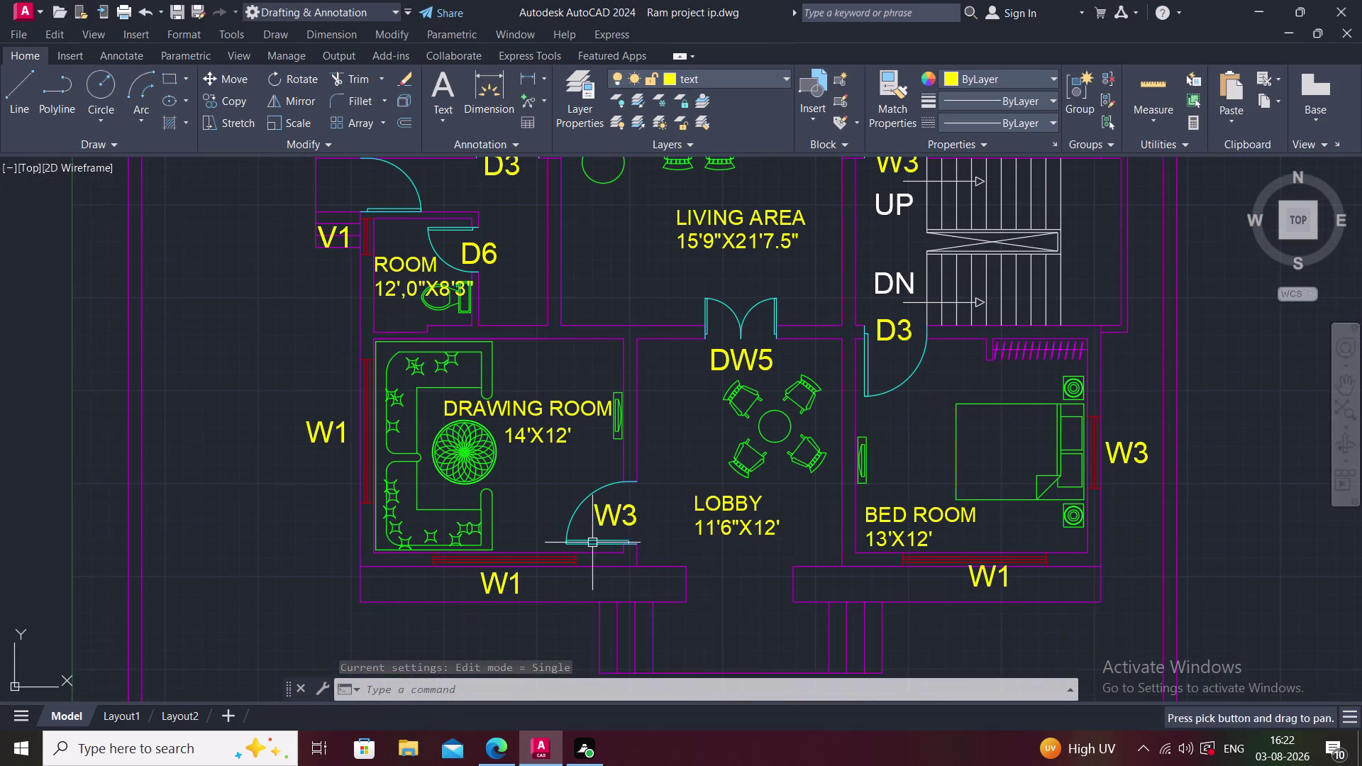
Retag the lobby door and stair door tags from W3 to D3.
click(615, 525)
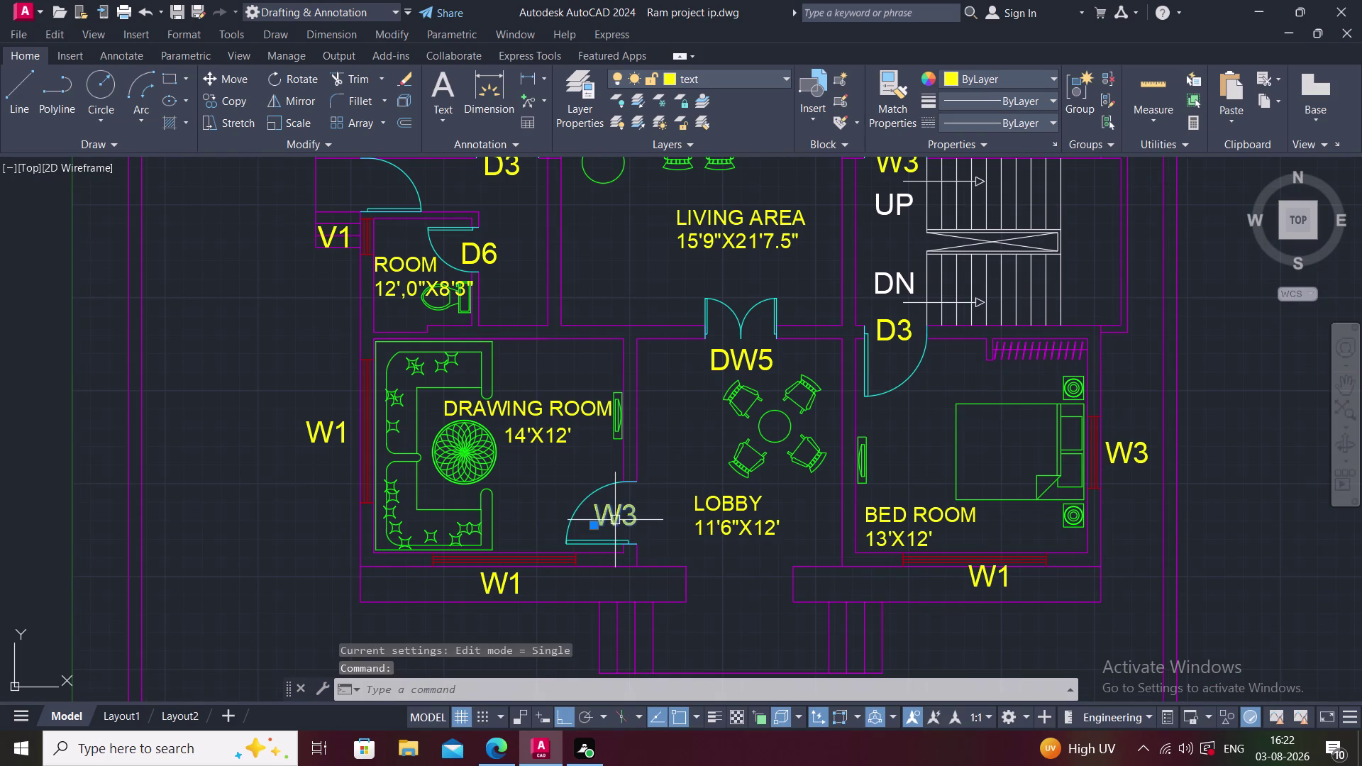
click(616, 519)
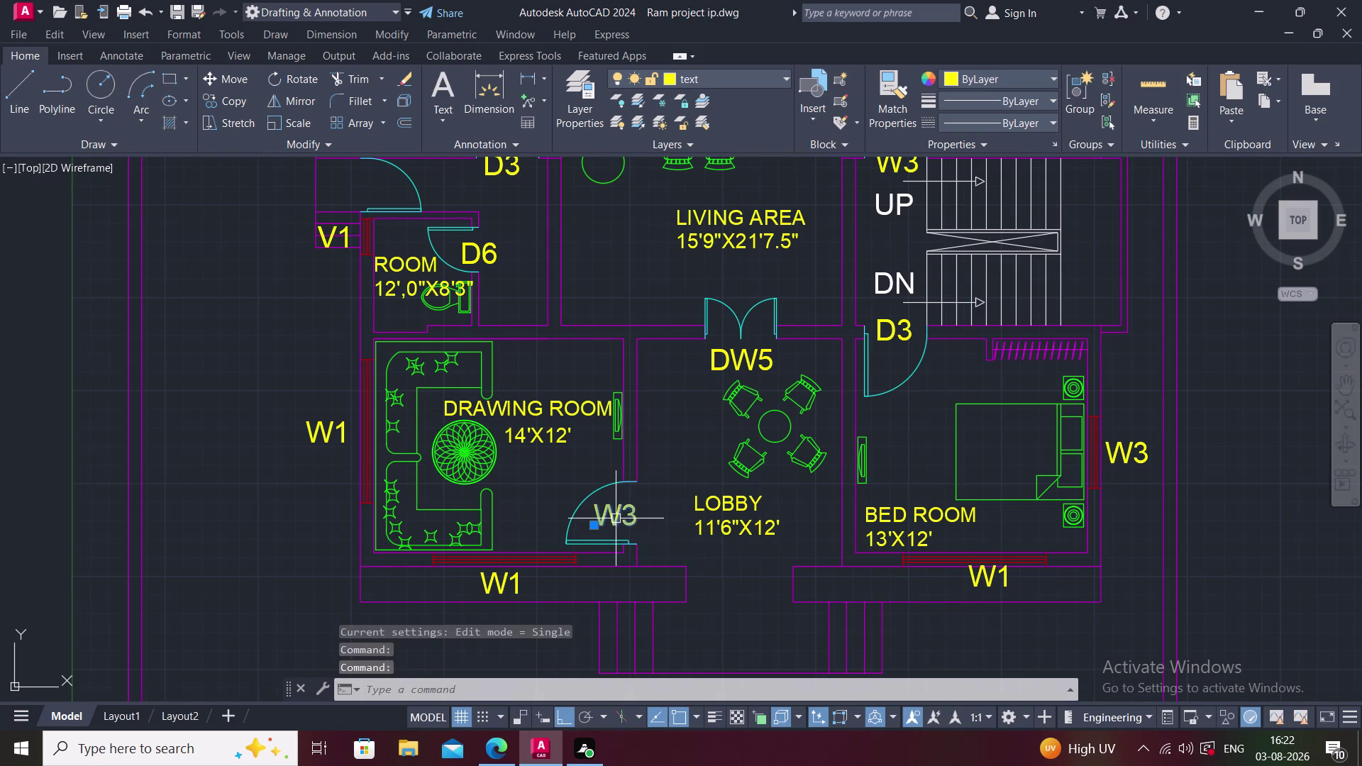
click(616, 518)
double_click(616, 519)
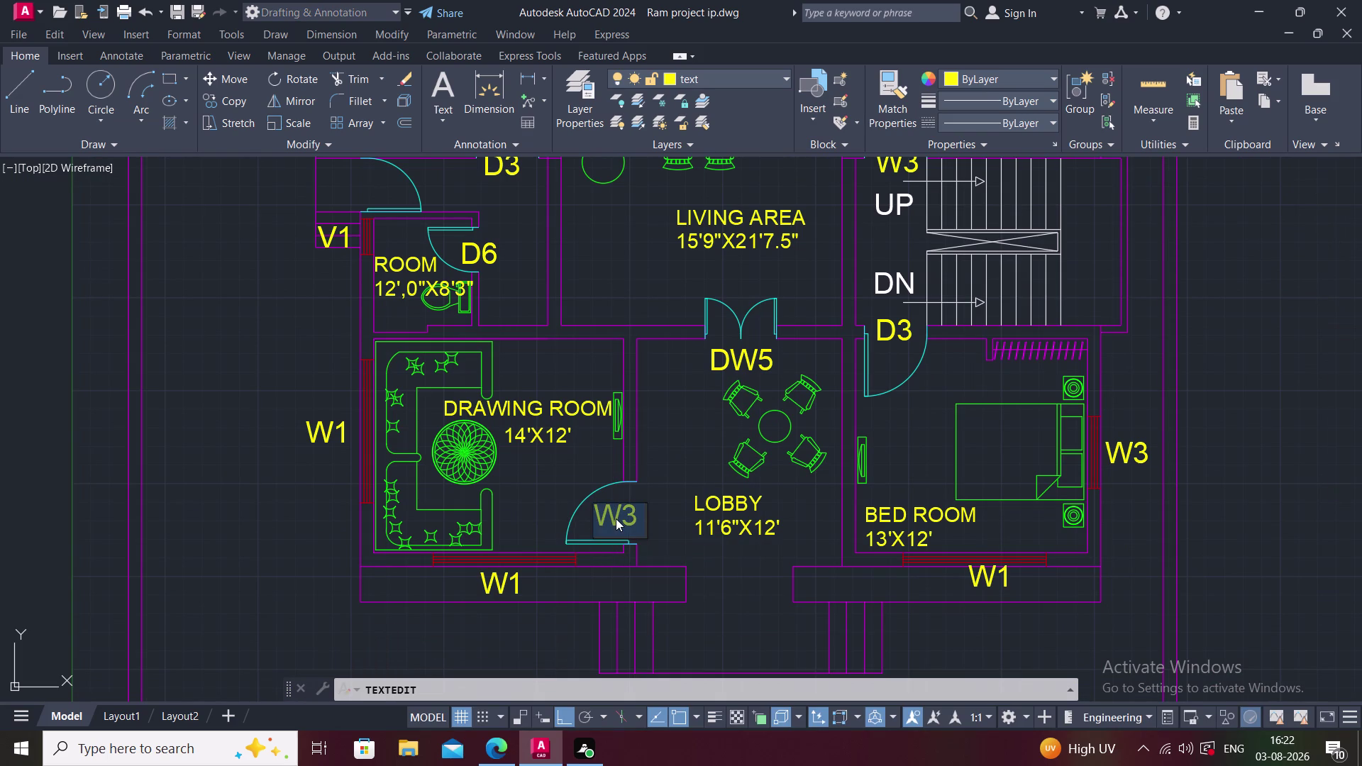
text(D3)
click(670, 539)
middle_drag(669, 522, 576, 616)
middle_drag(802, 373, 768, 459)
double_click(767, 339)
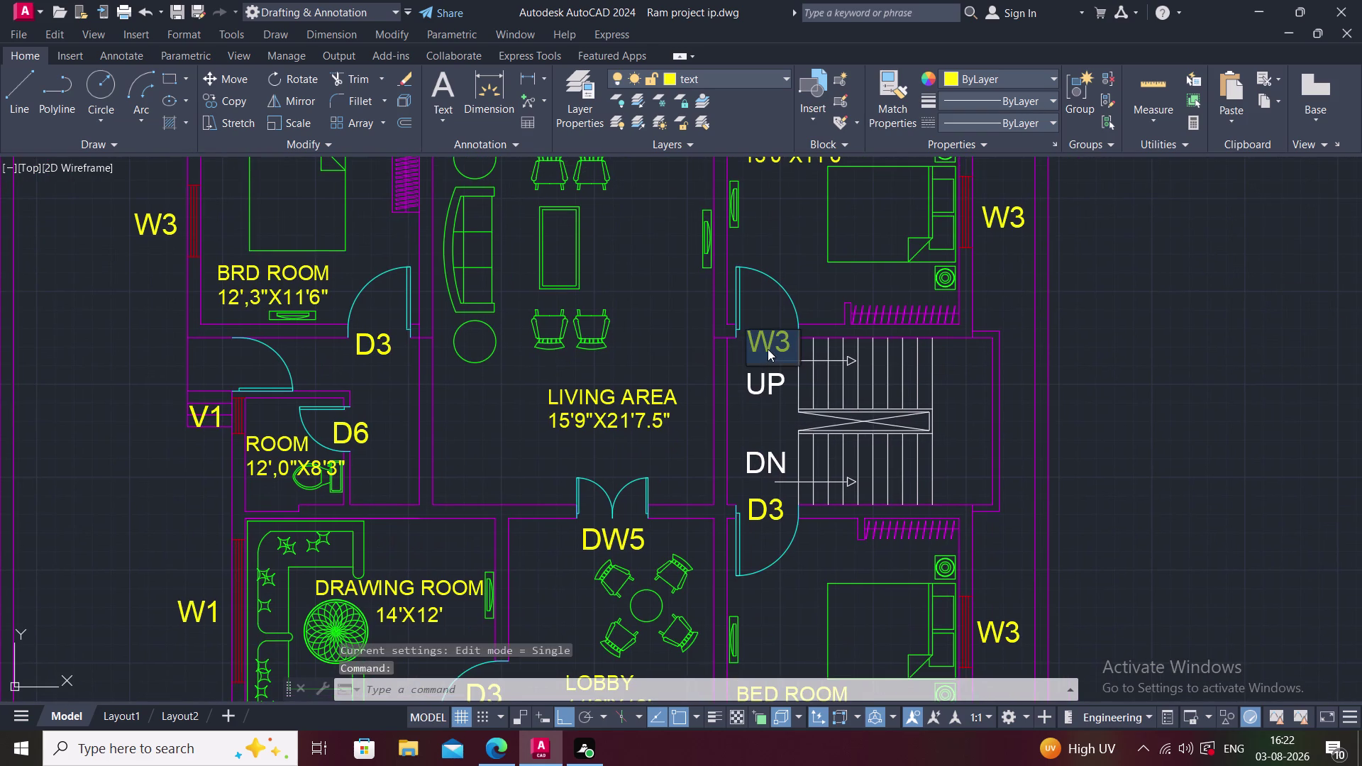
text(D3)
click(690, 415)
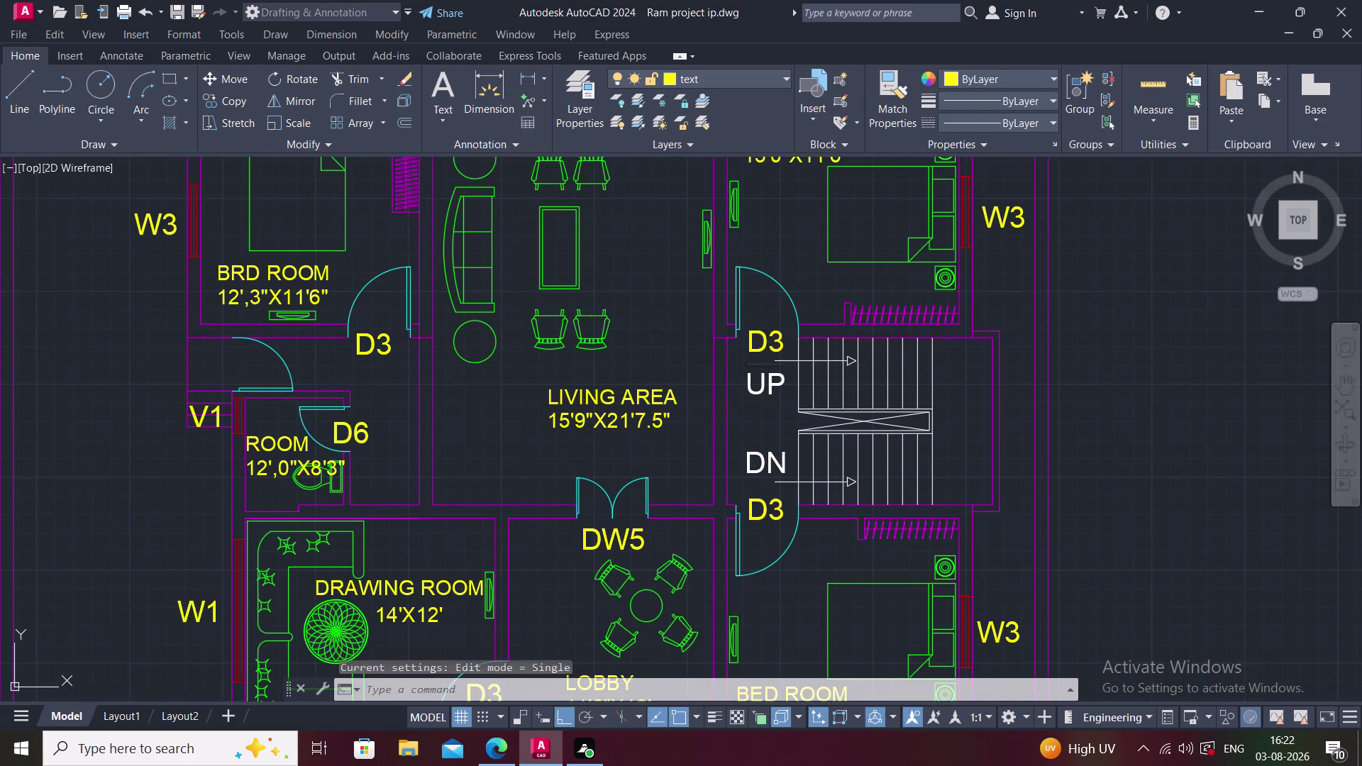
Change the bedroom and kitchen window tags to W2 and the tag above the kitchen to W1.
middle_drag(717, 383, 634, 554)
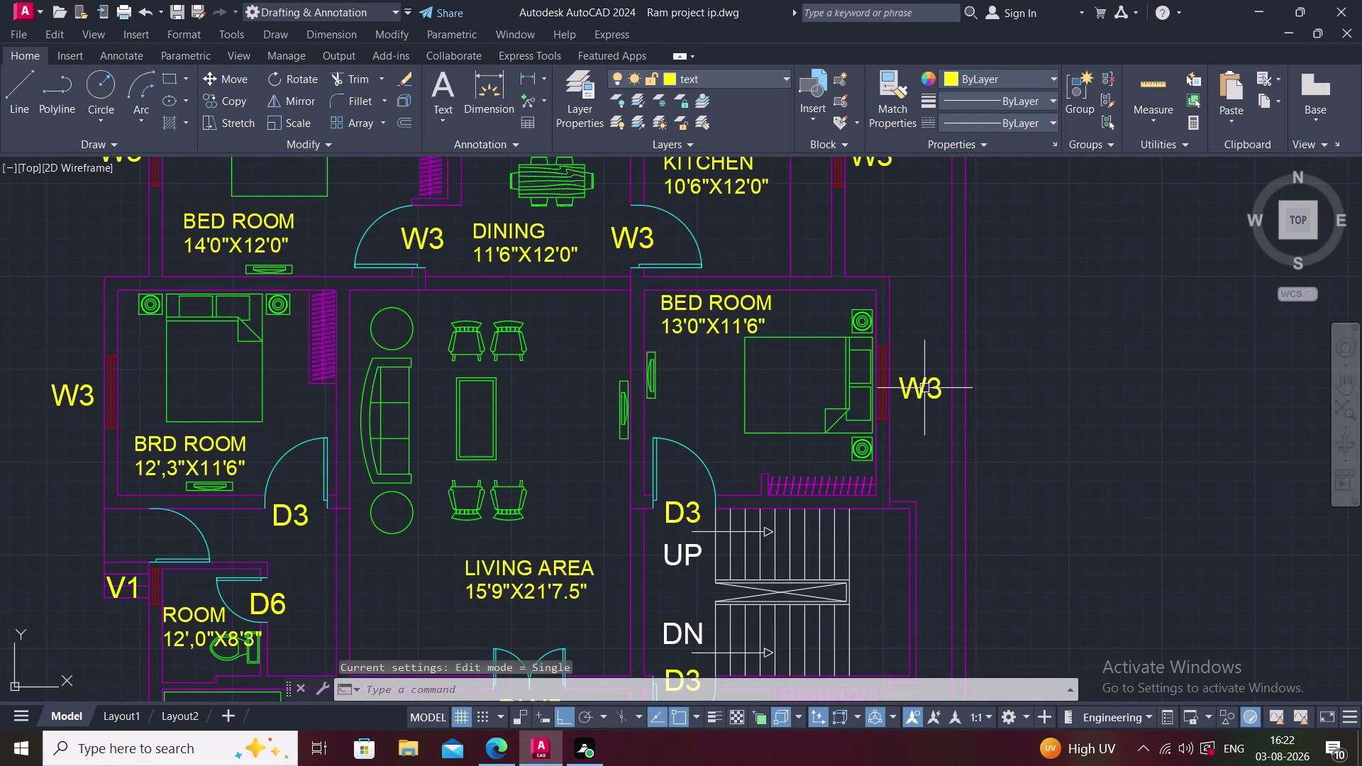
double_click(924, 387)
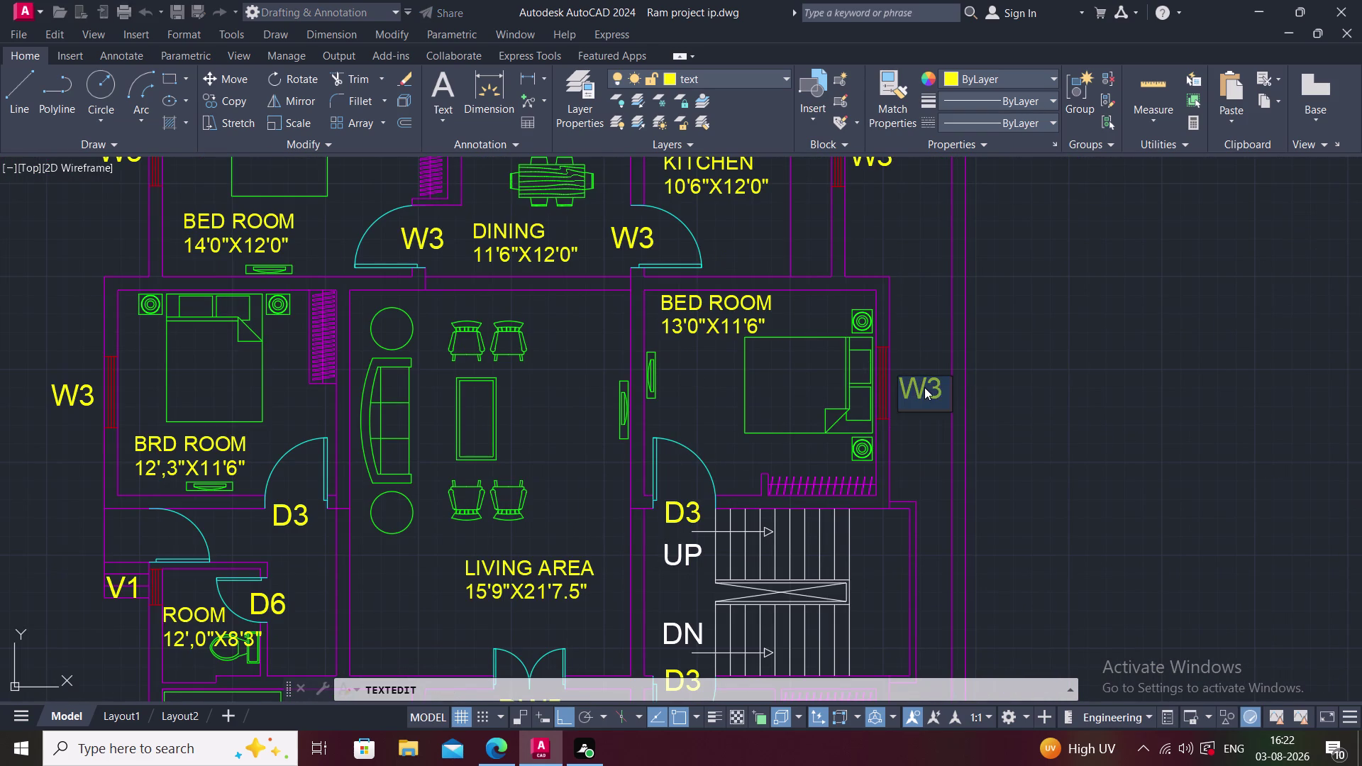
text(W2)
click(927, 429)
middle_drag(889, 403, 845, 566)
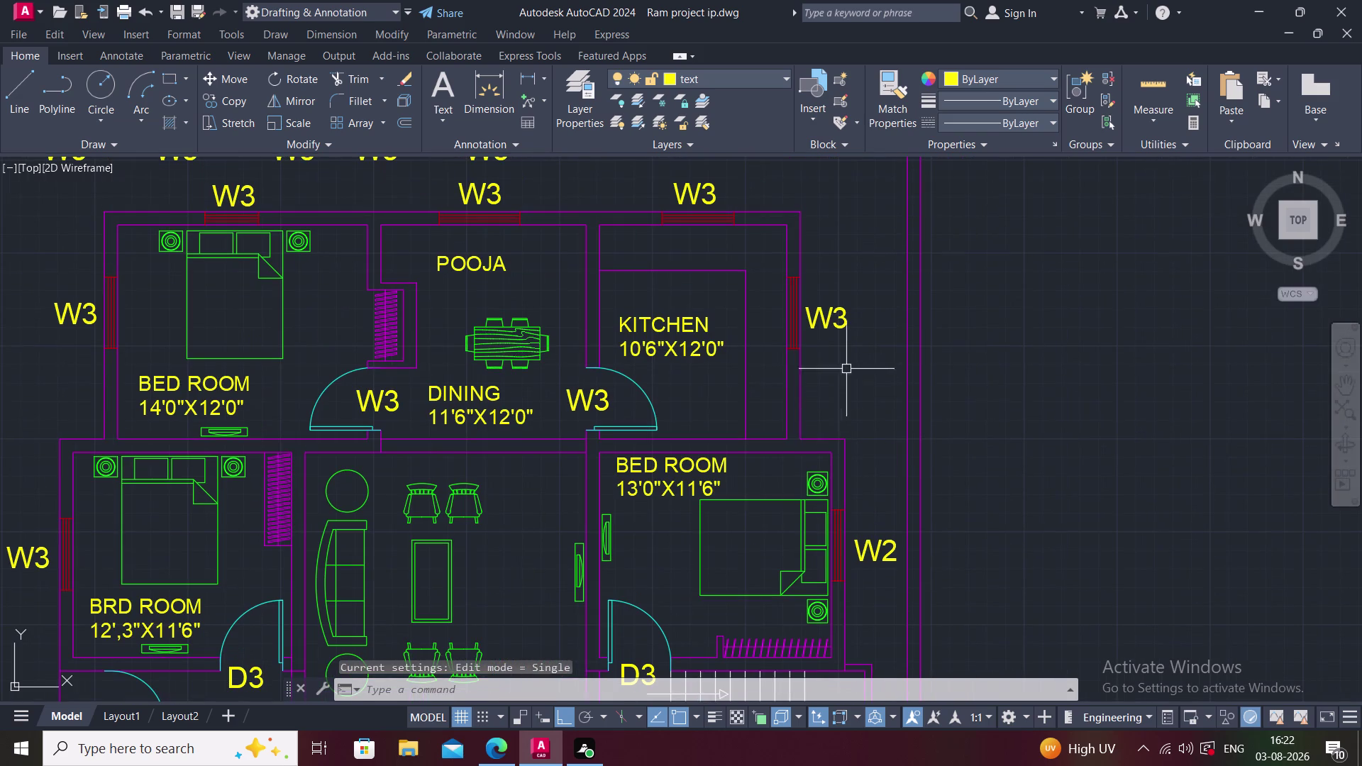
double_click(832, 322)
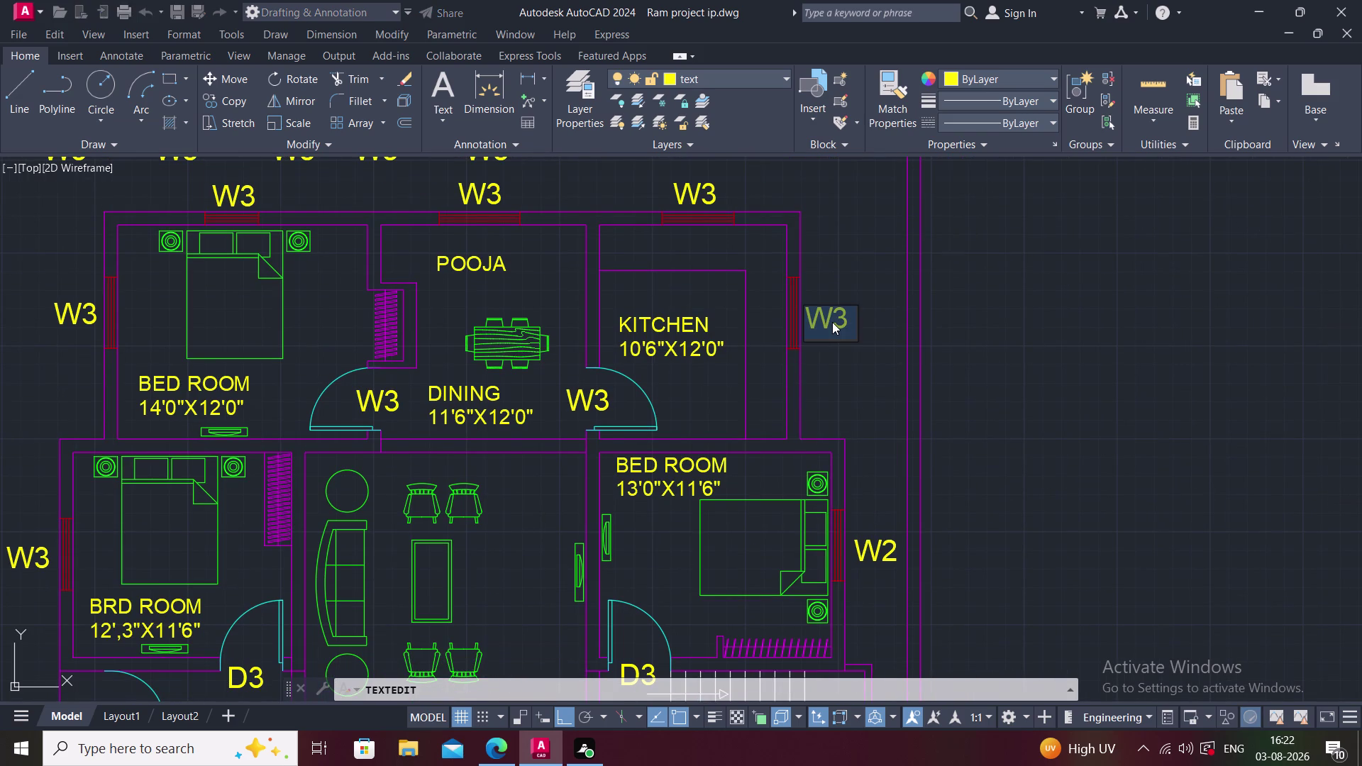
text(W2)
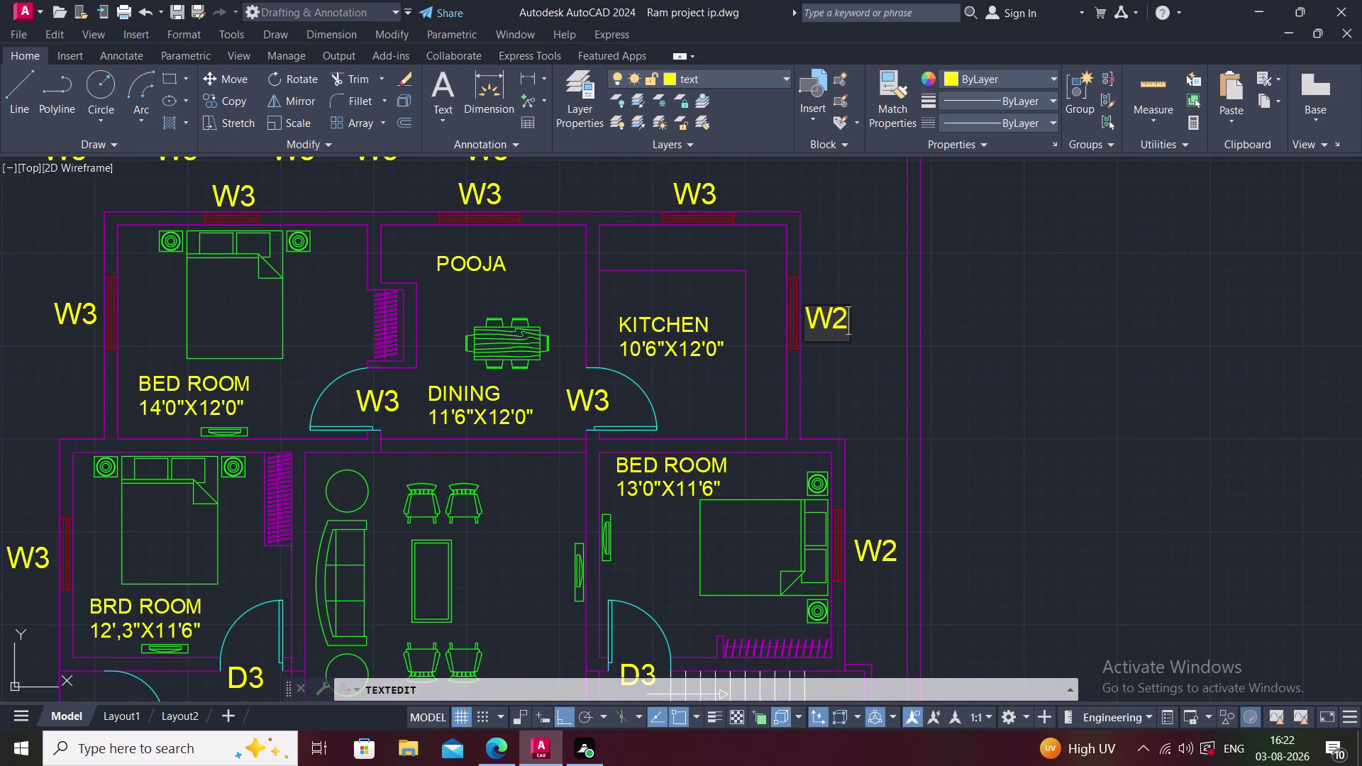
click(854, 373)
middle_drag(786, 336, 876, 456)
double_click(777, 306)
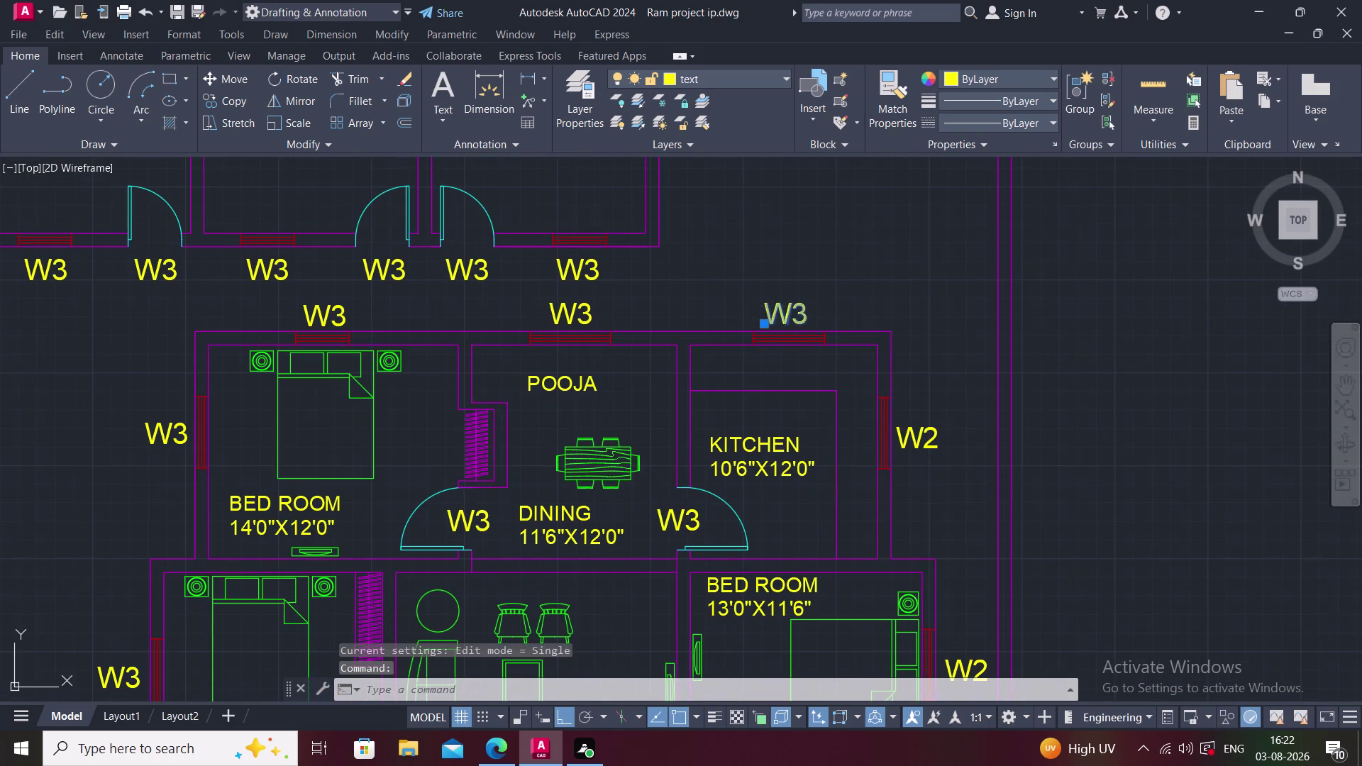
text(W1)
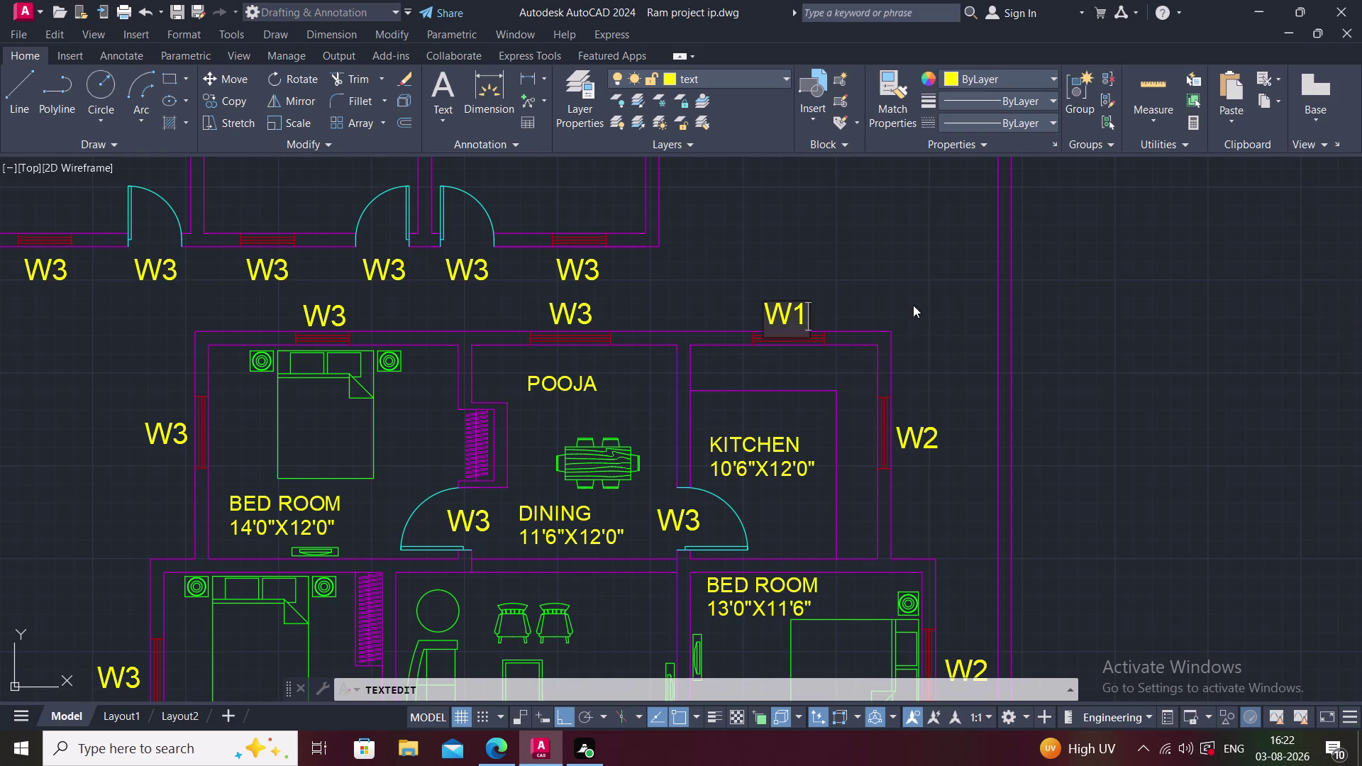
click(913, 302)
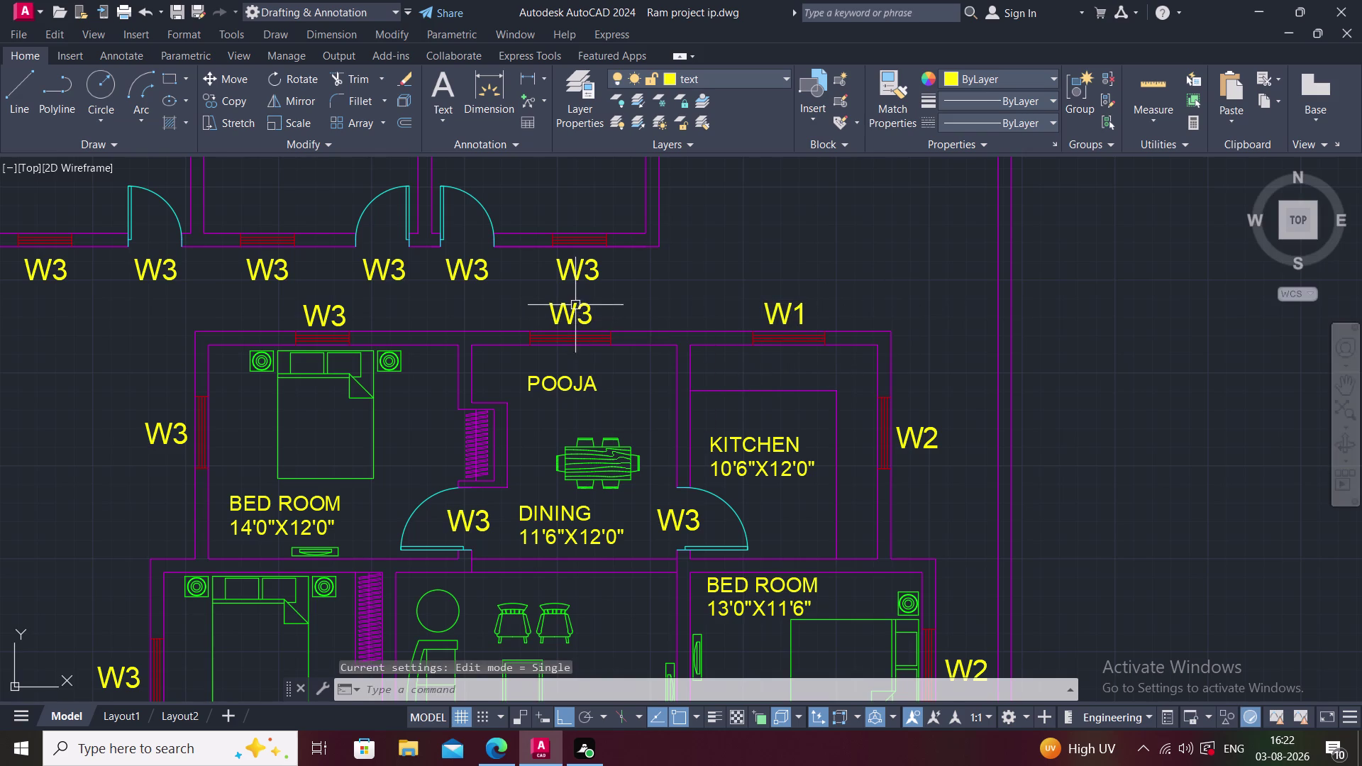
Change the pooja, upper-left bedroom and left bedroom window tags from W3 to W2.
double_click(576, 303)
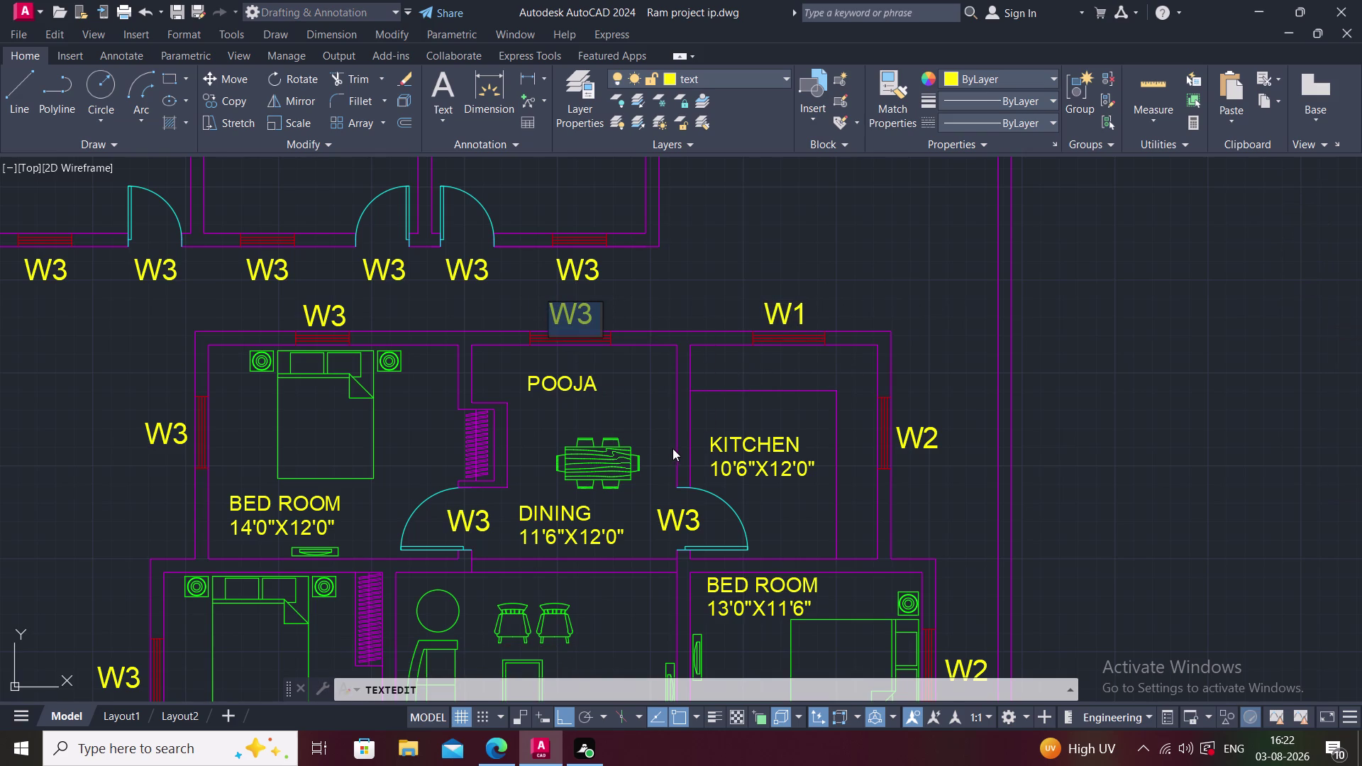
text(W2)
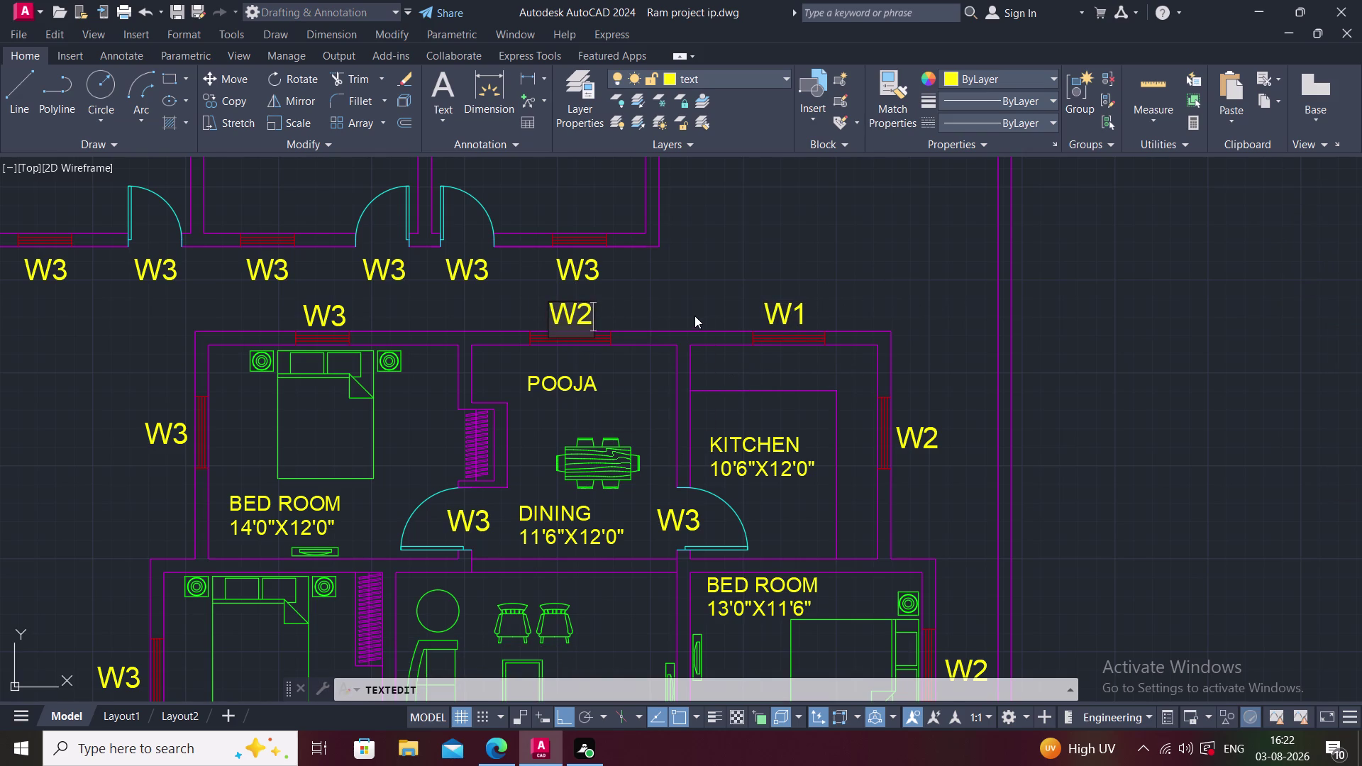
click(695, 315)
middle_drag(517, 362, 641, 408)
double_click(455, 352)
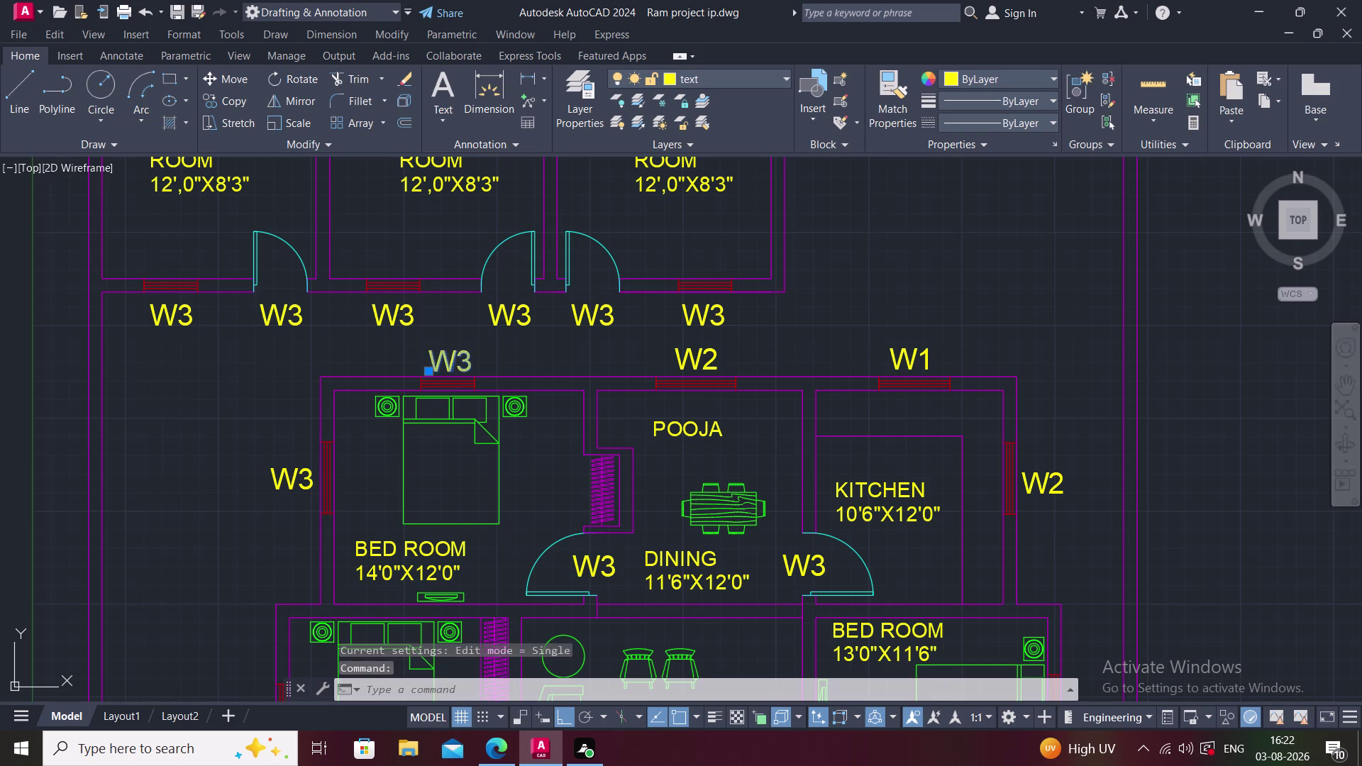
text(W2)
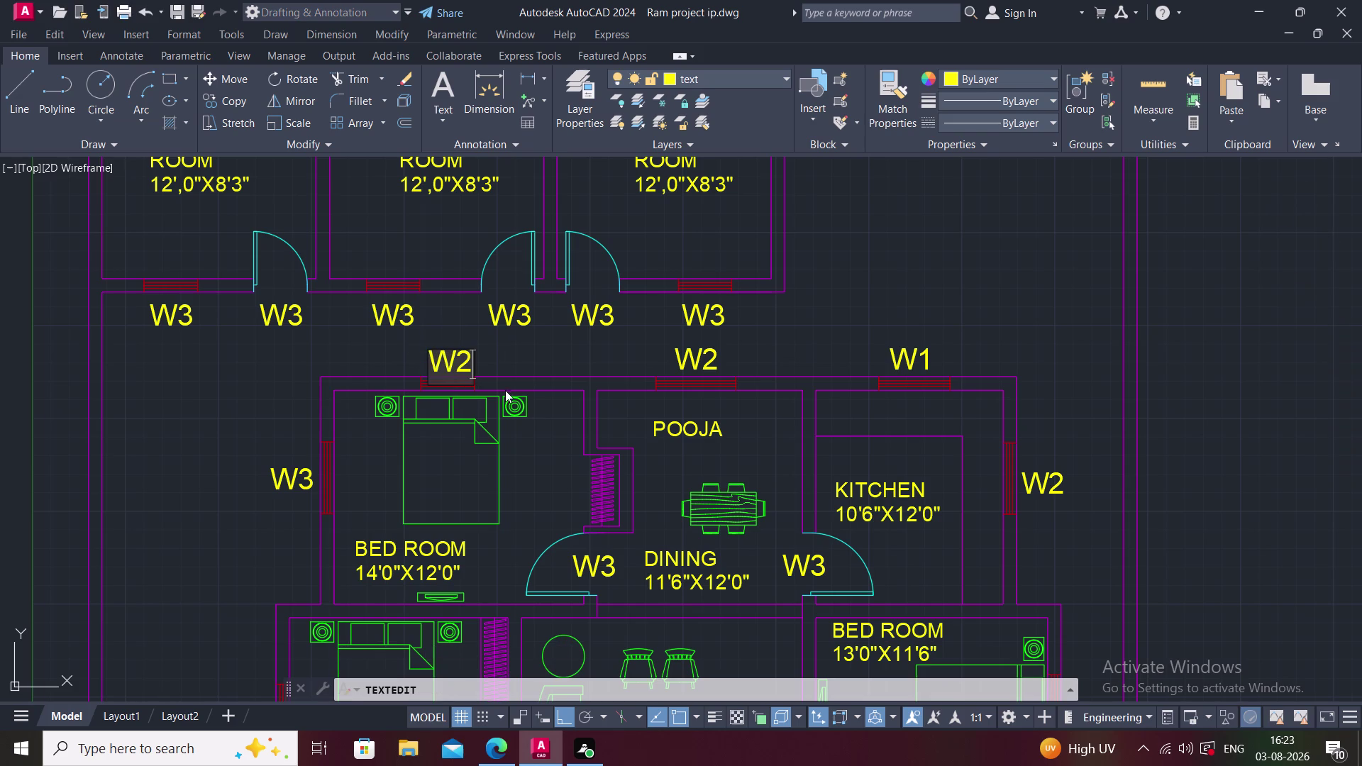
click(499, 338)
middle_drag(517, 377, 551, 359)
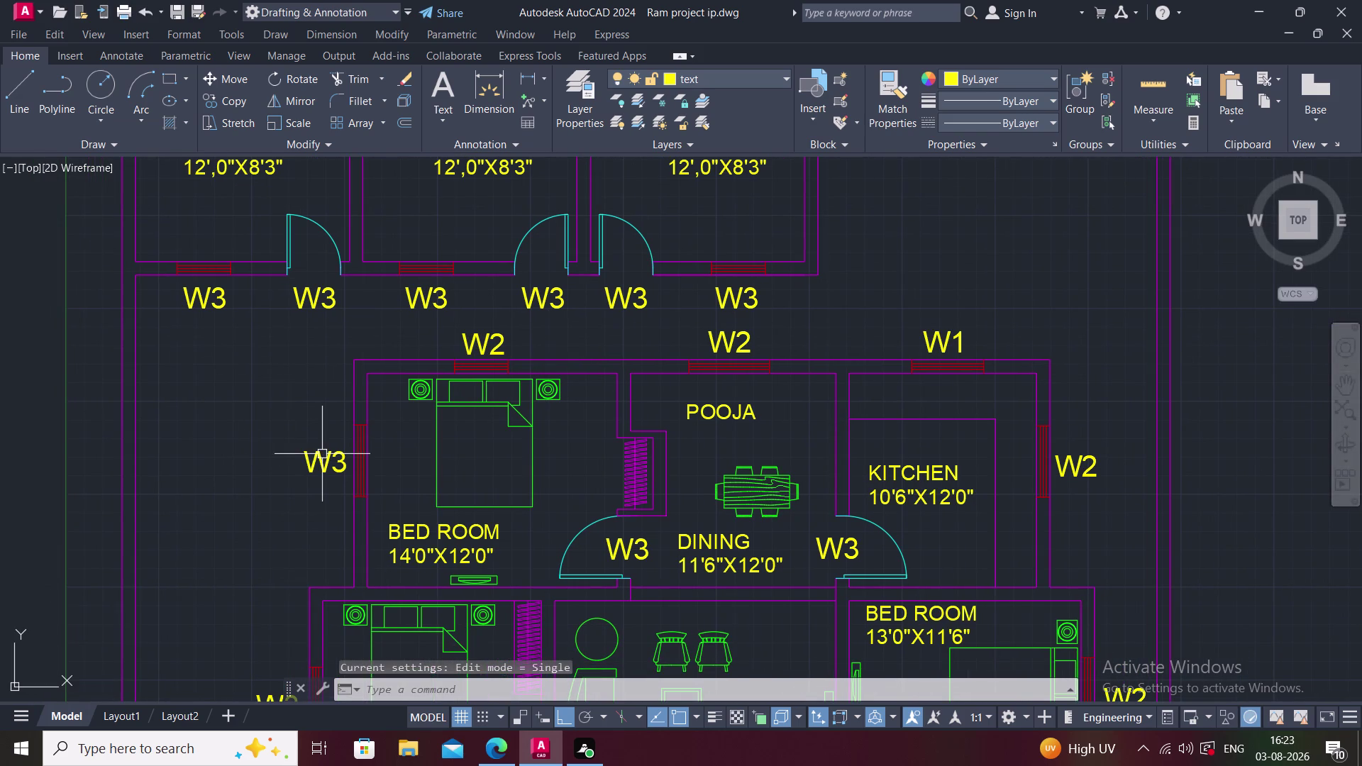
double_click(321, 454)
text(W2)
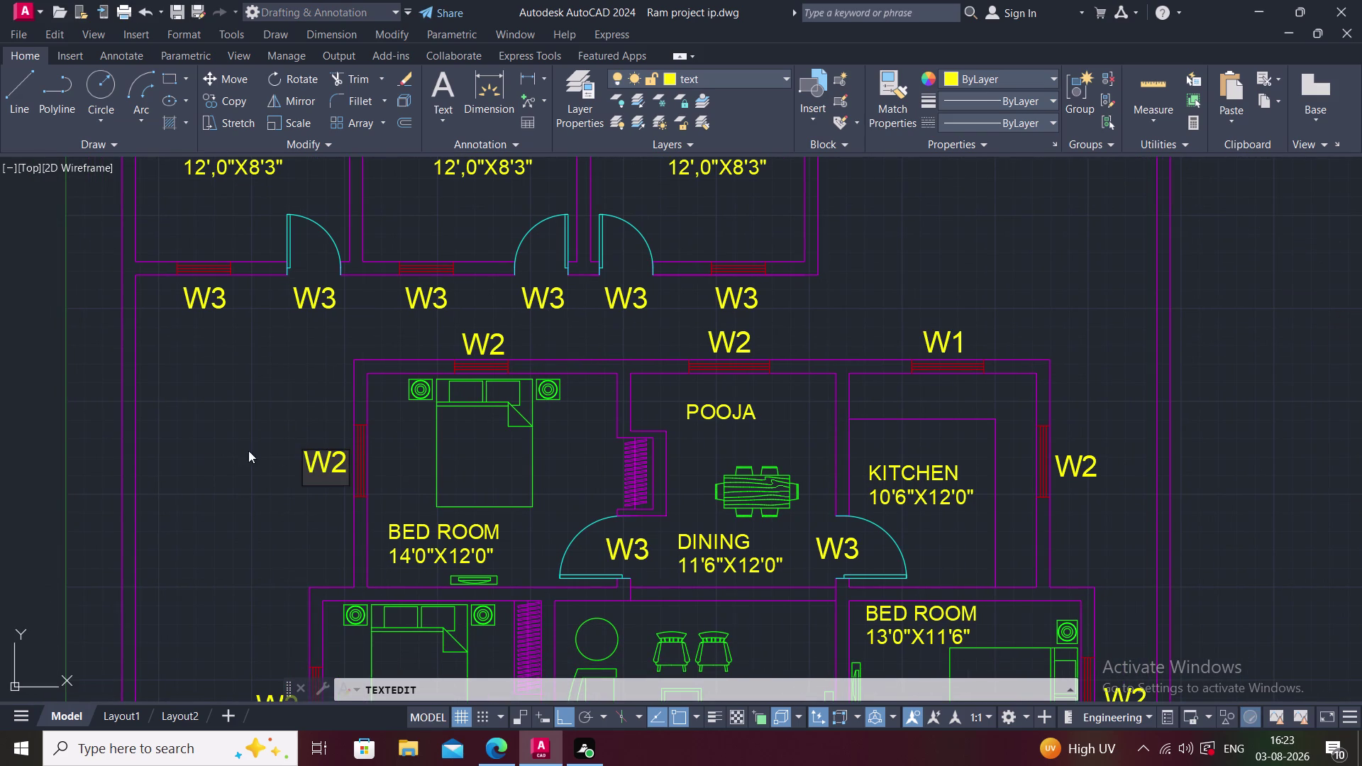
click(208, 456)
middle_click(401, 449)
double_click(209, 296)
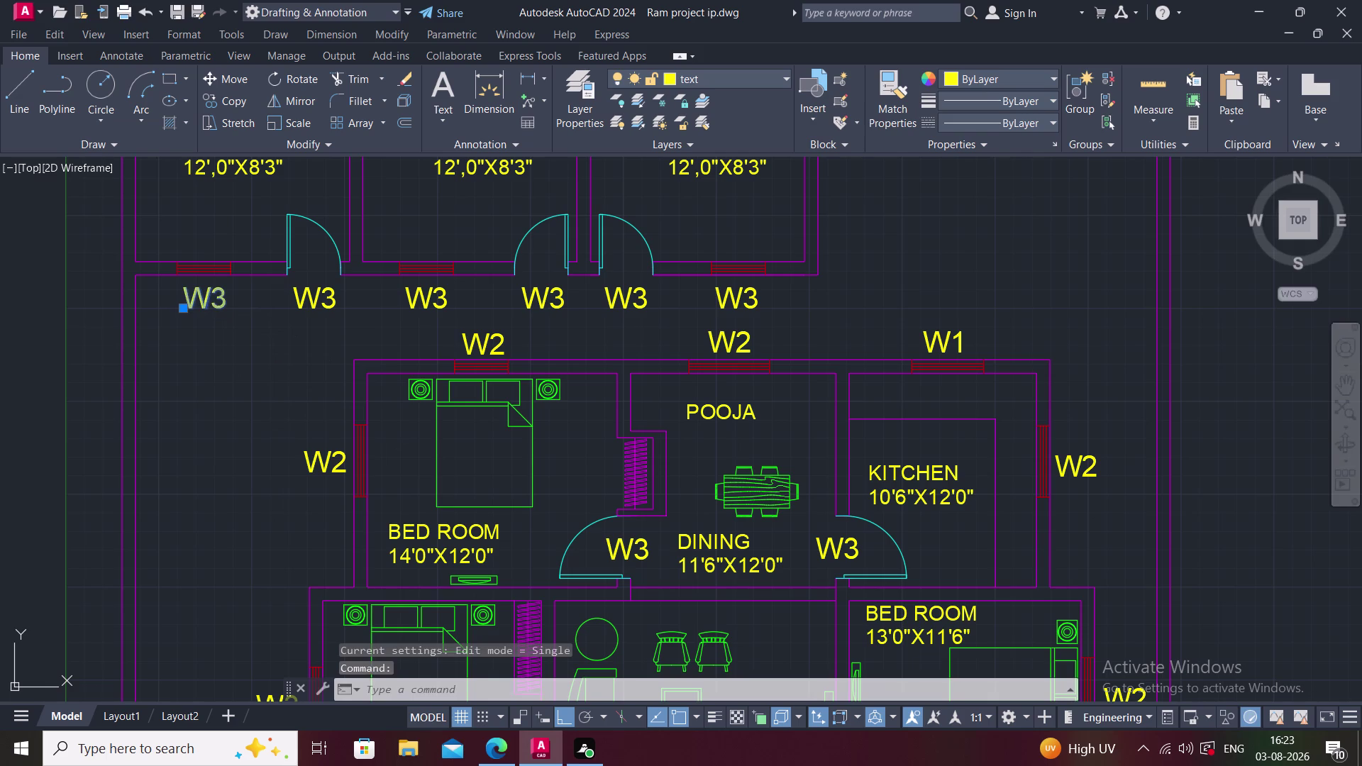
click(213, 349)
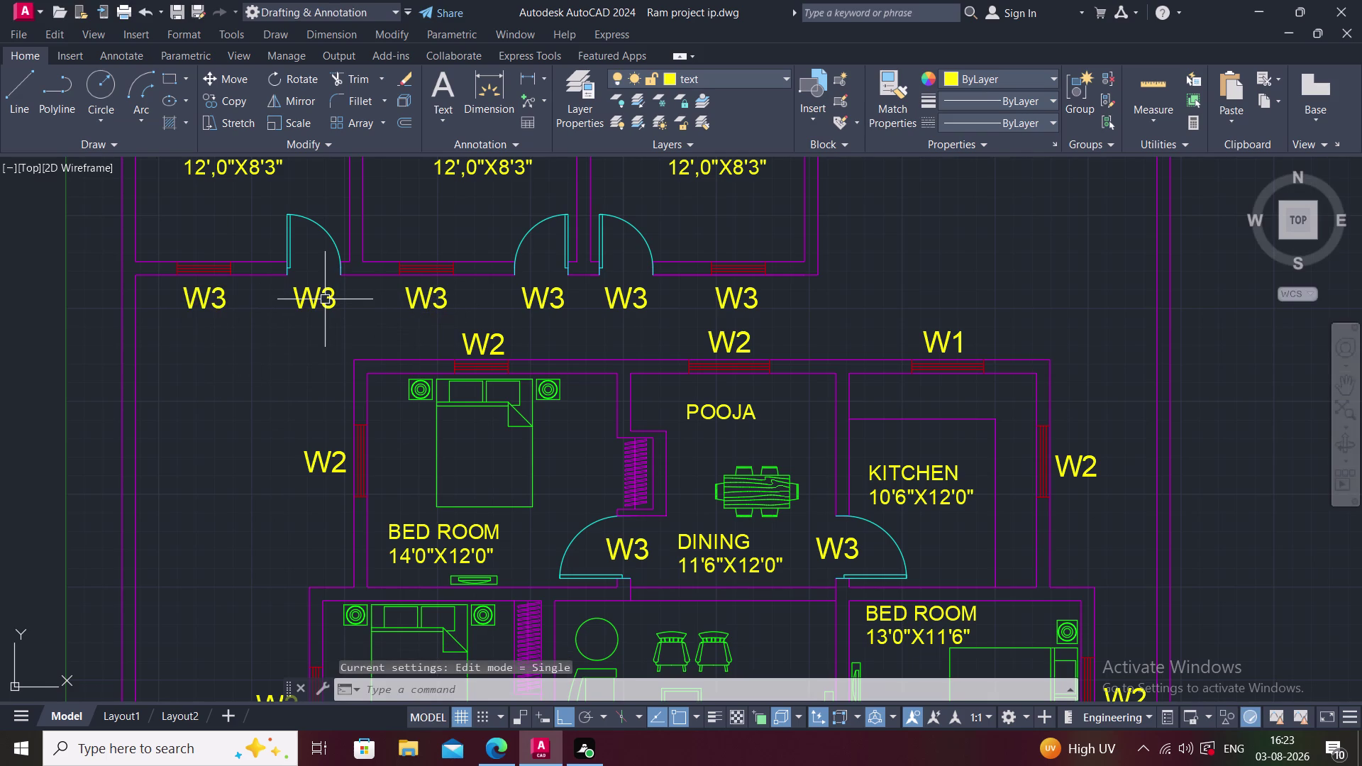
Retag the left, middle and right upper door tags as D2.
double_click(324, 300)
text(D2)
click(290, 359)
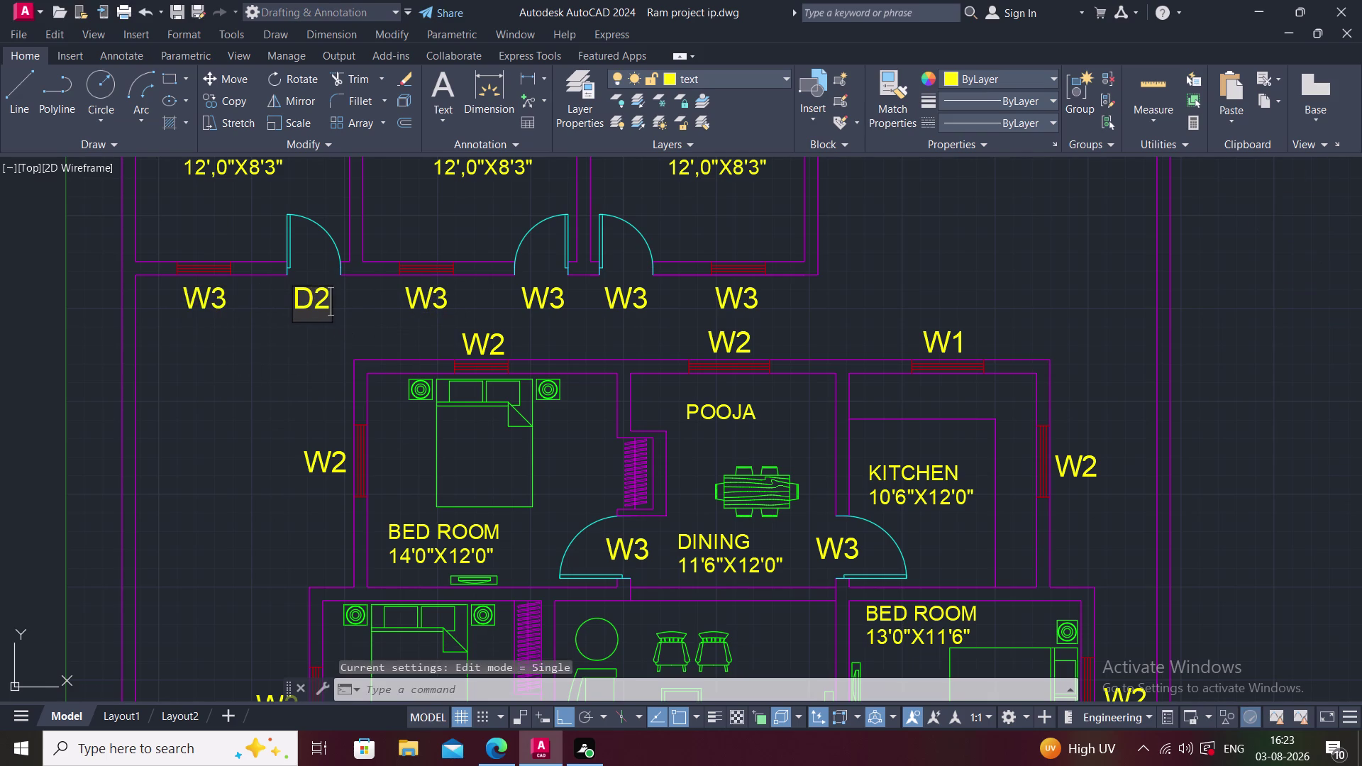
double_click(542, 297)
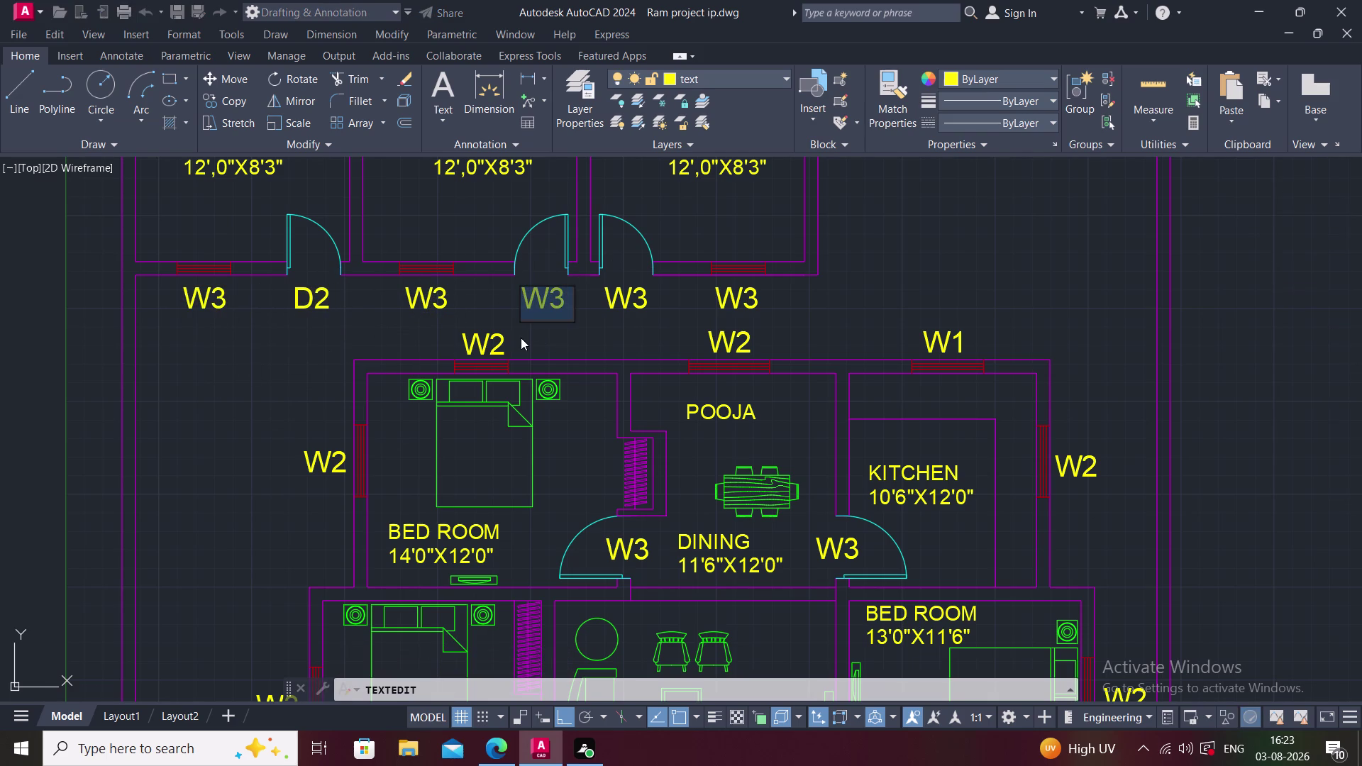
key(d)
key(2)
click(476, 303)
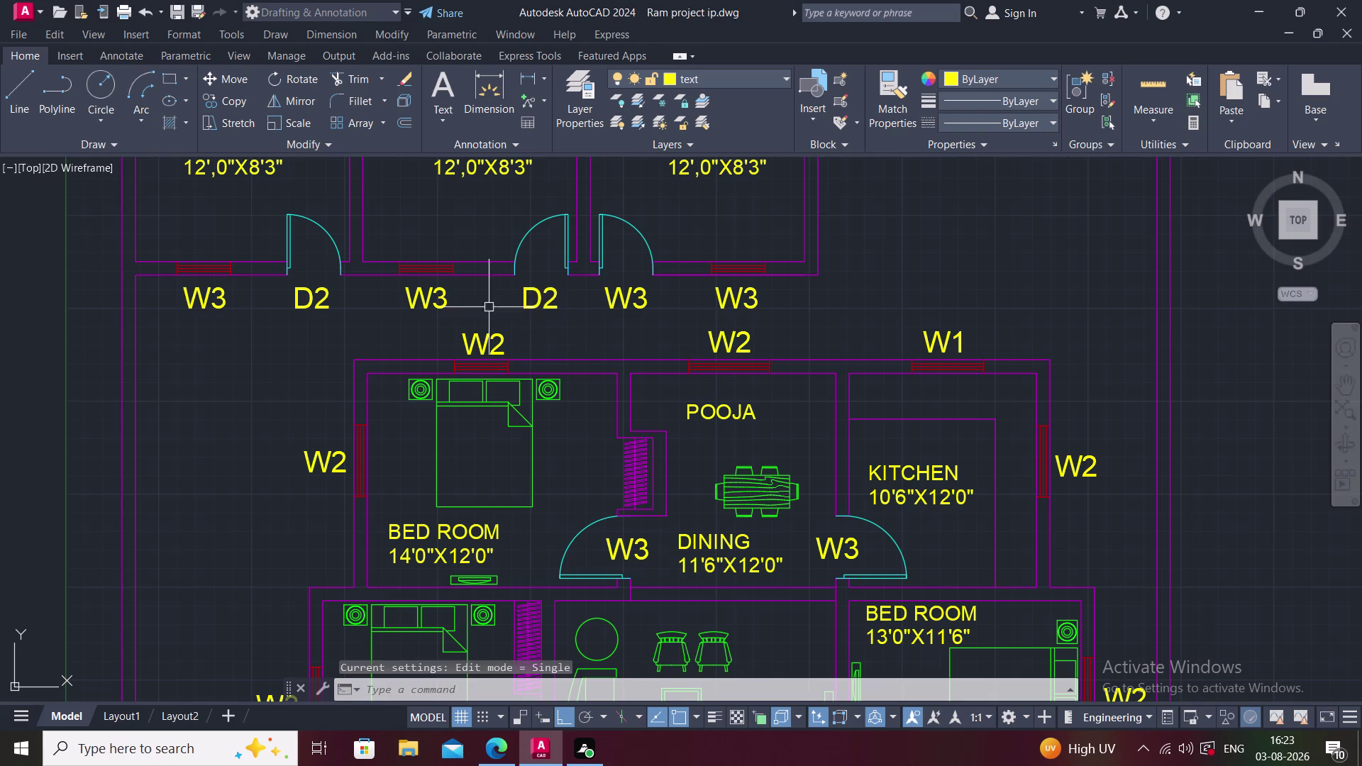
double_click(626, 303)
text(D2)
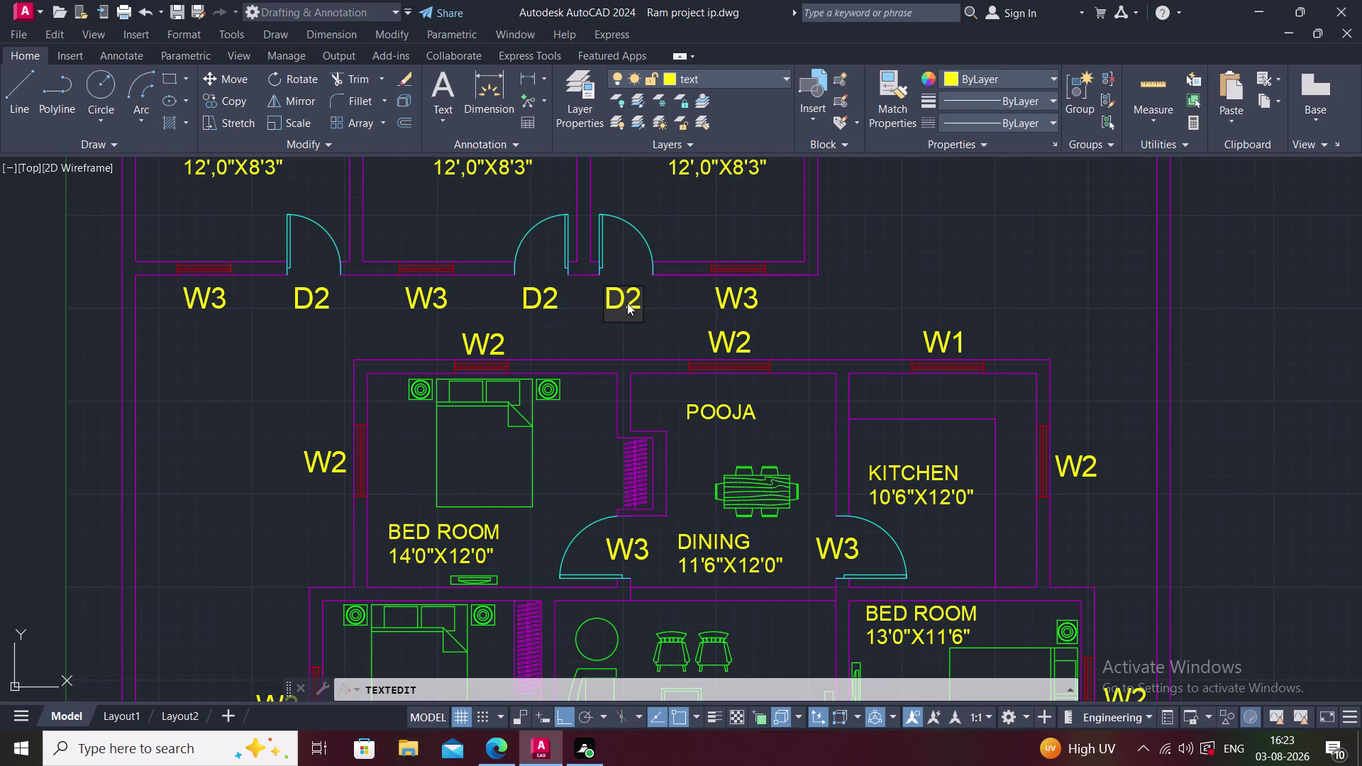
click(551, 327)
scroll(down, 3)
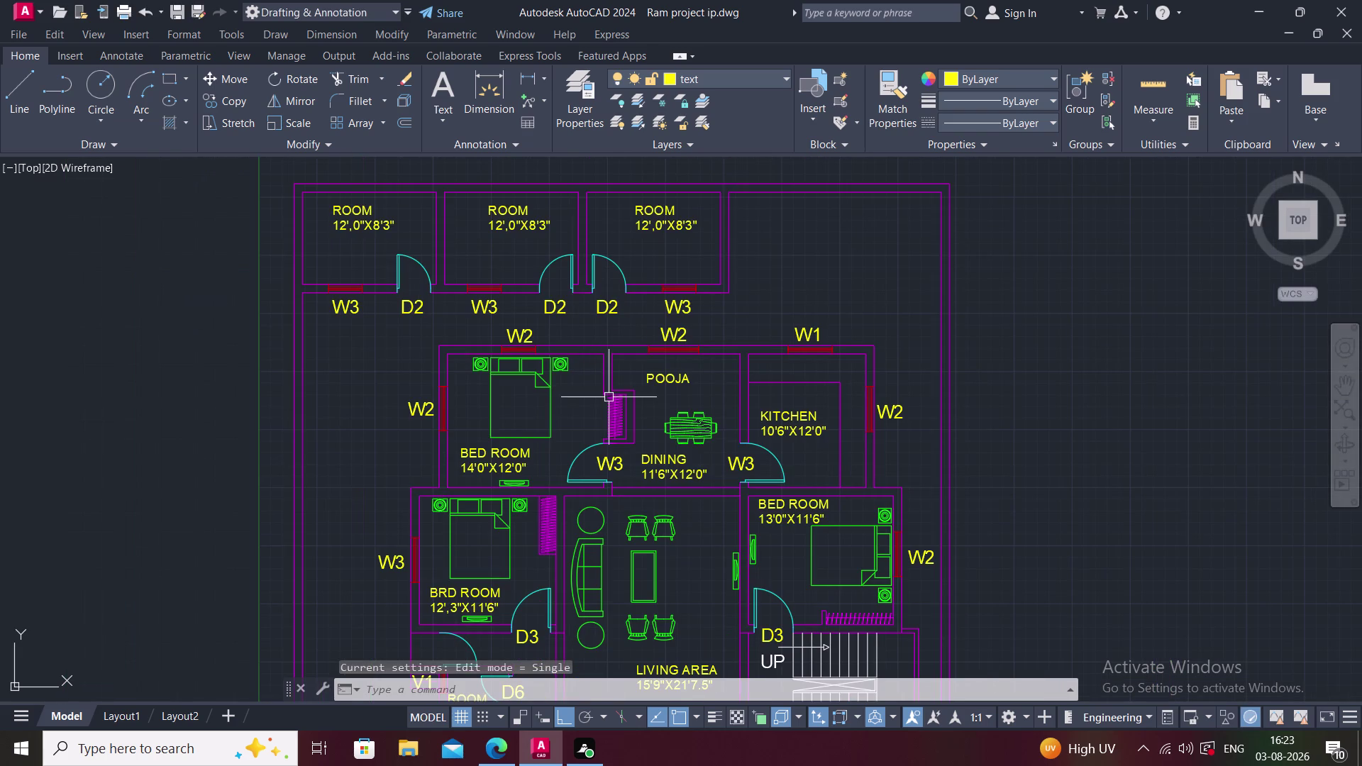
middle_drag(668, 414, 634, 383)
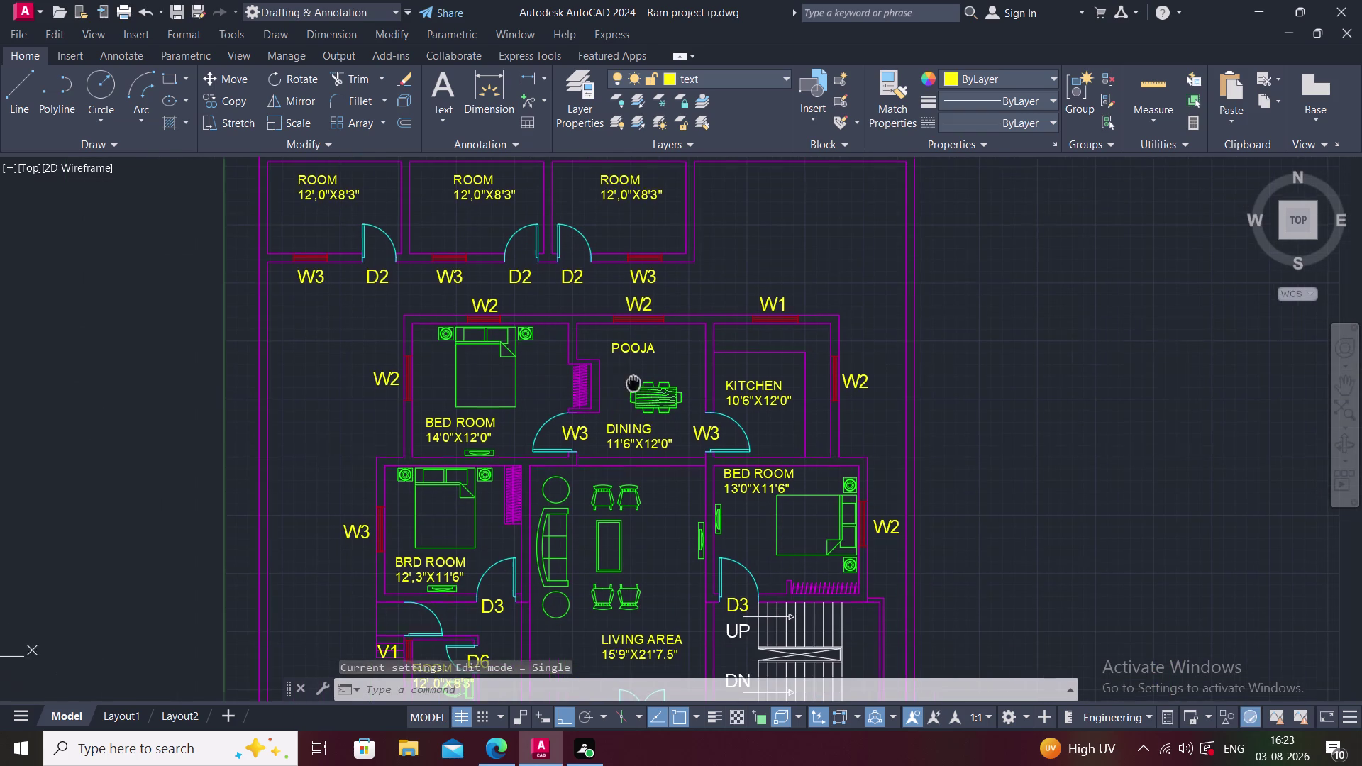
Change the pooja window tag to W1 and the window label above the kitchen to W2.
double_click(641, 304)
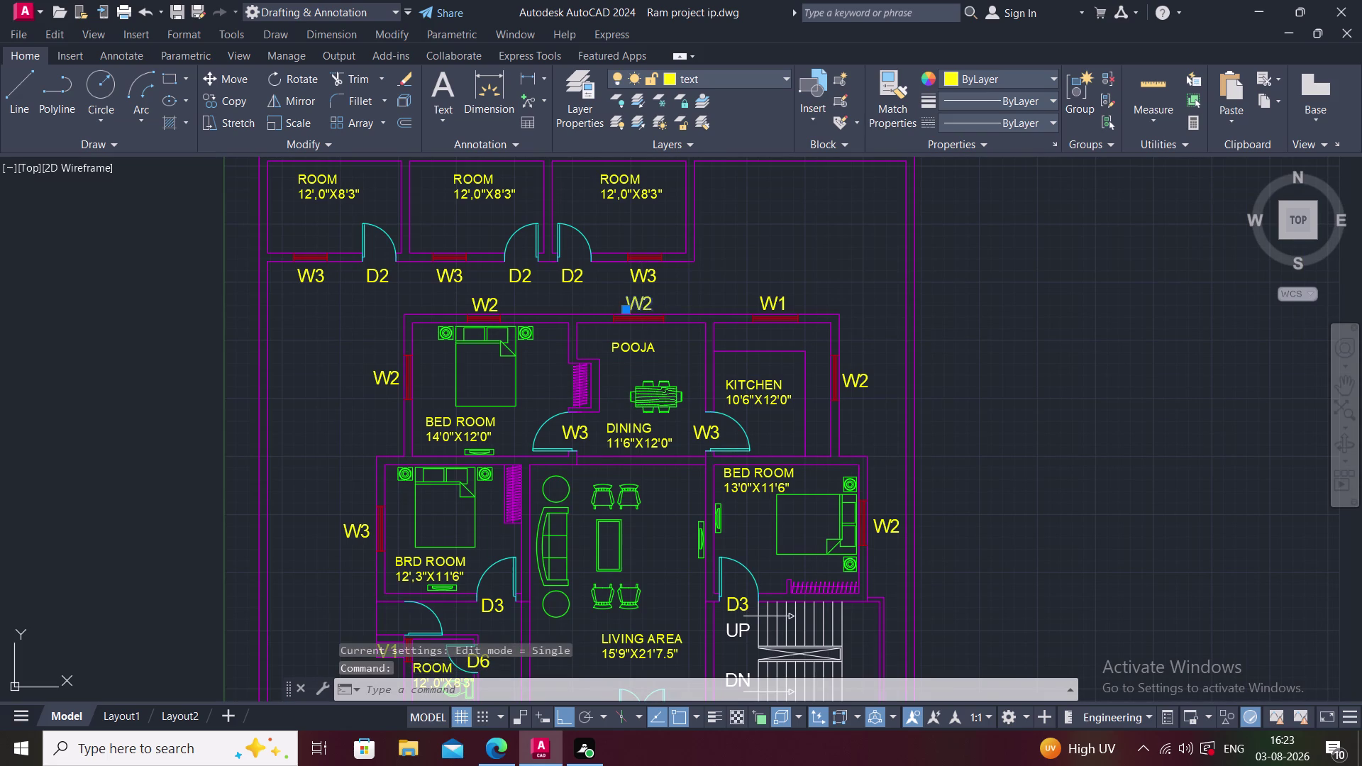
text(W1)
click(716, 284)
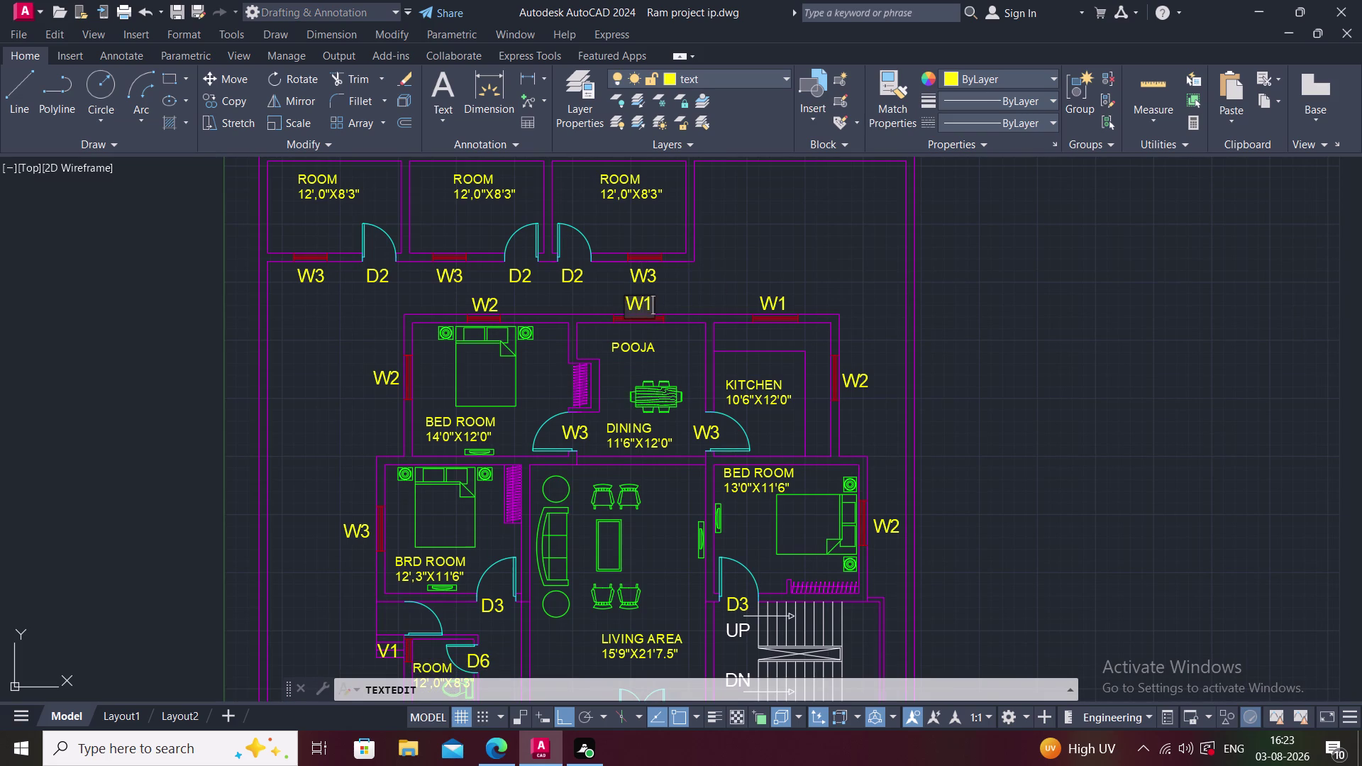
middle_drag(617, 413, 610, 374)
middle_drag(699, 373, 630, 413)
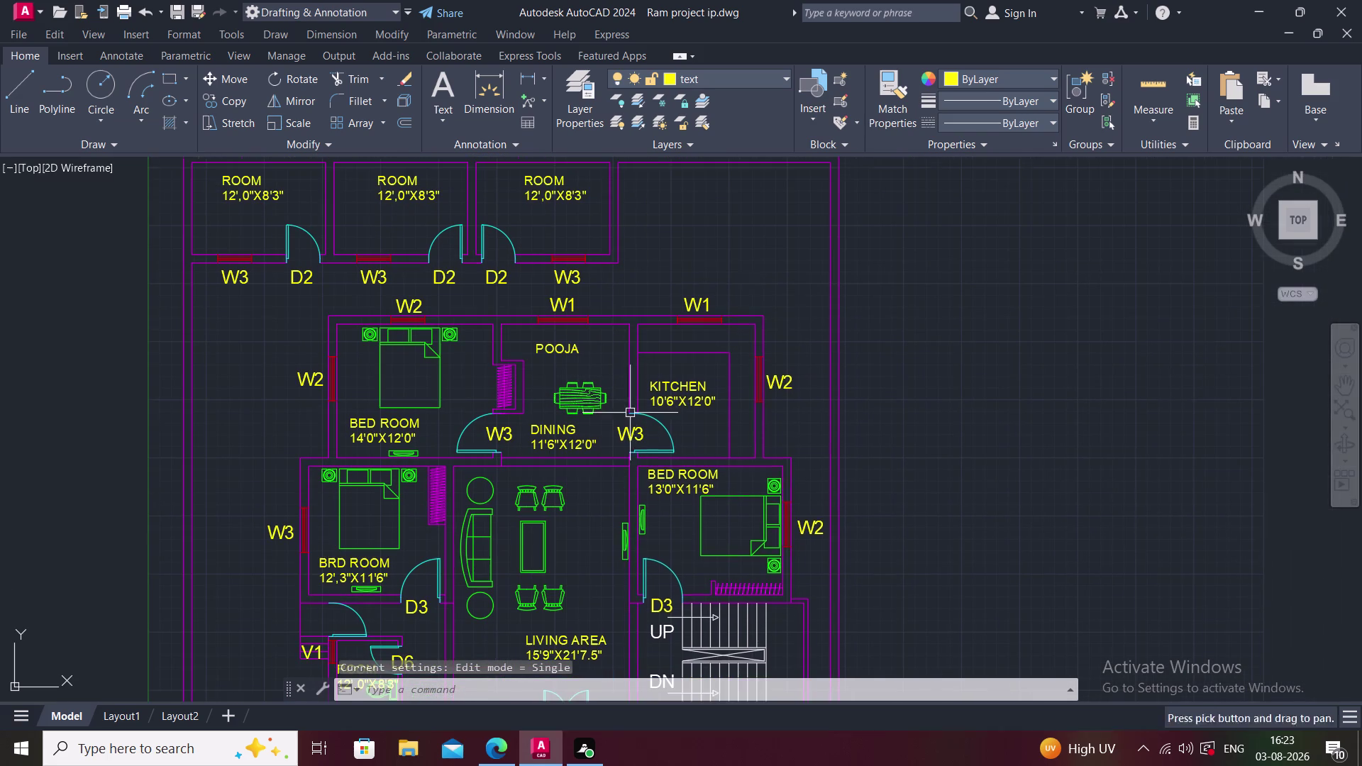
double_click(694, 302)
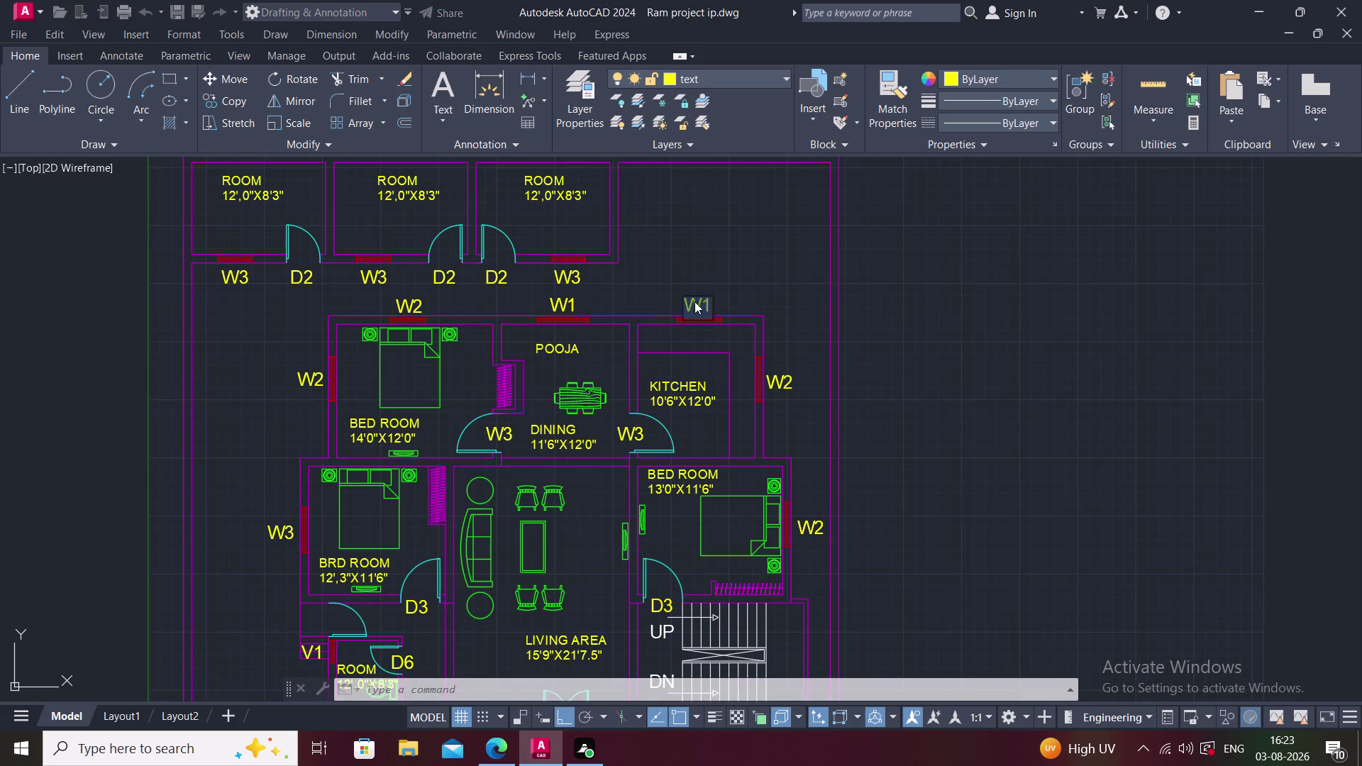
text(W2)
click(755, 259)
middle_drag(636, 344, 655, 313)
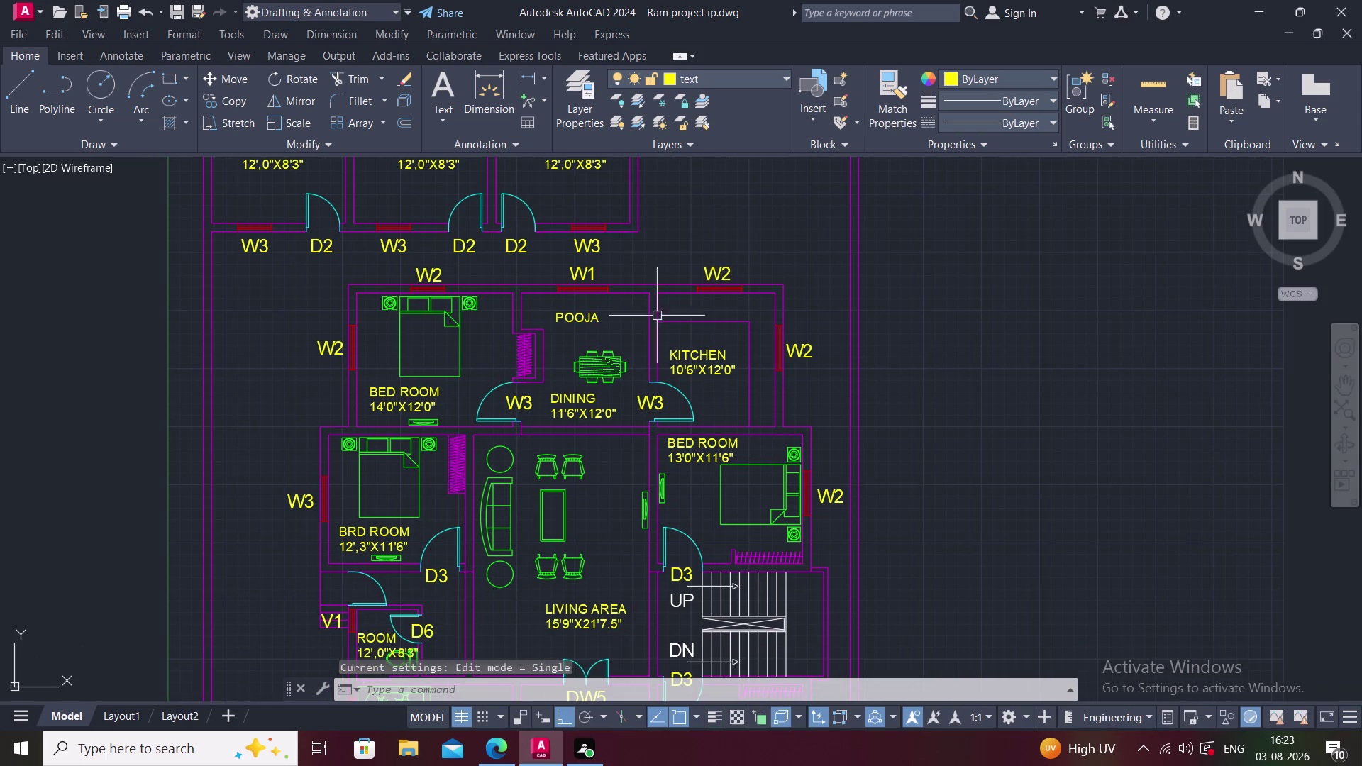
scroll(down, 3)
middle_drag(579, 492, 601, 415)
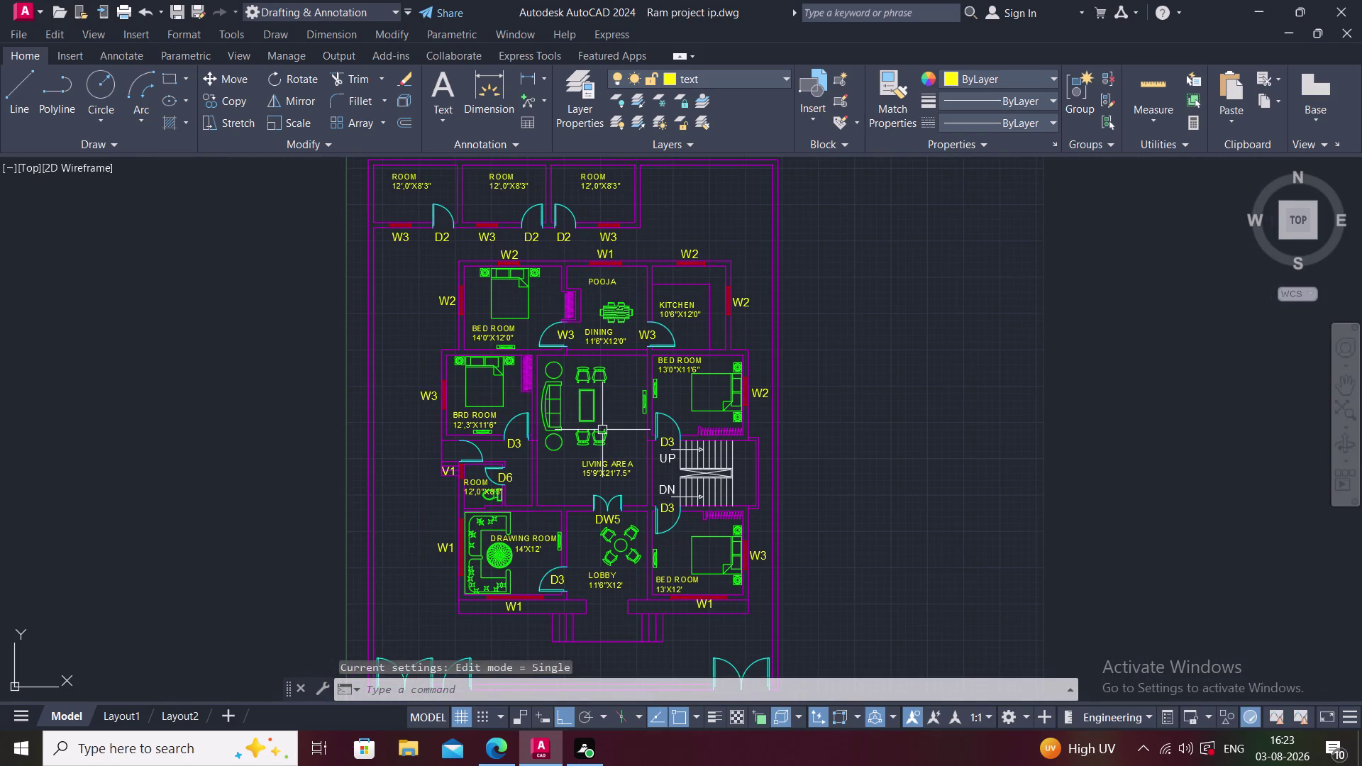
scroll(up, 3)
Relabel the left and right dining room openings as D1.
double_click(548, 344)
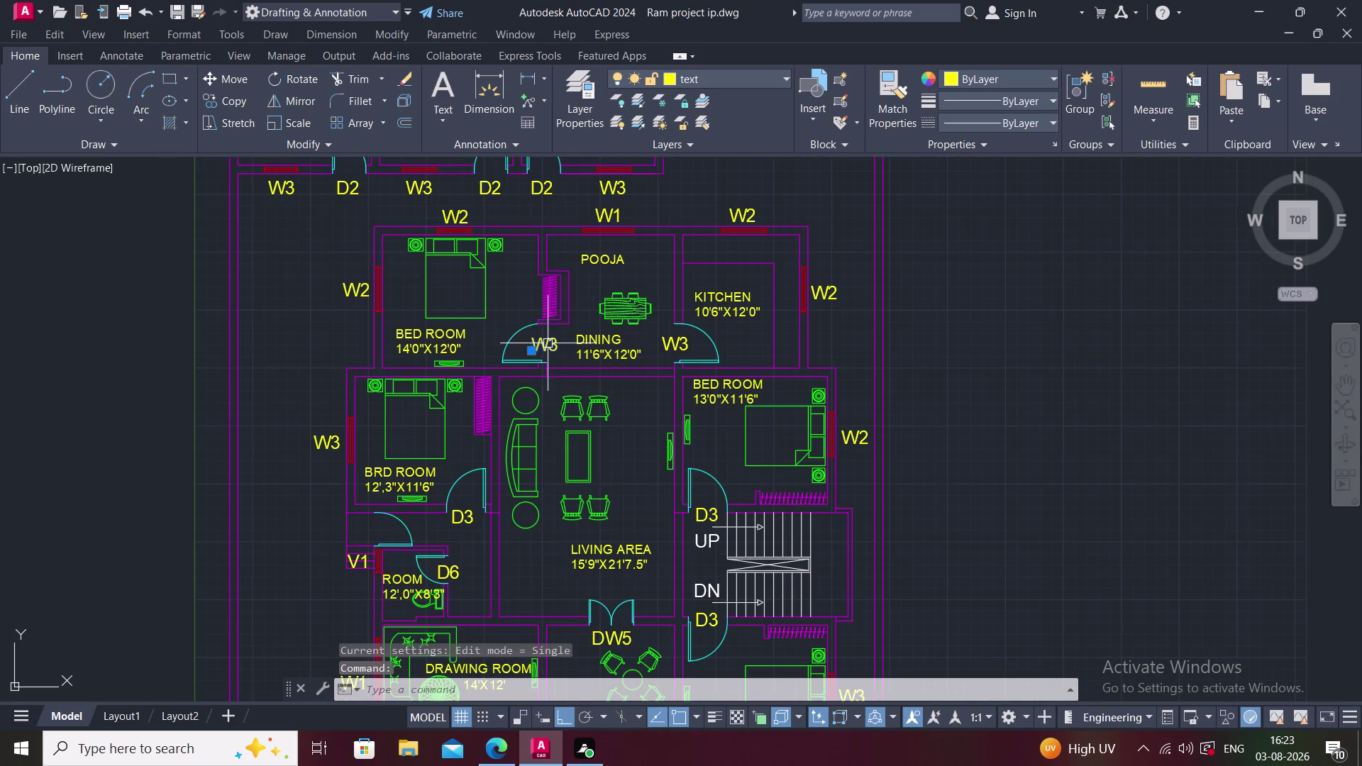
text(D1)
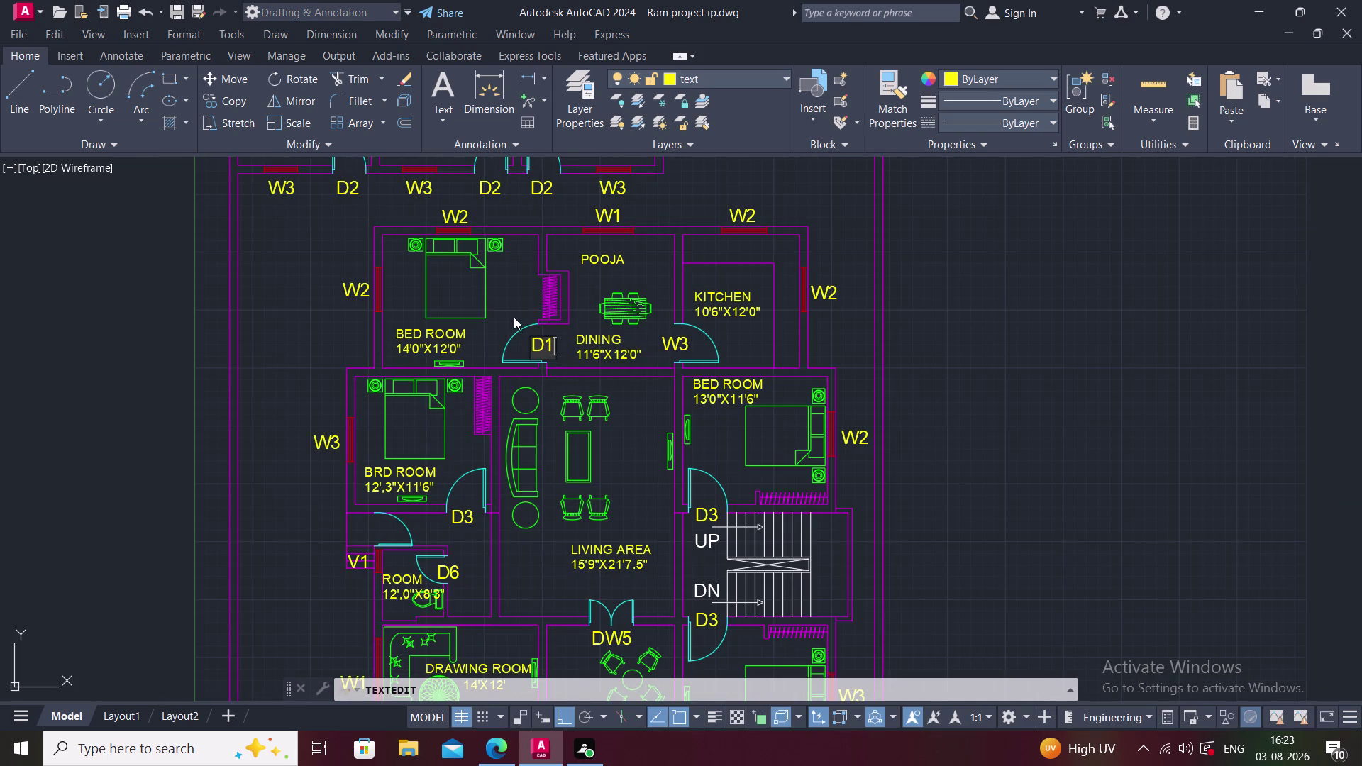
click(514, 317)
double_click(666, 345)
text(D)
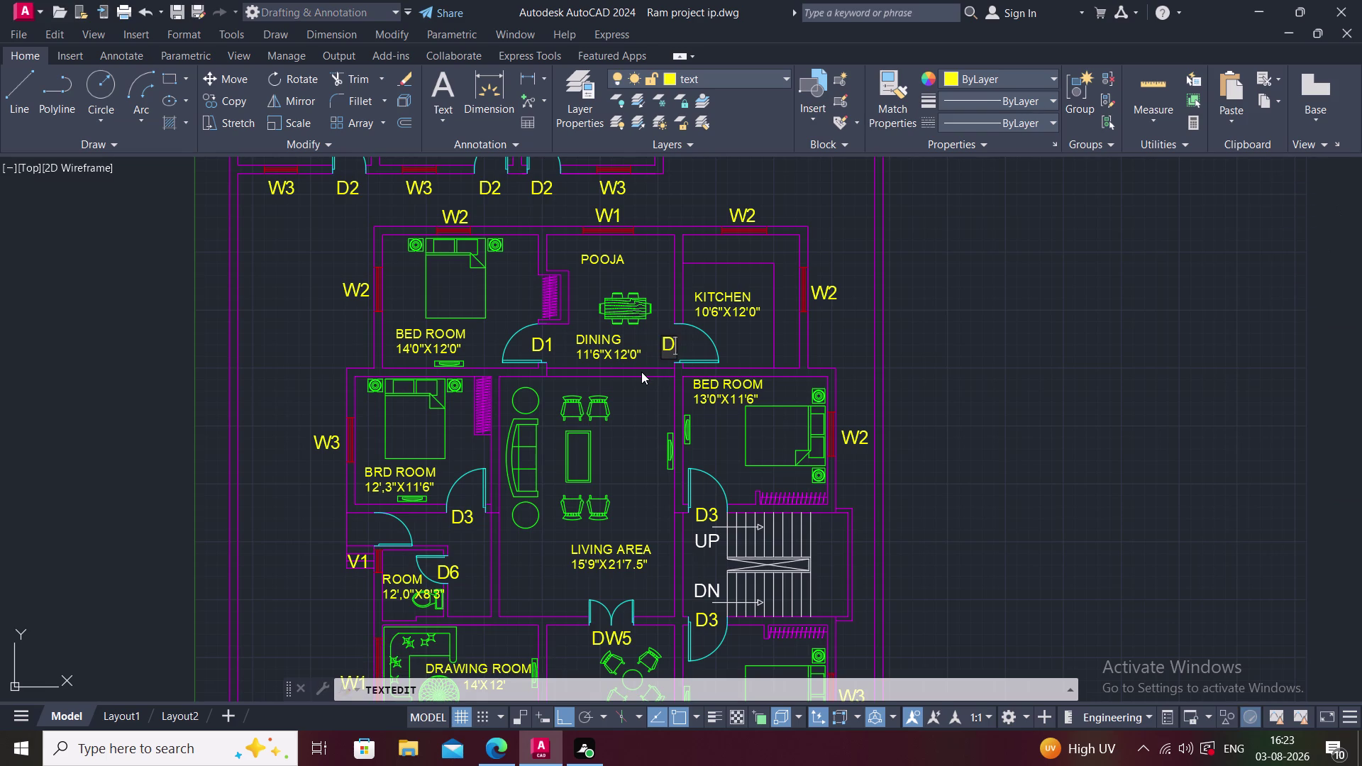
text(1)
click(661, 285)
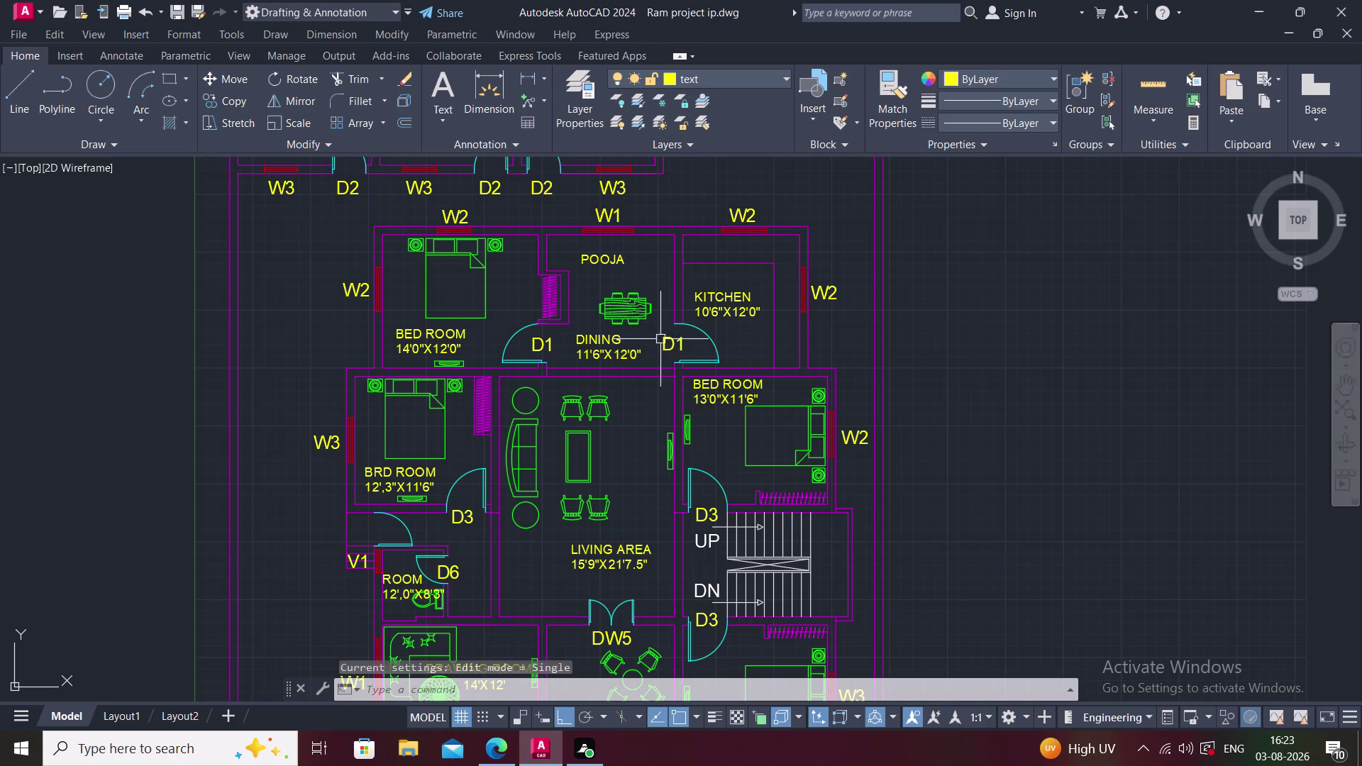
middle_drag(618, 423, 647, 352)
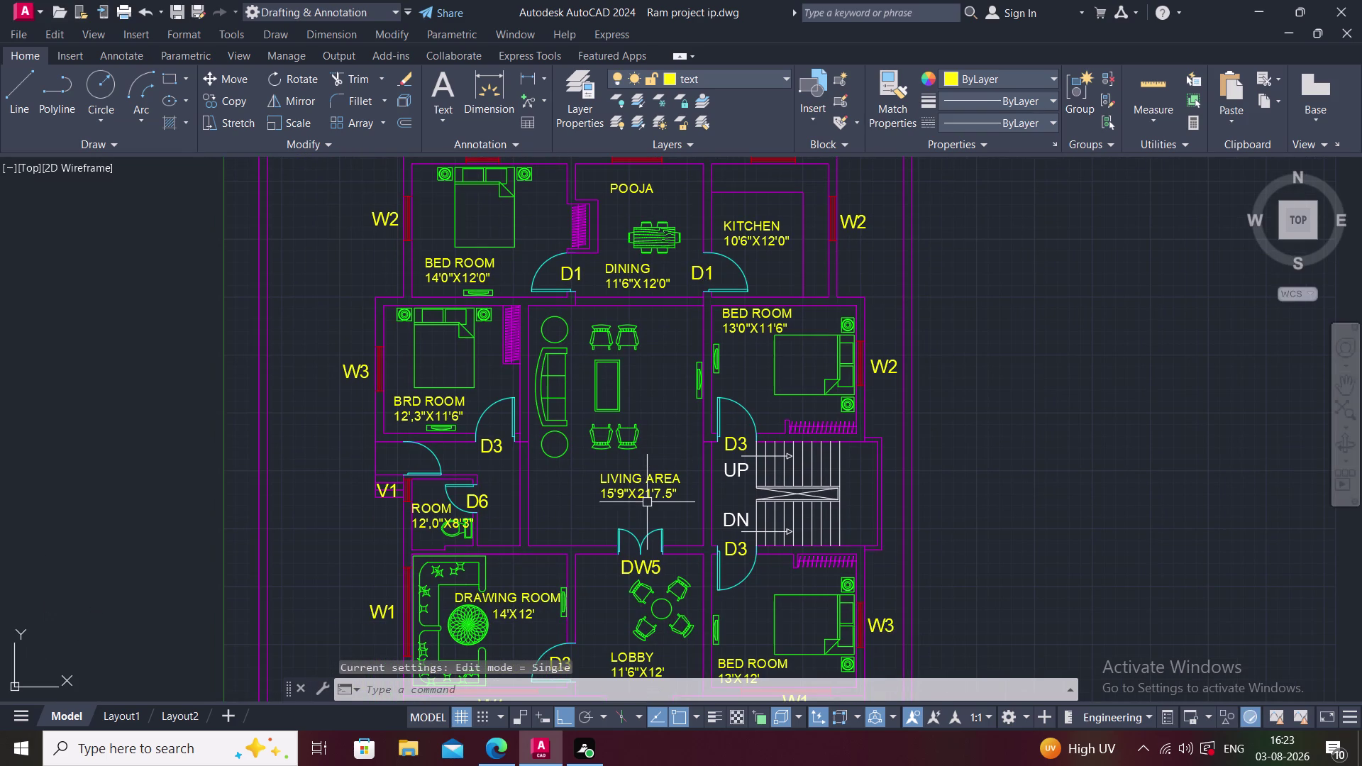
middle_drag(651, 537, 657, 446)
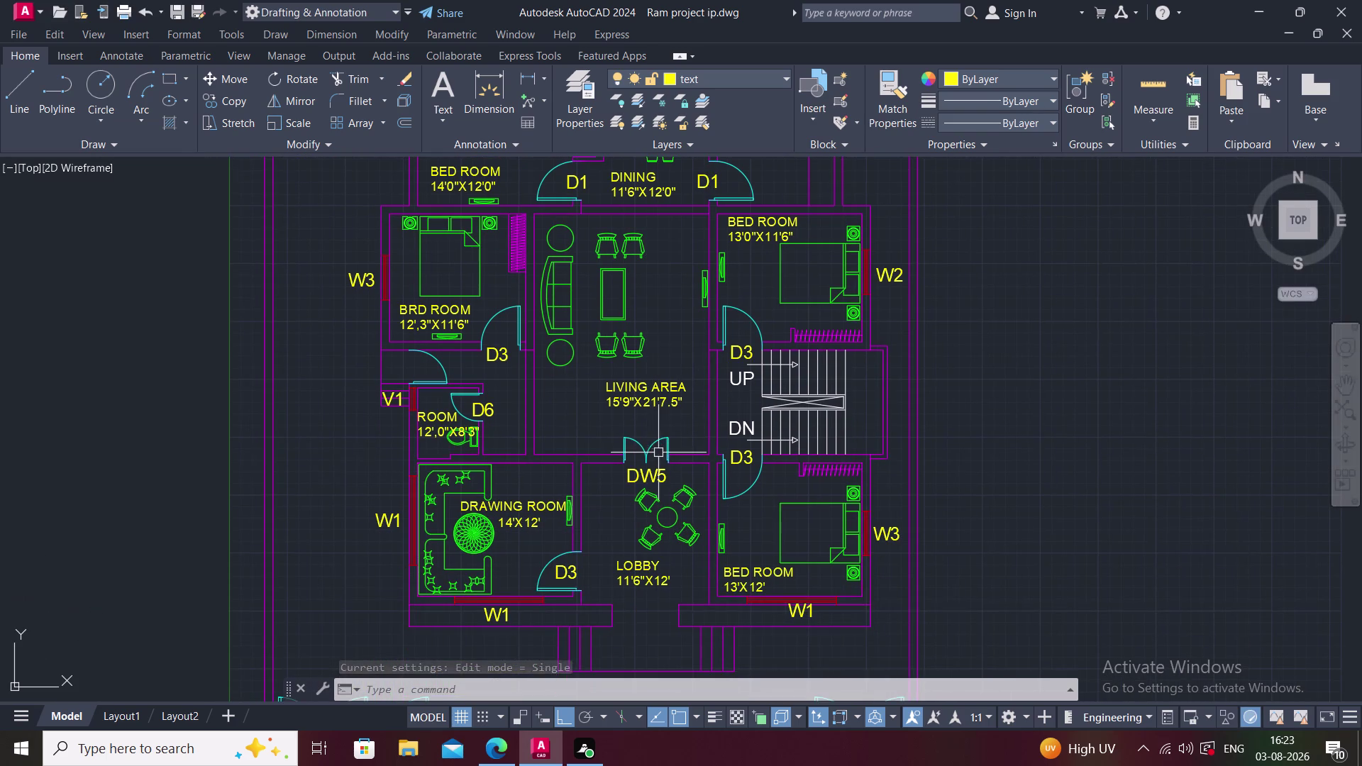
scroll(down, 3)
middle_drag(679, 561, 672, 511)
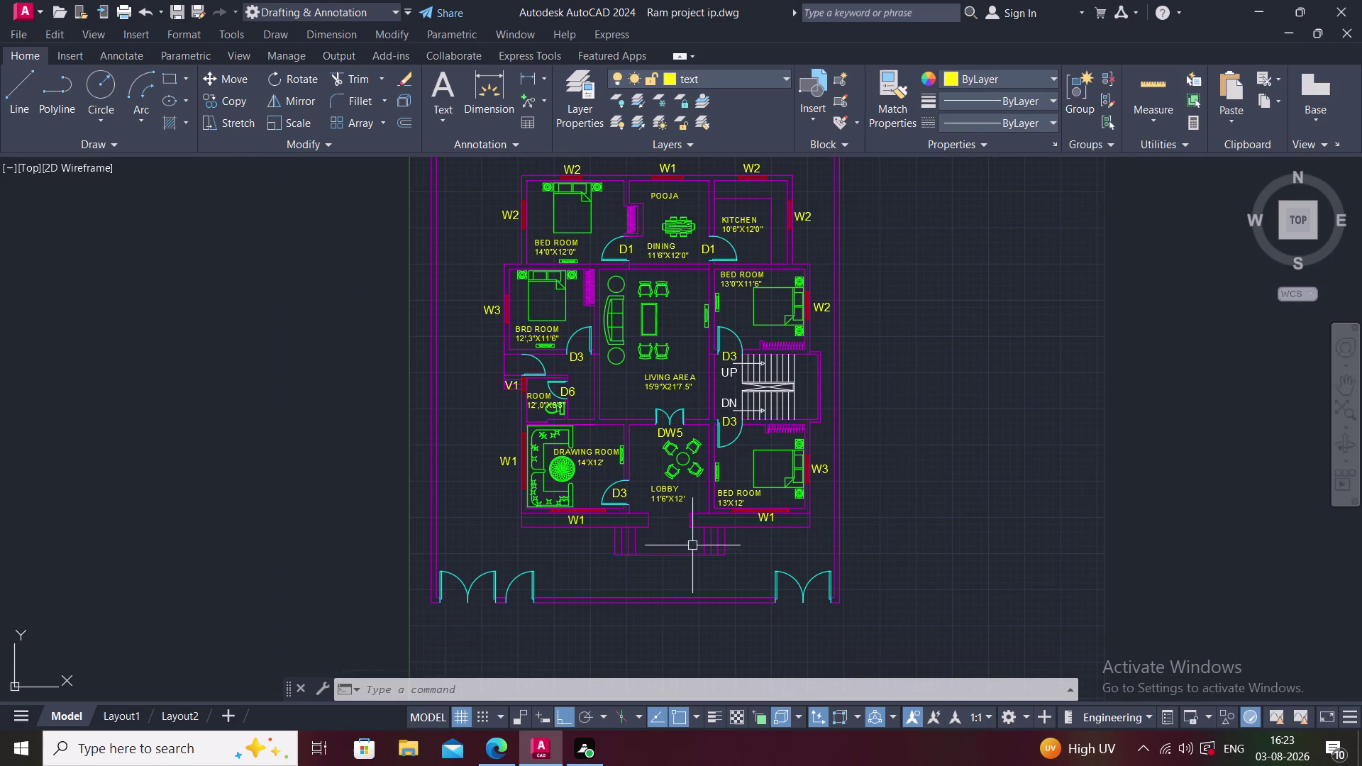
scroll(up, 3)
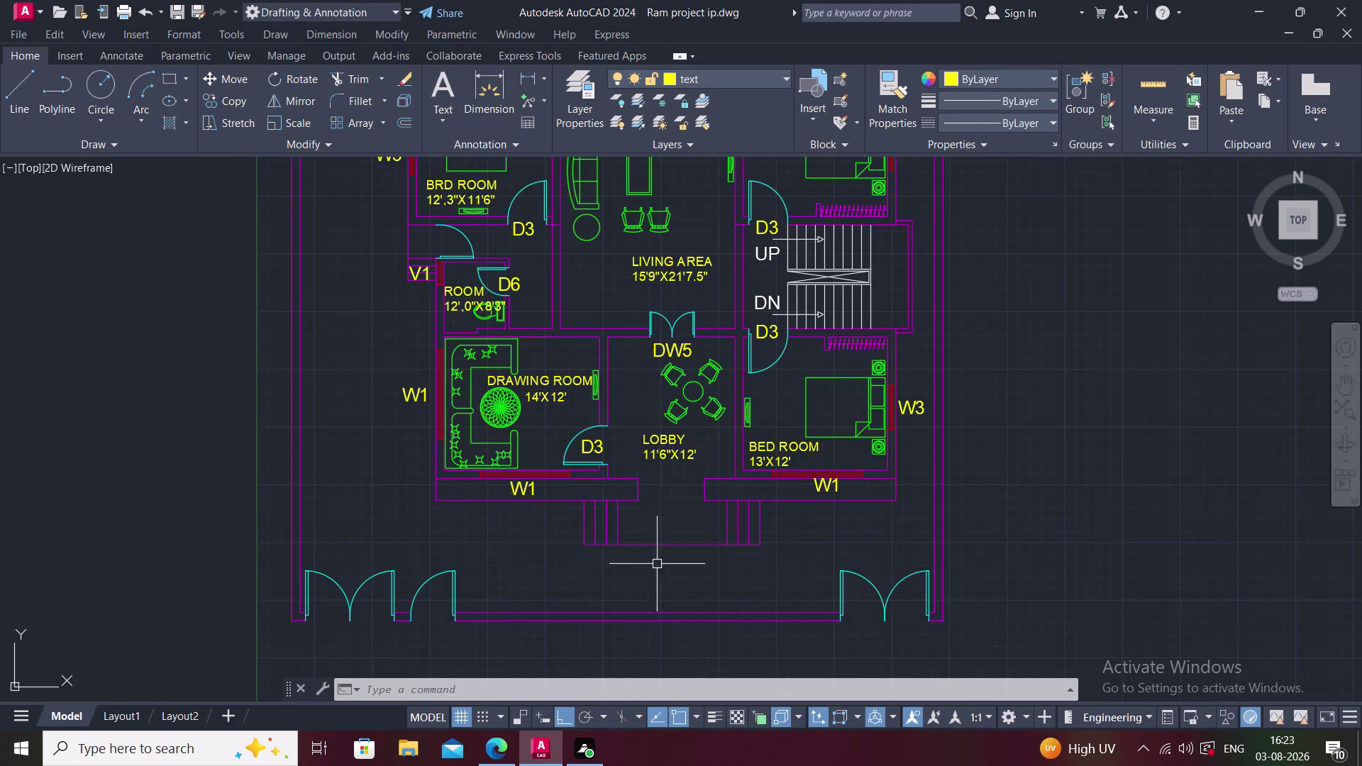
click(658, 439)
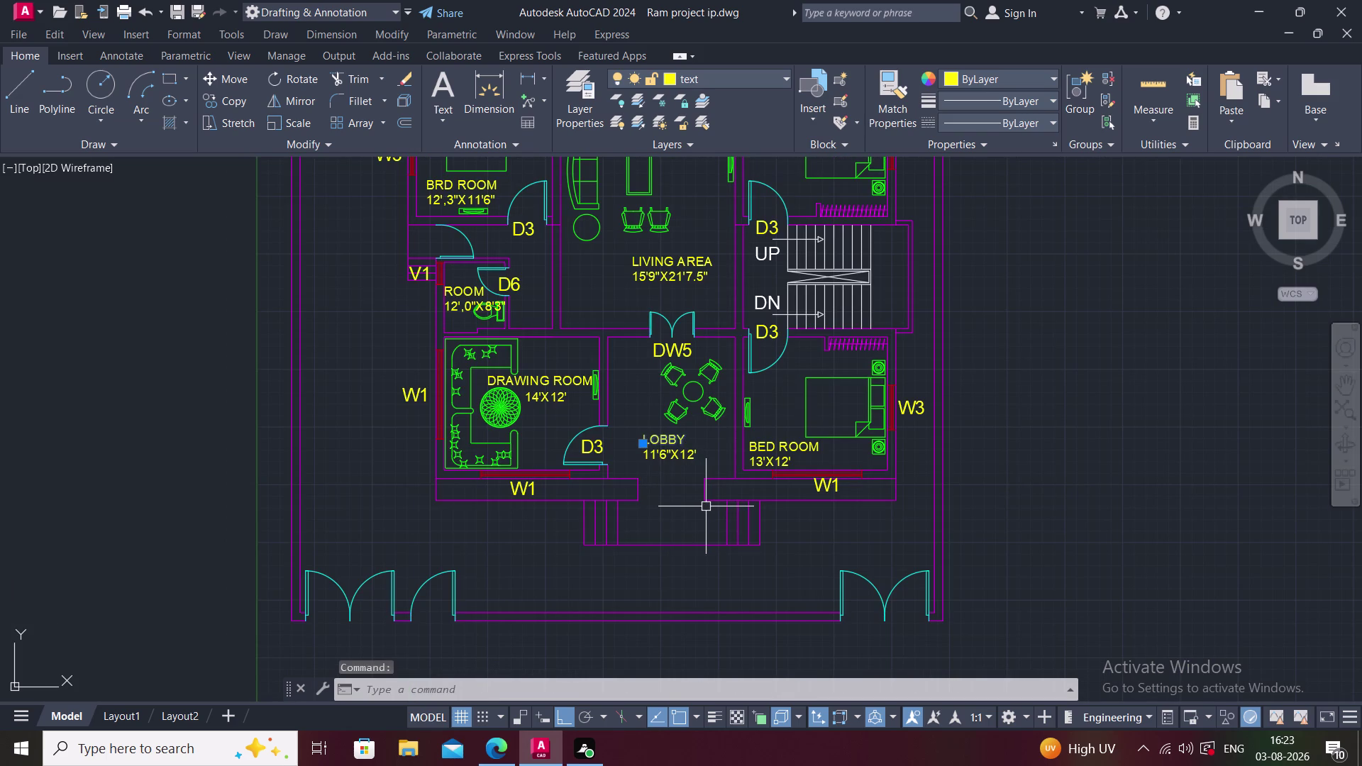
Copy the LOBBY label into the verandah area below the lobby.
text(CO)
key(space)
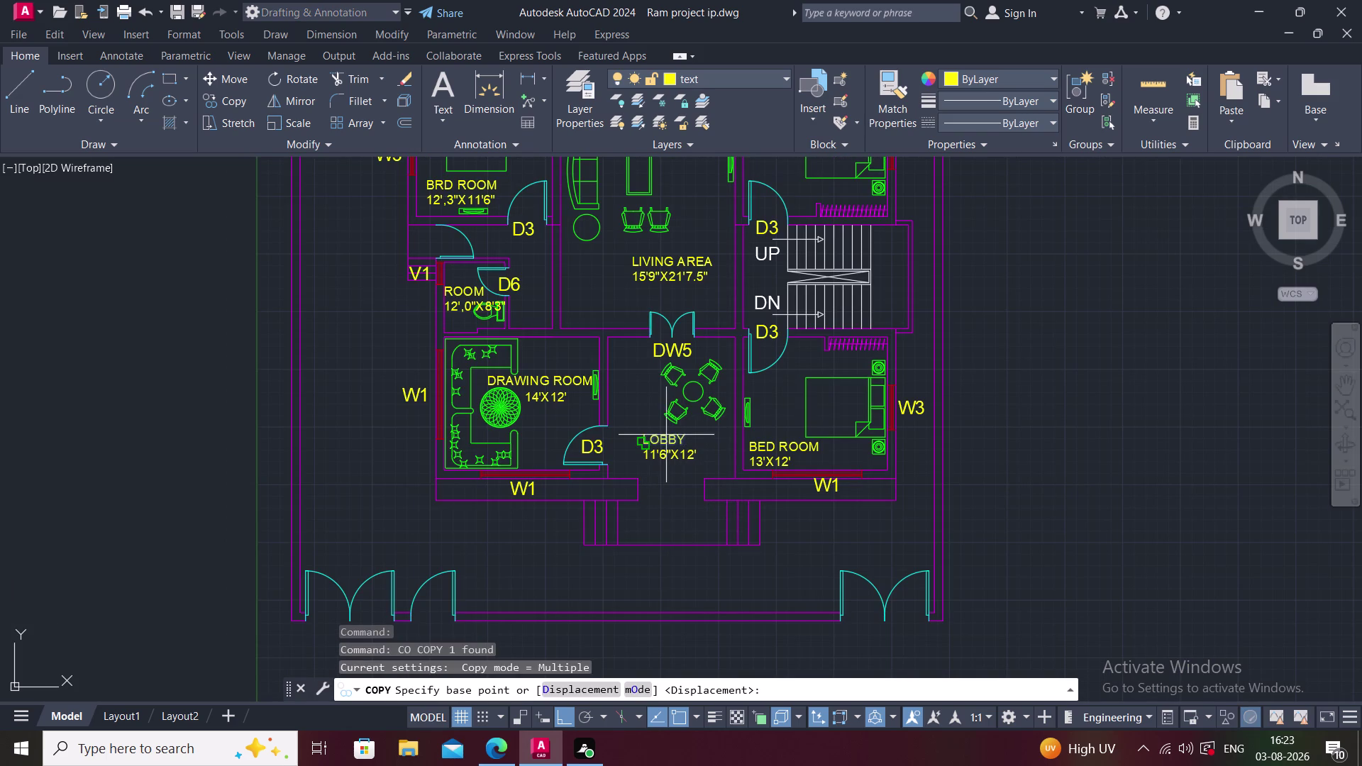
click(664, 436)
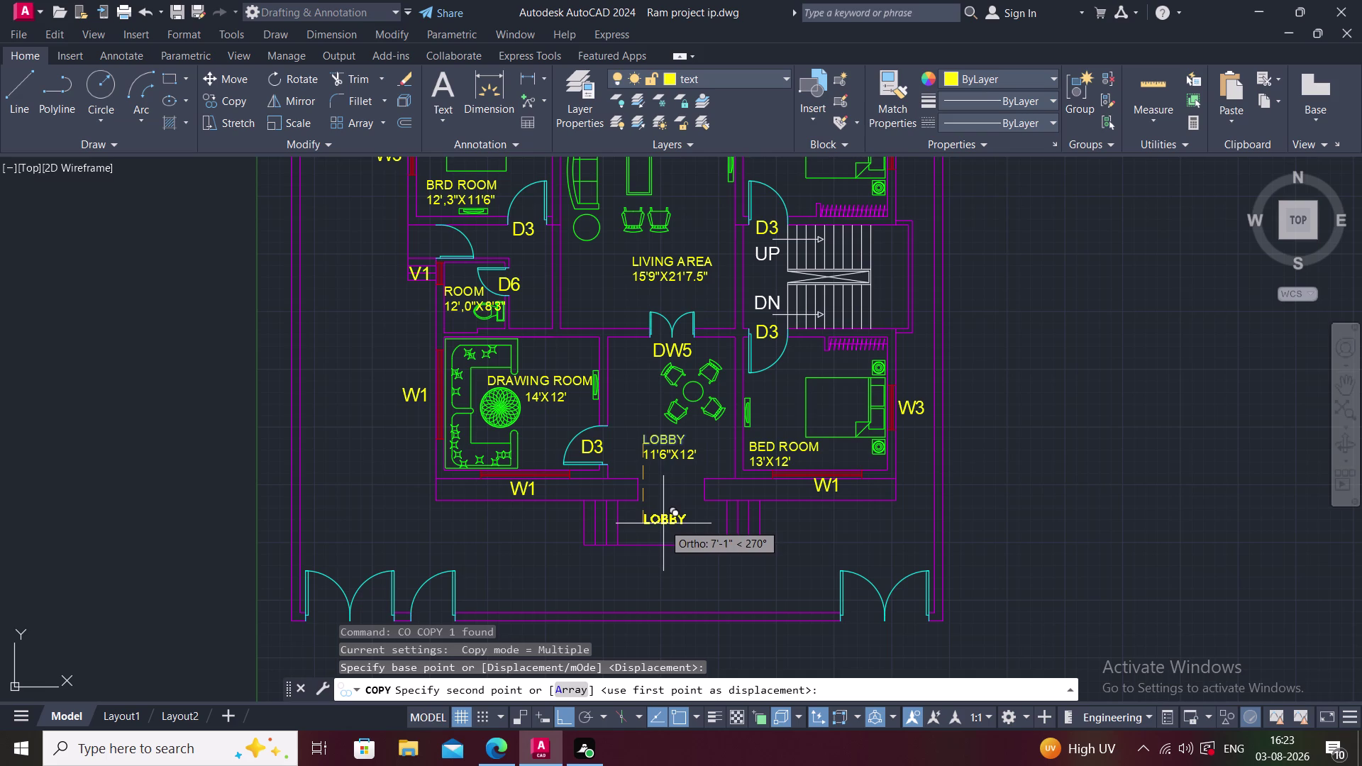
click(663, 524)
key(Escape)
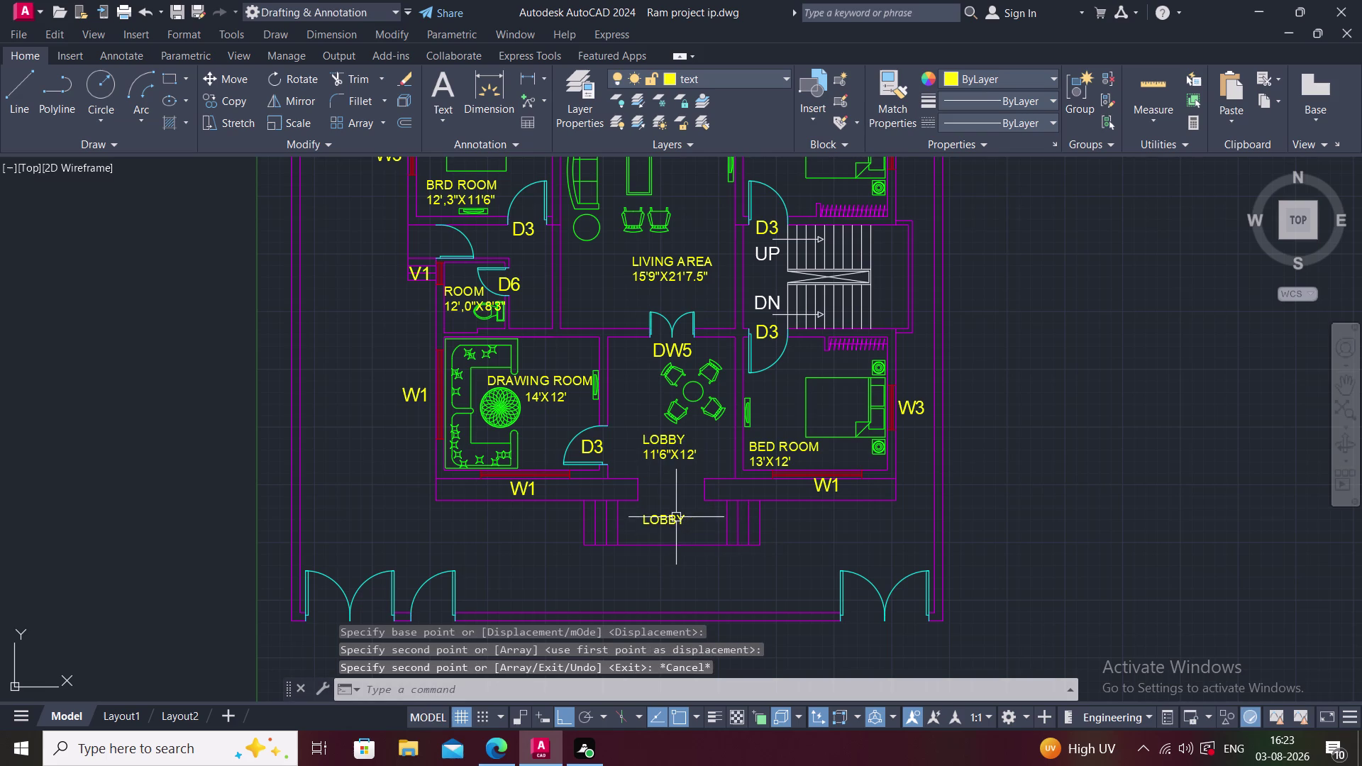
Retype the copied label as VERANDAH.
double_click(676, 517)
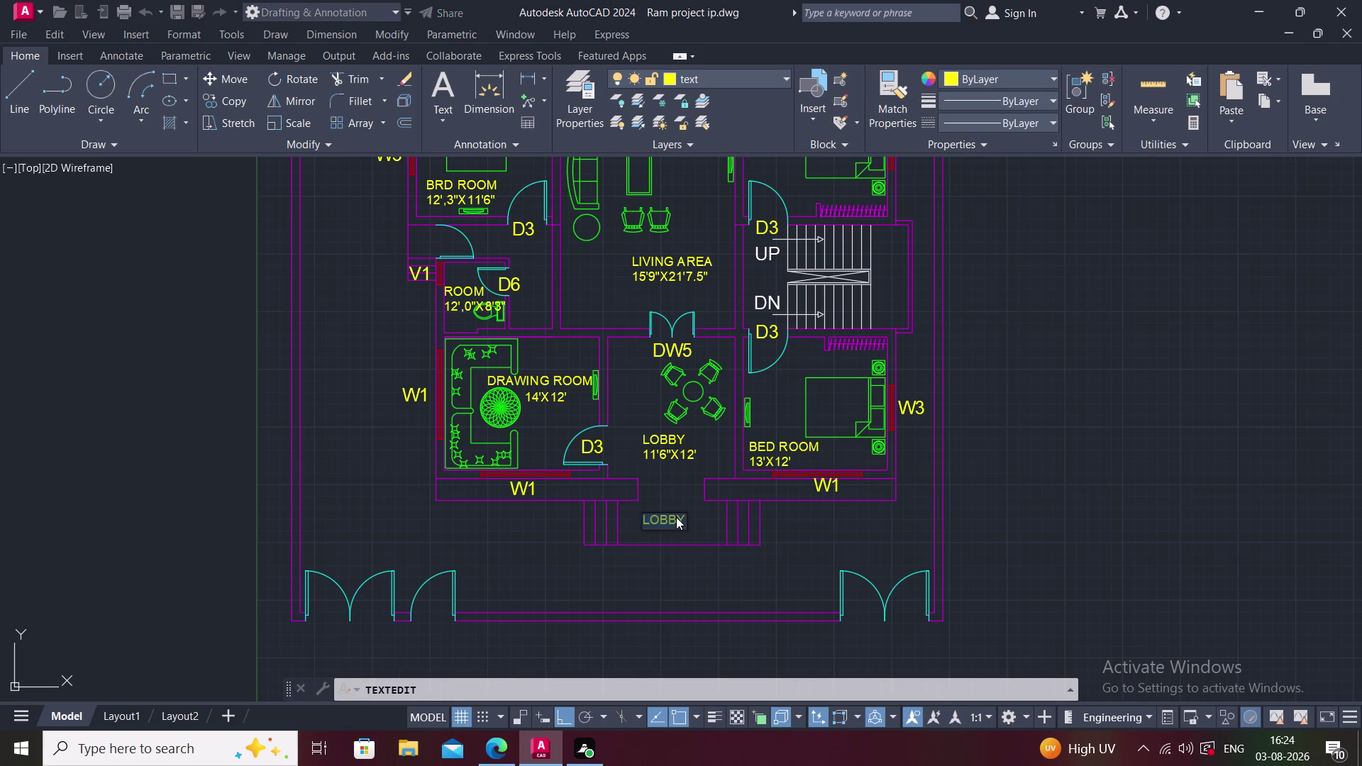
text(V)
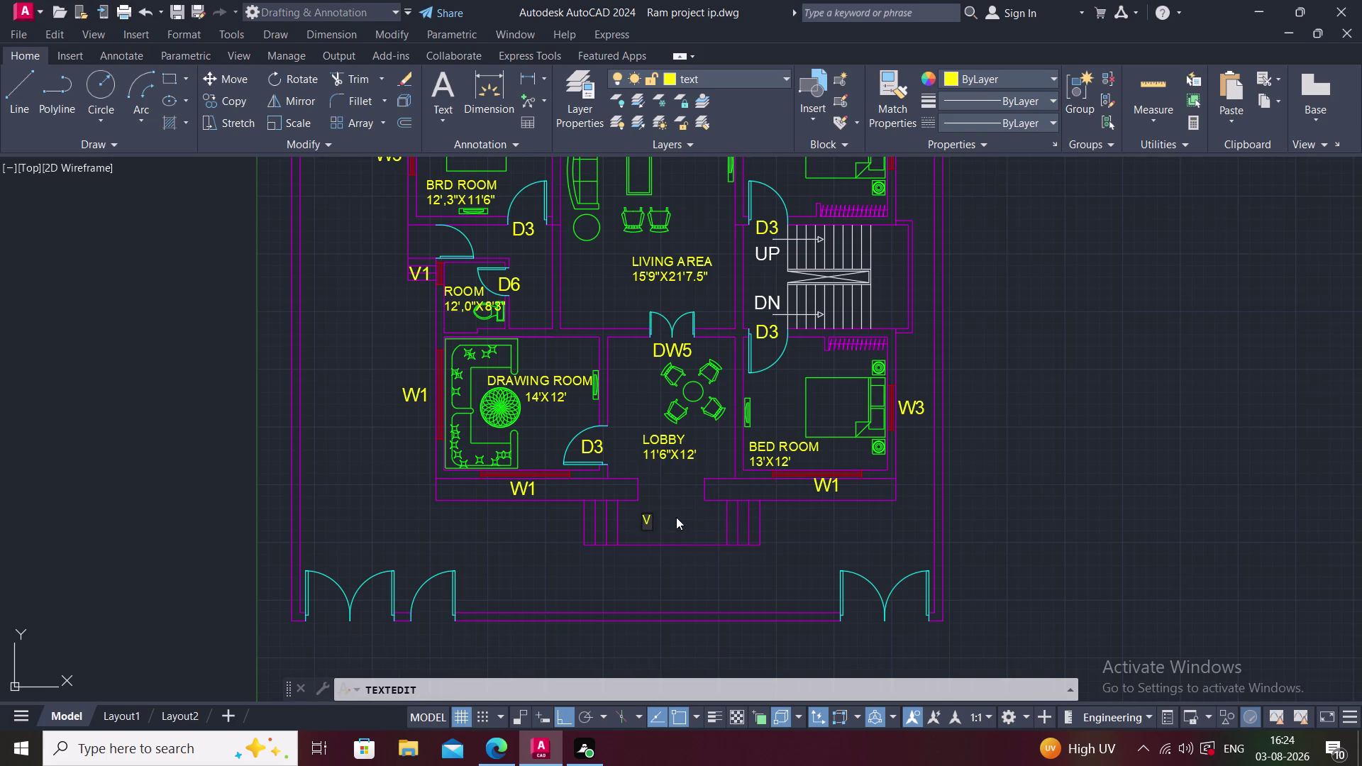
text(W)
key(BackSpace)
text(ER)
text(ANDAH)
click(699, 565)
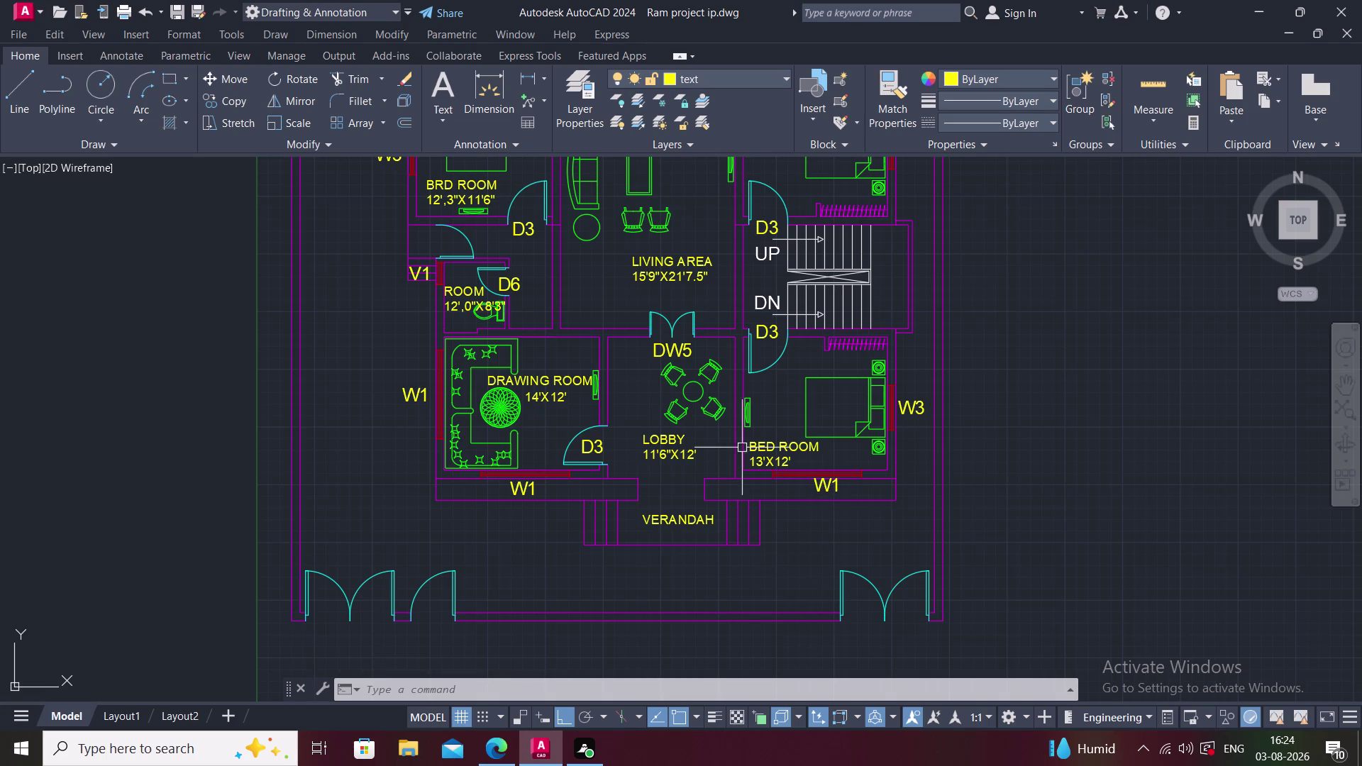
click(673, 439)
text(CO)
key(space)
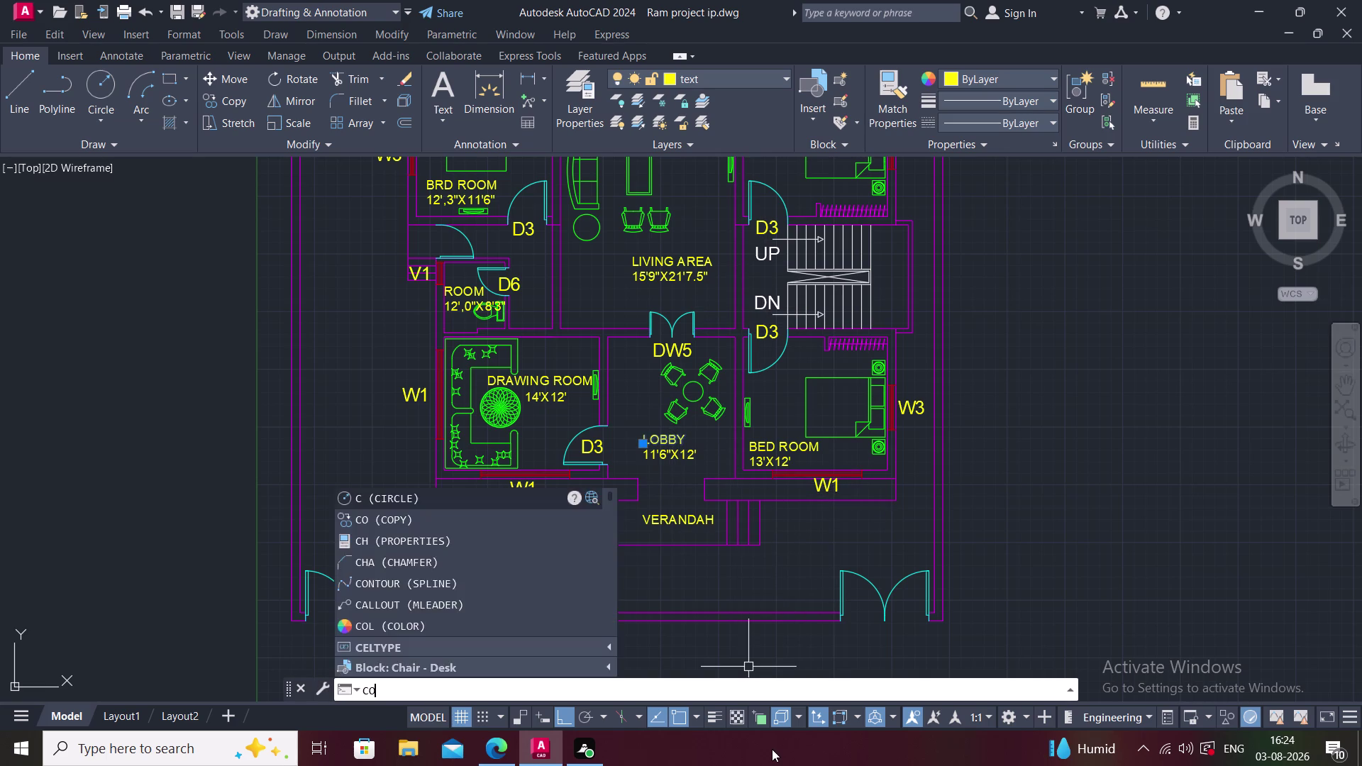
Copy the LOBBY label to the right of the verandah steps and retype it as UP.
click(660, 438)
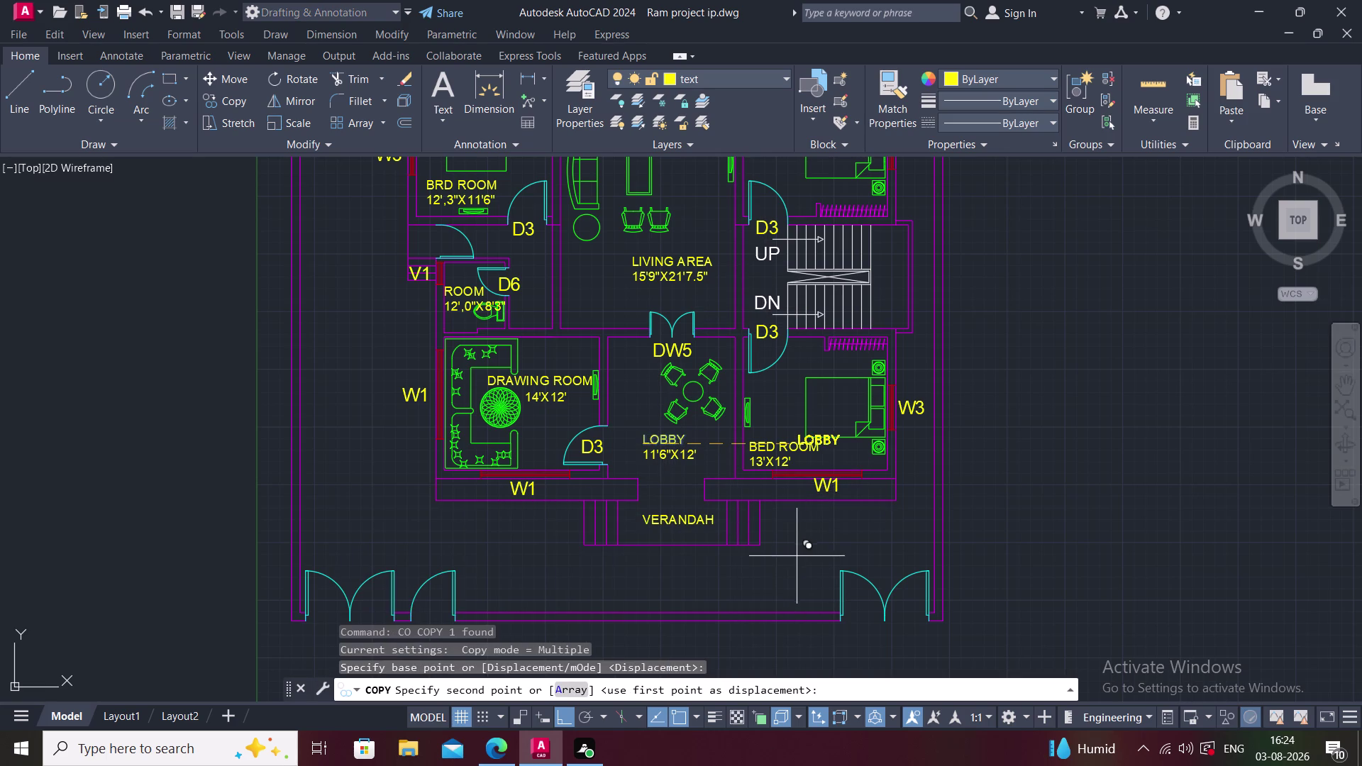
key(F8)
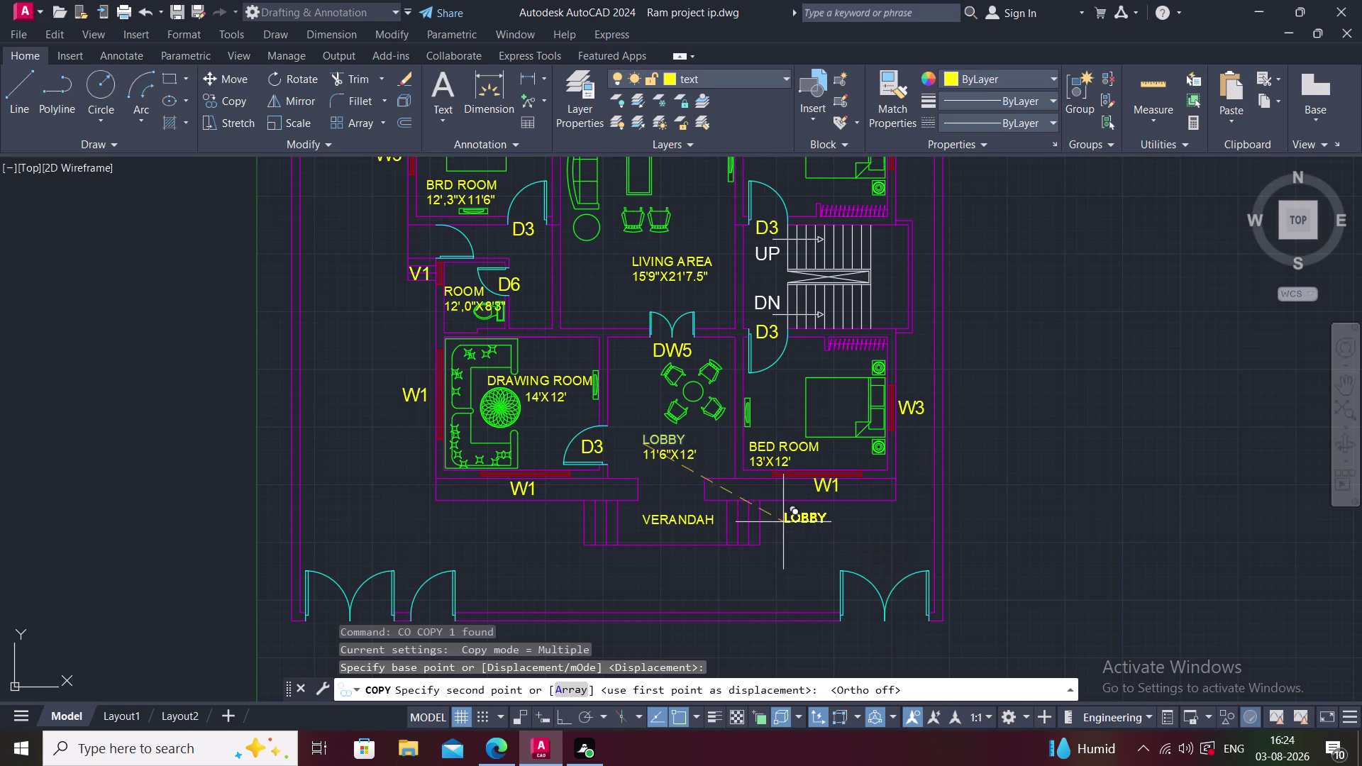
click(767, 527)
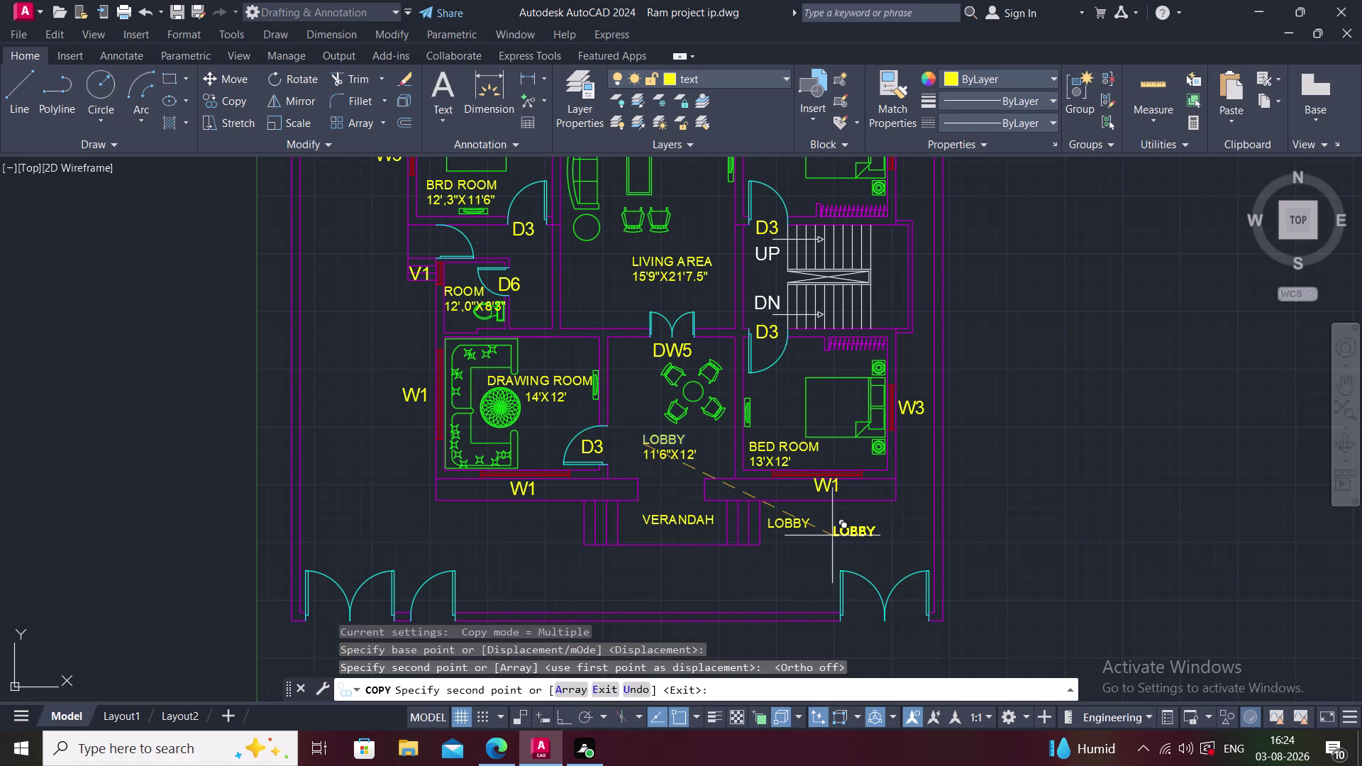
key(Escape)
double_click(787, 526)
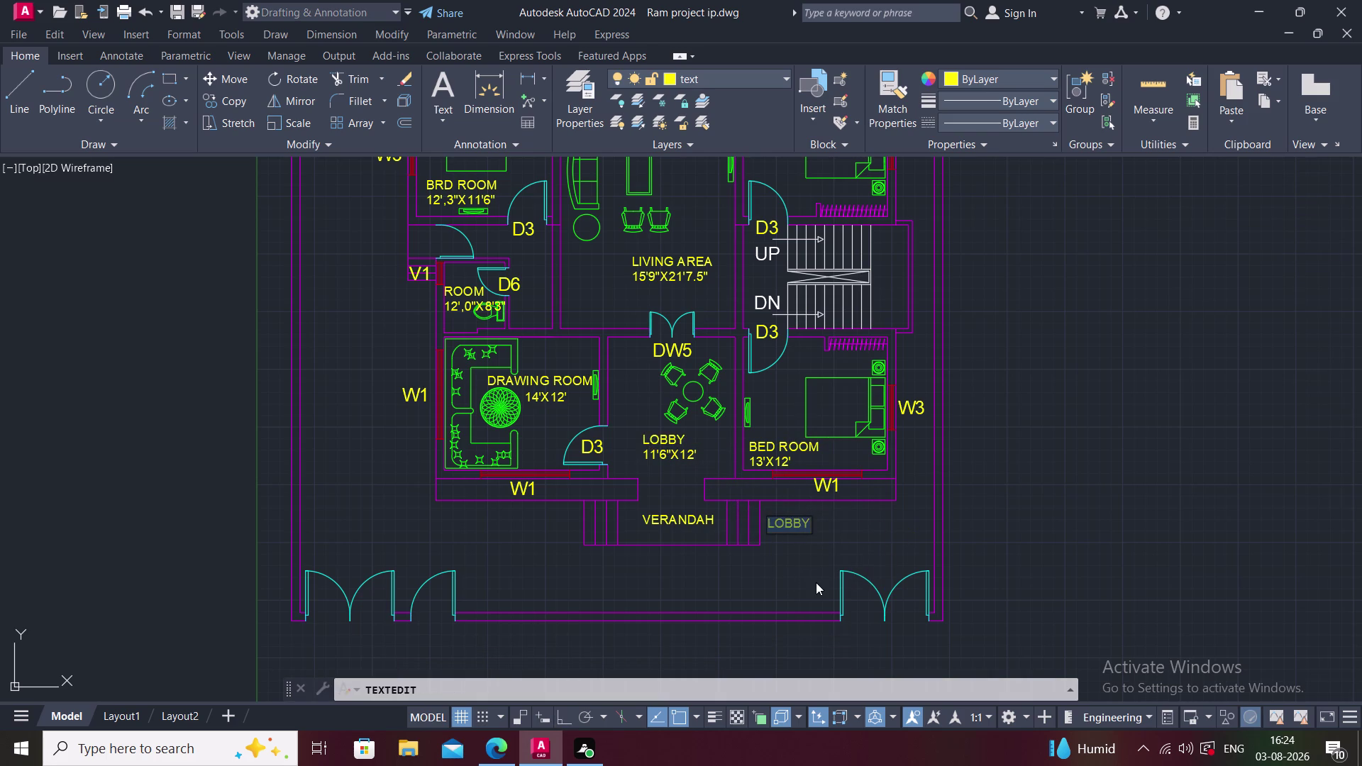
text(UP)
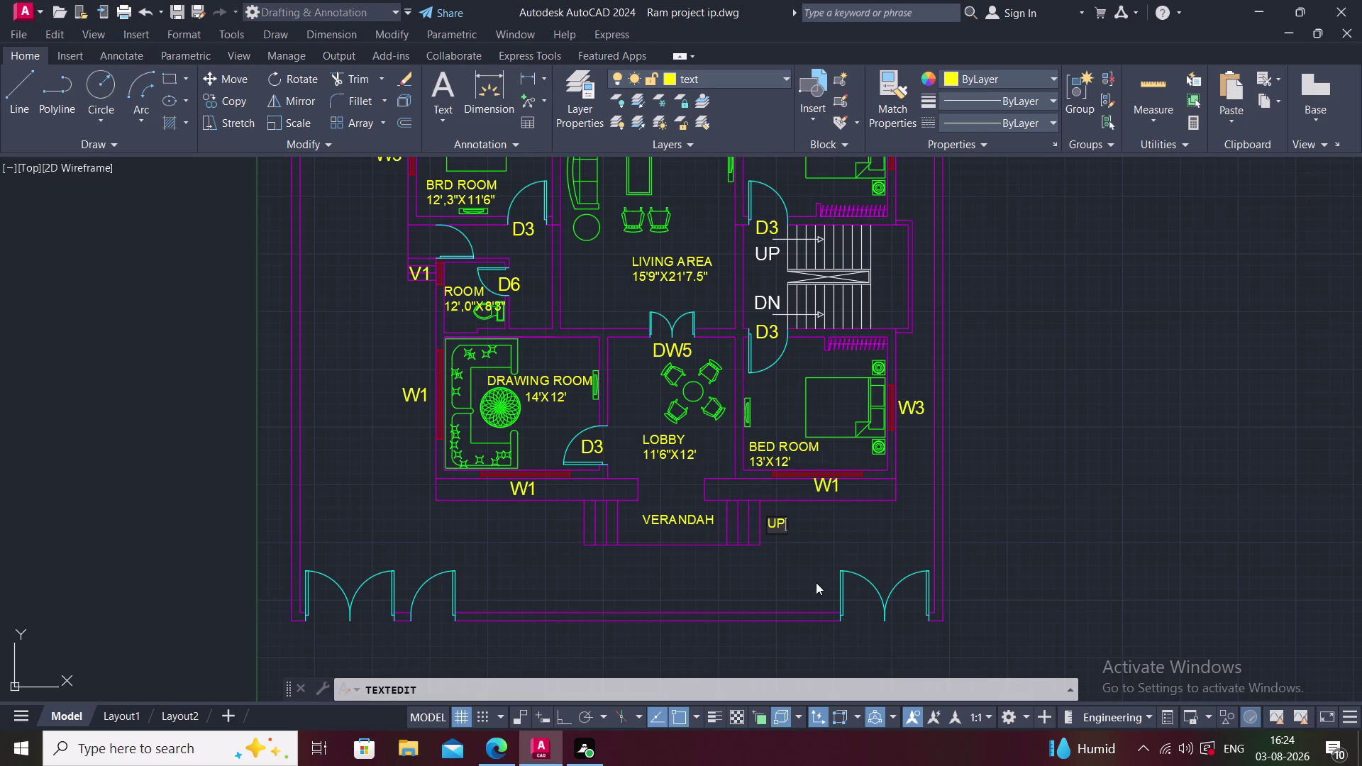
key(space)
click(816, 583)
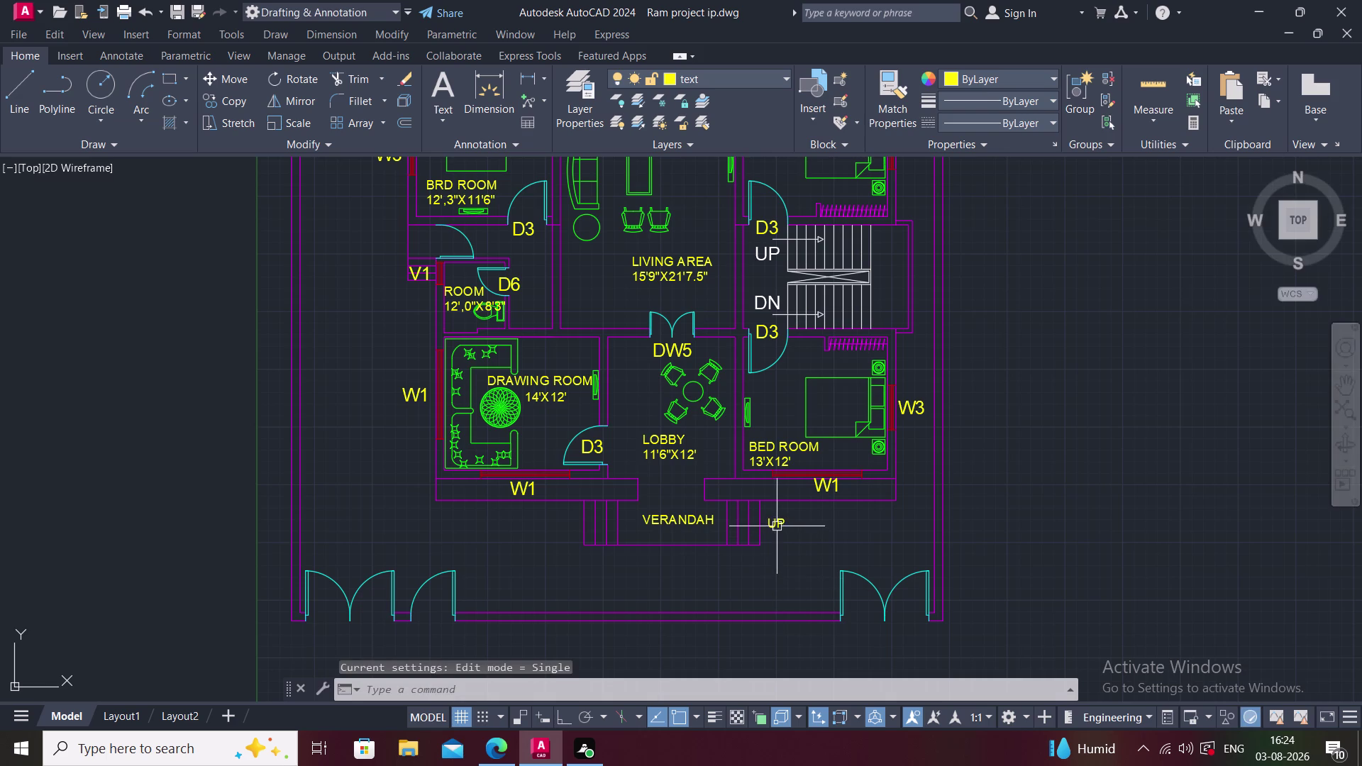
Start a copy of the UP label, cancel it, and reselect the label.
click(777, 523)
key(c)
text(O)
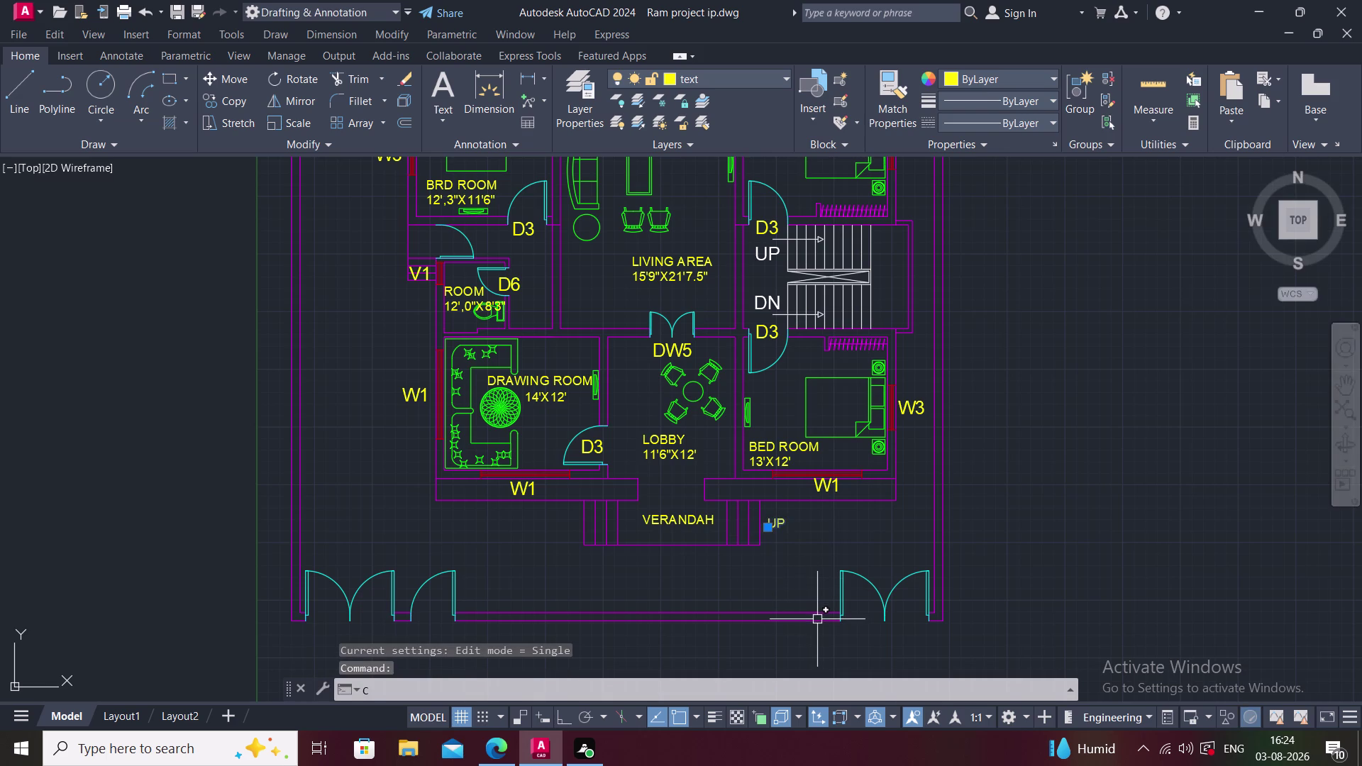
key(space)
key(Escape)
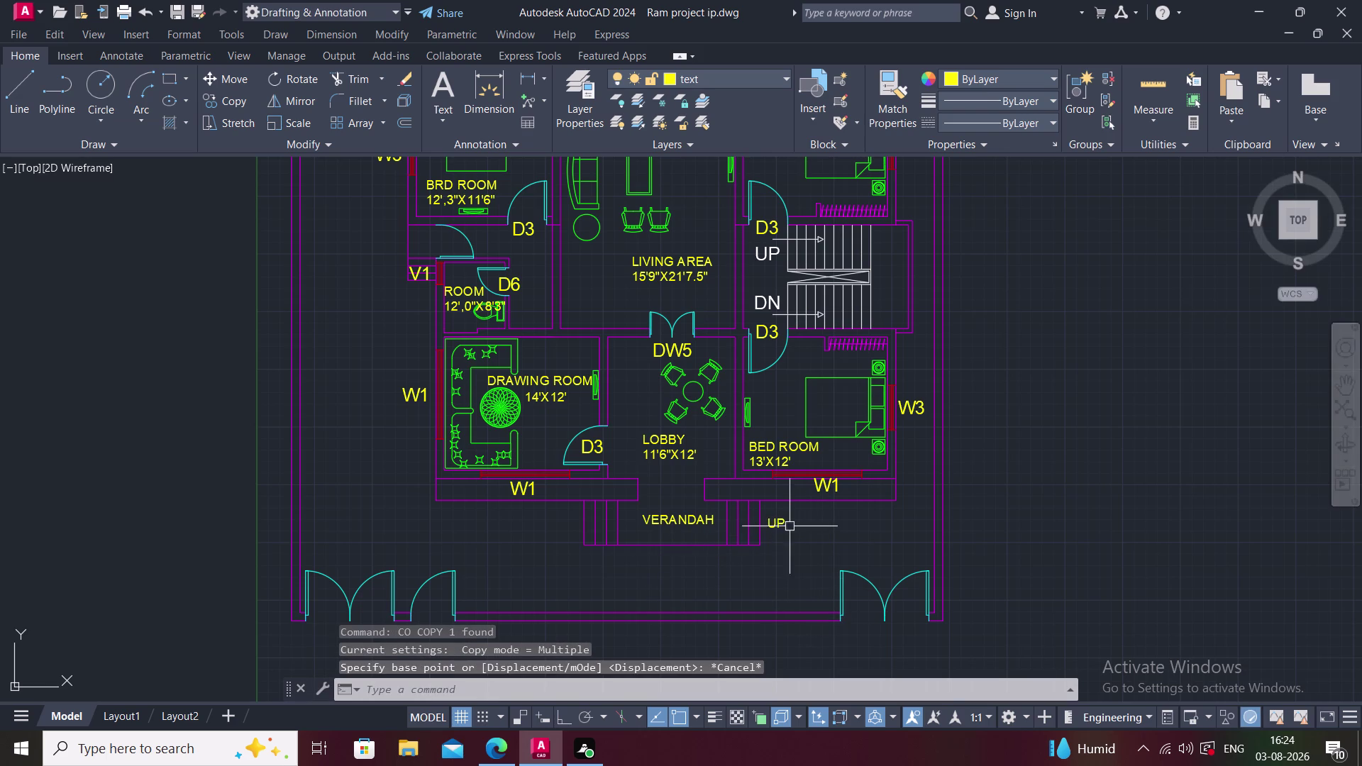
click(784, 527)
key(n)
key(BackSpace)
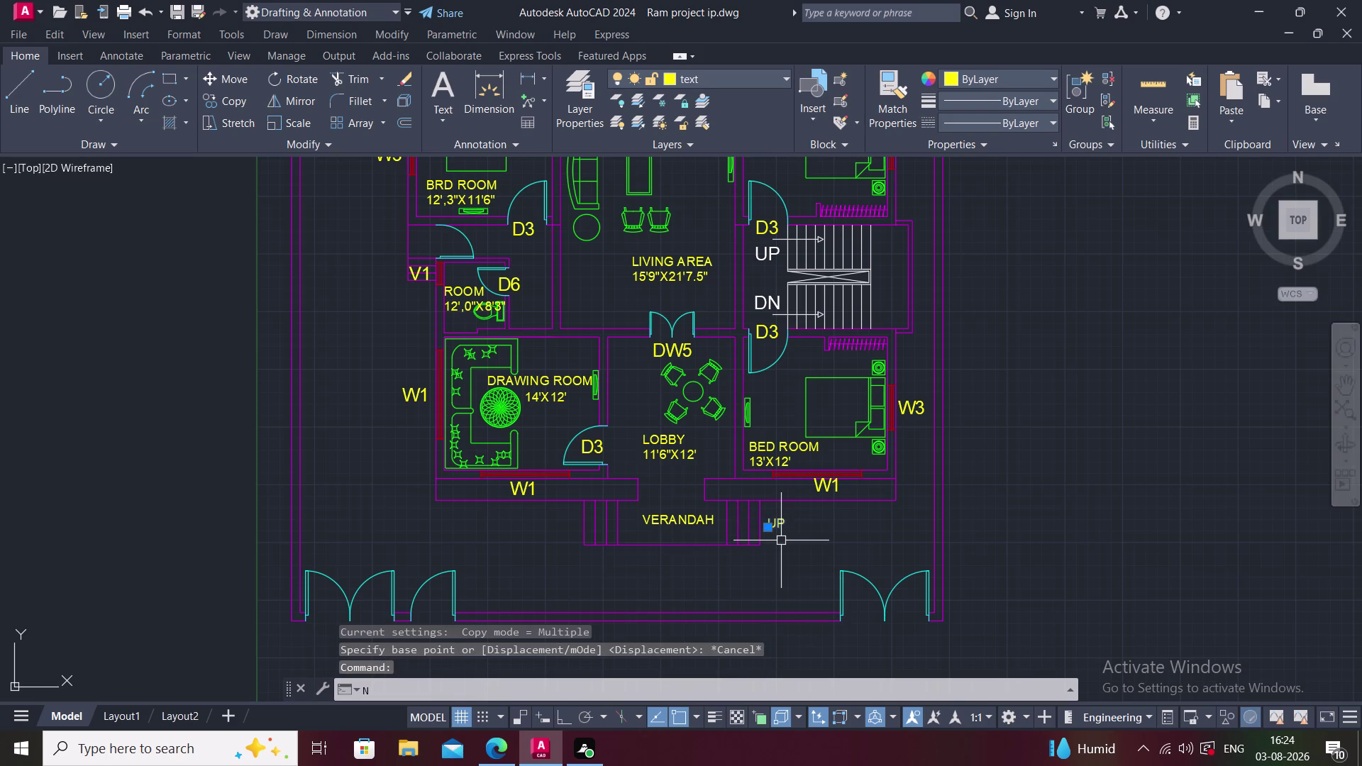
Mirror the UP label across the verandah centreline, keeping the original.
key(m)
text(I)
key(space)
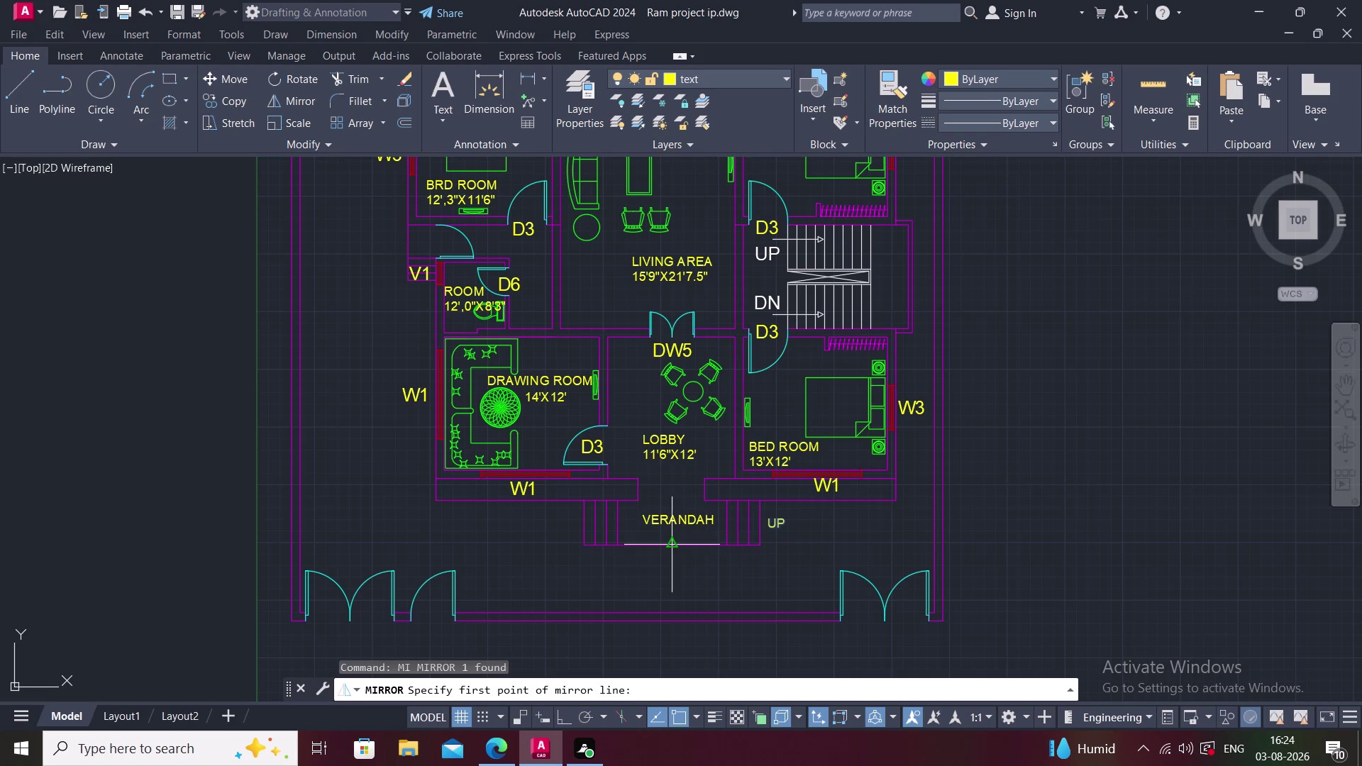
click(673, 545)
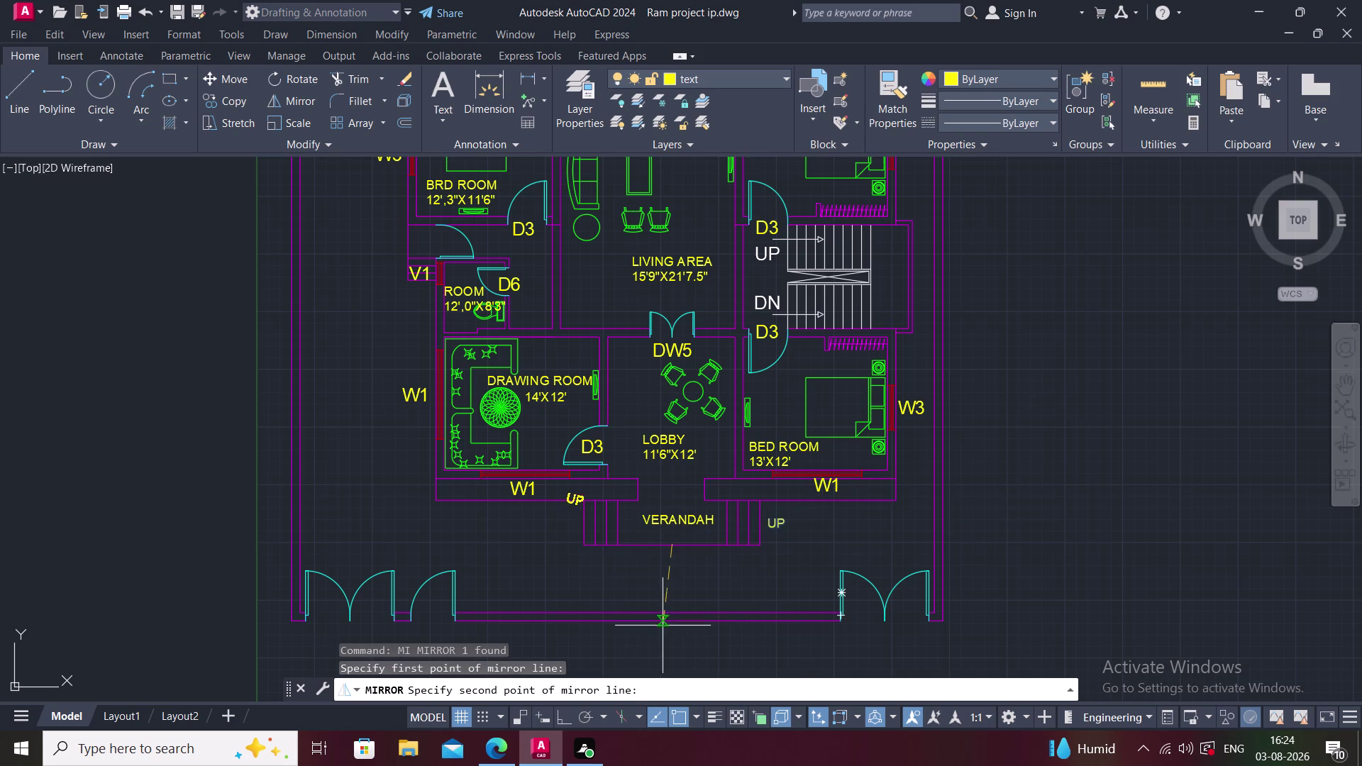
key(F8)
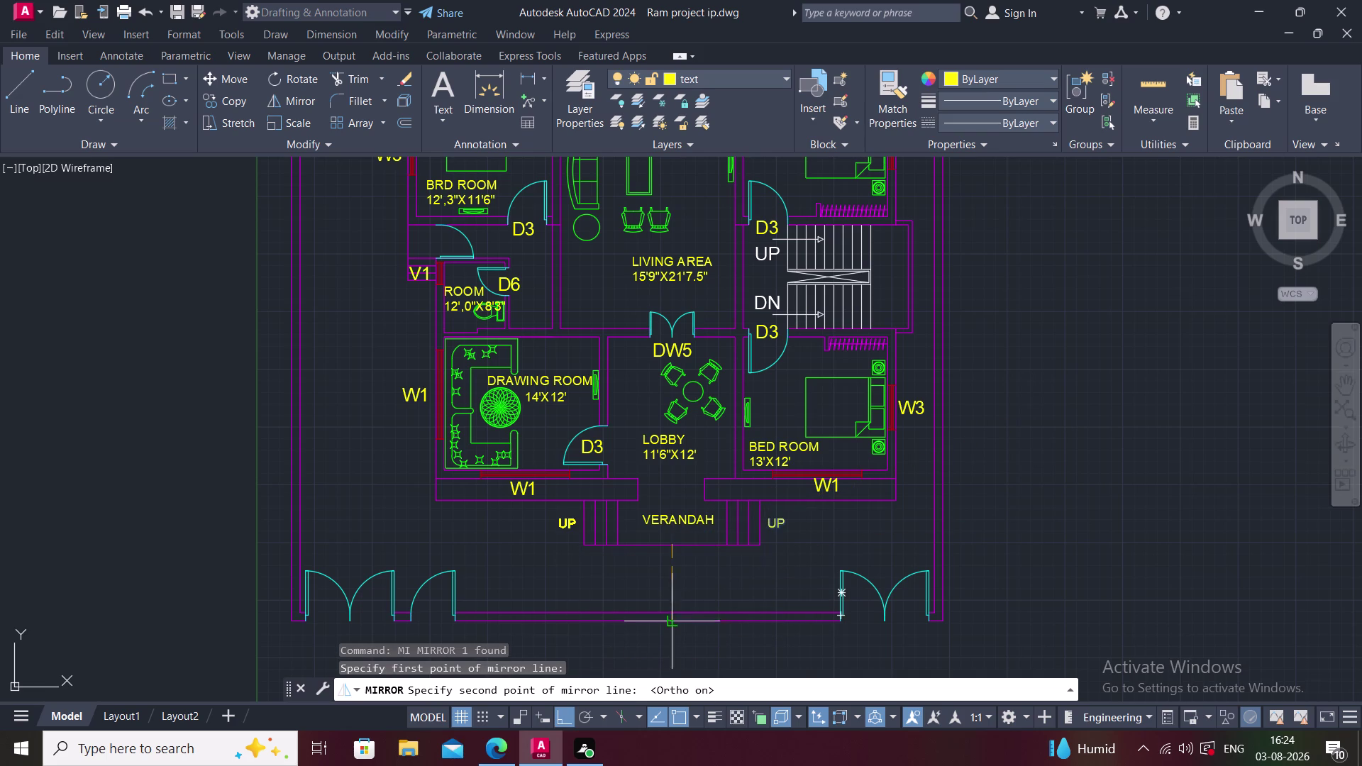
click(669, 672)
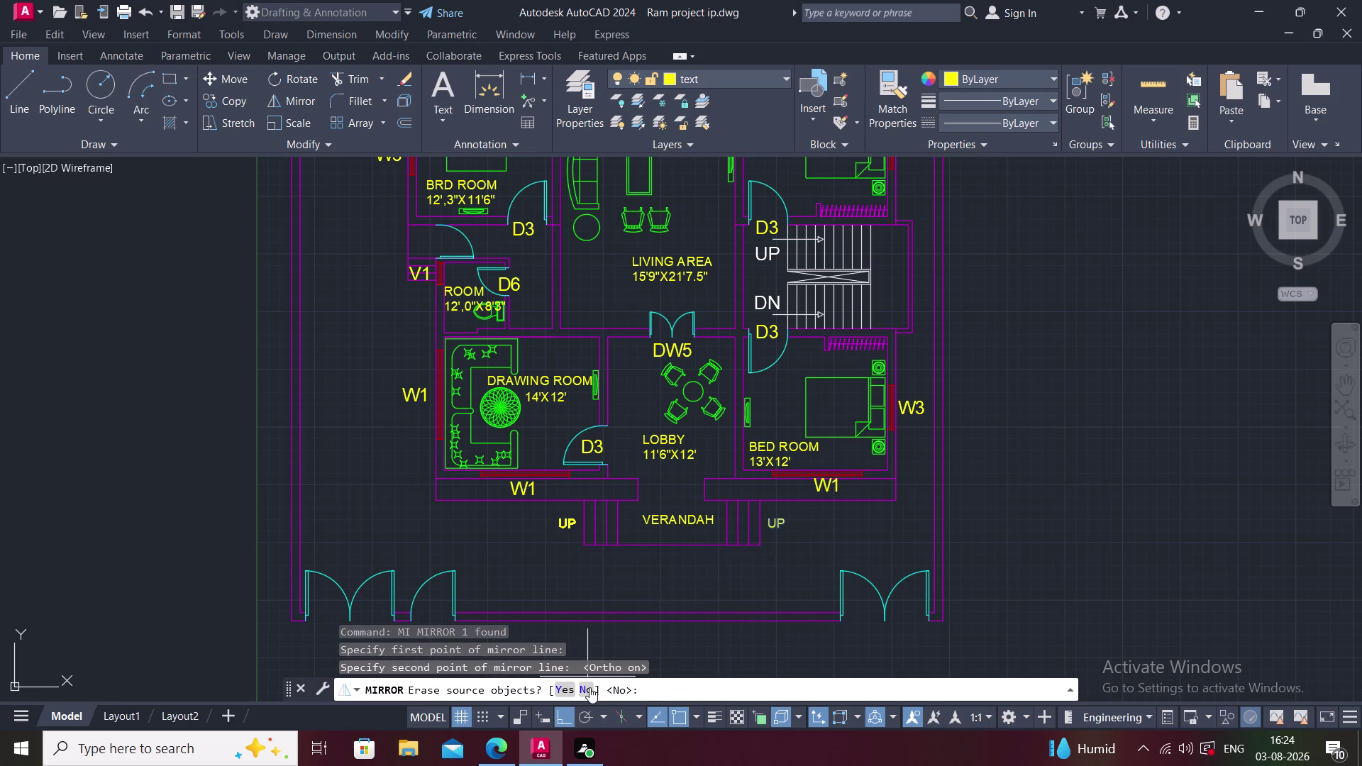
click(590, 687)
Retype the mirrored label on the left as UP.
double_click(571, 522)
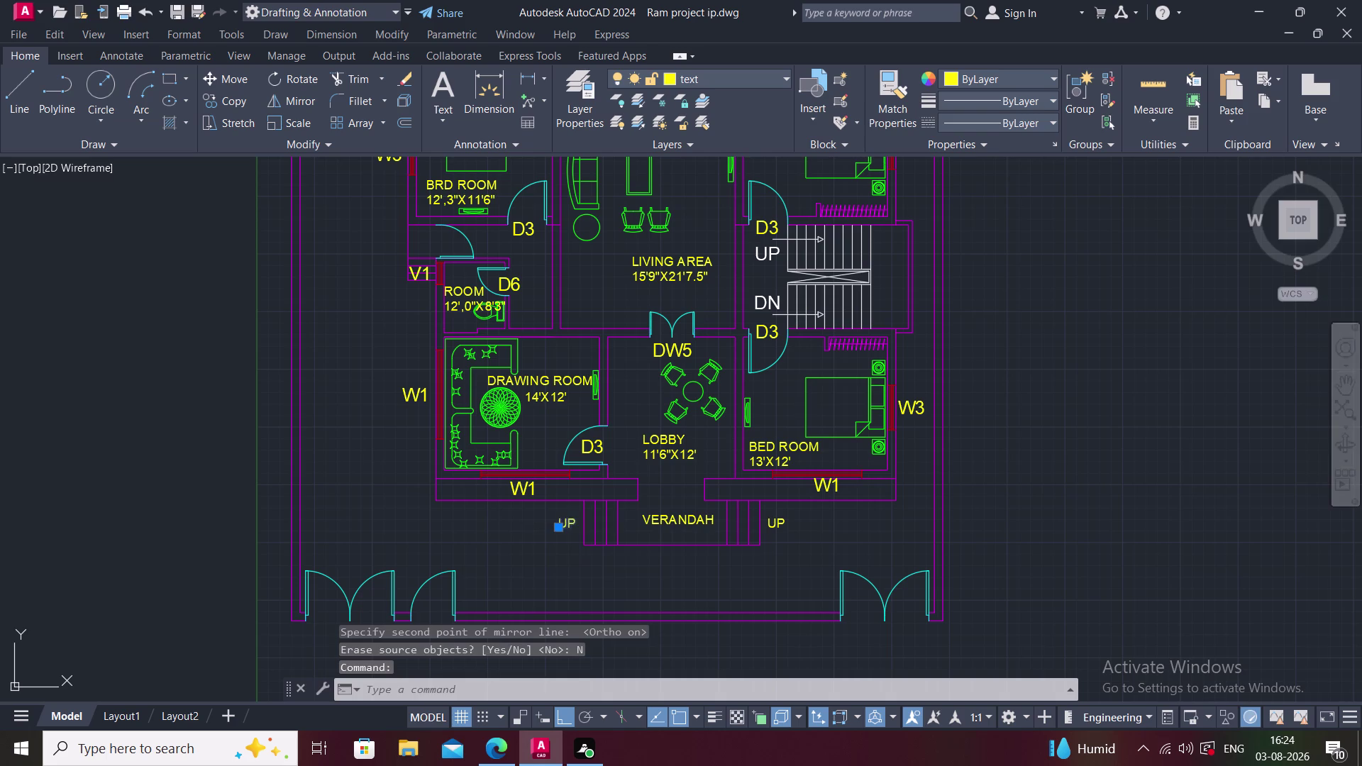
key(u)
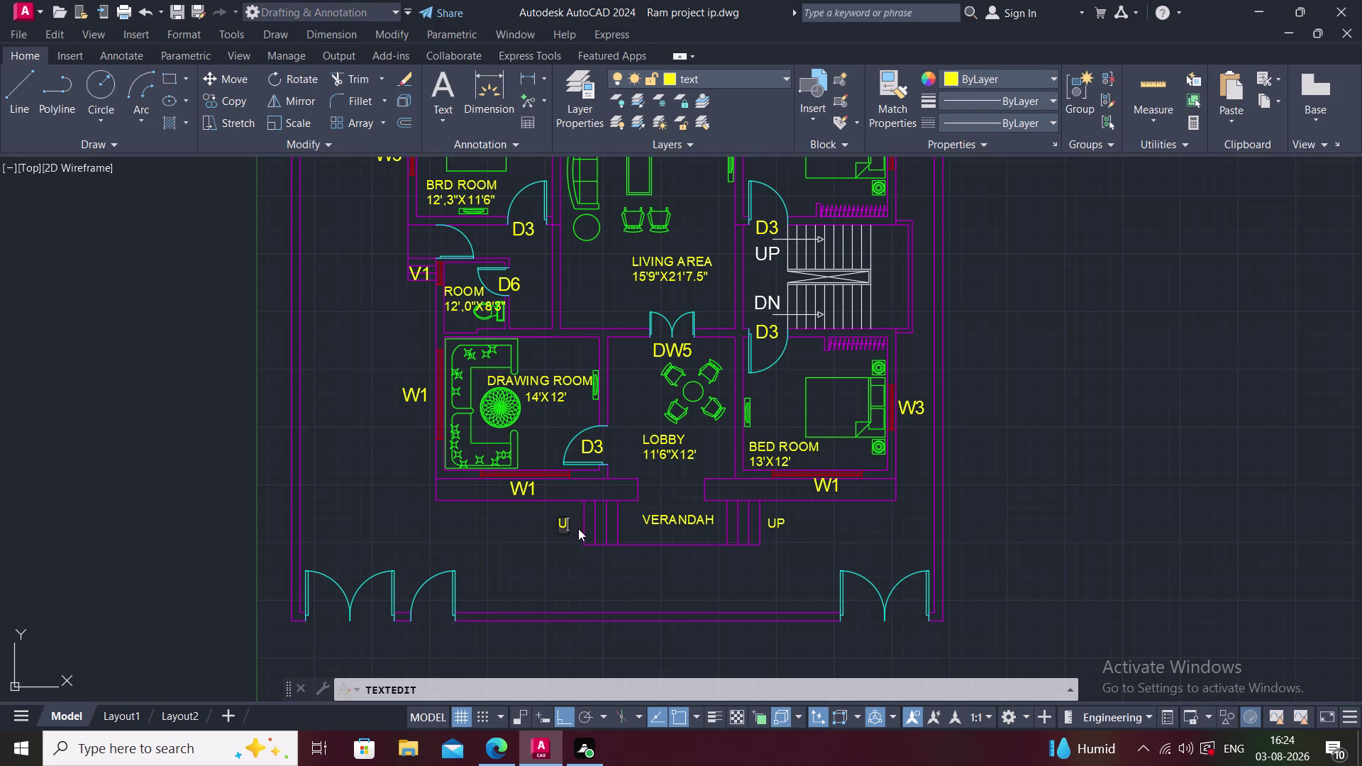
key(bracketleft)
key(BackSpace)
key(p)
key(space)
click(628, 577)
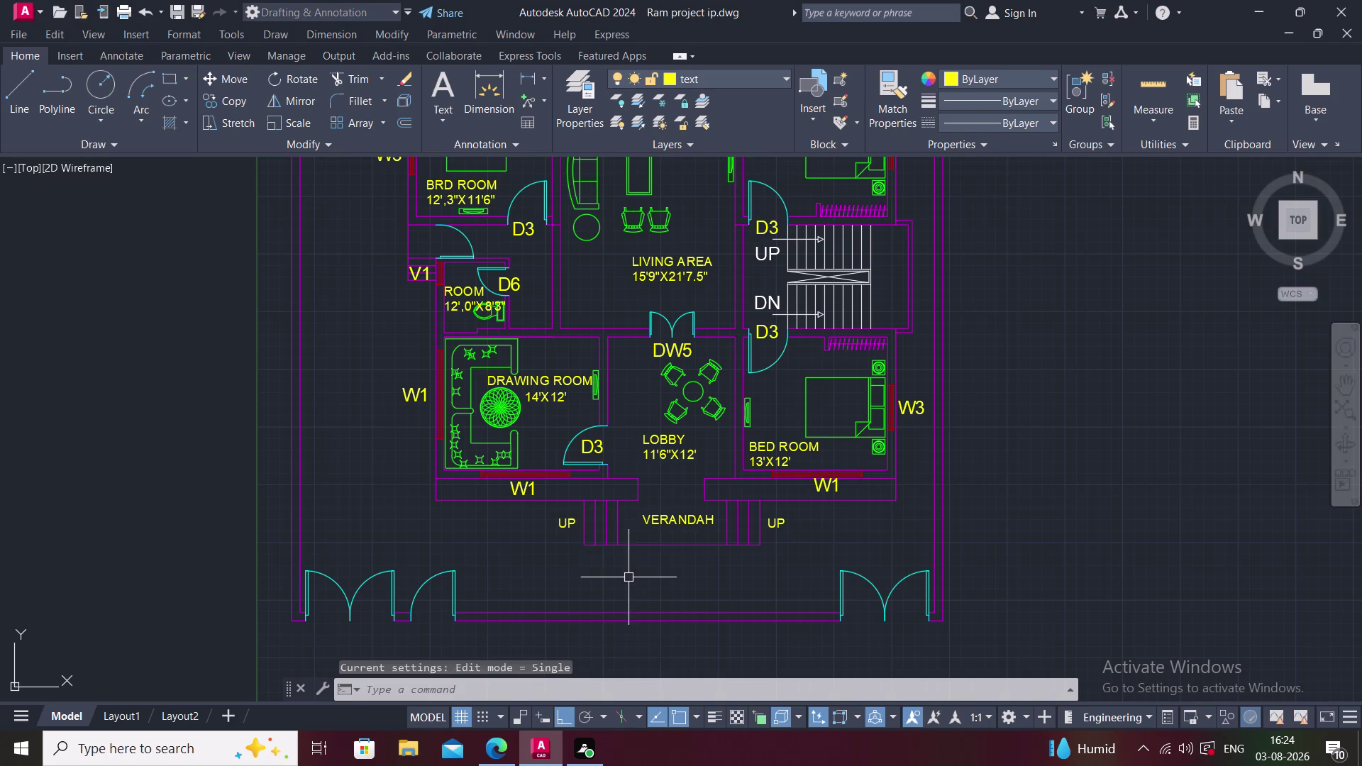
middle_drag(679, 578, 702, 575)
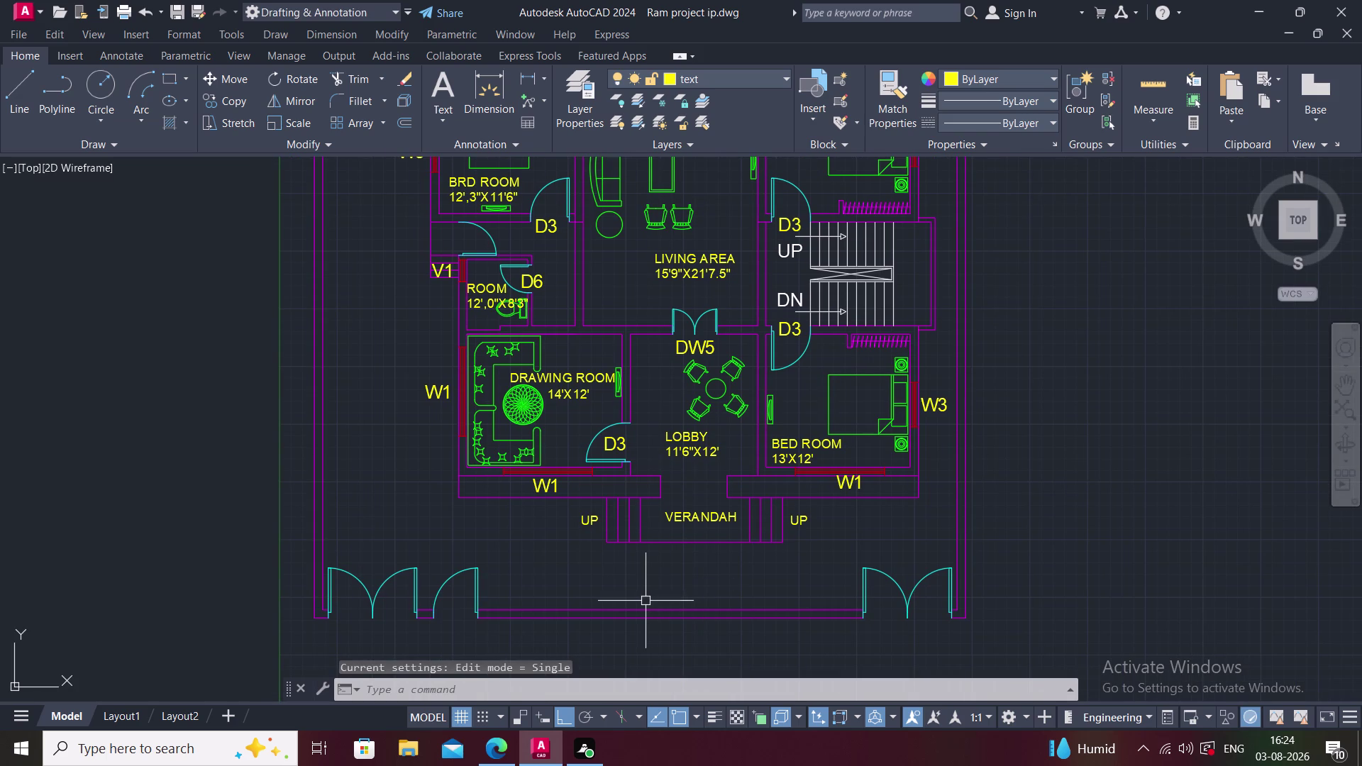
Start copying the left UP label with COPY, using a base point on the label.
scroll(up, 3)
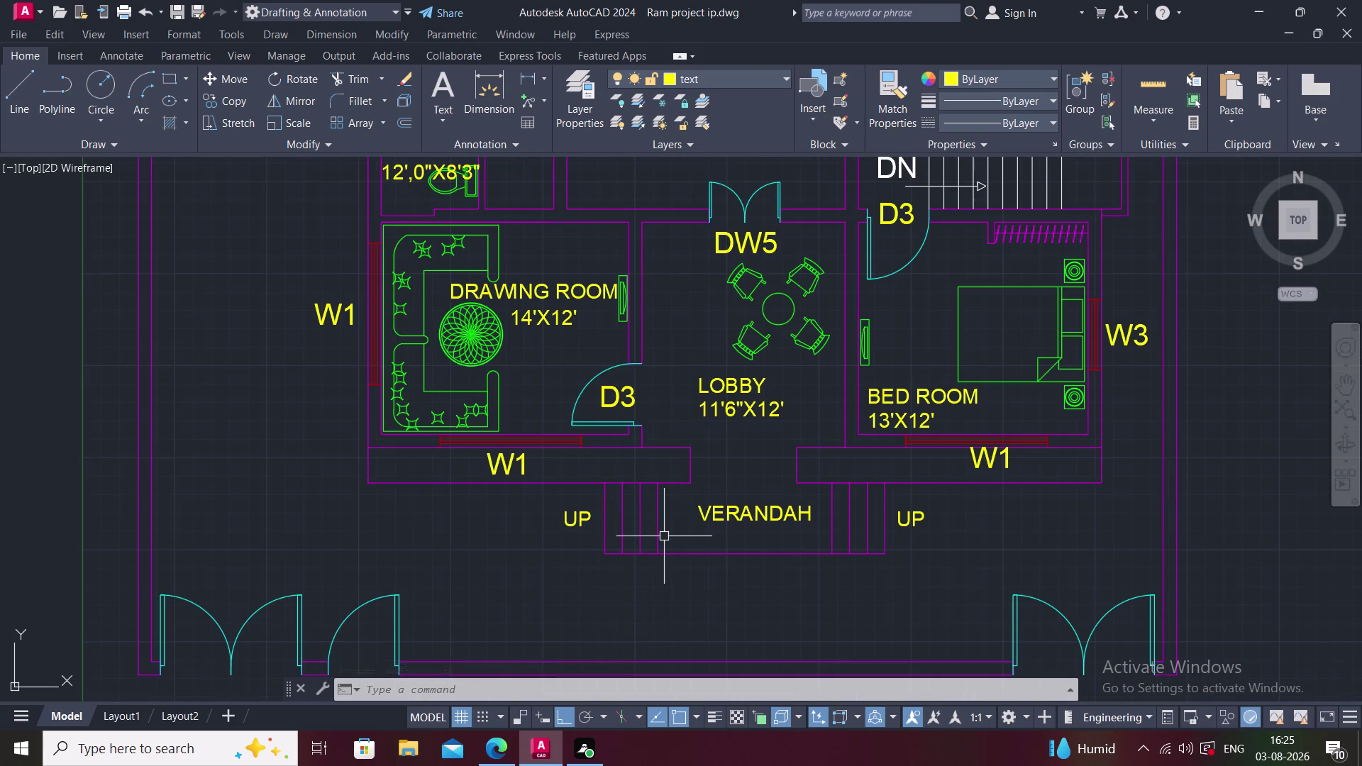
scroll(down, 3)
middle_drag(655, 583, 665, 541)
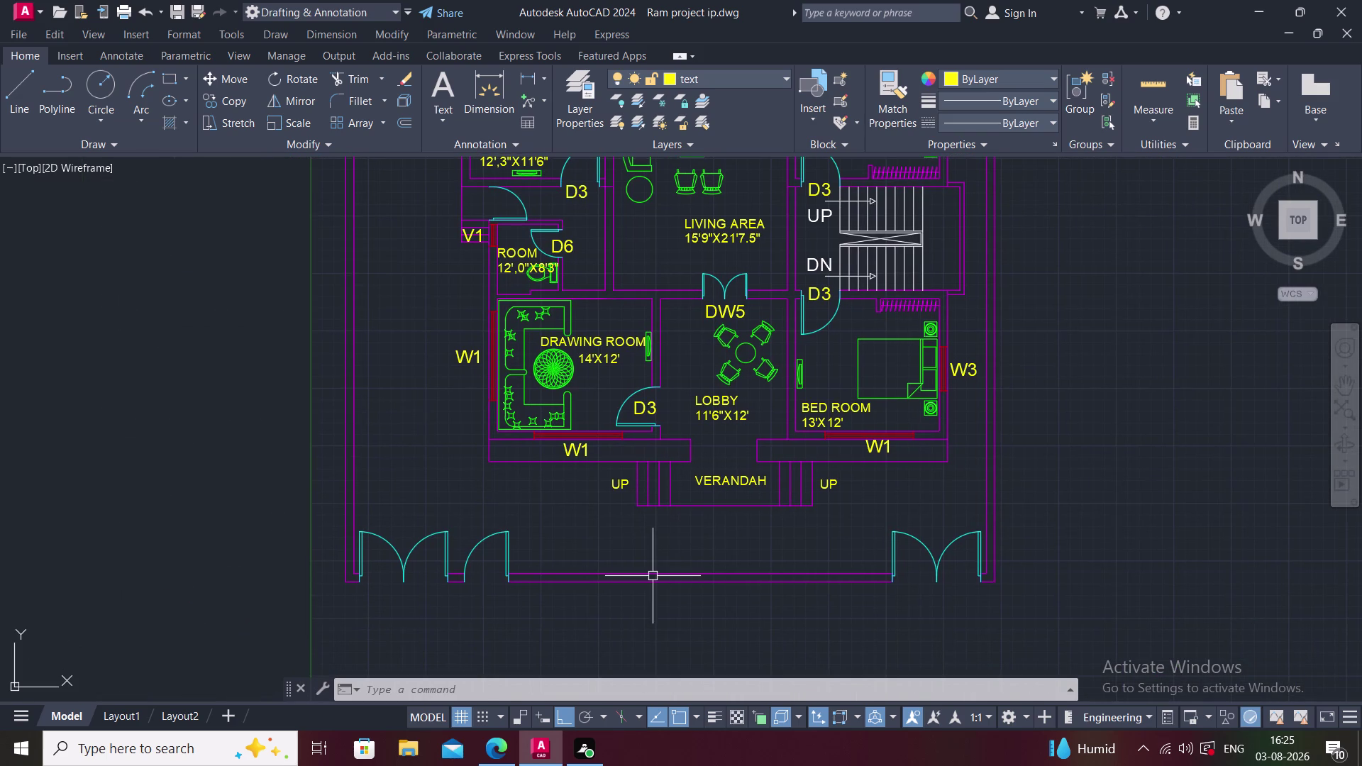
middle_drag(645, 590, 720, 541)
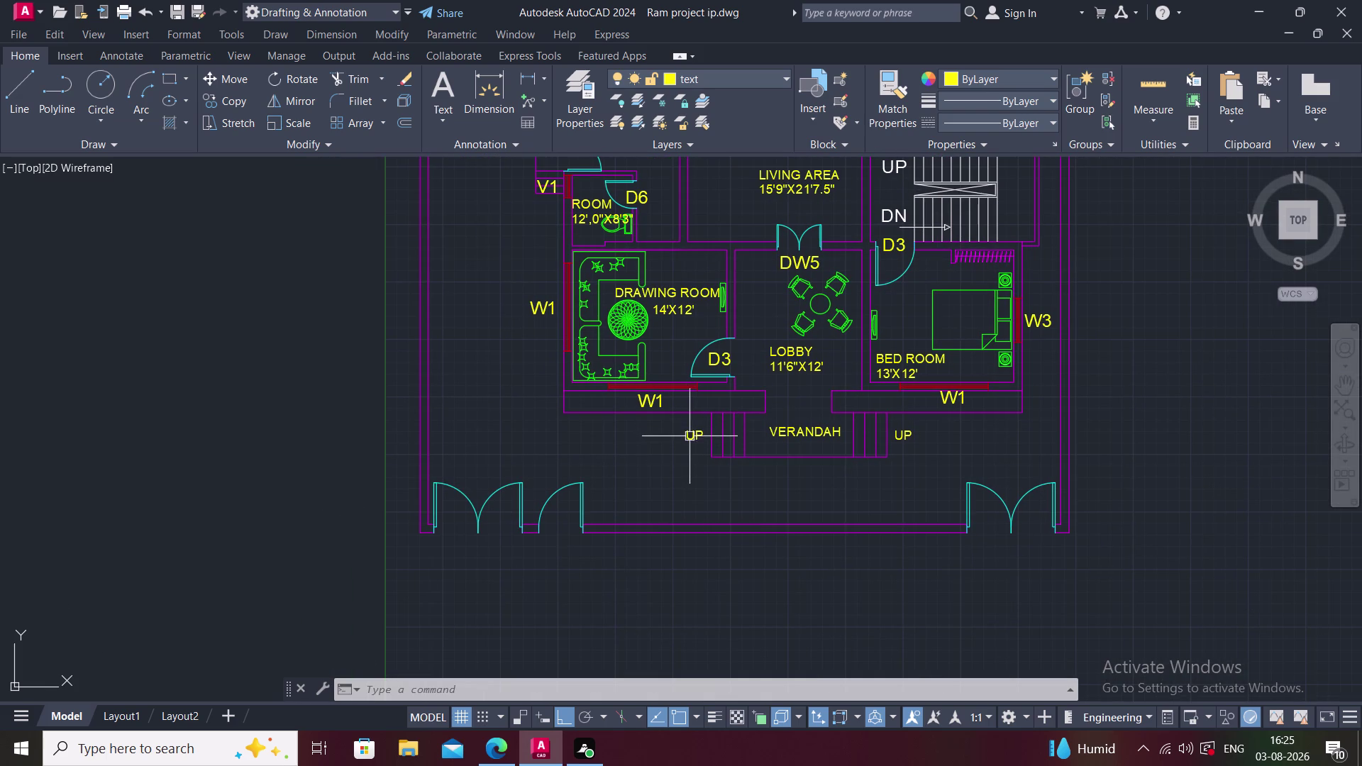
click(689, 436)
text(C)
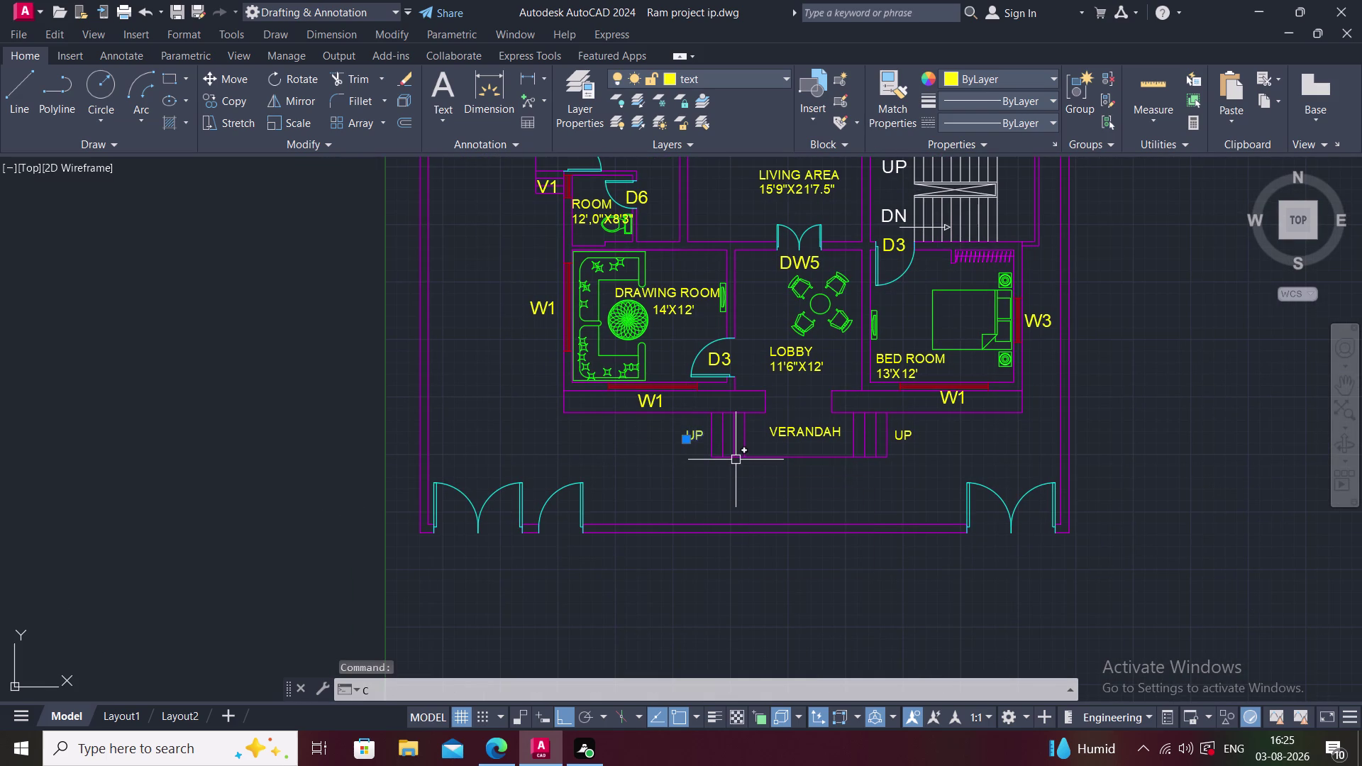
text(O)
key(space)
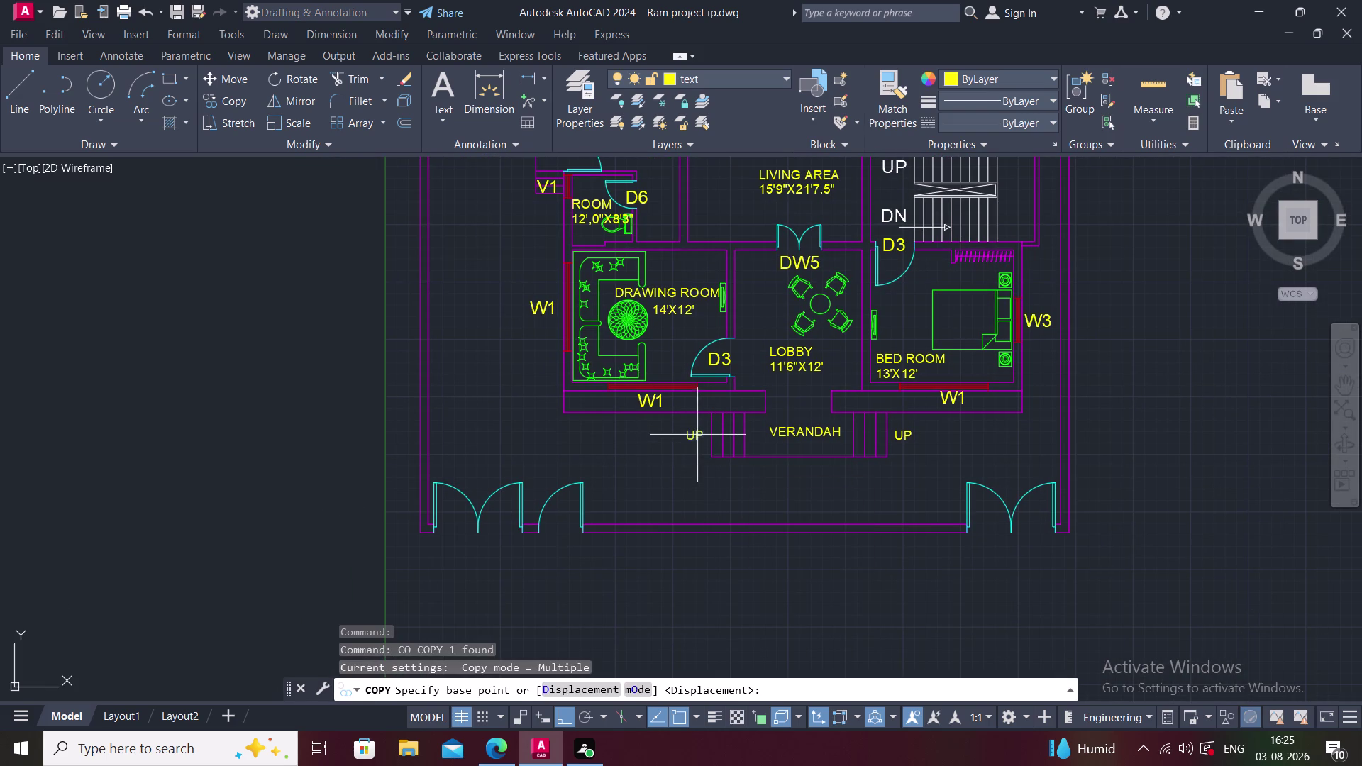
scroll(up, 3)
click(689, 440)
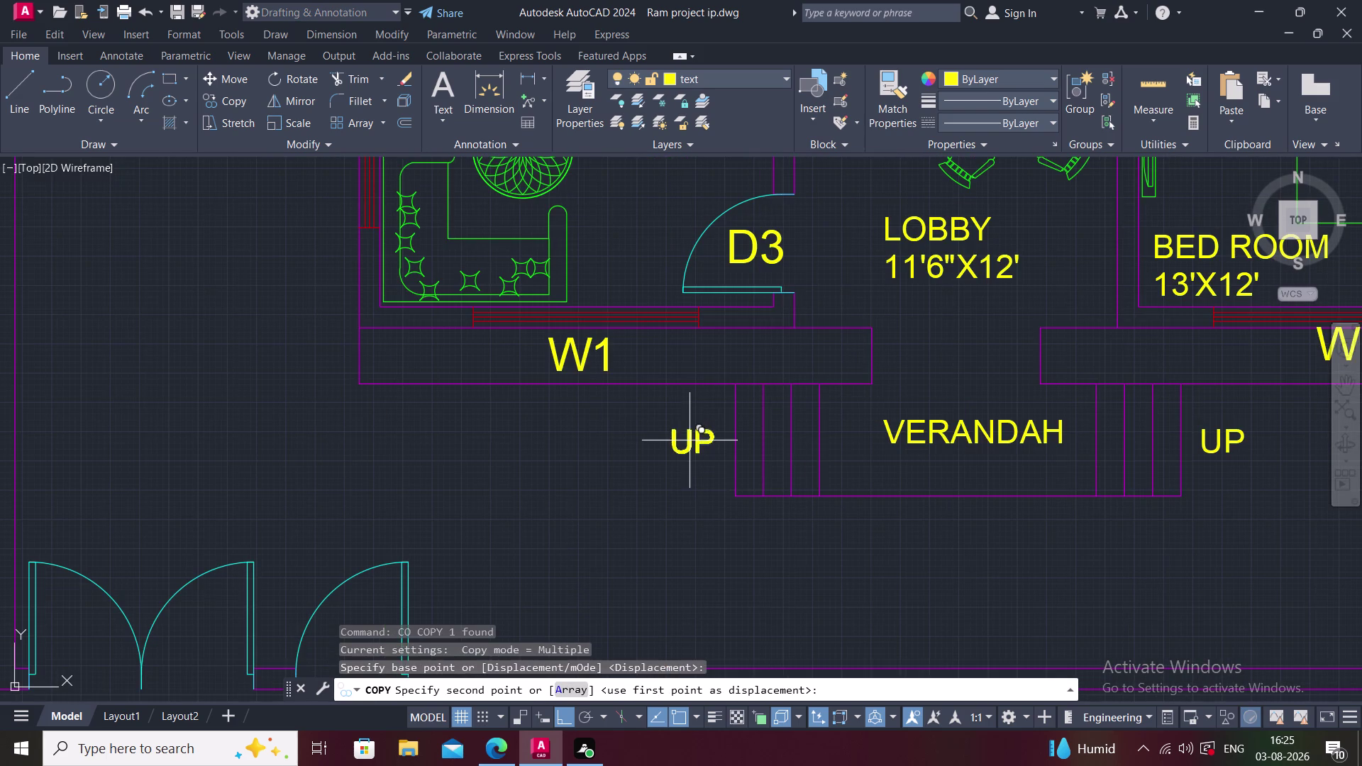
scroll(down, 3)
middle_drag(944, 558, 1221, 449)
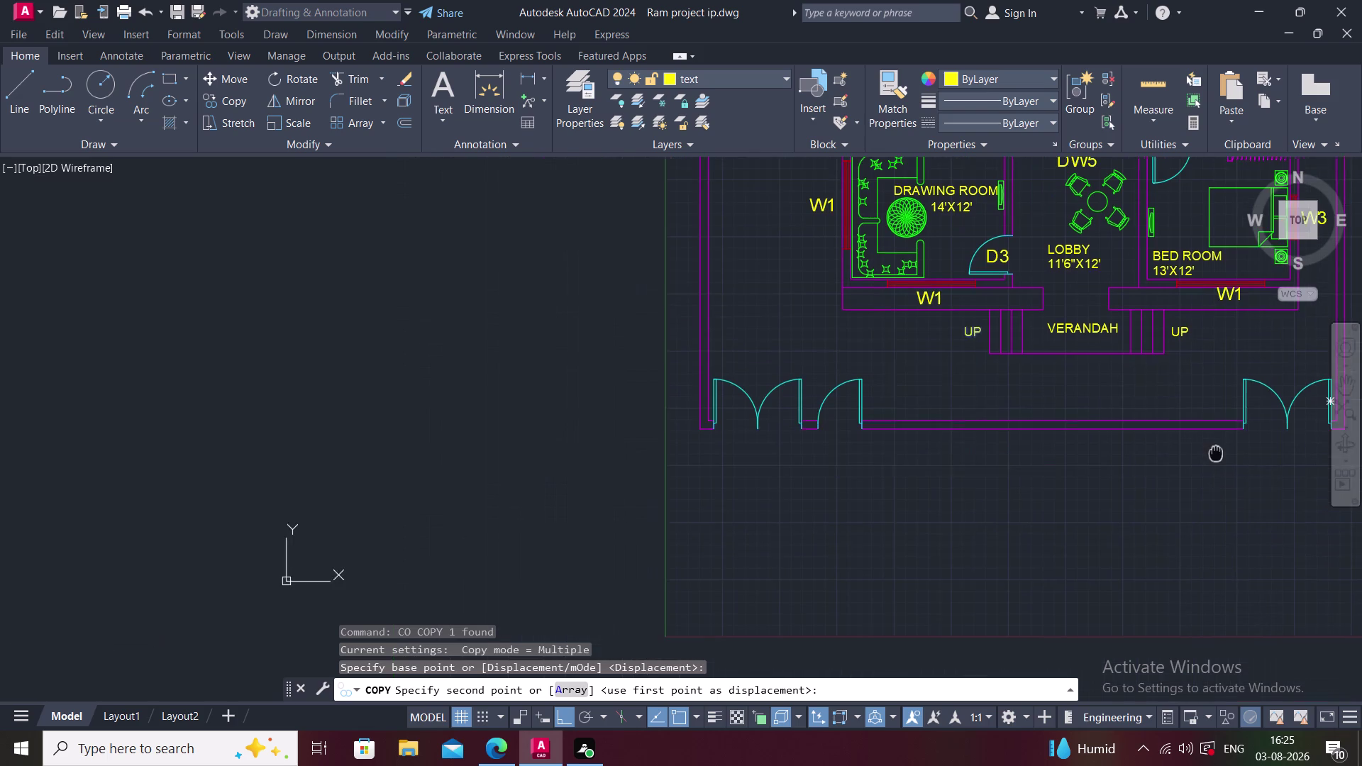
With Ortho off, drop UP copies under the left double, single and right double doors.
key(F8)
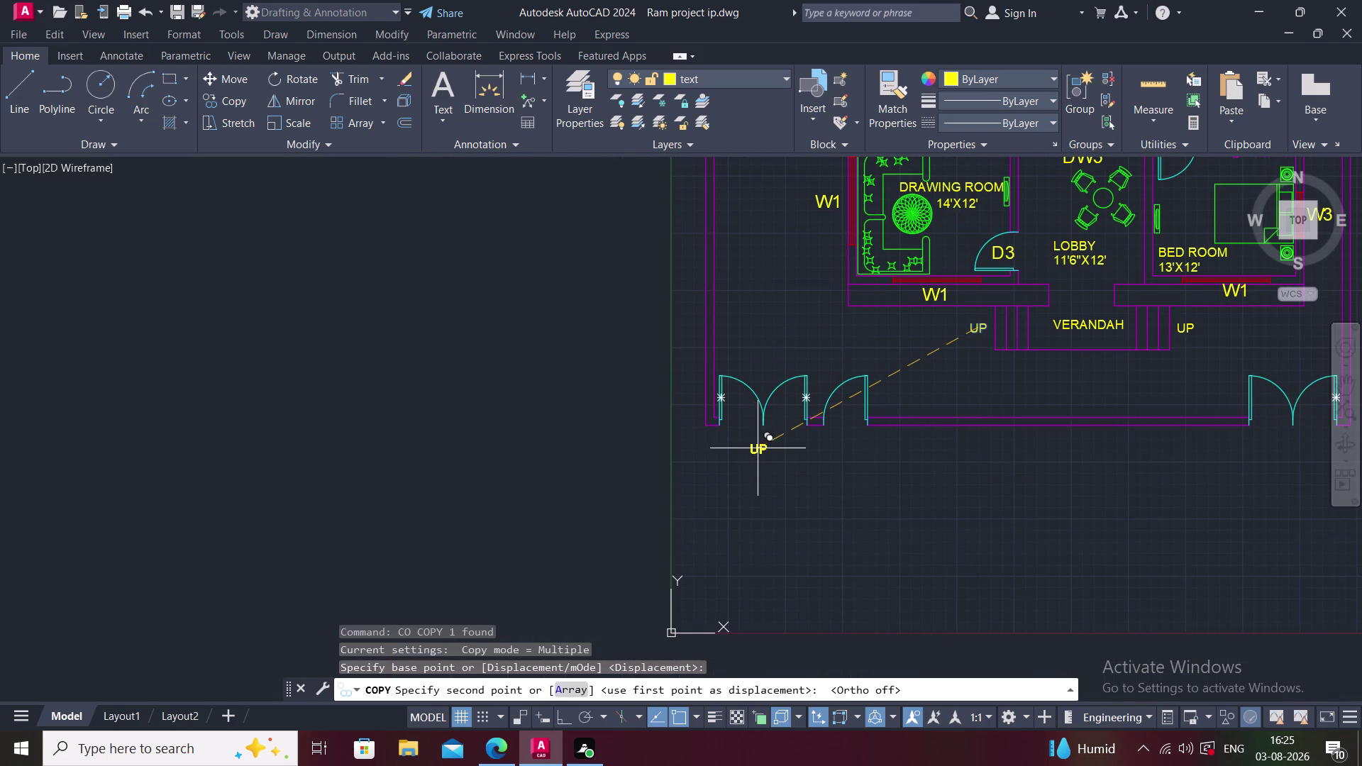
scroll(up, 3)
scroll(up, 3)
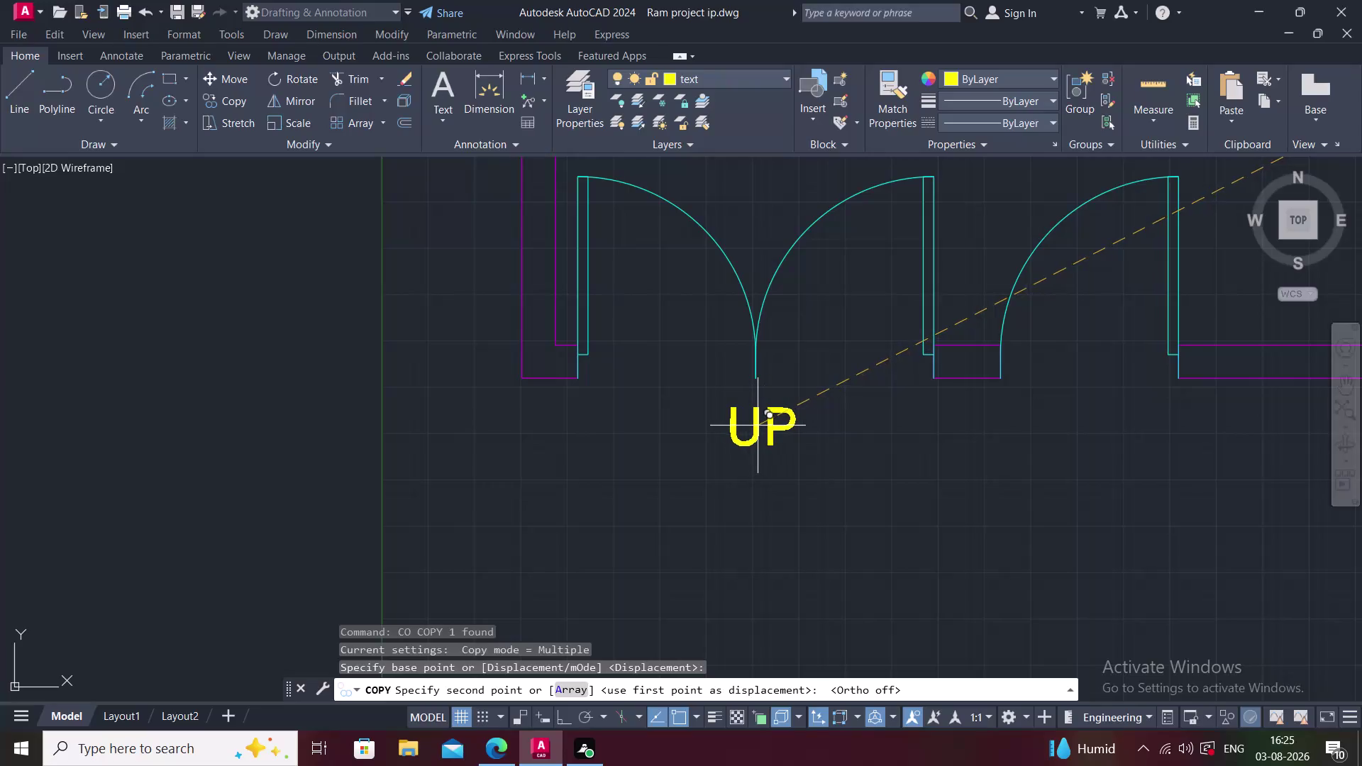
click(757, 425)
scroll(down, 3)
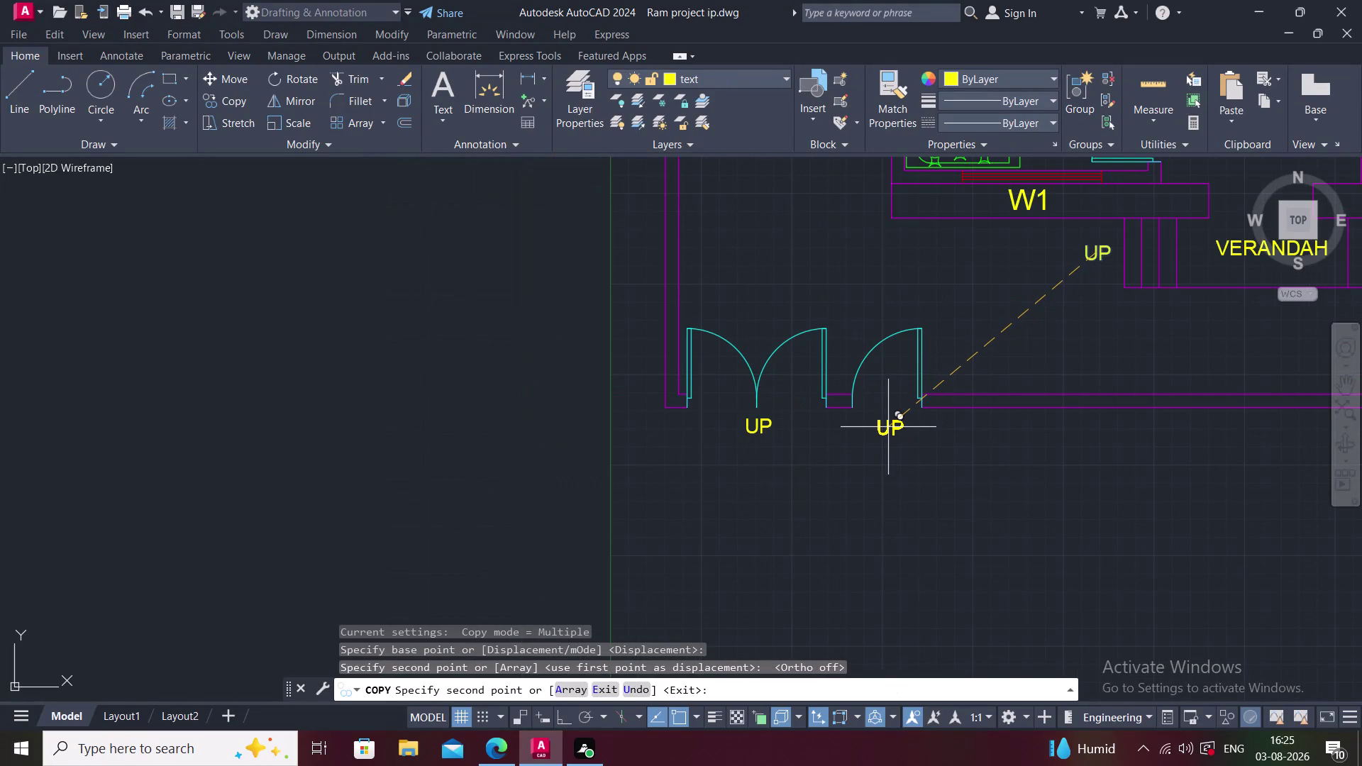
click(888, 427)
scroll(down, 3)
scroll(up, 3)
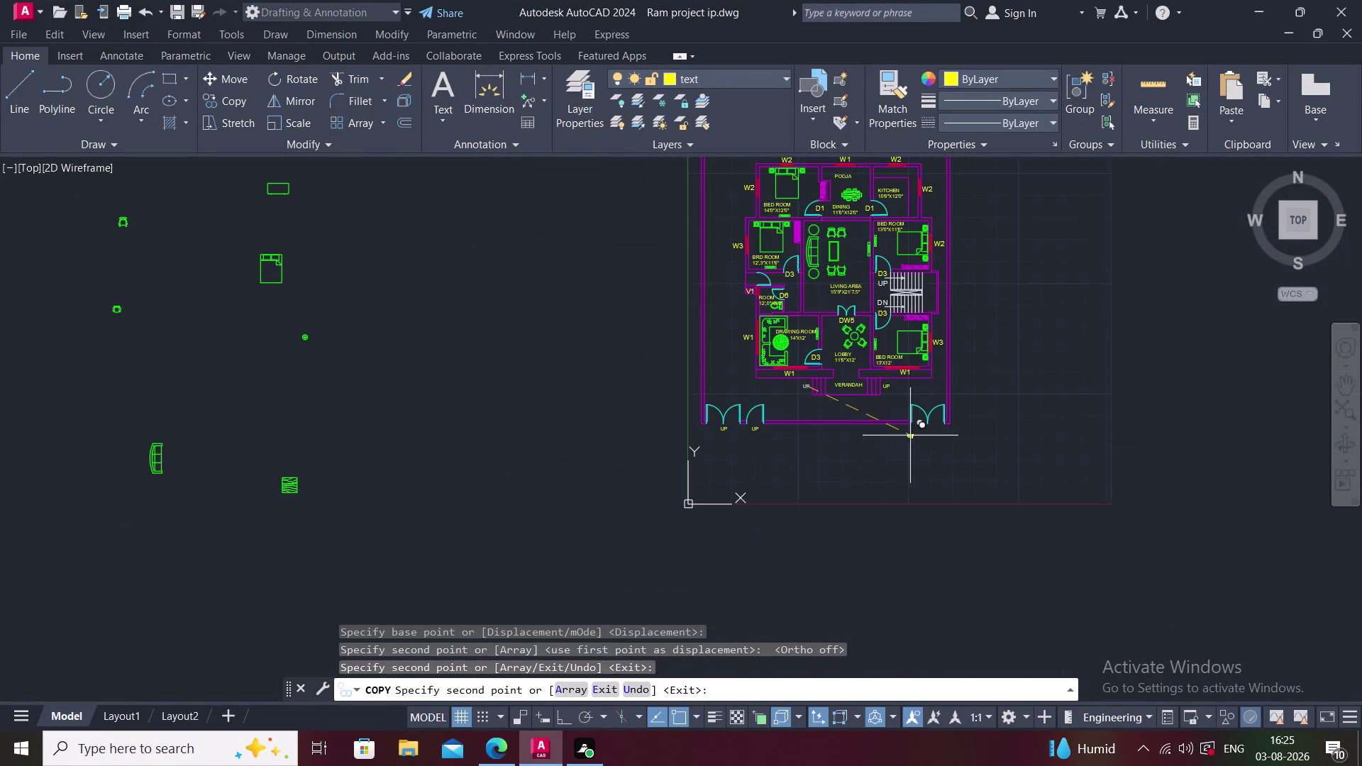
scroll(up, 3)
click(946, 404)
scroll(down, 3)
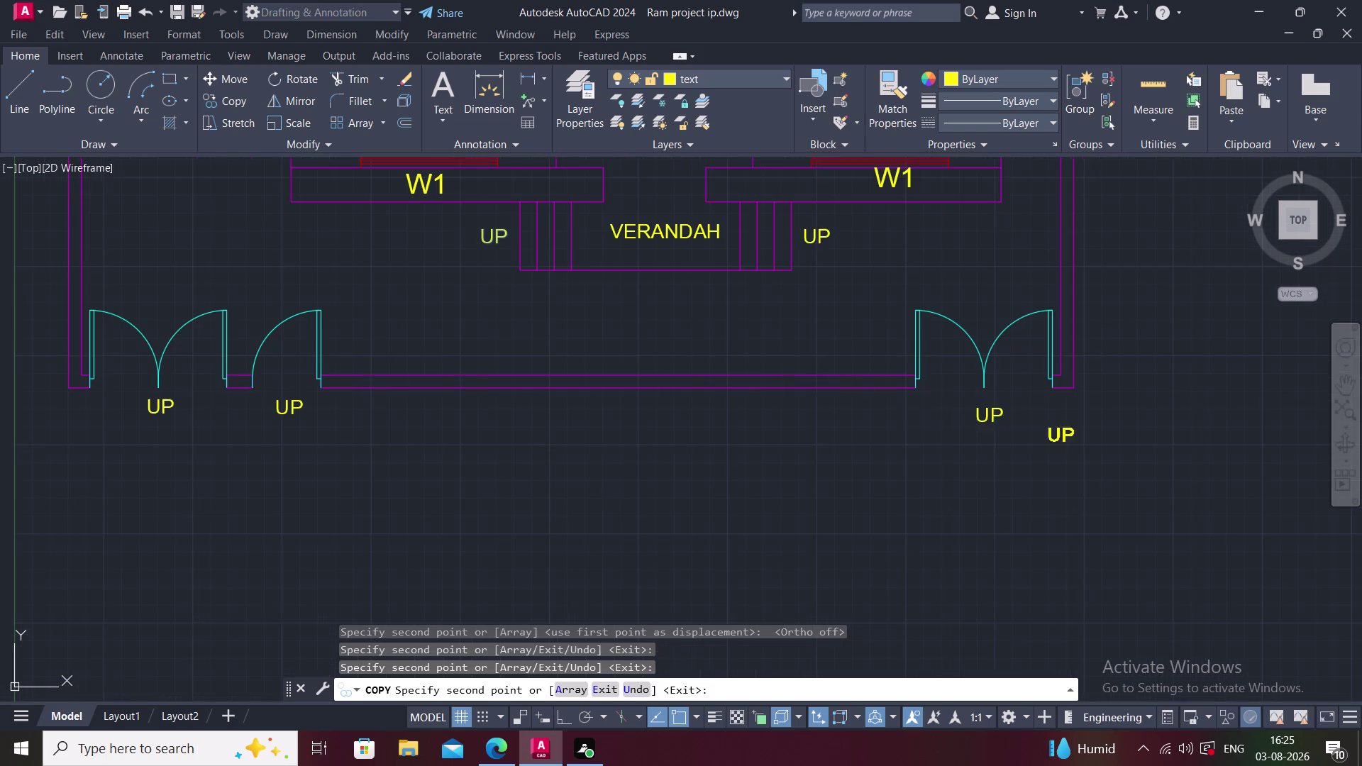
key(Escape)
middle_drag(613, 469, 753, 483)
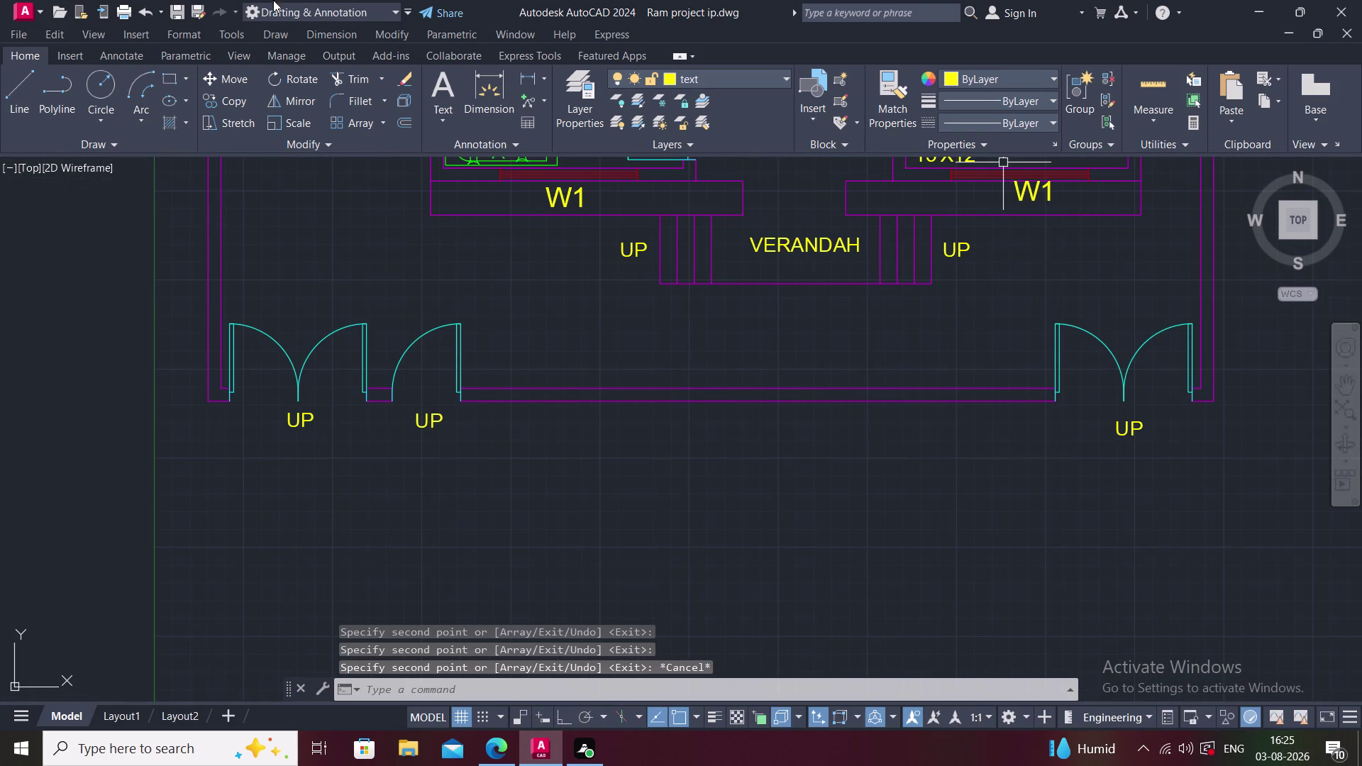
double_click(299, 422)
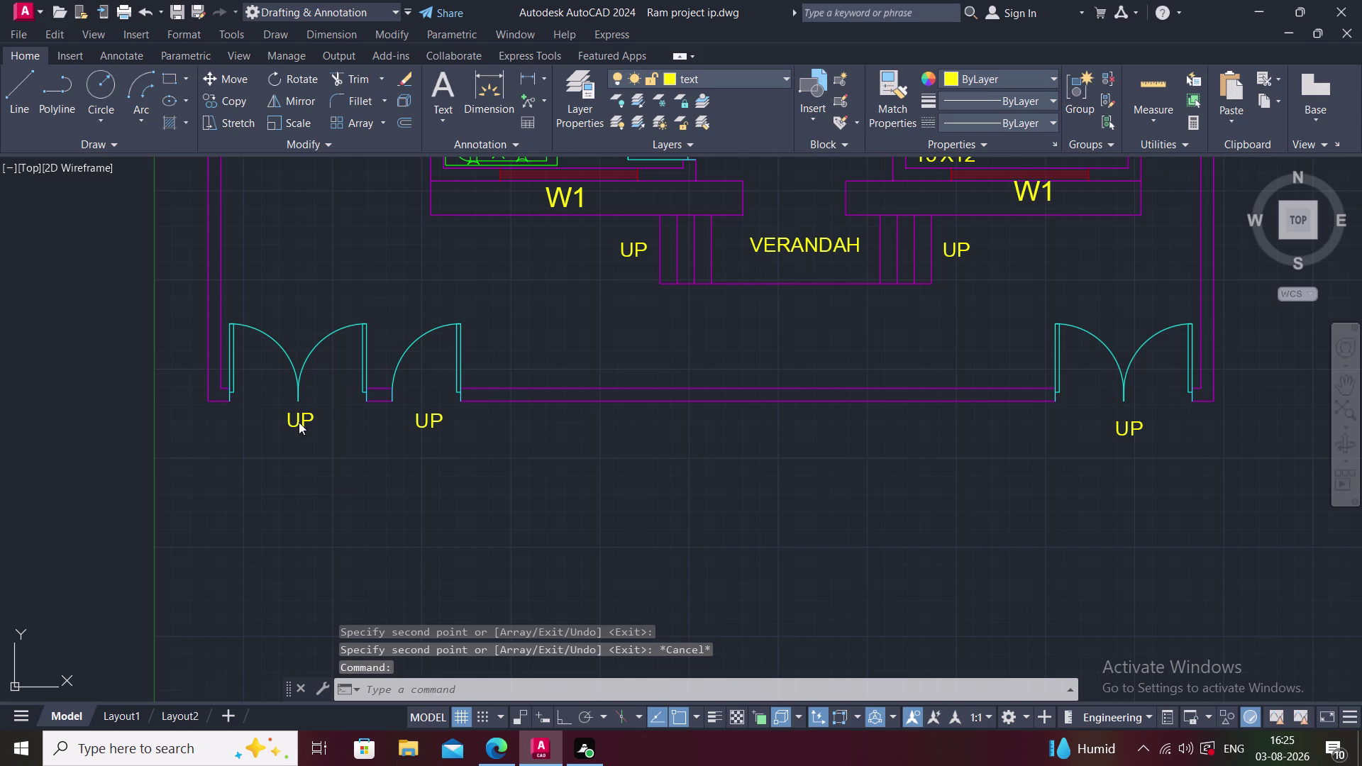
Relabel the left double door tag as D8 and the single door tag as D7.
key(d)
key(5)
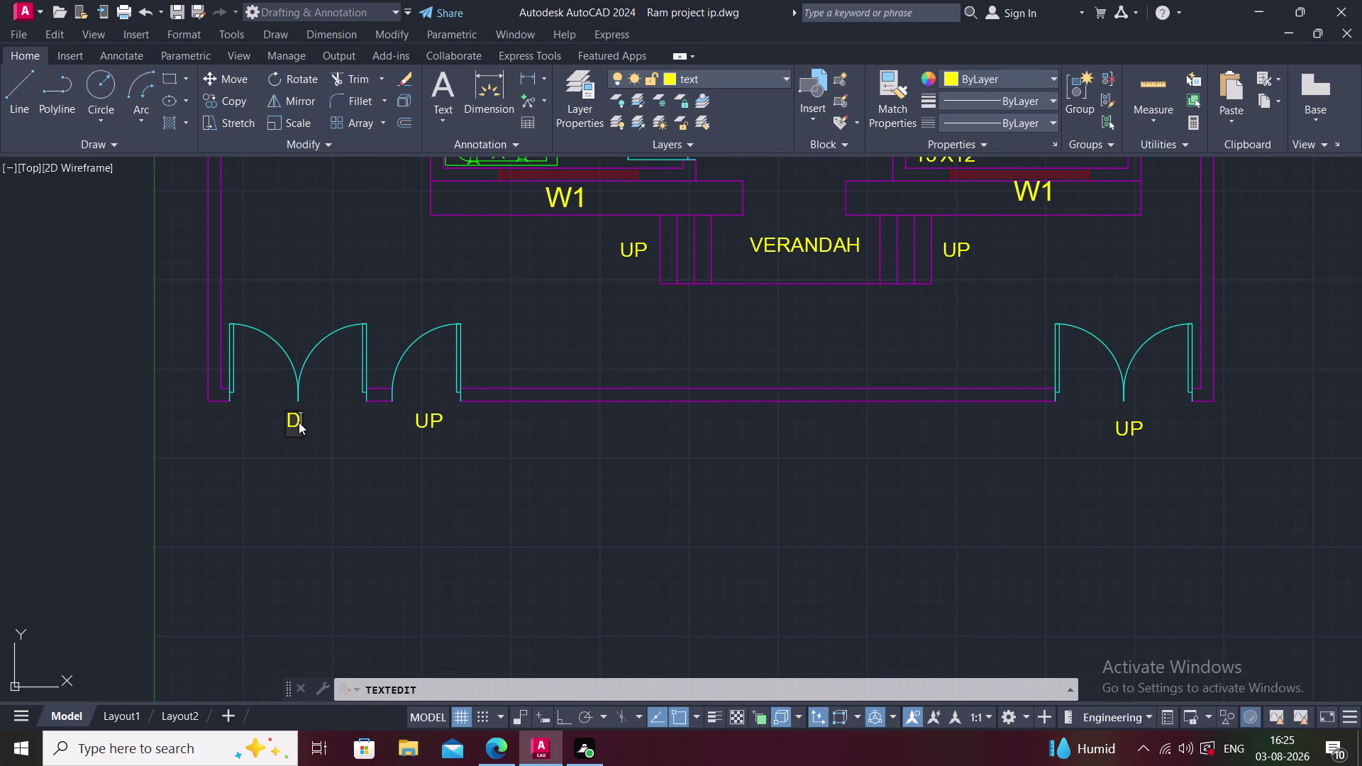
key(BackSpace)
key(8)
click(323, 459)
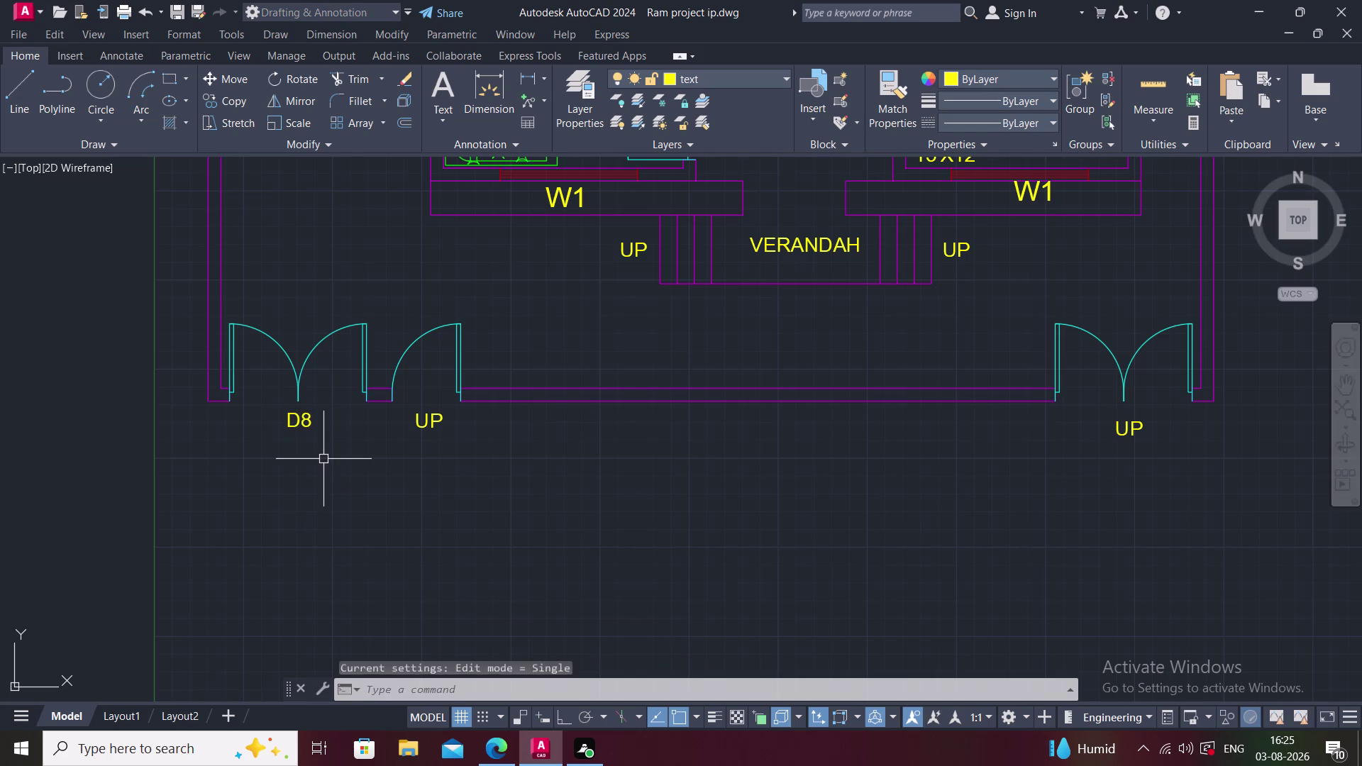
double_click(435, 427)
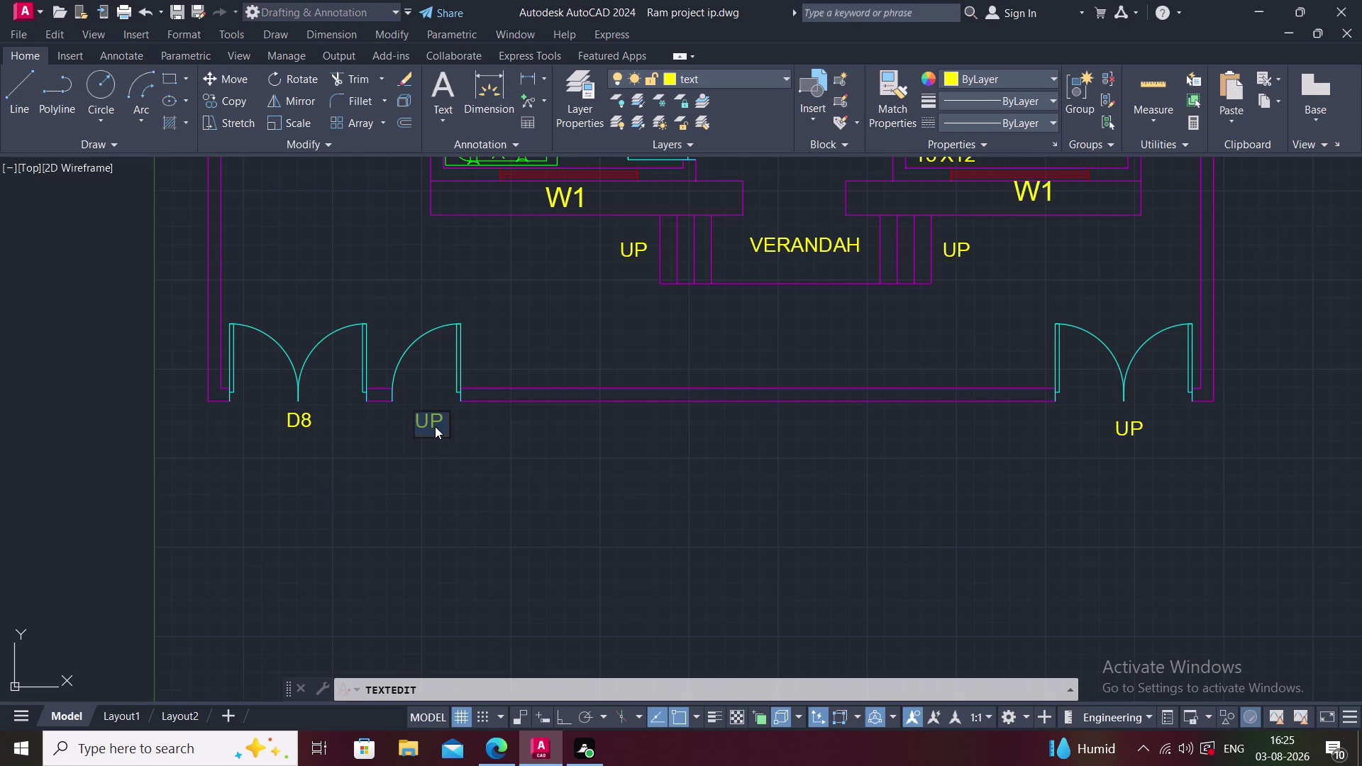
text(D7)
click(447, 468)
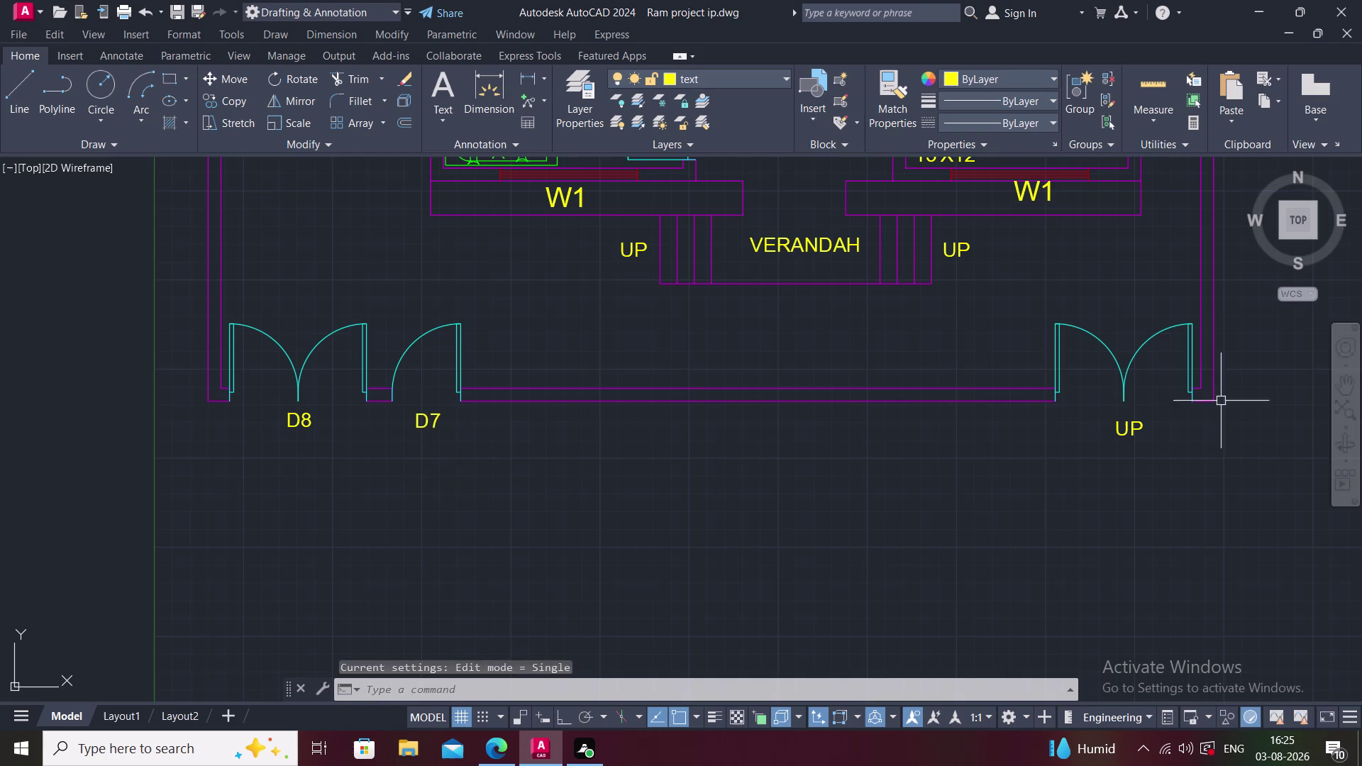
Relabel the right double door tag as D8 and view the whole ground floor.
middle_drag(1215, 403, 1144, 408)
double_click(1066, 432)
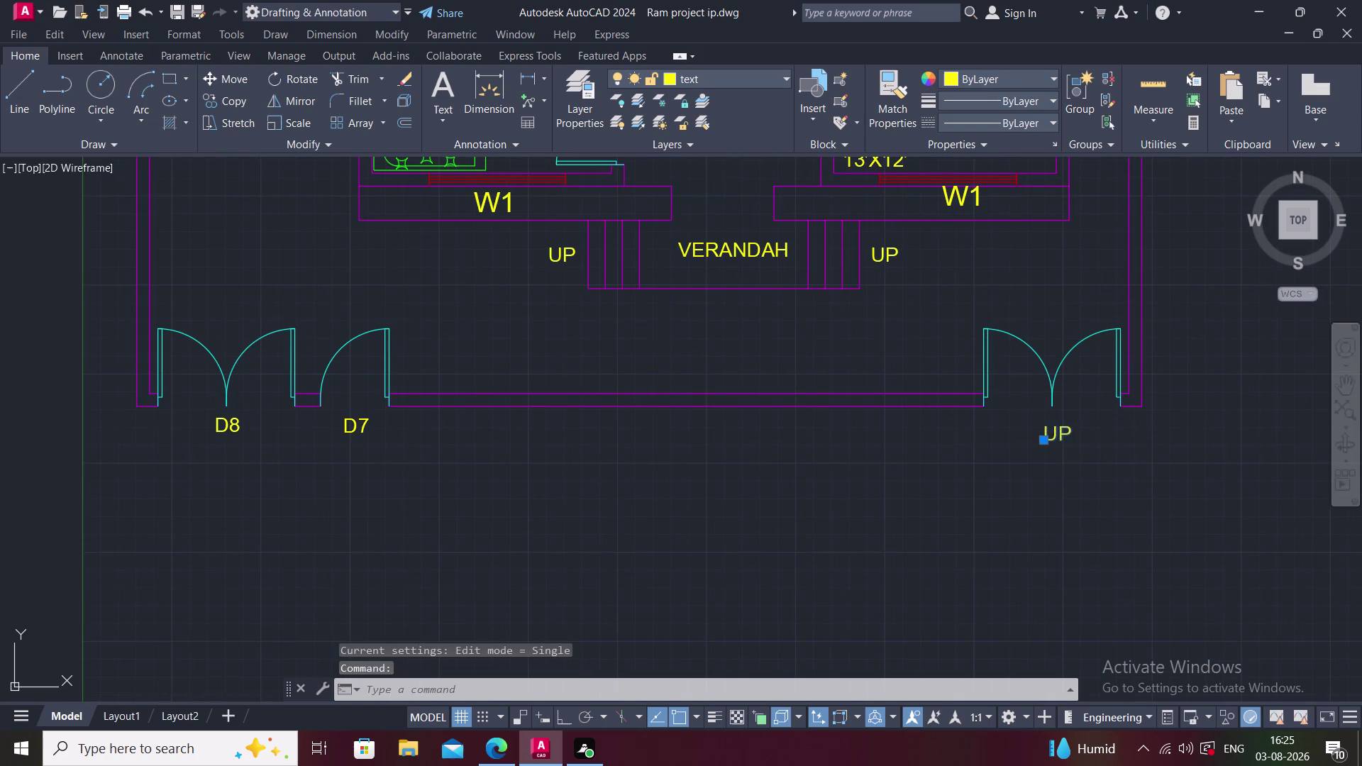
key(d)
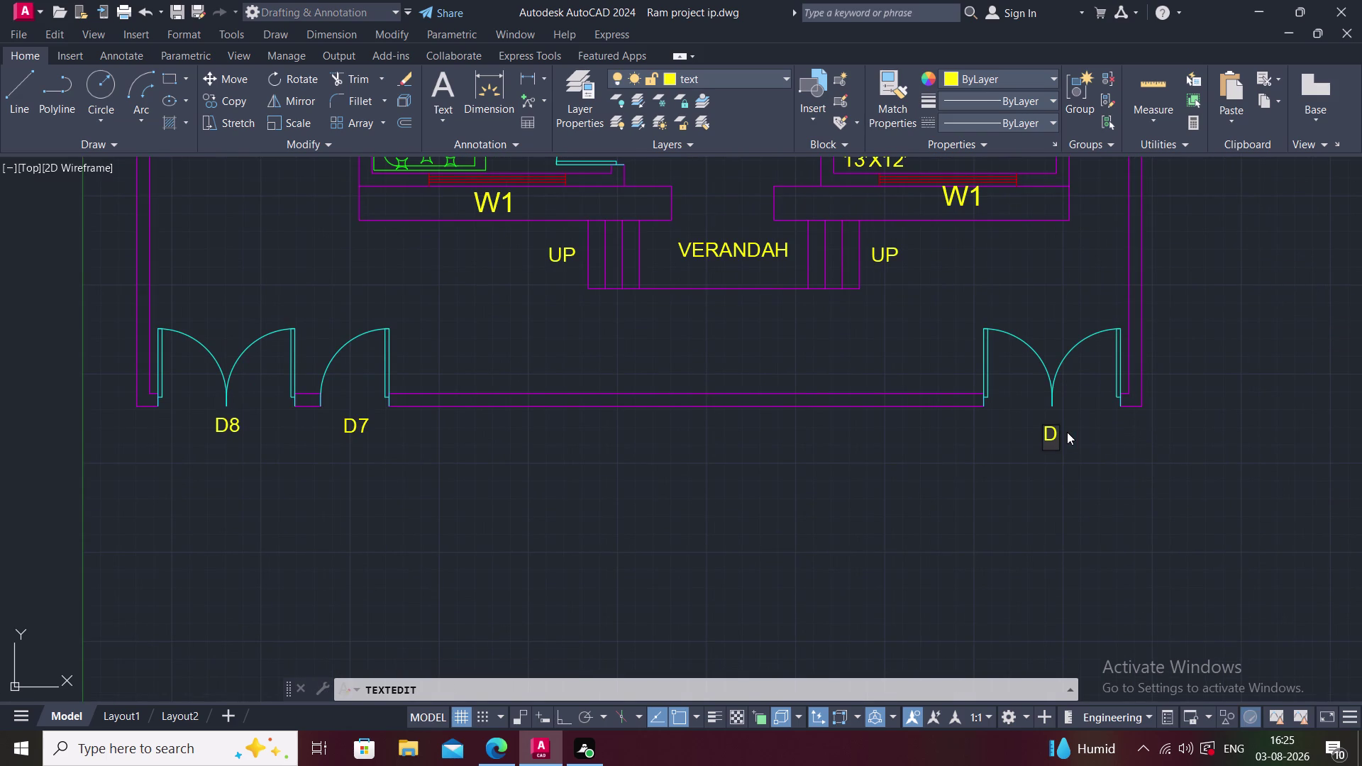
key(8)
click(1033, 480)
scroll(down, 3)
middle_drag(870, 483, 880, 548)
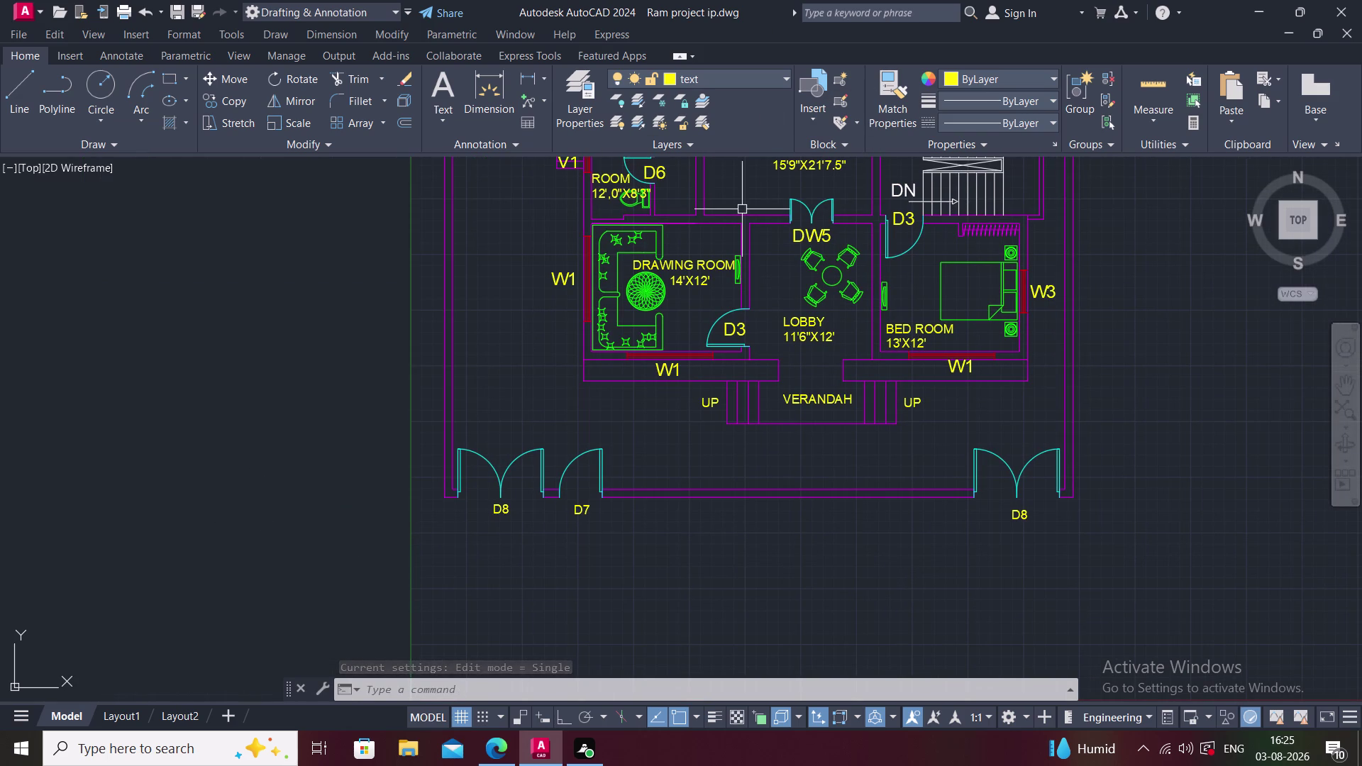
click(777, 78)
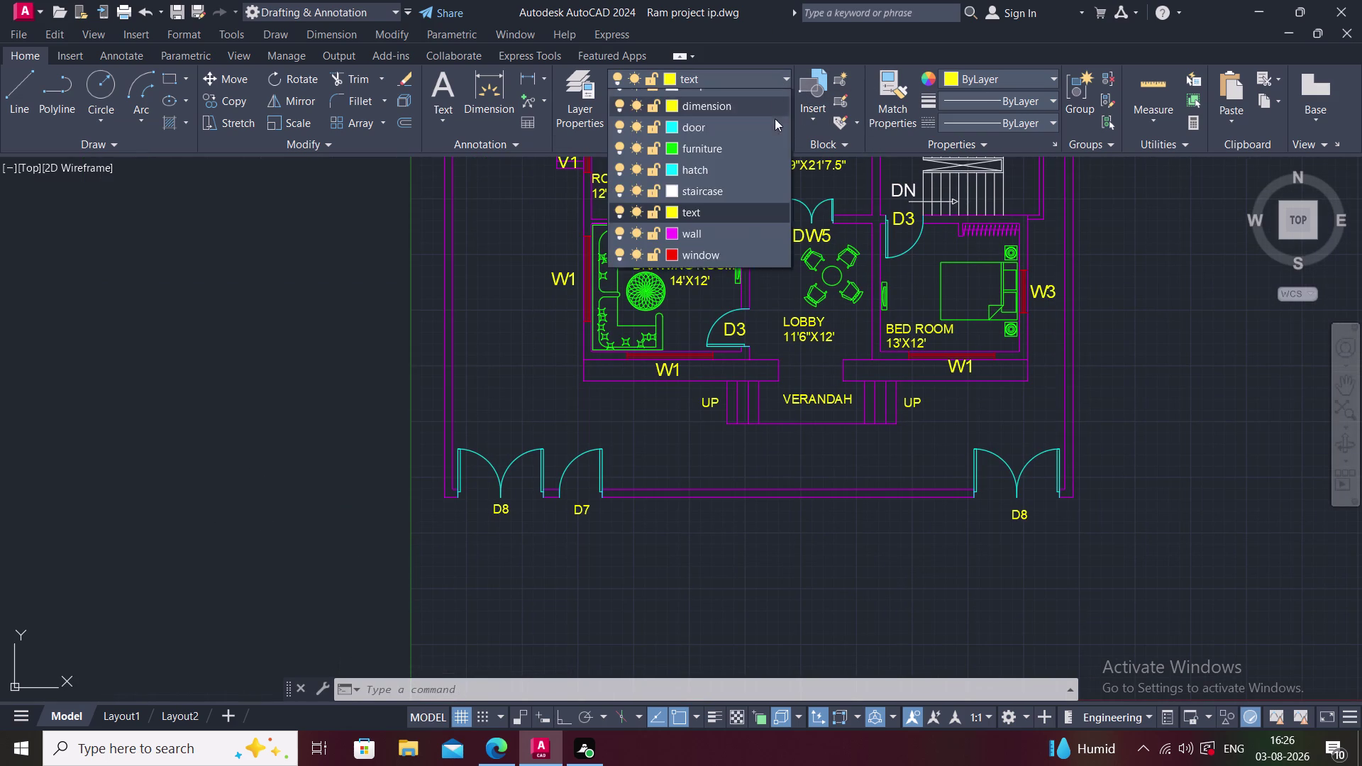
Make wall the current layer and begin a line at the door jamb corner.
click(709, 273)
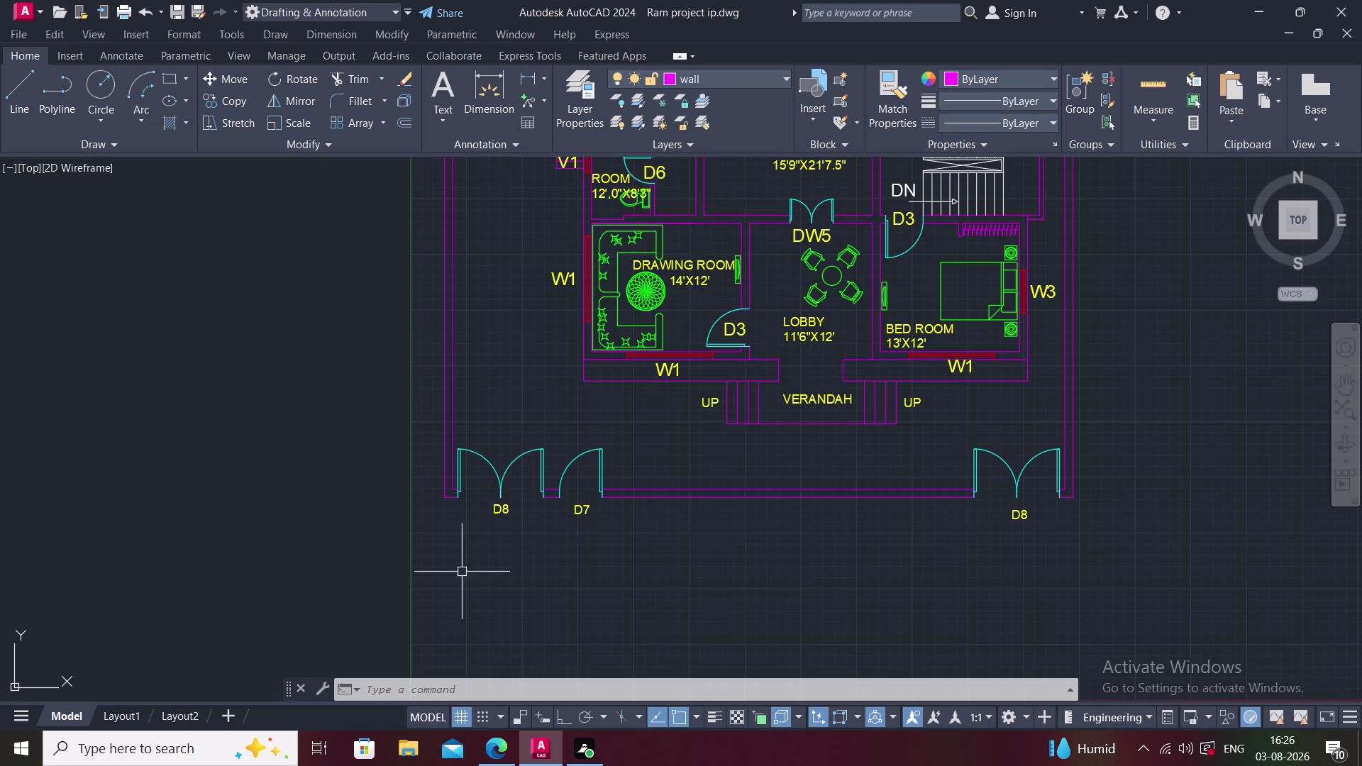
scroll(up, 3)
scroll(up, 3)
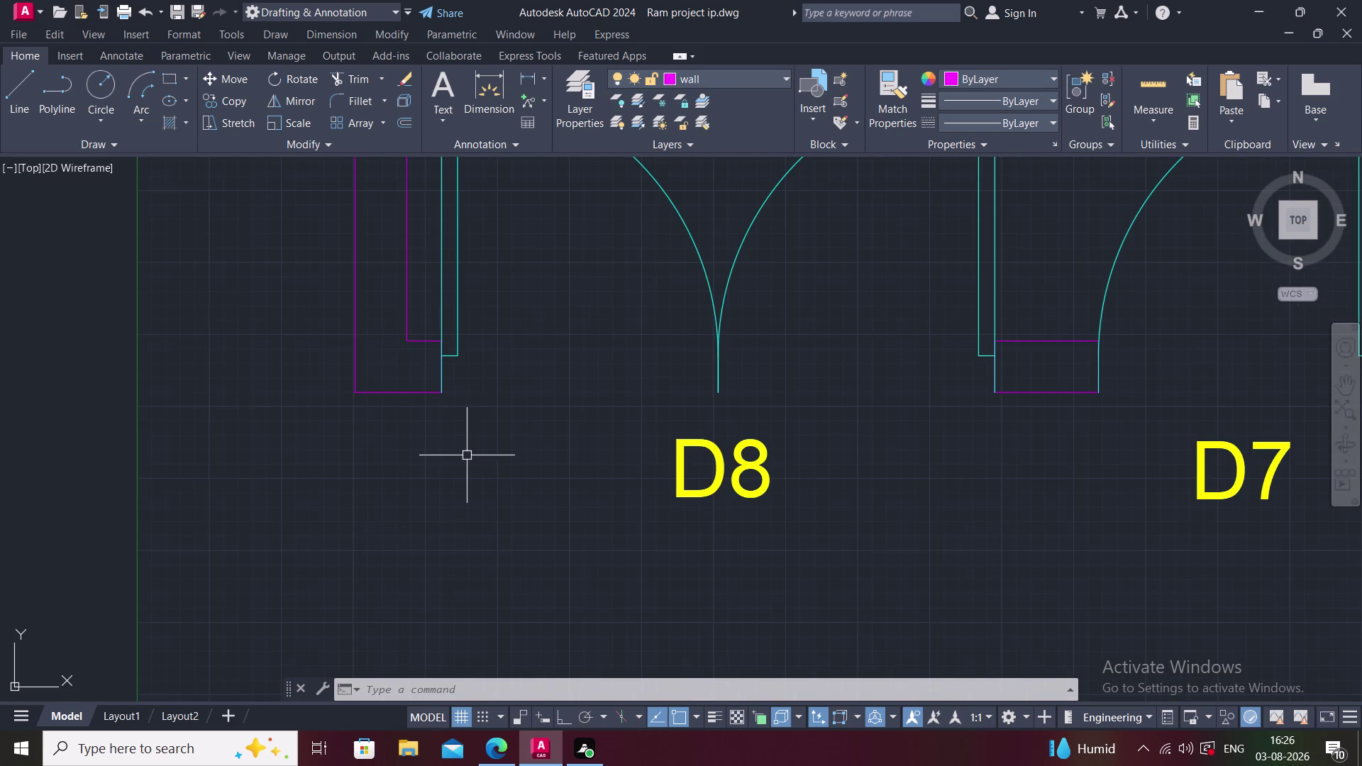
key(l)
key(space)
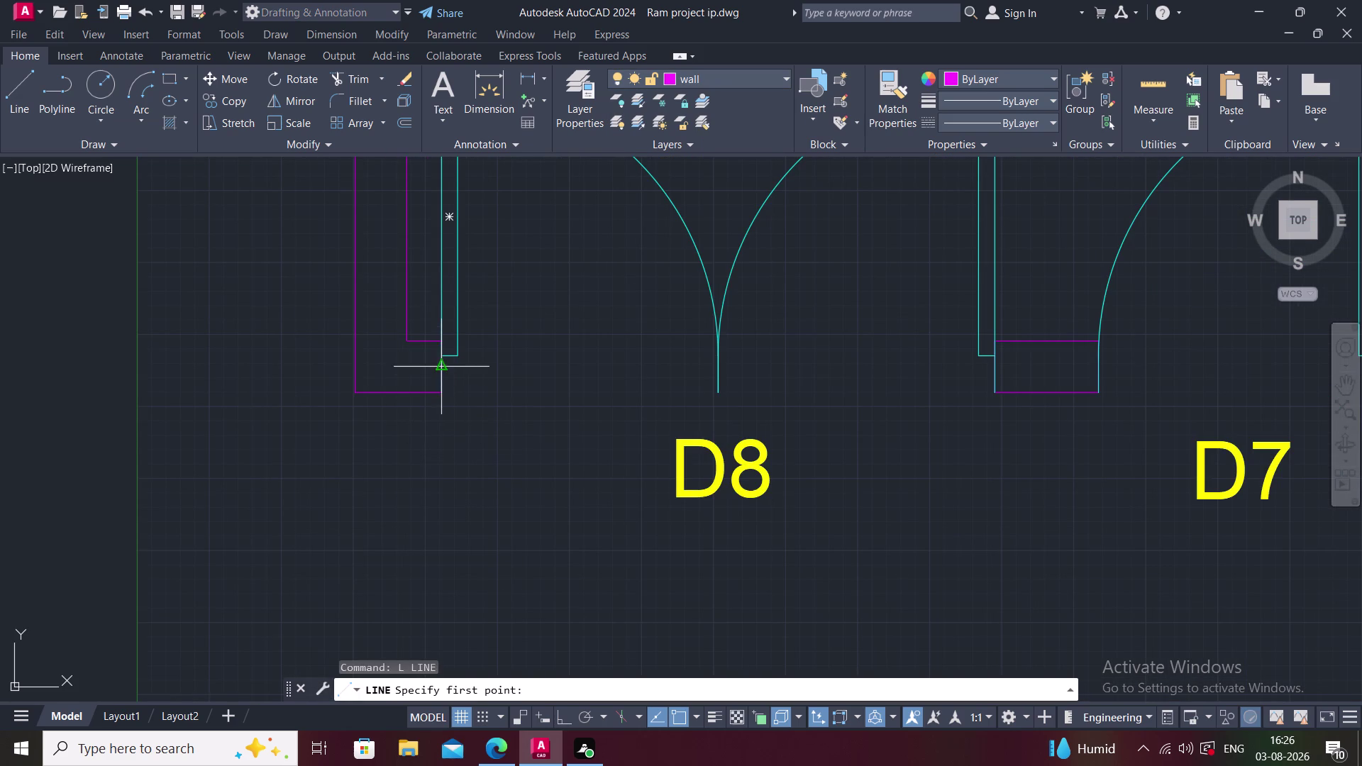
click(443, 395)
scroll(up, 3)
scroll(down, 3)
scroll(down, 3)
Pick a point at the D8 wall corner, cancel the line, and undo it.
middle_drag(856, 400, 605, 400)
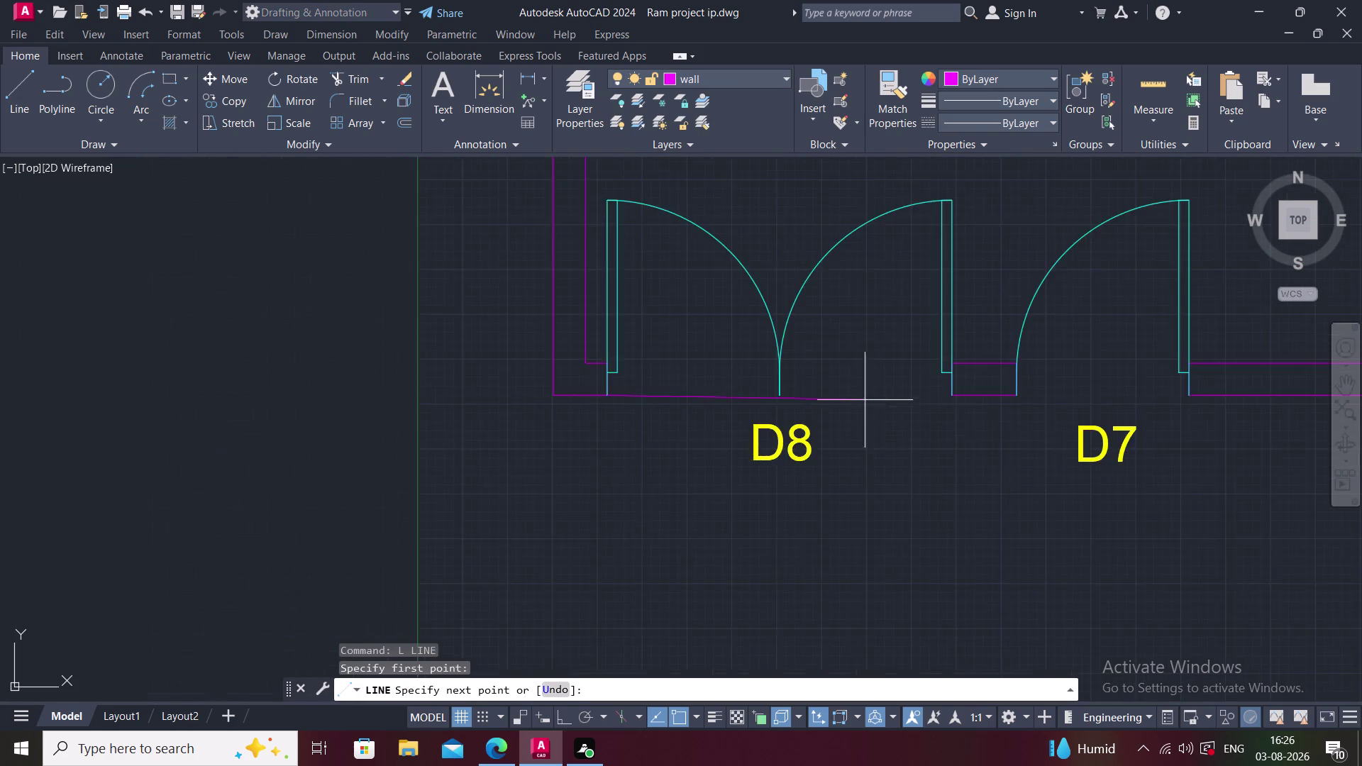
middle_drag(605, 400, 380, 389)
scroll(down, 3)
scroll(down, 3)
middle_drag(941, 397, 659, 437)
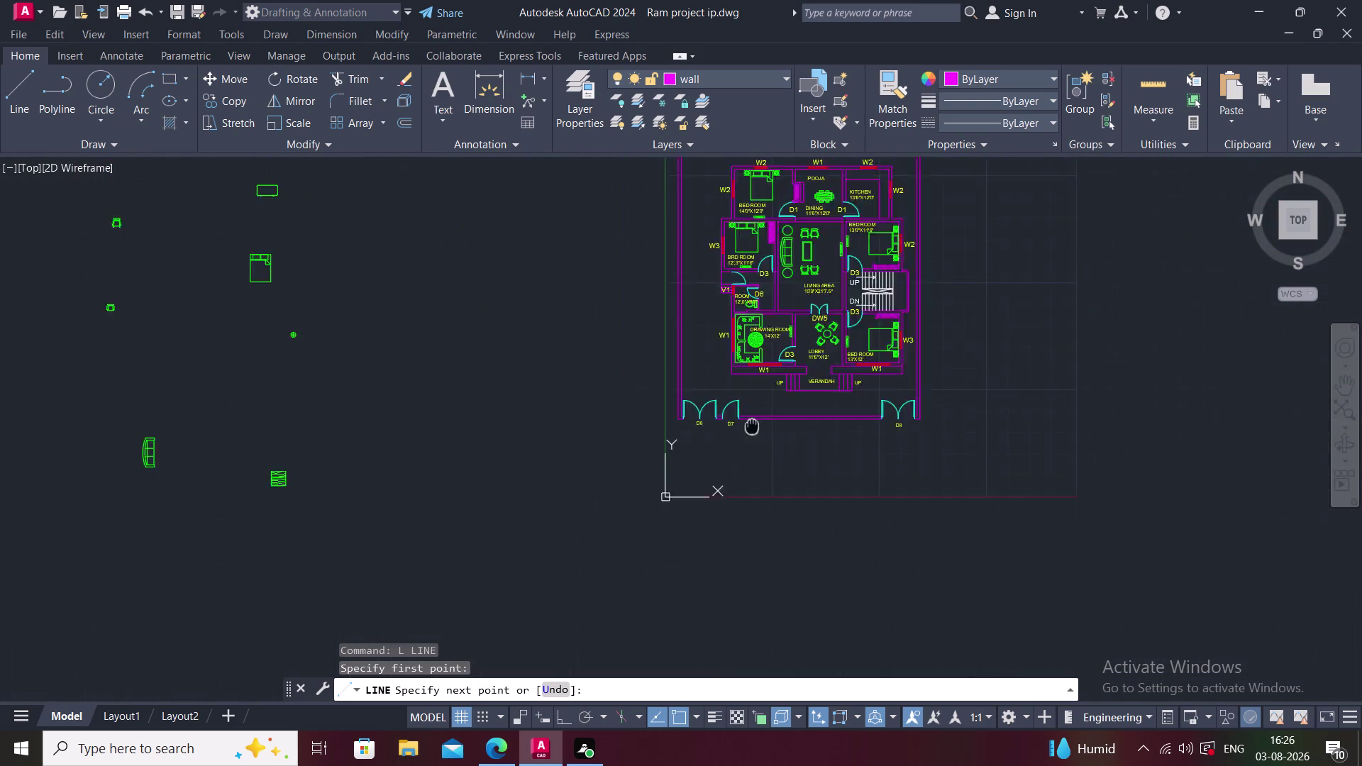
middle_drag(659, 438, 630, 439)
scroll(up, 3)
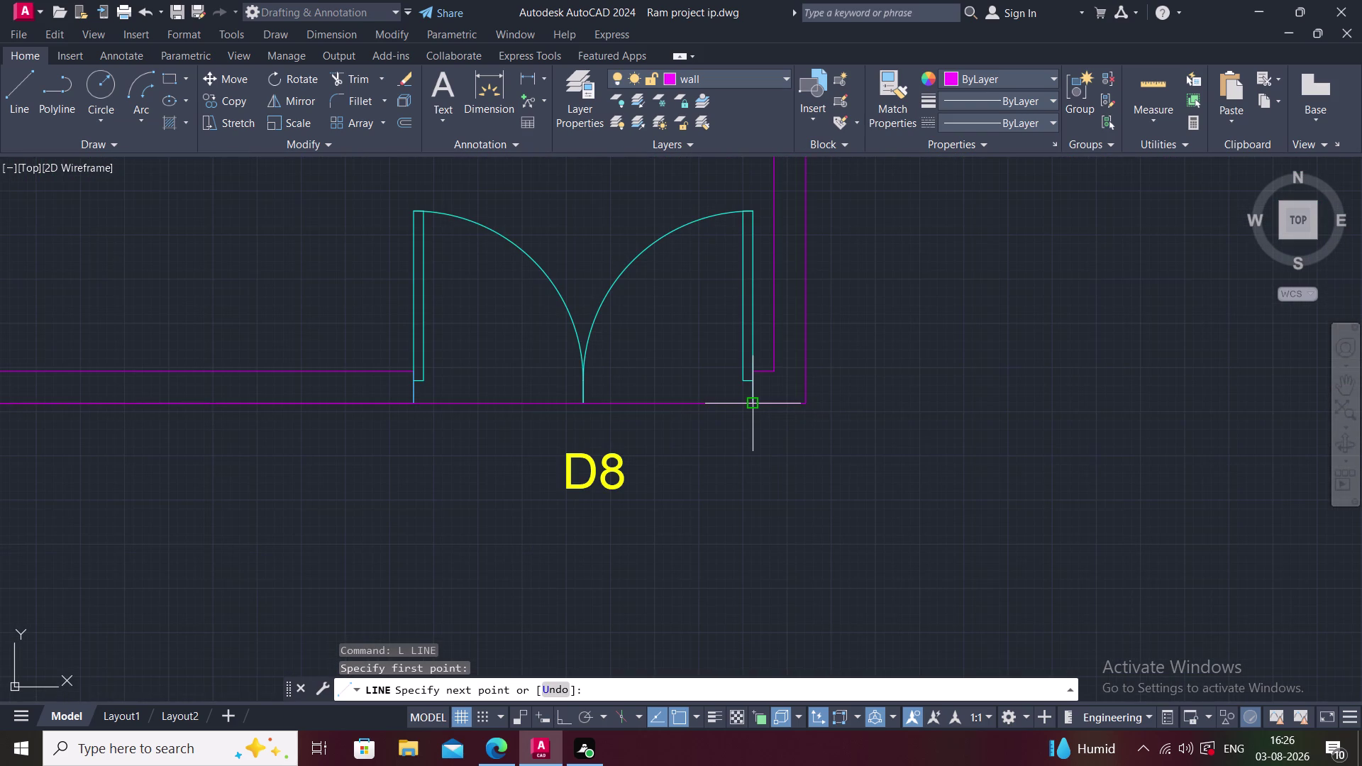
click(753, 401)
scroll(down, 3)
key(Escape)
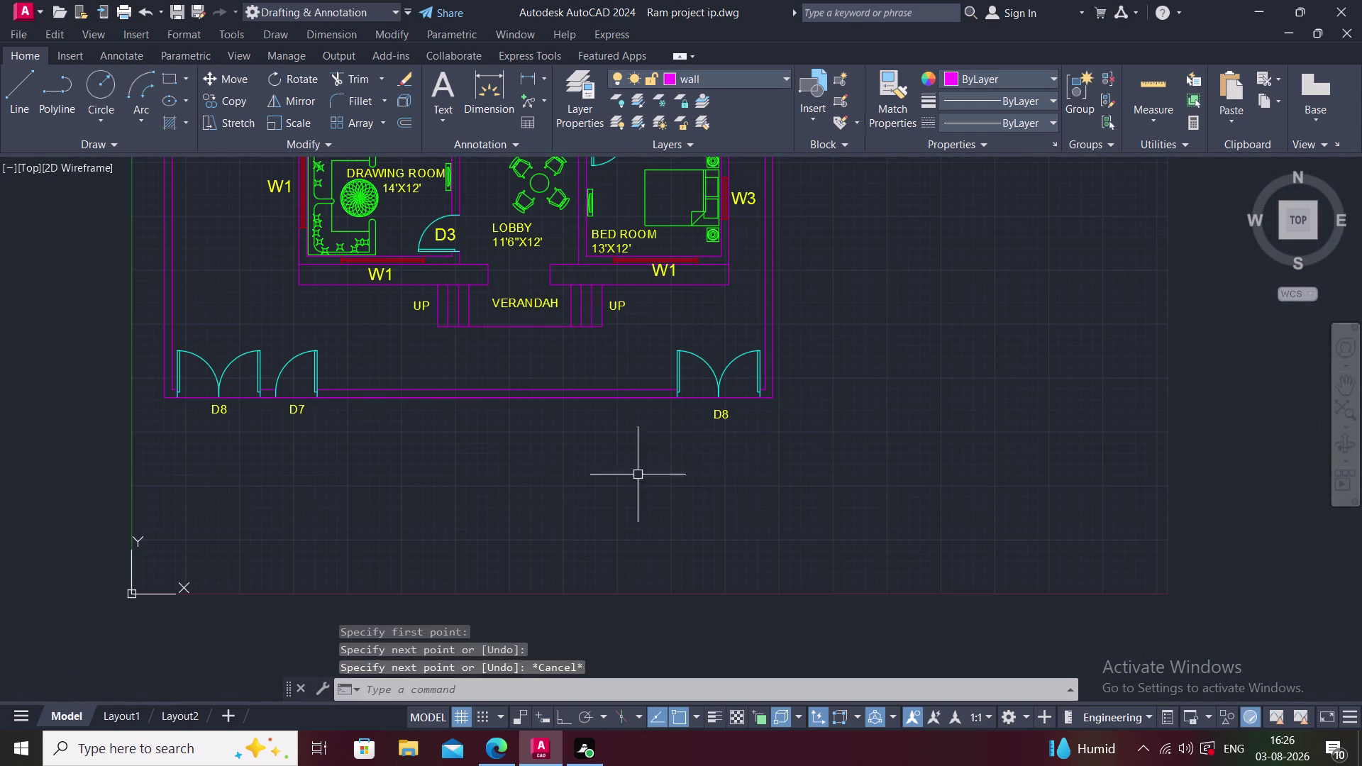
middle_drag(601, 478, 689, 463)
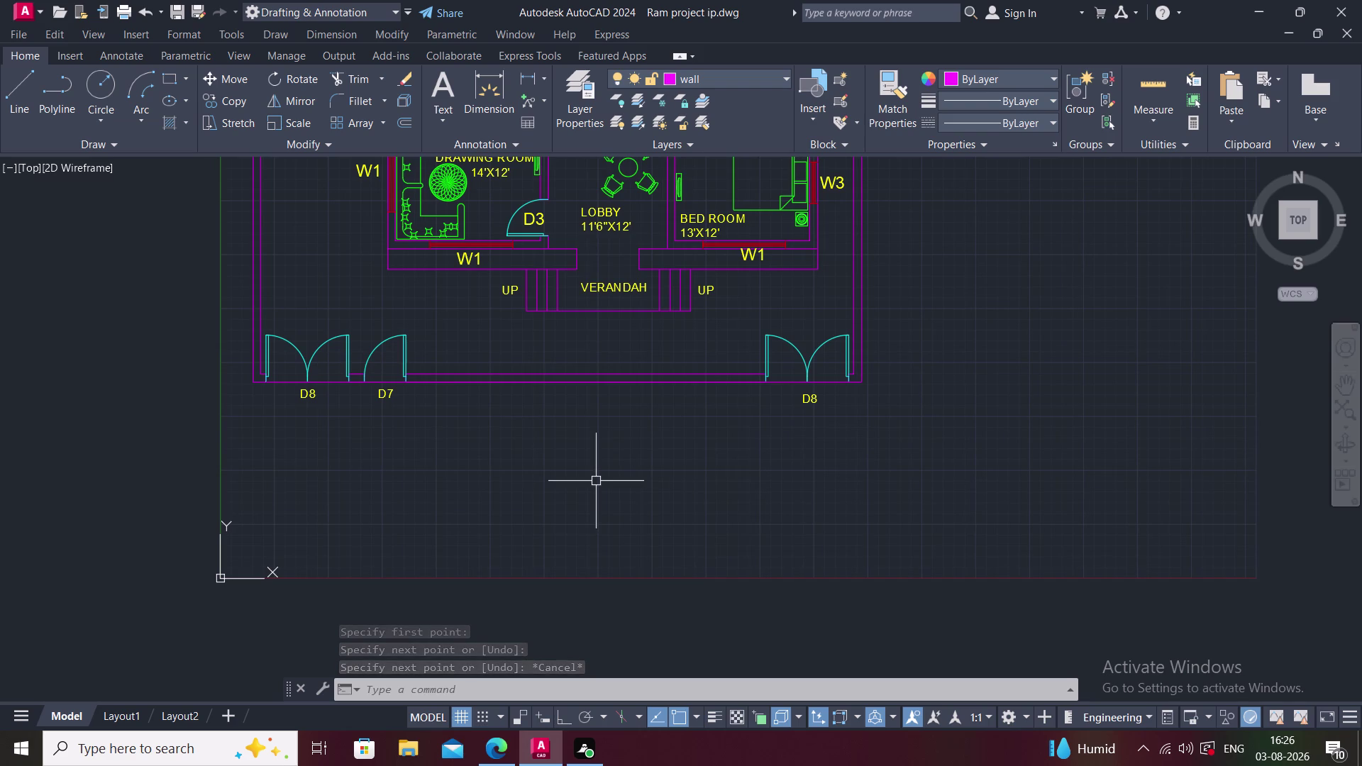
key(ctrl+z)
key(ctrl+z)
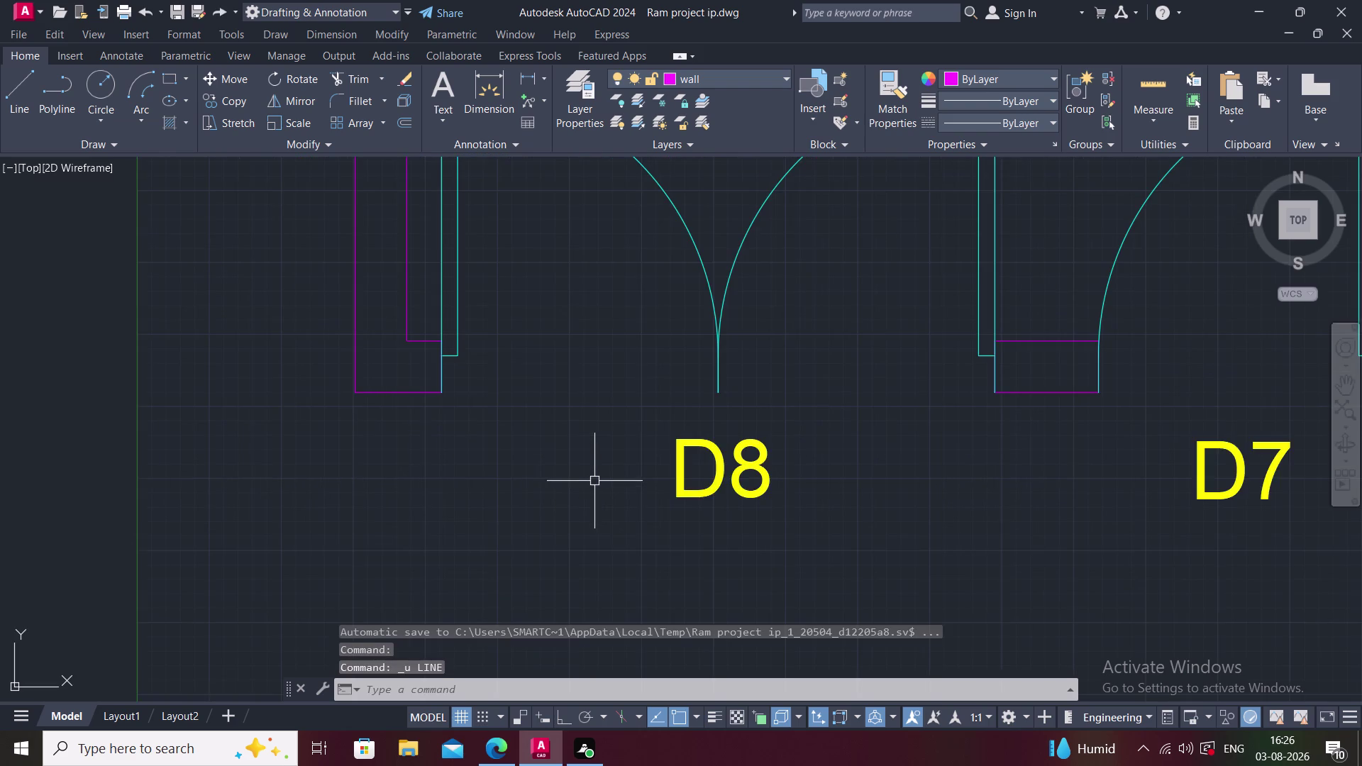
Pan up past the living area and bedrooms to the Pooja and kitchen, then start DLI.
scroll(down, 3)
scroll(down, 3)
middle_drag(672, 452, 630, 504)
middle_drag(672, 443, 627, 499)
scroll(down, 3)
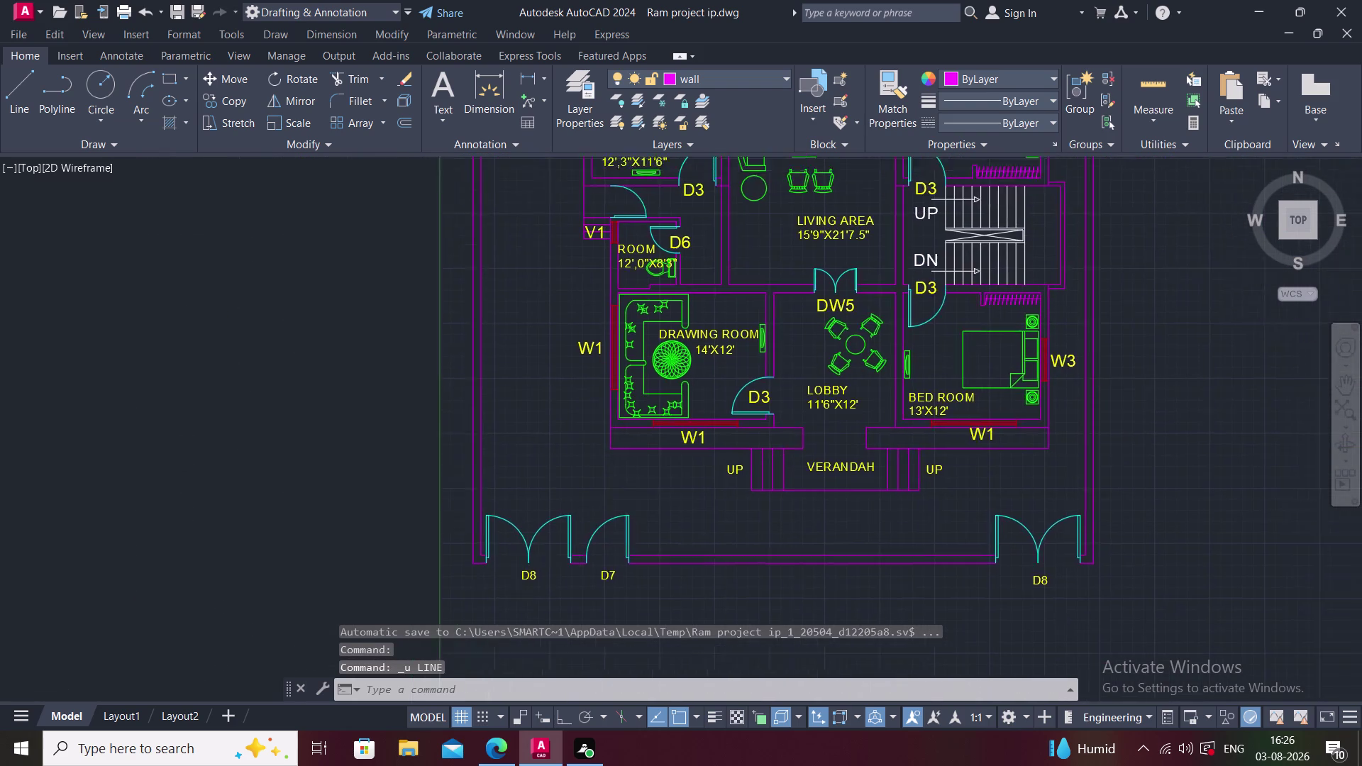
middle_drag(602, 482, 595, 504)
middle_drag(783, 478, 707, 513)
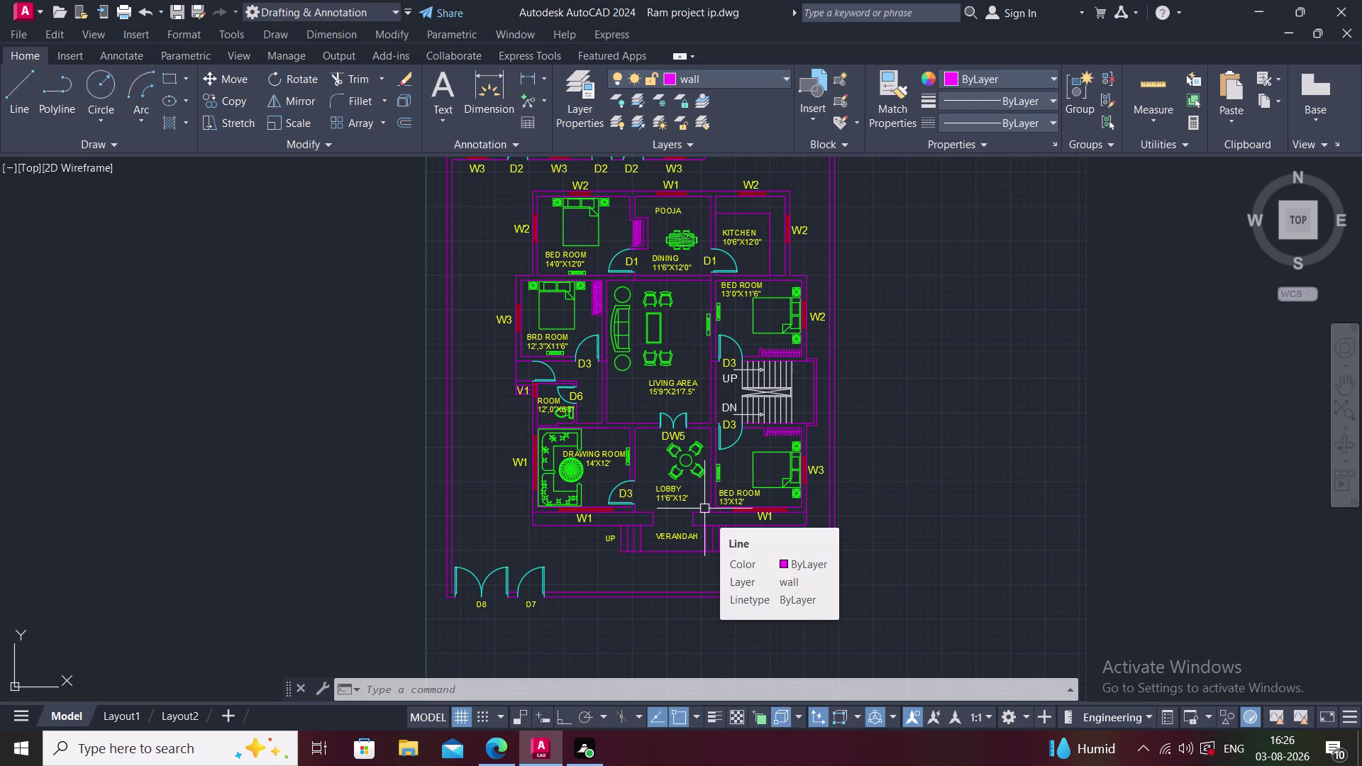
scroll(up, 3)
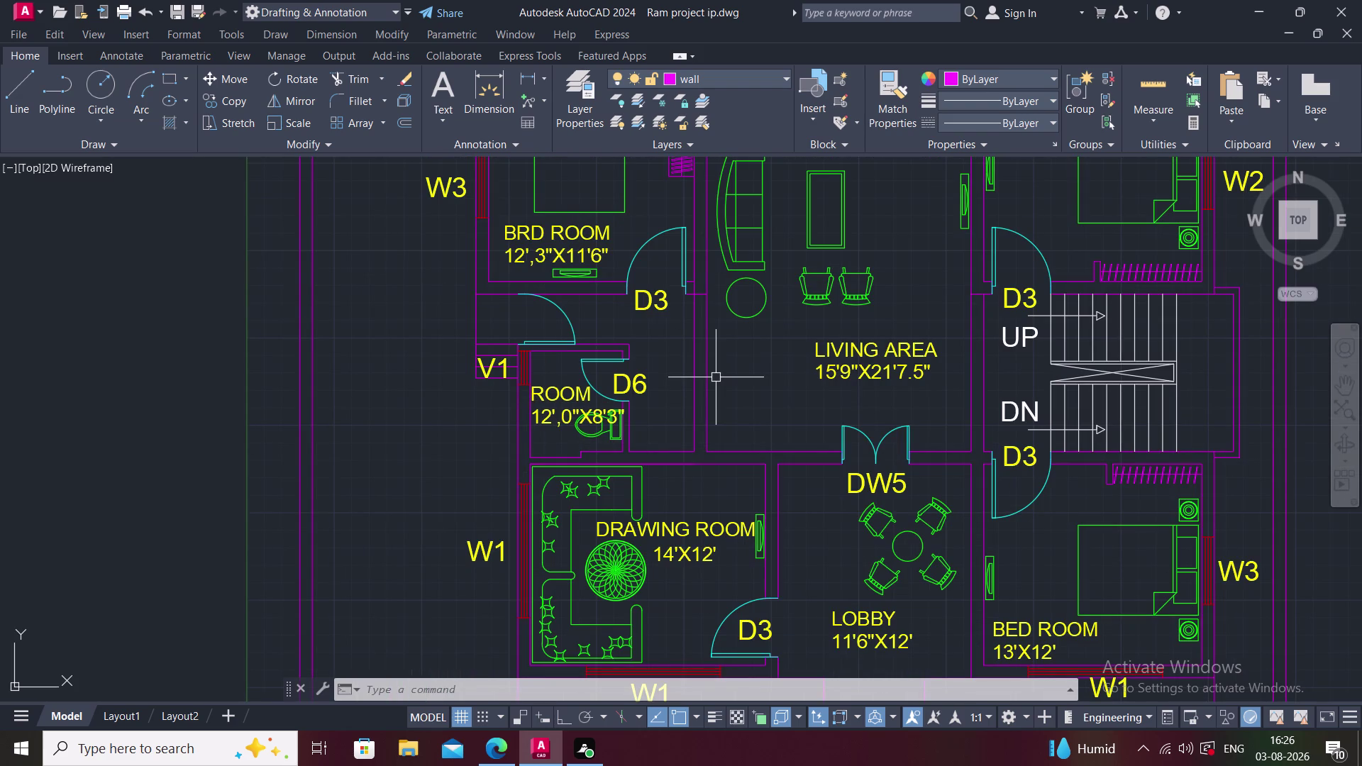
middle_drag(660, 373, 580, 432)
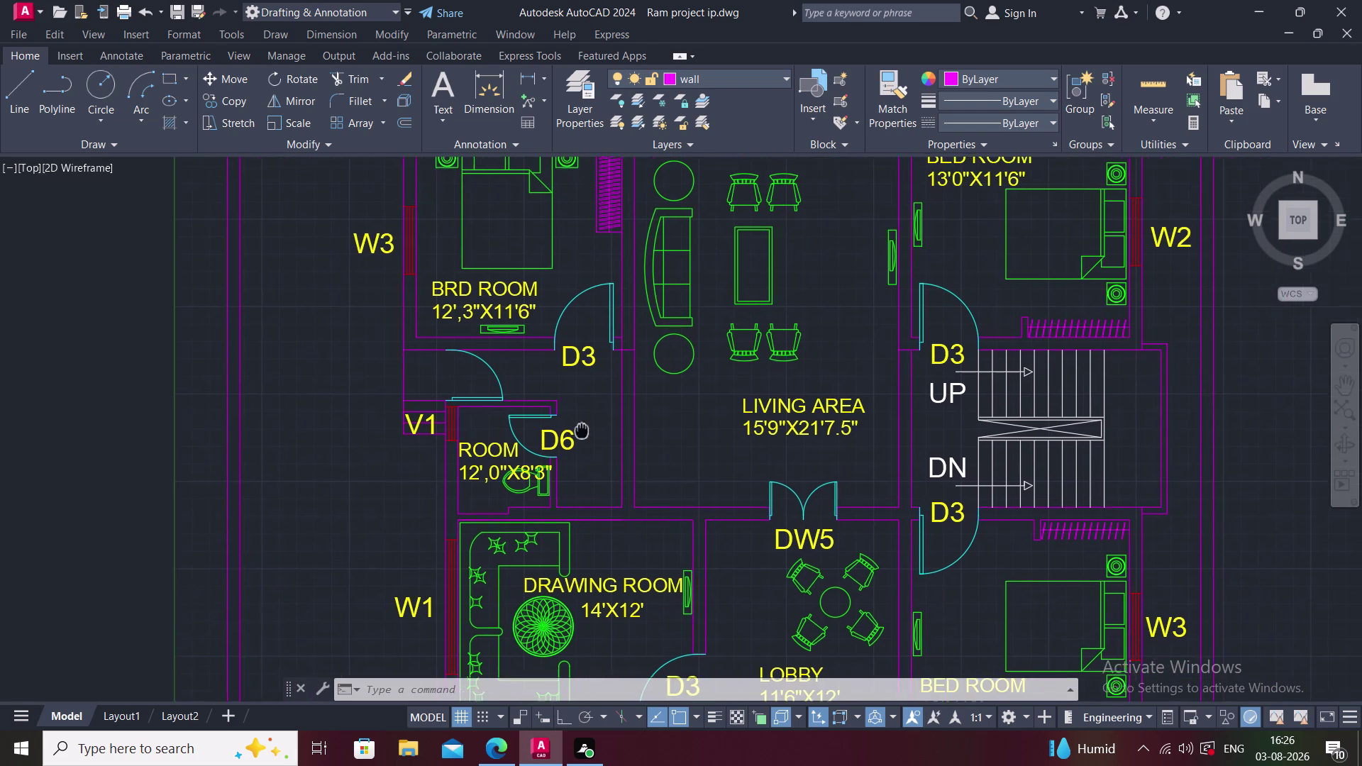
middle_drag(699, 402, 678, 470)
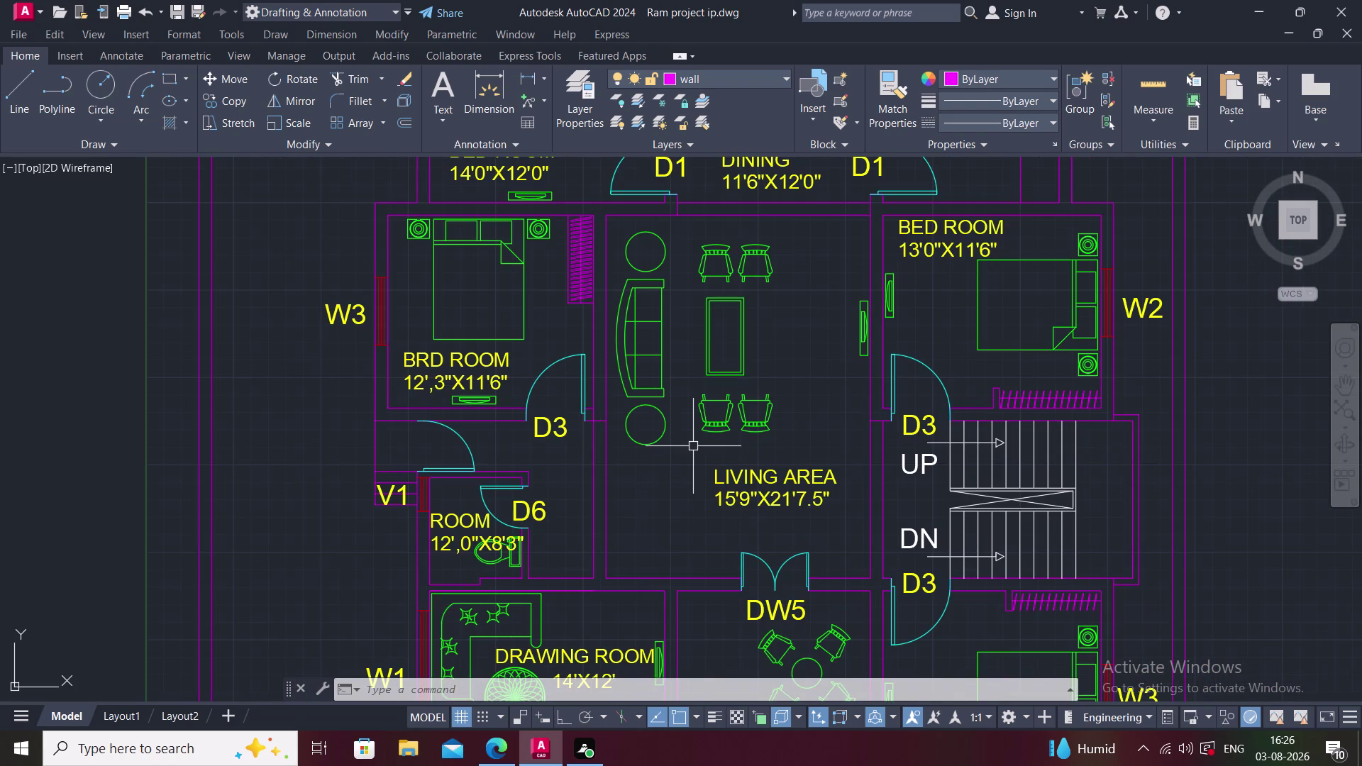
middle_drag(676, 372, 656, 497)
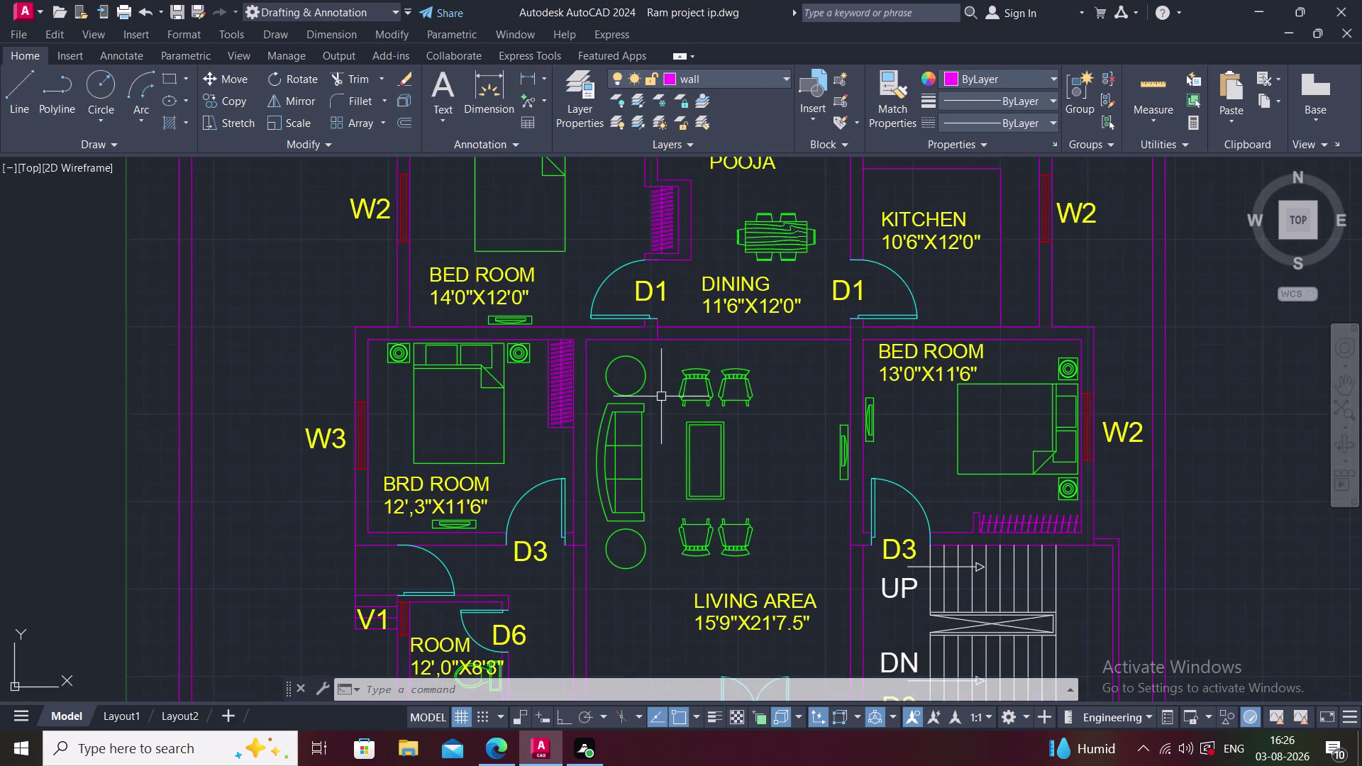
scroll(down, 3)
middle_drag(661, 418, 626, 556)
scroll(up, 3)
text(D)
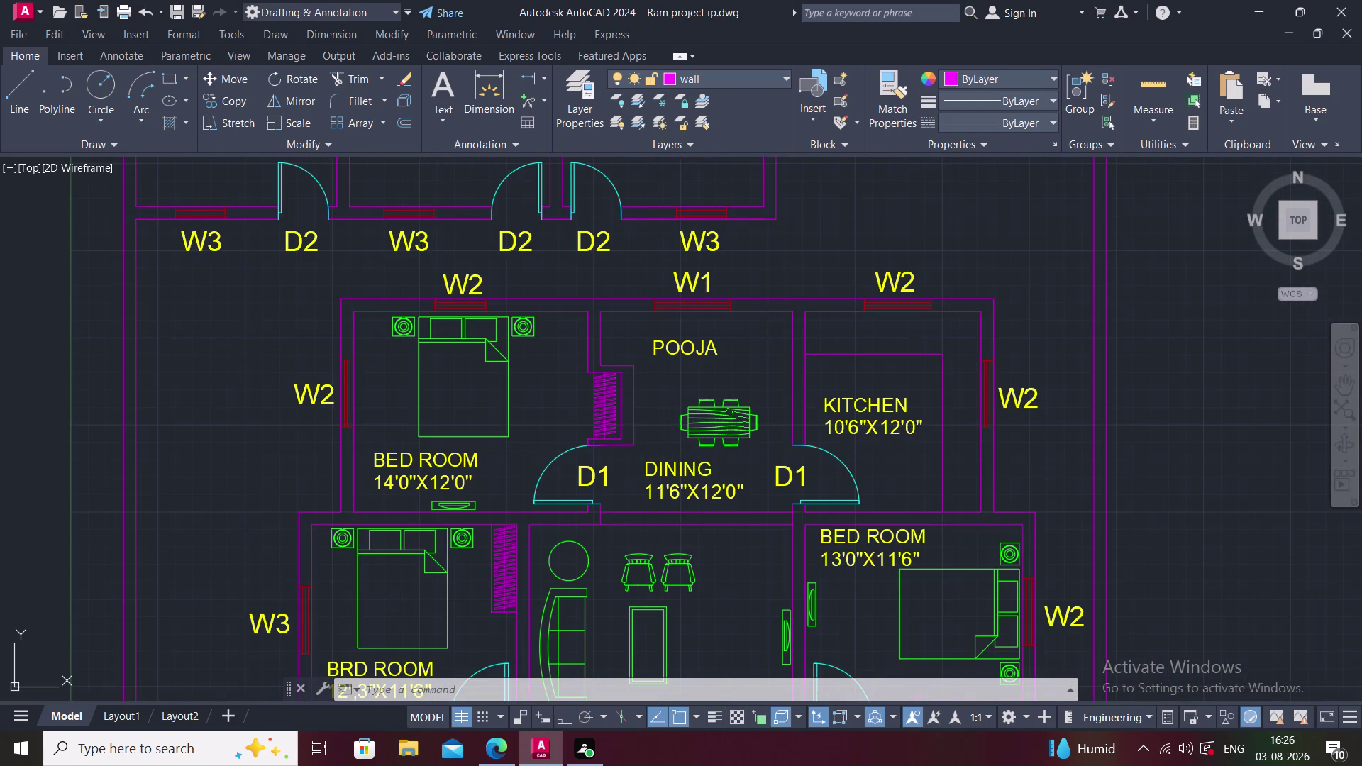
text(LI)
key(space)
Make dimension the current layer and add the 3'-3" dimension beside the Pooja.
scroll(up, 3)
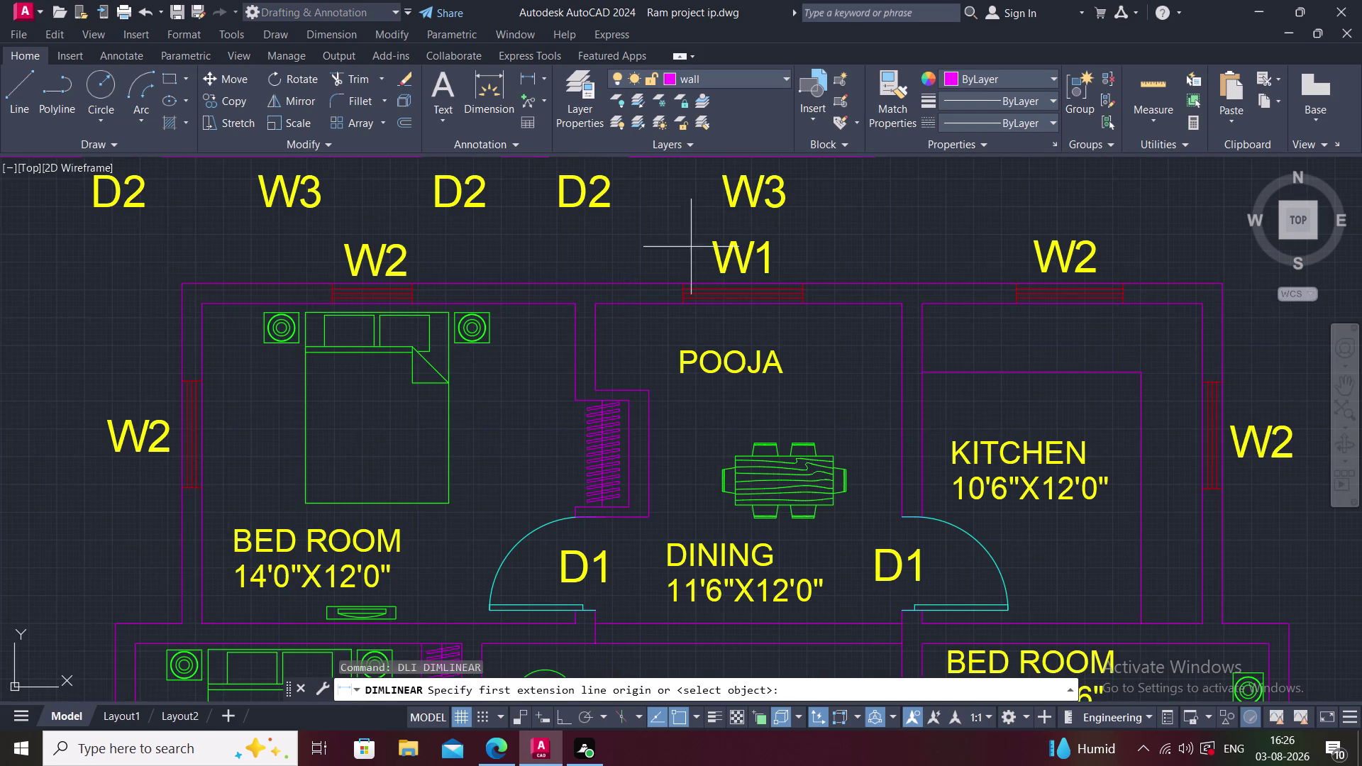
click(776, 74)
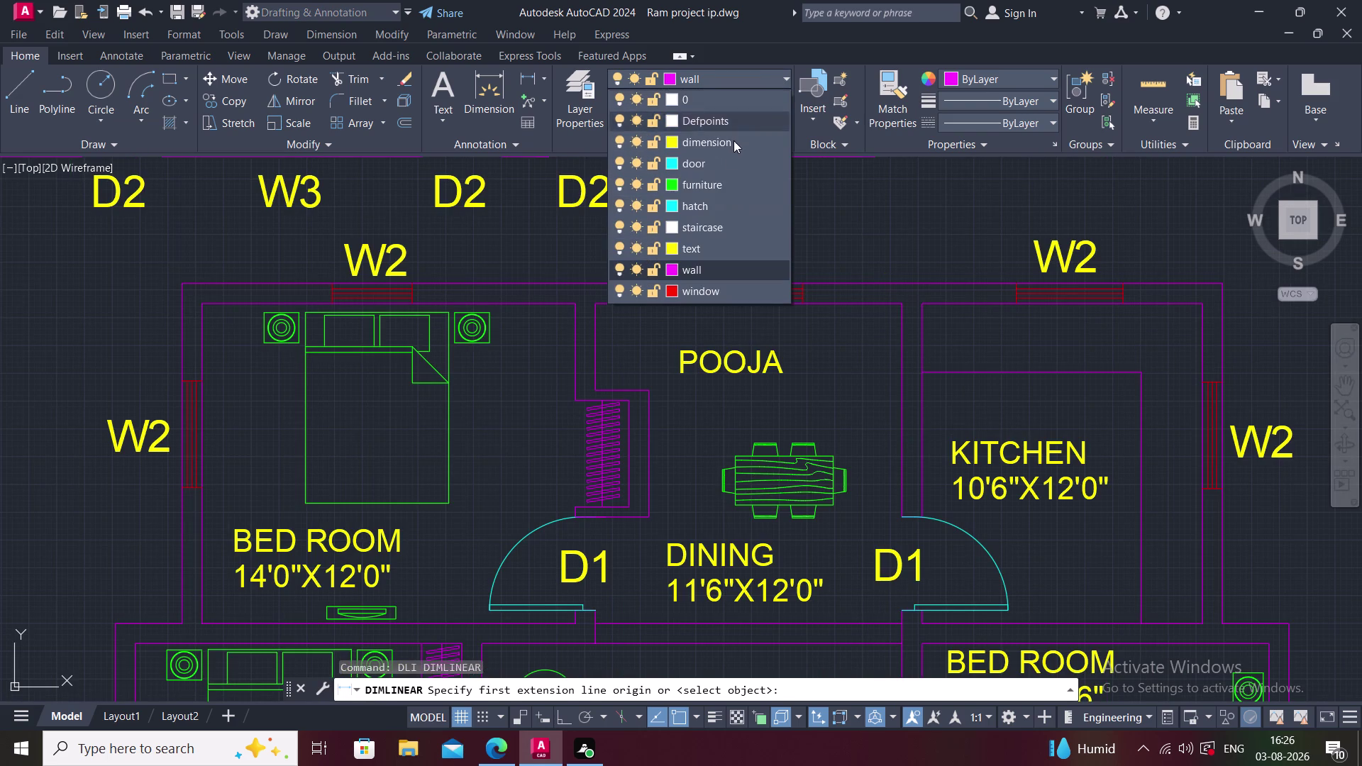
click(726, 143)
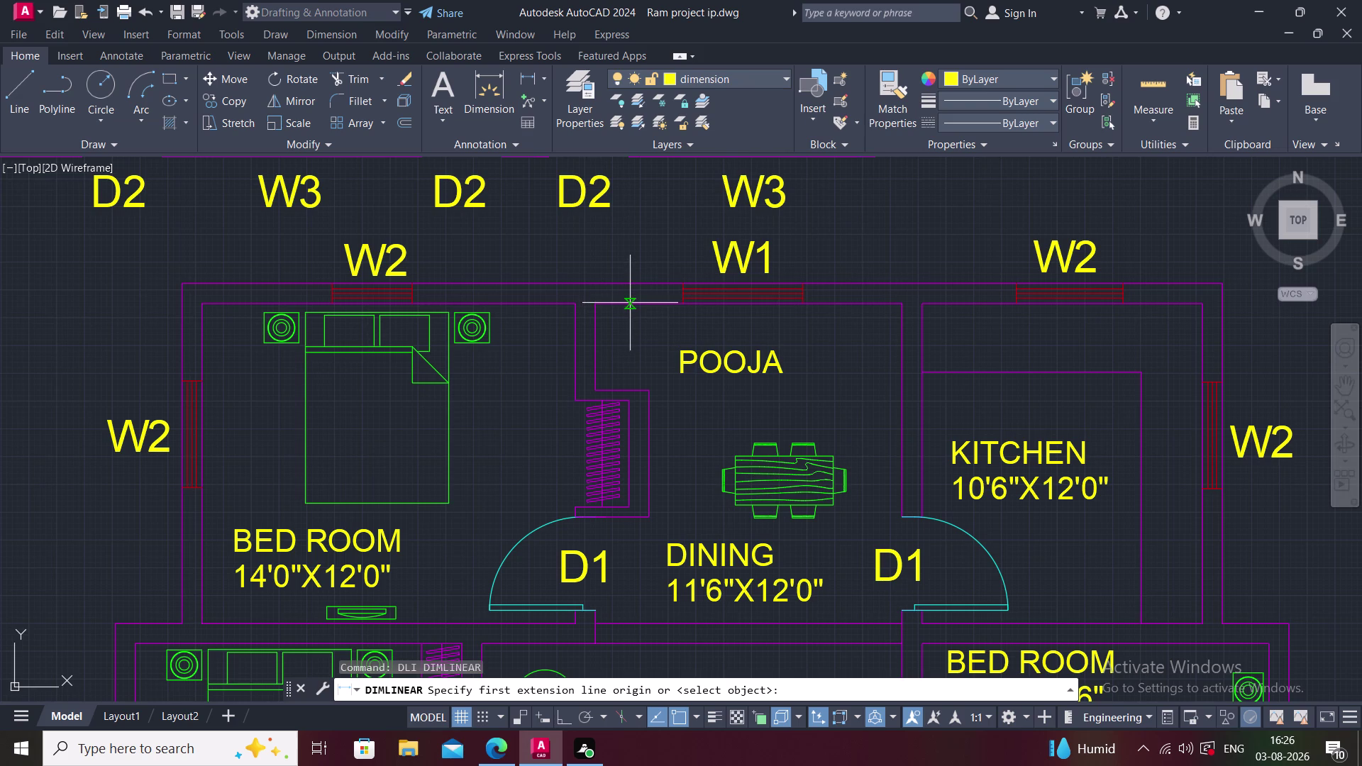
click(630, 302)
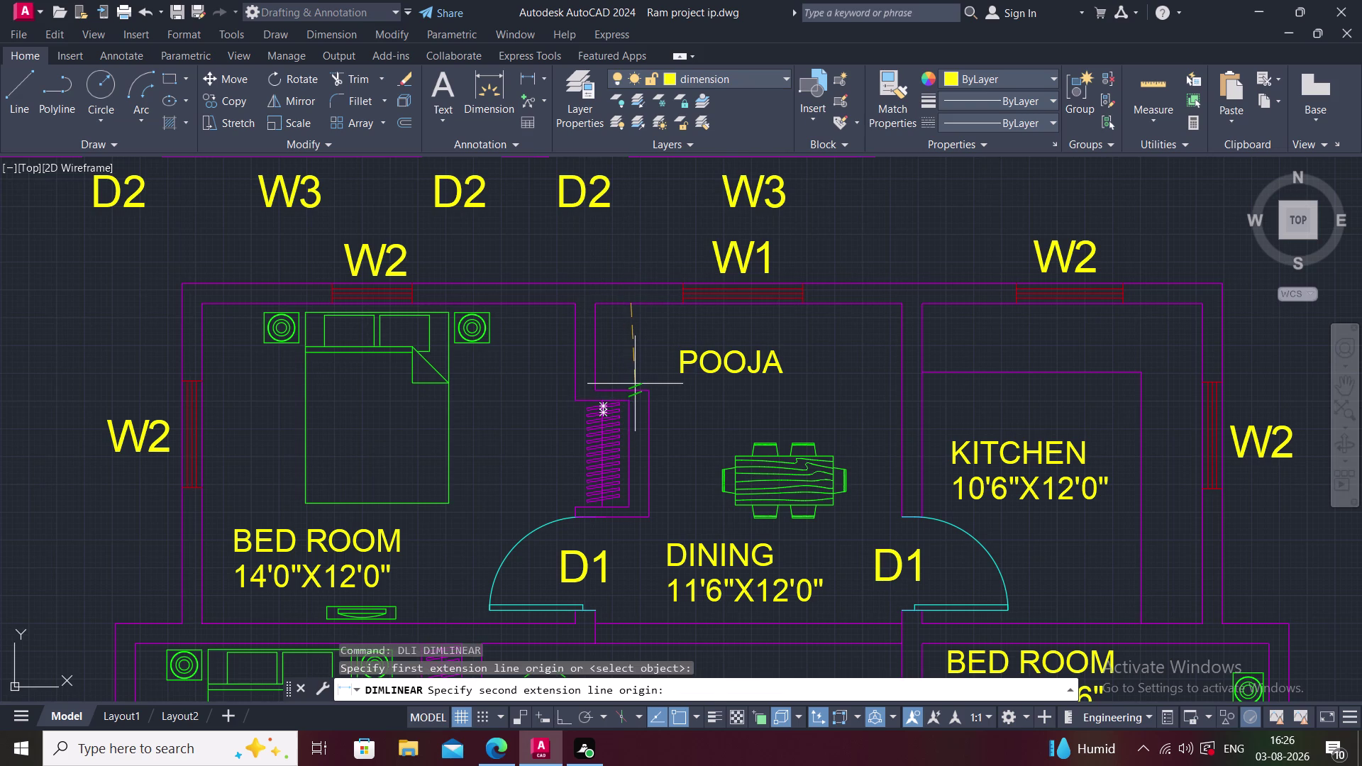
click(633, 384)
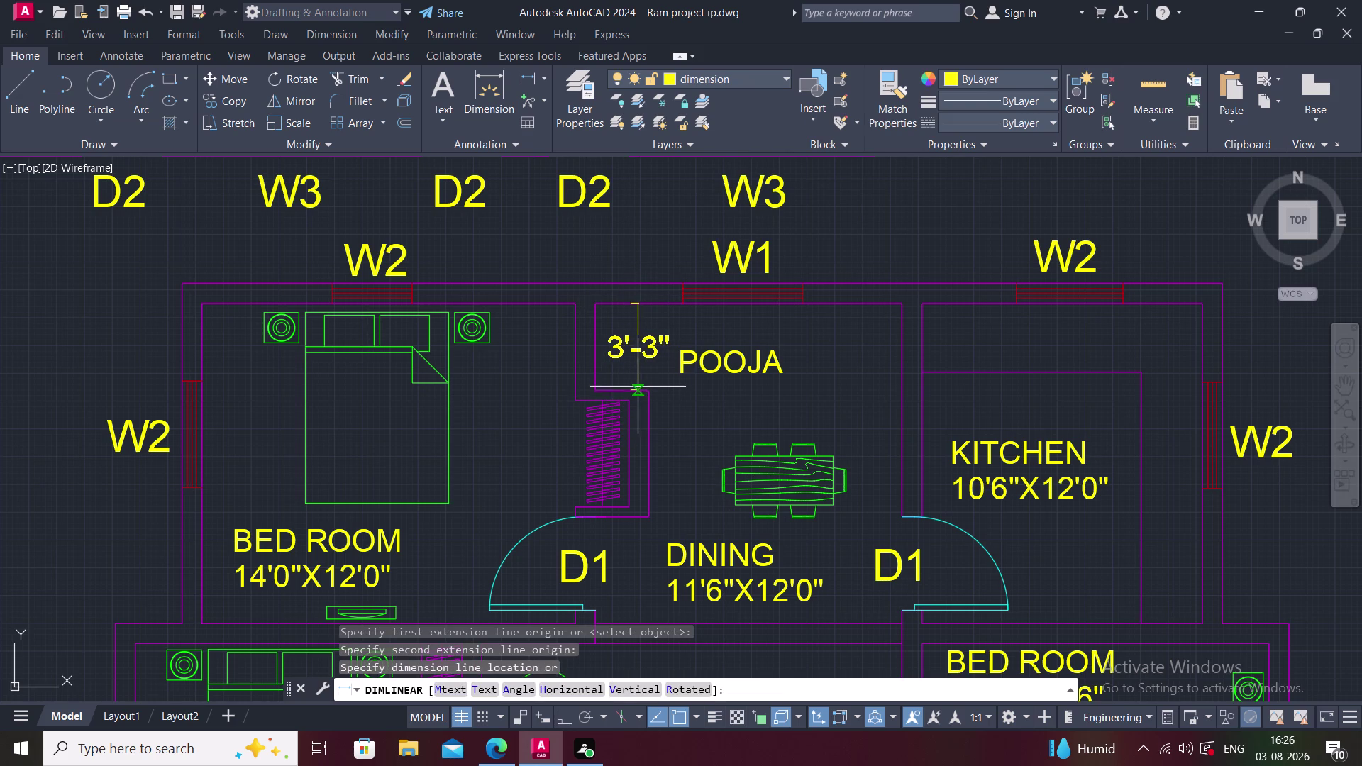
click(636, 386)
Add the 2' linear dimension beside the Pooja and end dimensioning.
key(space)
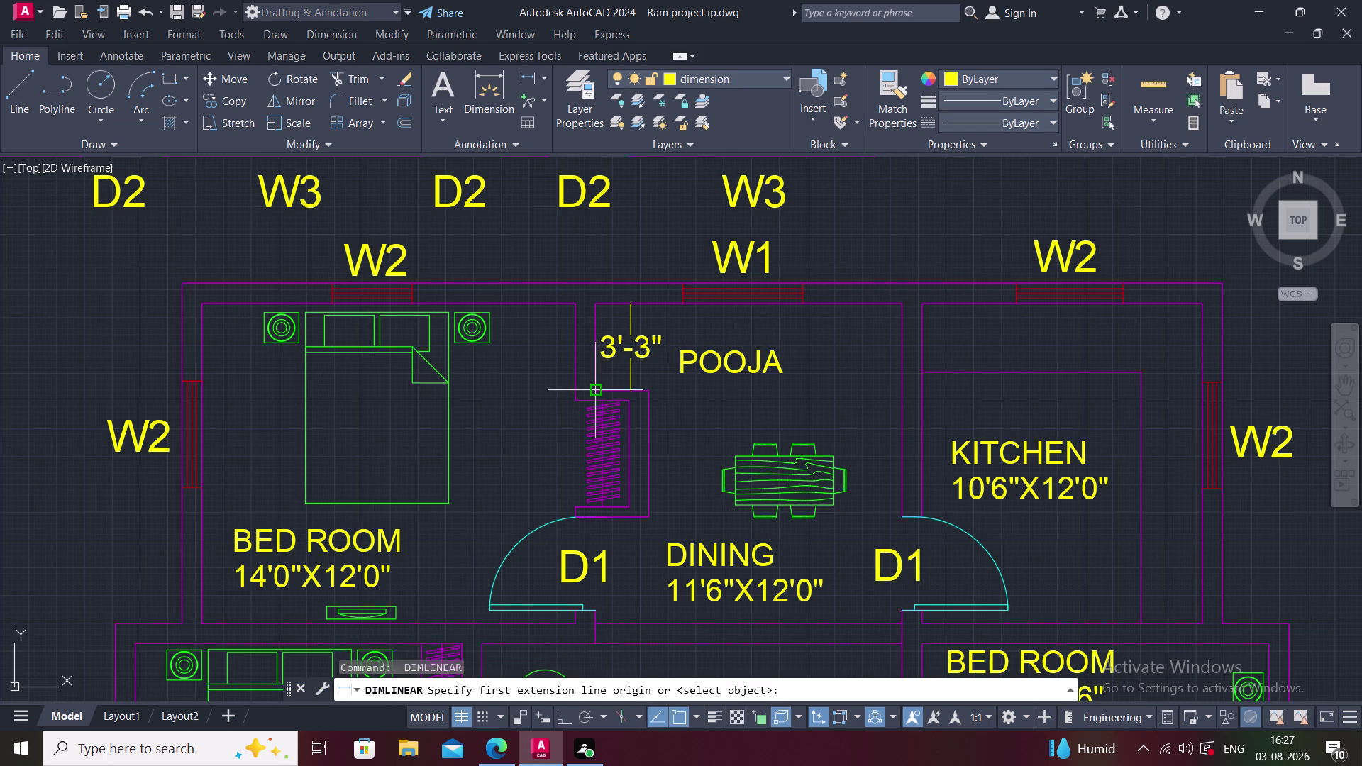
click(597, 388)
click(652, 391)
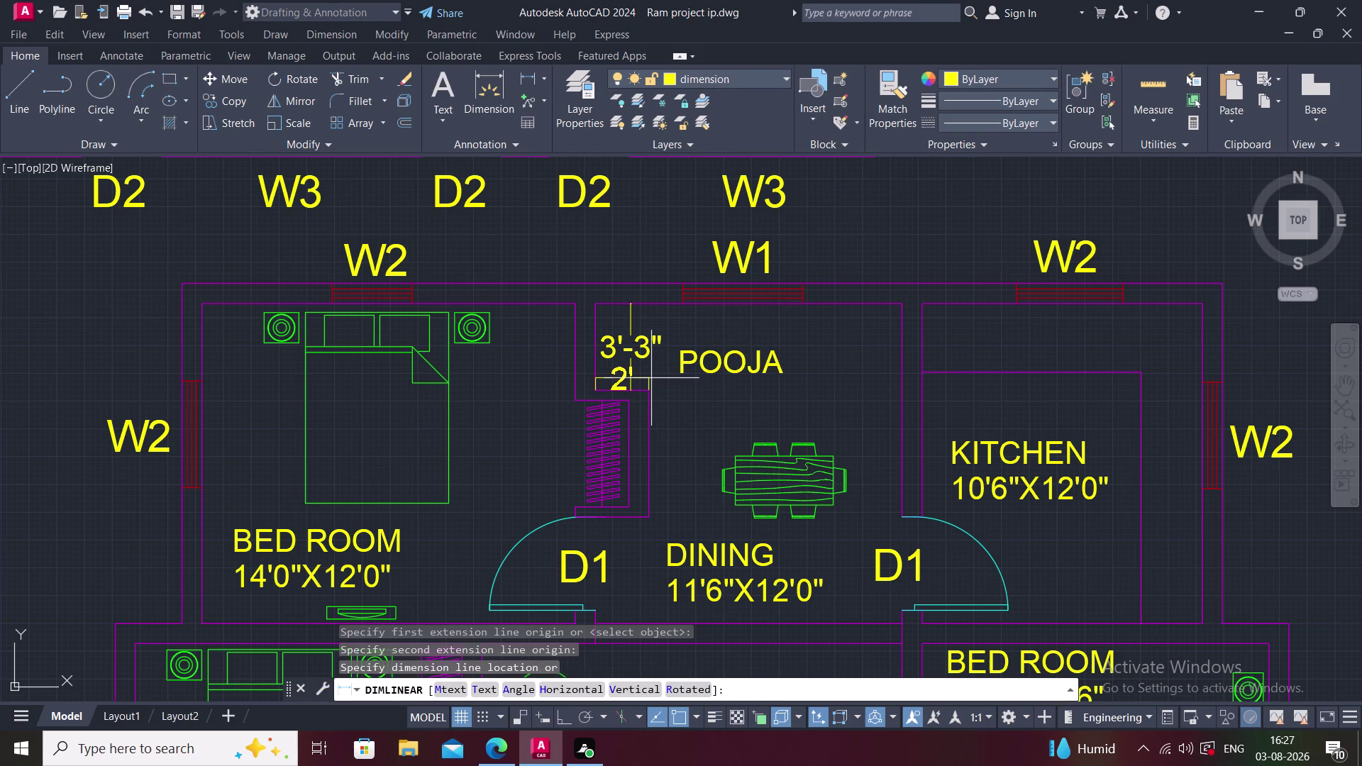
click(651, 375)
key(Escape)
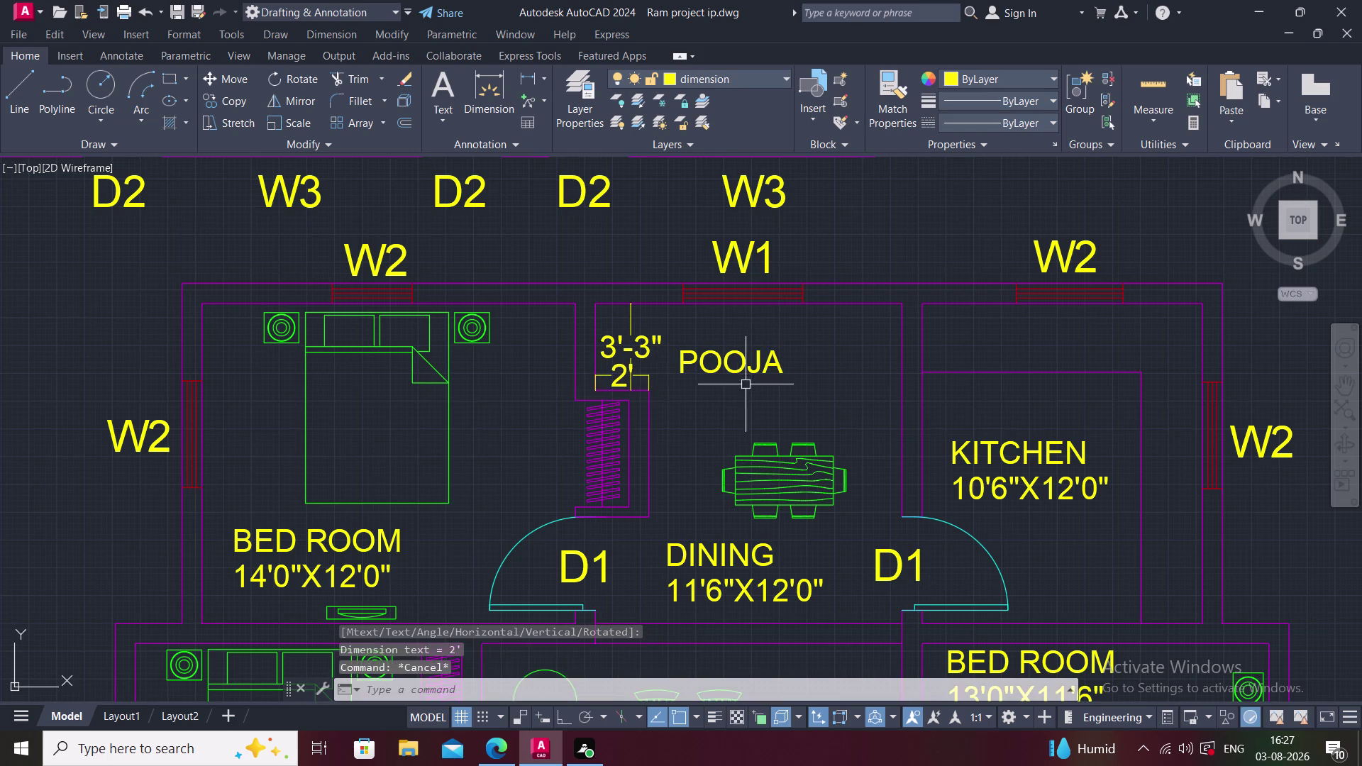
scroll(down, 3)
Change the dimension layer's colour to blue, colour 170.
middle_drag(694, 420, 669, 379)
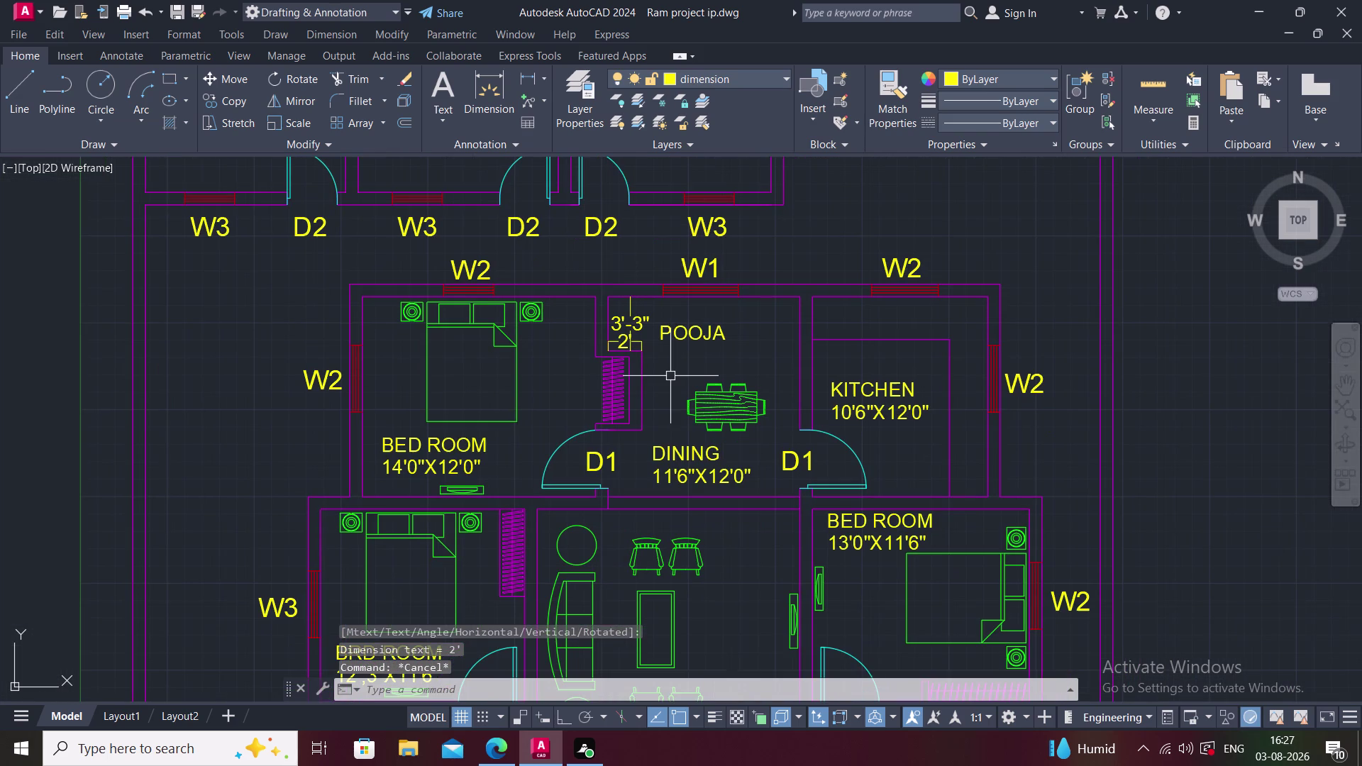
scroll(down, 3)
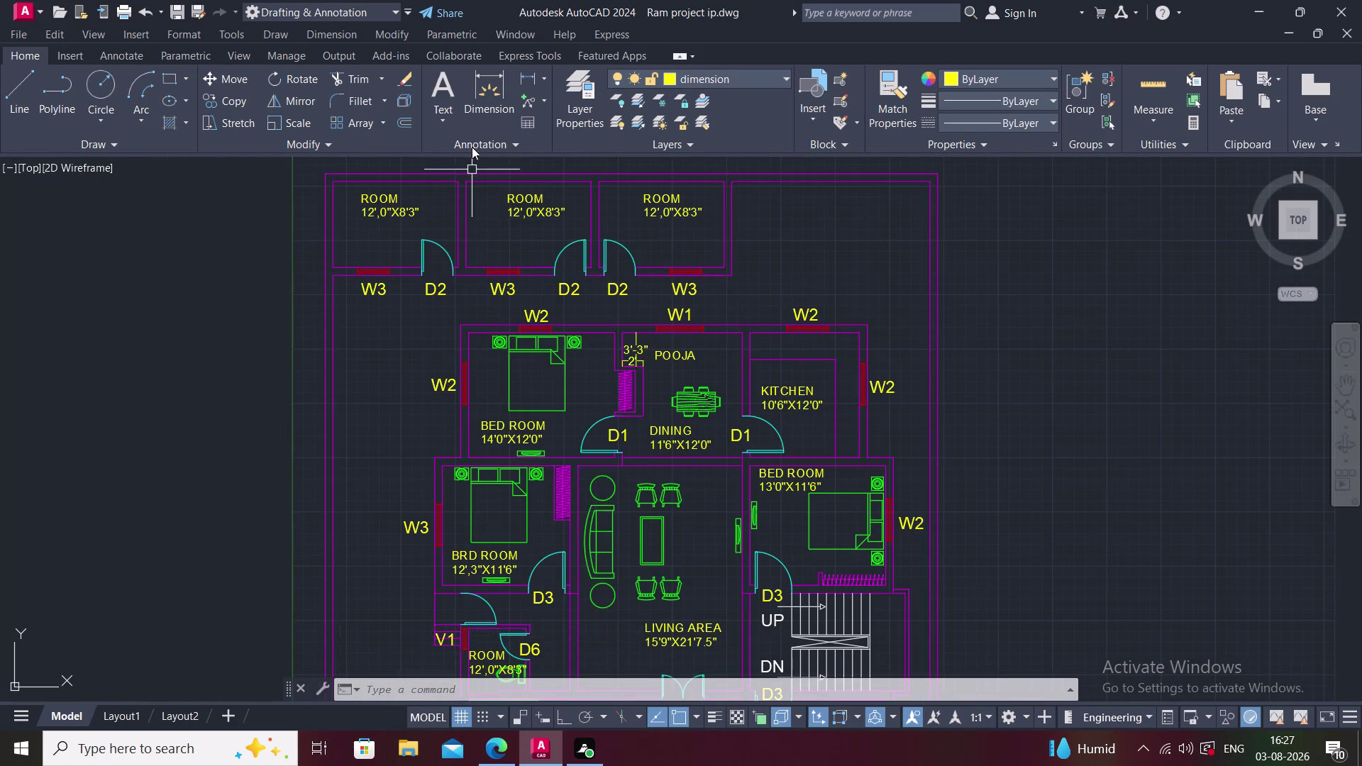
click(528, 78)
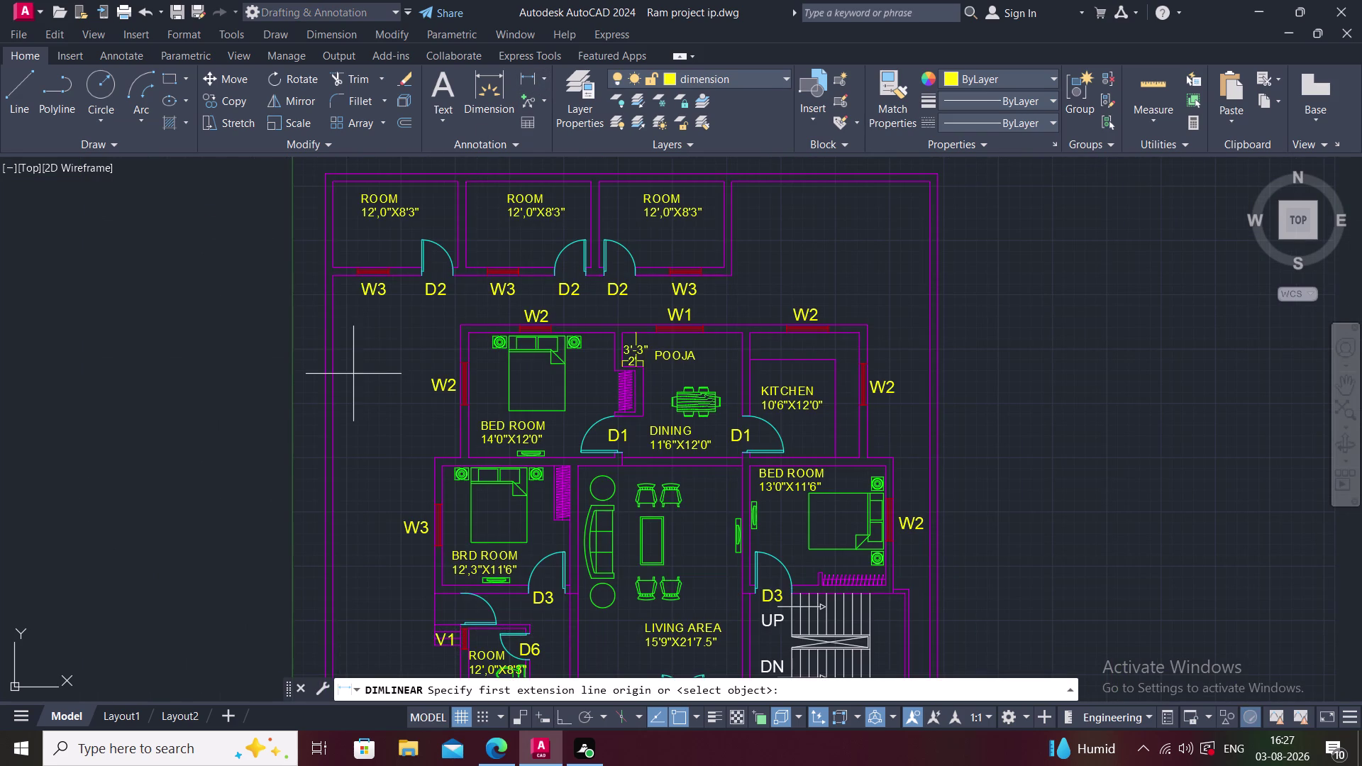
key(Escape)
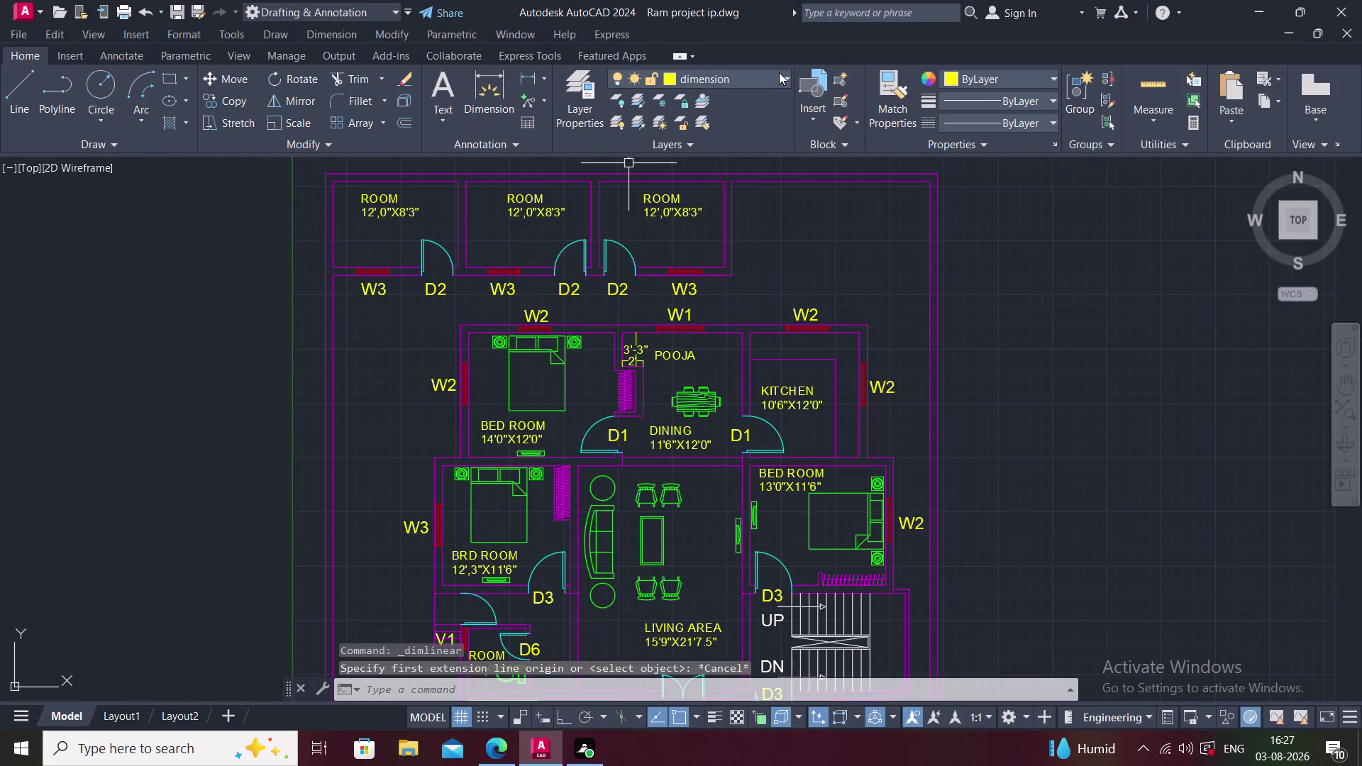
click(777, 73)
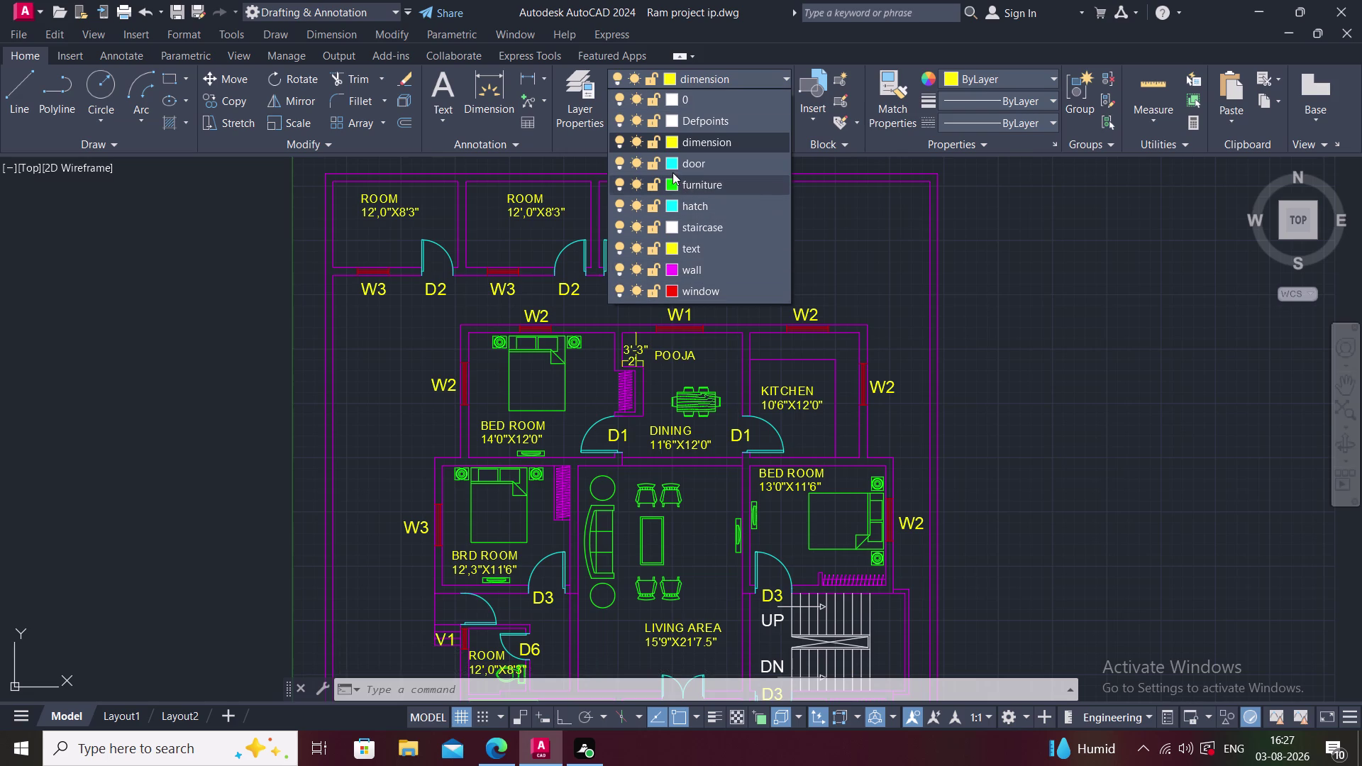
click(668, 142)
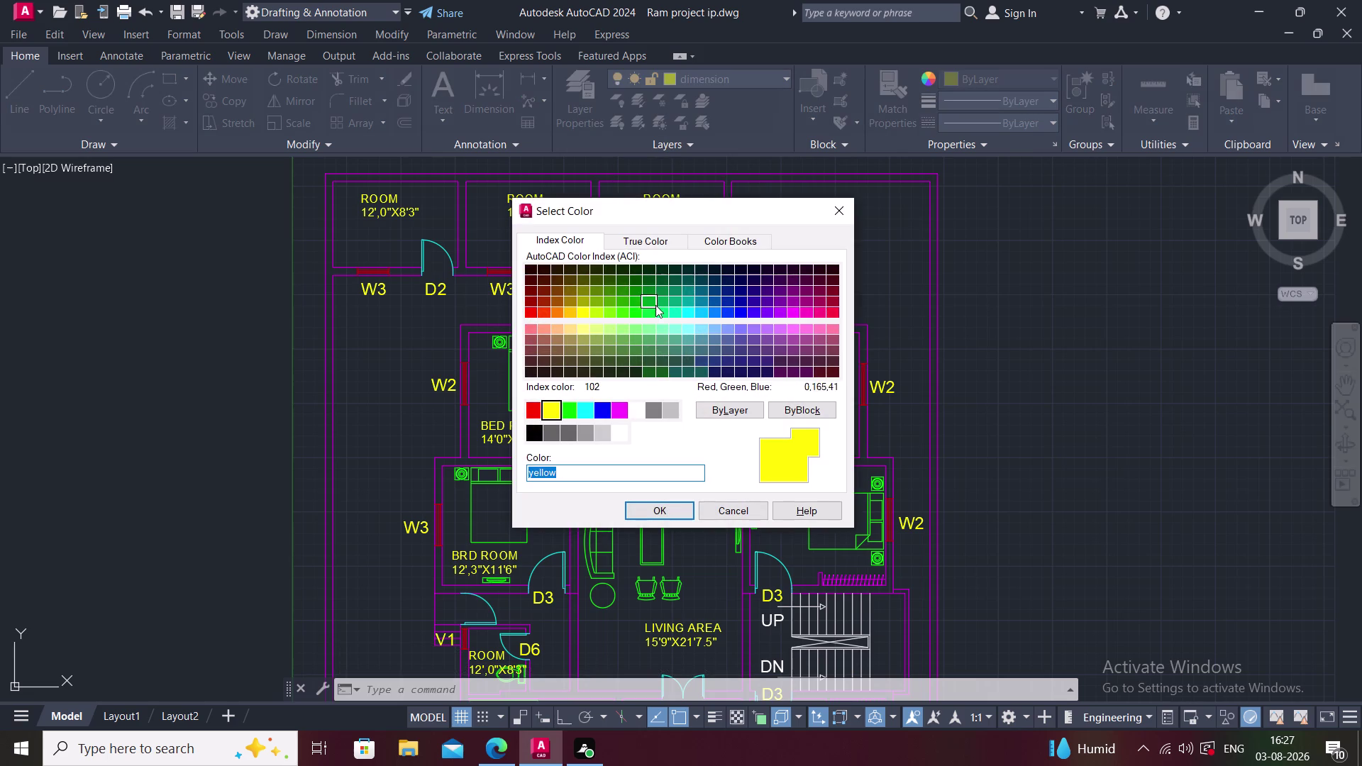
click(741, 313)
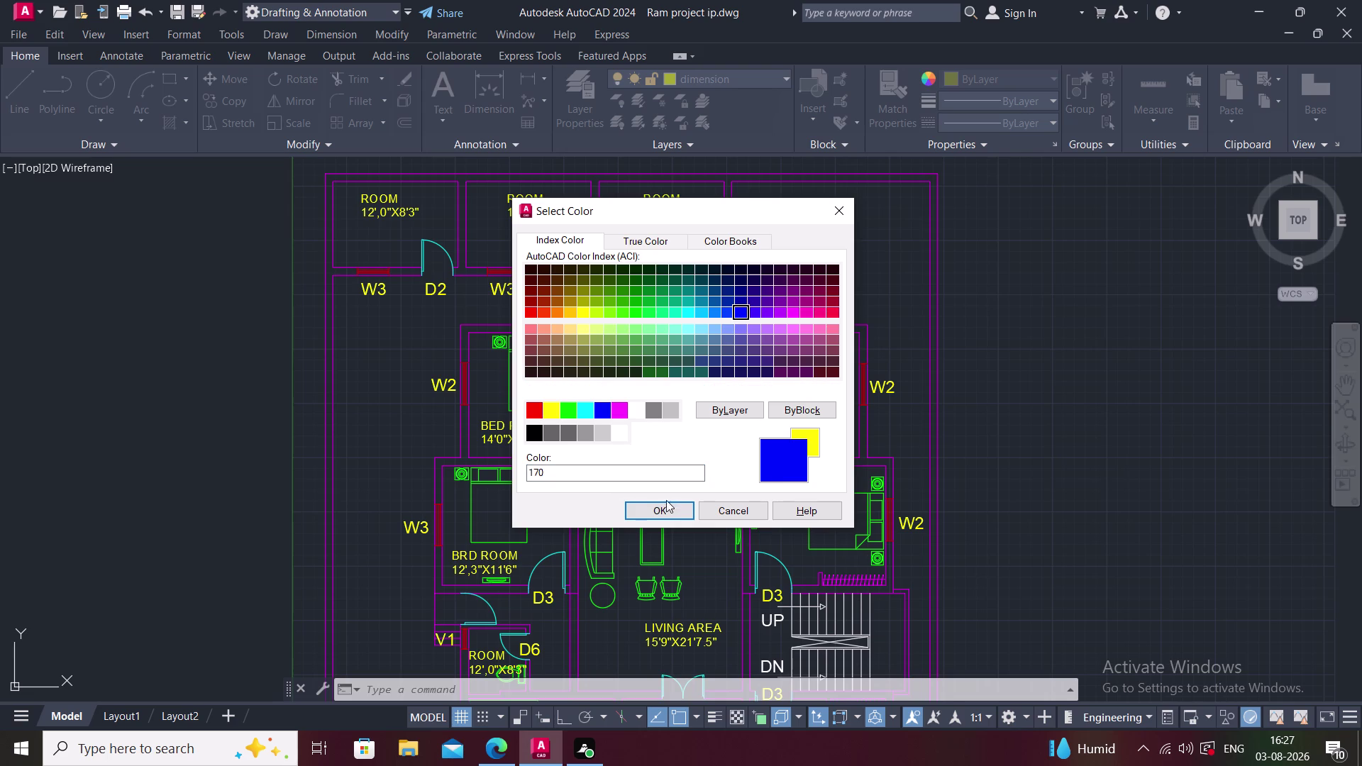
click(665, 504)
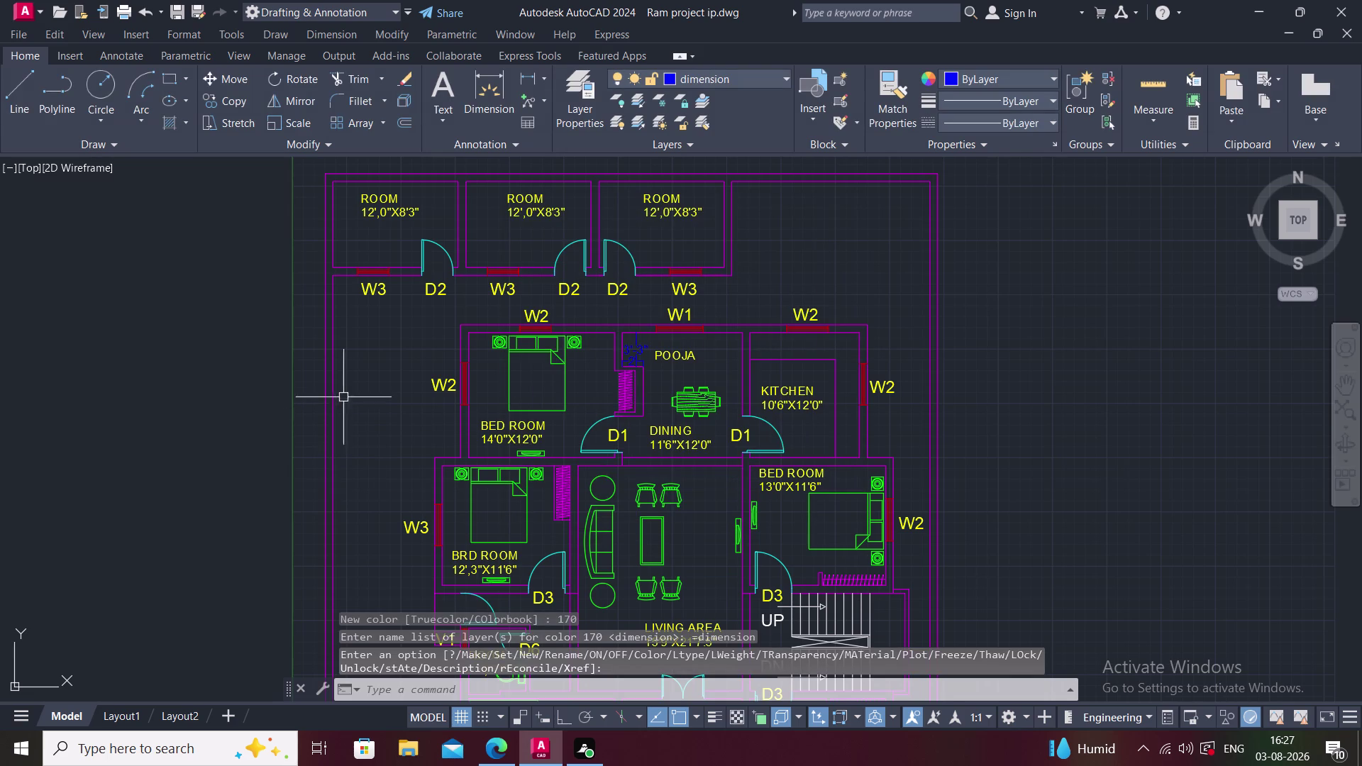
Start a line with L and cancel it after the first point.
text(L)
key(space)
click(358, 372)
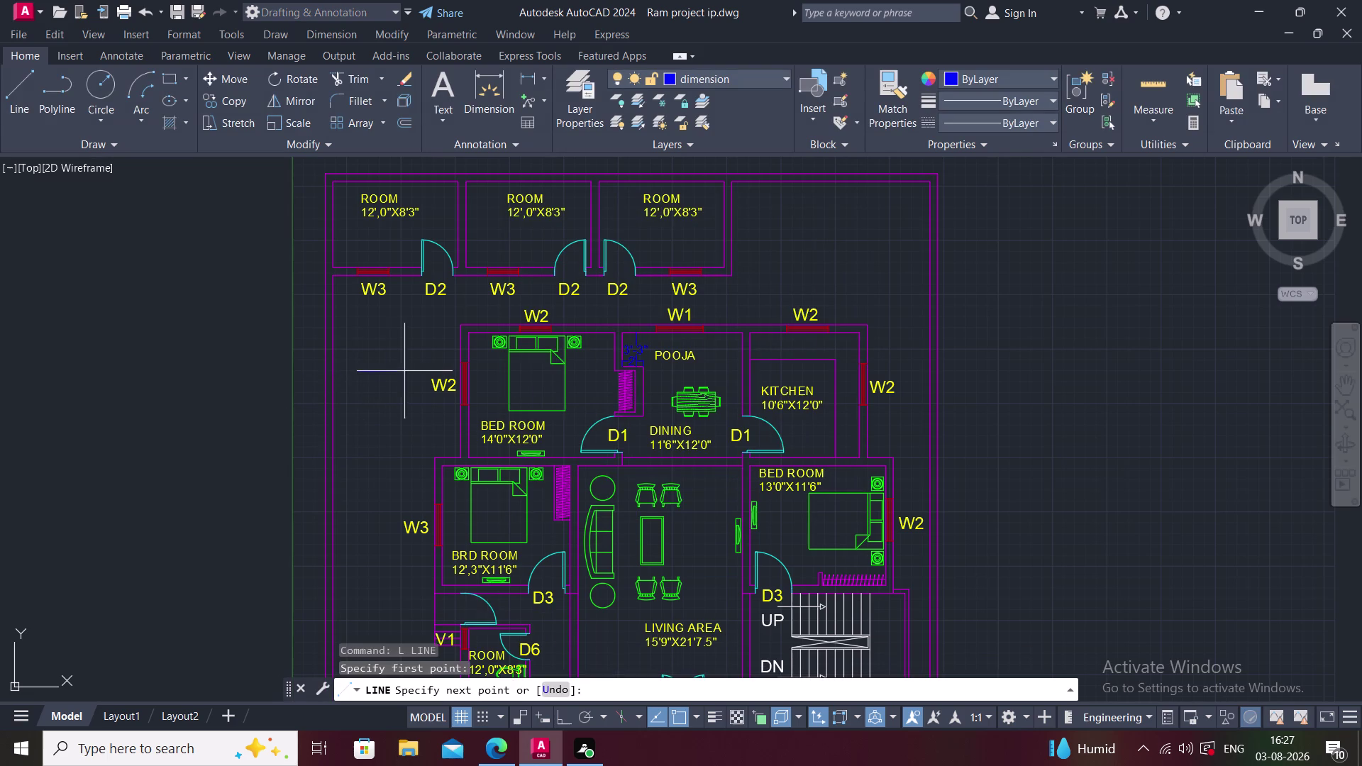
key(Escape)
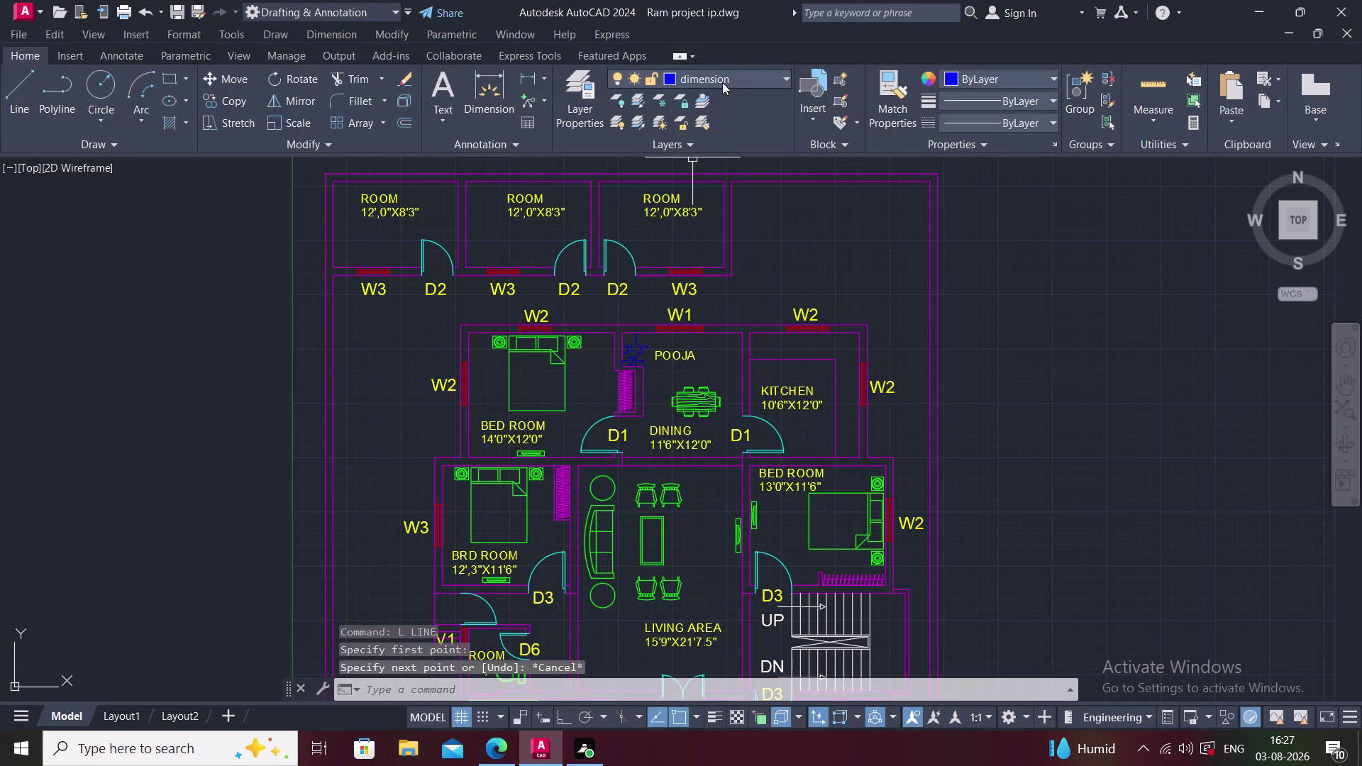
Change the dimension layer's colour to index colour 43.
click(722, 82)
click(676, 143)
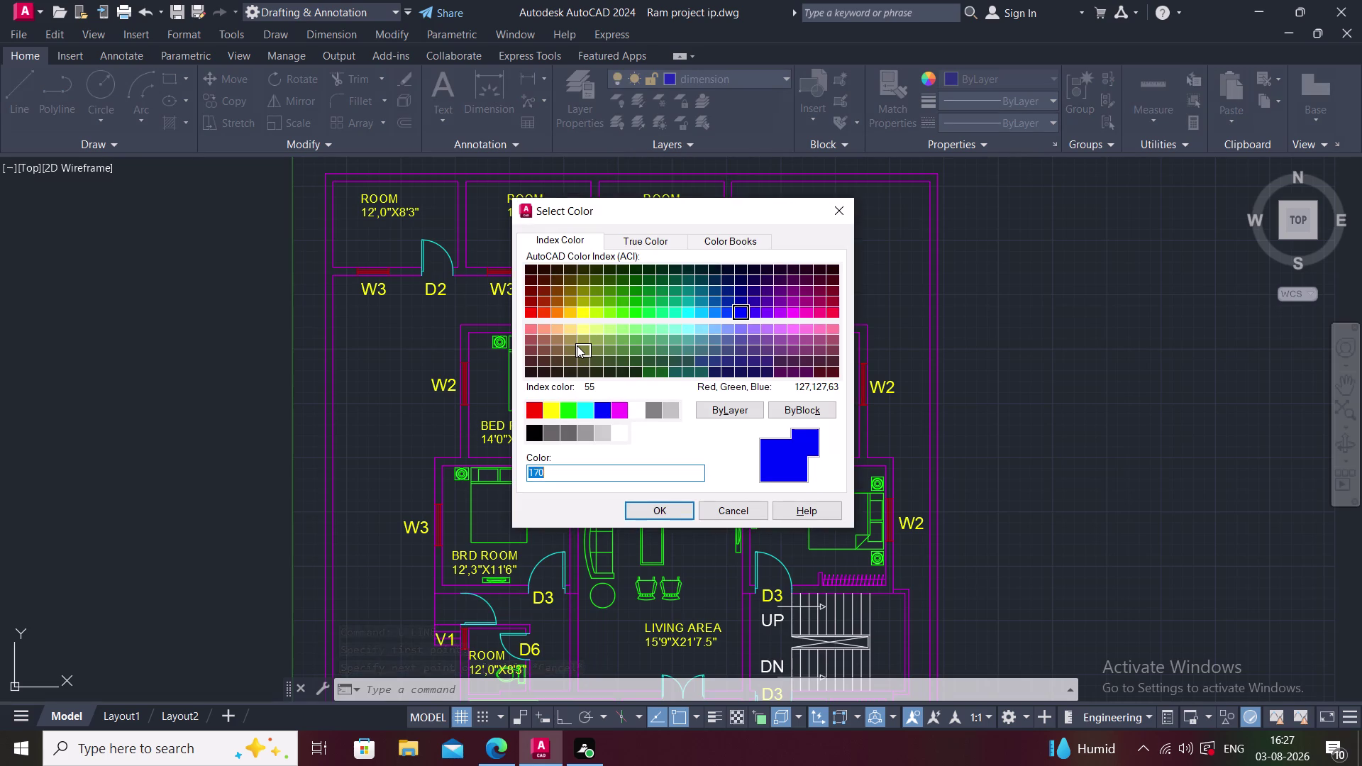
click(599, 351)
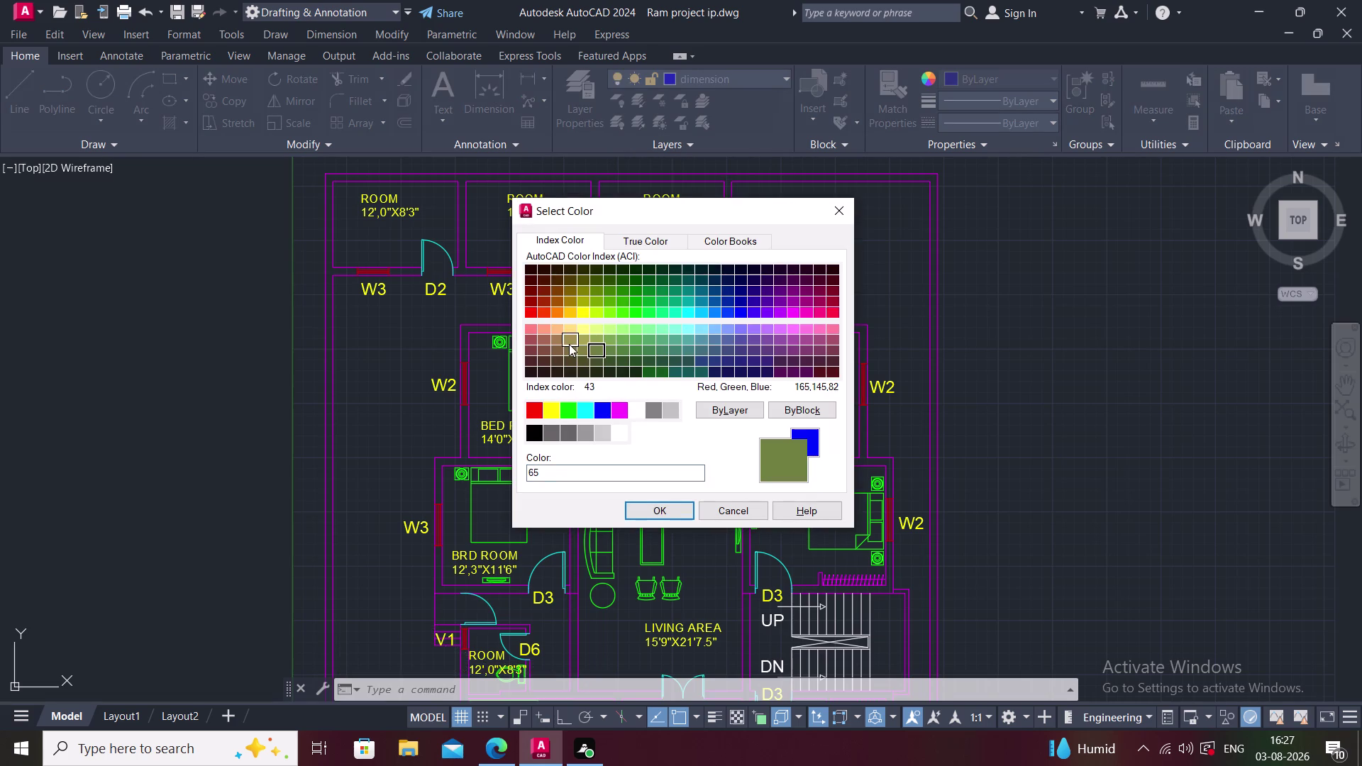
click(568, 344)
click(662, 515)
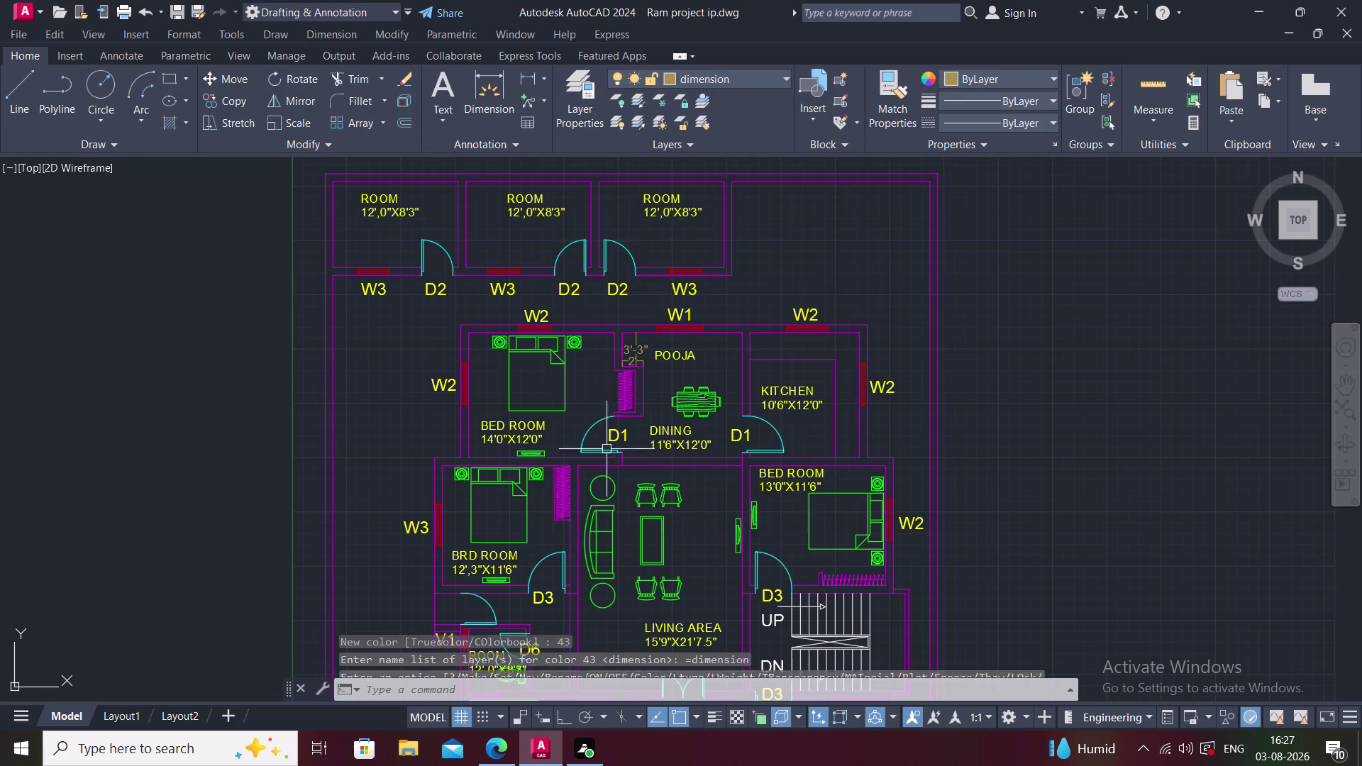
Start a line, cancel it after the first point, and reopen the layer list.
key(l)
key(space)
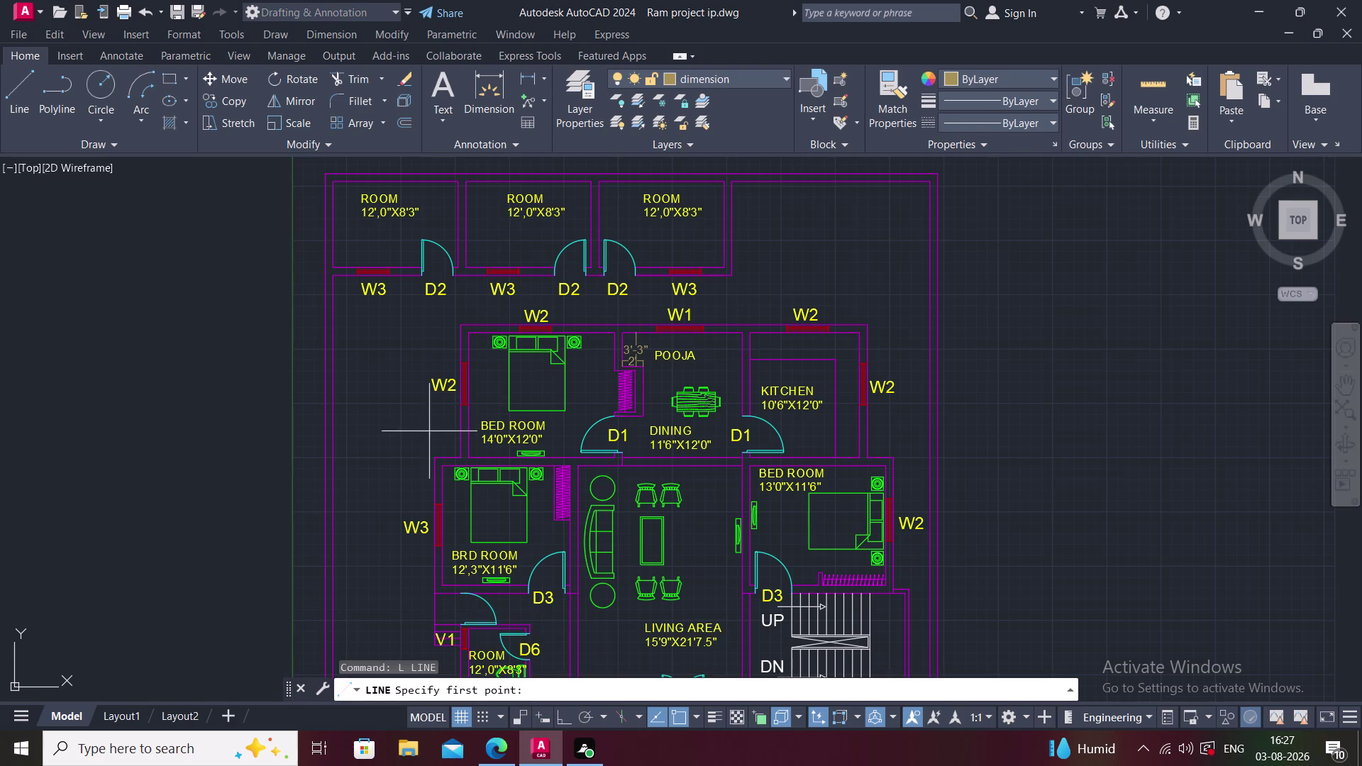
click(349, 366)
key(Escape)
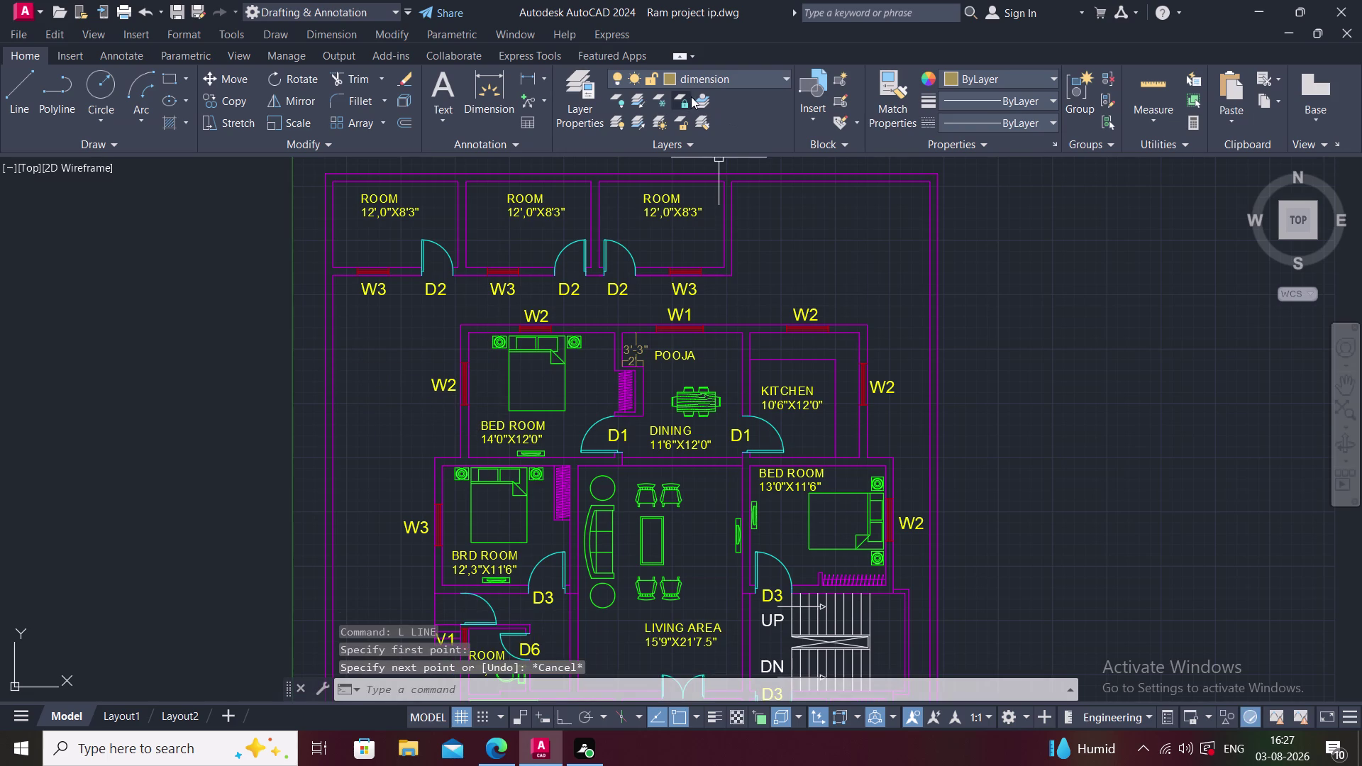
click(713, 80)
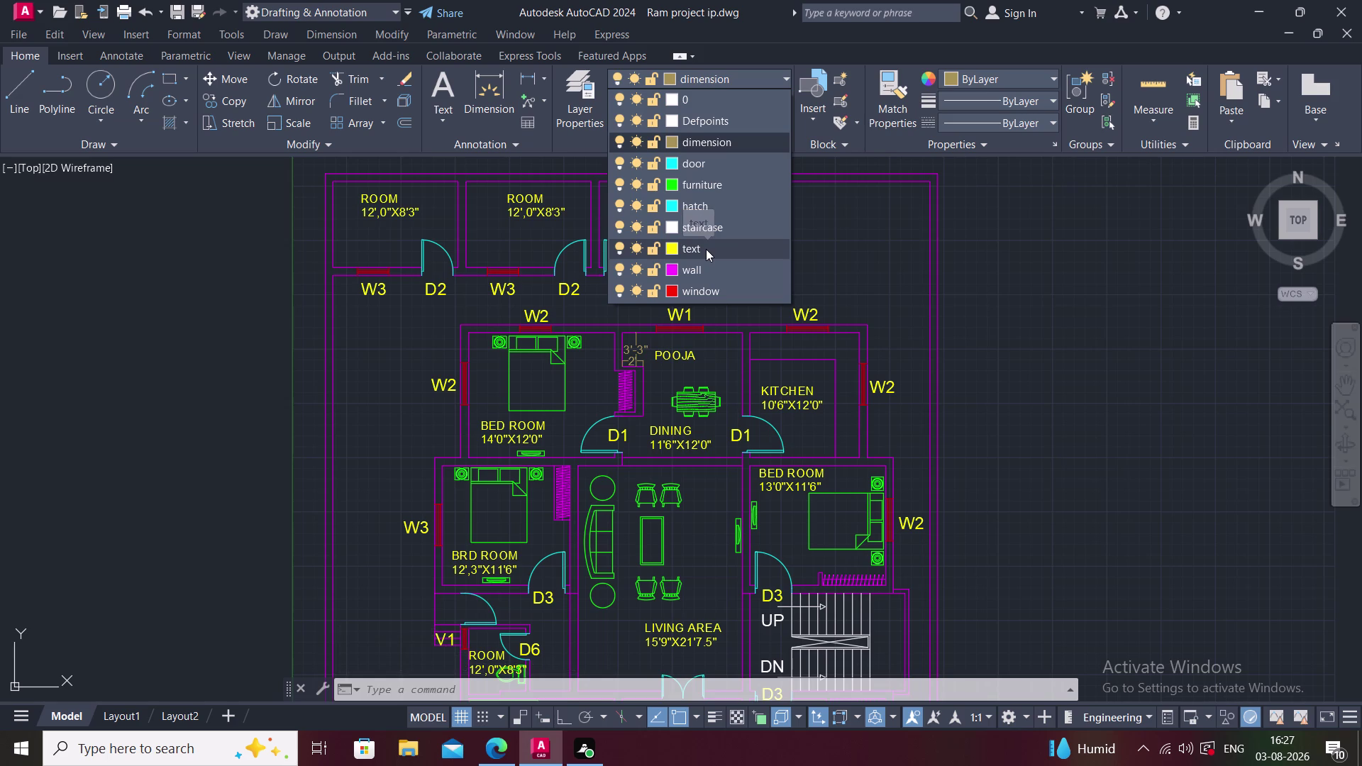
Preview a range of shades for the dimension layer and apply dark green colour 119.
click(677, 143)
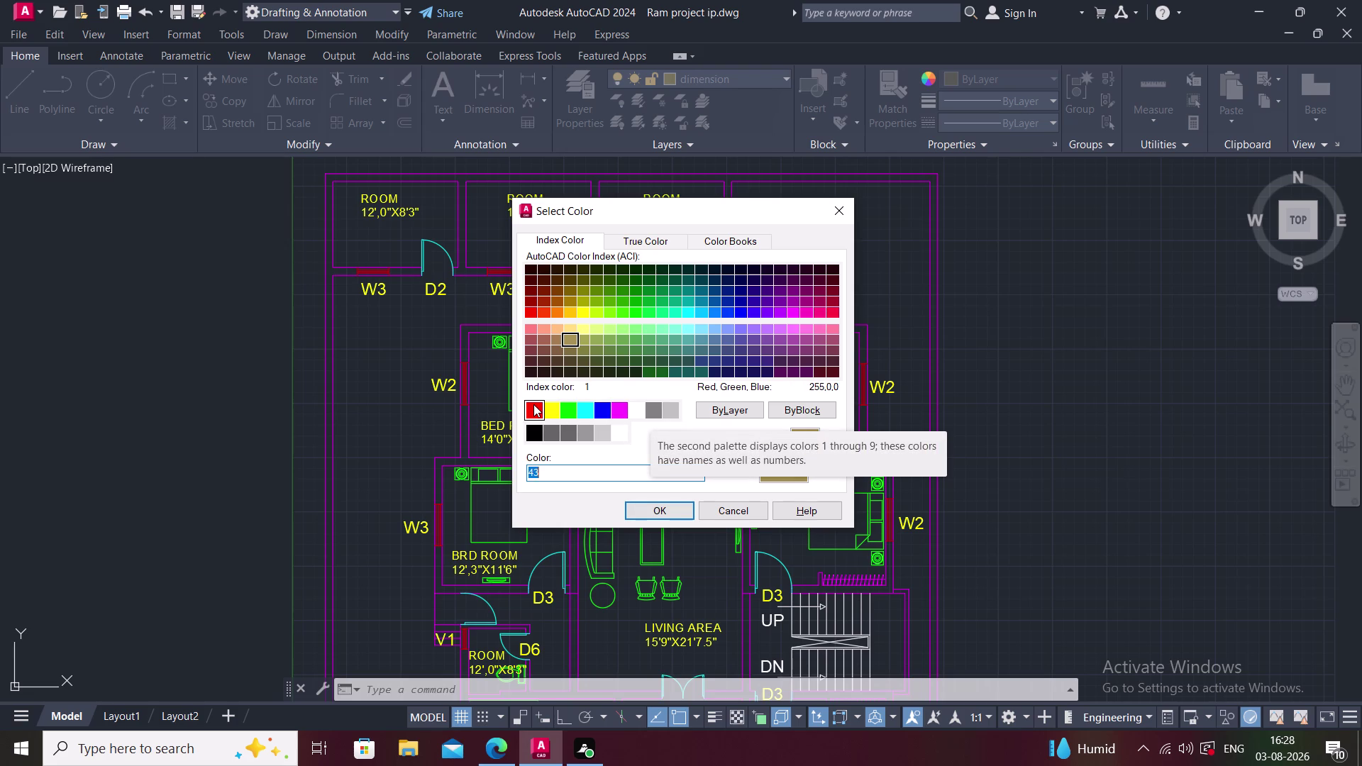
click(809, 329)
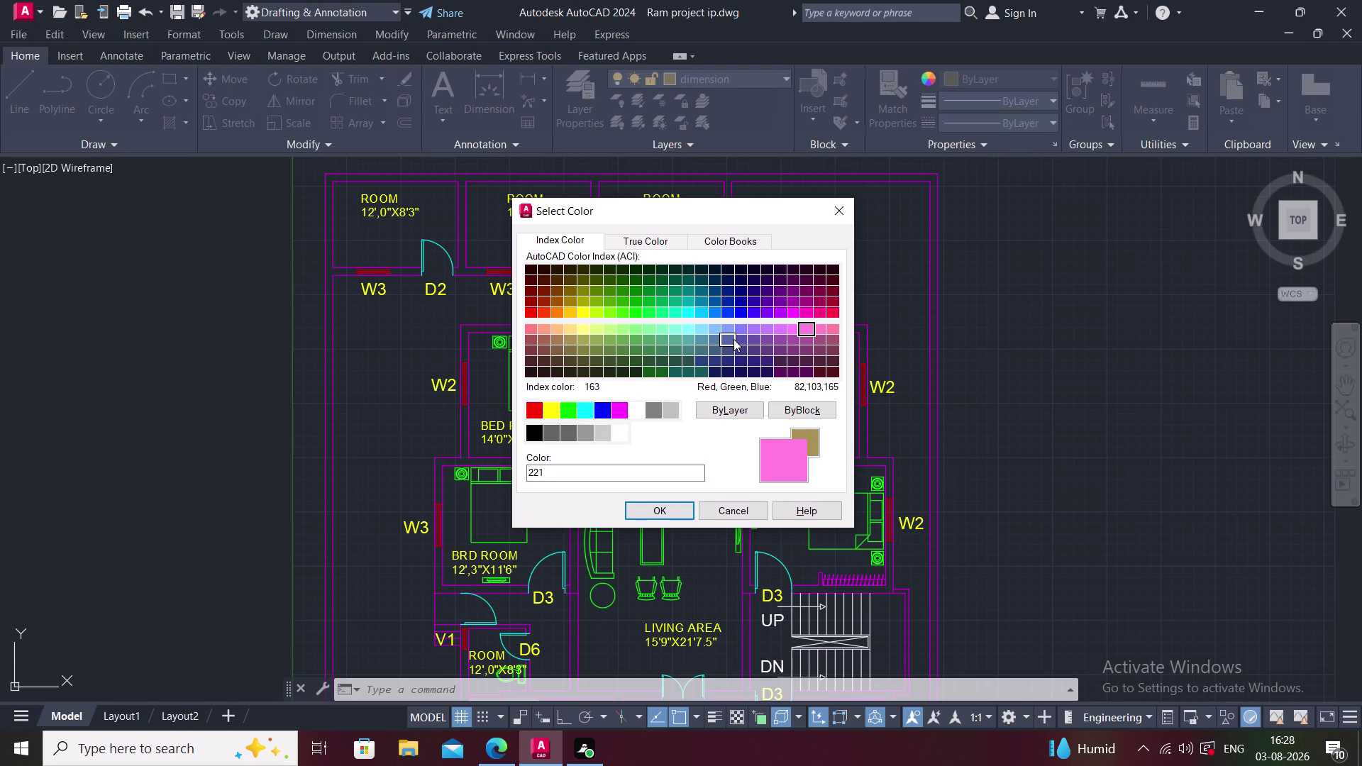
click(733, 339)
click(770, 349)
click(736, 355)
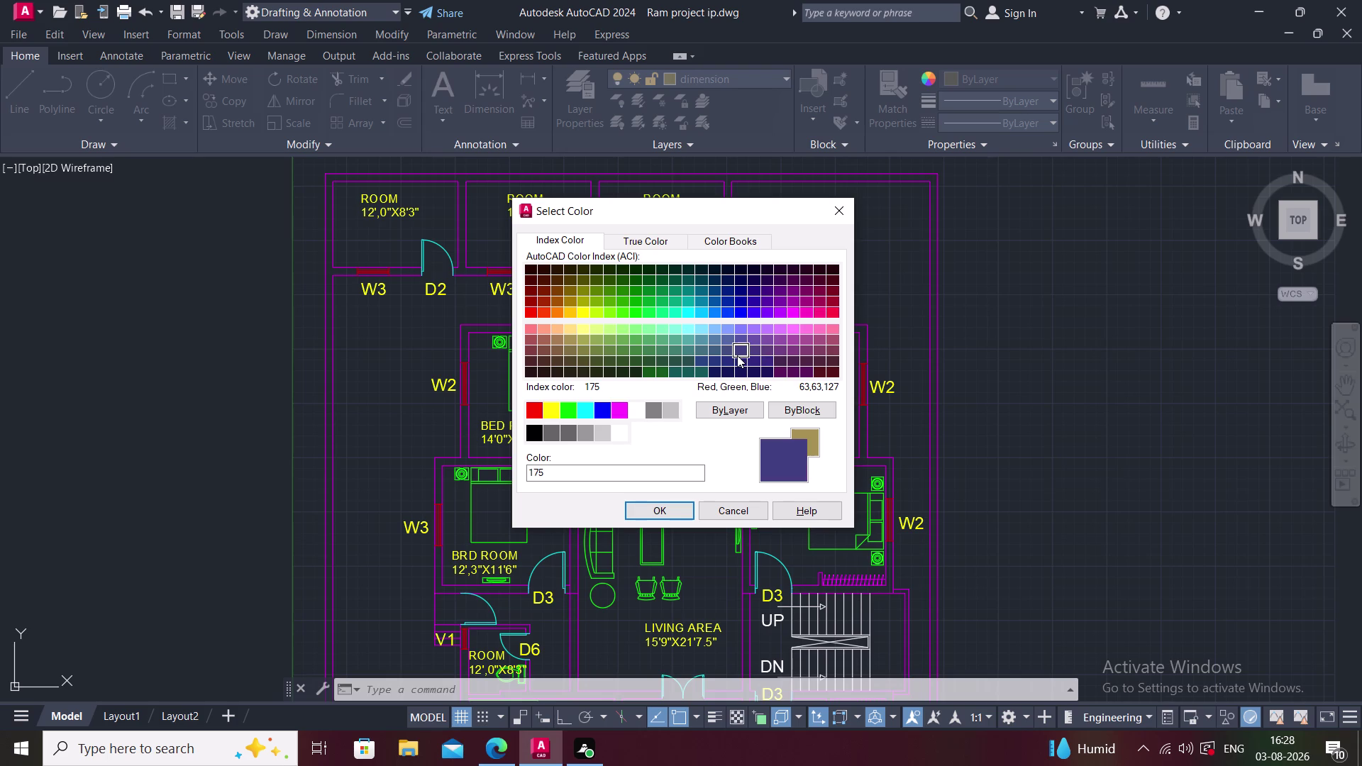
click(739, 365)
click(613, 342)
click(589, 344)
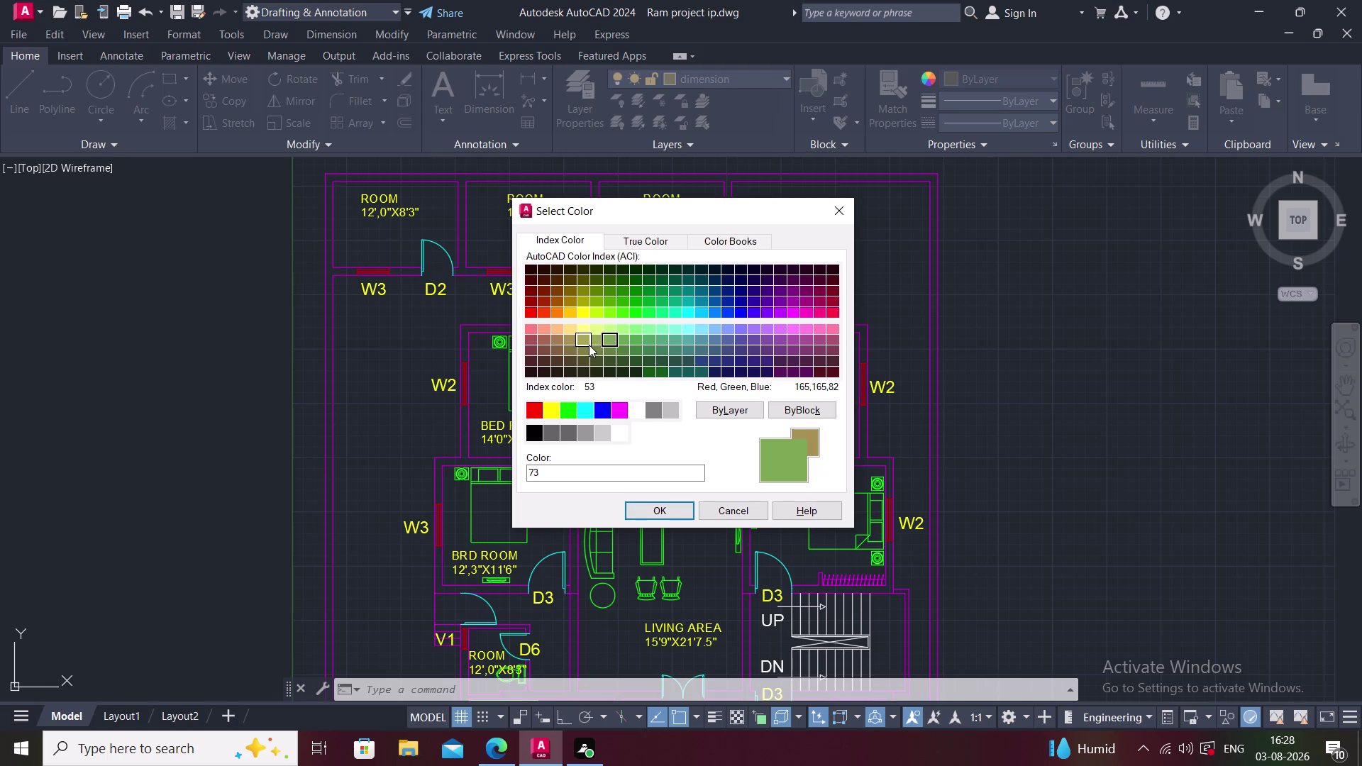
click(565, 353)
click(603, 302)
click(610, 290)
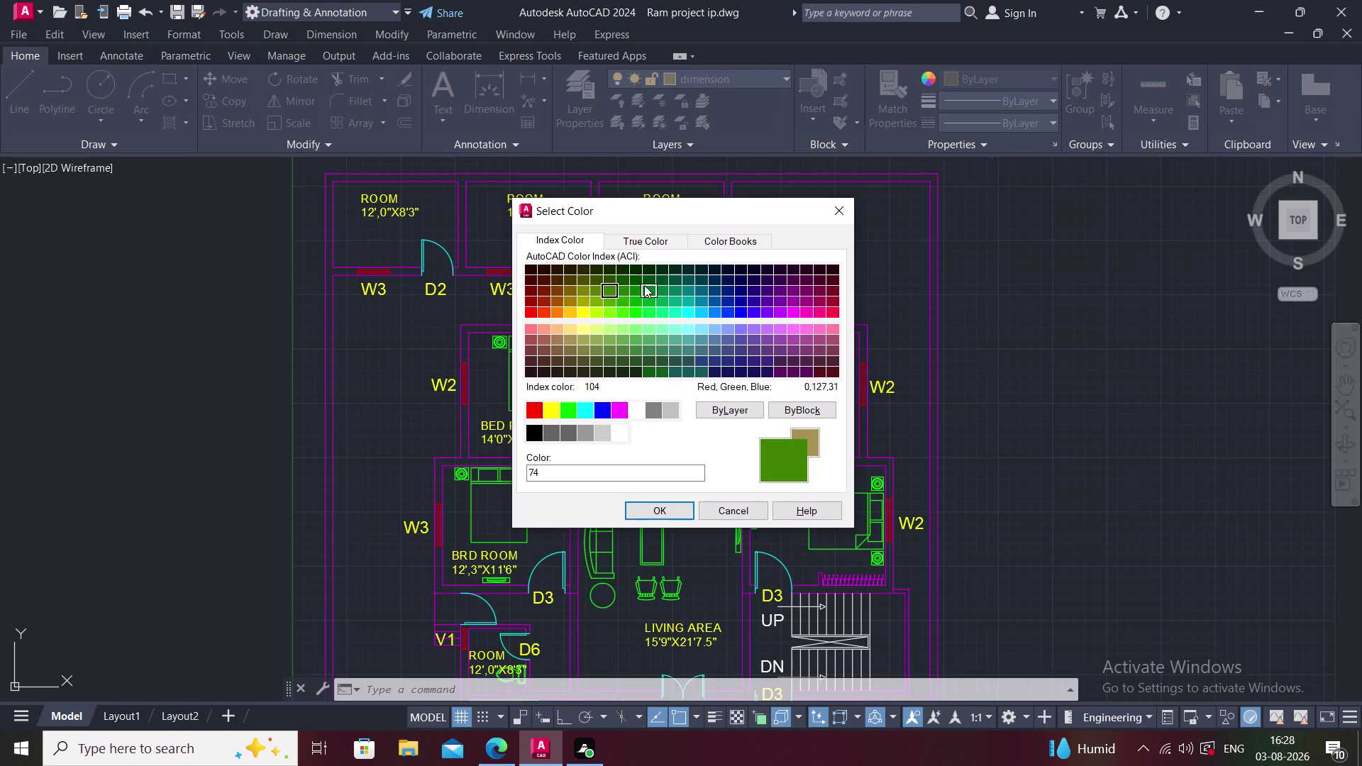
click(644, 285)
click(565, 288)
click(537, 295)
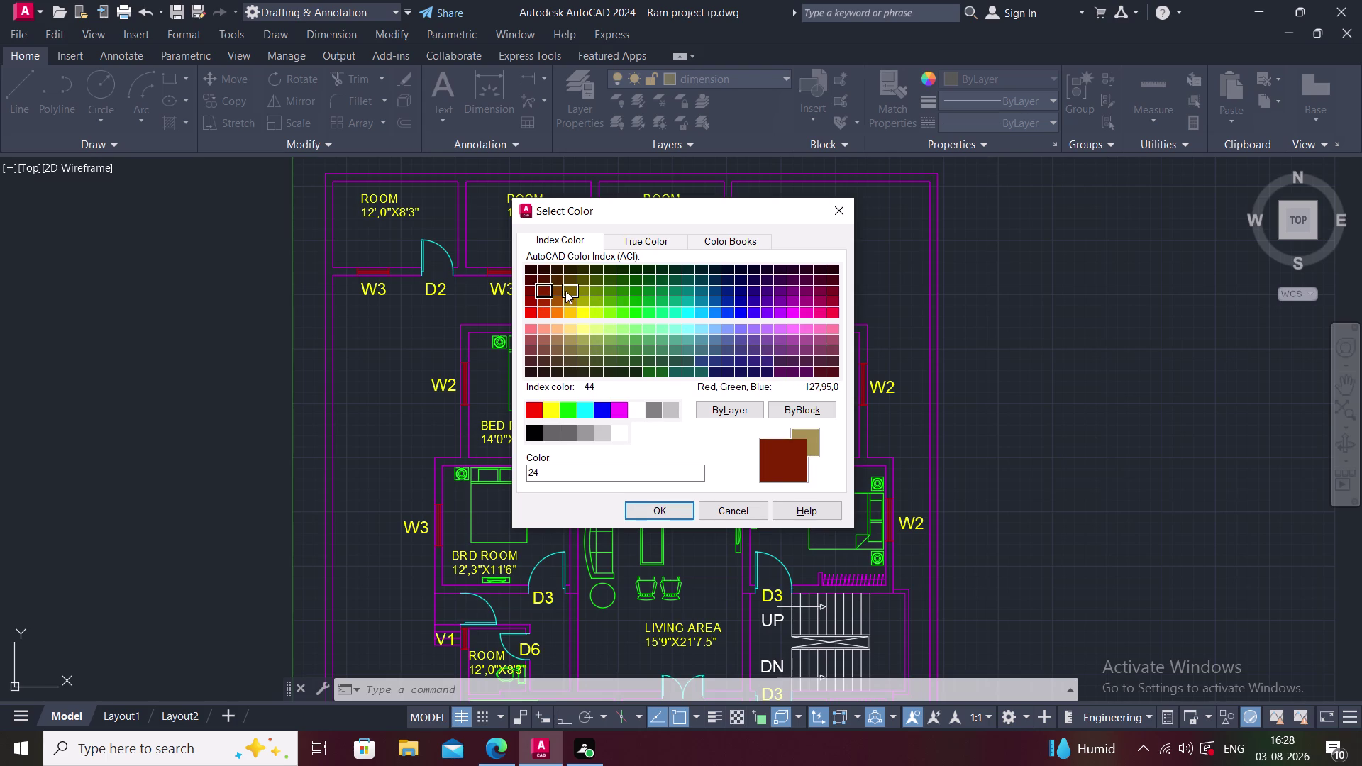
click(565, 290)
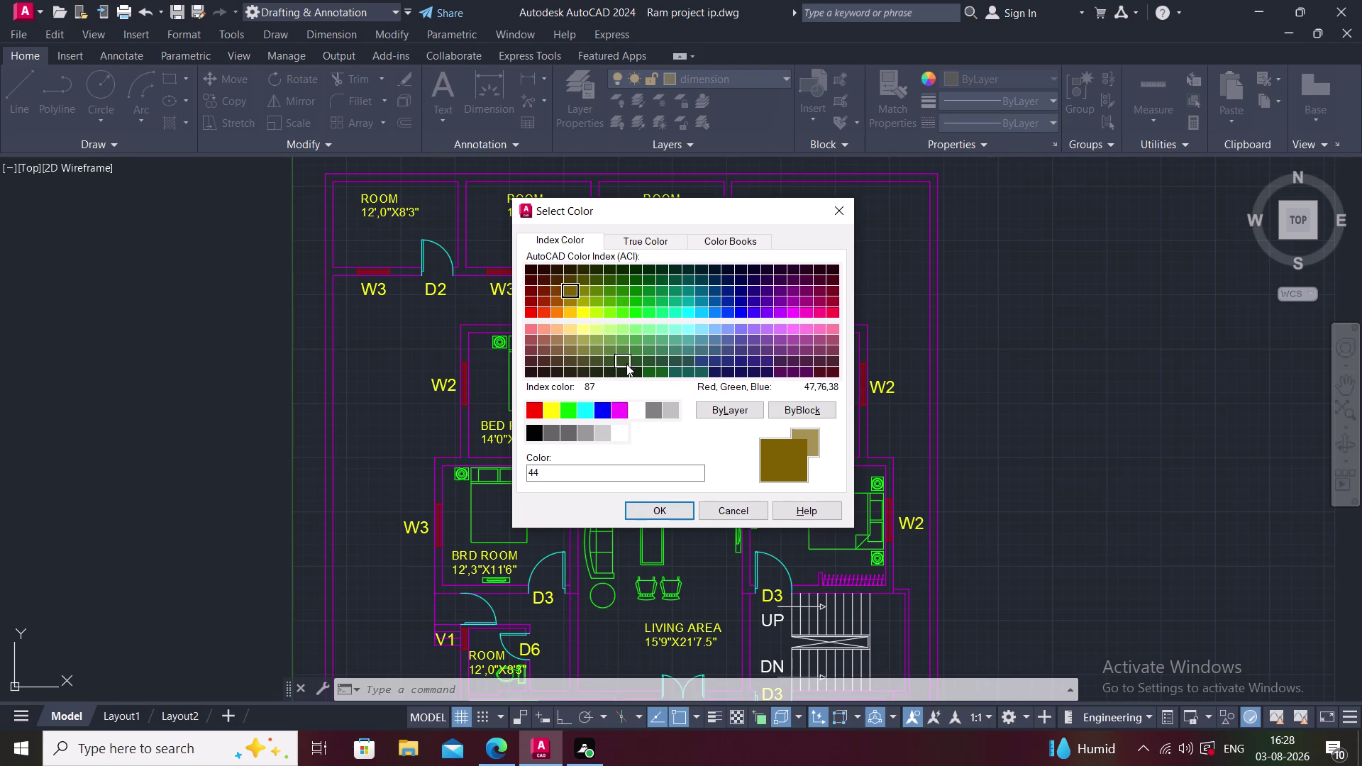
click(627, 363)
click(608, 356)
click(674, 360)
click(711, 349)
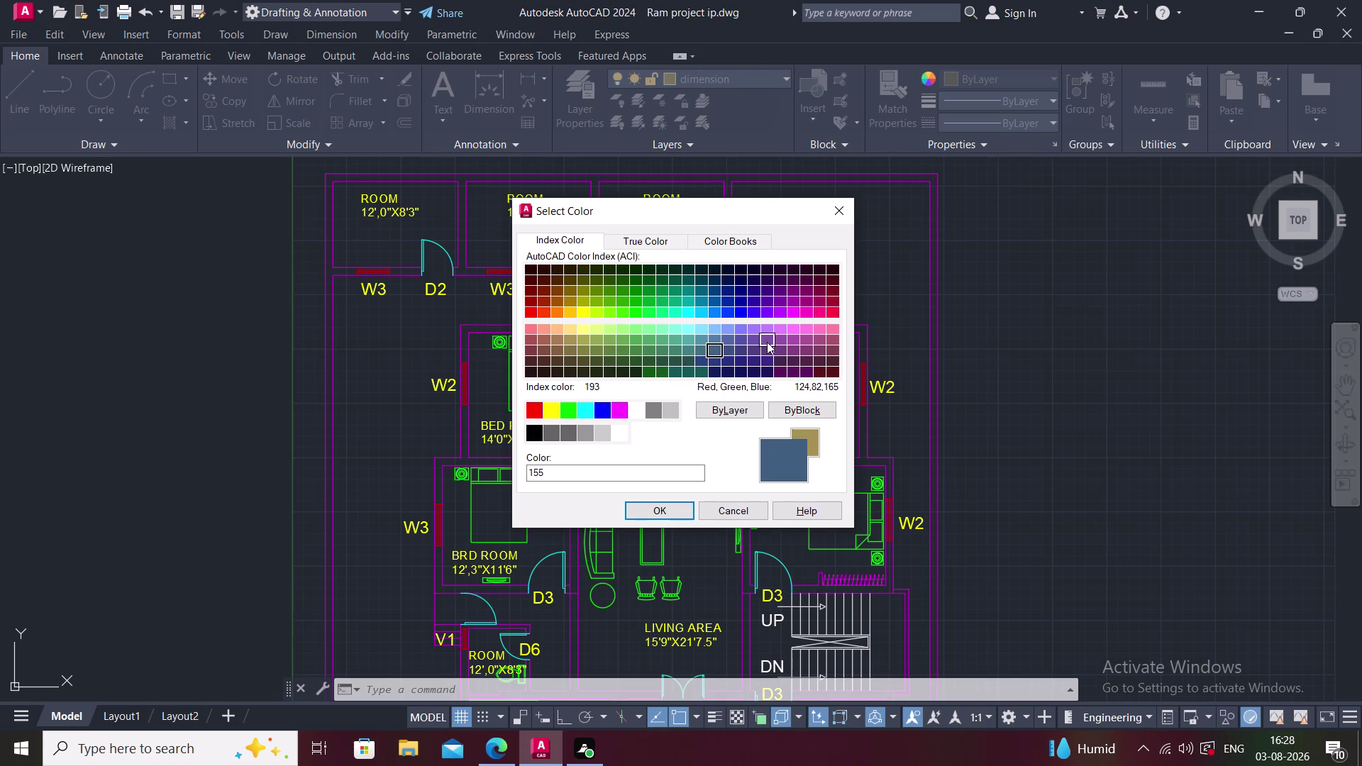
click(766, 341)
click(700, 362)
click(656, 375)
click(668, 372)
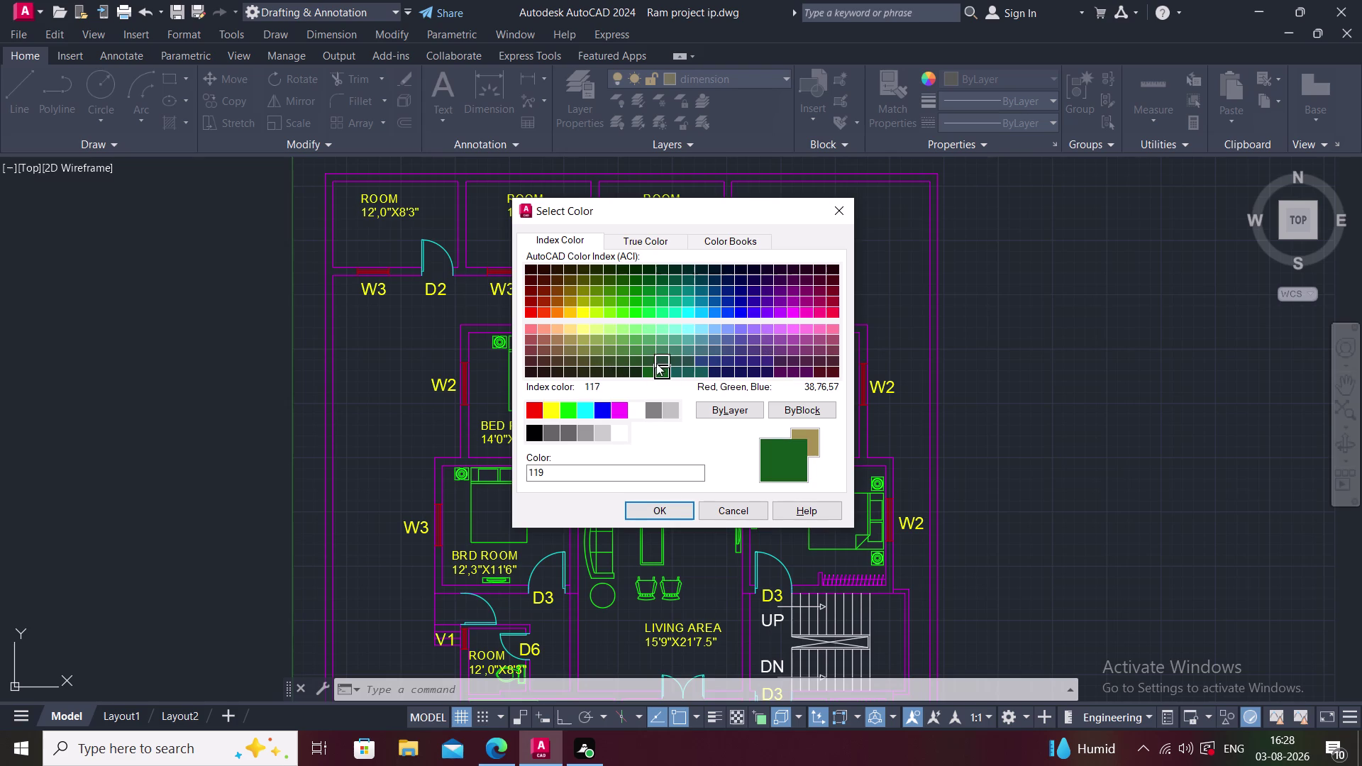
click(656, 364)
click(626, 370)
click(656, 375)
click(675, 375)
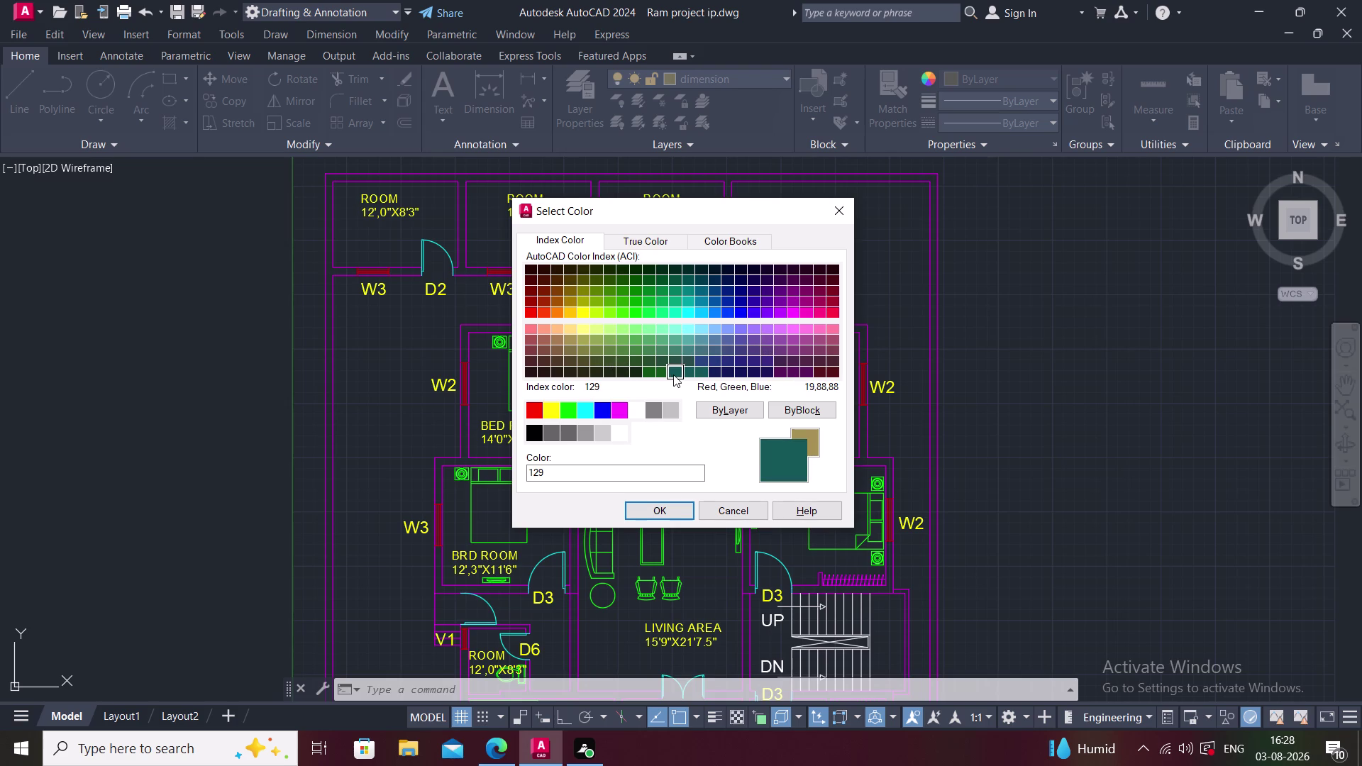
click(671, 375)
click(660, 373)
click(684, 507)
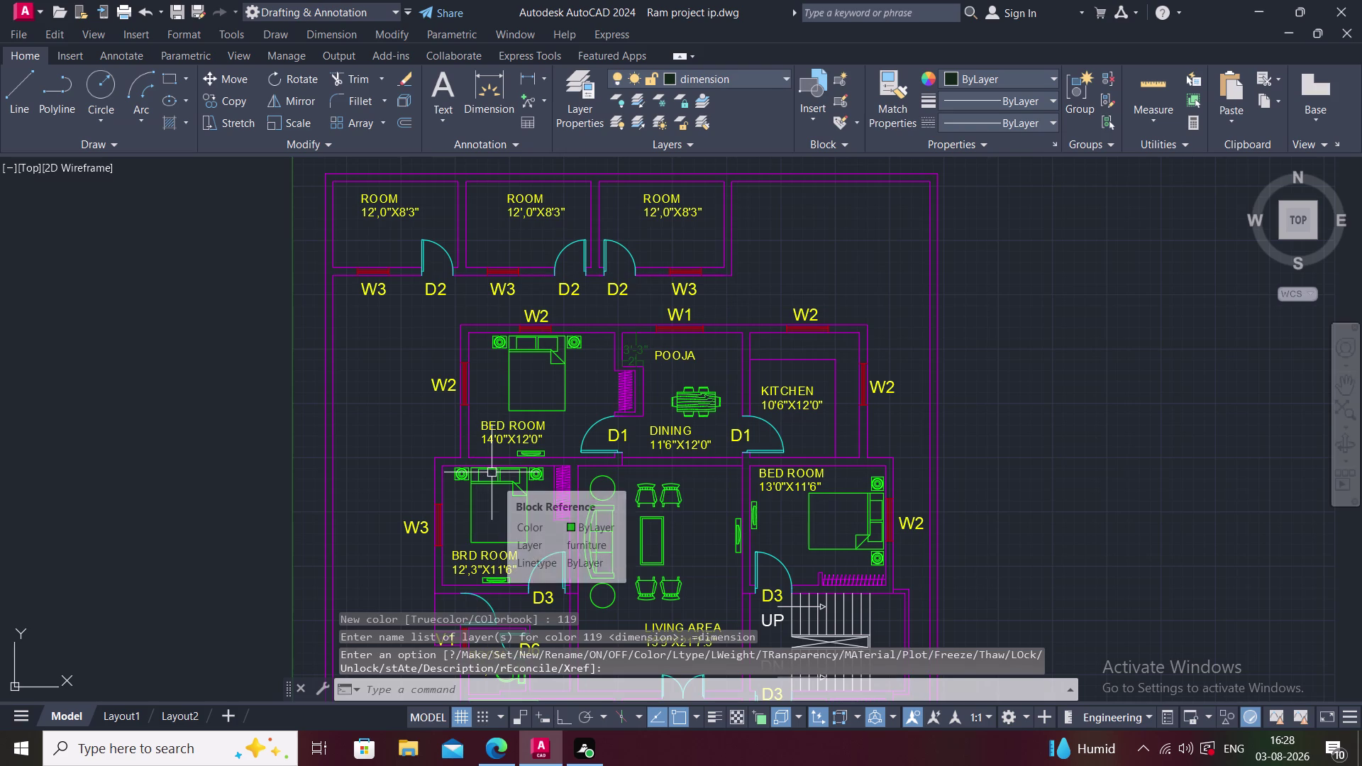
Start a line, cancel it, and zoom out to frame the whole floor plan.
text(L)
key(space)
click(399, 342)
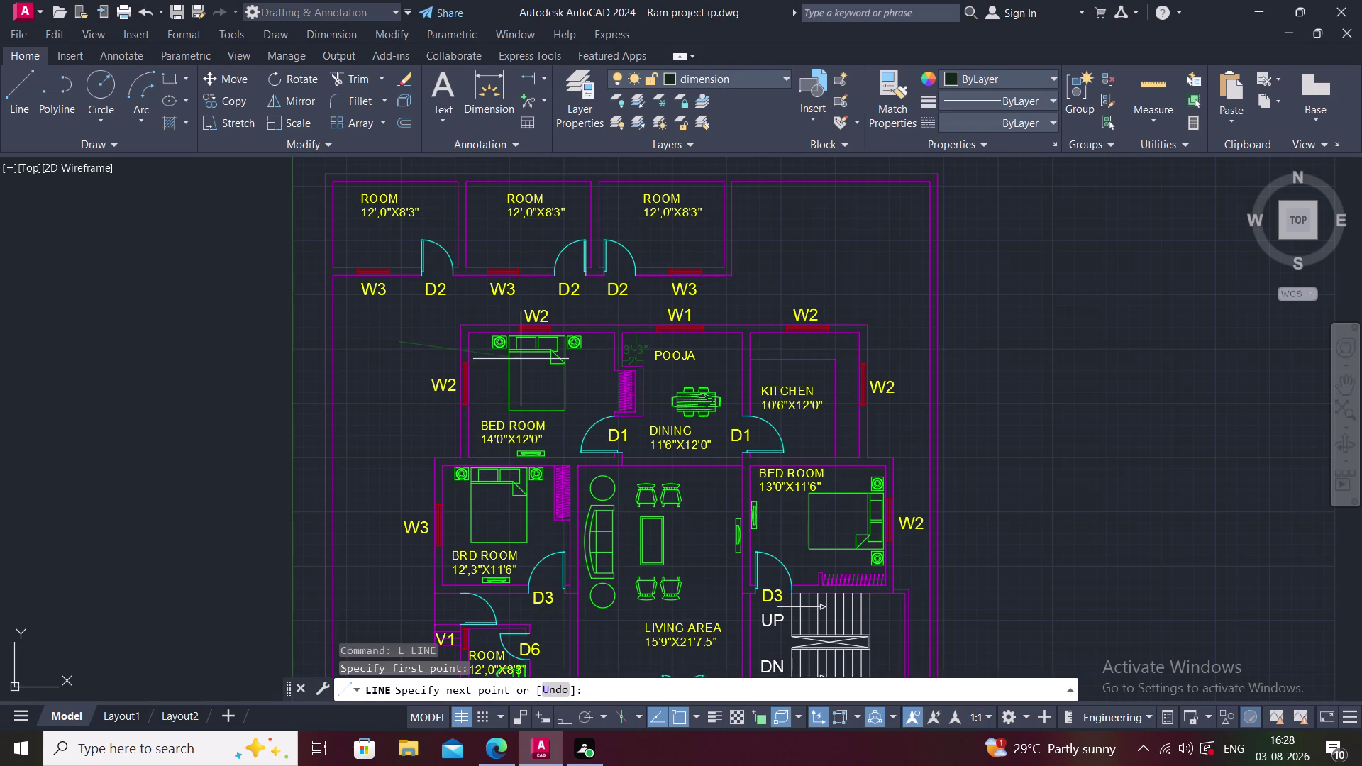
key(Escape)
middle_click(478, 349)
scroll(down, 3)
scroll(down, 3)
middle_drag(615, 412, 661, 329)
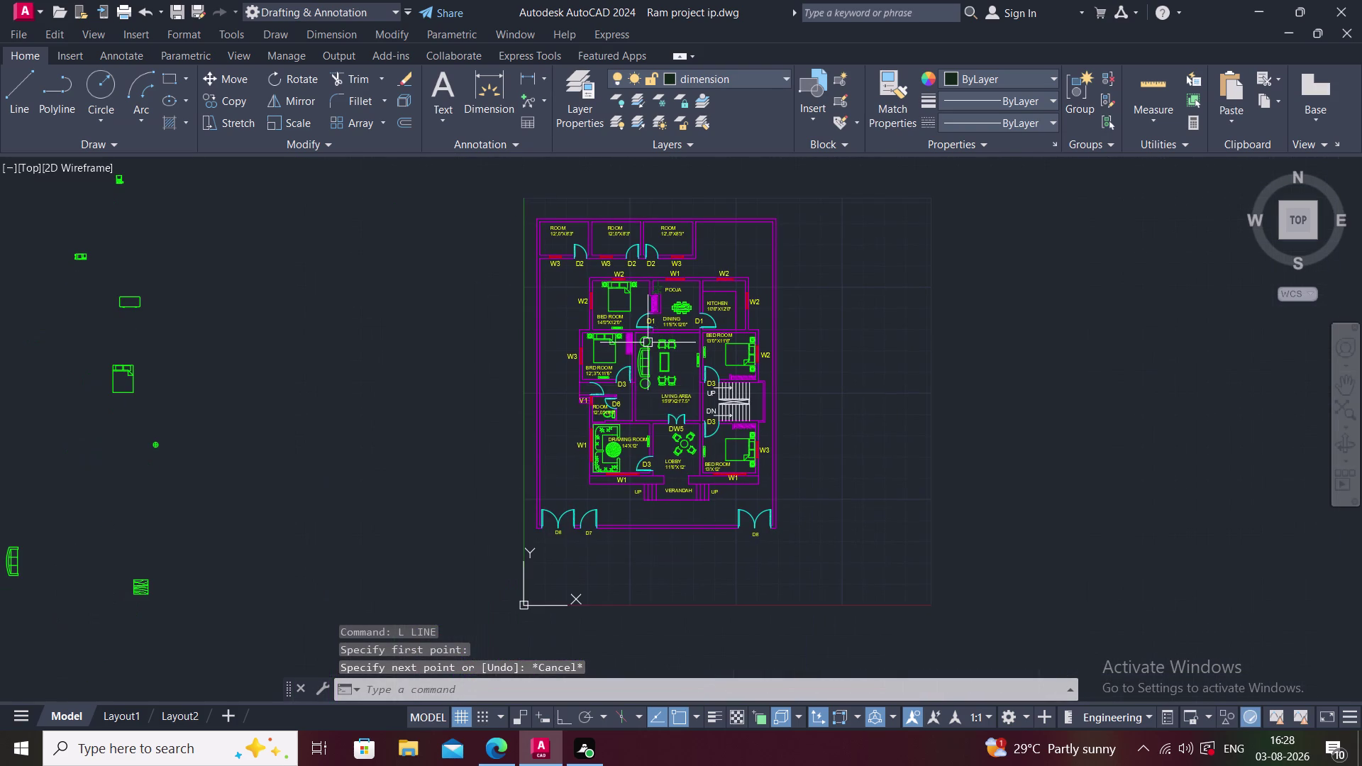
scroll(up, 3)
middle_drag(677, 351, 675, 366)
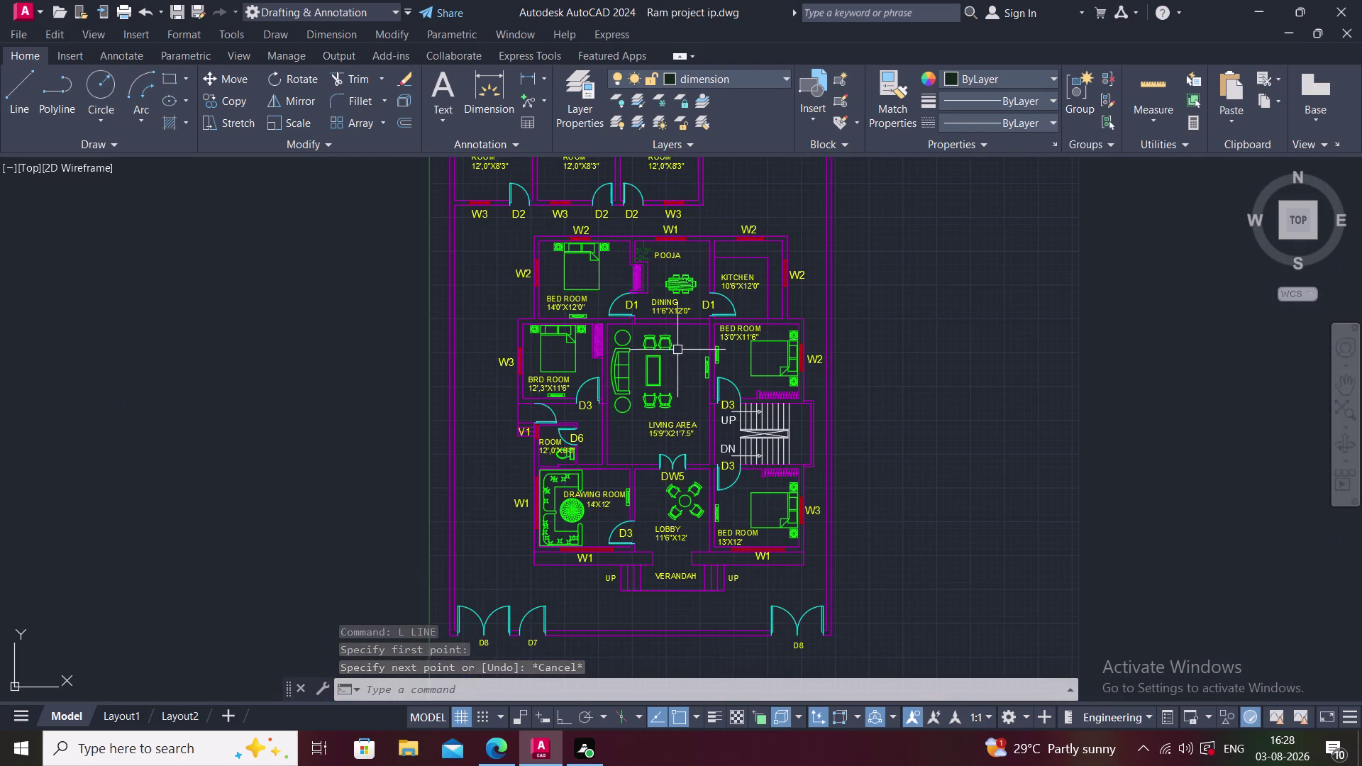
middle_drag(676, 365, 675, 385)
Change the dimension layer's colour to 7 (white).
click(755, 78)
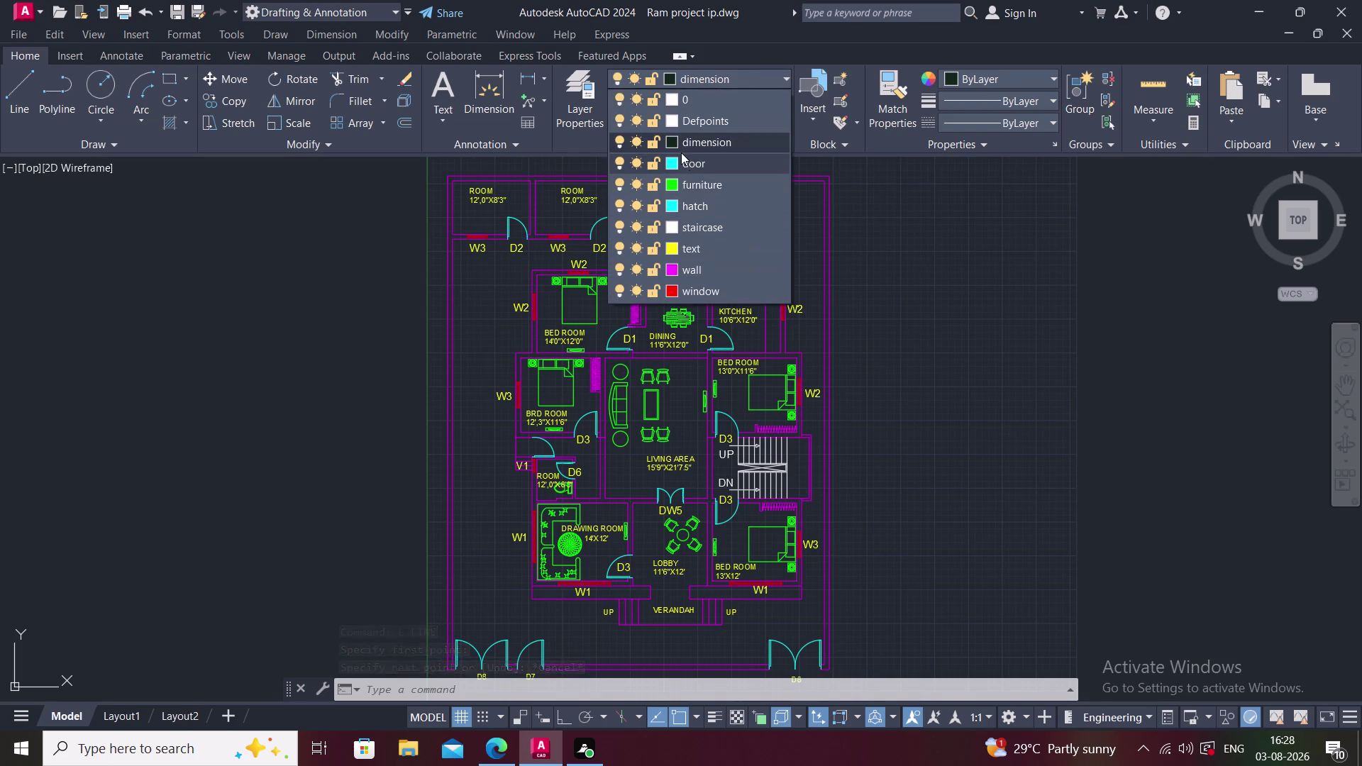
click(673, 141)
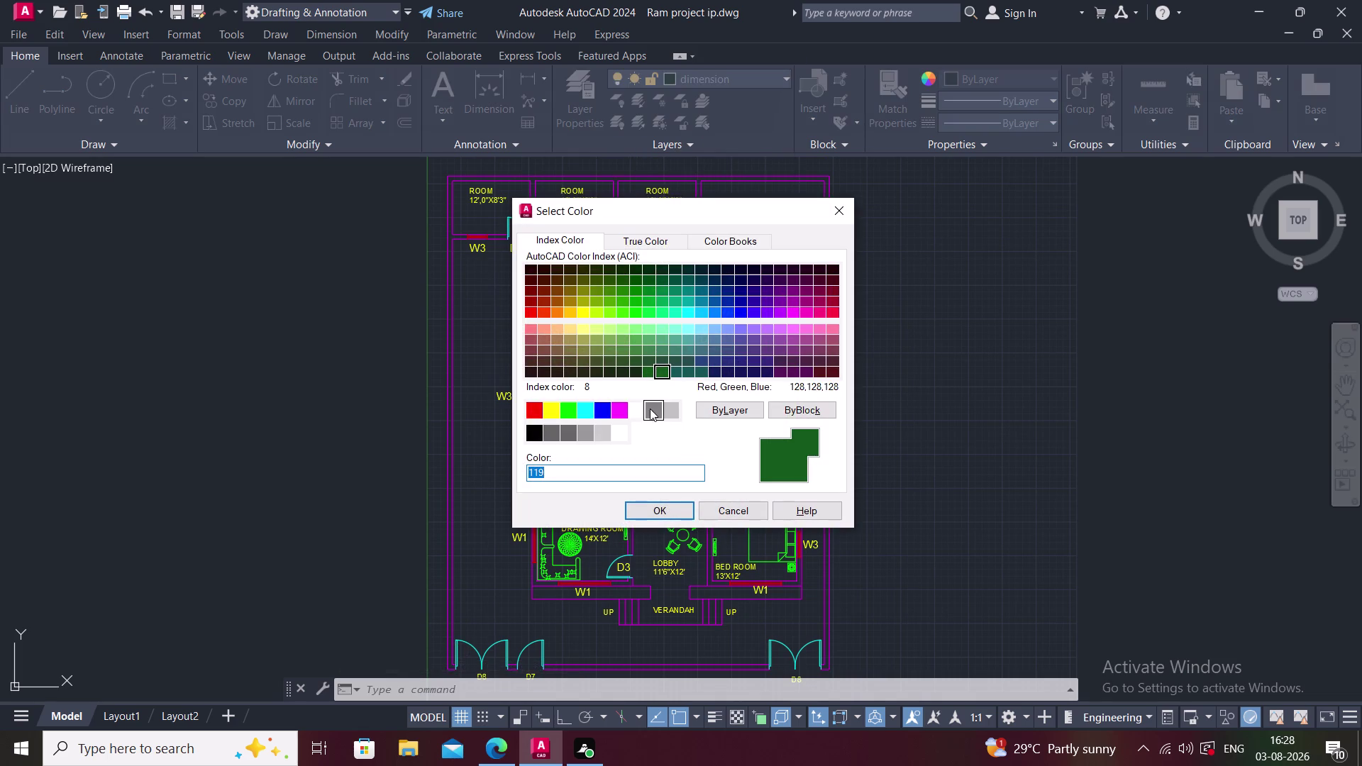
click(640, 406)
click(659, 507)
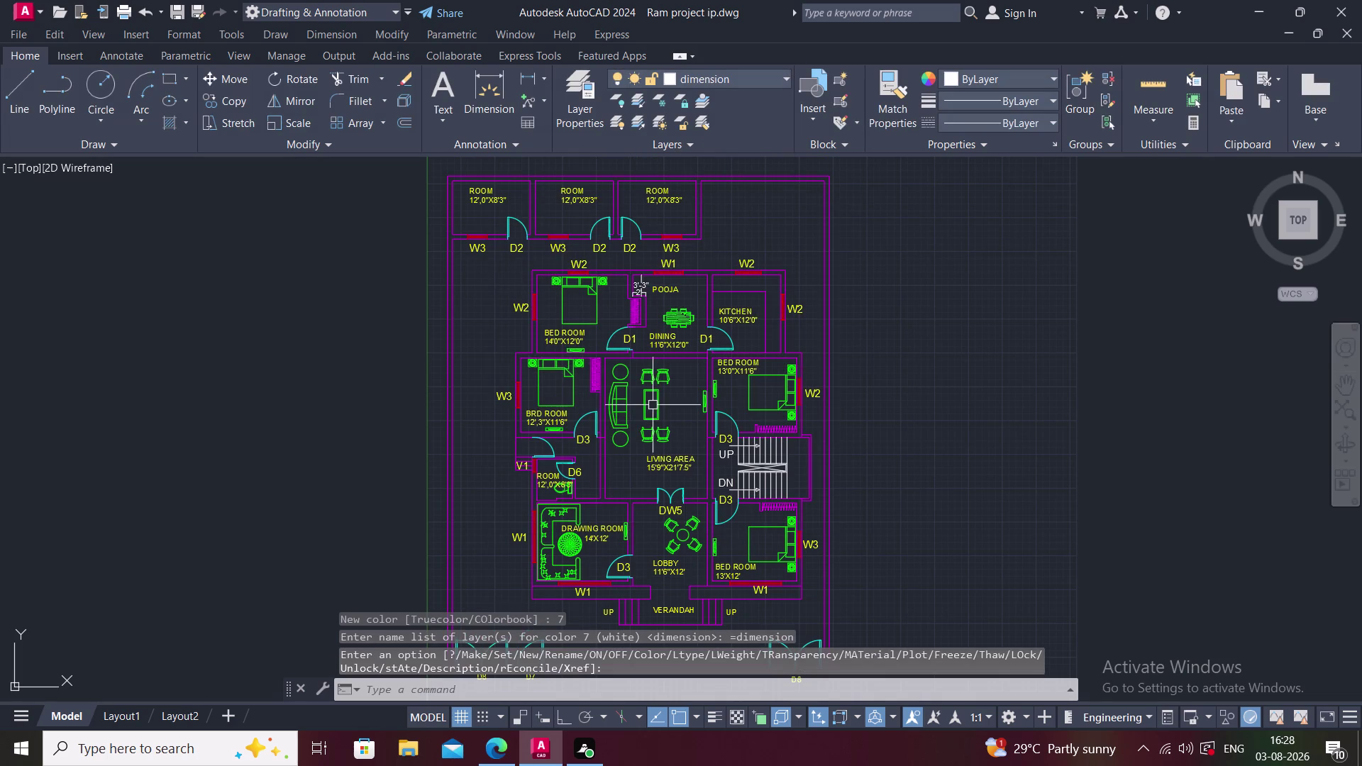
middle_drag(624, 468, 635, 501)
Start a linear dimension with DLI.
key(d)
text(L)
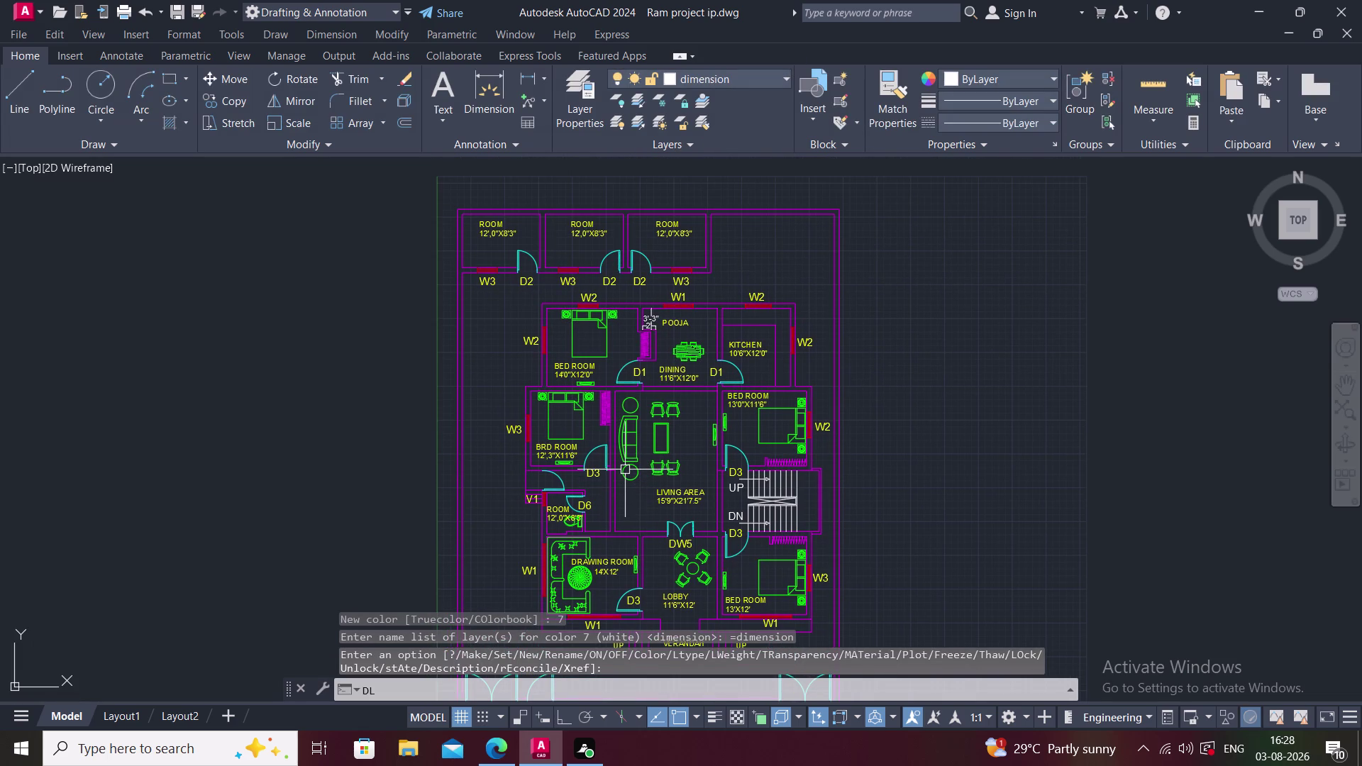
text(I)
key(space)
Dimension the top rooms: 12'-3" to the bedroom wall and 19' across the top-right room.
middle_drag(488, 332, 568, 450)
scroll(up, 3)
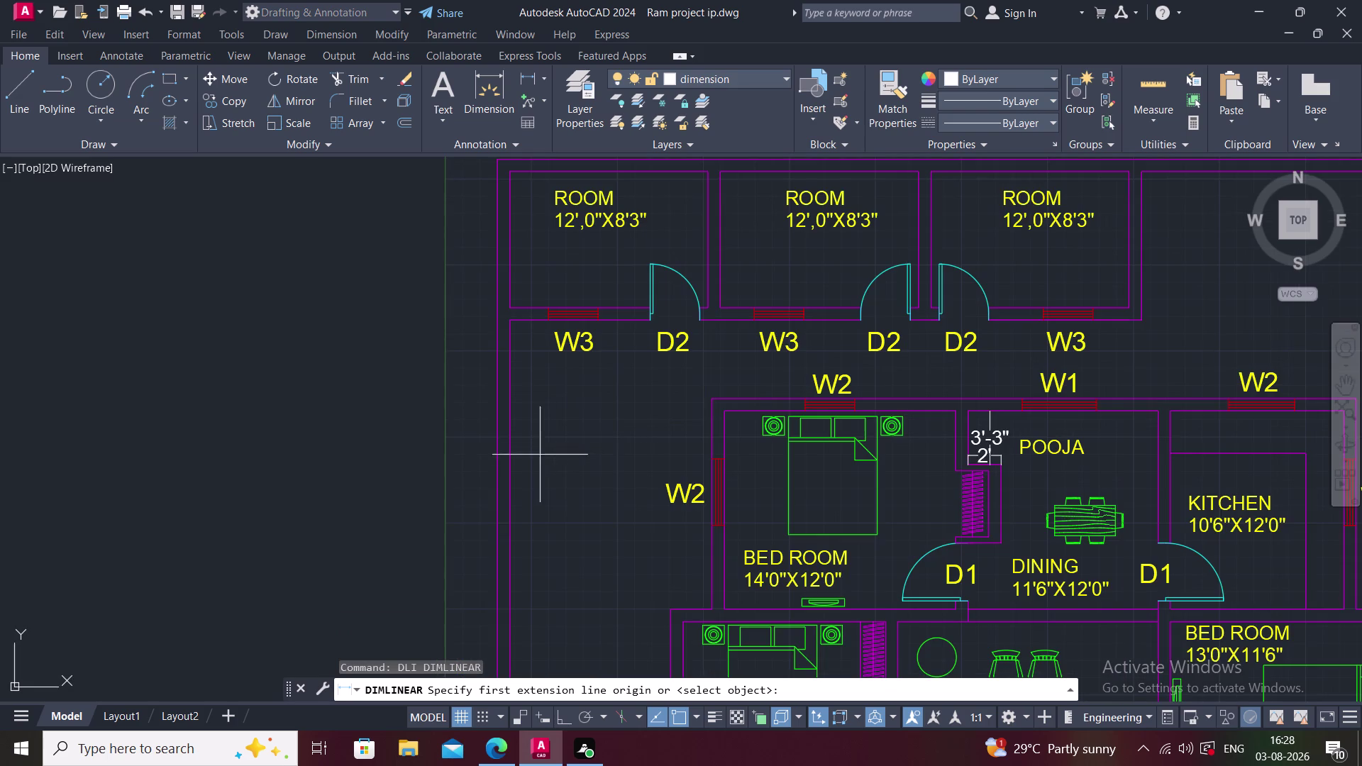
click(509, 435)
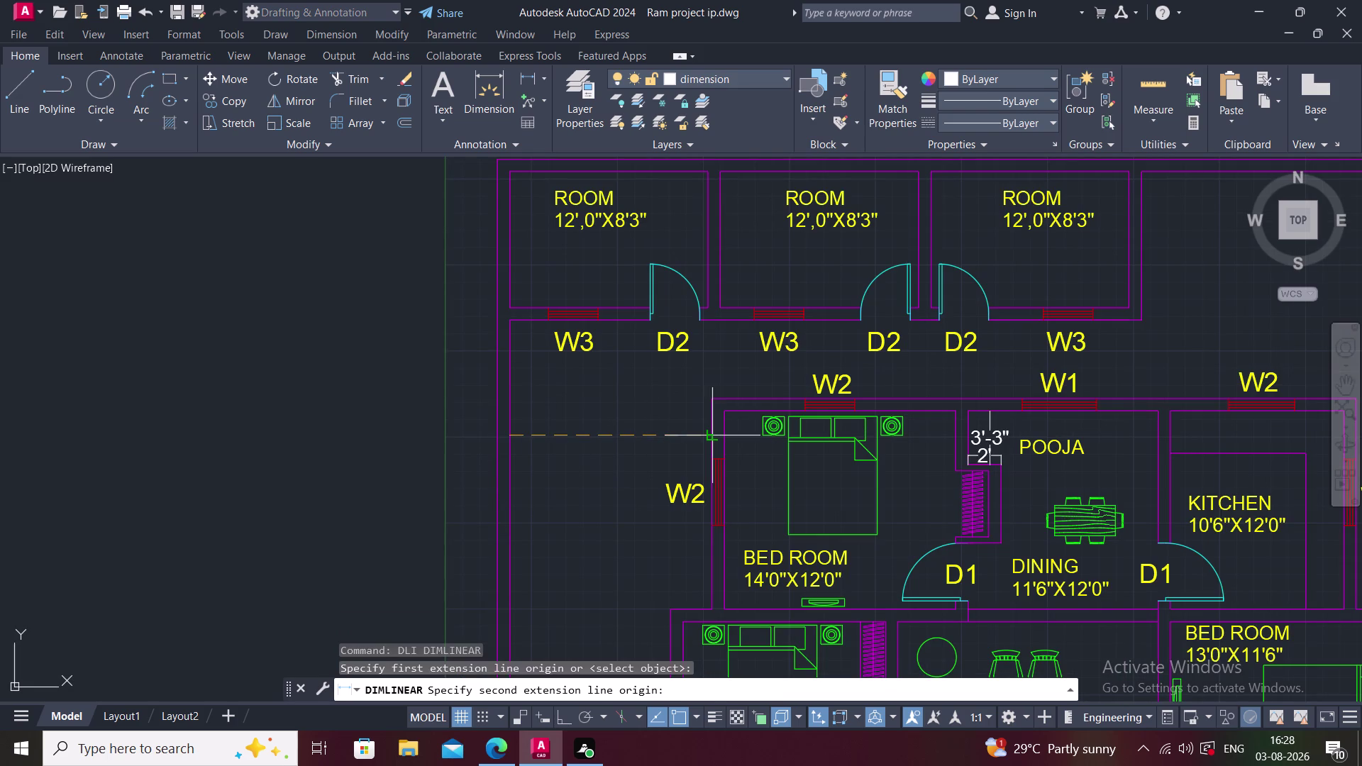
click(710, 434)
click(685, 448)
middle_drag(735, 433, 648, 410)
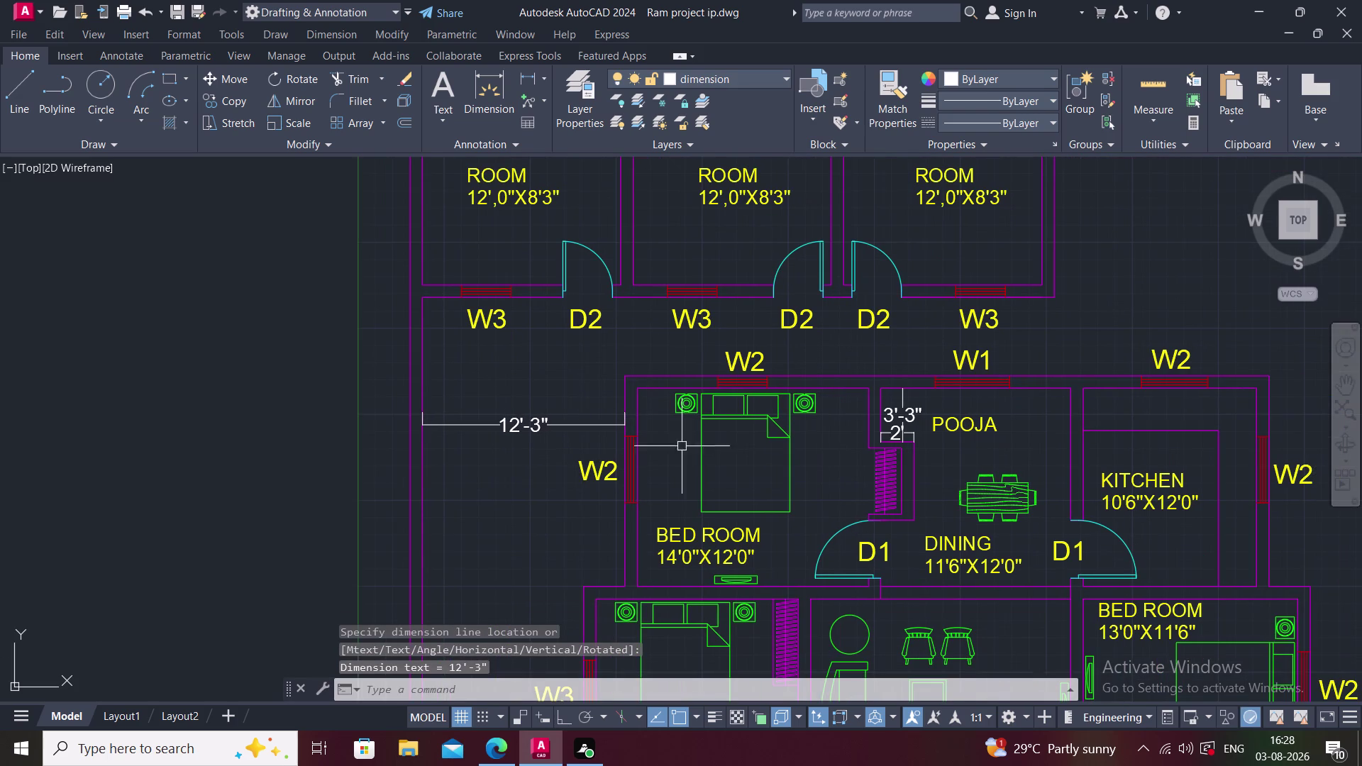
middle_drag(914, 439, 847, 434)
middle_drag(938, 391, 784, 451)
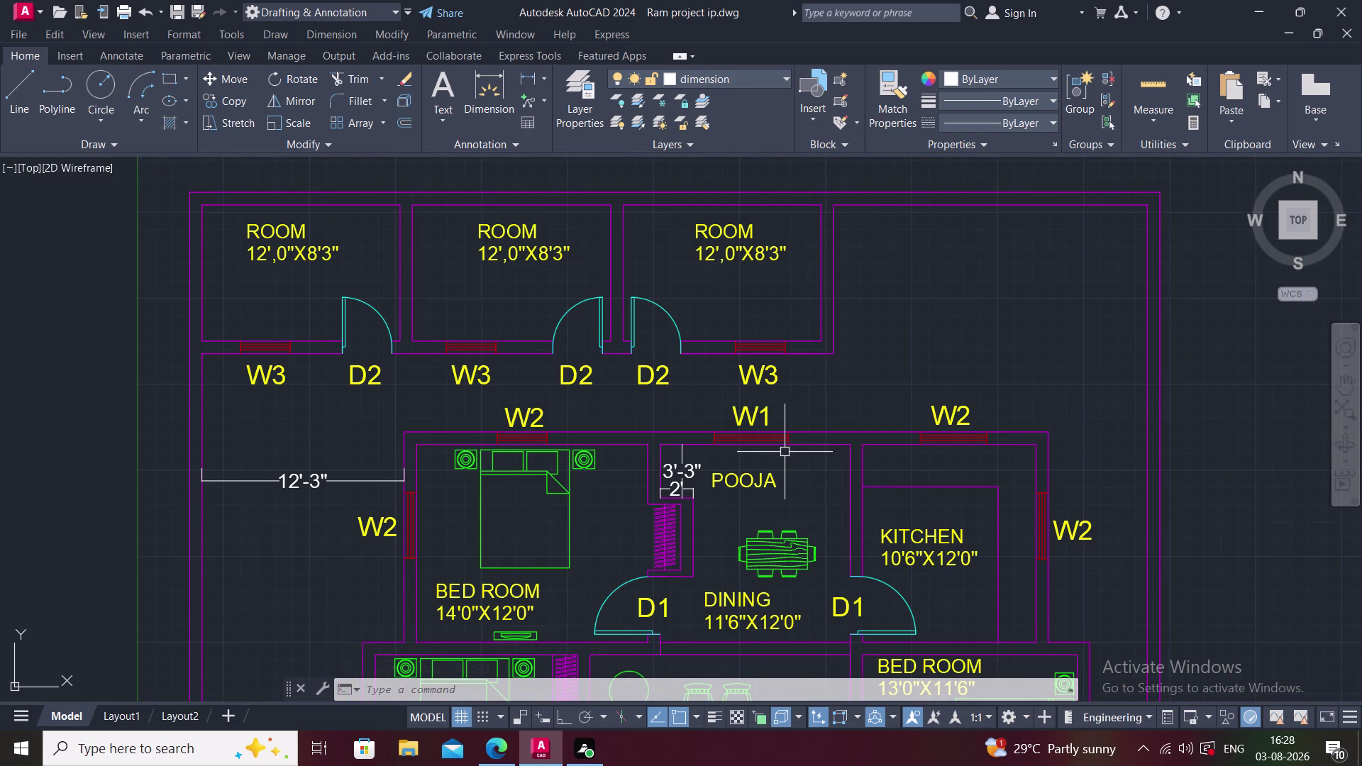
key(space)
middle_drag(851, 376, 796, 366)
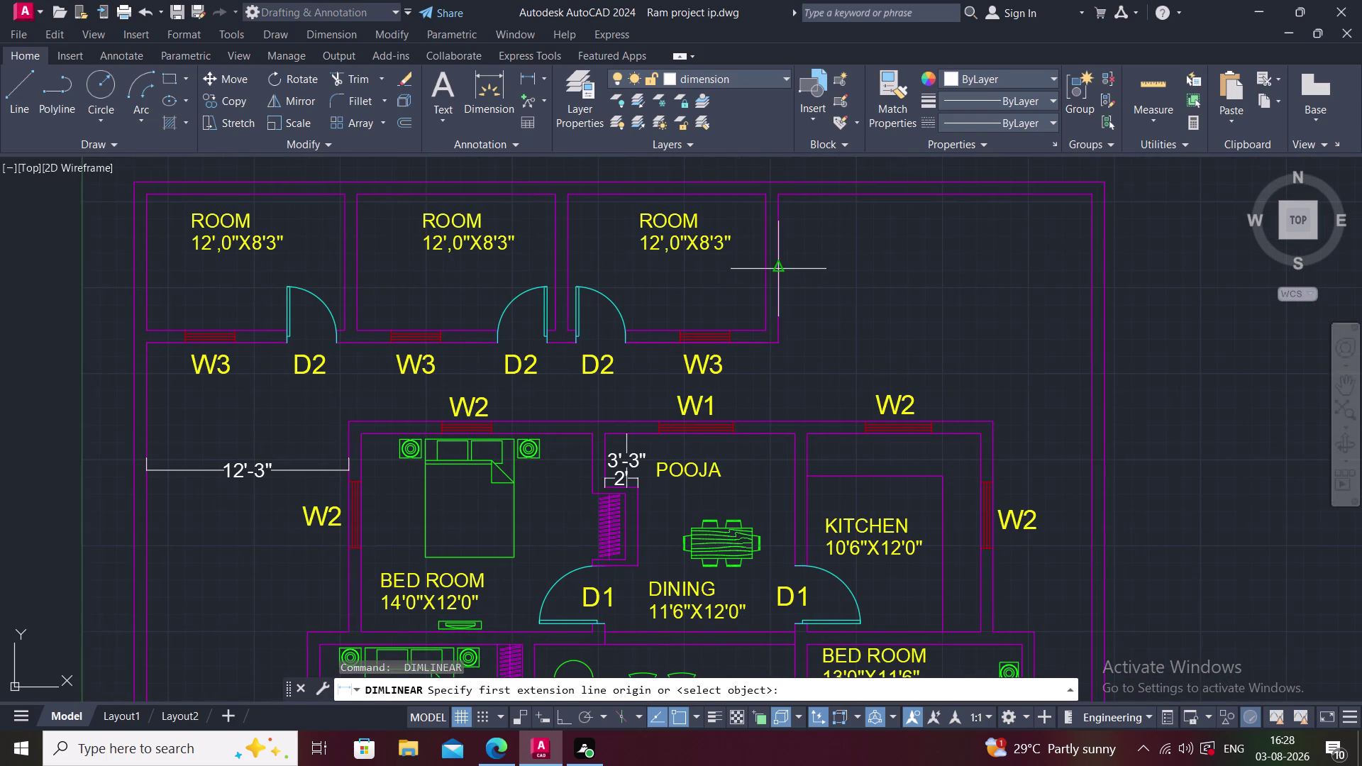
click(780, 264)
click(1092, 271)
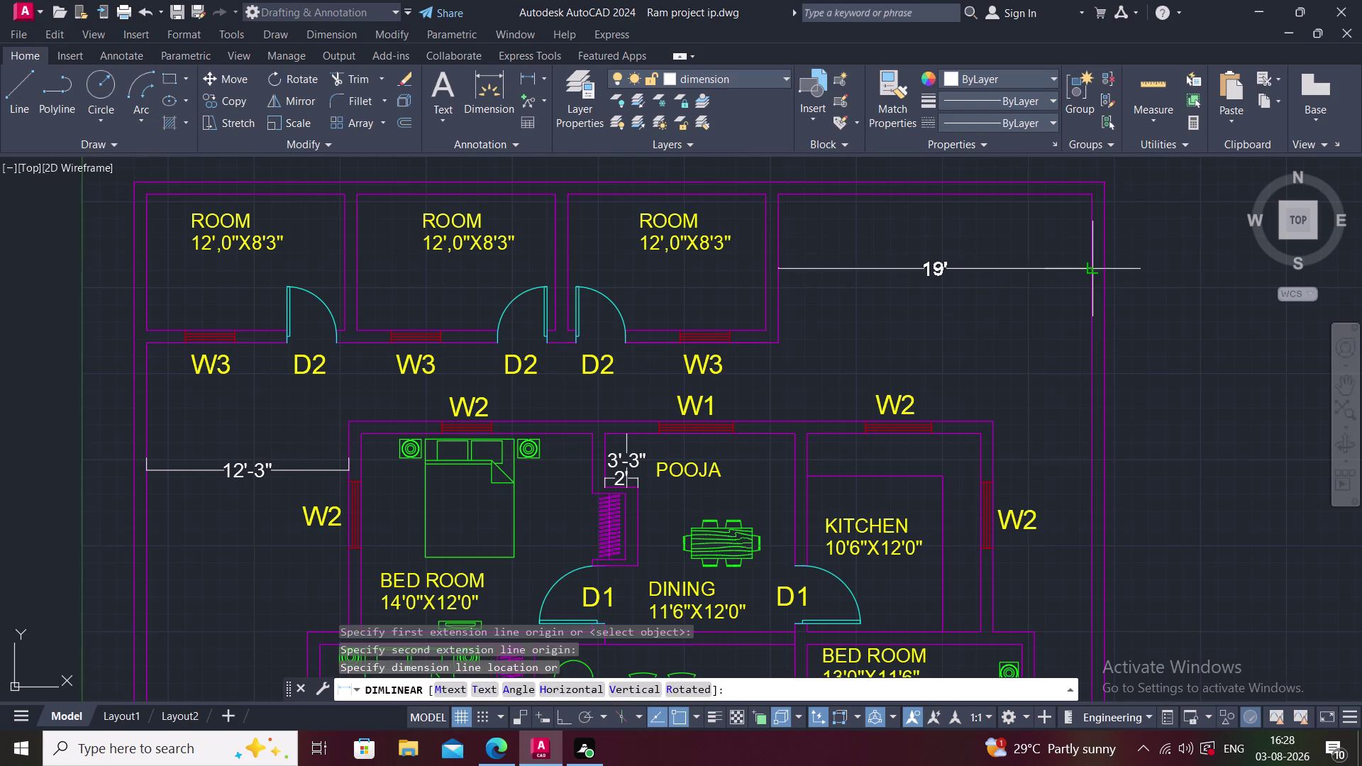
click(1062, 292)
Add the 13'-9" dimension on the right side and the 6' dimension beside the kitchen.
key(space)
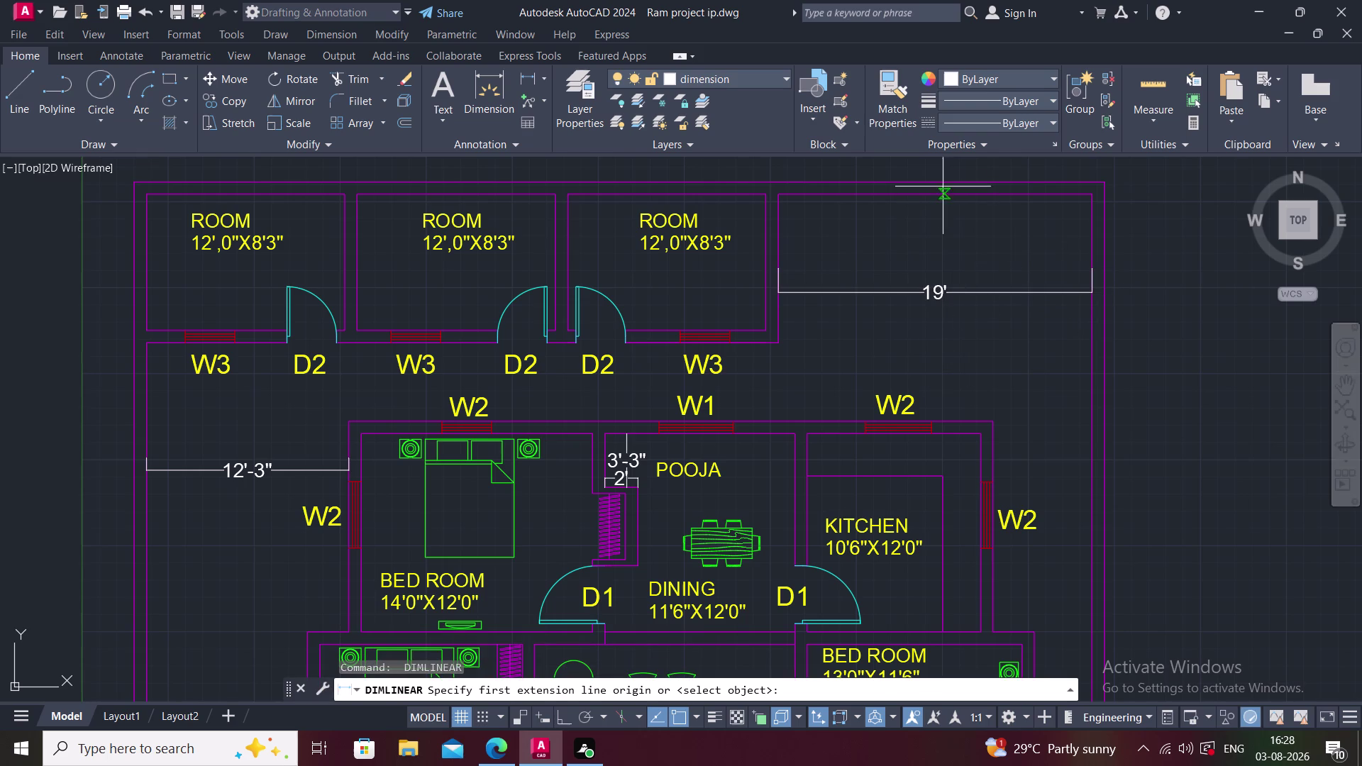
click(939, 196)
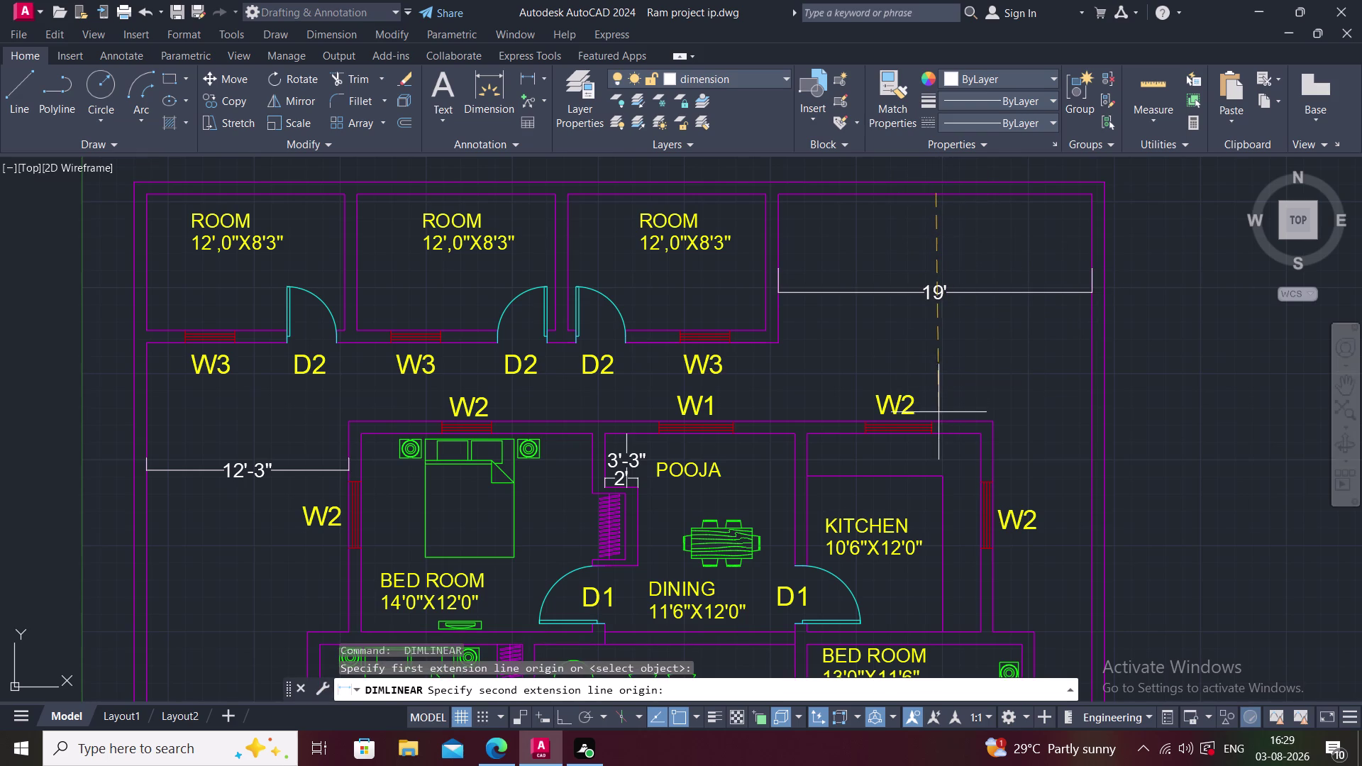
click(940, 416)
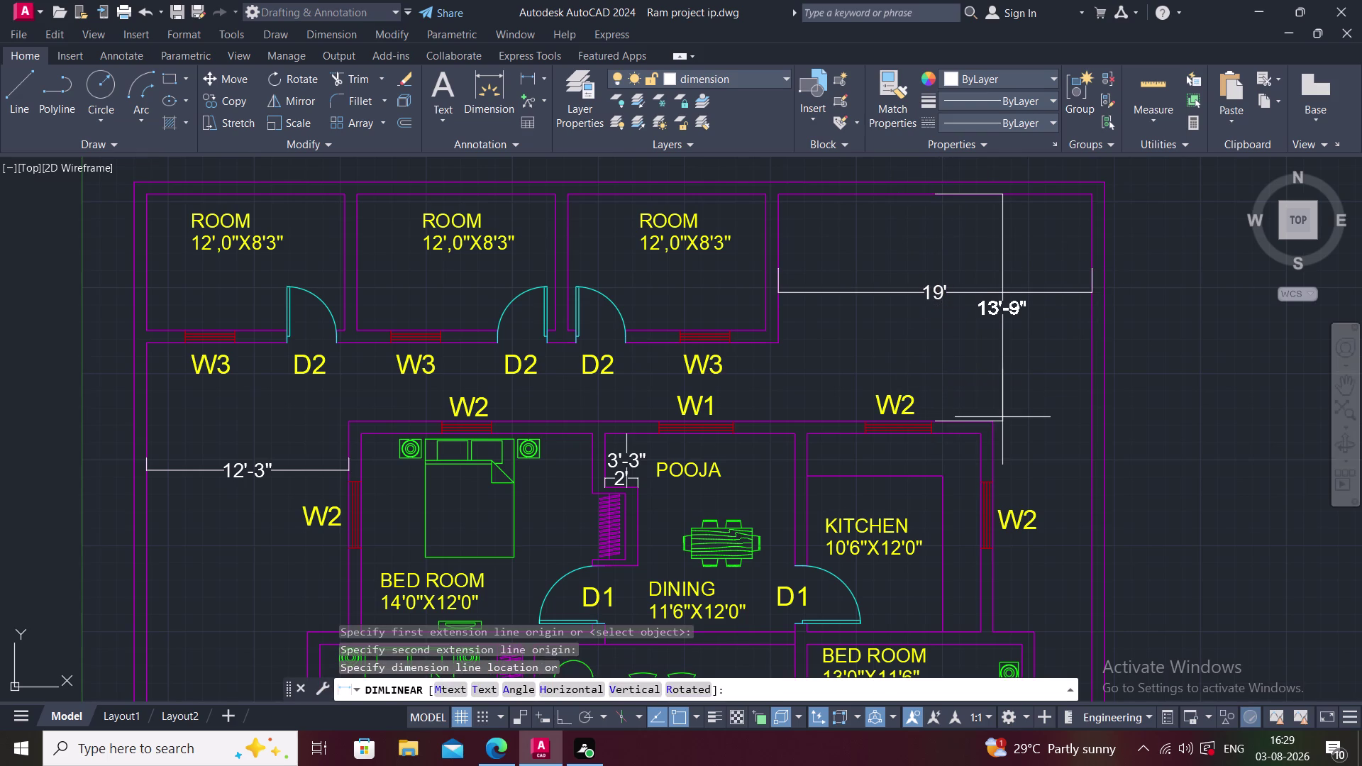
click(1005, 417)
middle_drag(1018, 403, 993, 244)
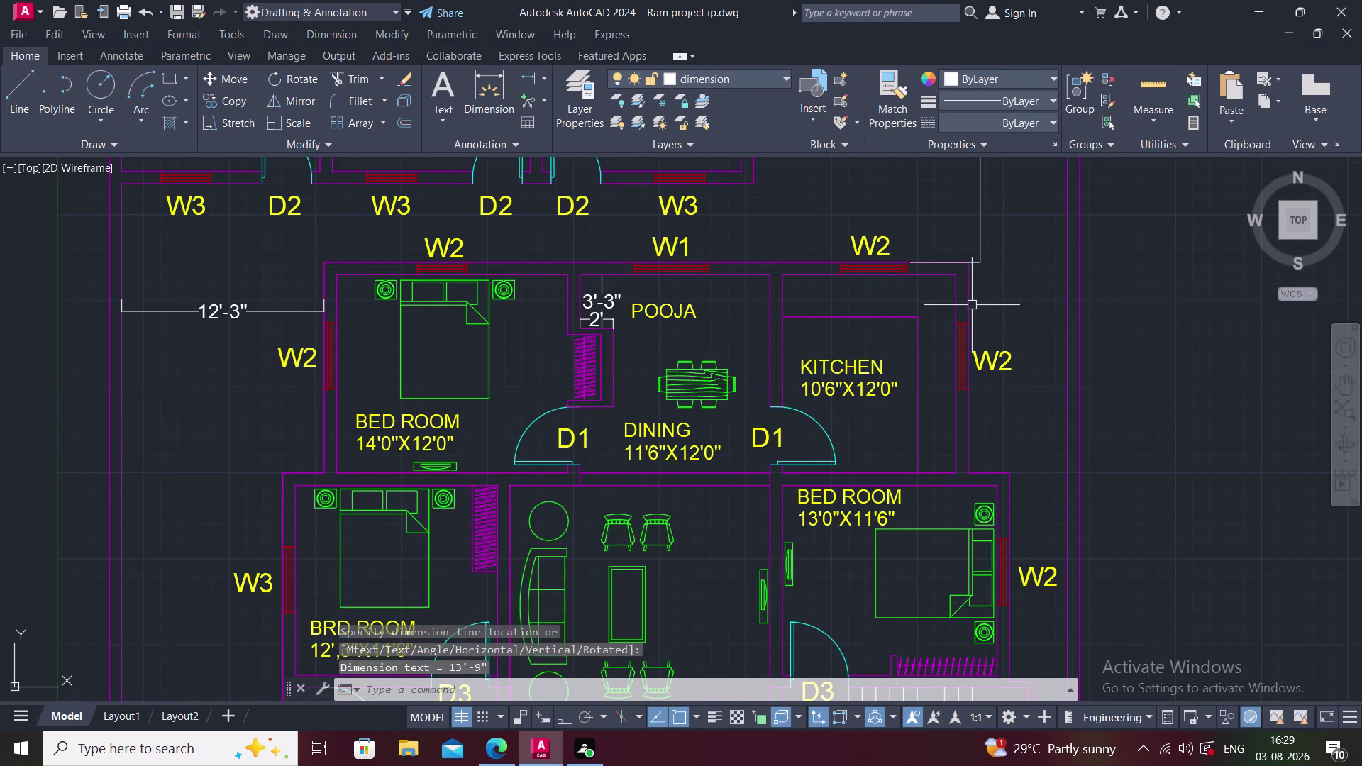
key(space)
click(970, 306)
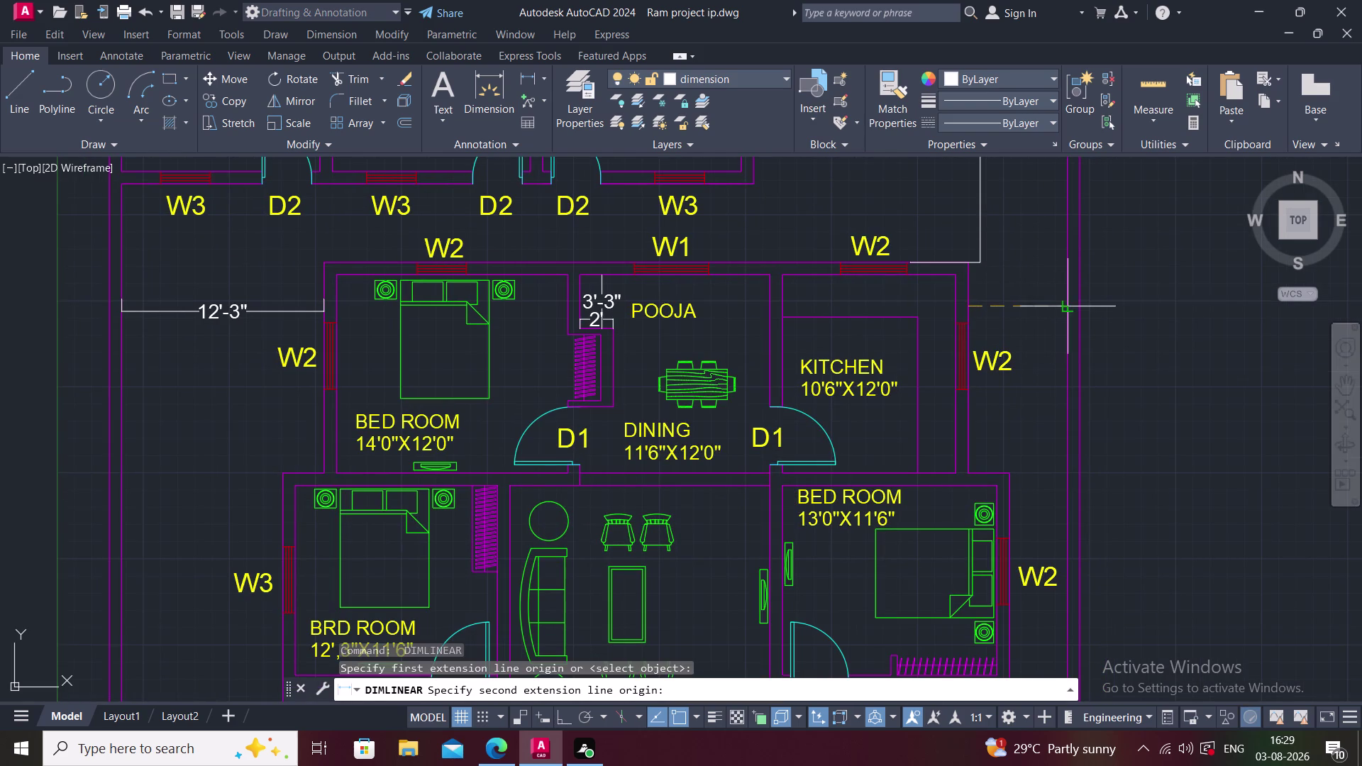
click(1067, 307)
click(1048, 343)
middle_drag(1048, 341, 1020, 241)
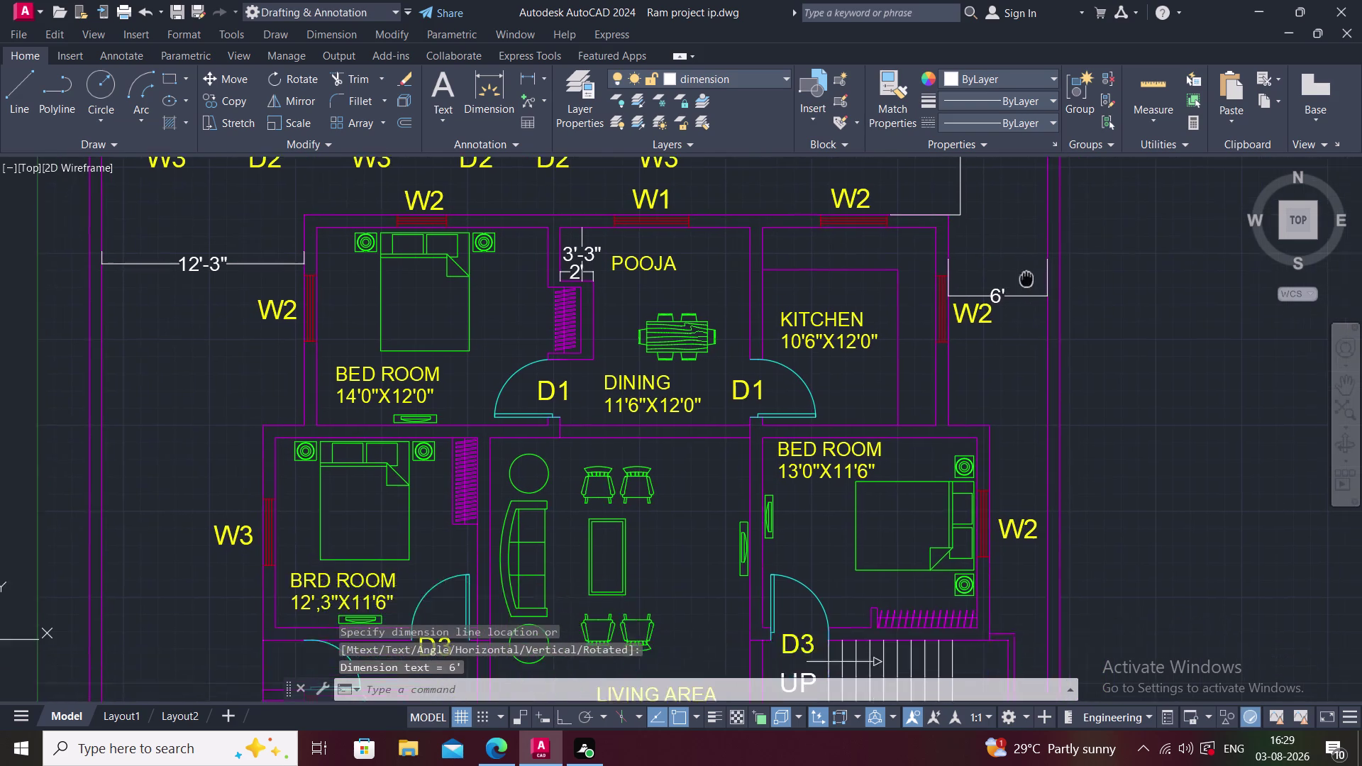
middle_drag(1020, 241, 1020, 227)
scroll(down, 3)
middle_drag(998, 378, 972, 269)
Add the 3'-6" dimension by the bed room and 9'-5" beside the staircase.
key(space)
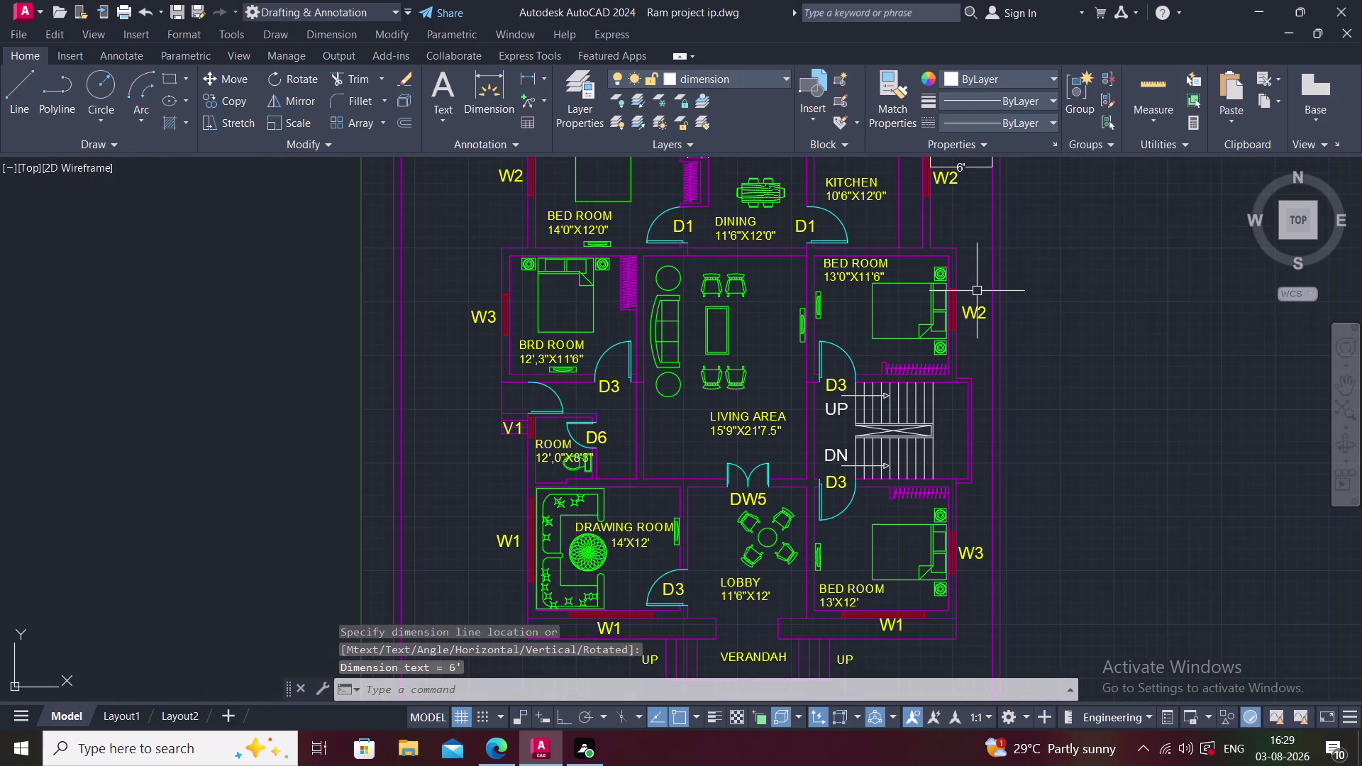
click(961, 268)
click(994, 272)
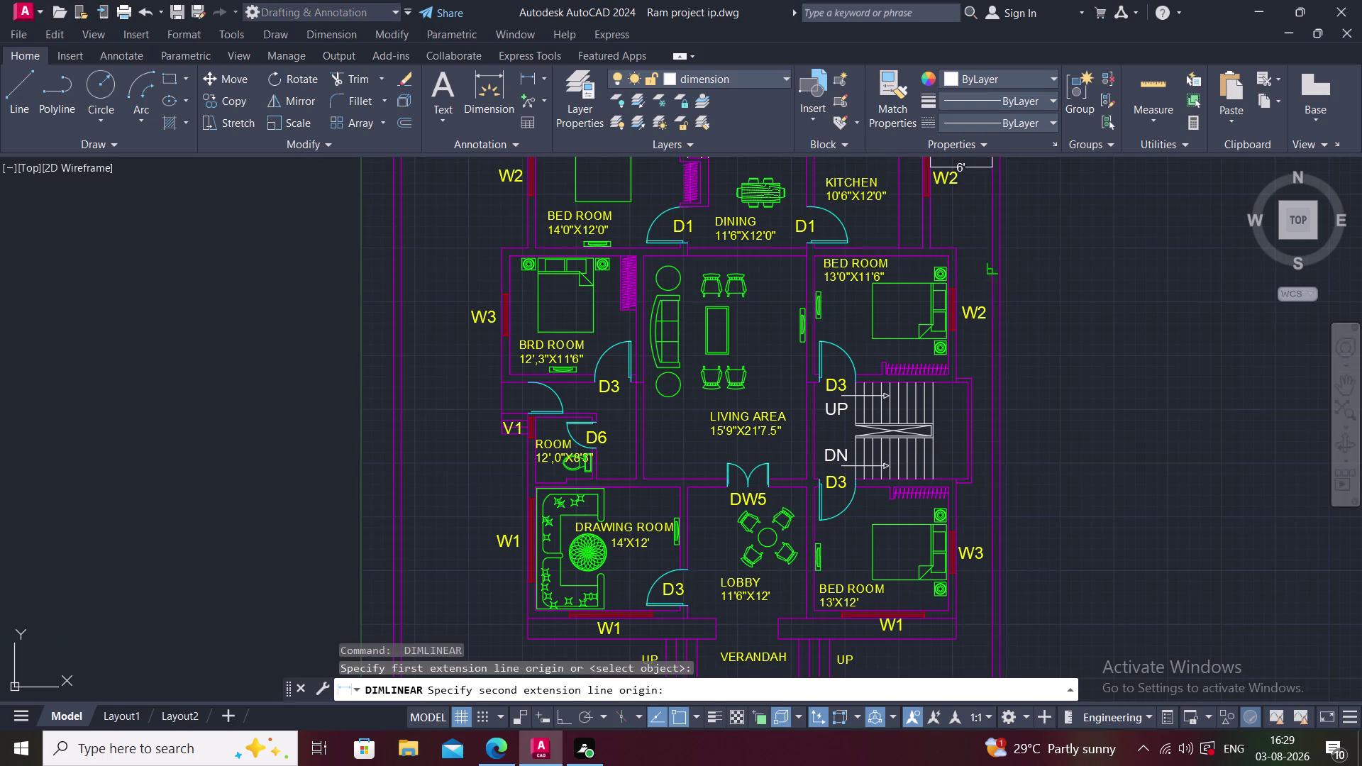
click(985, 261)
middle_drag(979, 349, 980, 208)
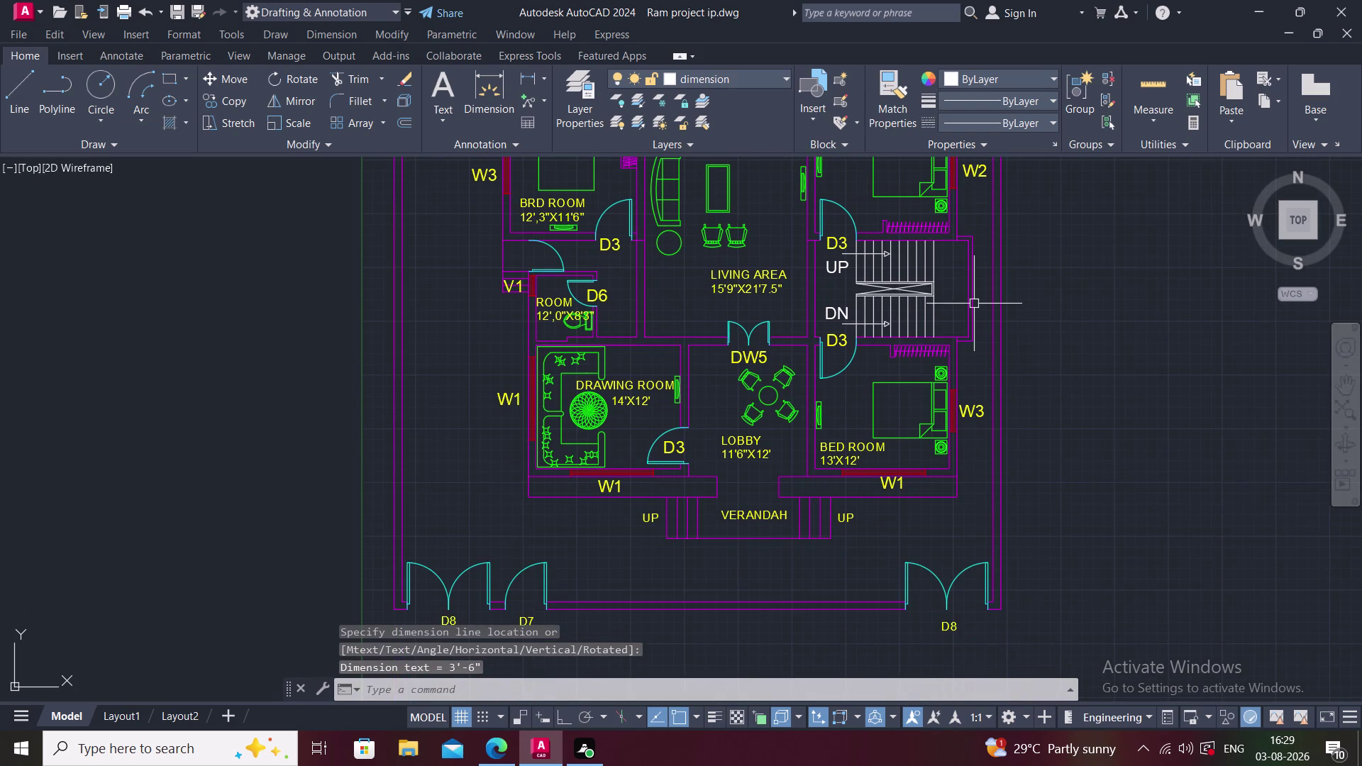
key(space)
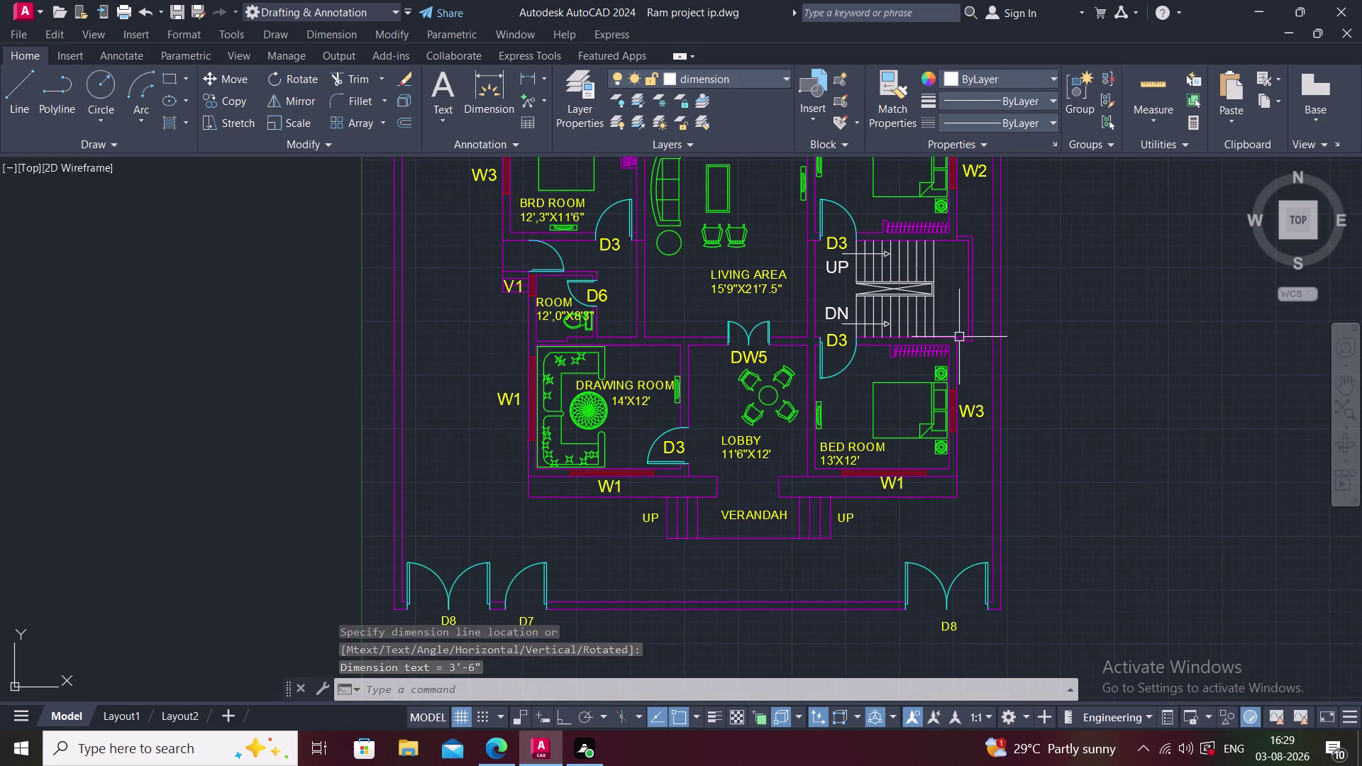
click(957, 332)
click(952, 240)
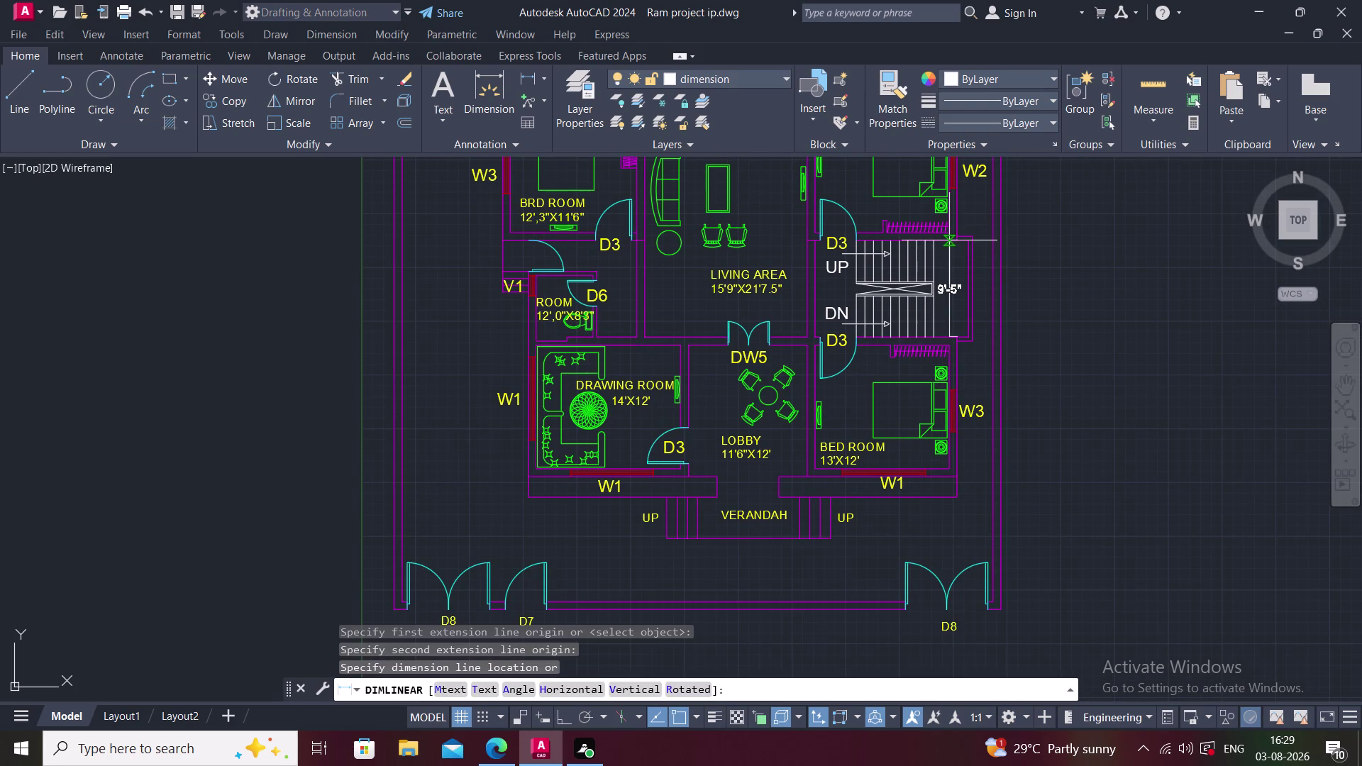
click(951, 239)
middle_drag(963, 355, 944, 268)
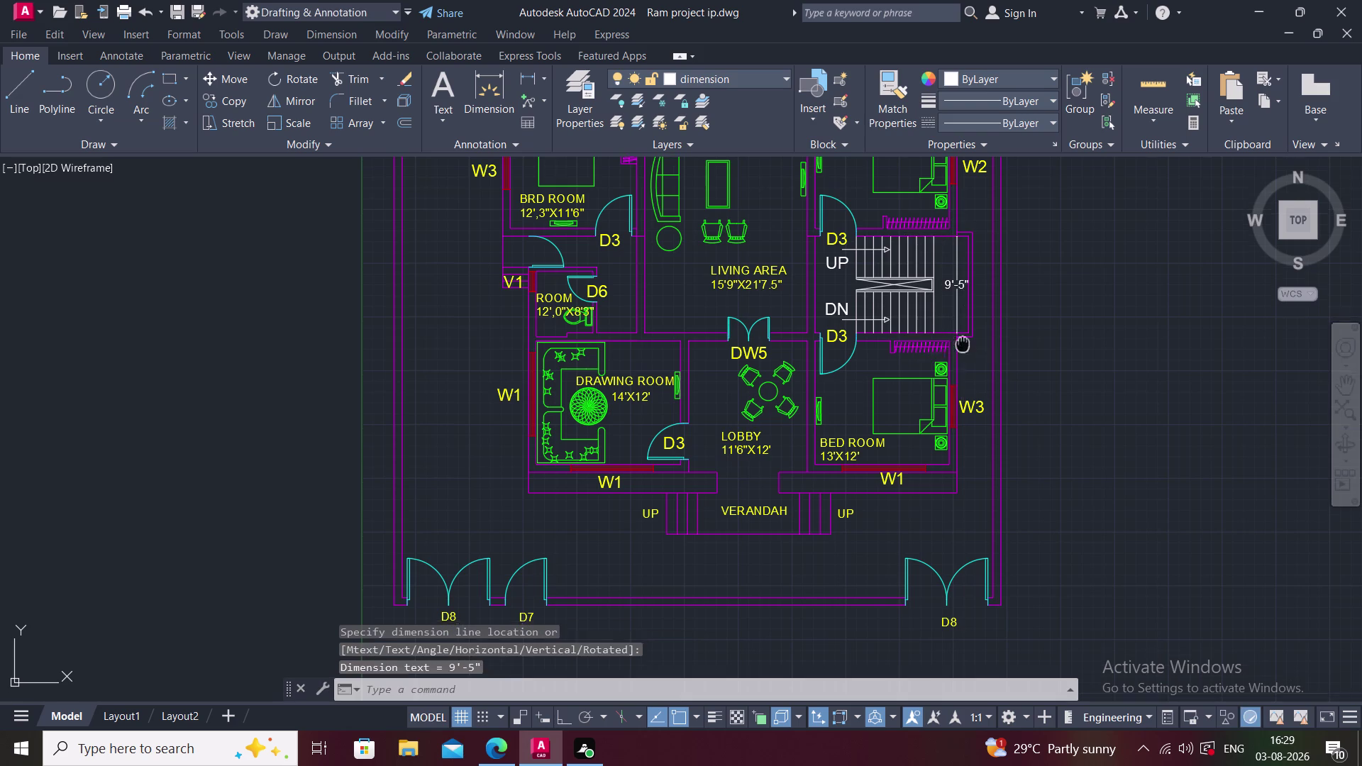
middle_drag(943, 268, 925, 222)
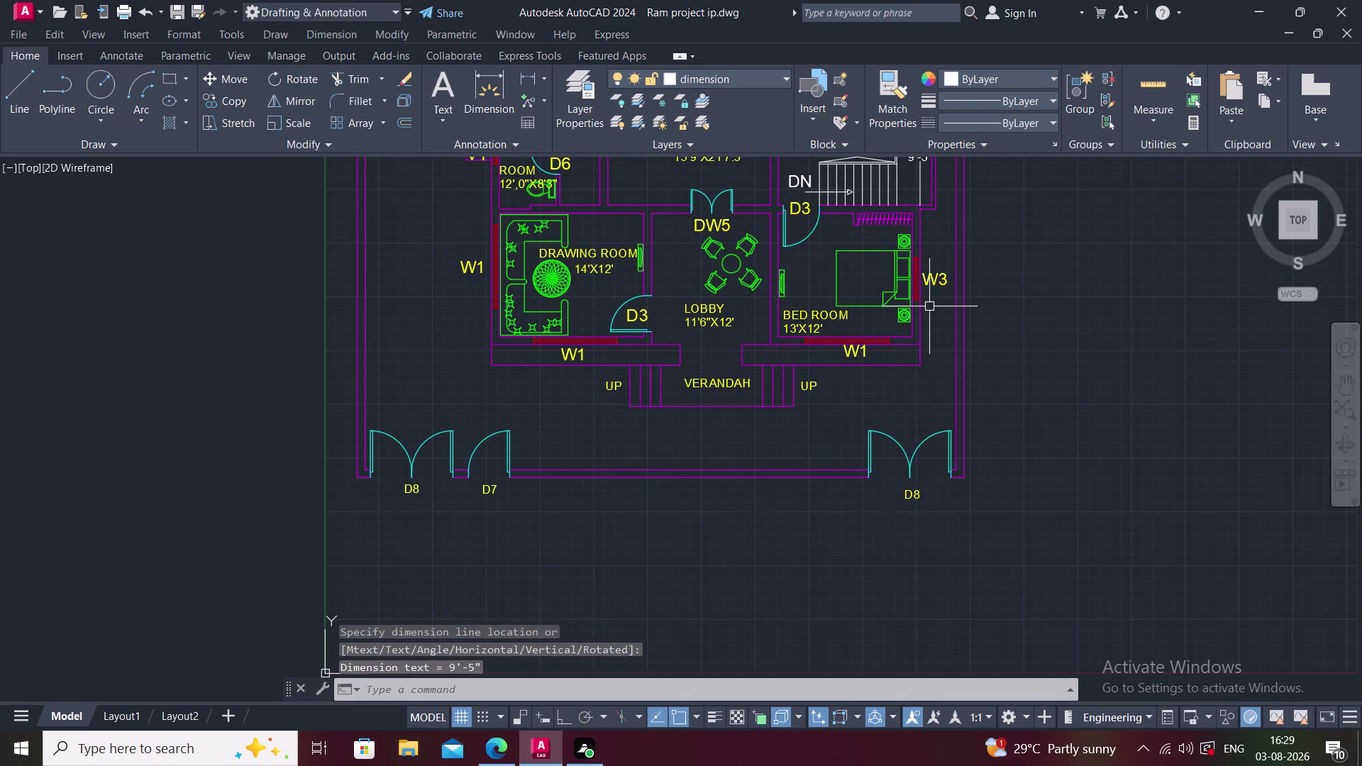
key(space)
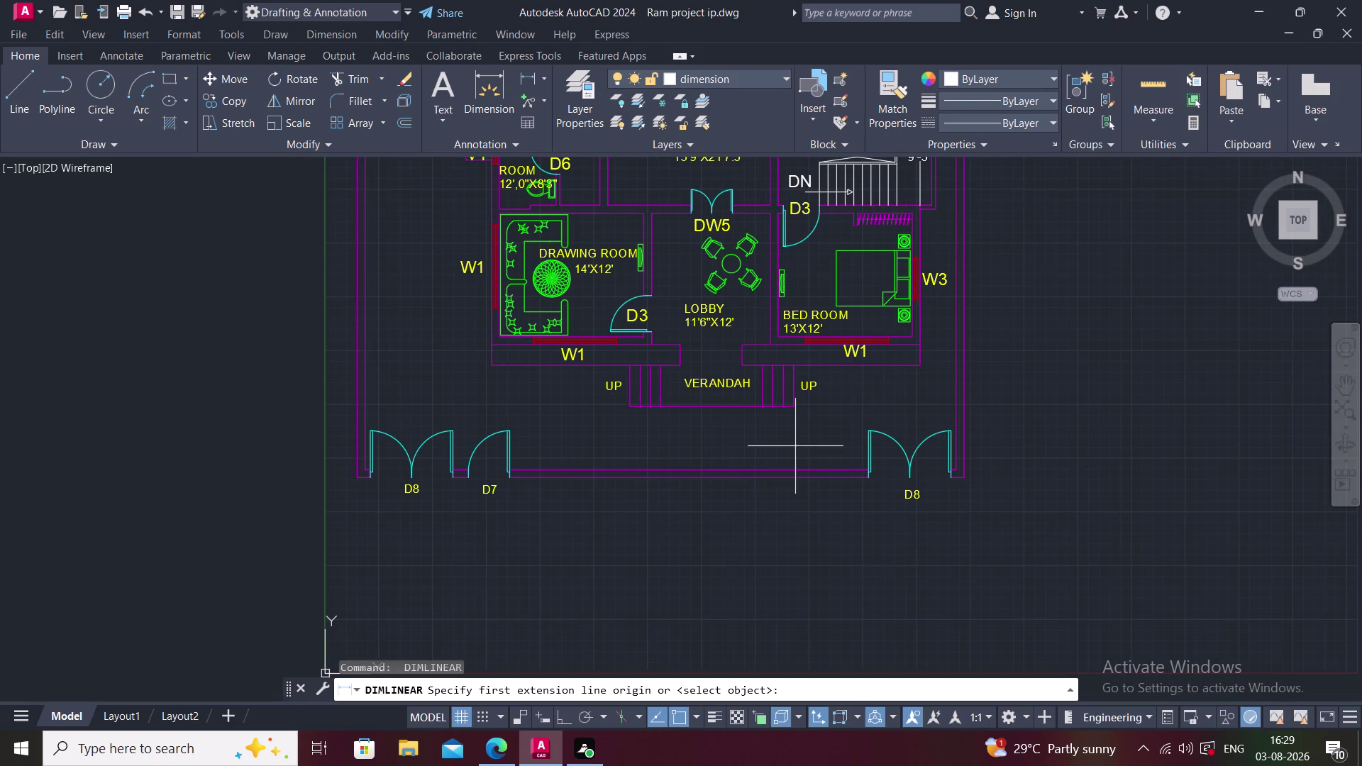
Place a 6'-2" dimension below the verandah, then undo it.
middle_drag(796, 447, 809, 421)
click(727, 386)
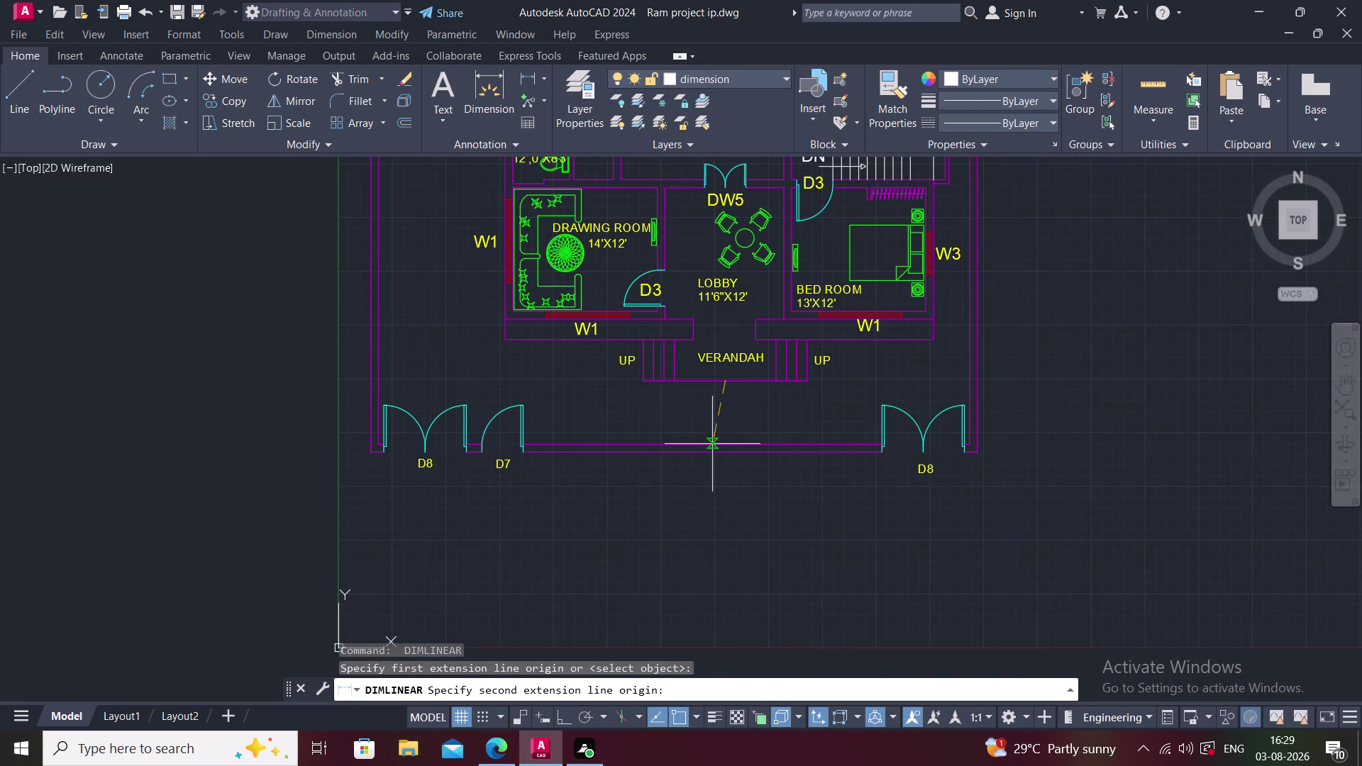
click(726, 440)
click(759, 437)
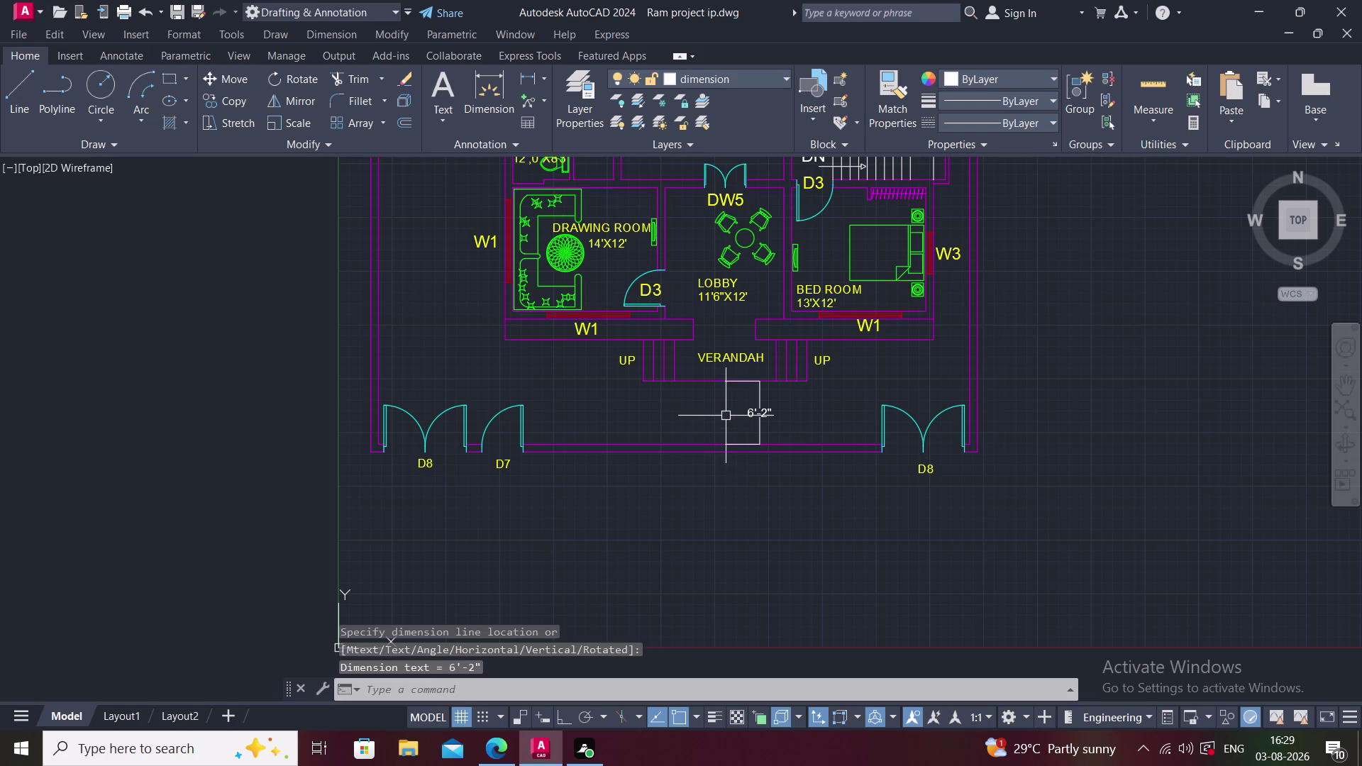
middle_drag(723, 412, 707, 443)
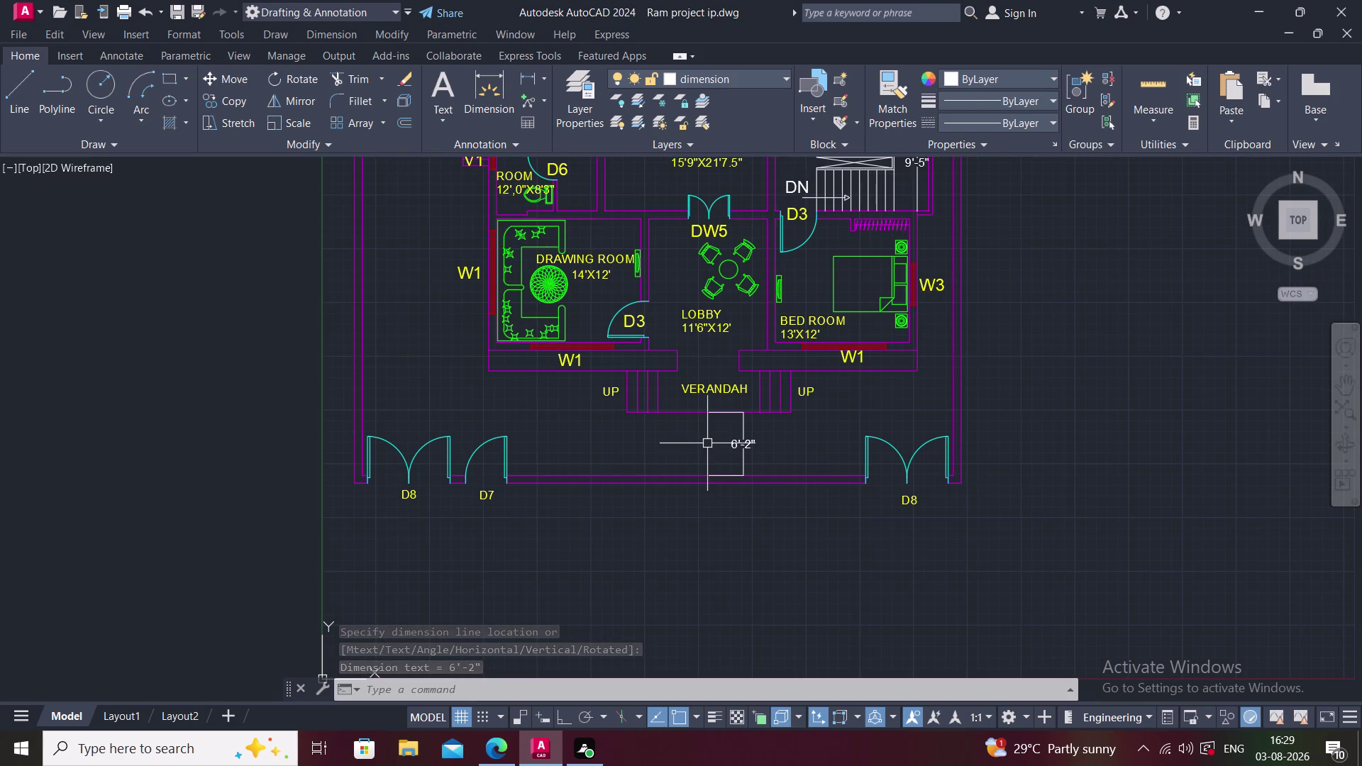
key(ctrl+z)
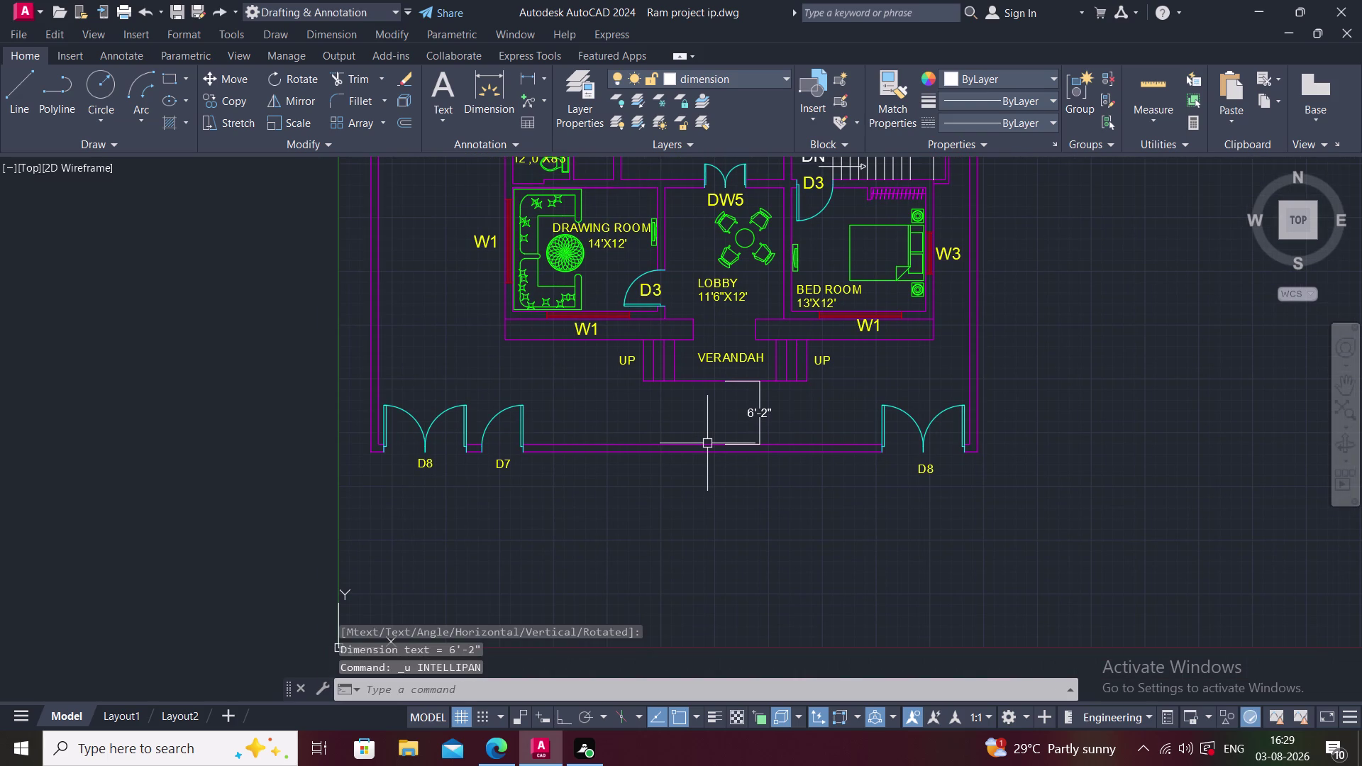
key(ctrl+z)
key(space)
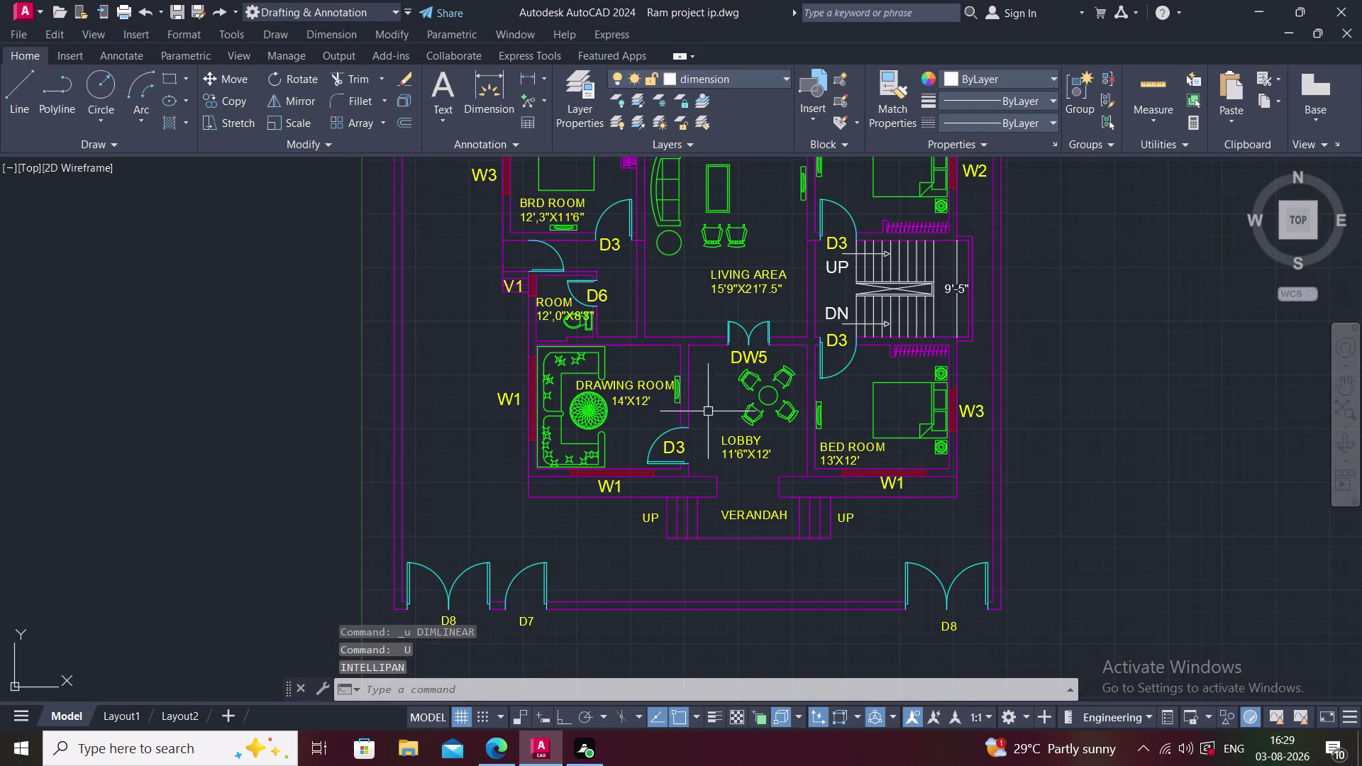
key(space)
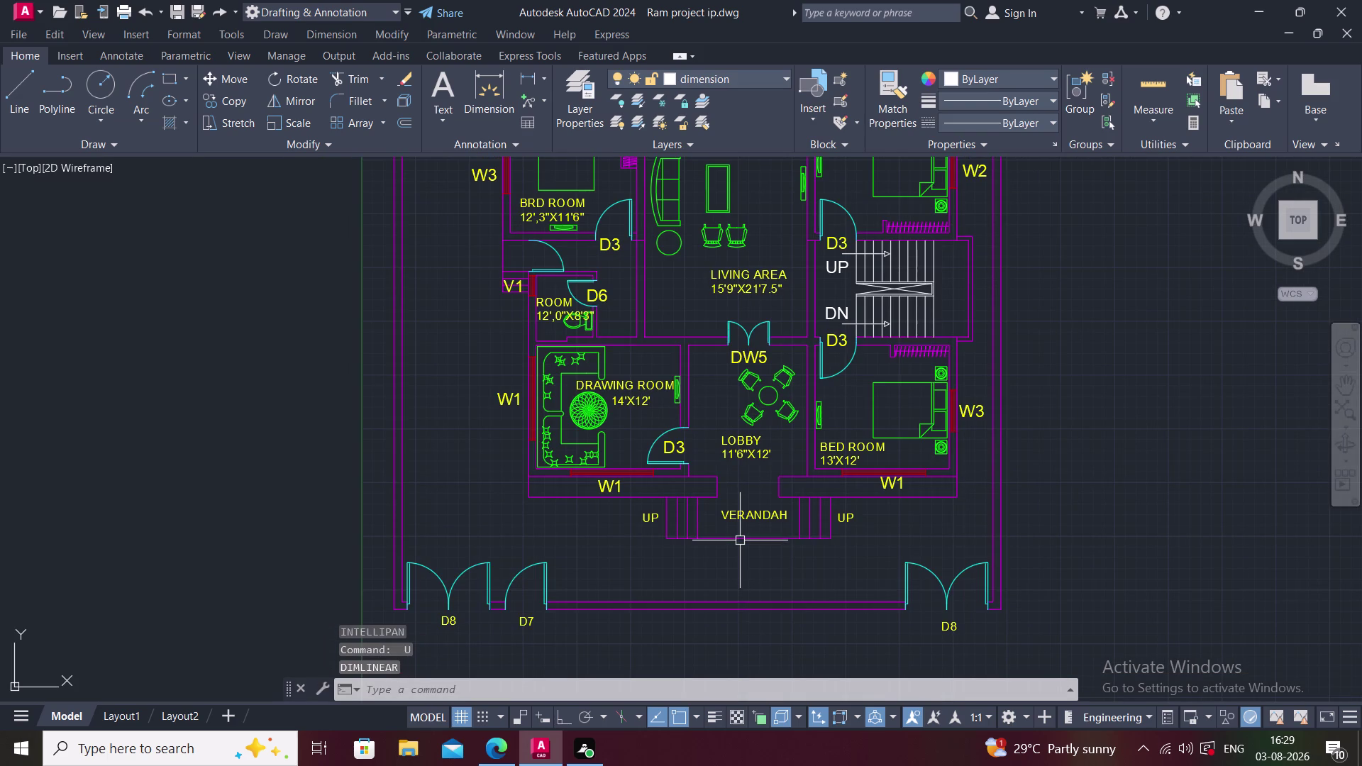
key(Escape)
key(Escape)
key(Escape)
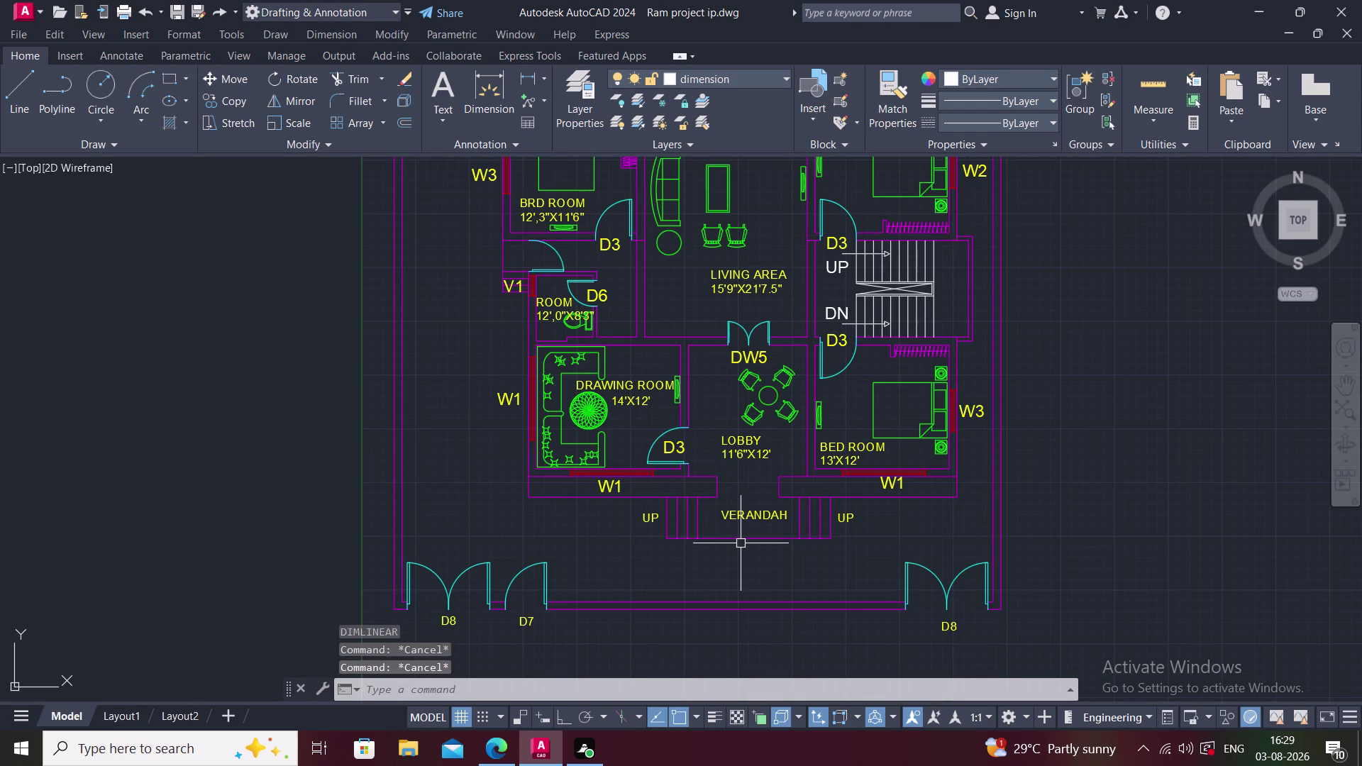
Re-place the 6'-2" dimension below the verandah with DLI.
key(d)
text(LI)
key(space)
click(746, 534)
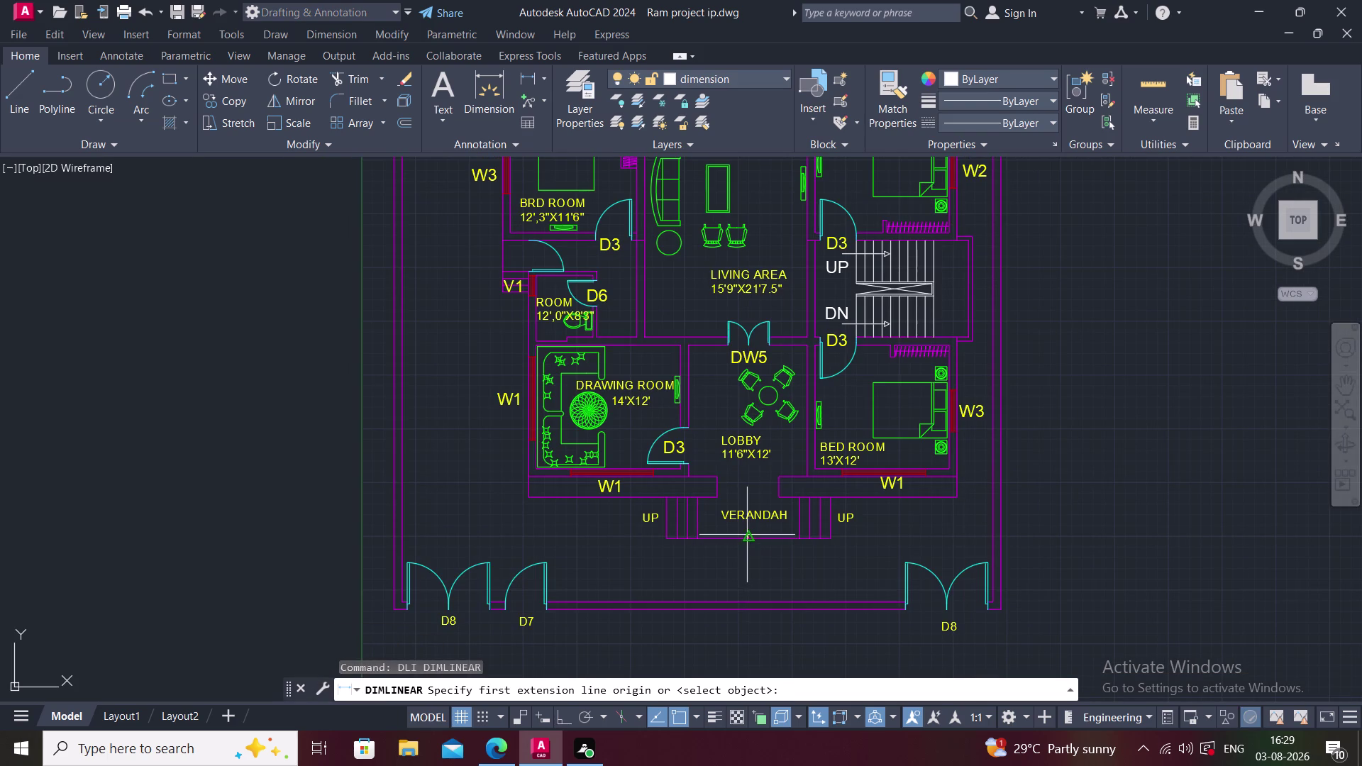
click(750, 606)
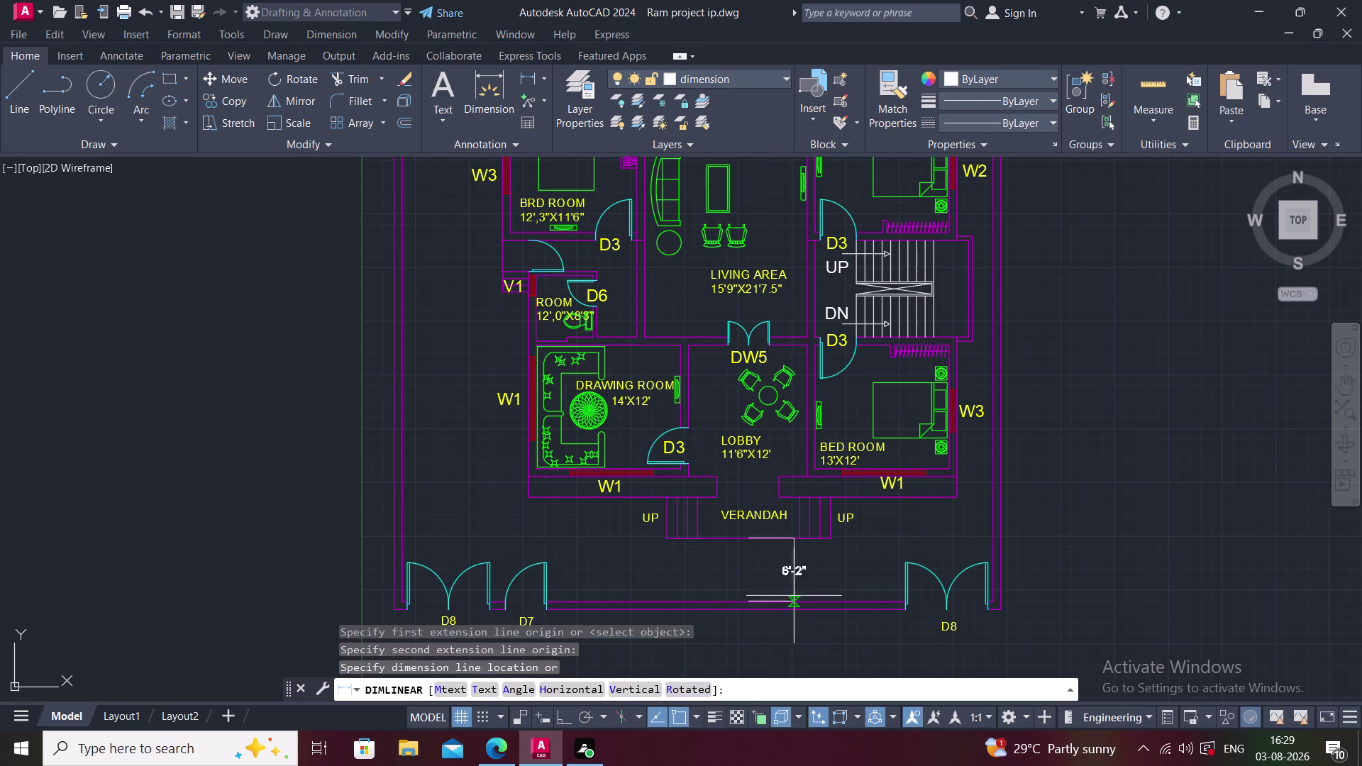
click(749, 590)
middle_drag(786, 588, 778, 609)
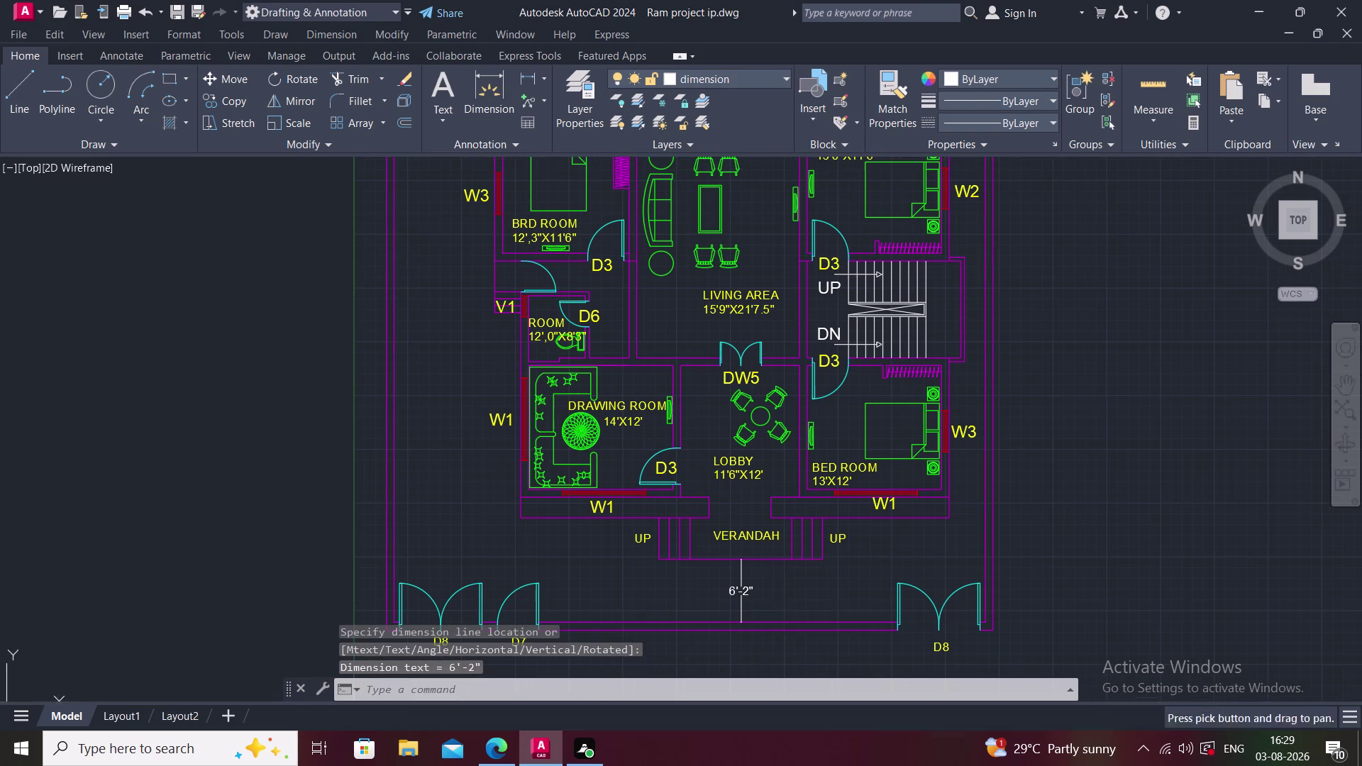
middle_drag(802, 596, 773, 611)
scroll(down, 3)
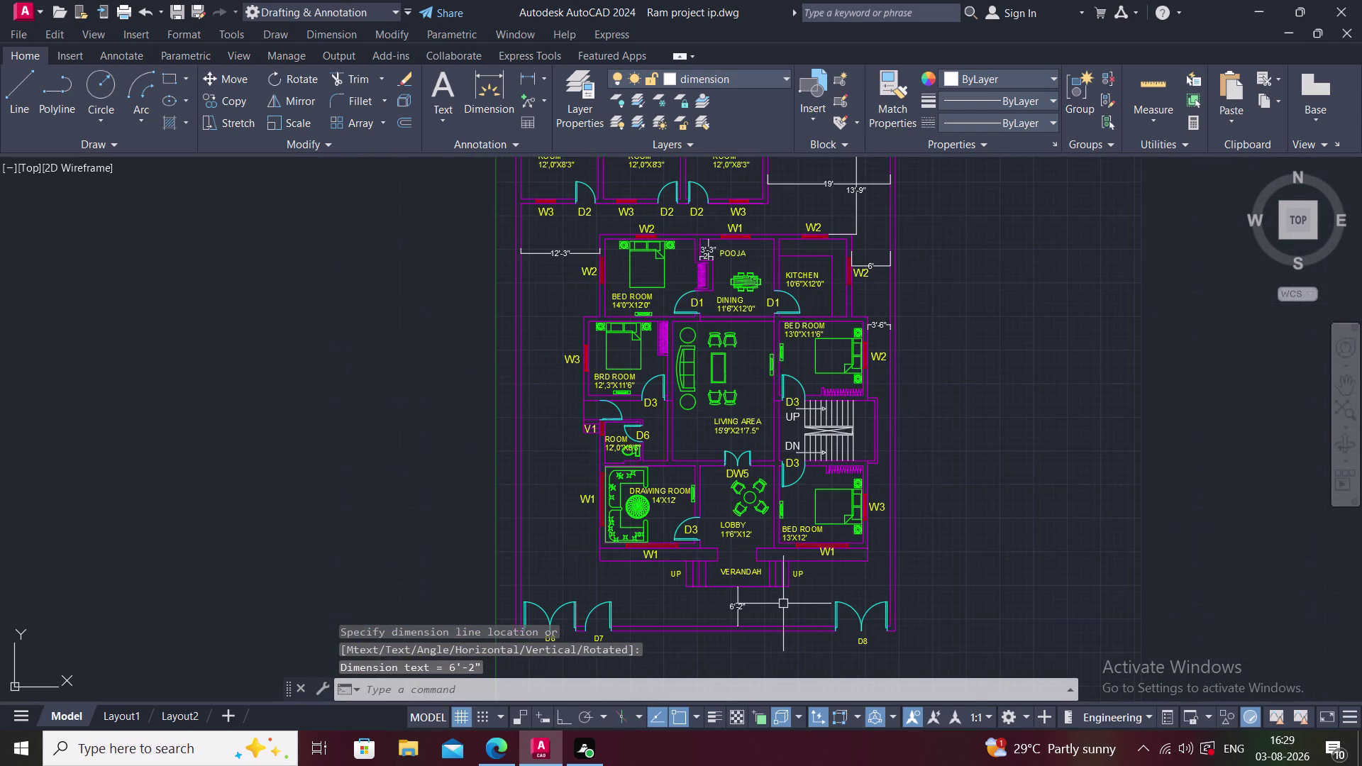
scroll(up, 3)
key(space)
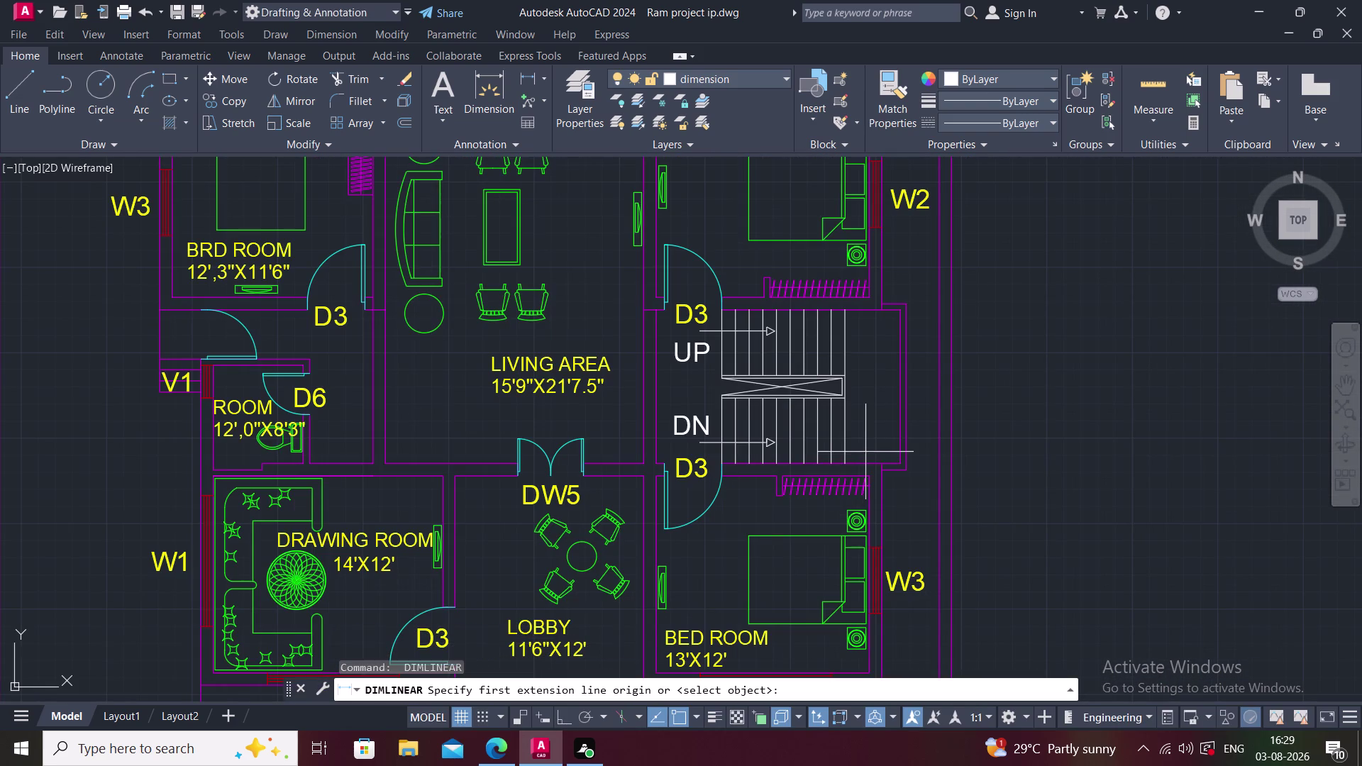
Add a 9'-5" dimension beside the staircase.
click(864, 461)
click(862, 308)
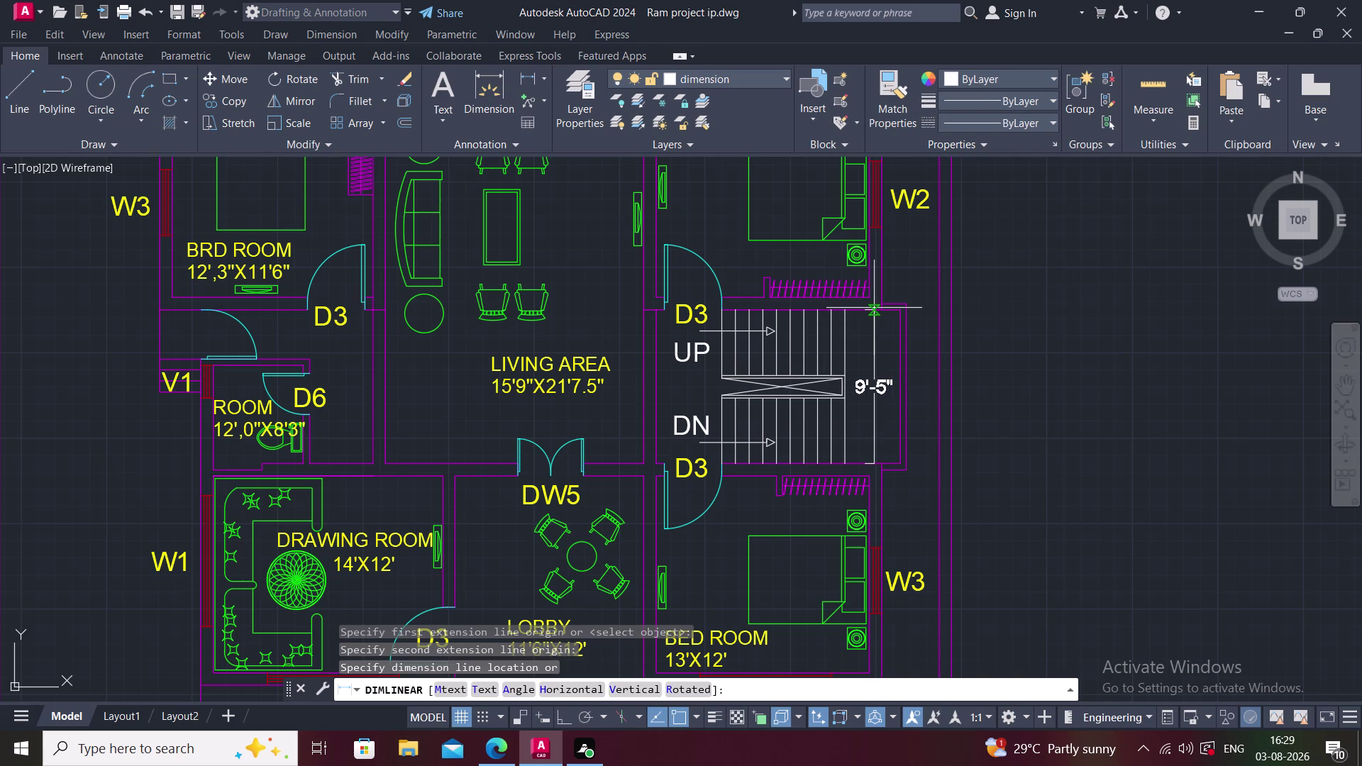
click(874, 307)
scroll(down, 3)
middle_drag(857, 439, 854, 385)
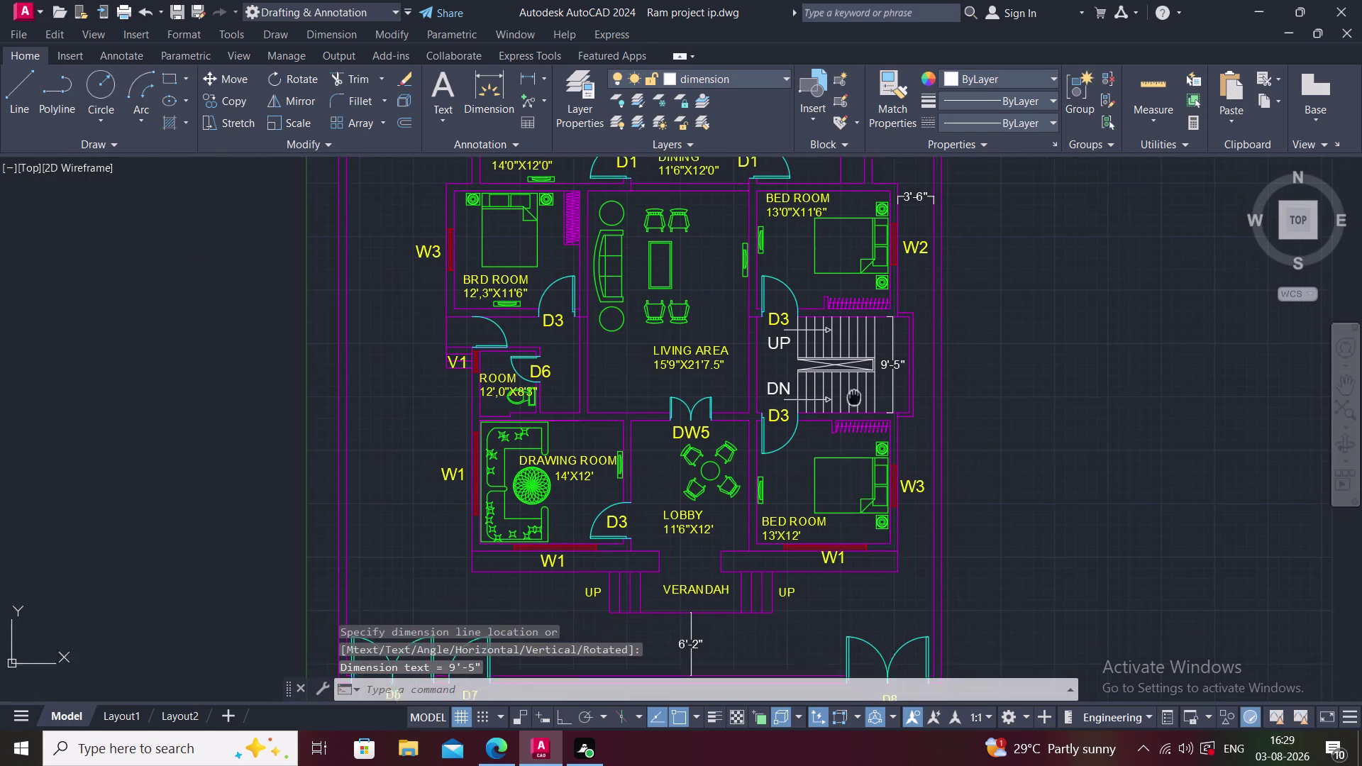
middle_drag(853, 384, 854, 384)
middle_drag(717, 458, 779, 600)
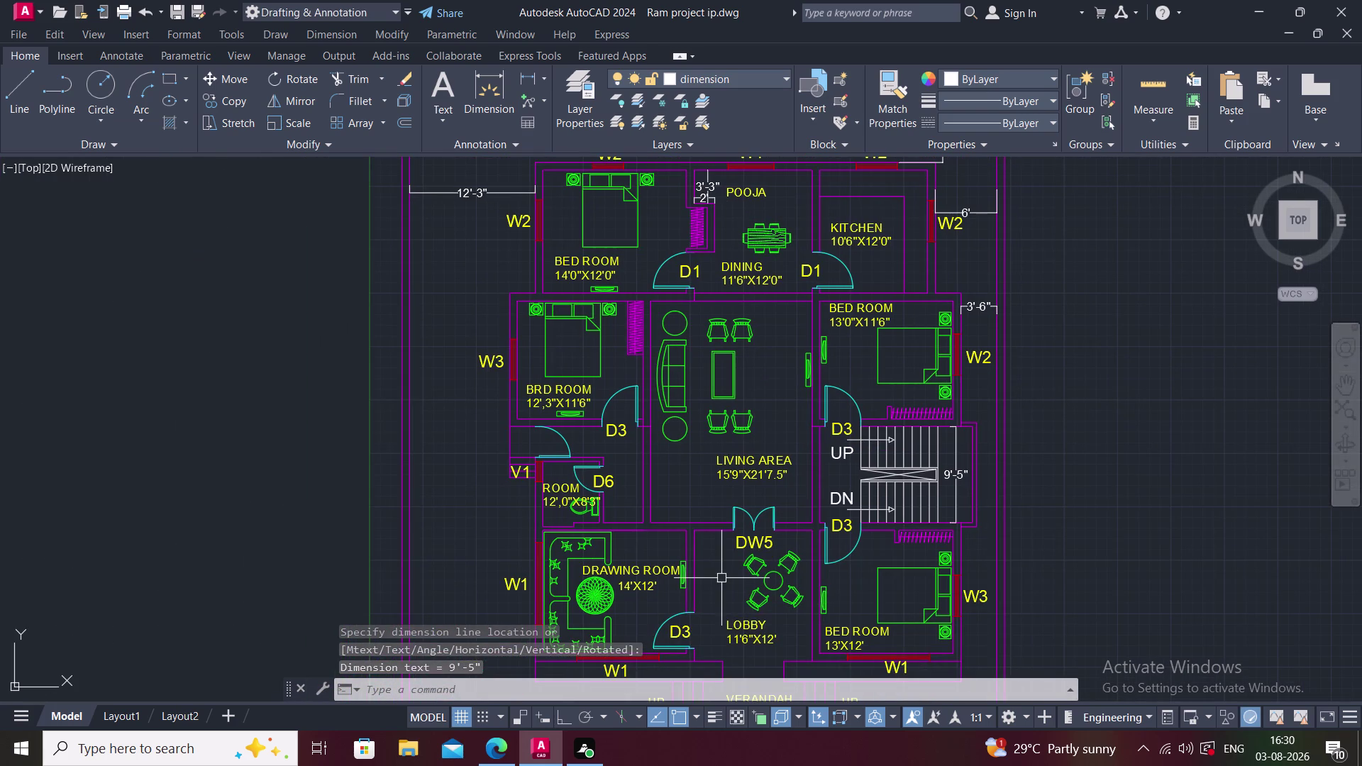
Add the 9'-9" dimension left of the BRD ROOM and select the W3 label.
key(space)
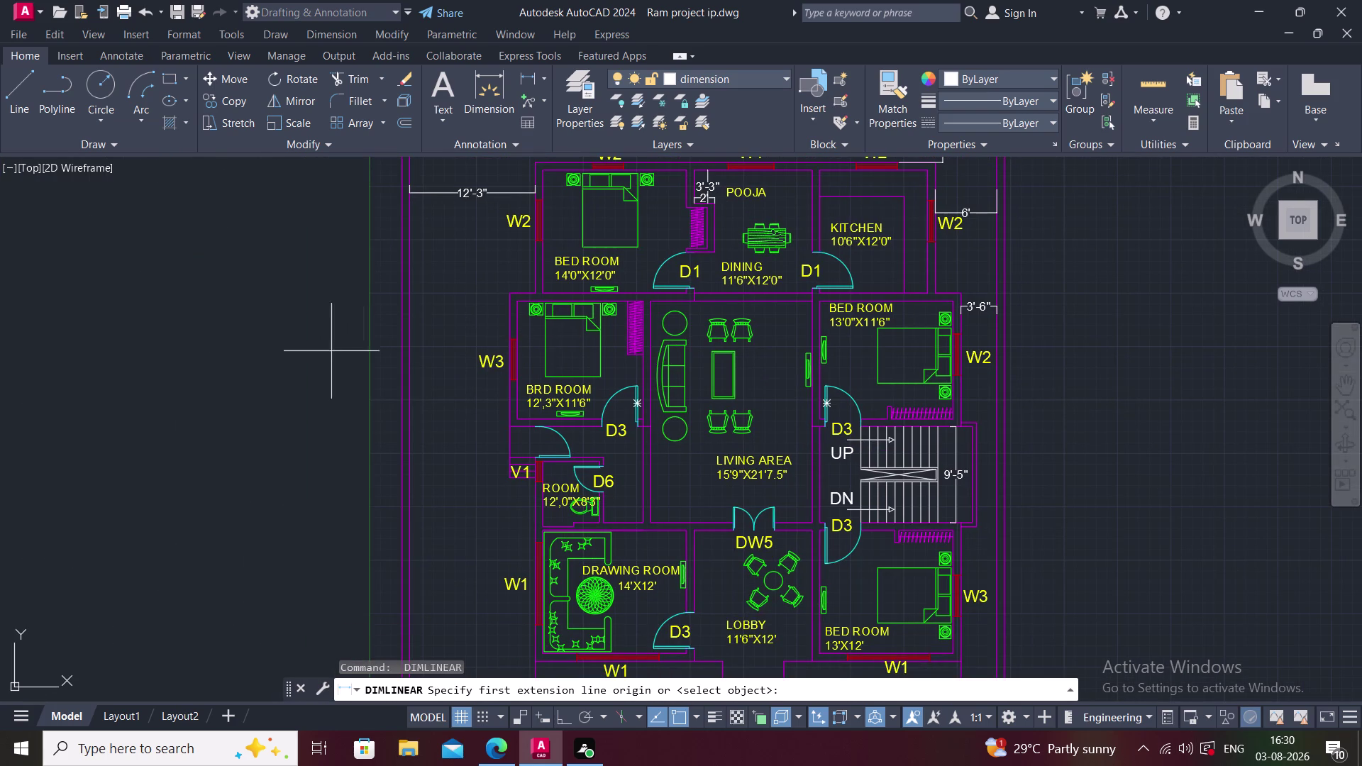
click(409, 302)
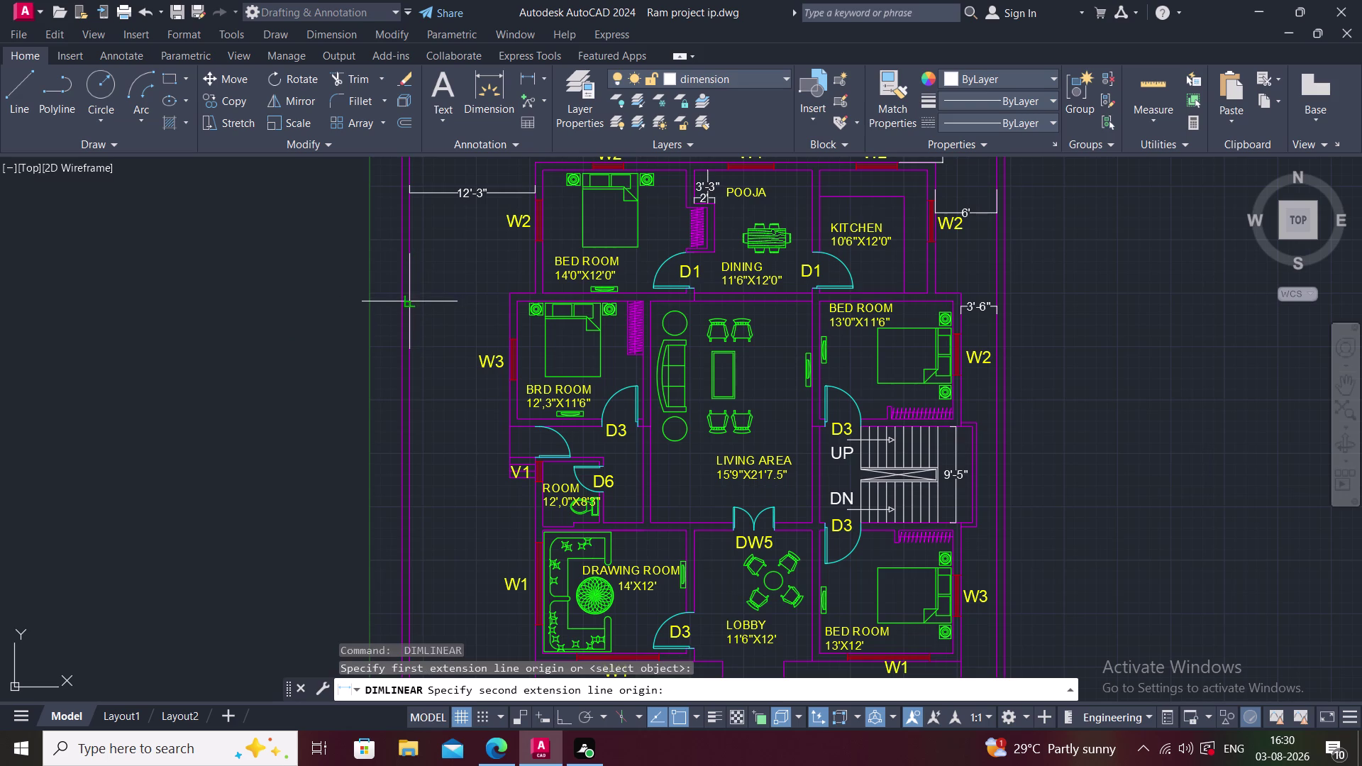
click(512, 305)
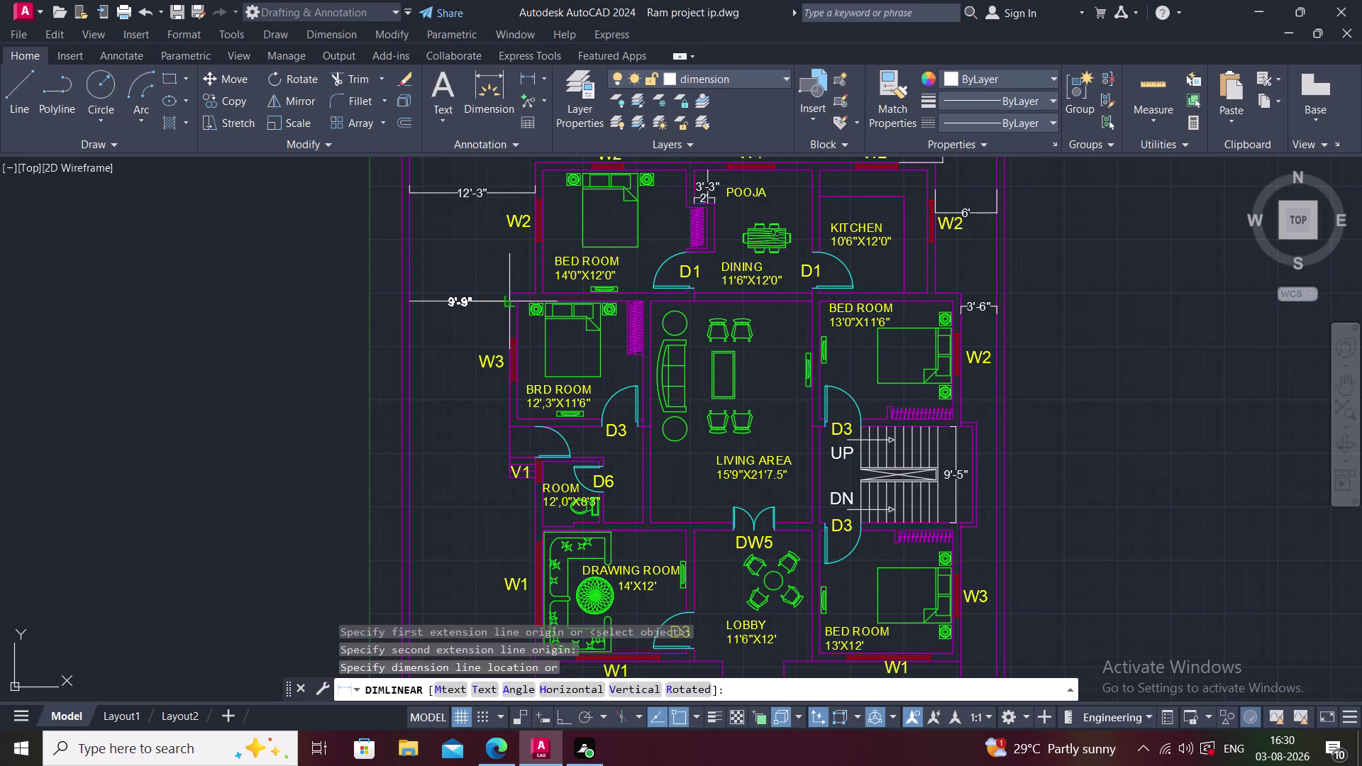
click(505, 307)
middle_drag(489, 394, 498, 381)
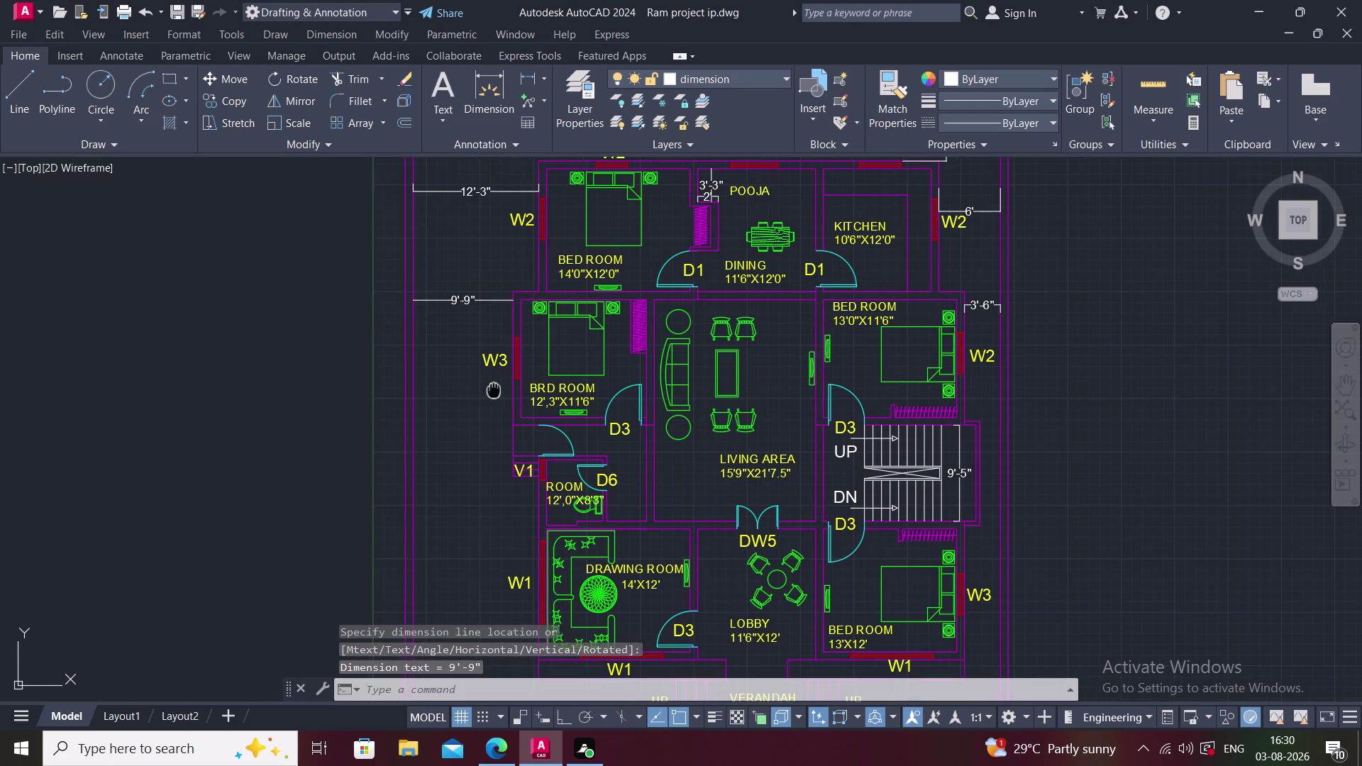
middle_drag(498, 381, 503, 368)
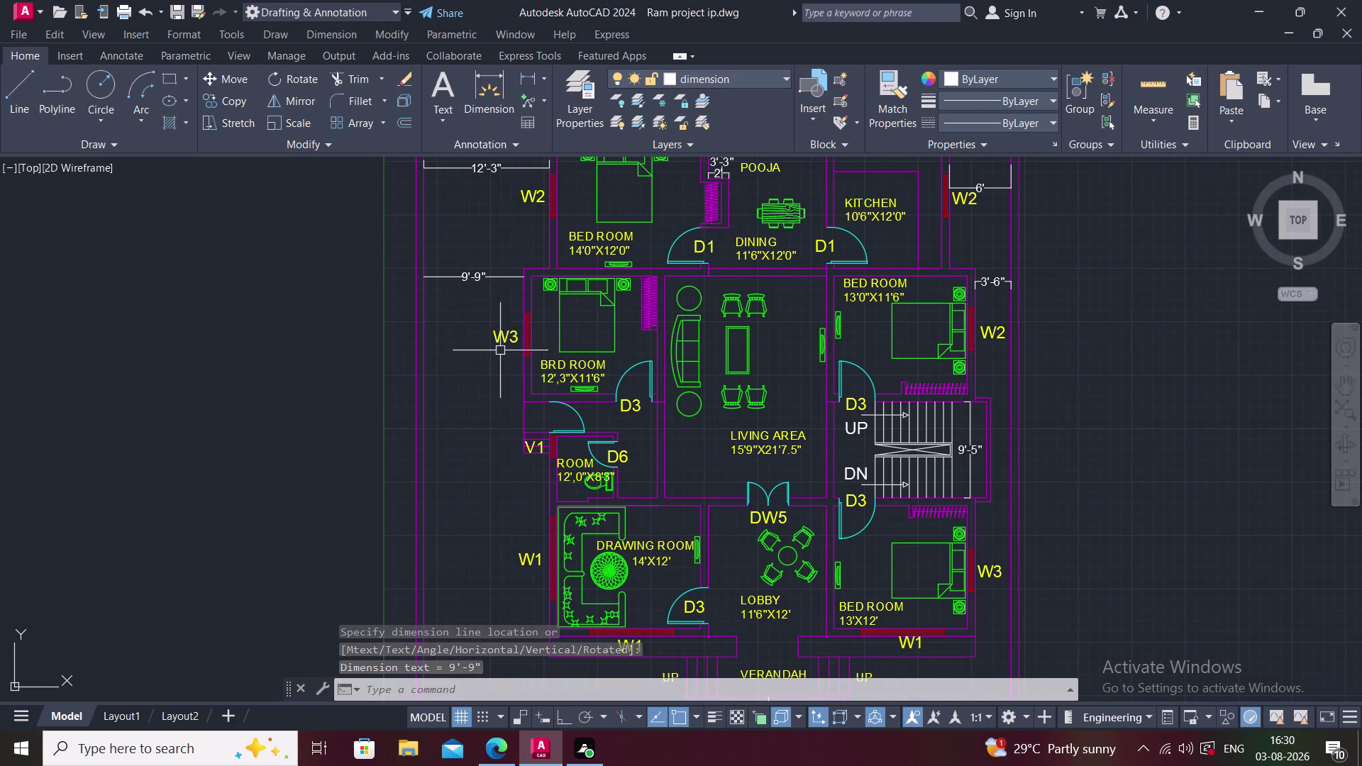
click(498, 336)
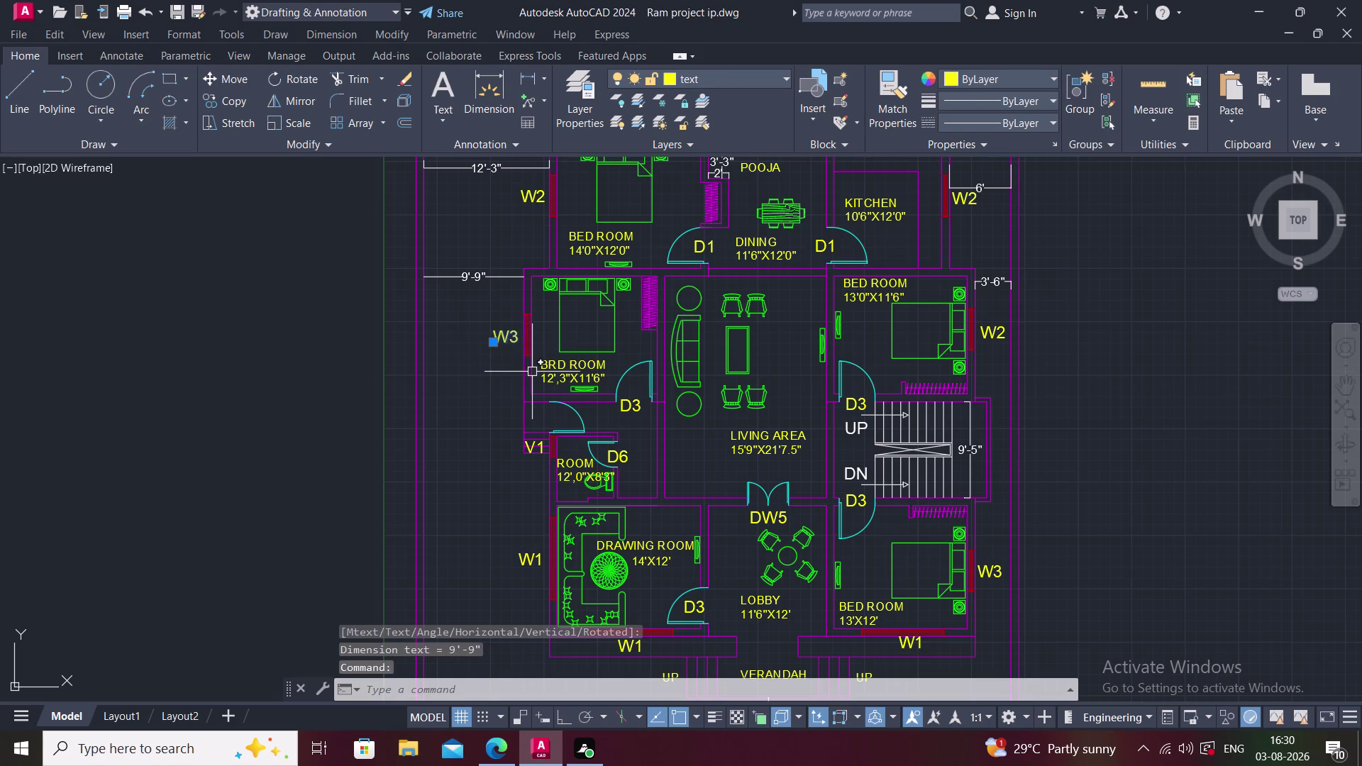
Move the W3 label inside the BRD ROOM beside its window.
key(m)
key(space)
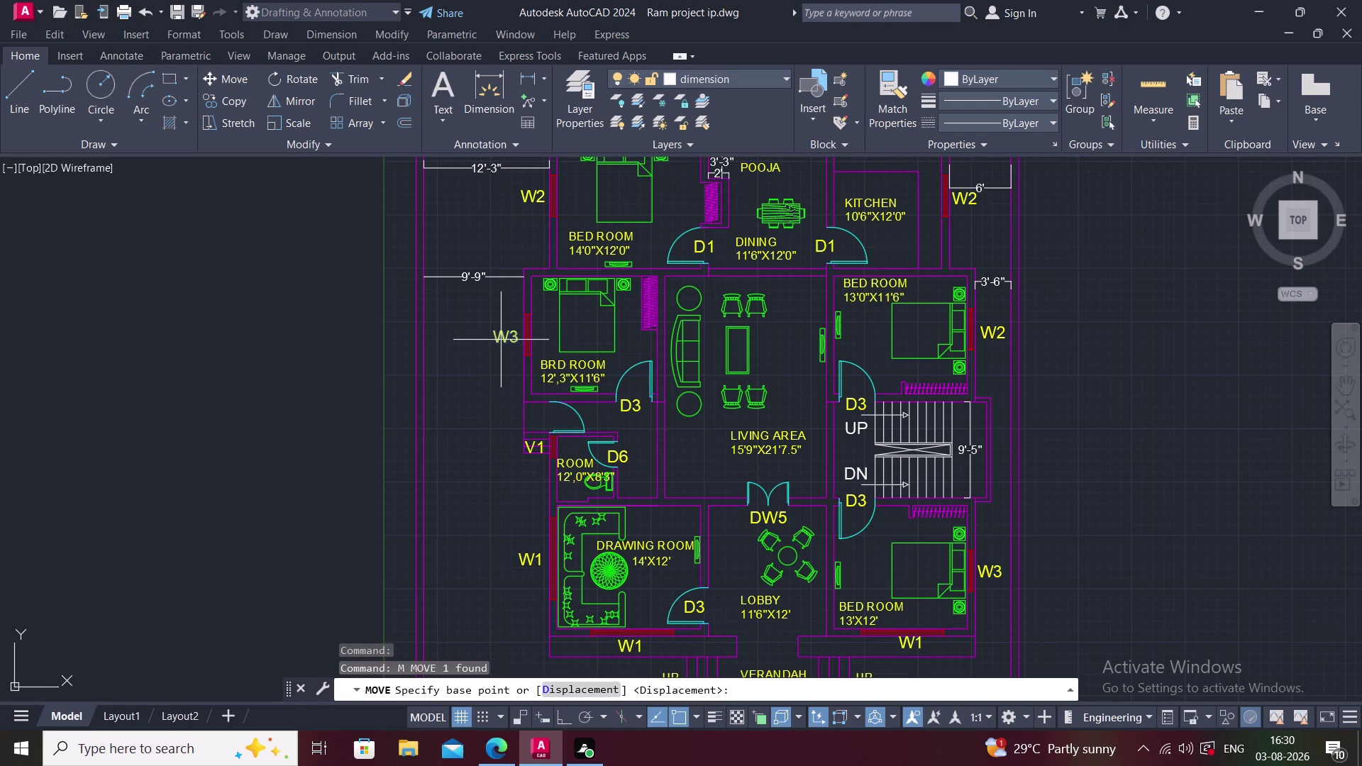
click(502, 337)
scroll(up, 3)
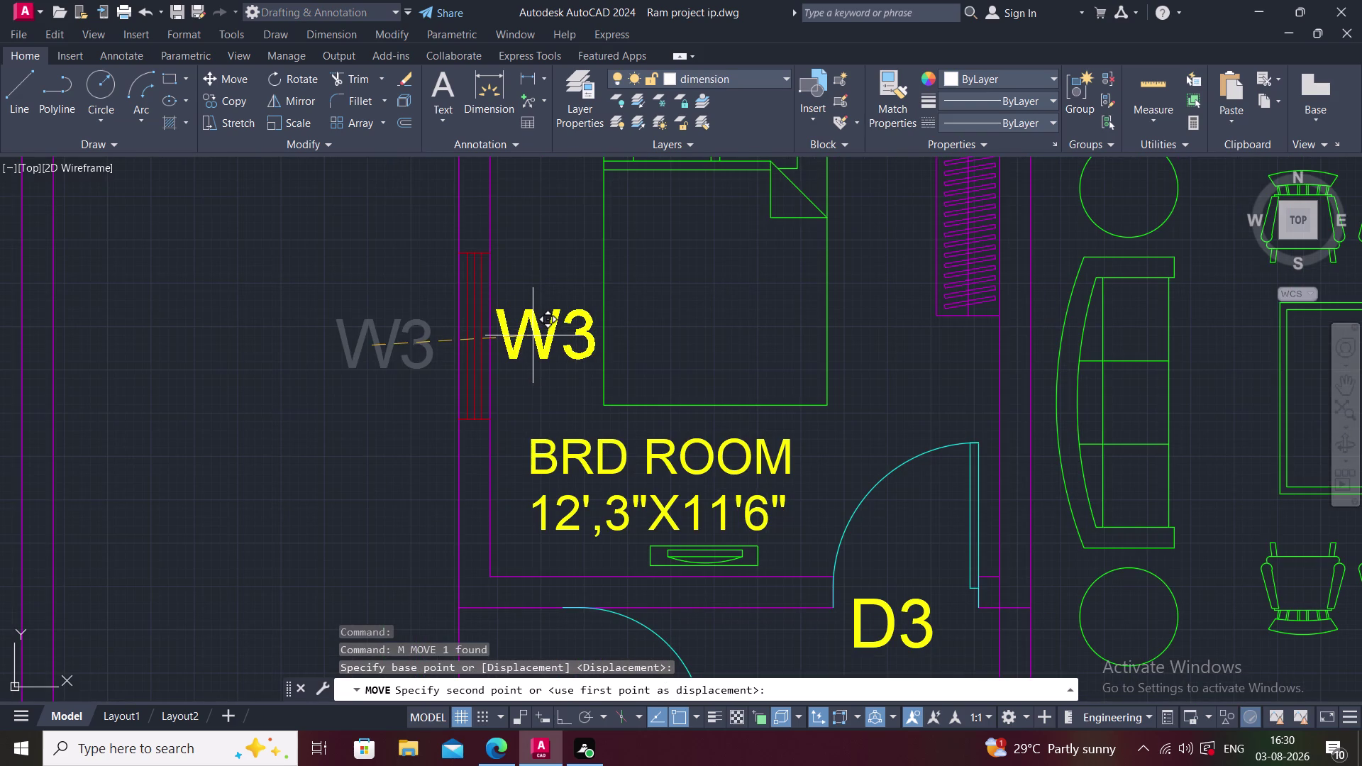
click(532, 335)
scroll(down, 3)
middle_drag(522, 363, 511, 335)
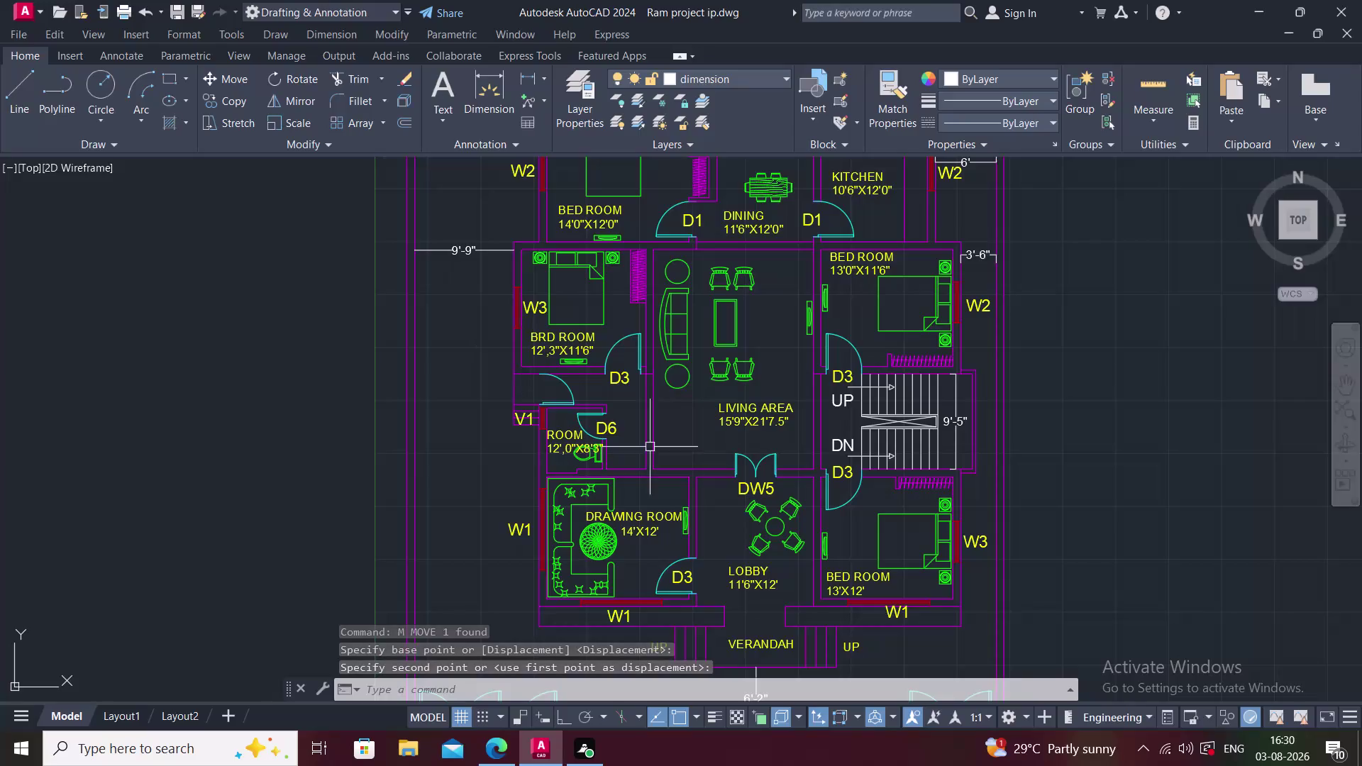
scroll(down, 3)
Start a block insertion with I to bring up the recent blocks.
text(I)
key(space)
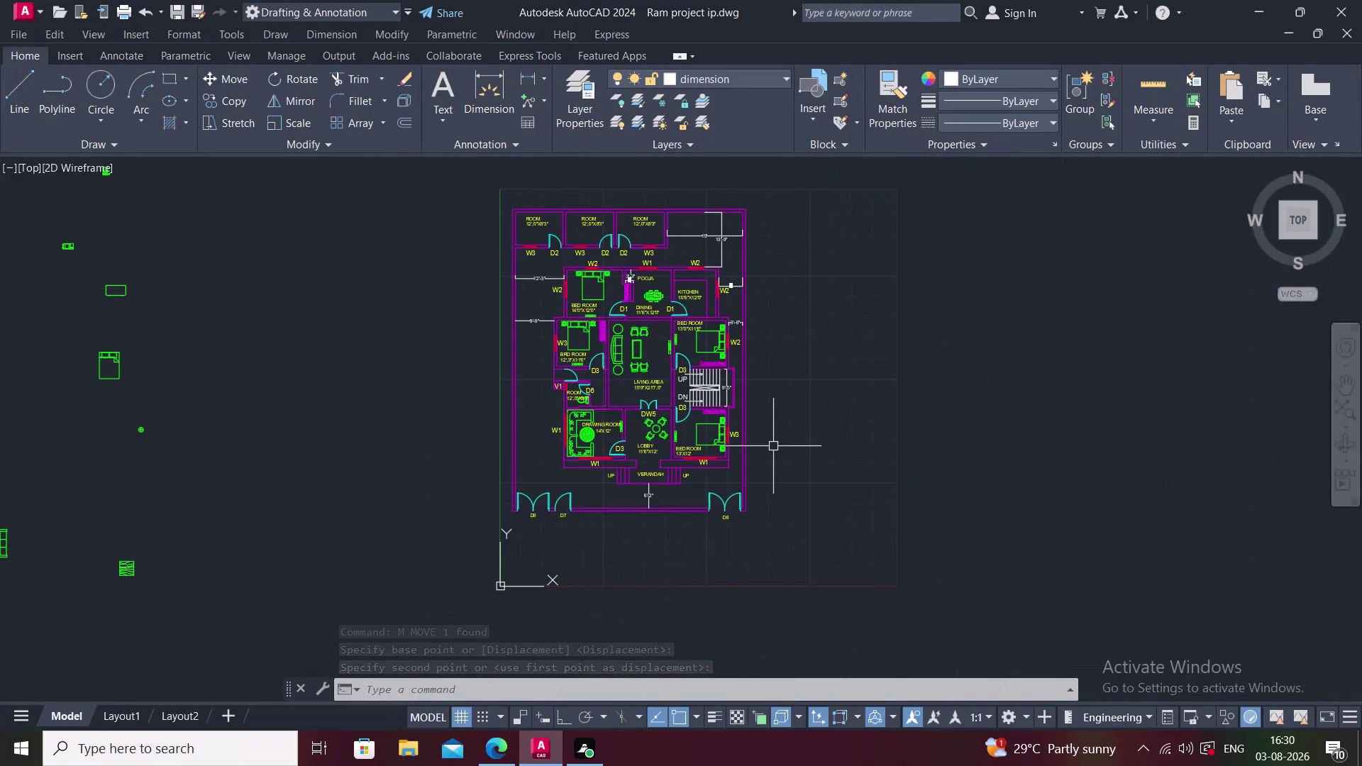
drag(1063, 417, 945, 401)
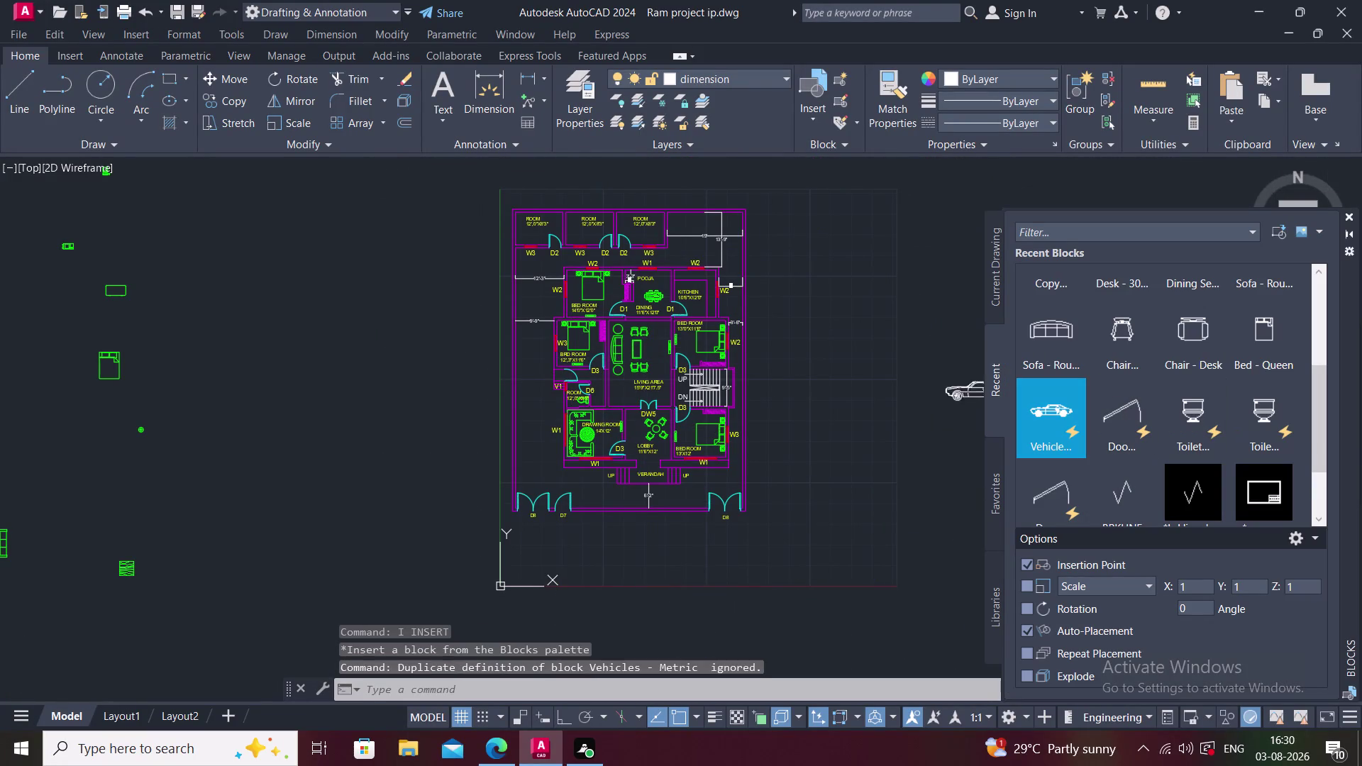
Drop the Vehicles block to the right of the floor plan and close the Recent Blocks palette.
drag(945, 400, 807, 425)
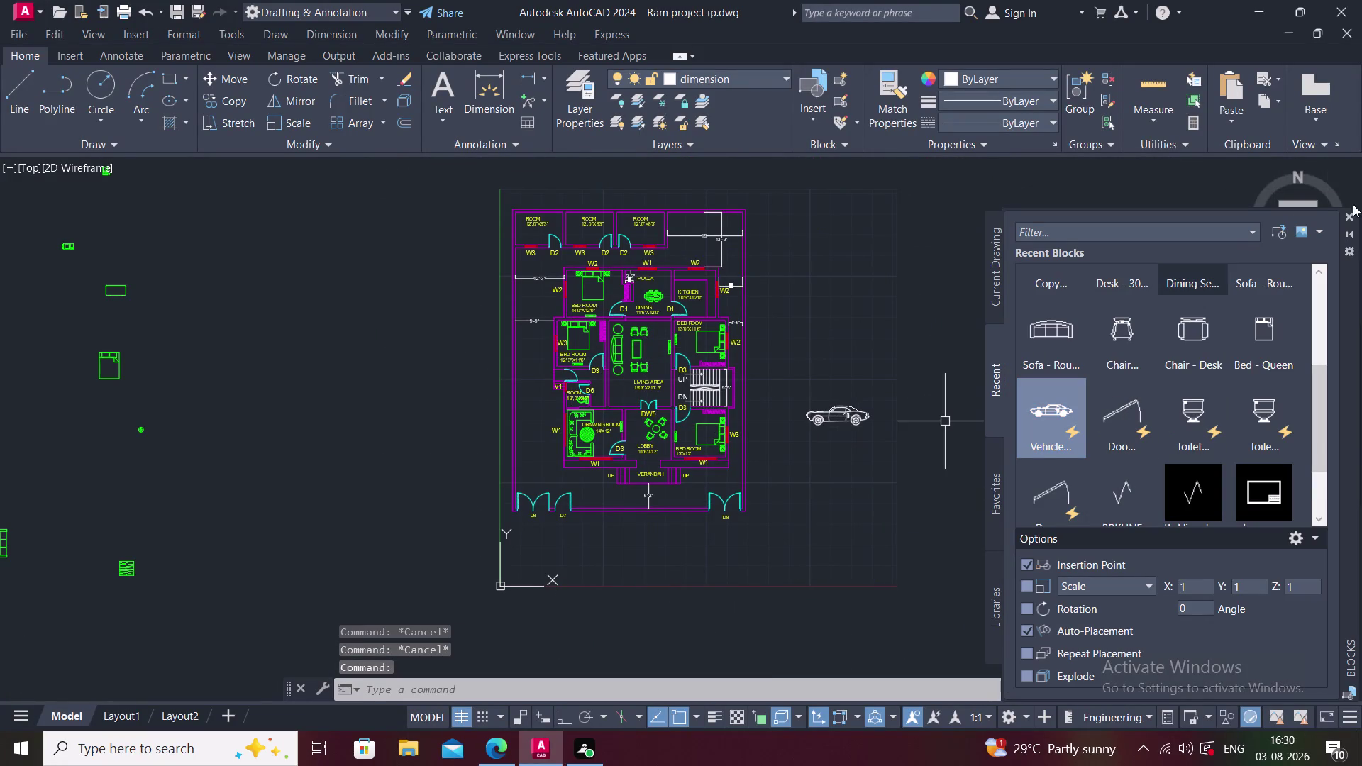
click(1346, 210)
scroll(up, 3)
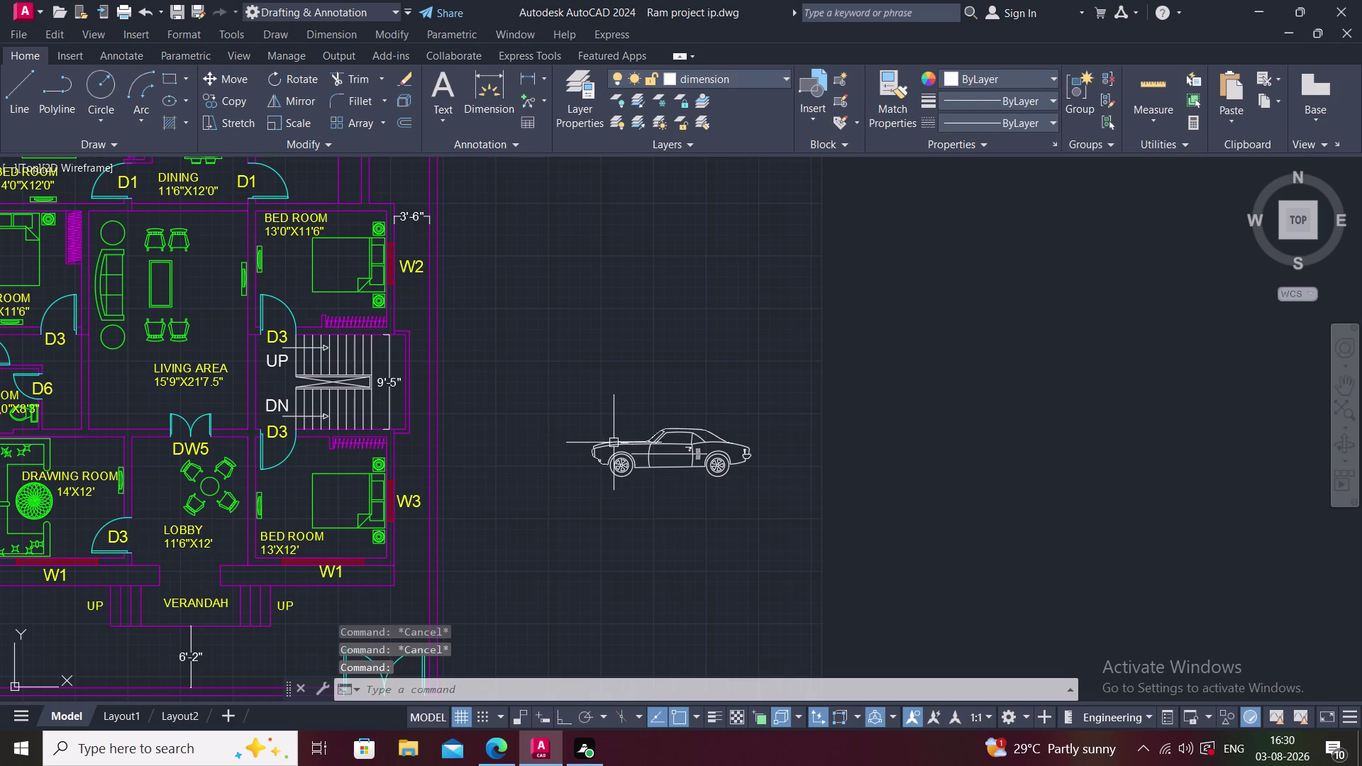
Switch the inserted car block's visibility to Sports Car (Top).
click(613, 443)
click(596, 475)
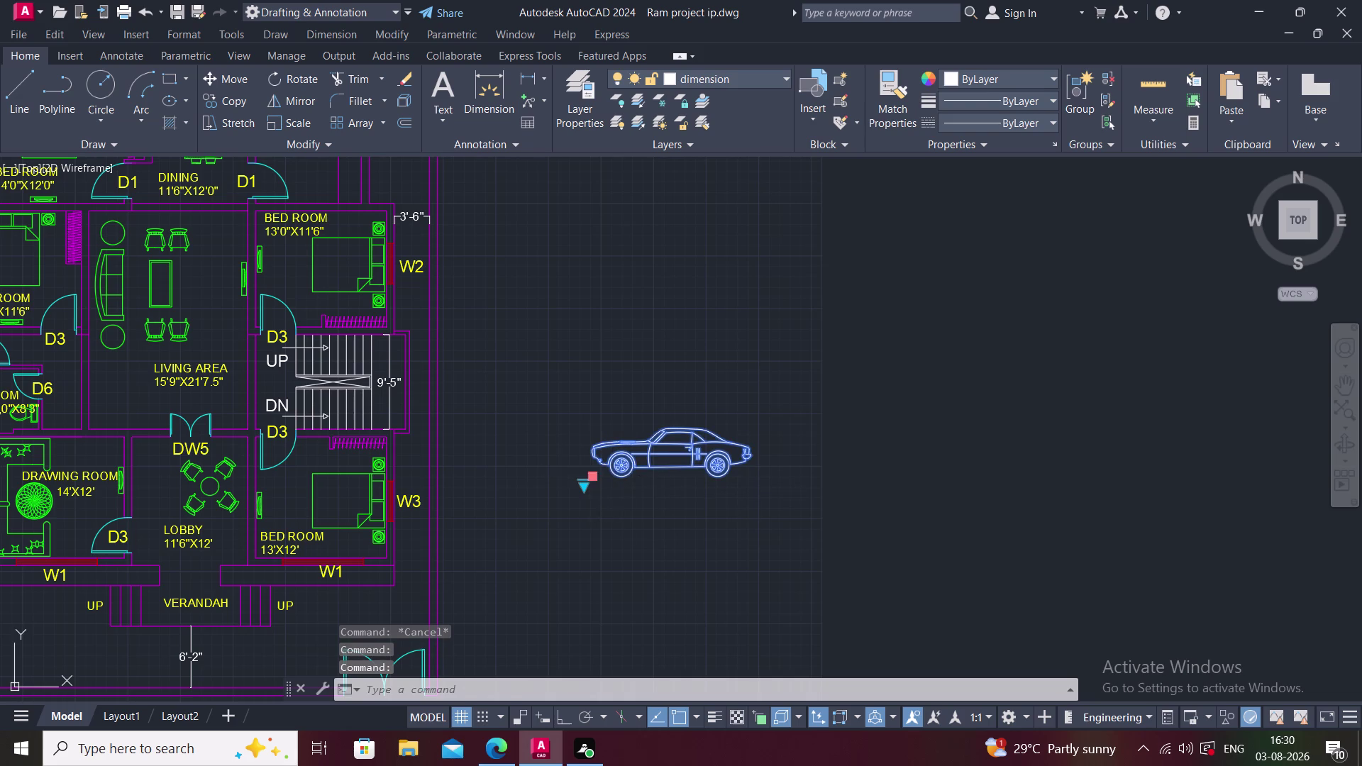
key(Escape)
click(583, 486)
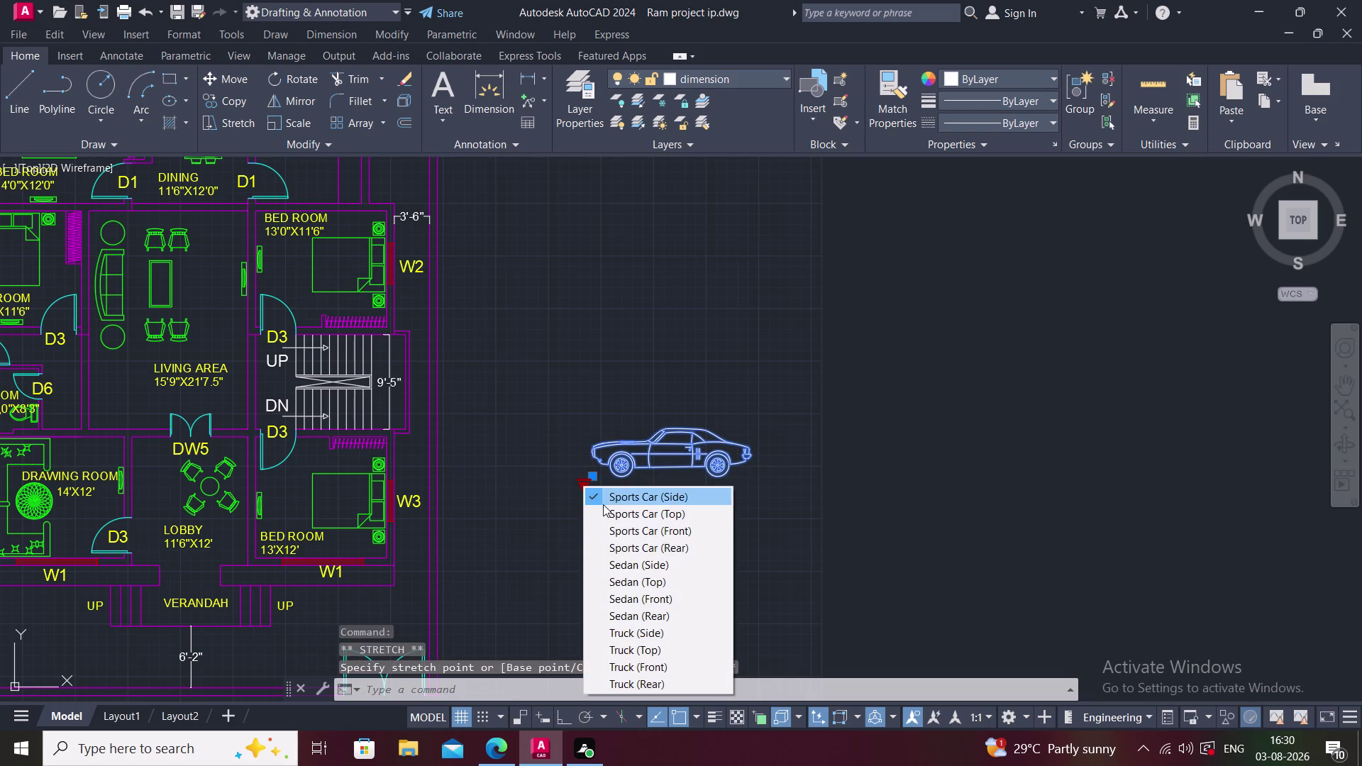
click(656, 517)
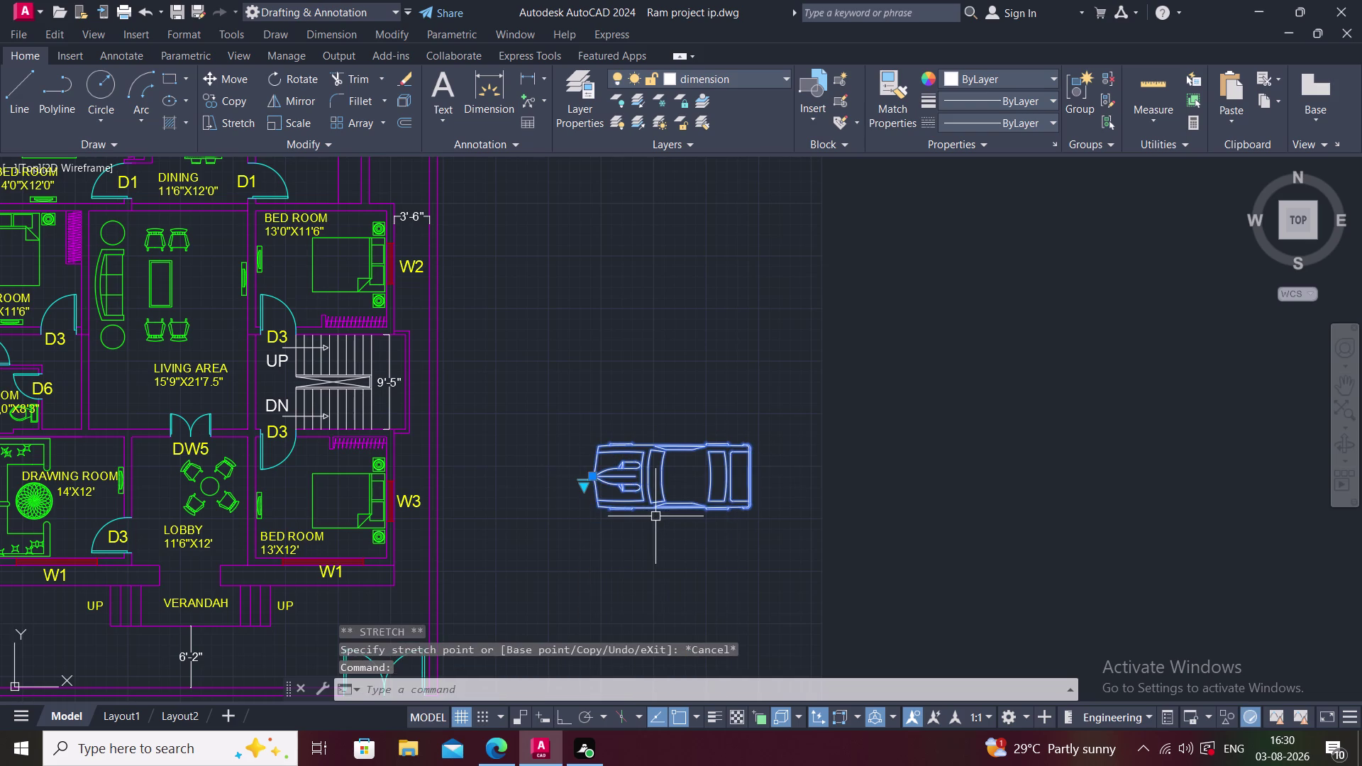
Cancel an accidental stretch and window-select the sports car.
click(676, 405)
key(Escape)
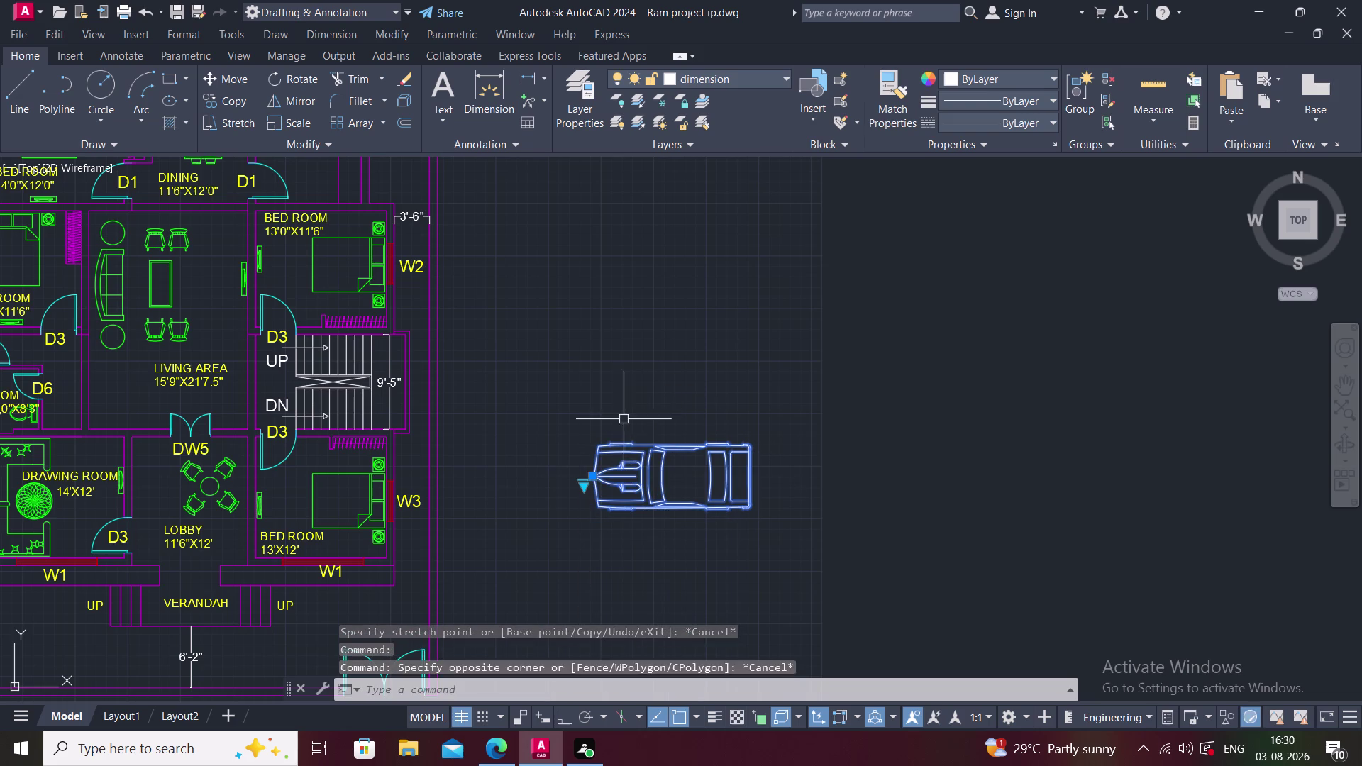
key(Escape)
click(571, 418)
click(779, 545)
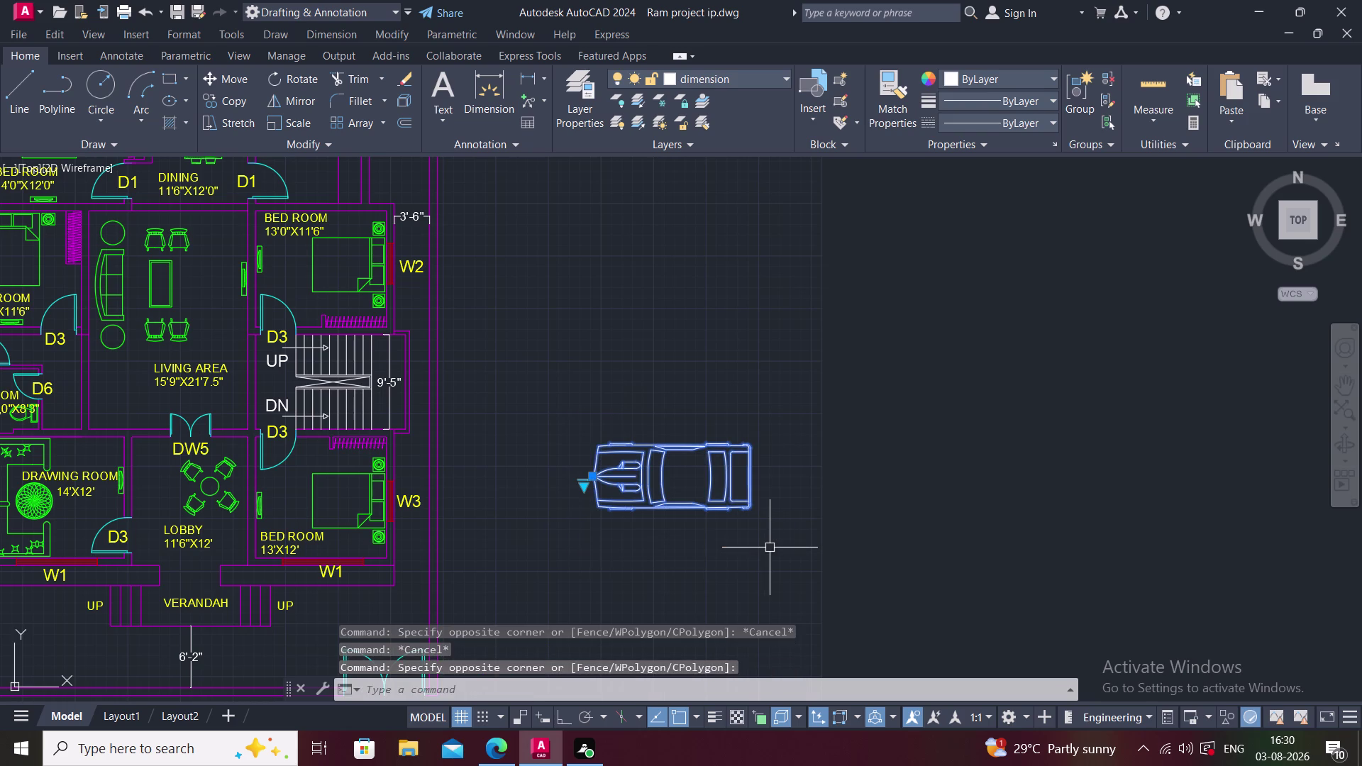
Rotate the sports car 90° with RO and Ortho on, about a point below it.
text(RO)
key(space)
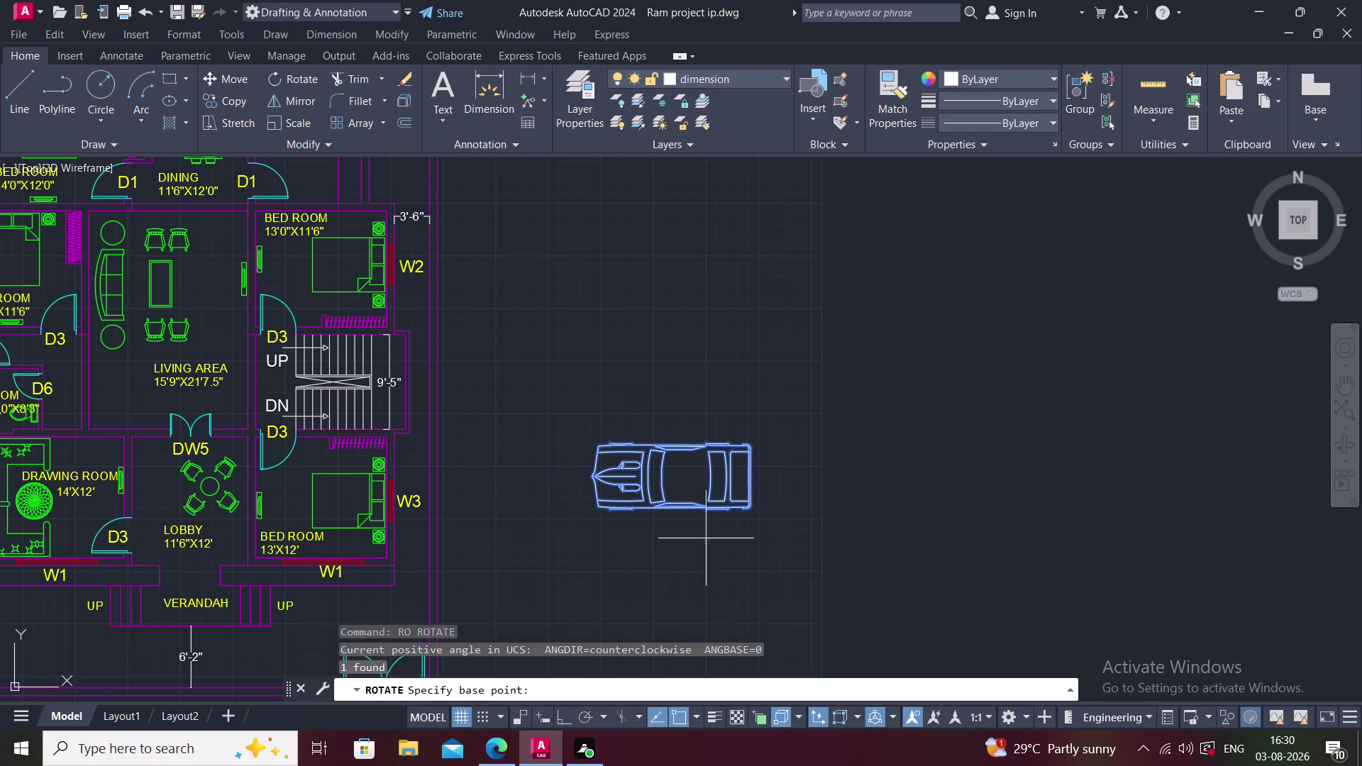
click(599, 506)
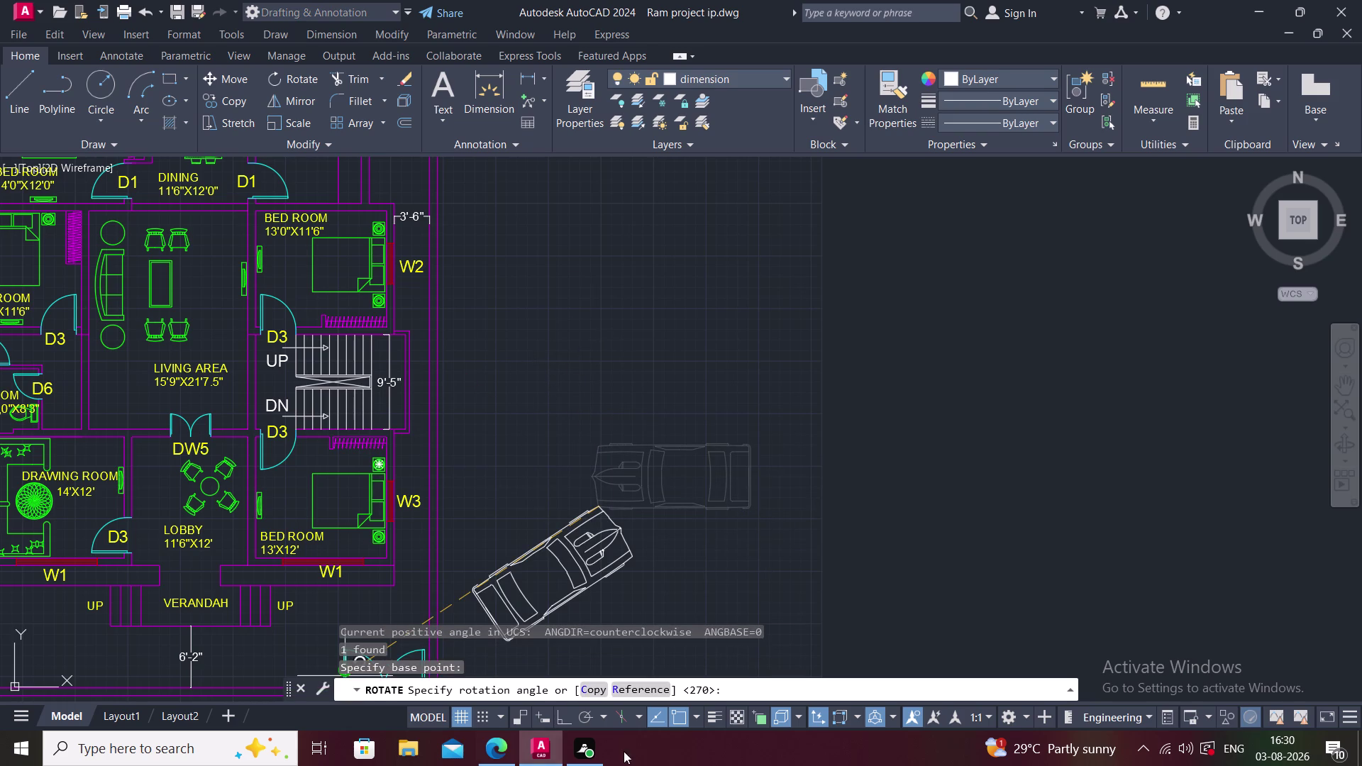
key(F8)
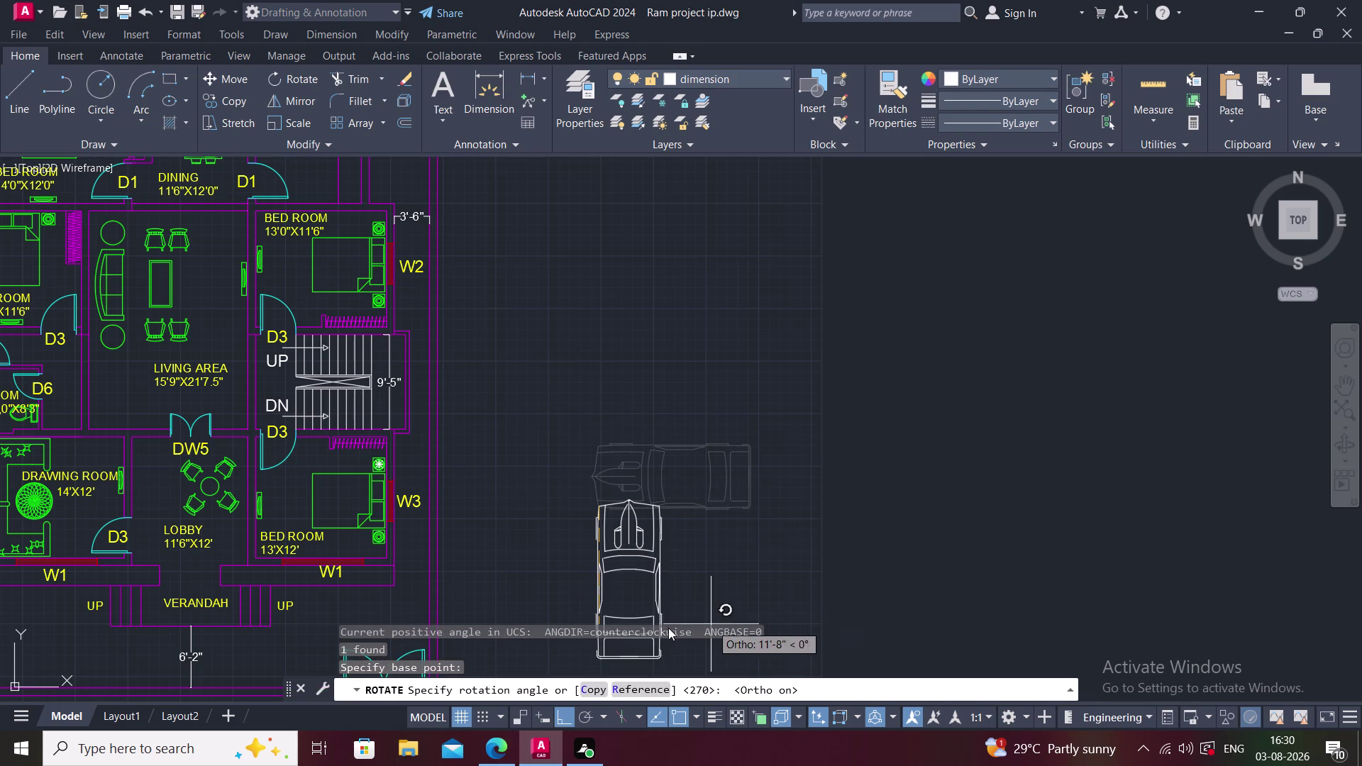
click(667, 595)
End the rotation and window-select the upright car.
middle_drag(667, 581, 683, 500)
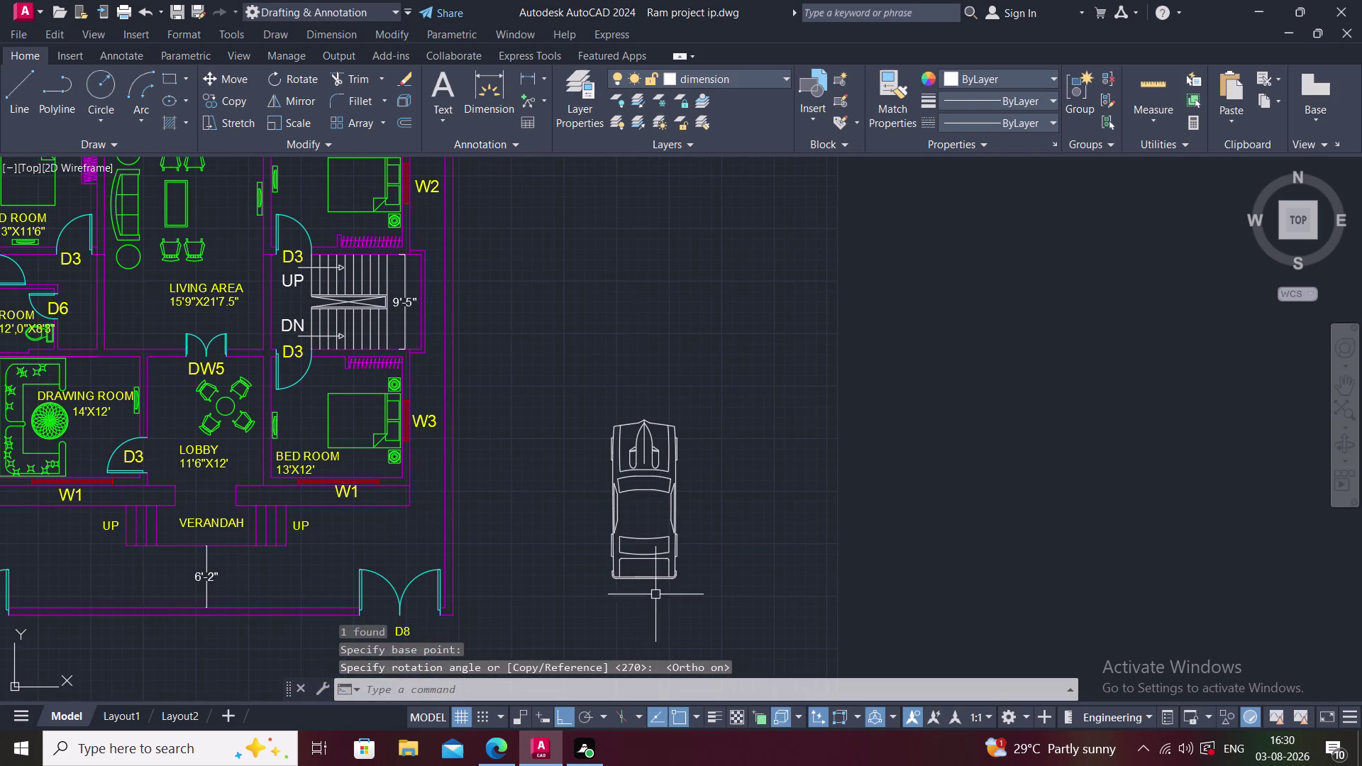
key(Escape)
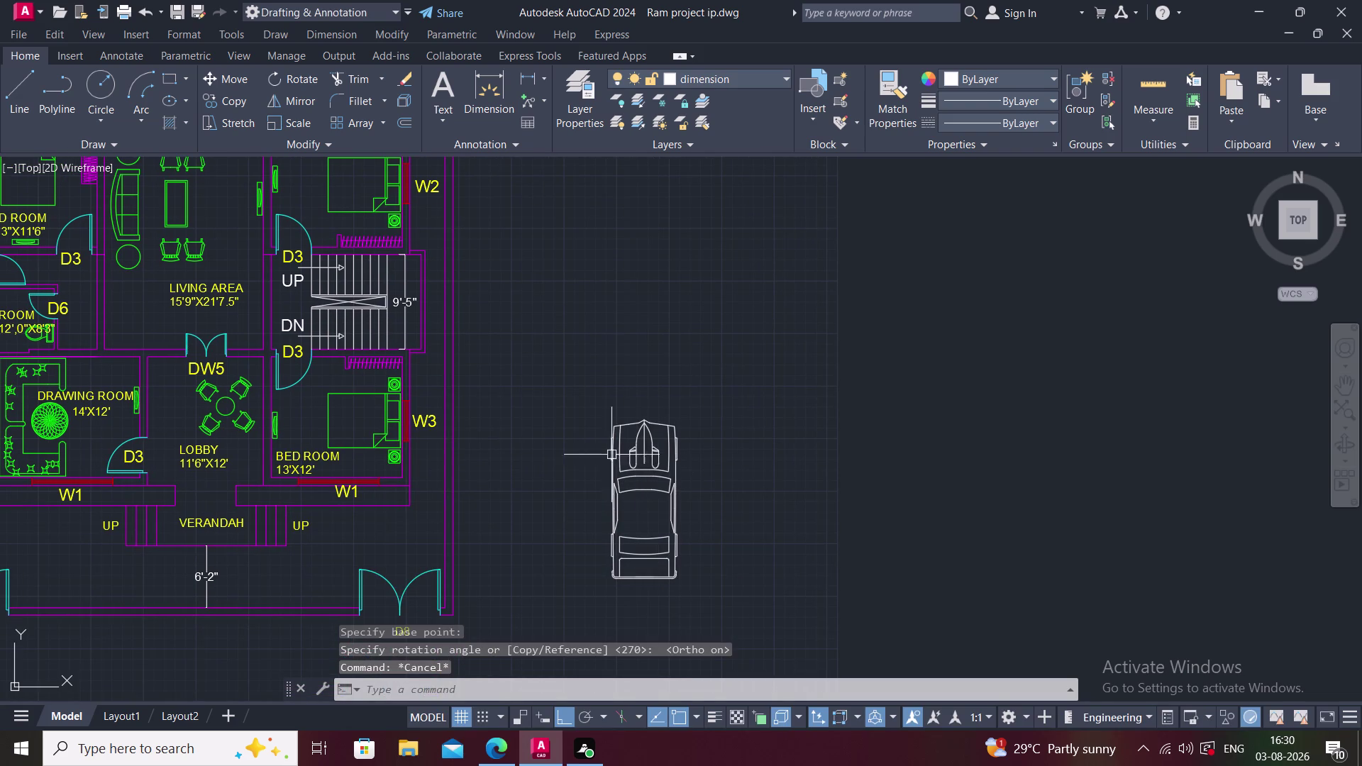
click(584, 400)
click(730, 613)
middle_drag(742, 569, 755, 510)
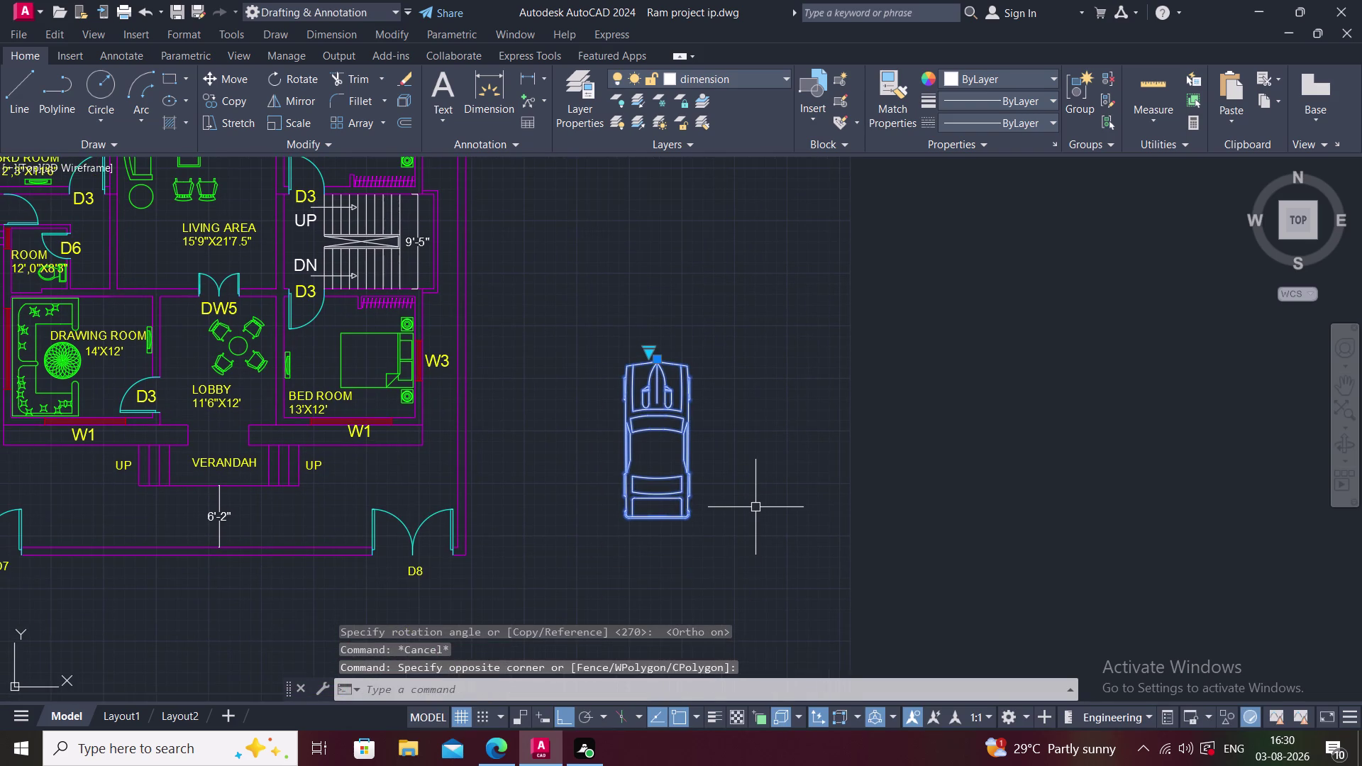
Start copying the car with CO from a base point on it, with Ortho off.
key(c)
text(O)
key(space)
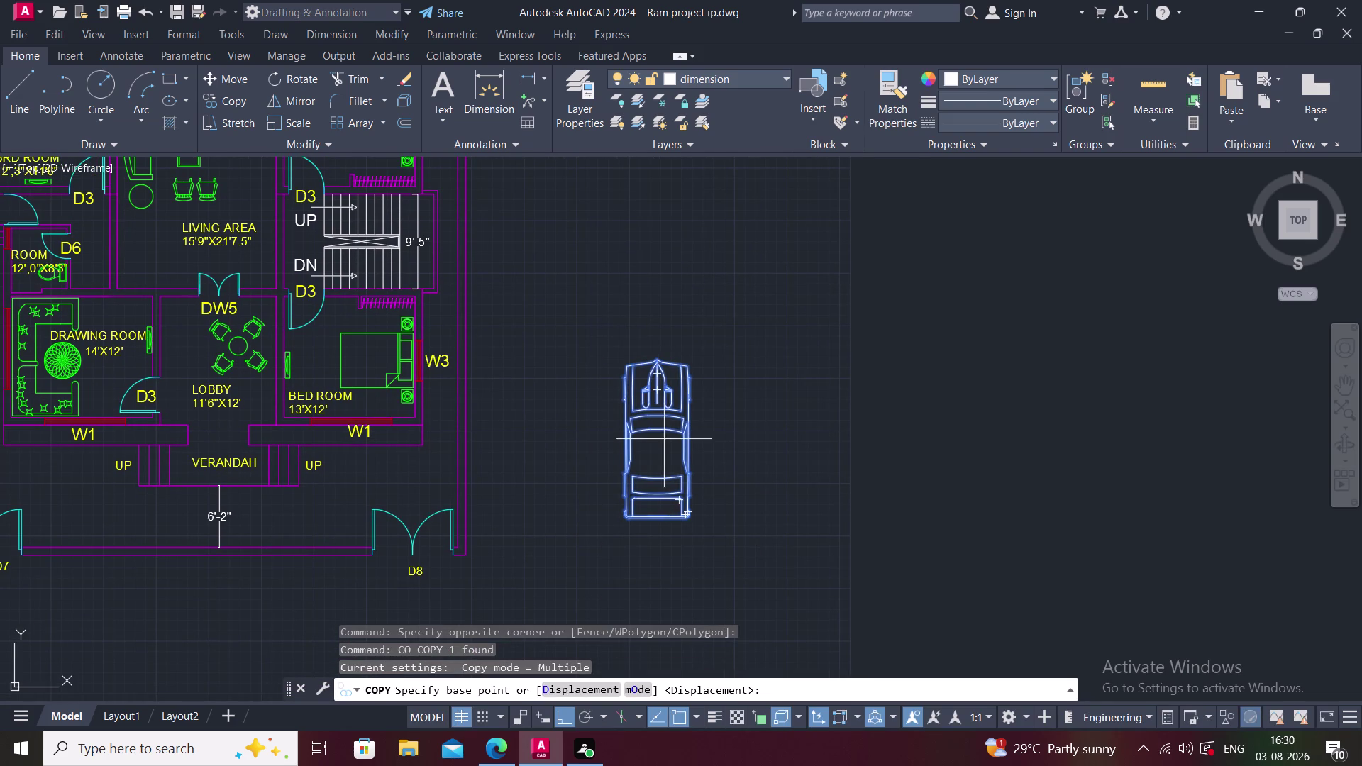
click(656, 364)
scroll(down, 3)
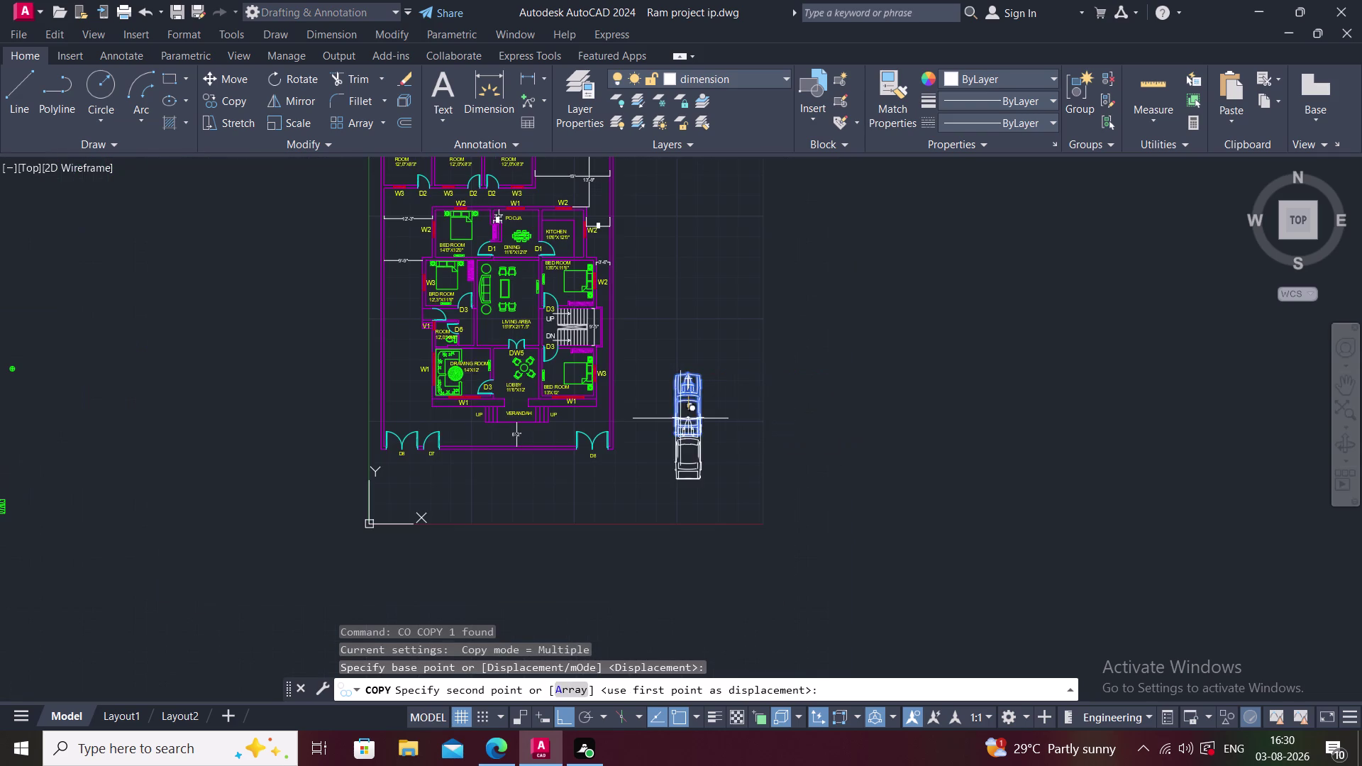
key(F8)
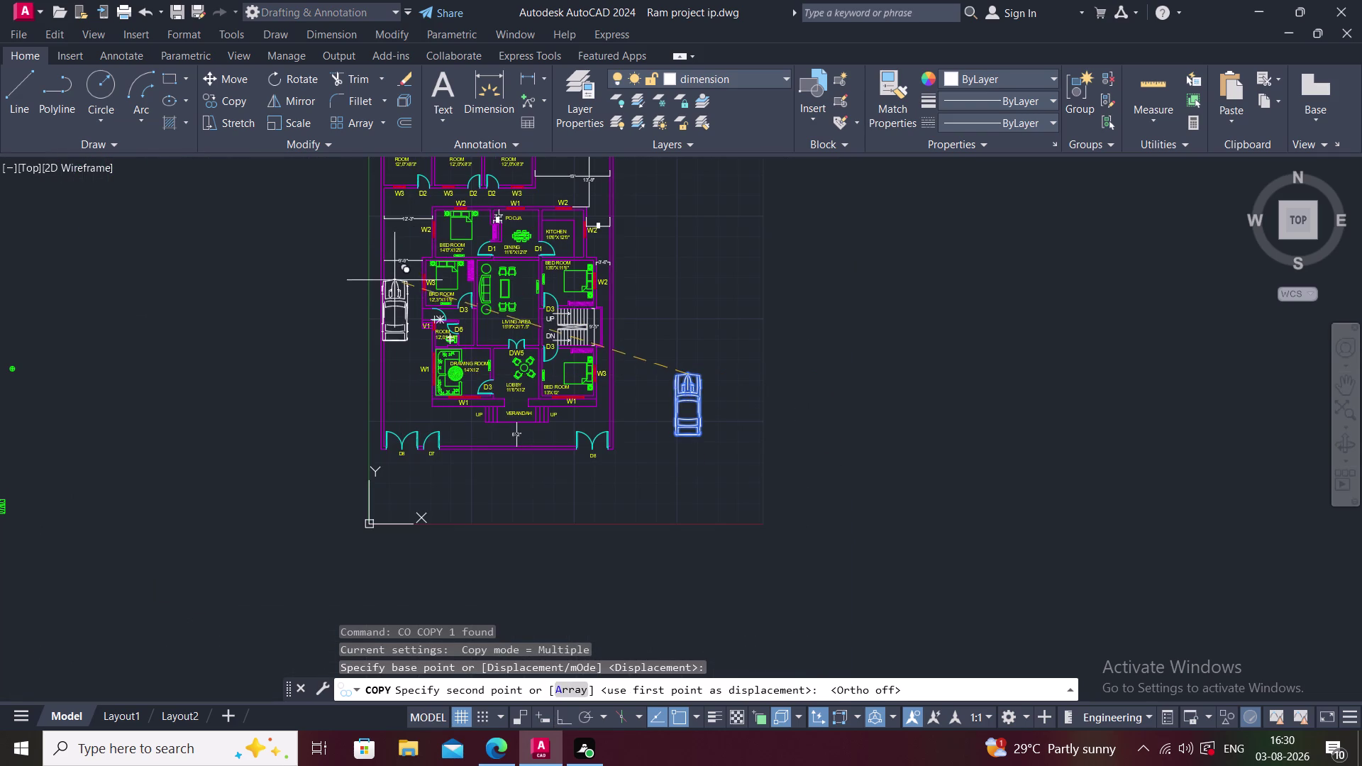
Place car copies beside the BRD ROOM and the DRAWING ROOM.
scroll(up, 3)
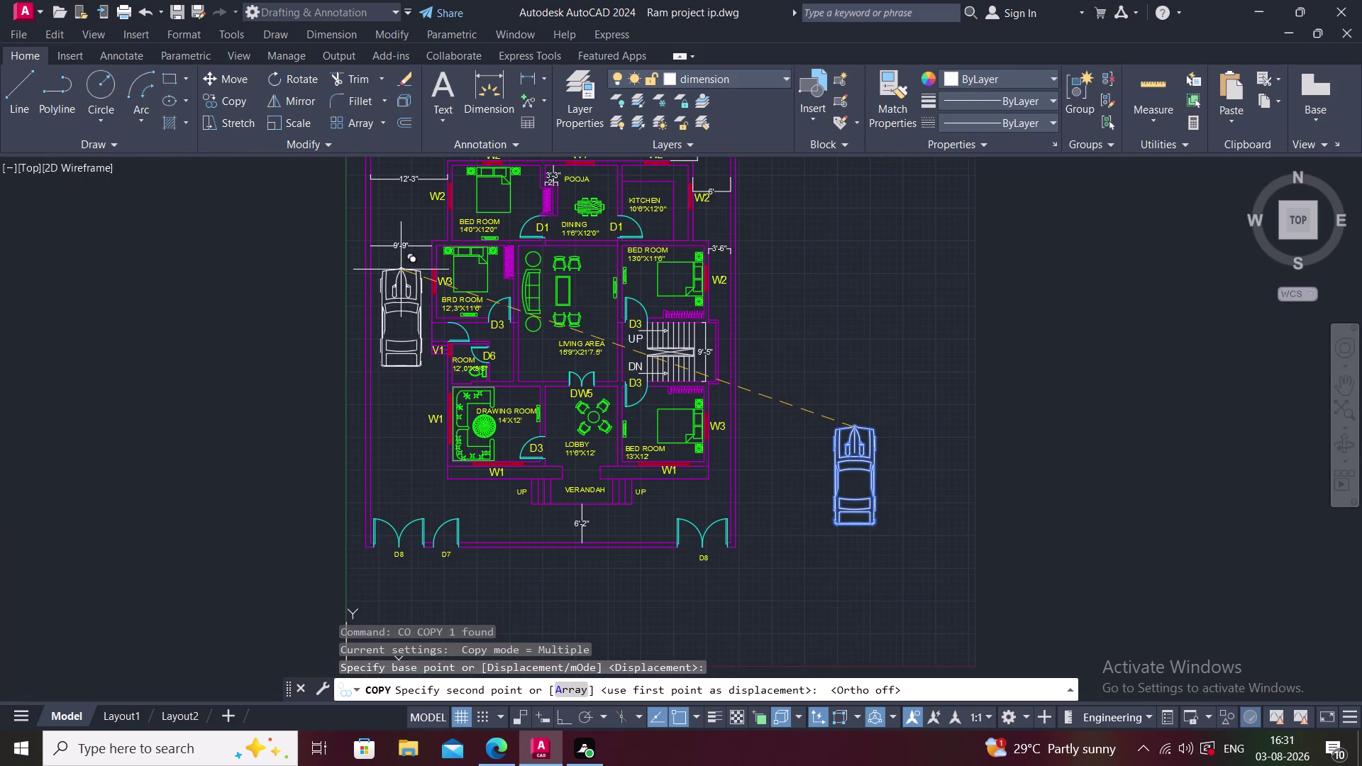
scroll(up, 3)
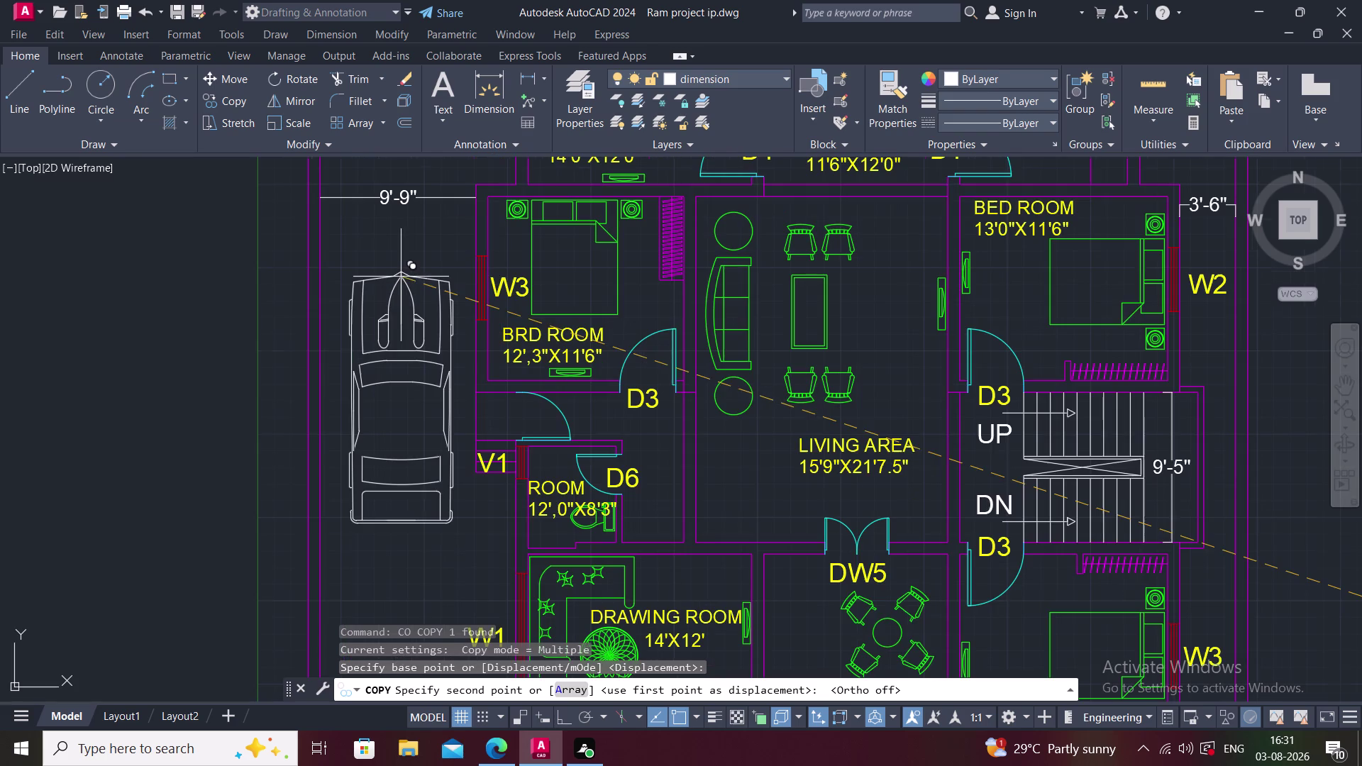
click(394, 277)
scroll(down, 3)
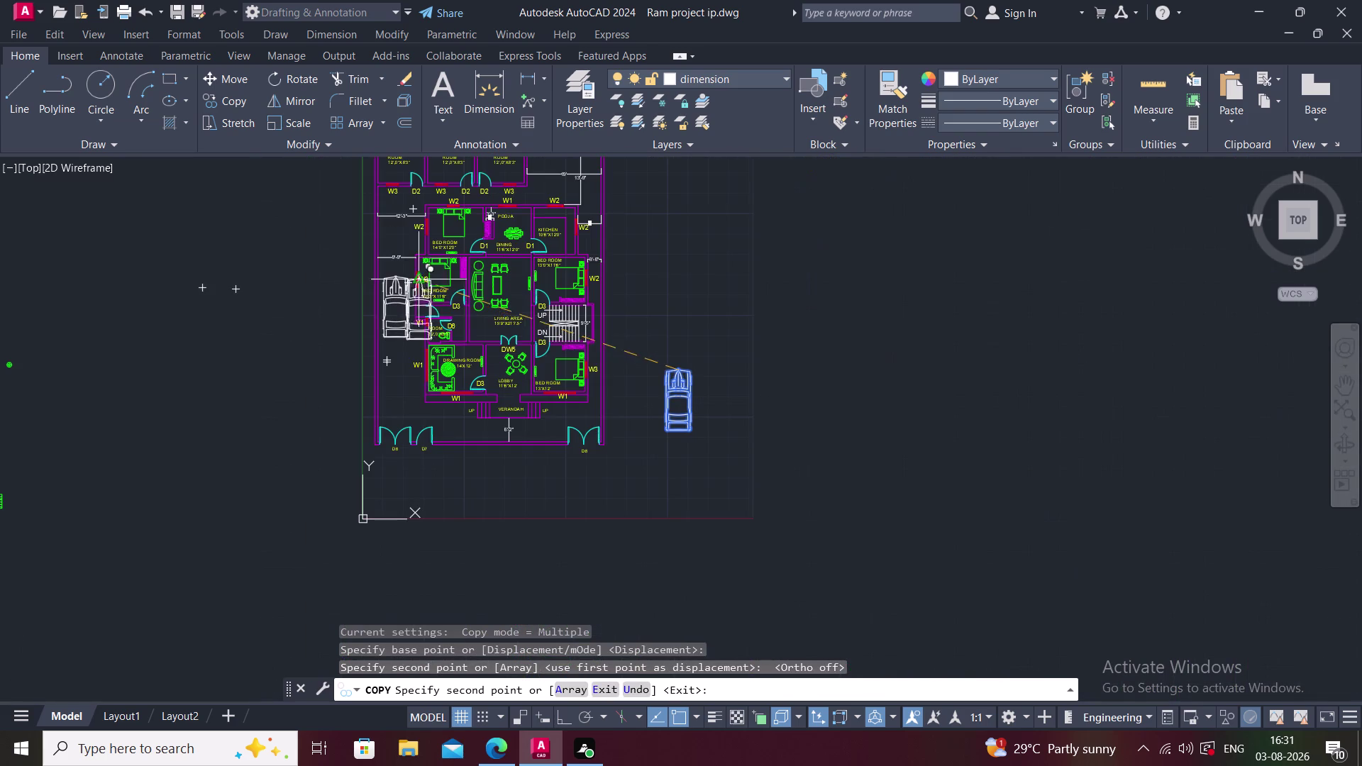
scroll(up, 3)
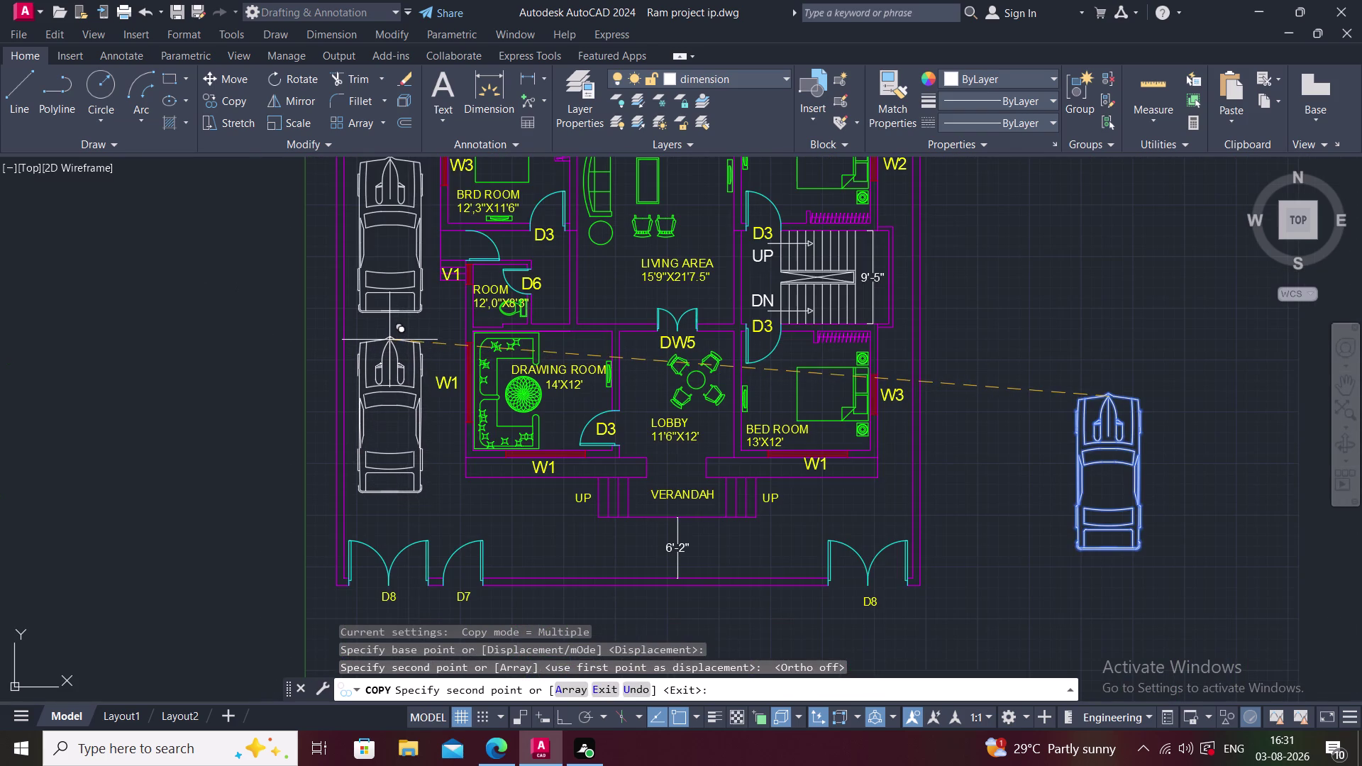
click(387, 339)
End the copy and select the lower car copy.
key(Escape)
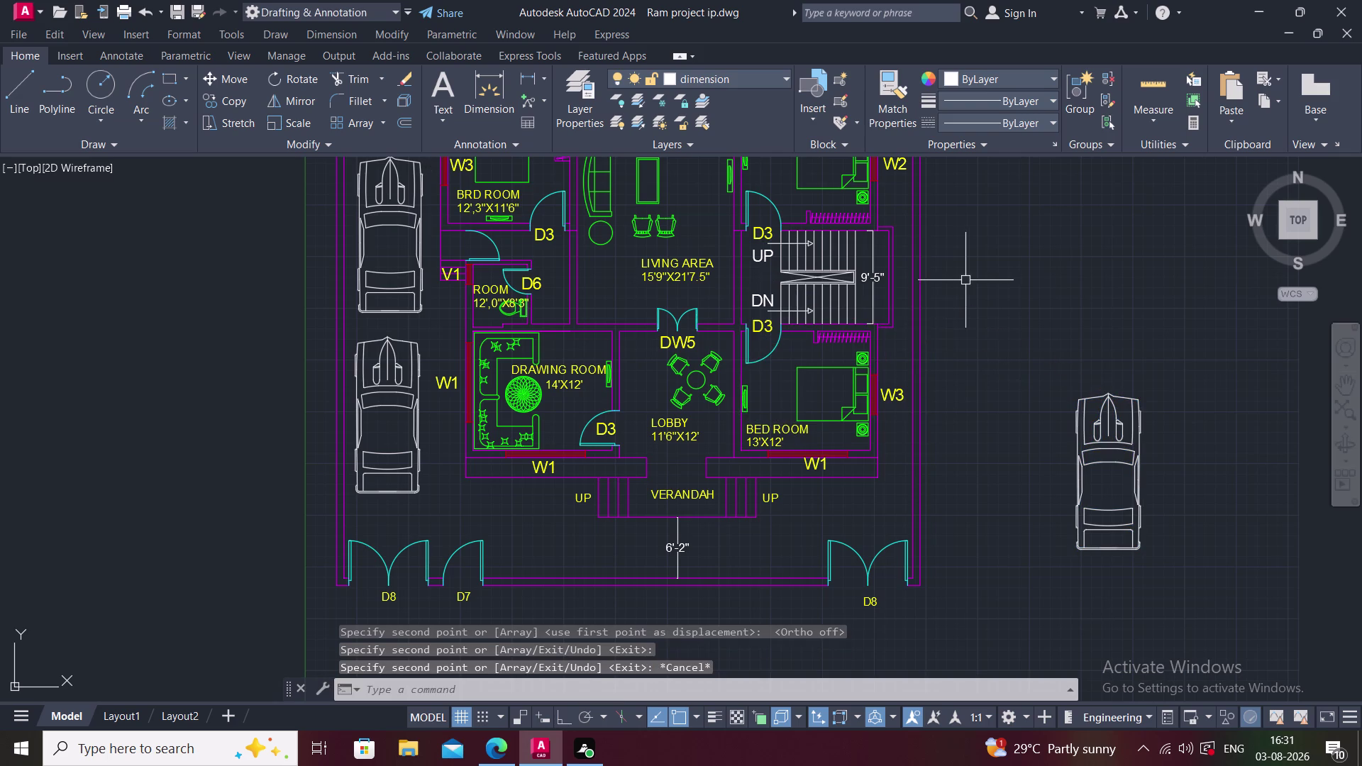
click(368, 368)
click(389, 381)
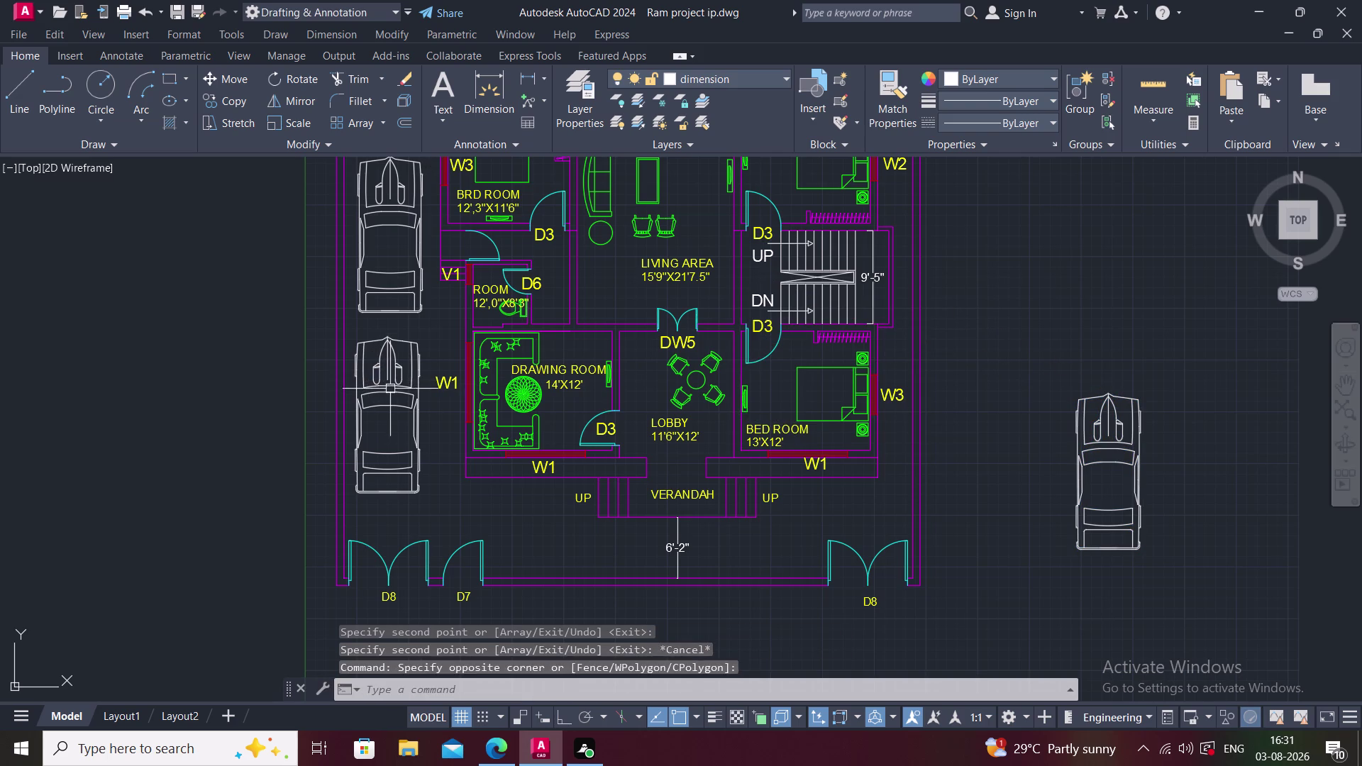
click(390, 389)
Try Sedan (Top), truck top and sports car top views on the lower car.
click(378, 330)
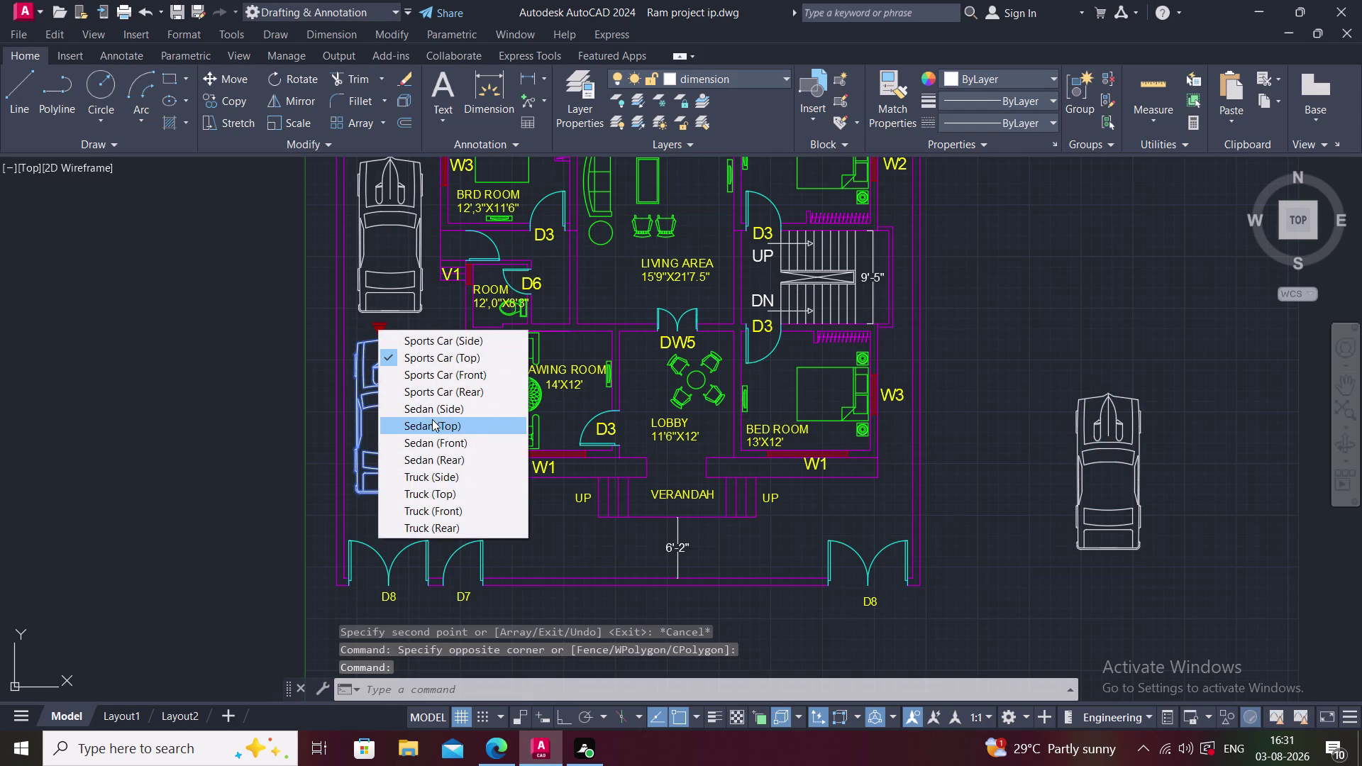
click(451, 426)
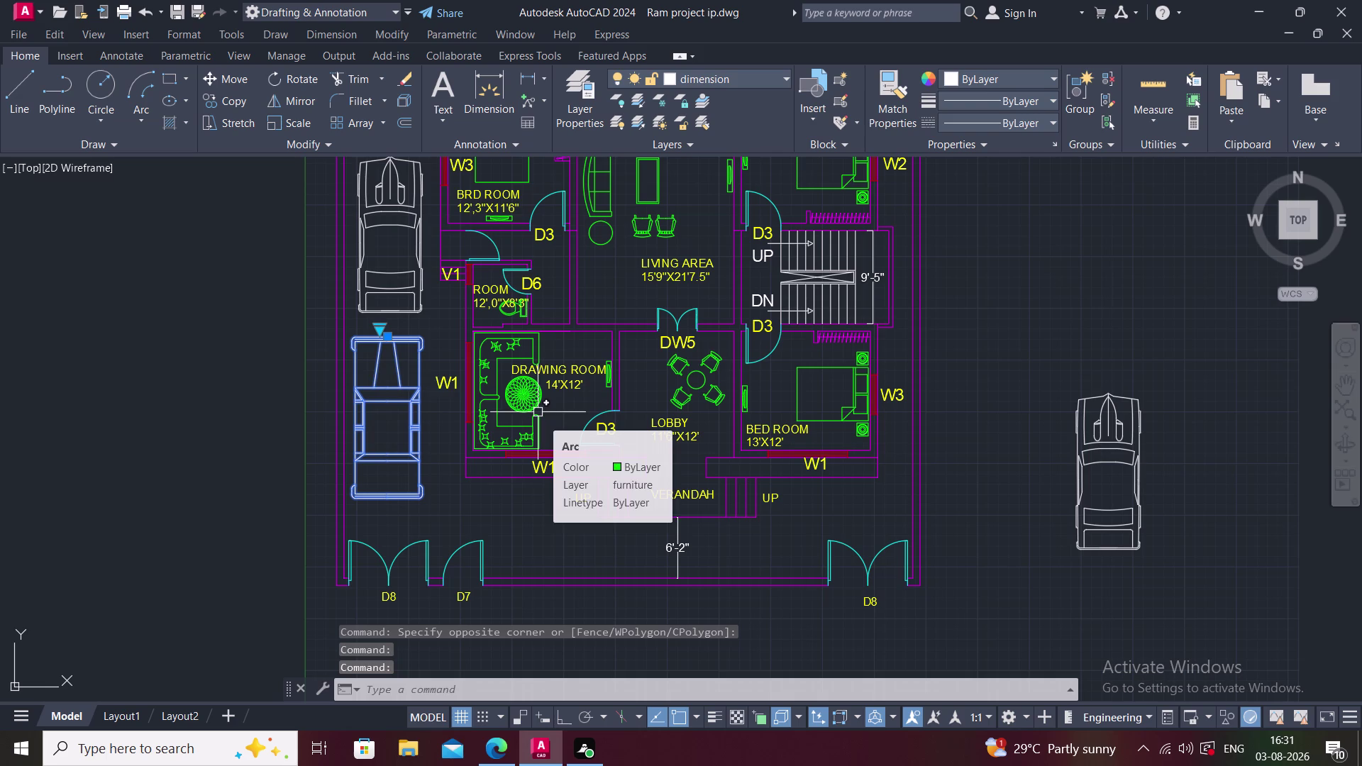
click(375, 326)
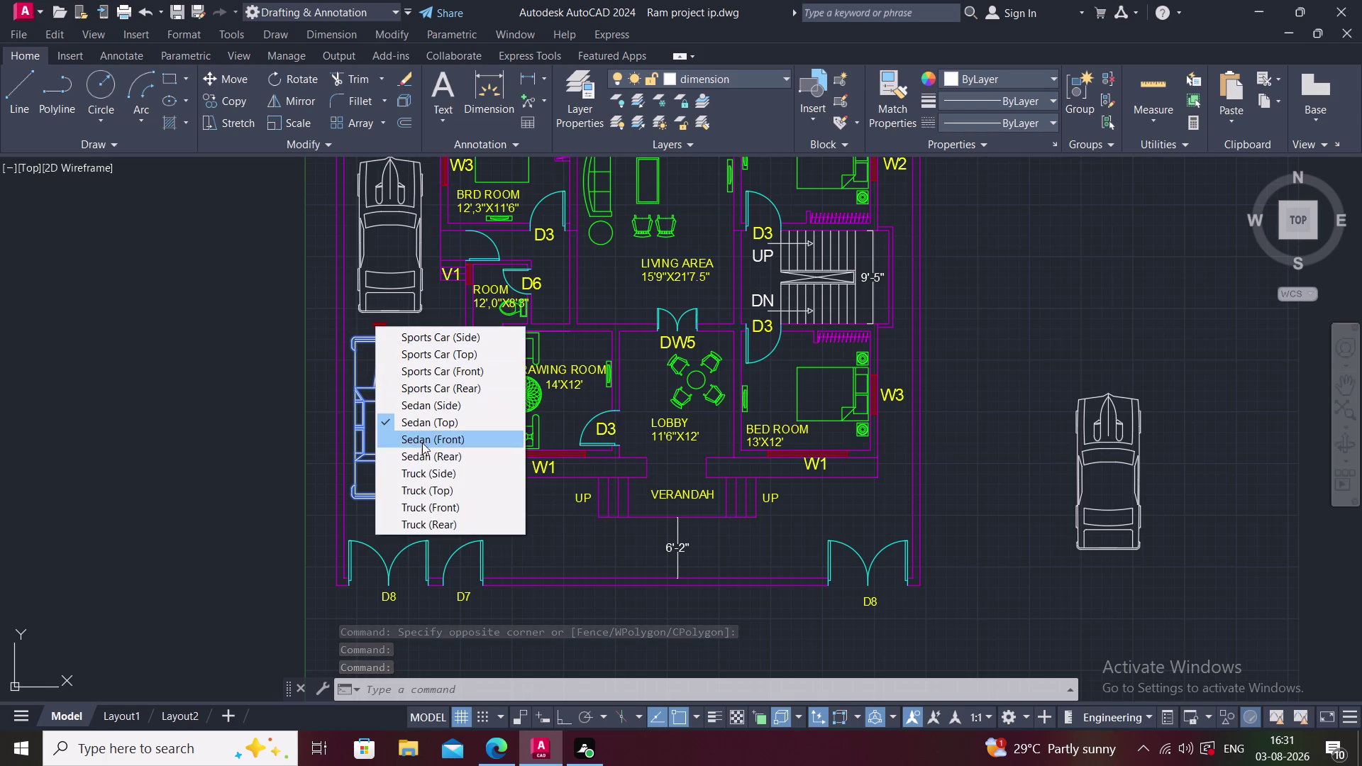
click(431, 492)
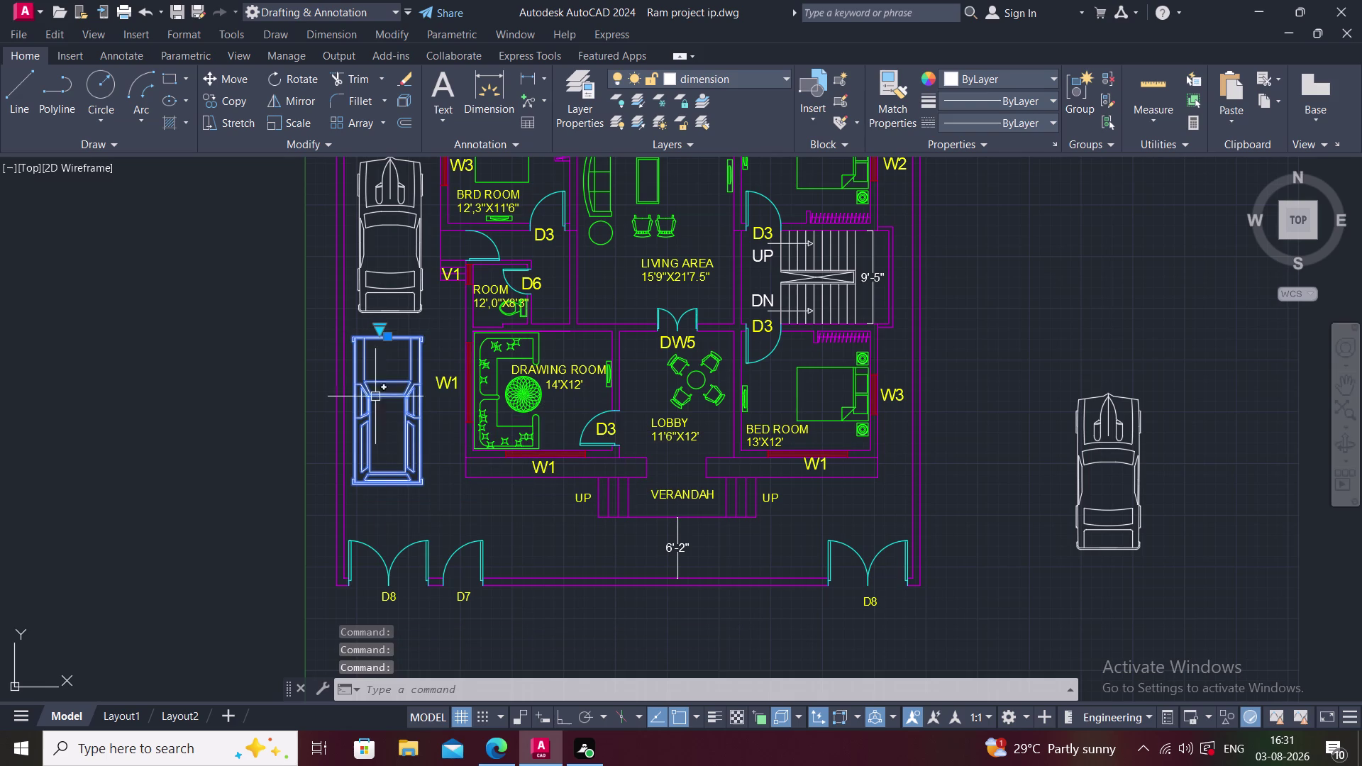
click(379, 330)
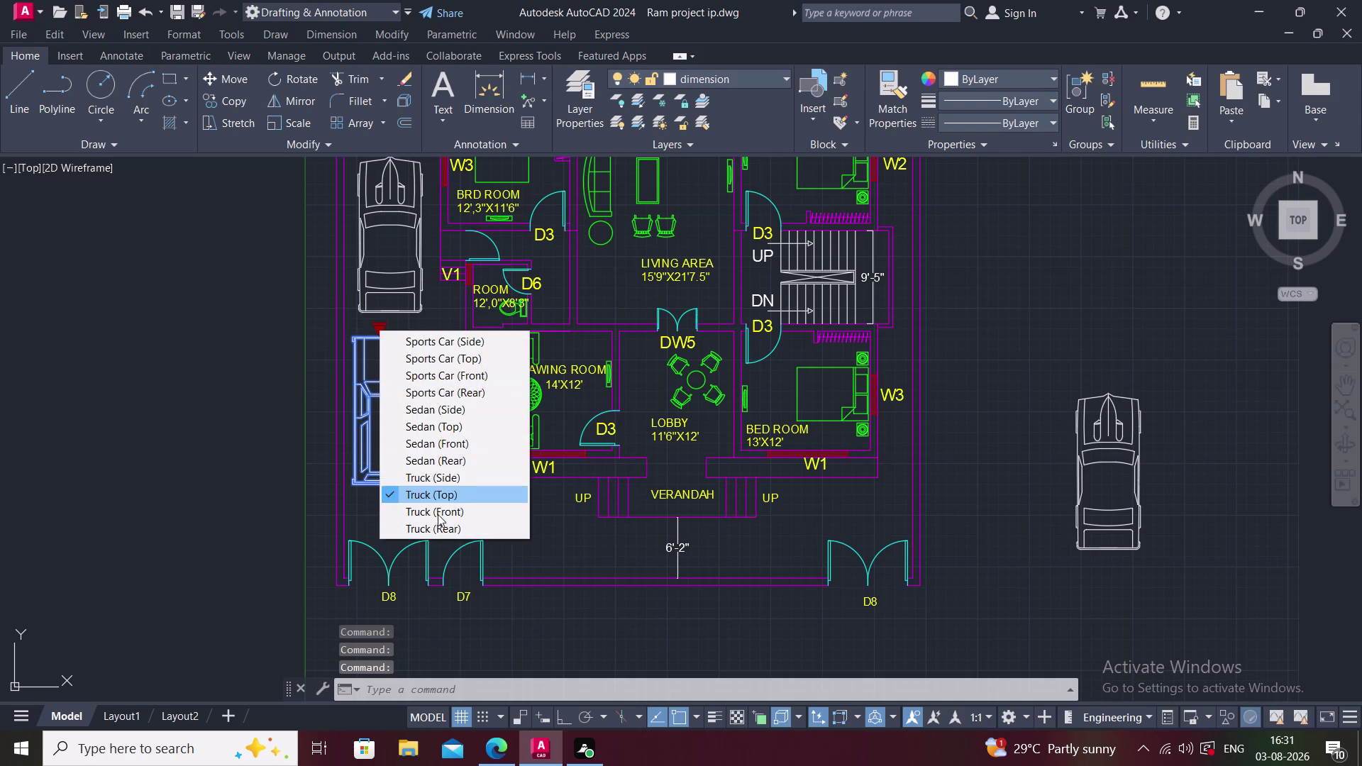
click(448, 364)
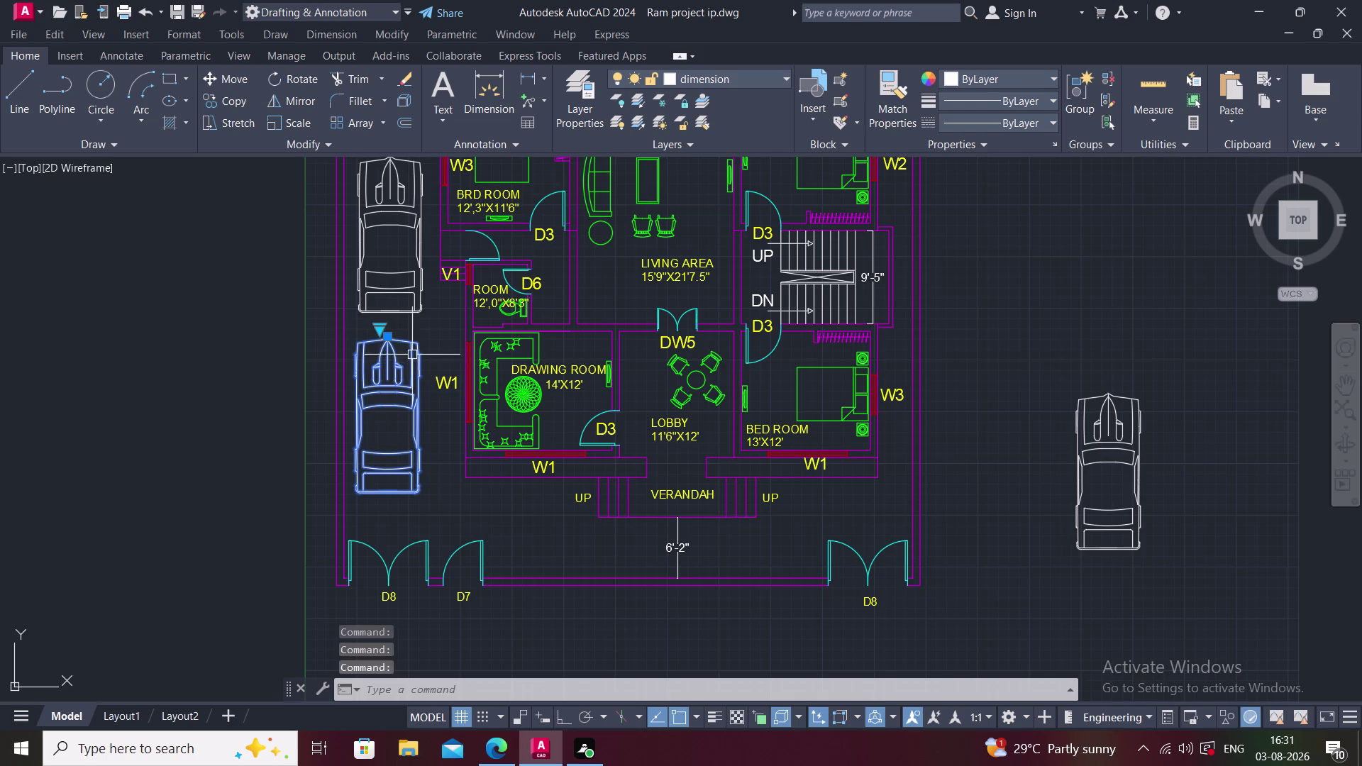
click(381, 327)
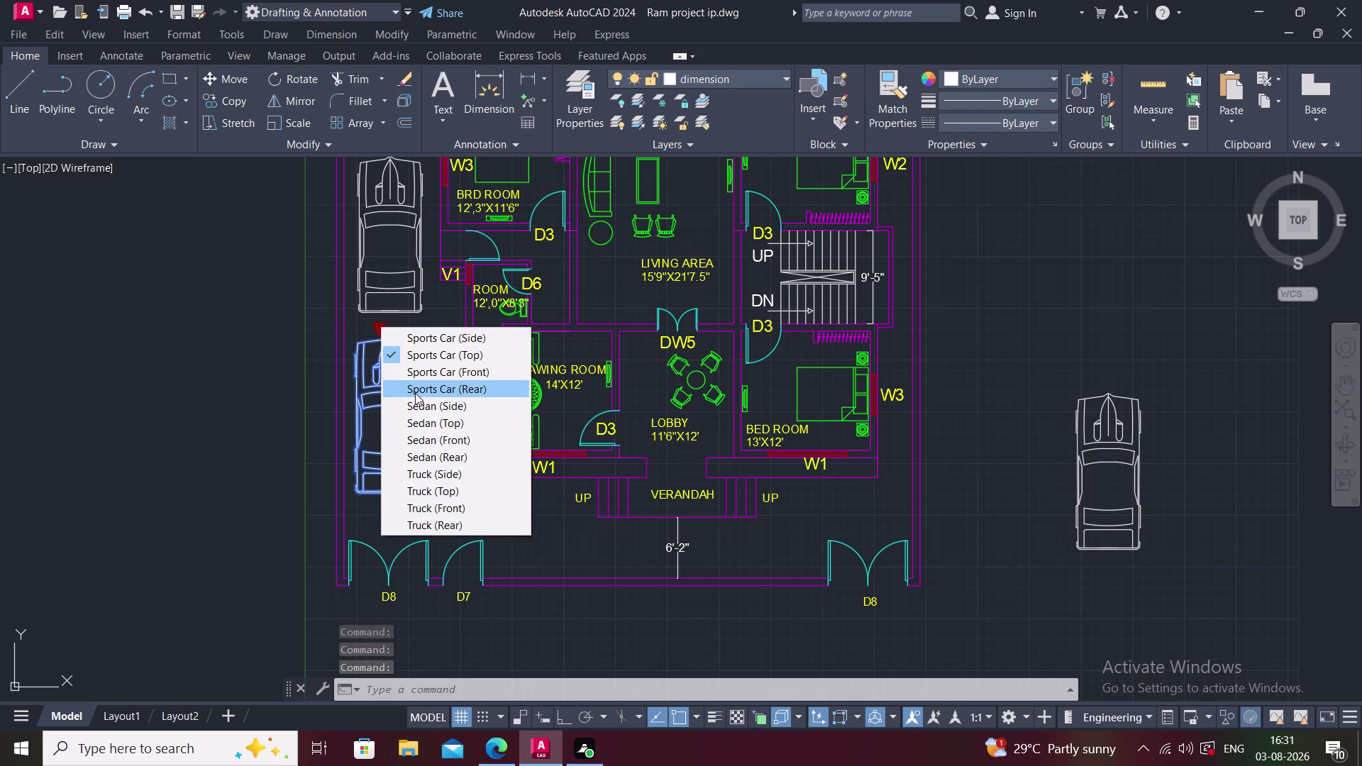
click(424, 417)
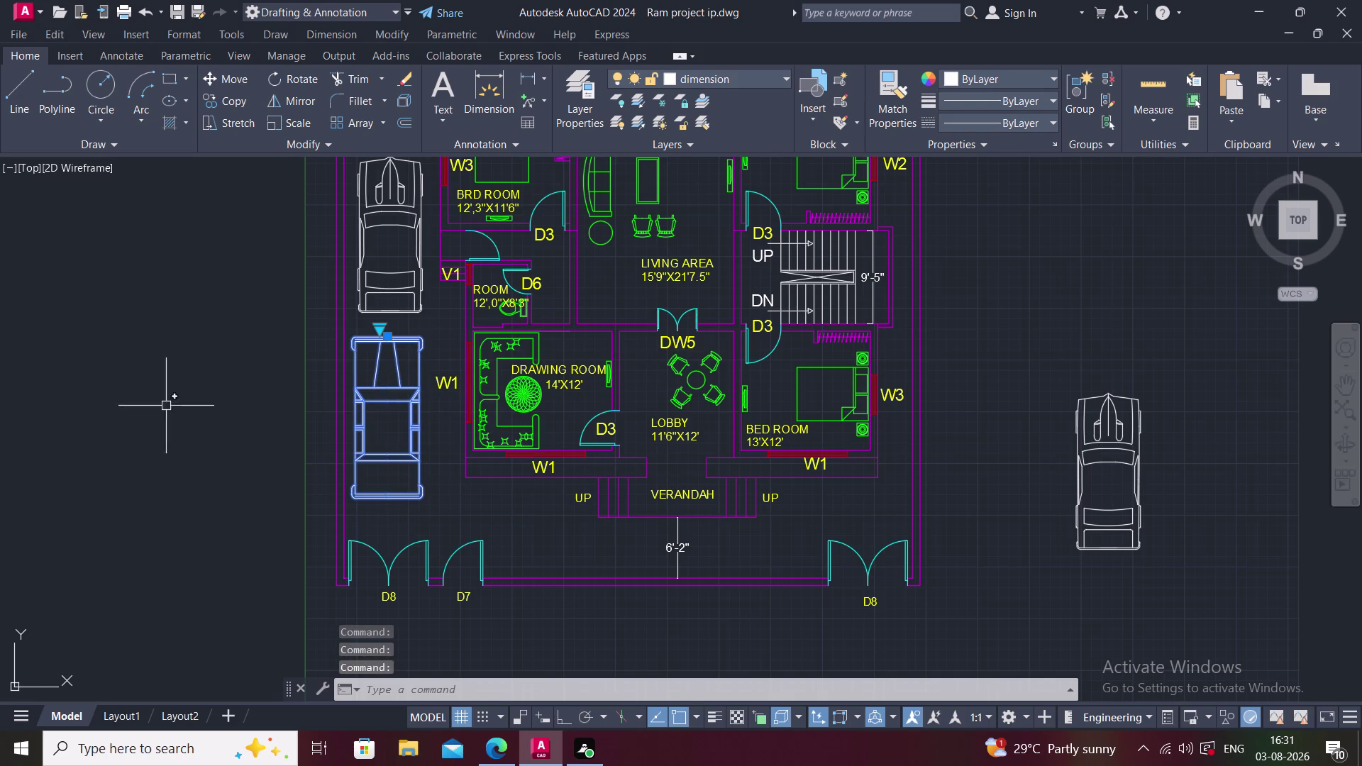
Clear the selection, recentre on the garage area and reselect the lower parked car.
click(87, 404)
key(Escape)
click(197, 388)
click(202, 385)
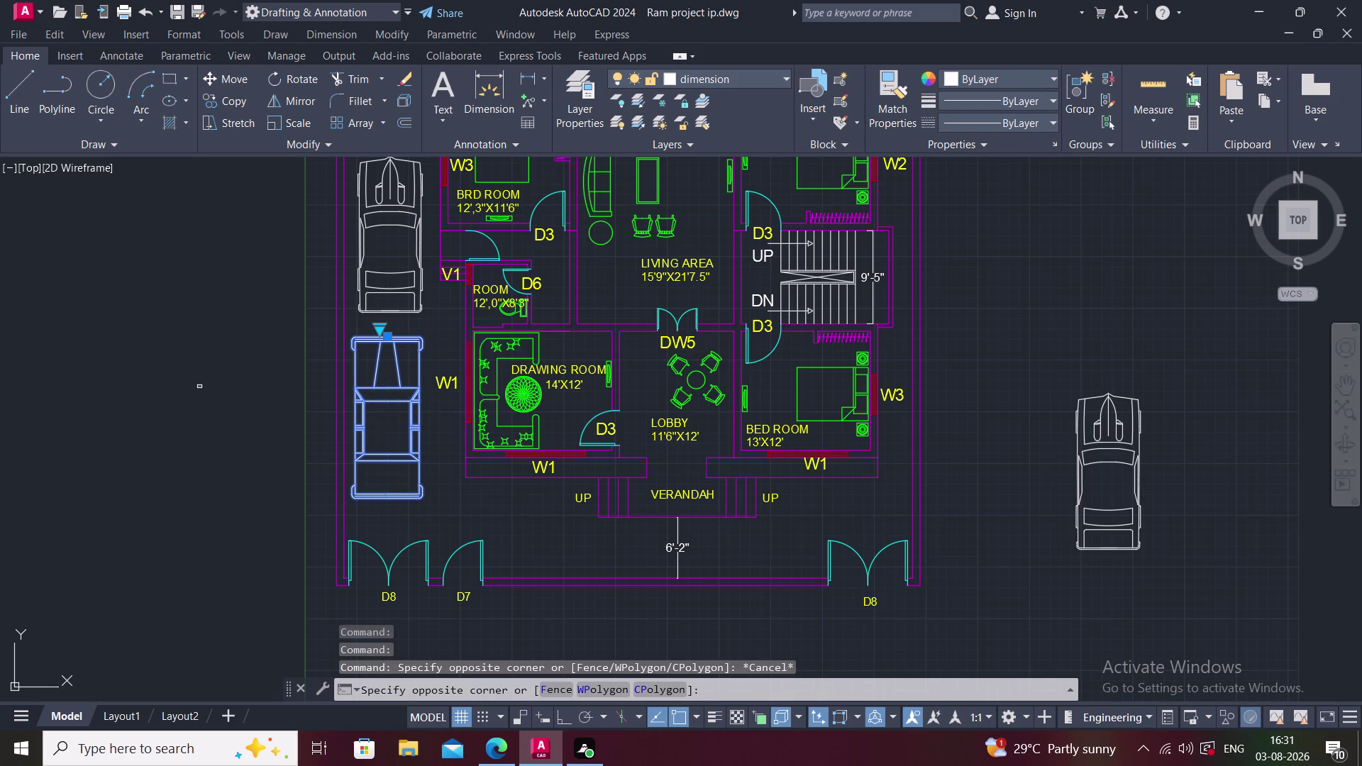
key(Escape)
middle_drag(204, 382, 181, 404)
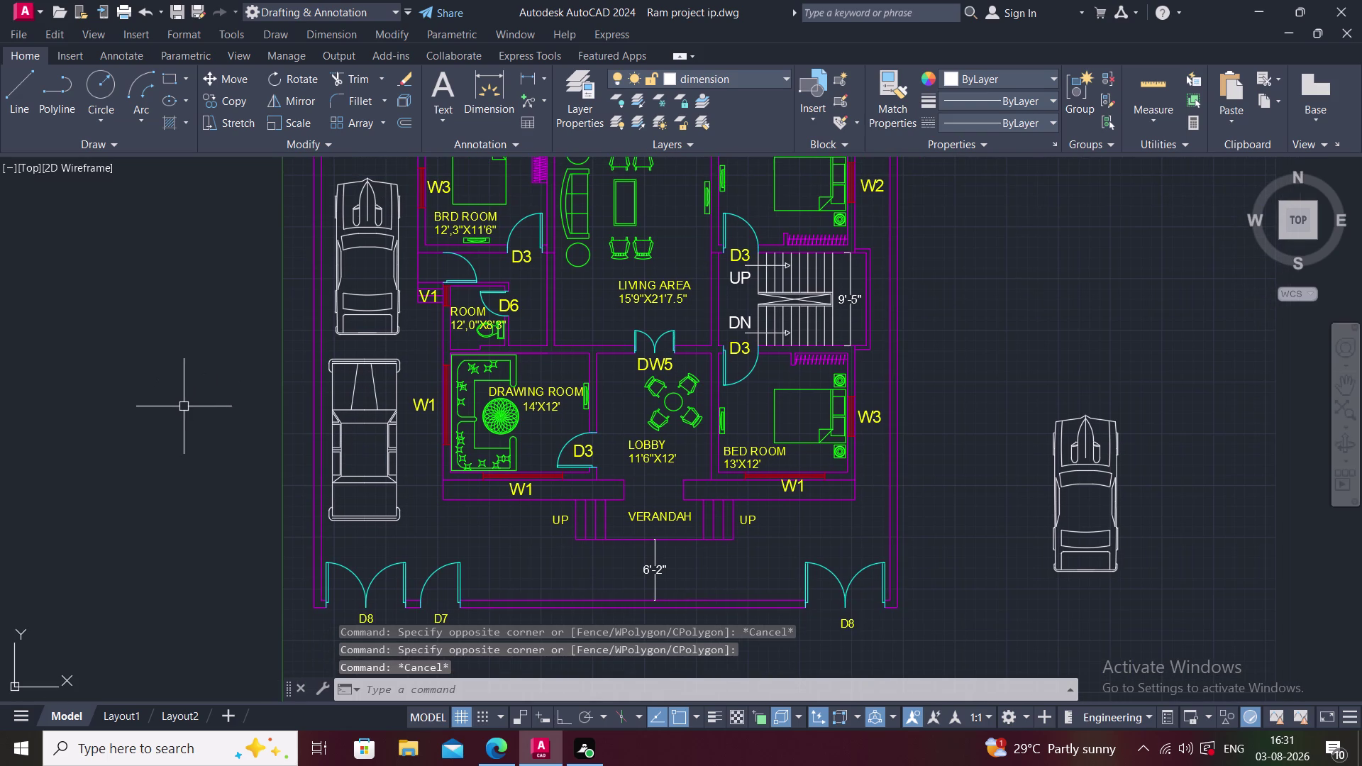
click(351, 363)
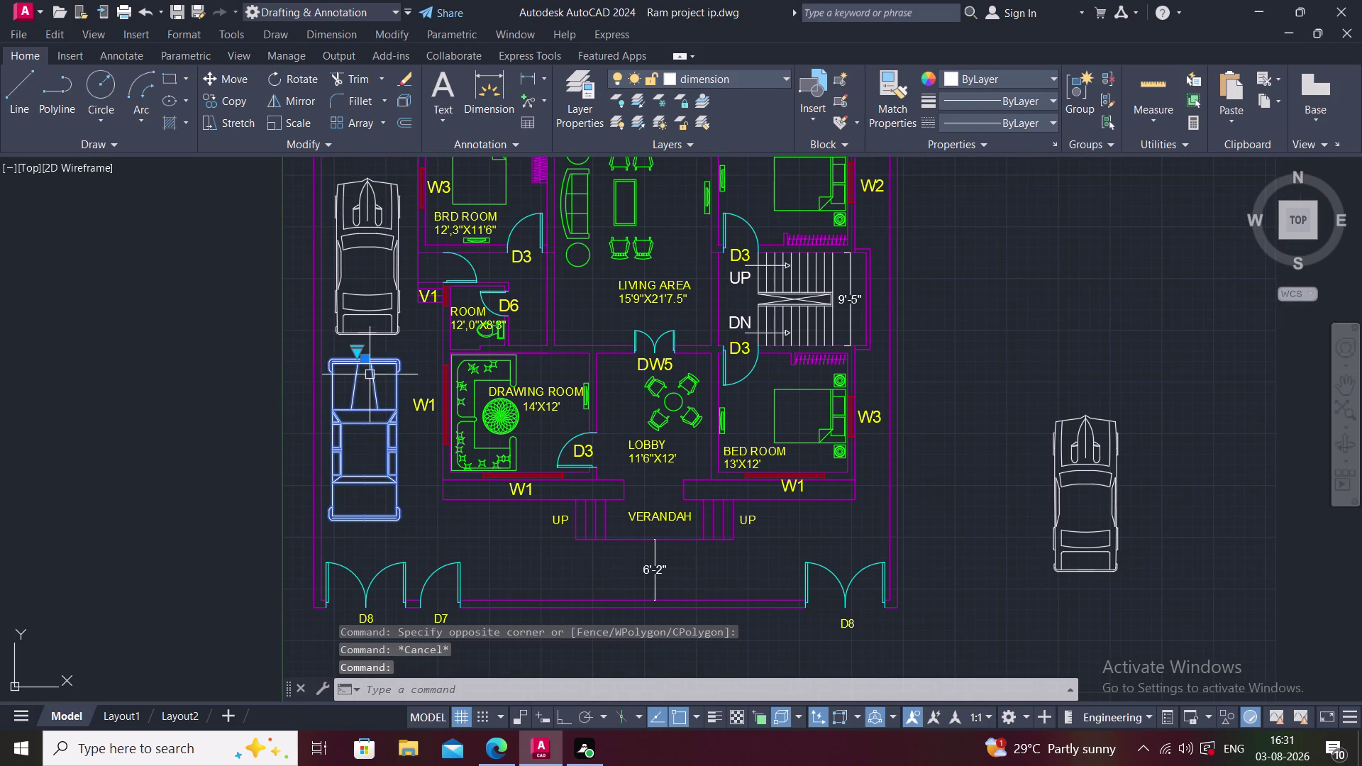
Switch the lower car to a truck side view, then back to truck top view.
click(356, 352)
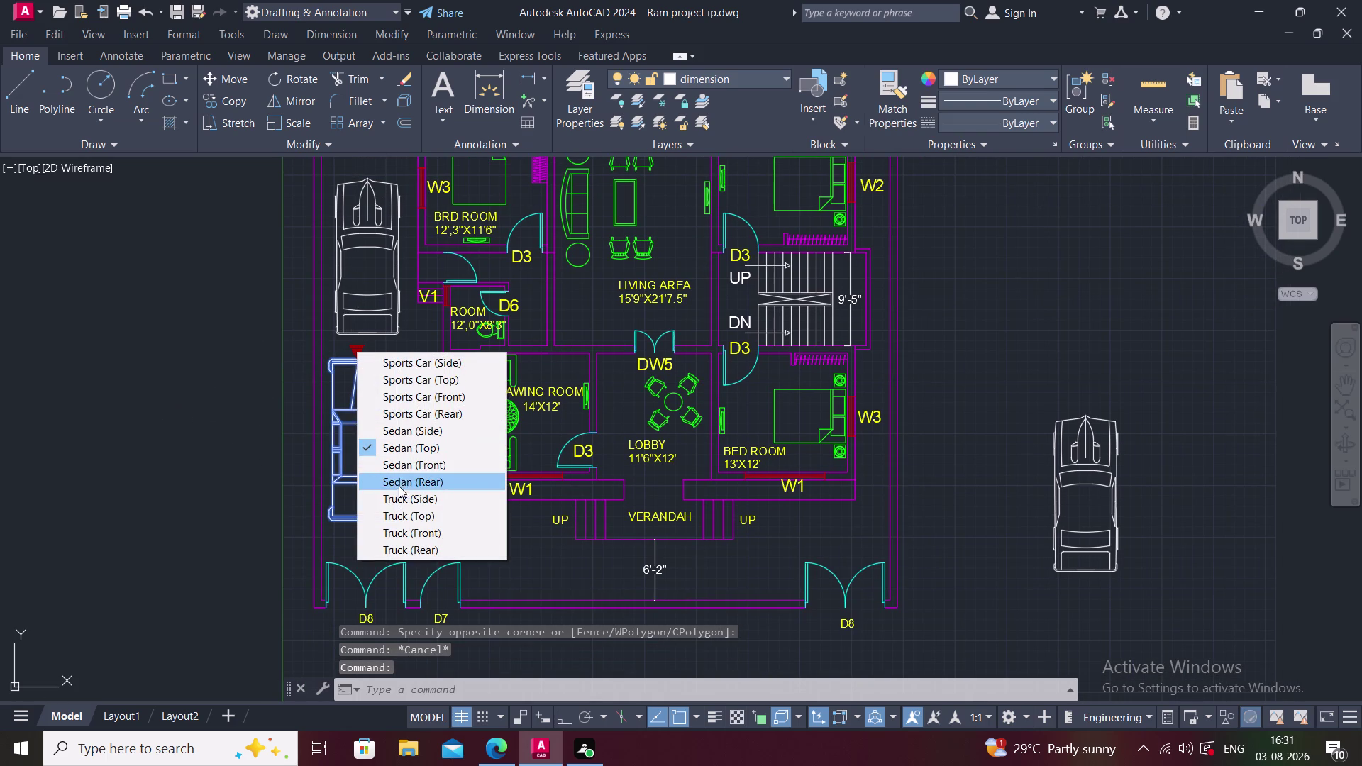
scroll(down, 3)
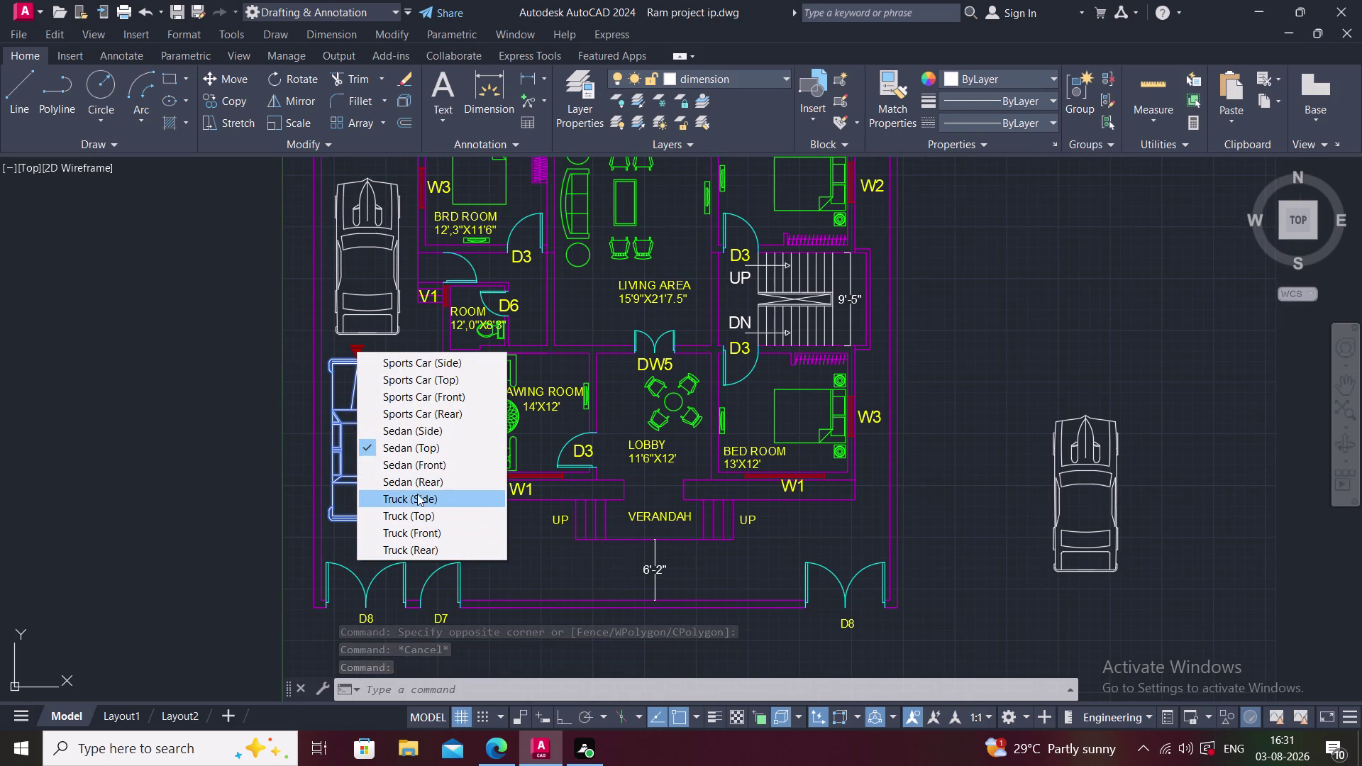
click(420, 481)
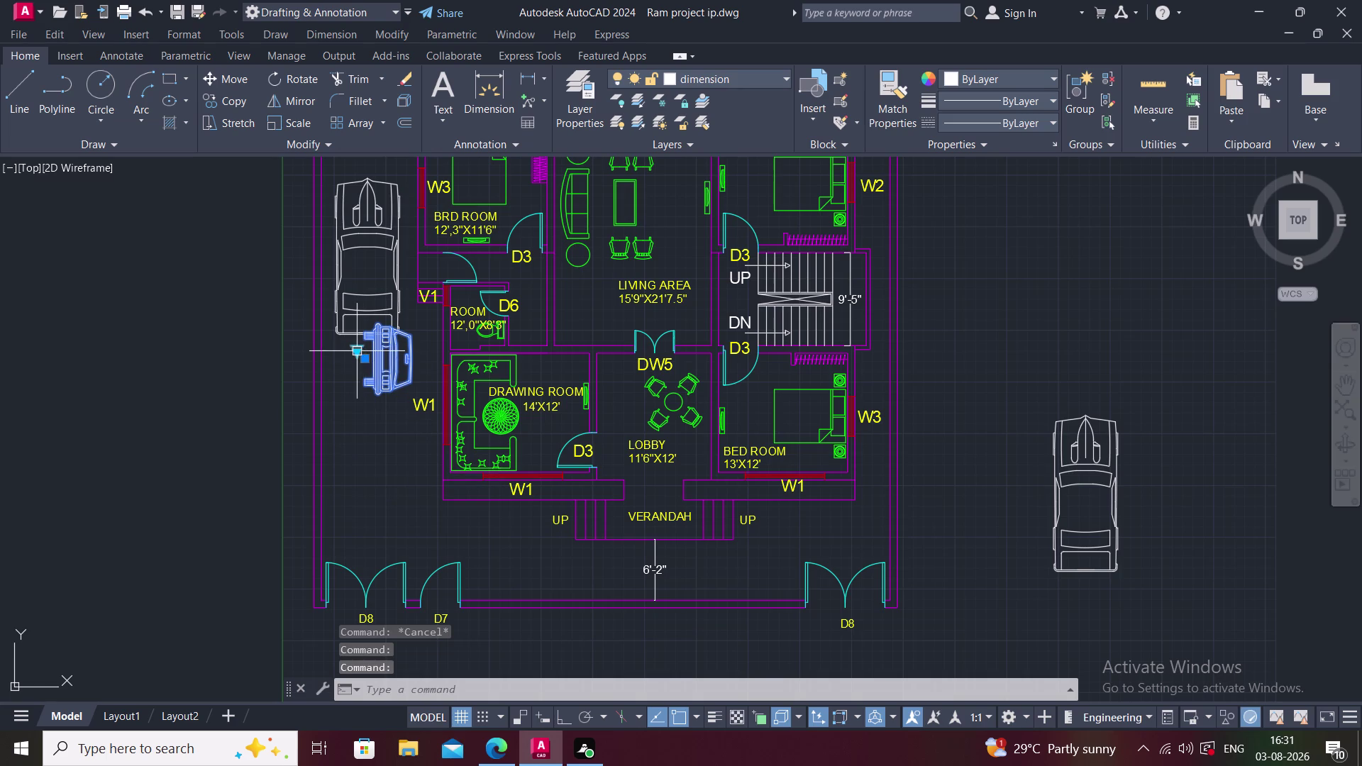
click(355, 350)
click(410, 511)
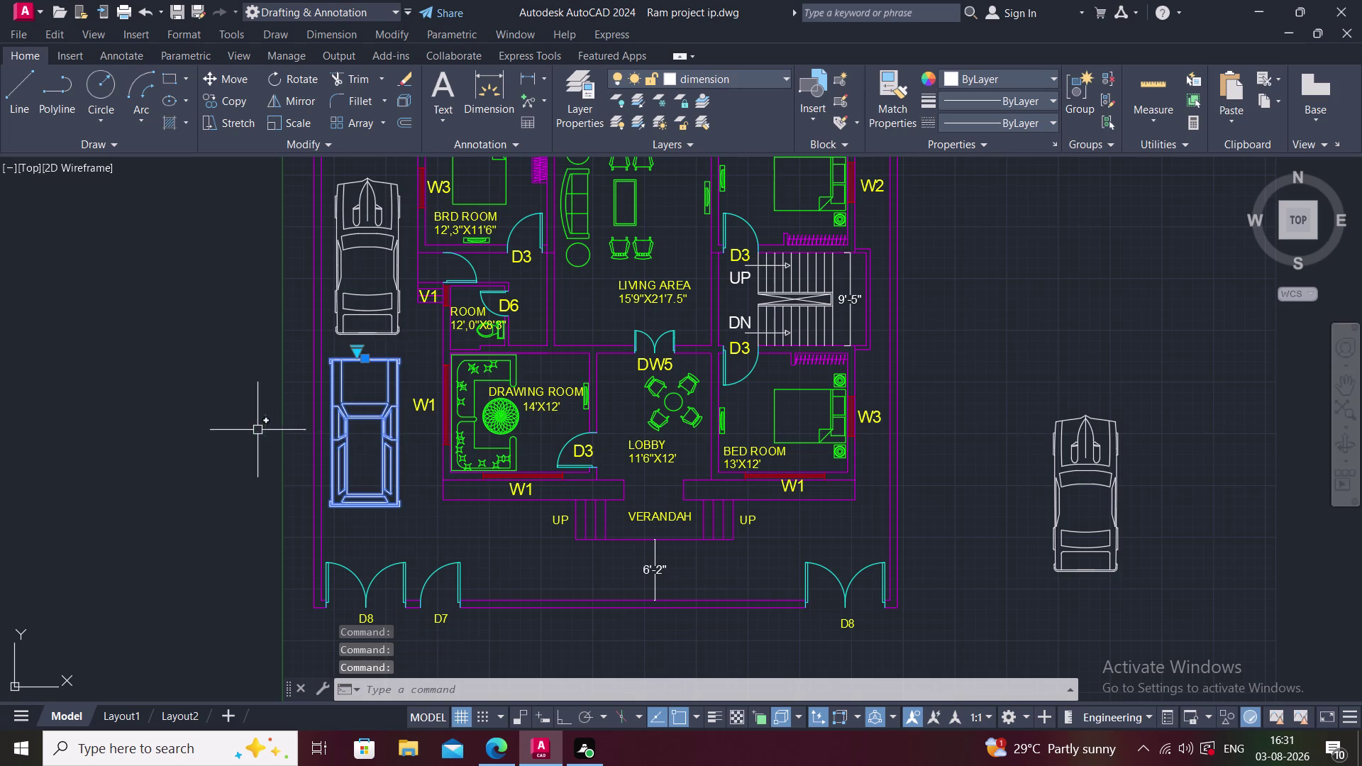
click(208, 429)
key(Escape)
click(260, 402)
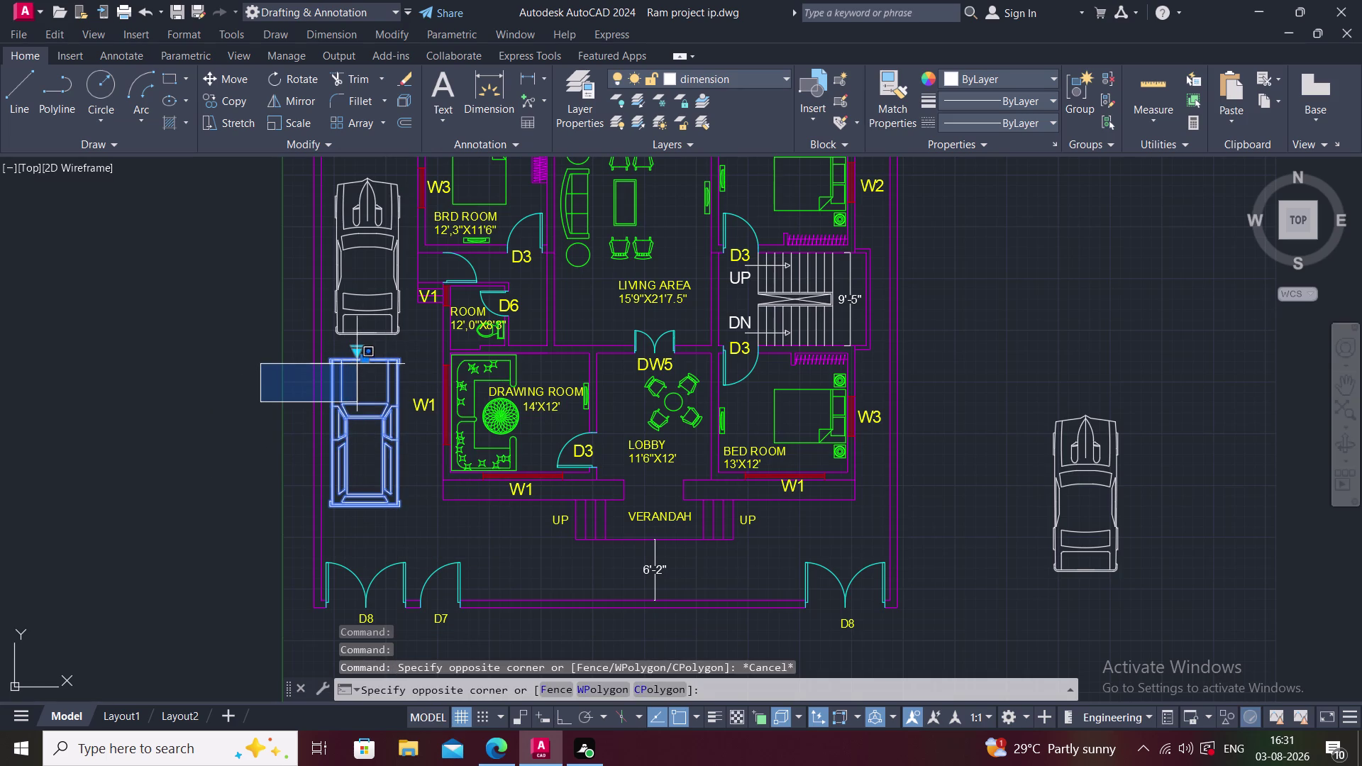
key(Escape)
Set the lower car's visibility to the sports car top view.
click(359, 346)
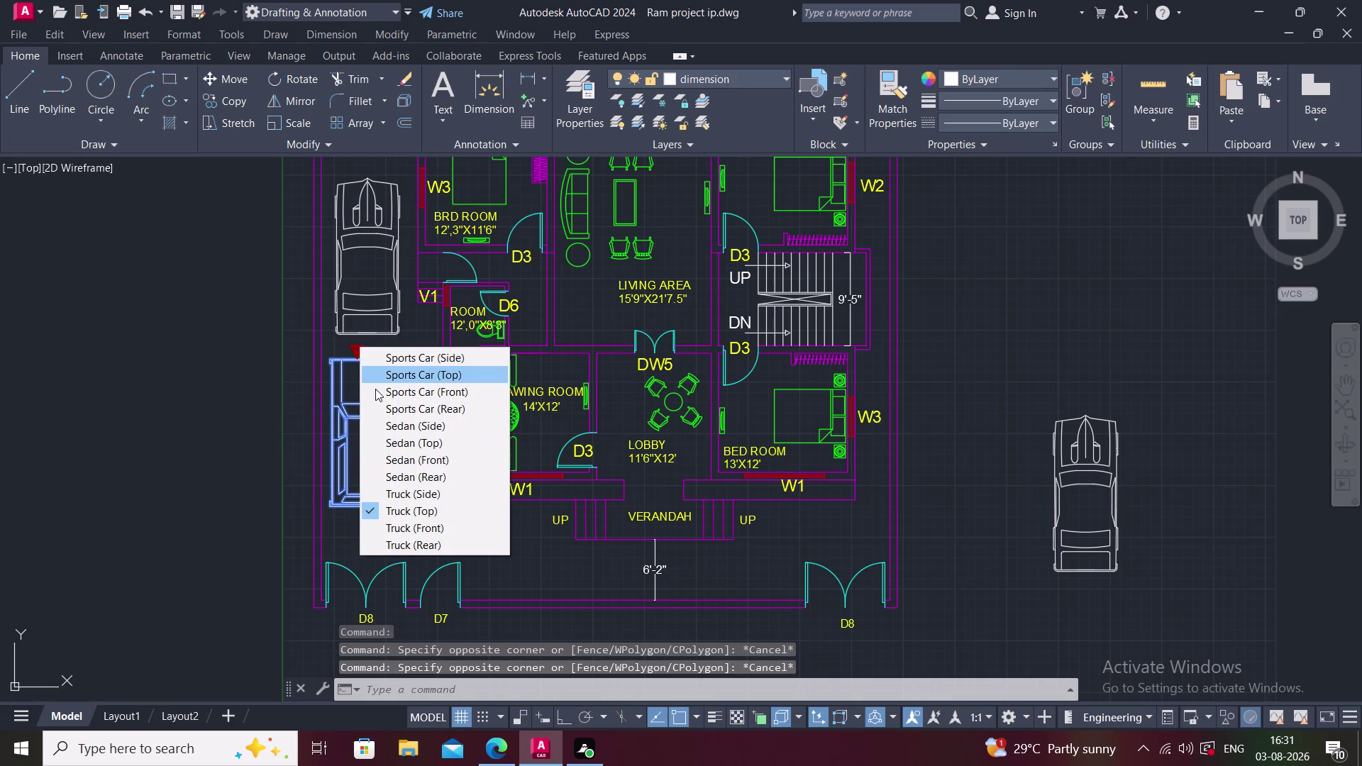
click(390, 406)
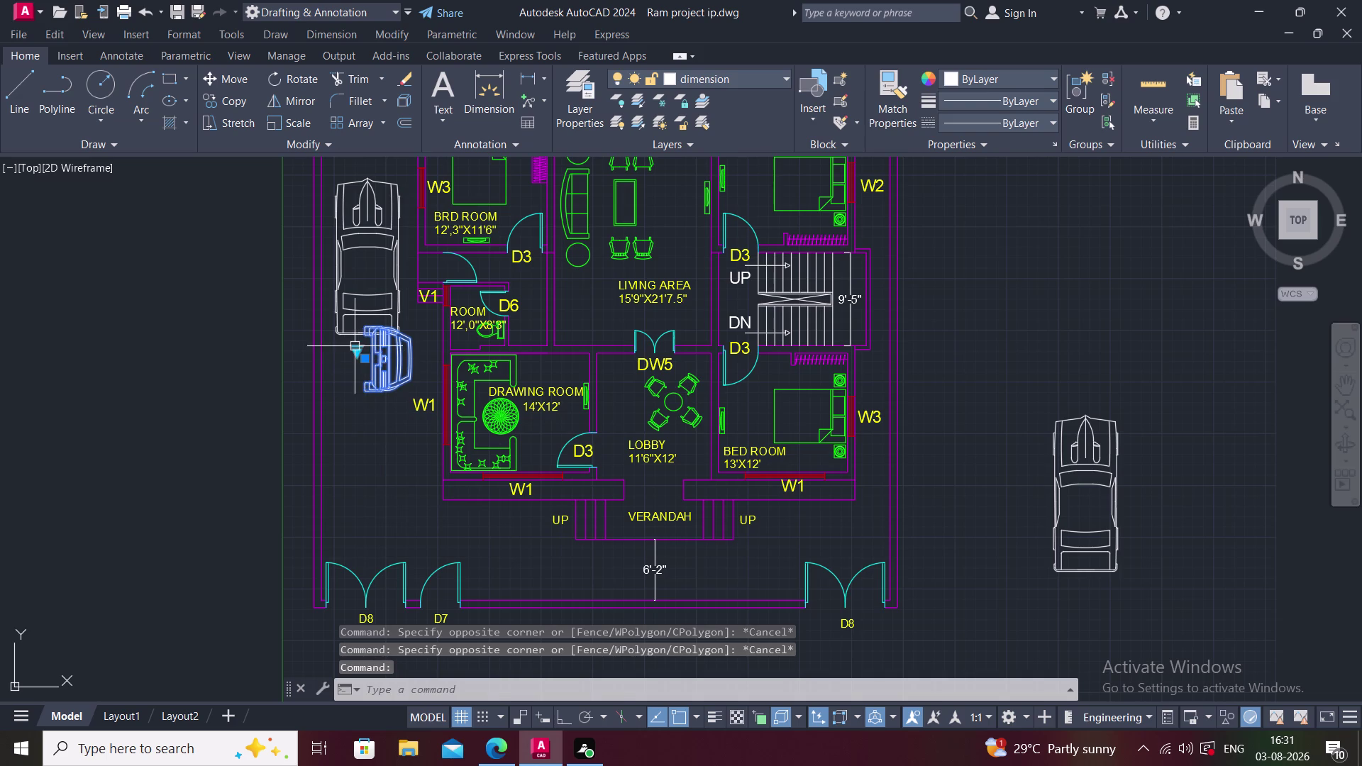
click(354, 346)
click(354, 348)
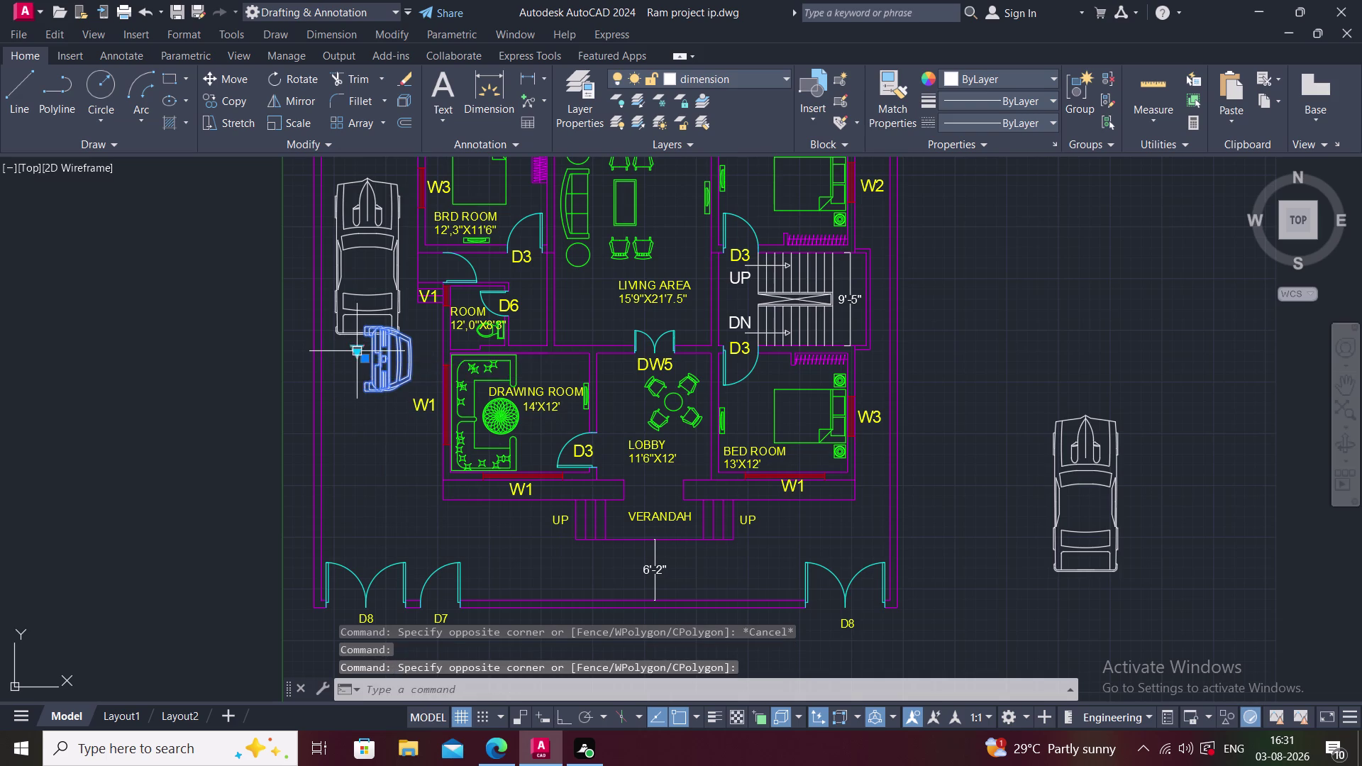
click(353, 348)
click(385, 377)
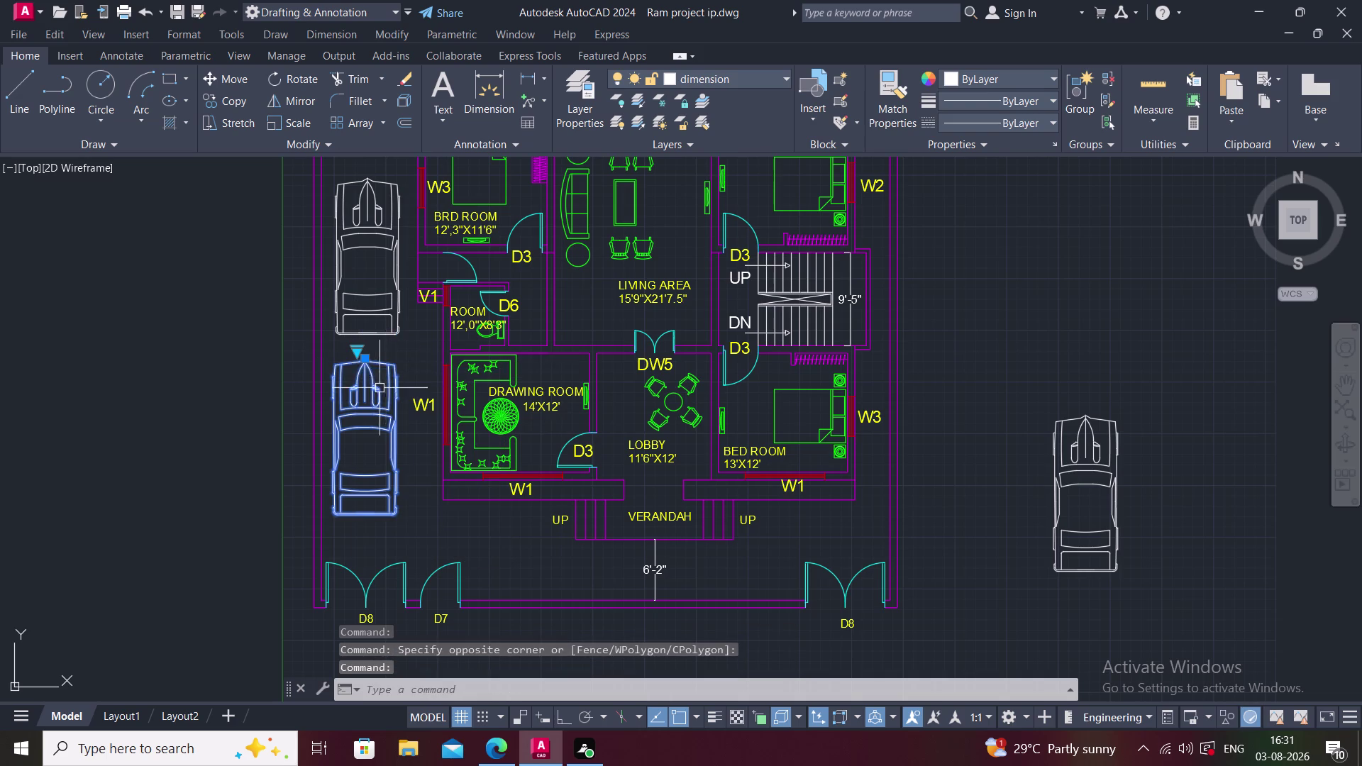
click(149, 365)
key(Escape)
Select the sports car, start a copy, and cancel it.
click(162, 367)
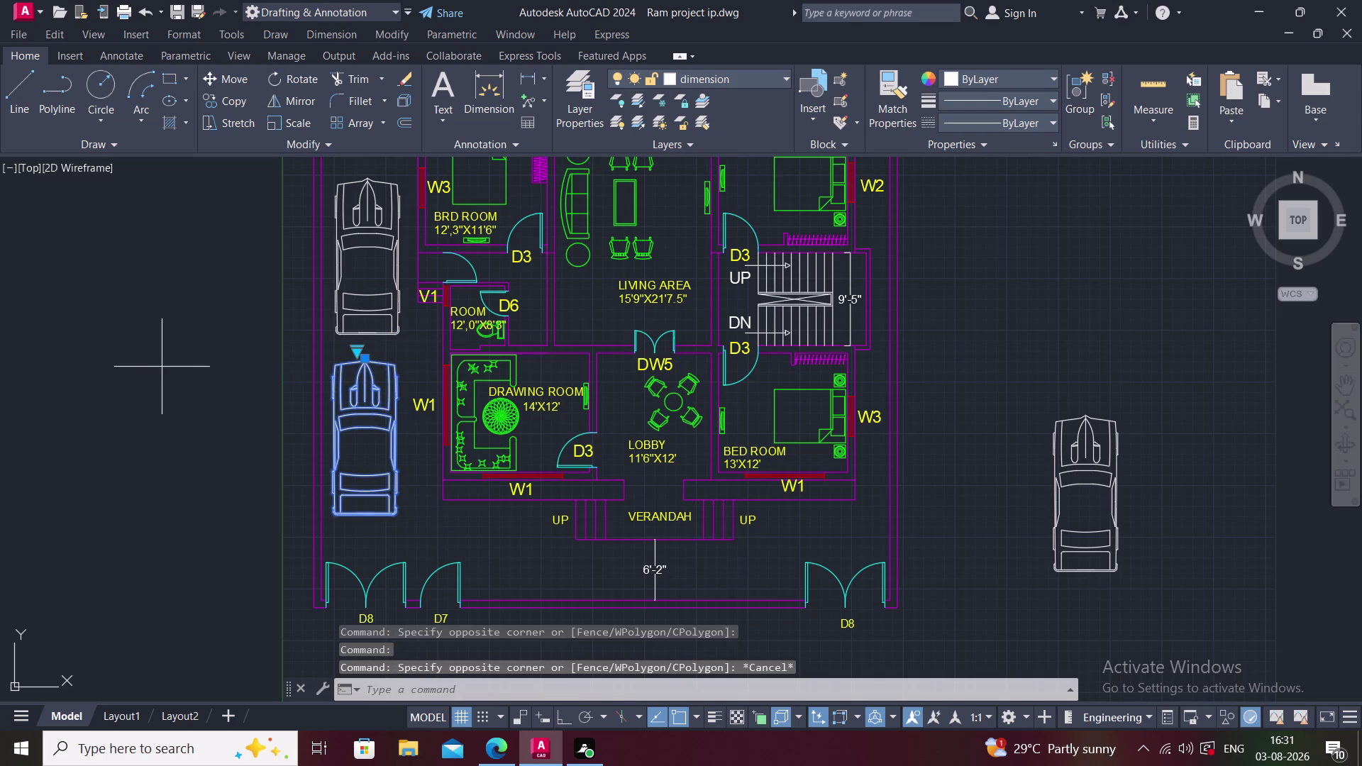
click(161, 367)
middle_click(214, 363)
key(space)
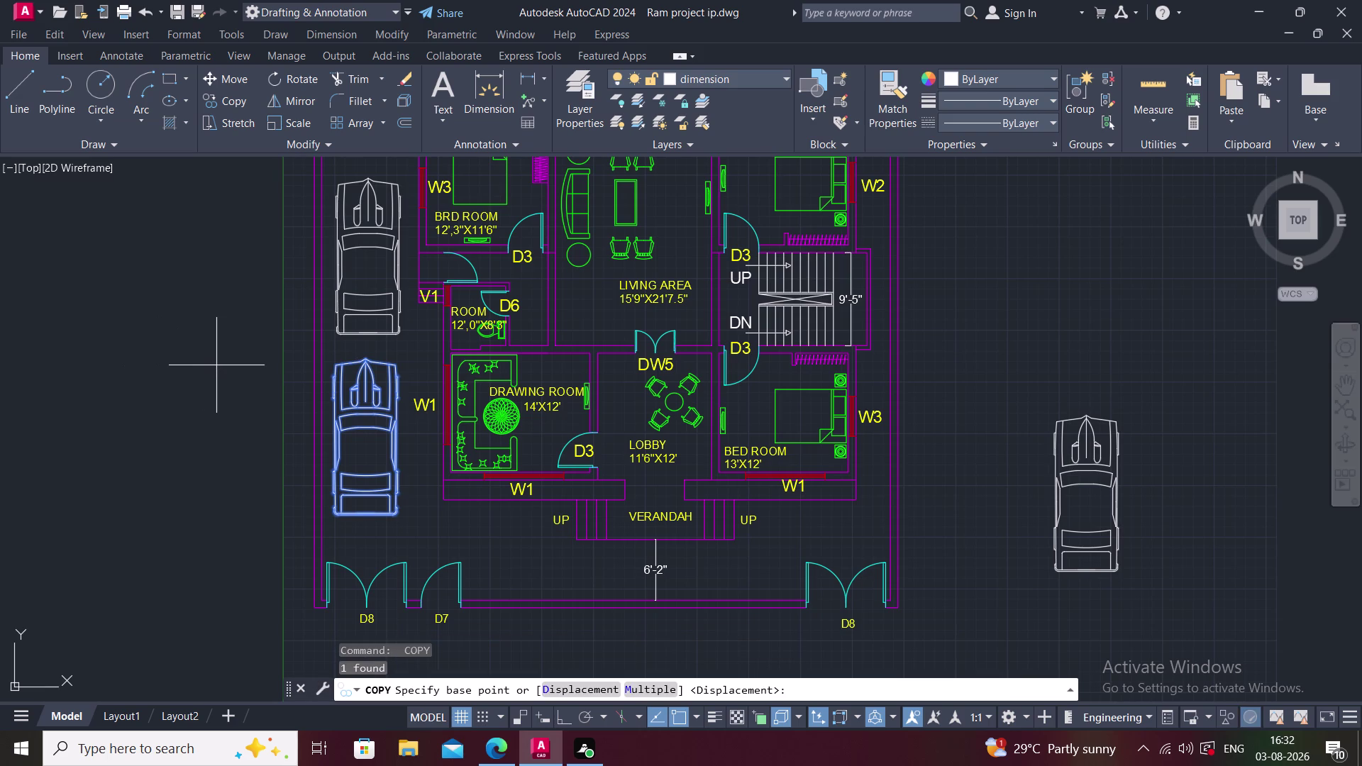
scroll(down, 3)
key(Escape)
Zoom out to the whole plan, select the car right of it, and press Delete.
scroll(down, 3)
middle_drag(457, 376, 461, 418)
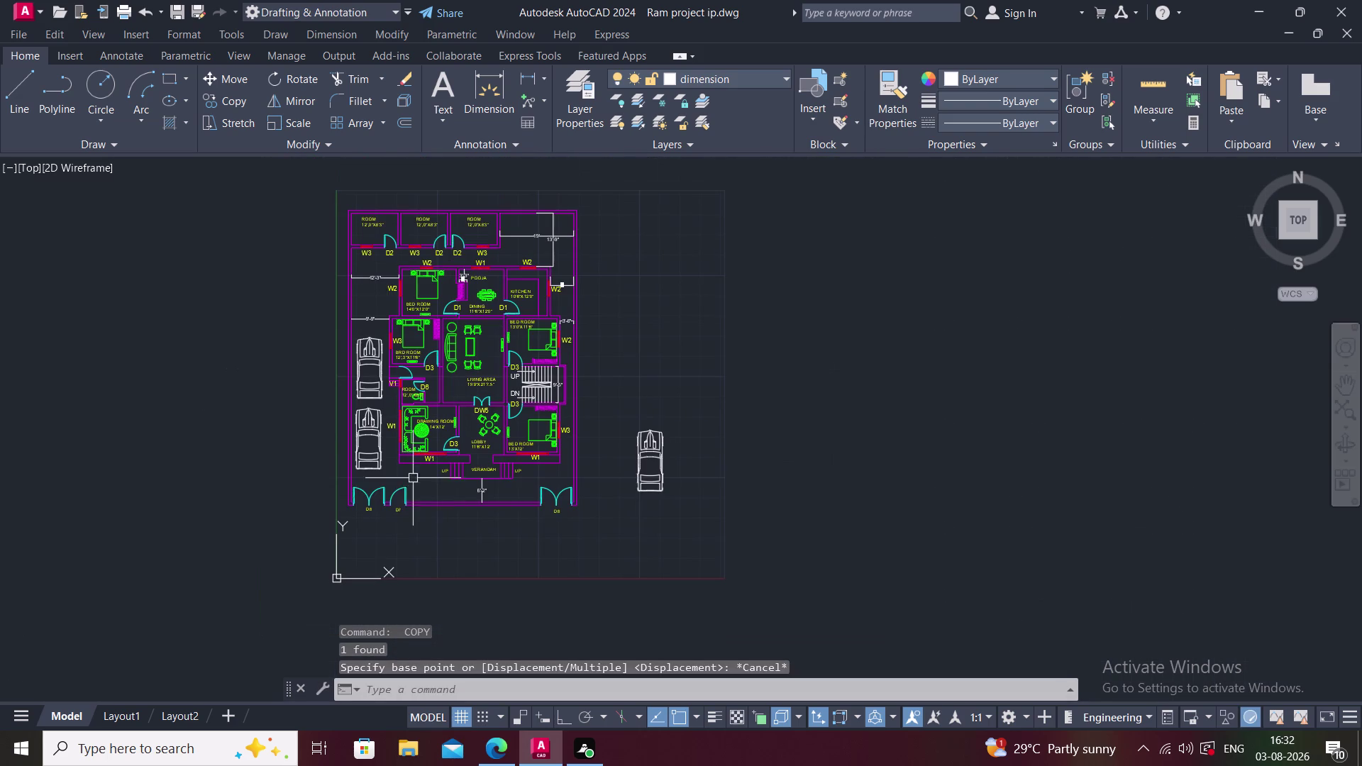
click(608, 393)
drag(654, 463, 653, 439)
click(650, 456)
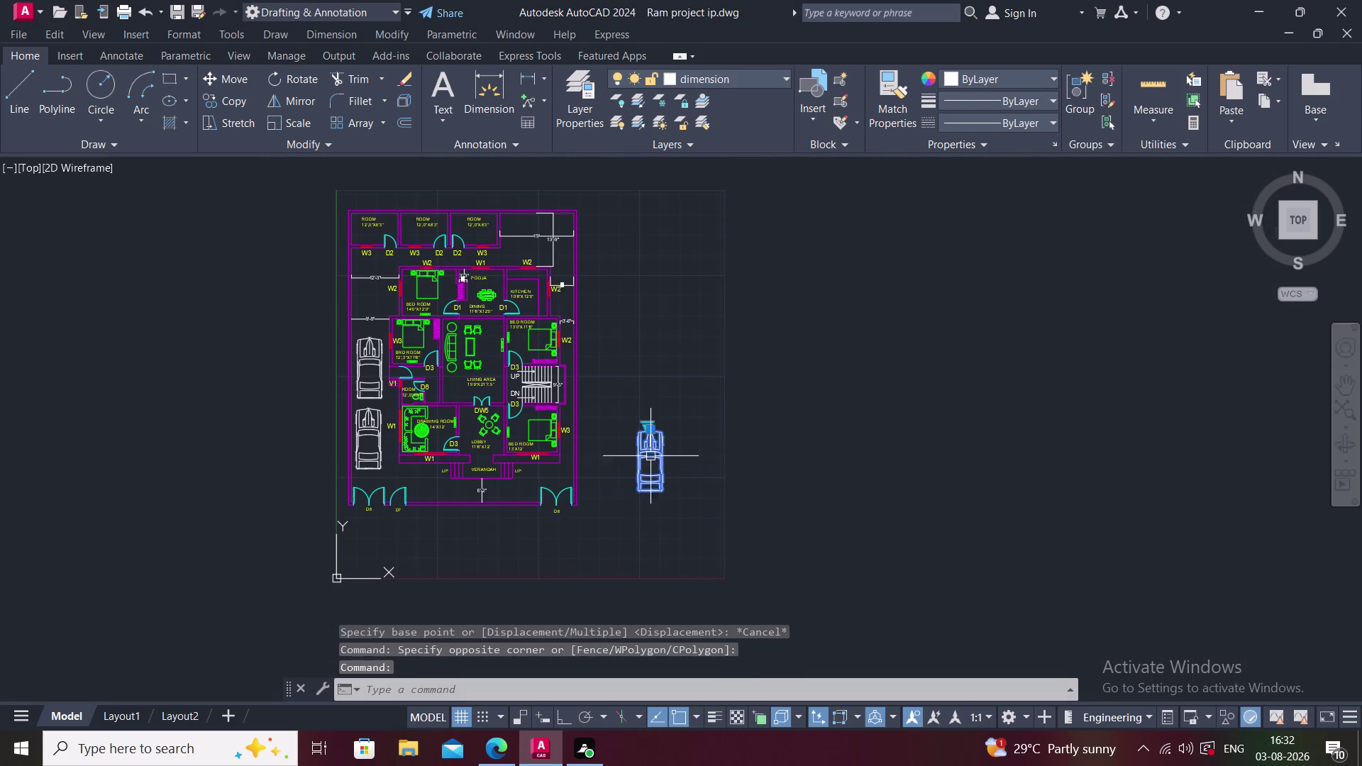
click(616, 418)
click(686, 525)
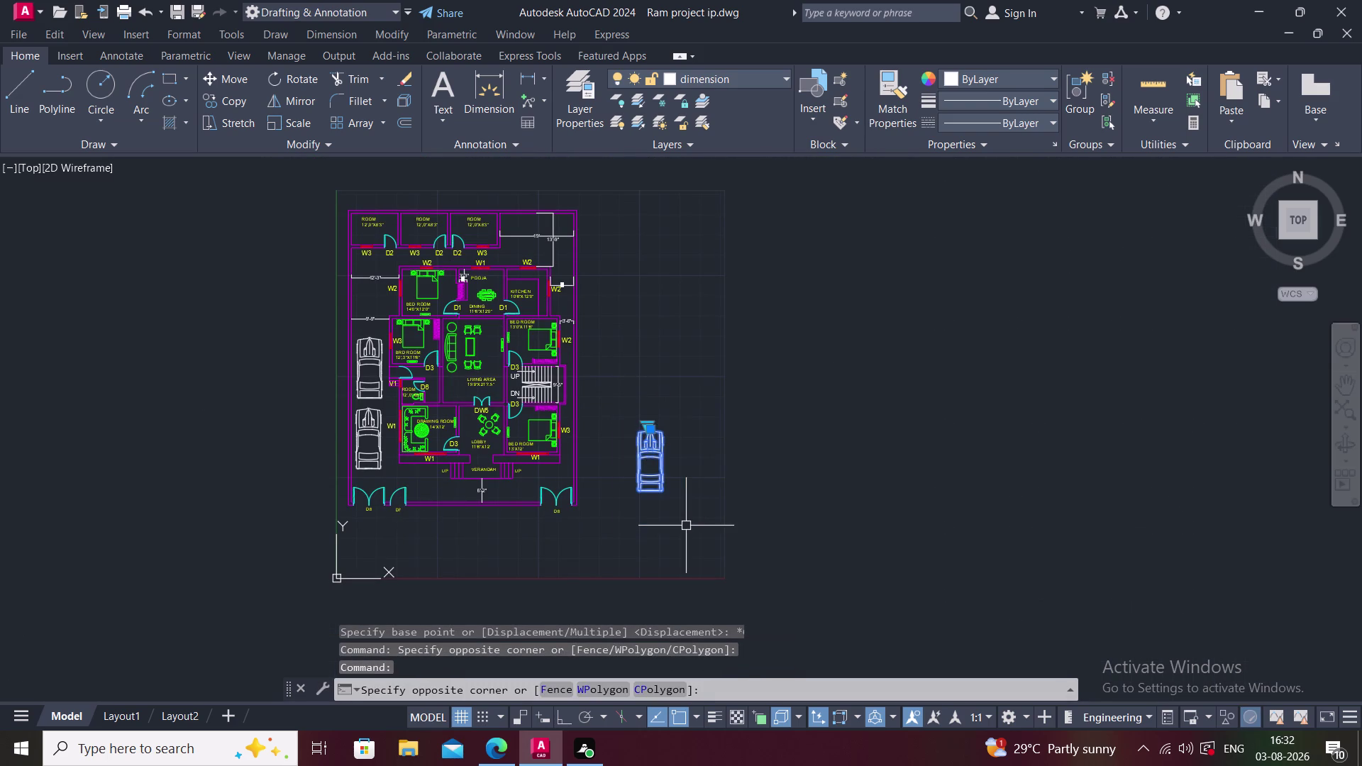
key(Delete)
Open the Blocks palette with I and show the blocks in the current drawing.
text(I)
key(space)
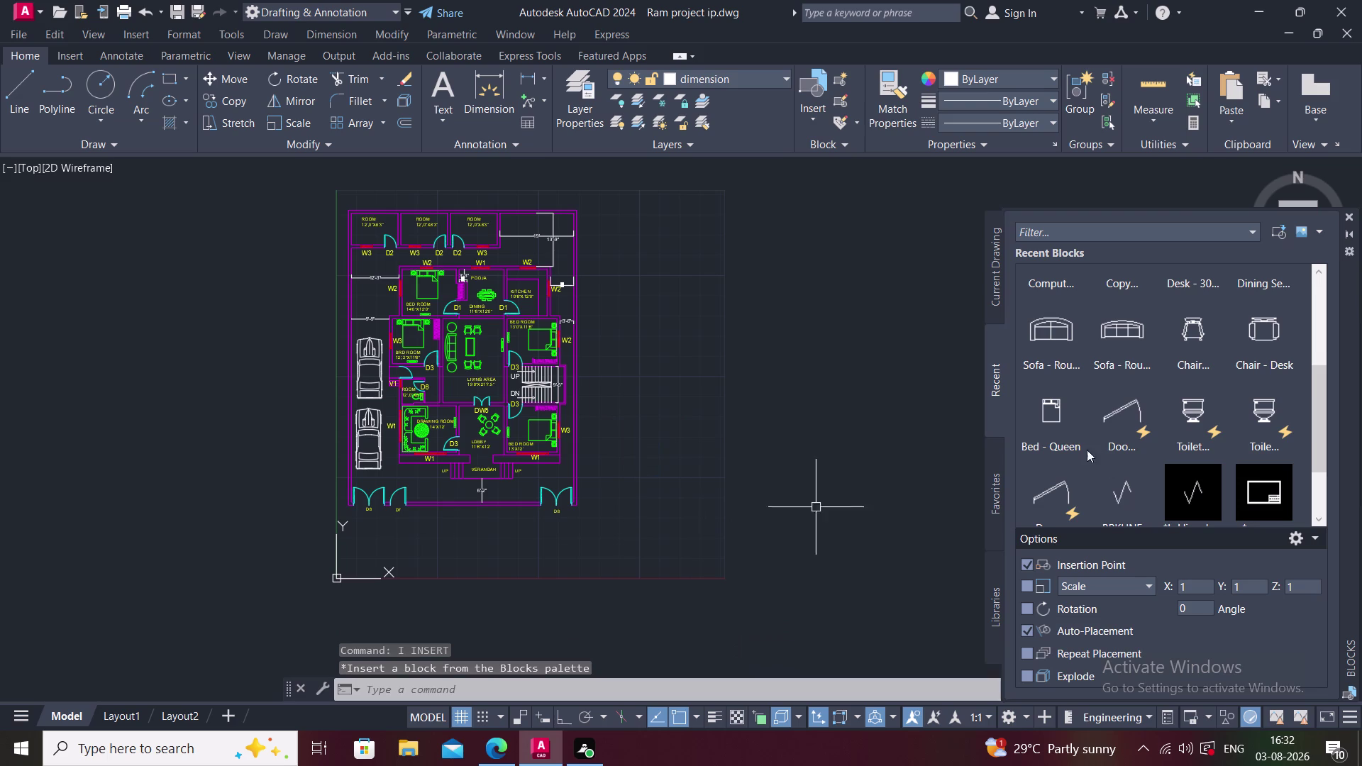
scroll(down, 3)
scroll(down, 3)
scroll(up, 3)
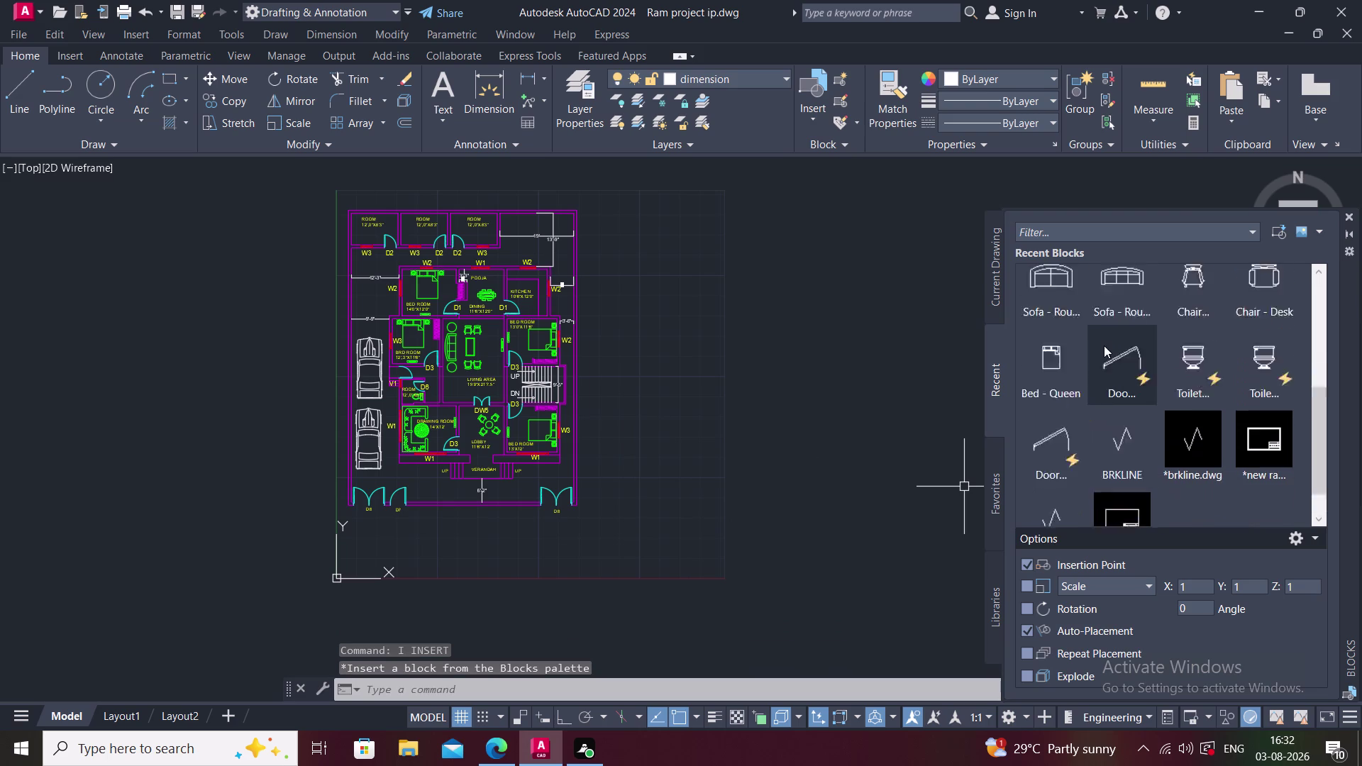
scroll(up, 3)
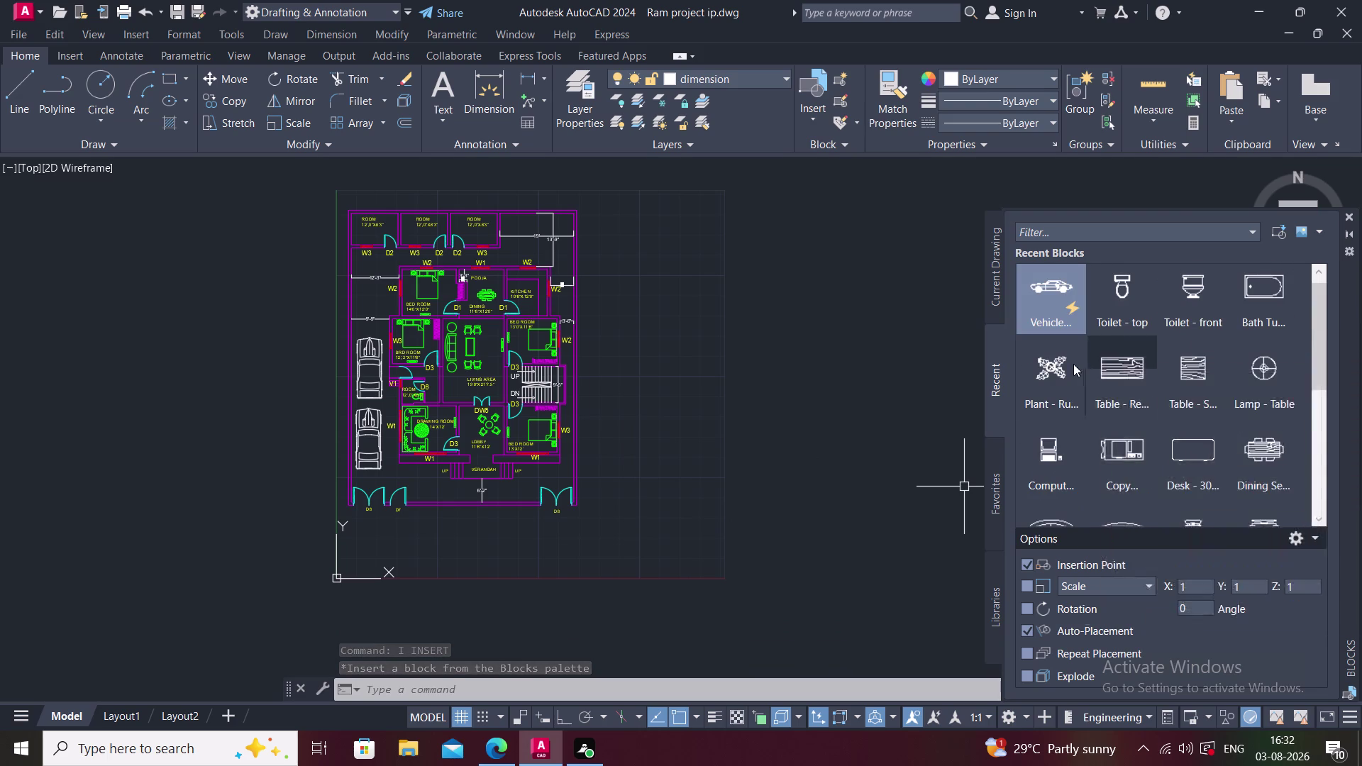
click(1004, 395)
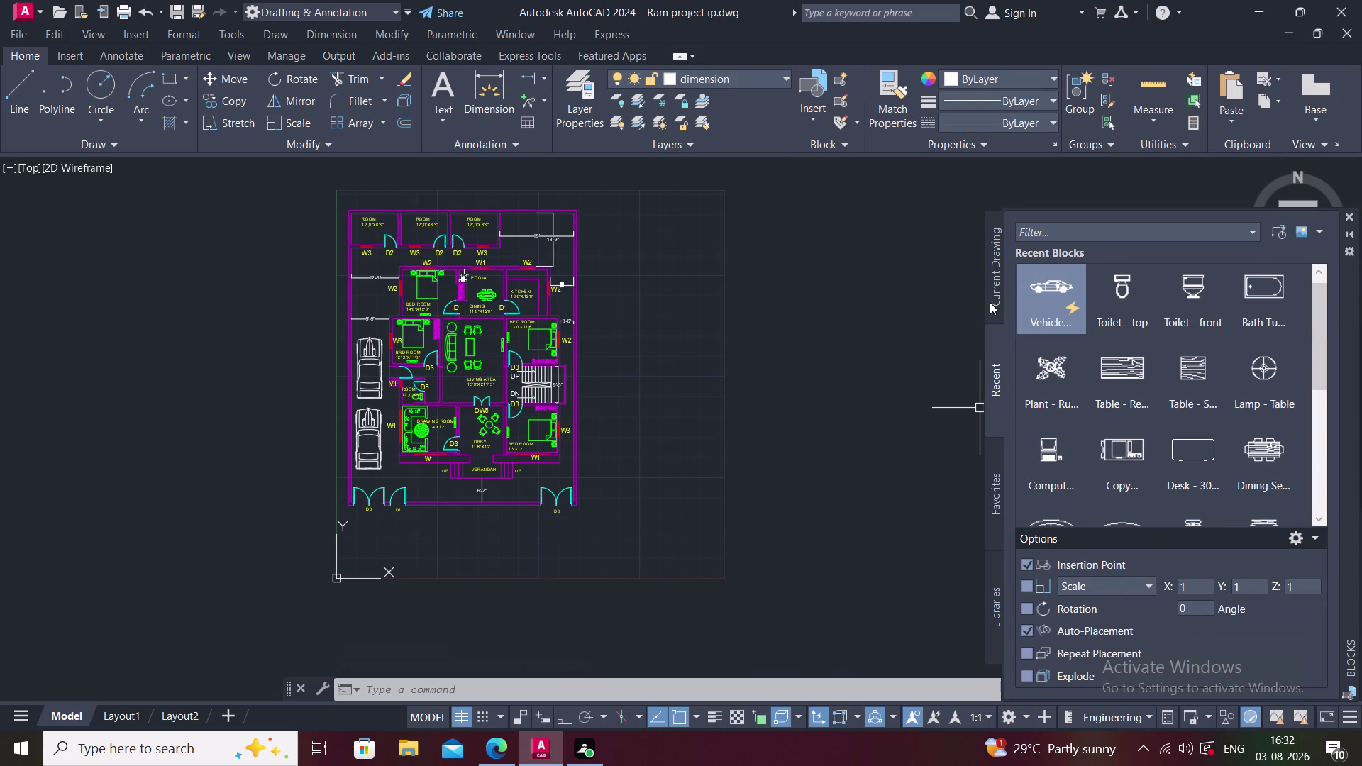
click(989, 301)
Drag a vehicle block below-right of the plan and change its visibility view.
scroll(down, 3)
scroll(down, 3)
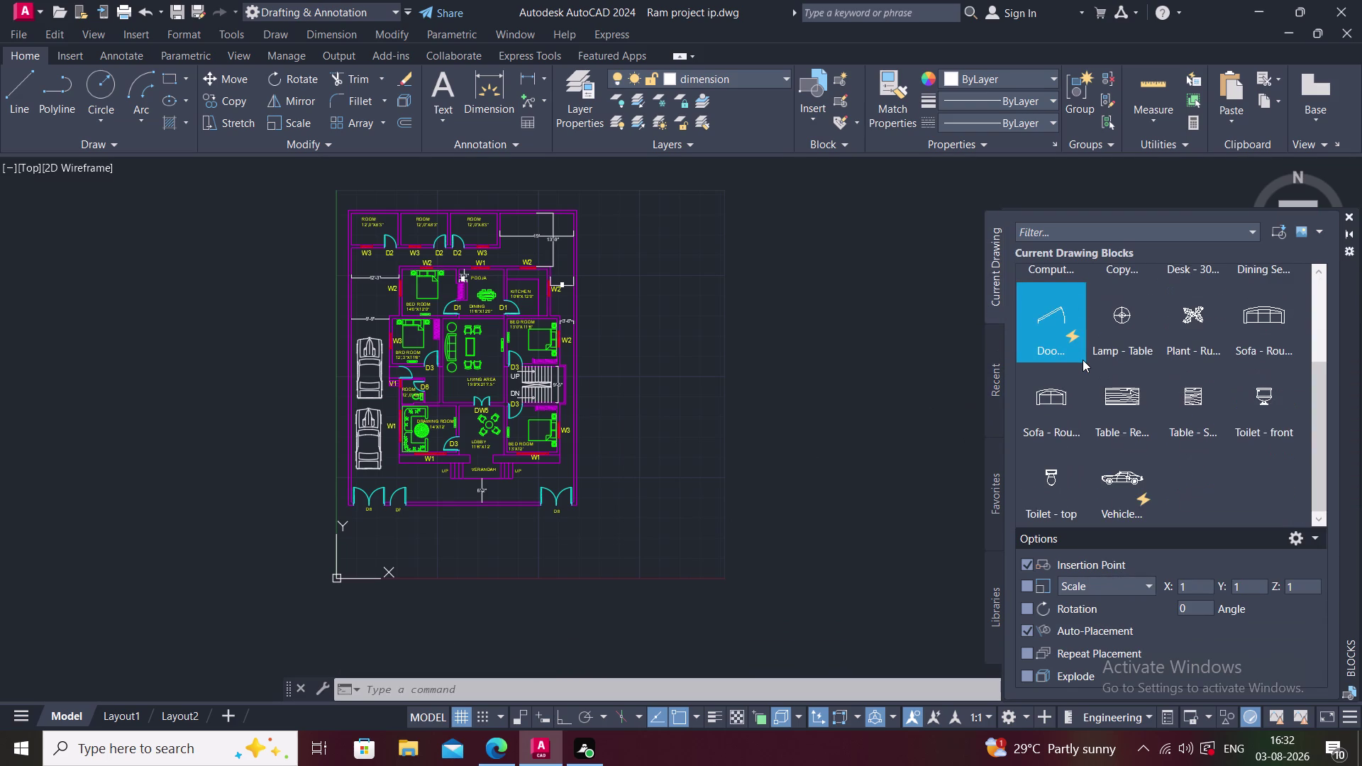
scroll(down, 3)
drag(1129, 477, 805, 508)
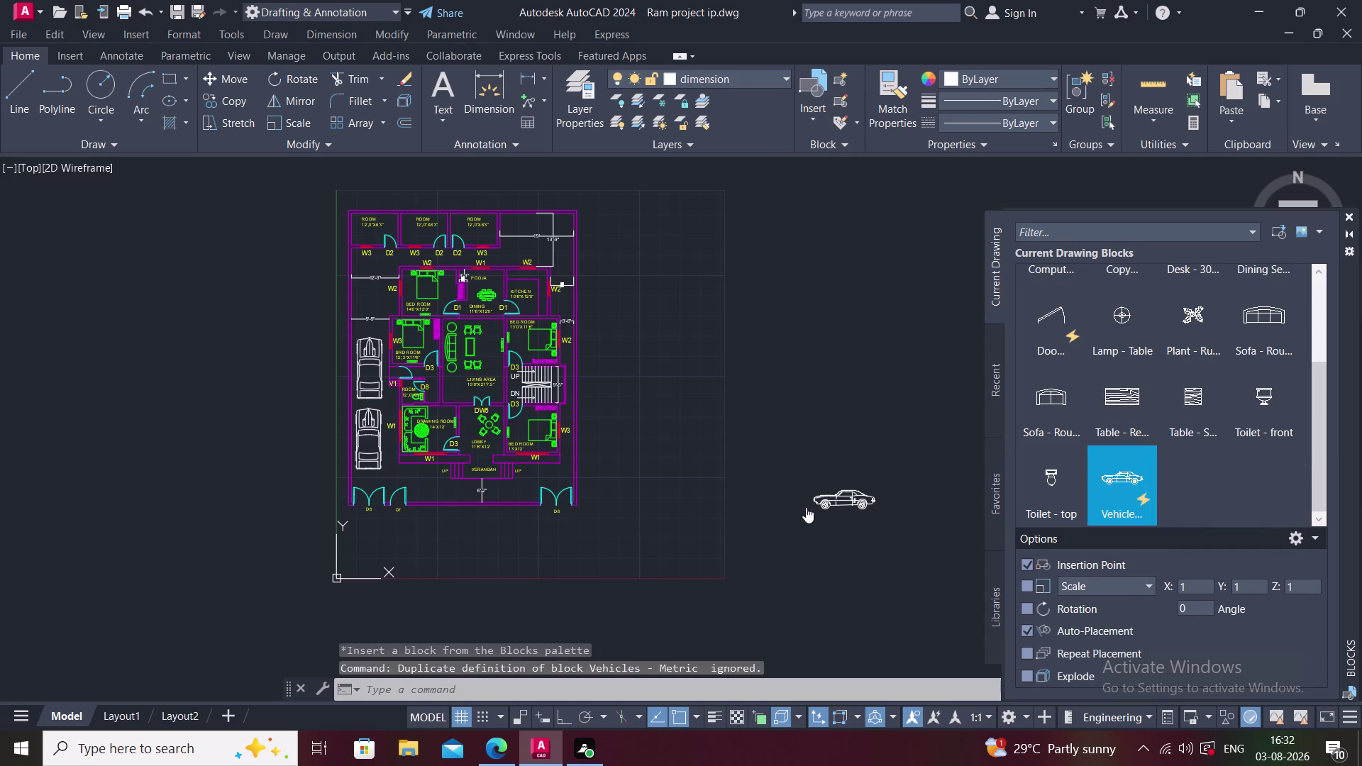
click(832, 488)
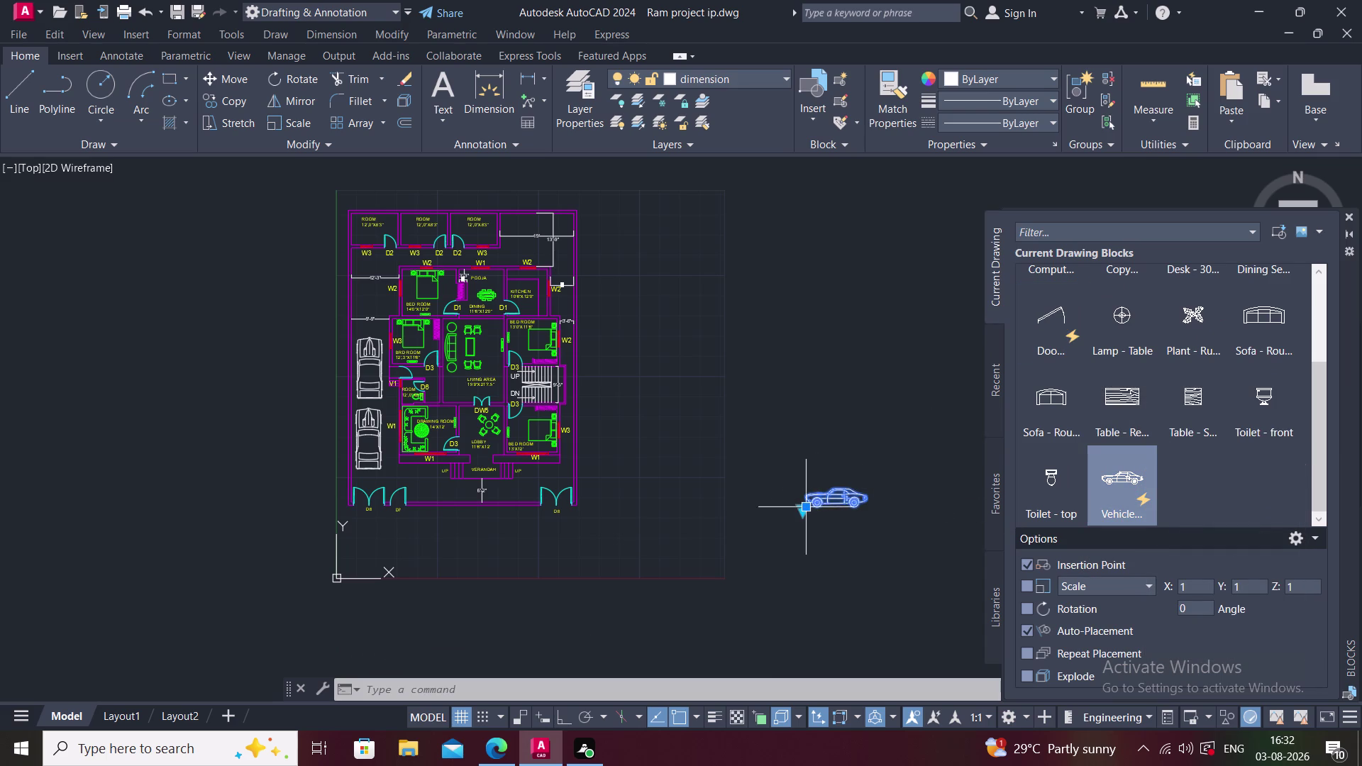
scroll(up, 3)
click(773, 505)
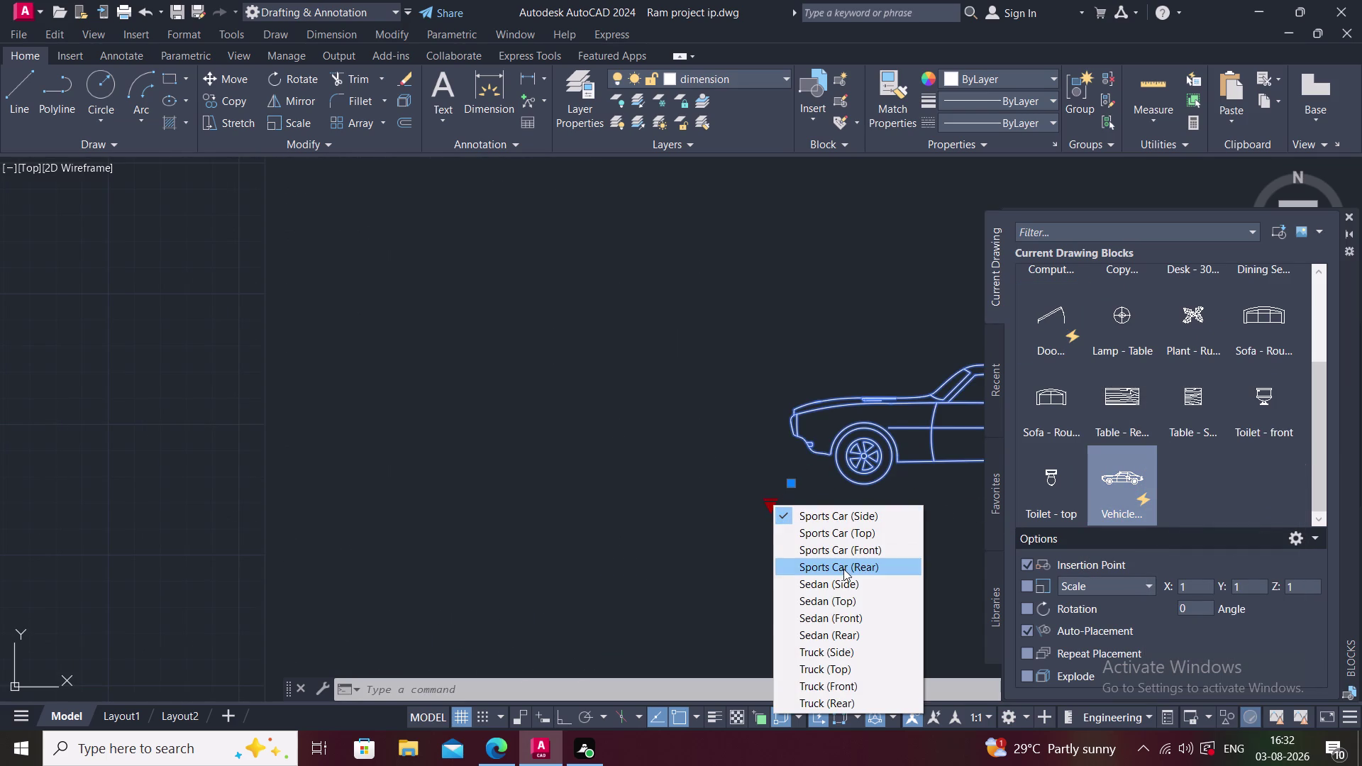
scroll(down, 3)
click(839, 621)
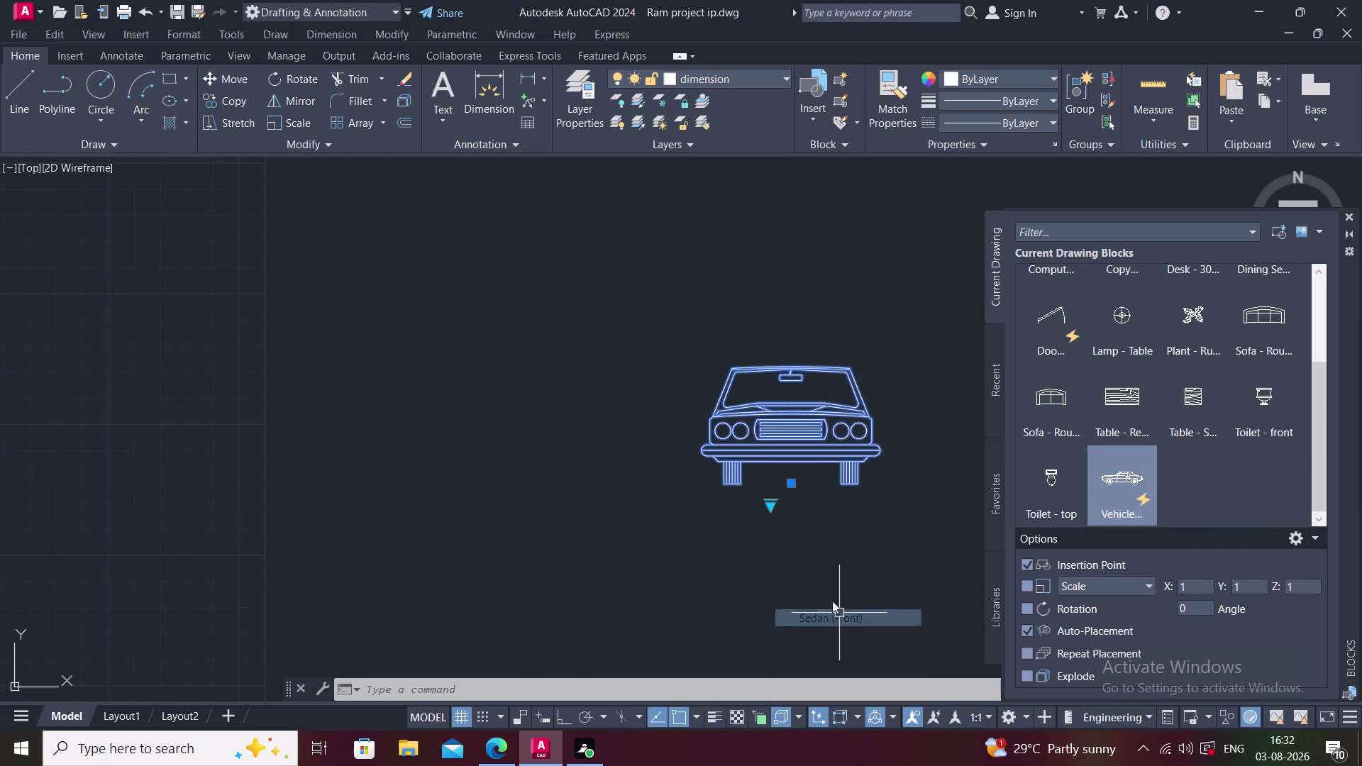
Delete the newly placed vehicle block.
scroll(down, 3)
key(Escape)
click(751, 462)
click(857, 572)
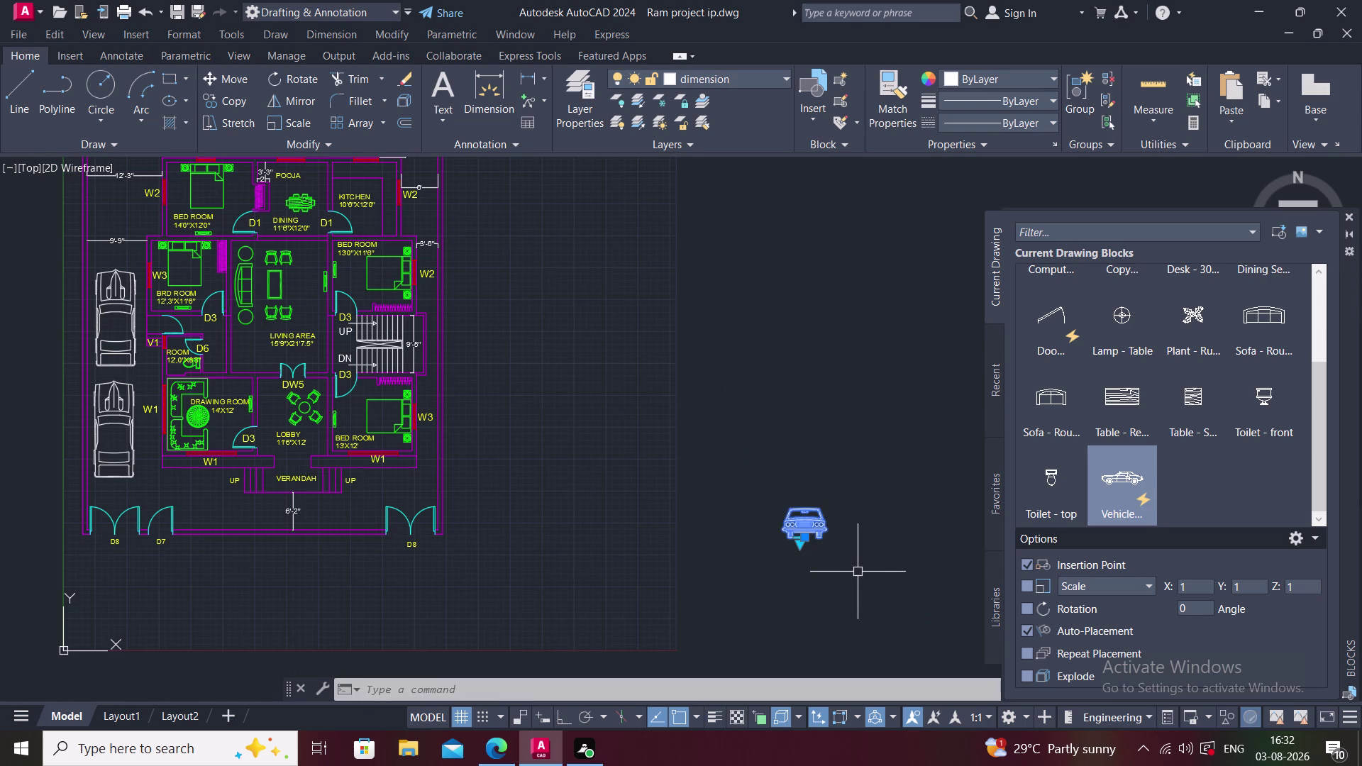
key(Delete)
Pan until the complete ground floor plan is centred in view.
middle_drag(727, 529, 801, 547)
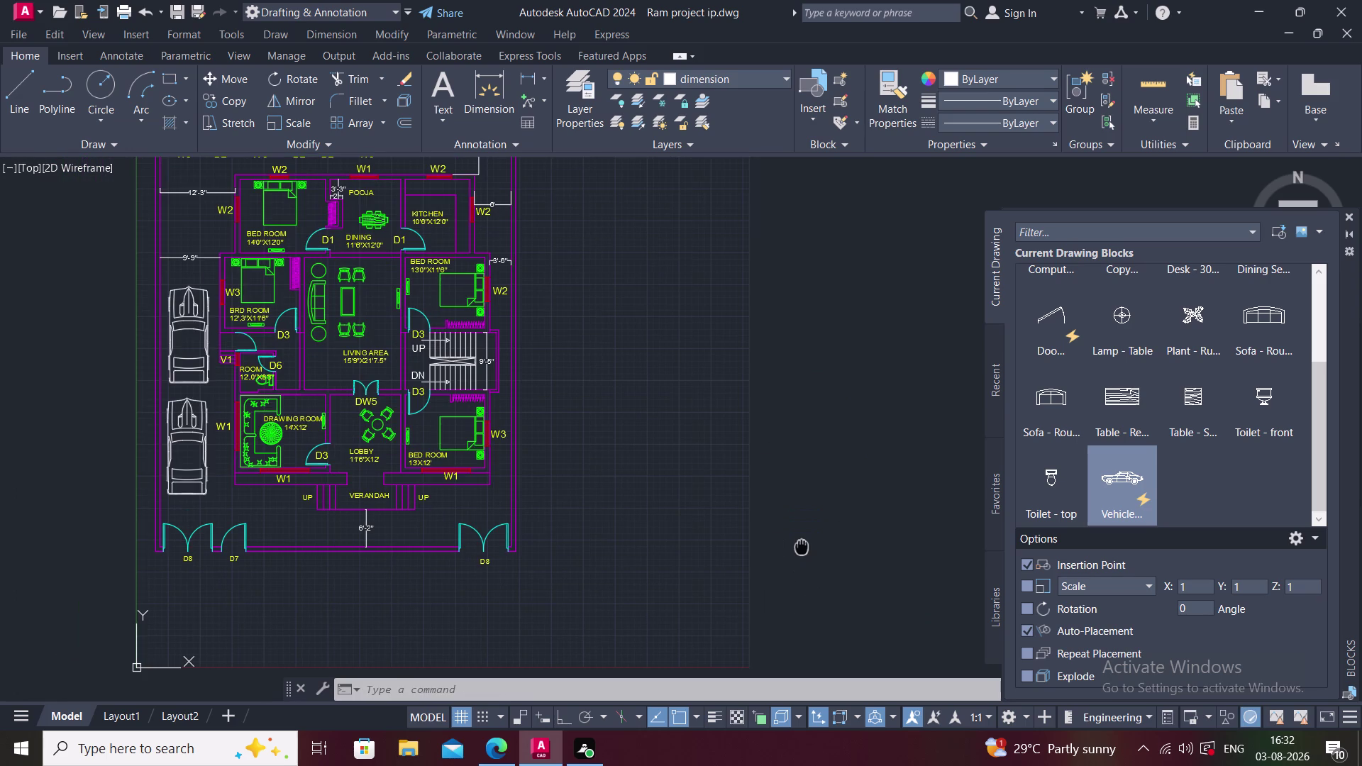
middle_drag(604, 517, 733, 512)
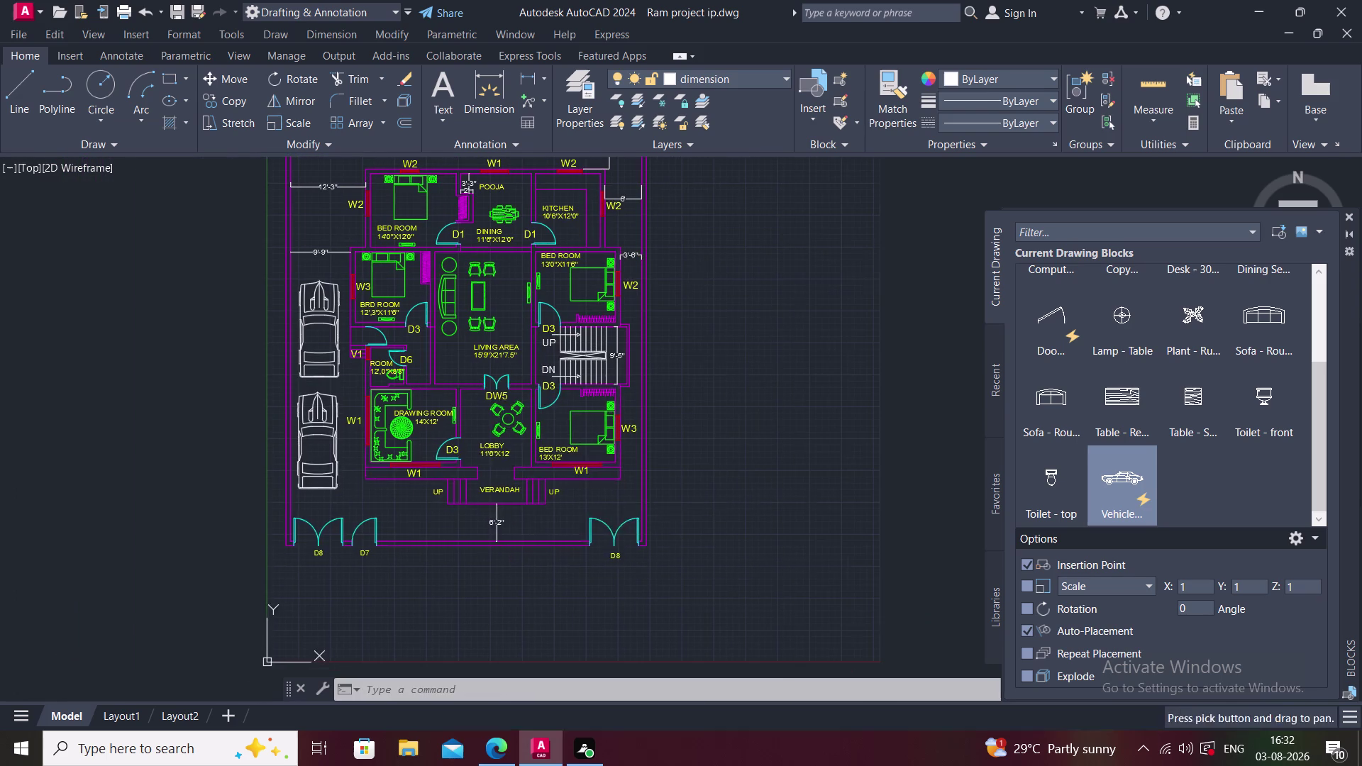
middle_drag(597, 529, 600, 554)
middle_drag(495, 502, 513, 539)
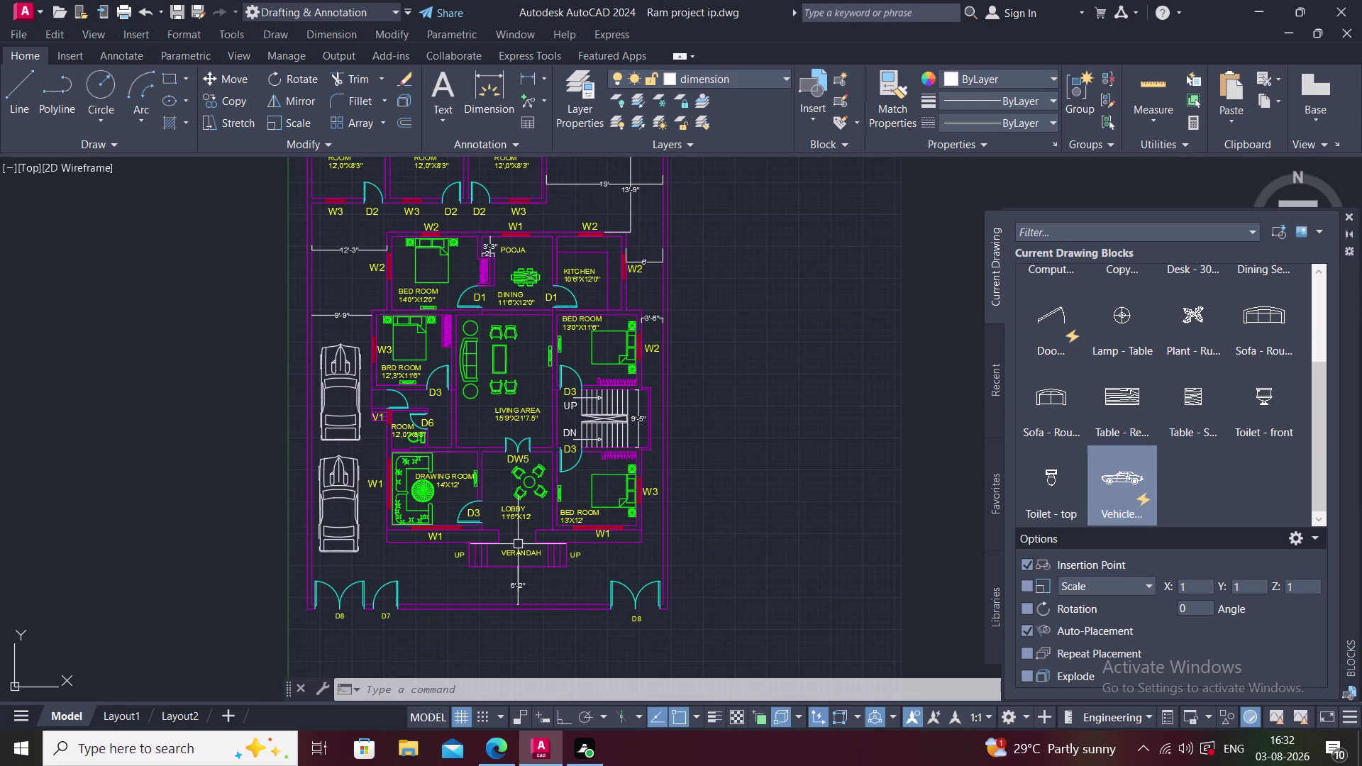
middle_drag(398, 469, 431, 546)
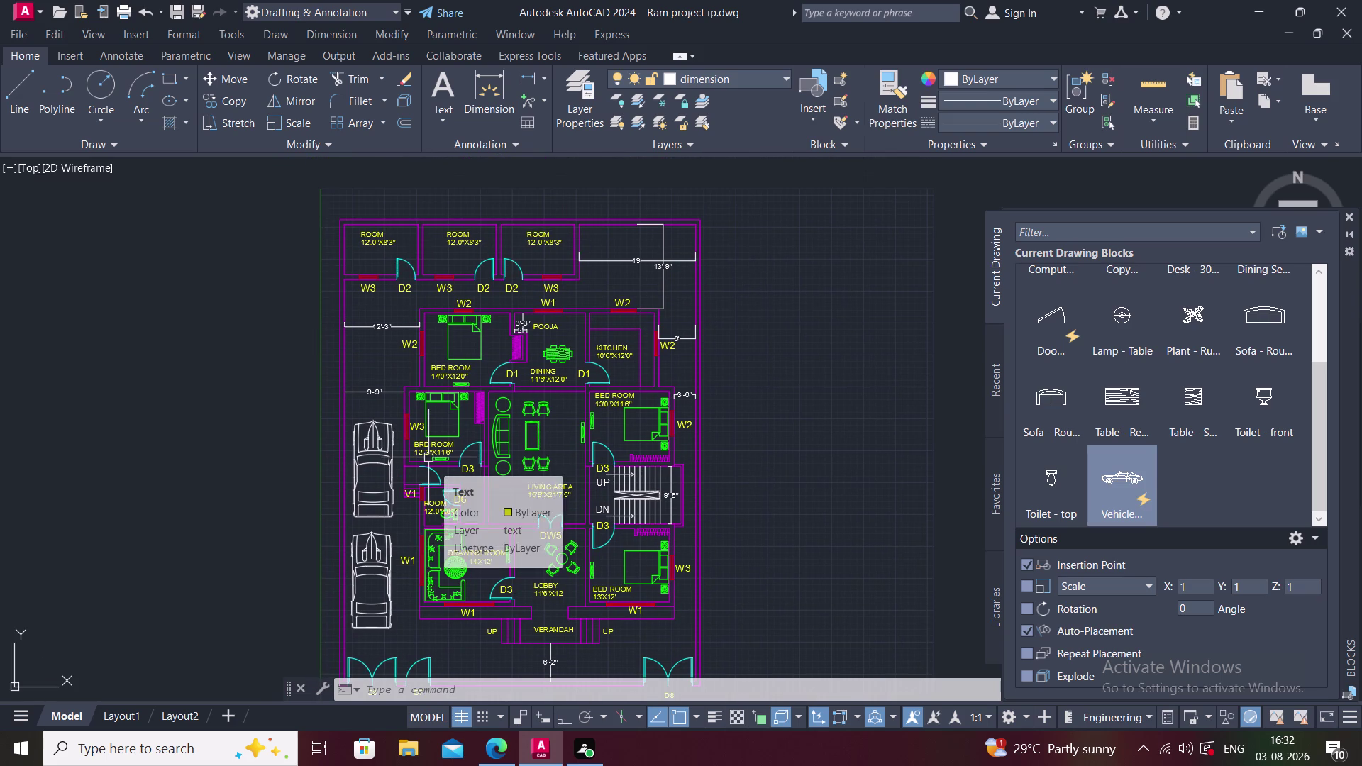
Dimension the plan's top edge corner to corner with DLI: 58'-9" placed above.
key(d)
text(LI)
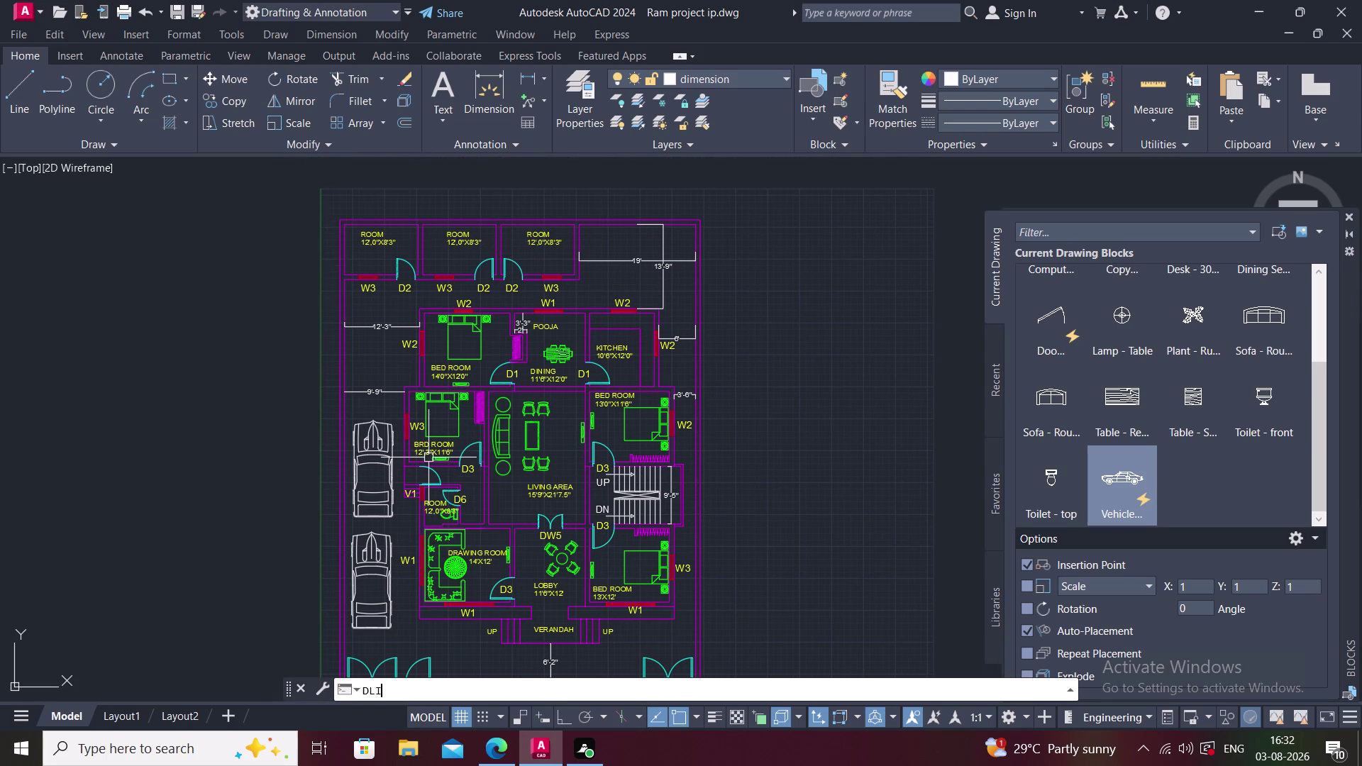
key(space)
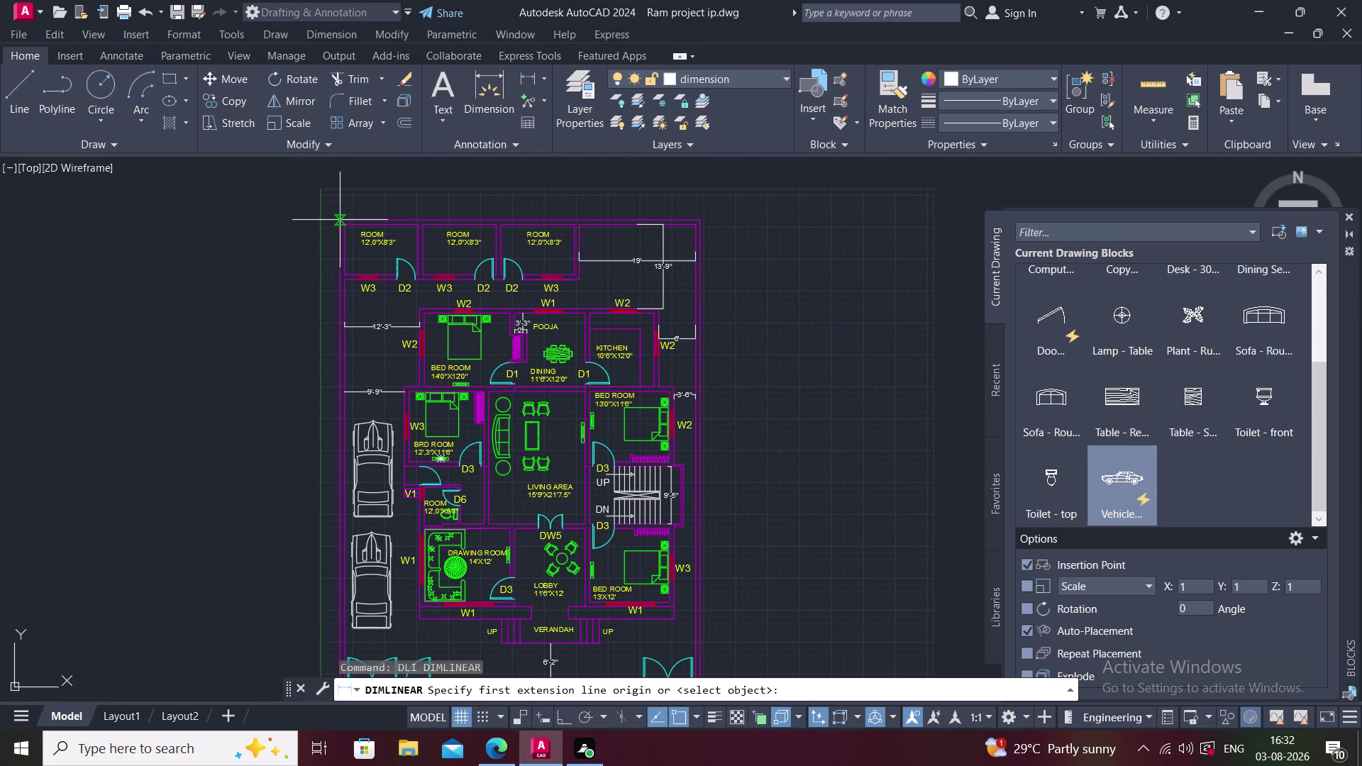
scroll(up, 3)
click(343, 229)
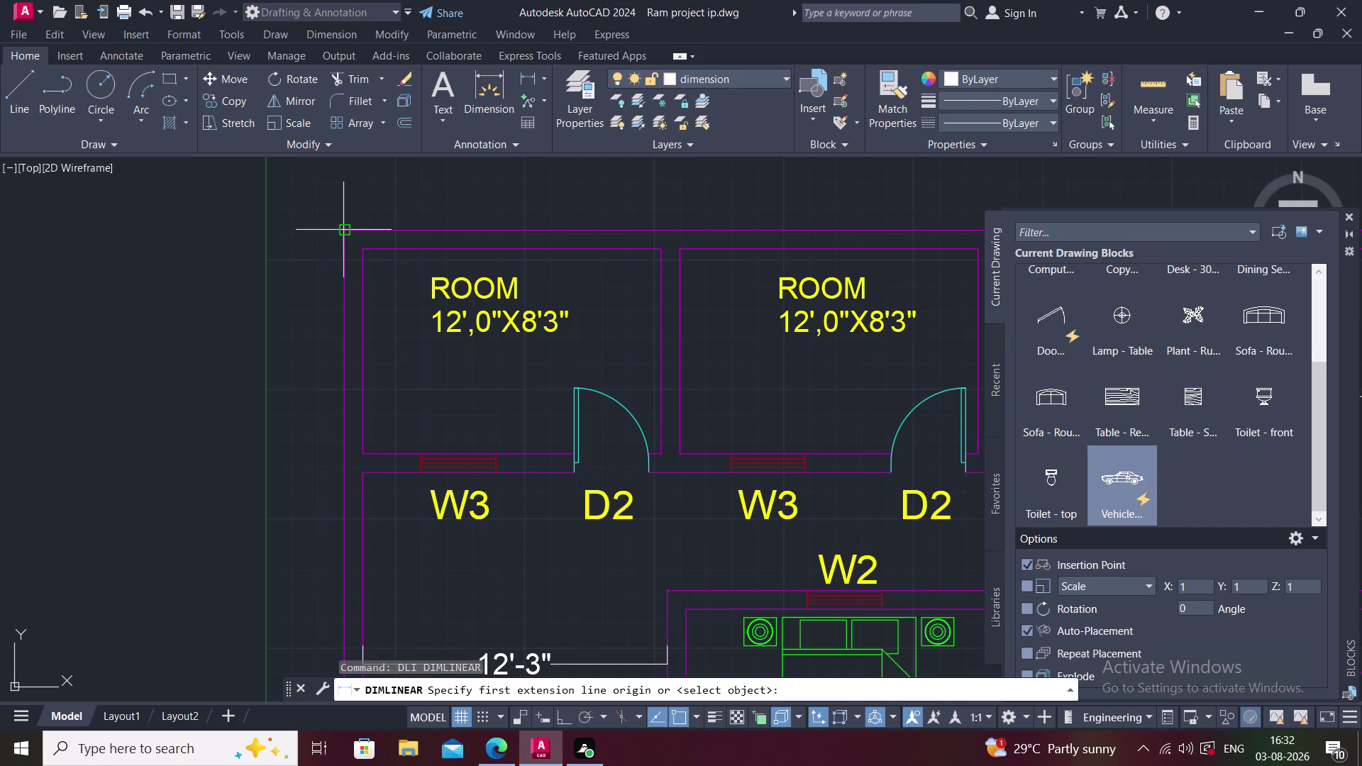
scroll(down, 3)
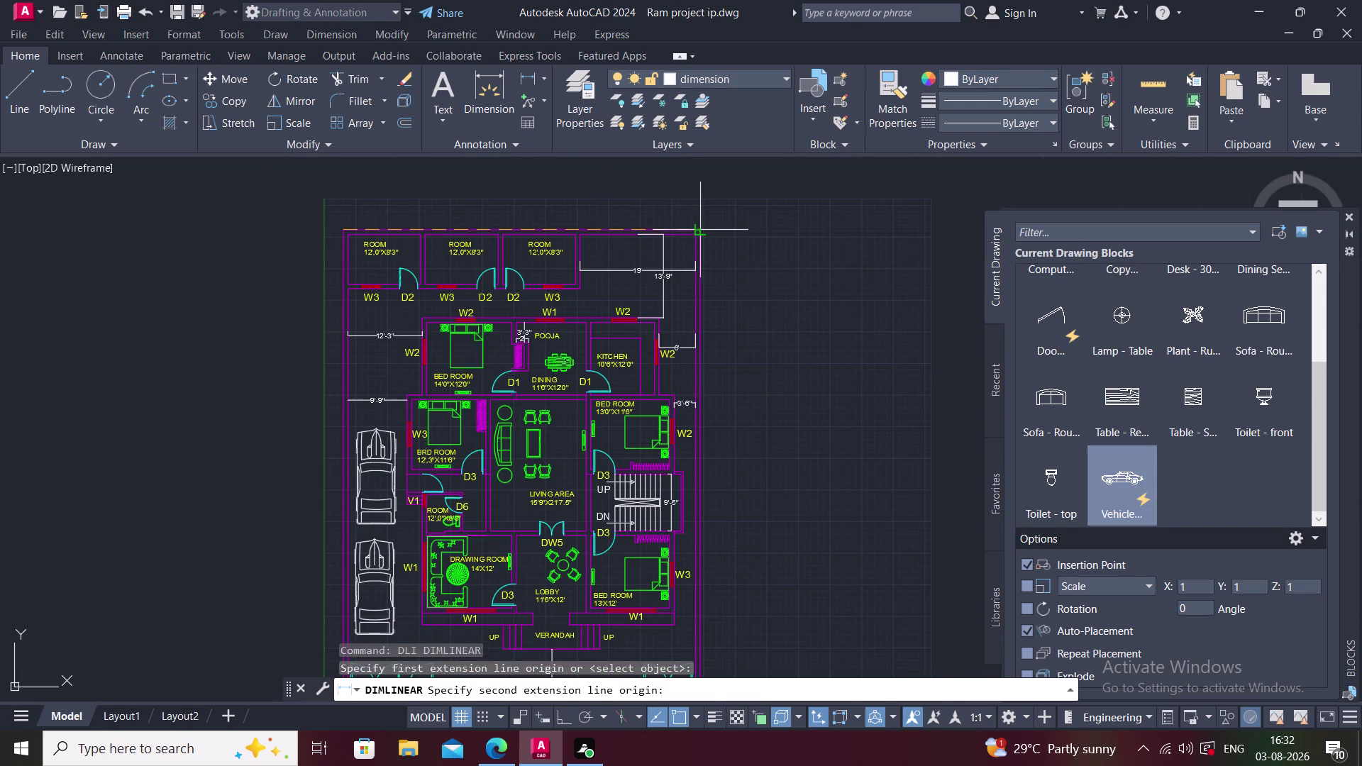
click(700, 232)
click(696, 218)
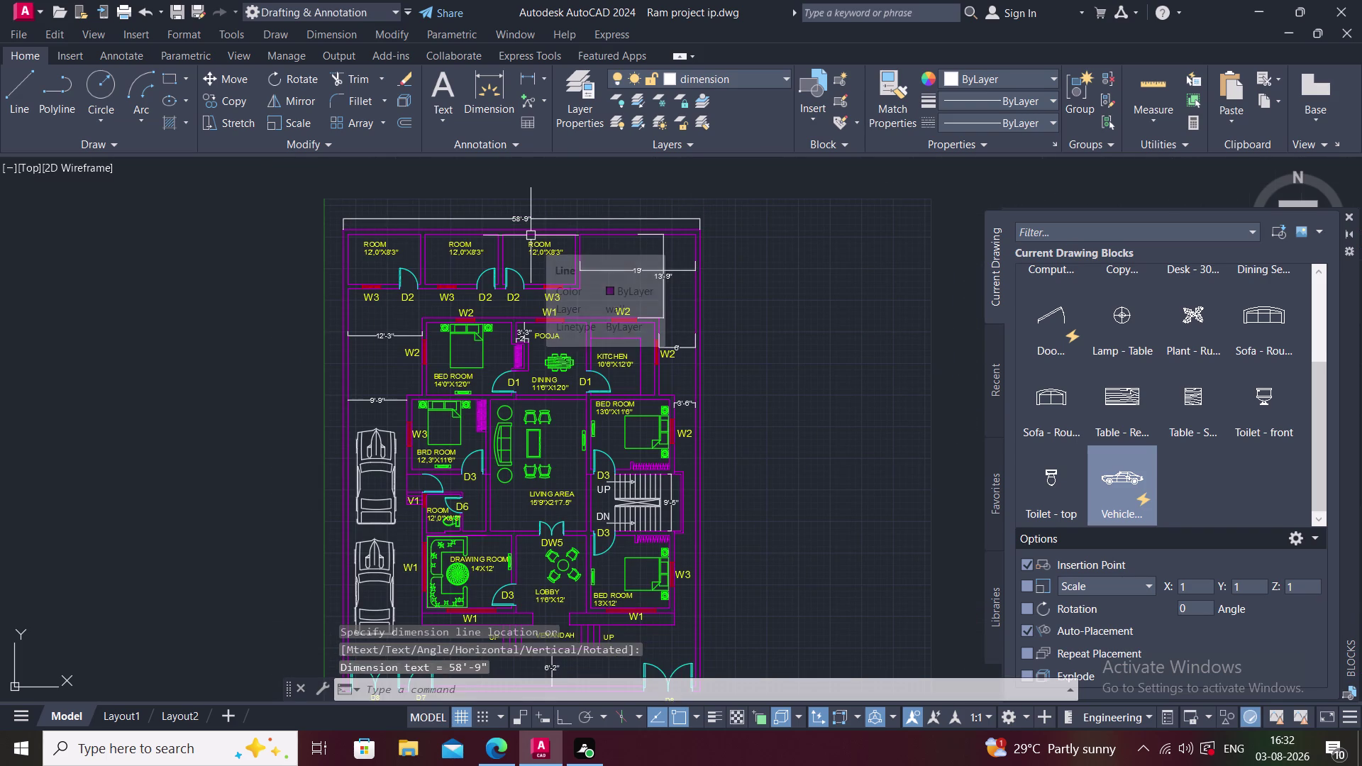
Add a 76' linear dimension from the top-right to the bottom-right corner.
middle_drag(530, 236, 535, 164)
middle_drag(629, 257, 581, 328)
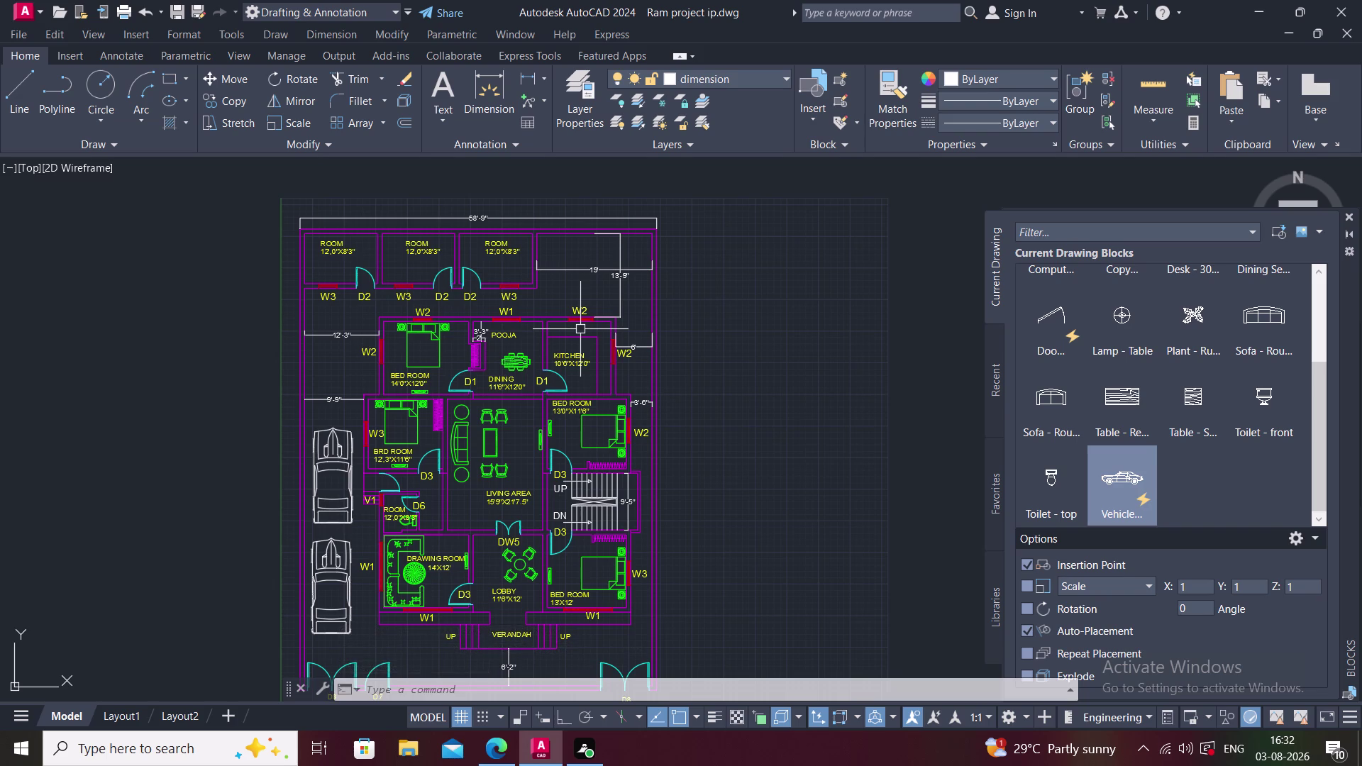
key(space)
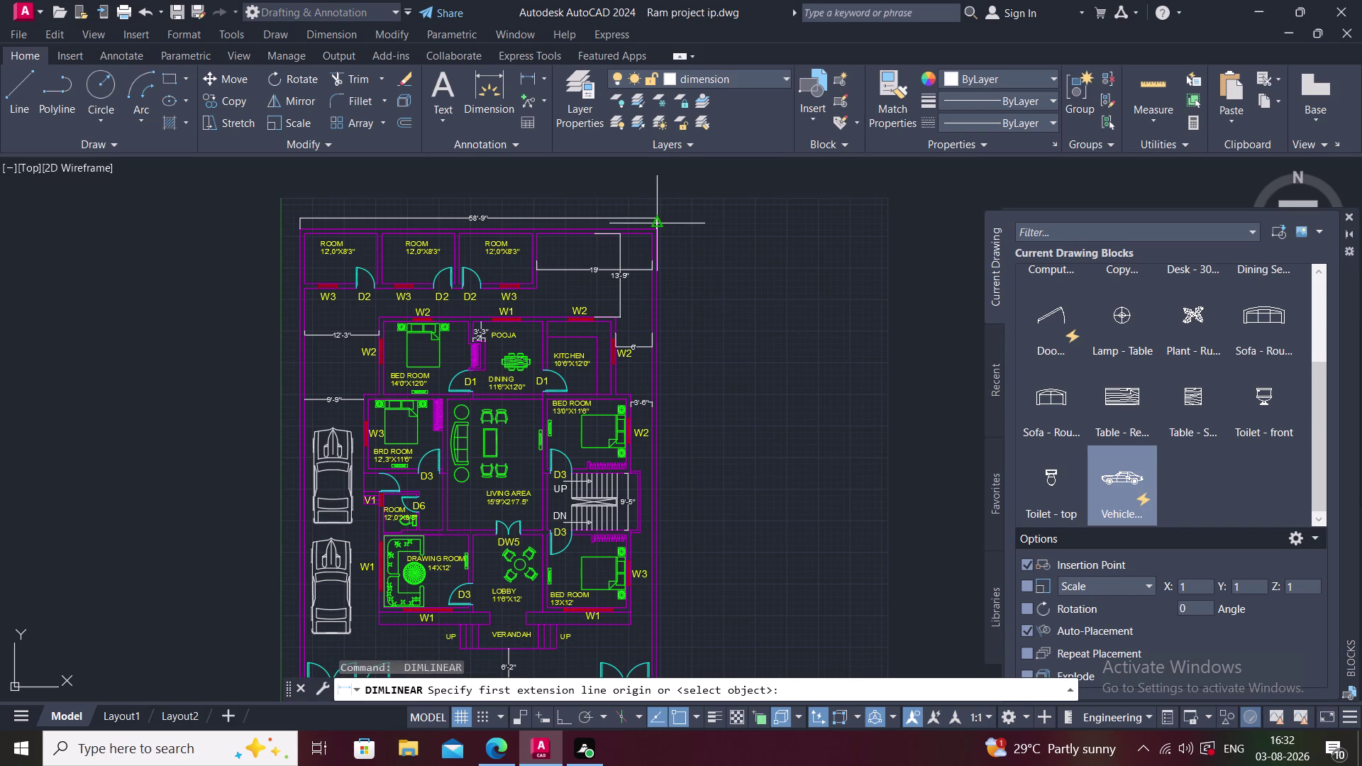
scroll(up, 3)
click(656, 223)
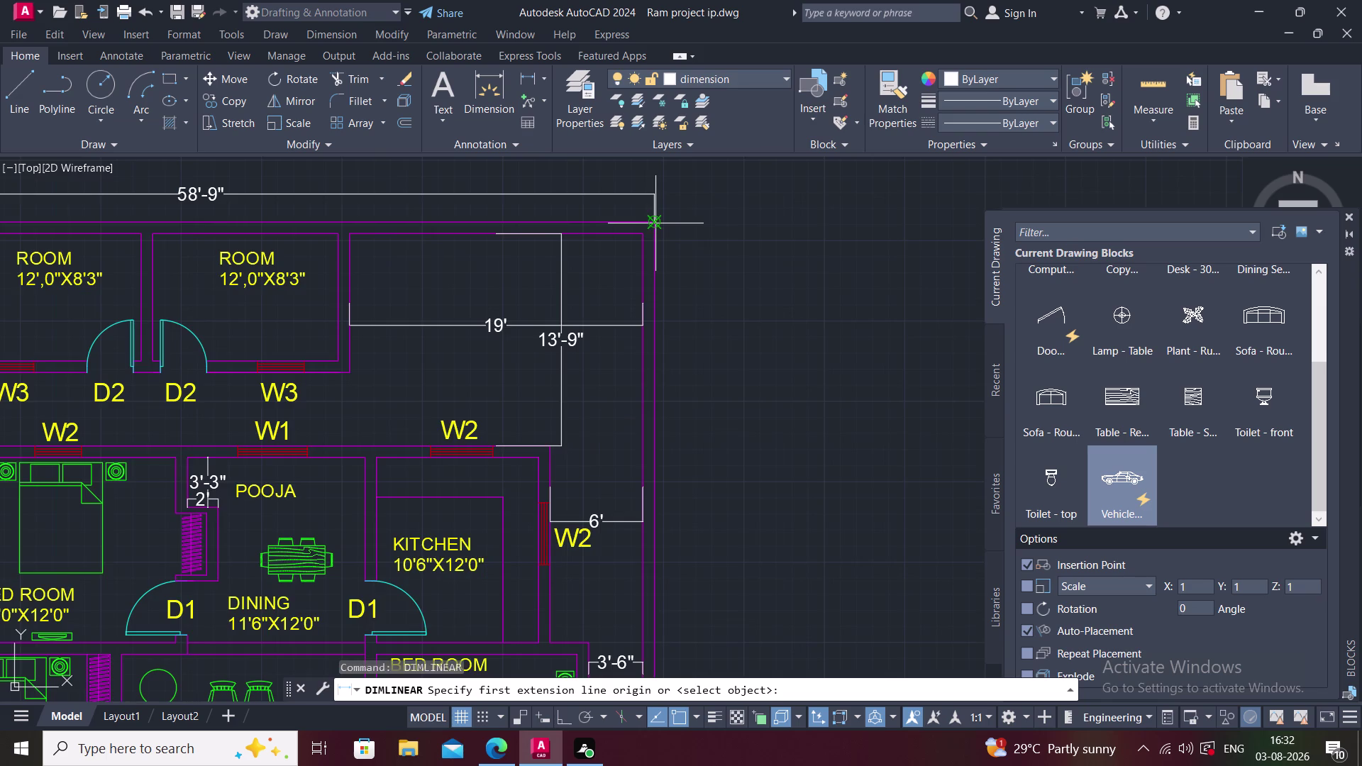
scroll(down, 3)
scroll(up, 3)
scroll(down, 3)
middle_drag(680, 435, 664, 211)
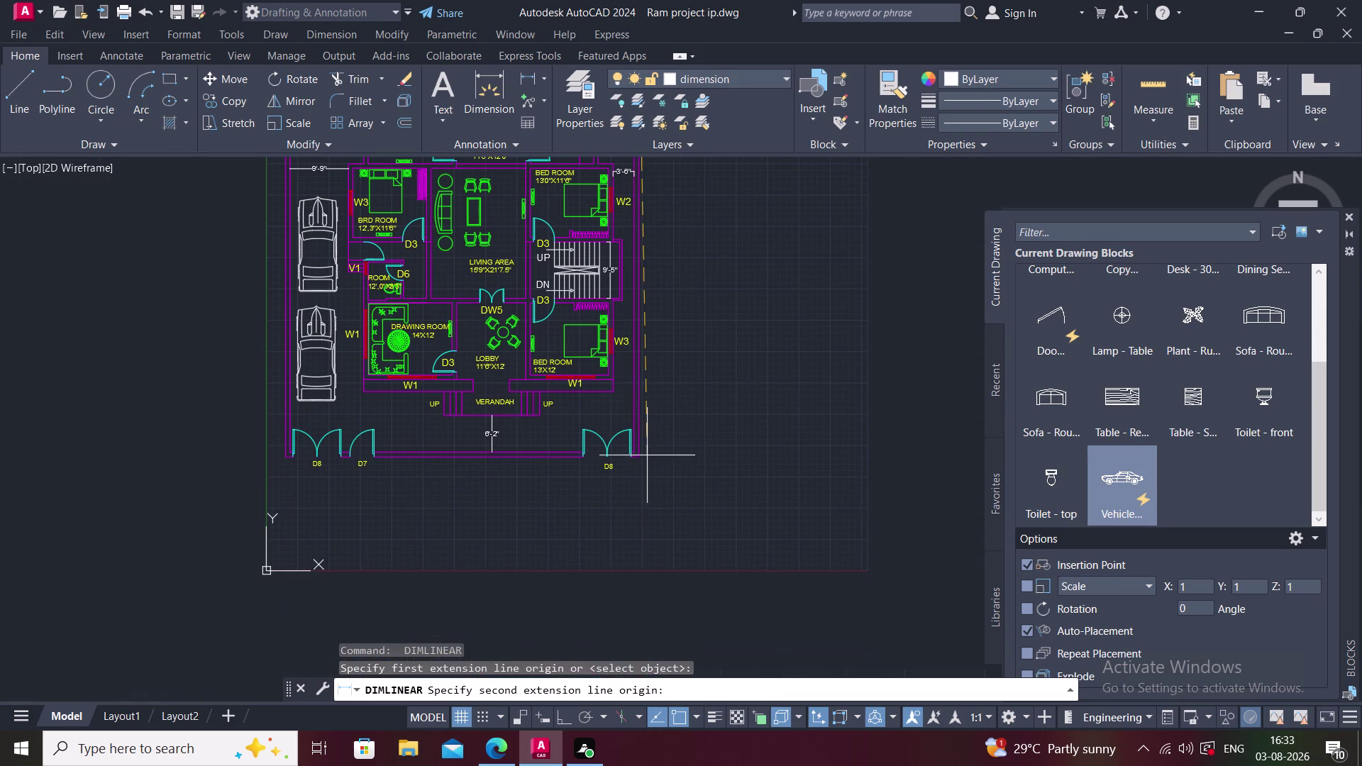
scroll(up, 3)
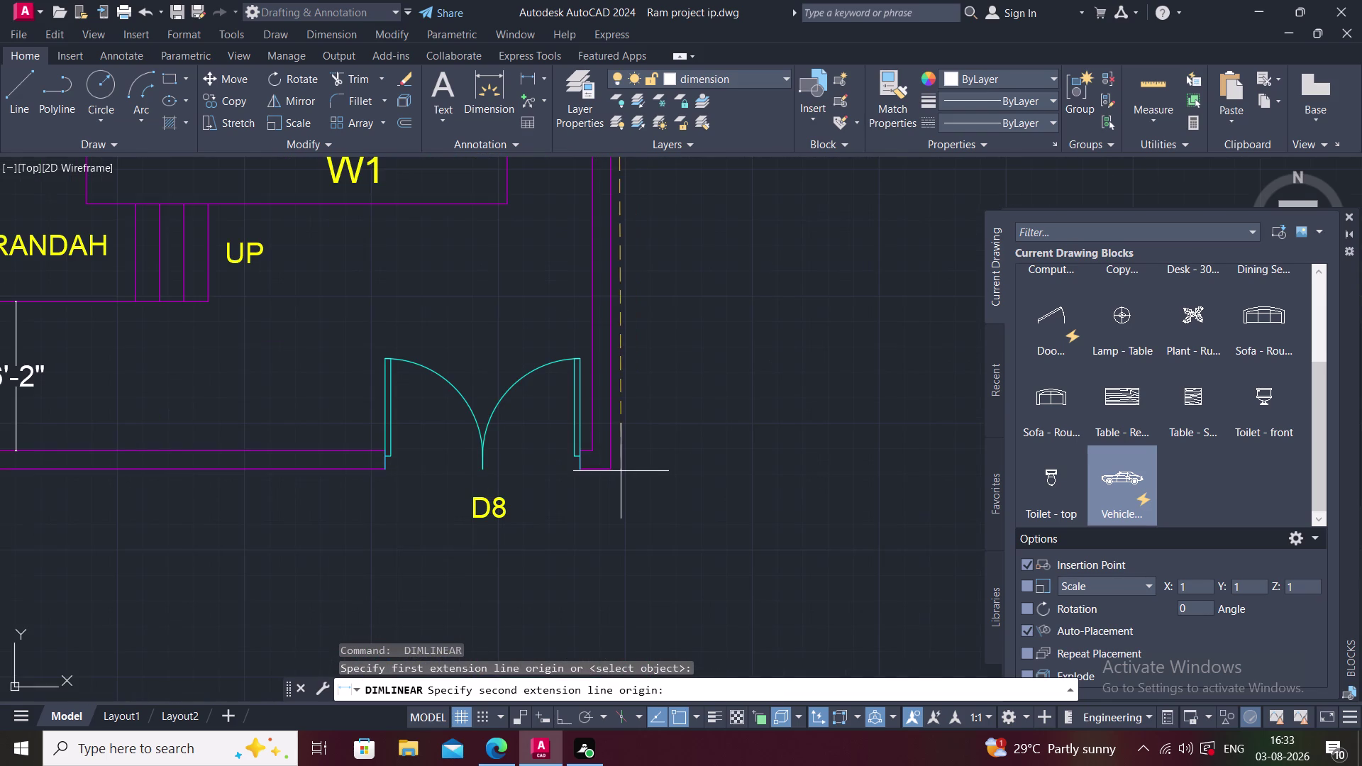
click(611, 471)
click(646, 475)
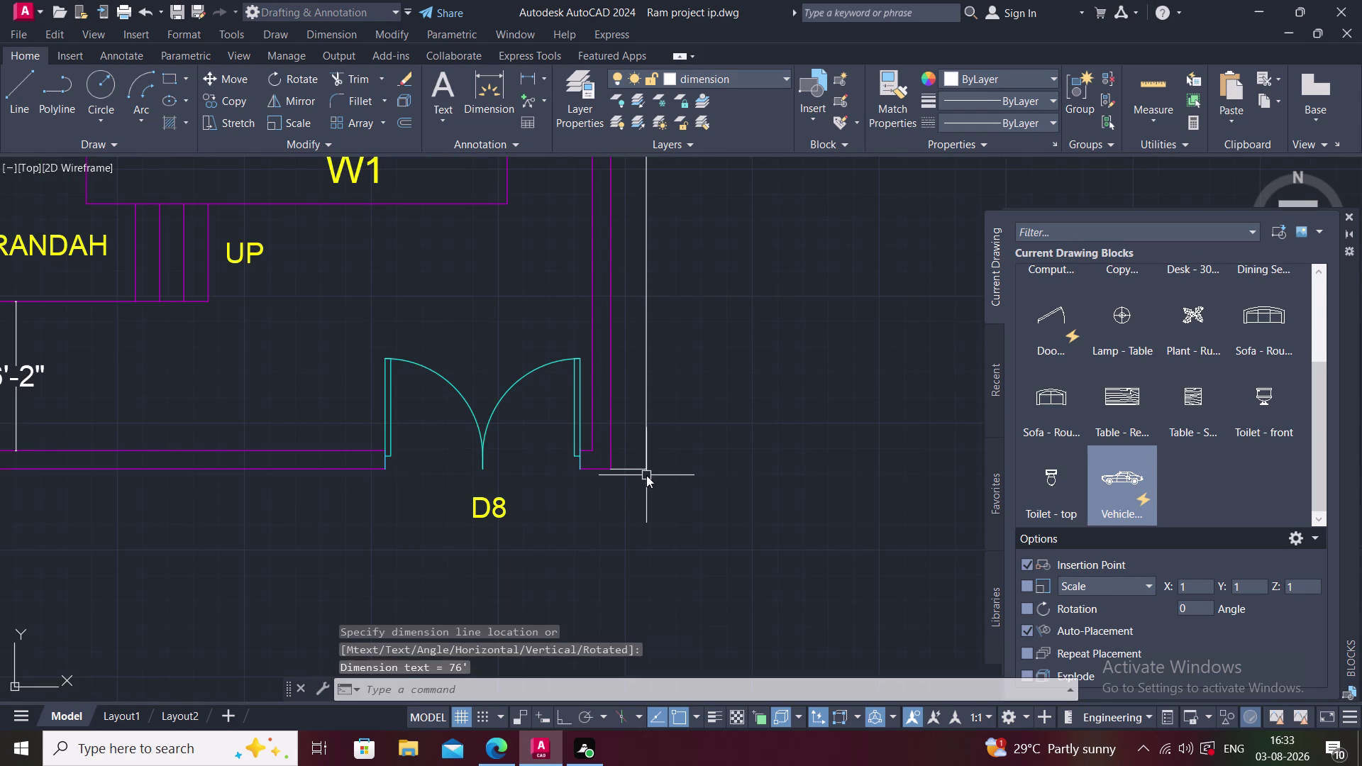
Pan around the plan's right side to check the new 76' dimension.
scroll(up, 3)
scroll(down, 3)
middle_drag(668, 437, 679, 545)
scroll(down, 3)
scroll(up, 3)
click(638, 371)
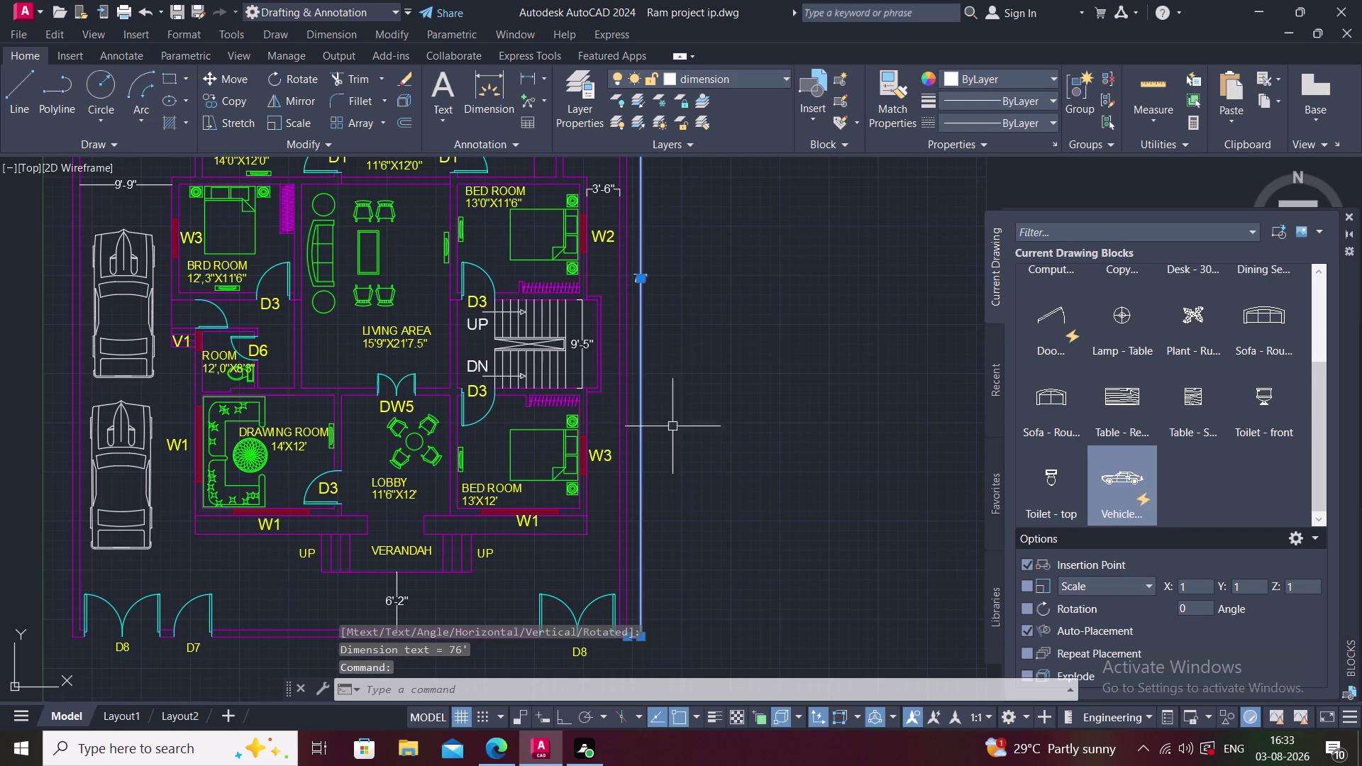
middle_drag(689, 496, 675, 362)
scroll(down, 3)
Delete the existing 76' dimension on the right side of the plan.
key(Escape)
middle_drag(660, 390, 655, 447)
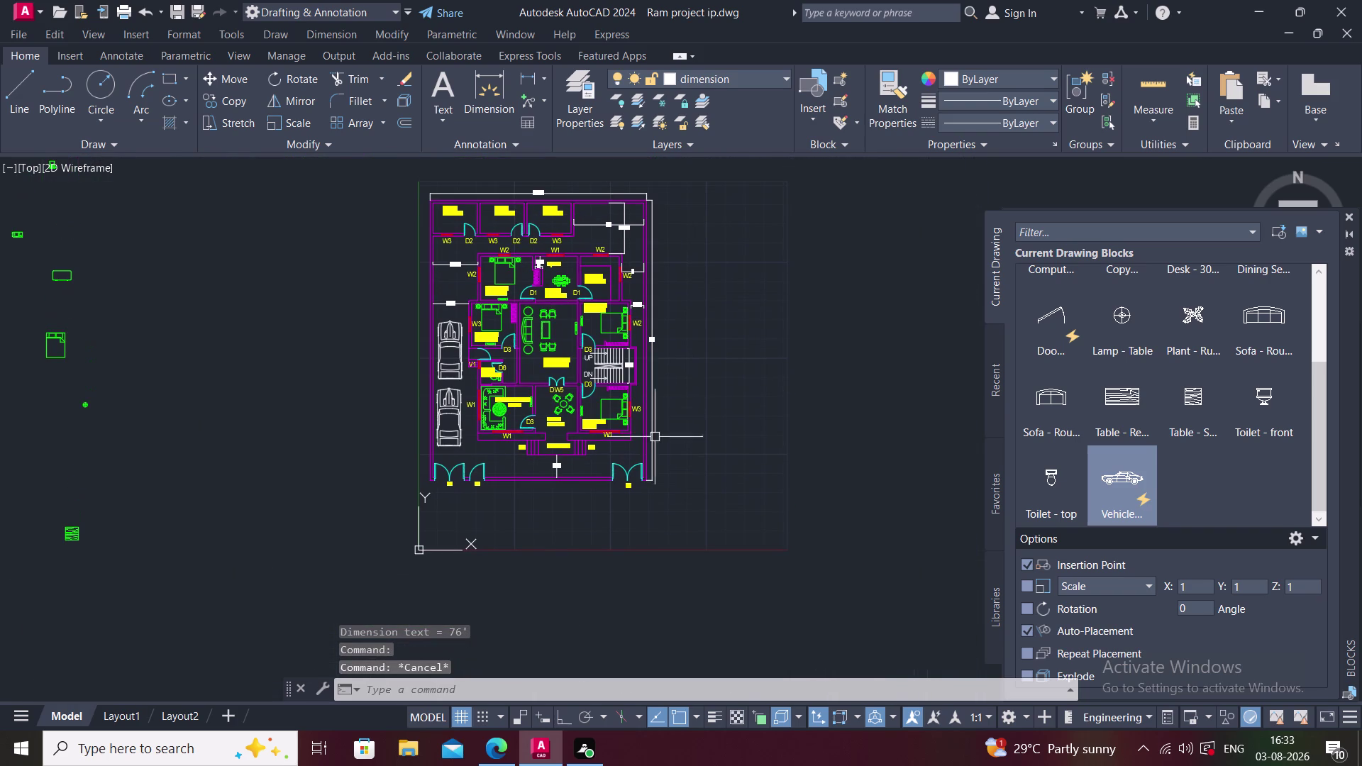
click(653, 366)
key(Delete)
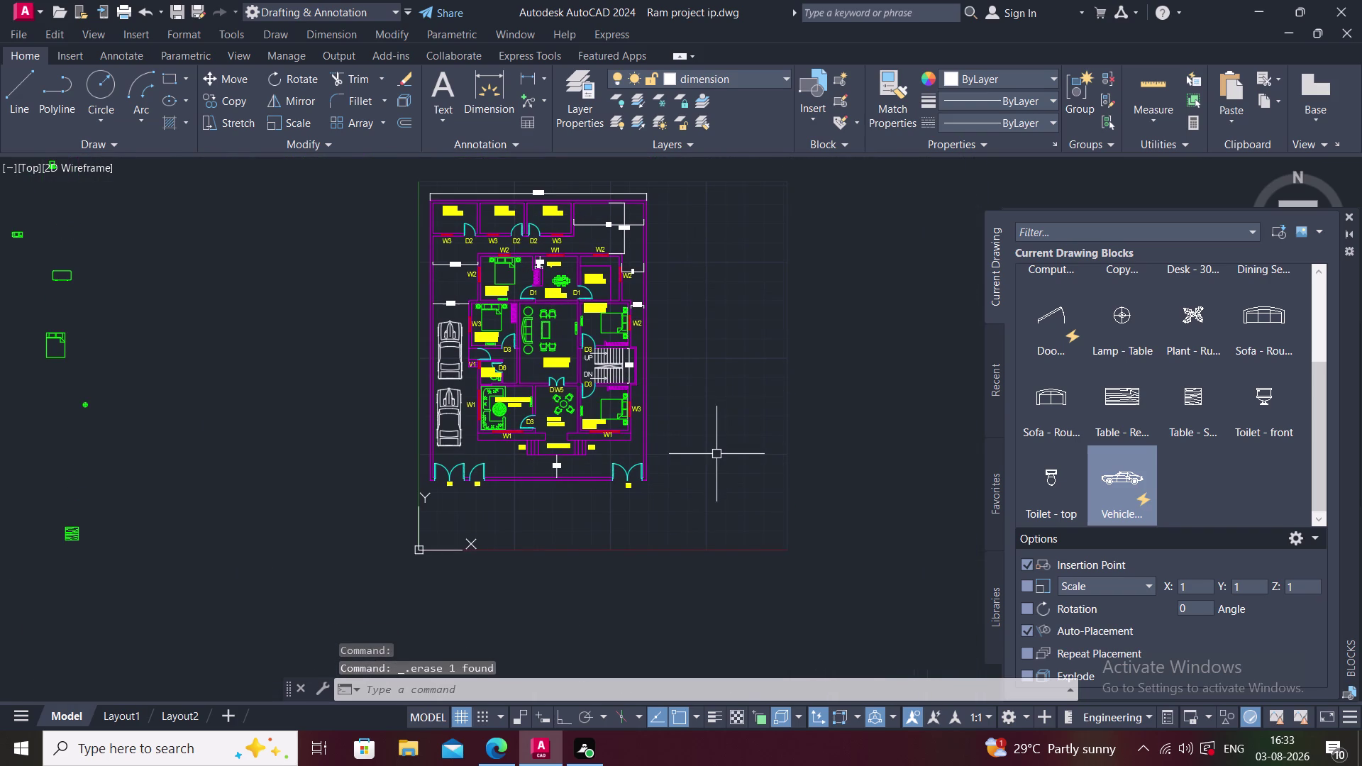
Redraw the 76' linear dimension (DLI) between the plan's top-right and bottom-right corners.
text(DLI)
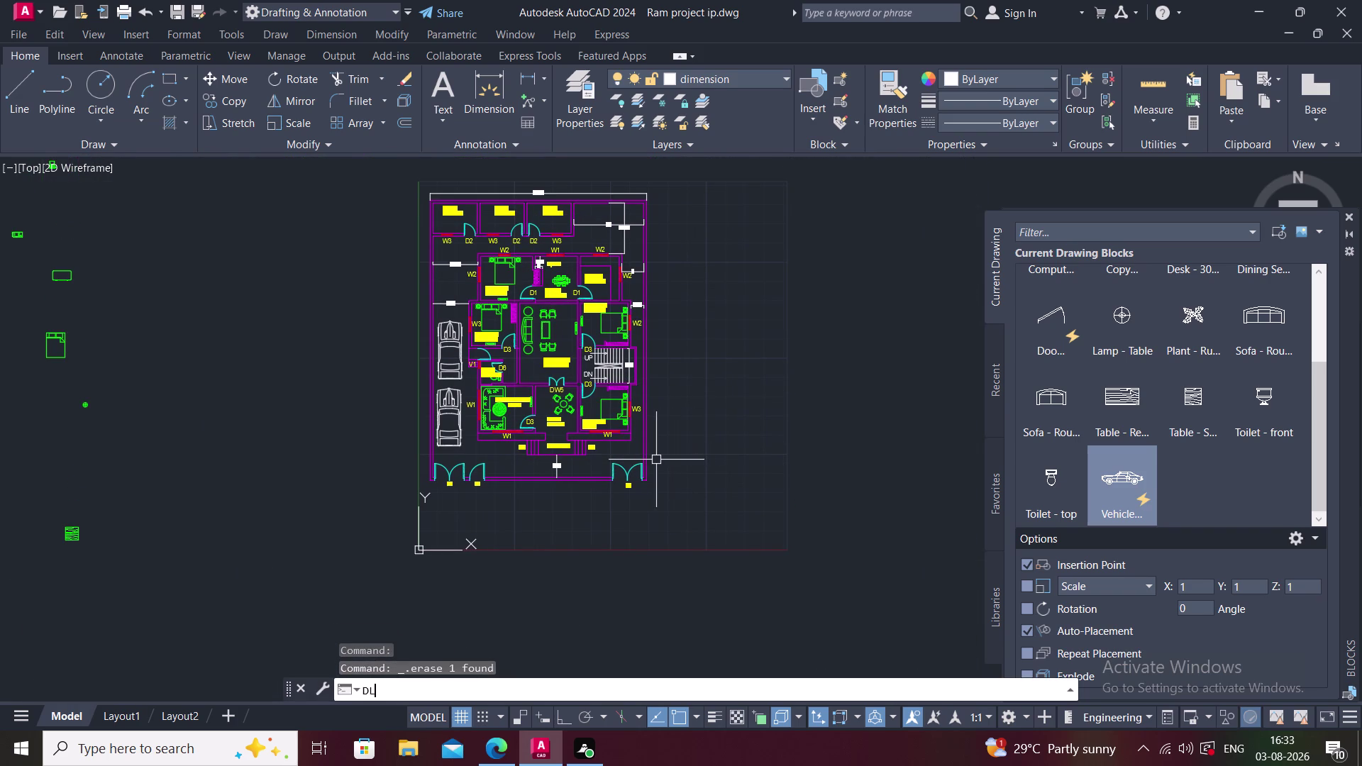
key(space)
middle_drag(610, 393, 627, 509)
scroll(up, 3)
scroll(up, 3)
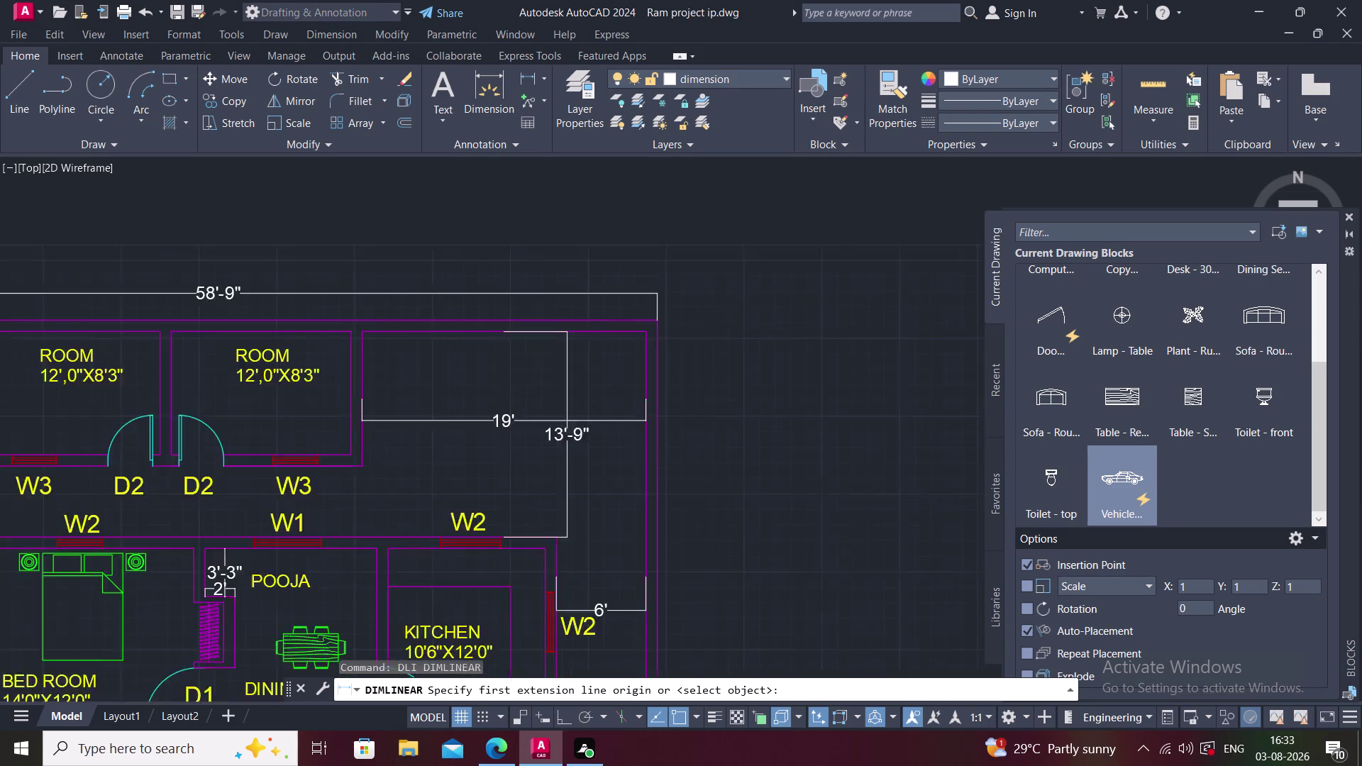
click(653, 314)
scroll(down, 3)
middle_drag(673, 562, 661, 382)
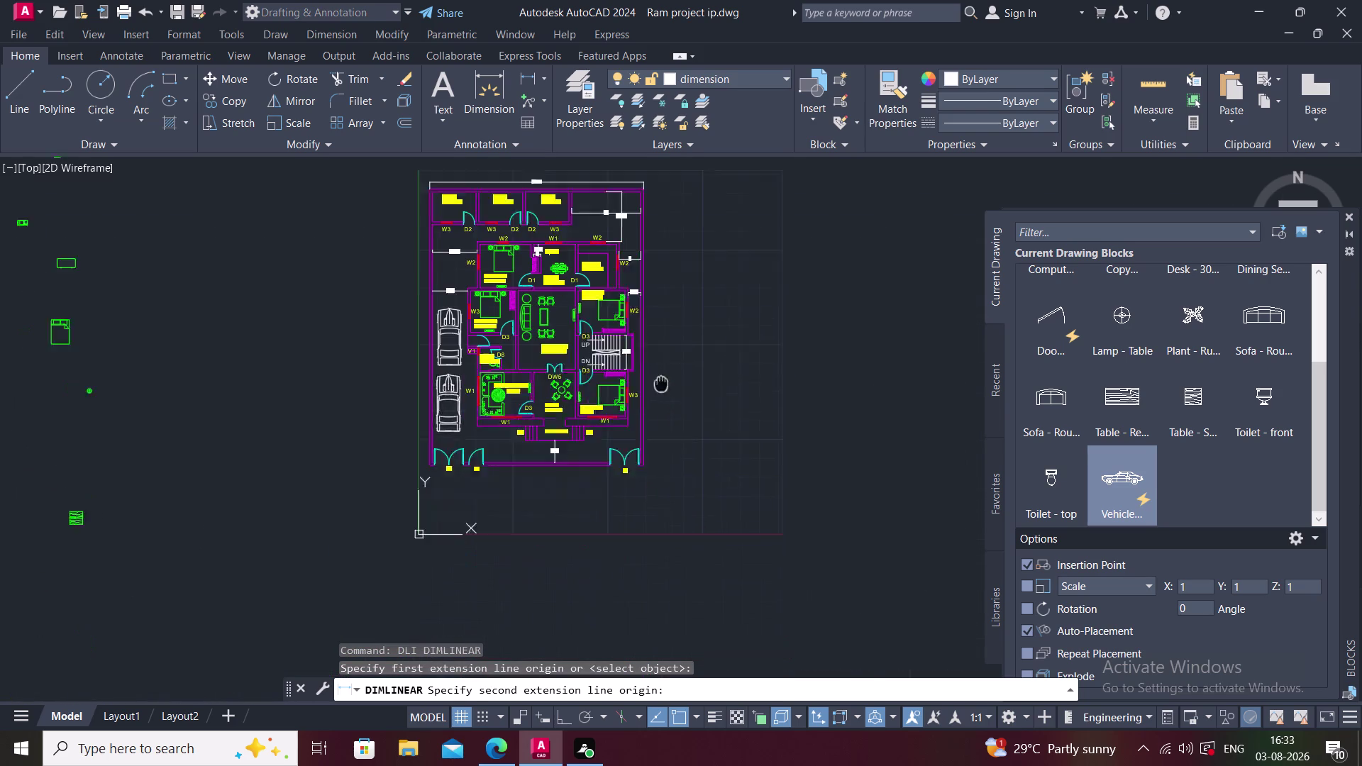
middle_drag(661, 383, 661, 348)
scroll(up, 3)
scroll(up, 3)
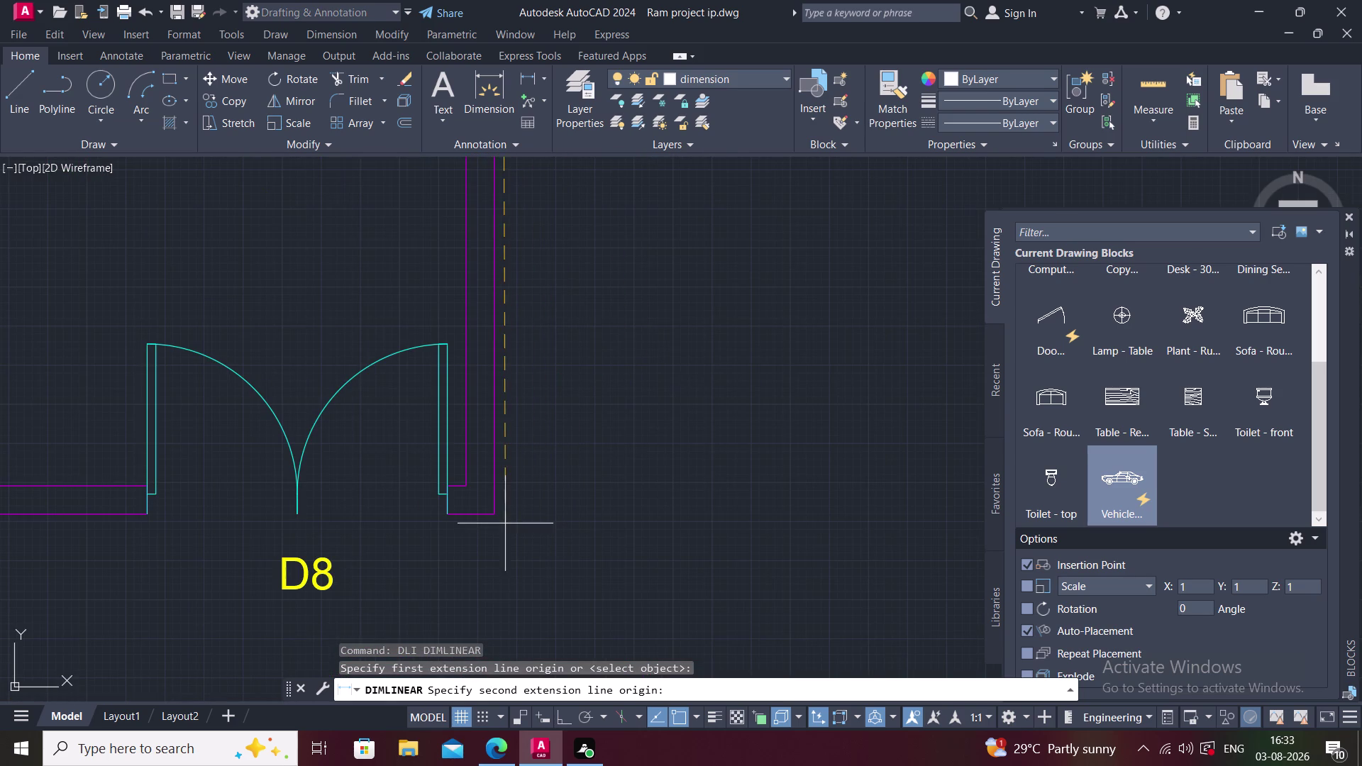
click(493, 515)
scroll(down, 3)
scroll(down, 3)
middle_drag(510, 507, 572, 658)
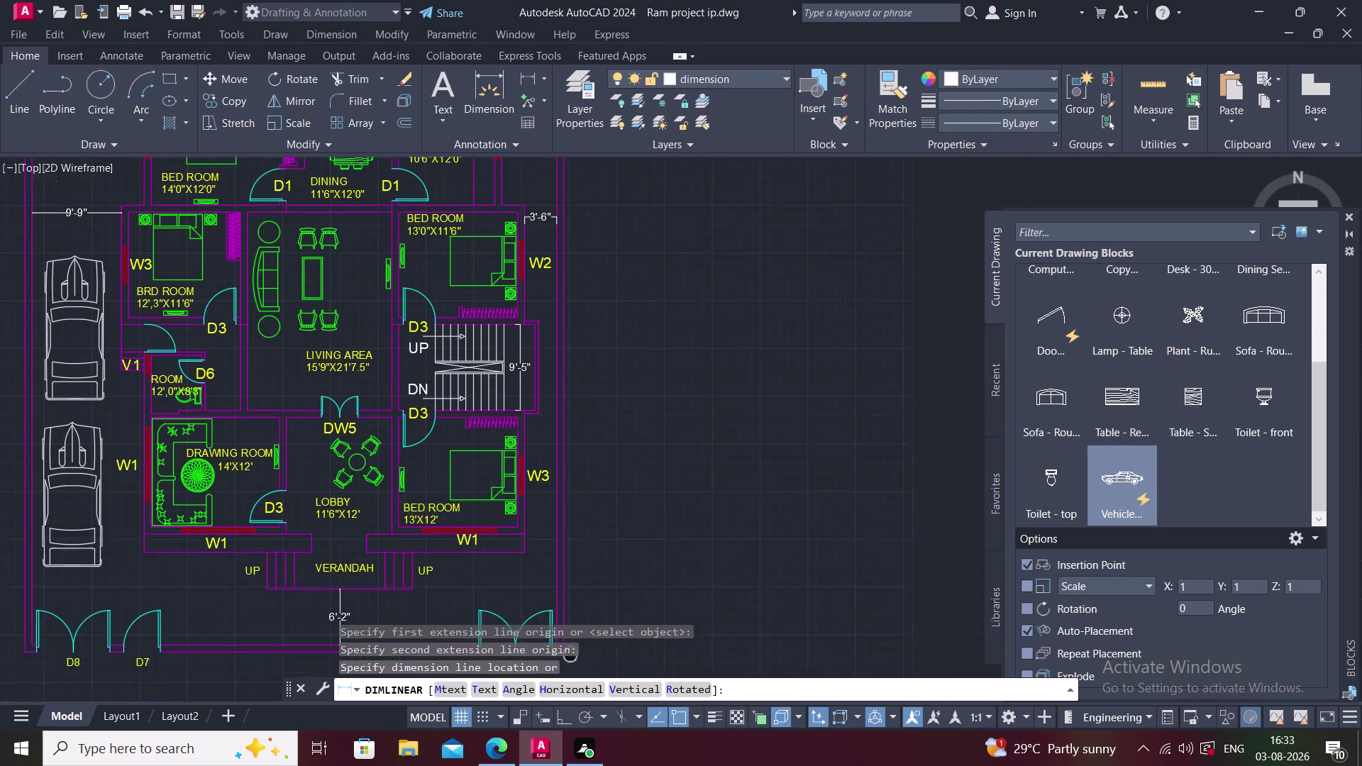
click(603, 611)
scroll(down, 3)
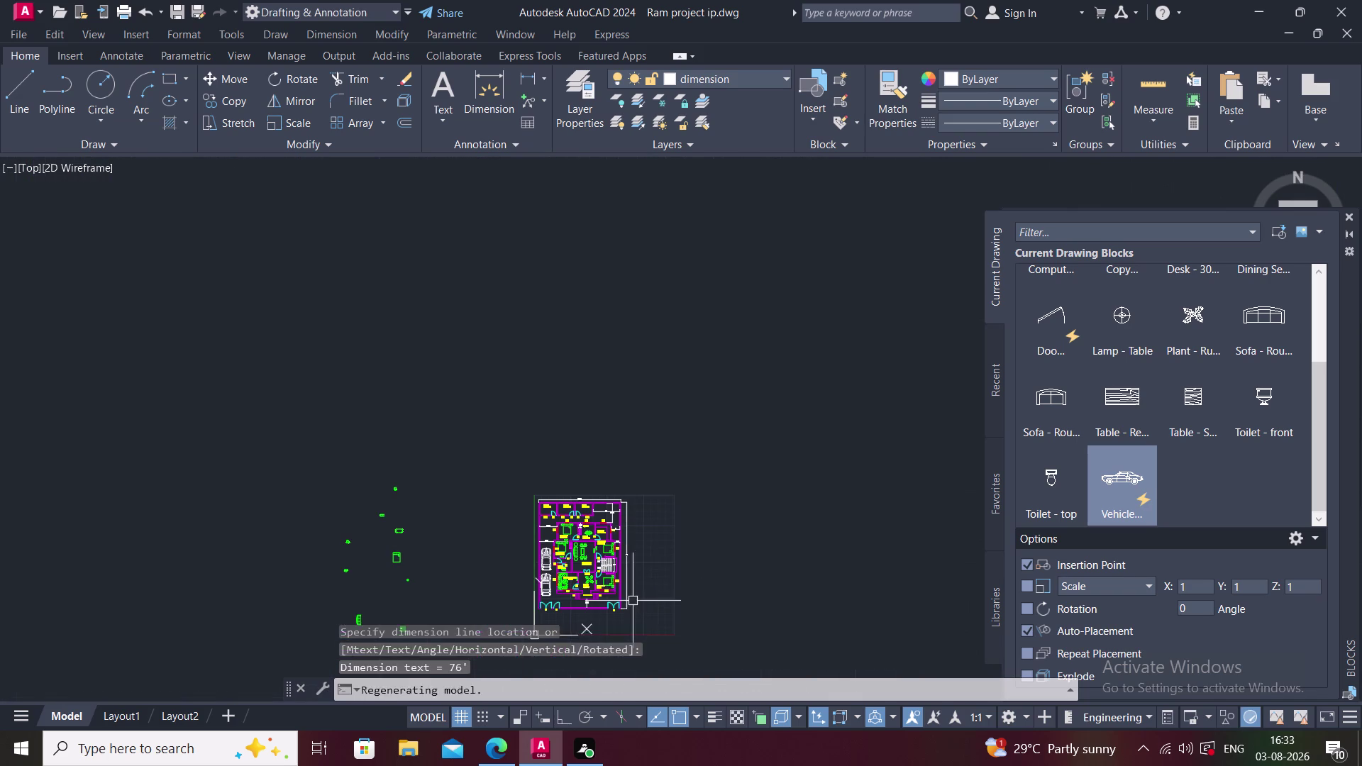
Window-select and erase the nine stray objects left of the floor plan.
middle_drag(632, 588, 685, 452)
click(314, 300)
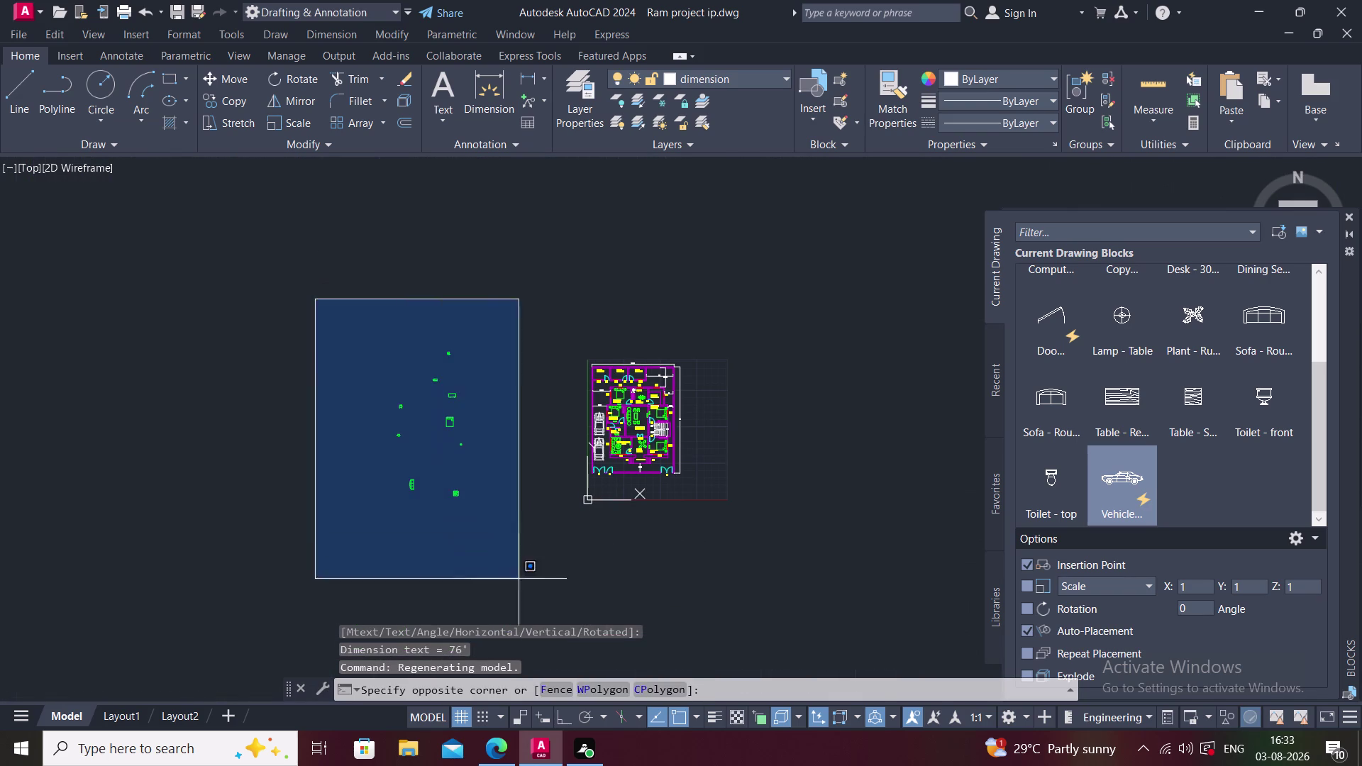
click(519, 580)
key(Delete)
scroll(up, 3)
middle_click(512, 543)
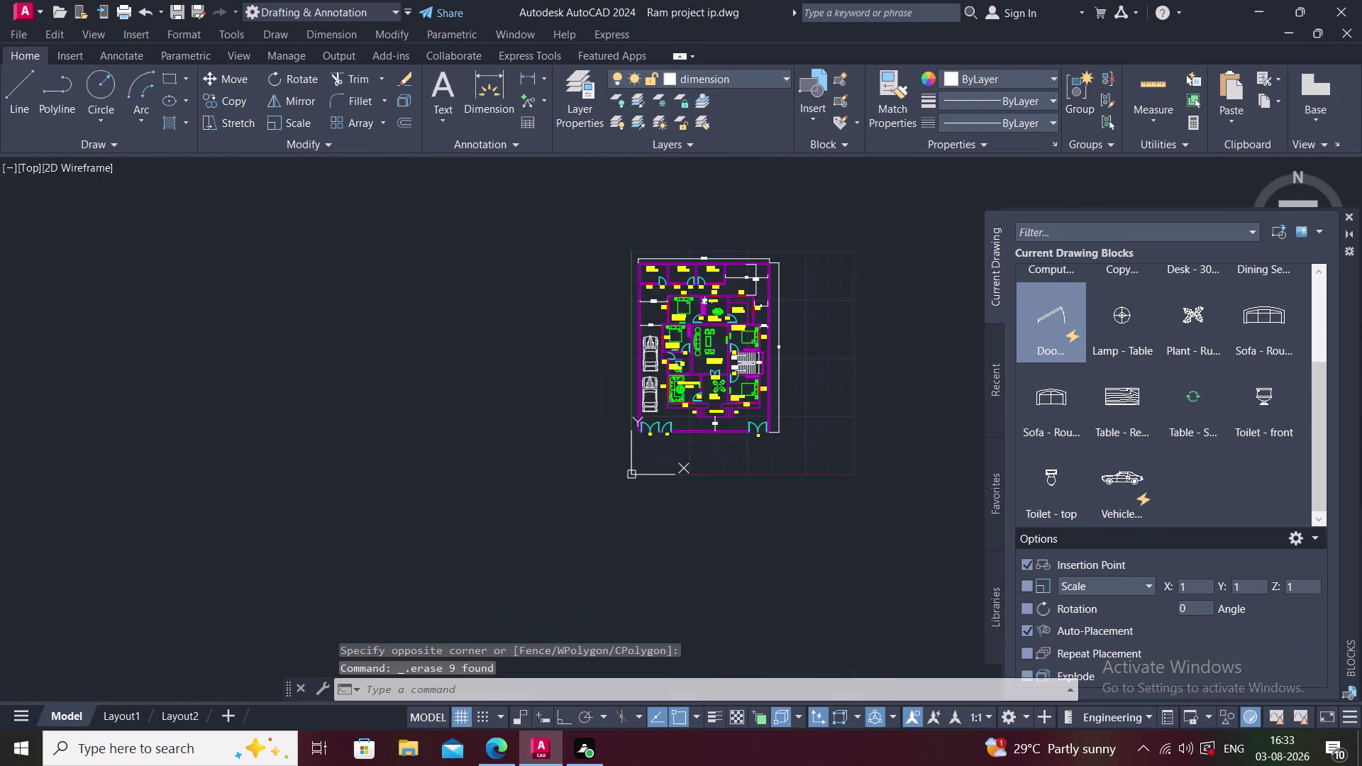
middle_drag(596, 502, 521, 529)
scroll(up, 3)
middle_drag(558, 501, 454, 609)
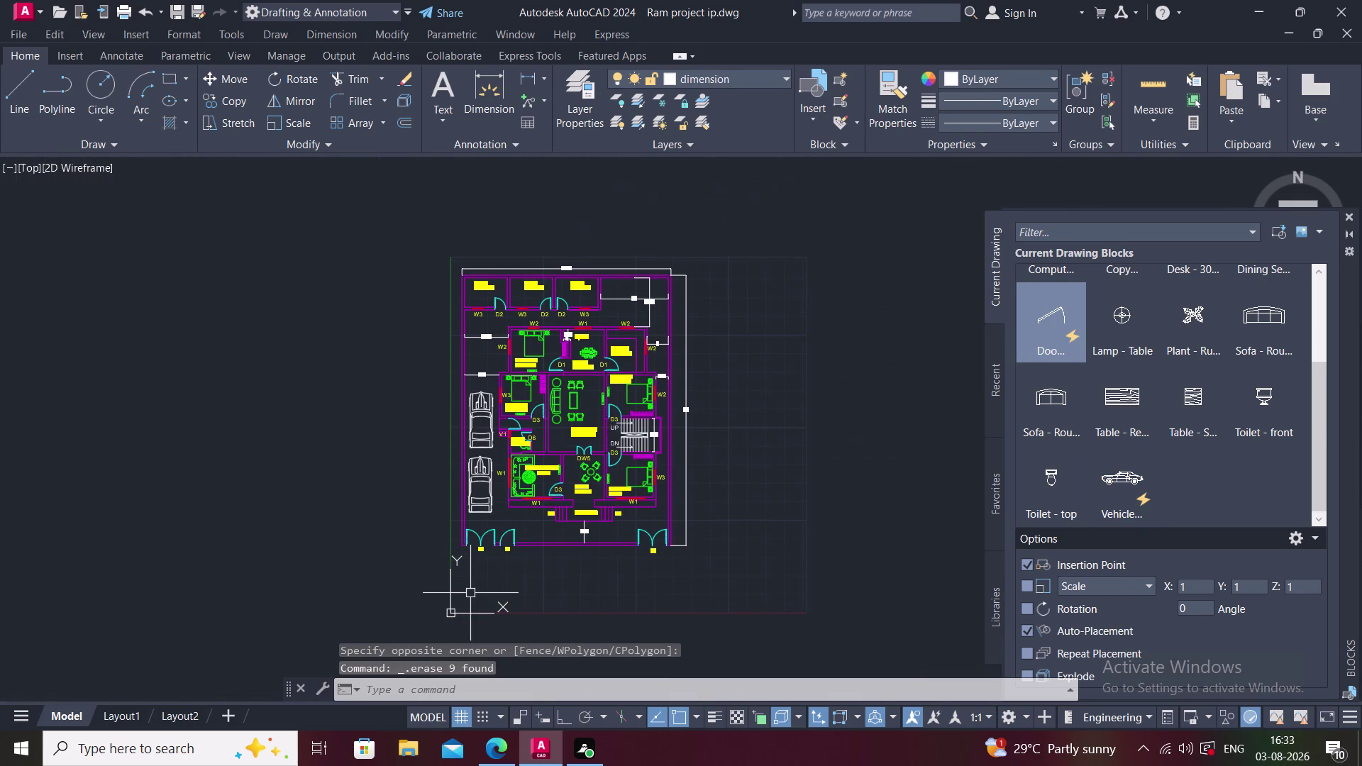
scroll(up, 3)
middle_drag(463, 581, 454, 646)
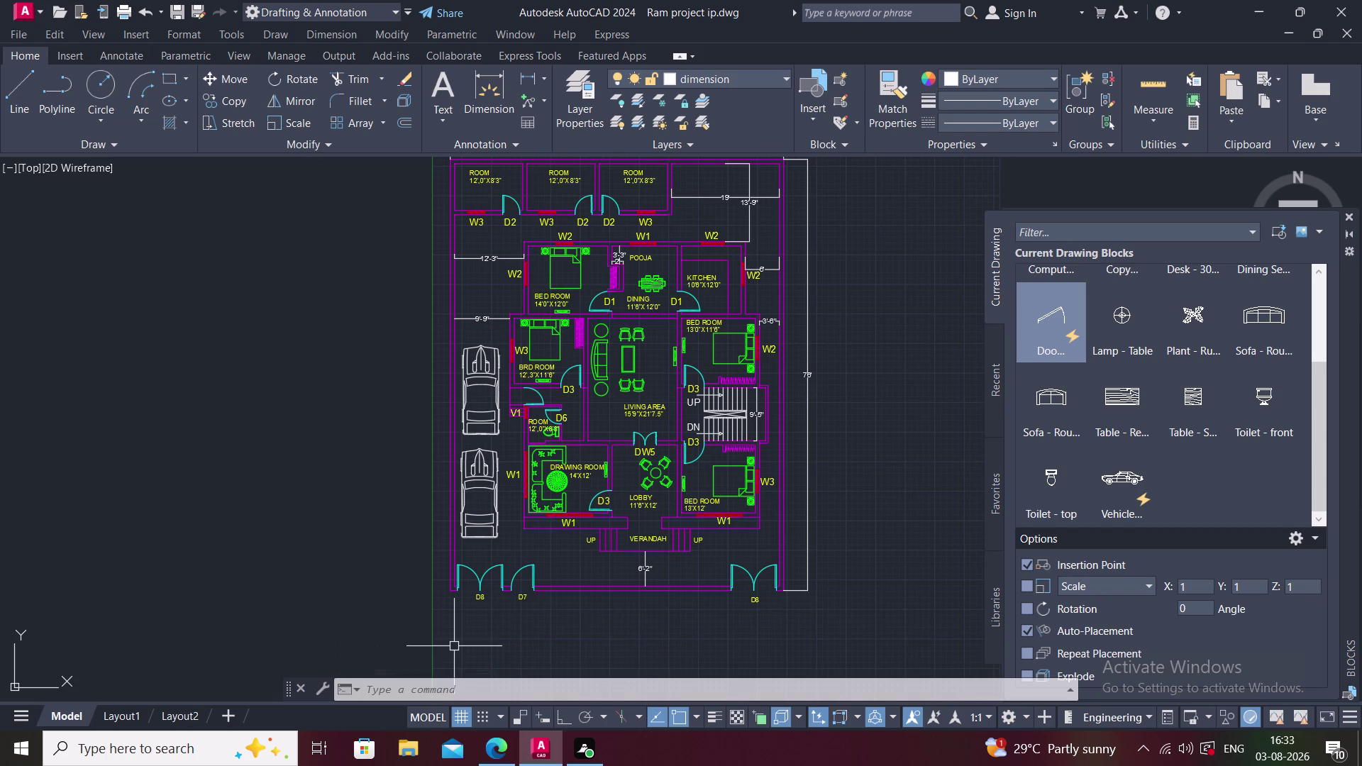
scroll(up, 3)
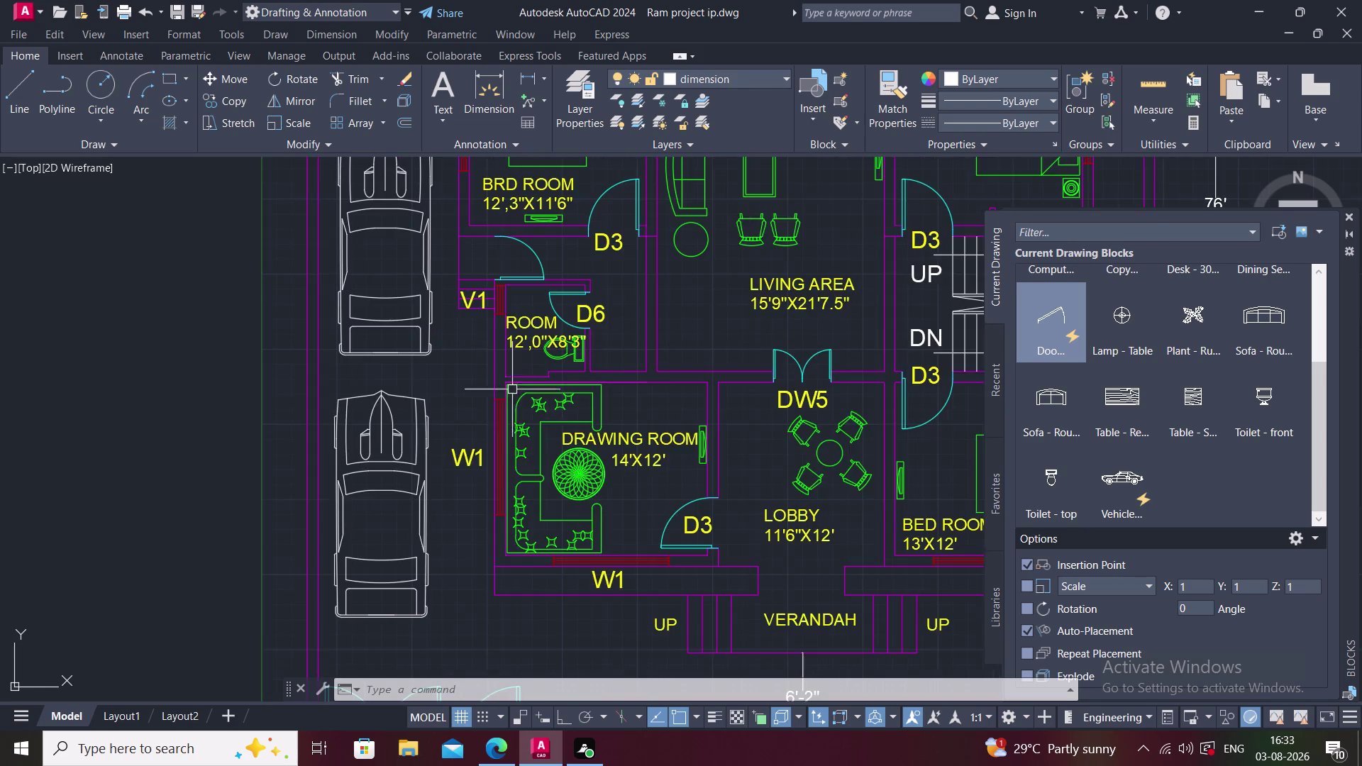
Rename the ROOM label beside door D6 to TOILET.
scroll(up, 3)
double_click(519, 321)
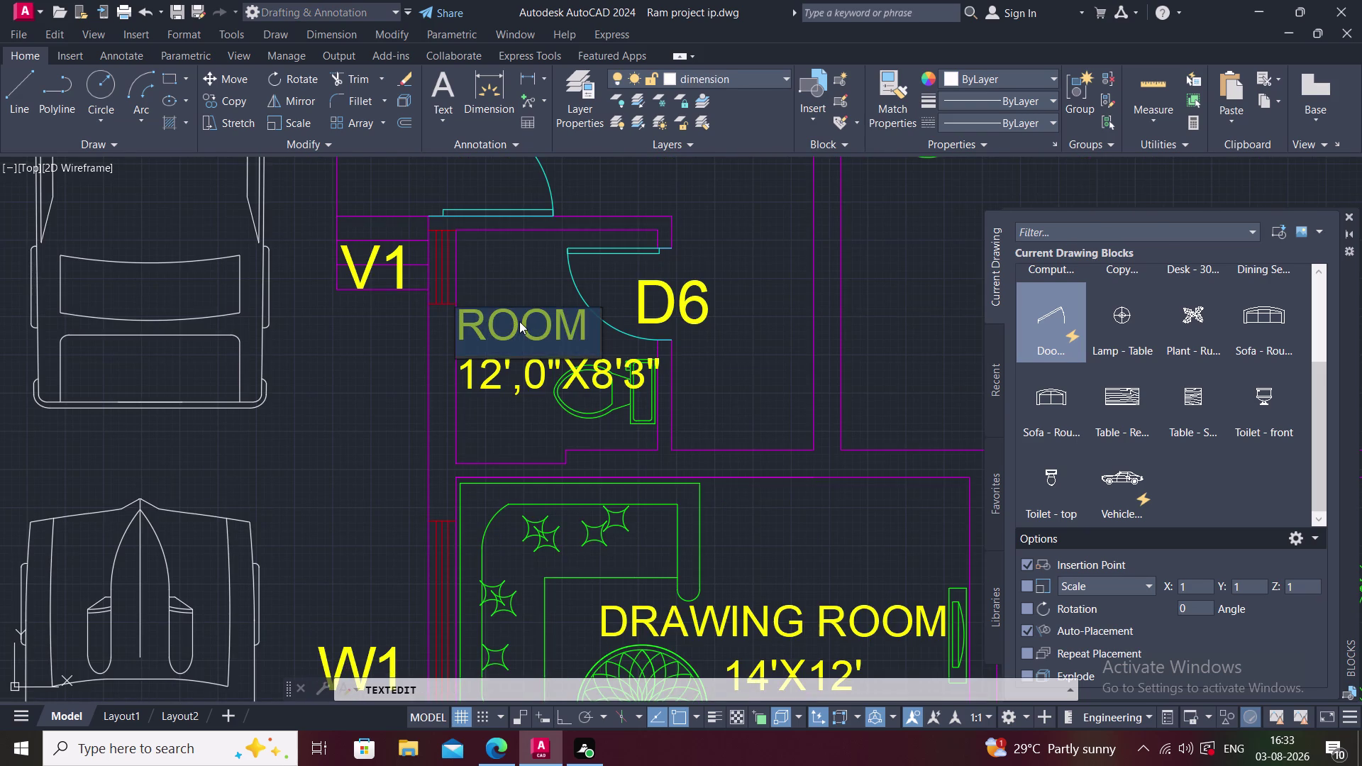
text(TOIL)
text(E)
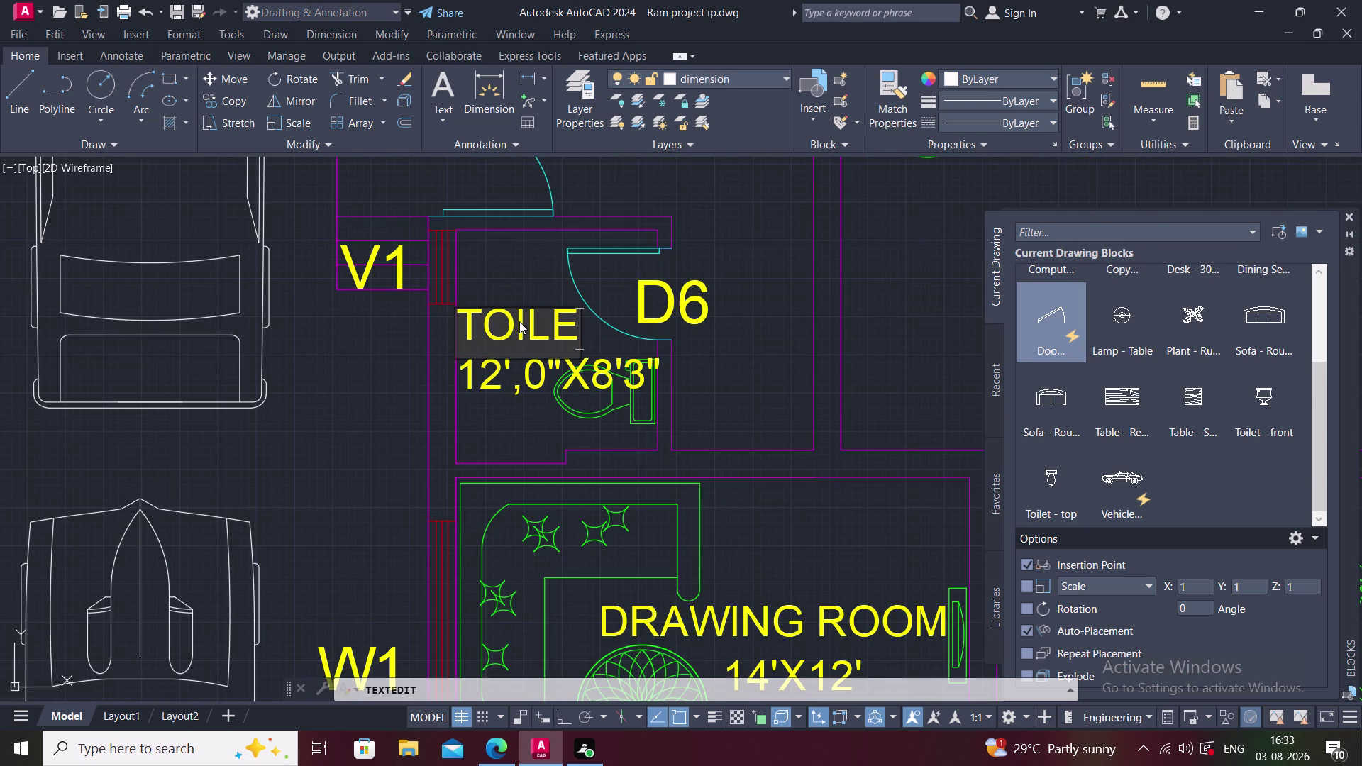
text(T)
click(481, 369)
Change the room's size text to 5'6"X6'4.5".
double_click(482, 369)
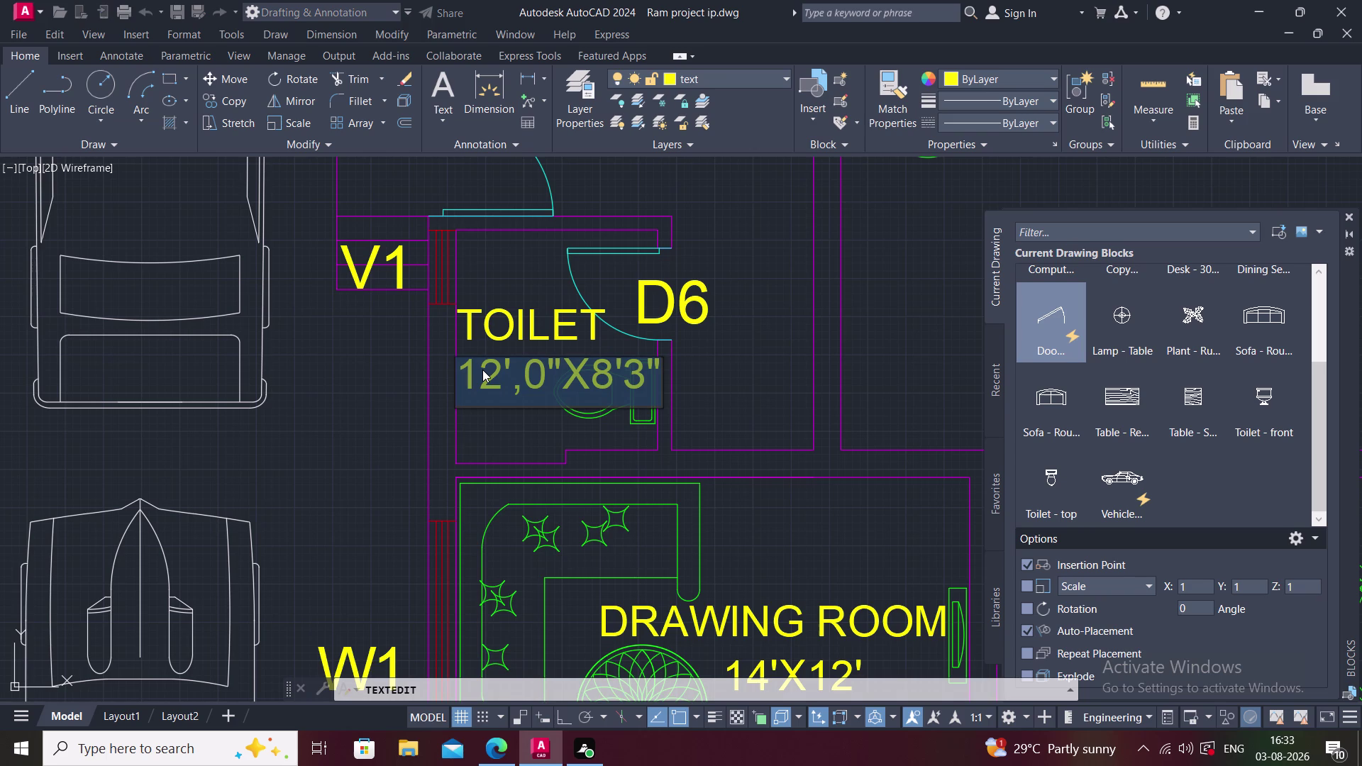
text(5')
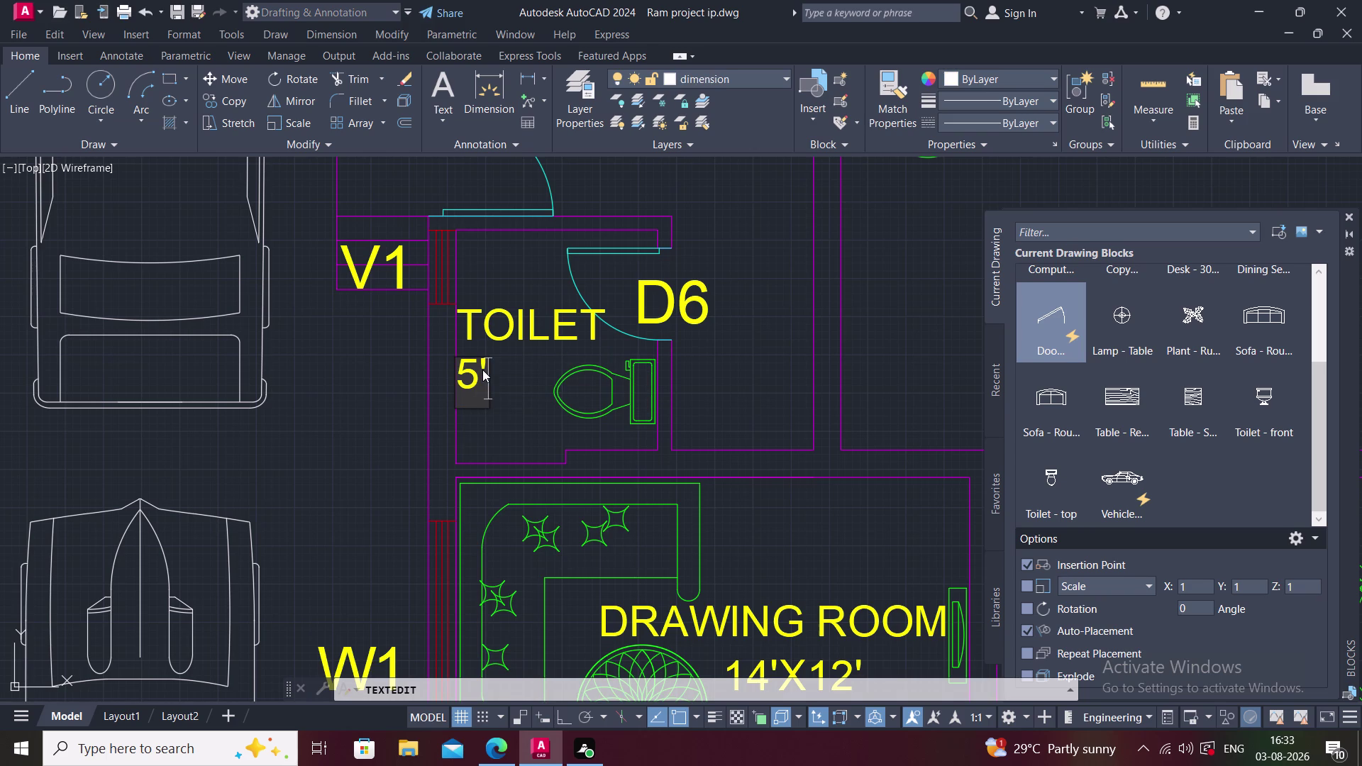
text(6")
key(x)
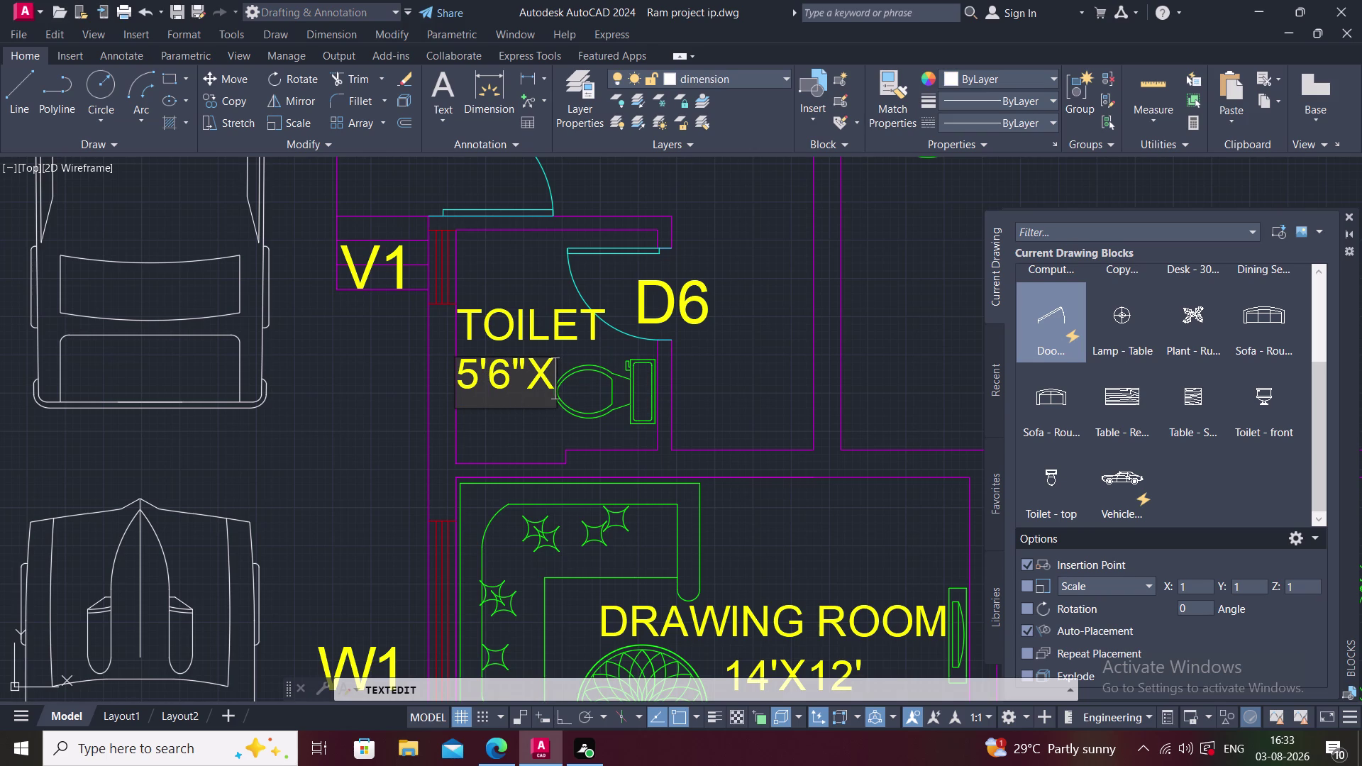
text(6')
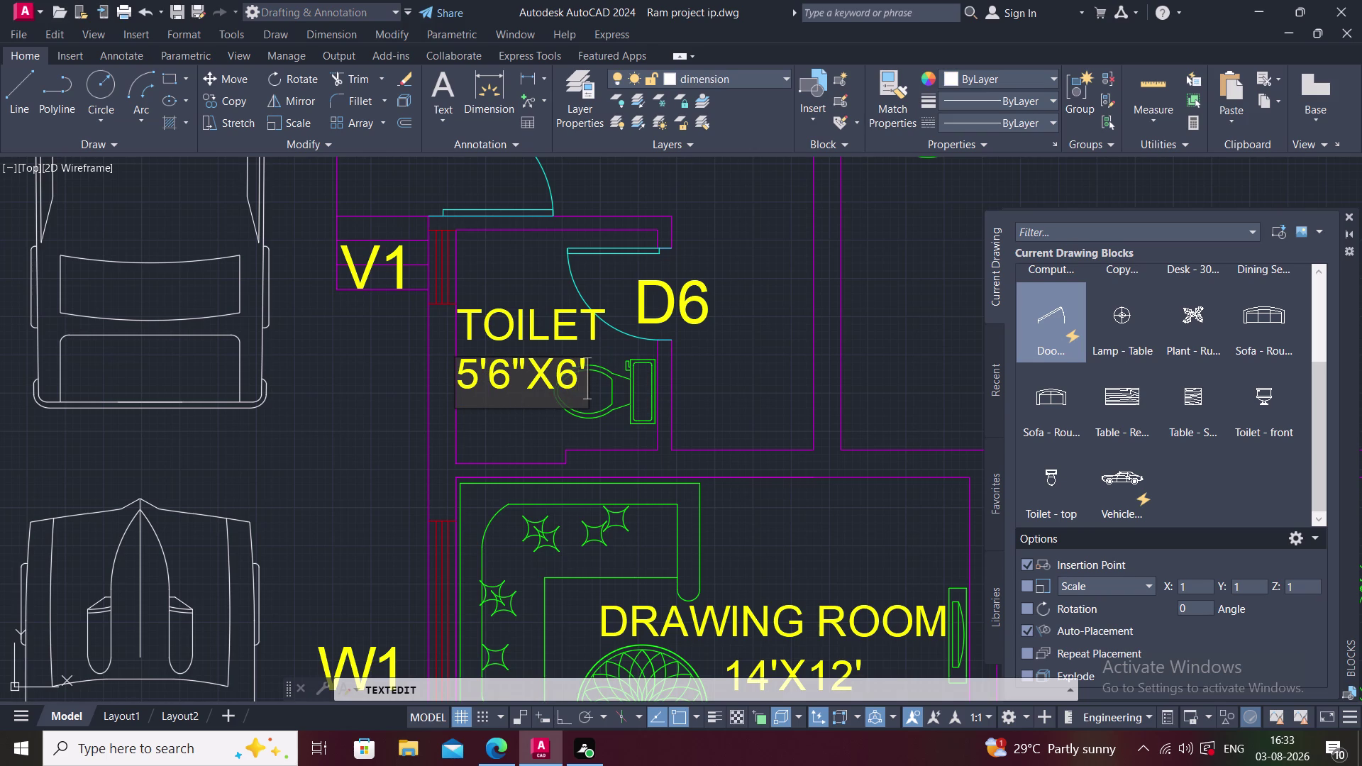
text(4.5")
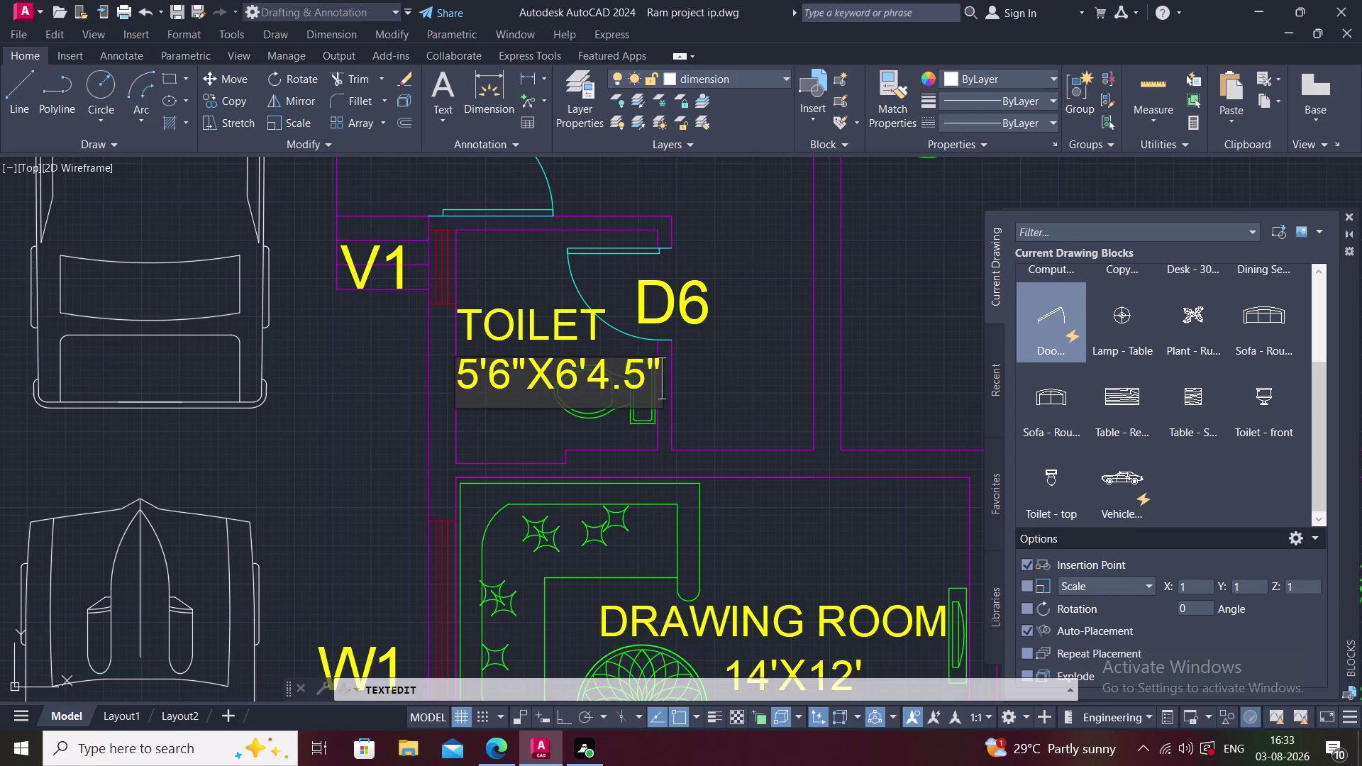
click(731, 395)
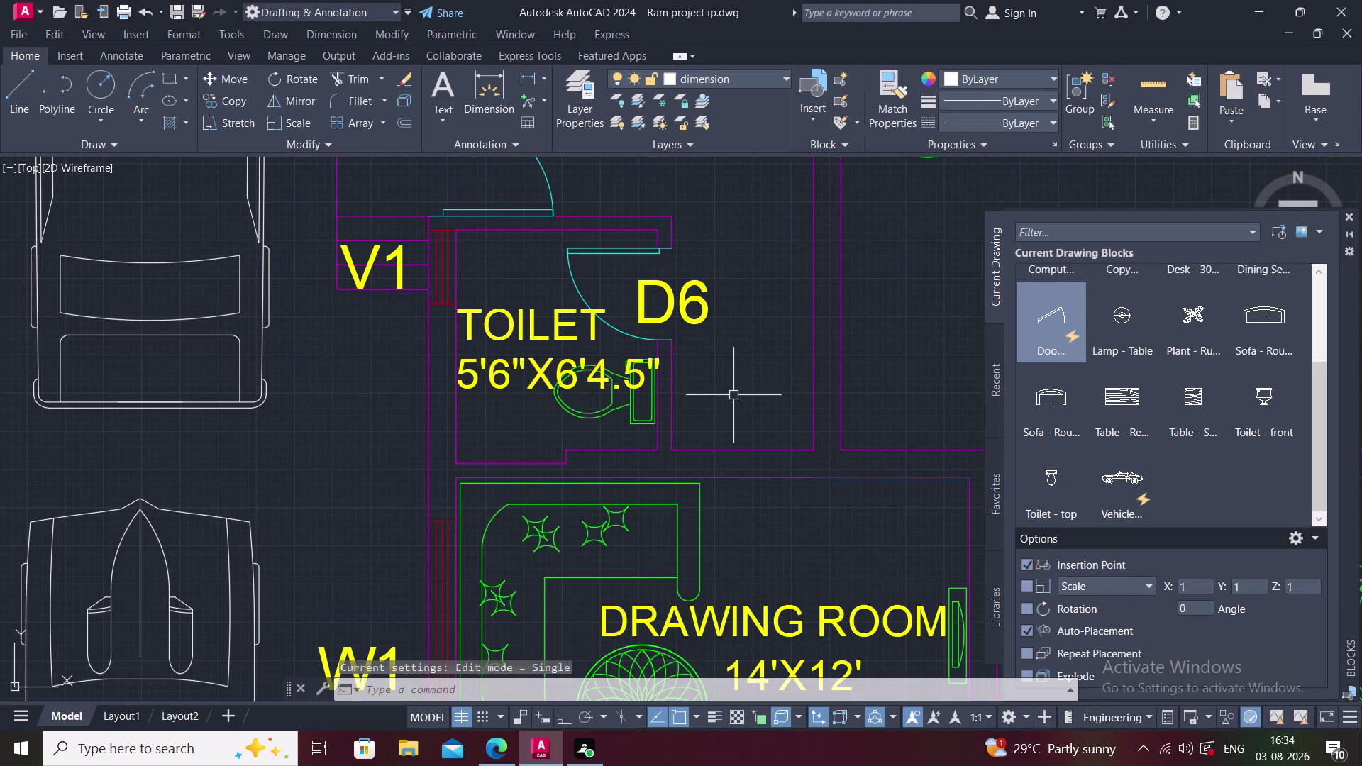
Scale down the TOILET name and 5'6"X6'4.5" size text with SC to fit the room.
click(527, 330)
click(530, 374)
text(SC)
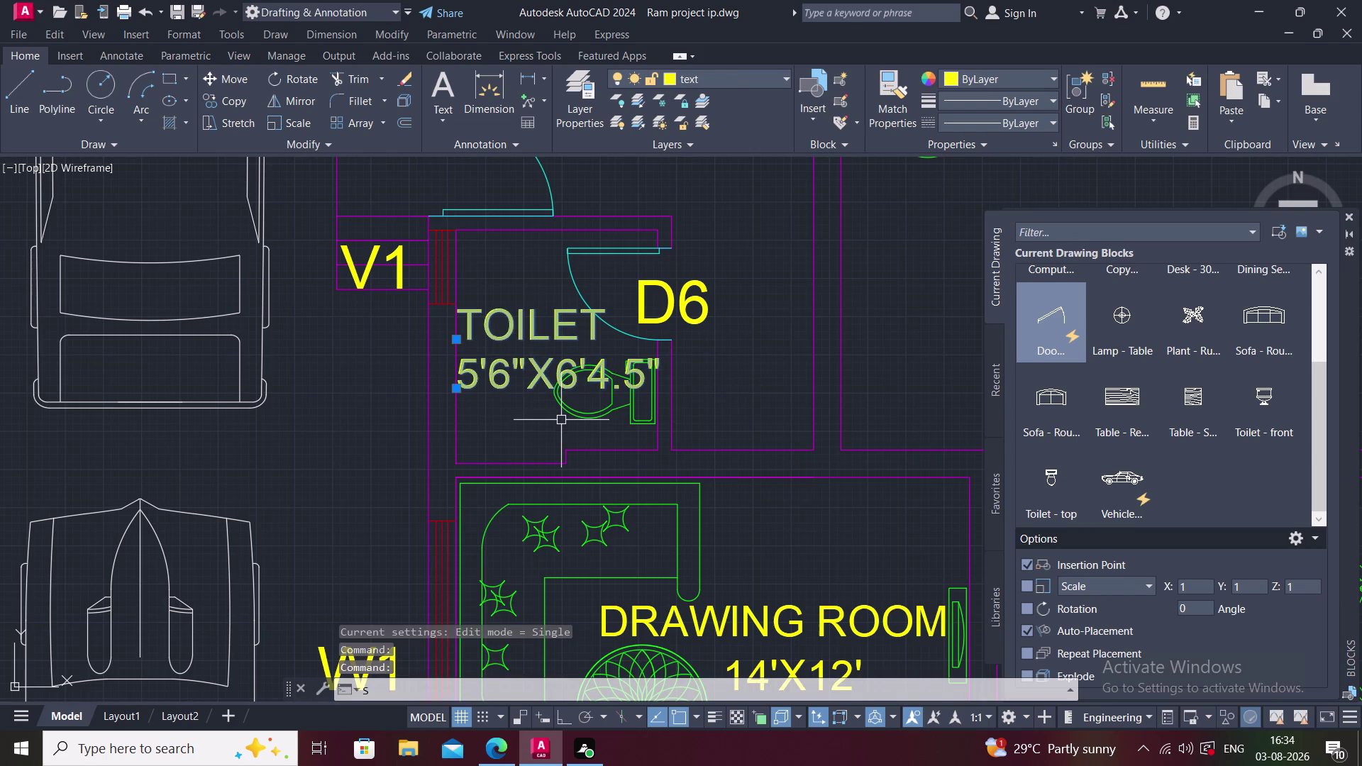
key(space)
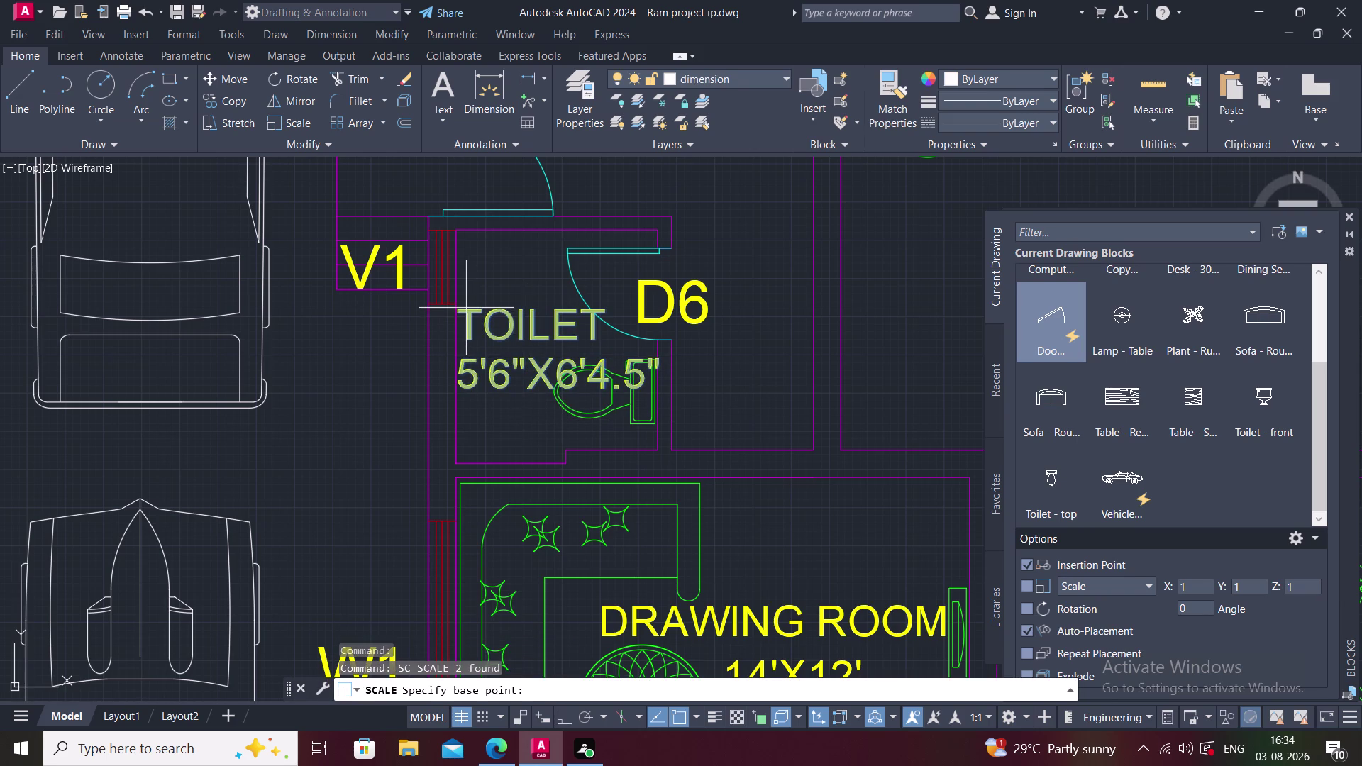
click(466, 308)
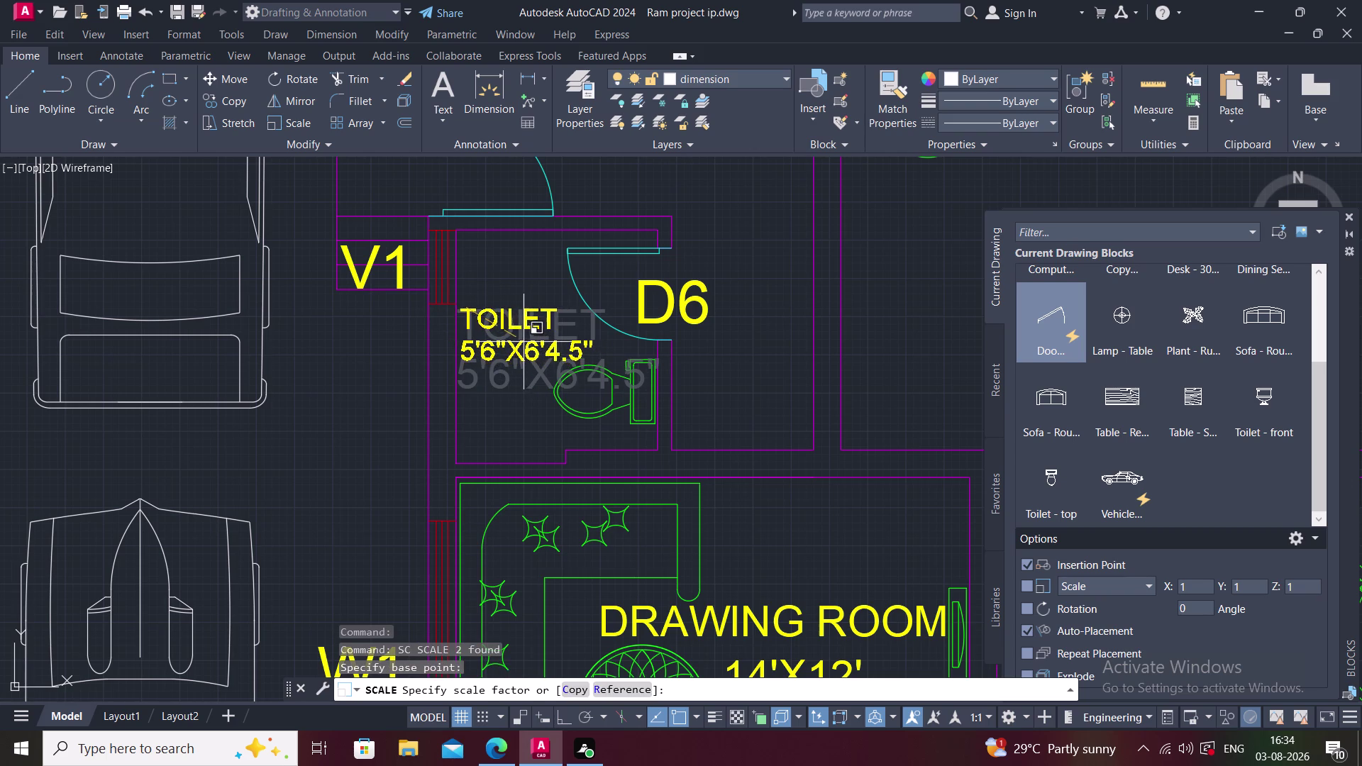
click(523, 342)
scroll(down, 3)
middle_drag(693, 393, 649, 387)
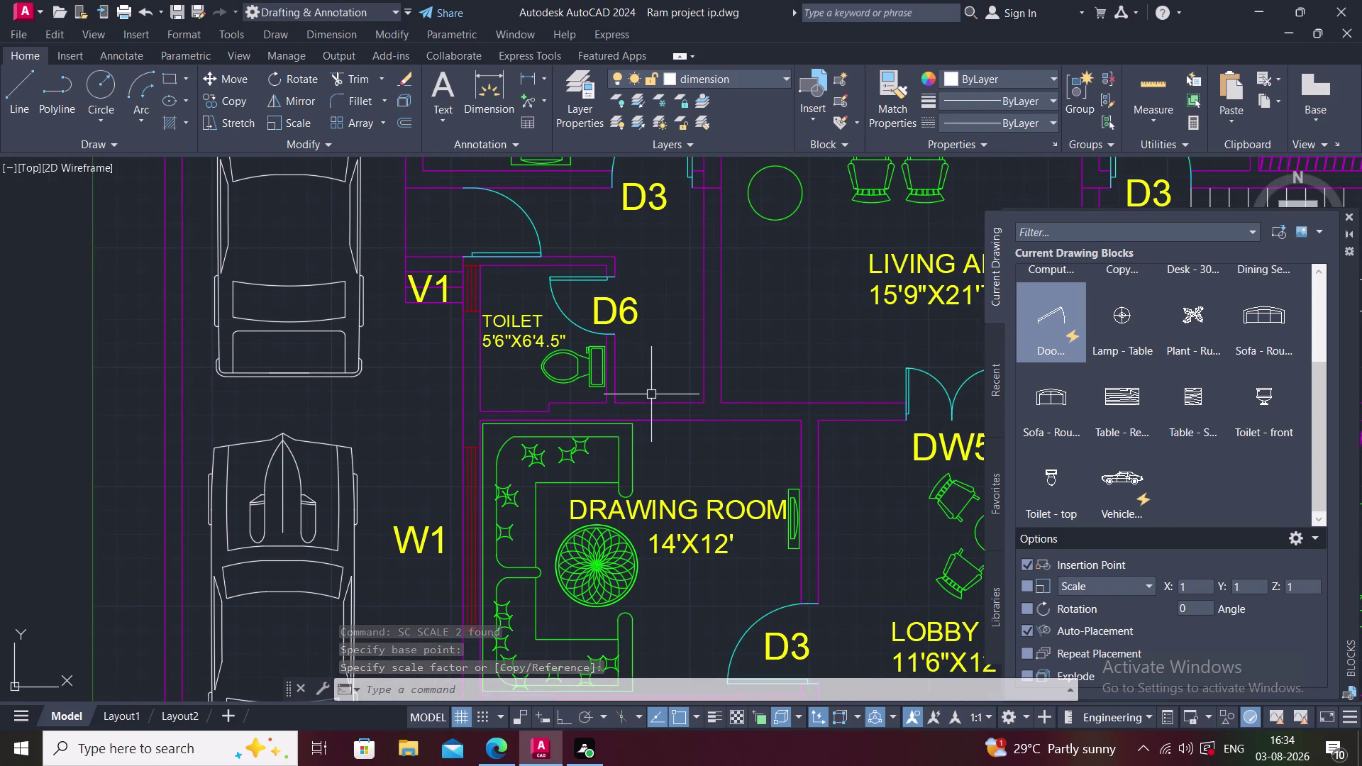
Add a 3'-11" linear dimension along the toilet wall beside the WC.
text(DLI)
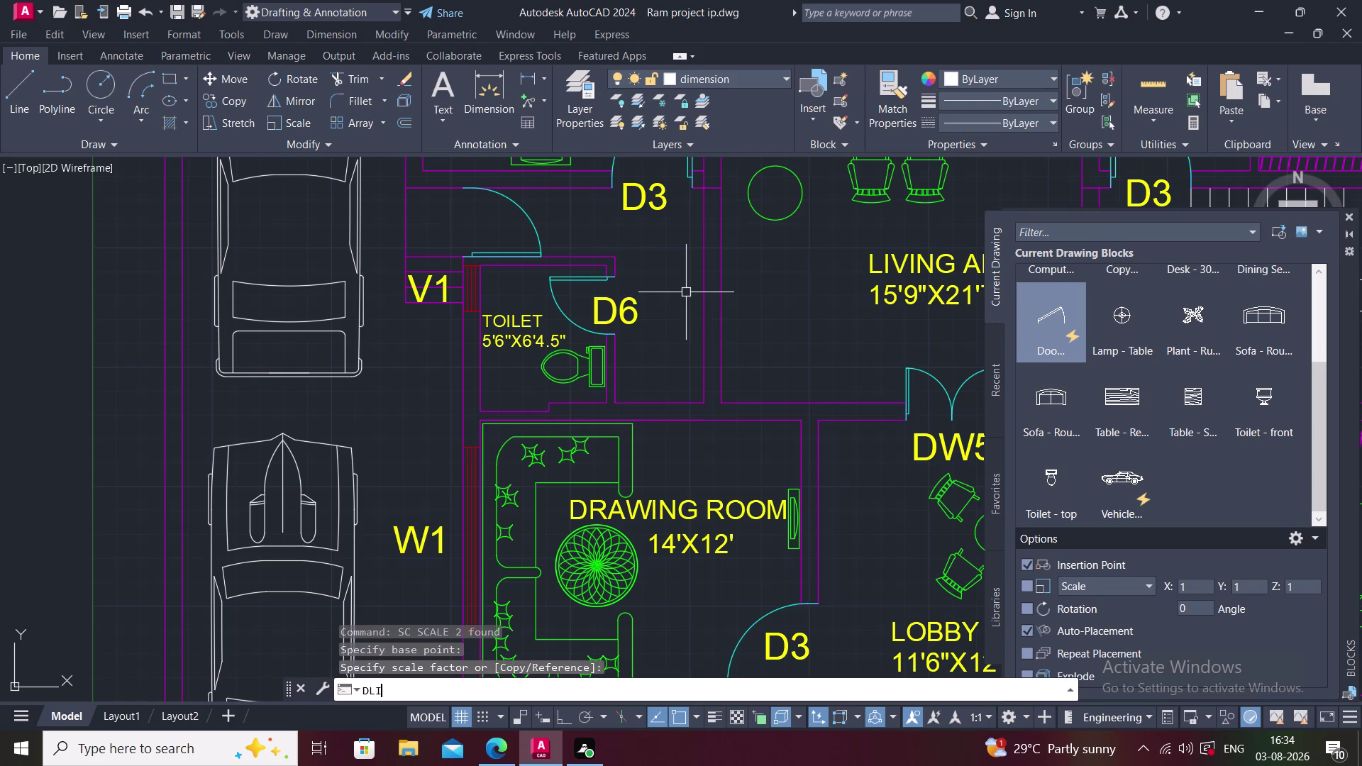
key(space)
click(614, 359)
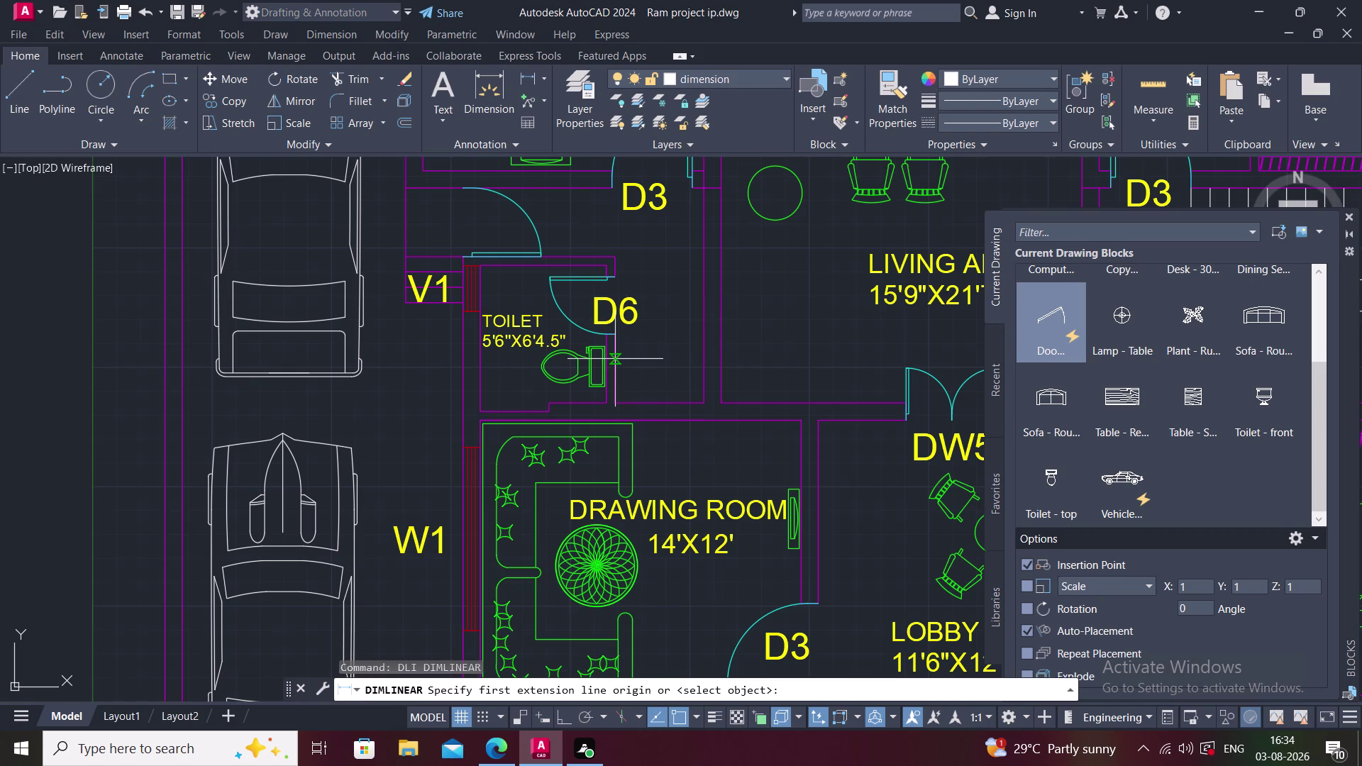
click(701, 359)
click(692, 364)
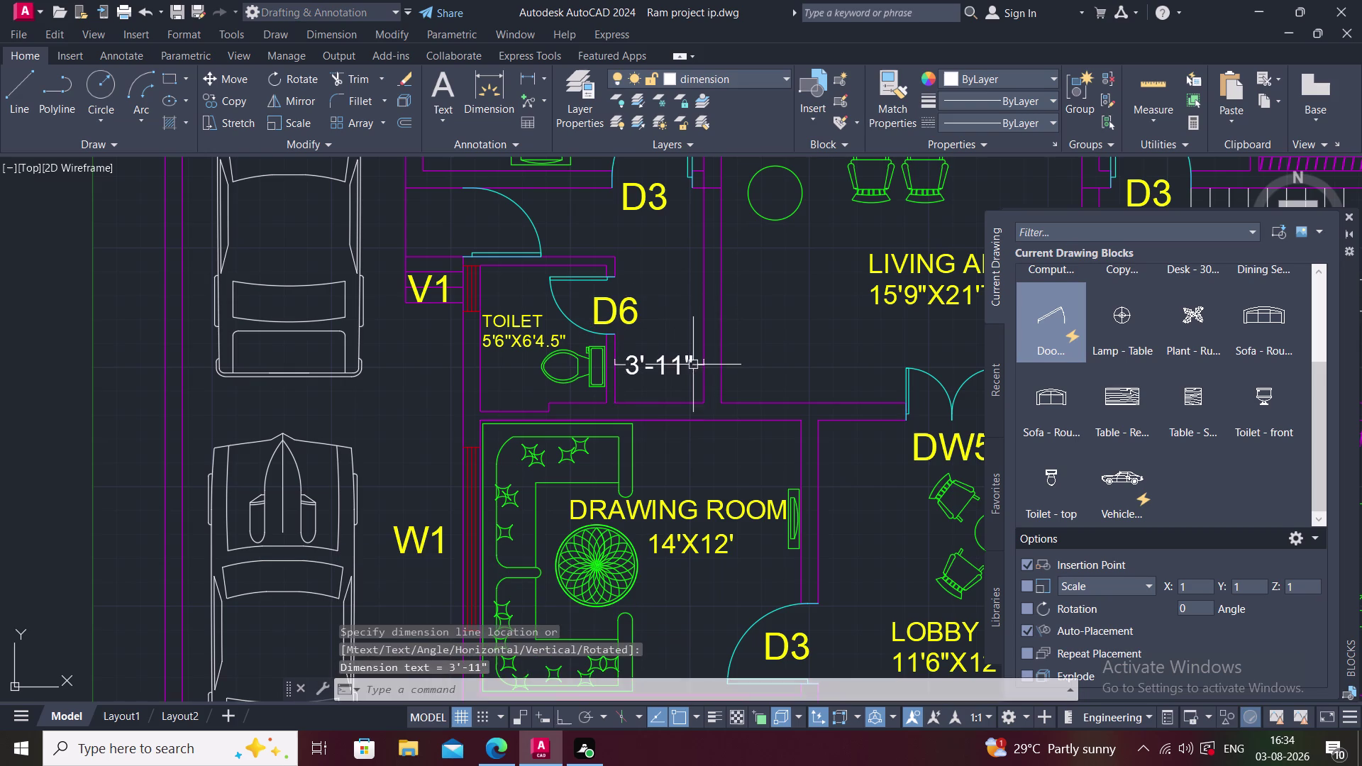
Start an extra linear dimension in the toilet and cancel it with Esc.
key(space)
click(664, 405)
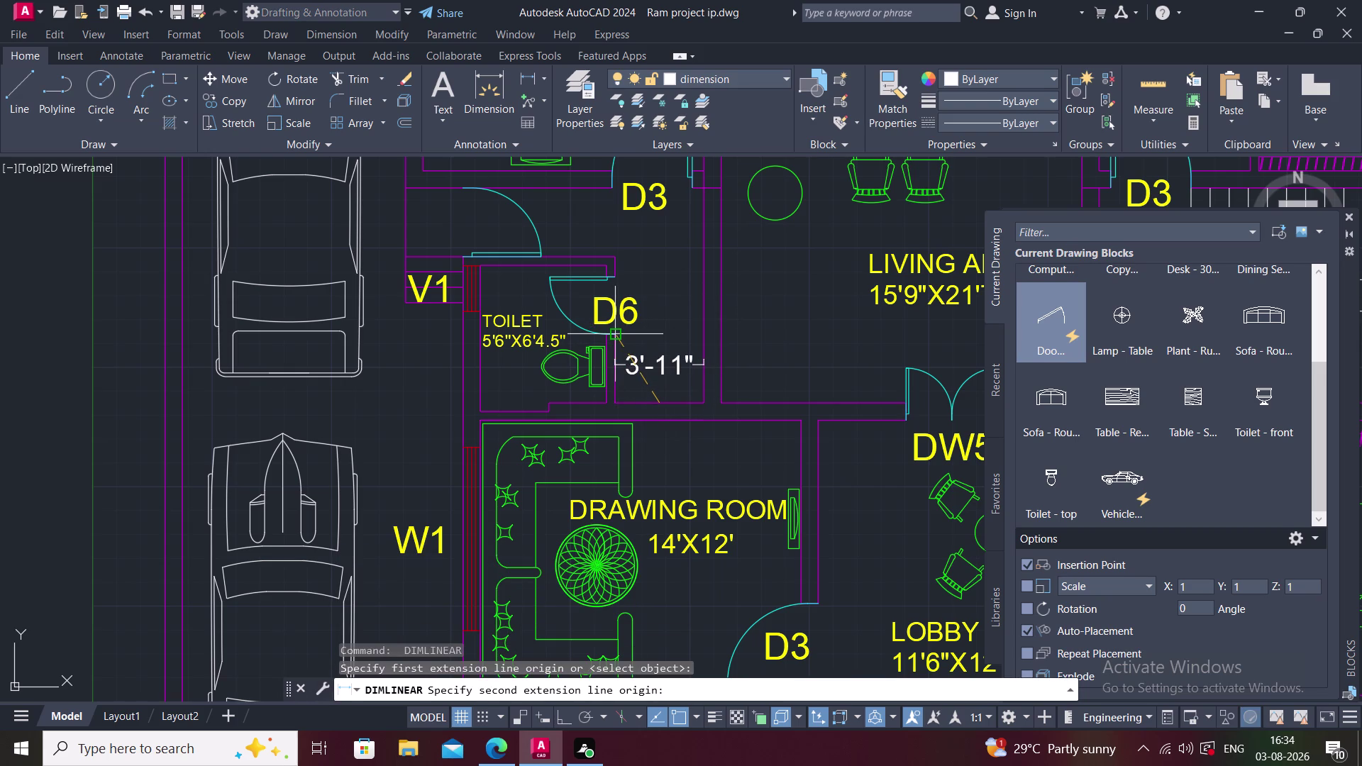
key(Escape)
key(space)
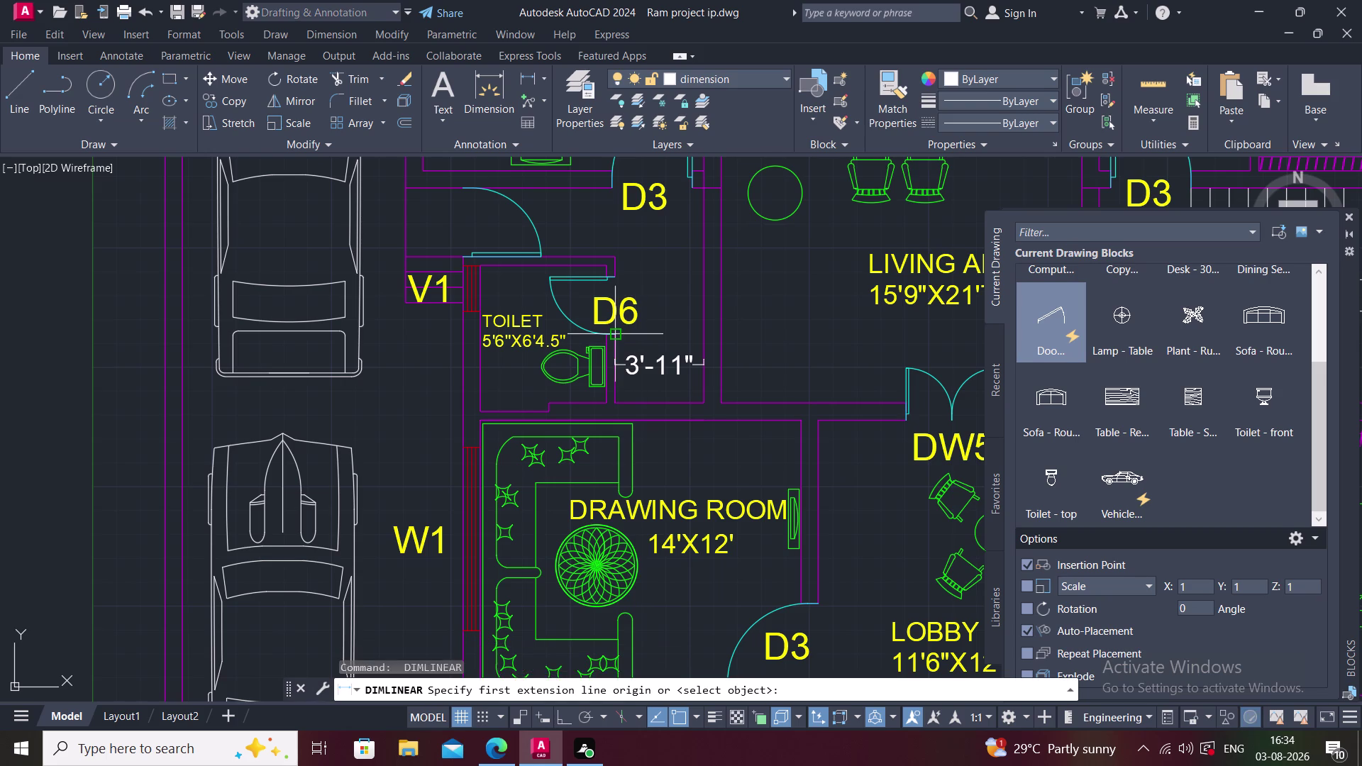
click(618, 337)
click(617, 399)
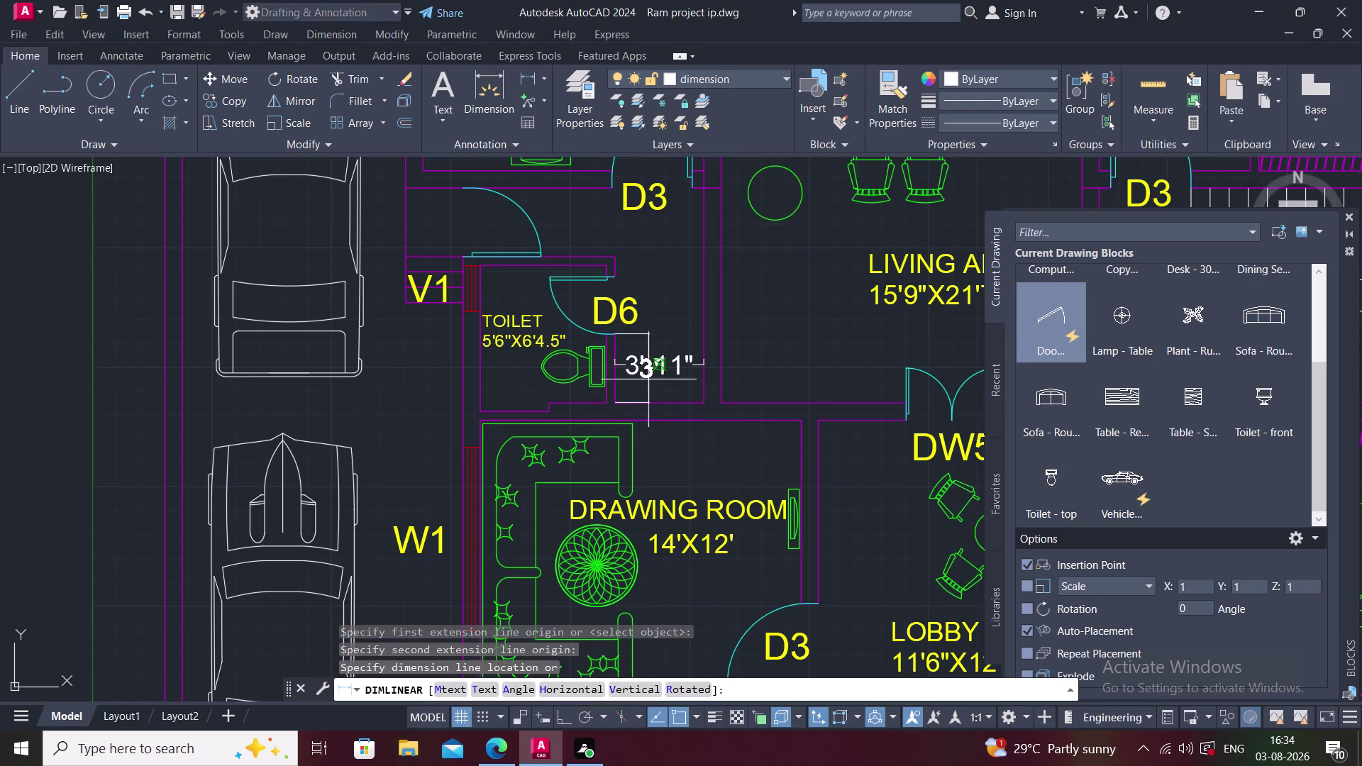
key(Escape)
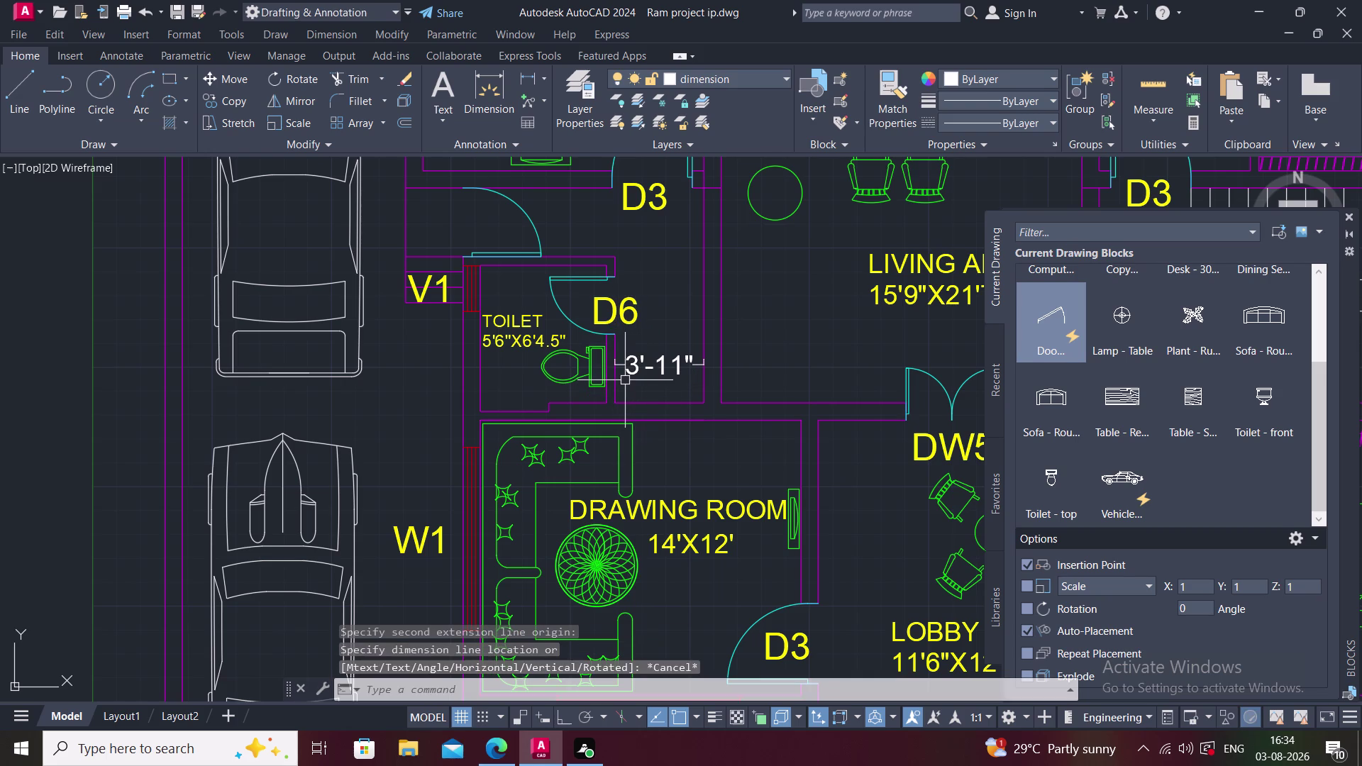
scroll(down, 3)
middle_drag(720, 423, 667, 404)
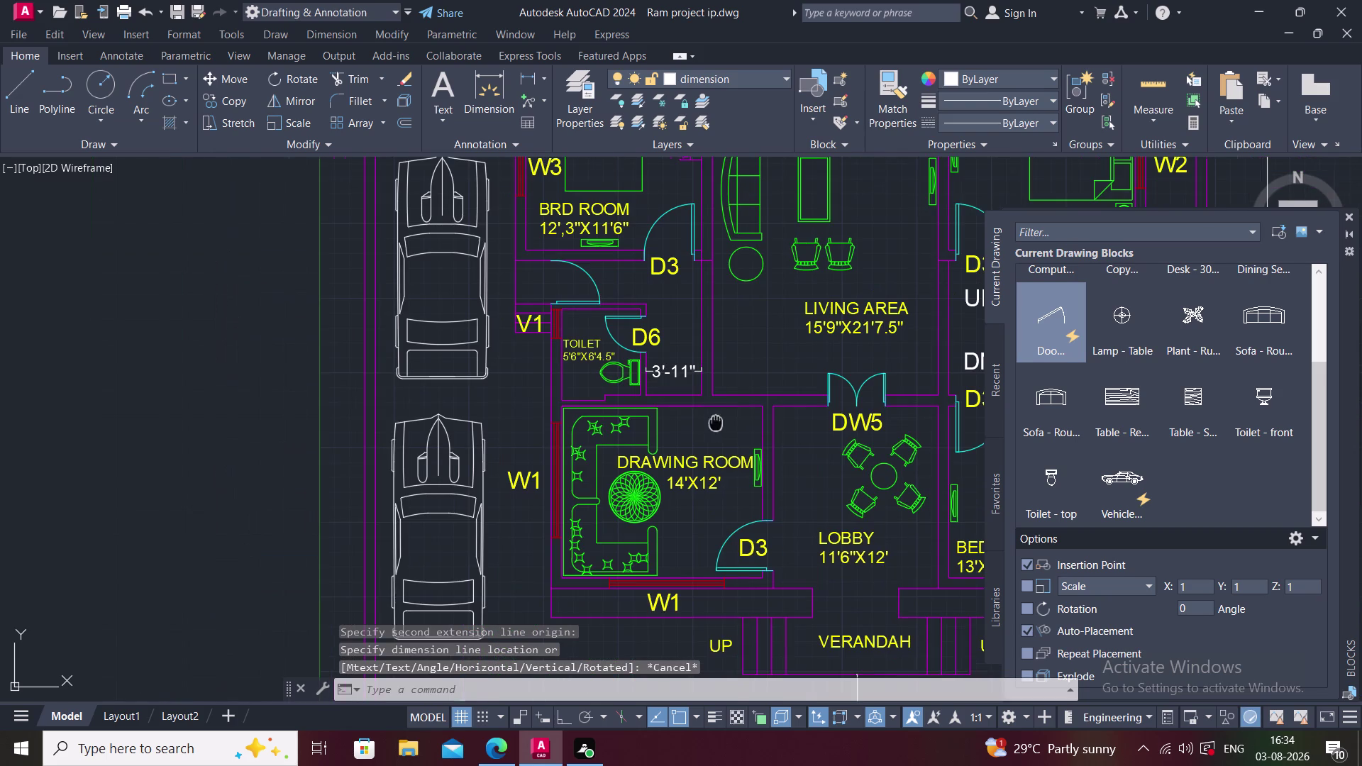
middle_drag(667, 404, 660, 400)
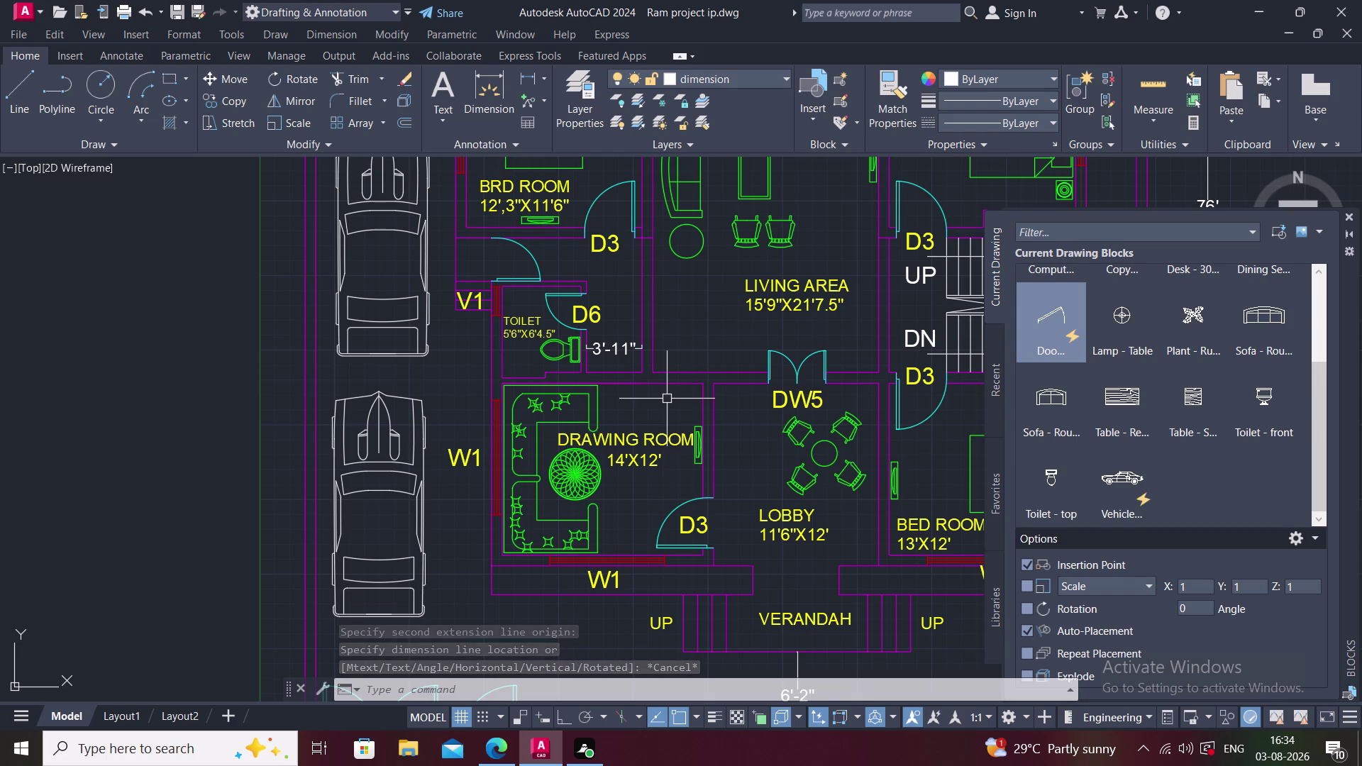
middle_drag(667, 398, 651, 382)
scroll(down, 3)
middle_drag(648, 380, 604, 398)
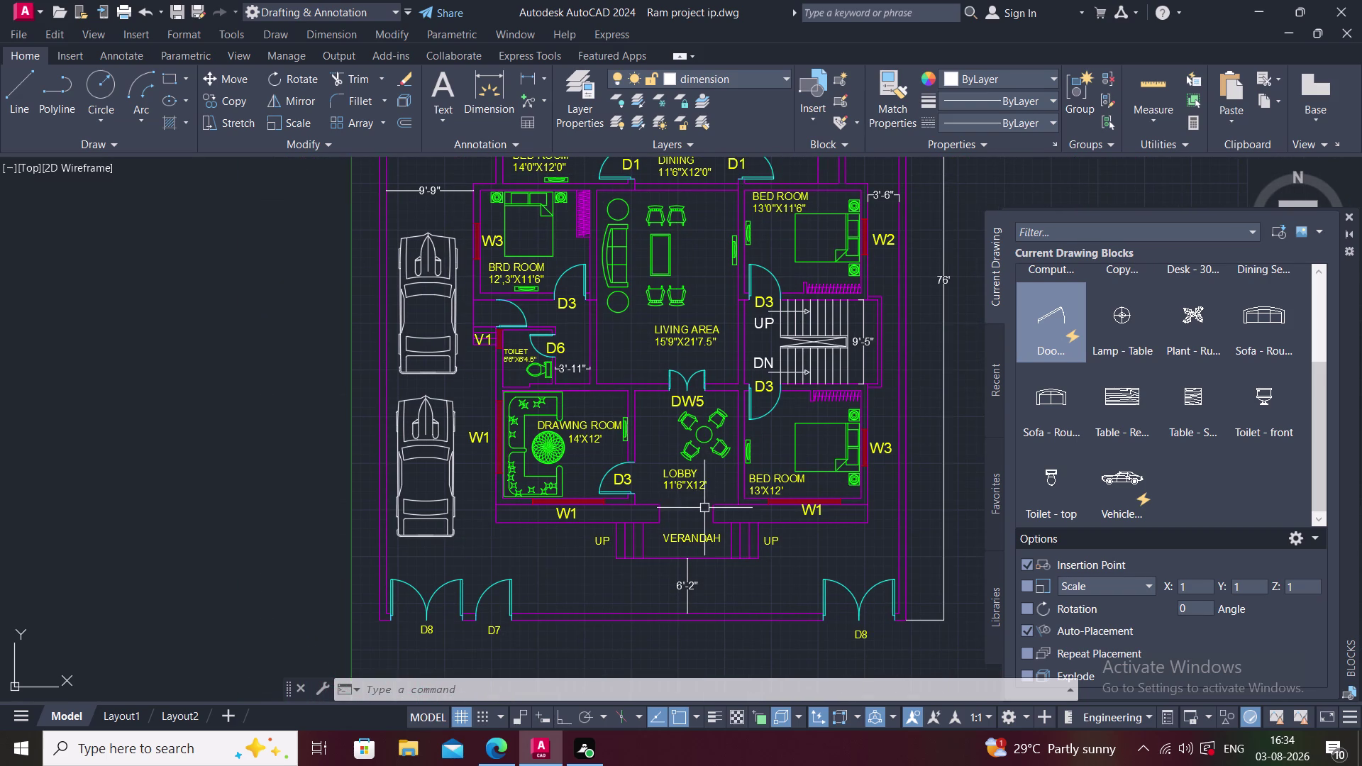
Close the Blocks palette and zoom out to show the whole floor plan.
scroll(down, 3)
middle_drag(667, 505, 619, 554)
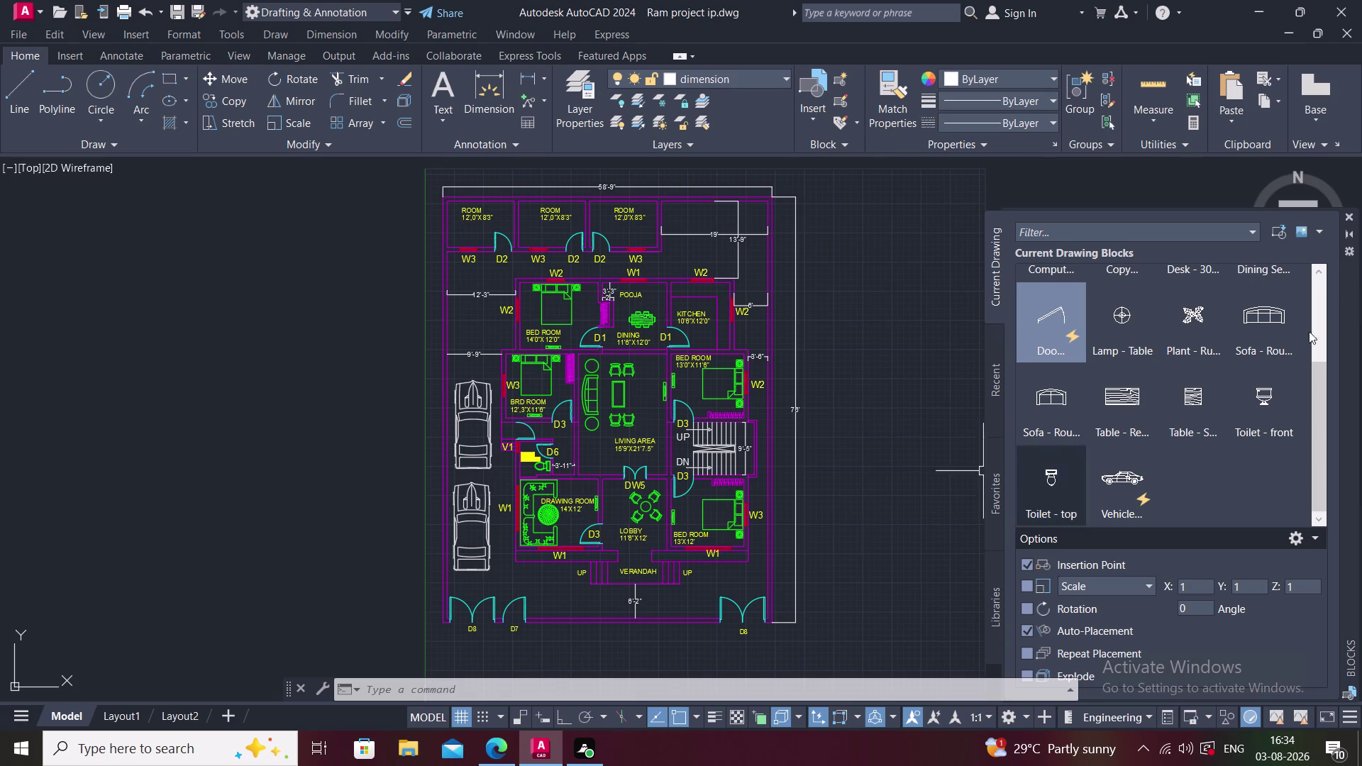
click(1349, 216)
scroll(down, 3)
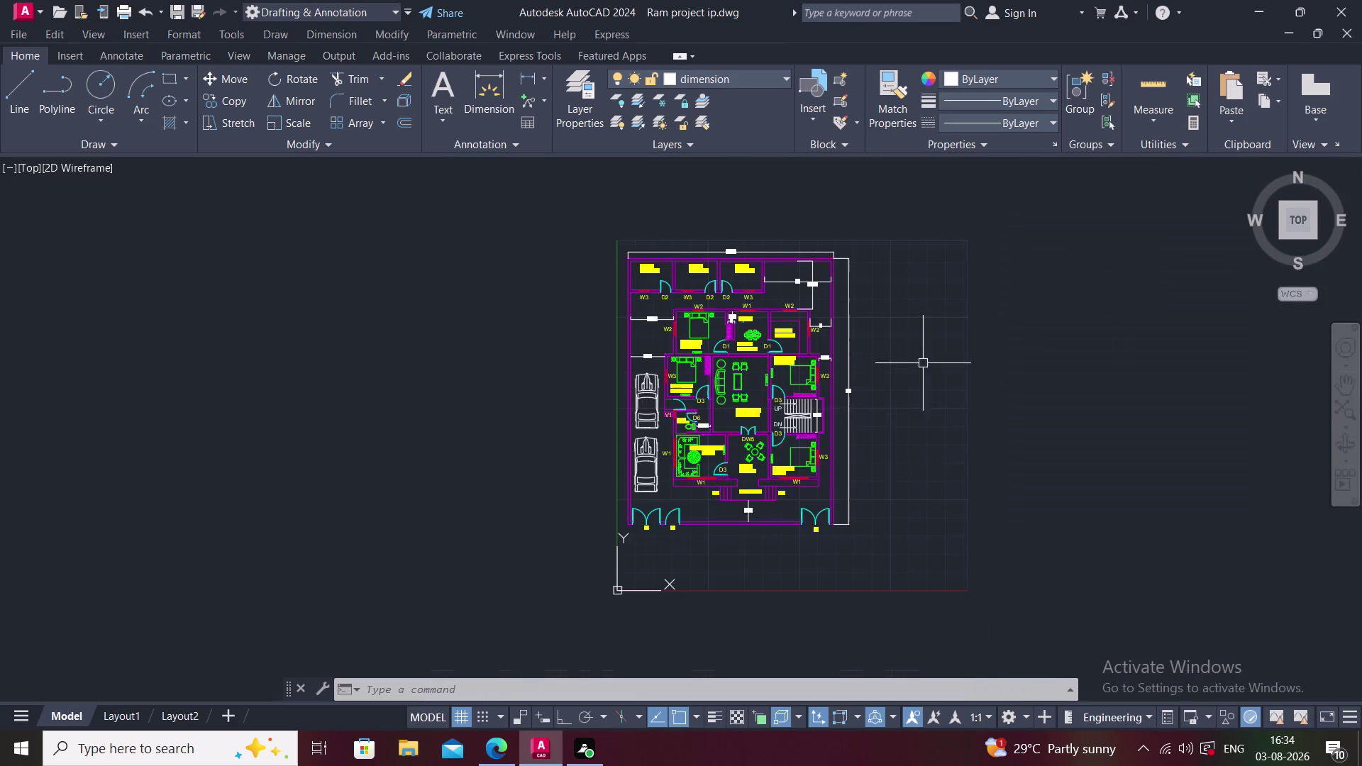
middle_drag(859, 378, 749, 383)
scroll(up, 3)
middle_drag(738, 379, 643, 344)
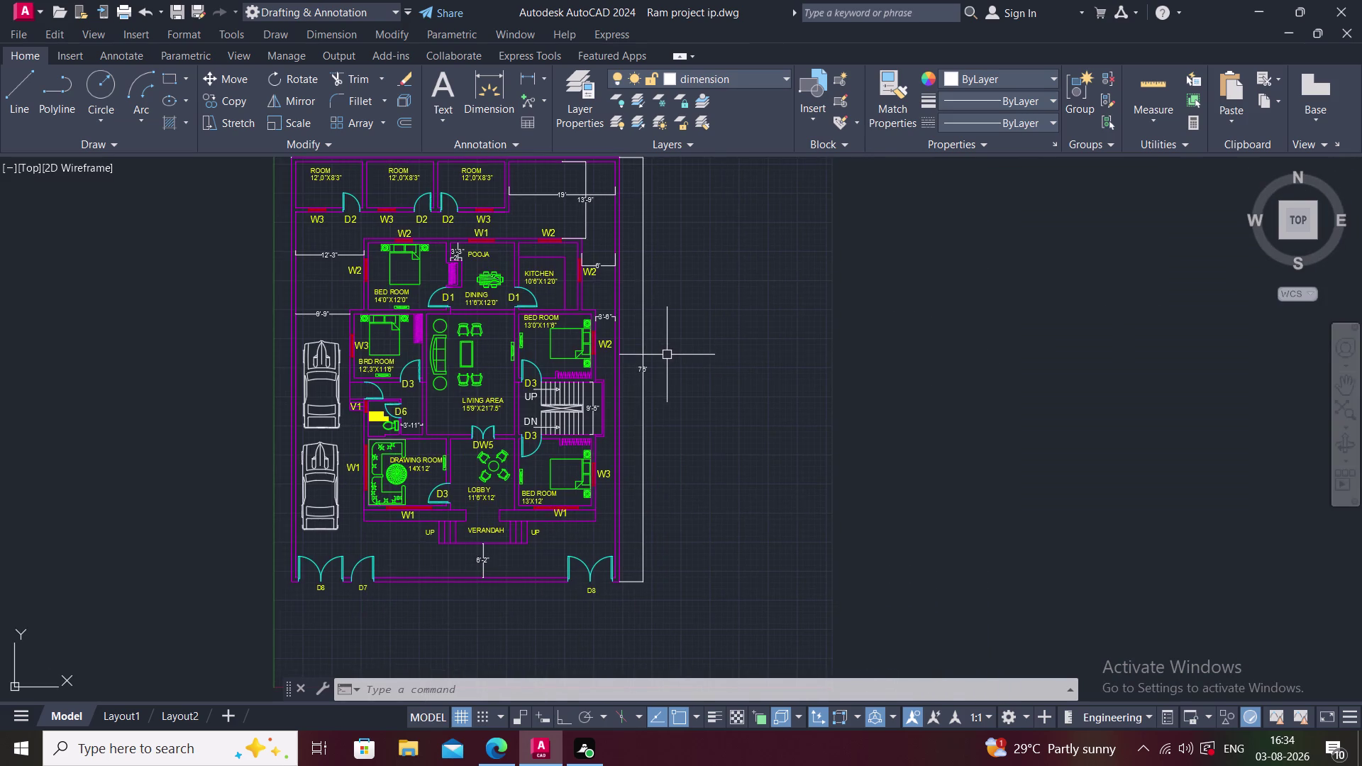
scroll(down, 3)
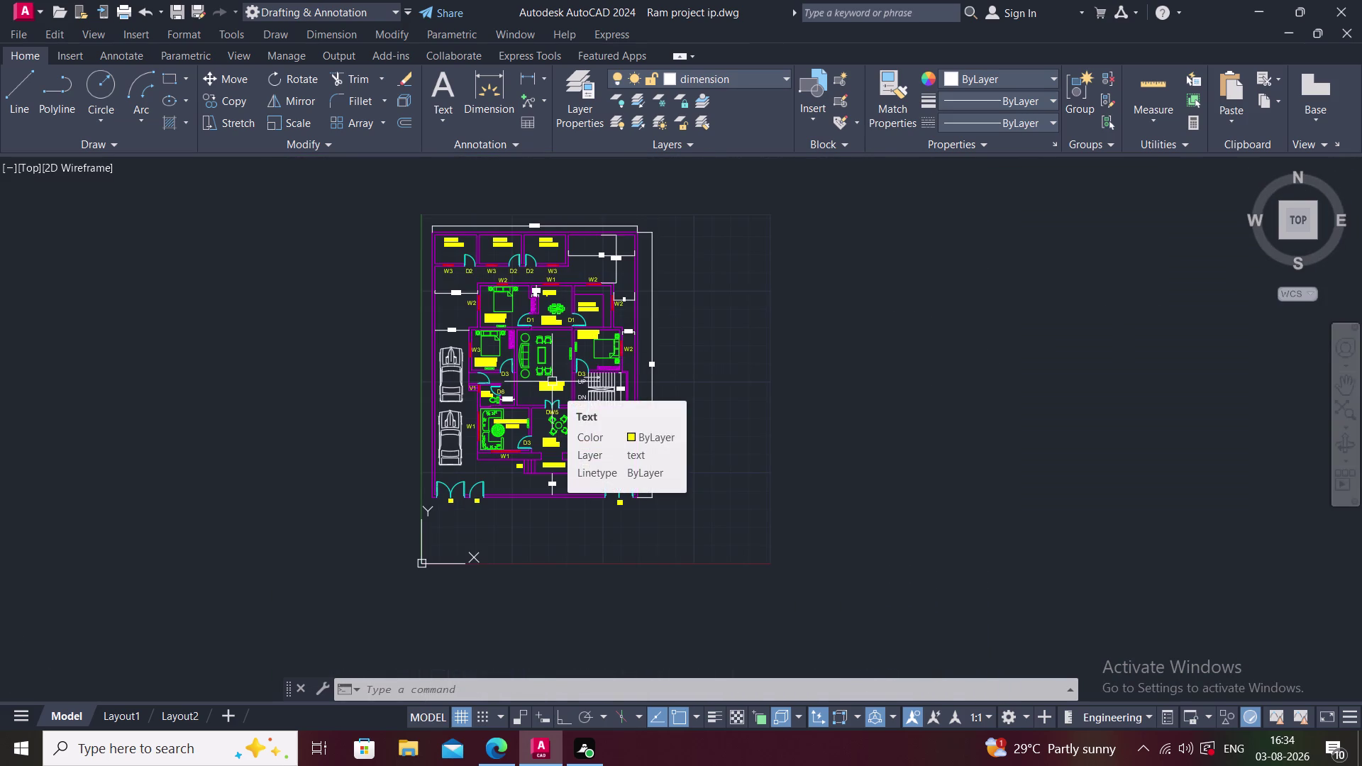
scroll(up, 3)
middle_drag(507, 273, 540, 253)
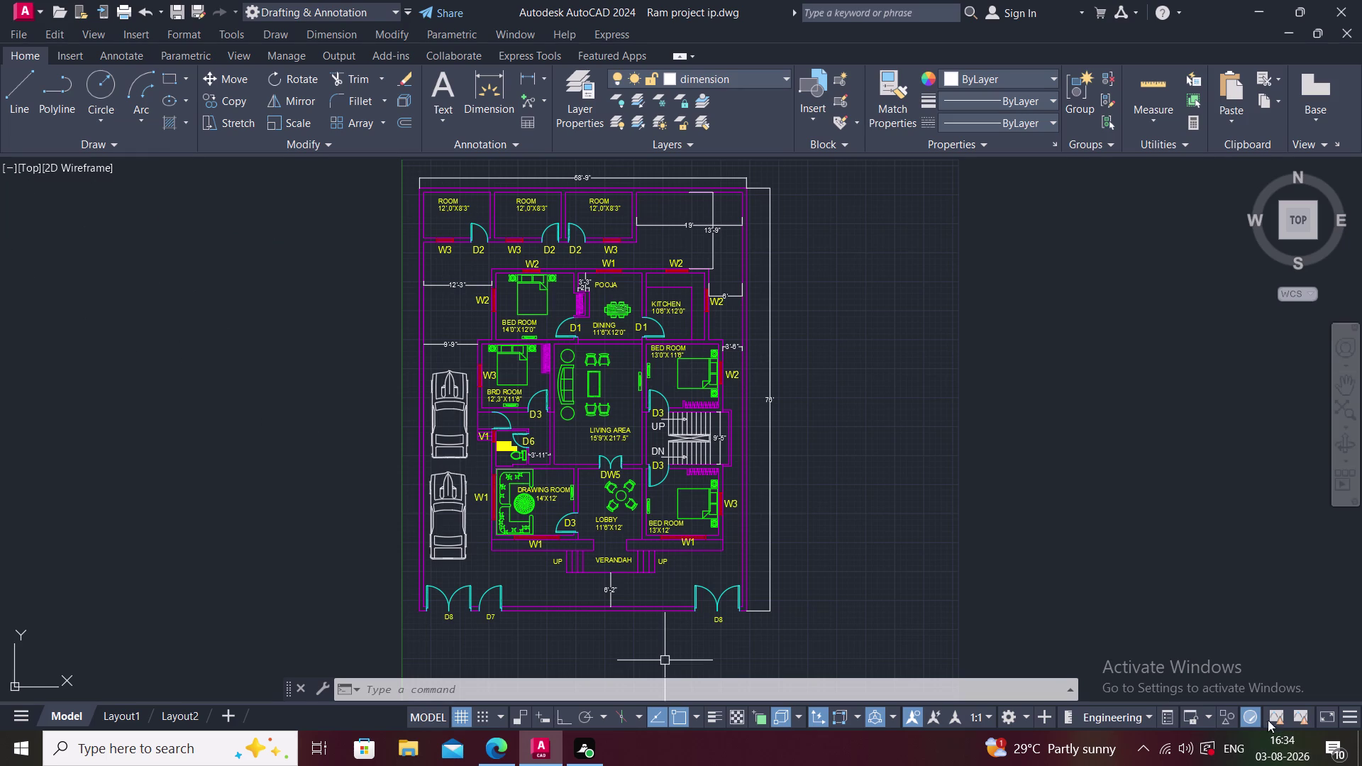
Open the Workspace Switching menu and dismiss it without changes.
click(1003, 716)
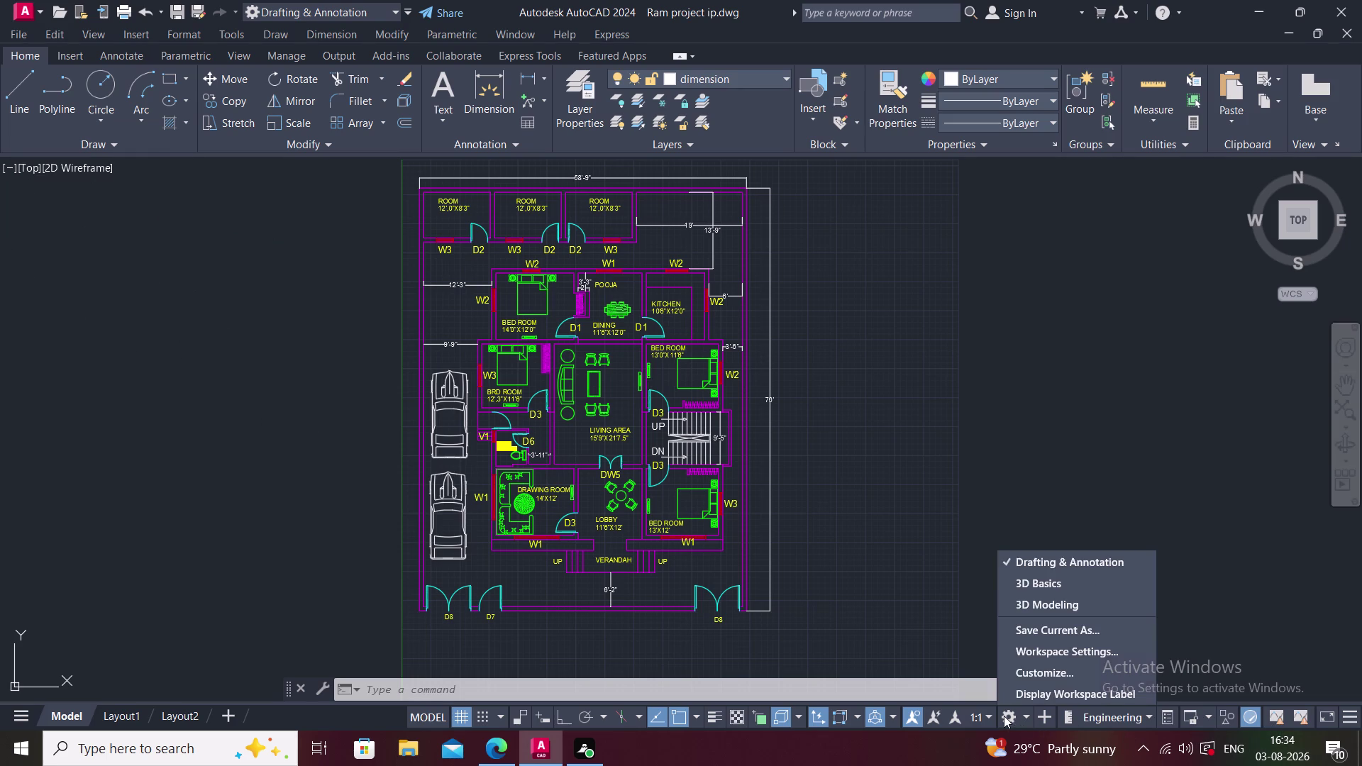
click(1073, 495)
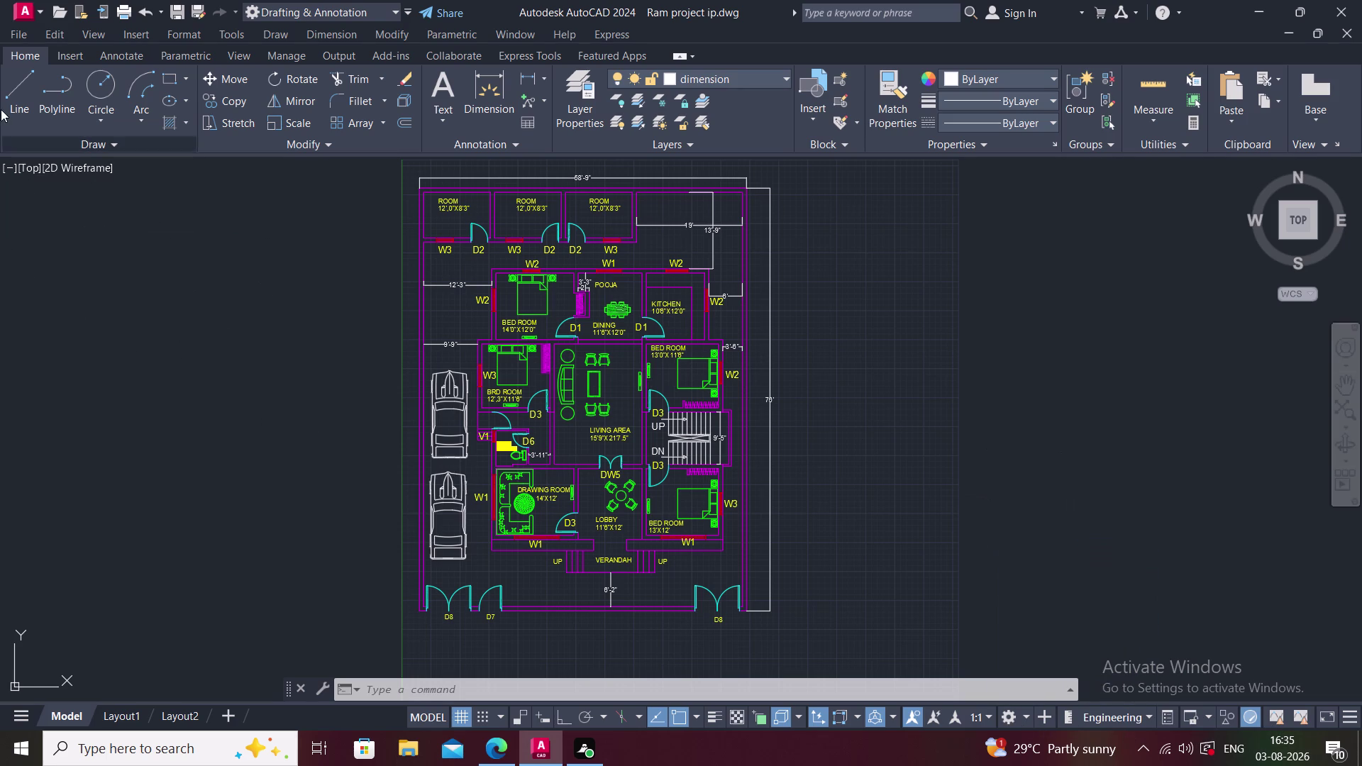
click(13, 51)
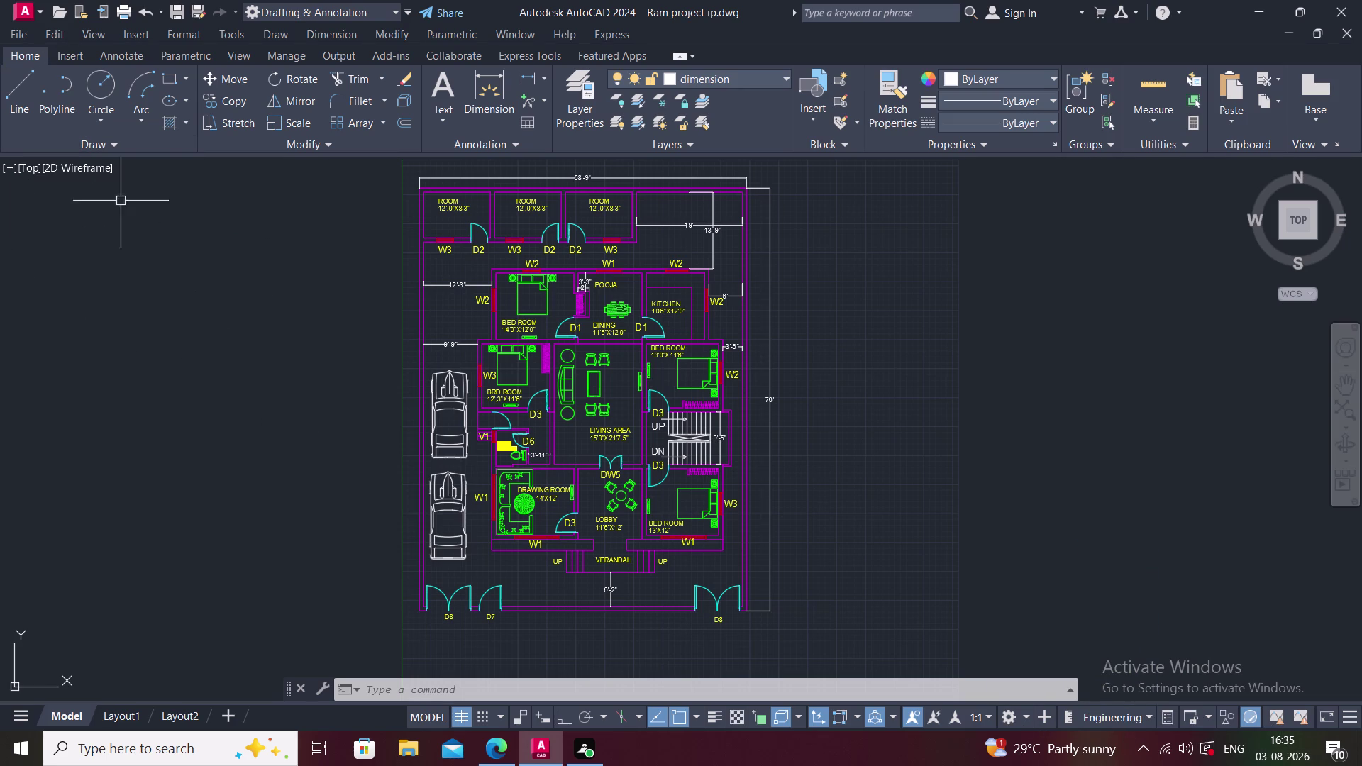
scroll(down, 3)
middle_drag(885, 360, 767, 377)
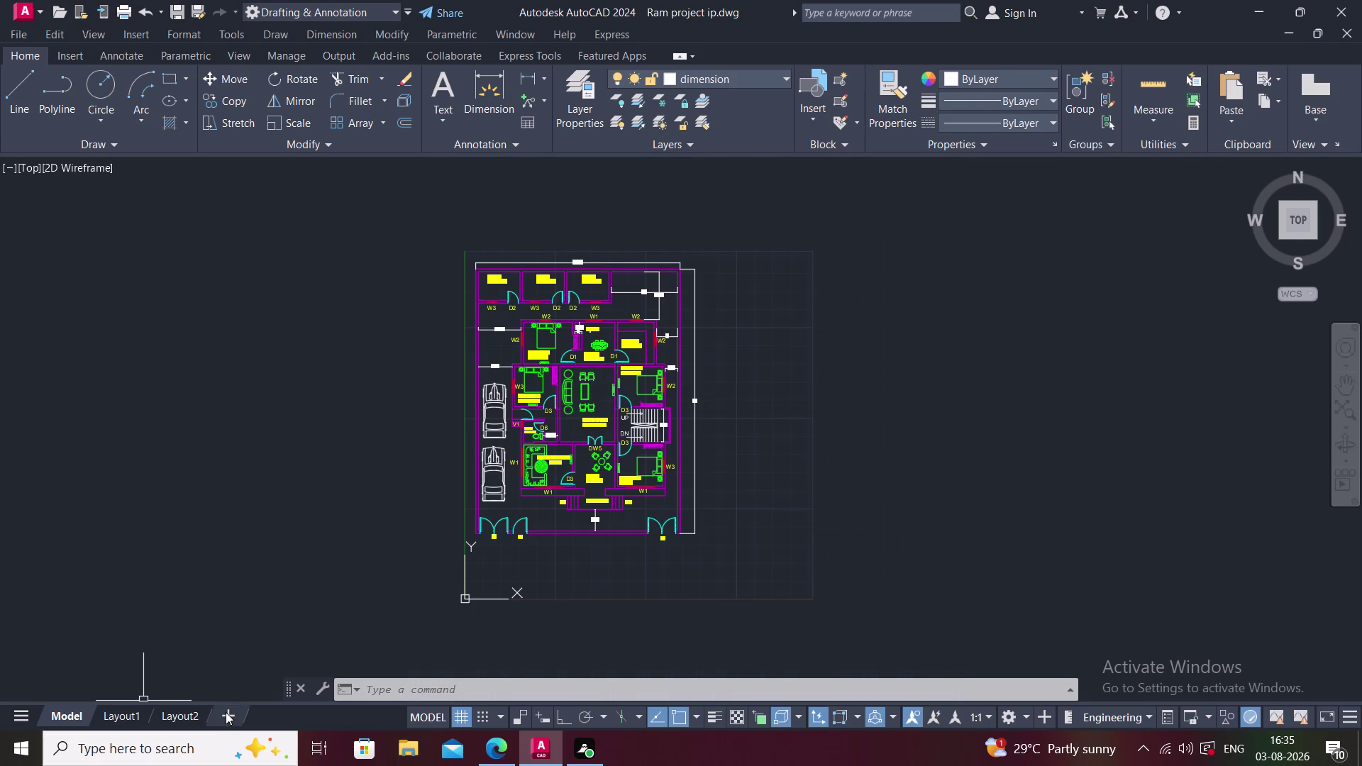
Switch to the new Layout3 sheet and close its Page Setup Manager.
click(225, 712)
click(246, 716)
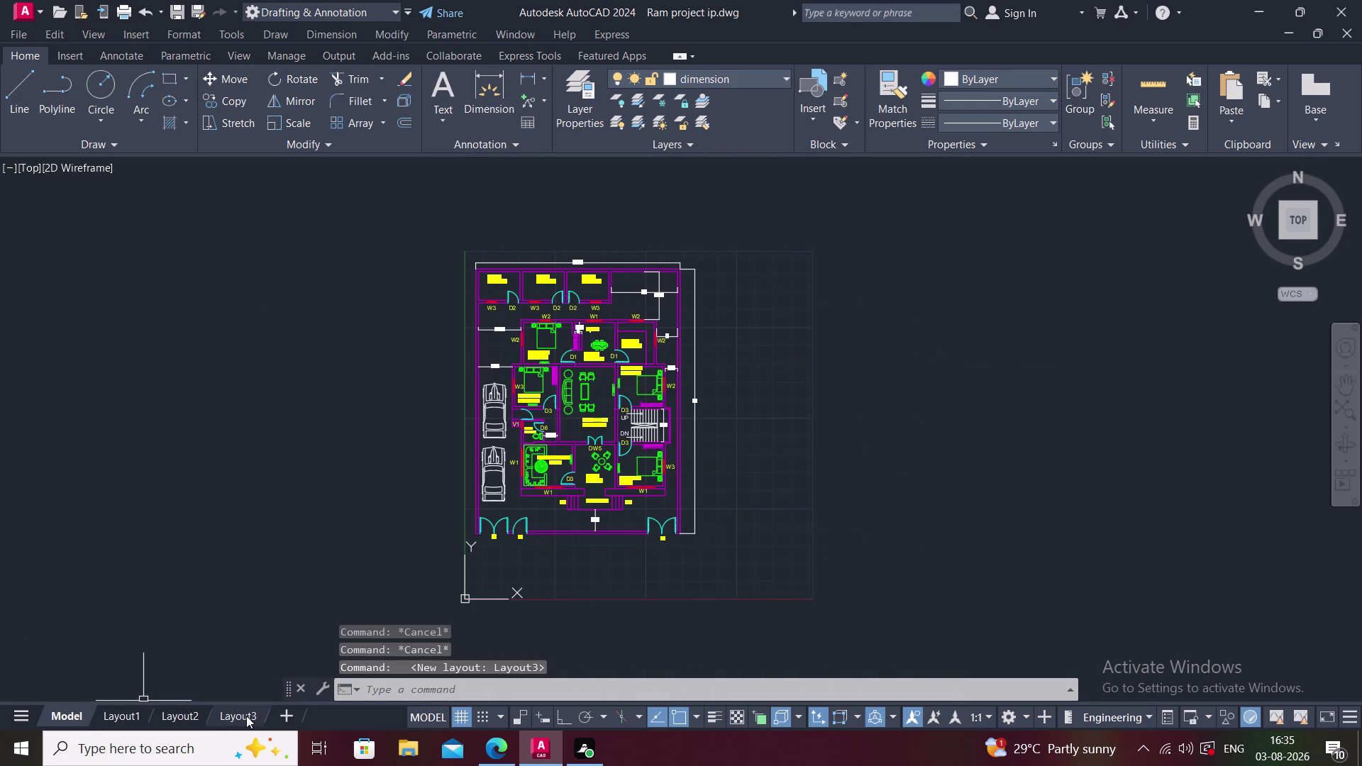
right_click(246, 716)
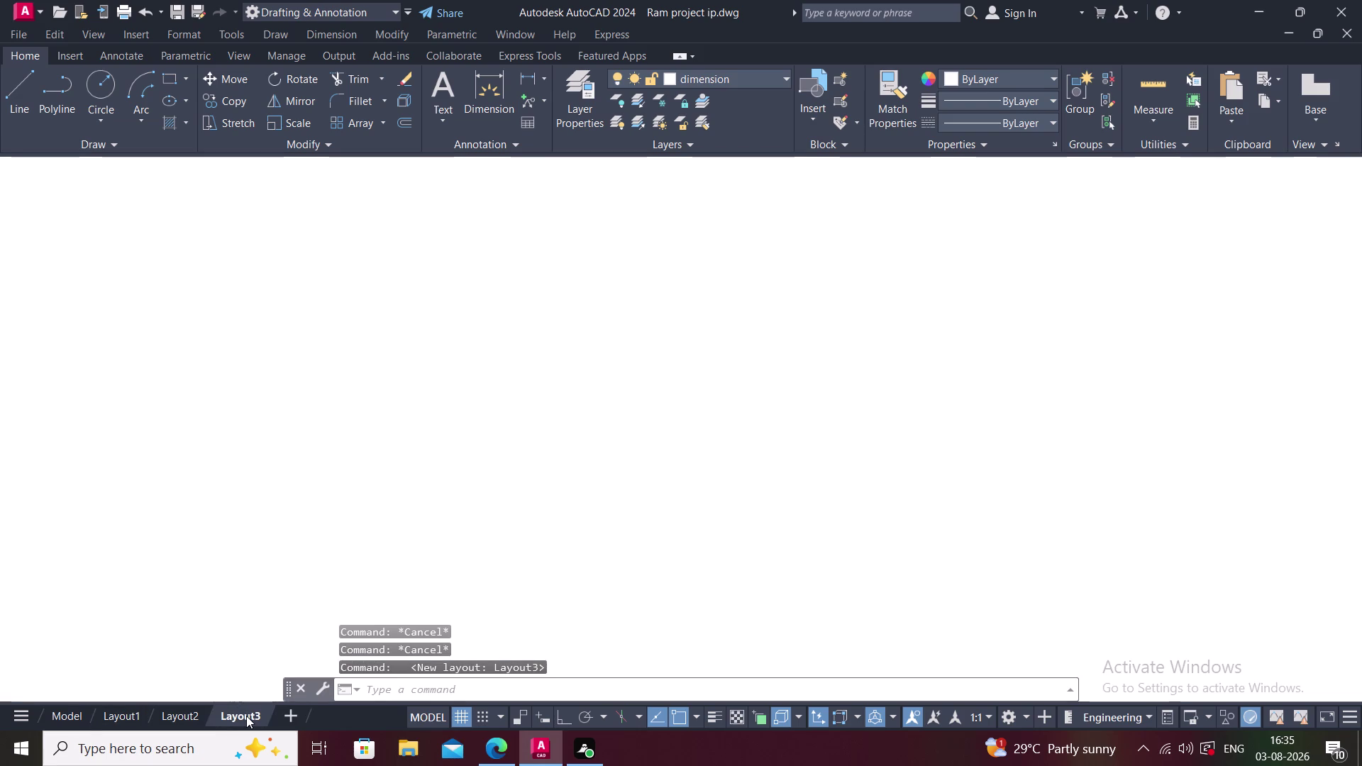
right_click(246, 715)
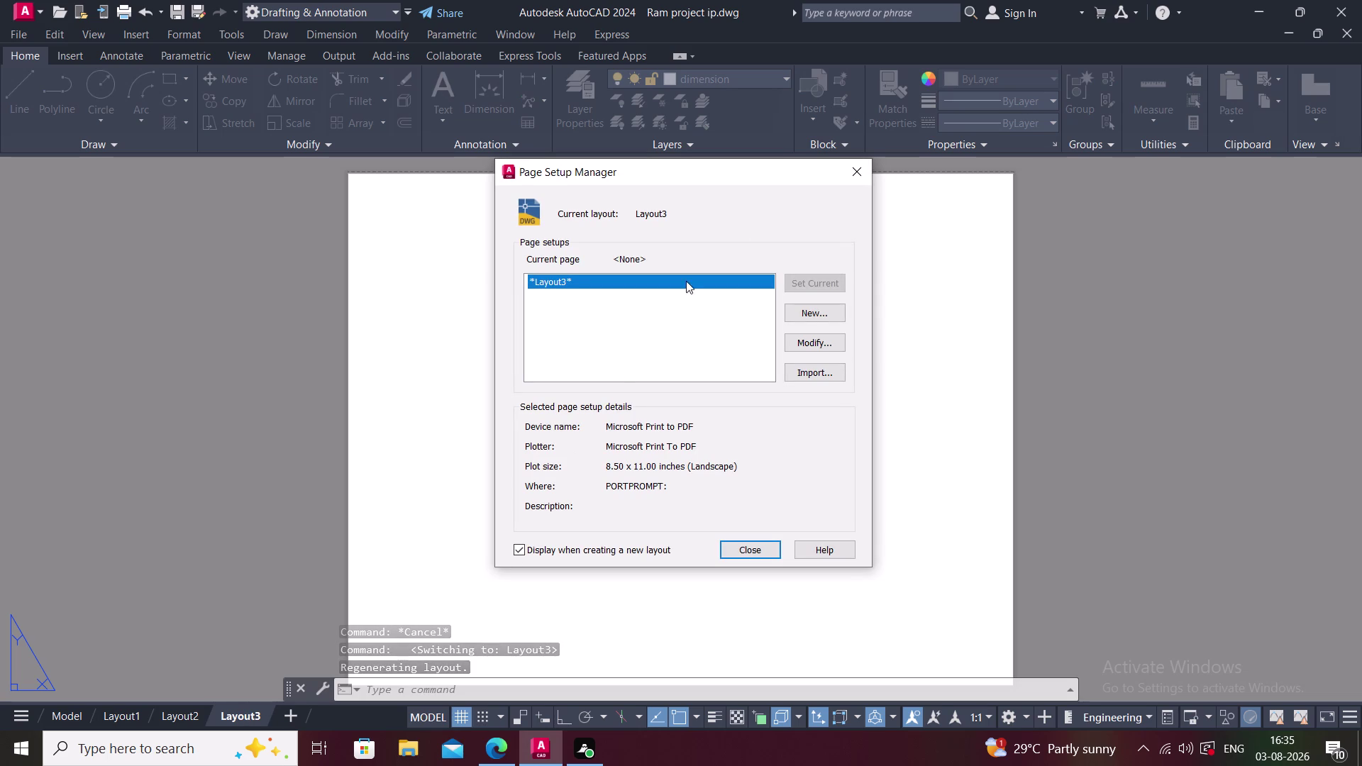
click(850, 171)
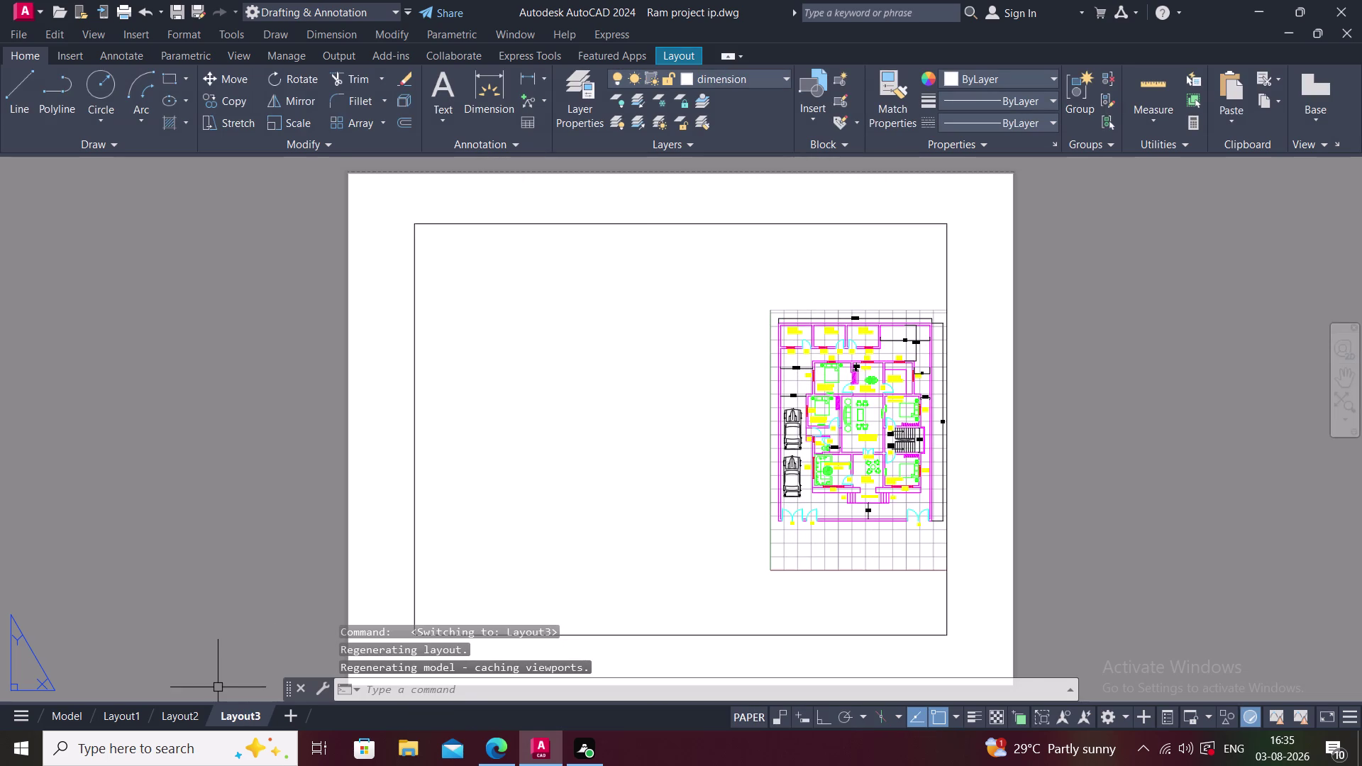
Delete the Layout3 sheet and return to the Model tab.
right_click(245, 718)
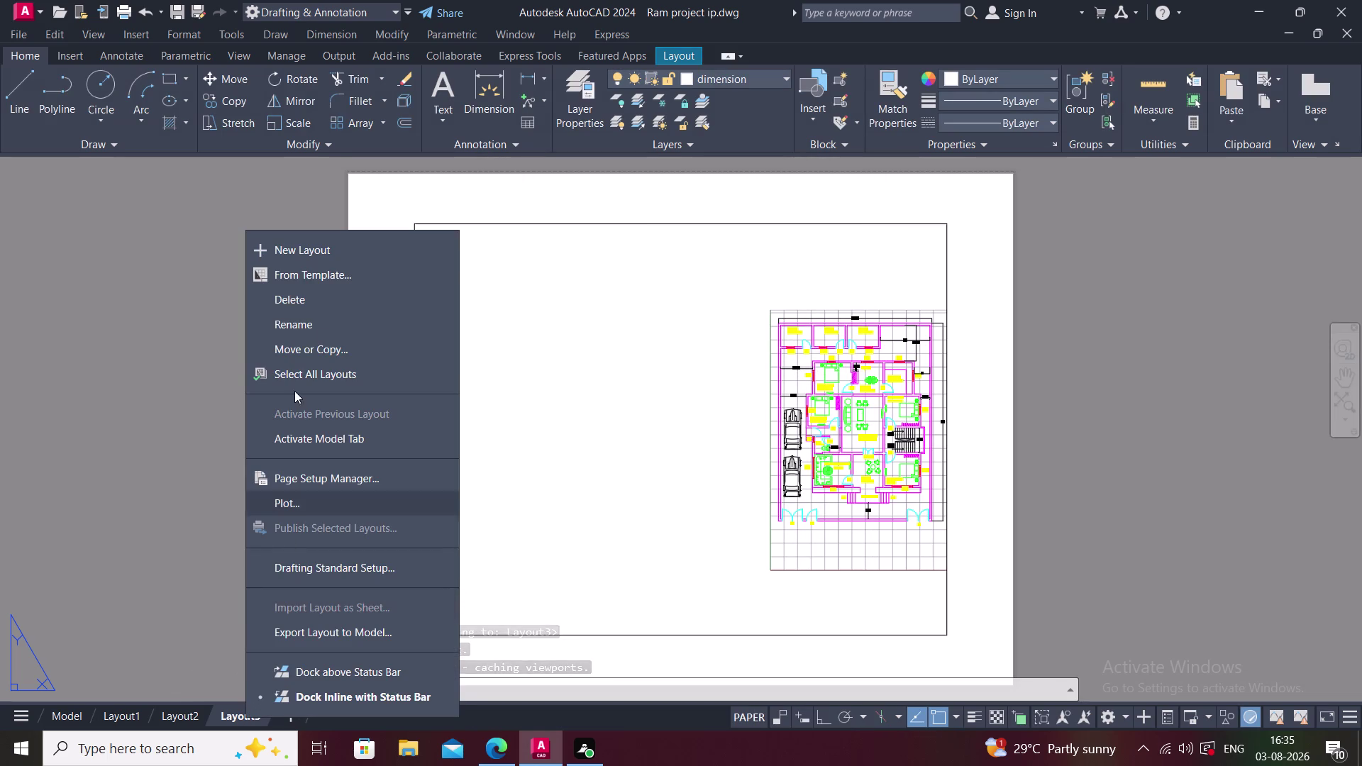
click(319, 306)
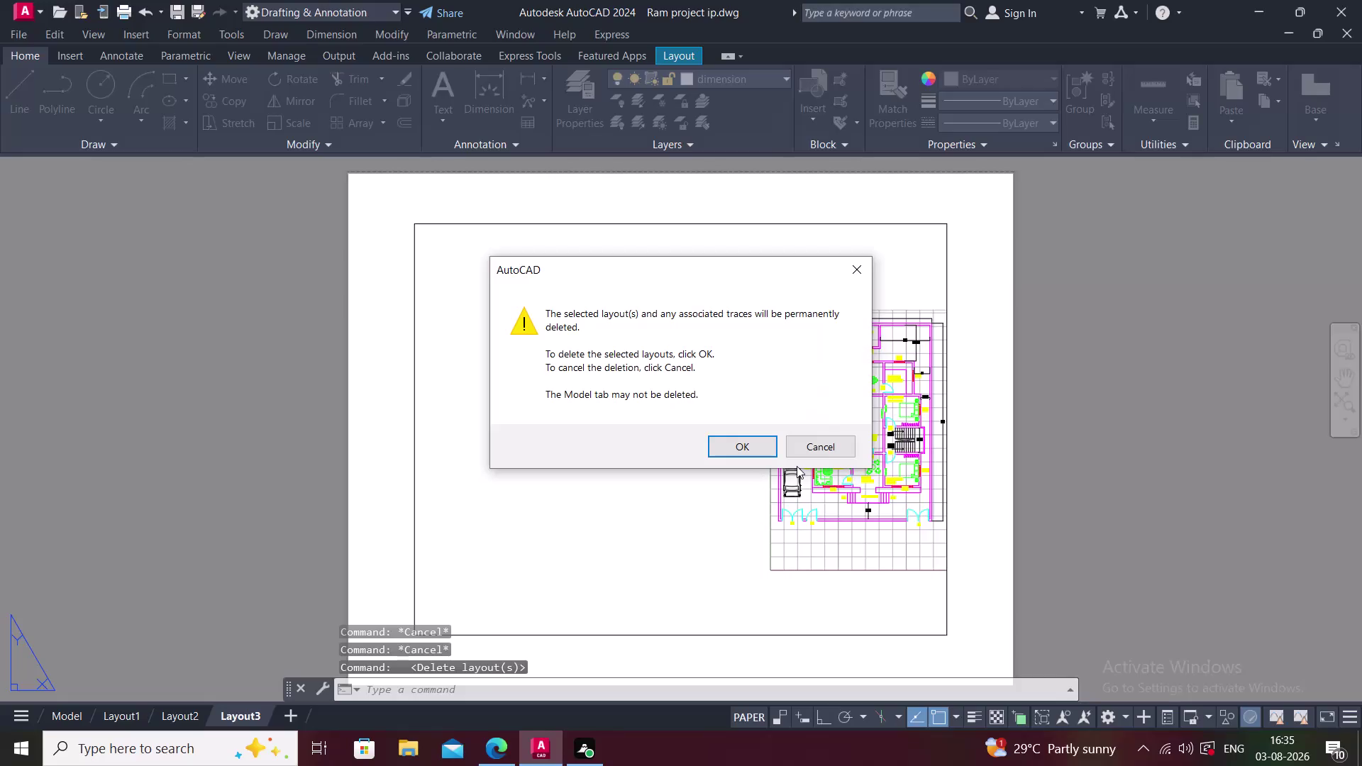
click(756, 452)
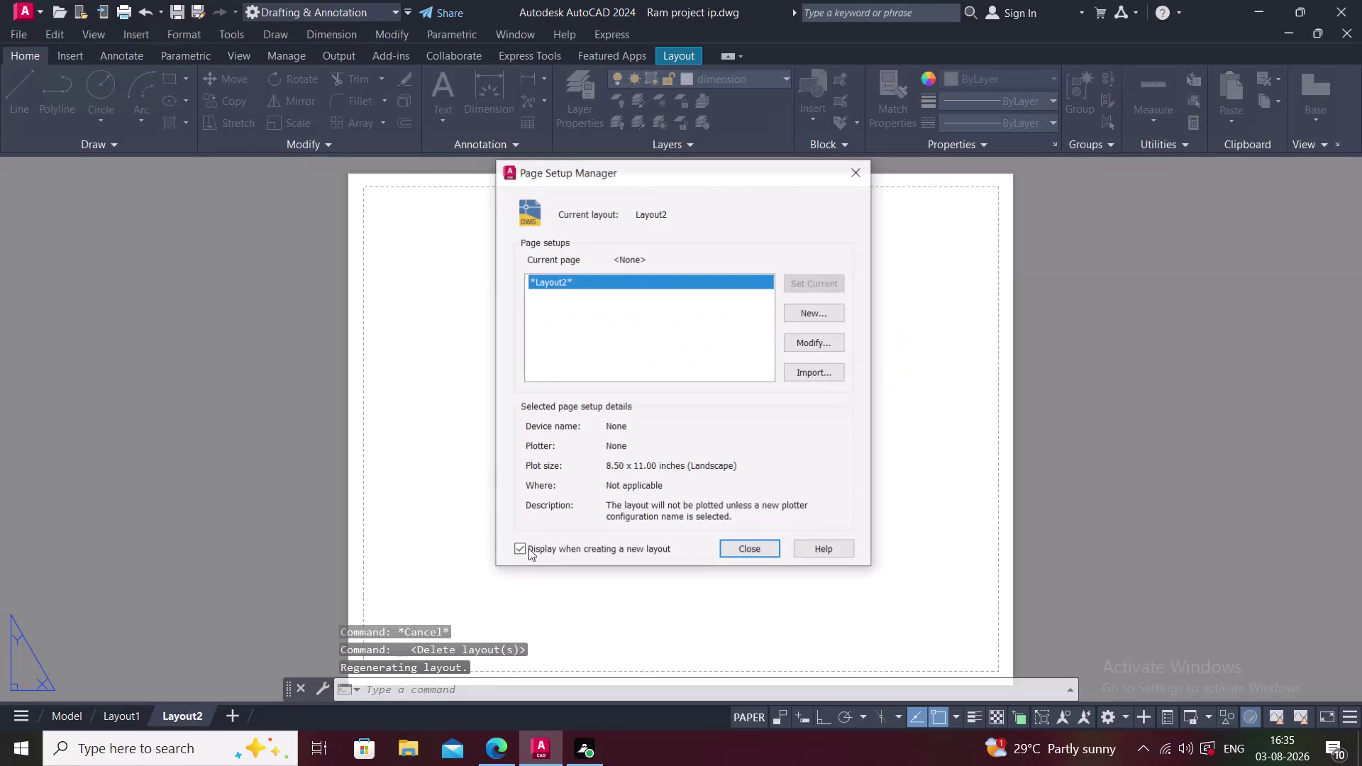
click(858, 173)
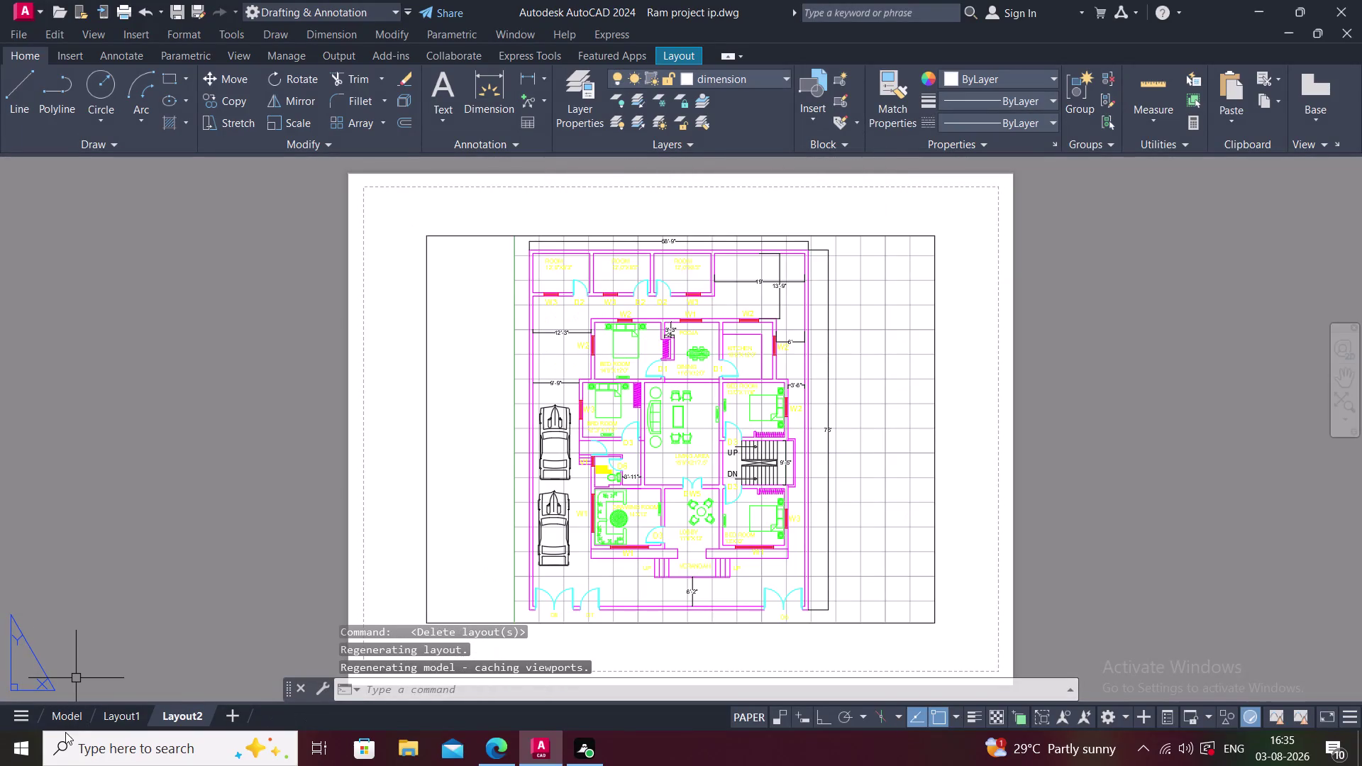
click(66, 715)
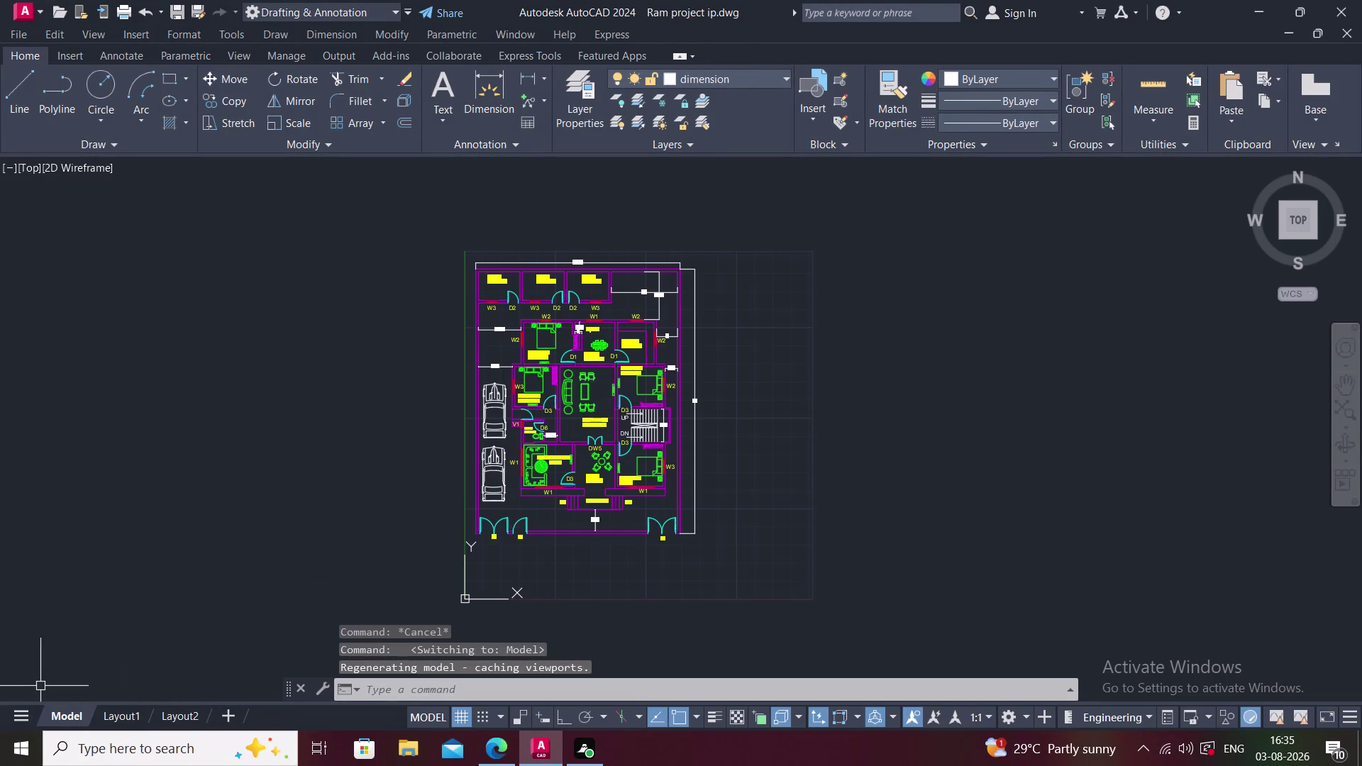
Open Layout1, bringing up Page Setup Manager listing Layout1 and Layout2.
middle_drag(94, 678, 164, 617)
right_click(63, 713)
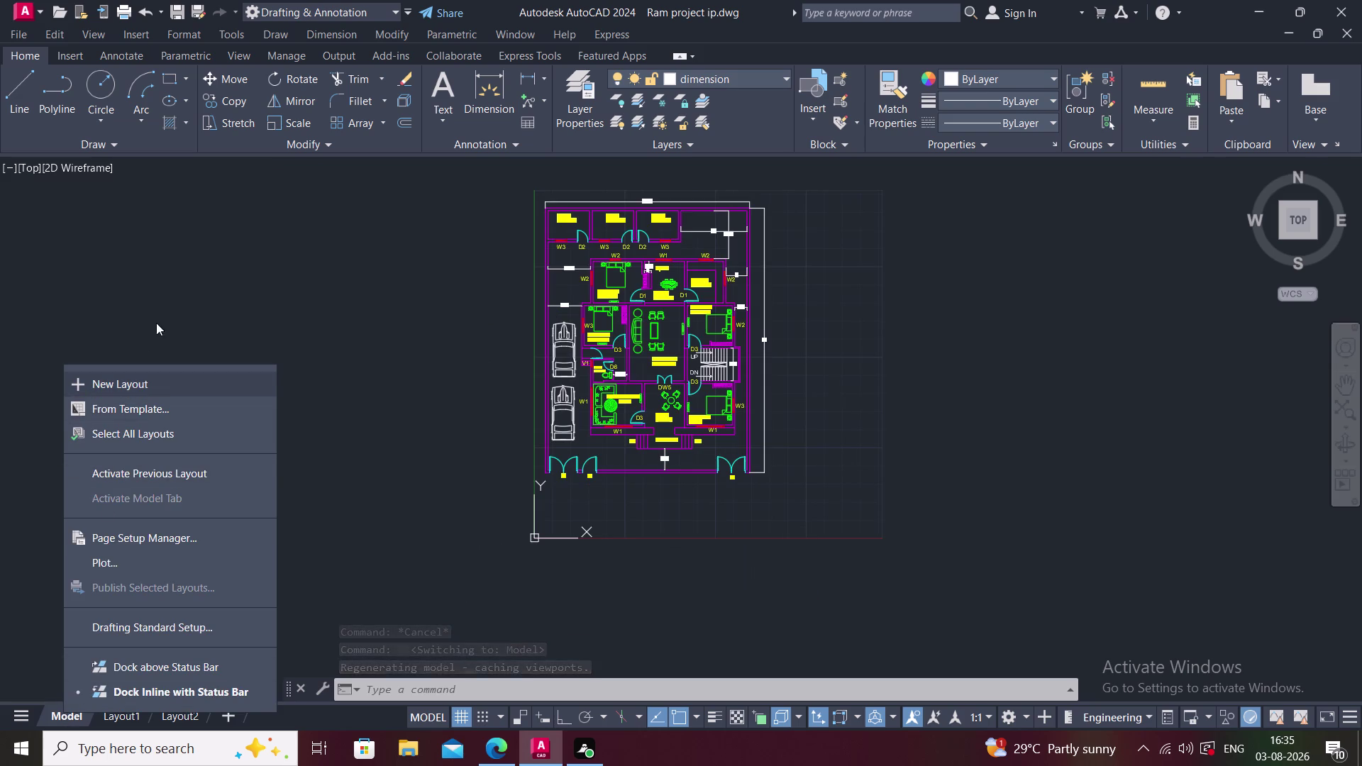
click(164, 304)
middle_drag(99, 334, 120, 374)
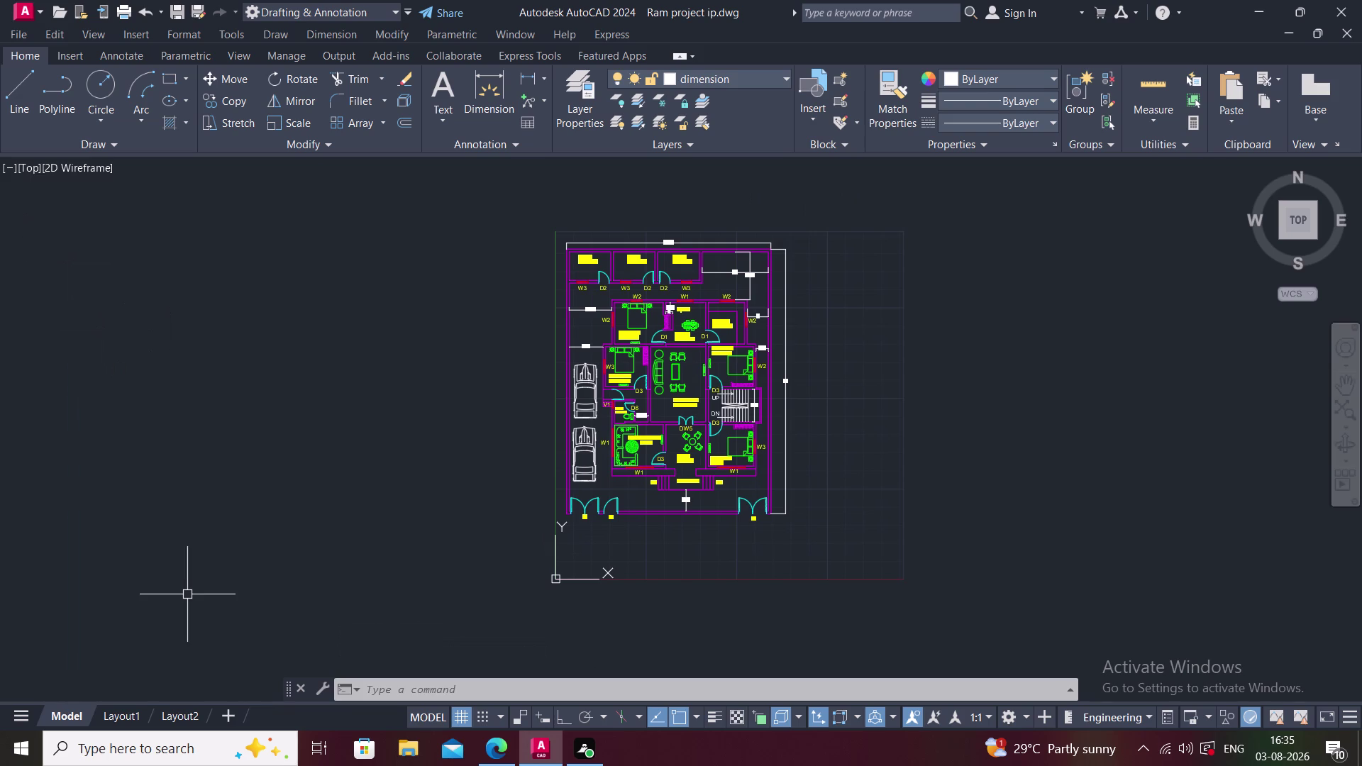
click(125, 718)
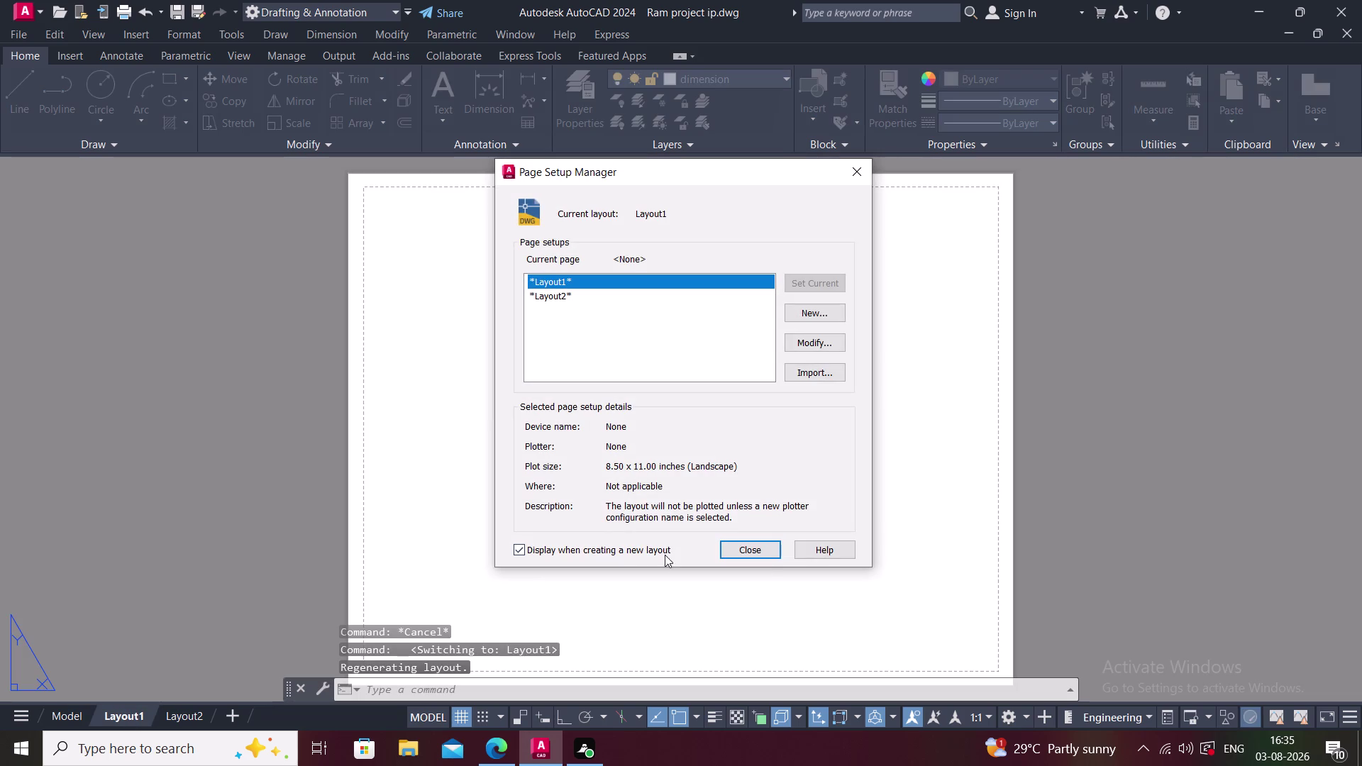
Set Layout1's page setup to DWG To PDF.pc3, ISO full bleed A3, monochrome.ctb, inches.
click(829, 343)
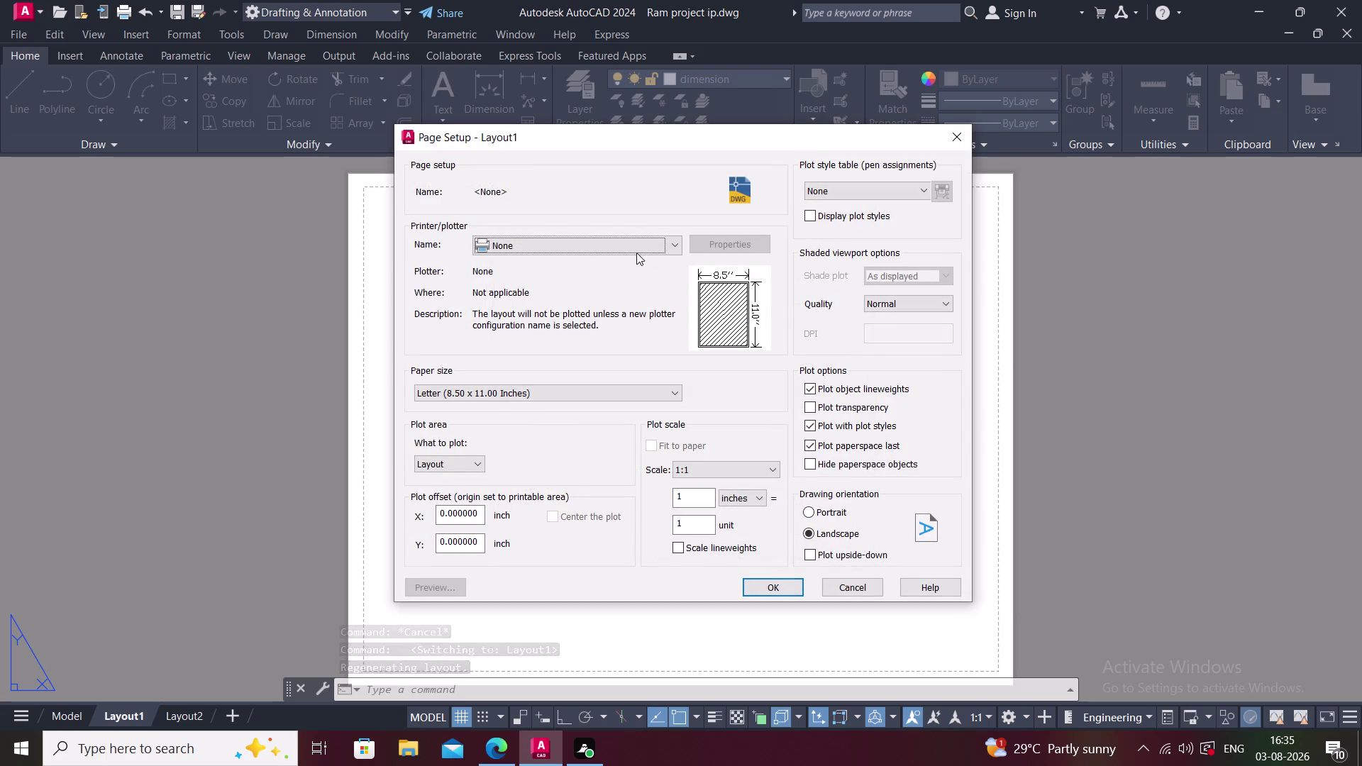
click(634, 247)
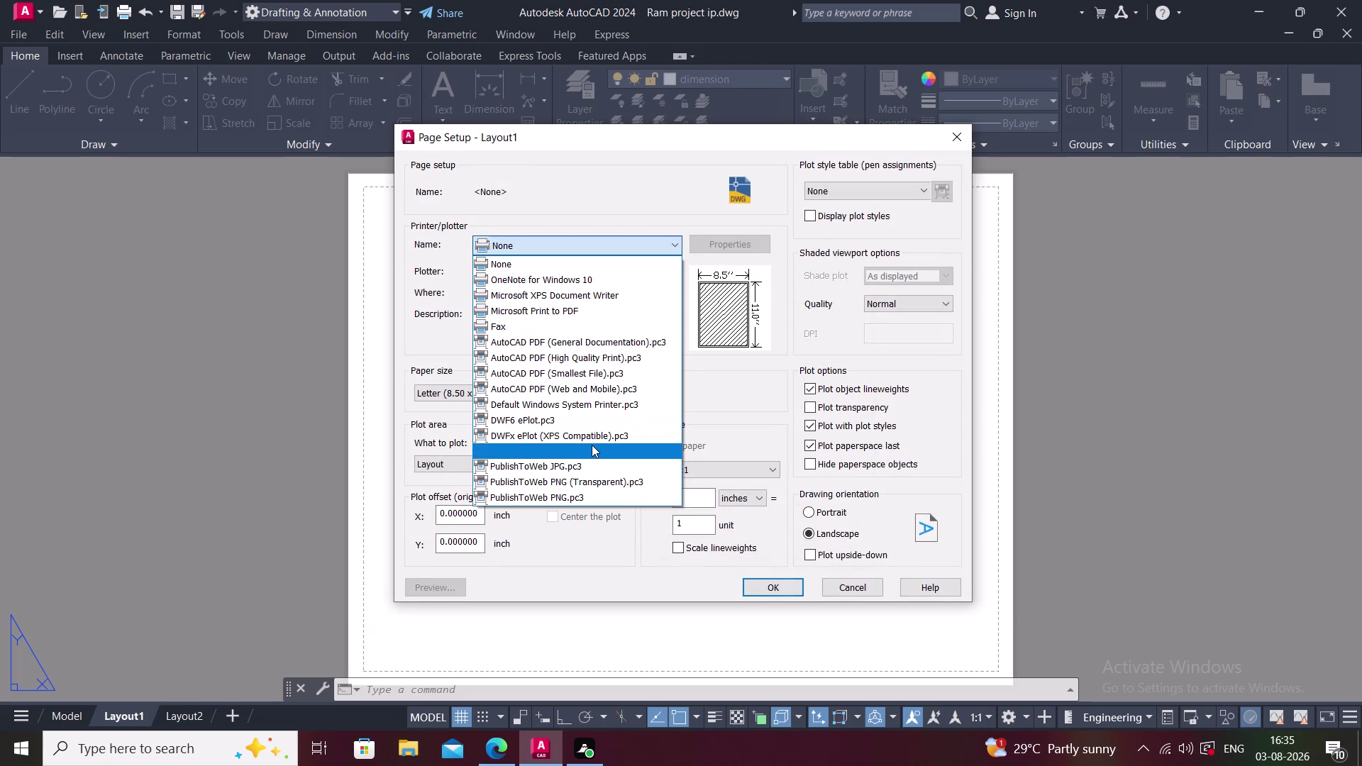
click(590, 445)
click(569, 400)
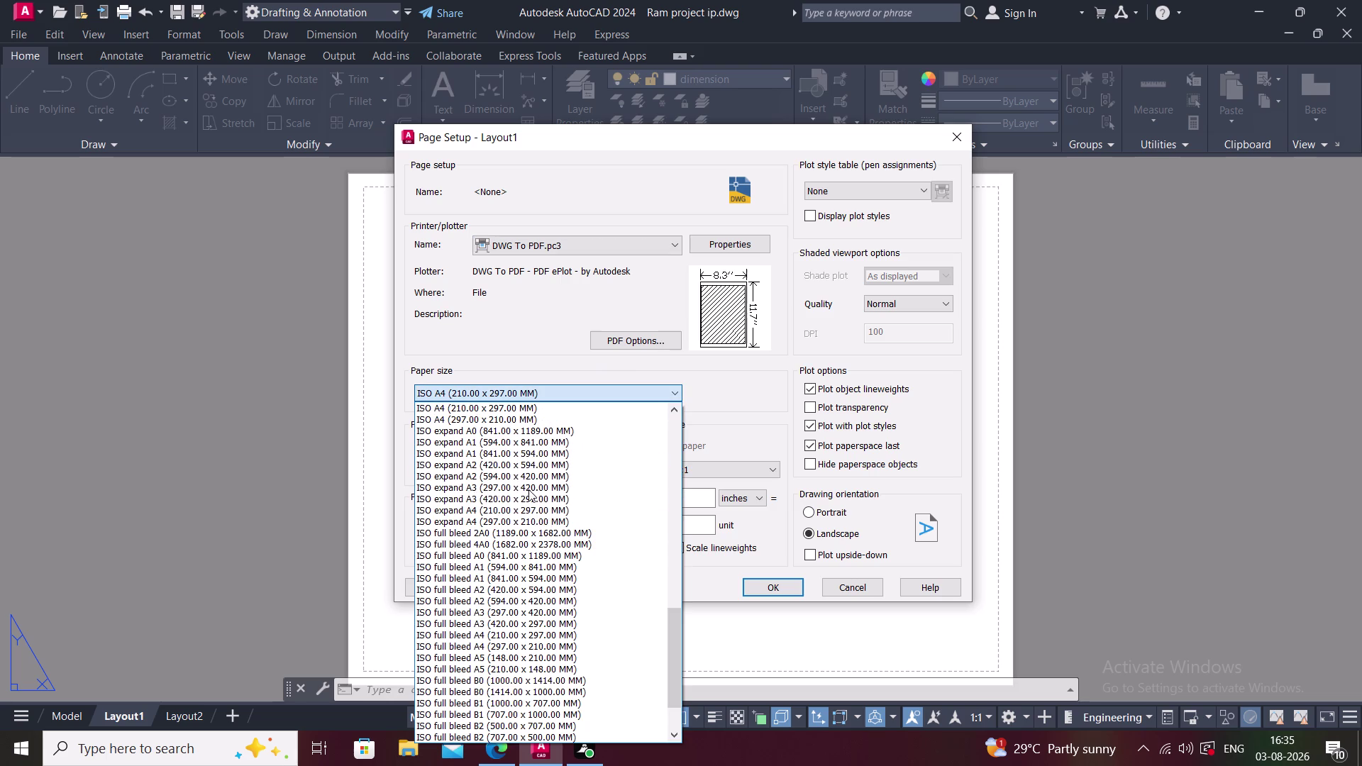
scroll(down, 3)
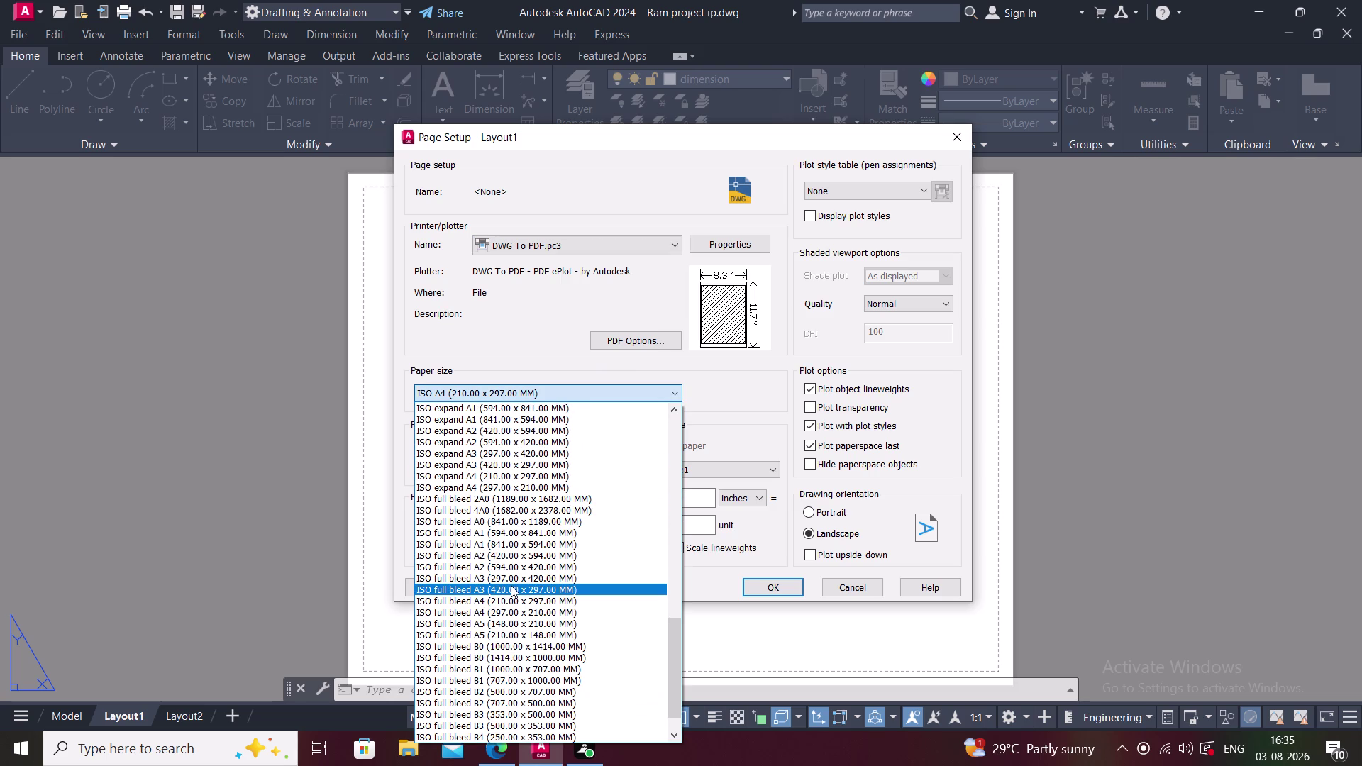
click(509, 580)
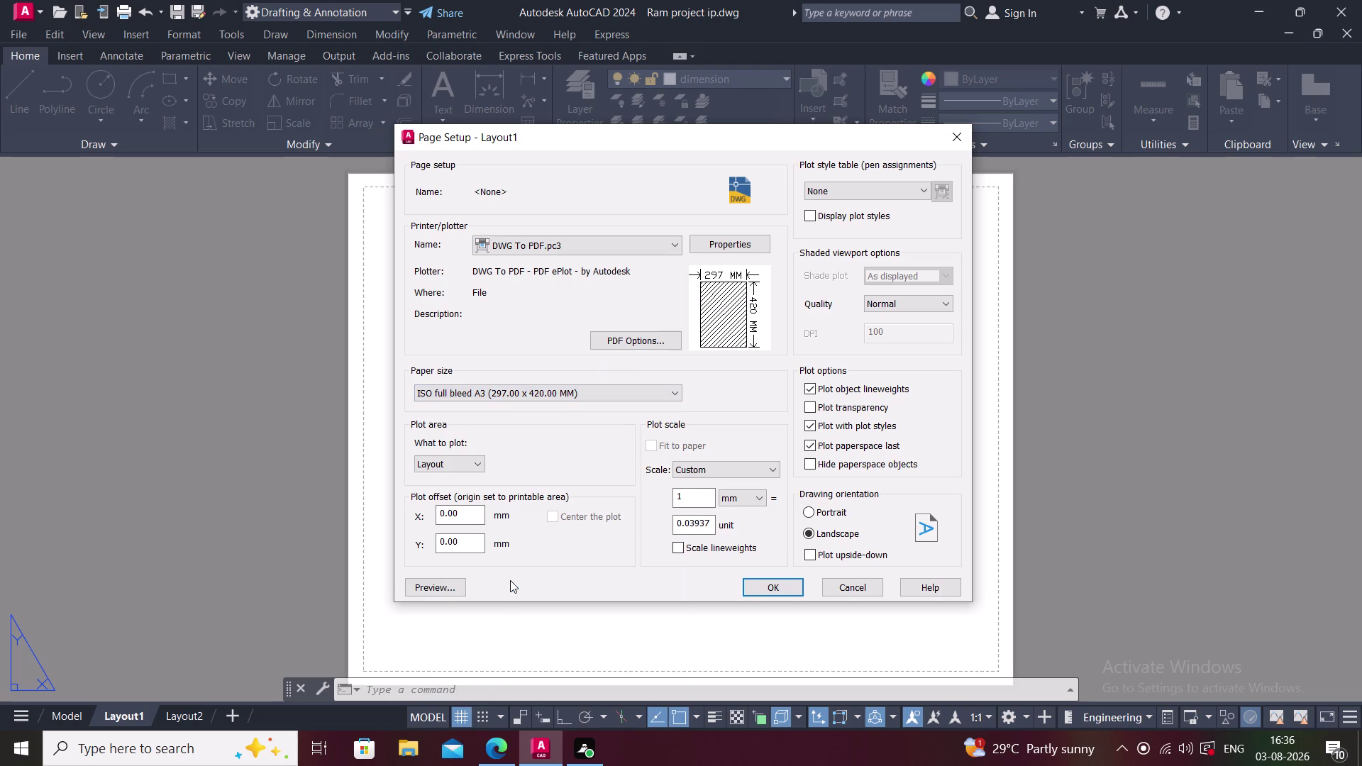
click(914, 189)
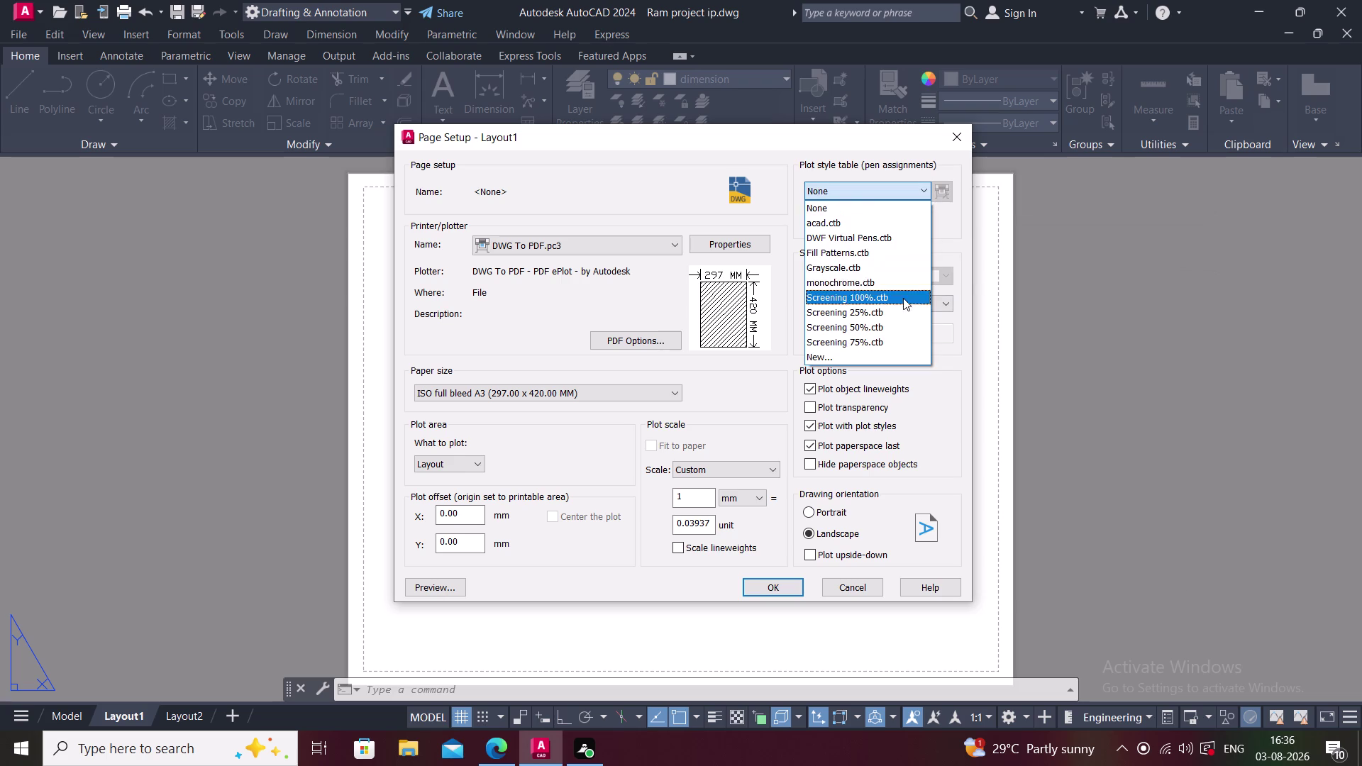
click(881, 284)
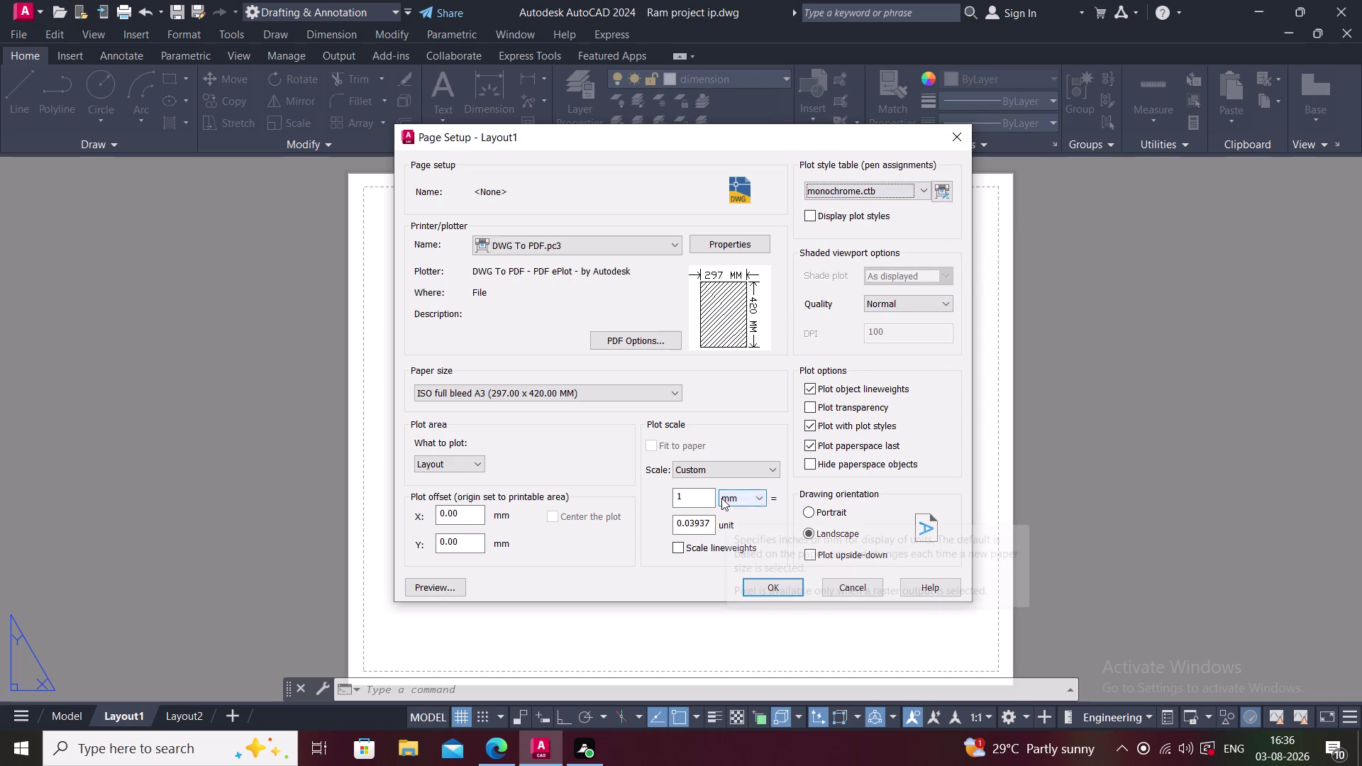
click(758, 498)
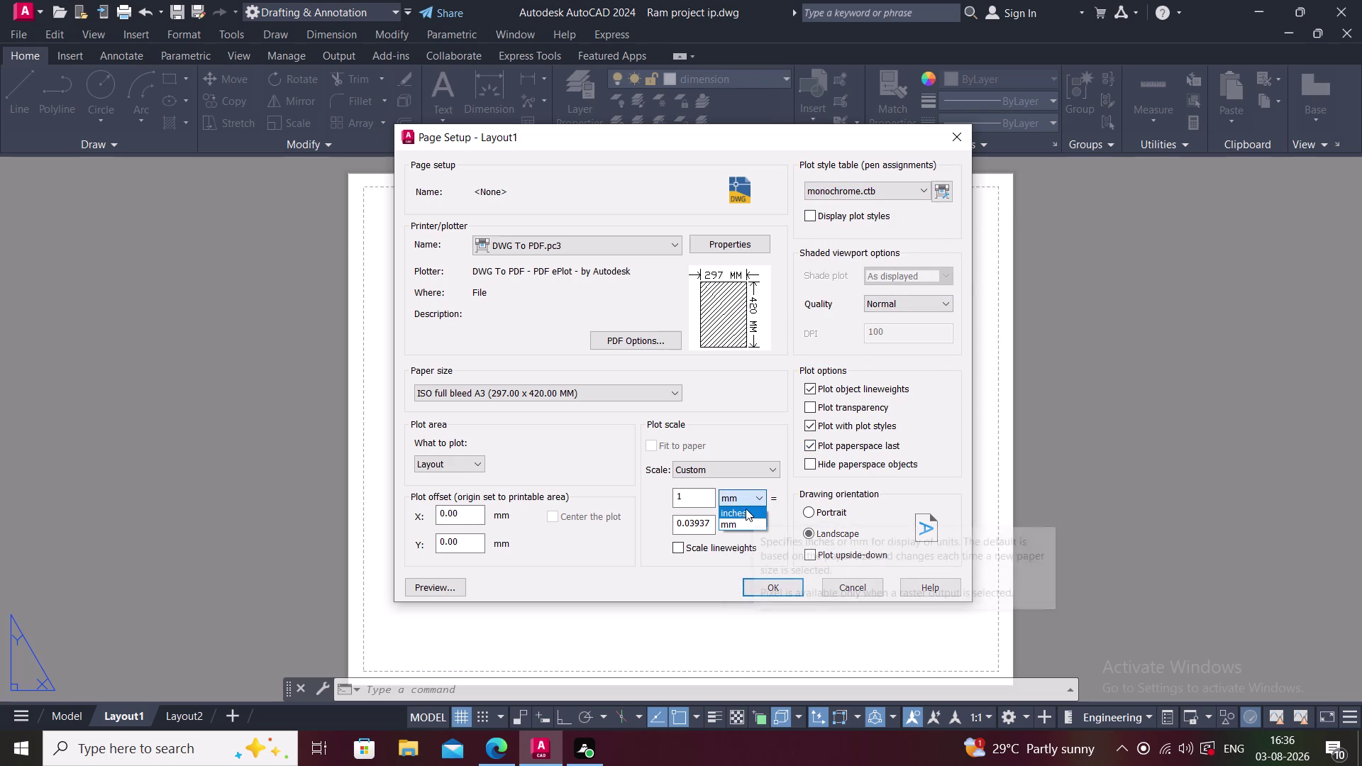
click(744, 512)
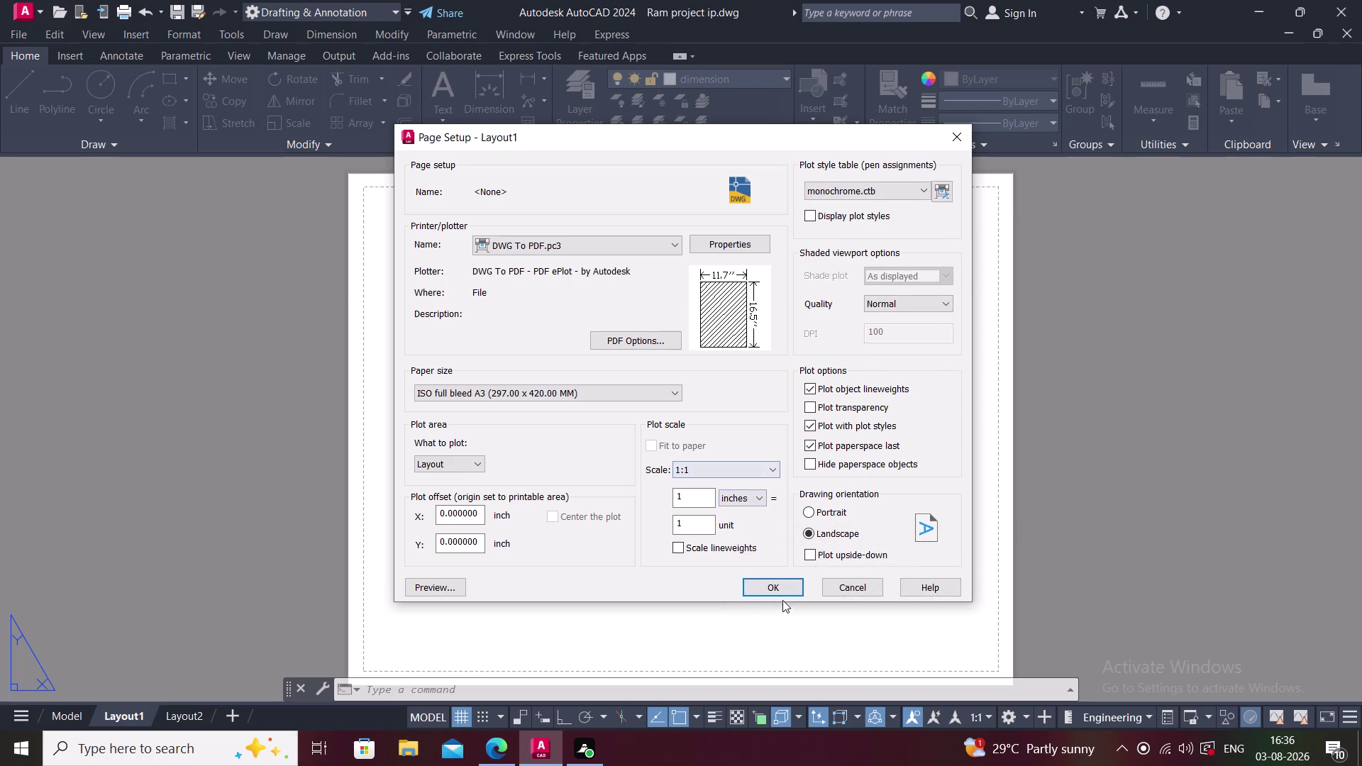
click(777, 587)
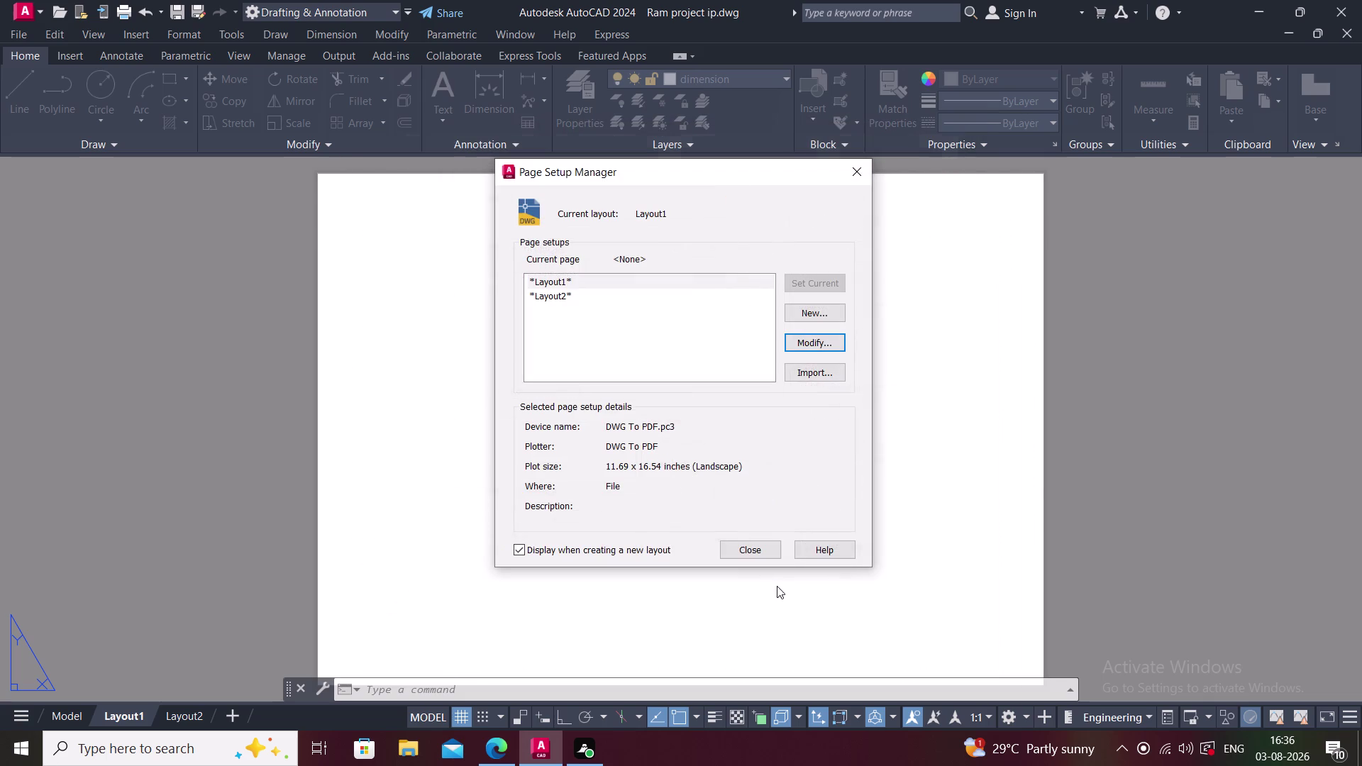
click(745, 547)
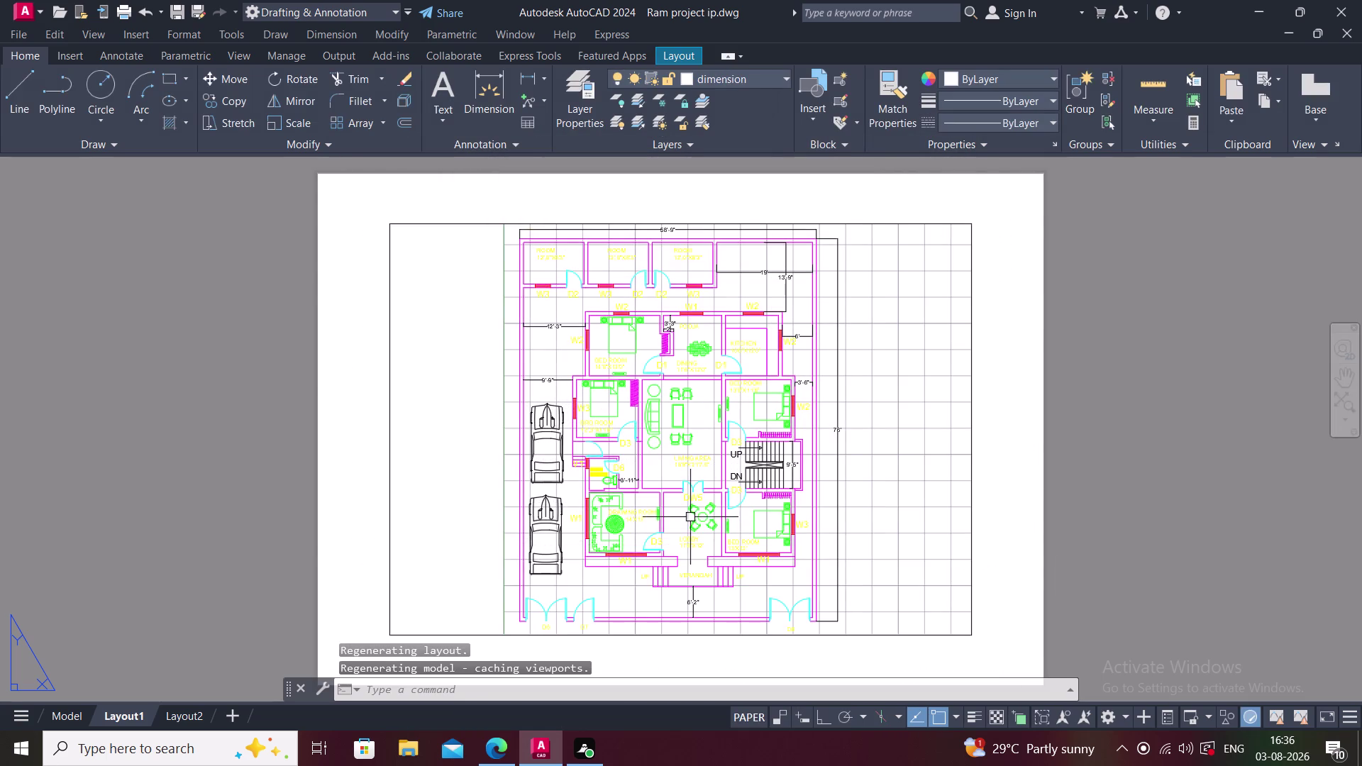
Erase the plan viewport from the Layout1 sheet.
middle_drag(744, 472, 684, 373)
scroll(down, 3)
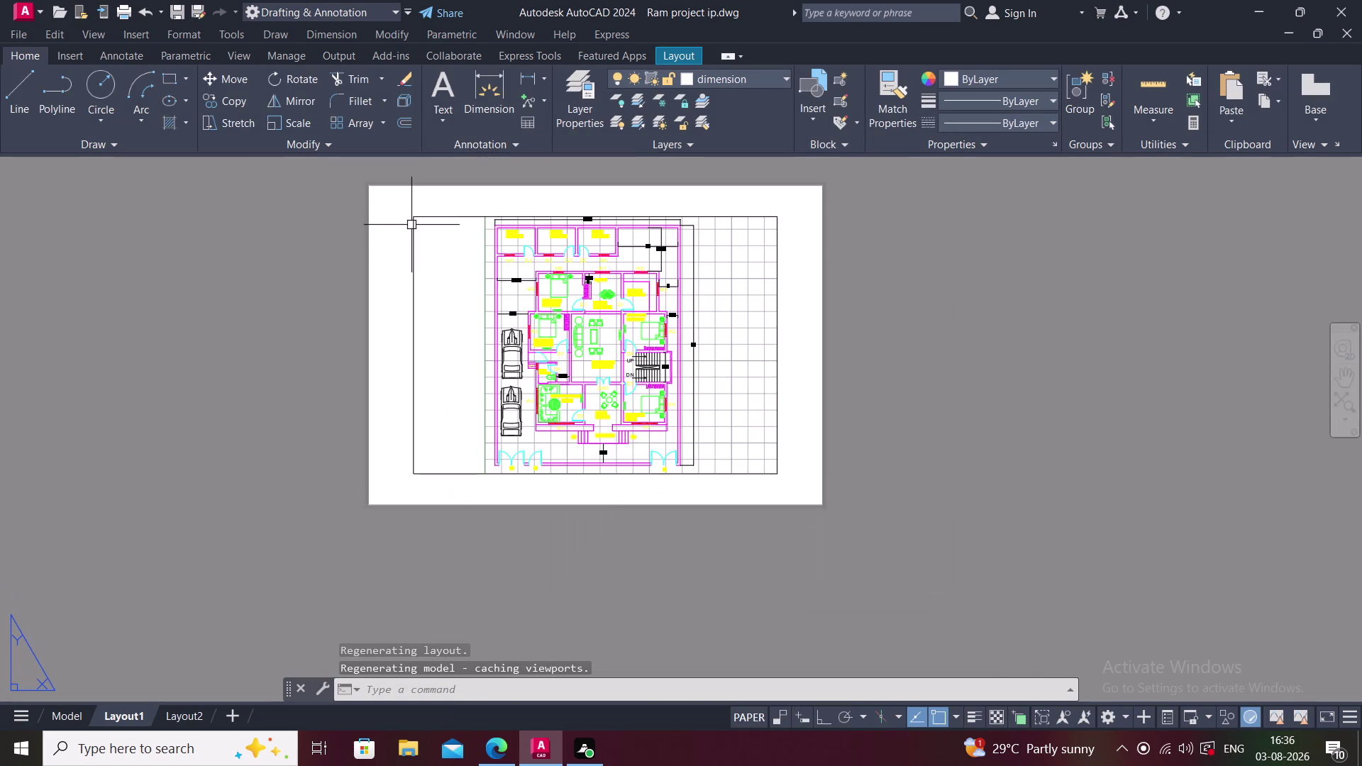
click(411, 218)
key(Delete)
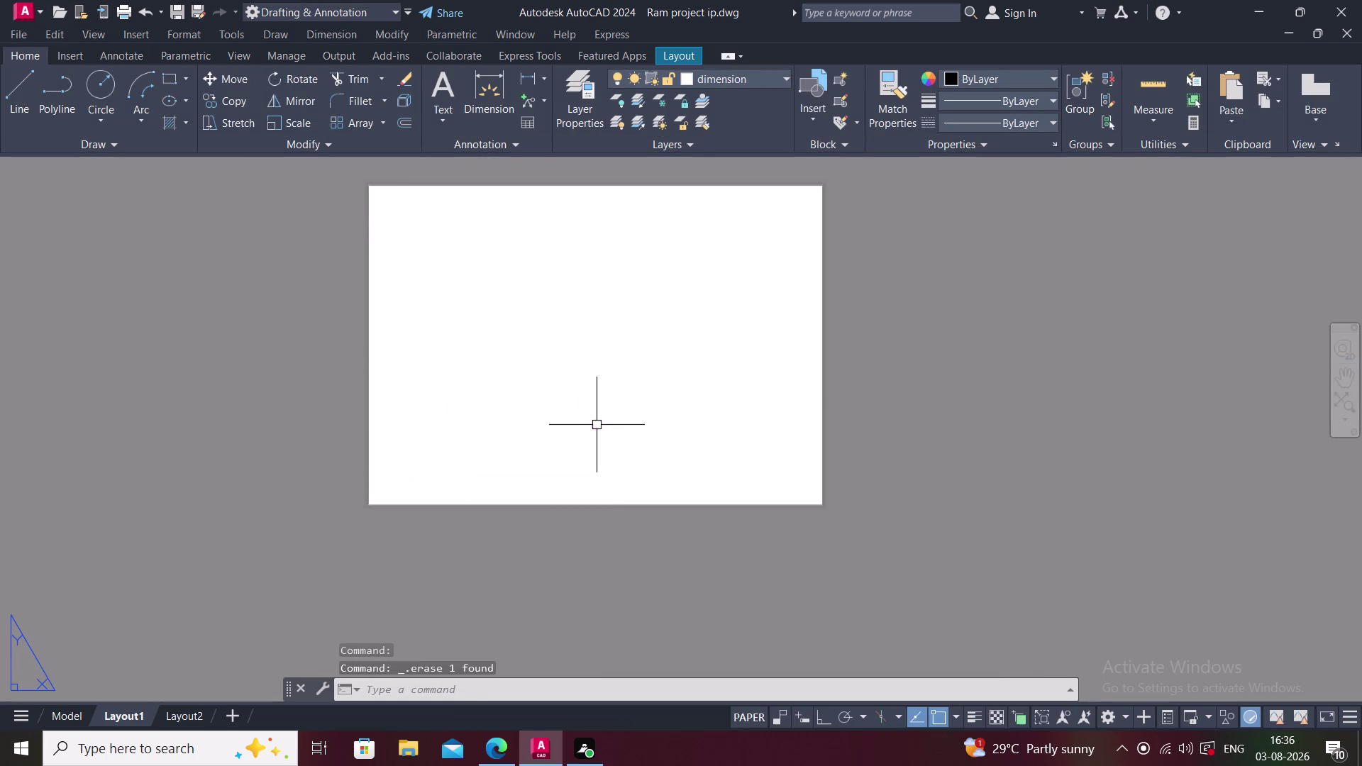
Start INSERT and drag the saved title block from recent blocks onto the sheet.
text(I)
key(space)
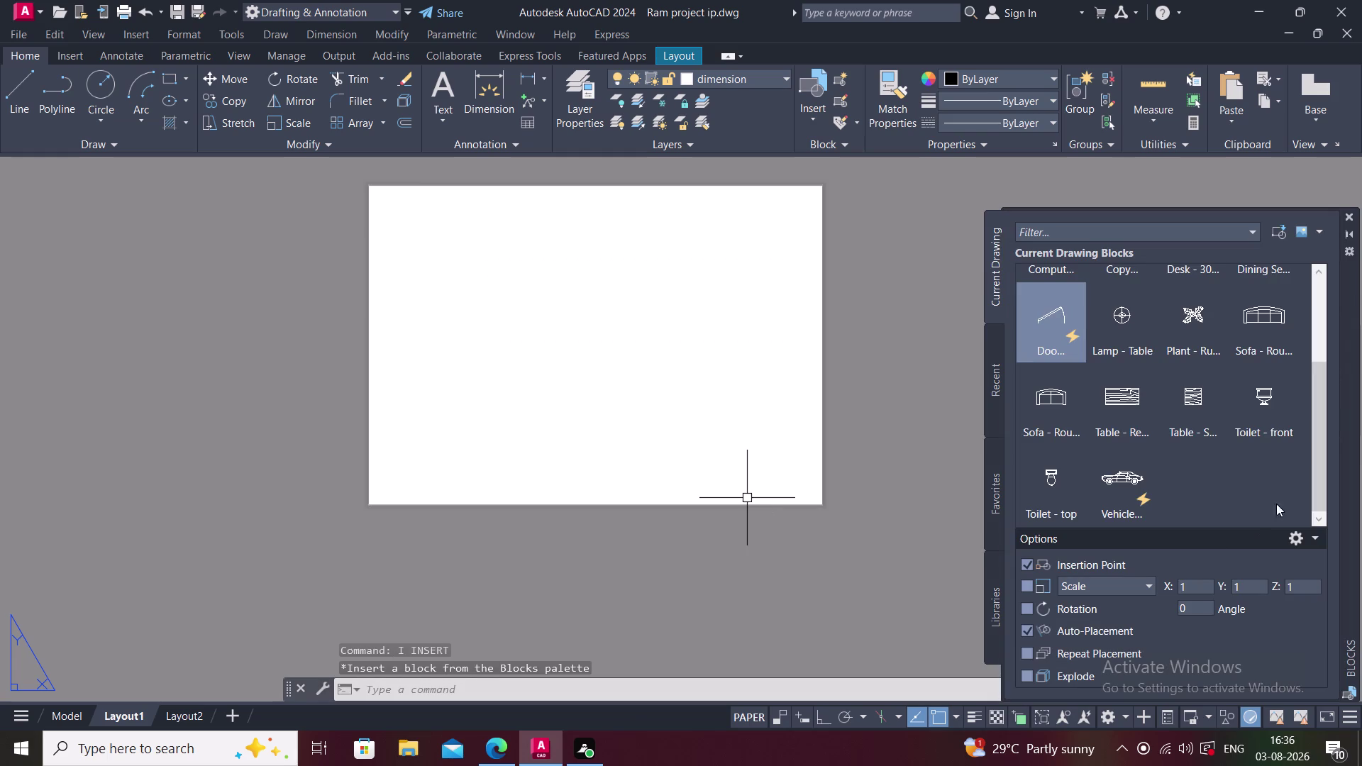
click(991, 367)
scroll(down, 3)
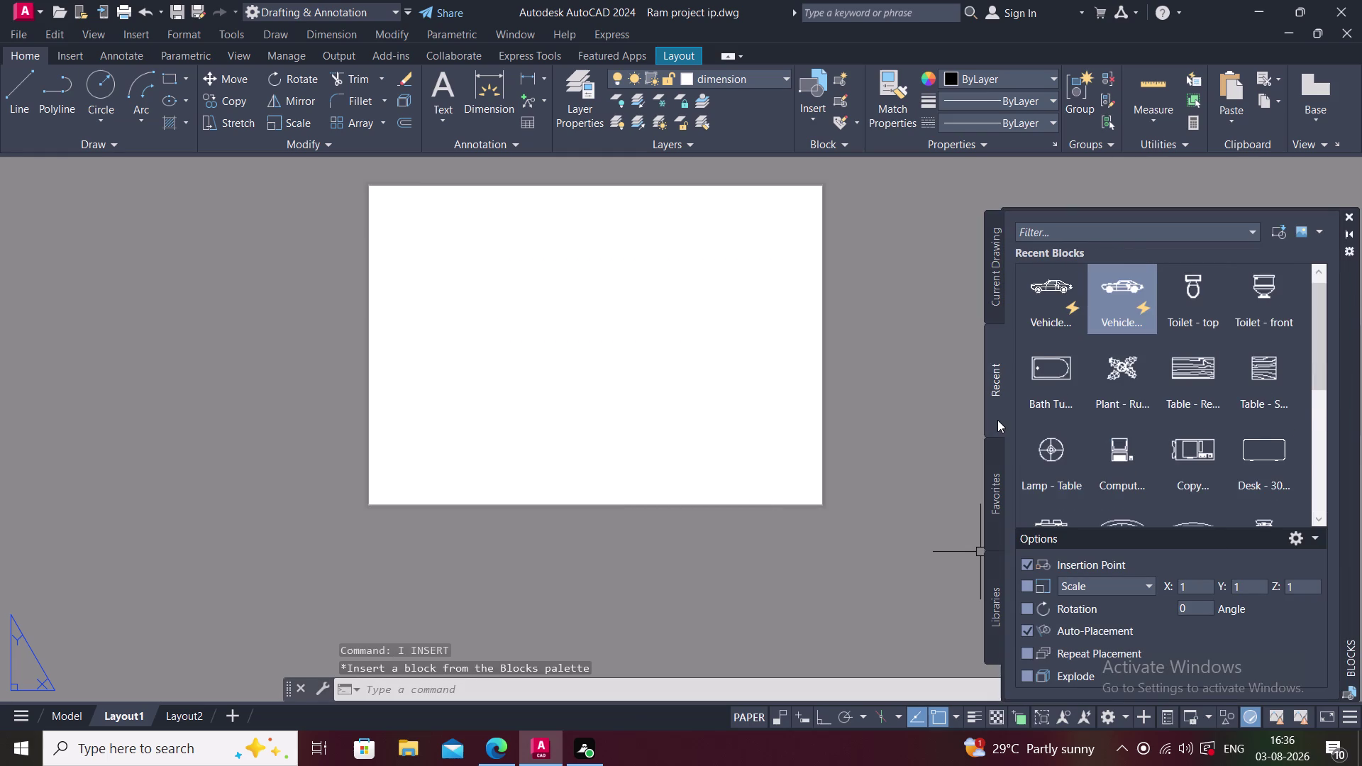
scroll(down, 3)
scroll(down, 3)
scroll(down, 3)
scroll(down, 3)
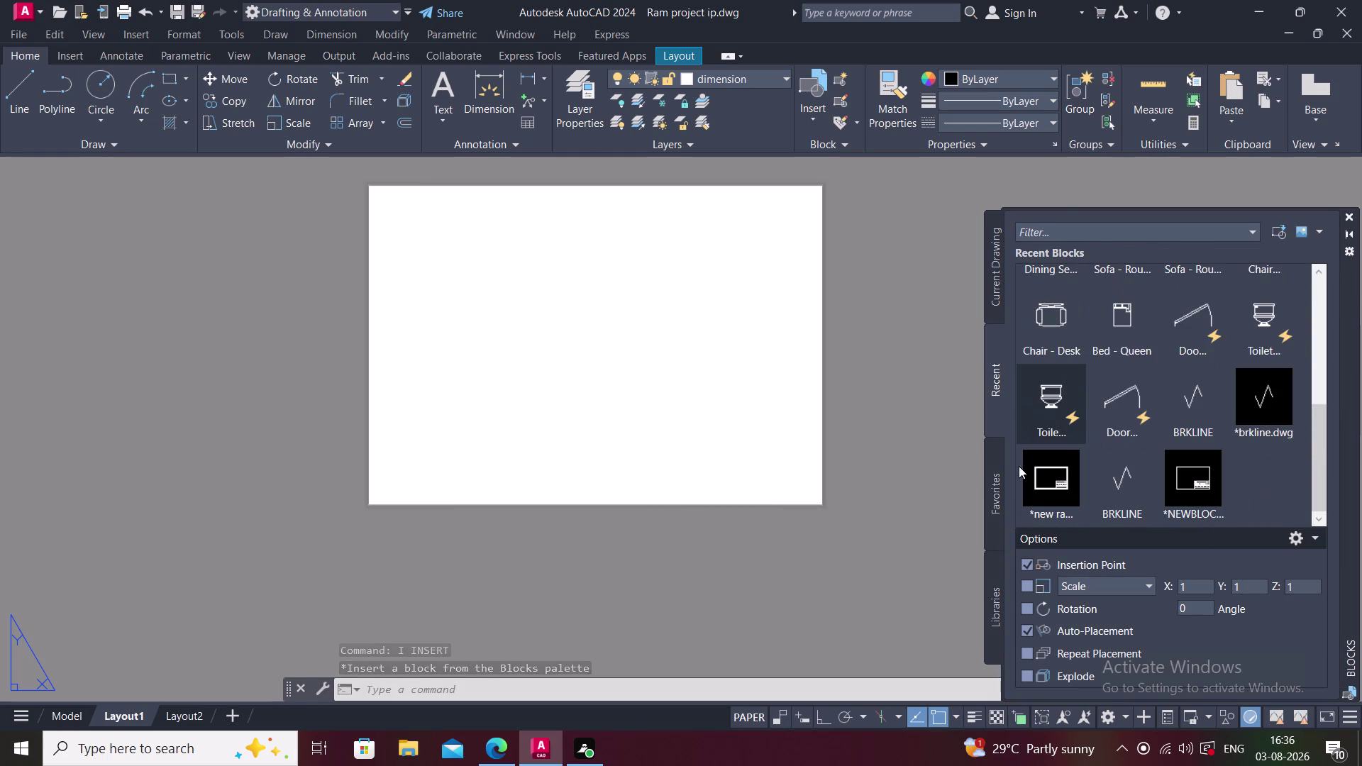
click(1055, 490)
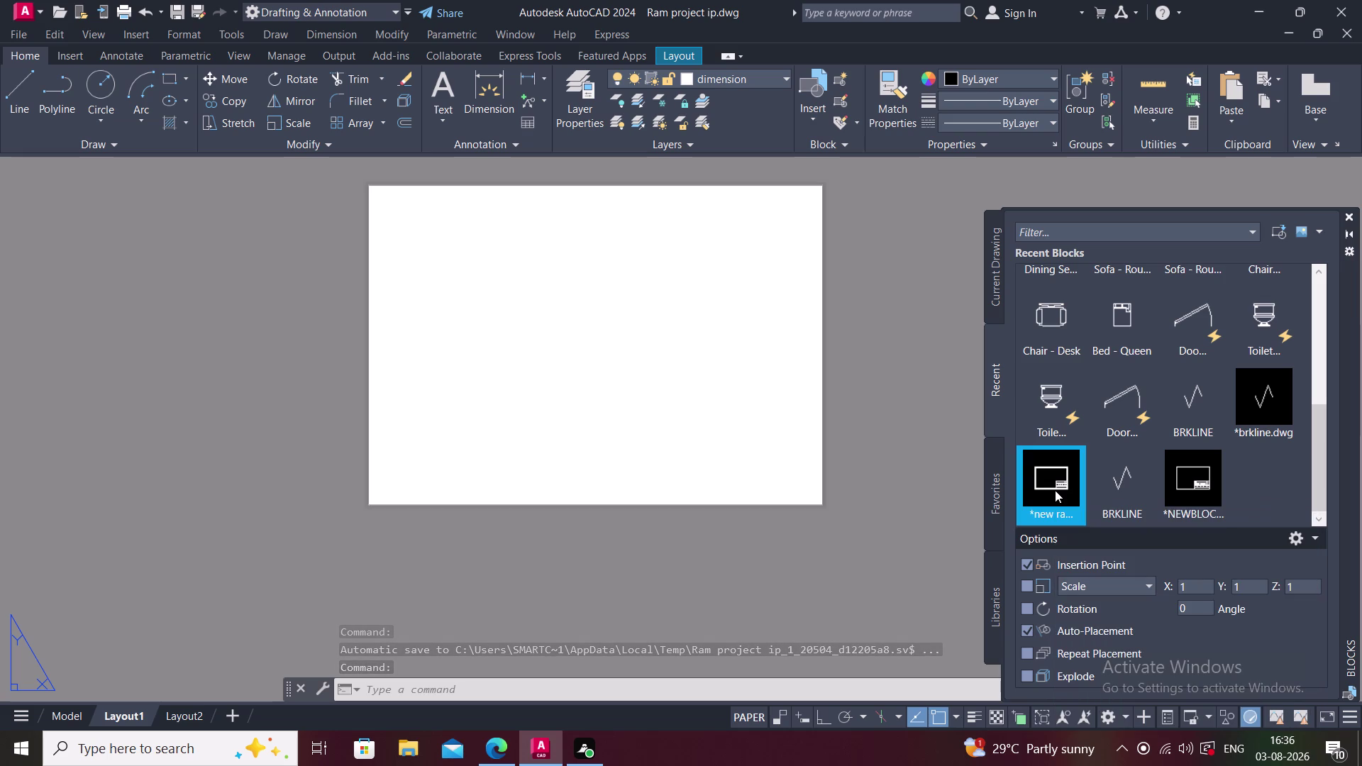
click(1195, 479)
click(1052, 476)
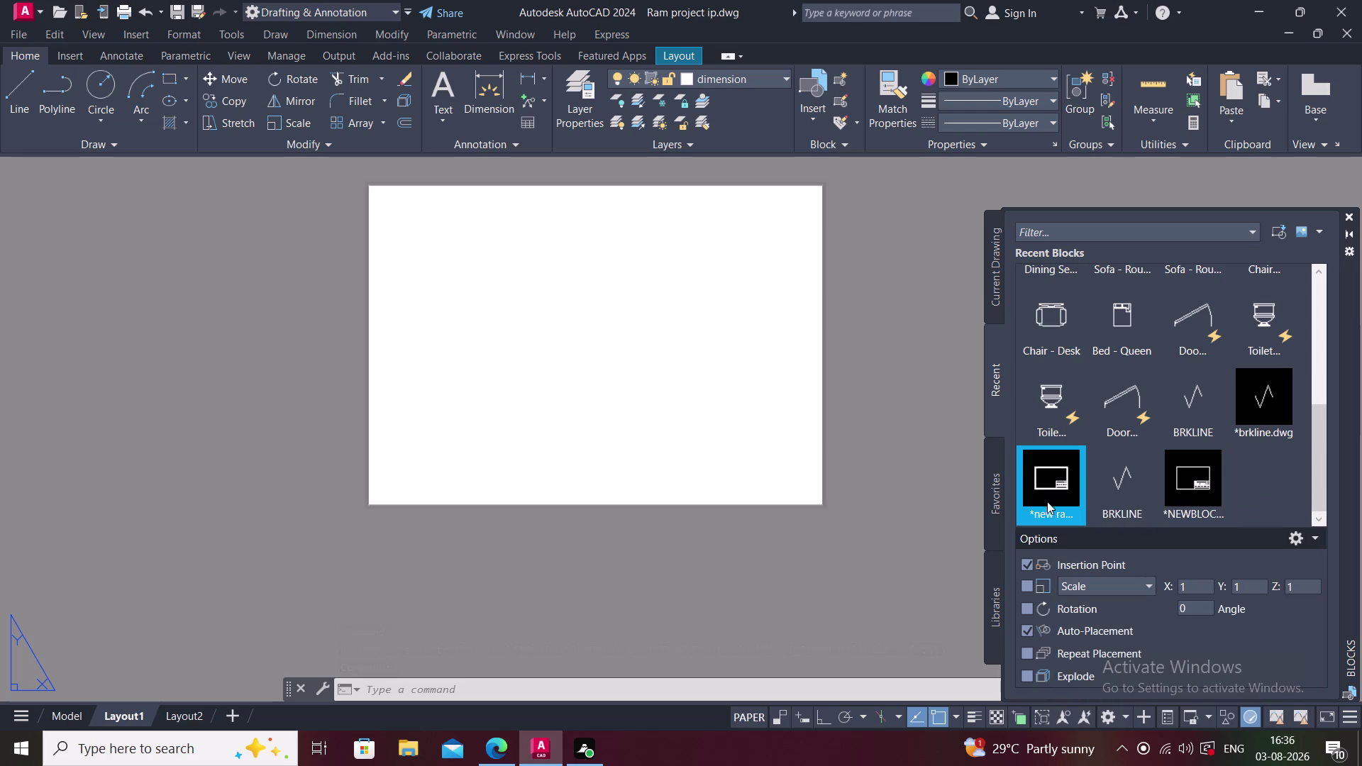
drag(1048, 485, 539, 368)
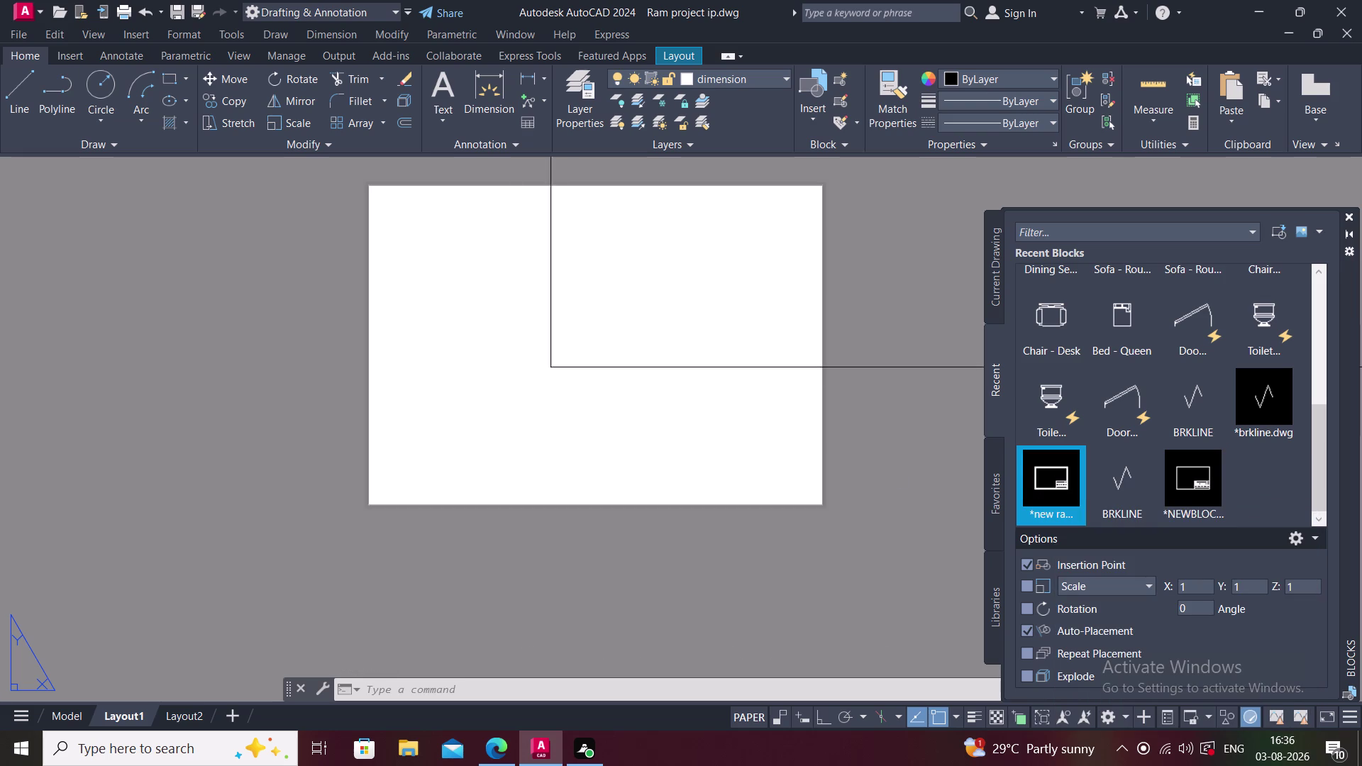
drag(539, 367, 385, 489)
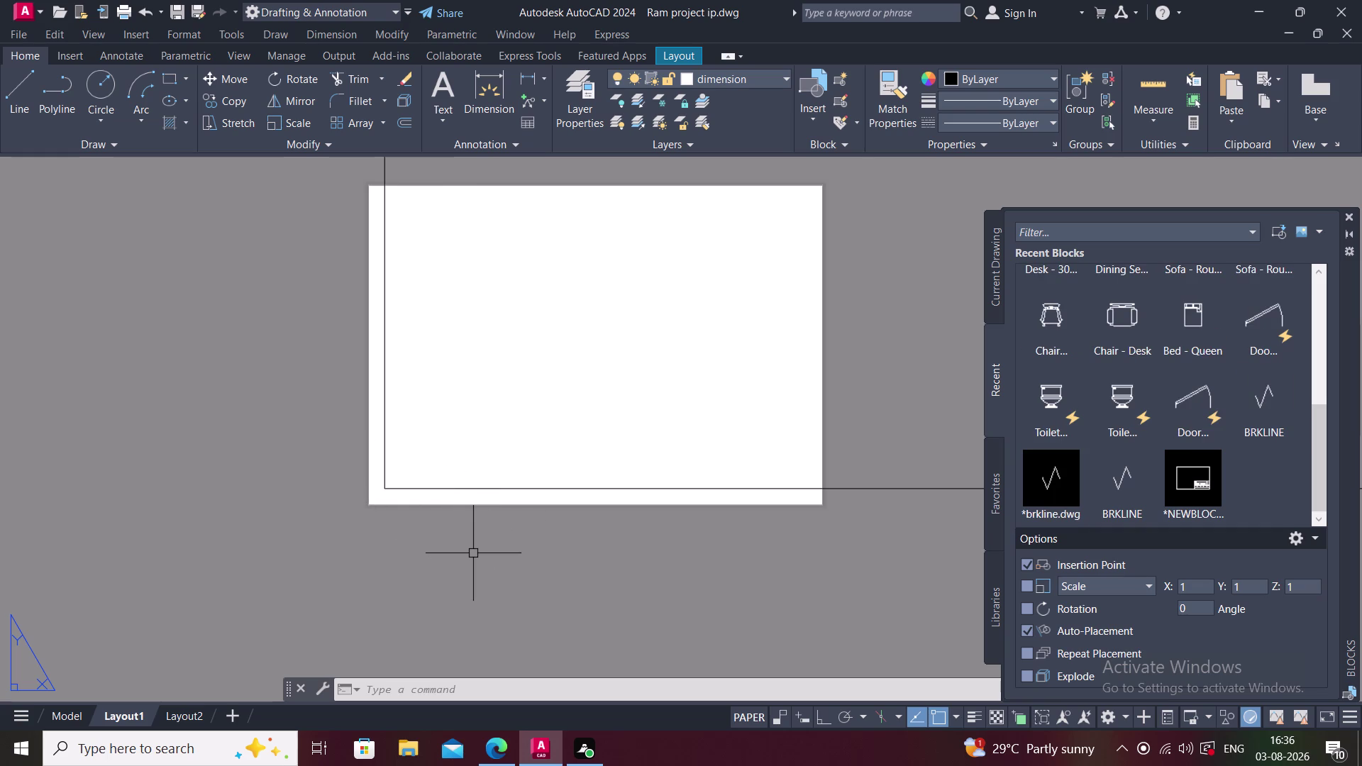
Try entering 0',0 as the insertion point, then undo the failed placement.
key(0)
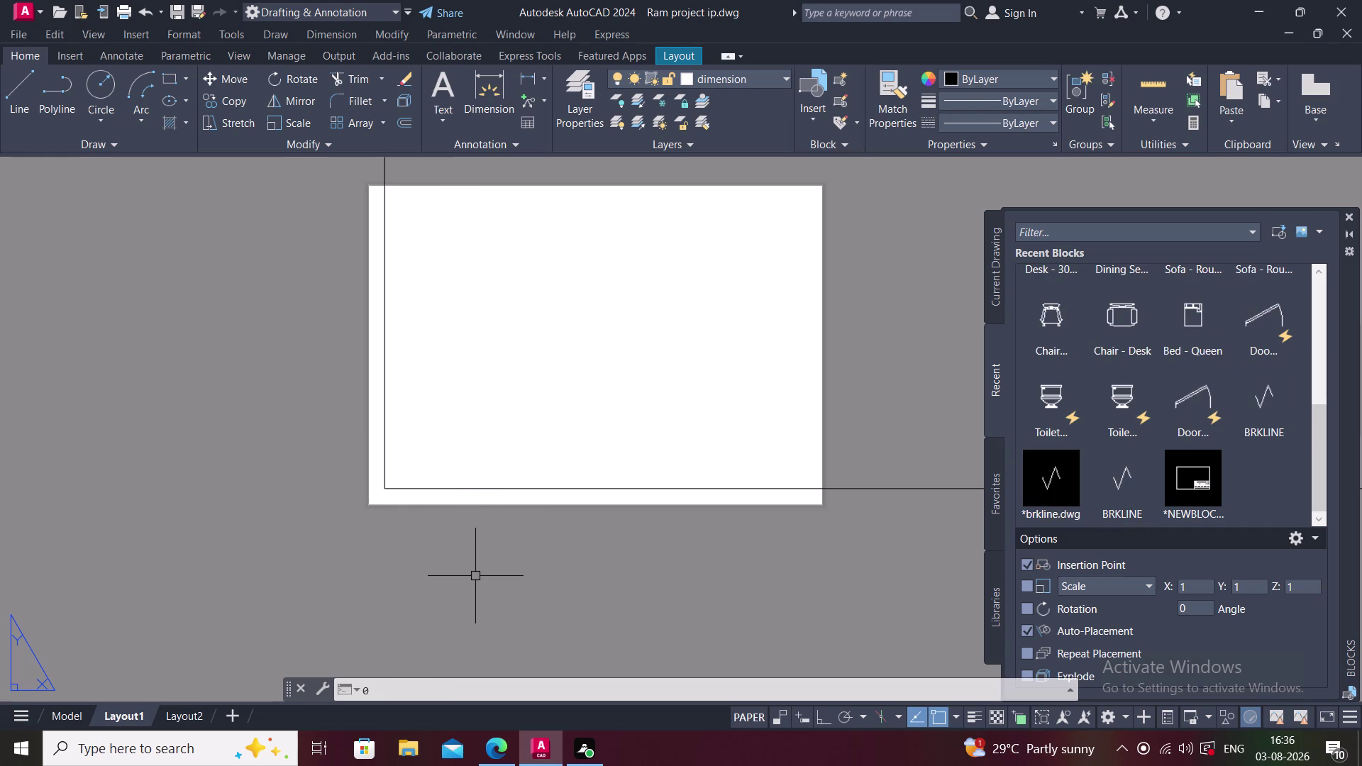
text(',0)
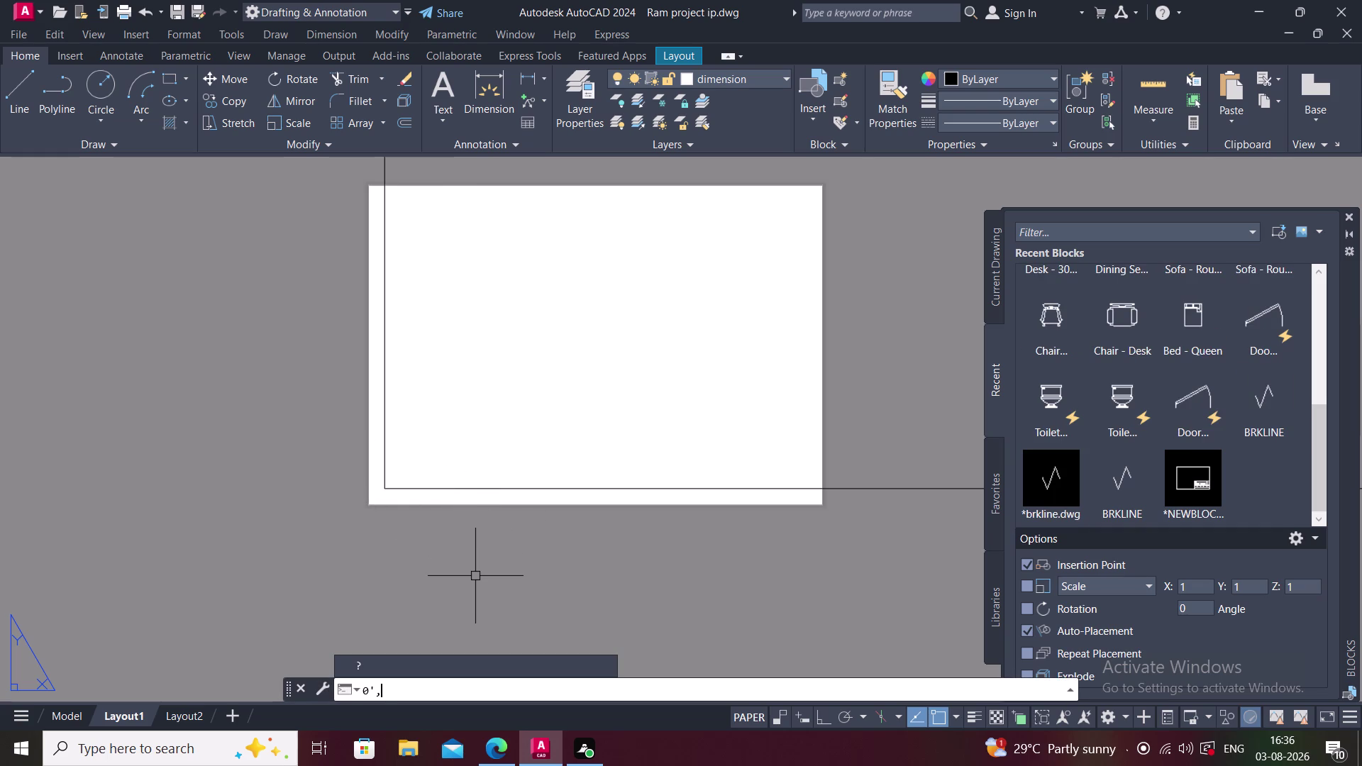
text(')
key(Return)
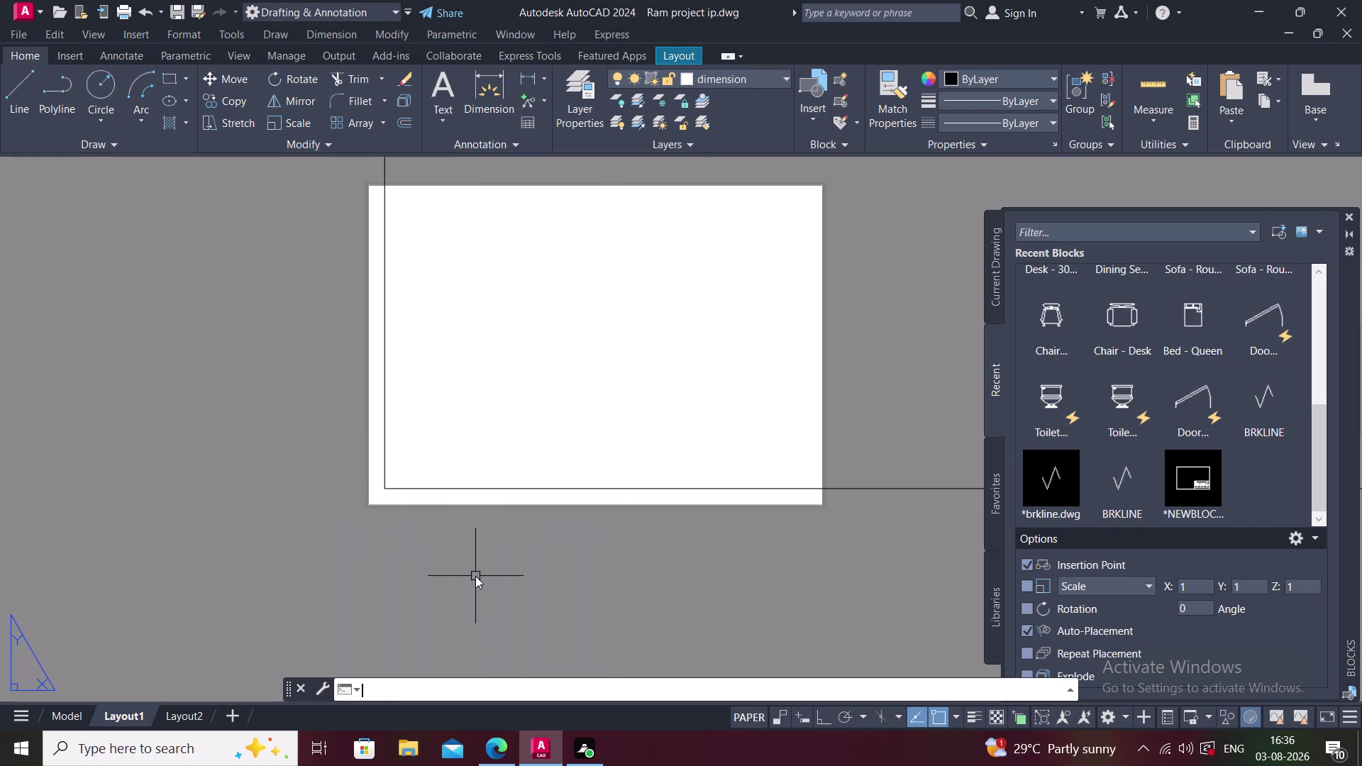
middle_drag(498, 565, 488, 670)
scroll(down, 3)
scroll(down, 3)
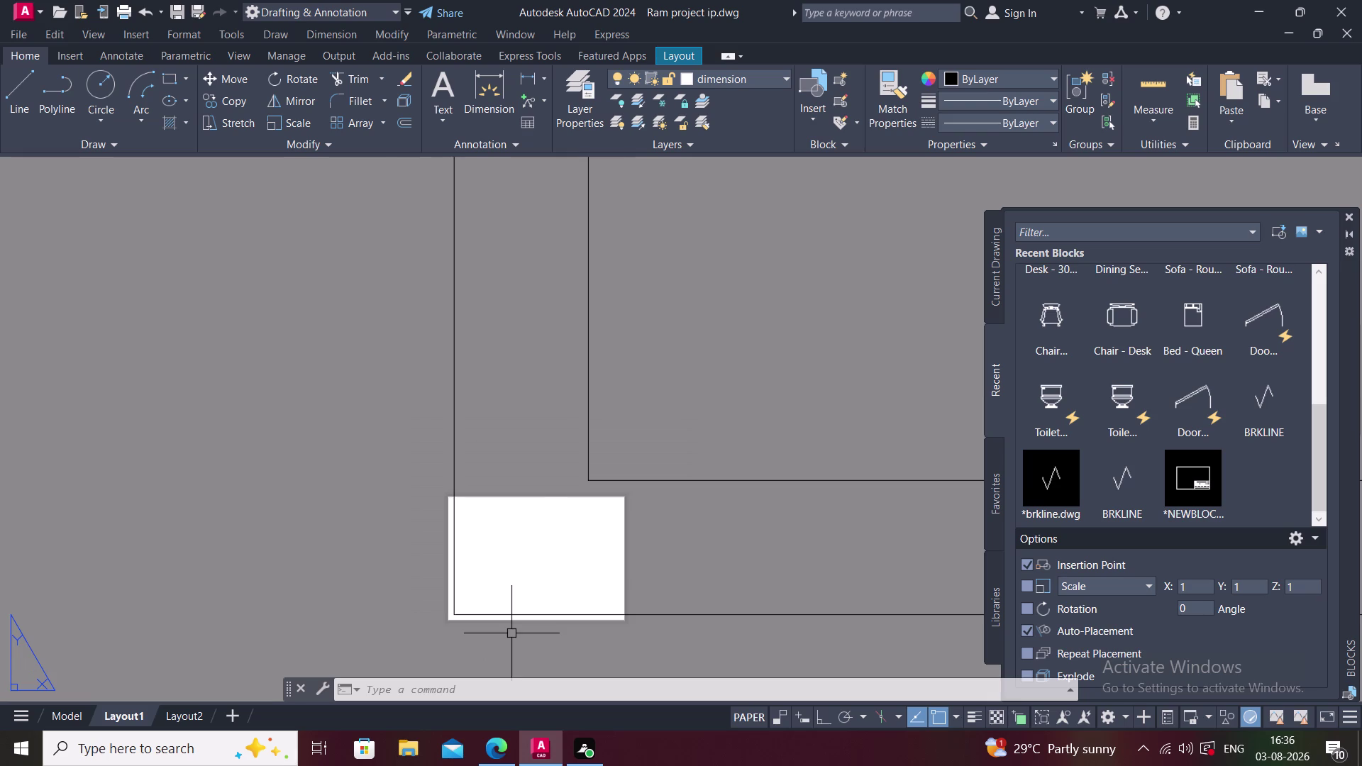
key(ctrl+z)
key(ctrl+z)
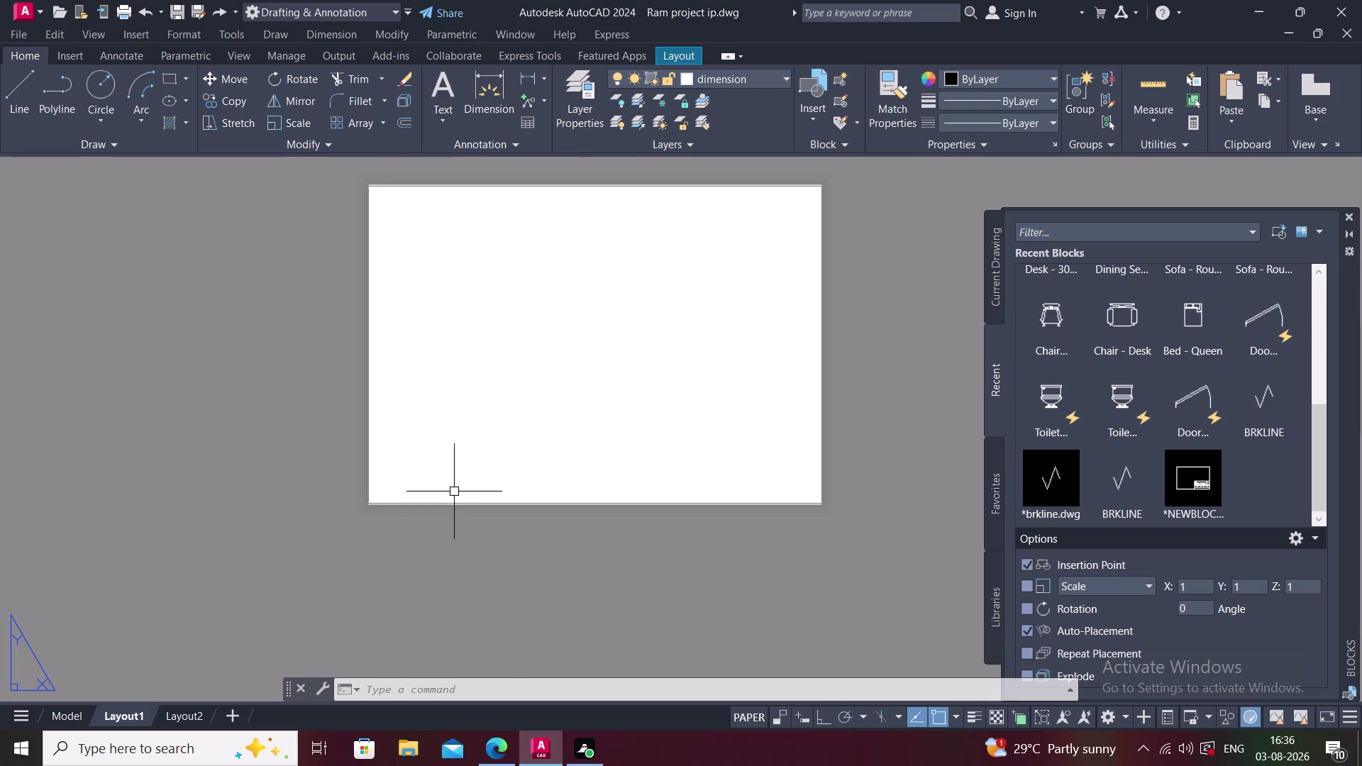
Drag NEWBLOCK onto the layout, insert it at 0',0', and select it.
drag(1197, 481, 326, 507)
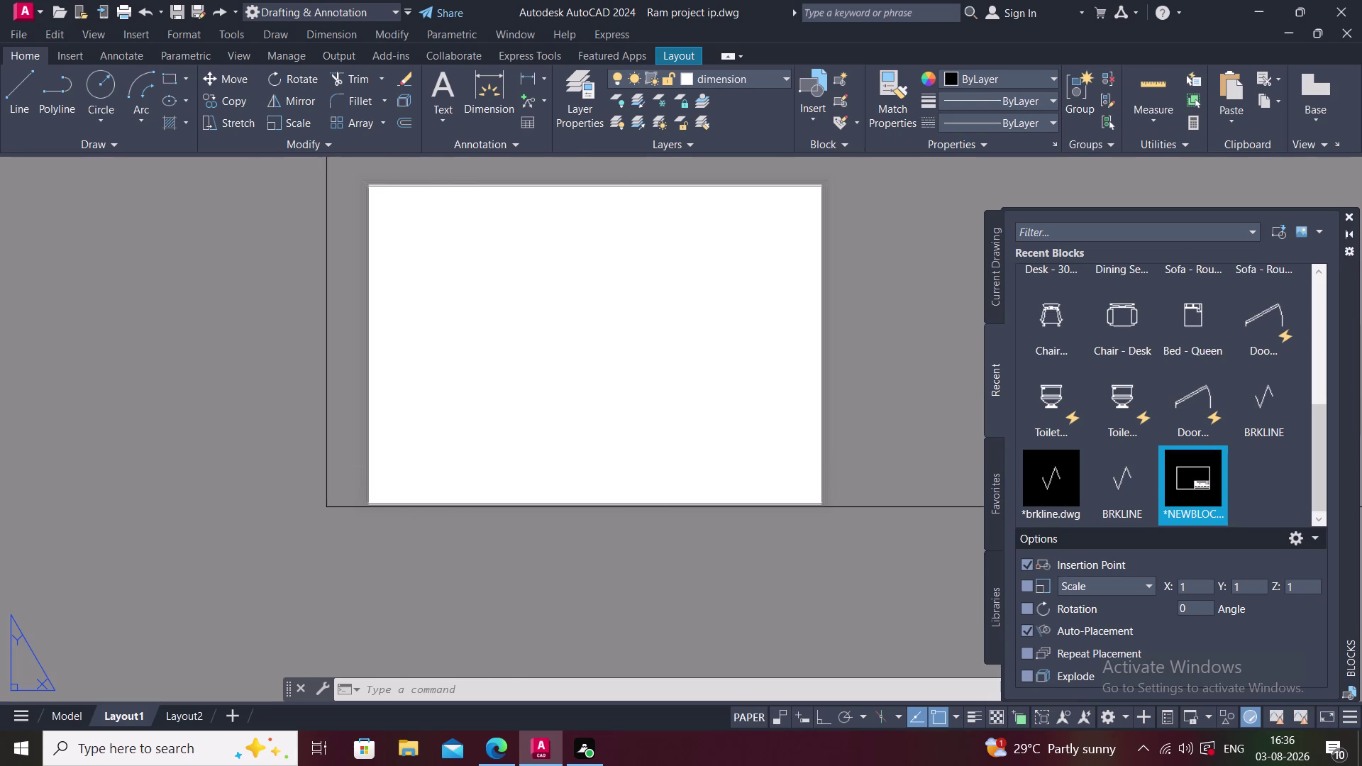
drag(327, 507, 368, 503)
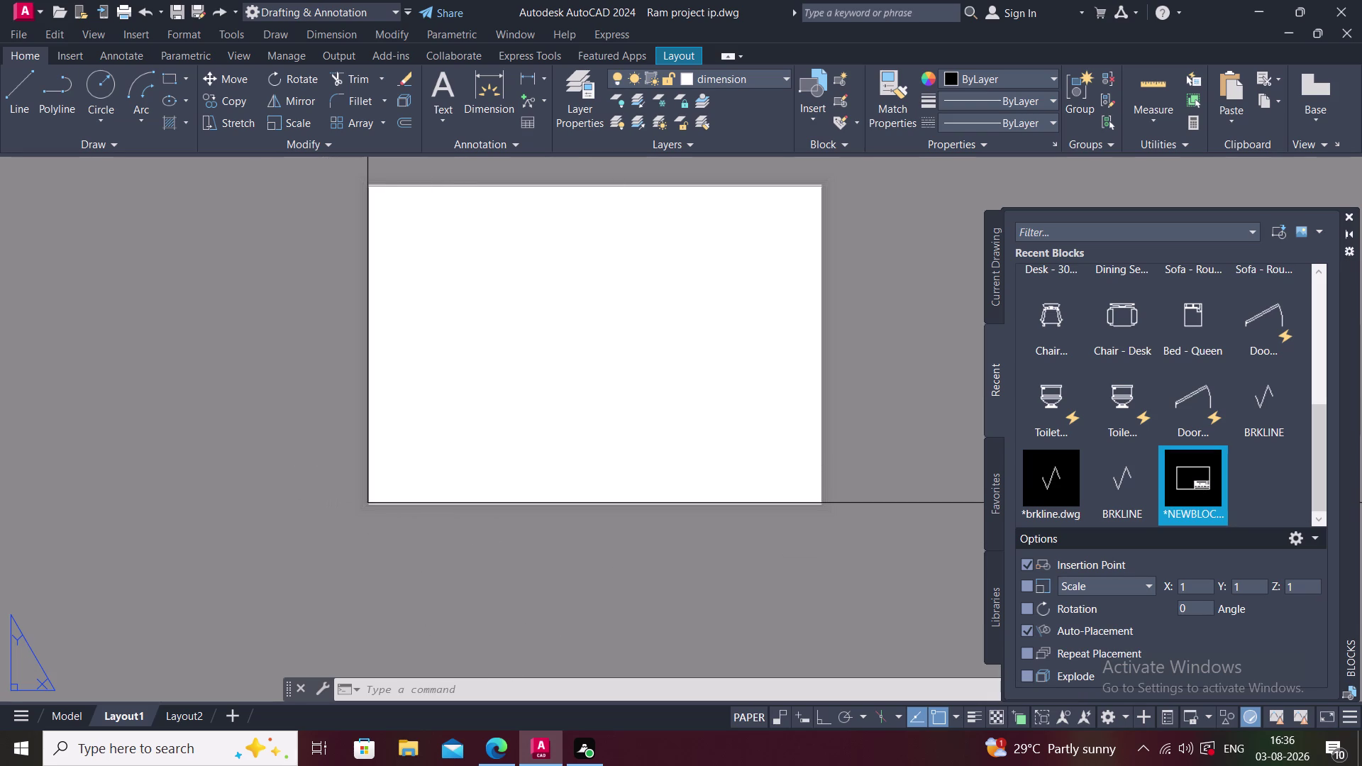
drag(368, 503, 368, 503)
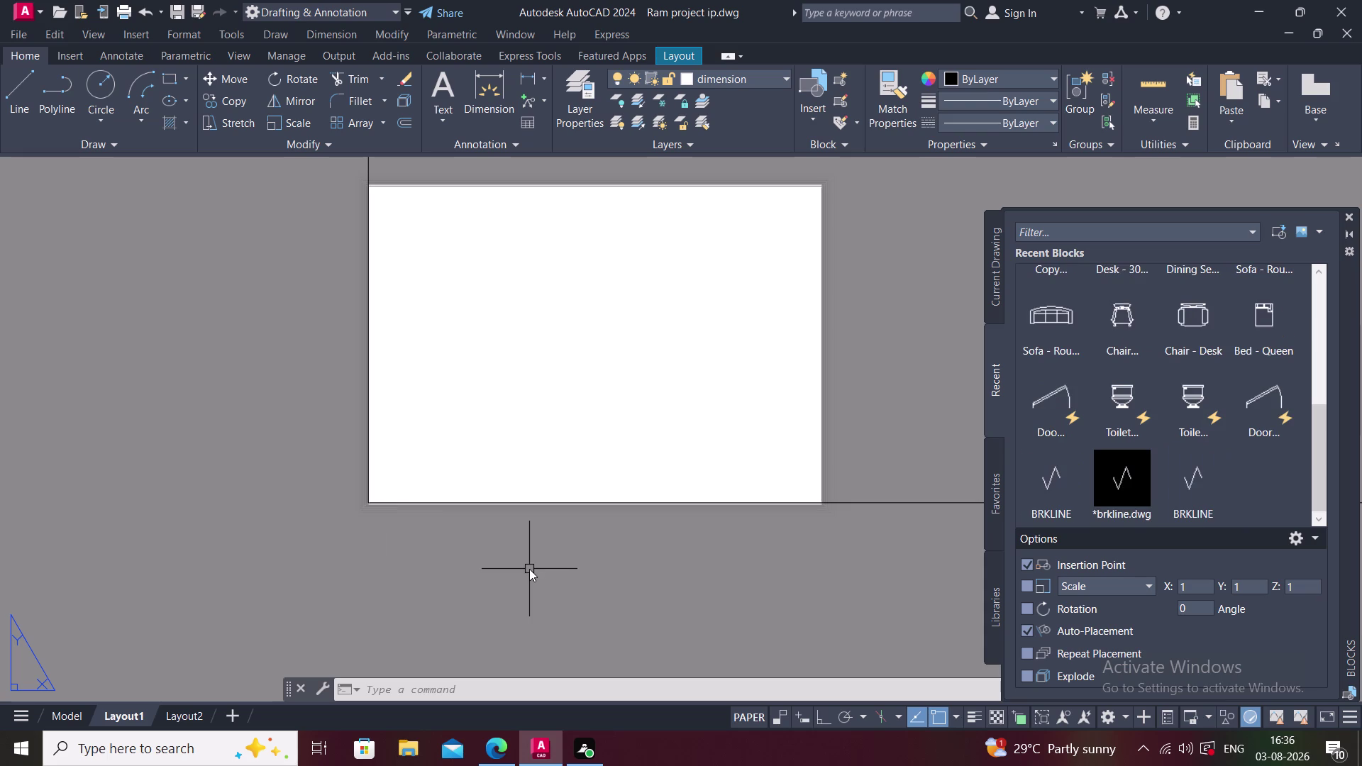
key(0)
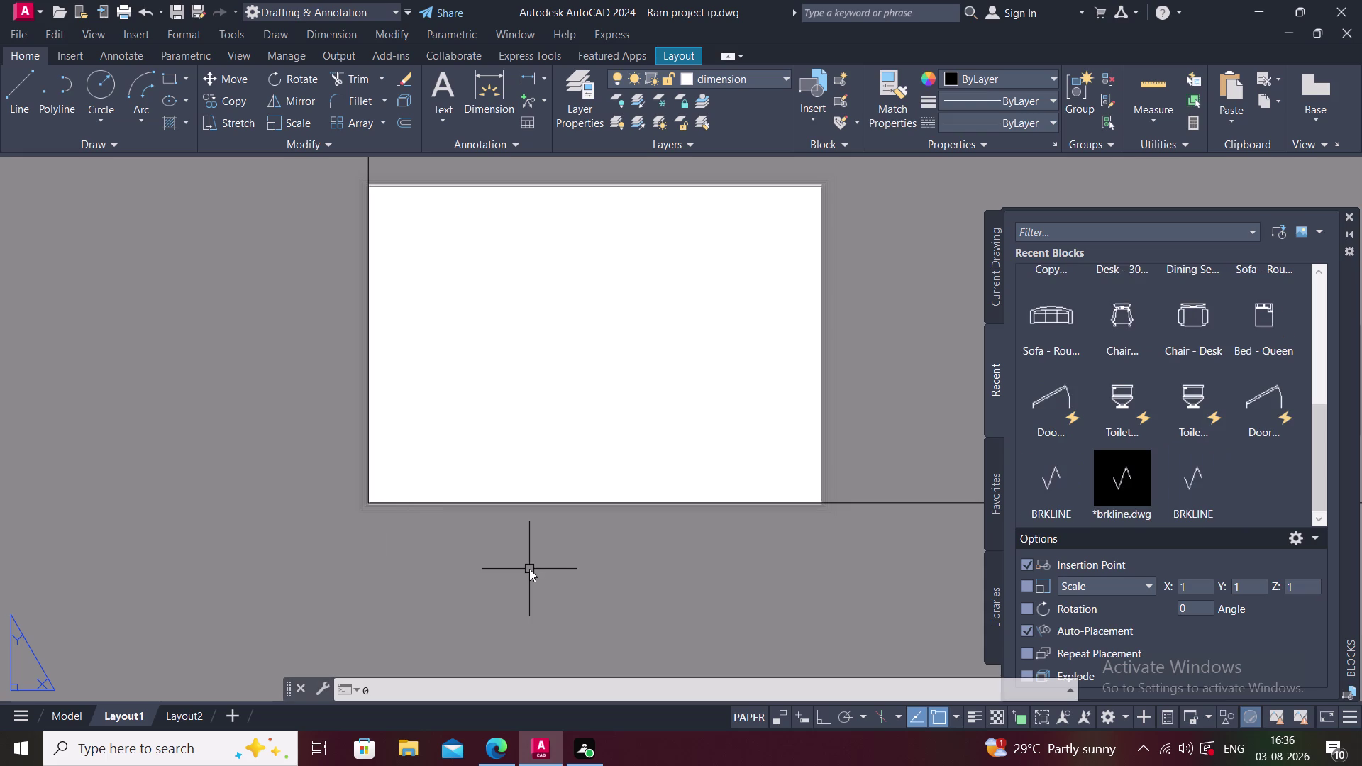
text(',0')
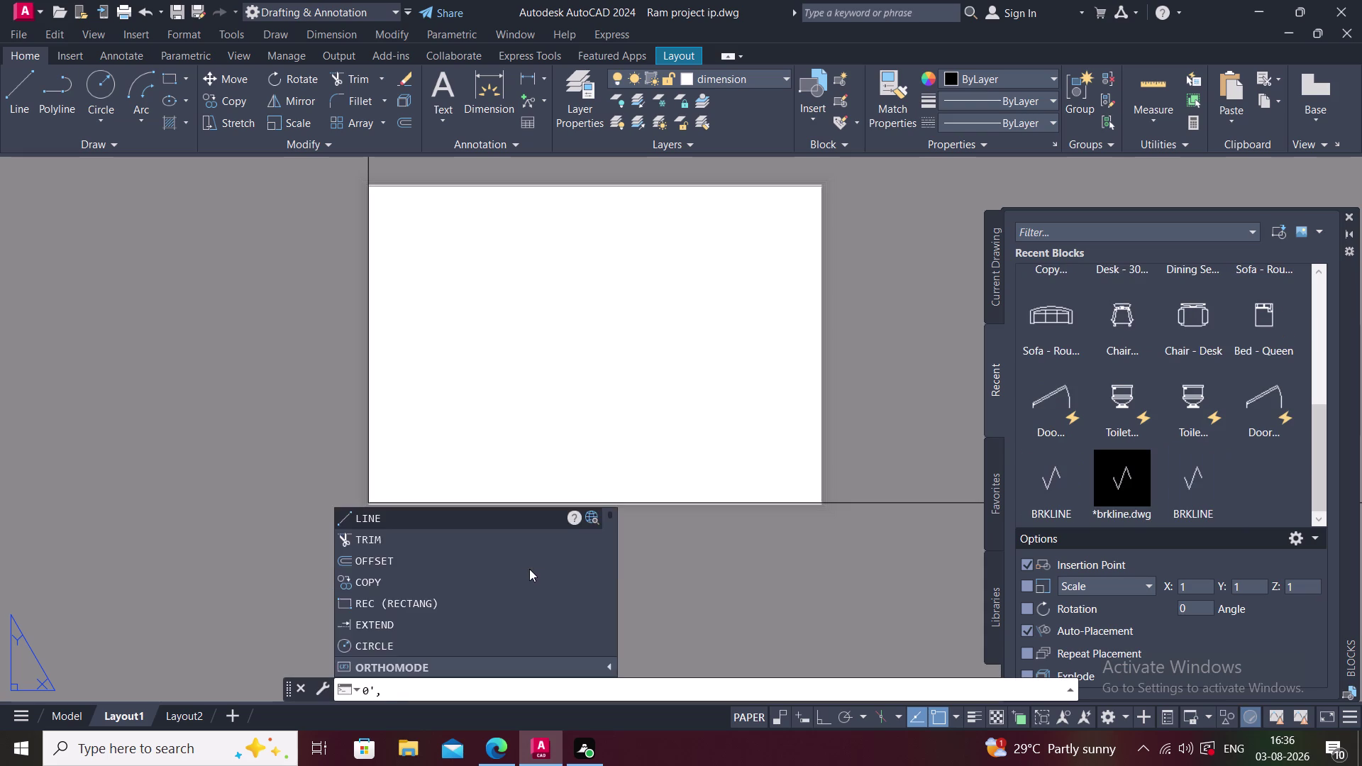
key(Return)
scroll(down, 3)
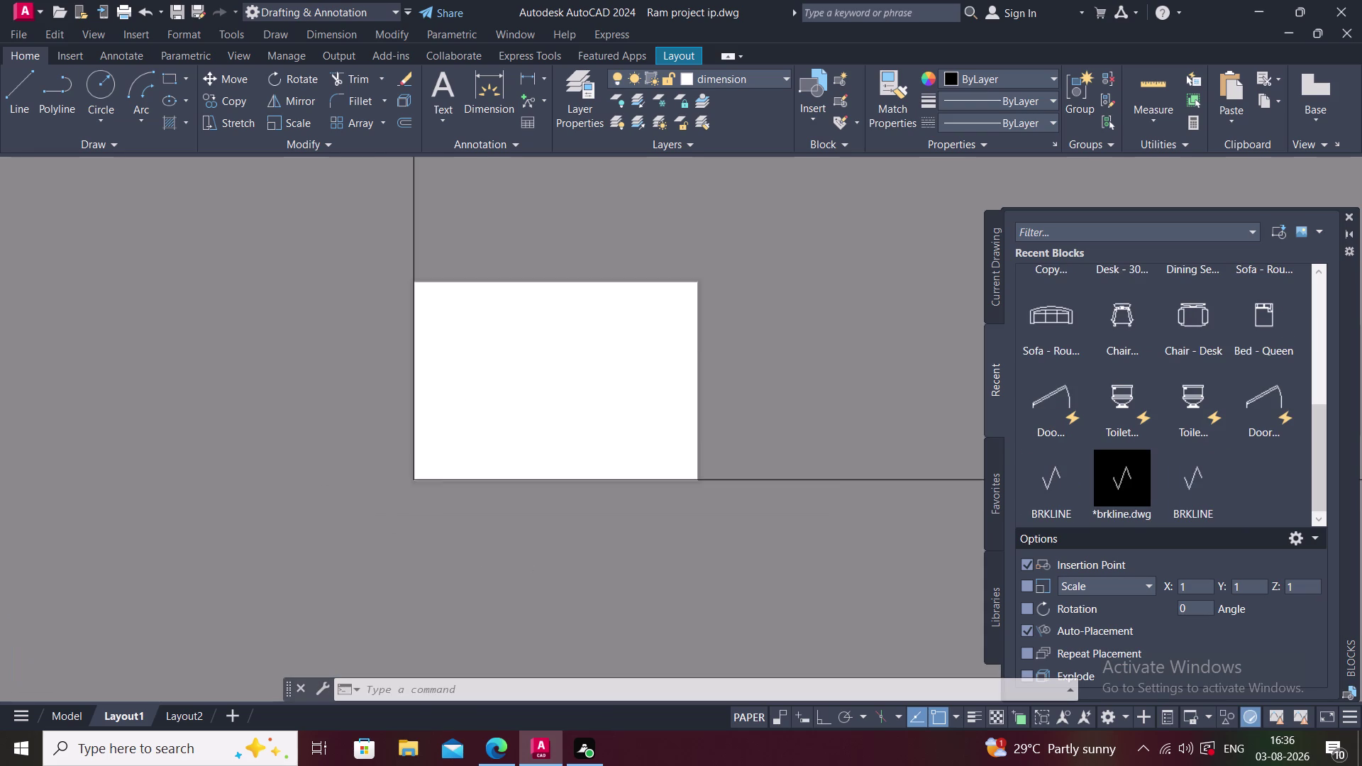
middle_drag(494, 459, 473, 563)
scroll(up, 3)
scroll(down, 3)
scroll(down, 3)
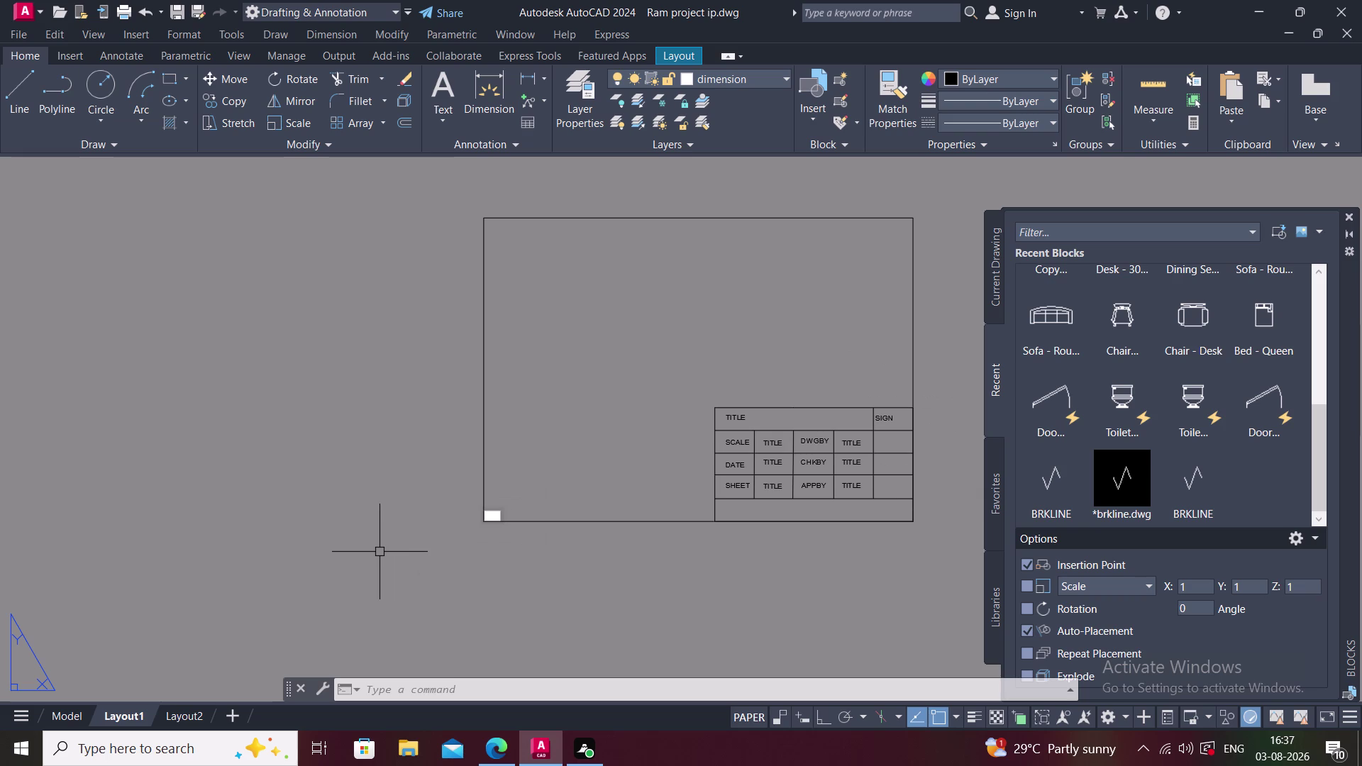
click(484, 313)
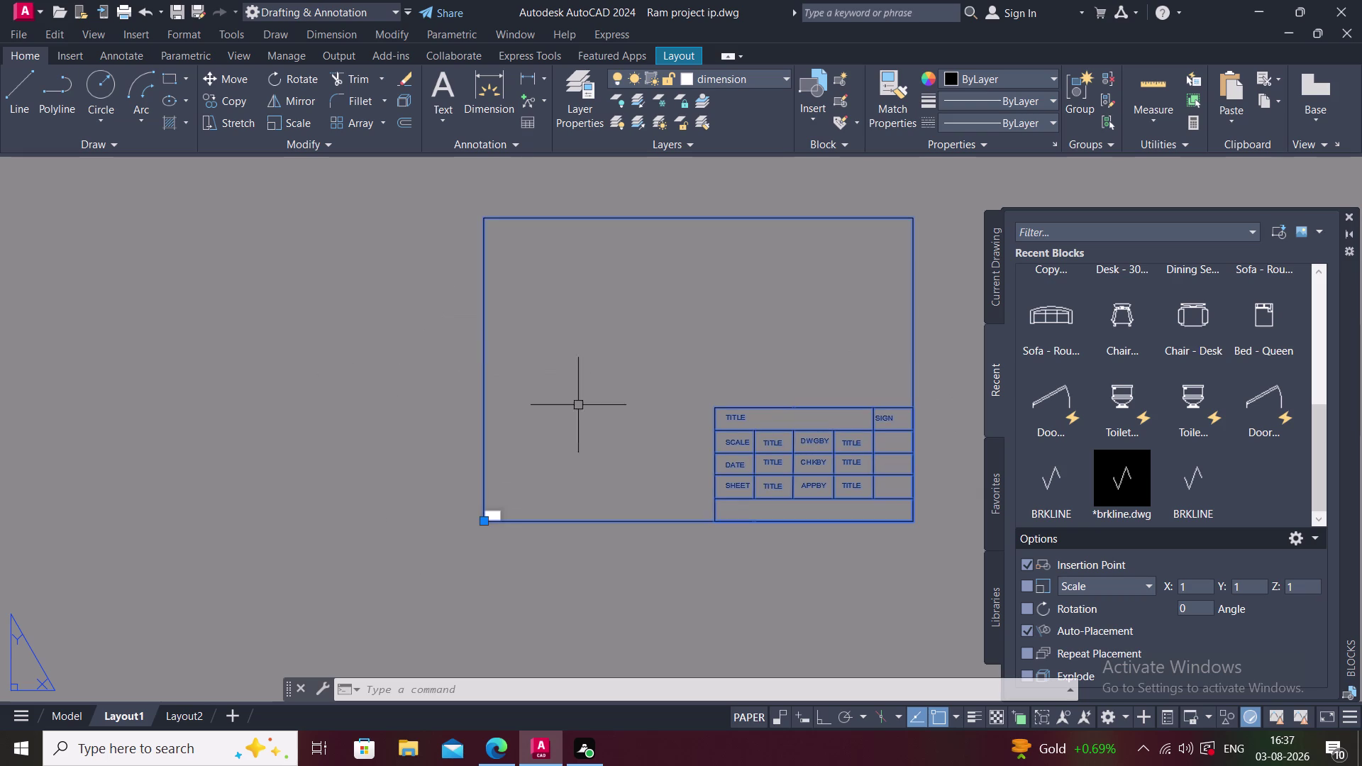
Delete the placed title block from the layout.
key(Delete)
scroll(up, 3)
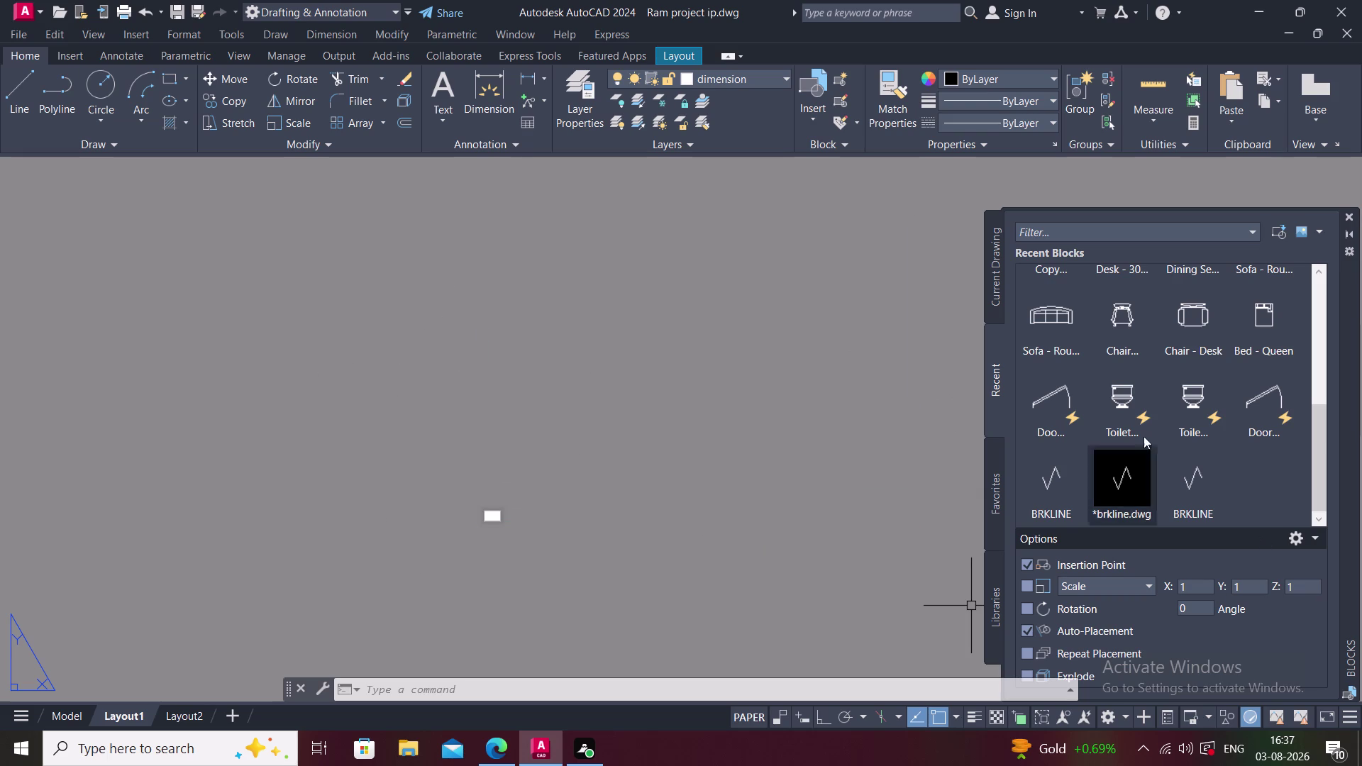
scroll(up, 3)
scroll(up, 3)
scroll(up, 3)
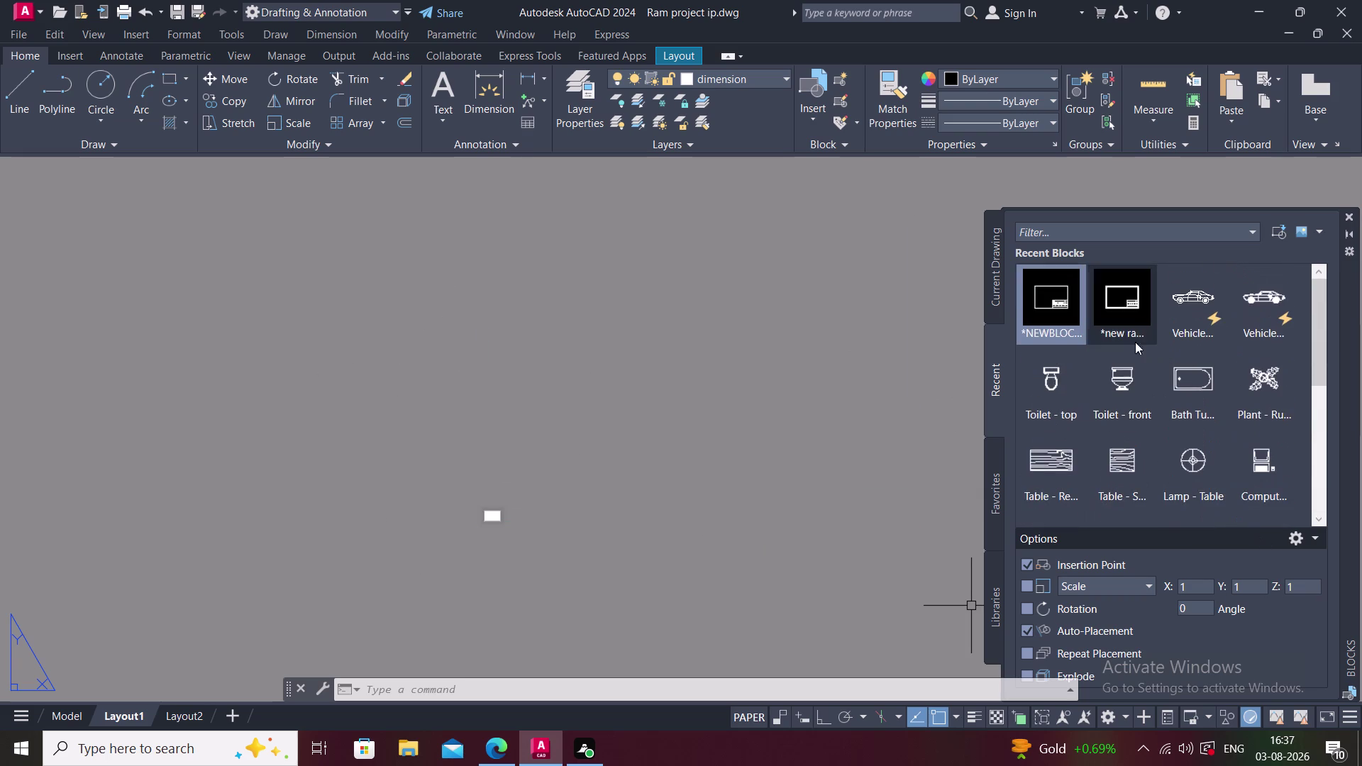
Insert the other recent title block at 0',0'.
click(1133, 323)
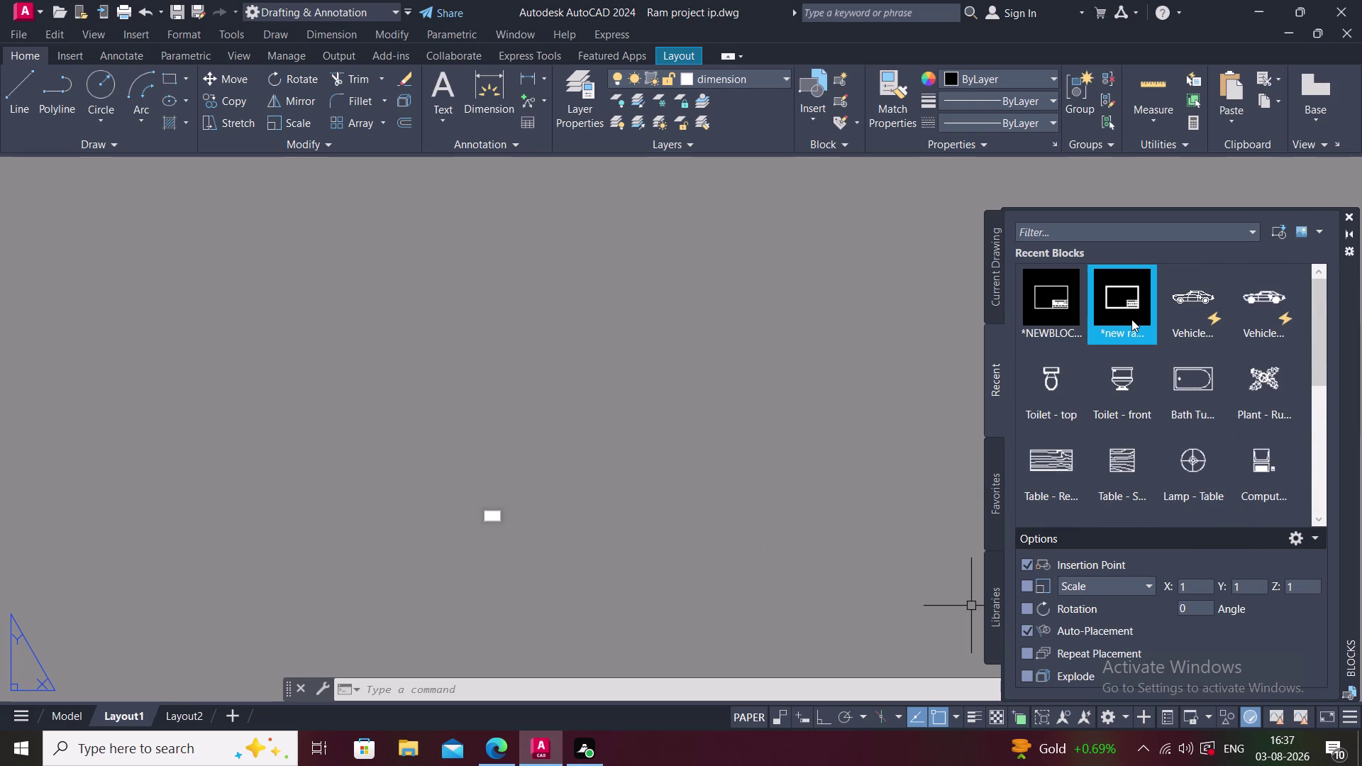
scroll(up, 3)
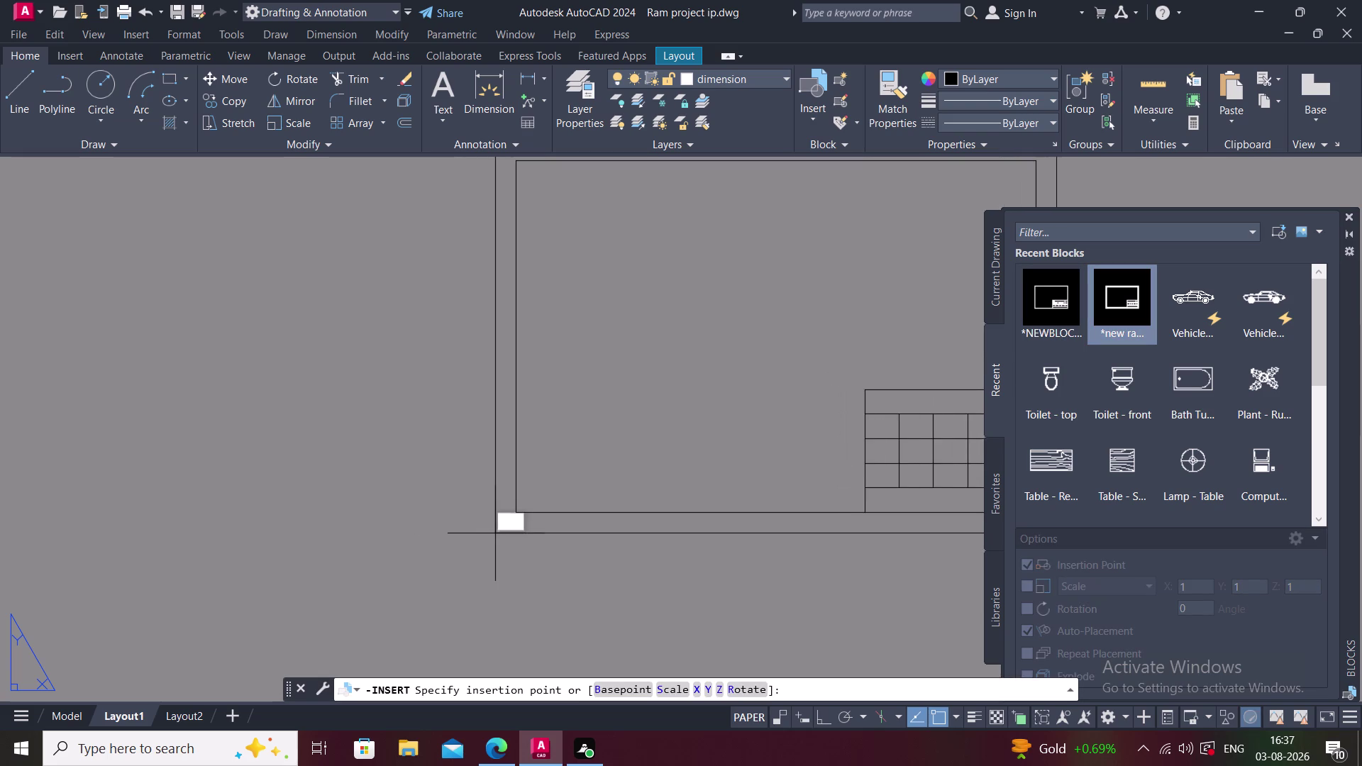
scroll(up, 3)
scroll(up, 3)
middle_drag(493, 540, 330, 725)
scroll(down, 3)
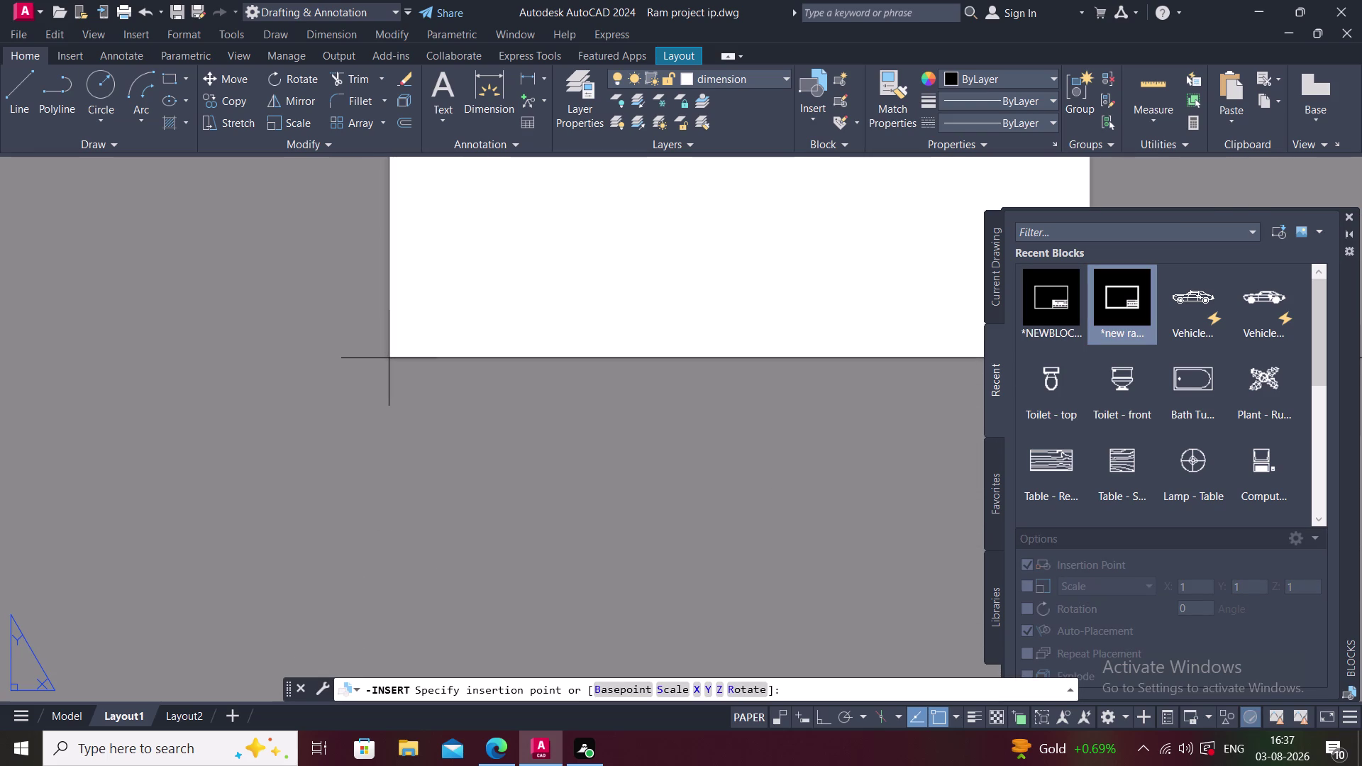
key(0)
text(')
text(,0')
key(Return)
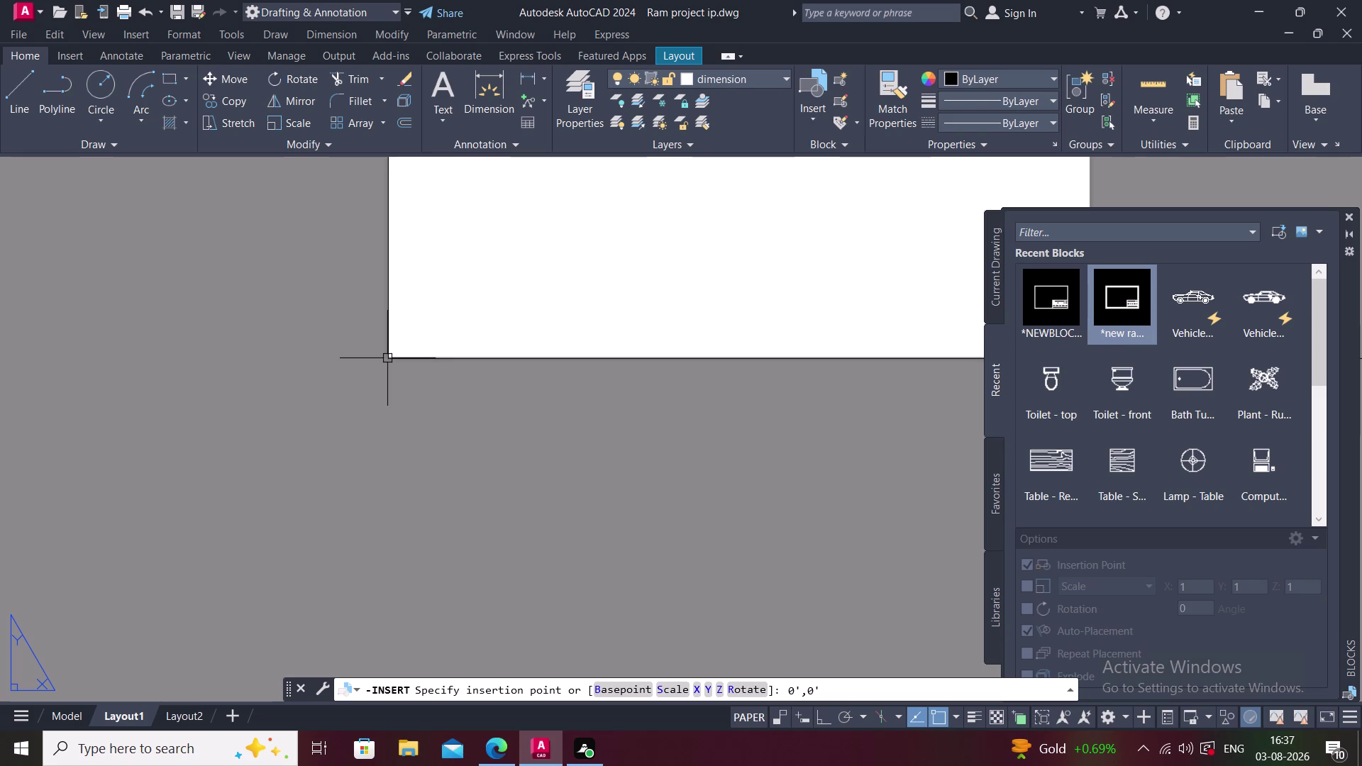
Inspect the inserted title block, then undo it to leave the sheet blank.
scroll(down, 3)
middle_drag(402, 422, 396, 500)
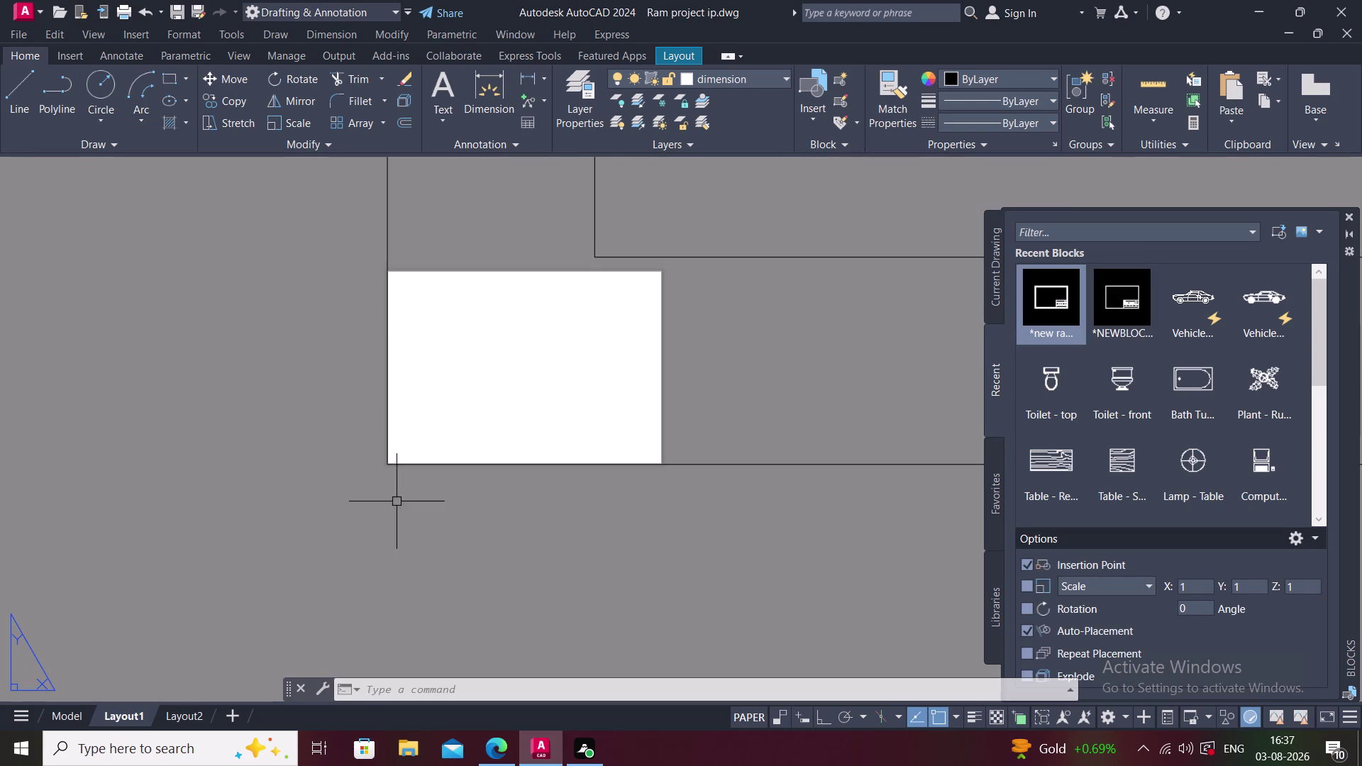
scroll(up, 3)
middle_drag(374, 487, 352, 512)
scroll(down, 3)
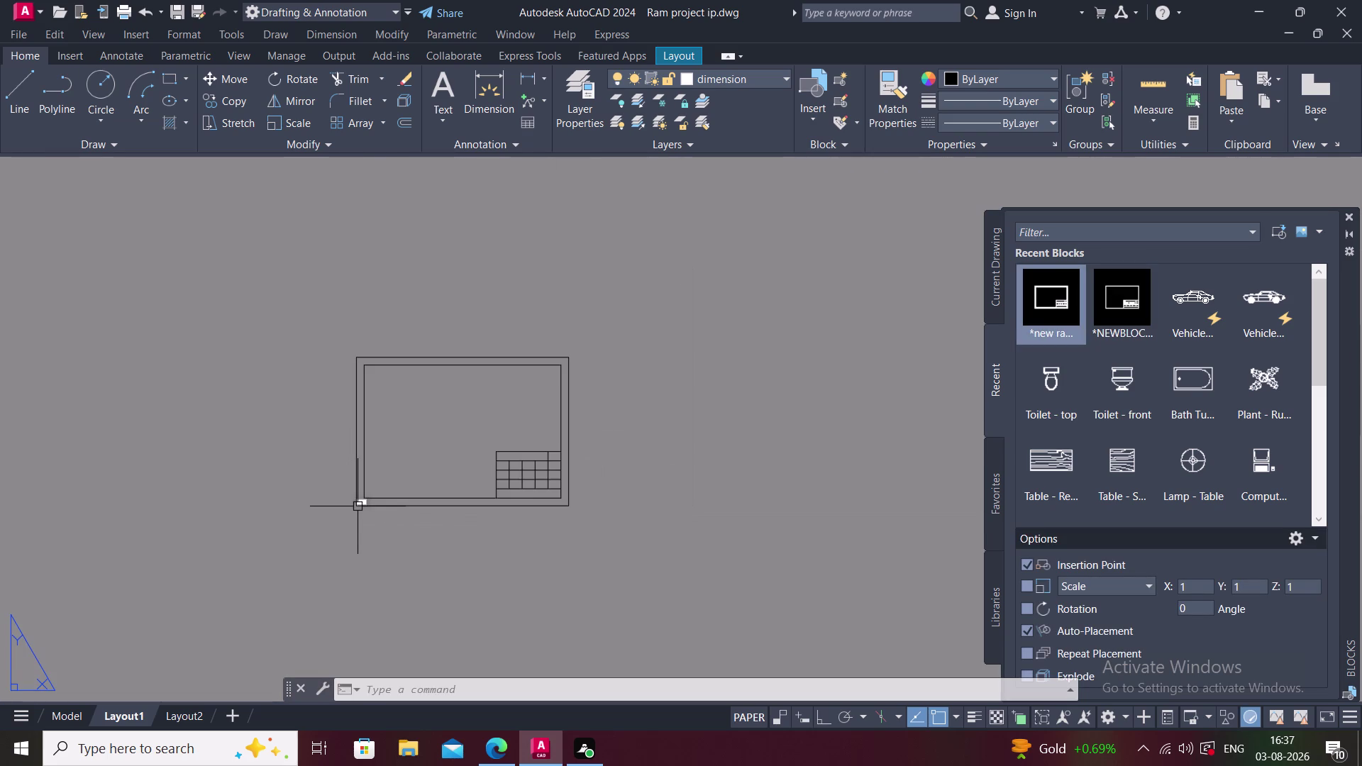
key(z)
key(ctrl+z)
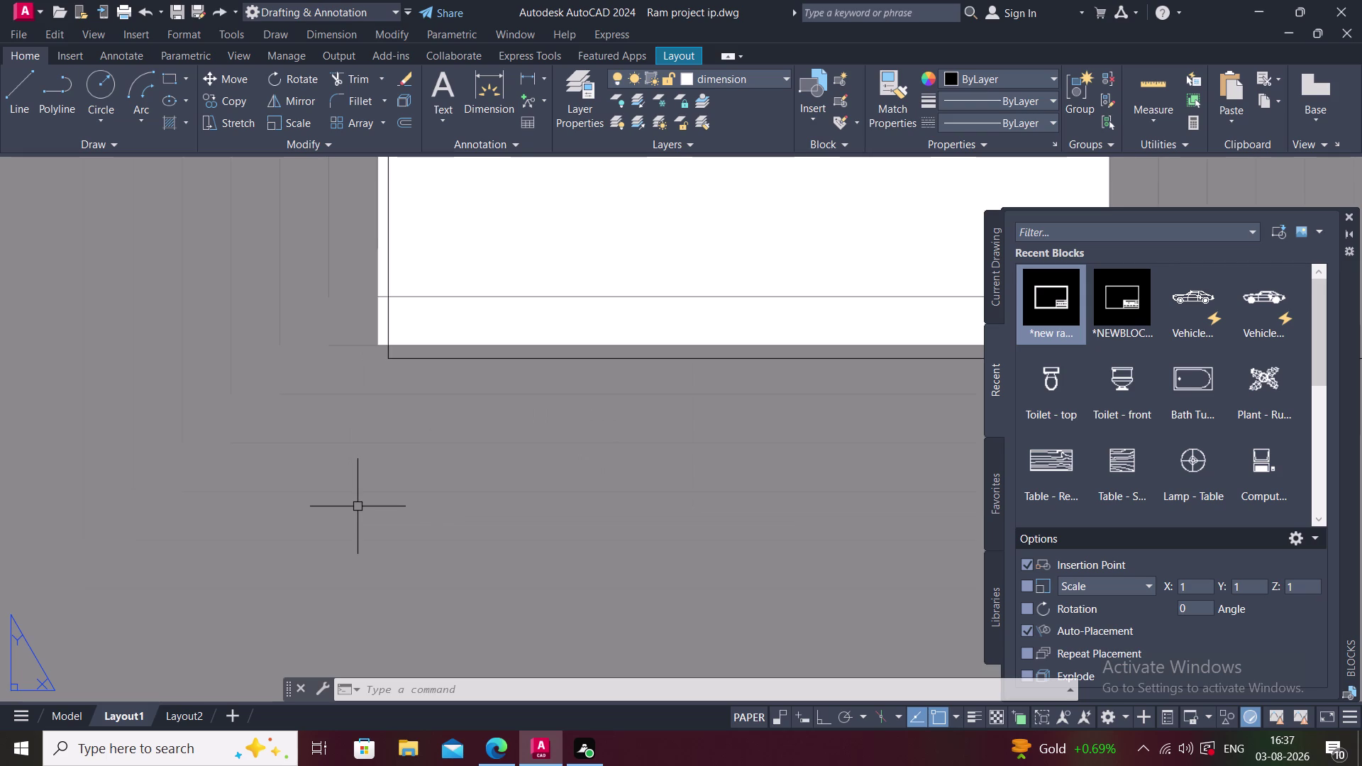
Drag a selection window across the sheet area.
middle_drag(357, 506, 308, 525)
scroll(down, 3)
scroll(up, 3)
scroll(up, 3)
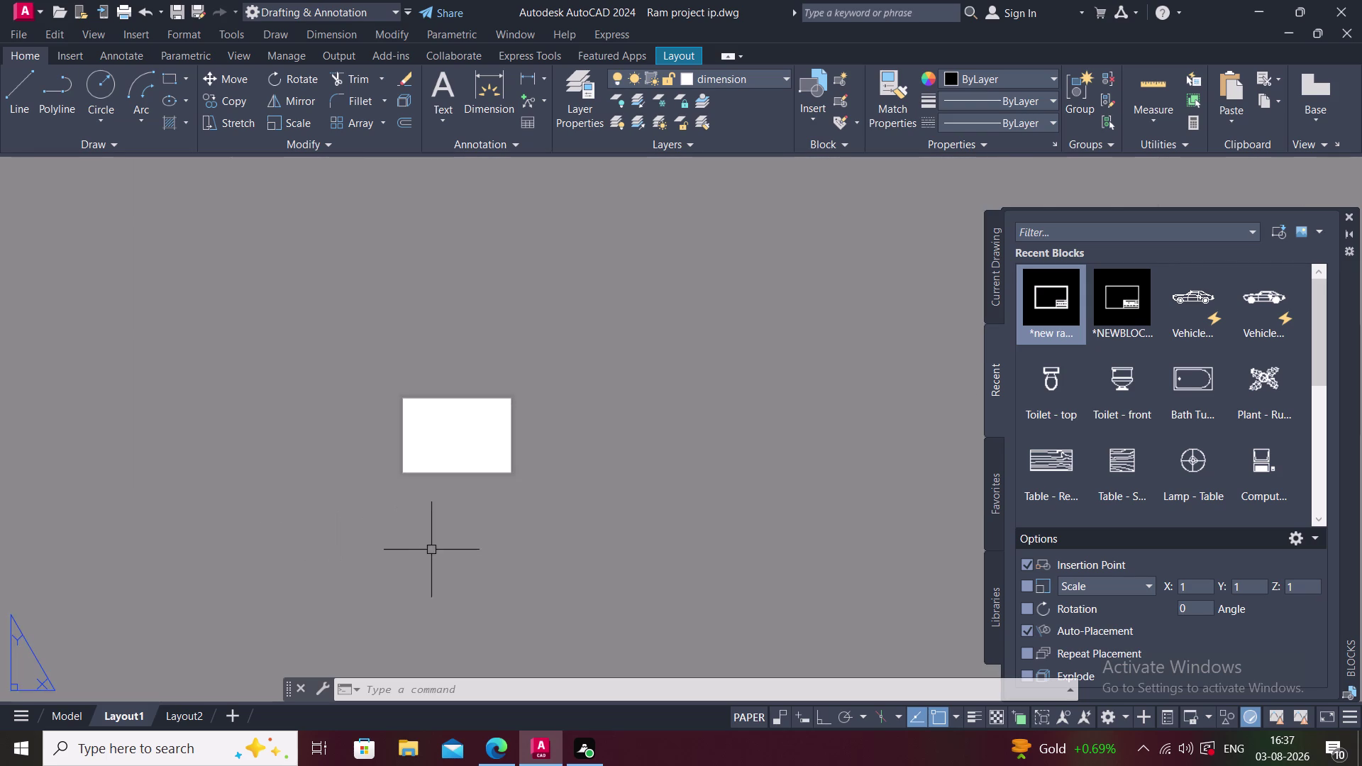
middle_drag(418, 532, 463, 502)
click(425, 316)
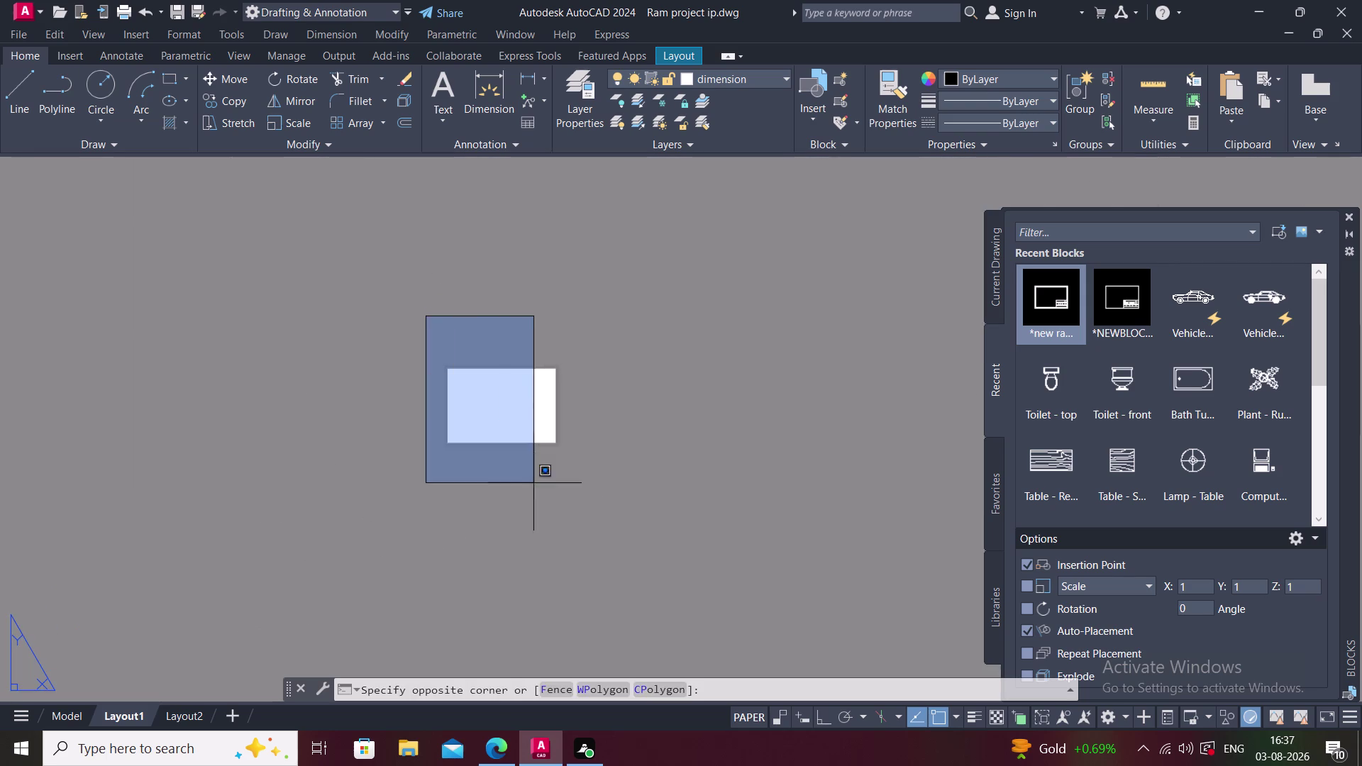
click(558, 500)
Open the Page Setup dialog for Layout1.
right_click(127, 720)
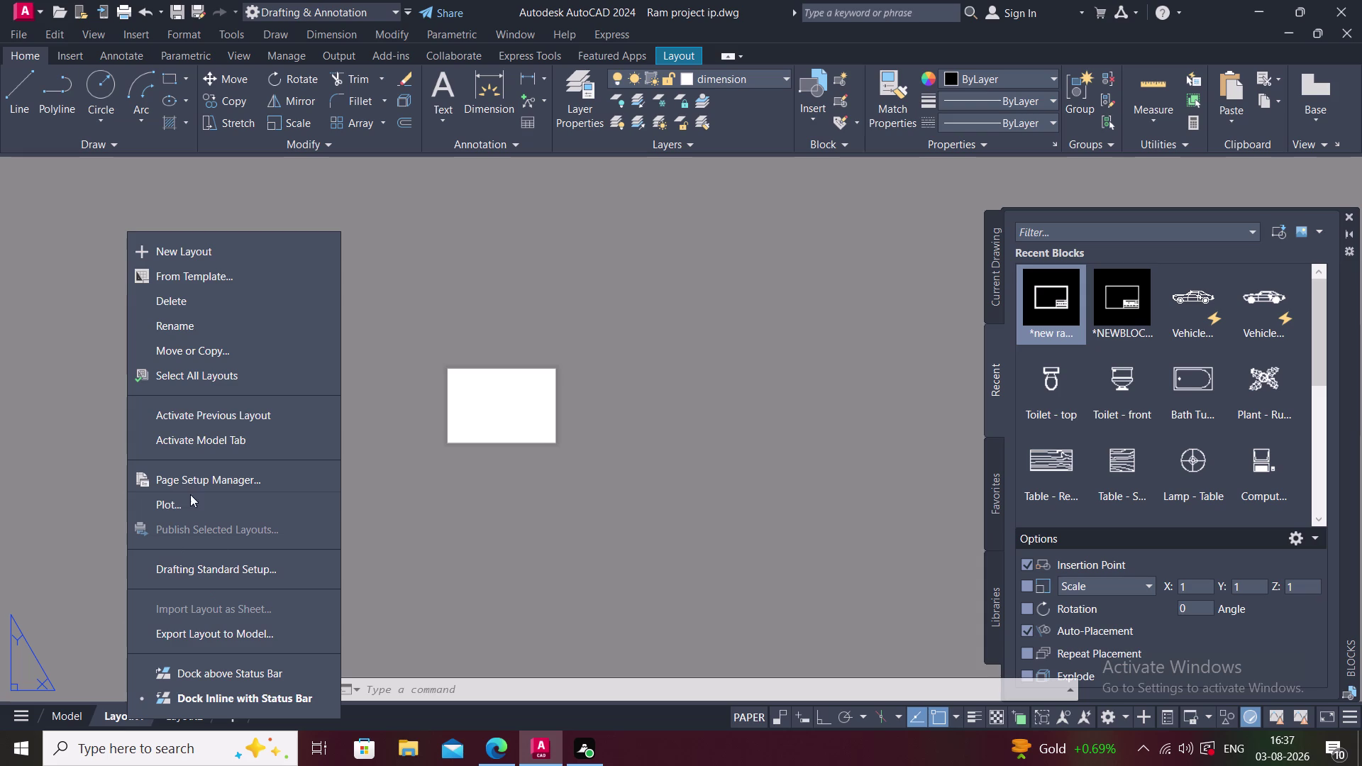
click(212, 486)
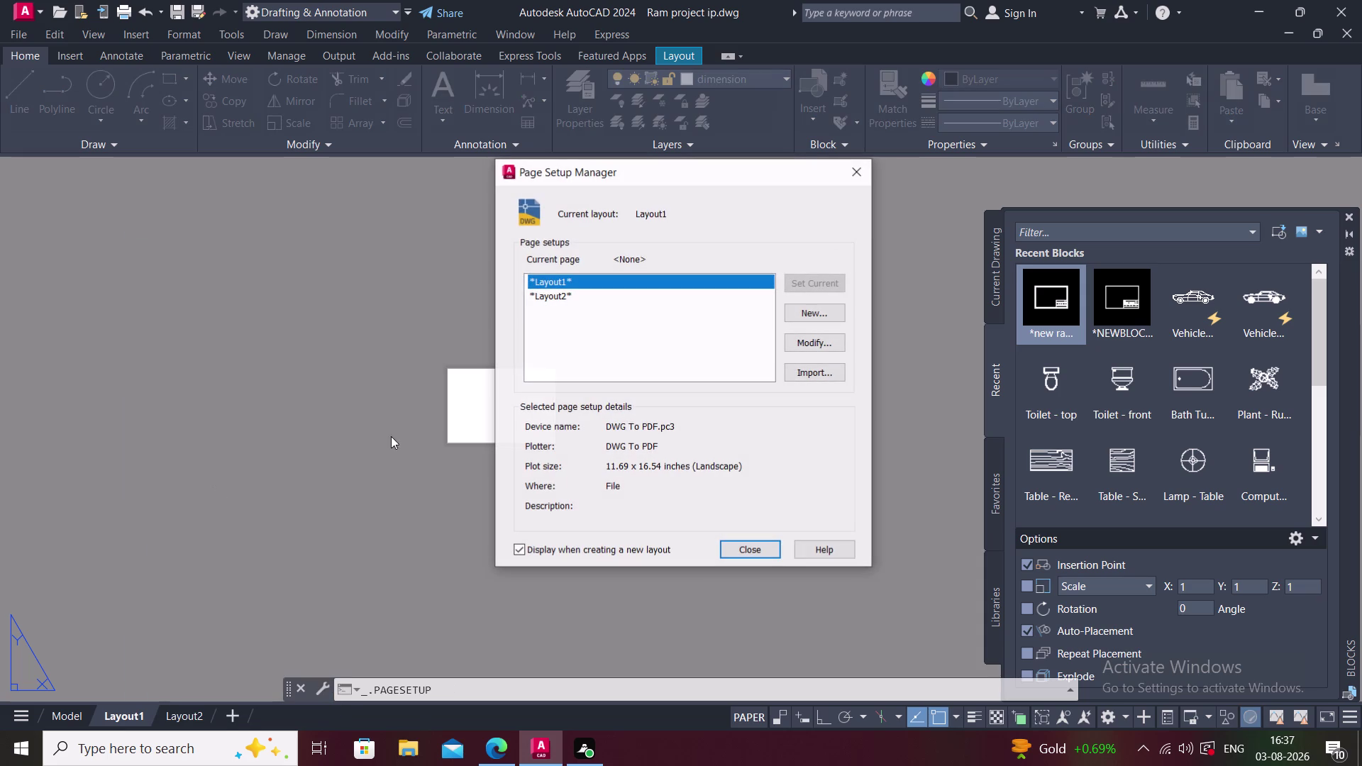
click(828, 340)
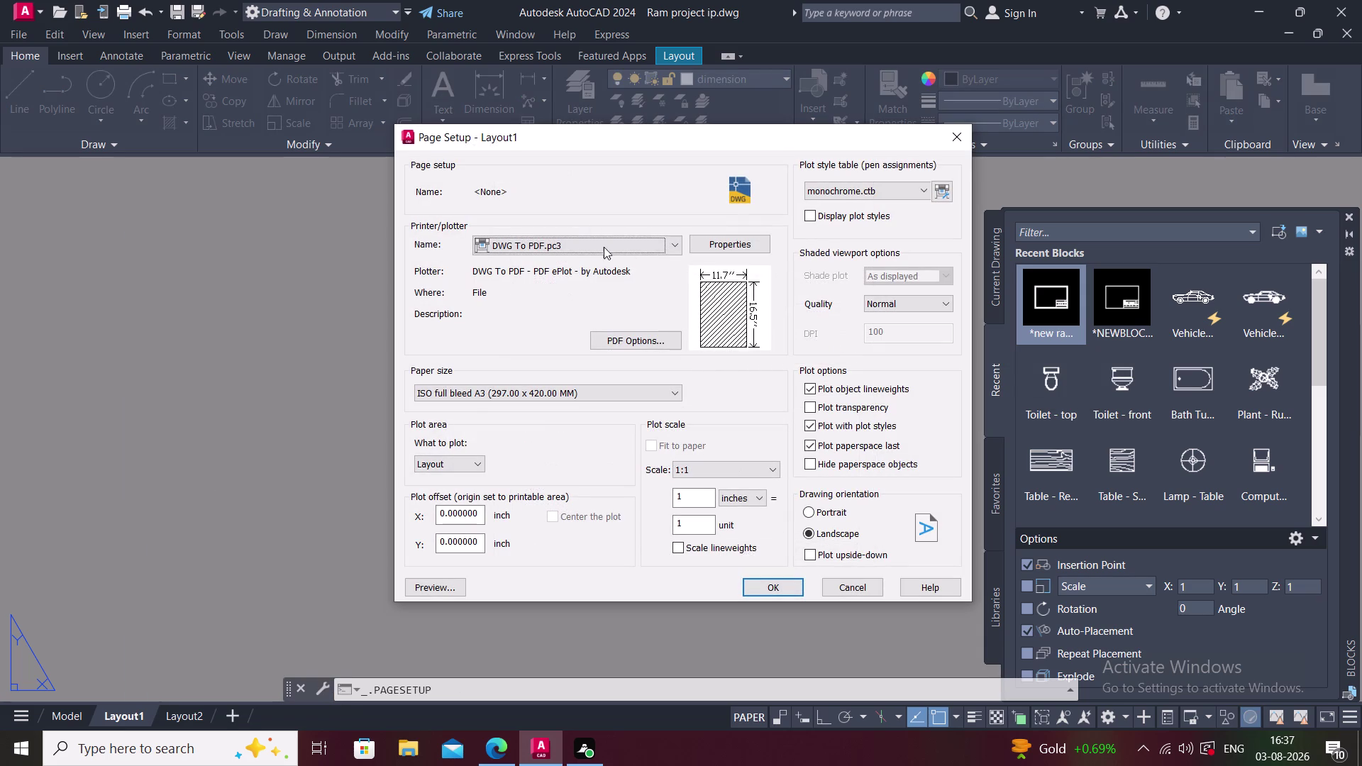
Browse the paper sizes and keep ISO full bleed A3.
click(574, 395)
scroll(down, 3)
scroll(down, 3)
scroll(up, 3)
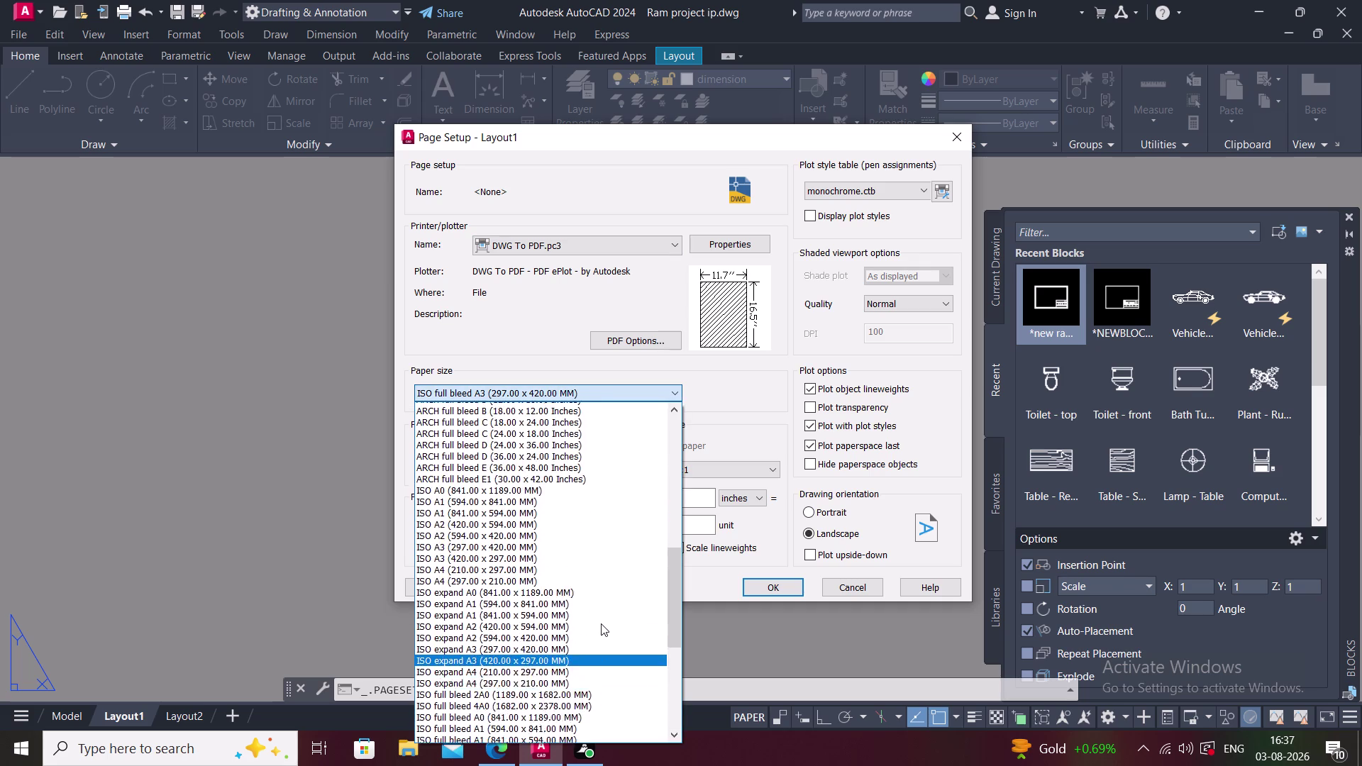
scroll(up, 3)
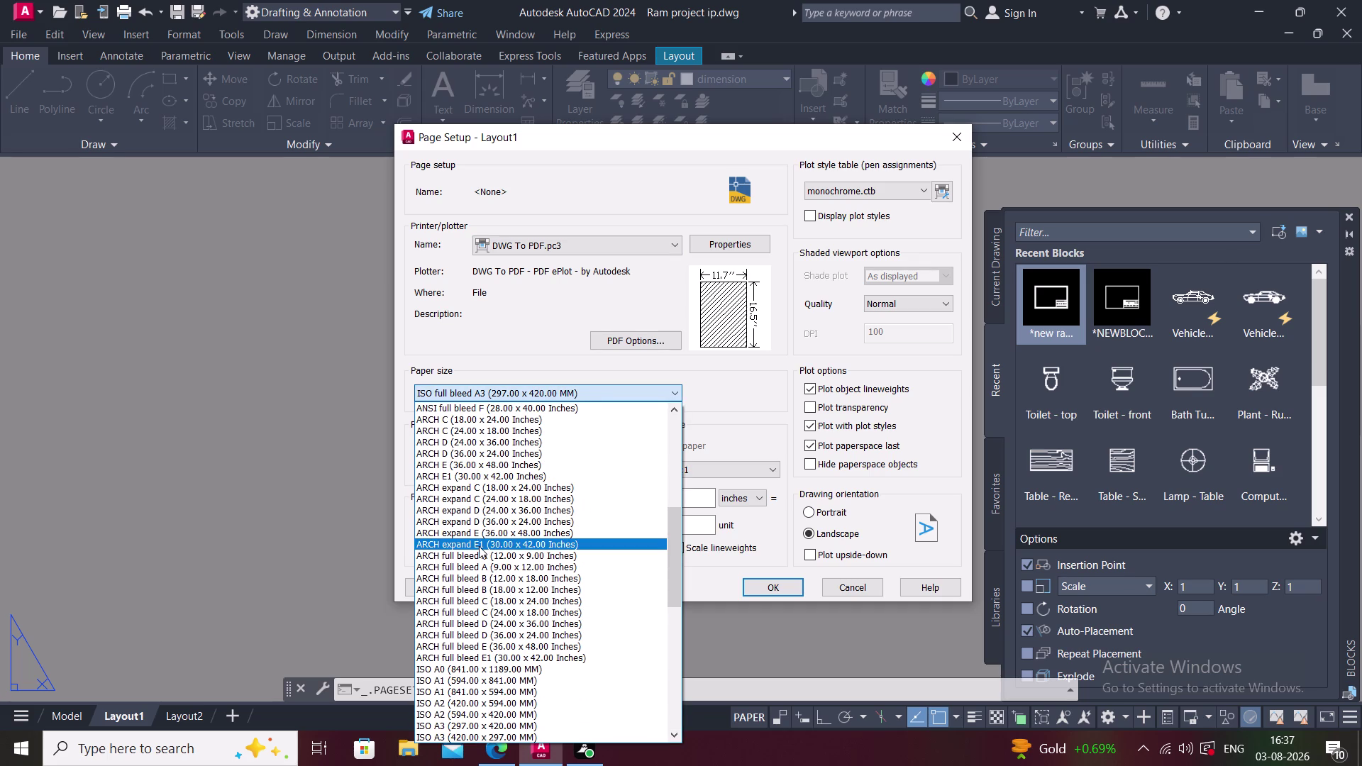
scroll(up, 3)
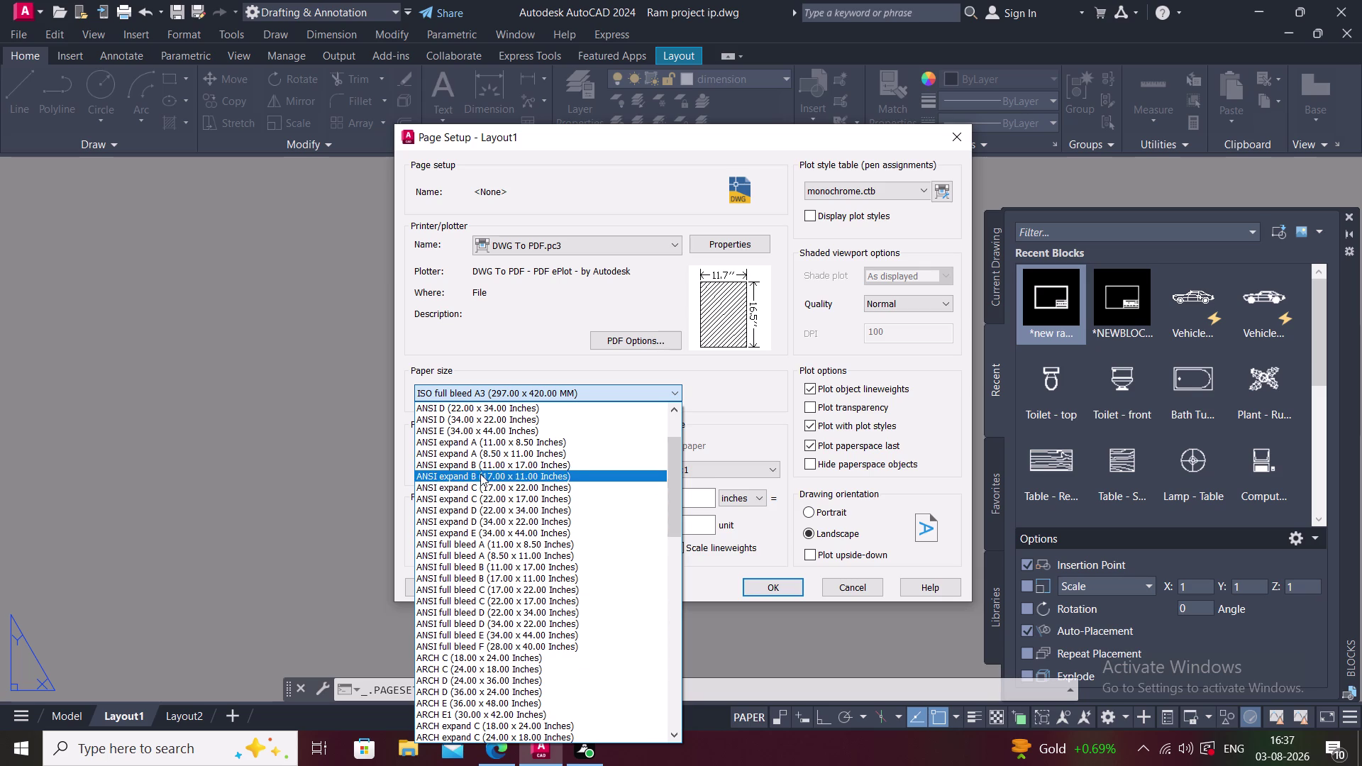
scroll(up, 3)
scroll(up, 3)
scroll(up, 3)
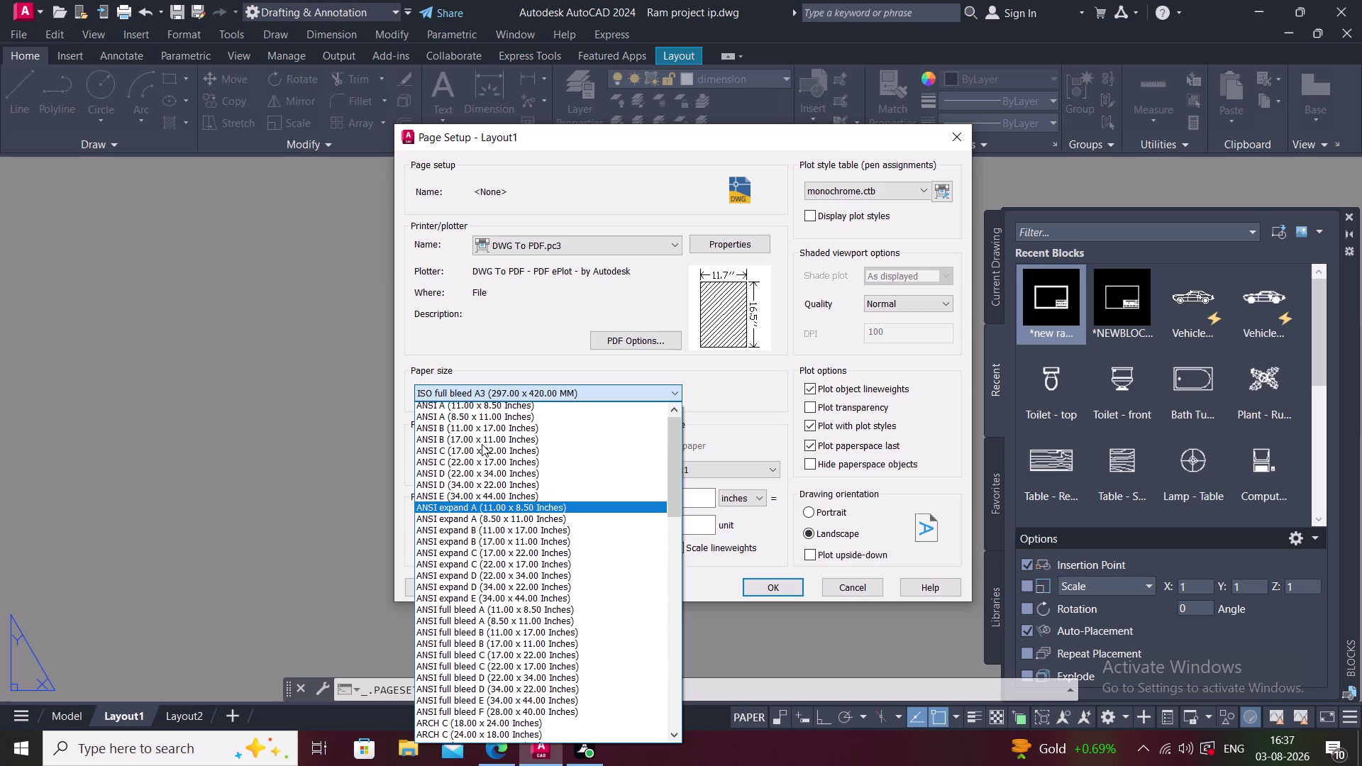
scroll(up, 3)
scroll(down, 3)
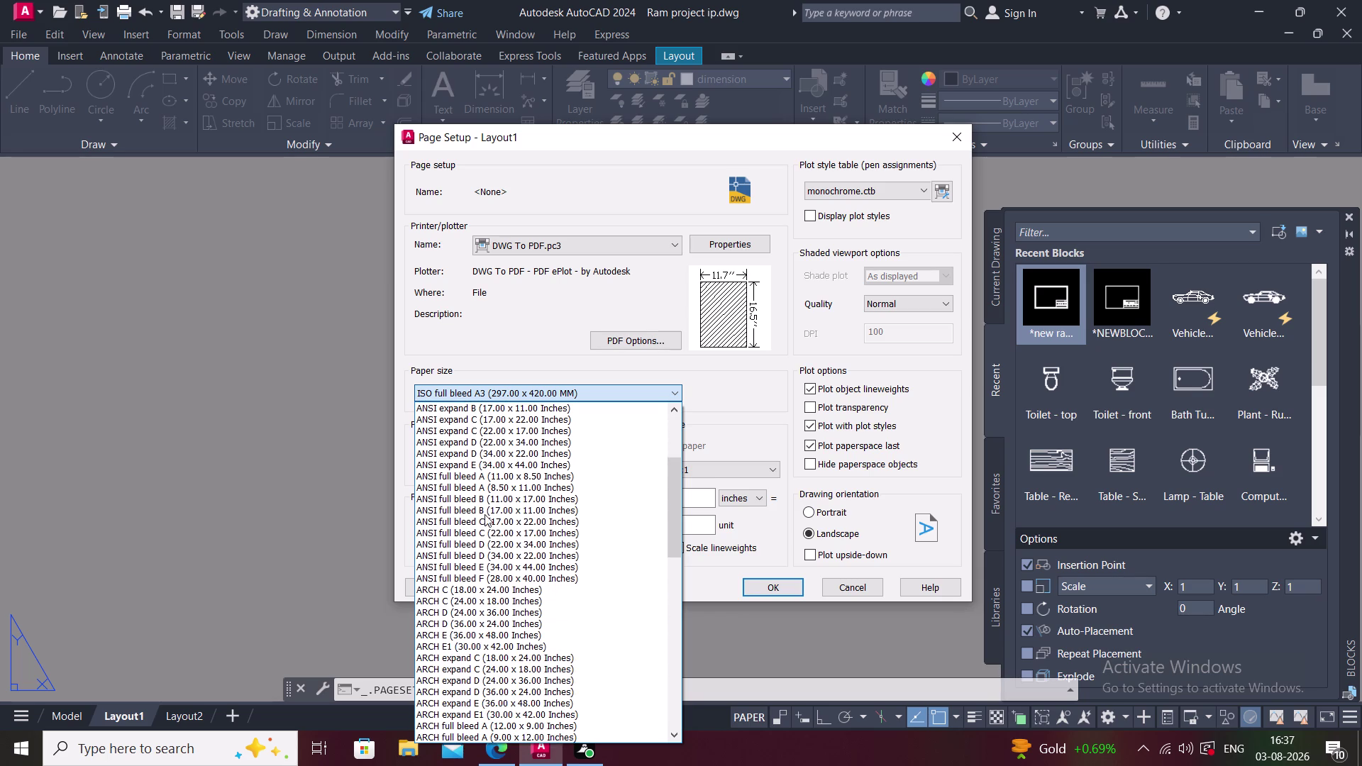
scroll(down, 3)
scroll(down, 3)
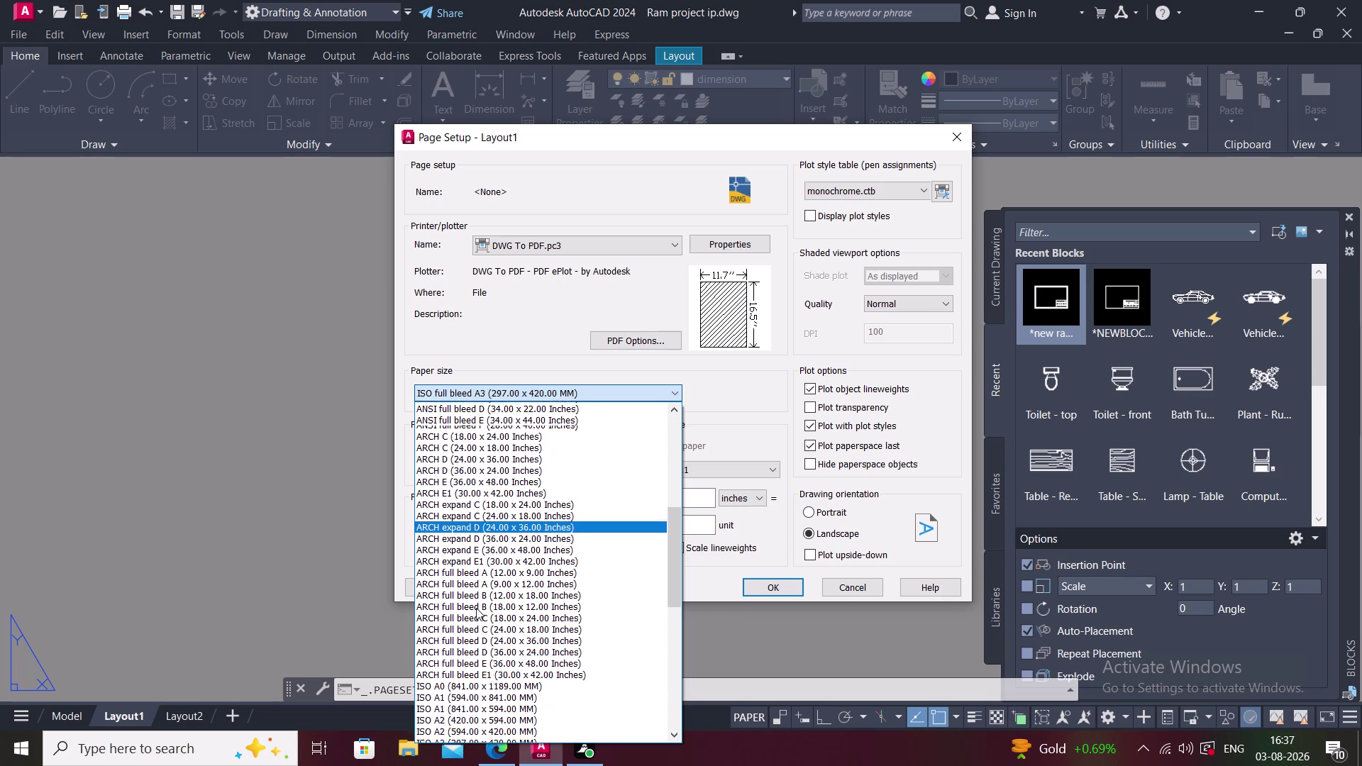
scroll(down, 3)
scroll(down, 3)
scroll(down, 3)
scroll(down, 3)
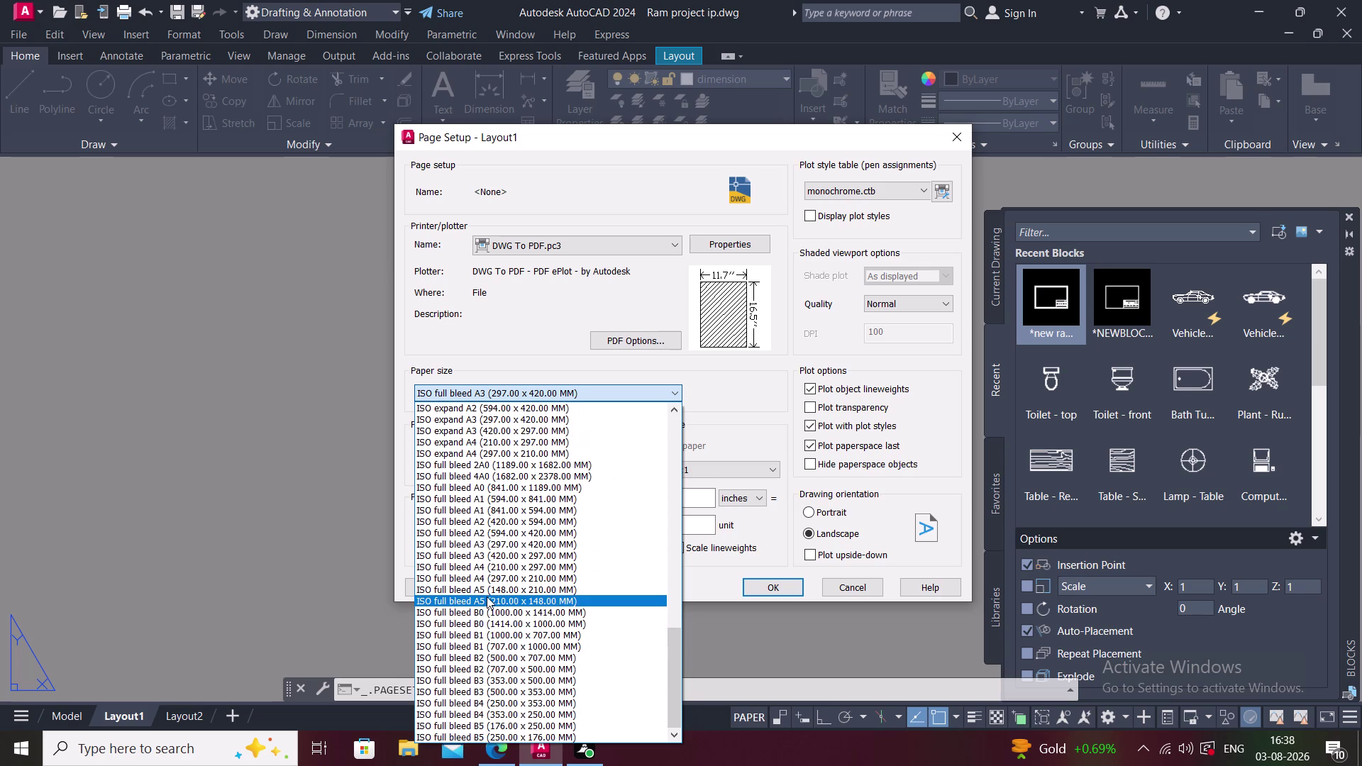
scroll(down, 3)
scroll(up, 3)
scroll(up, 3)
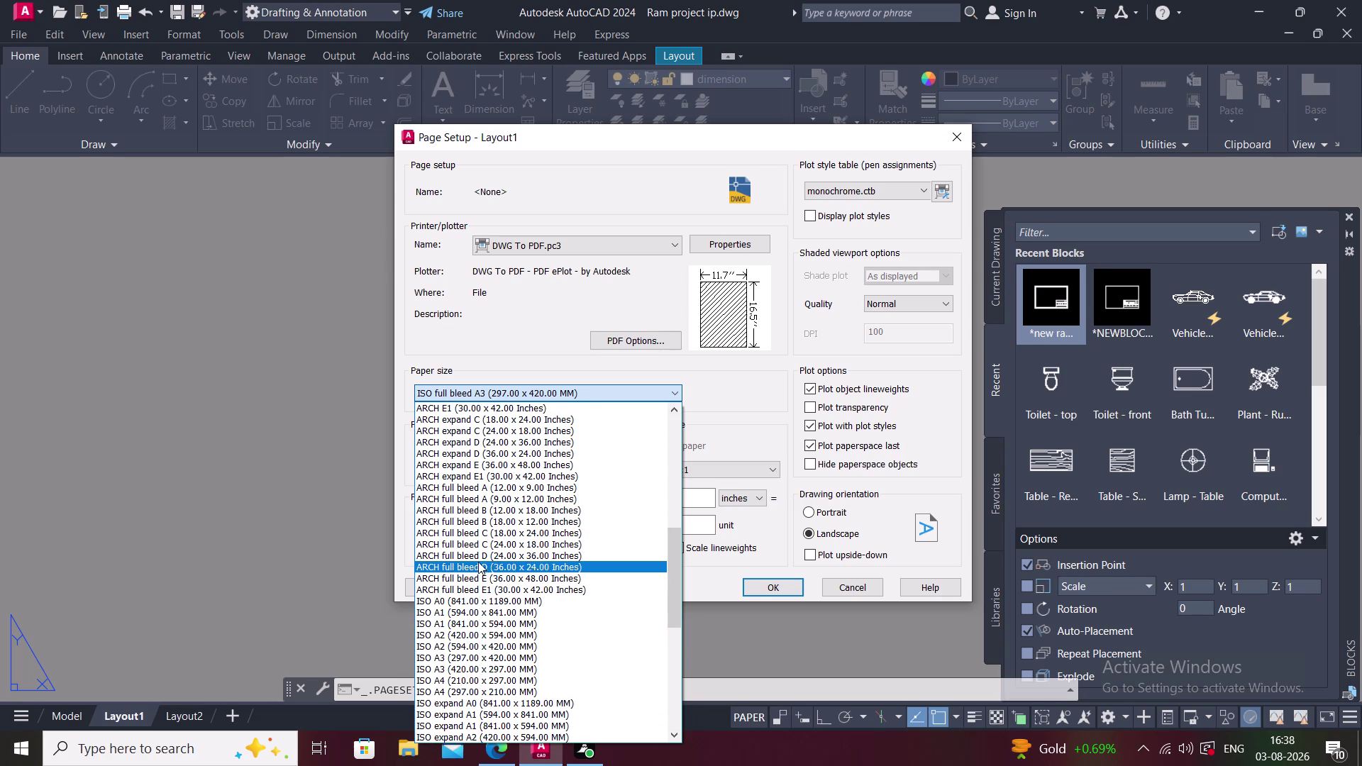
scroll(up, 3)
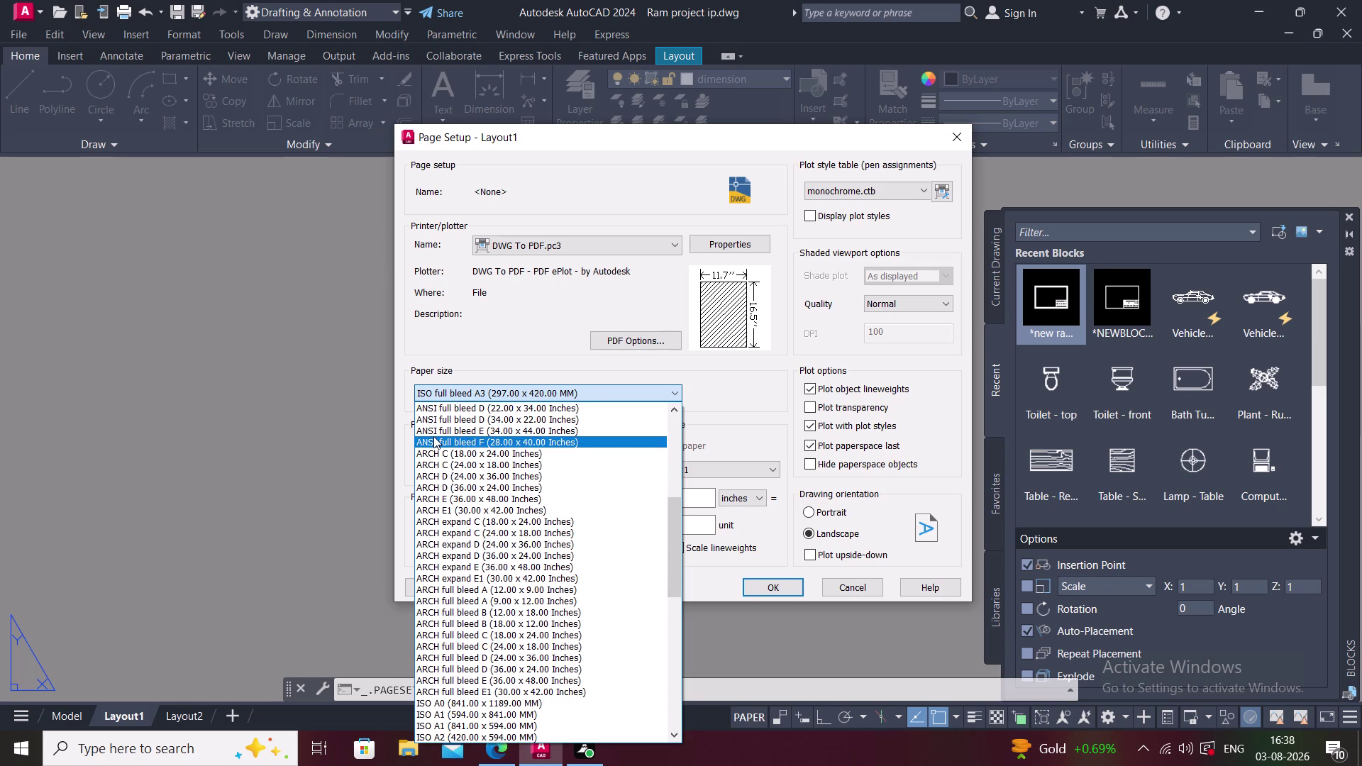
scroll(up, 3)
scroll(up, 3)
scroll(up, 3)
scroll(up, 3)
scroll(up, 3)
scroll(down, 3)
scroll(up, 3)
scroll(down, 3)
scroll(down, 3)
scroll(up, 3)
scroll(down, 3)
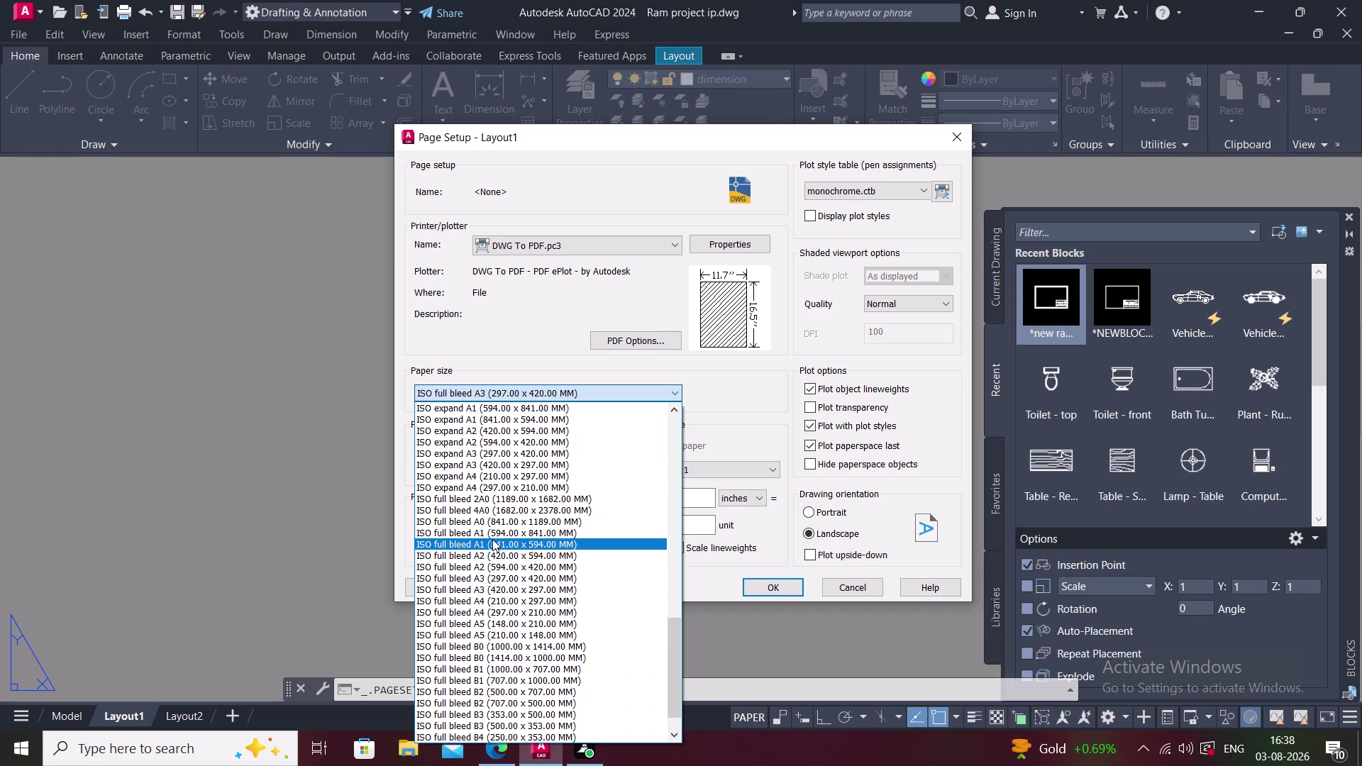
click(753, 376)
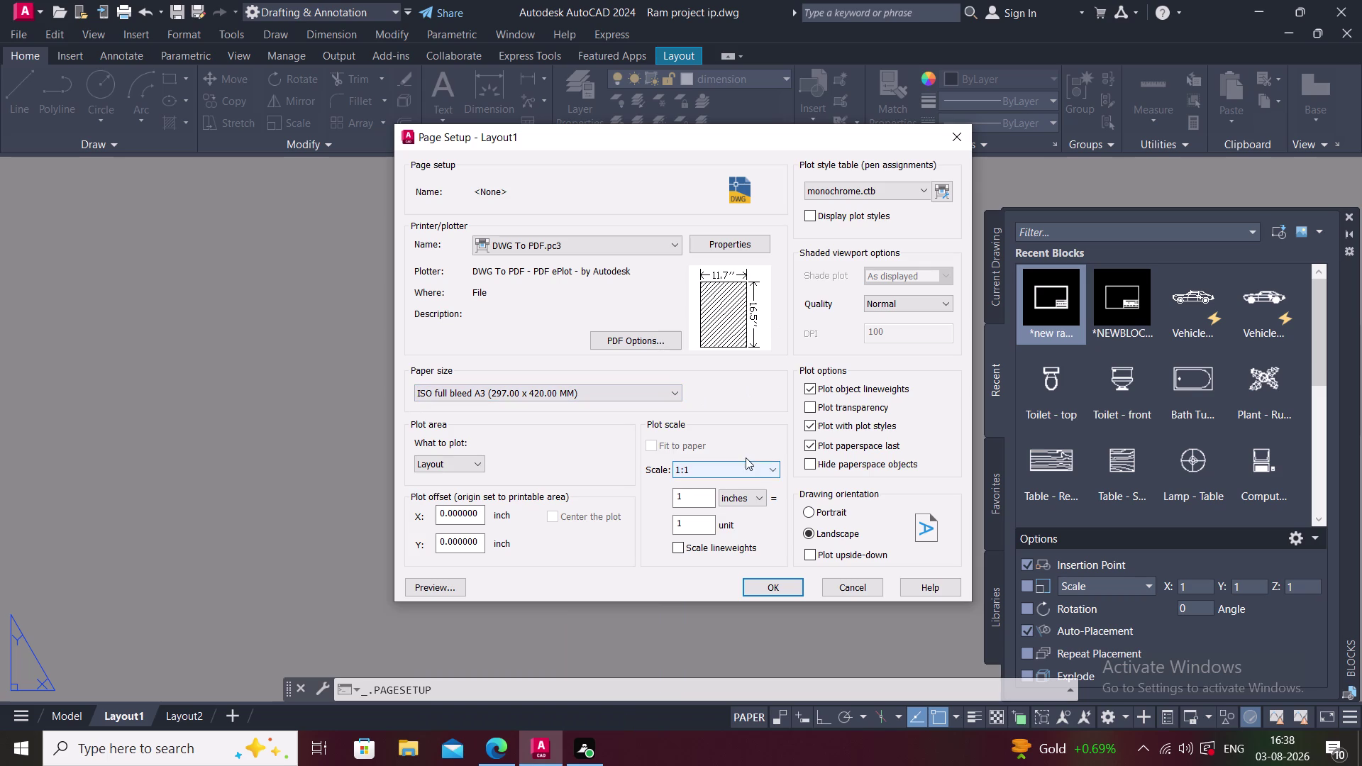
Set the plot scale to Custom in millimetres, keep A3, and confirm the page setup.
click(755, 495)
click(749, 523)
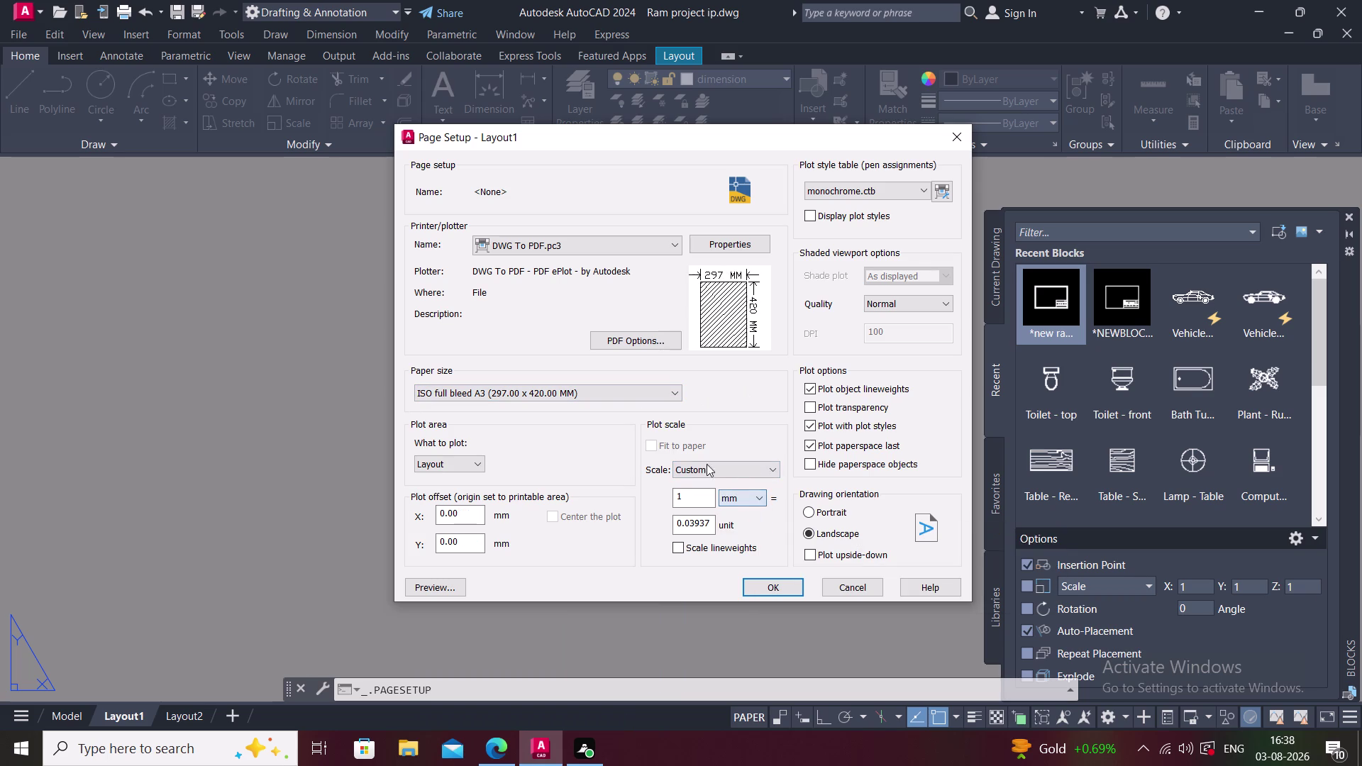
click(590, 395)
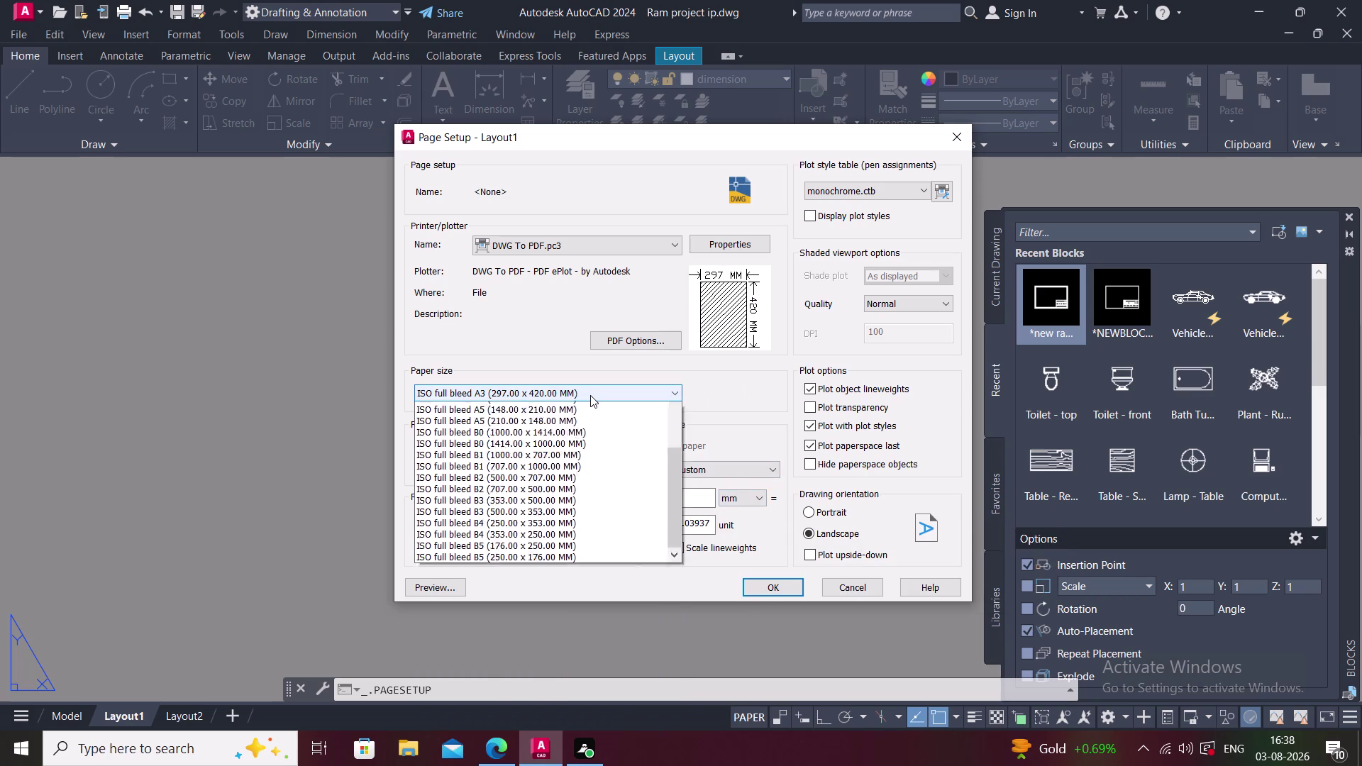
click(568, 546)
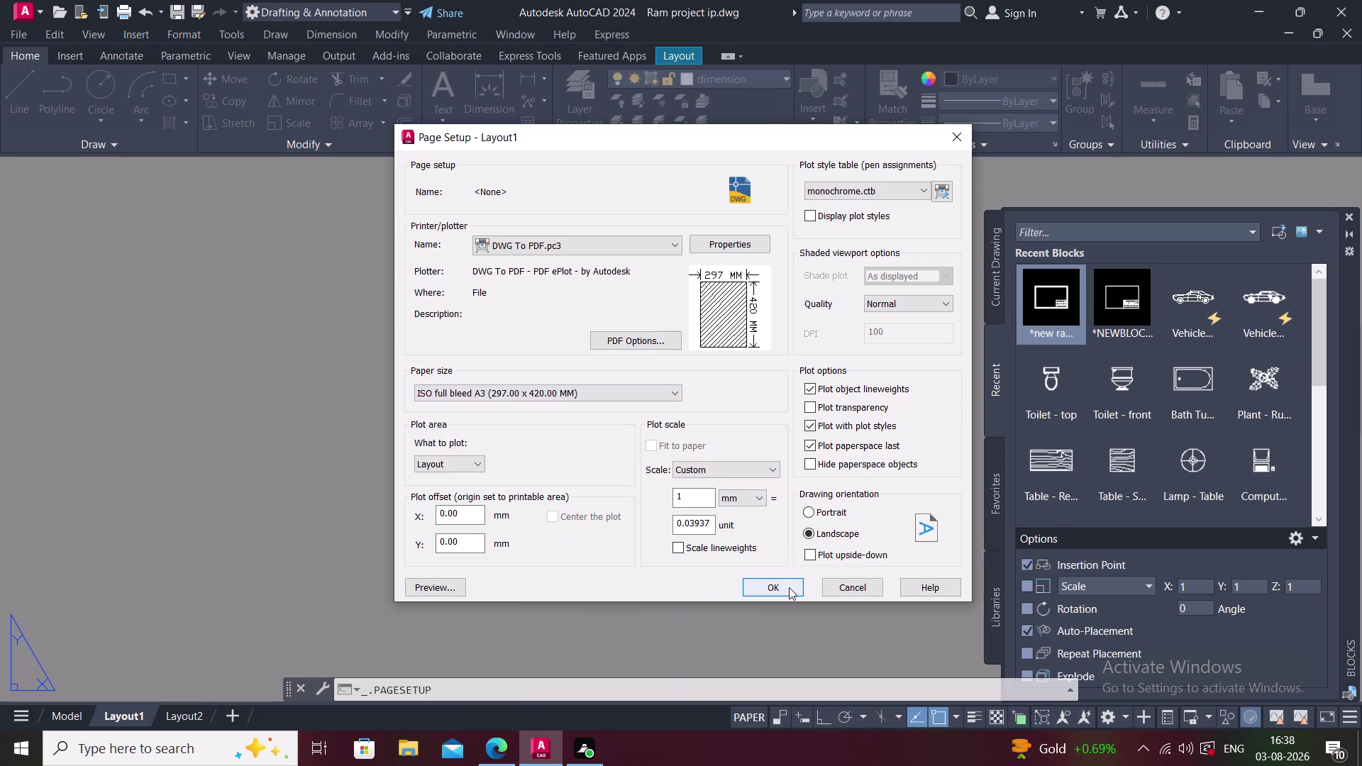
click(788, 589)
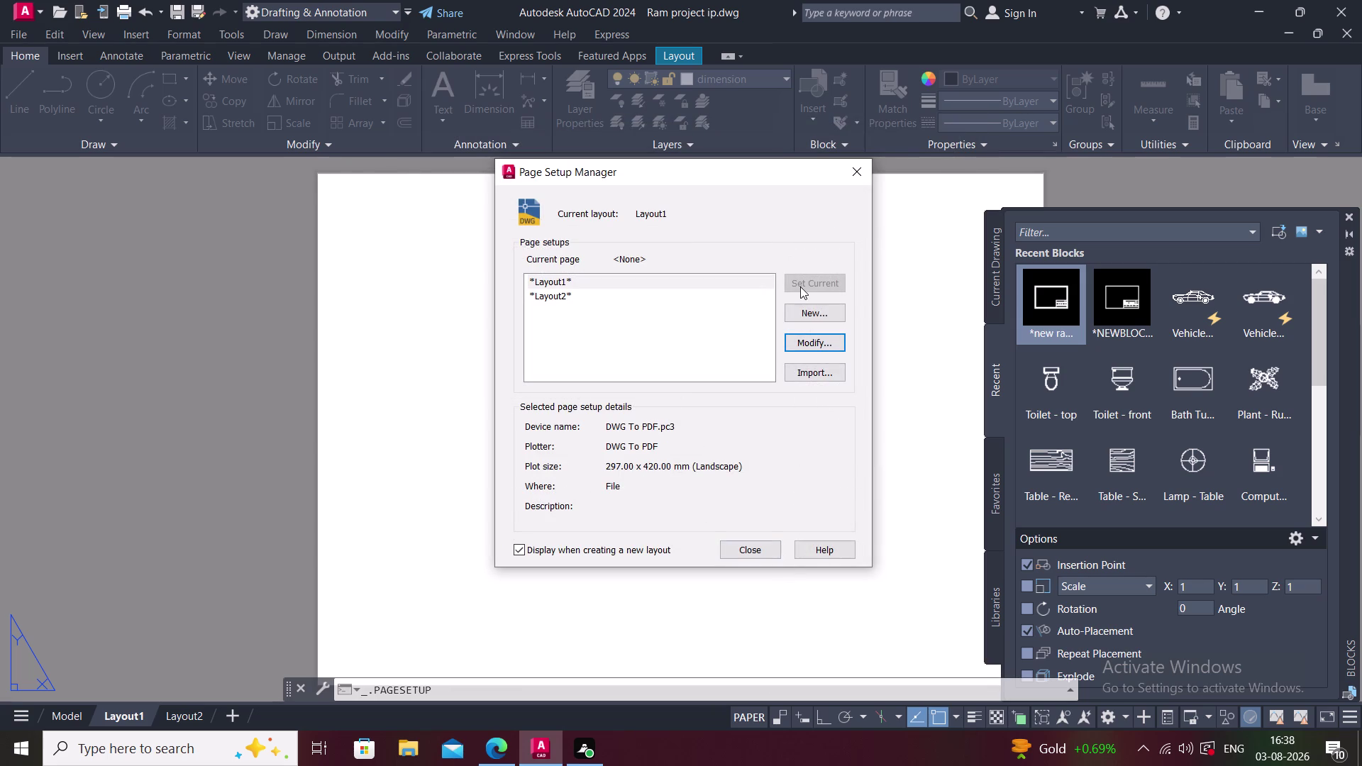
Close the Page Setup Manager and erase a trial title block dropped on the sheet.
click(758, 550)
scroll(down, 3)
middle_drag(683, 504, 572, 443)
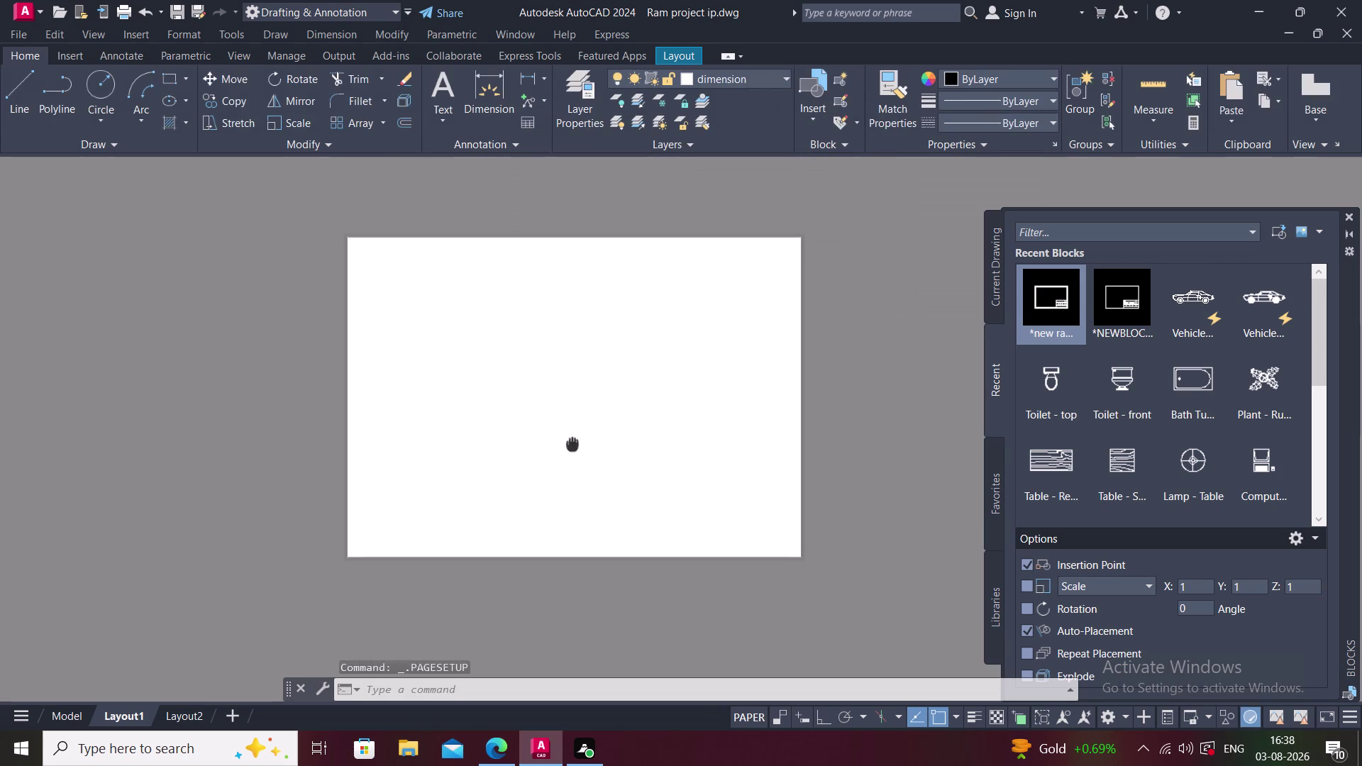
drag(1060, 308, 647, 499)
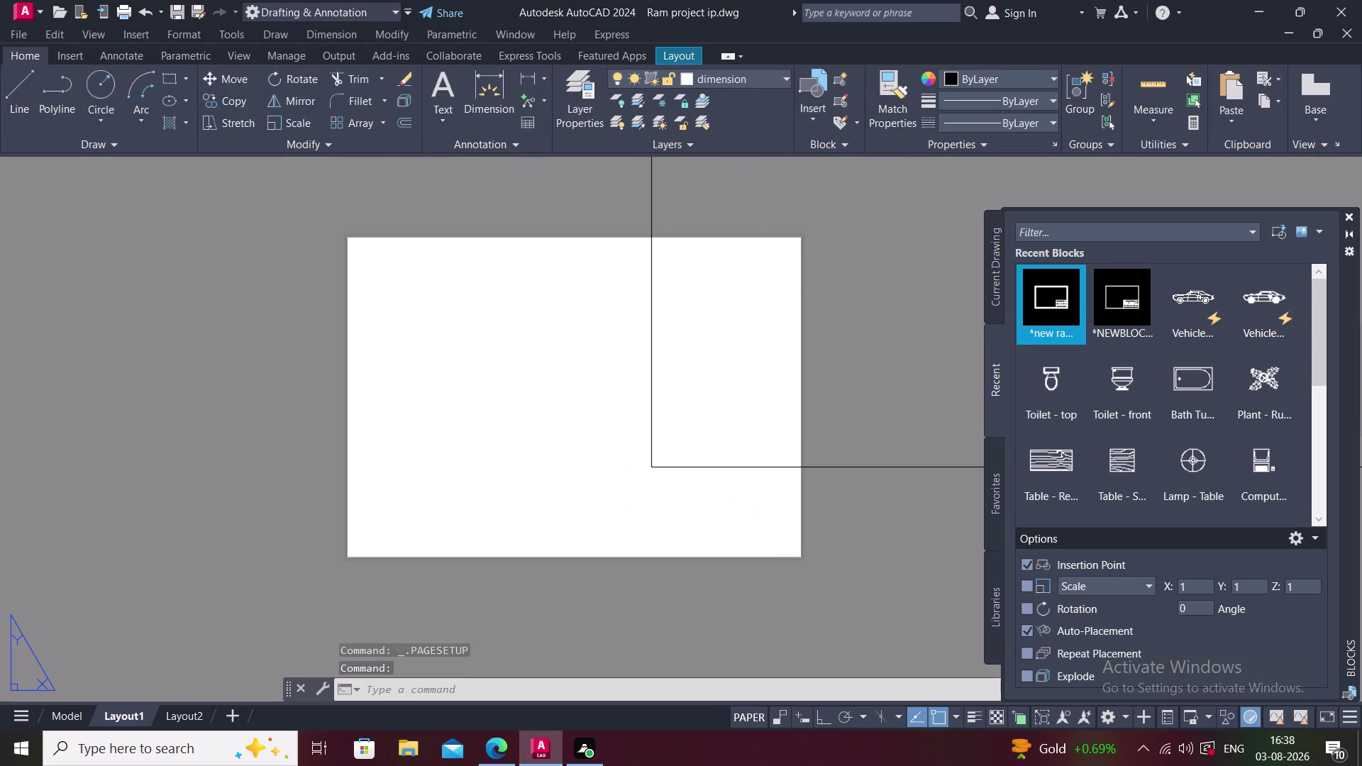
drag(646, 499, 646, 500)
scroll(down, 3)
scroll(down, 3)
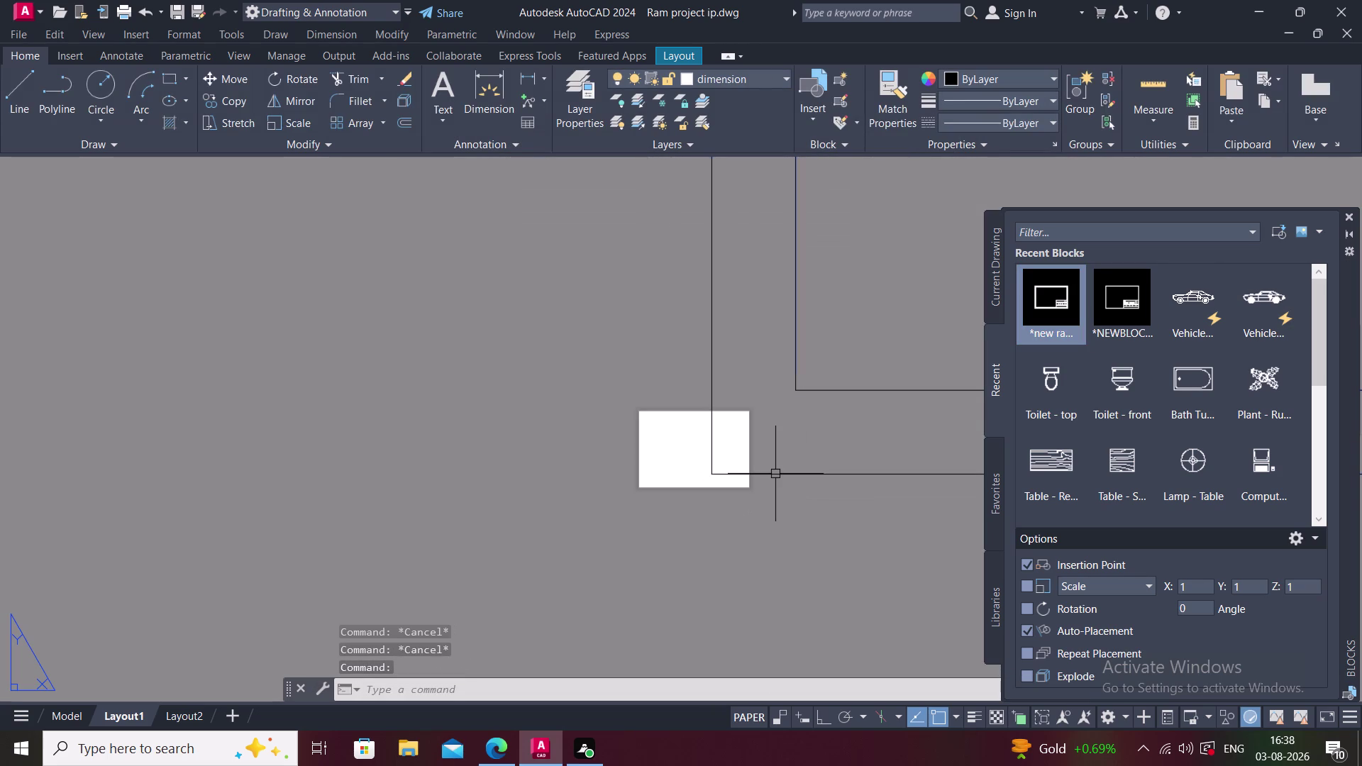
click(778, 474)
key(Delete)
Drag the title block onto the sheet again and insert it at 0',0'.
drag(1049, 272, 767, 507)
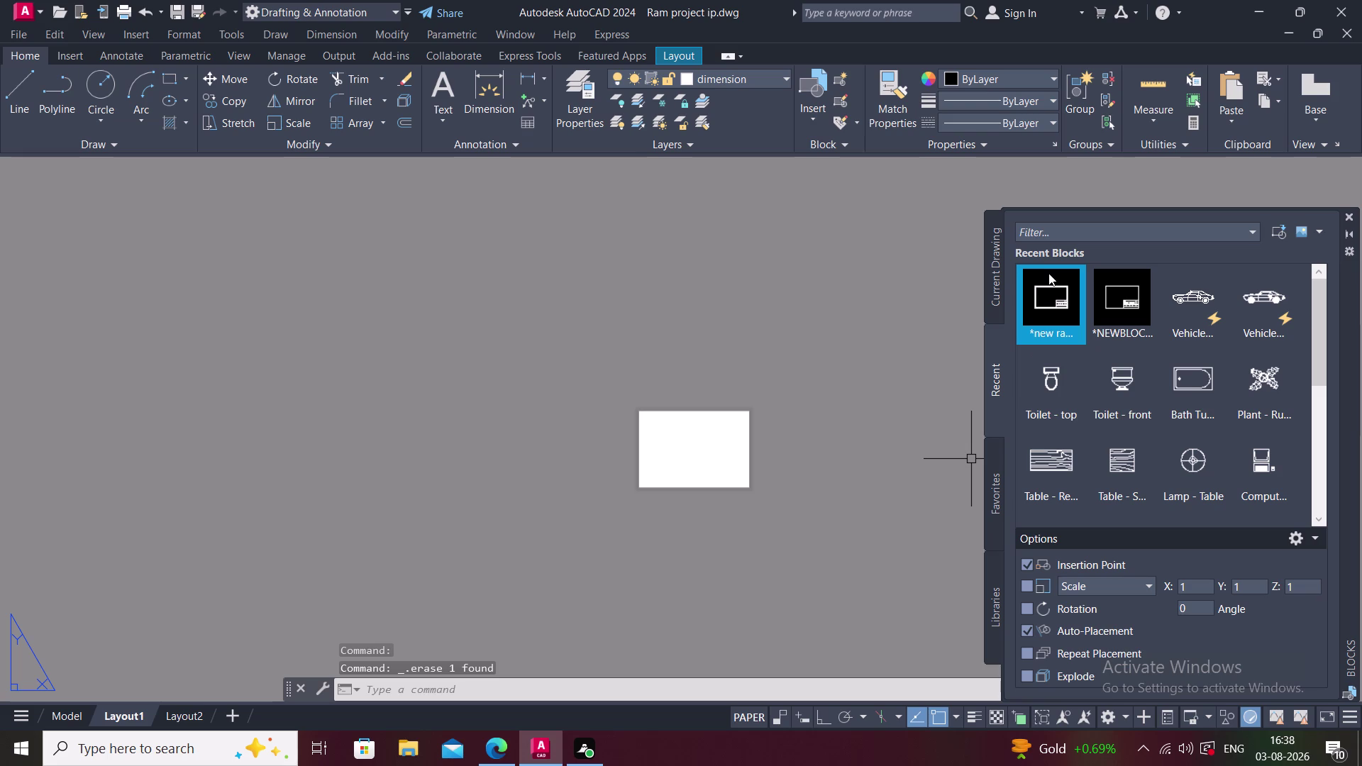
drag(768, 507, 634, 493)
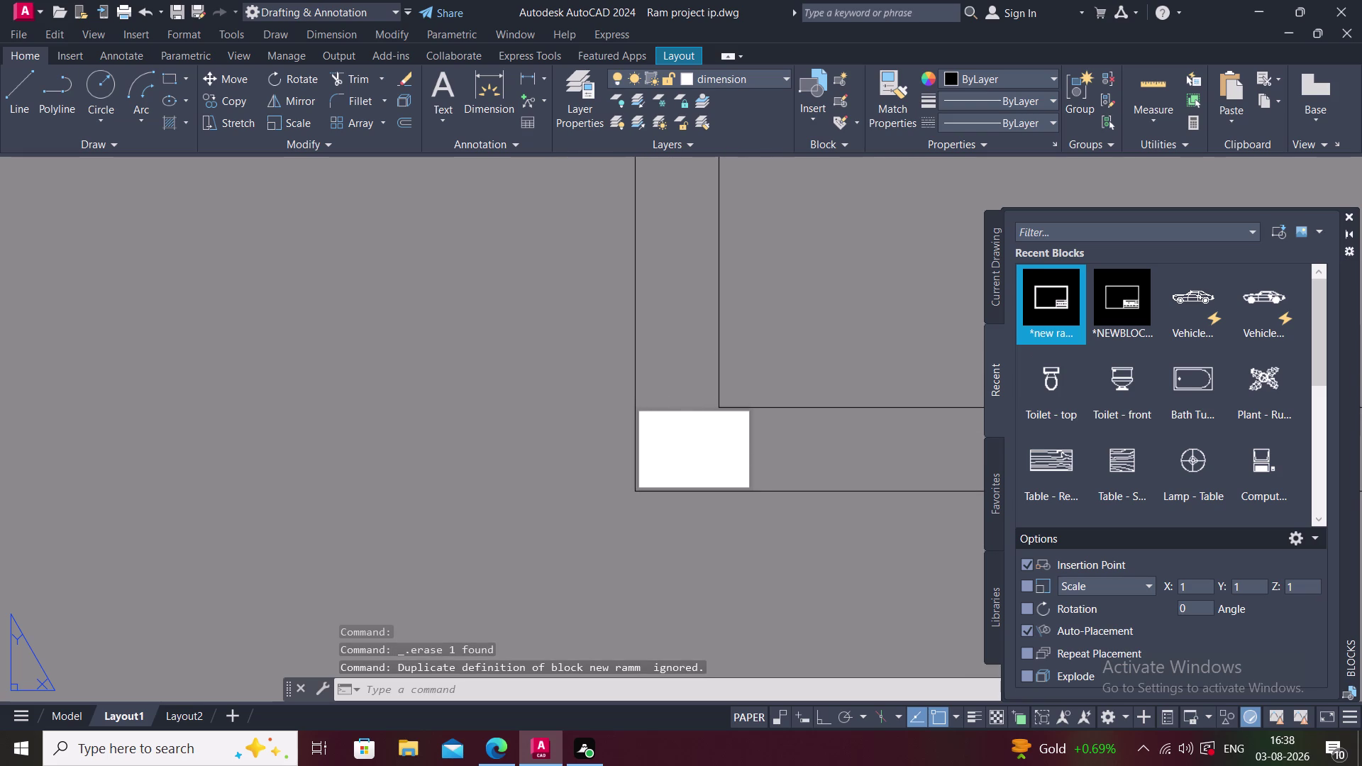
drag(634, 493, 640, 487)
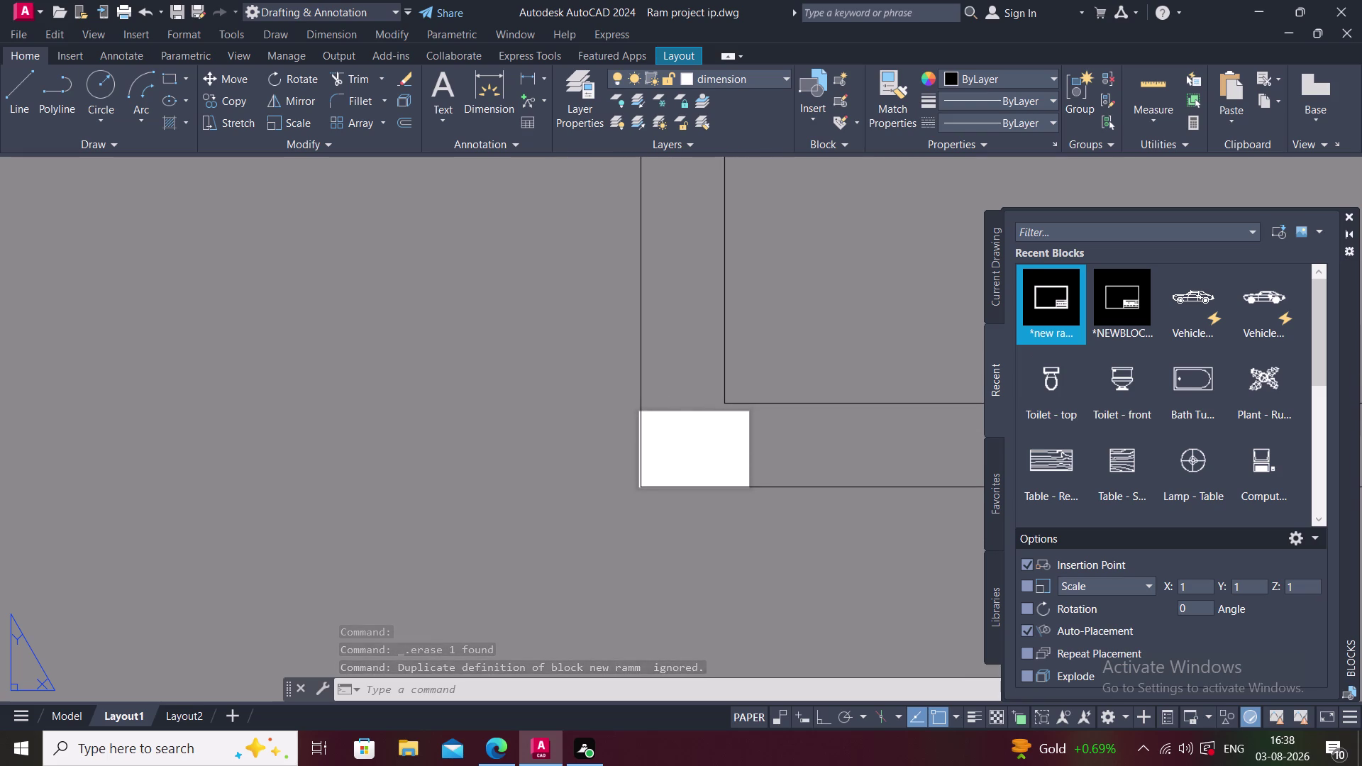
drag(640, 487, 639, 489)
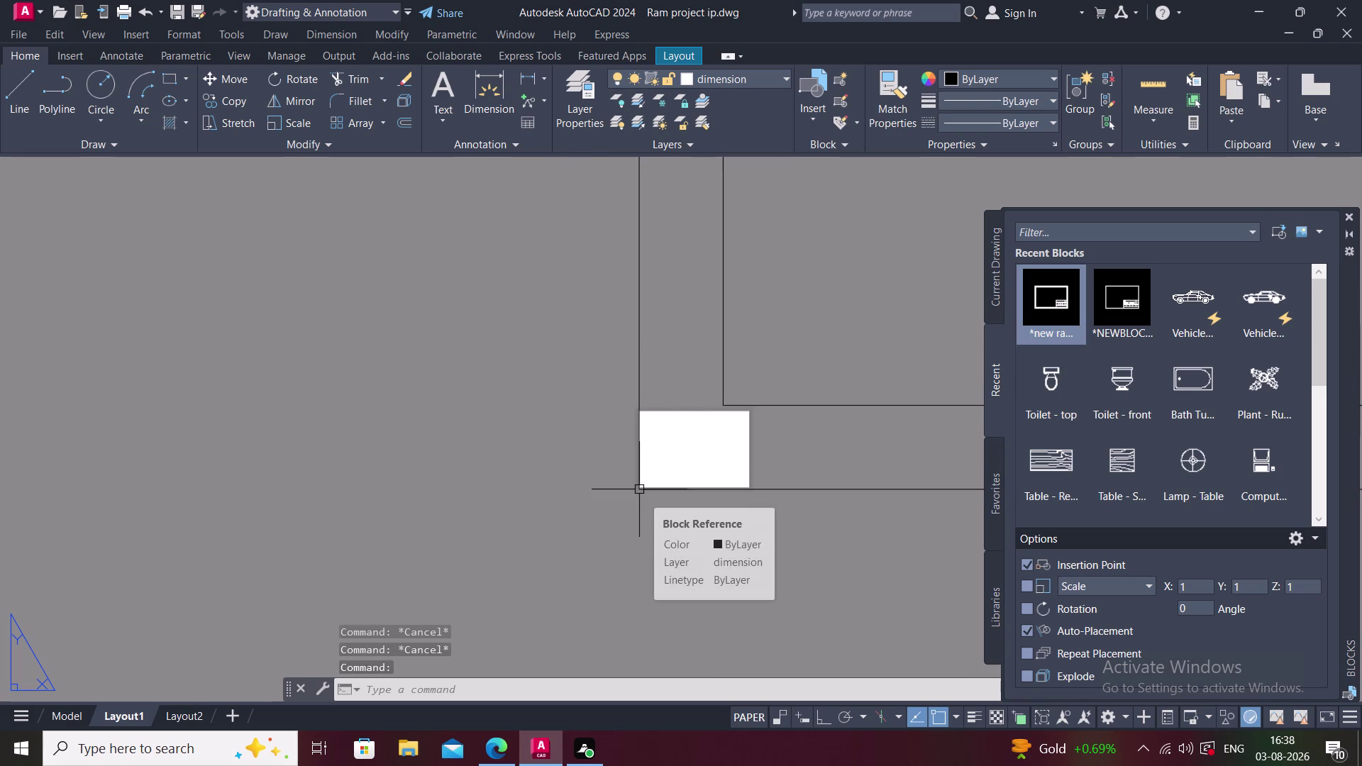
key(0)
key(apostrophe)
text(,)
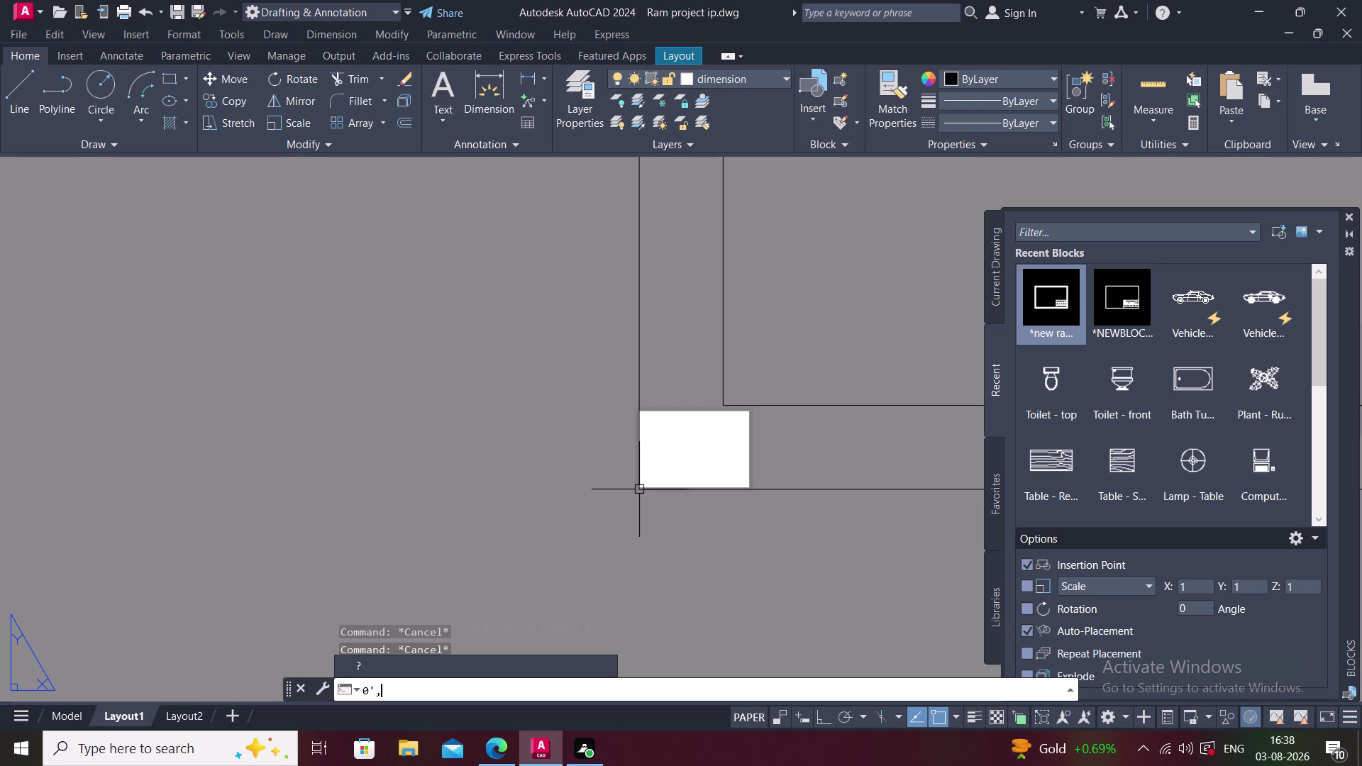
text(0)
key(apostrophe)
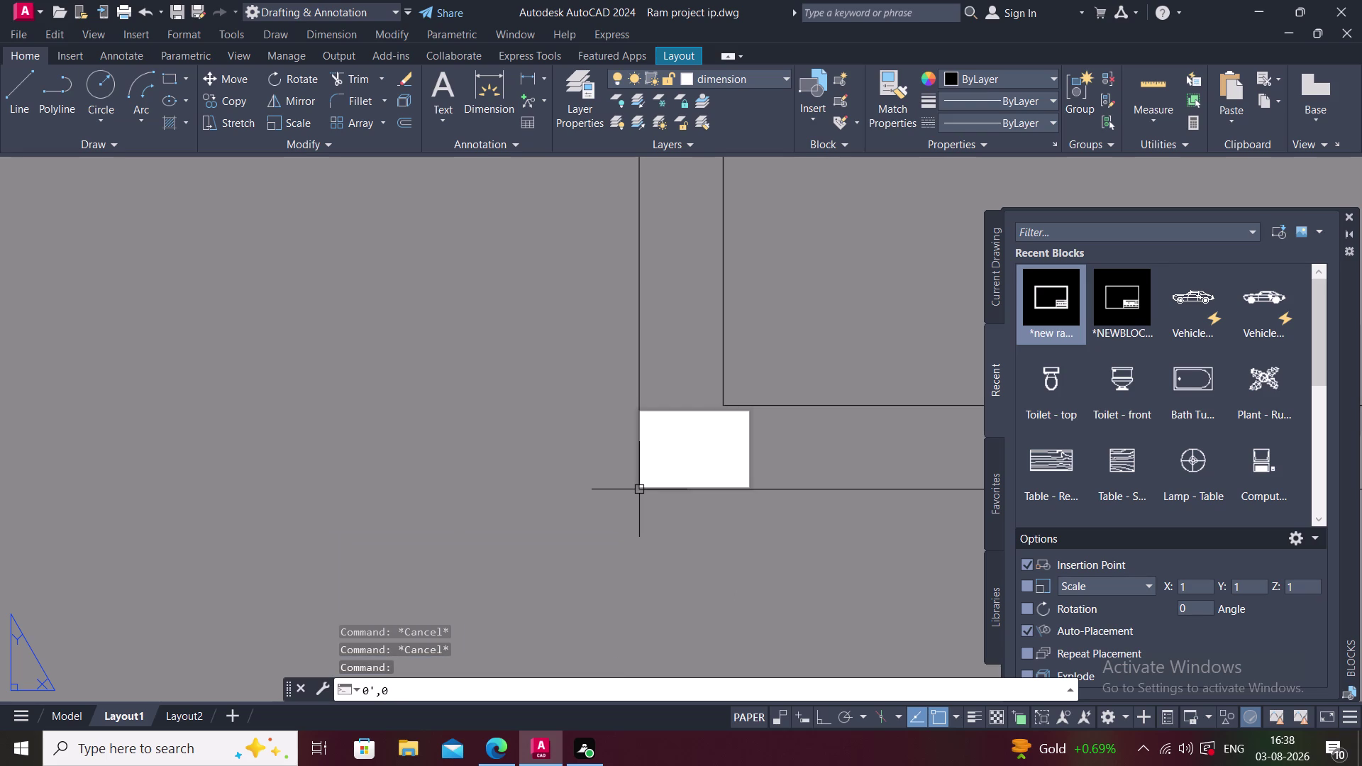
key(Return)
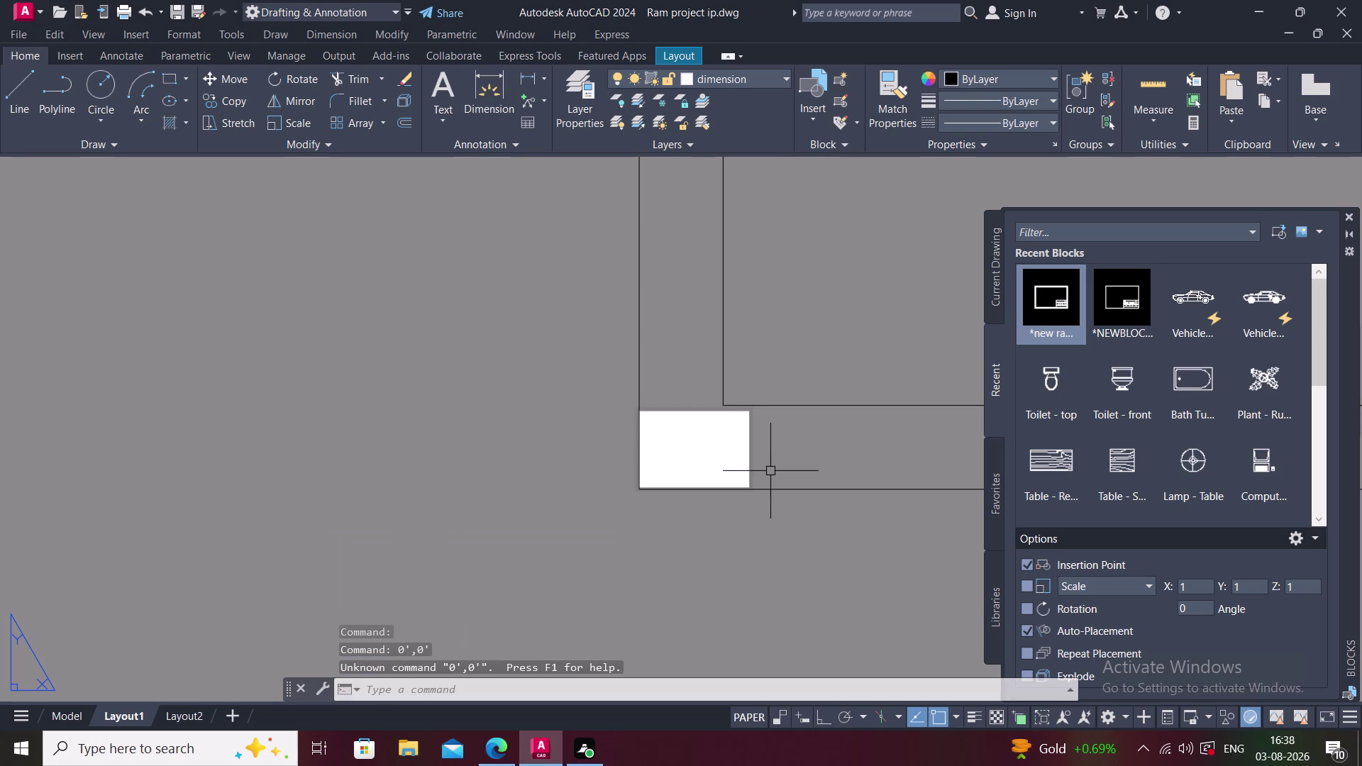
Undo five times to restore Layout1's blank sheet, then open Layout2's options.
middle_drag(774, 481, 673, 548)
scroll(down, 3)
middle_drag(653, 489, 550, 537)
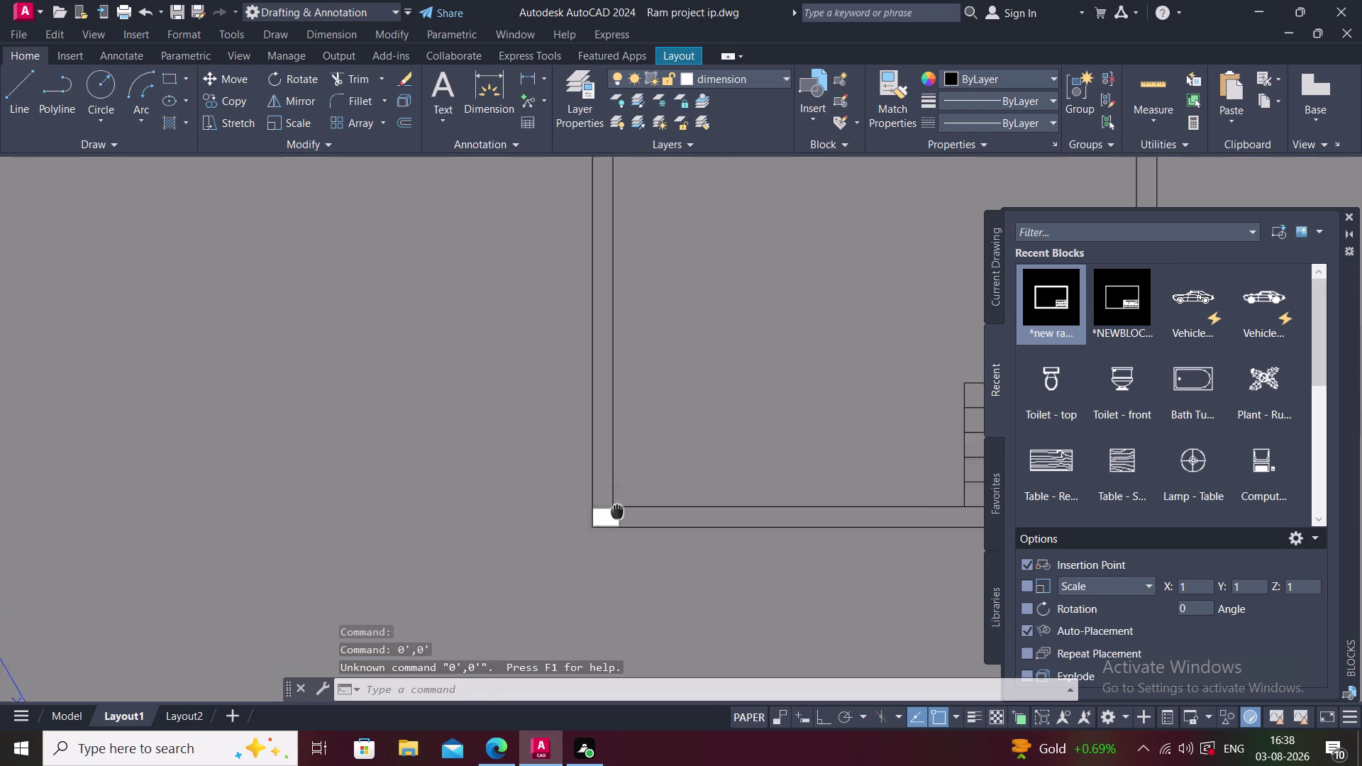
middle_drag(550, 536, 514, 541)
scroll(down, 3)
key(ctrl+z)
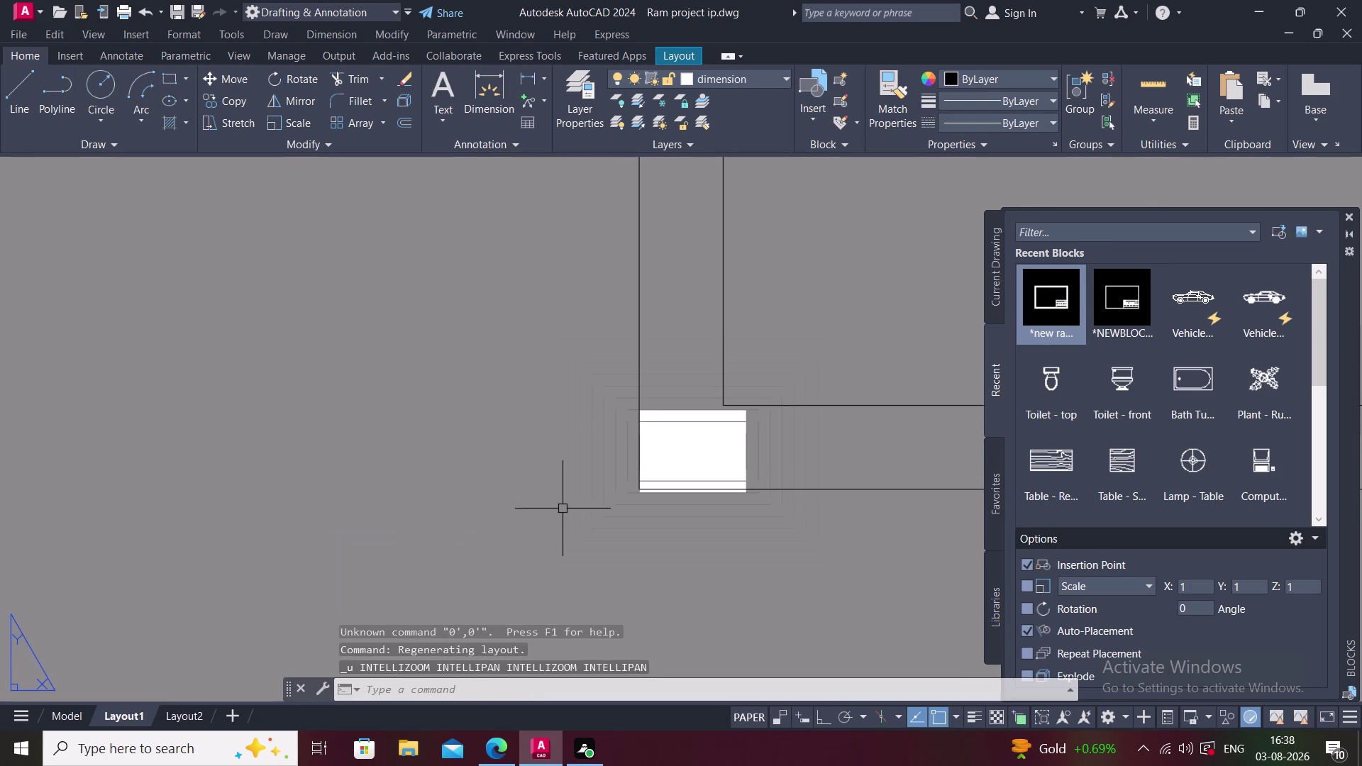
key(ctrl+z)
key(ctrl+z)
key(ctrl+z)
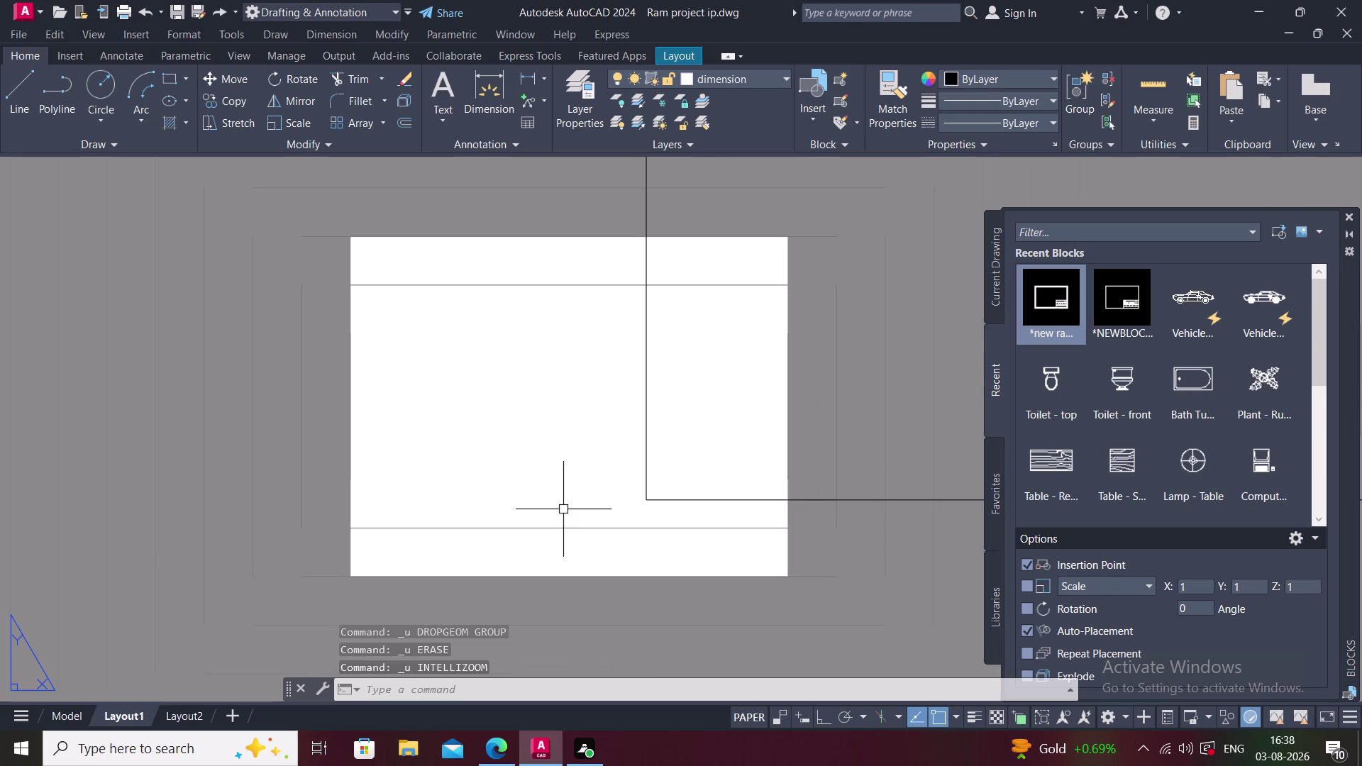
key(ctrl+z)
scroll(down, 3)
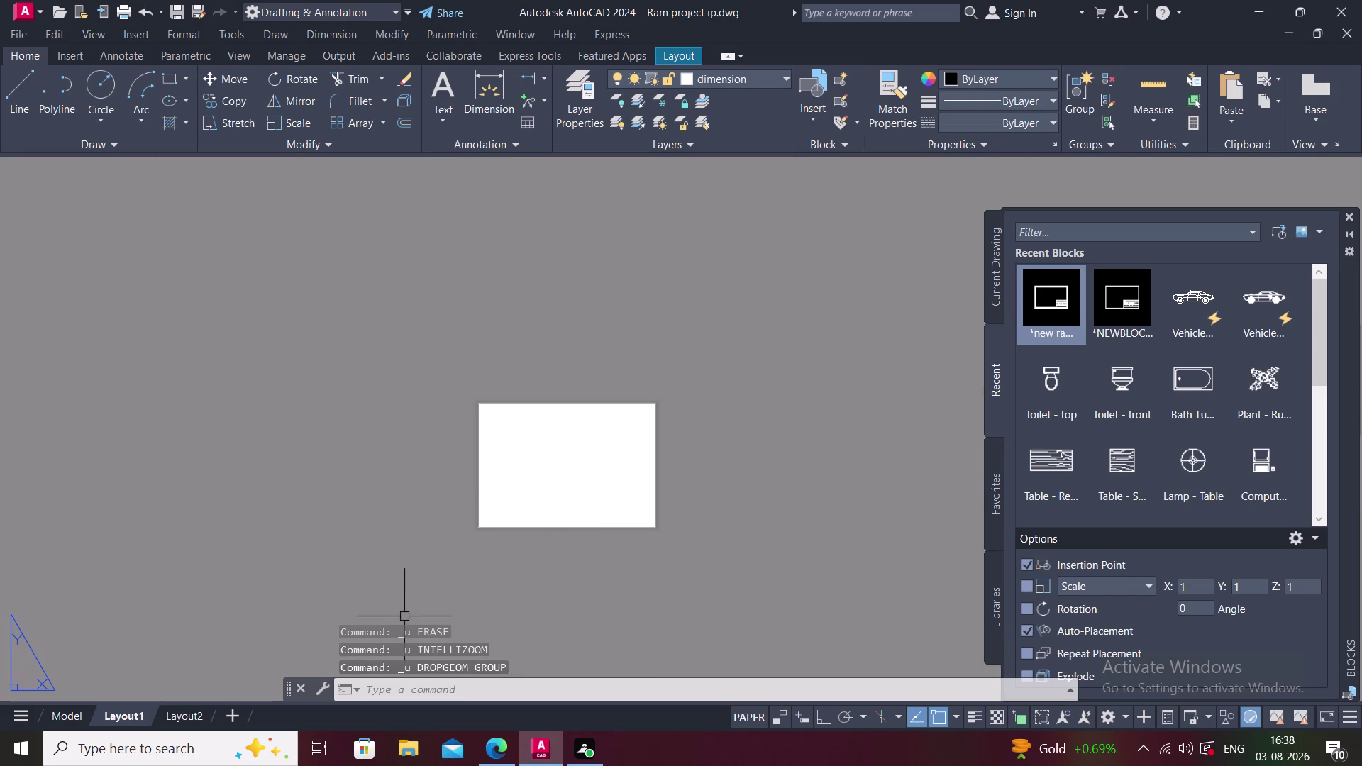
middle_drag(423, 620, 576, 561)
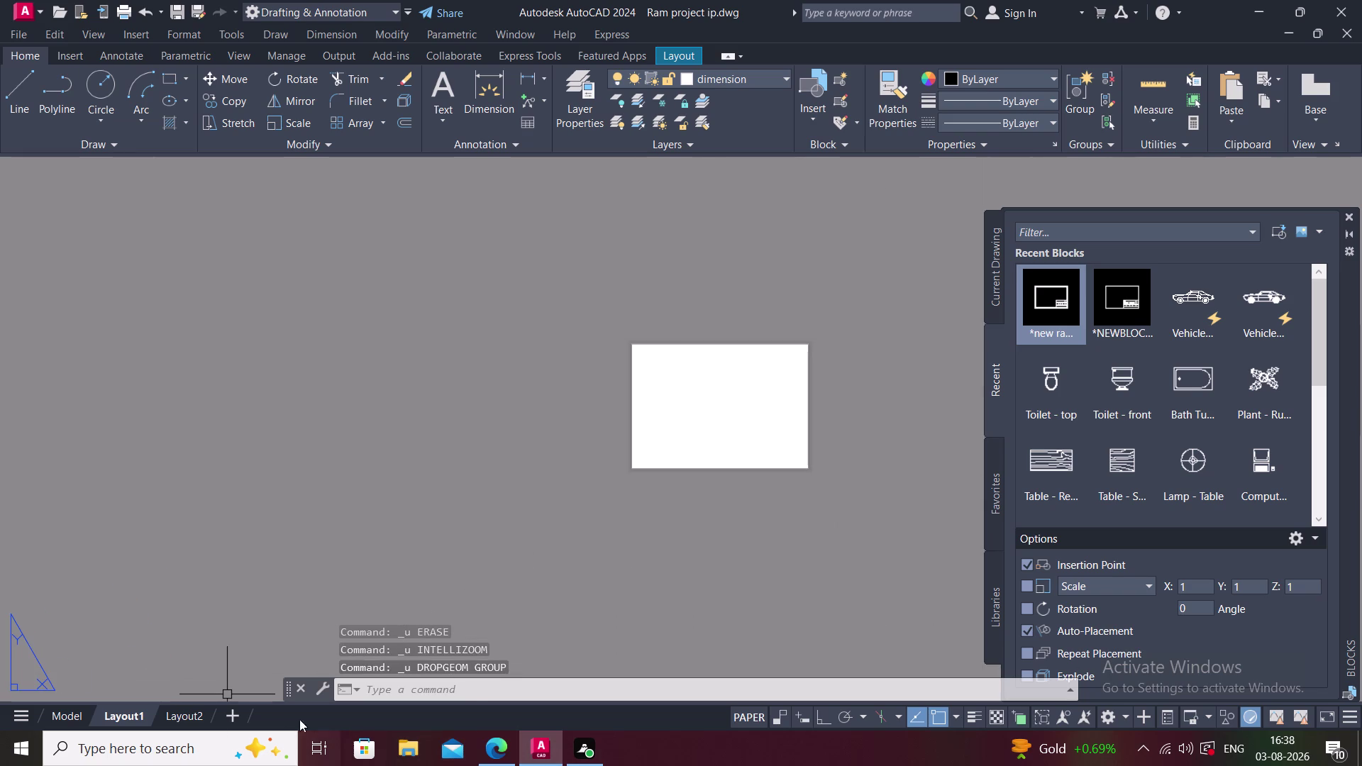
right_click(181, 719)
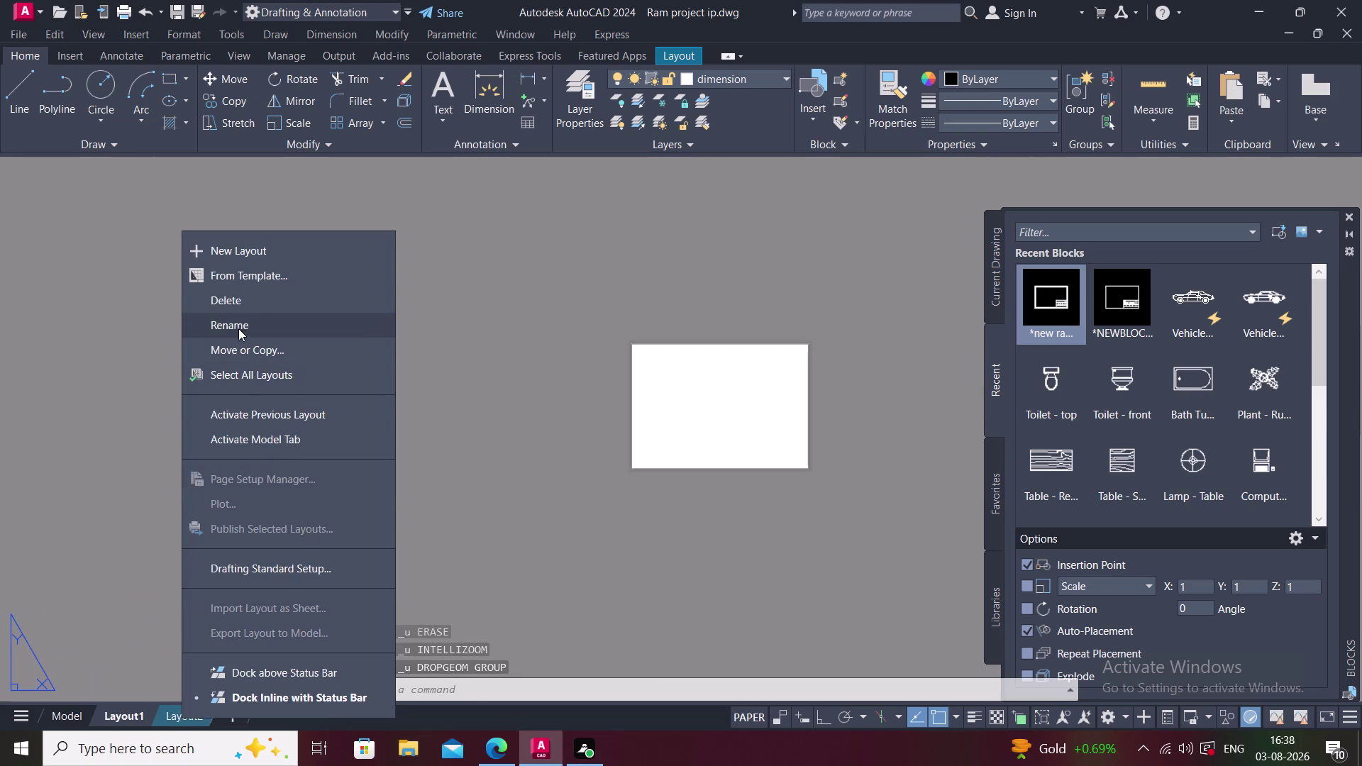
click(235, 311)
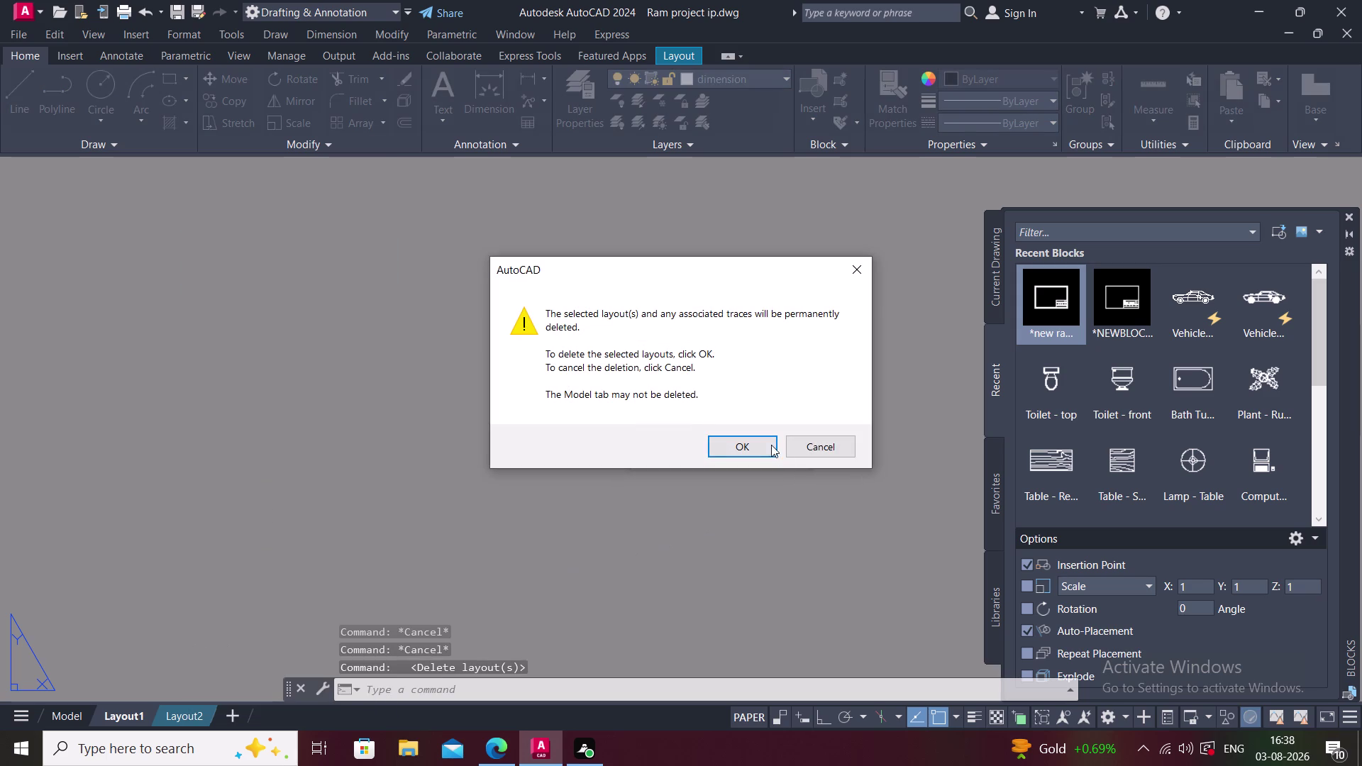
click(764, 443)
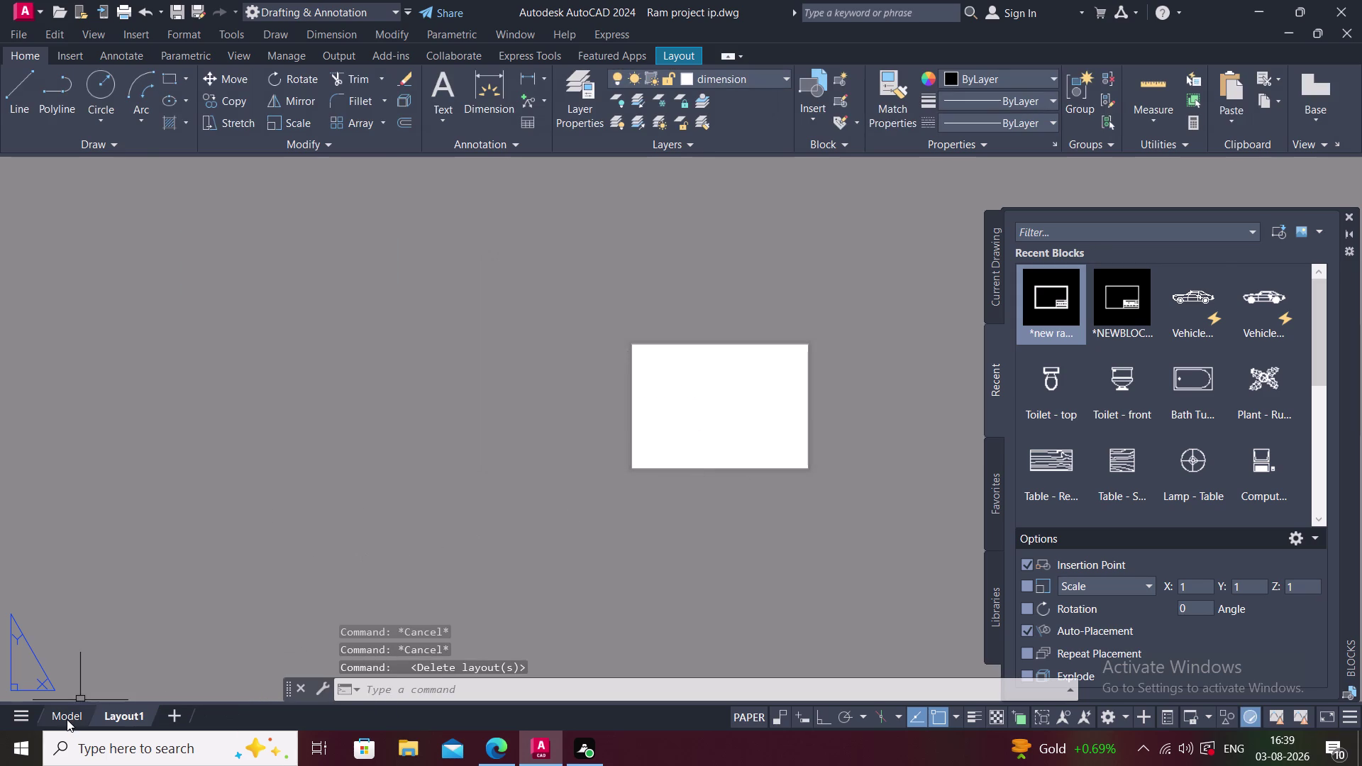
click(66, 719)
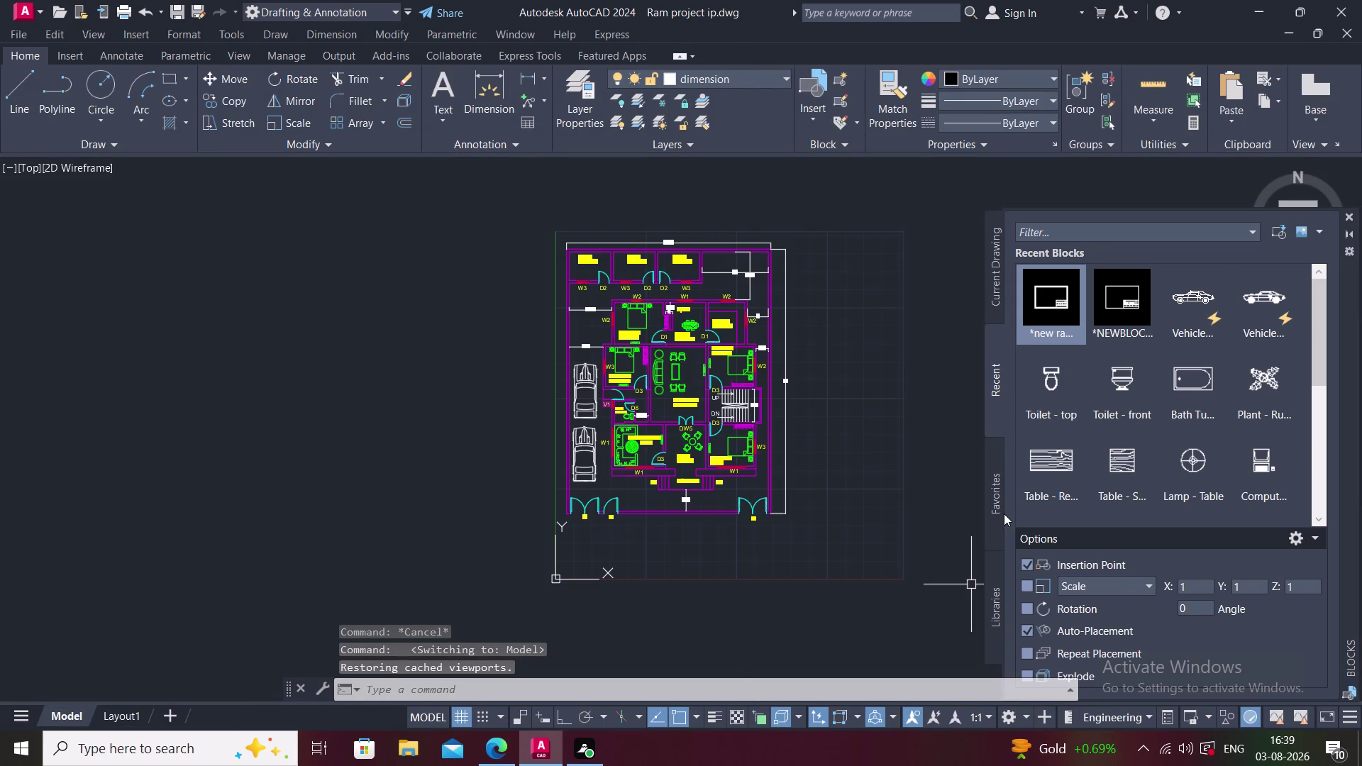
click(1352, 217)
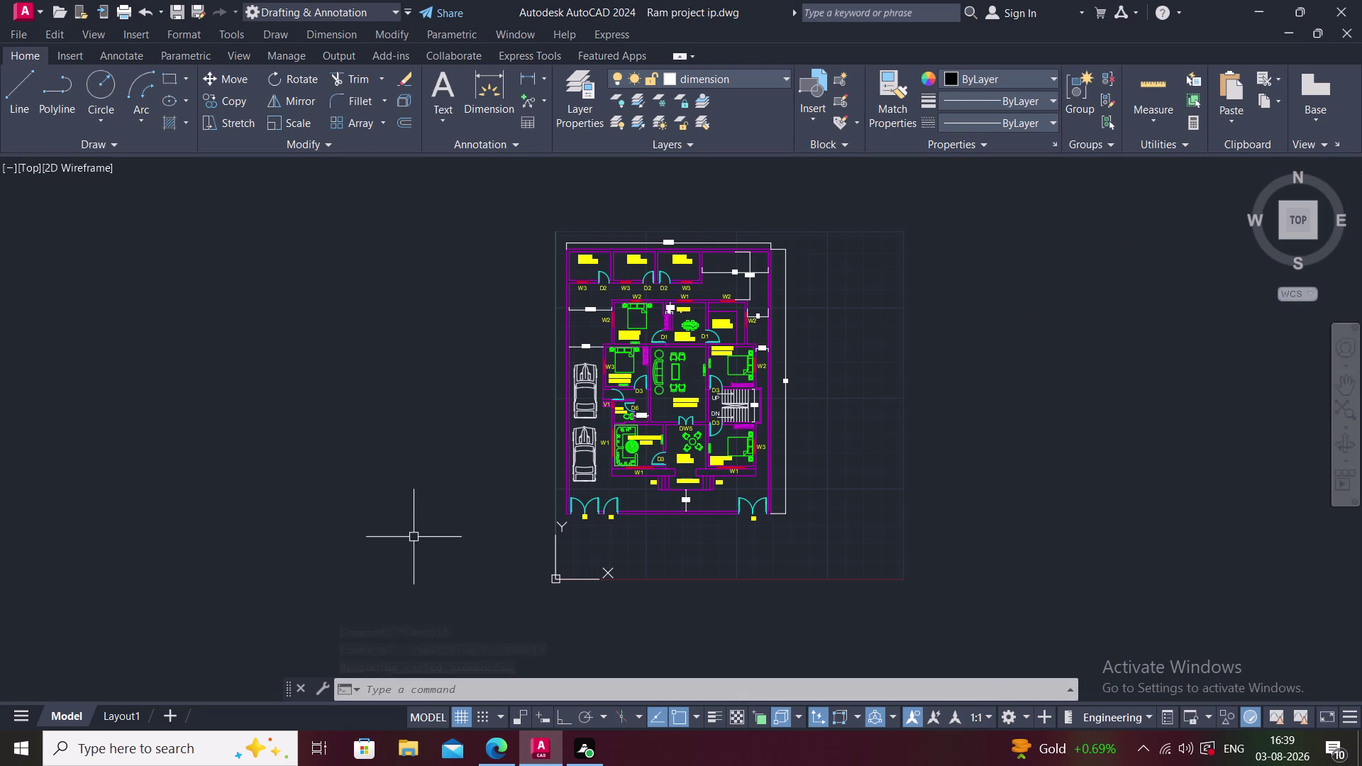
middle_drag(662, 382, 671, 387)
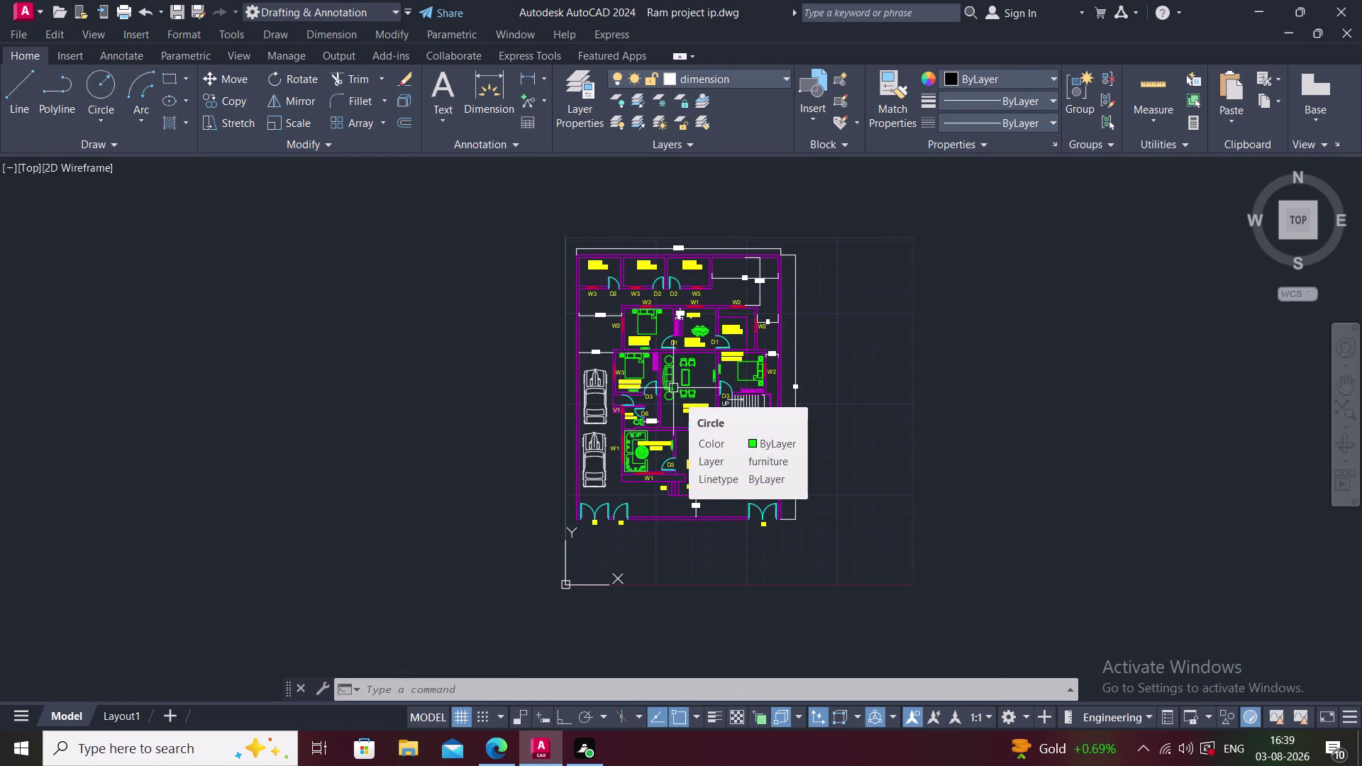
scroll(up, 3)
middle_drag(641, 452, 606, 493)
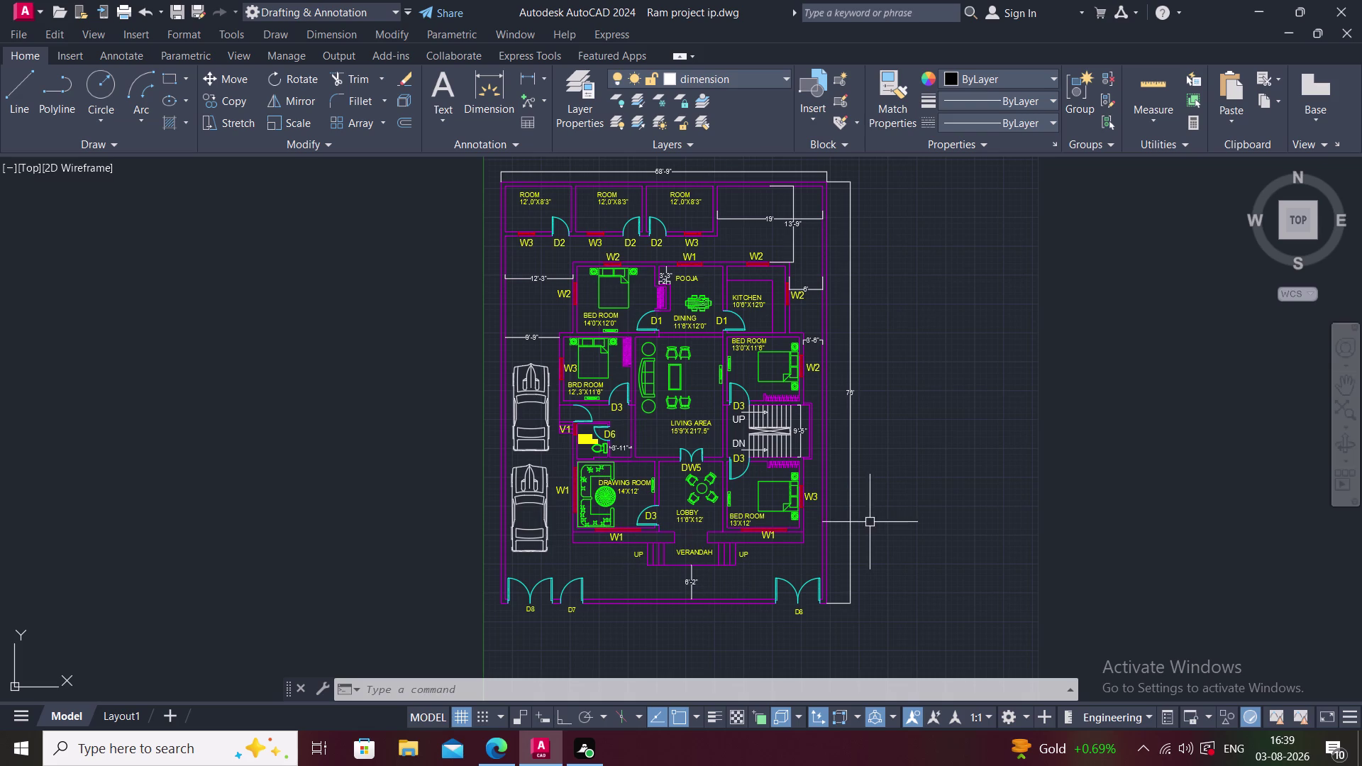
middle_drag(870, 519, 833, 500)
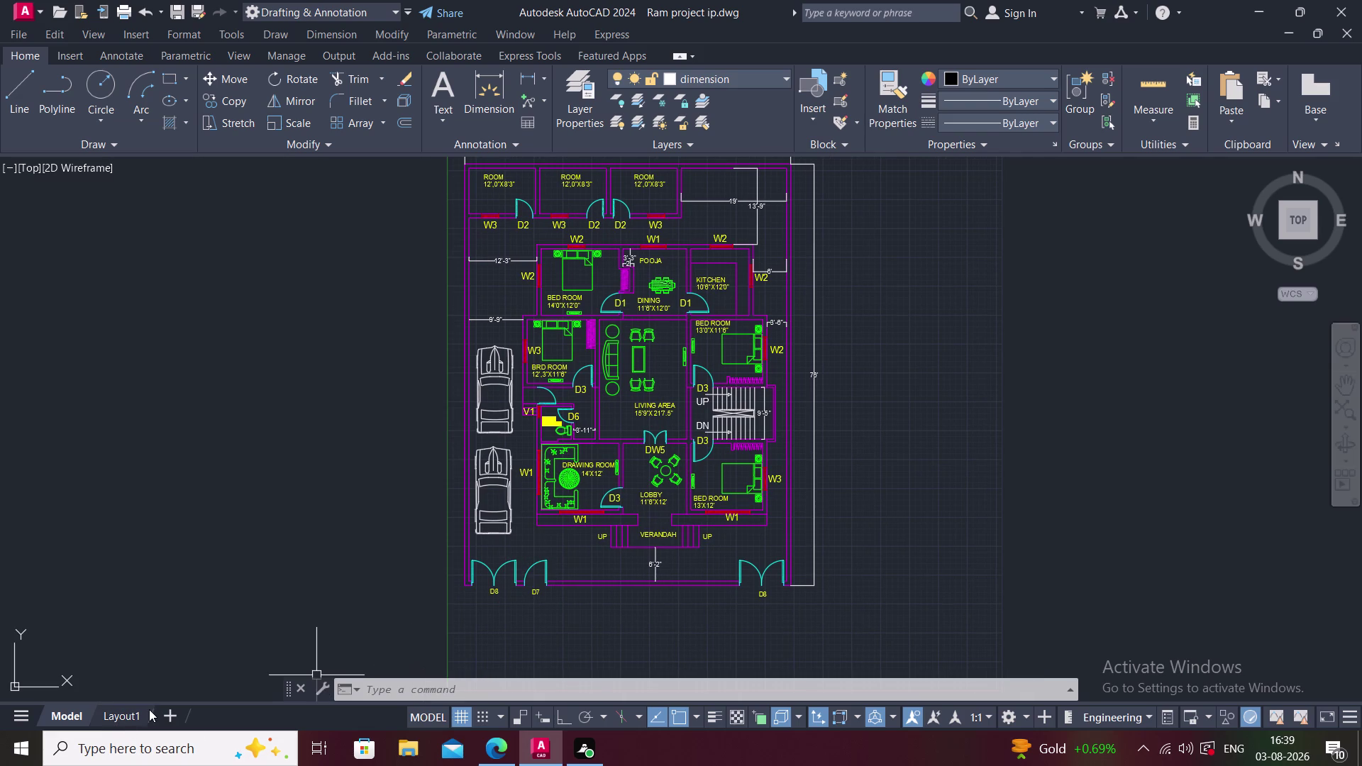
middle_drag(301, 726, 327, 705)
middle_drag(560, 679, 575, 615)
middle_drag(657, 571, 665, 526)
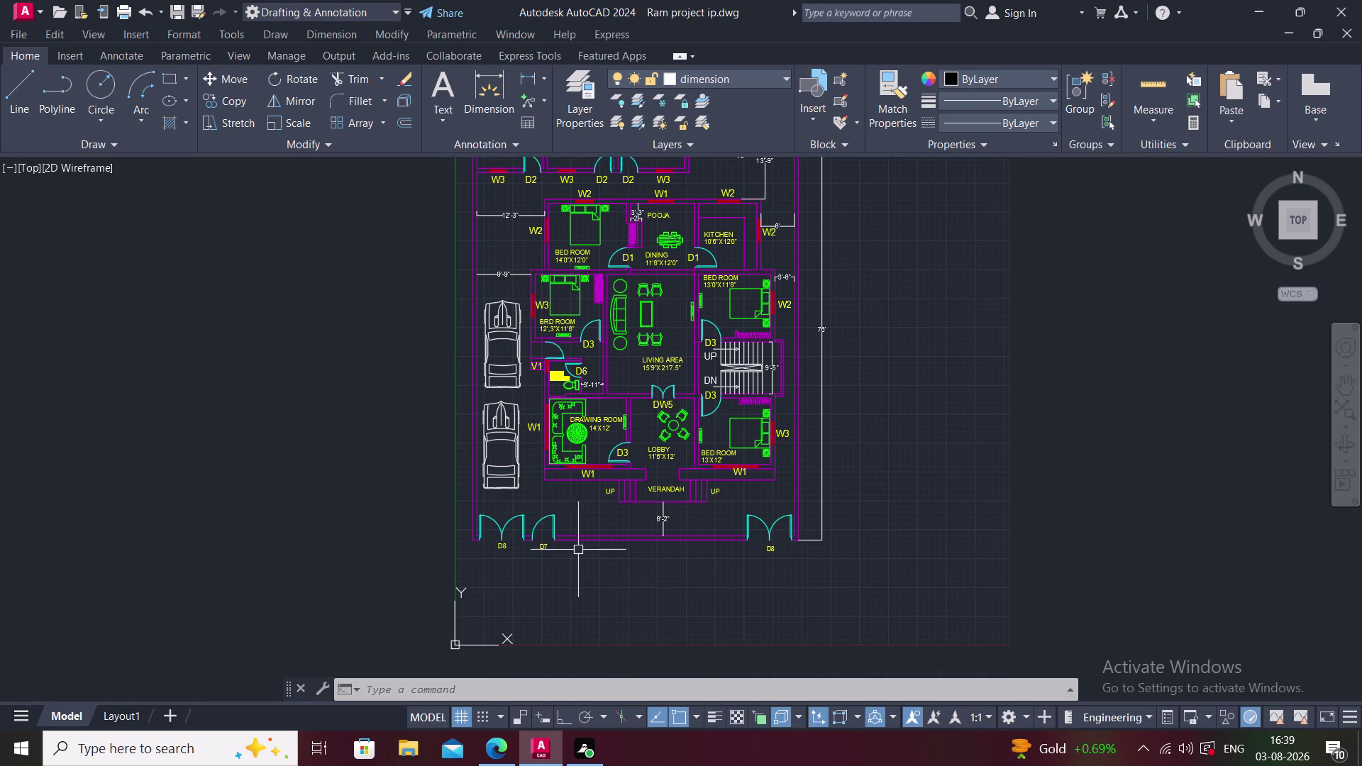
Copy the VERANDAH label straight down, with Ortho on, to below the floor plan.
key(Escape)
scroll(up, 3)
click(652, 473)
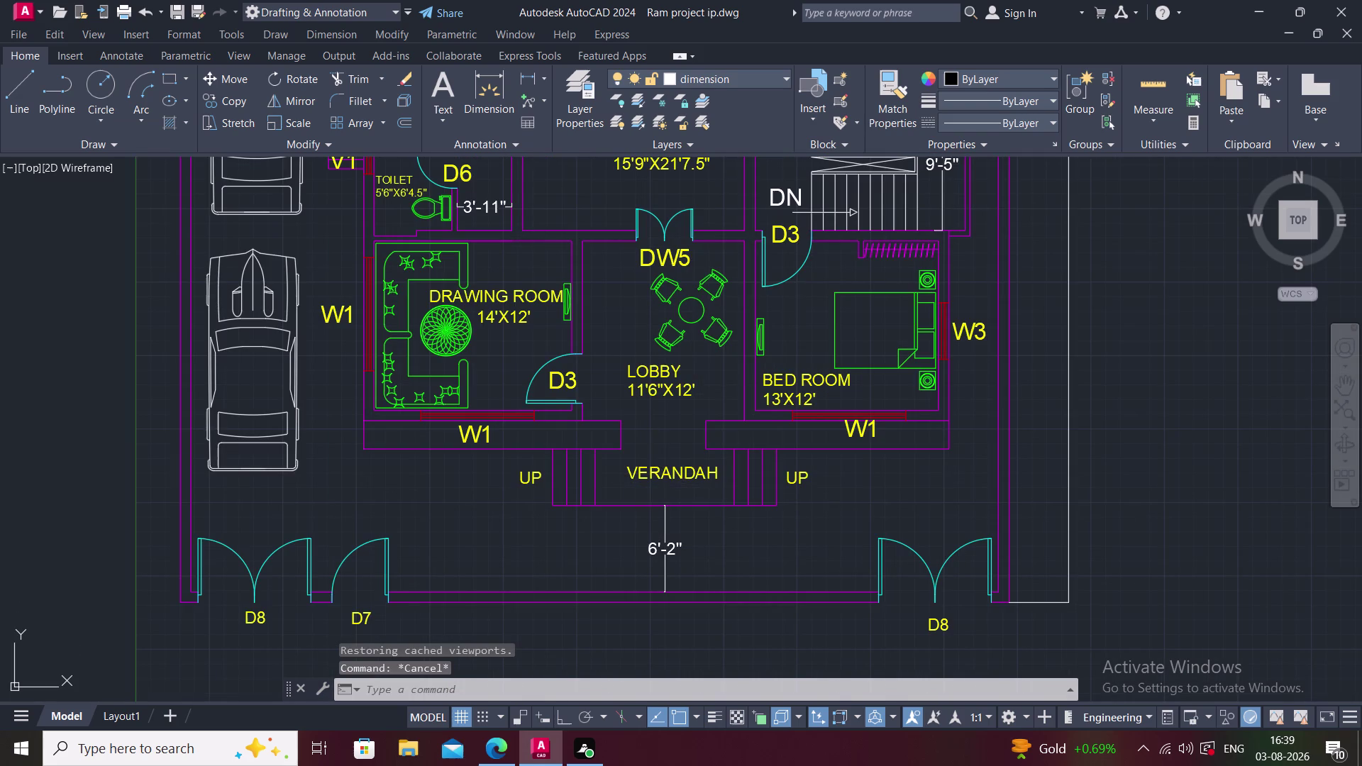
text(CO)
key(space)
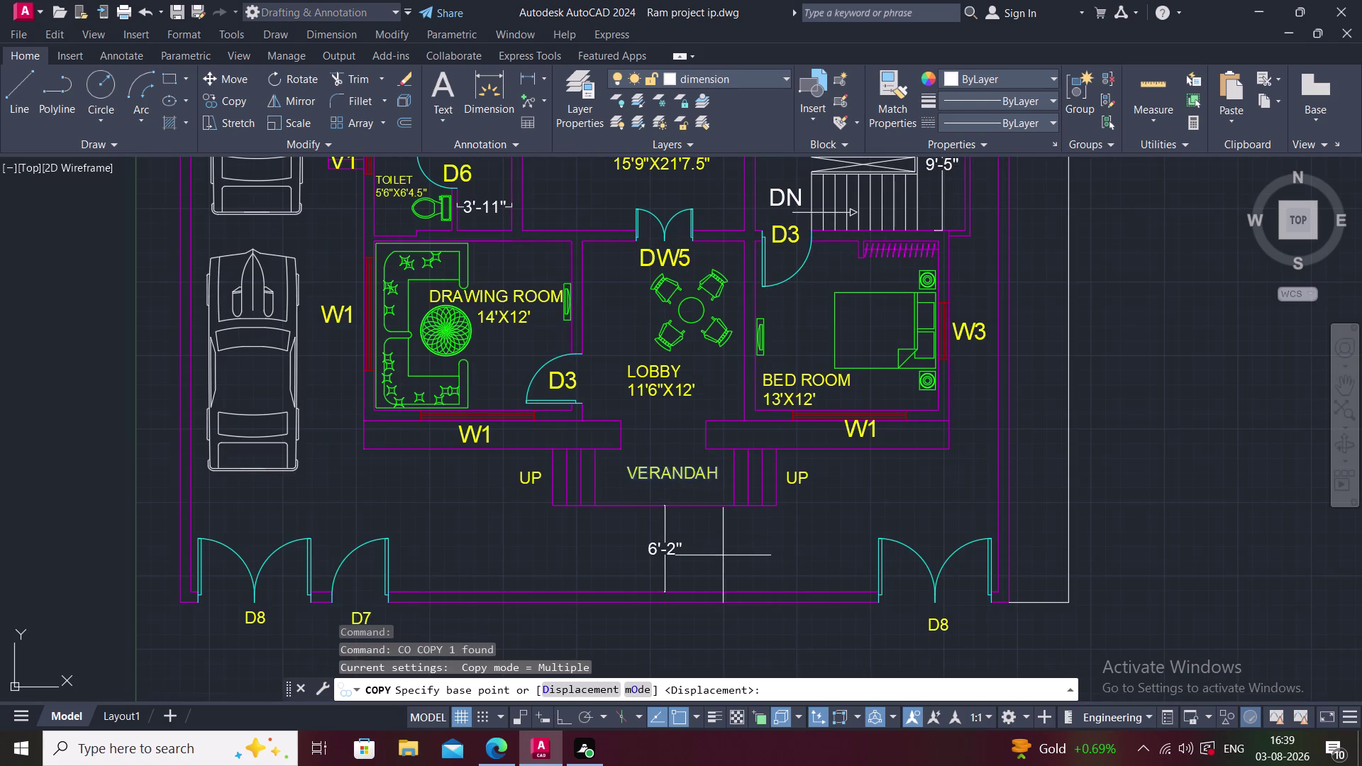
click(667, 474)
scroll(down, 3)
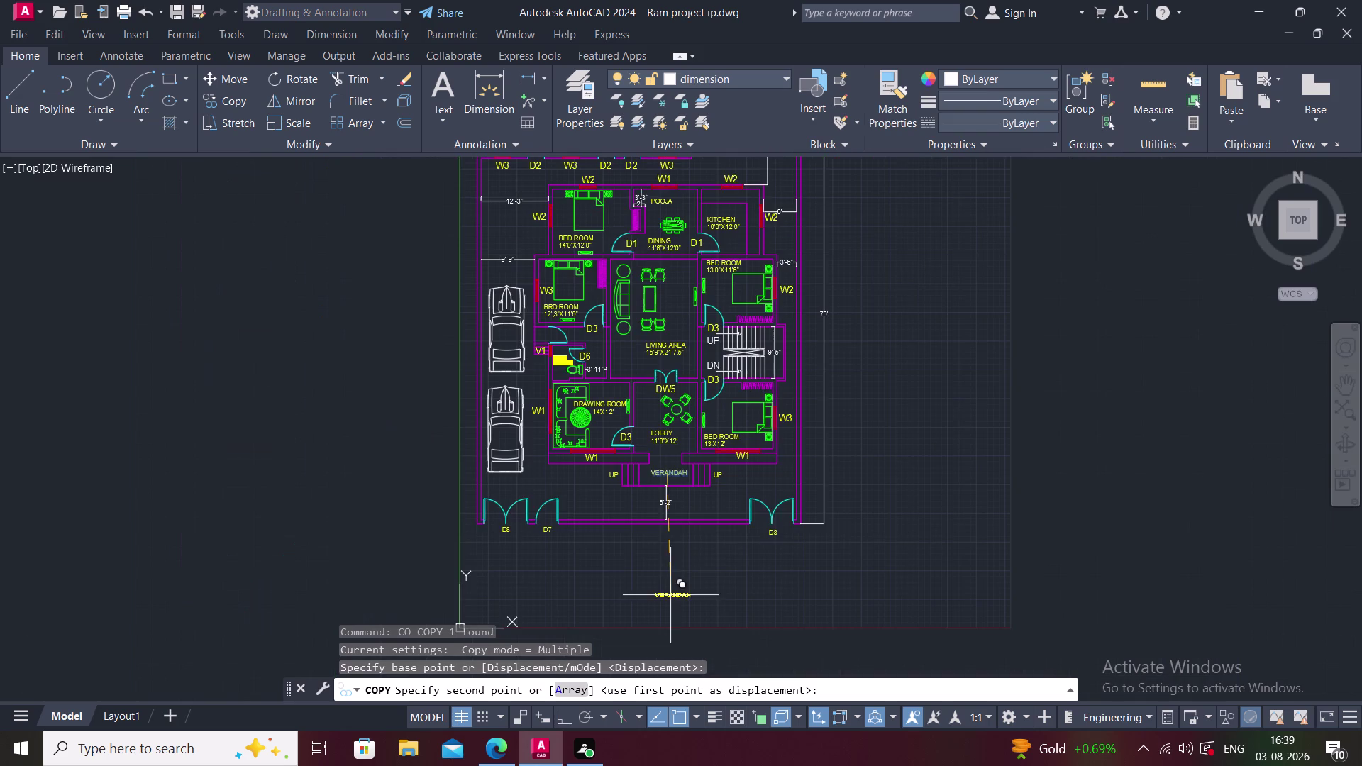
key(F8)
scroll(up, 3)
scroll(up, 3)
scroll(down, 3)
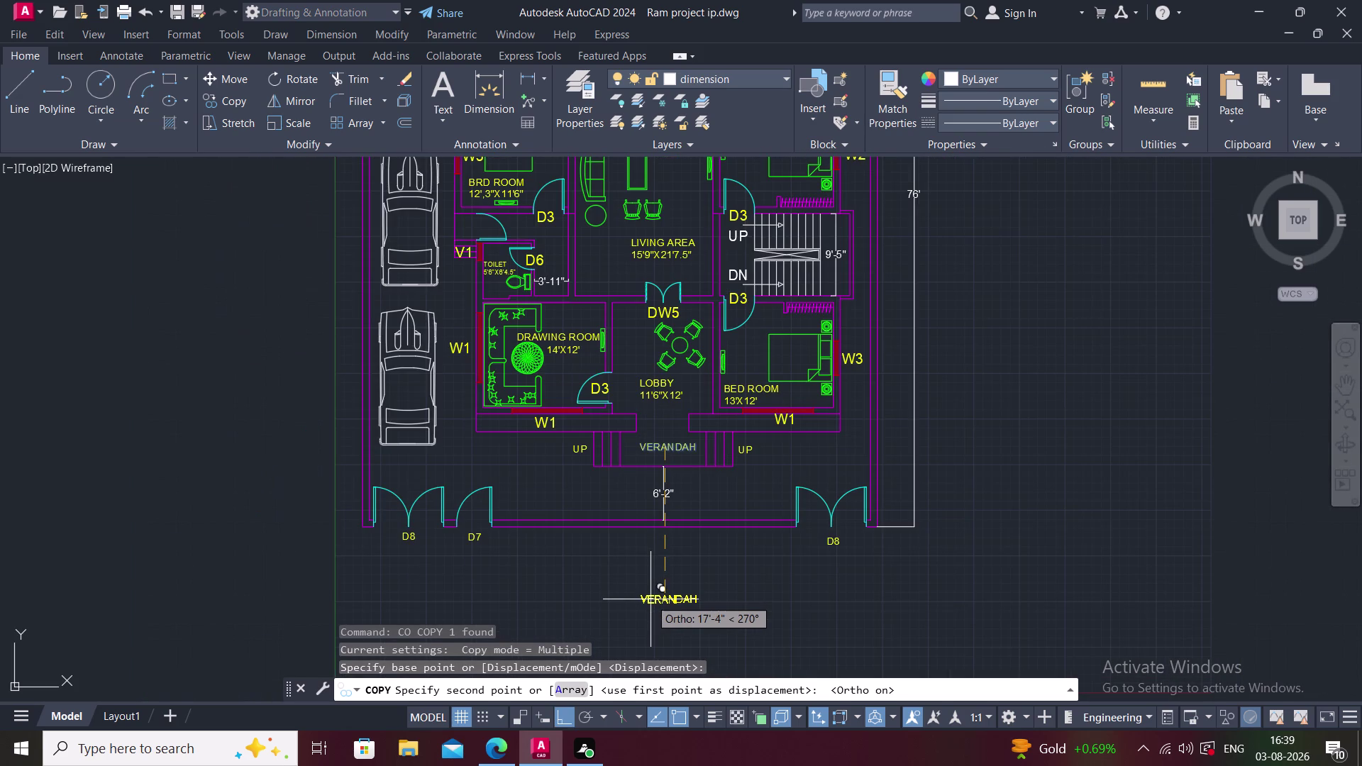
click(650, 590)
key(Escape)
Retype the copied label as 'GROUND FLOOR PLAN'.
double_click(678, 590)
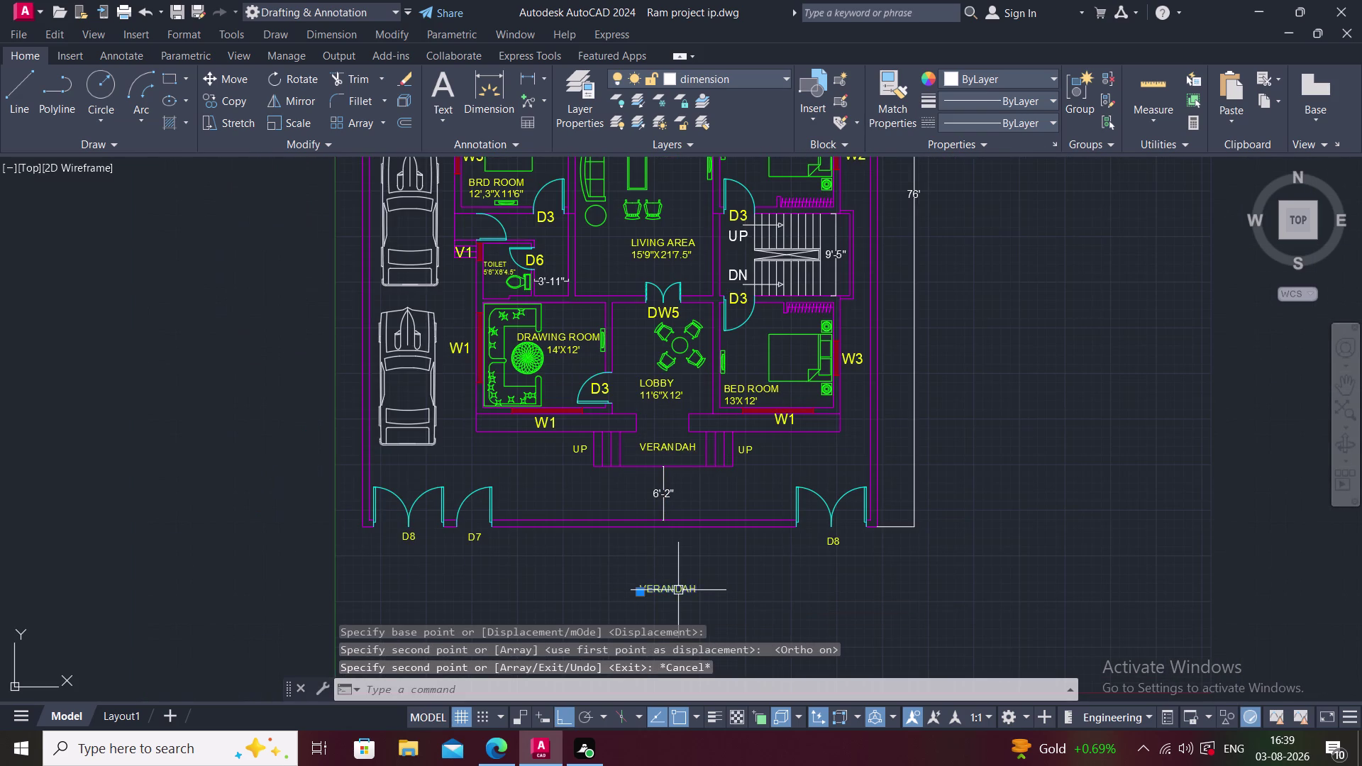
text(GRO)
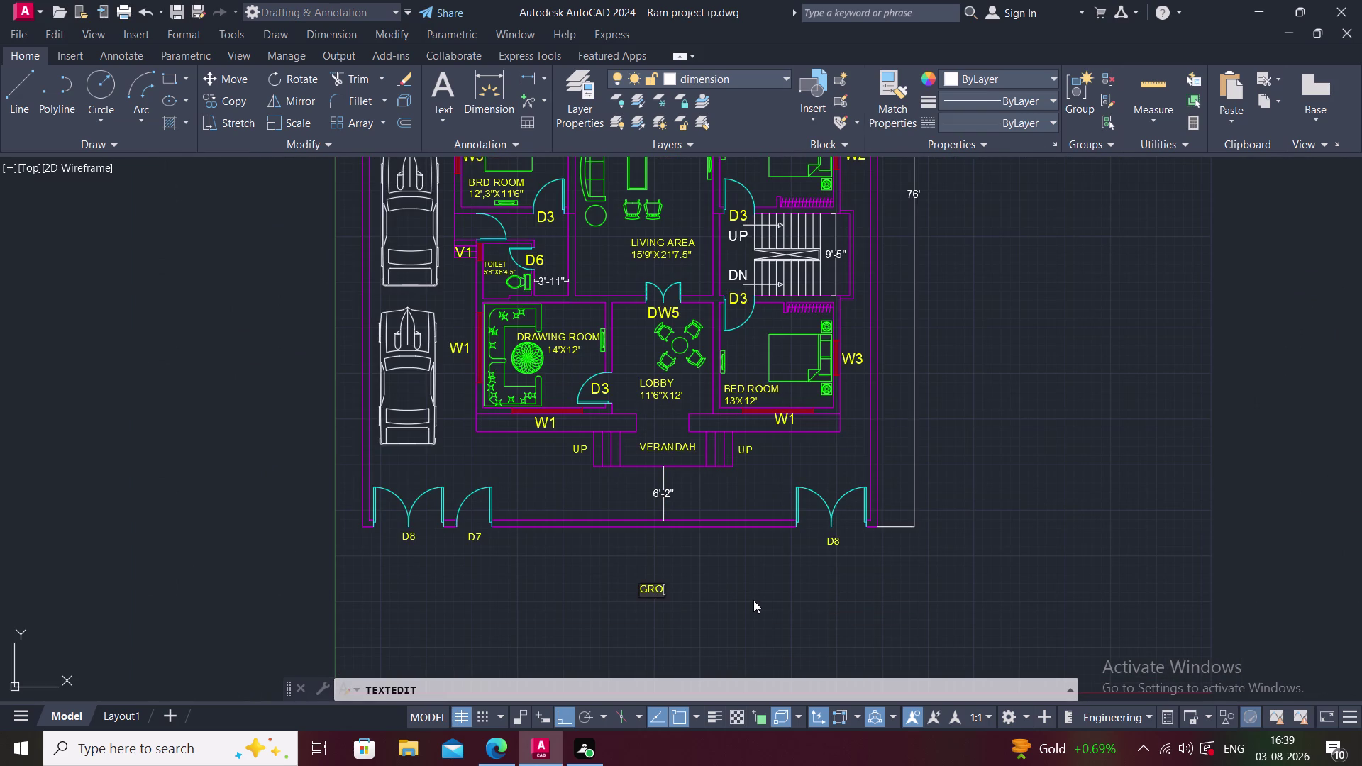
text(UND)
key(space)
text(F)
text(LOO)
text(R)
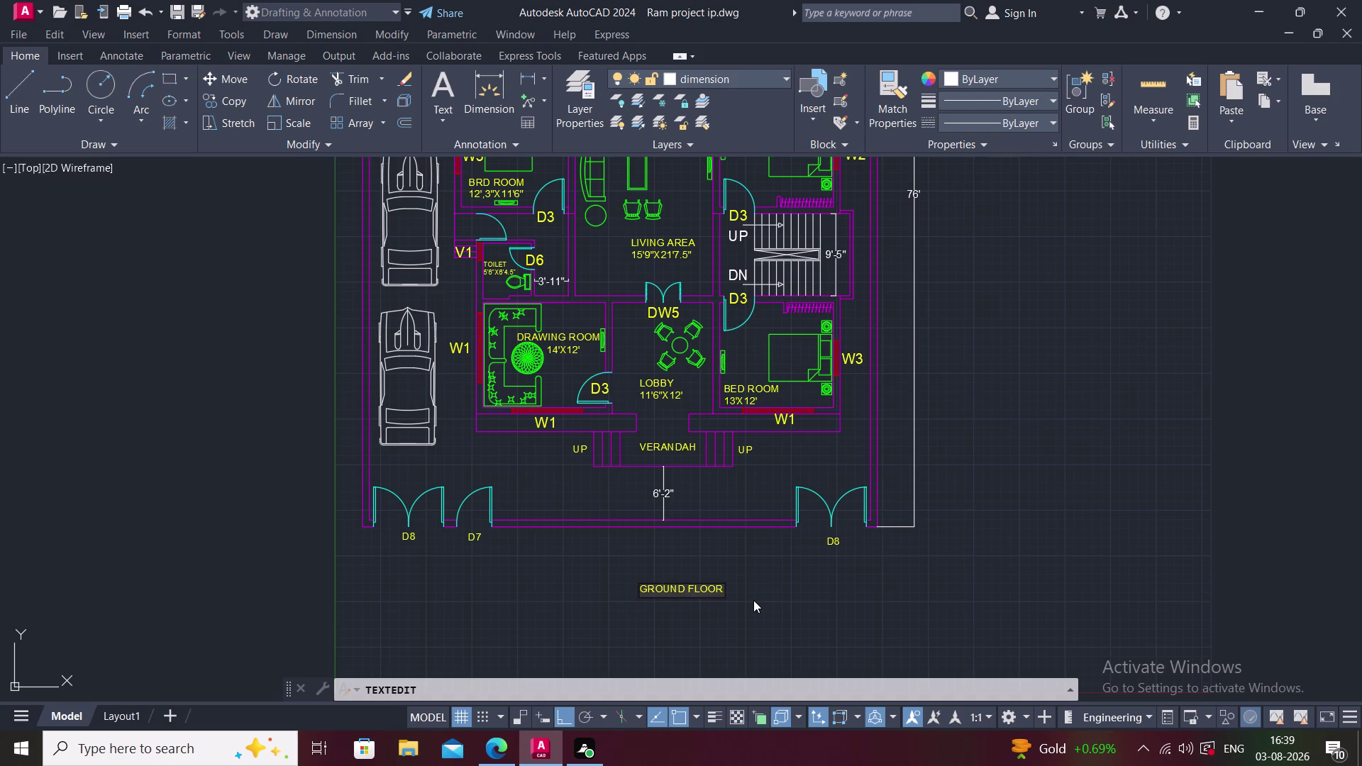
key(space)
text(PL)
key(n)
key(BackSpace)
key(m)
key(BackSpace)
text(A)
text(N)
key(space)
click(826, 615)
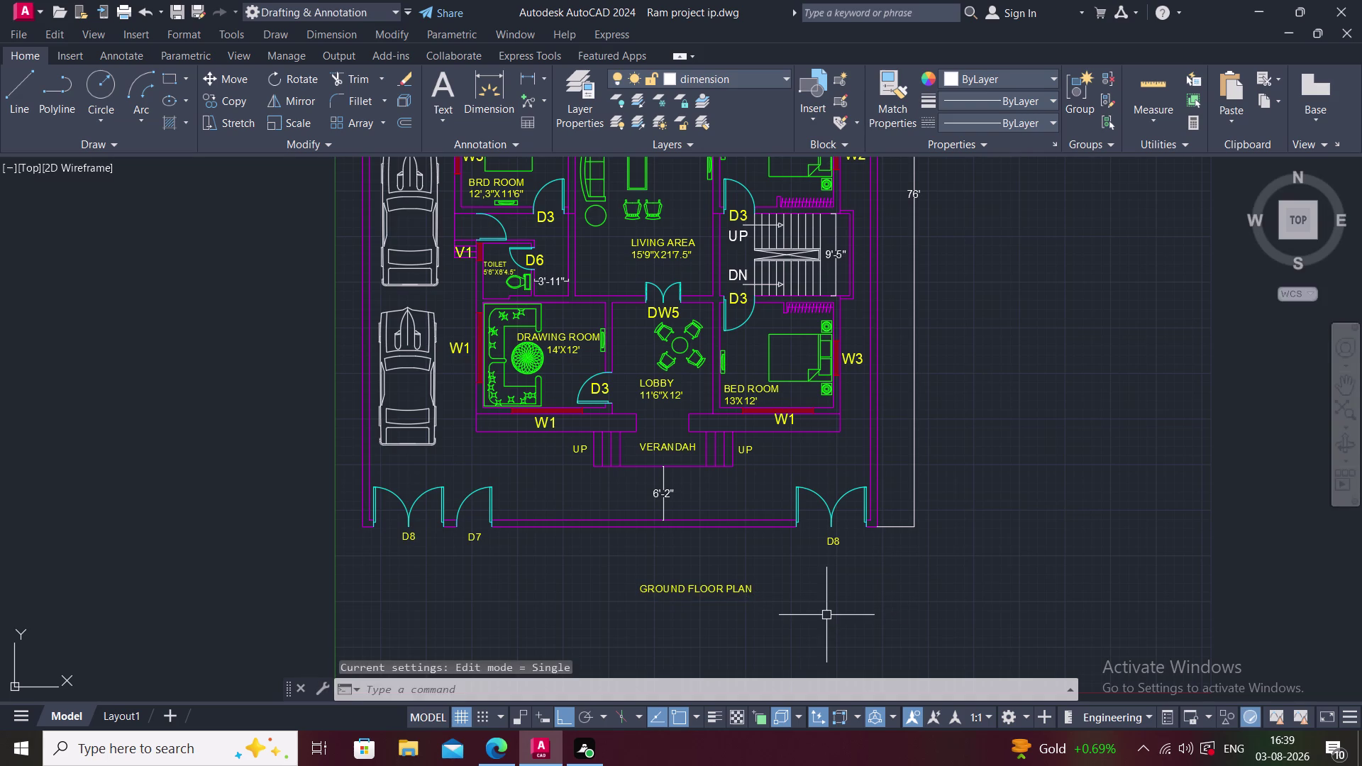
Window-select the GROUND FLOOR PLAN title and enlarge it with SCALE.
click(587, 564)
click(814, 636)
text(S)
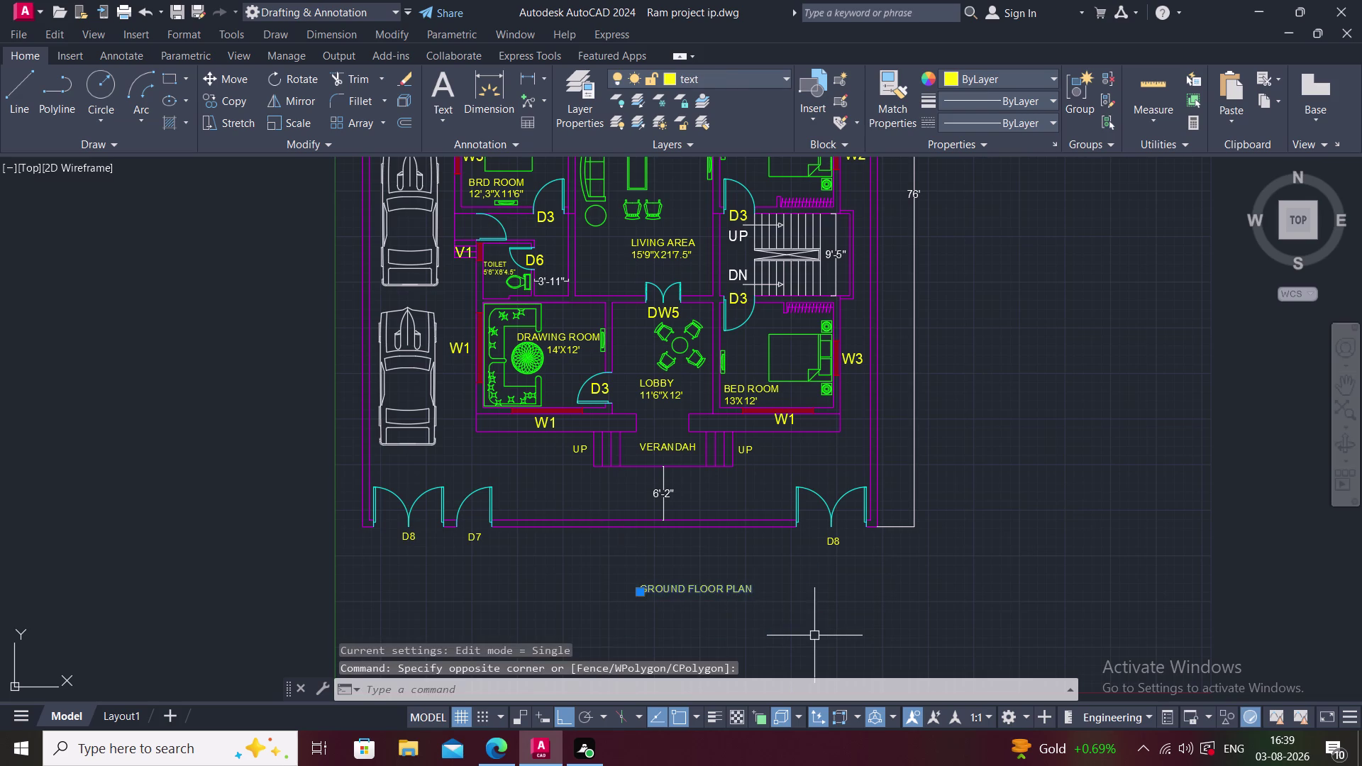
text(C)
key(space)
click(670, 587)
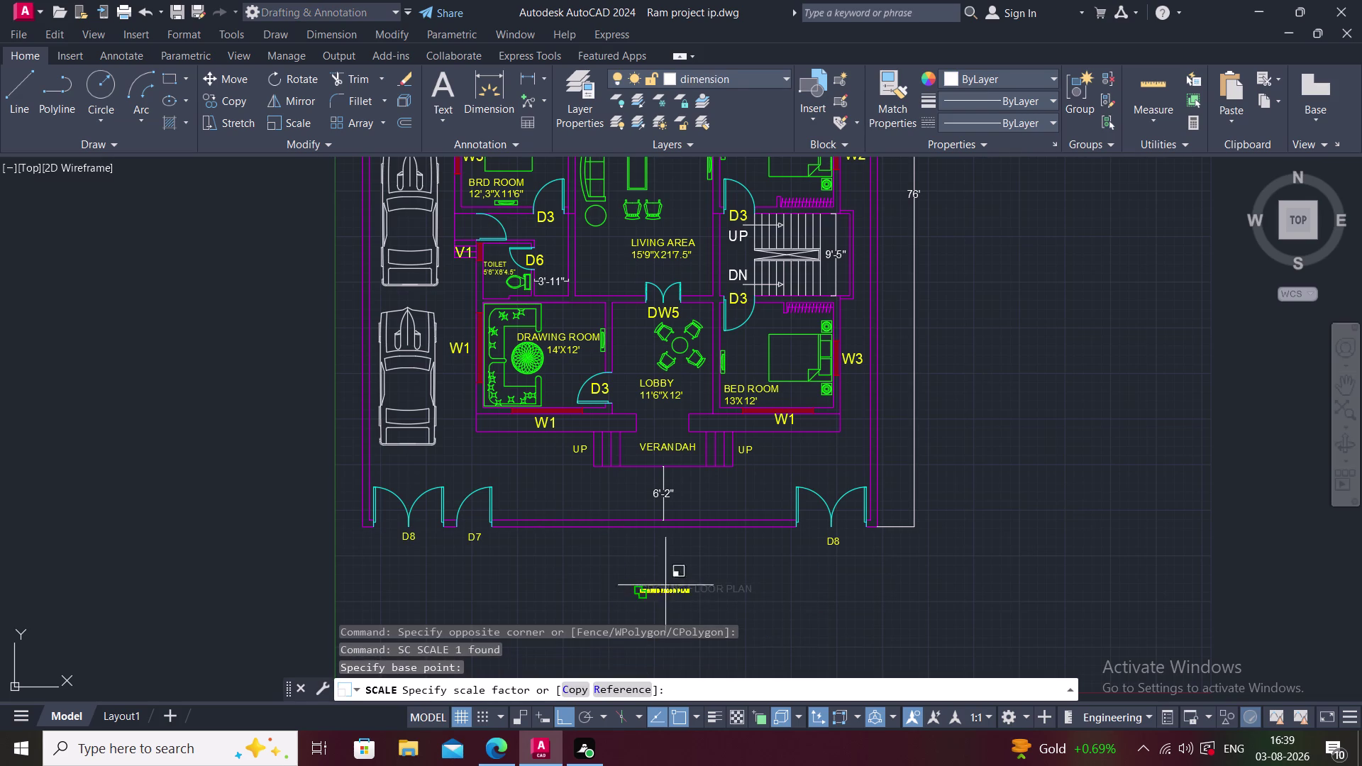
click(501, 590)
key(Escape)
Move the enlarged title left so it sits centred beneath the plan.
click(741, 588)
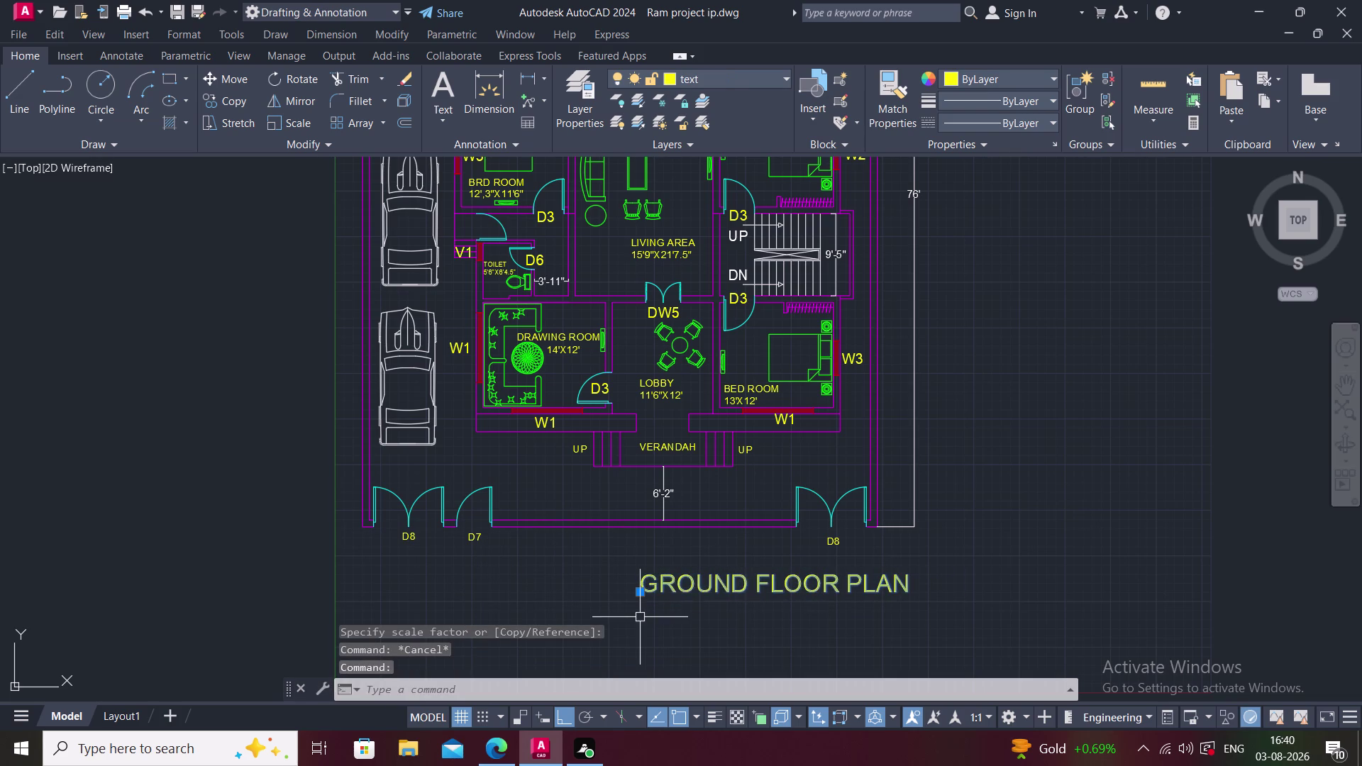
text(M)
key(space)
click(727, 581)
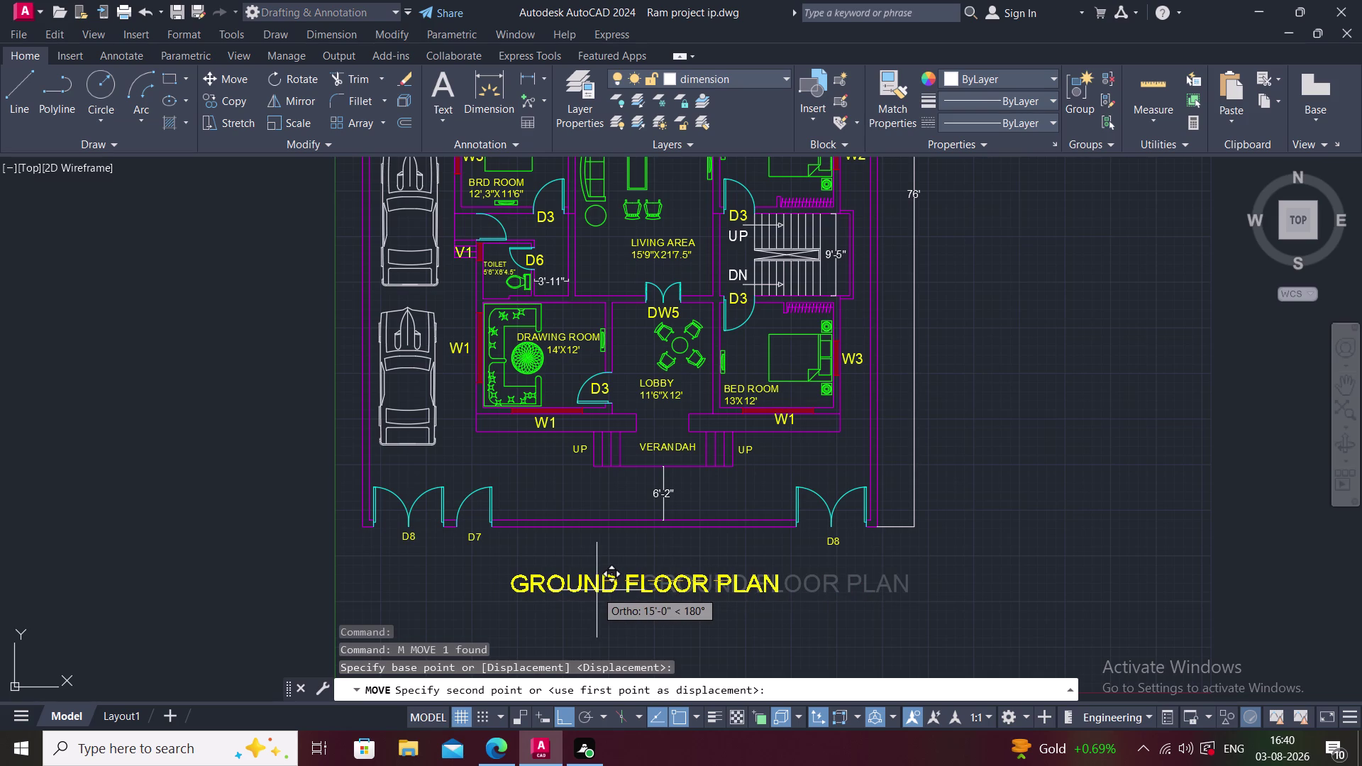
click(596, 590)
scroll(down, 3)
middle_drag(718, 579, 746, 571)
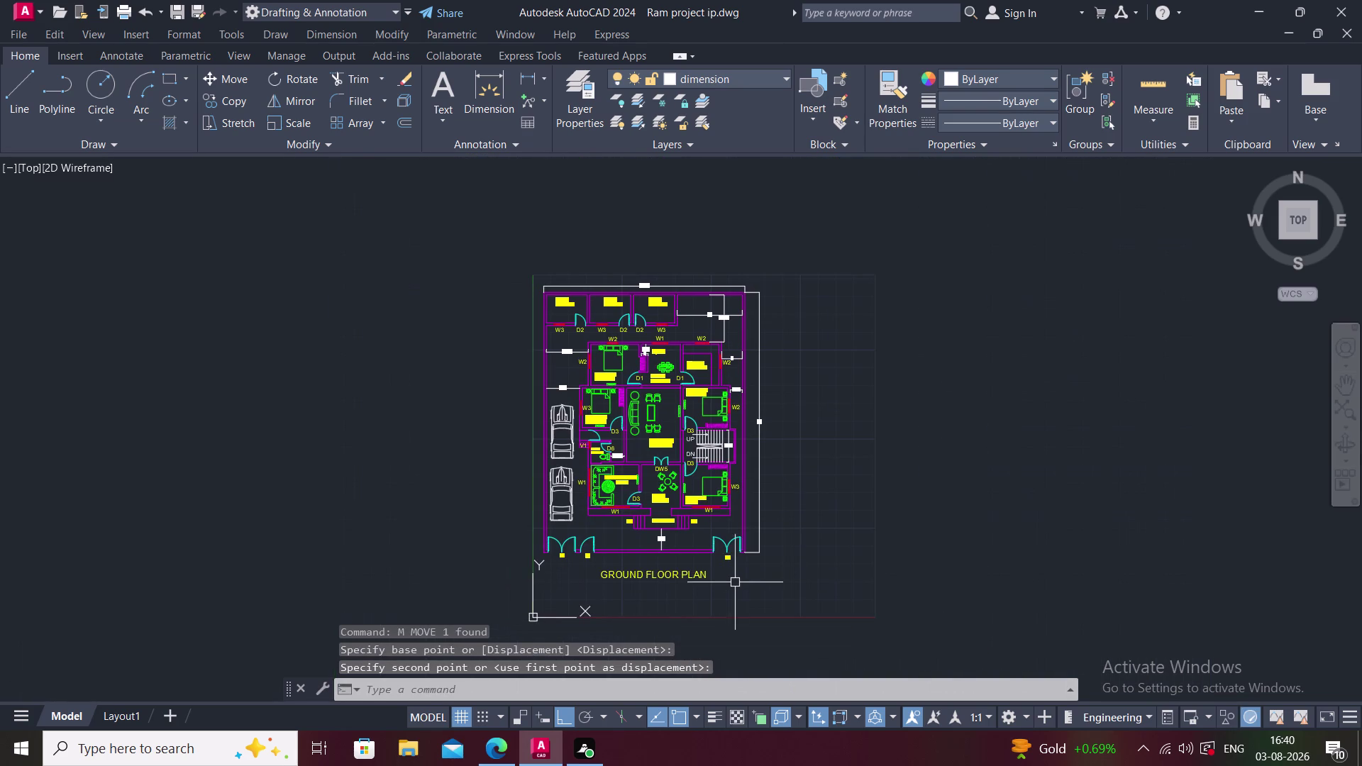
key(Escape)
scroll(up, 3)
middle_drag(638, 606, 591, 638)
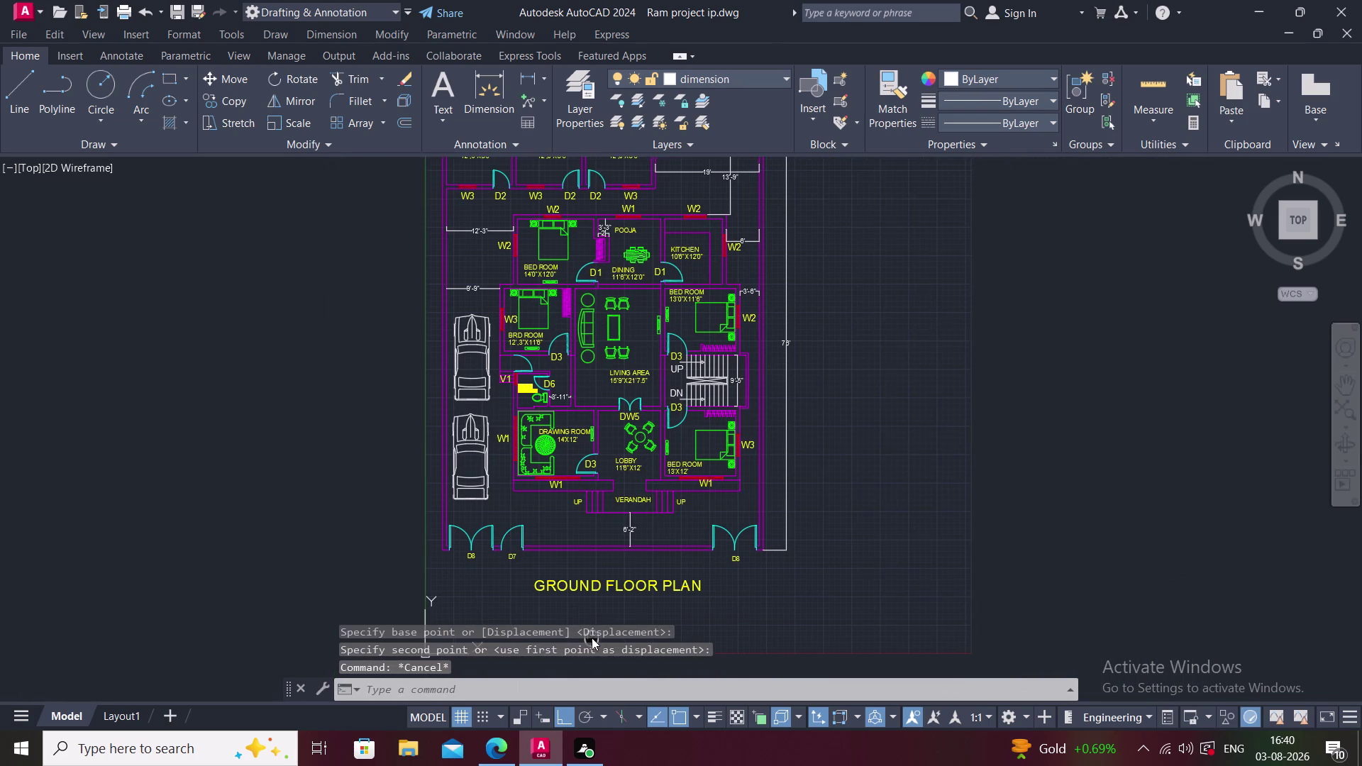
middle_click(637, 509)
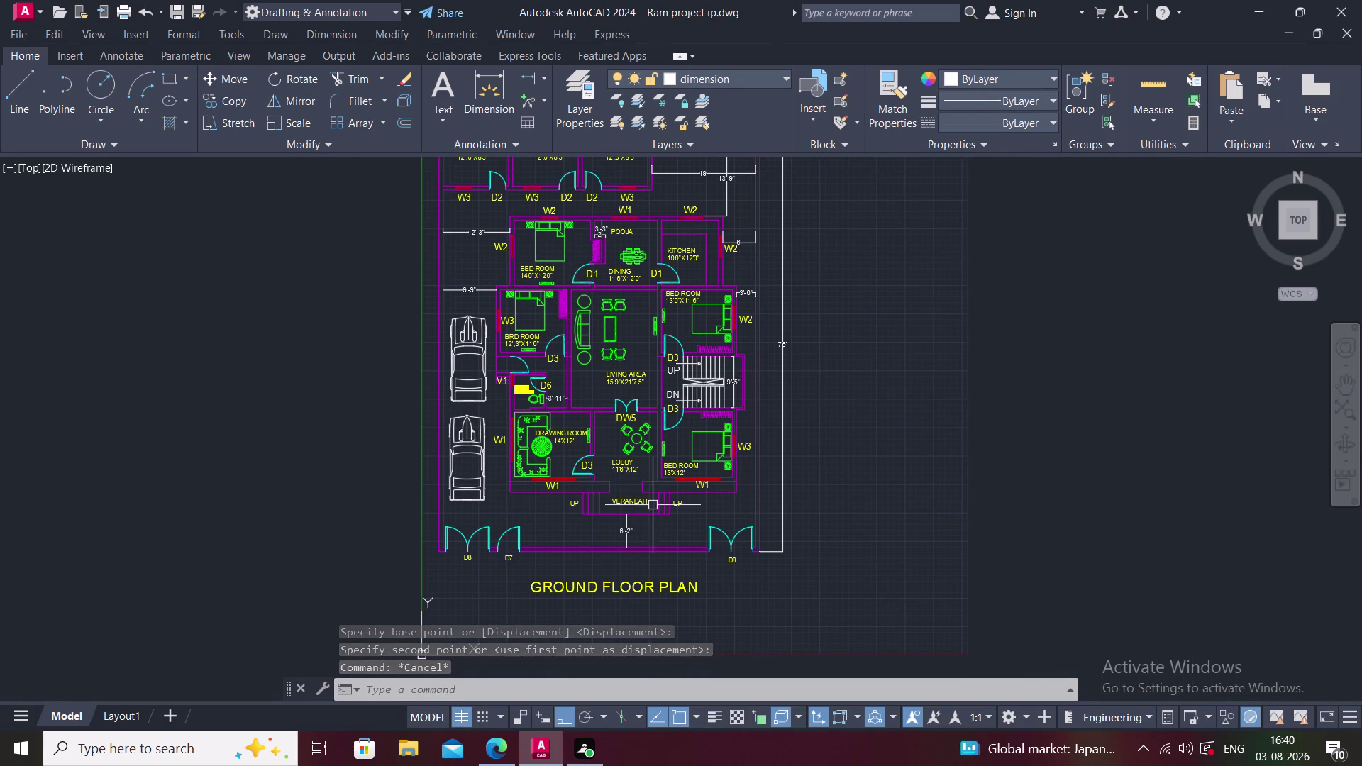
middle_drag(653, 571, 660, 529)
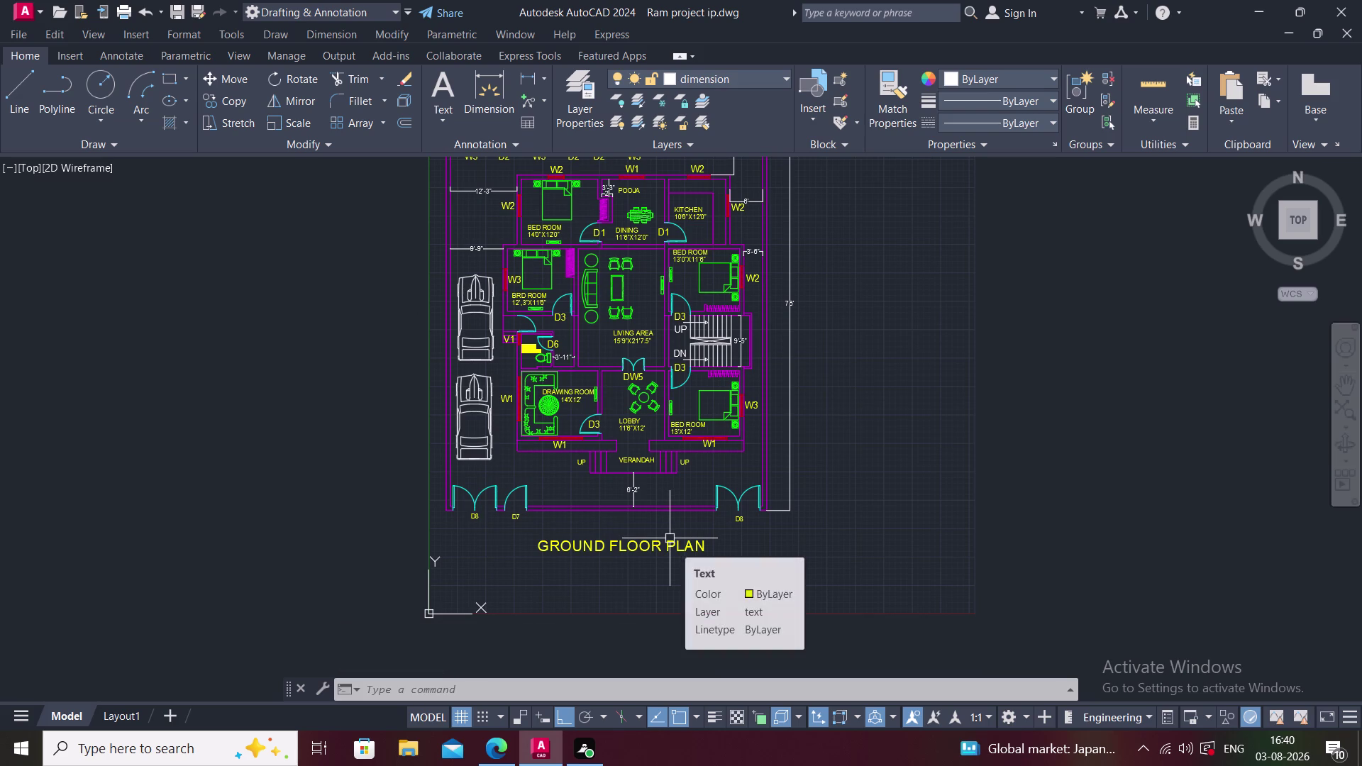
Zoom to the whole drawing, then open and dismiss the visual styles list.
scroll(down, 3)
middle_click(667, 570)
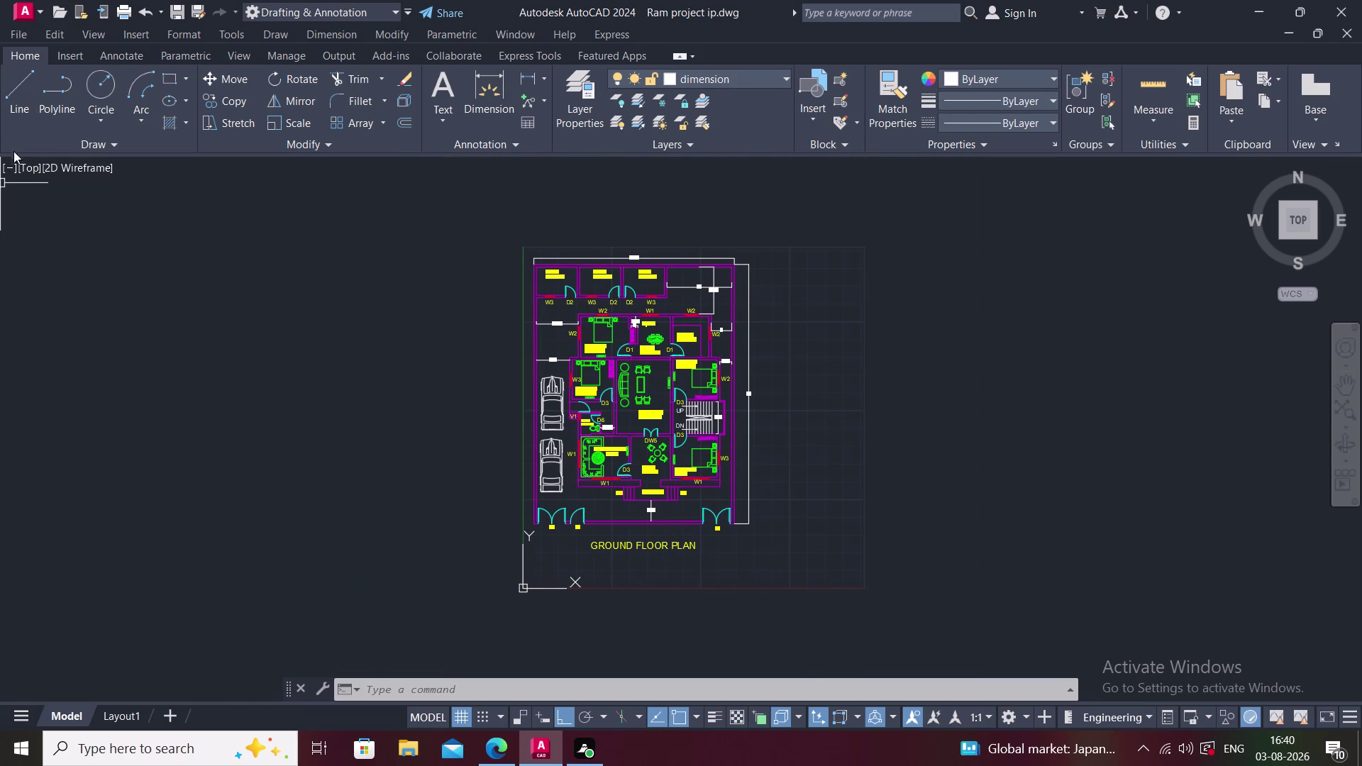
click(99, 161)
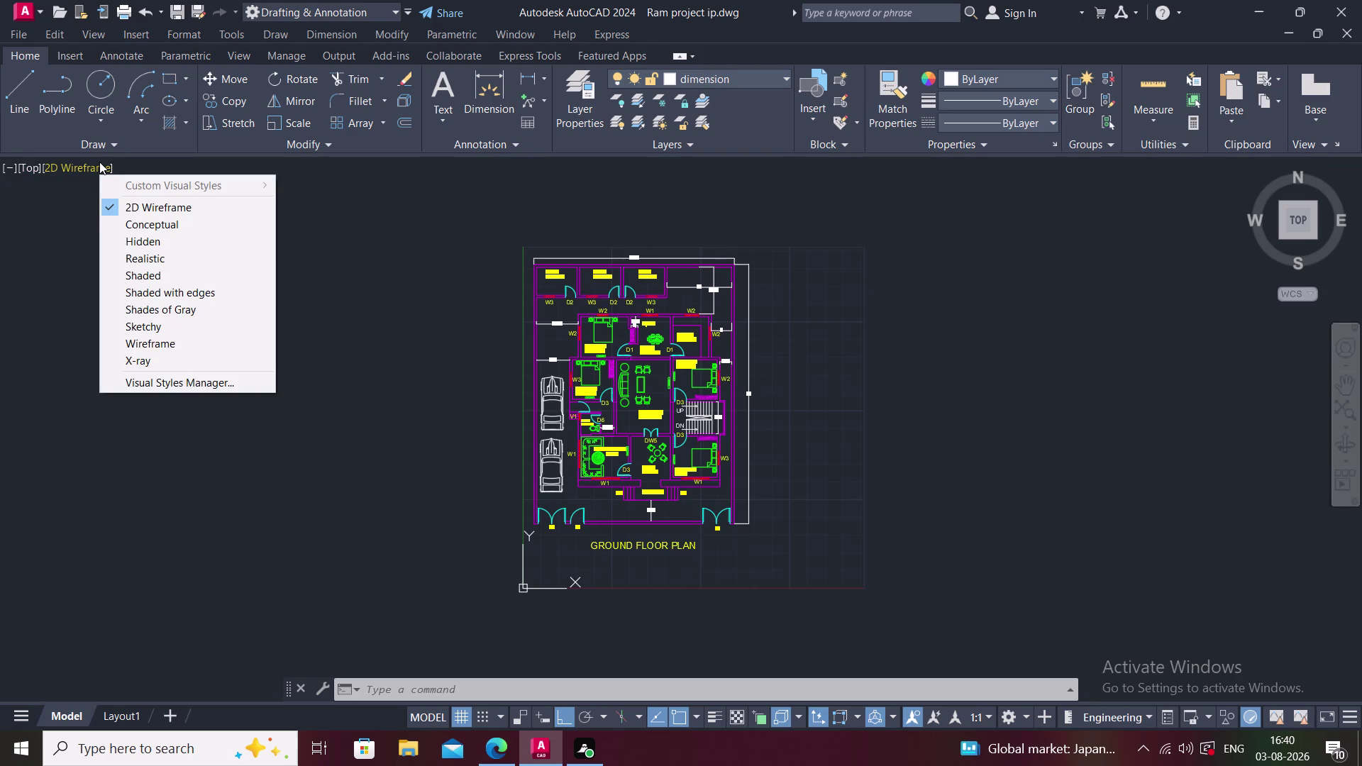
click(100, 161)
click(24, 169)
click(25, 169)
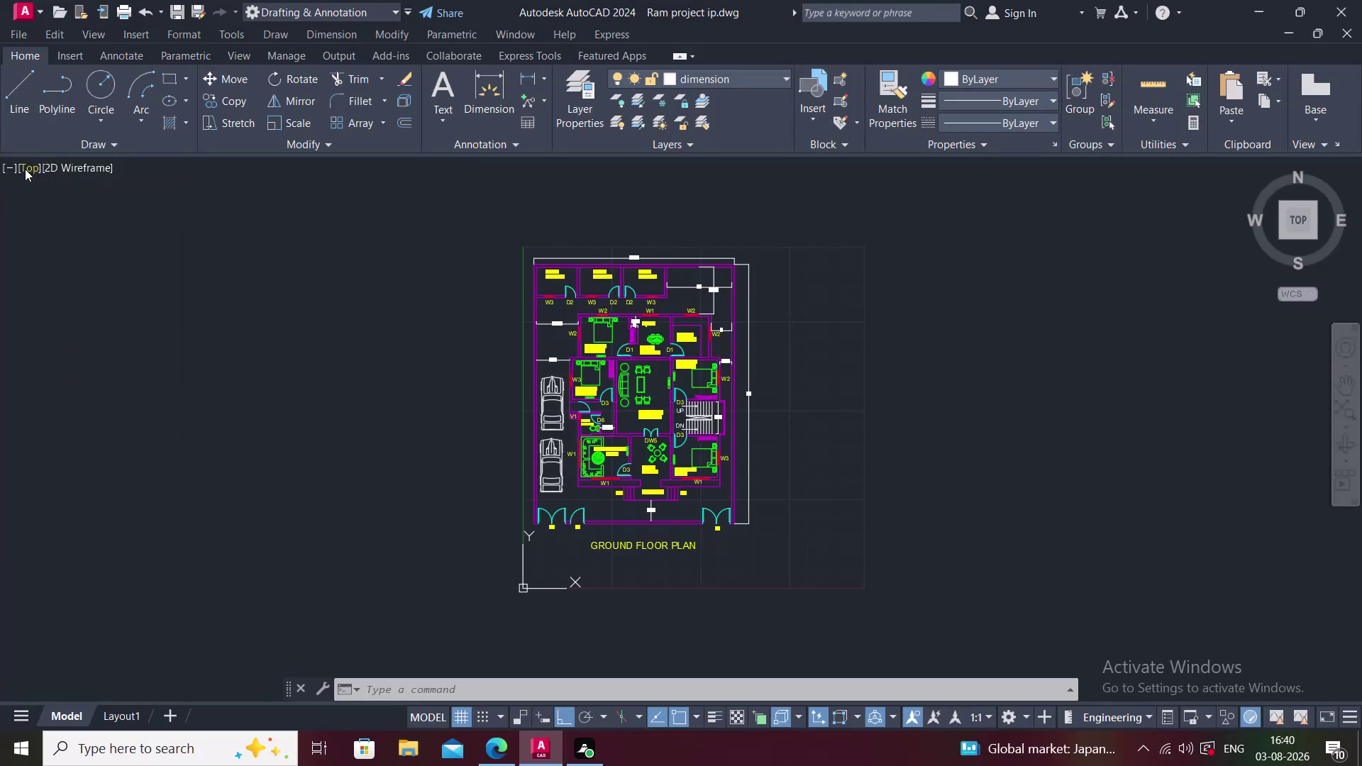
click(24, 169)
click(24, 168)
click(25, 169)
click(209, 189)
click(233, 187)
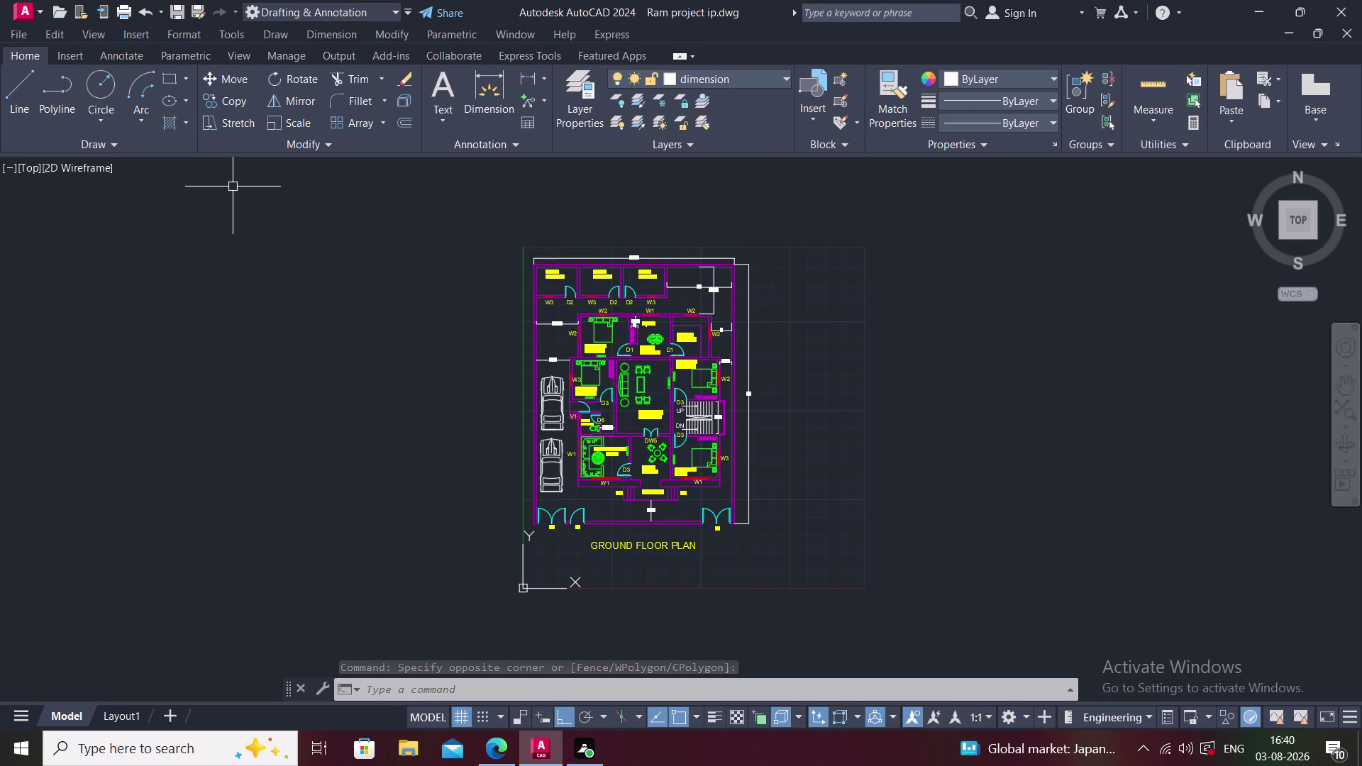
Cancel a new-drawing attempt and switch to the Layout1 sheet.
key(ctrl+n)
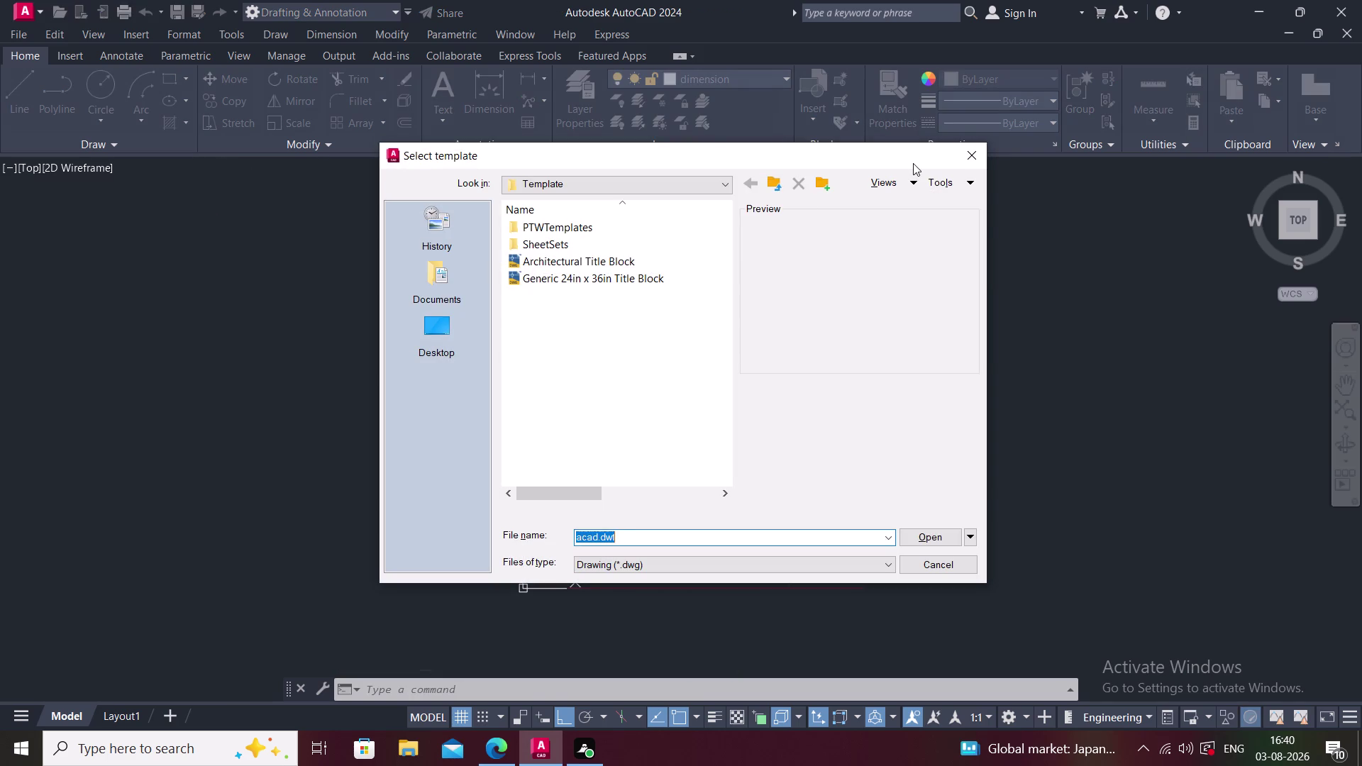
click(973, 148)
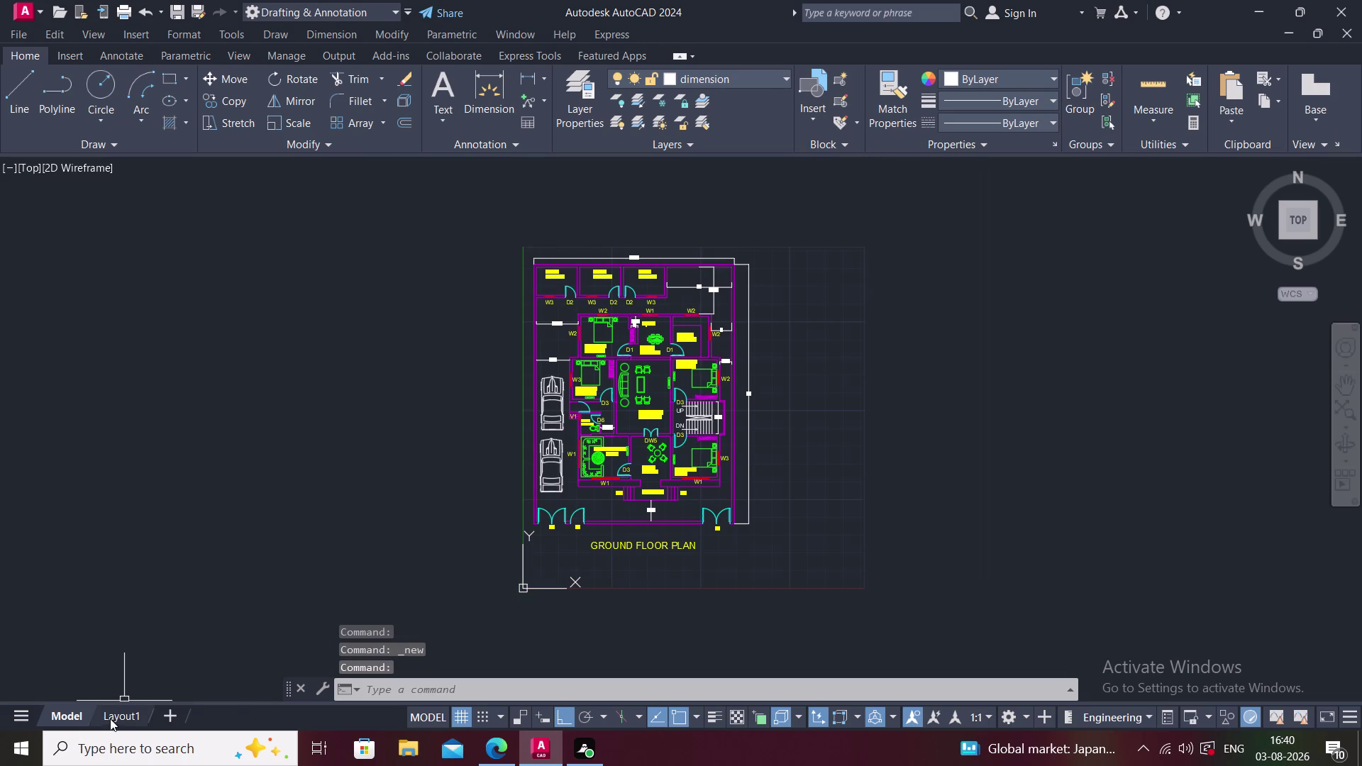
click(110, 717)
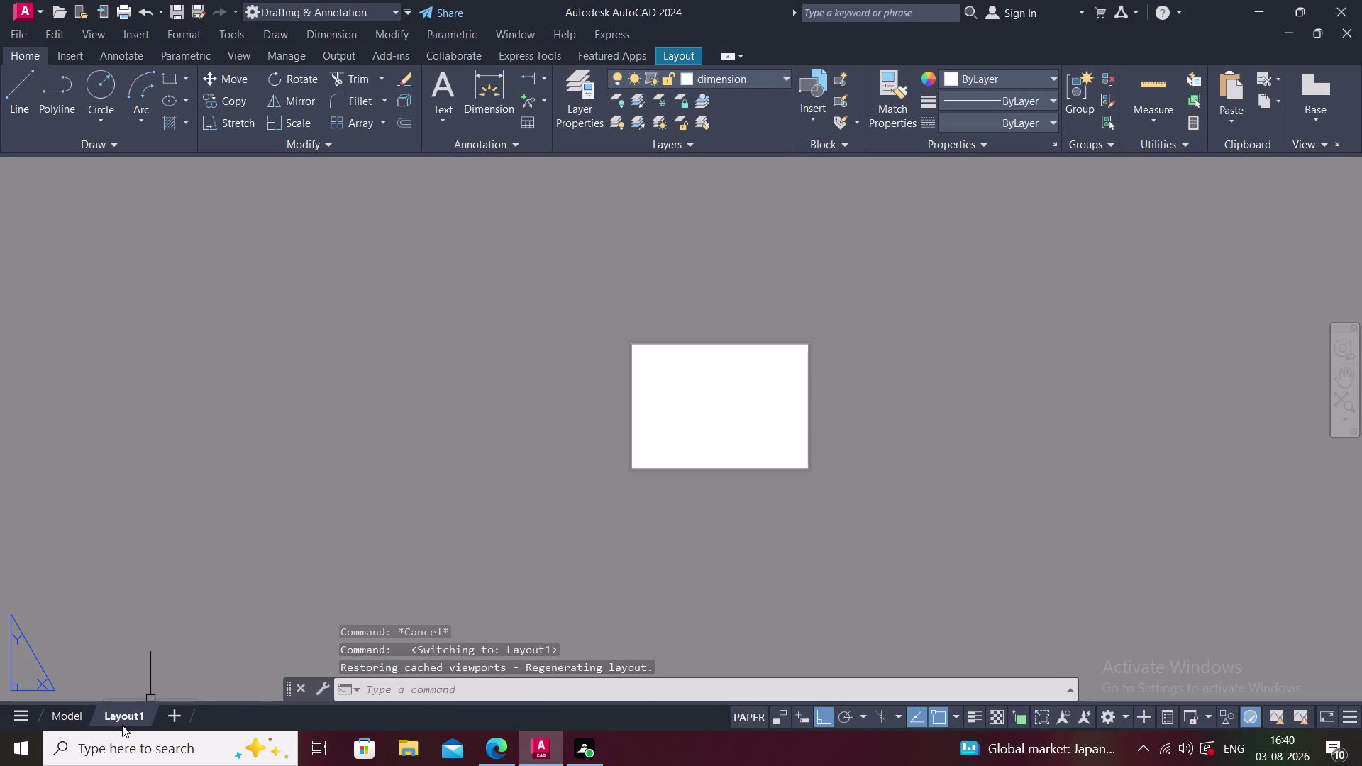
Give Layout1's page setup ISO full bleed A3 paper, confirm, and close the Page Setup Manager.
right_click(122, 717)
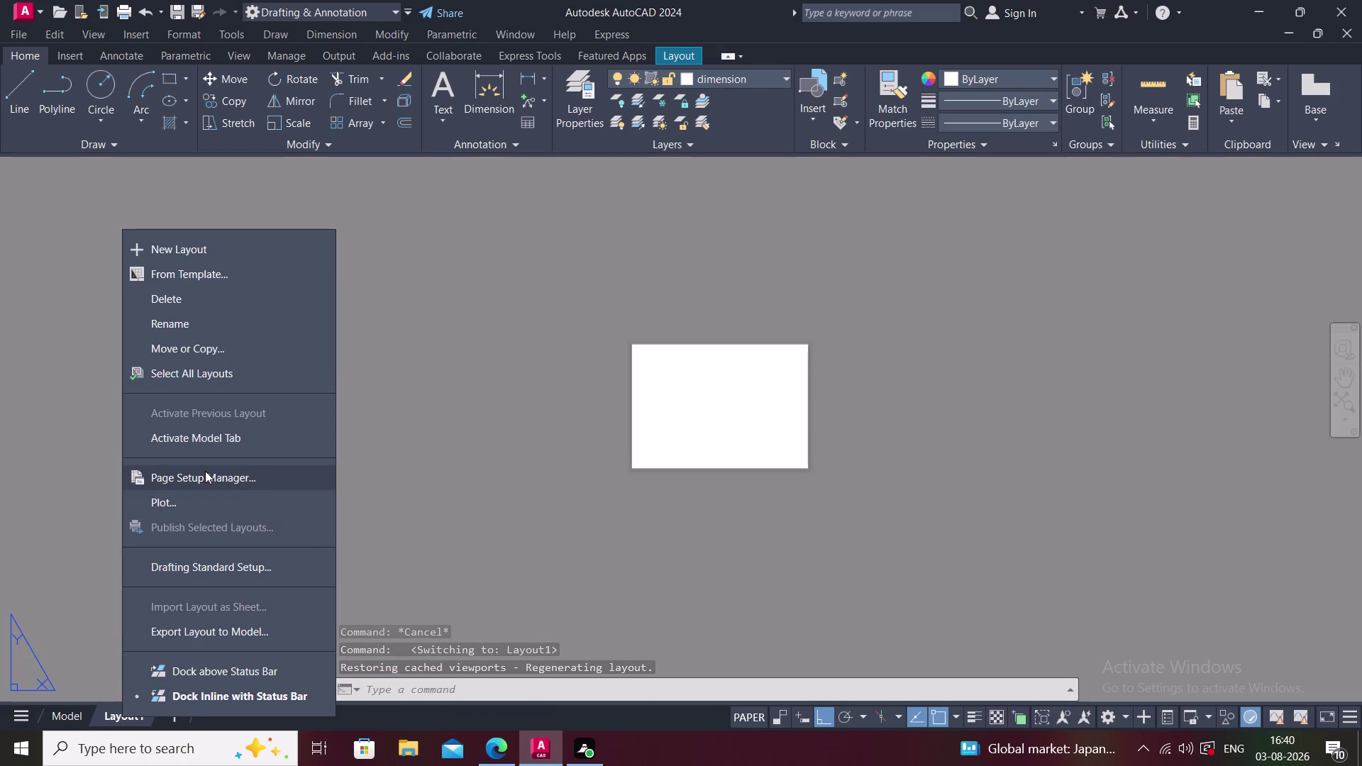
click(205, 470)
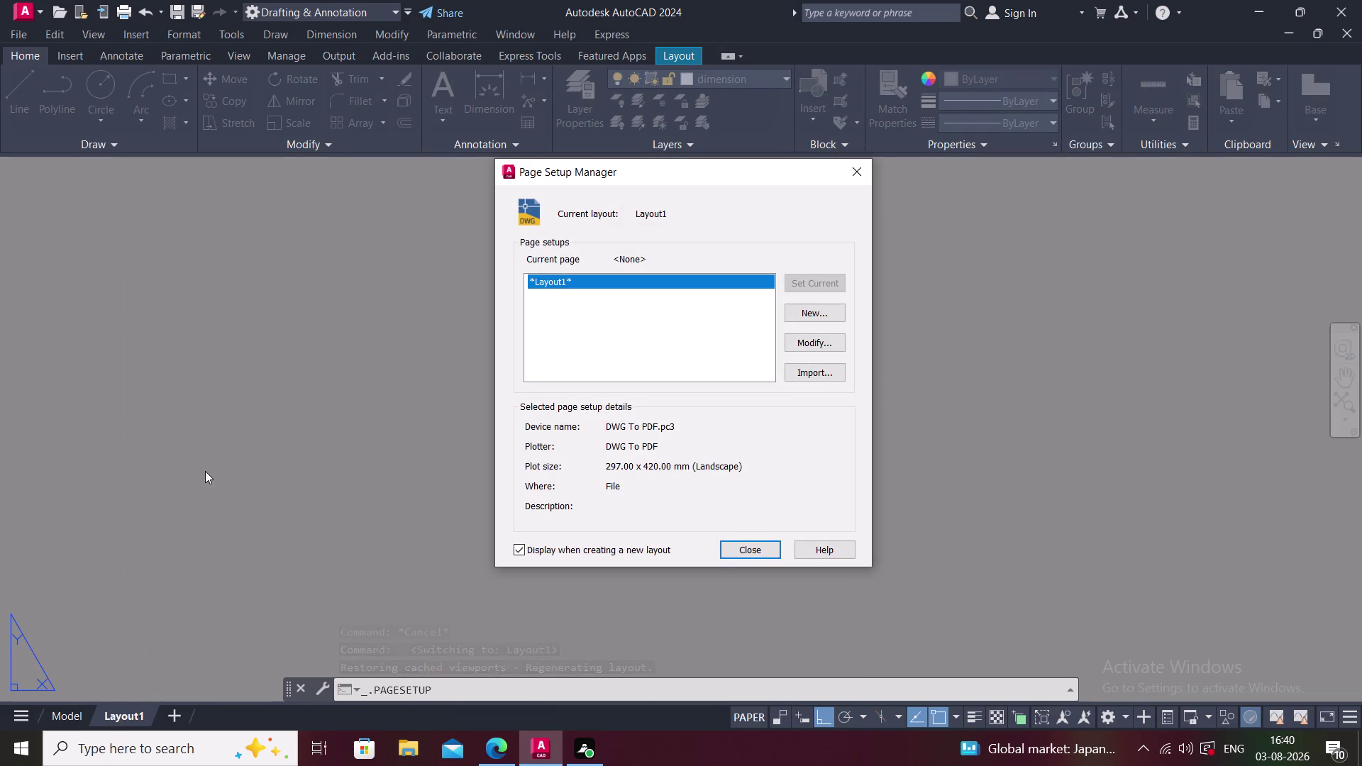
click(813, 339)
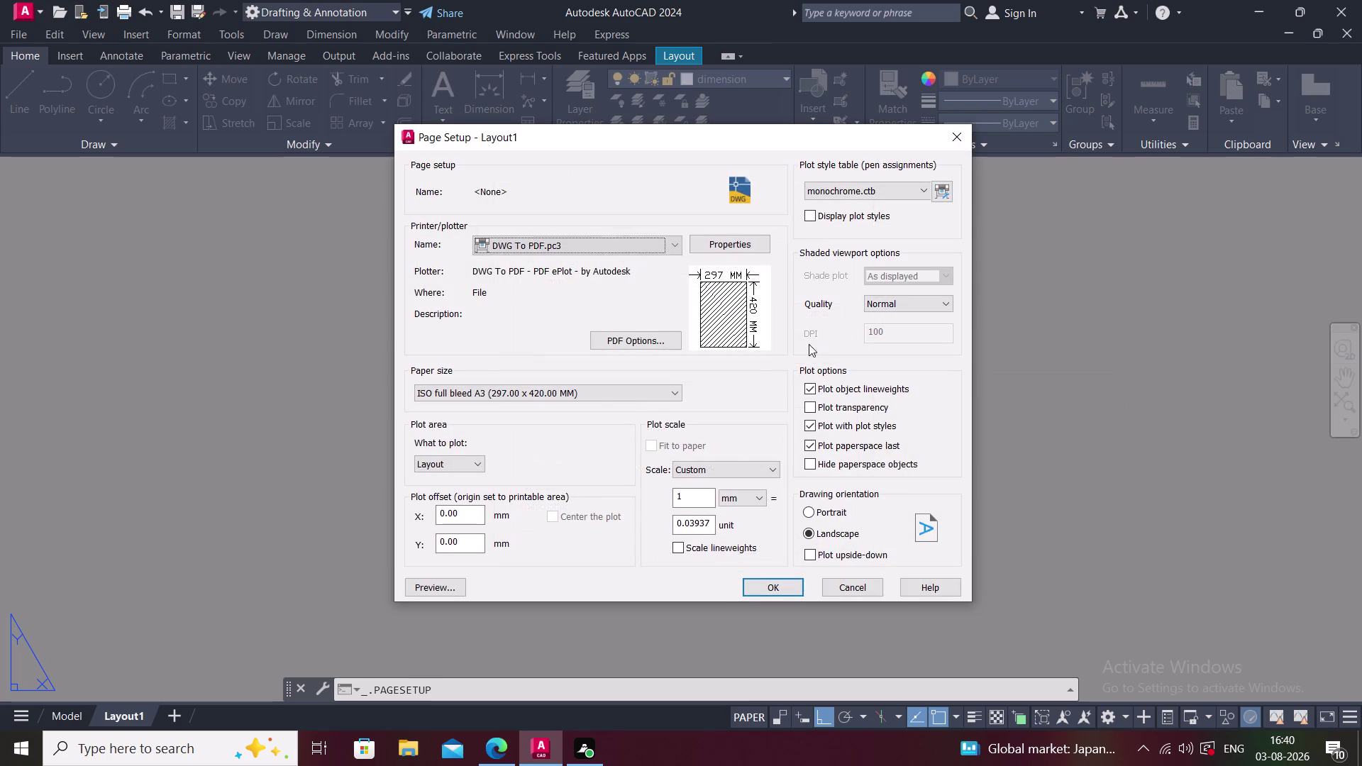
click(665, 397)
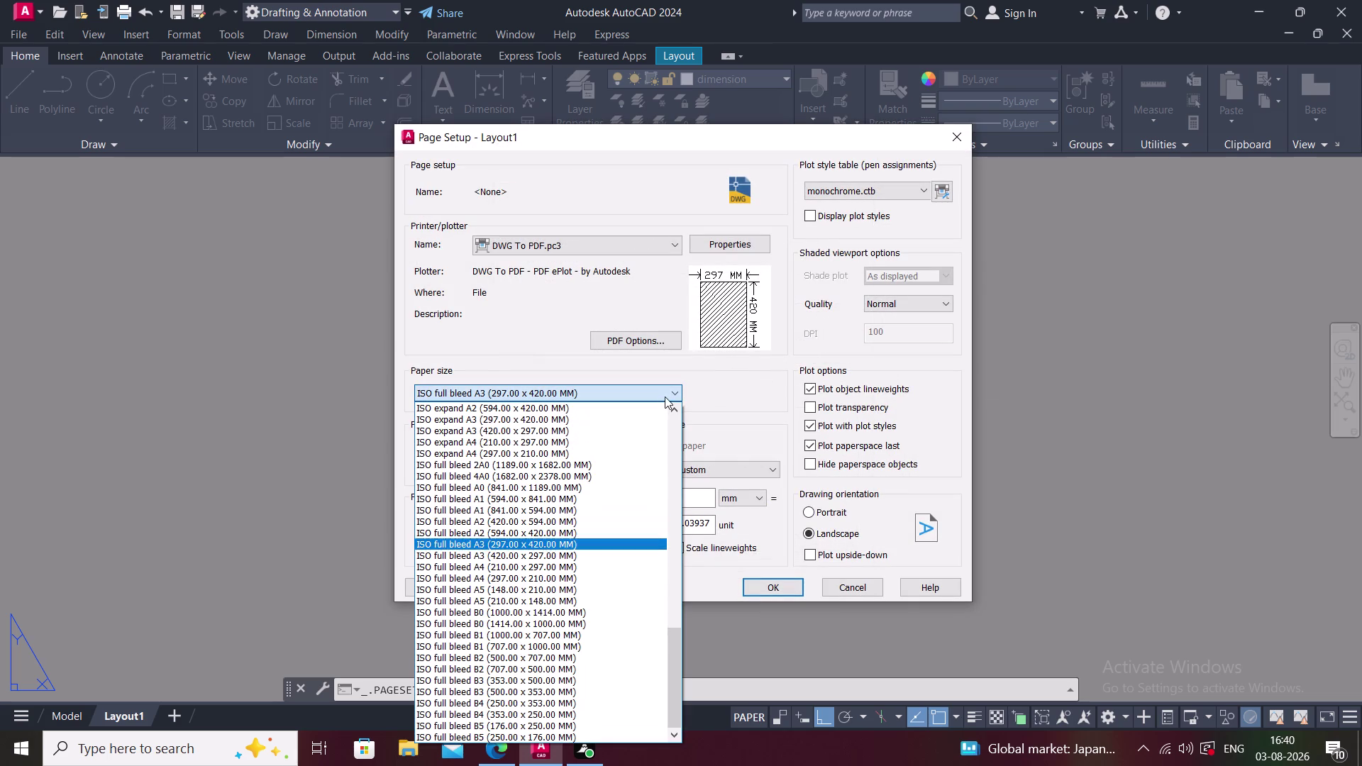
click(569, 545)
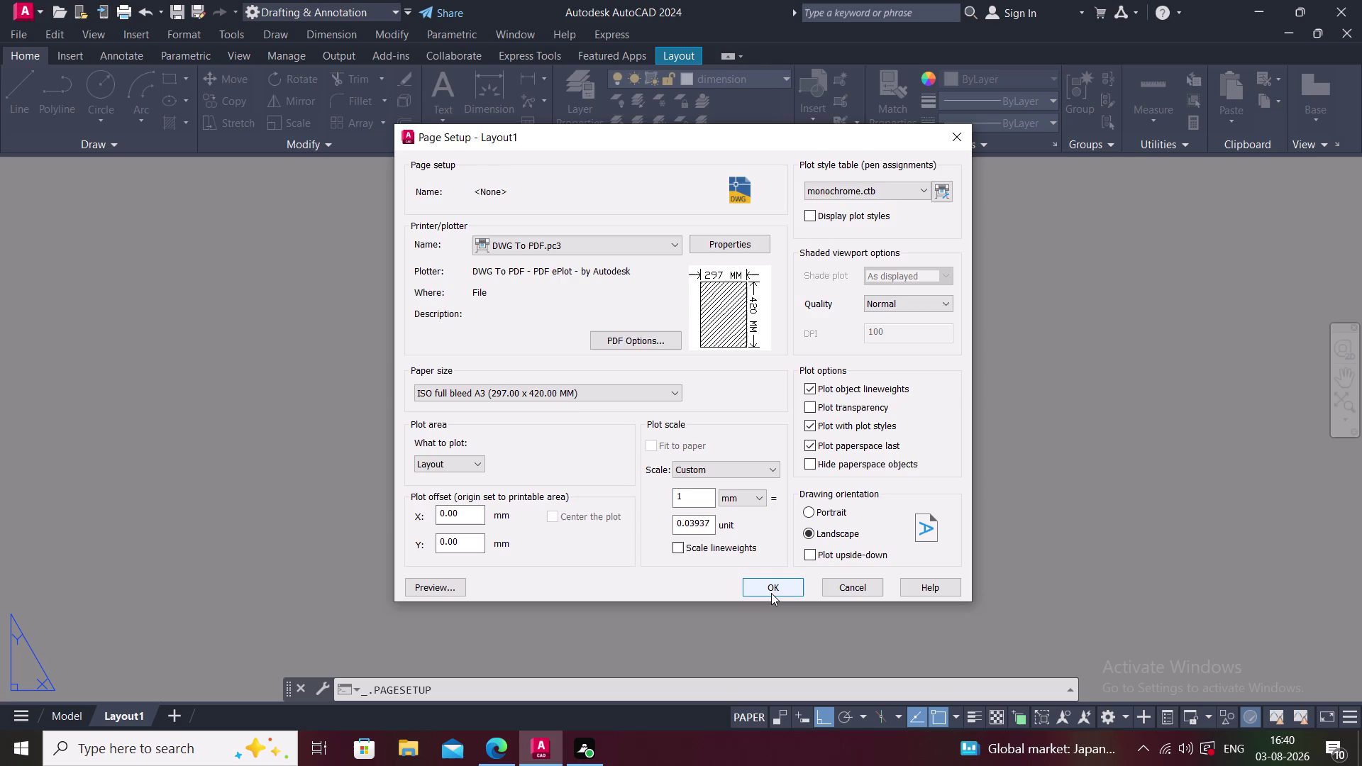
click(771, 593)
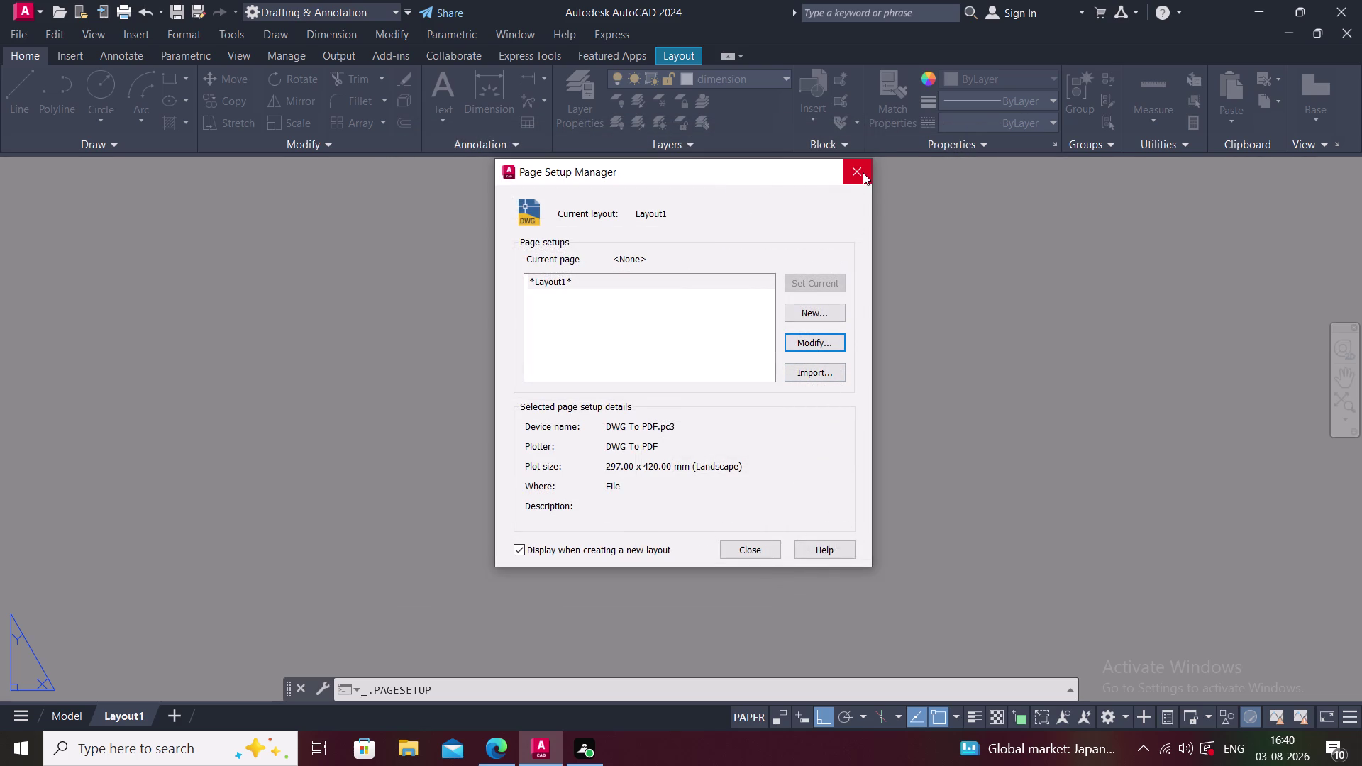
click(862, 173)
middle_drag(806, 388, 738, 393)
scroll(up, 3)
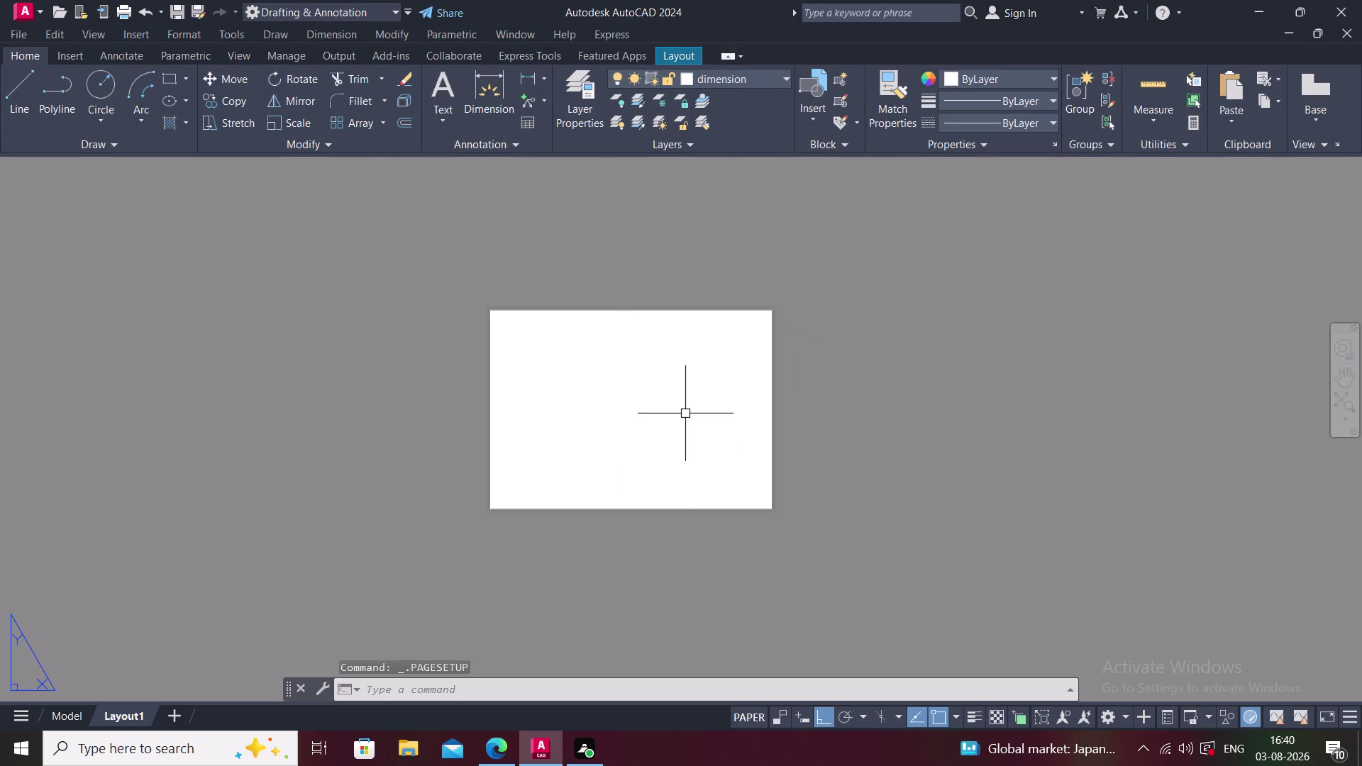
Open the Blocks palette with I and drag a title block into the layout.
key(i)
key(space)
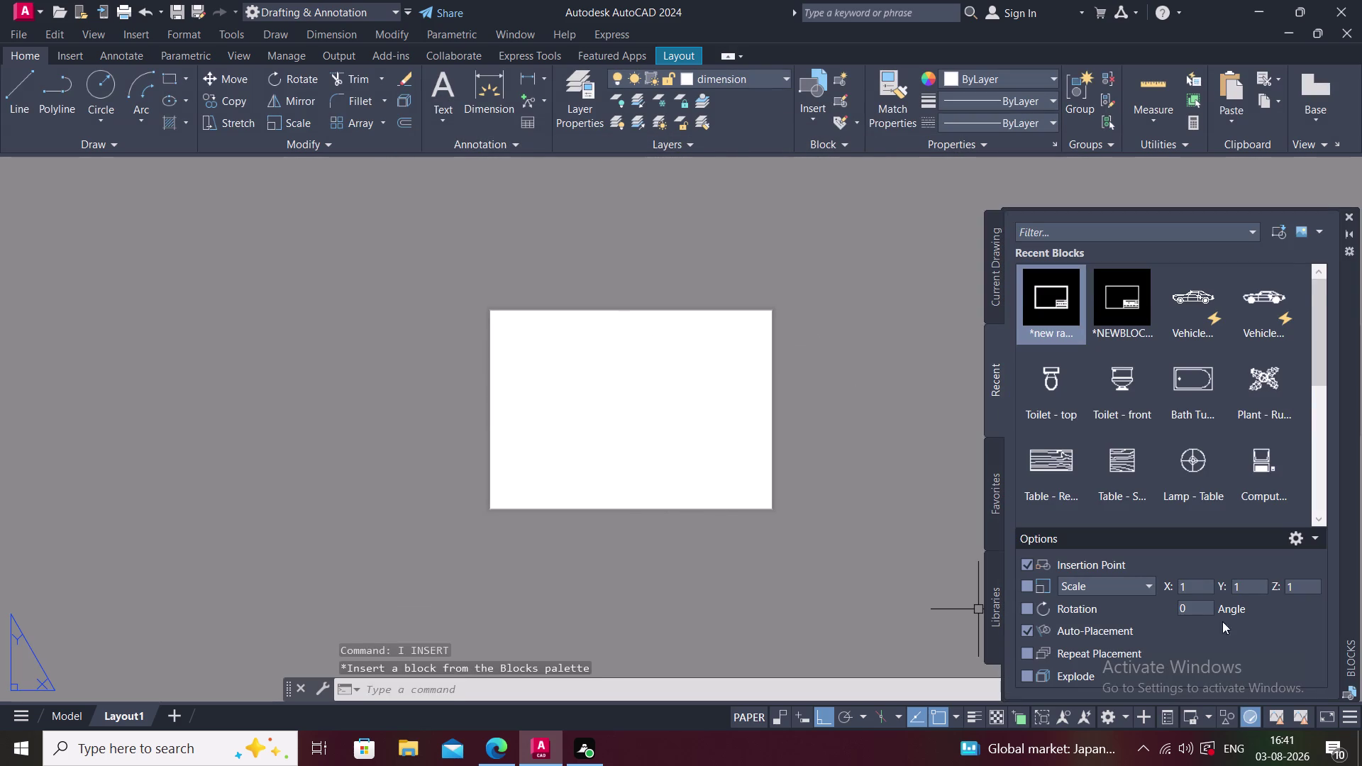
scroll(down, 3)
scroll(up, 3)
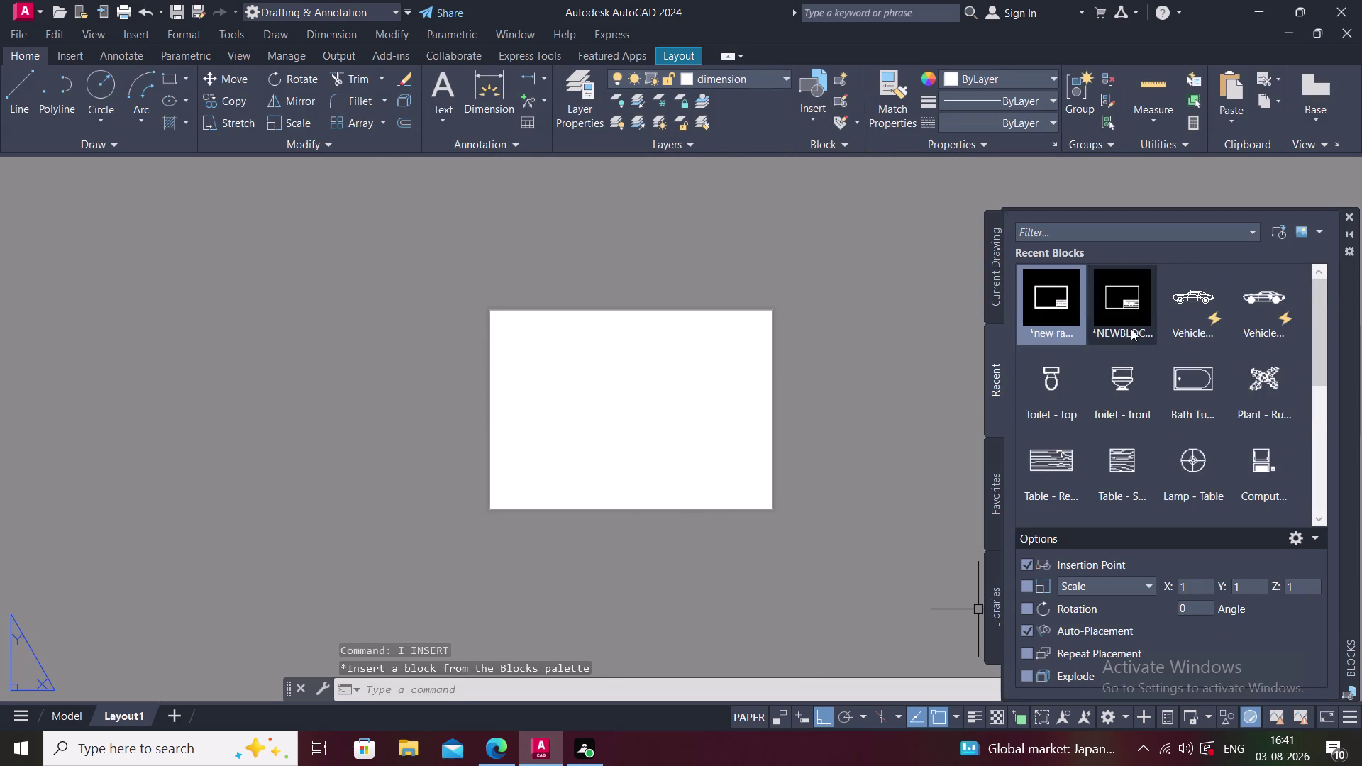
drag(1131, 325, 649, 458)
drag(720, 462, 751, 466)
scroll(down, 3)
key(Escape)
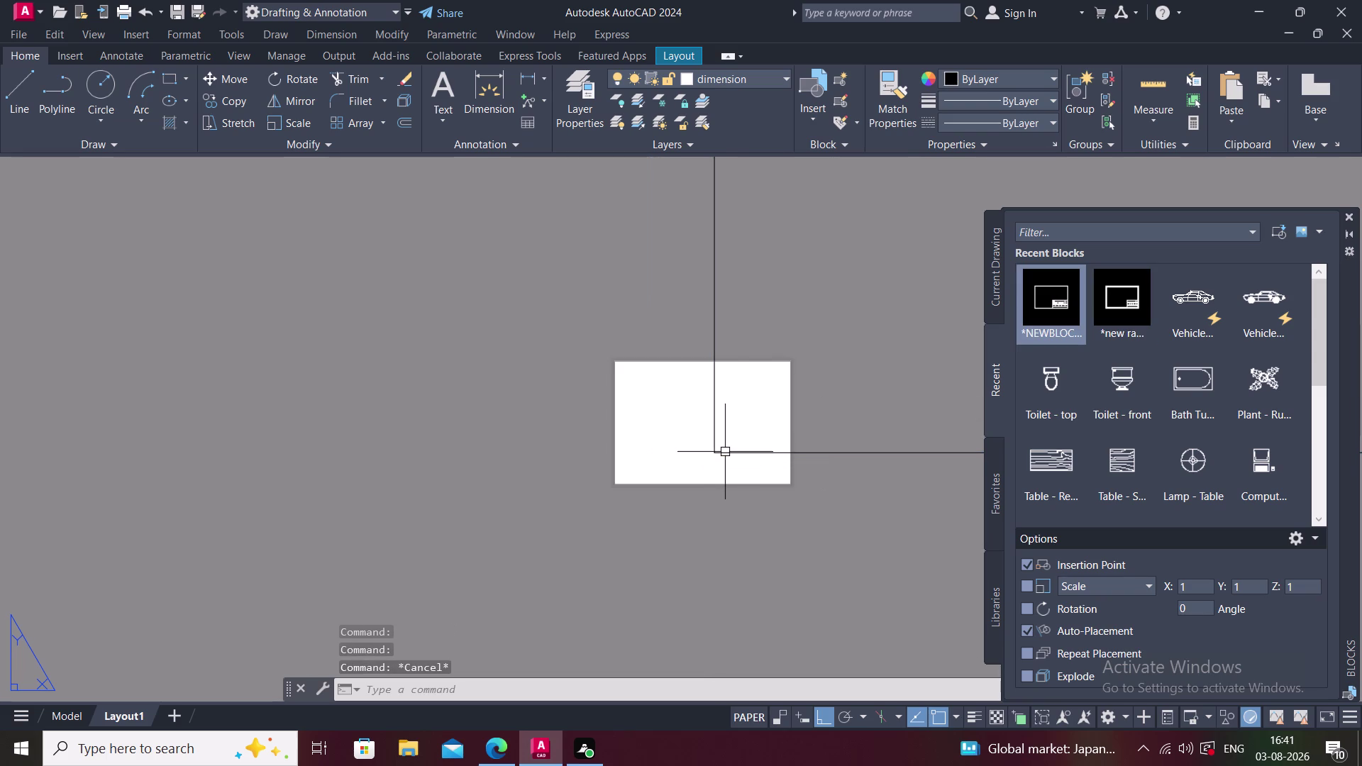
Stretch the title block's corner toward point 0',0', then cancel the stretch.
click(715, 453)
drag(715, 453, 608, 481)
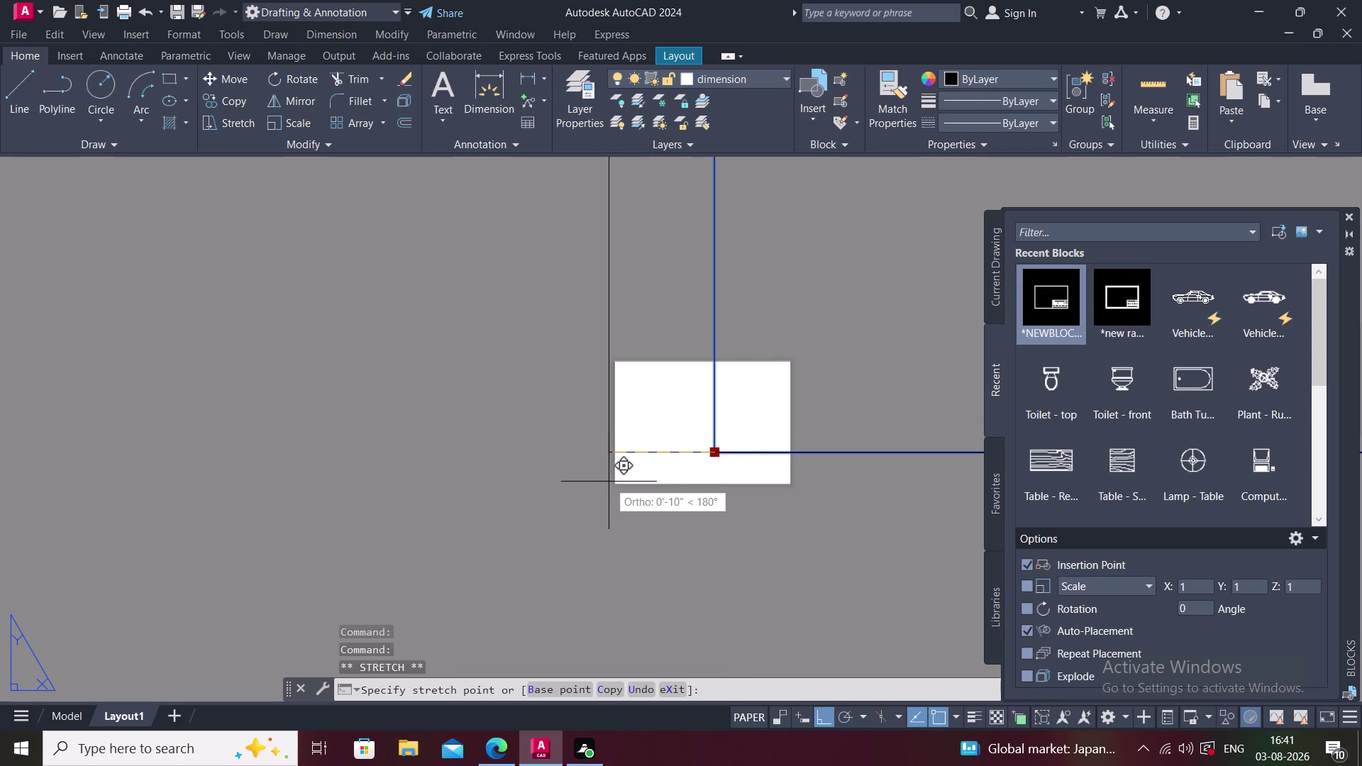
drag(608, 482, 611, 485)
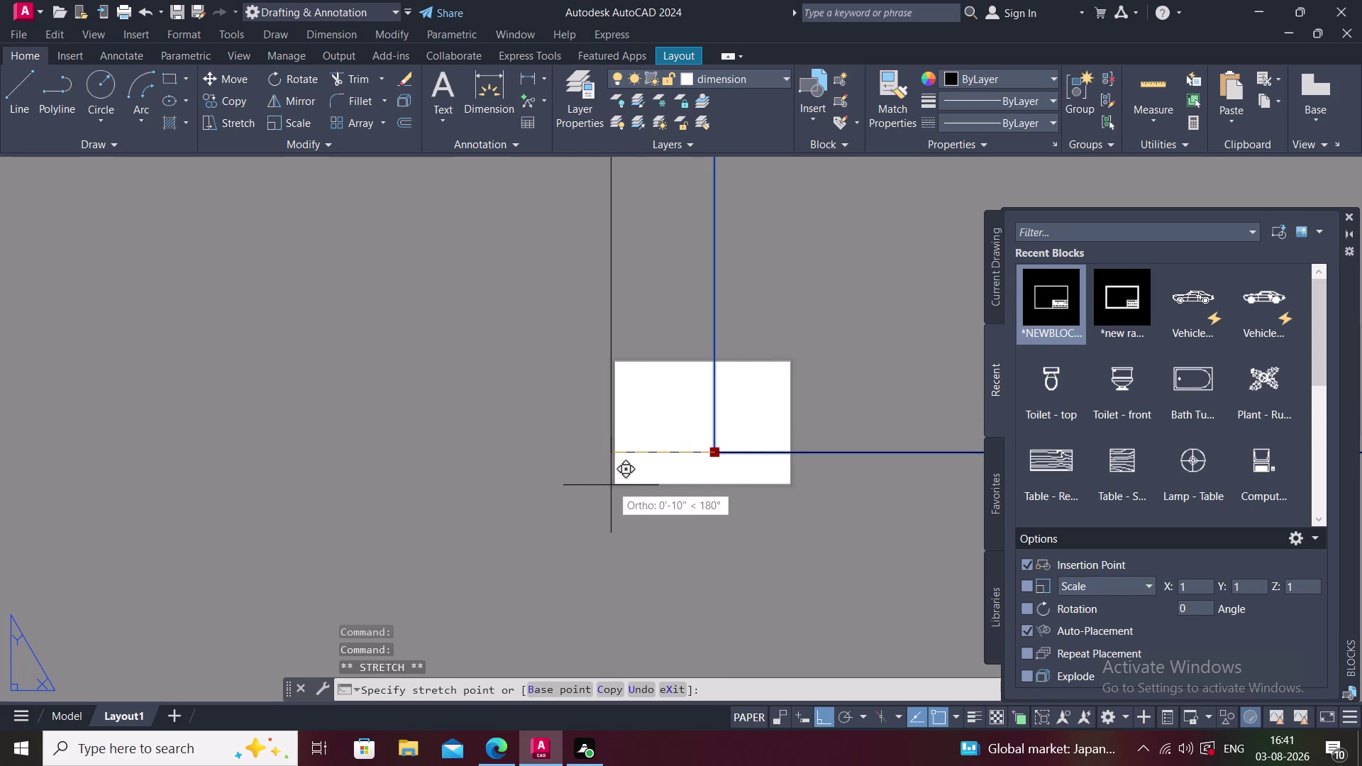
drag(611, 485, 615, 484)
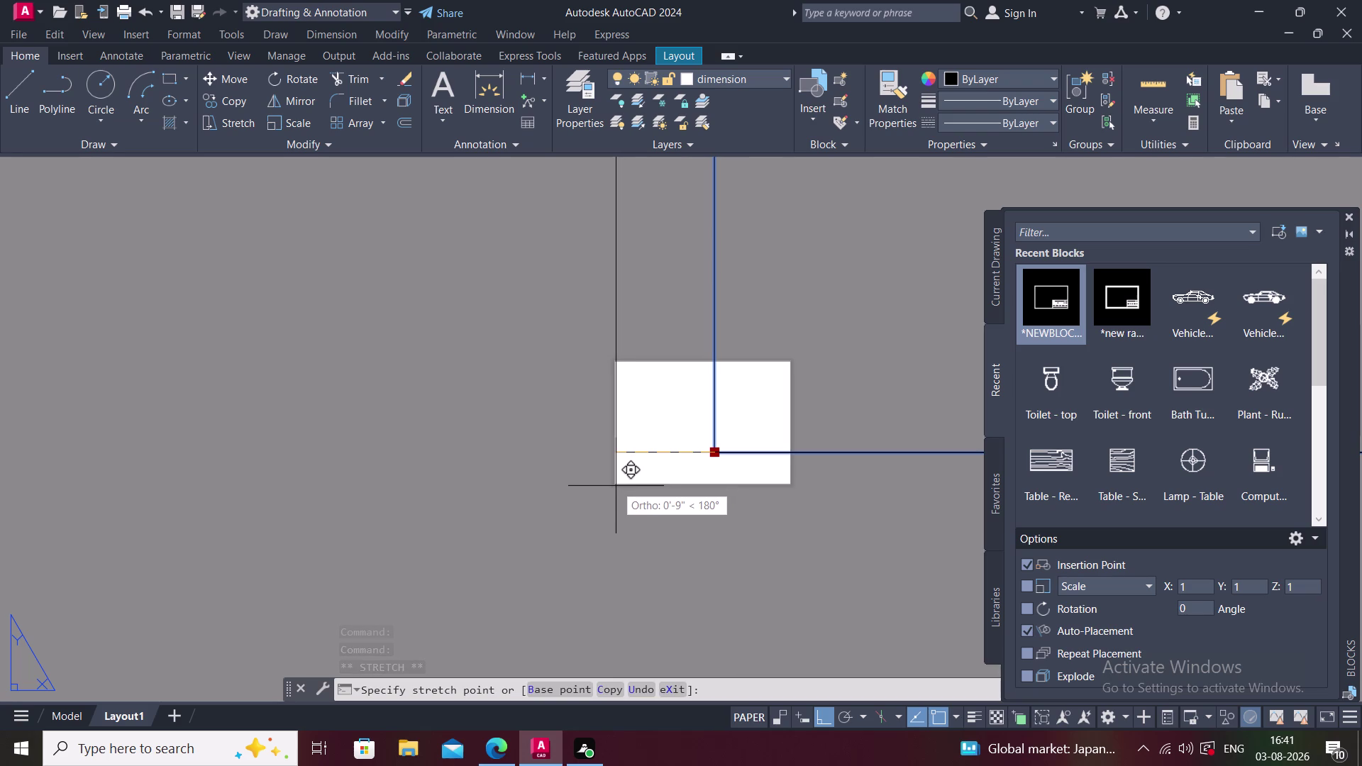
text(0',0)
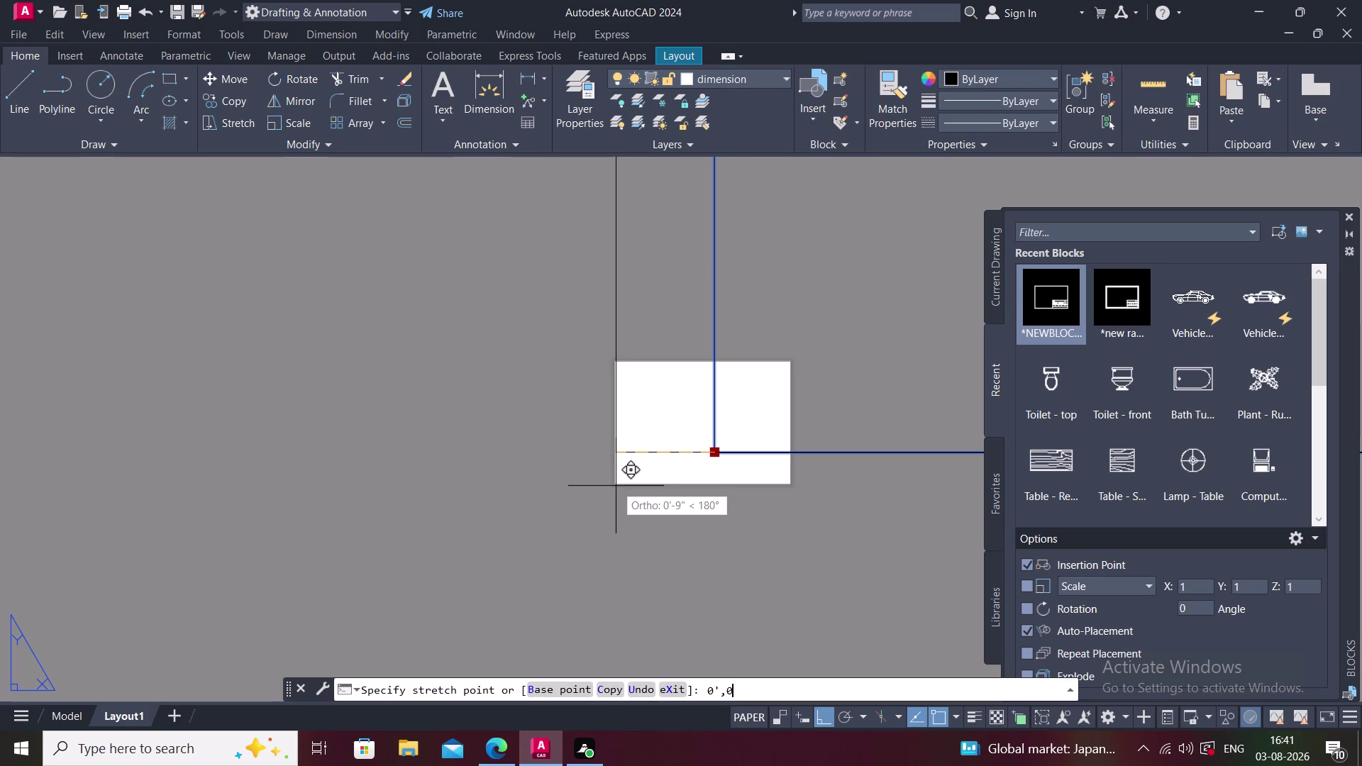
text(')
key(Return)
scroll(down, 3)
key(Escape)
Zoom to the whole layout, then select and delete the old title block.
middle_drag(734, 433, 716, 448)
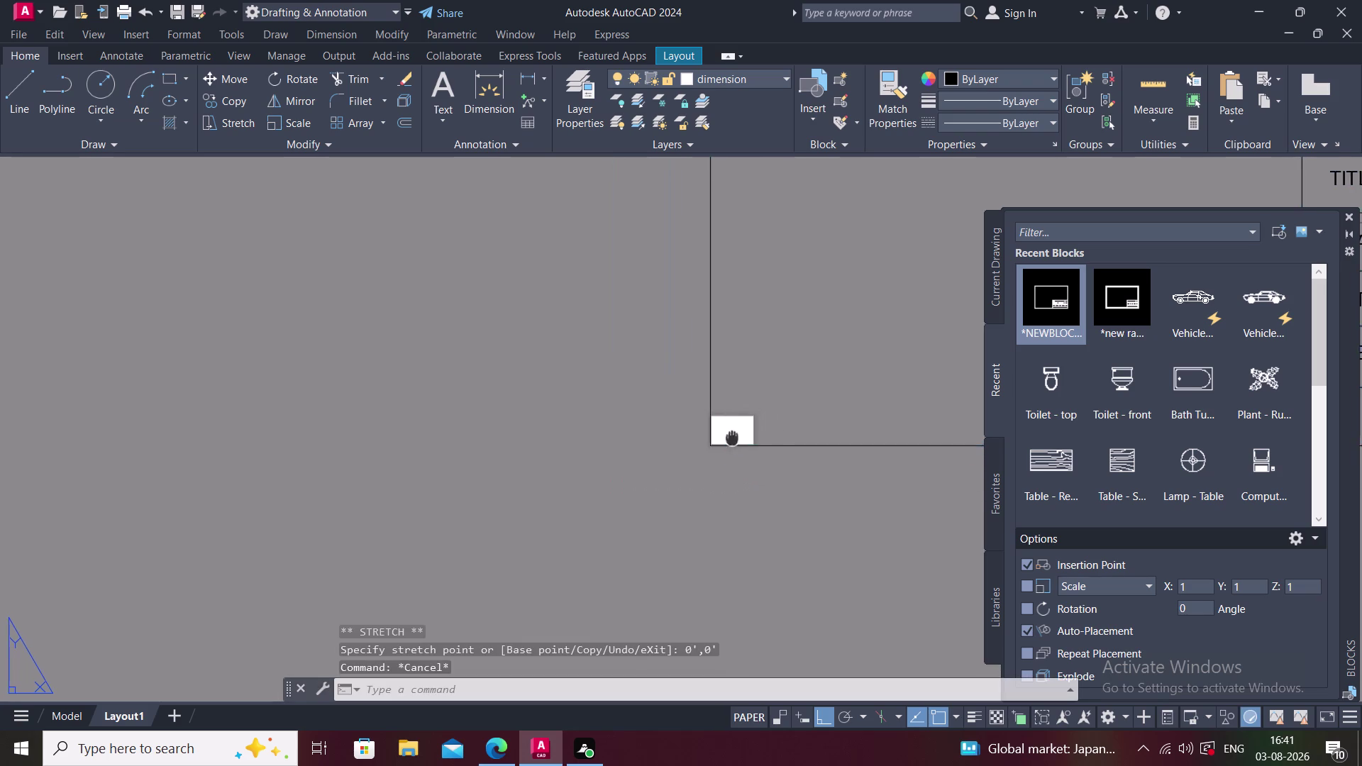
middle_drag(716, 448, 554, 555)
scroll(down, 3)
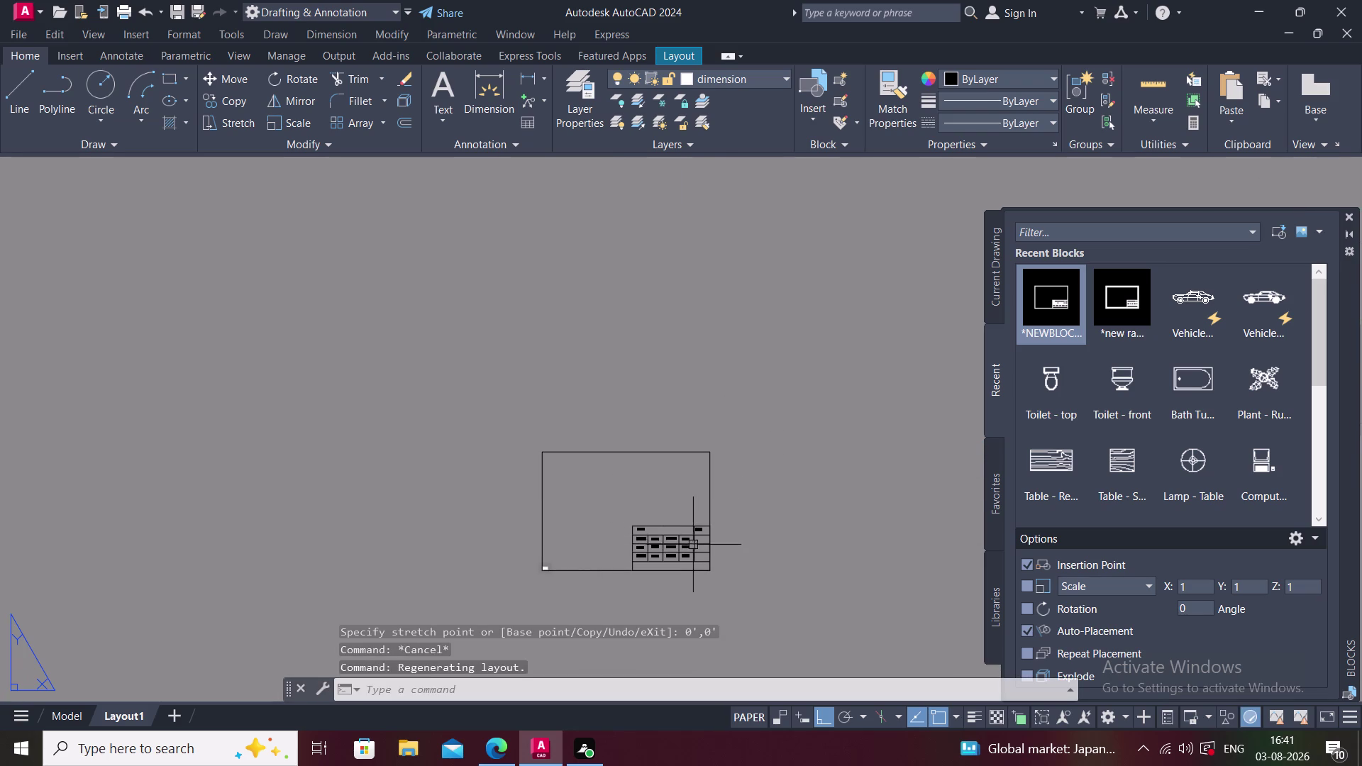
middle_click(691, 543)
click(691, 543)
middle_drag(718, 545, 862, 460)
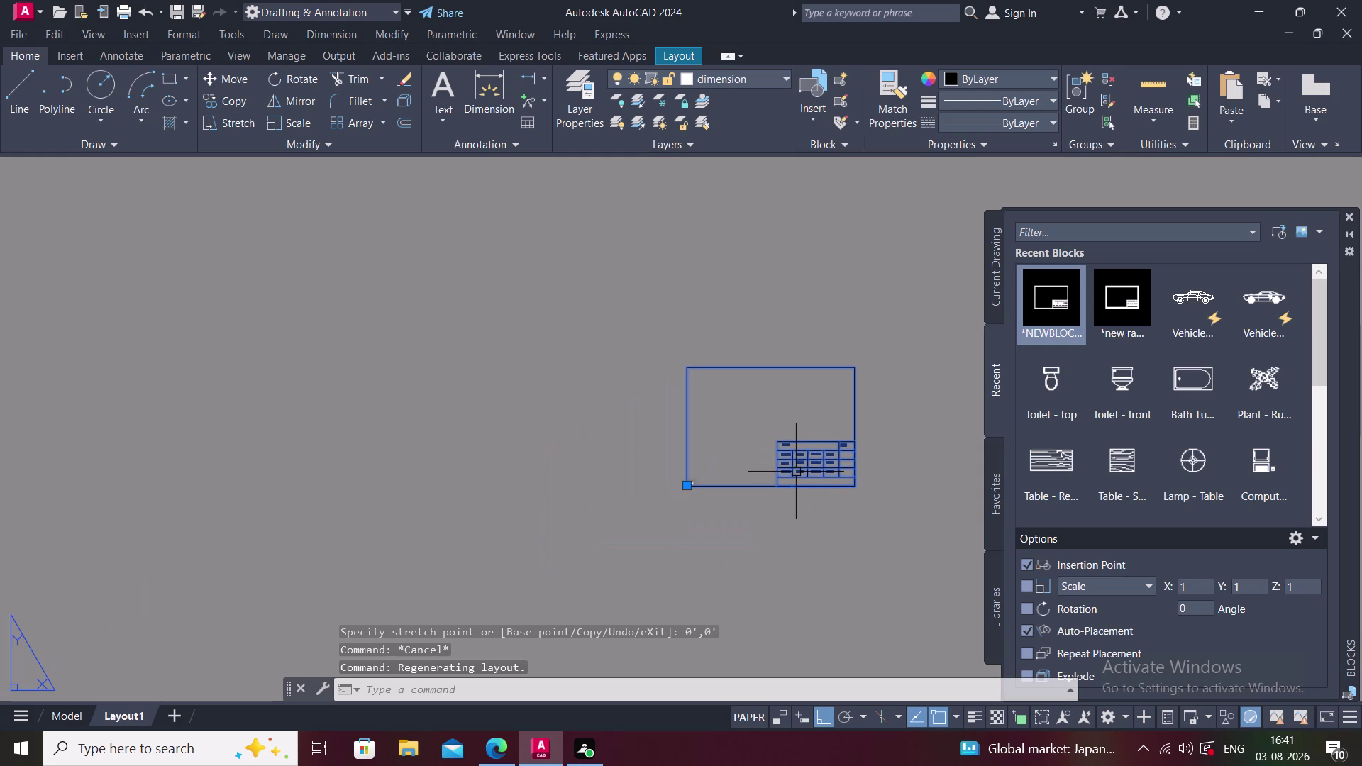
key(Delete)
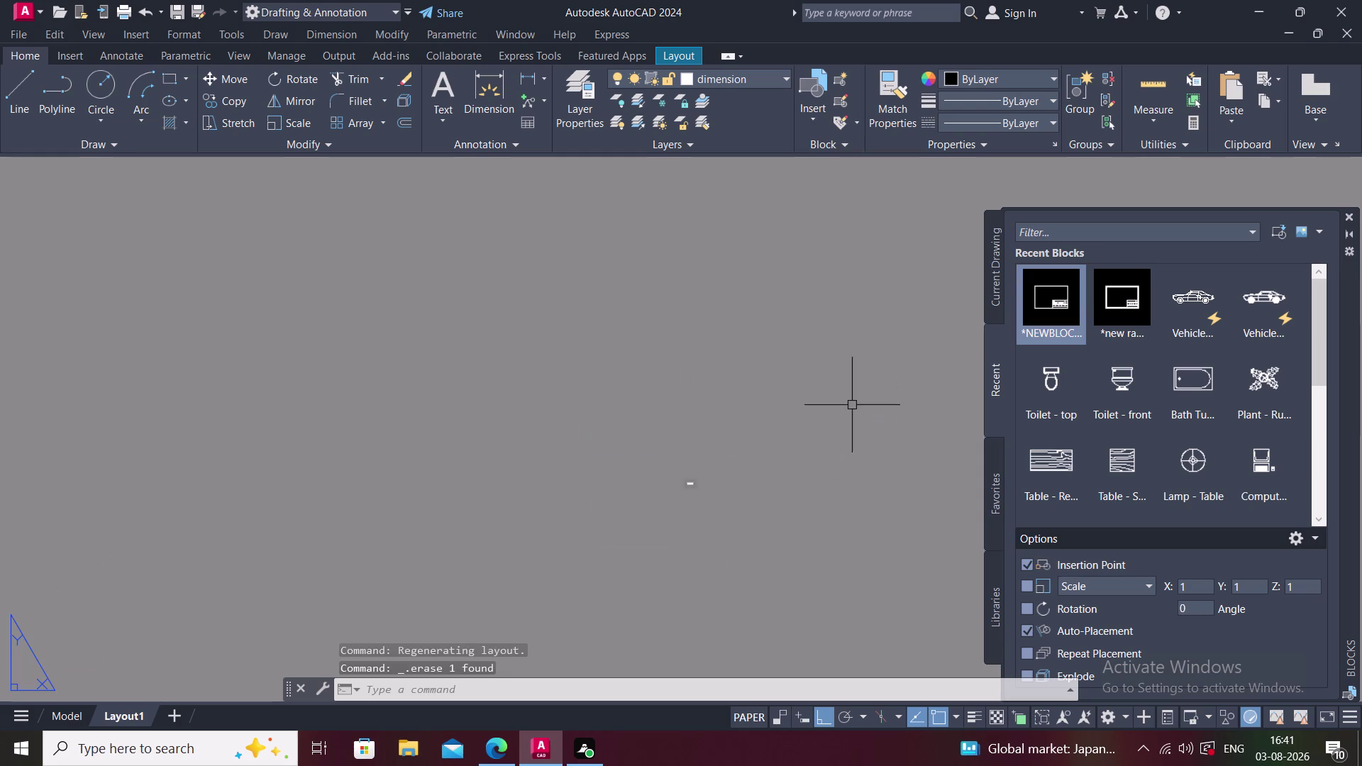
key(Escape)
scroll(up, 3)
scroll(up, 3)
middle_drag(750, 506, 695, 536)
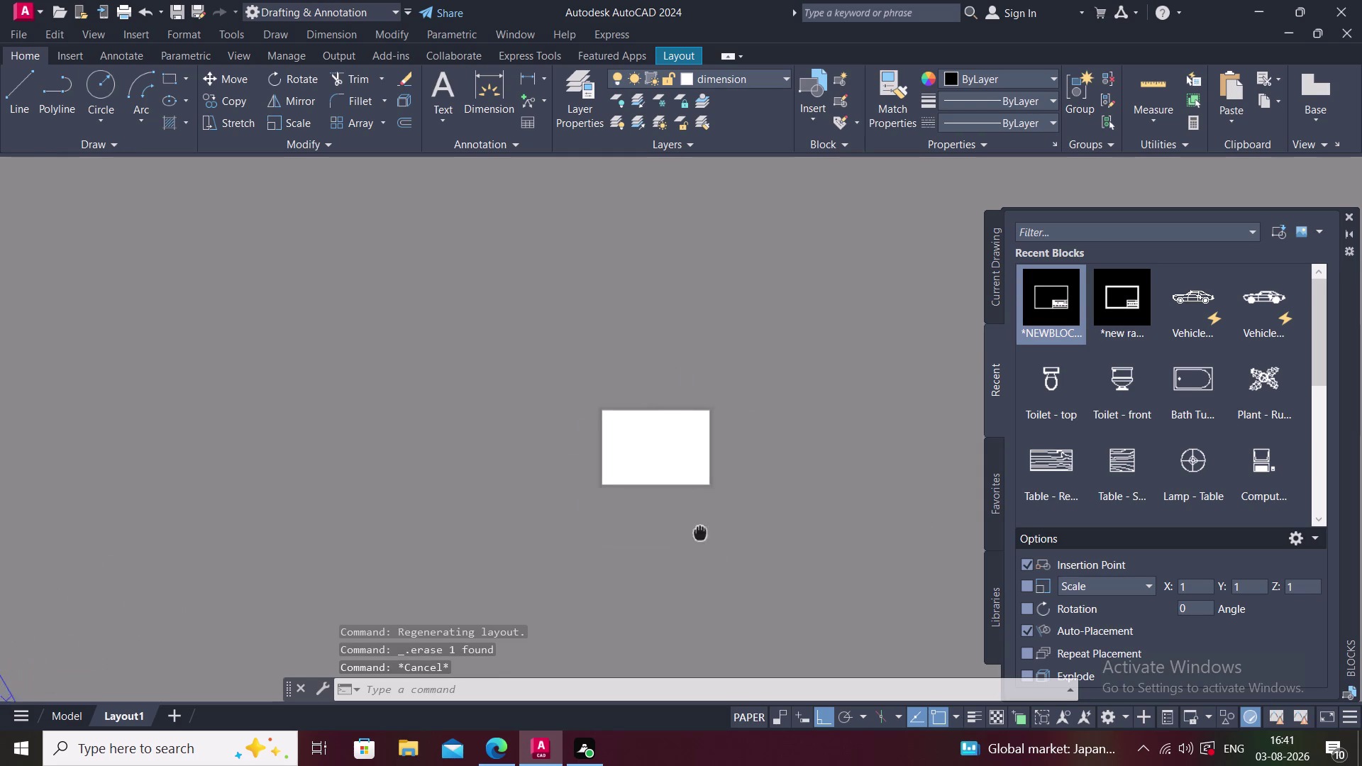
scroll(up, 3)
middle_drag(633, 518, 633, 583)
Drag a new title block from the library into the layout at origin 0',0'.
click(1118, 300)
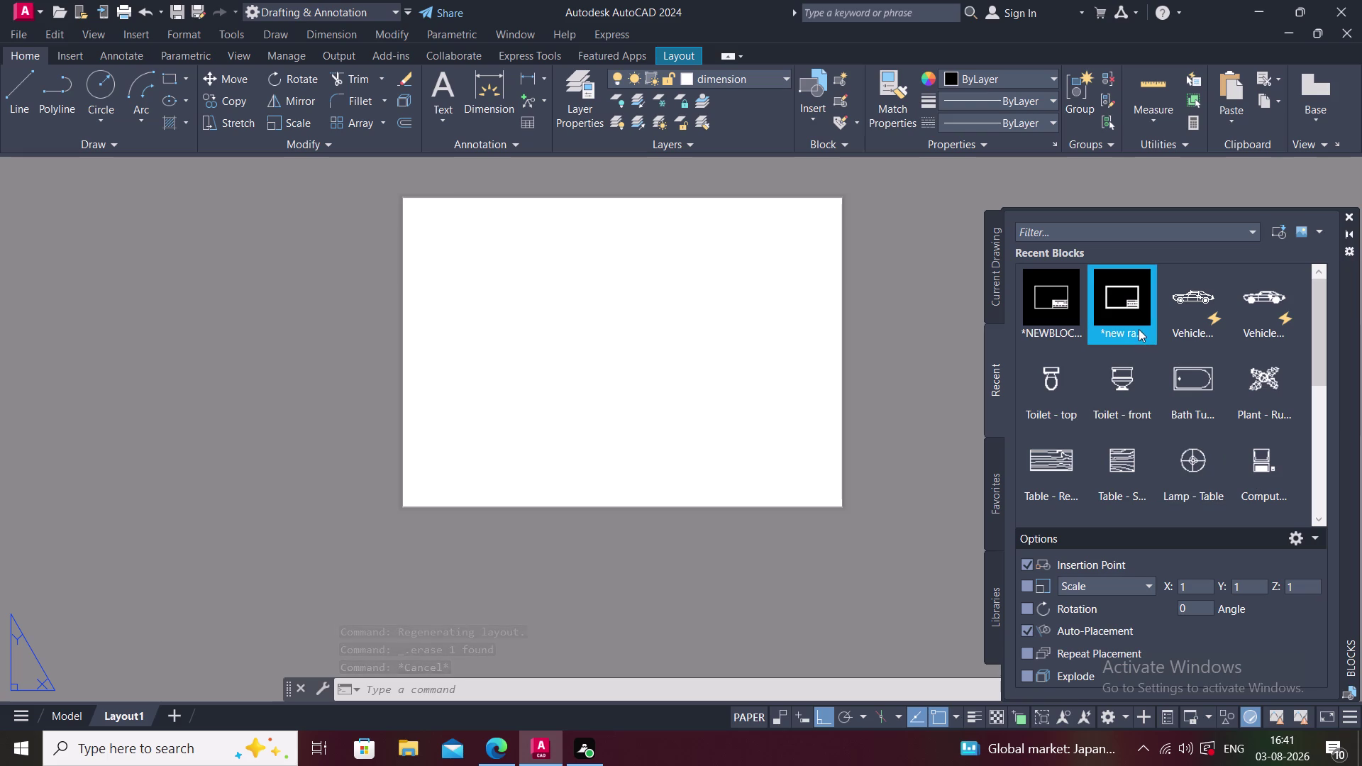
drag(1128, 304, 863, 357)
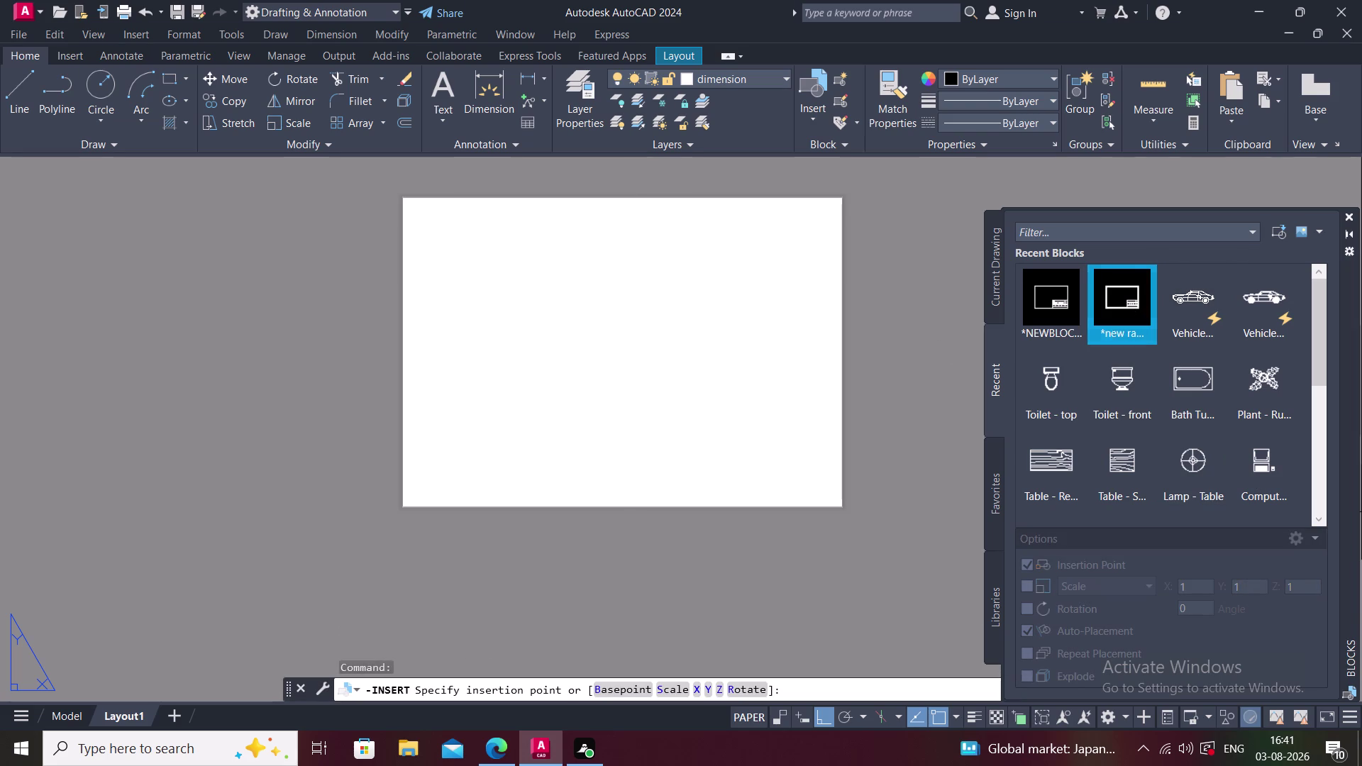
drag(863, 357, 417, 499)
drag(1151, 288, 893, 370)
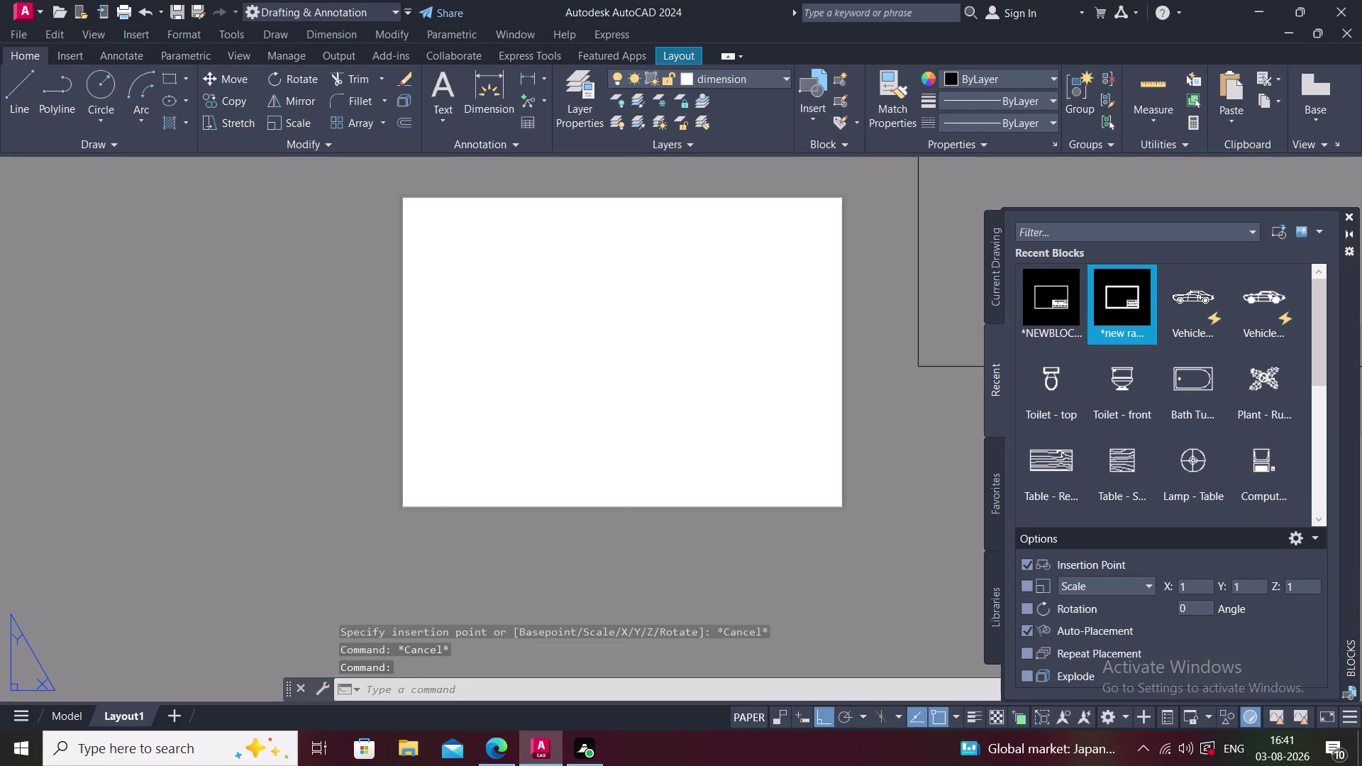
drag(893, 370, 400, 506)
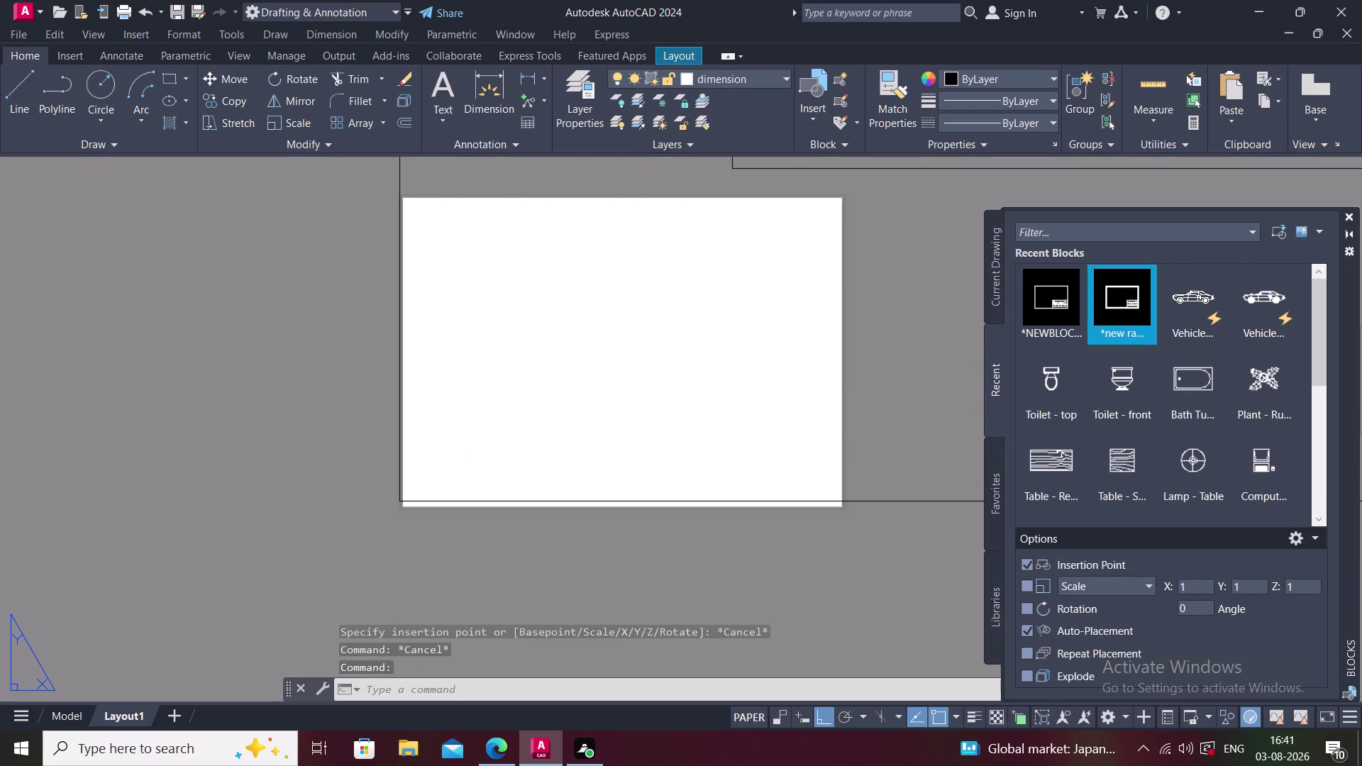
drag(400, 506, 399, 506)
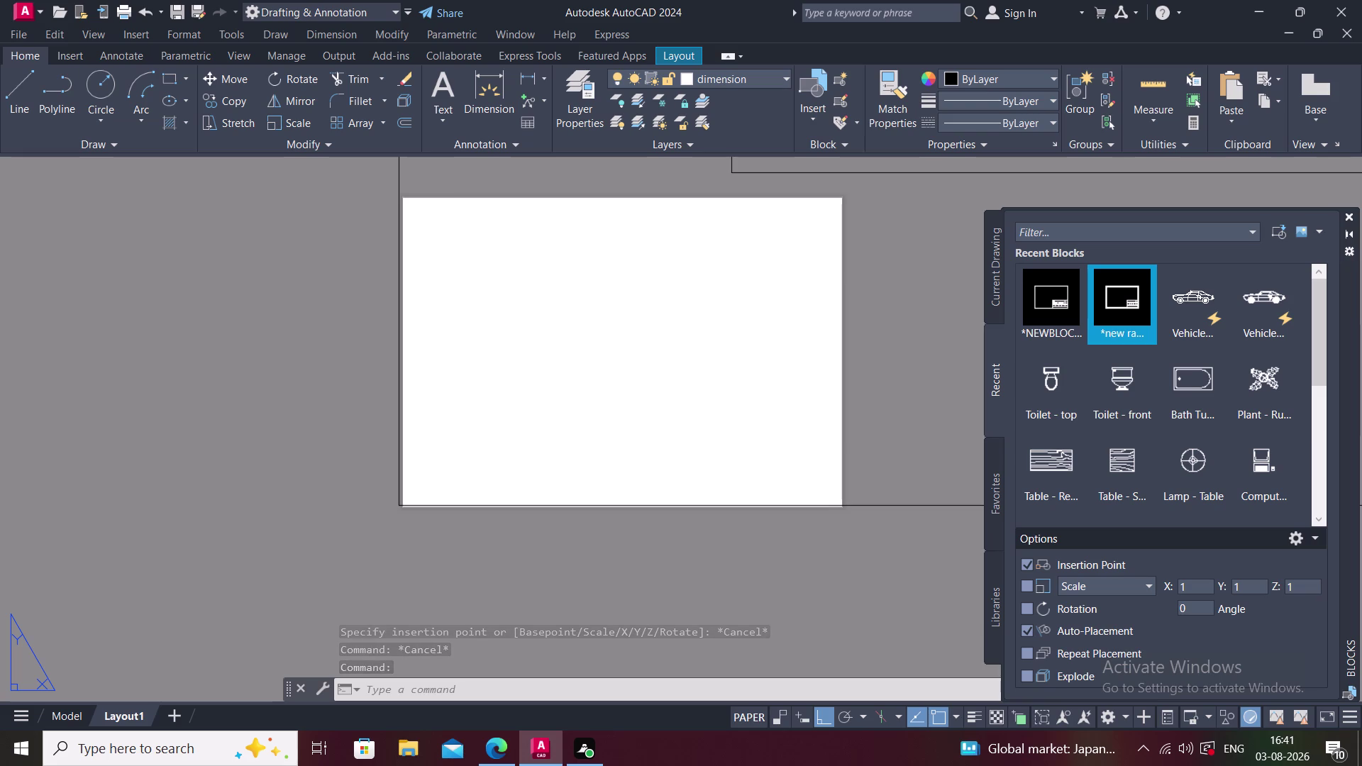
drag(399, 505, 402, 508)
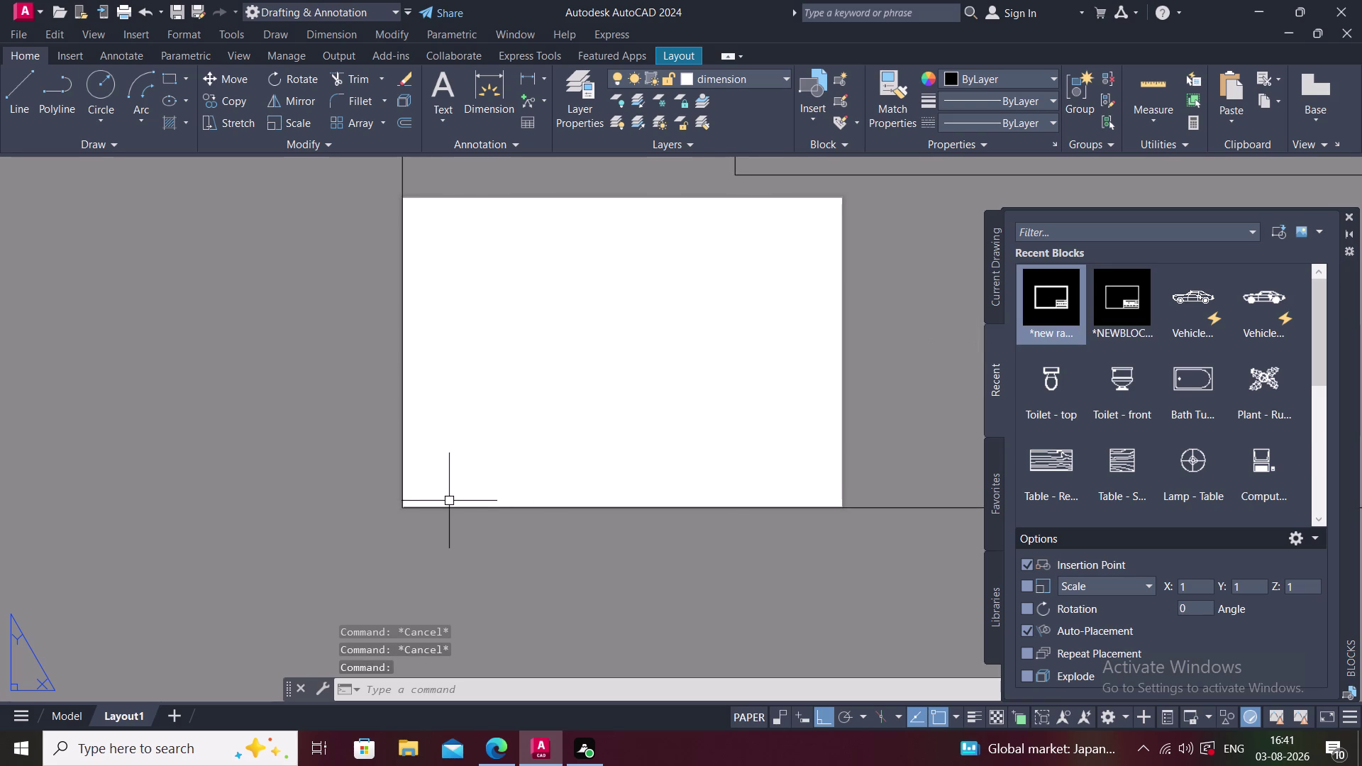
text(0')
text(,0)
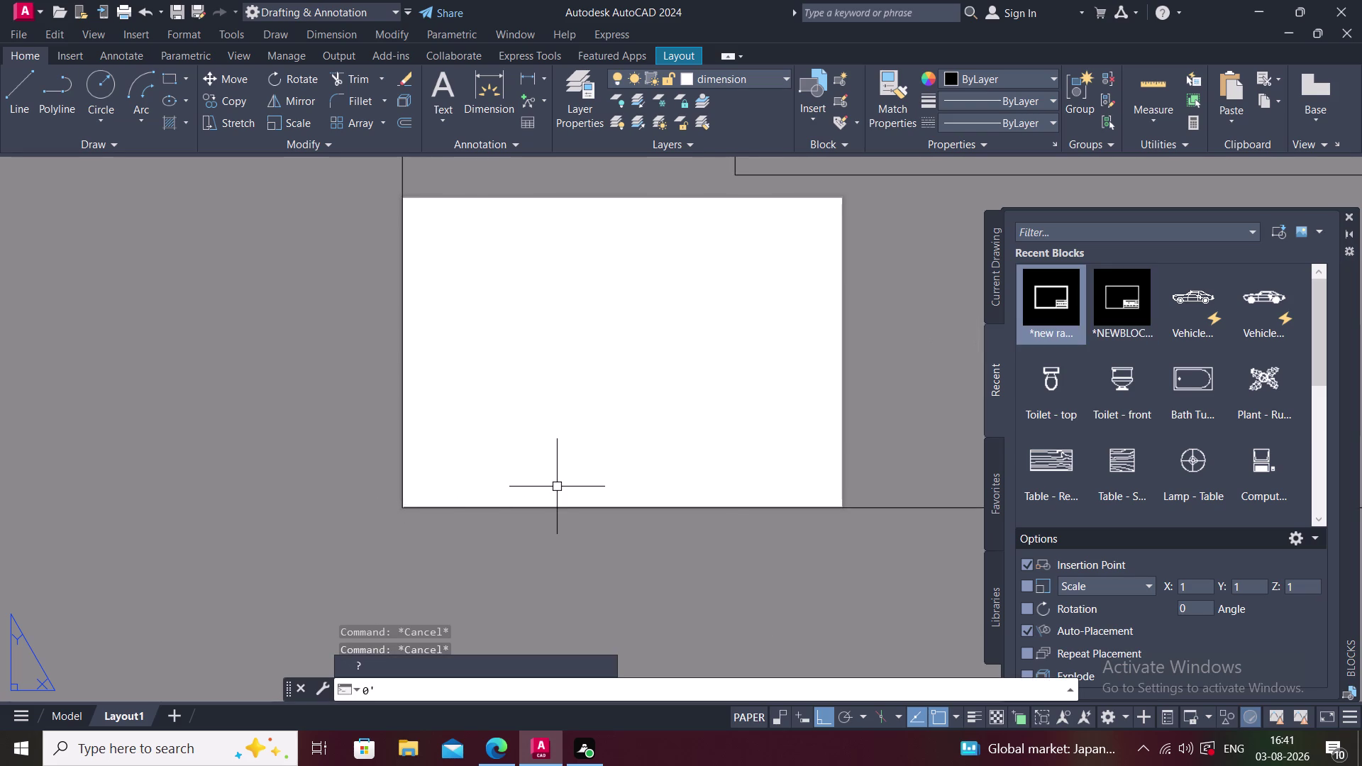
text(')
key(Return)
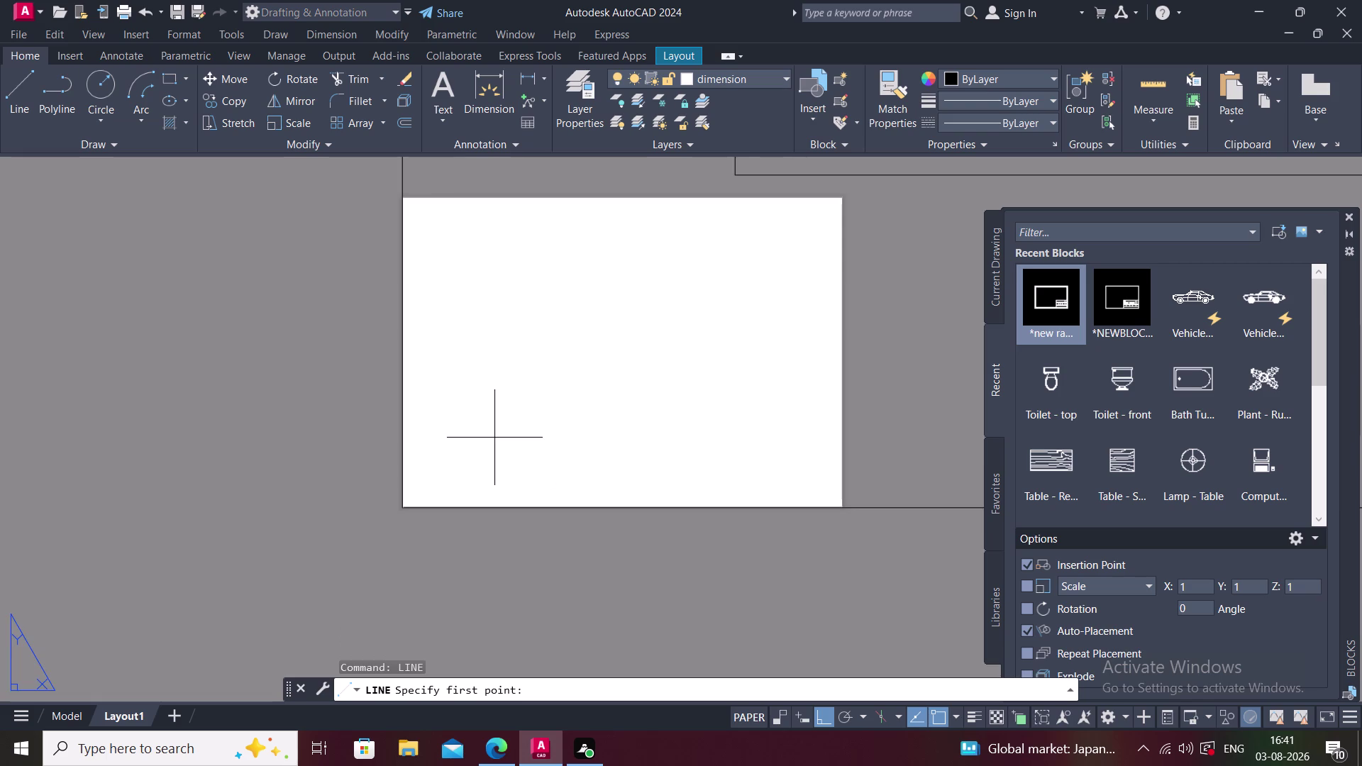
Window-select and delete the small leftover title block, then open Layout1's options menu.
scroll(down, 3)
key(Escape)
middle_drag(494, 438, 412, 493)
scroll(down, 3)
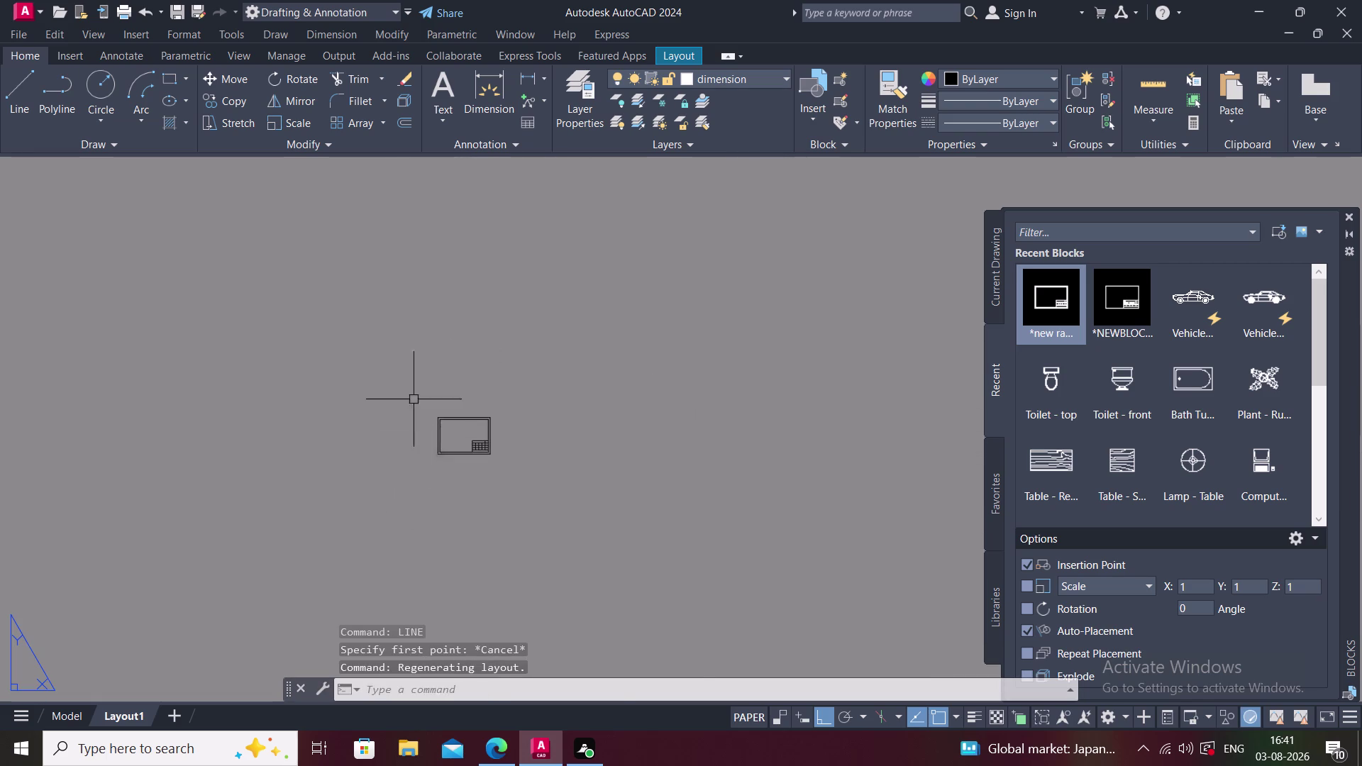
click(404, 384)
click(587, 498)
key(Delete)
middle_drag(415, 487, 534, 438)
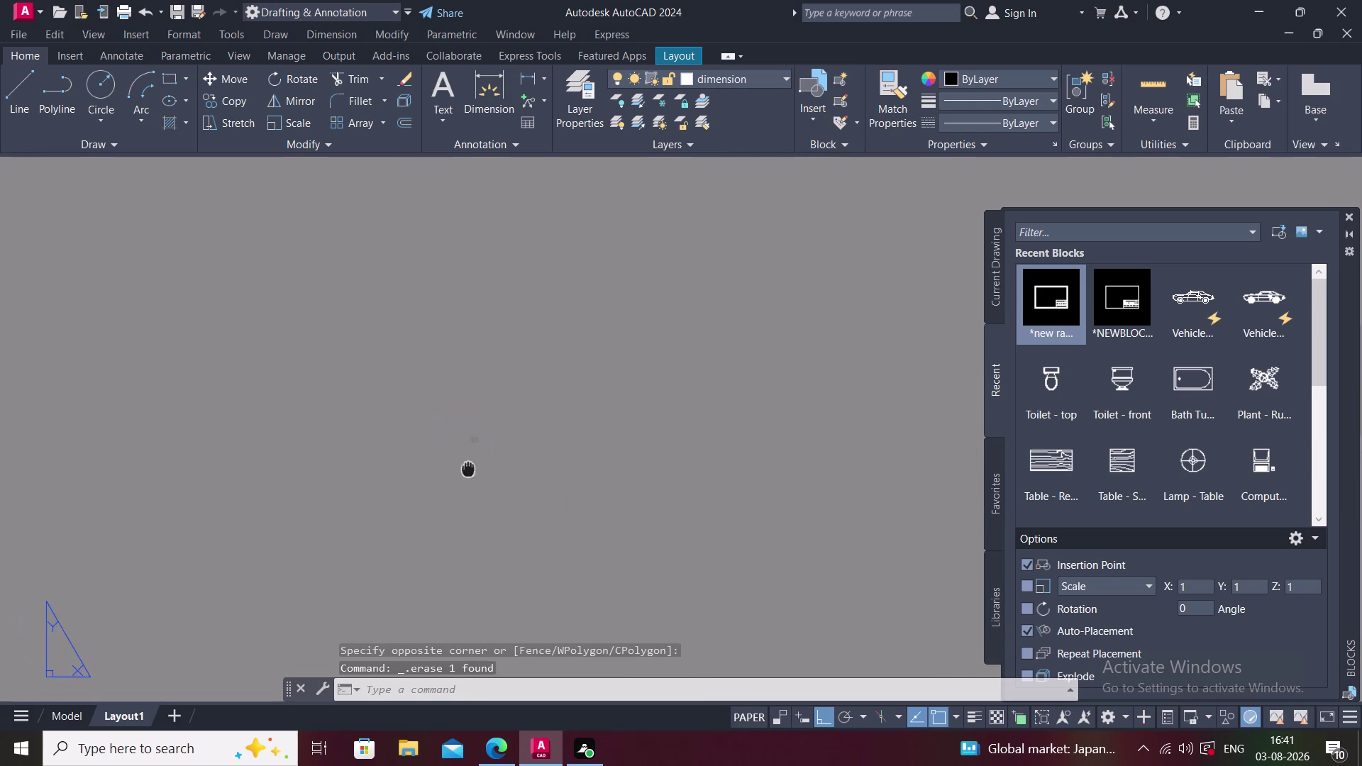
scroll(up, 3)
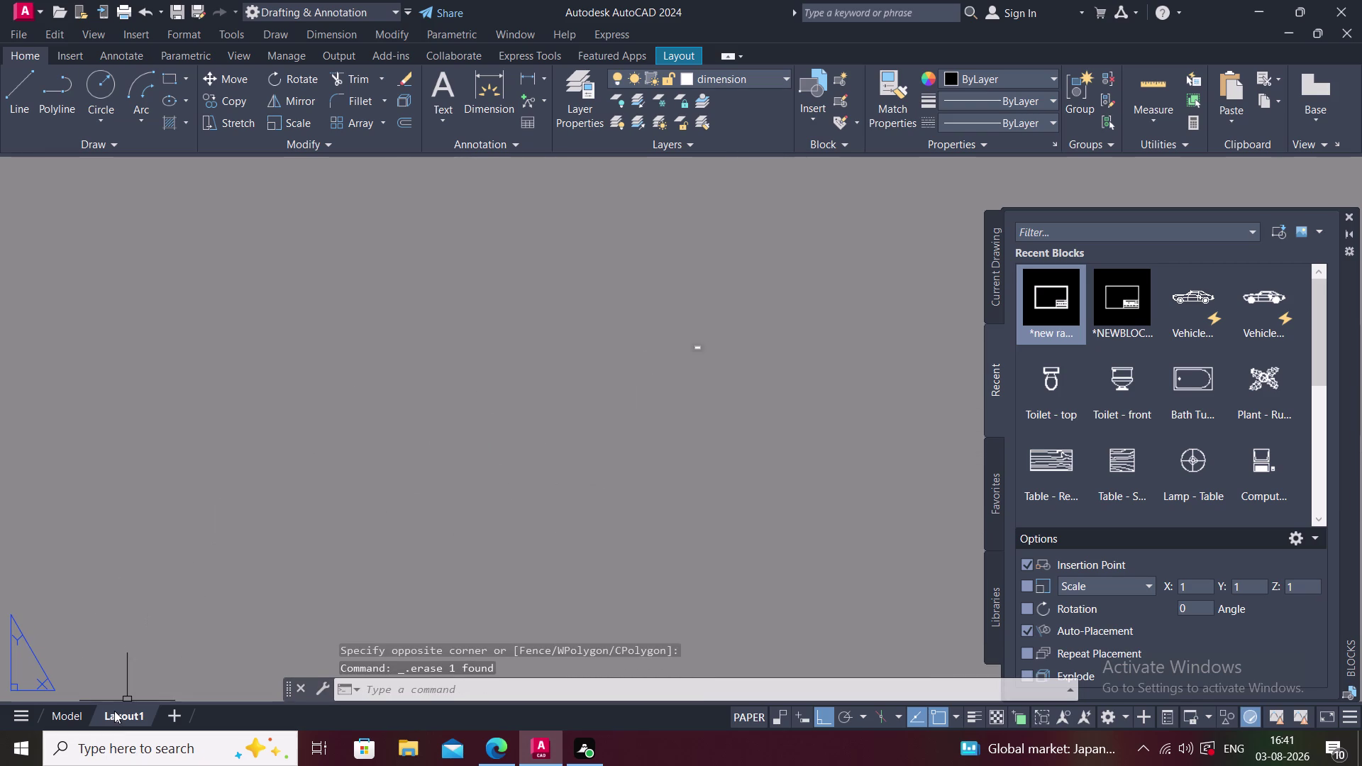
right_click(114, 711)
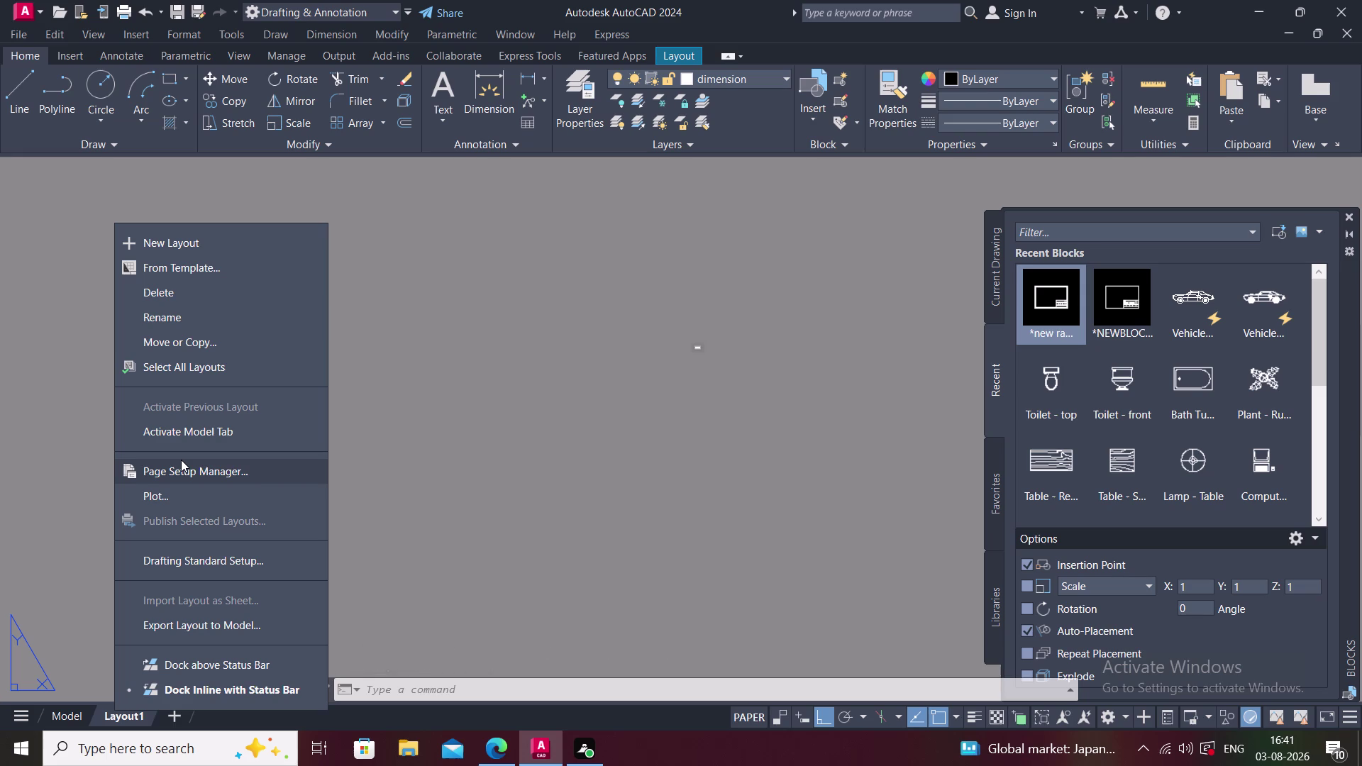
Place the new title block on the layout and bring its lower corners into view.
click(503, 428)
scroll(up, 3)
middle_drag(825, 382, 772, 394)
drag(1060, 299, 556, 349)
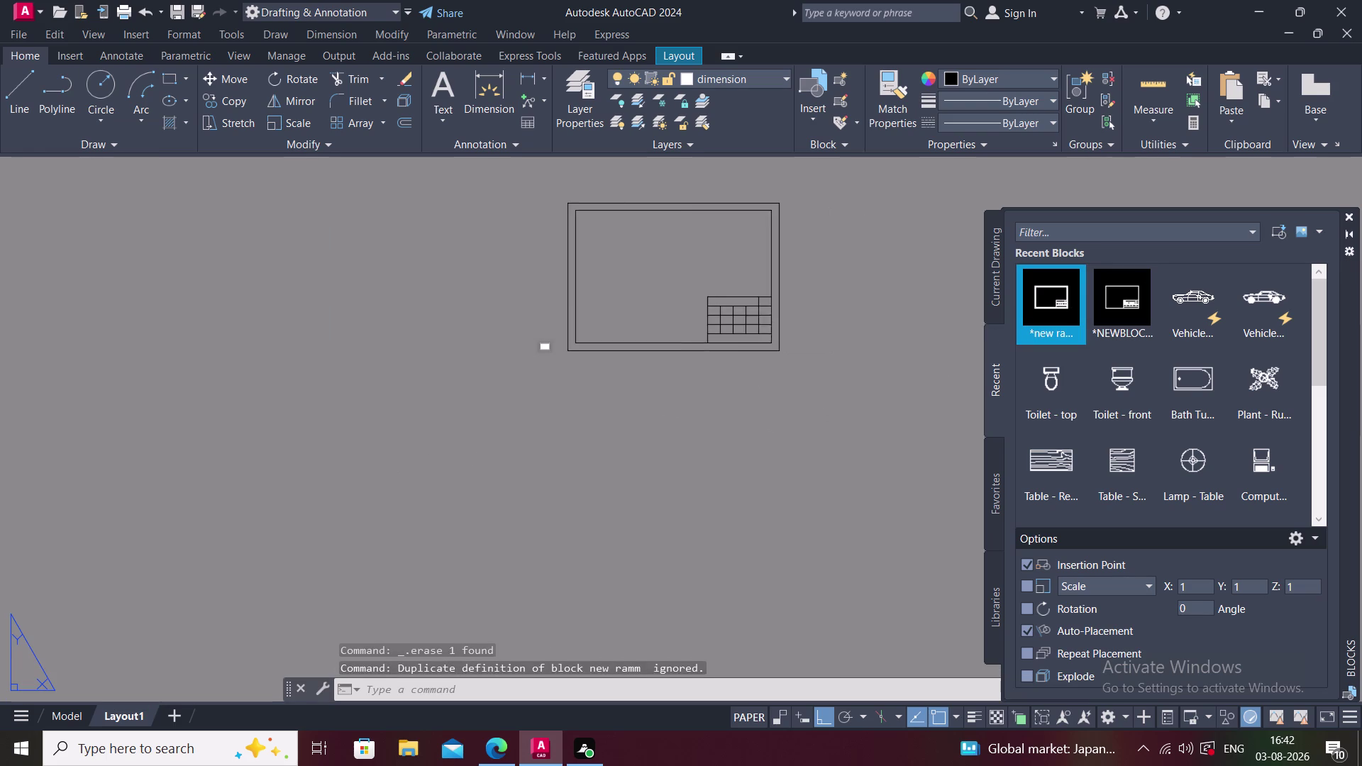
drag(556, 350, 539, 347)
scroll(up, 3)
middle_drag(524, 363, 477, 405)
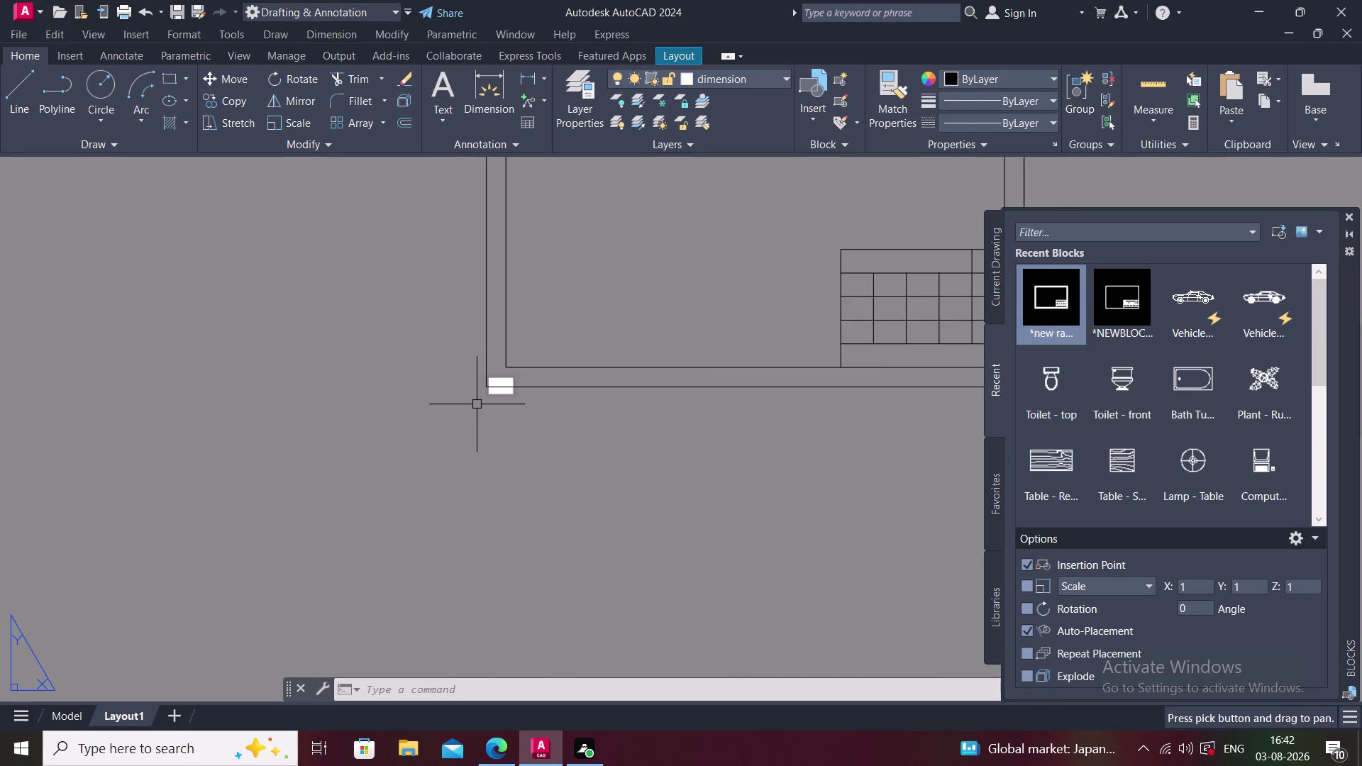
scroll(down, 3)
middle_drag(477, 404, 445, 434)
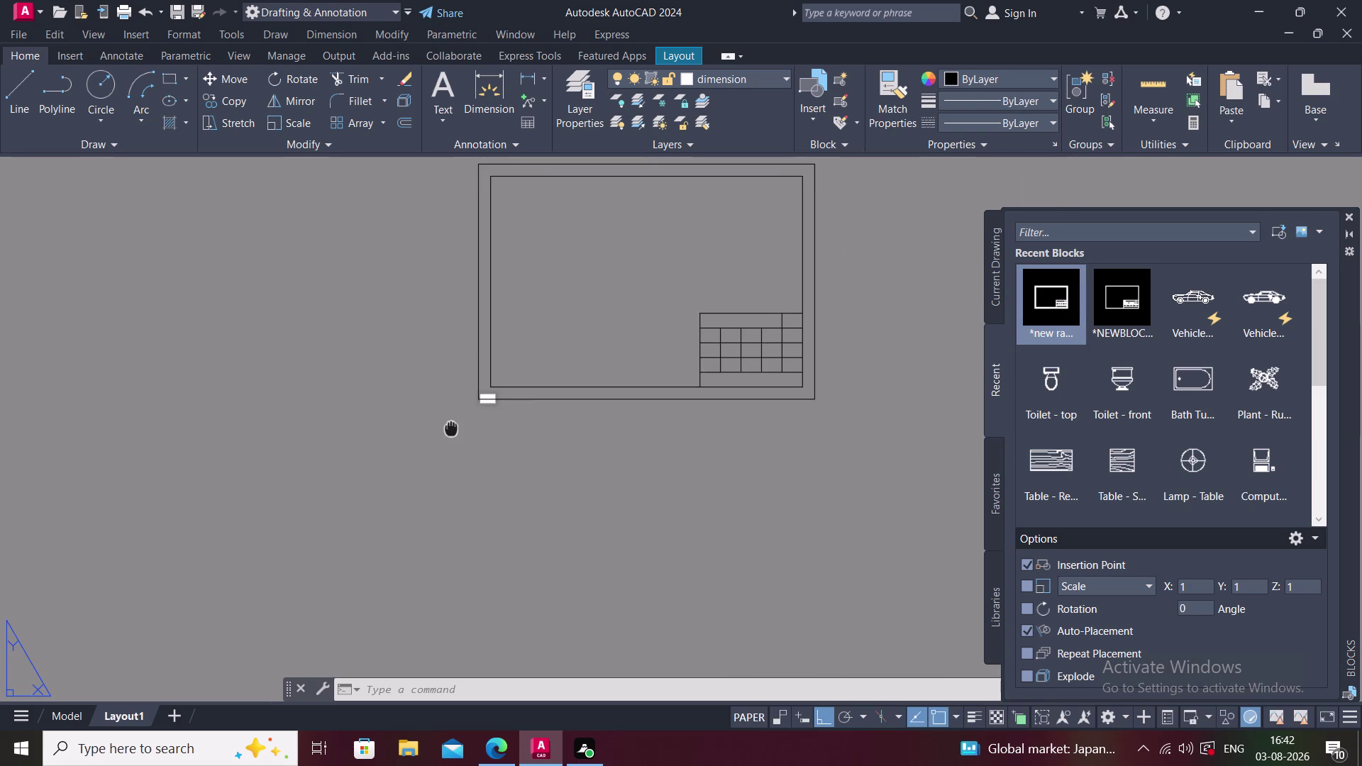
Dimension the border's bottom edge with DLI between its lower corners, reading 28'-8".
text(DLI)
key(space)
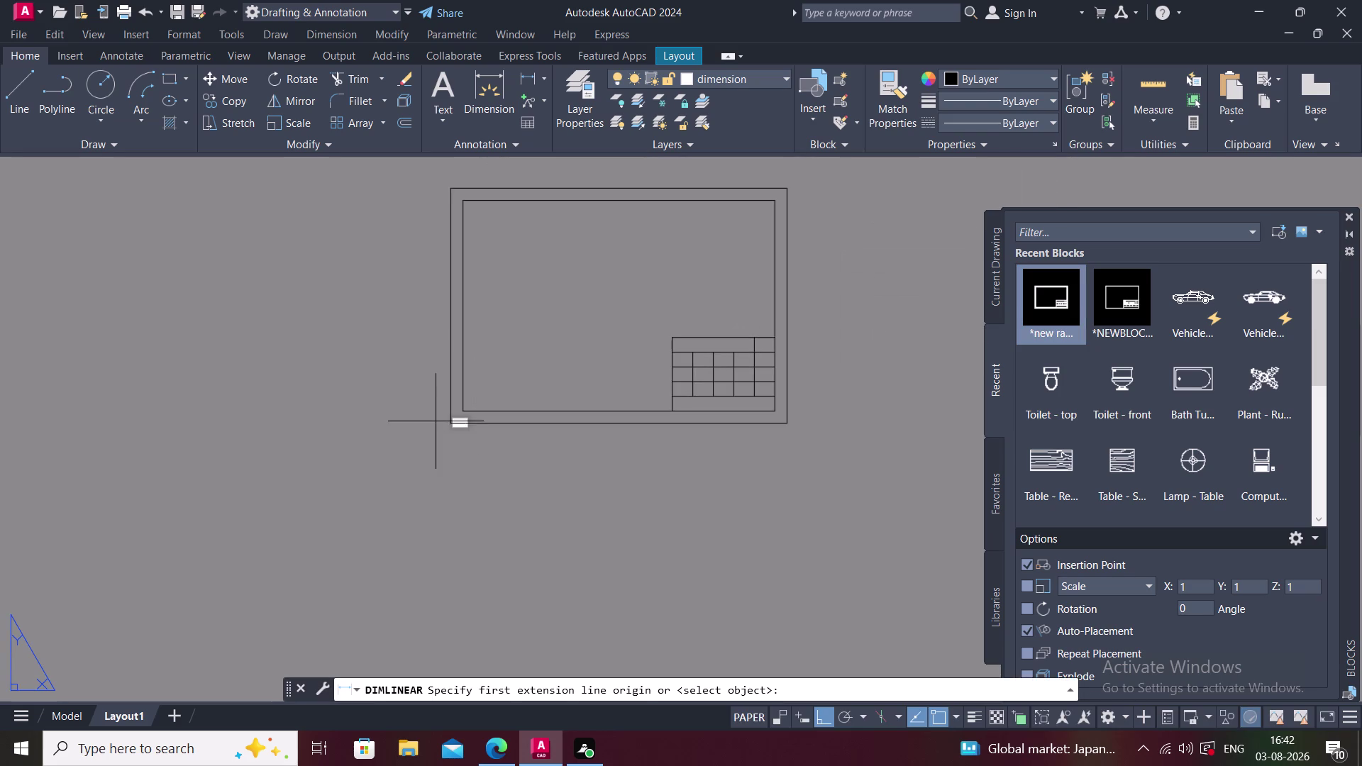
scroll(up, 3)
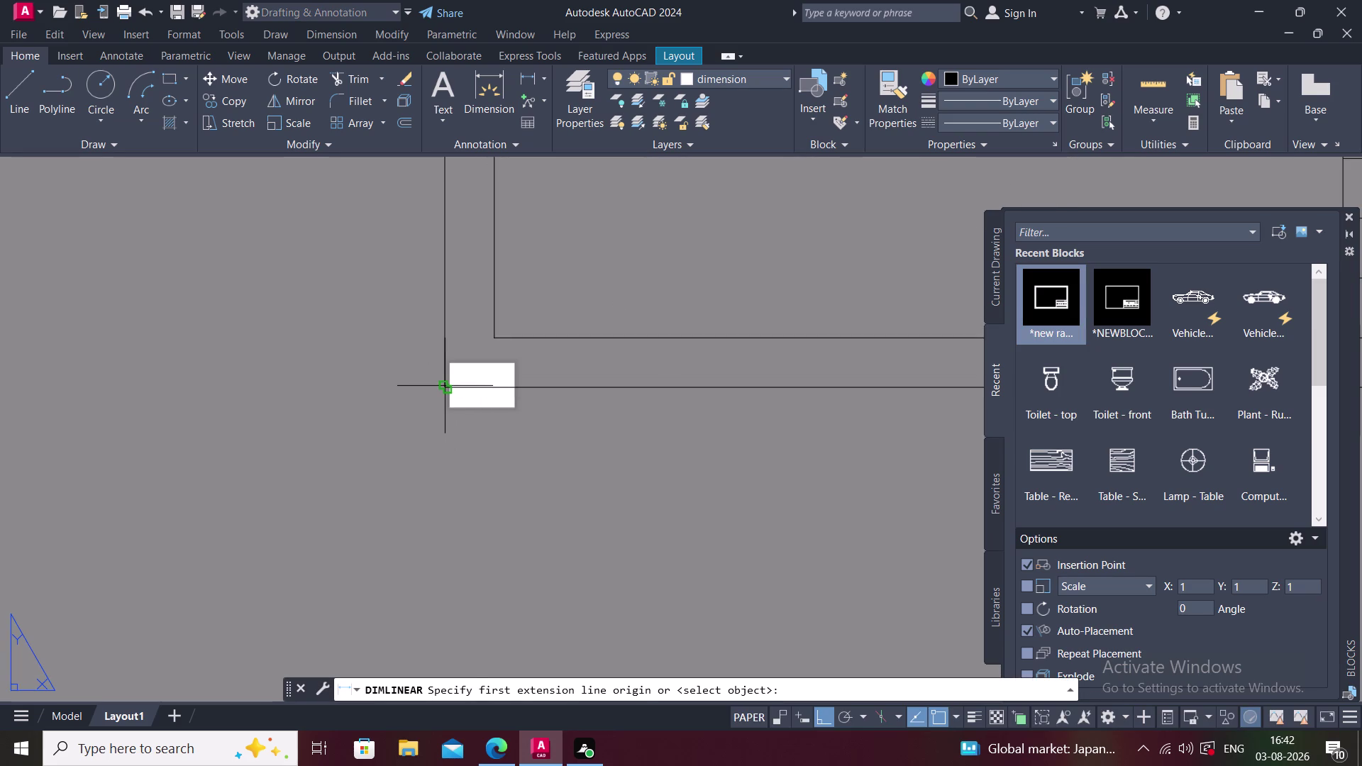
click(445, 386)
scroll(down, 3)
click(775, 388)
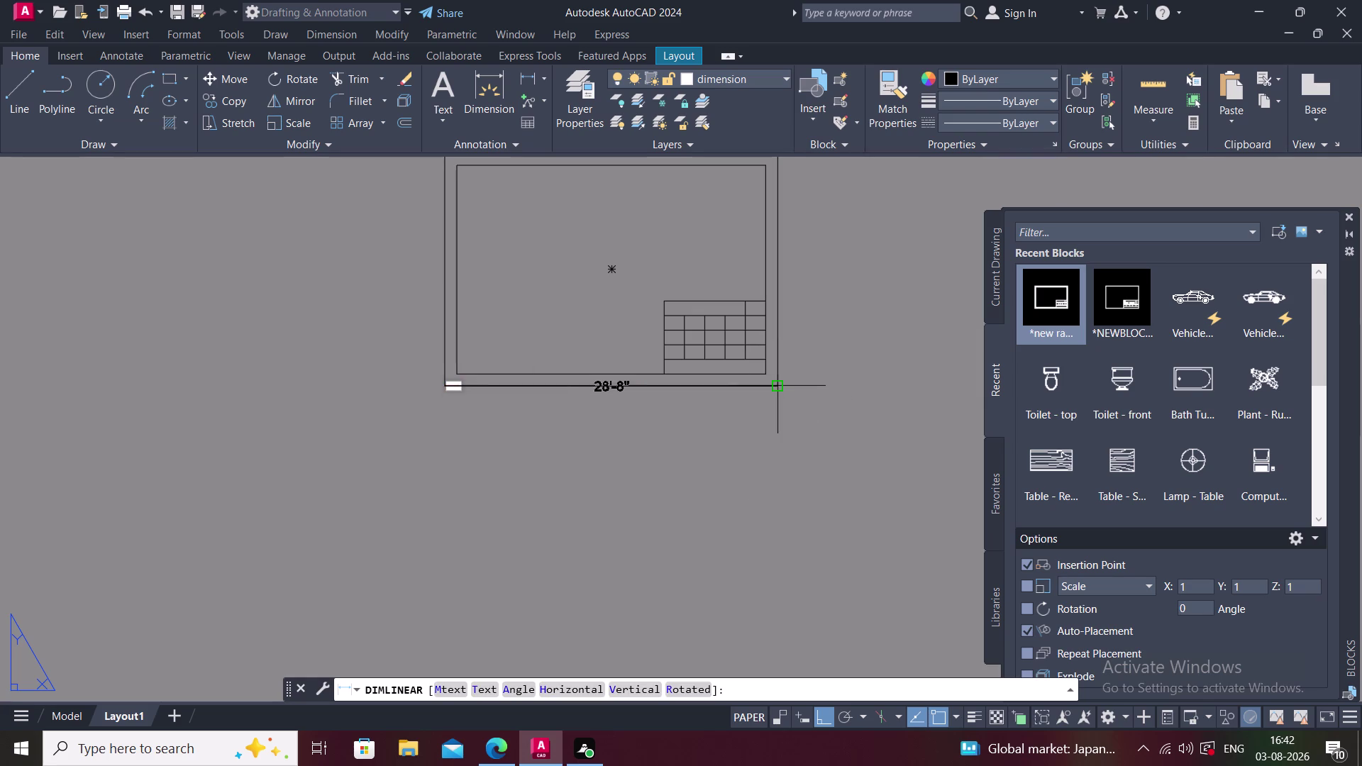
click(727, 467)
Delete the temporary 28'-8" dimension.
scroll(up, 3)
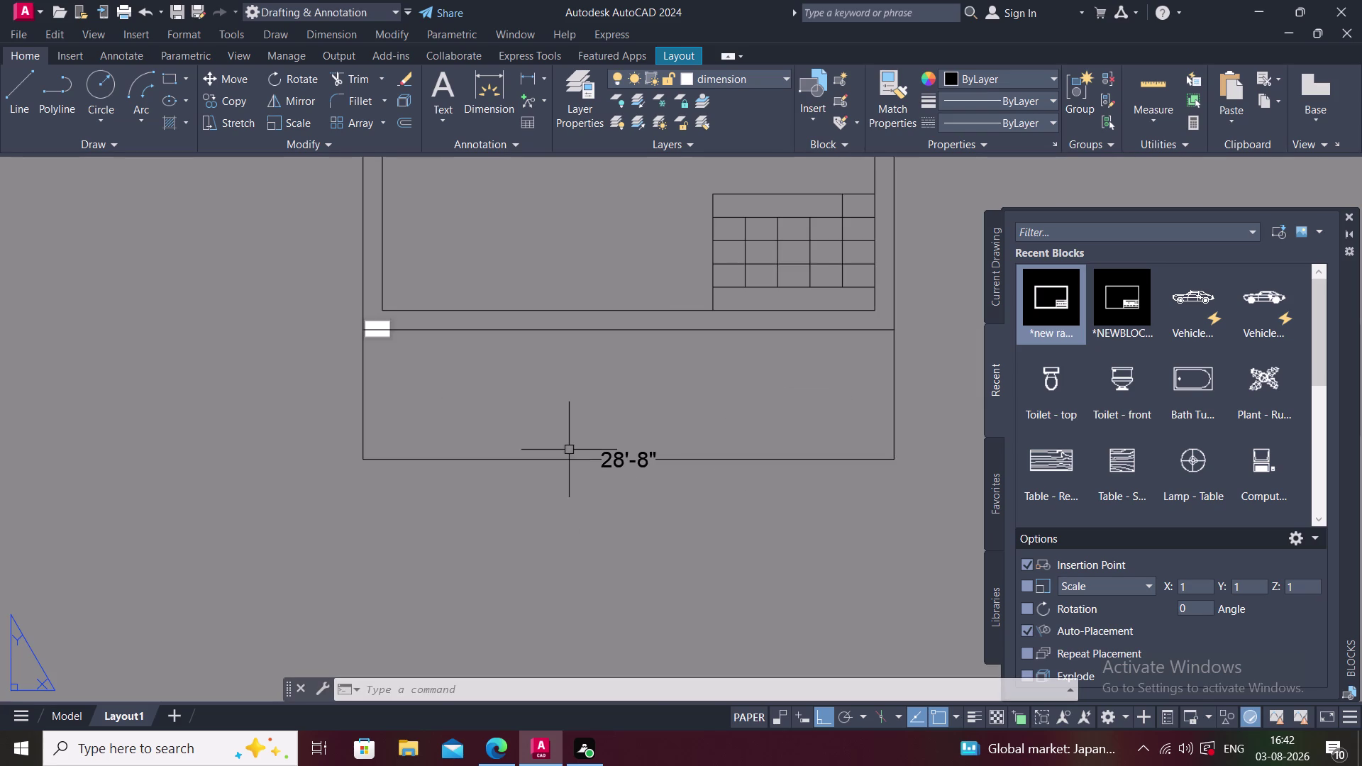
click(578, 459)
key(Delete)
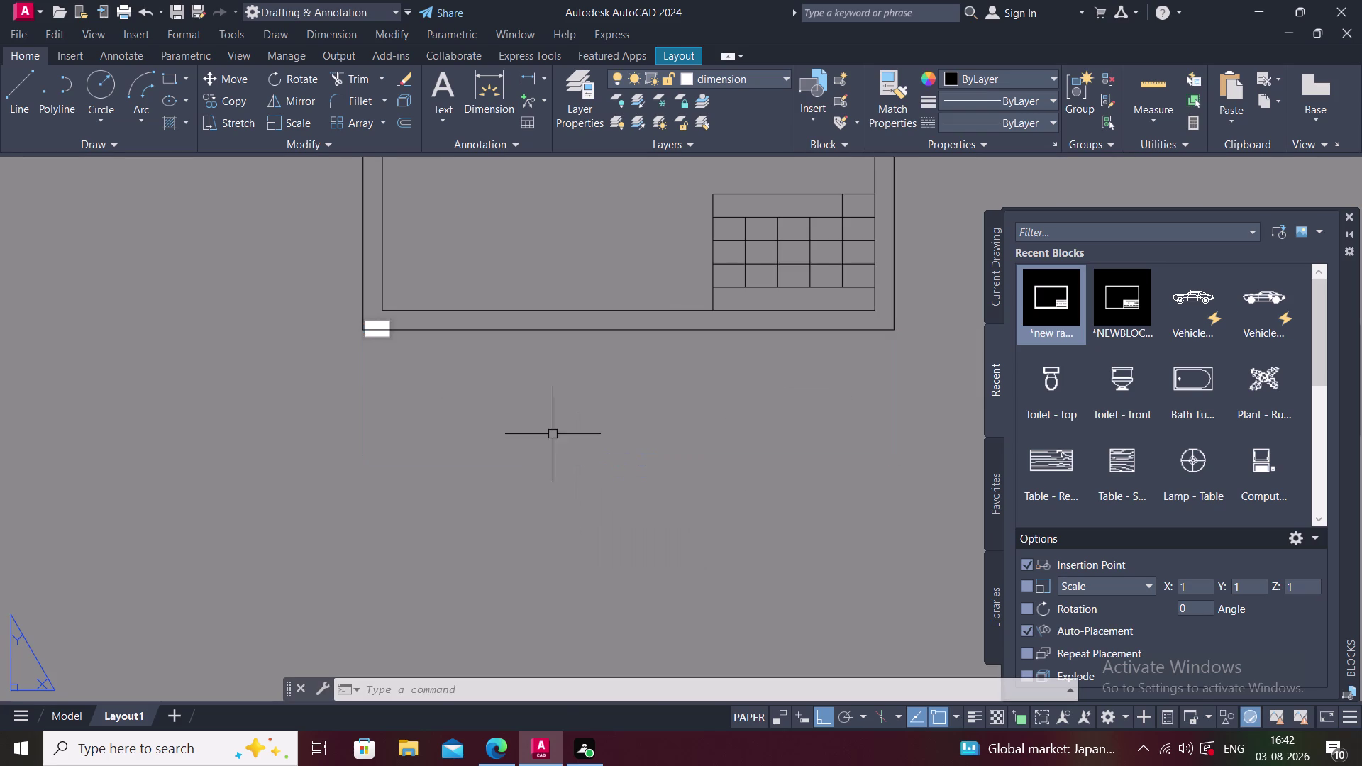
middle_drag(334, 383, 391, 436)
Window-select the whole title block.
click(474, 389)
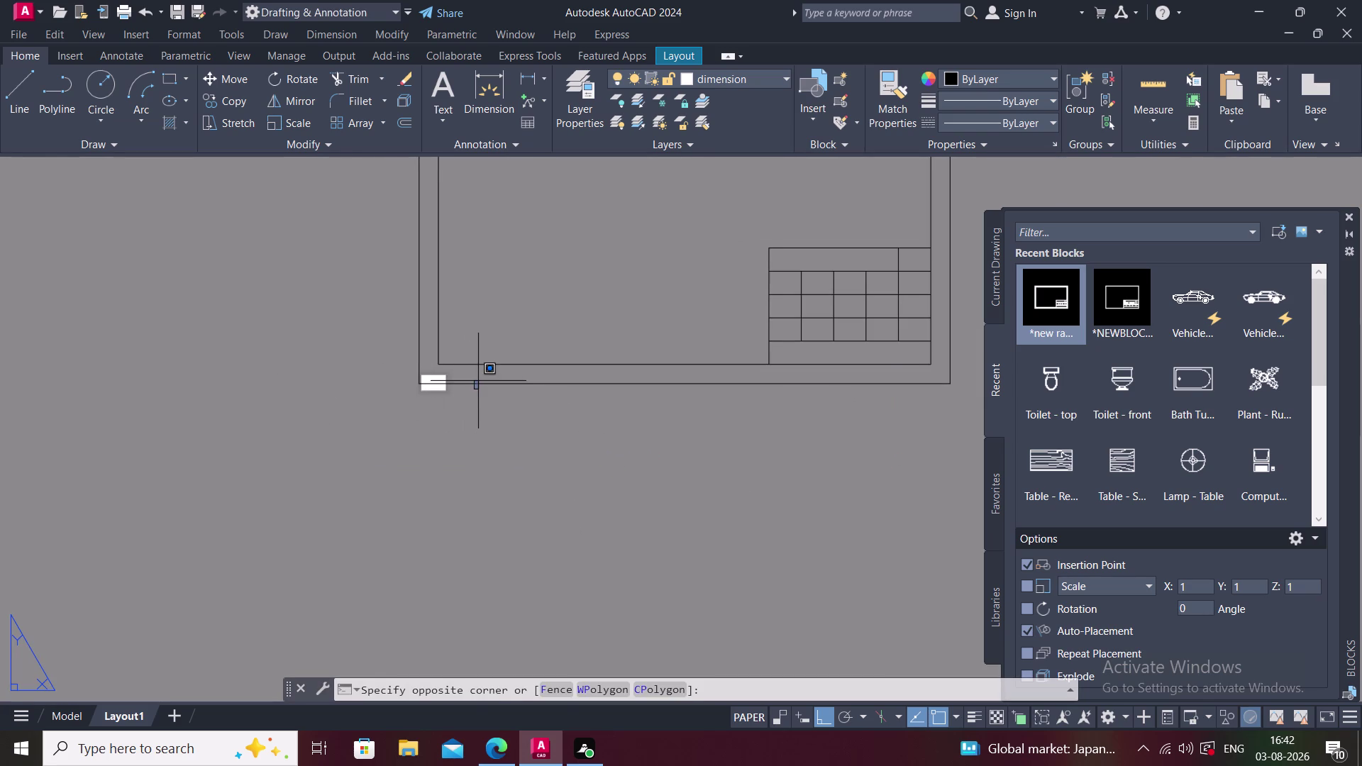
click(478, 382)
click(478, 382)
middle_drag(485, 382, 438, 502)
scroll(down, 3)
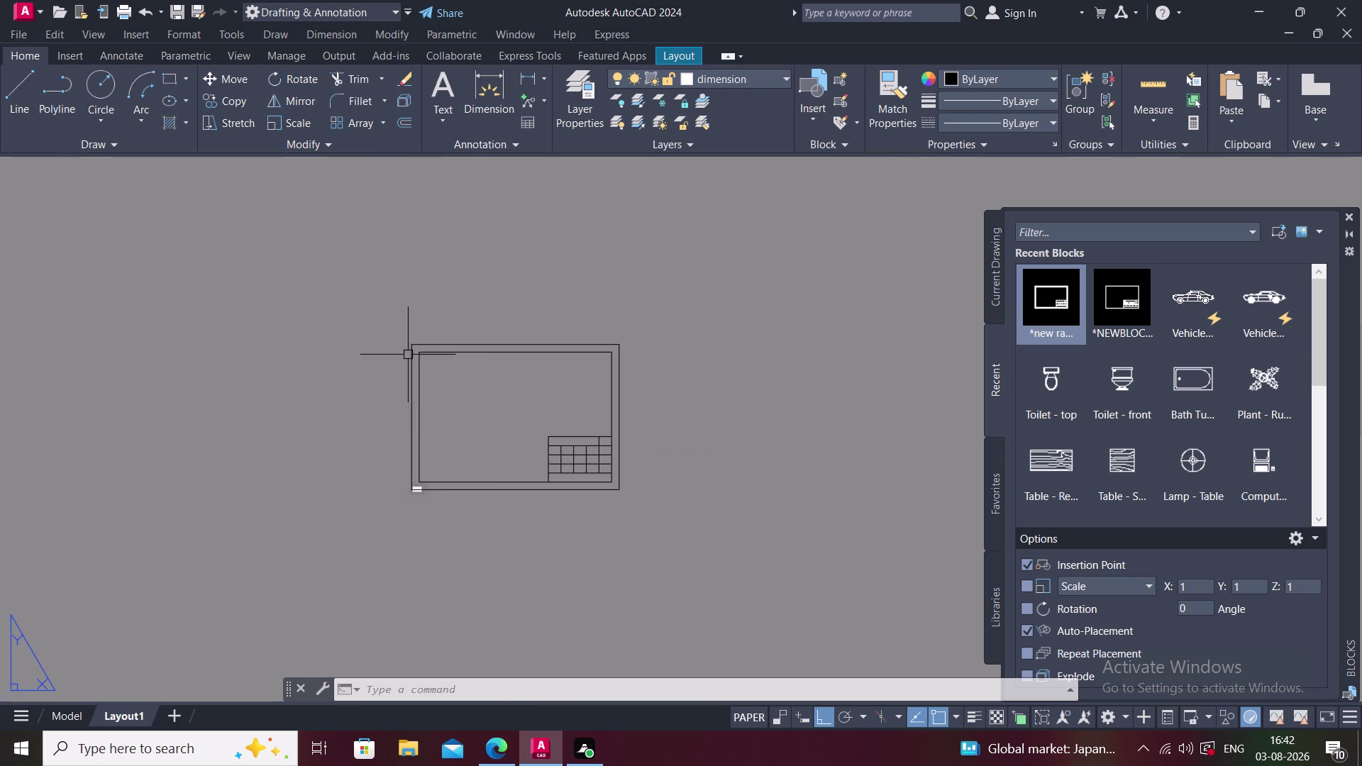
click(395, 317)
click(687, 516)
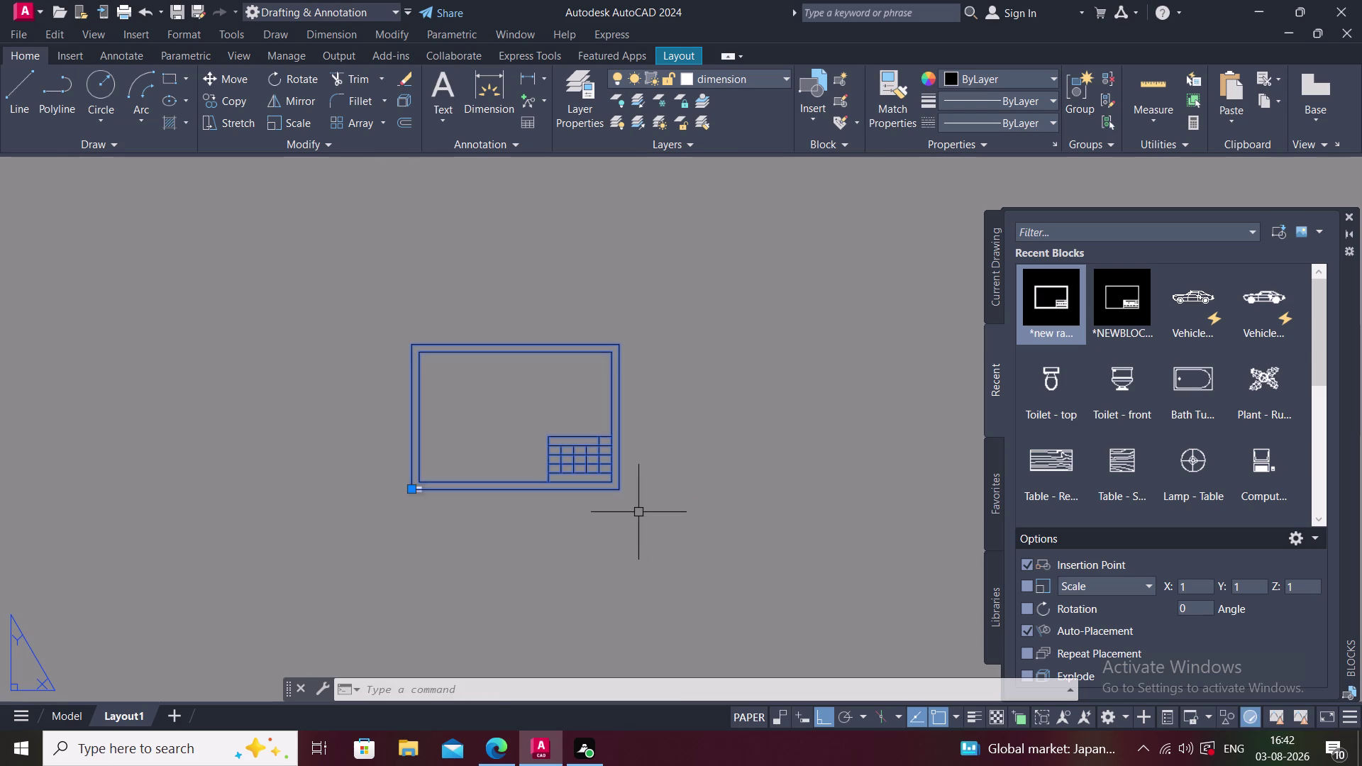
Scale the title block from its lower-left corner, referencing its bottom edge length.
text(SC)
key(space)
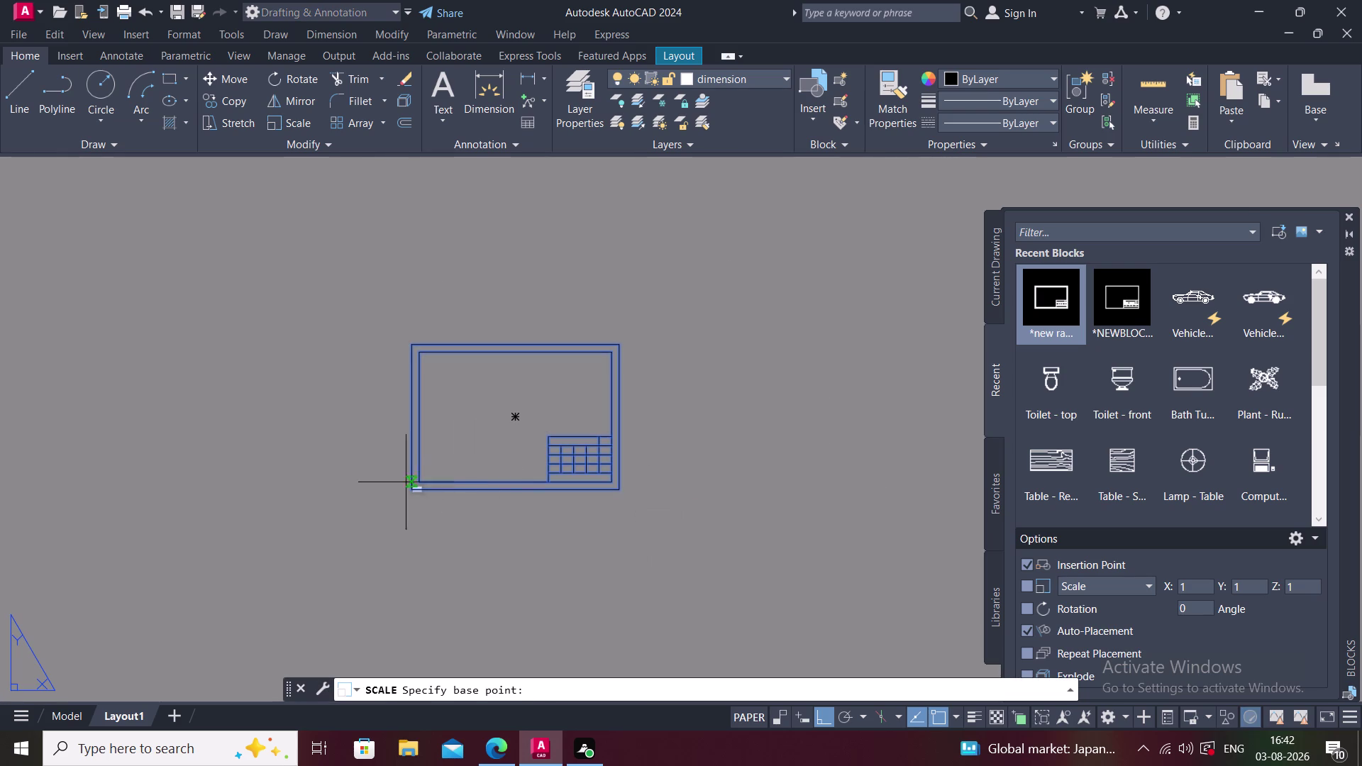
scroll(up, 3)
scroll(up, 3)
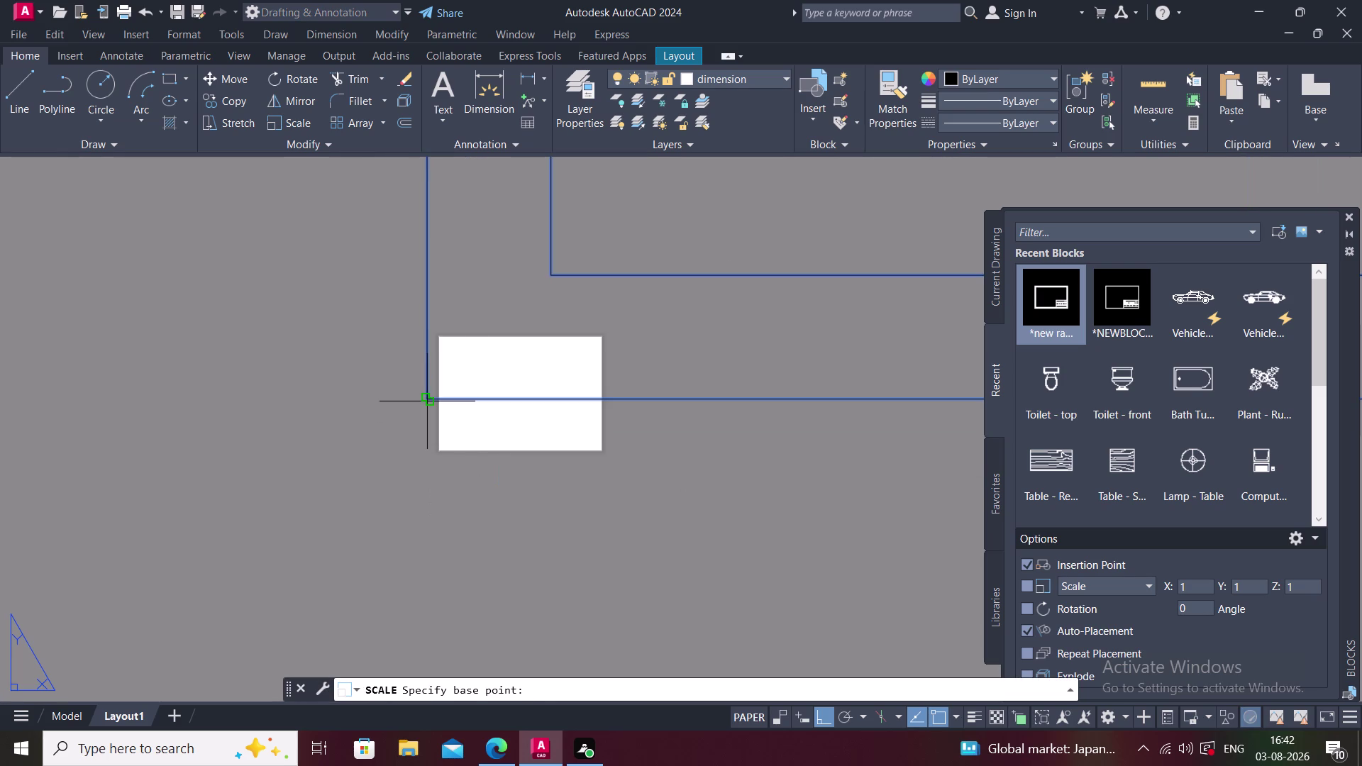
click(427, 402)
click(612, 689)
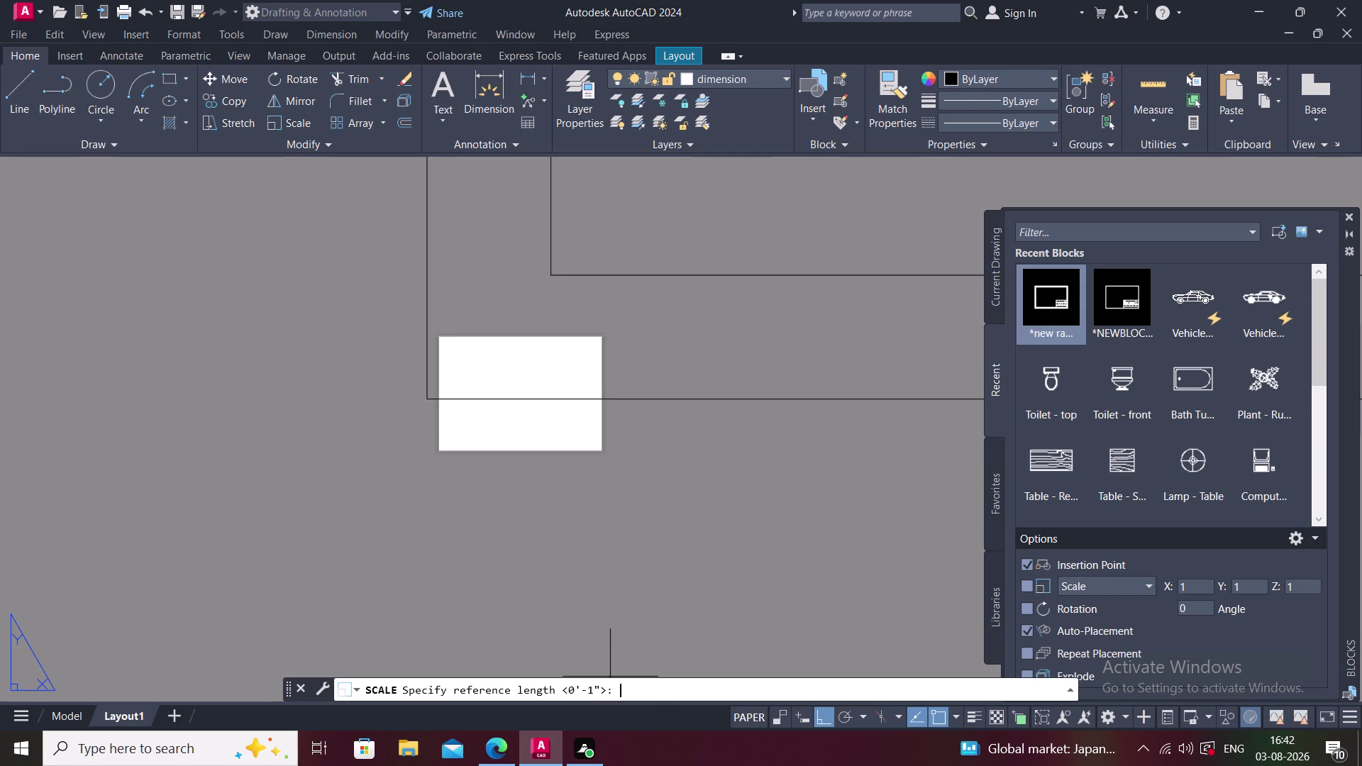
click(425, 401)
scroll(down, 3)
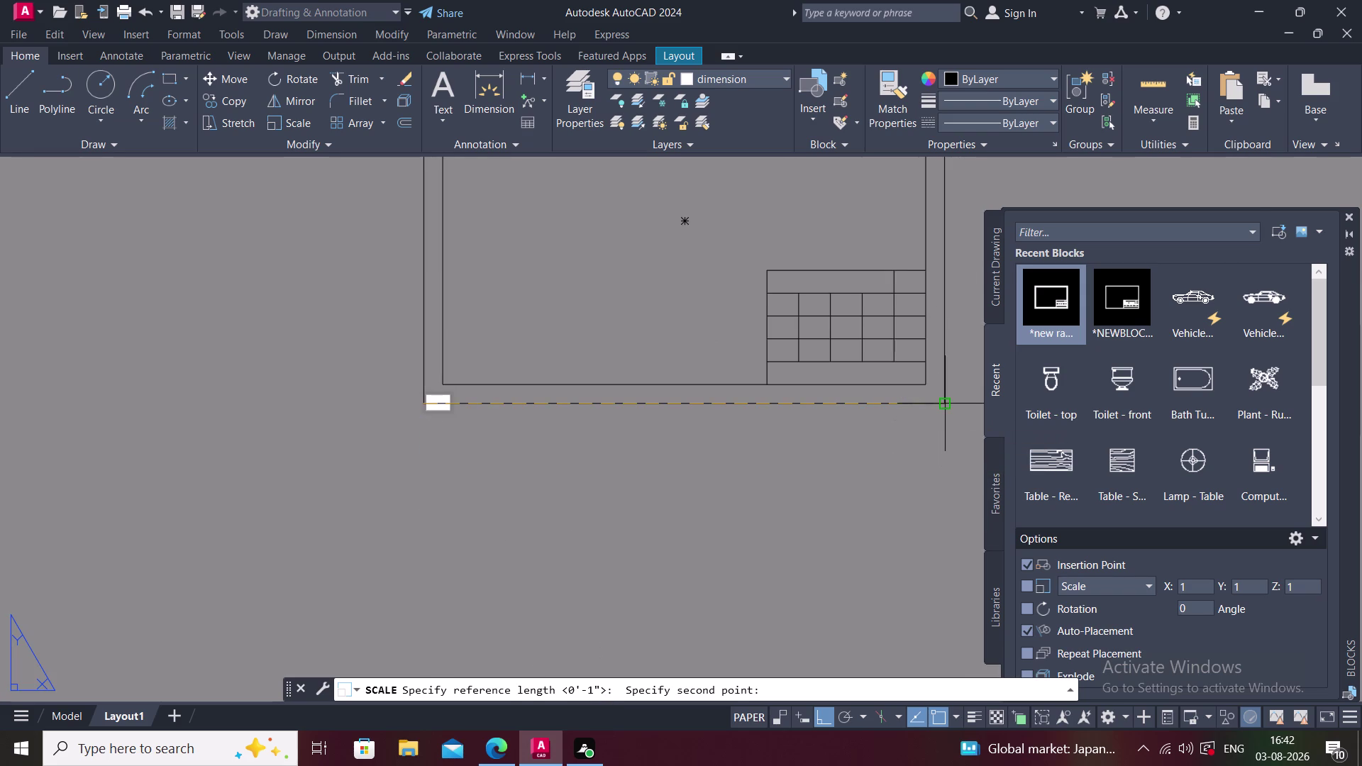
click(945, 409)
Pick a new length that shrinks the title block to about the sheet's width.
scroll(up, 3)
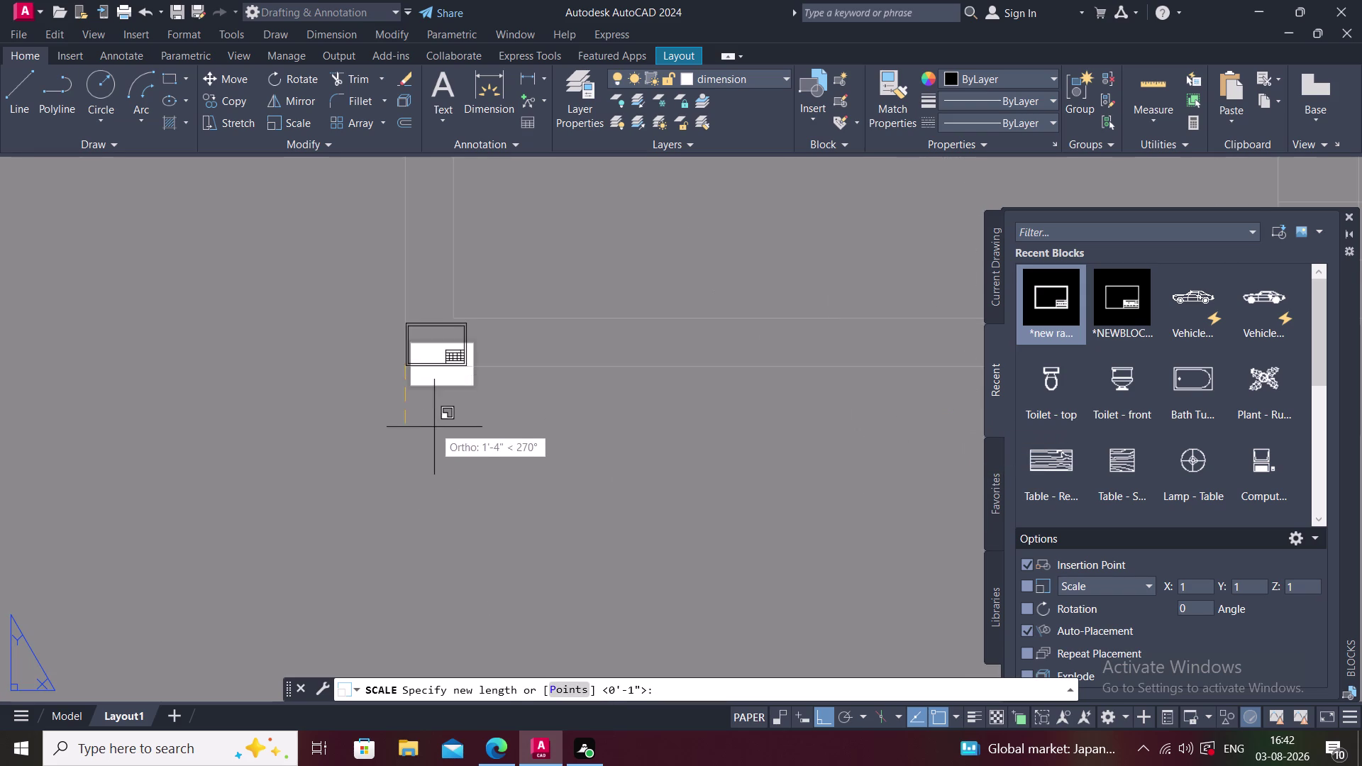
scroll(up, 3)
middle_drag(377, 363, 433, 471)
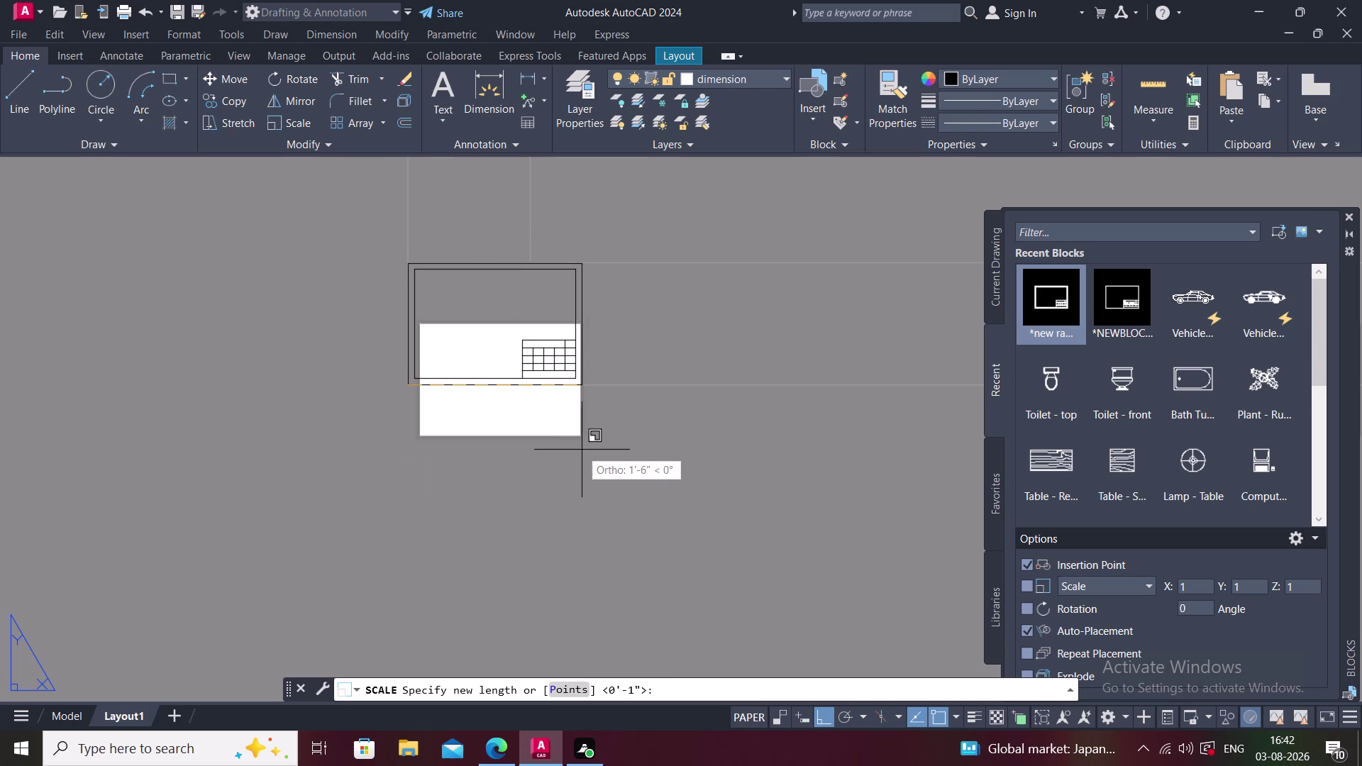
scroll(up, 3)
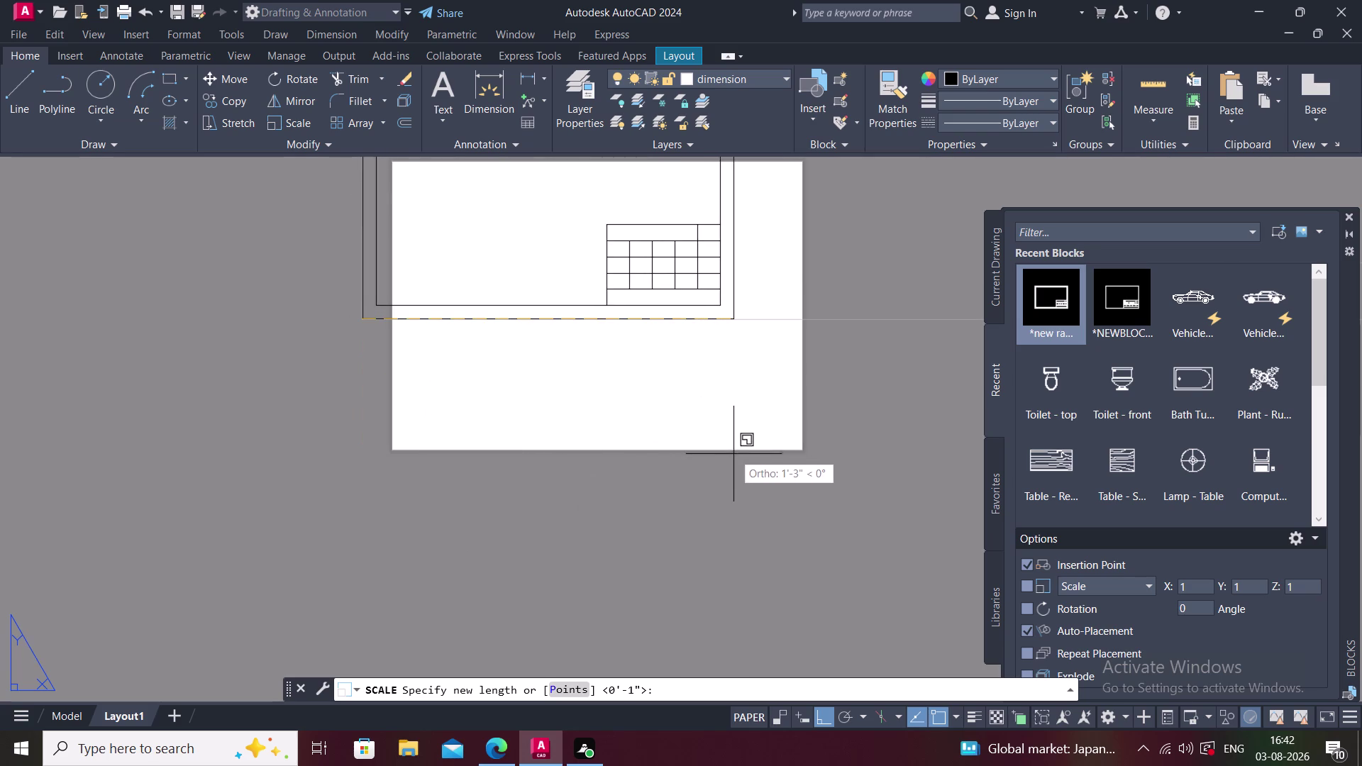
scroll(down, 3)
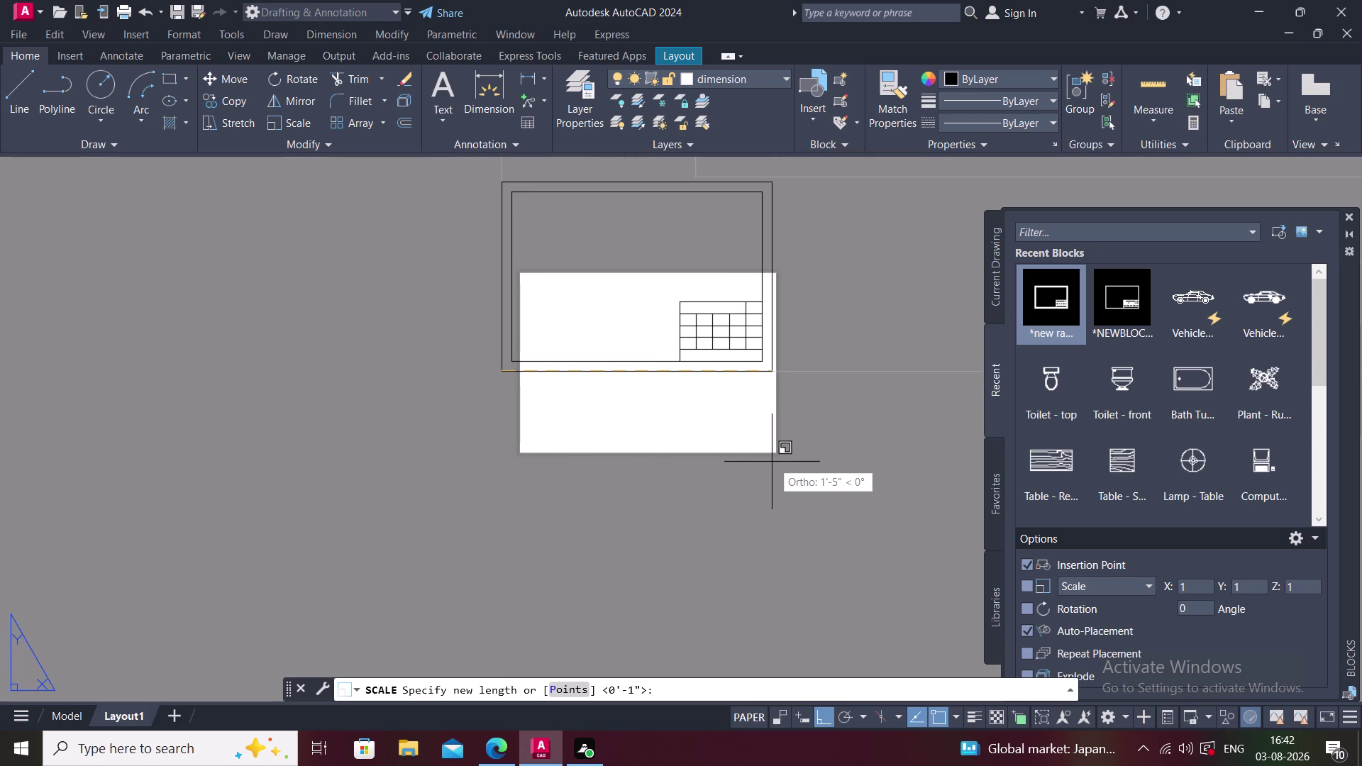
click(769, 461)
key(Escape)
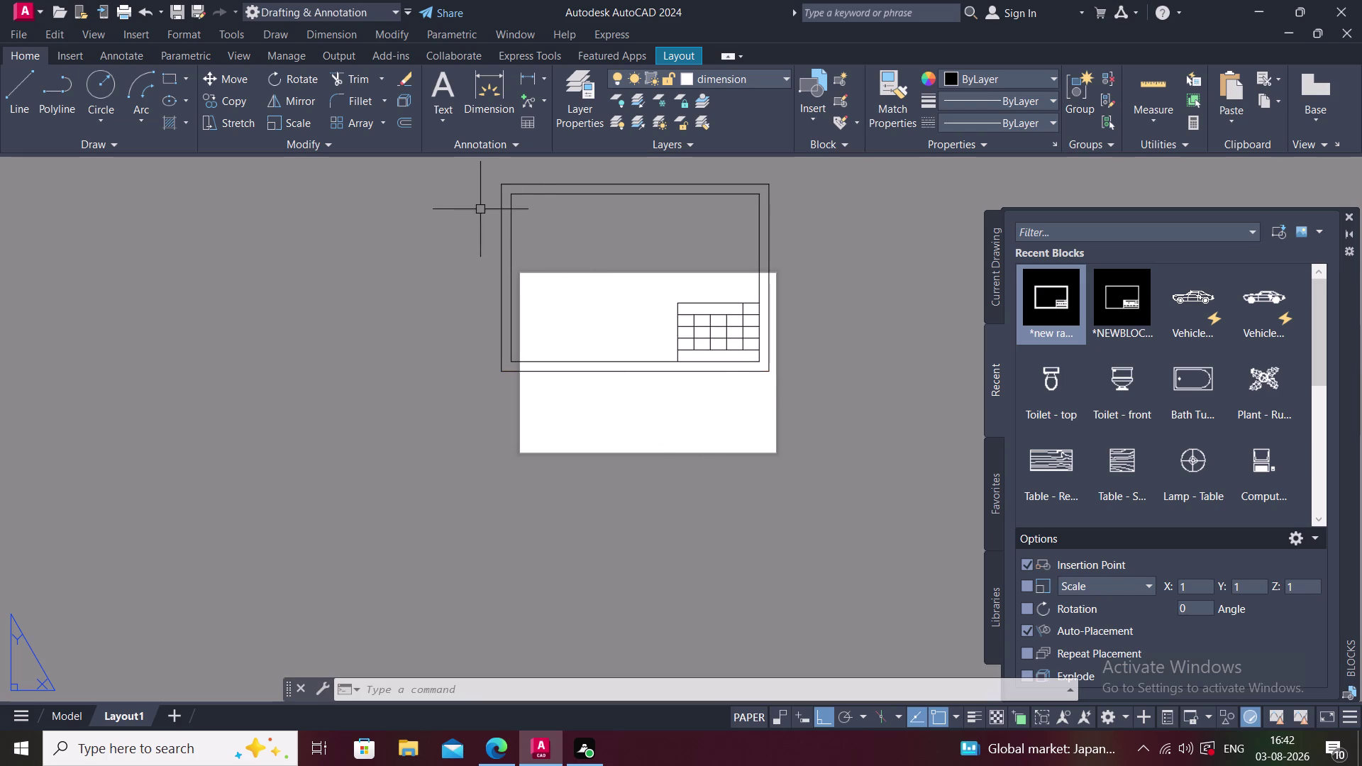
Move the title block from its lower-left corner onto the sheet's lower-left corner.
click(500, 193)
key(m)
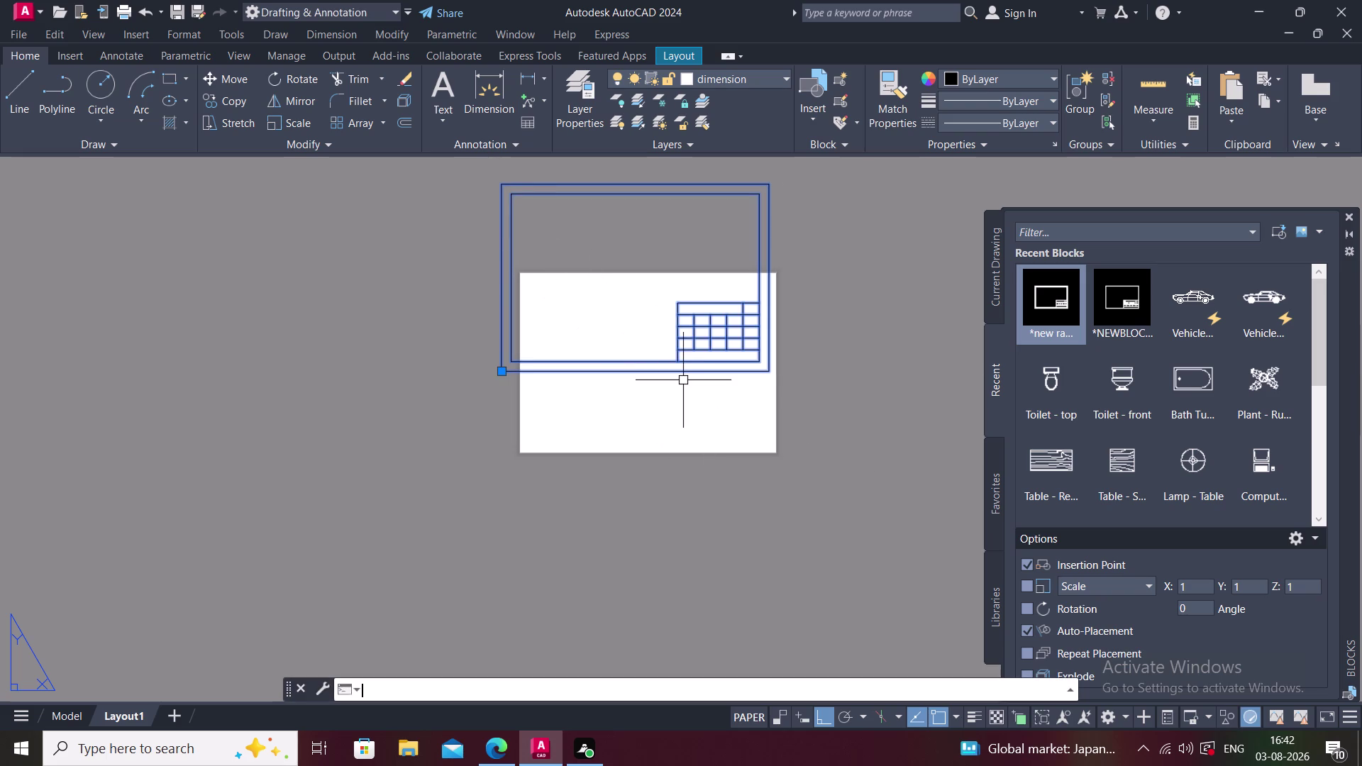
key(space)
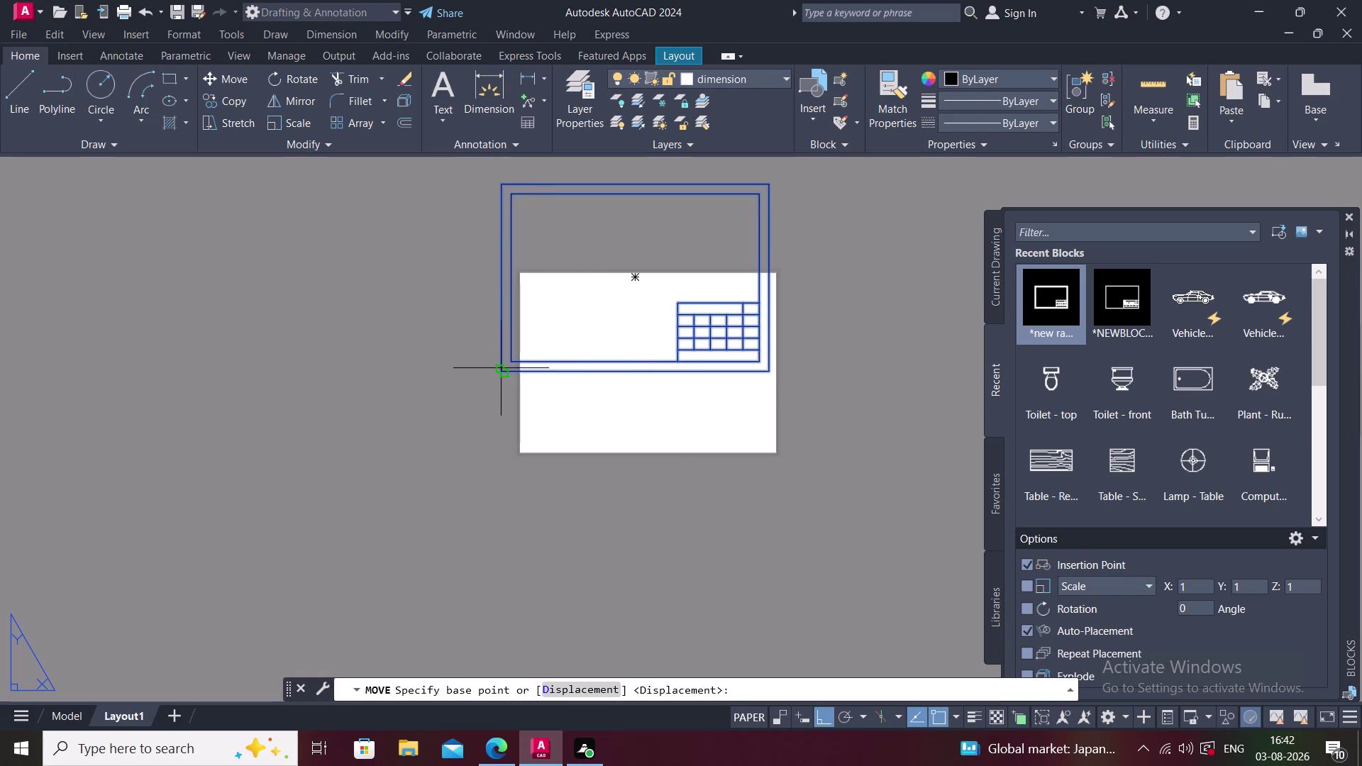
click(501, 371)
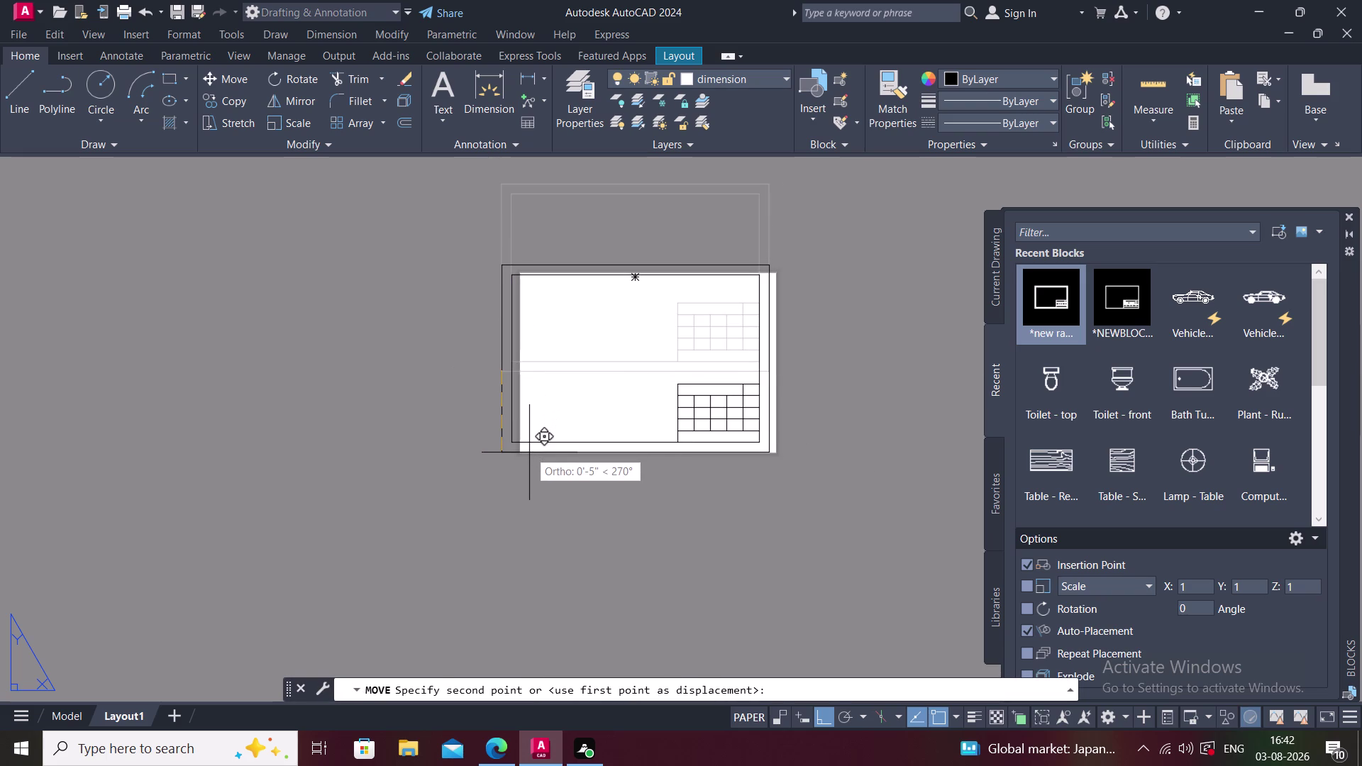
key(F8)
scroll(up, 3)
middle_drag(502, 452, 438, 470)
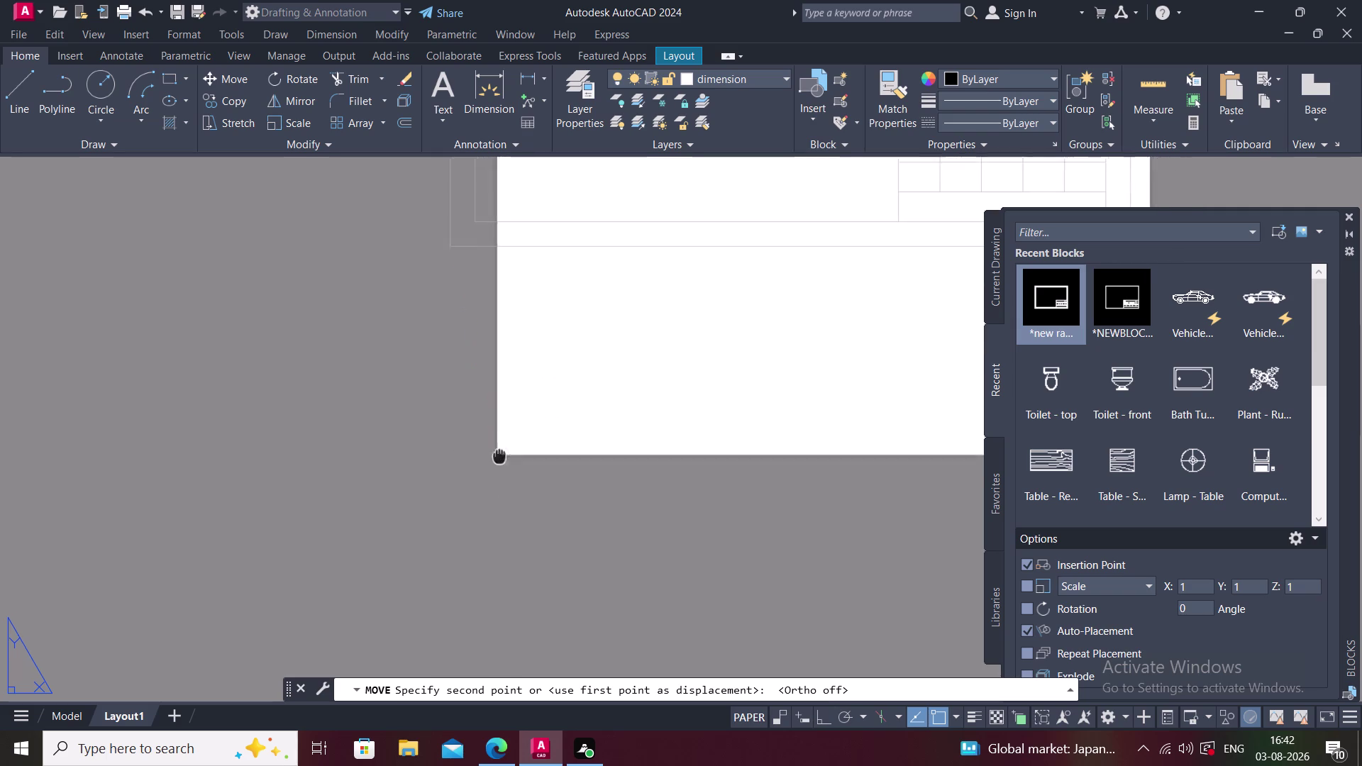
middle_drag(439, 471, 418, 479)
scroll(down, 3)
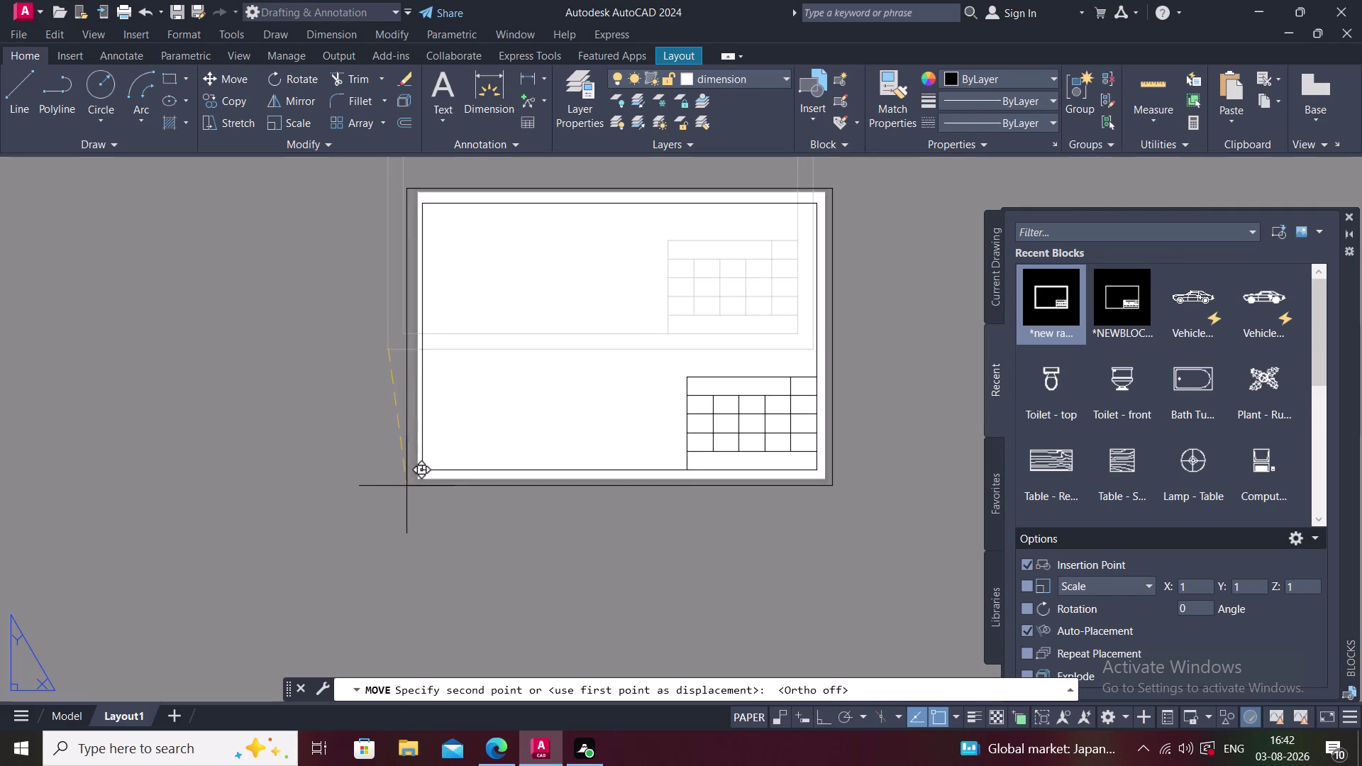
click(412, 486)
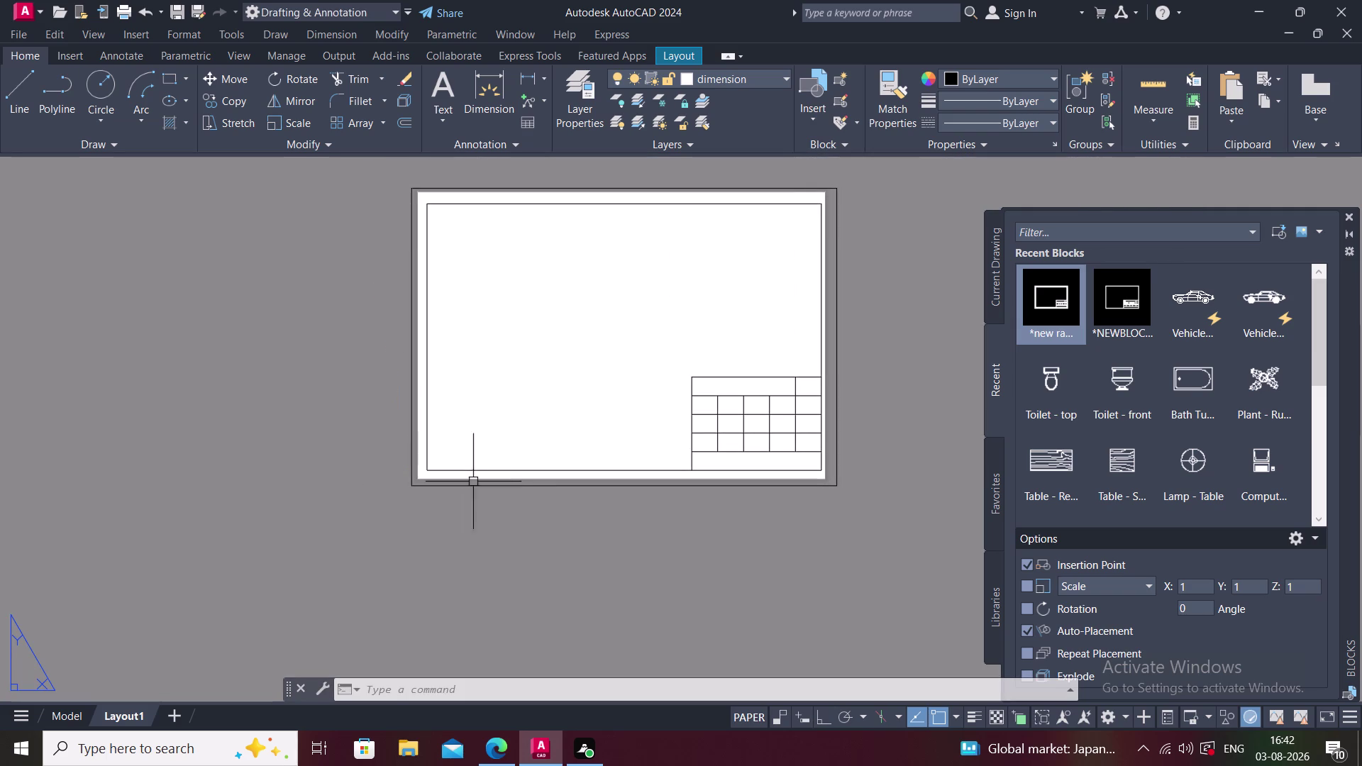
key(Escape)
Rescale the title block by its bottom-edge reference so it ends inside the sheet's right edge.
click(414, 396)
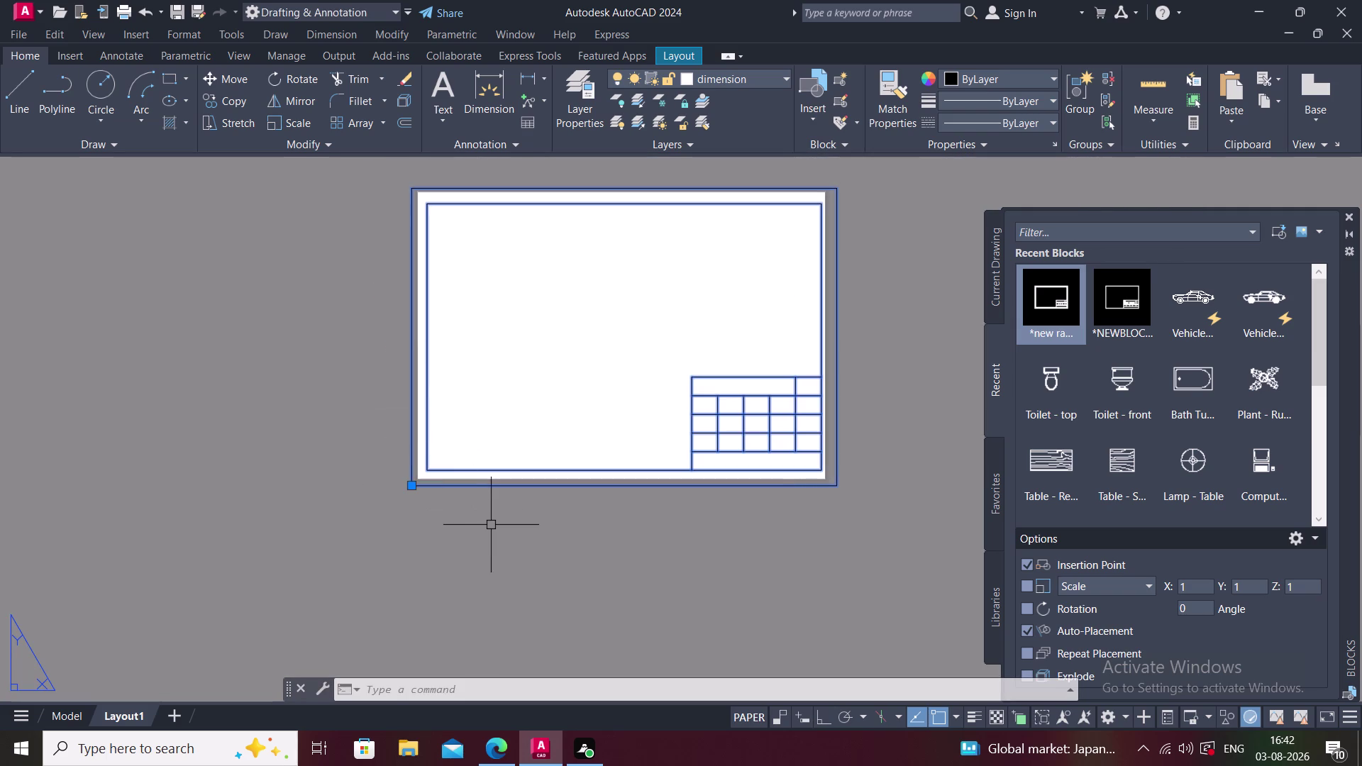
key(s)
key(c)
key(space)
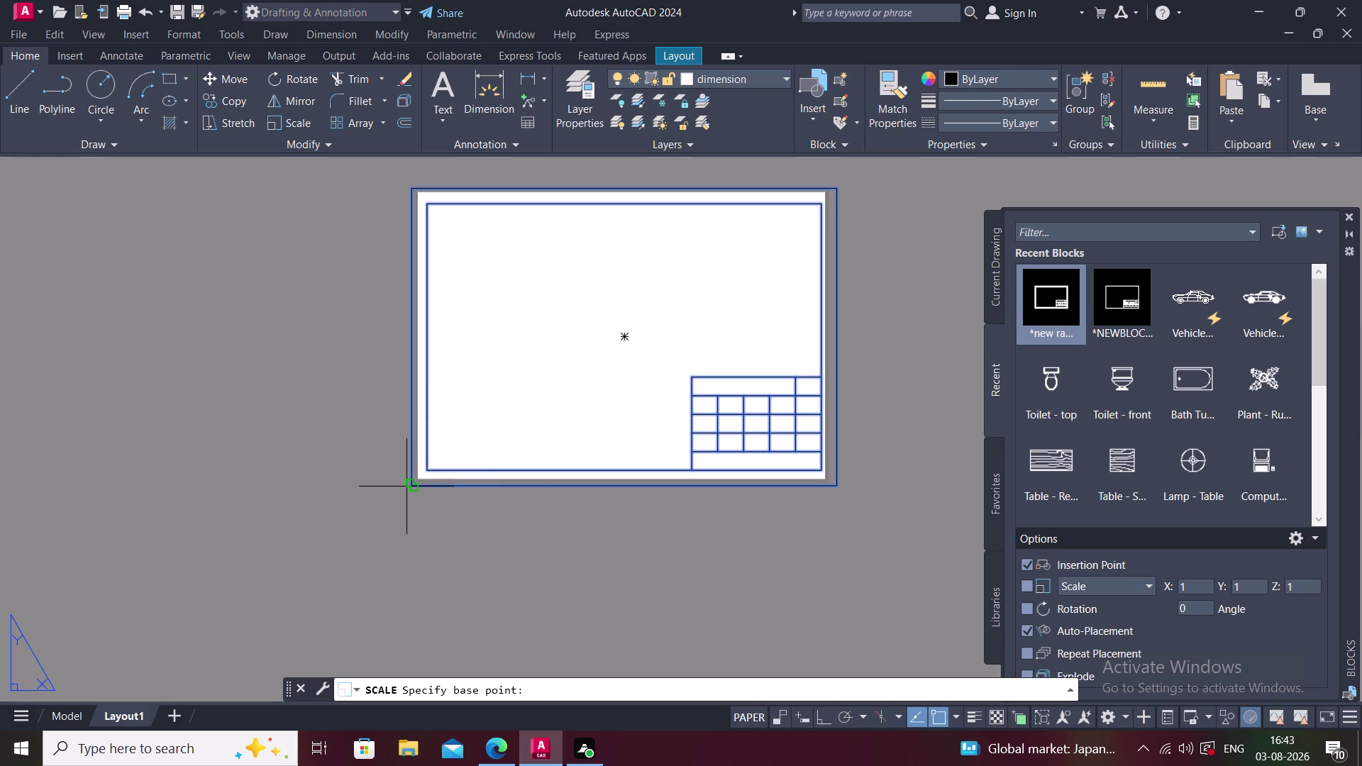
click(409, 487)
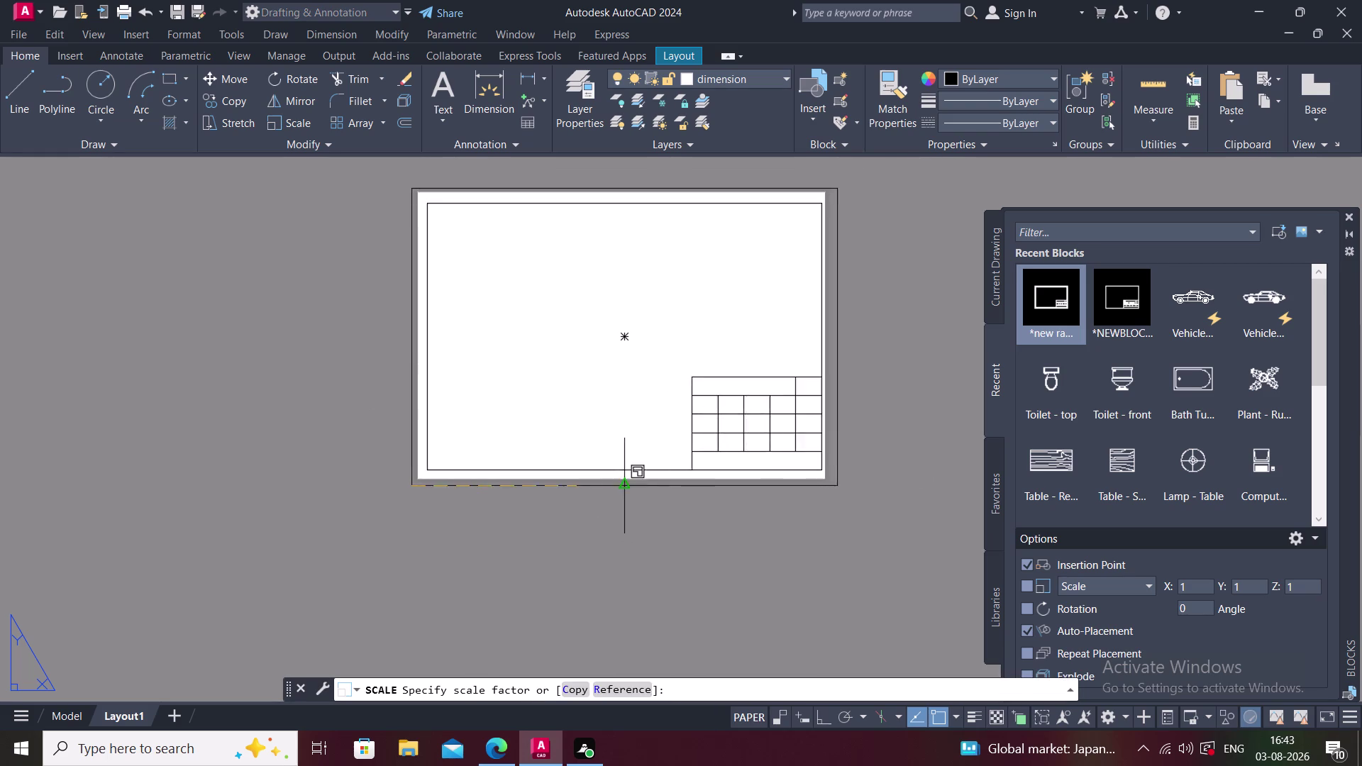
click(606, 684)
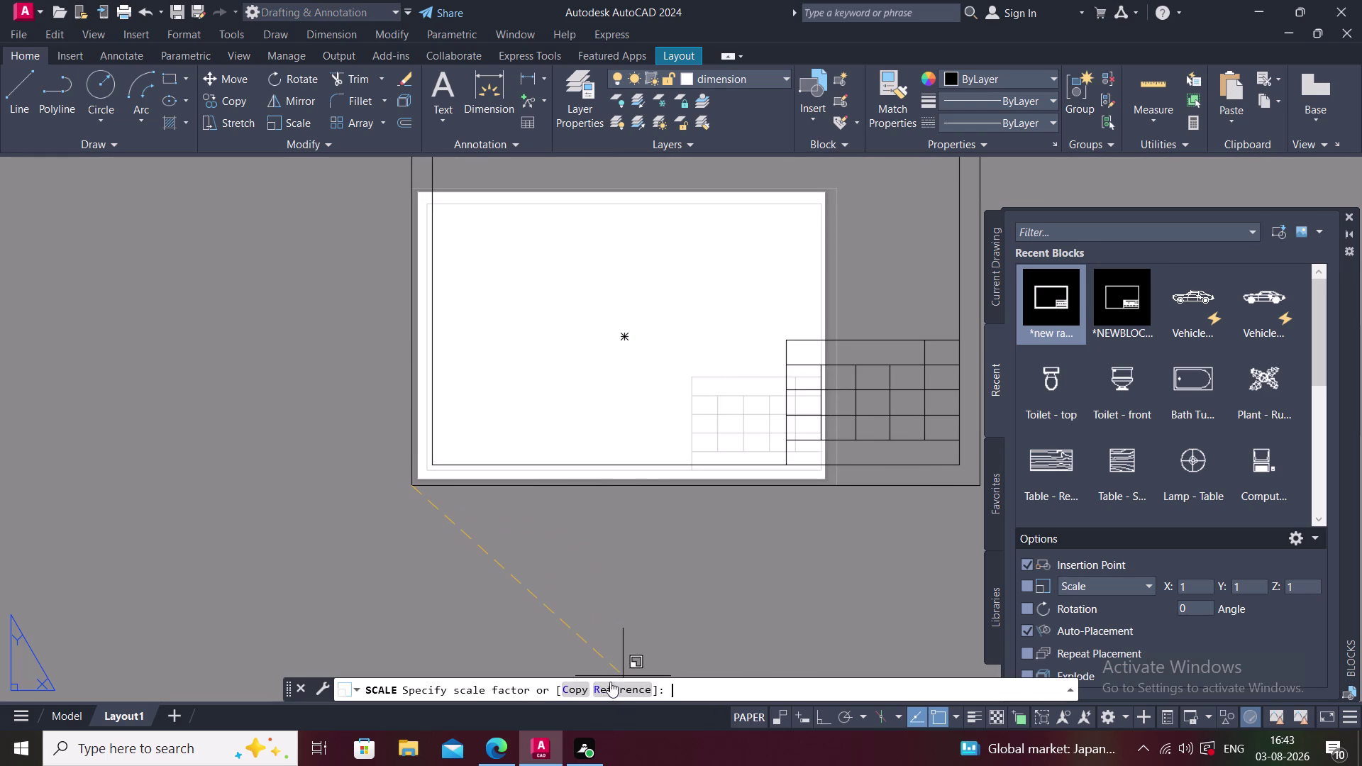
click(414, 486)
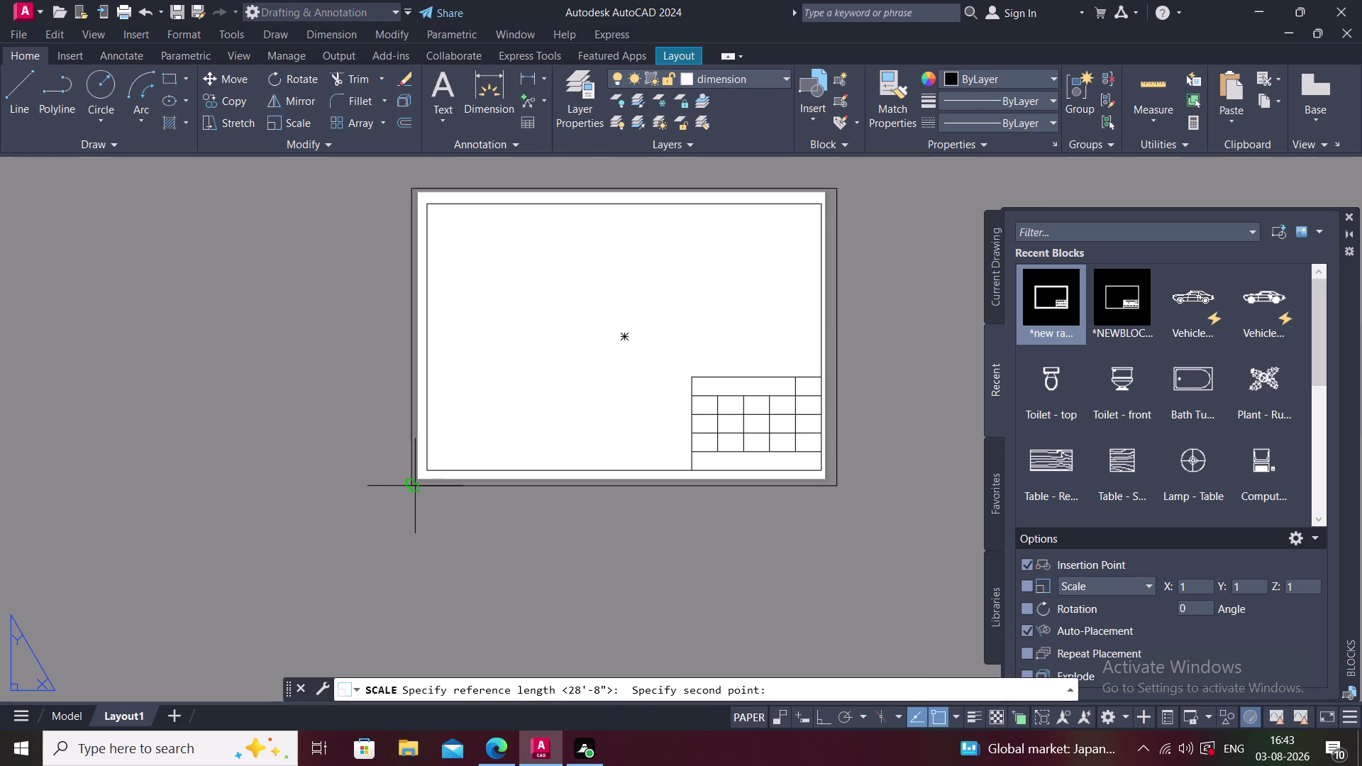
click(837, 484)
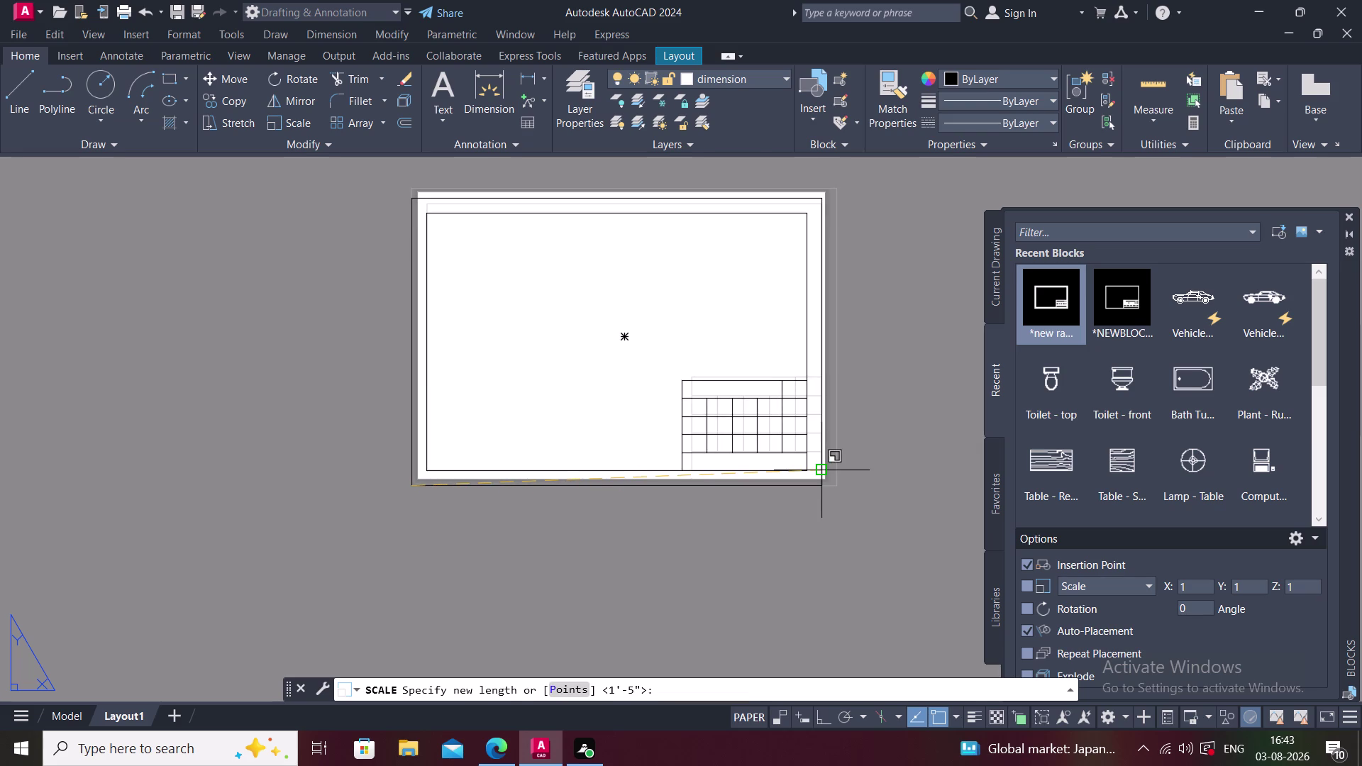
click(814, 472)
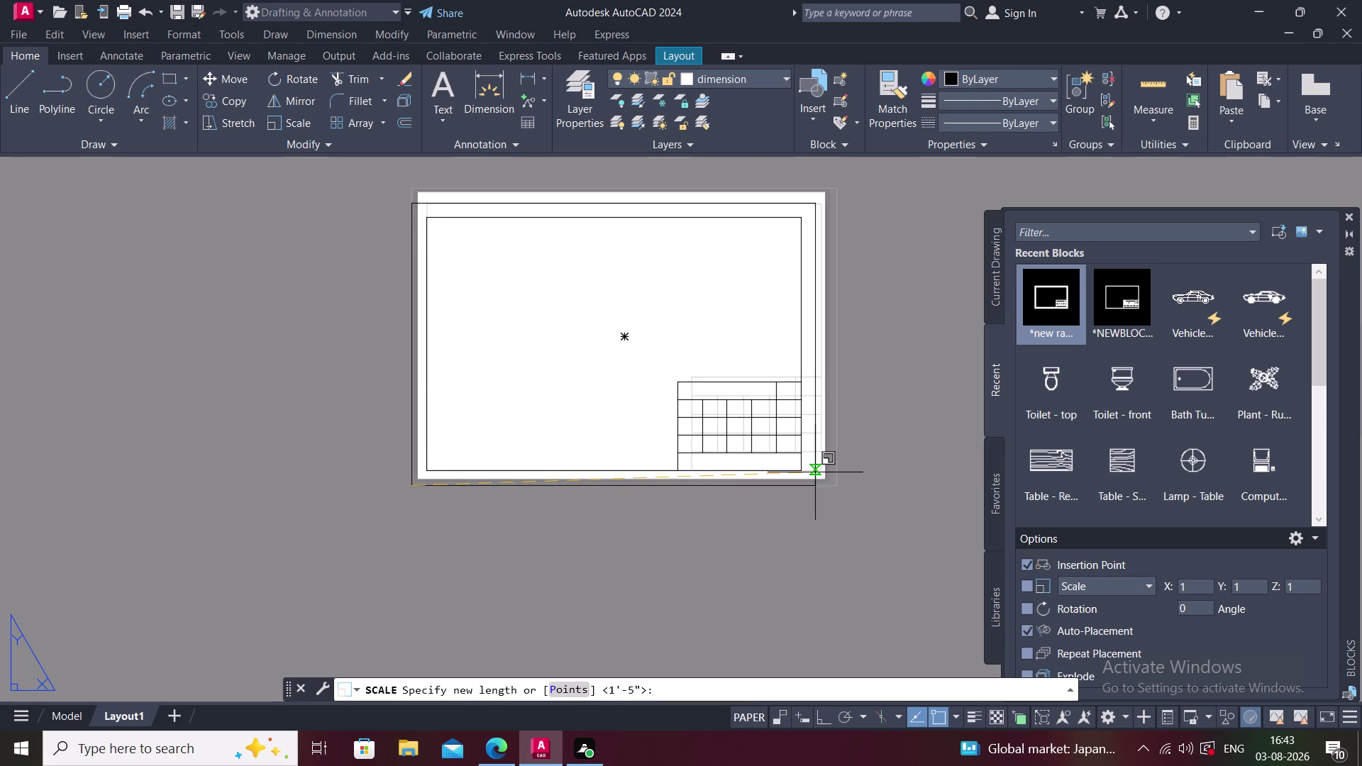
key(Escape)
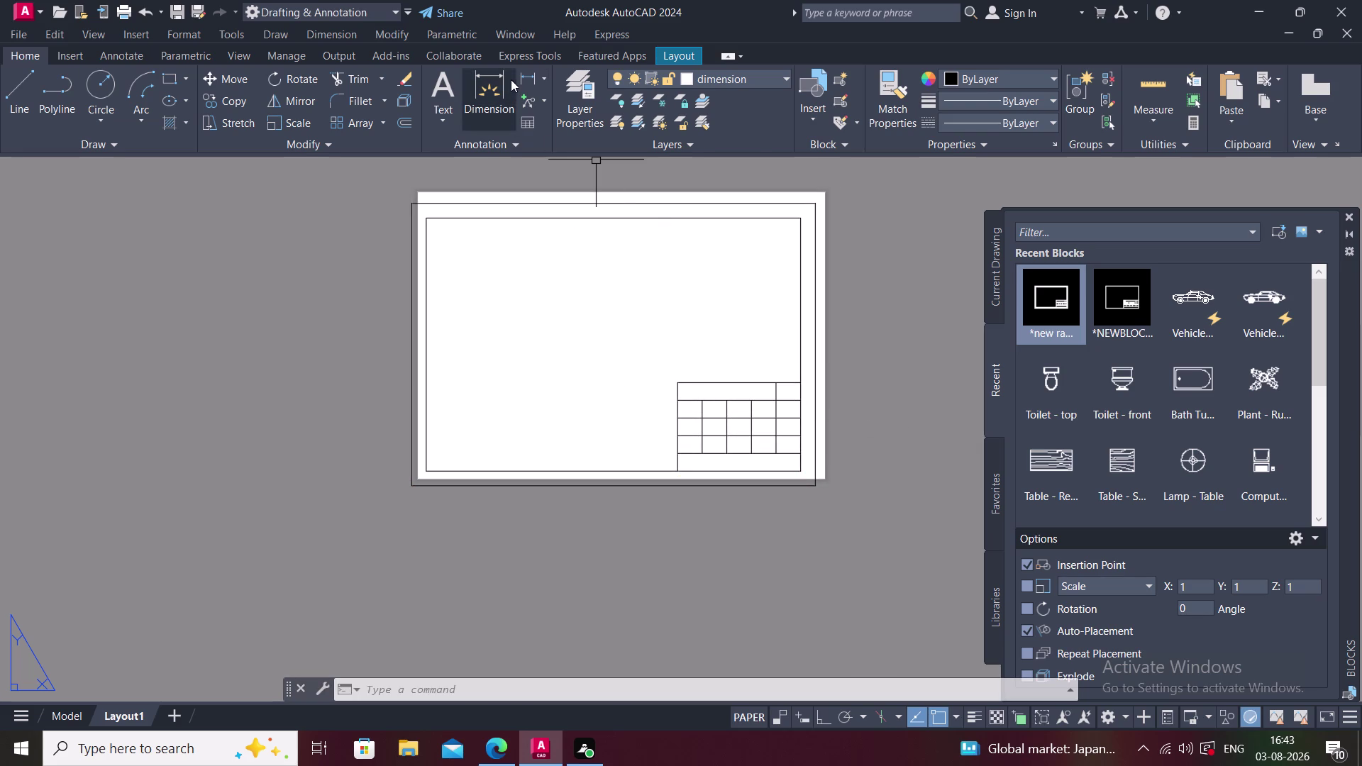
click(534, 72)
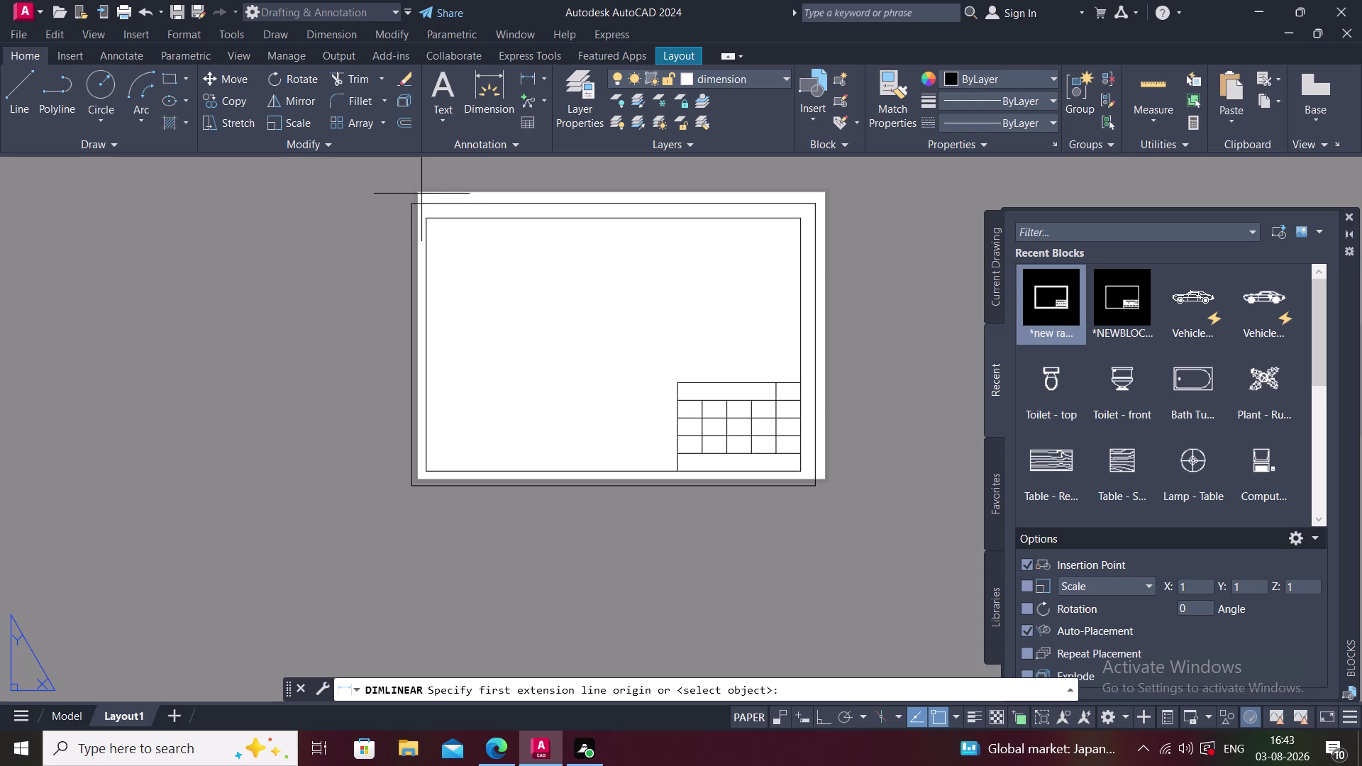
click(416, 194)
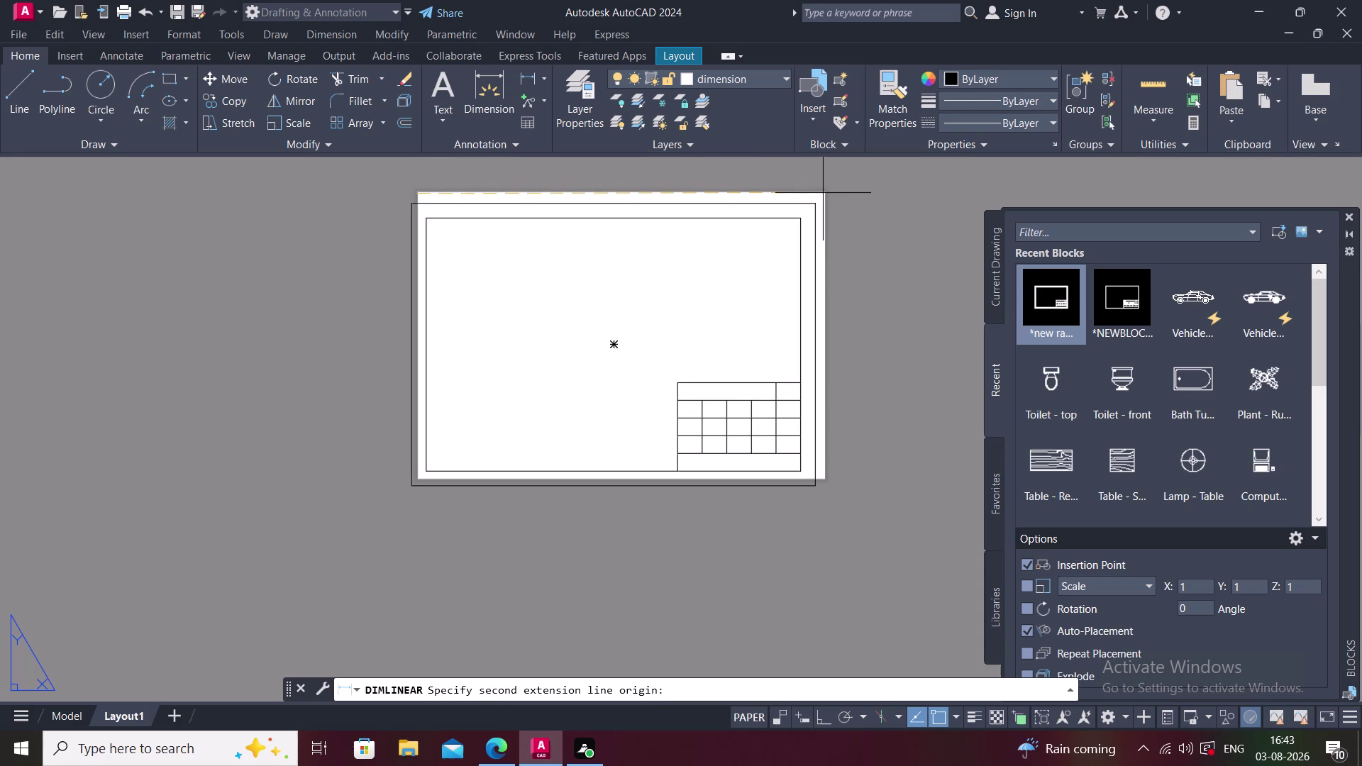
scroll(up, 3)
click(823, 192)
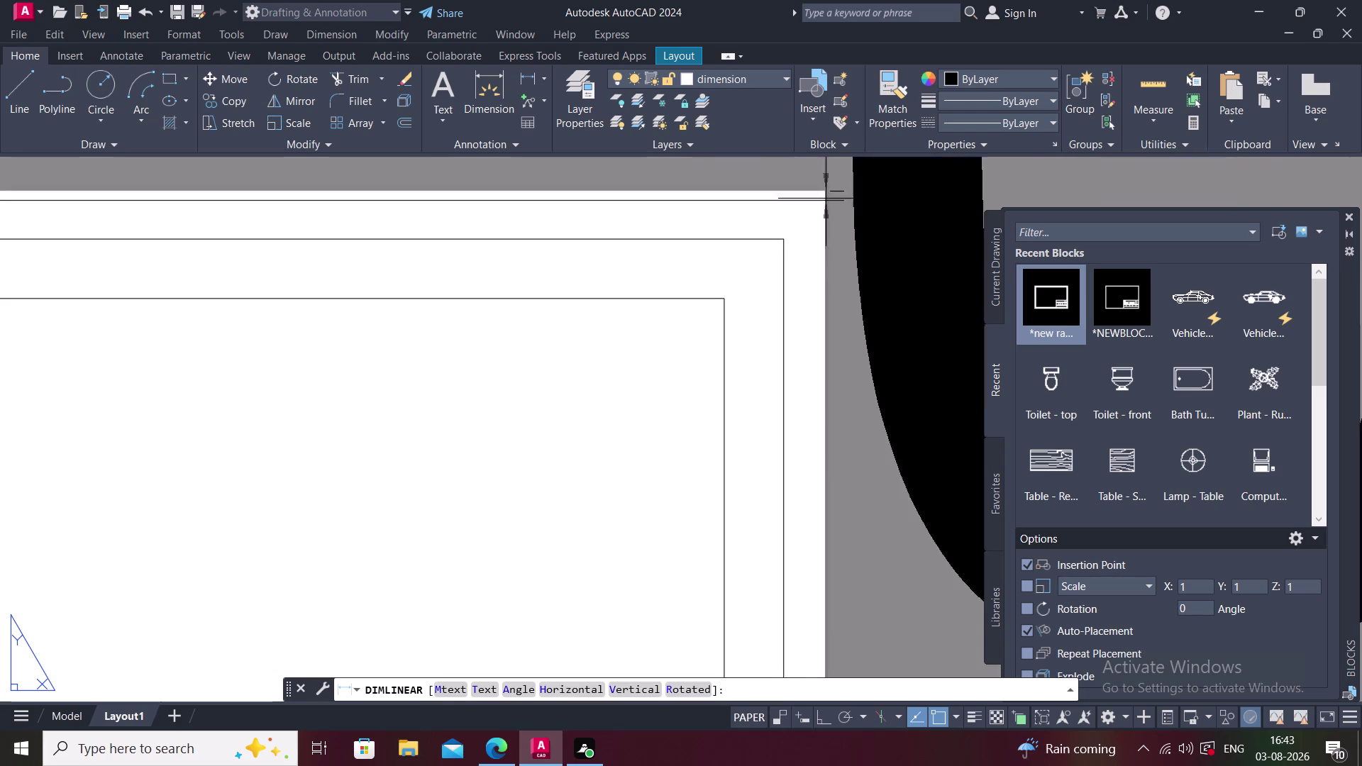
scroll(down, 3)
middle_drag(783, 287, 782, 287)
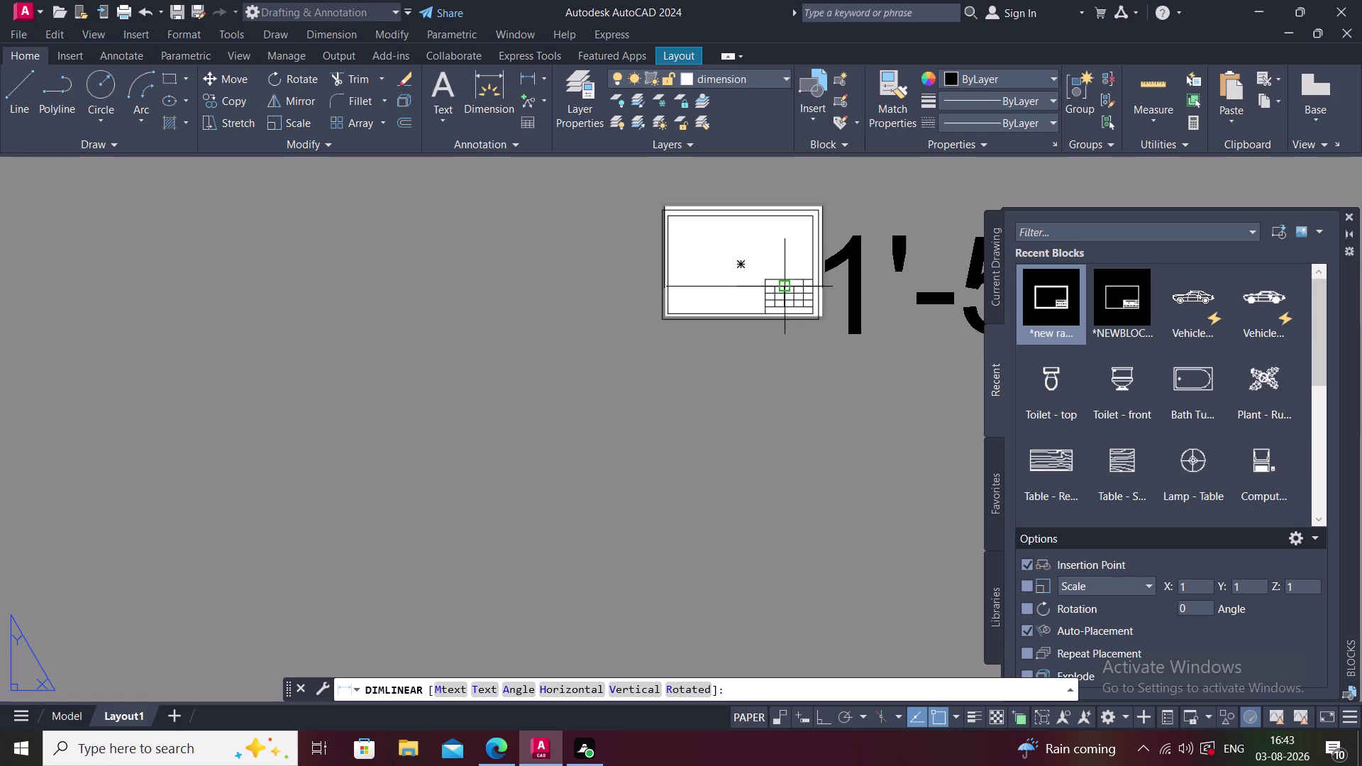
middle_drag(783, 287, 750, 314)
scroll(down, 3)
scroll(up, 3)
key(Escape)
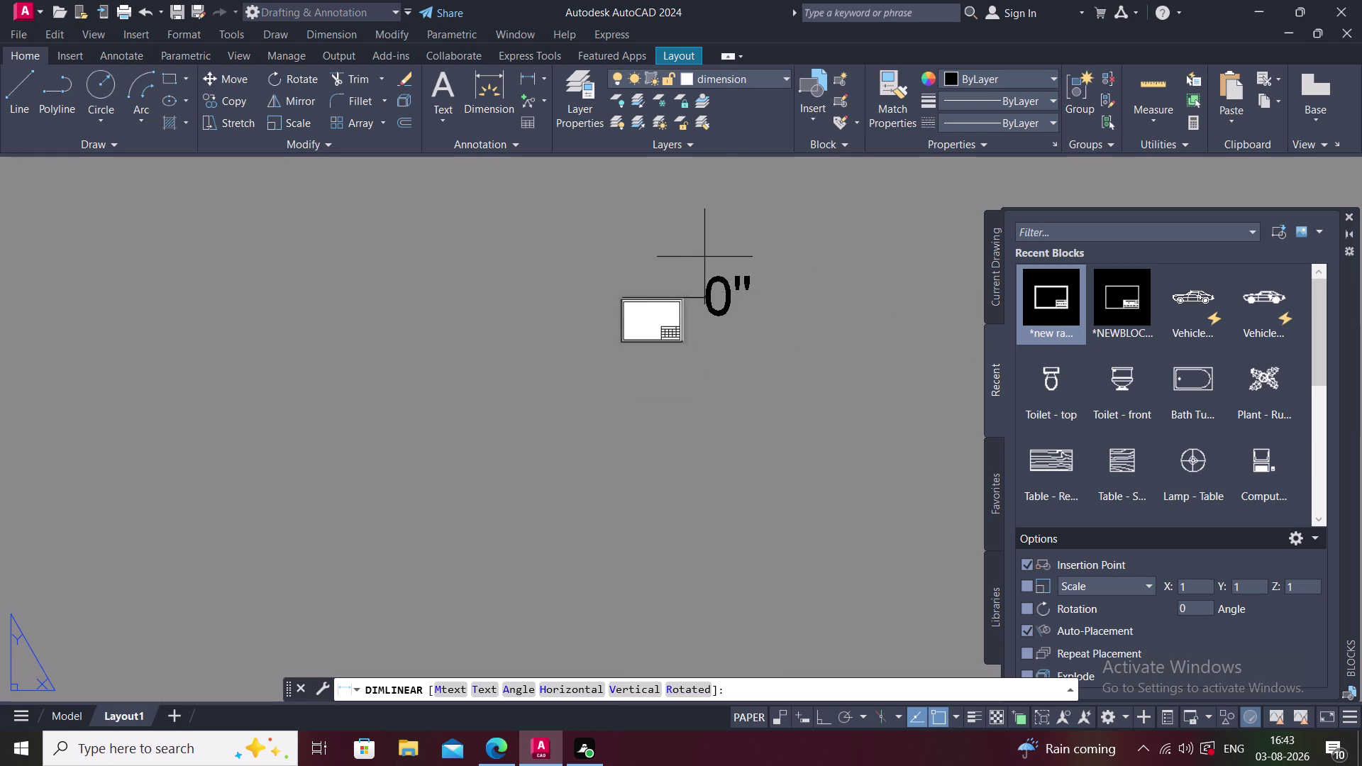
scroll(up, 3)
scroll(up, 3)
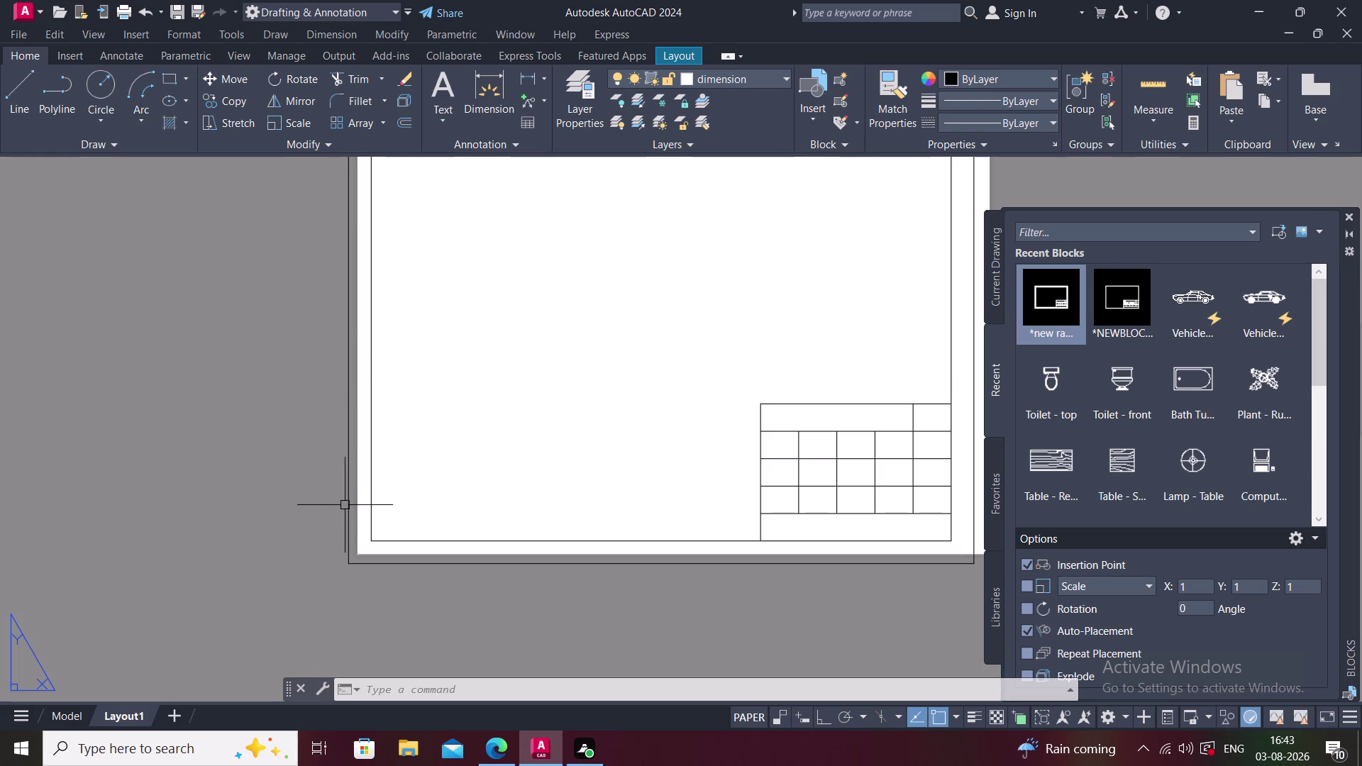
click(348, 499)
scroll(down, 3)
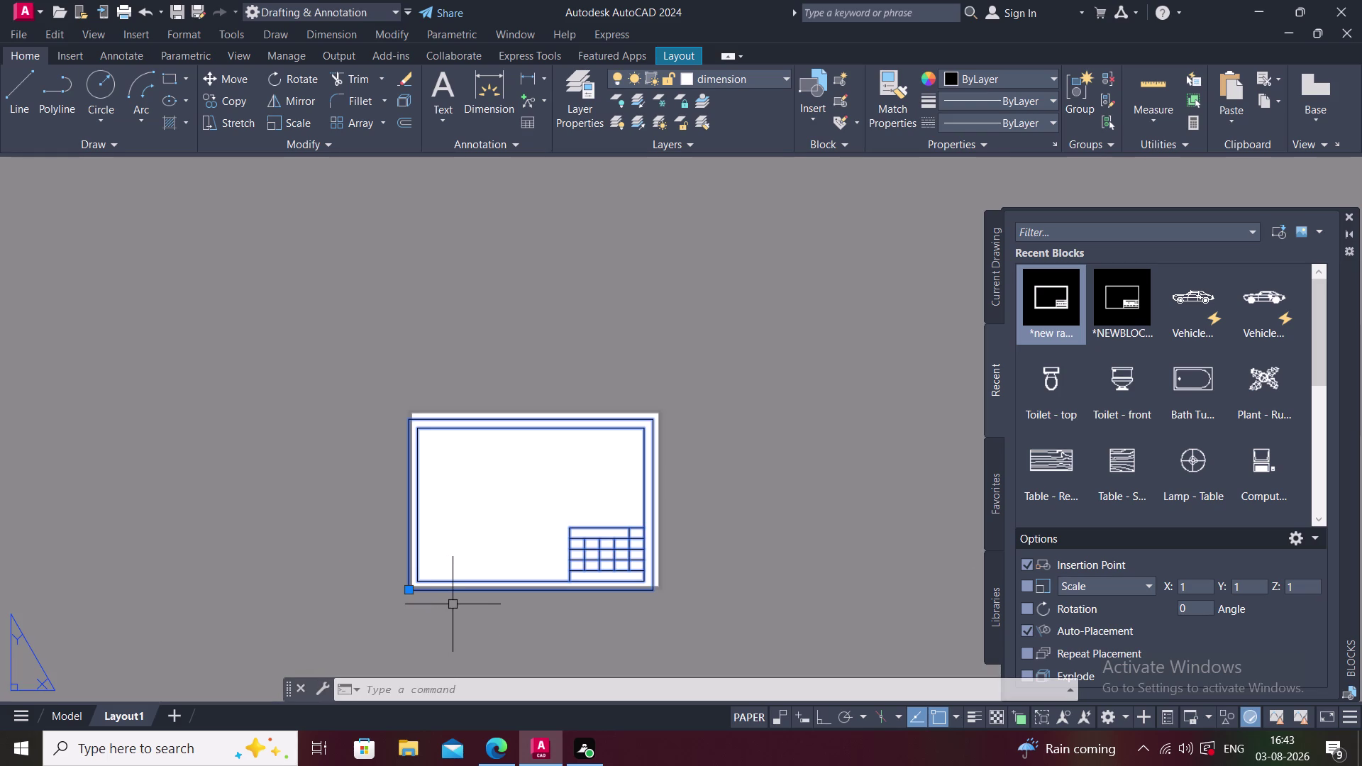
Scale the title block from its bottom-left corner, using its bottom edge as reference.
text(SC)
key(space)
scroll(up, 3)
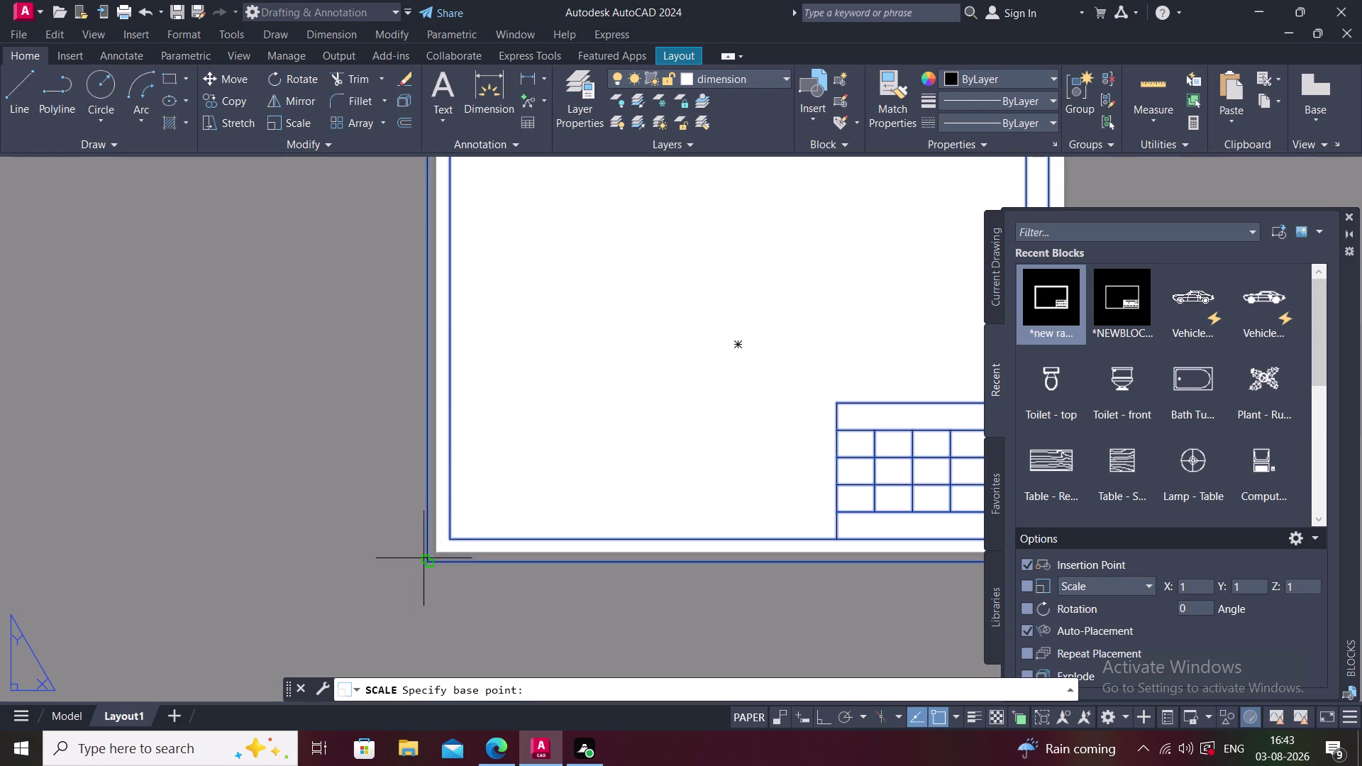
click(427, 561)
scroll(down, 3)
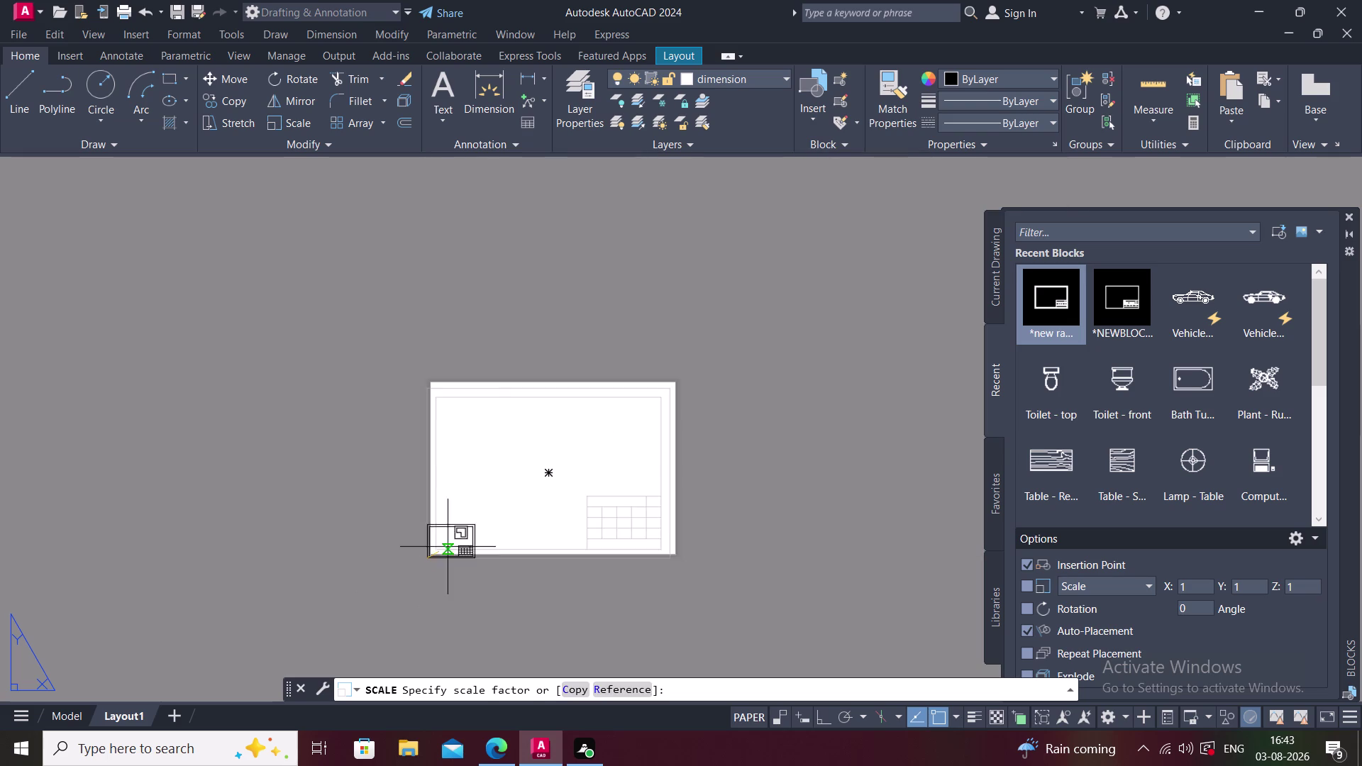
click(598, 687)
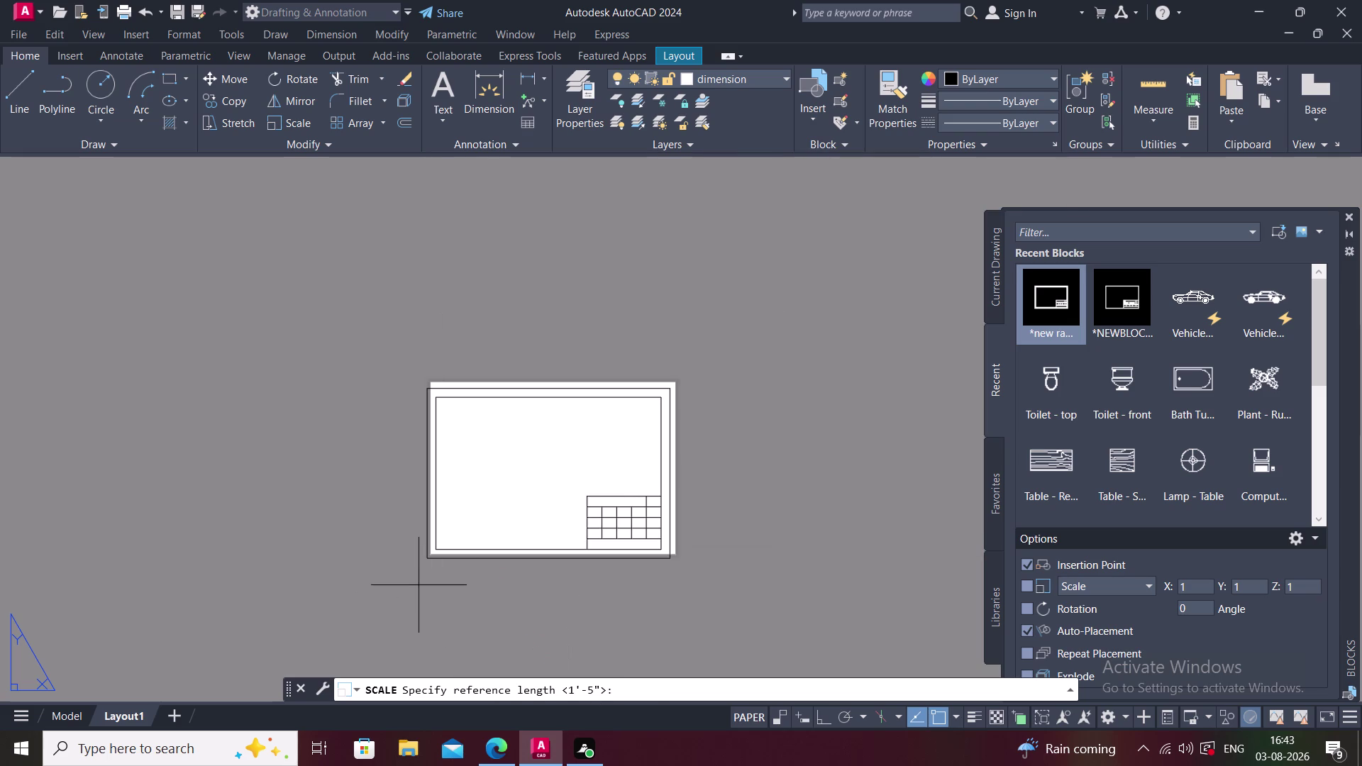
scroll(up, 3)
click(441, 526)
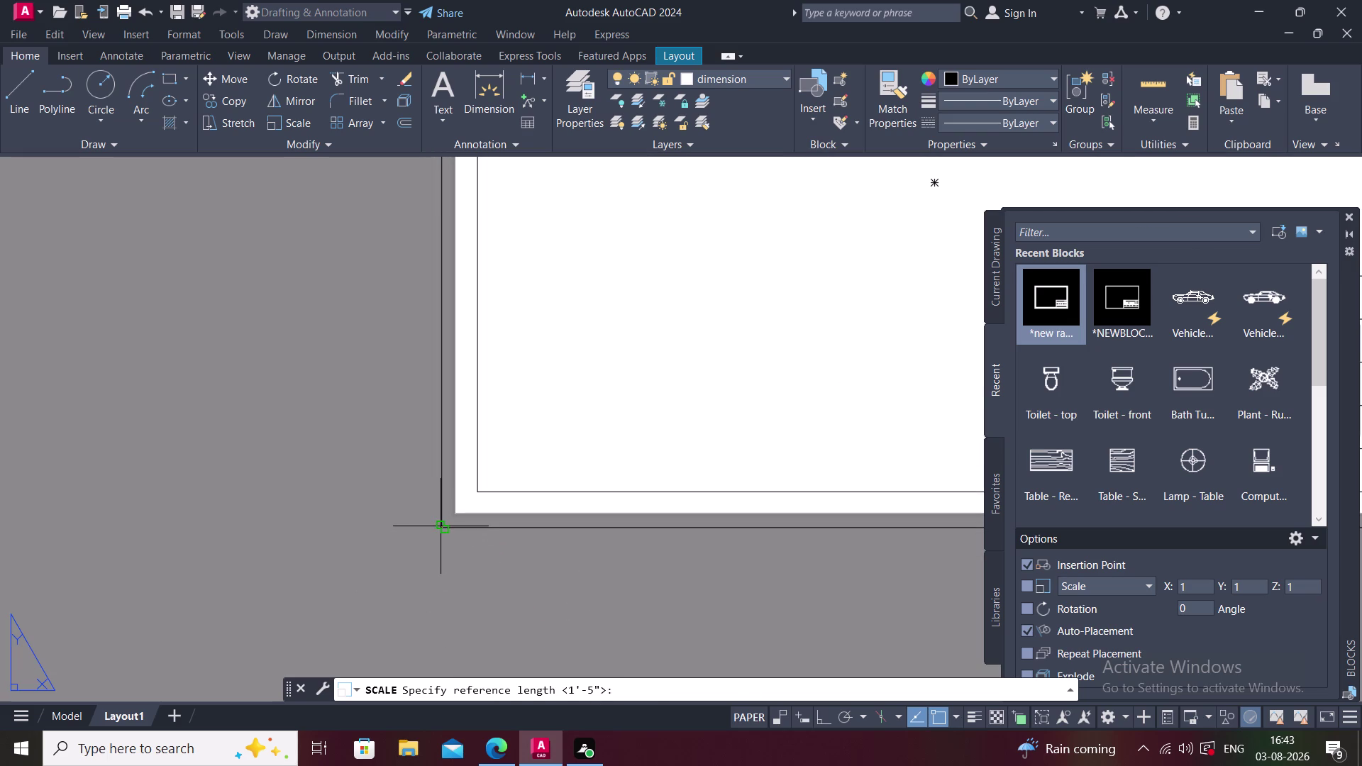
scroll(down, 3)
scroll(up, 3)
scroll(up, 3)
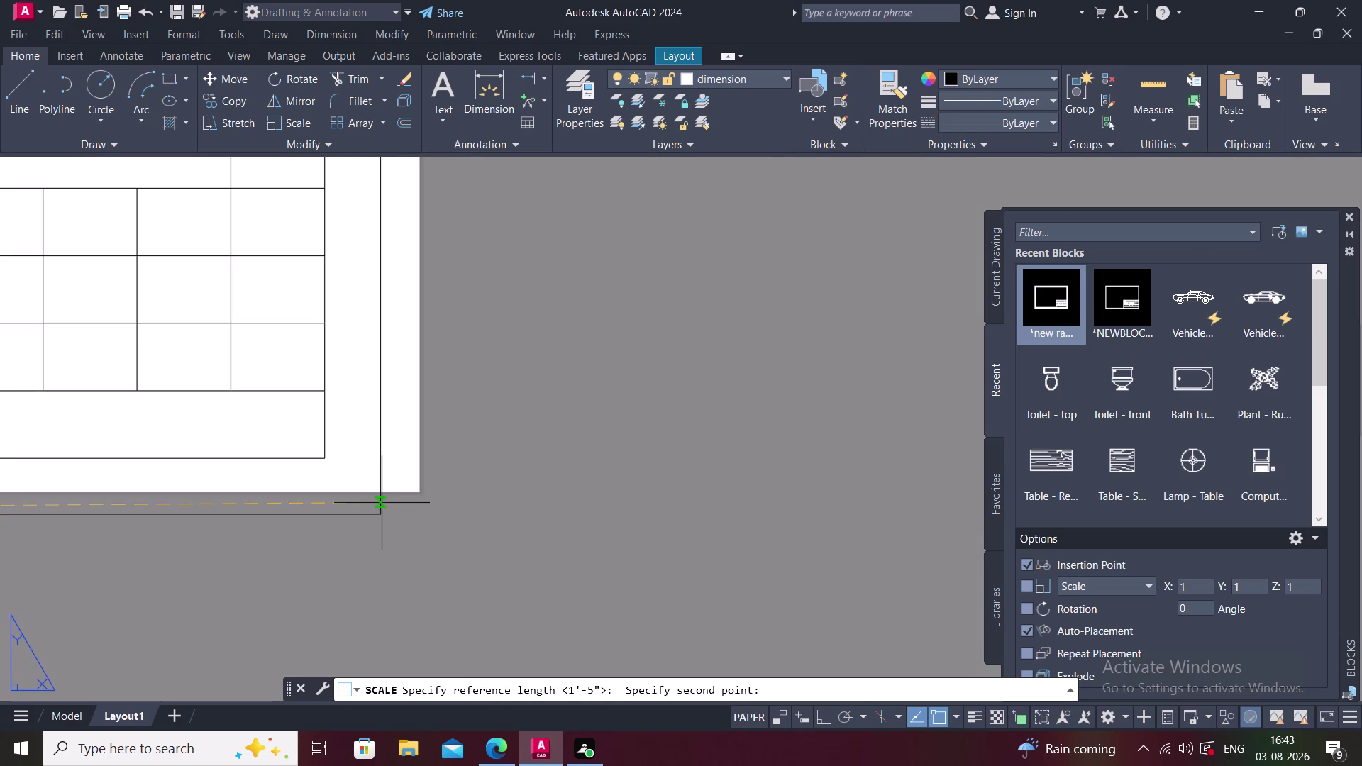
click(381, 516)
Enter 1'-5" as the new width after a mistyped first attempt.
scroll(down, 3)
middle_drag(415, 493, 569, 464)
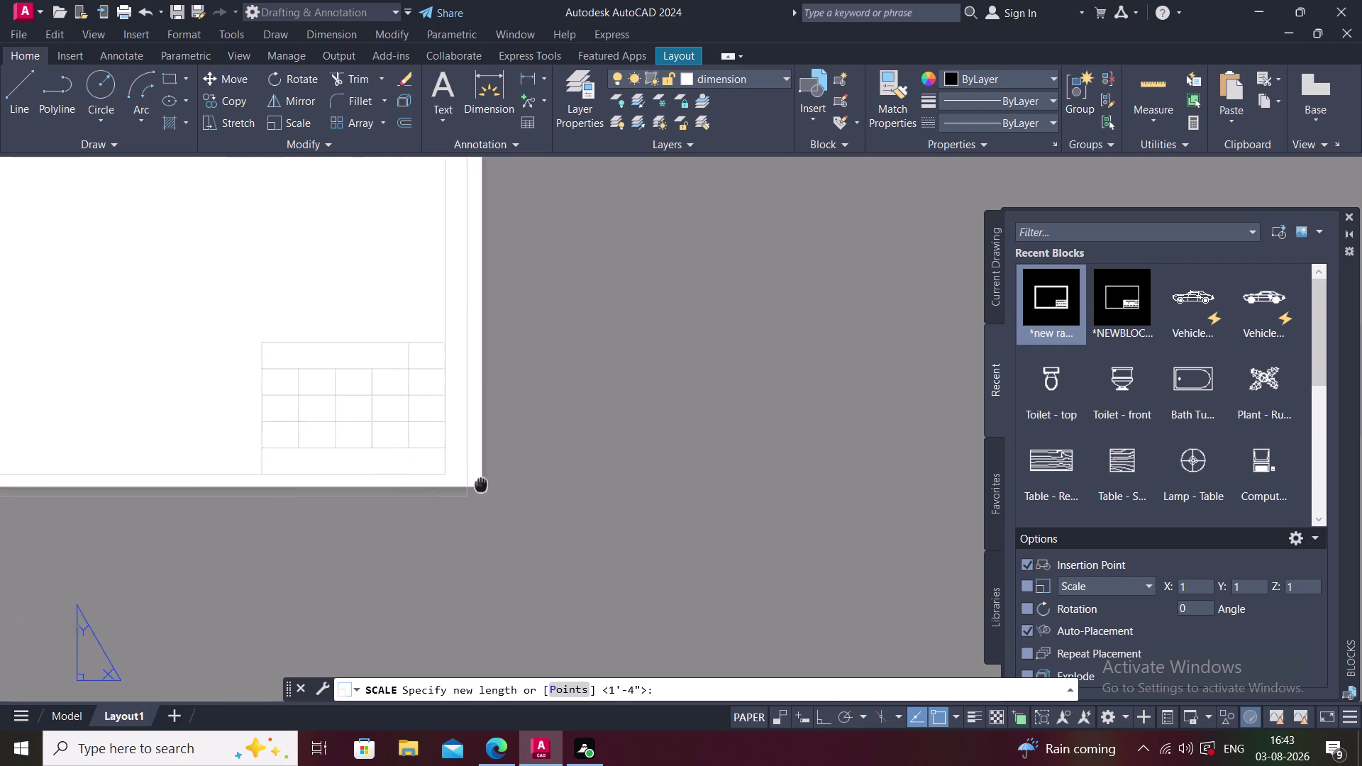
middle_drag(568, 463, 635, 446)
scroll(down, 3)
text(1)
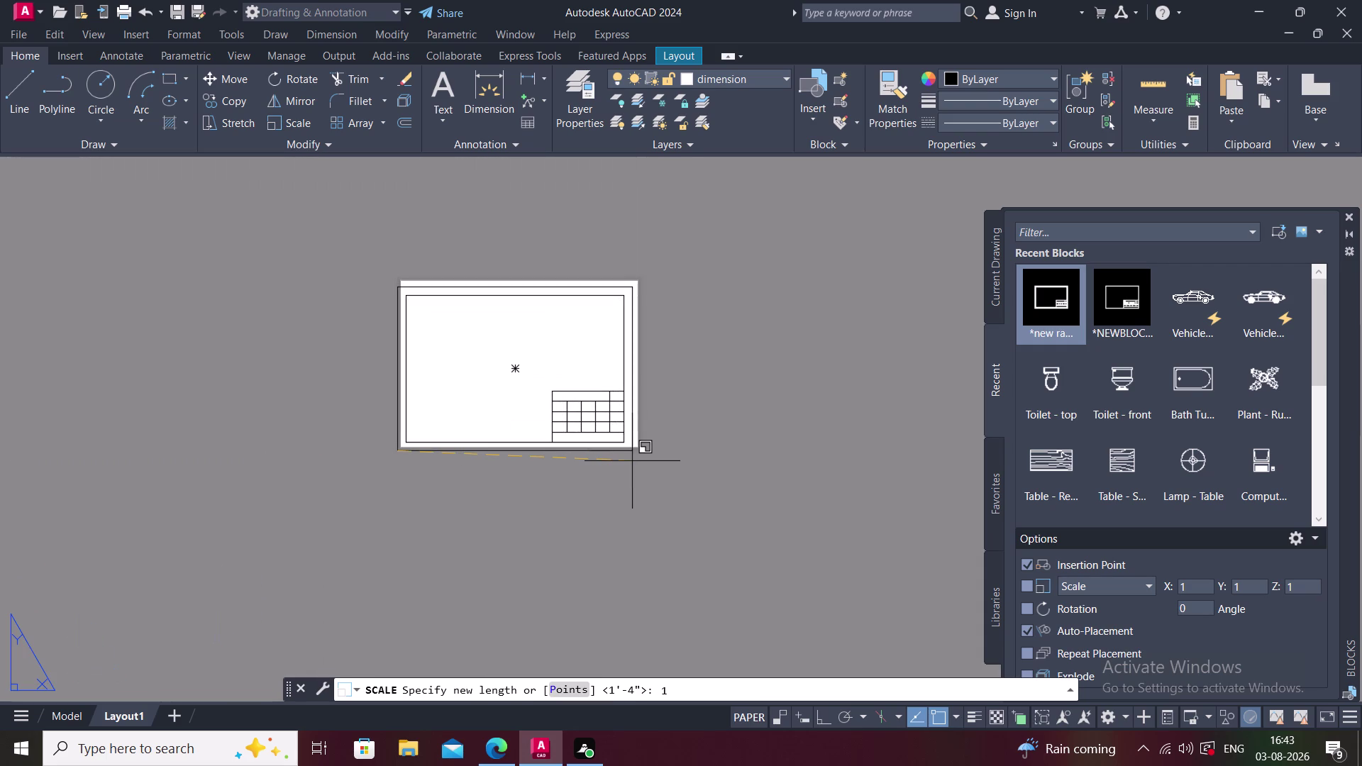
text(')
text(5')
key(Return)
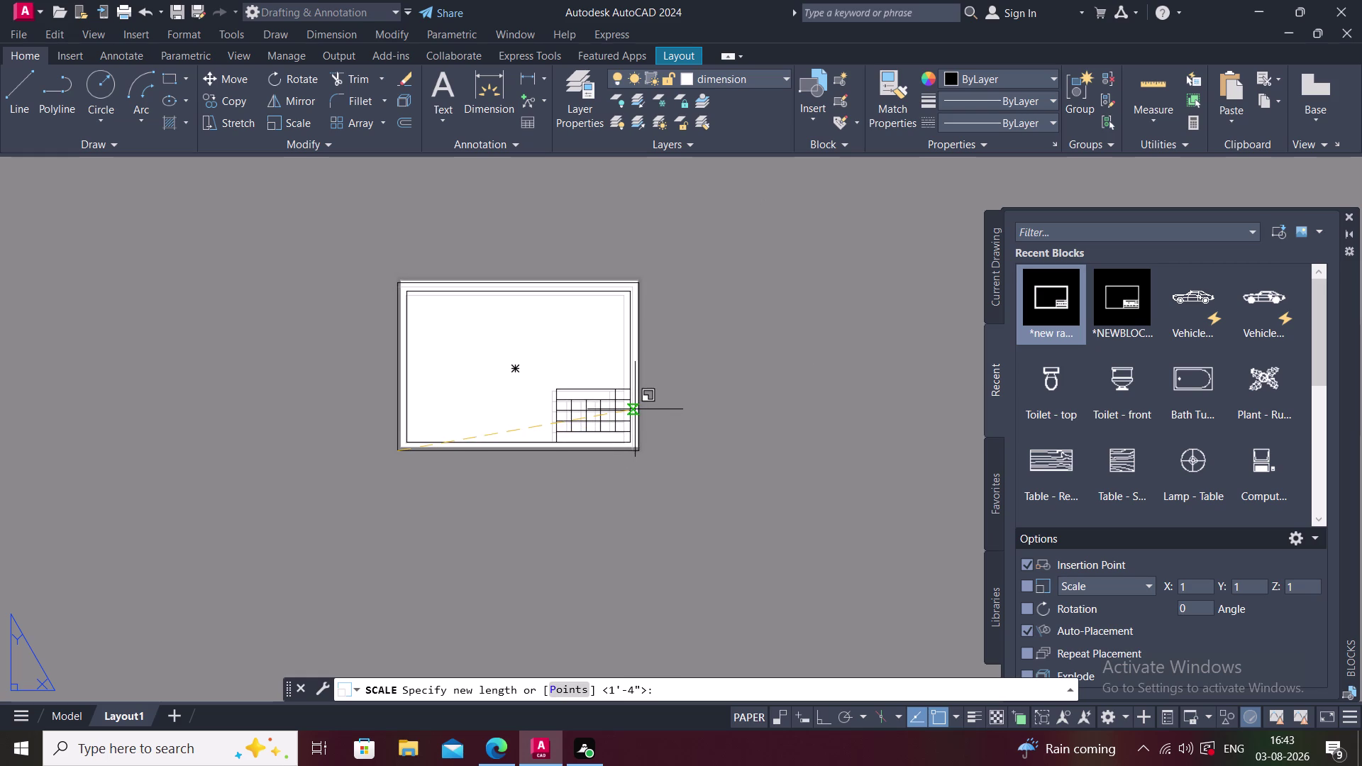
text(1')
text(5")
key(Return)
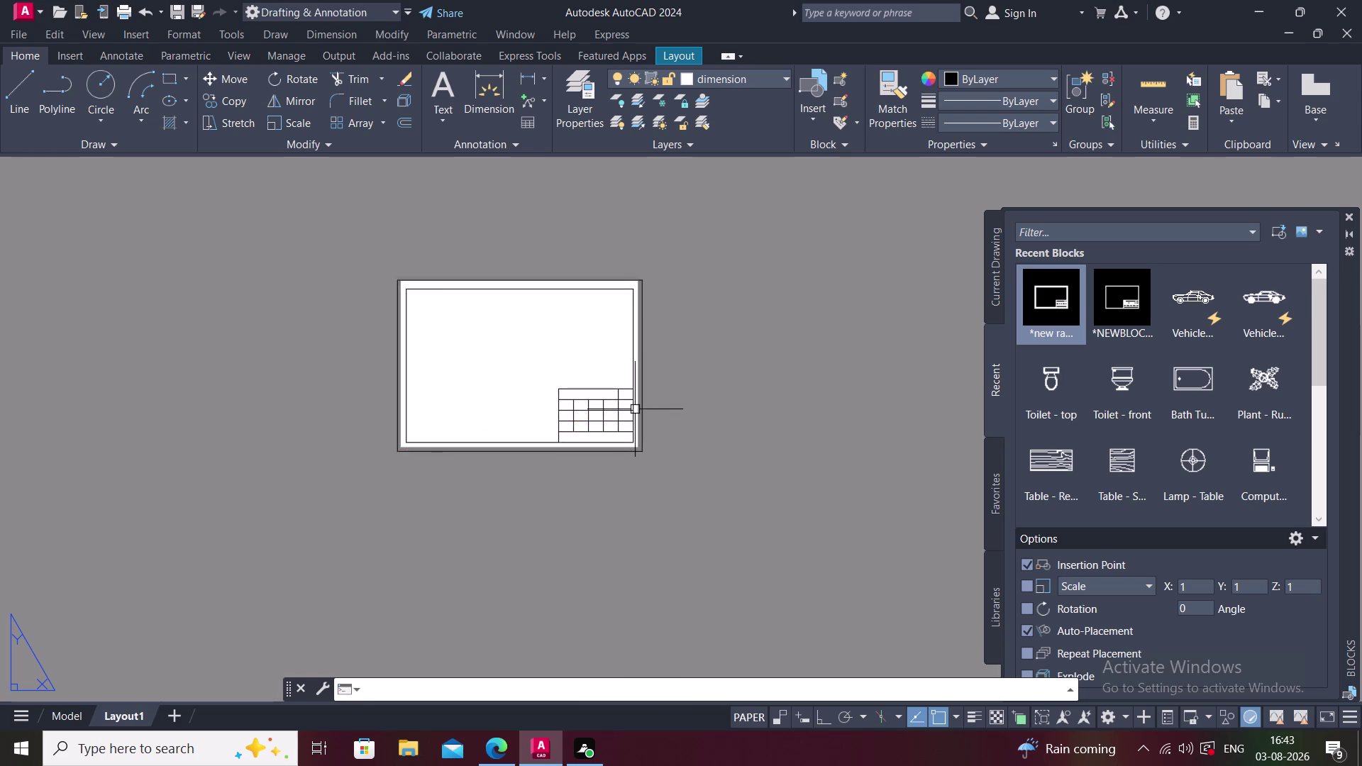
scroll(up, 3)
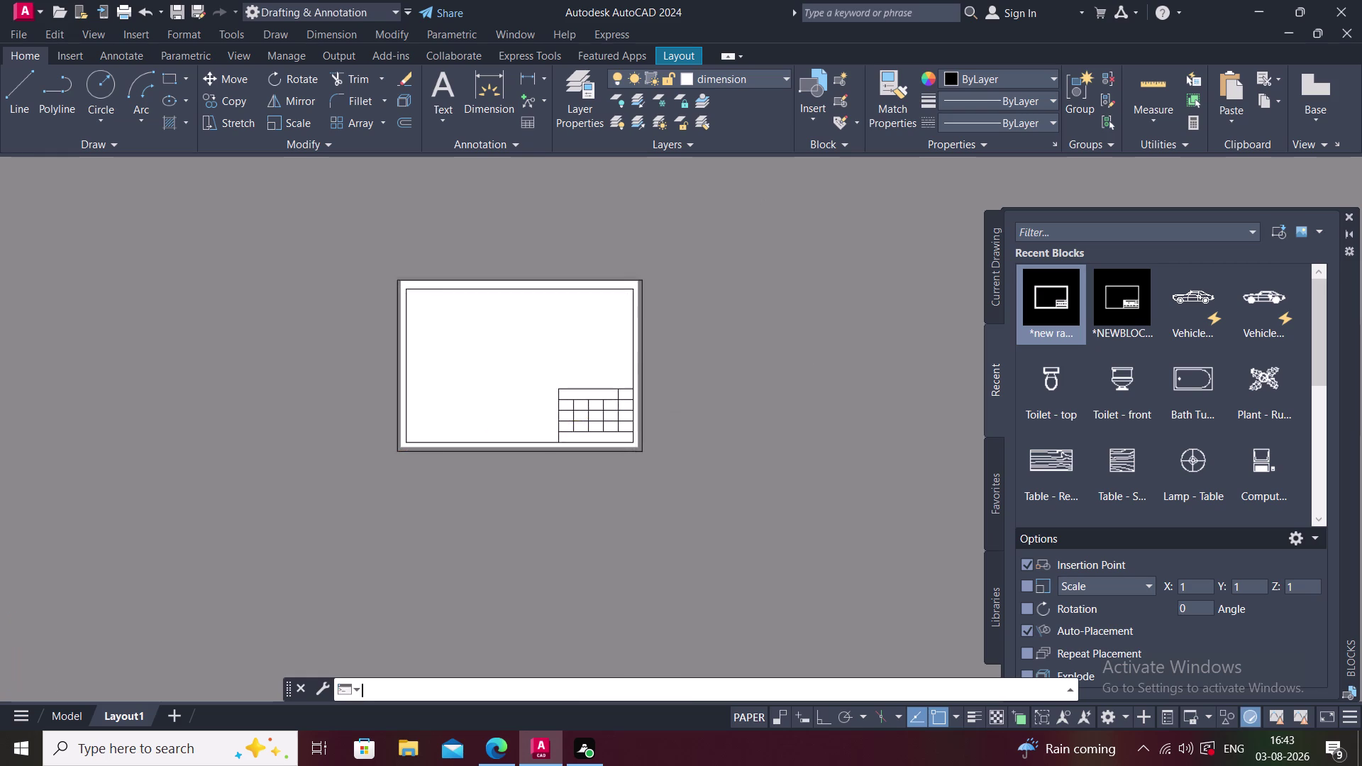
middle_drag(636, 406, 694, 409)
key(Escape)
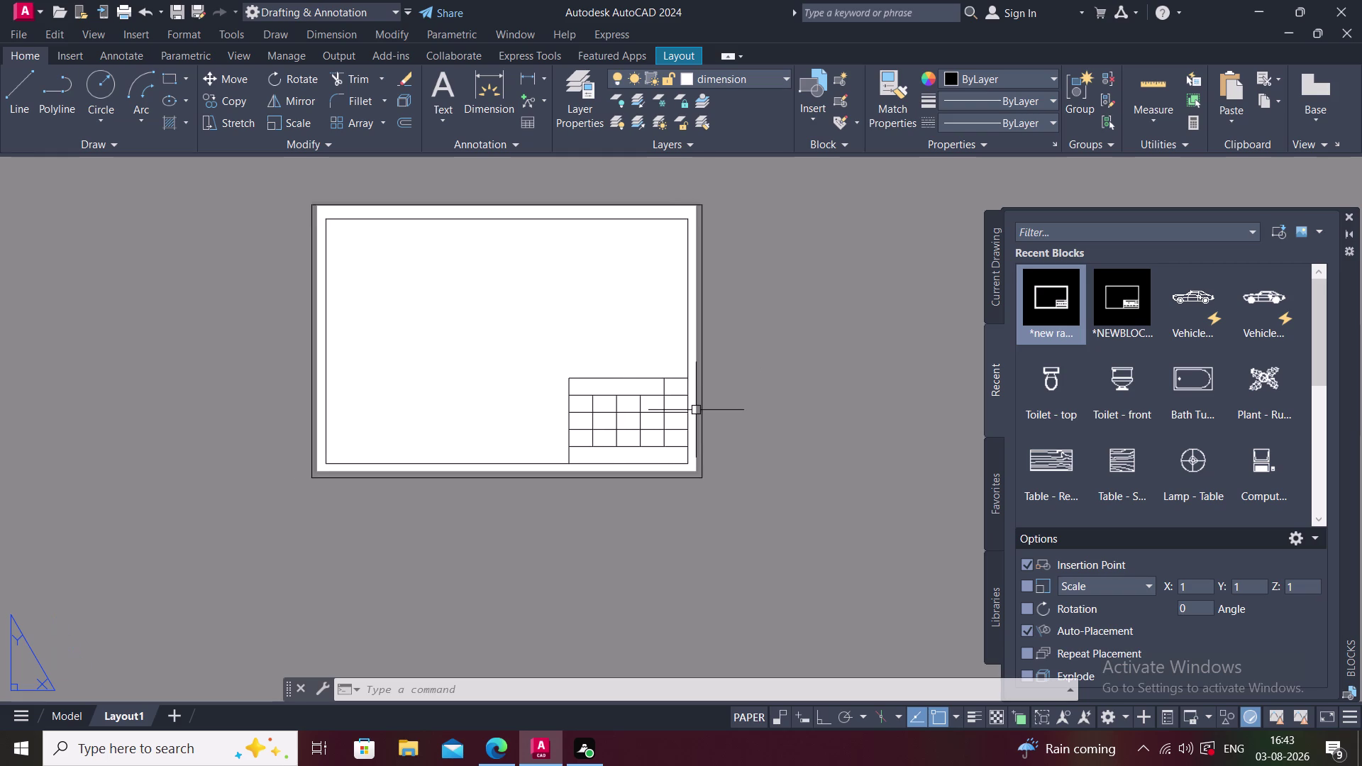
Reselect the title block and begin scaling it again from its bottom-left corner.
click(313, 470)
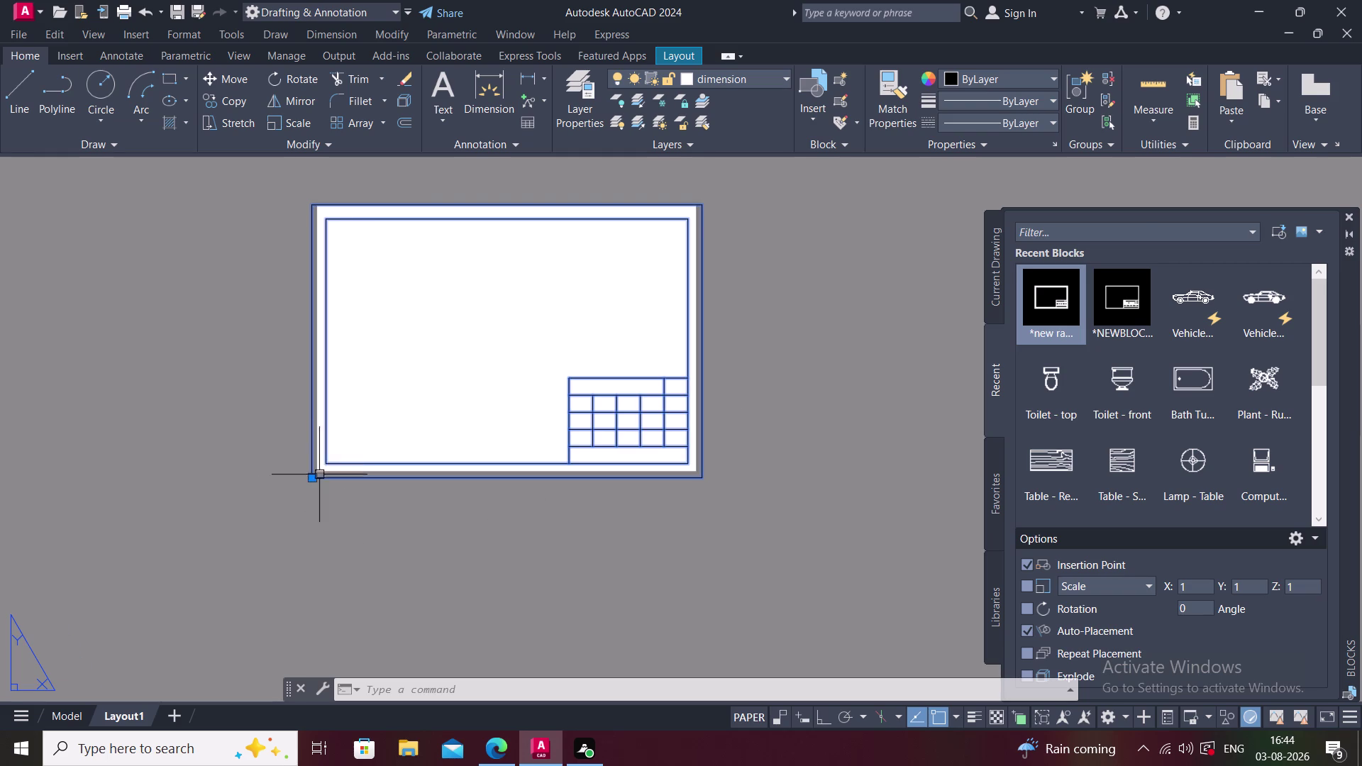
text(SC)
key(space)
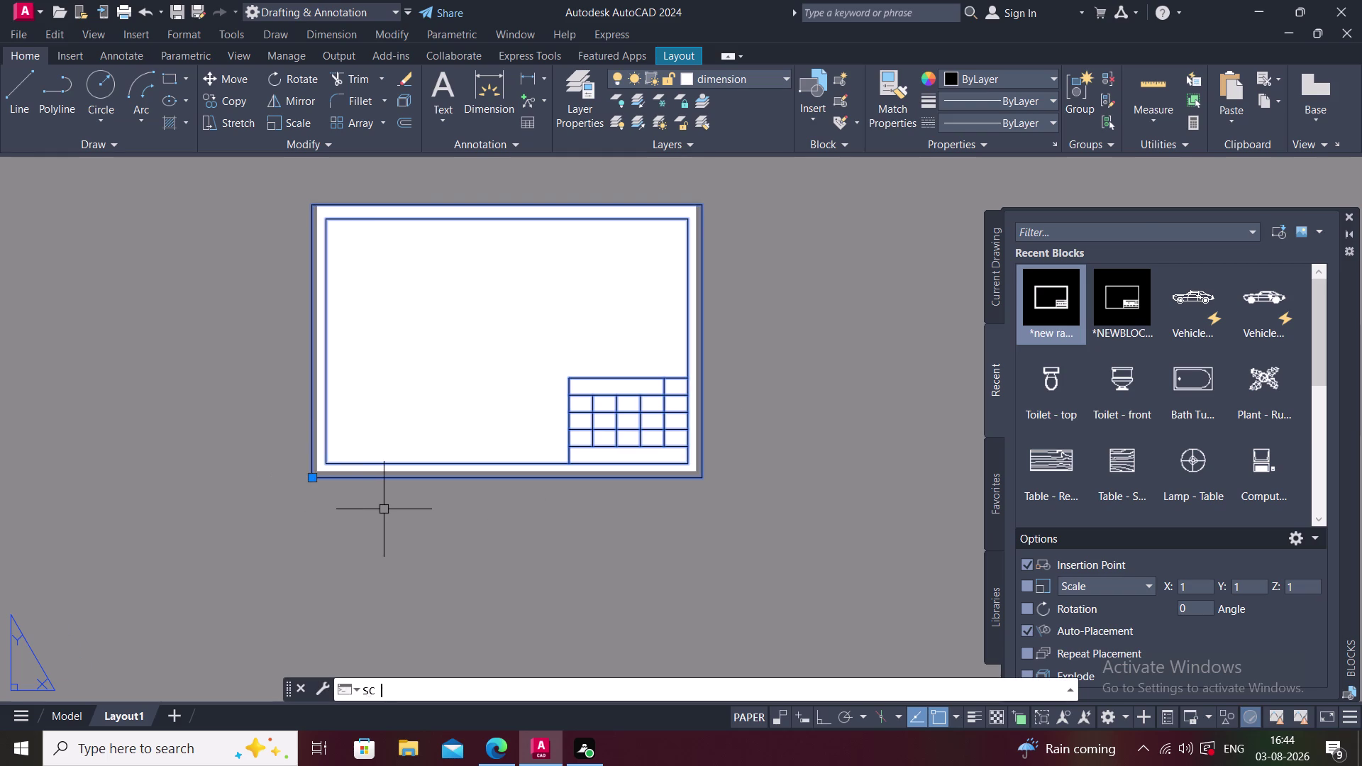
click(312, 482)
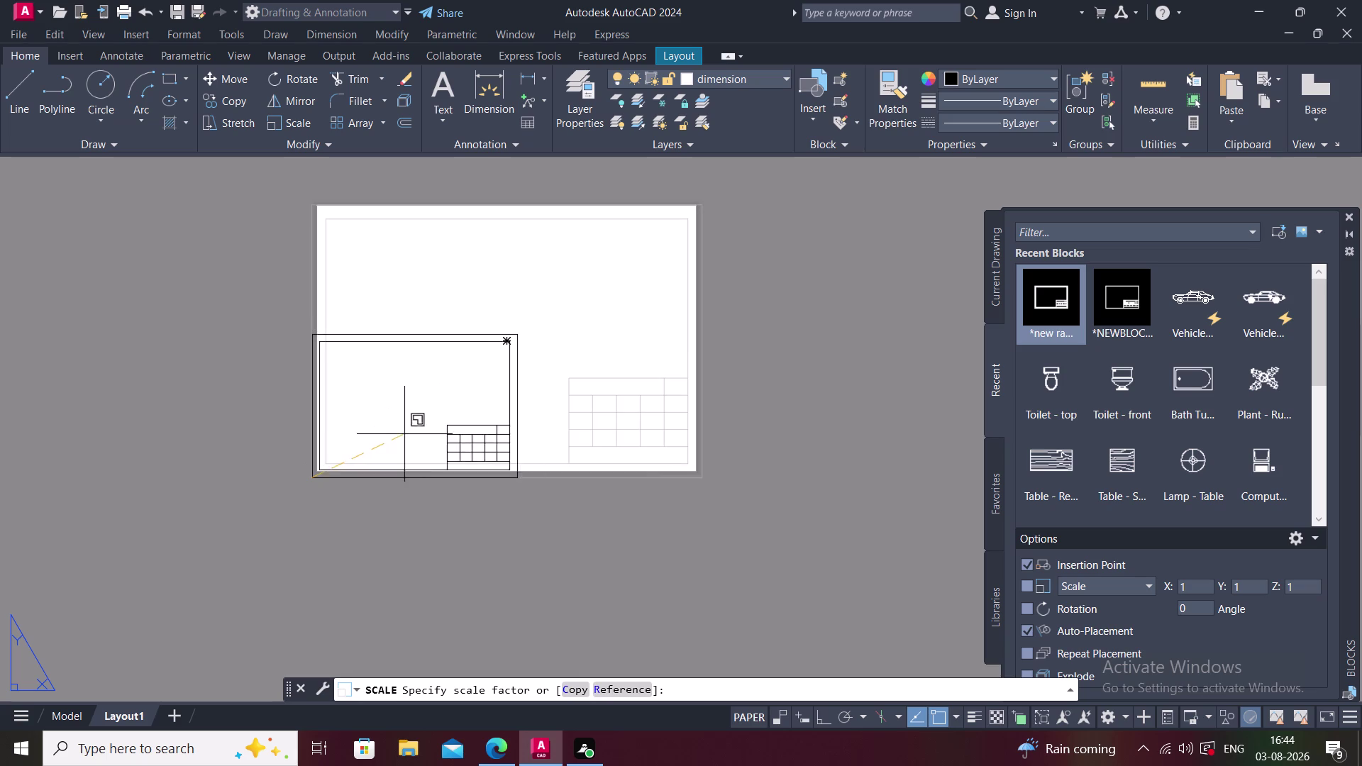
scroll(up, 3)
scroll(down, 3)
middle_drag(398, 438, 288, 539)
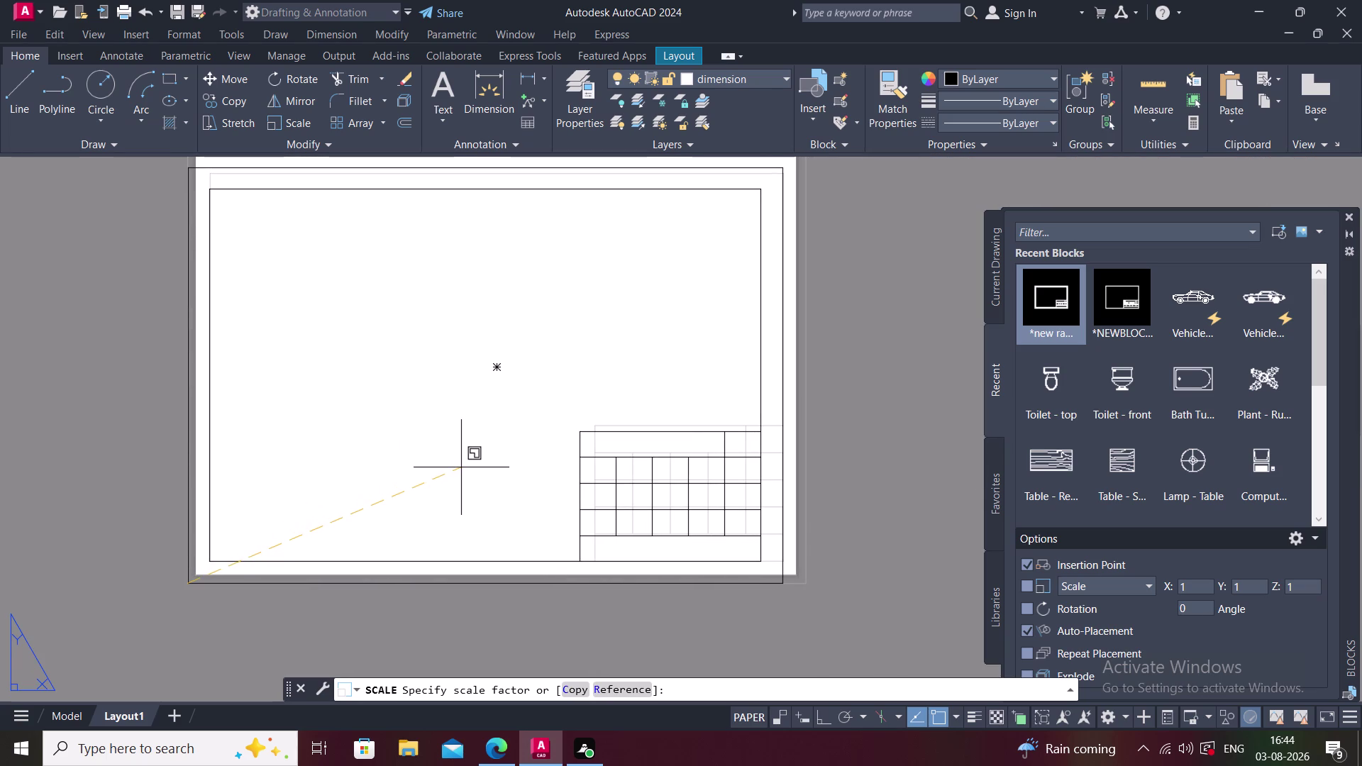
Enlarge the title block, then move its bottom-left corner onto the paper's bottom-left corner.
click(461, 468)
key(Escape)
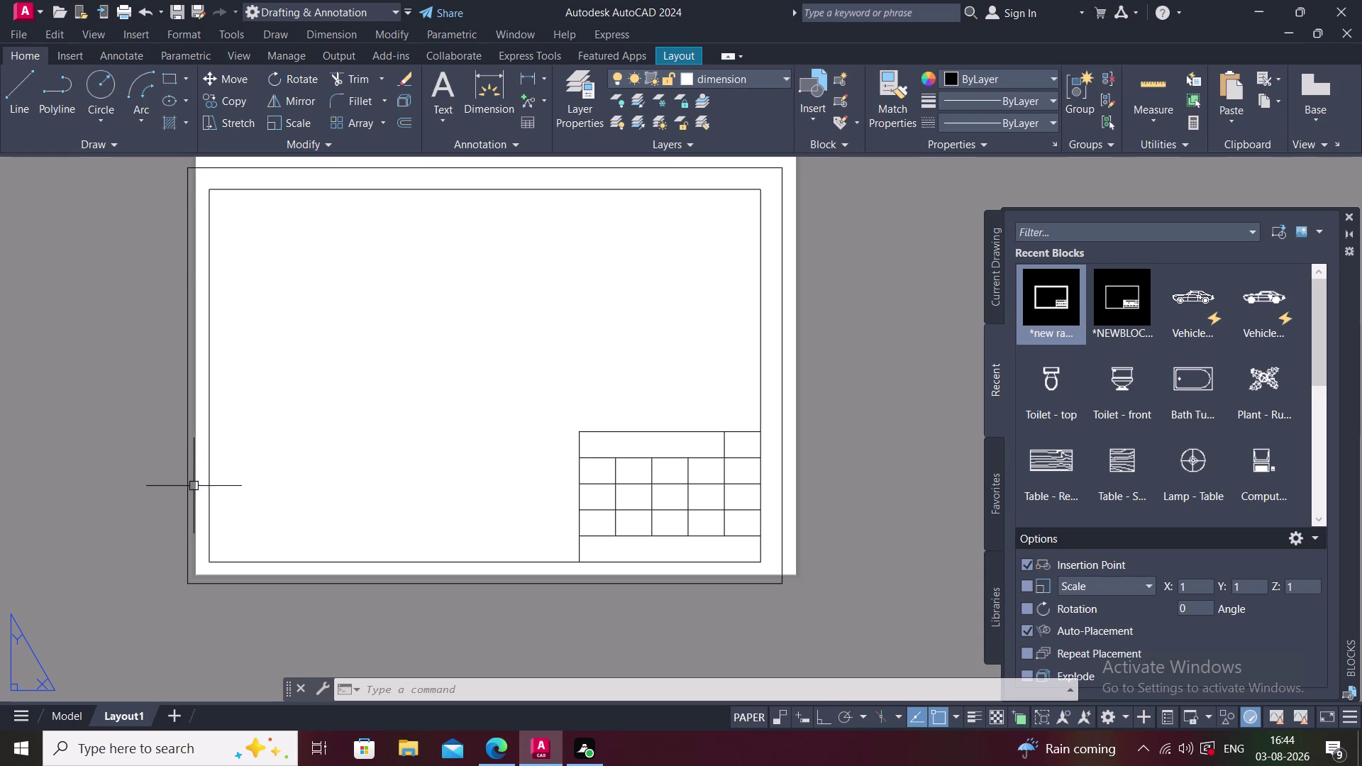
click(186, 484)
key(m)
key(space)
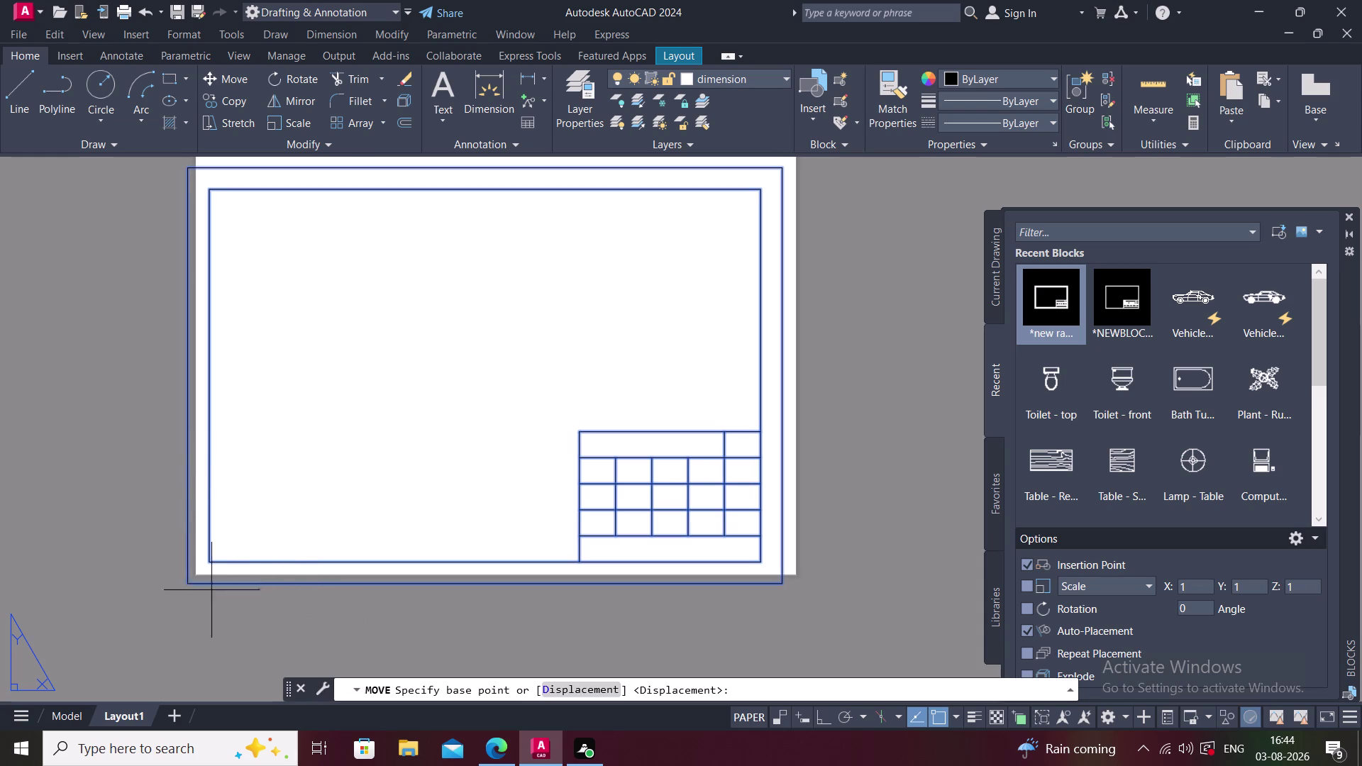
click(187, 581)
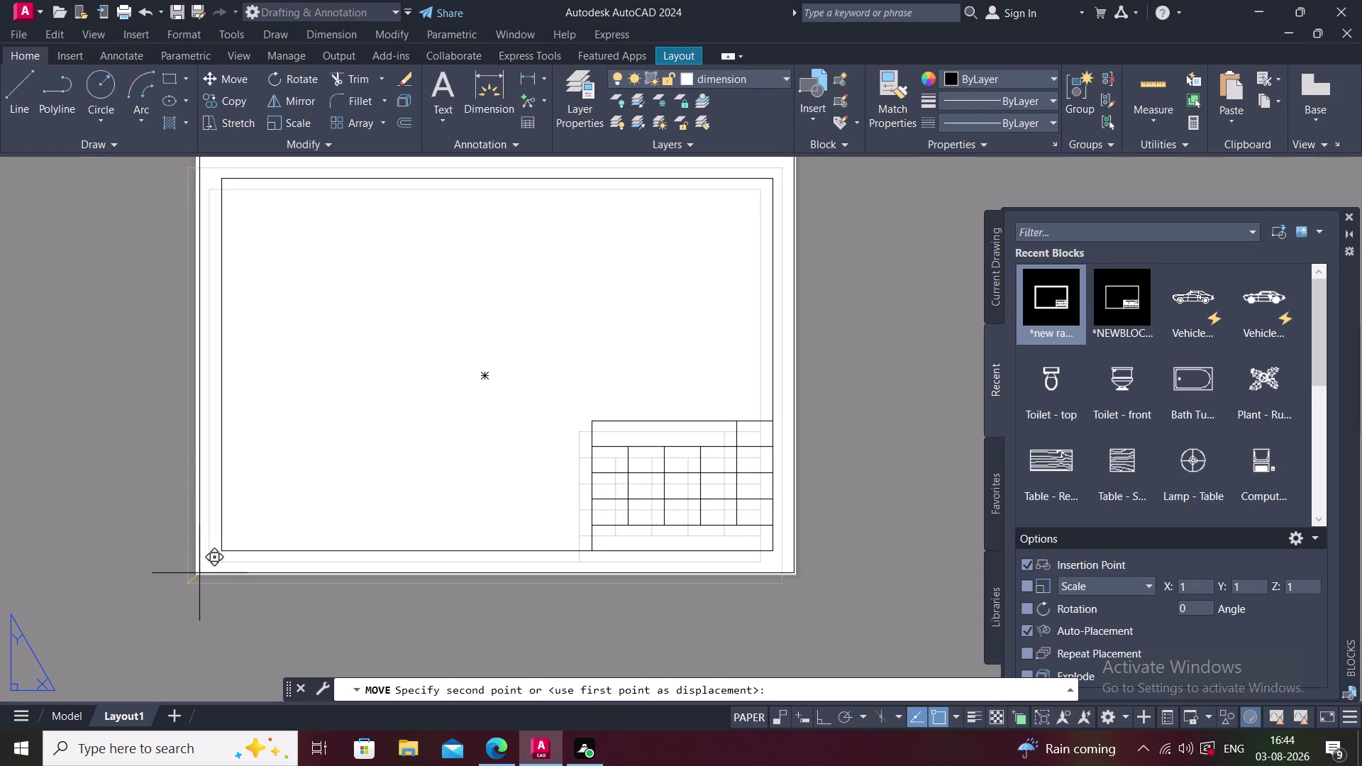
click(197, 574)
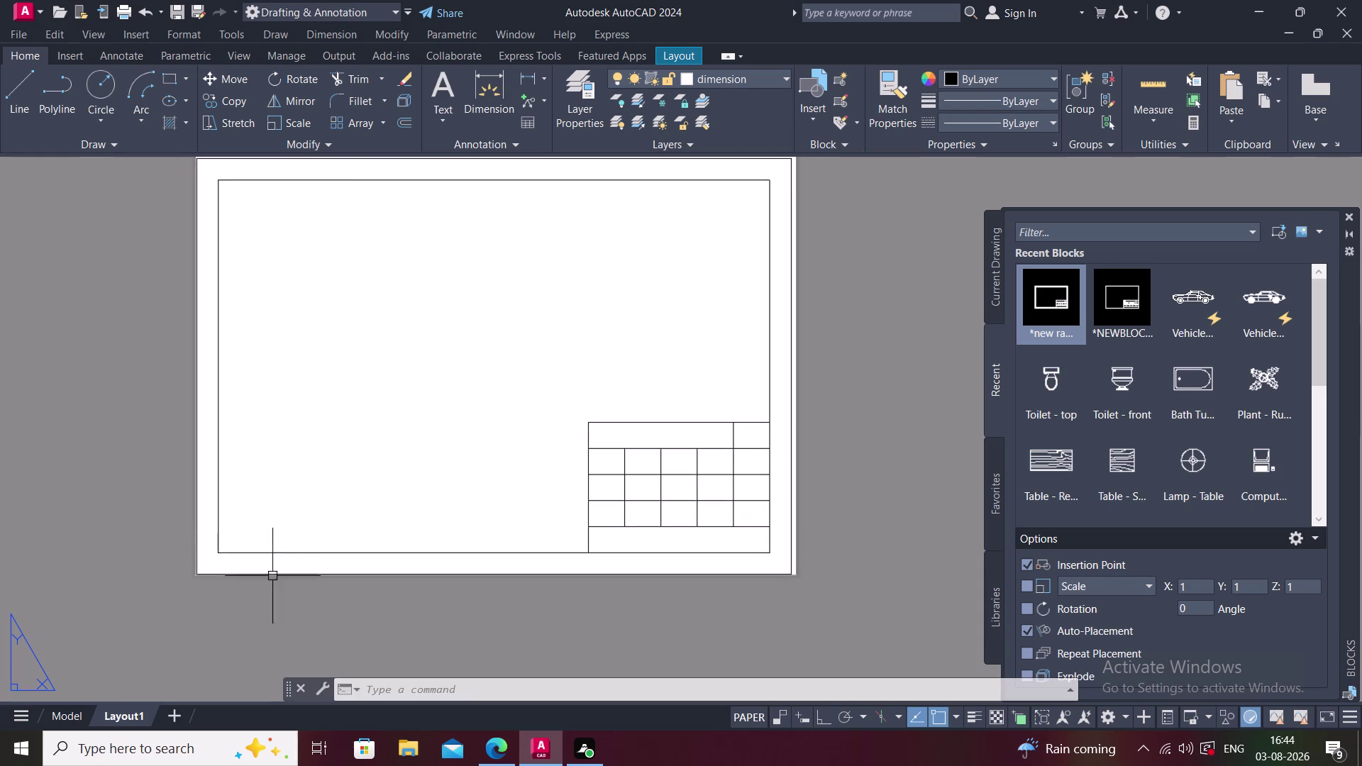
key(Escape)
middle_drag(305, 567, 280, 610)
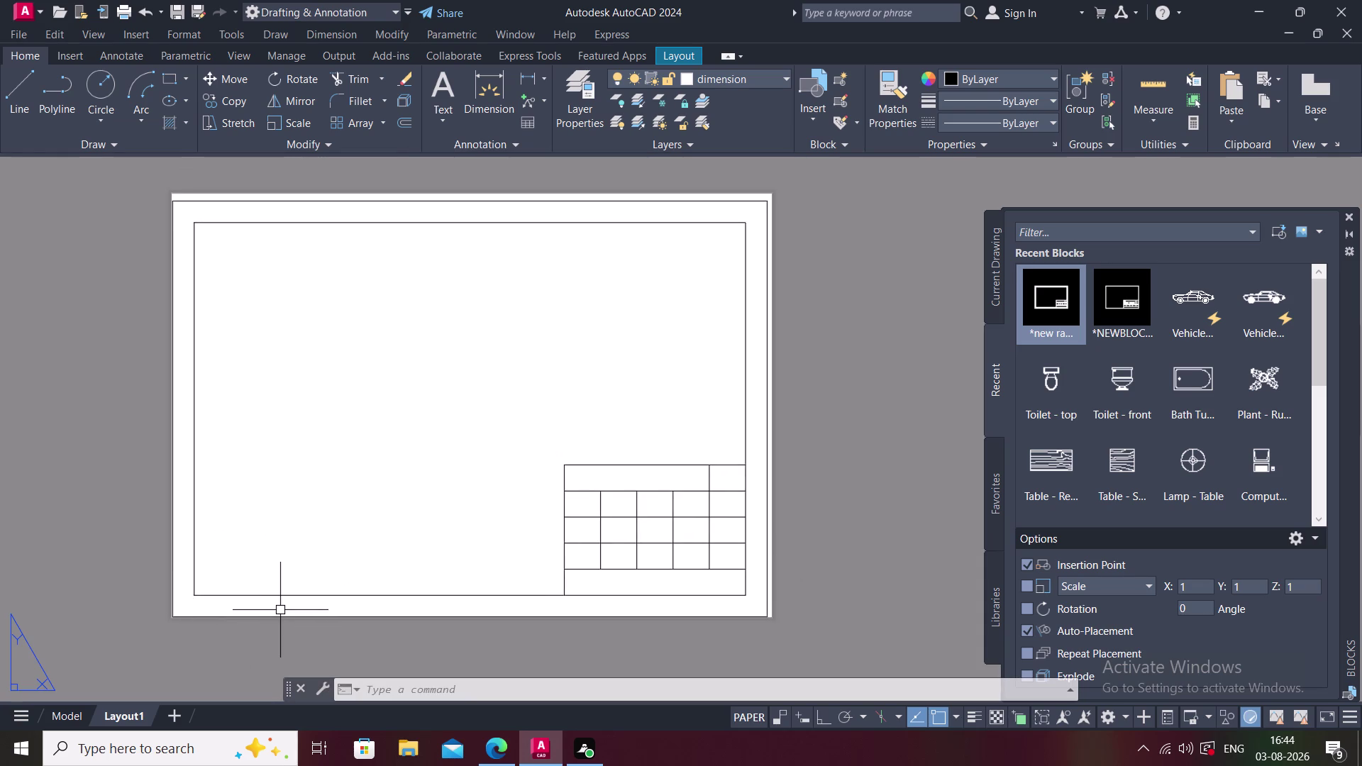
click(380, 597)
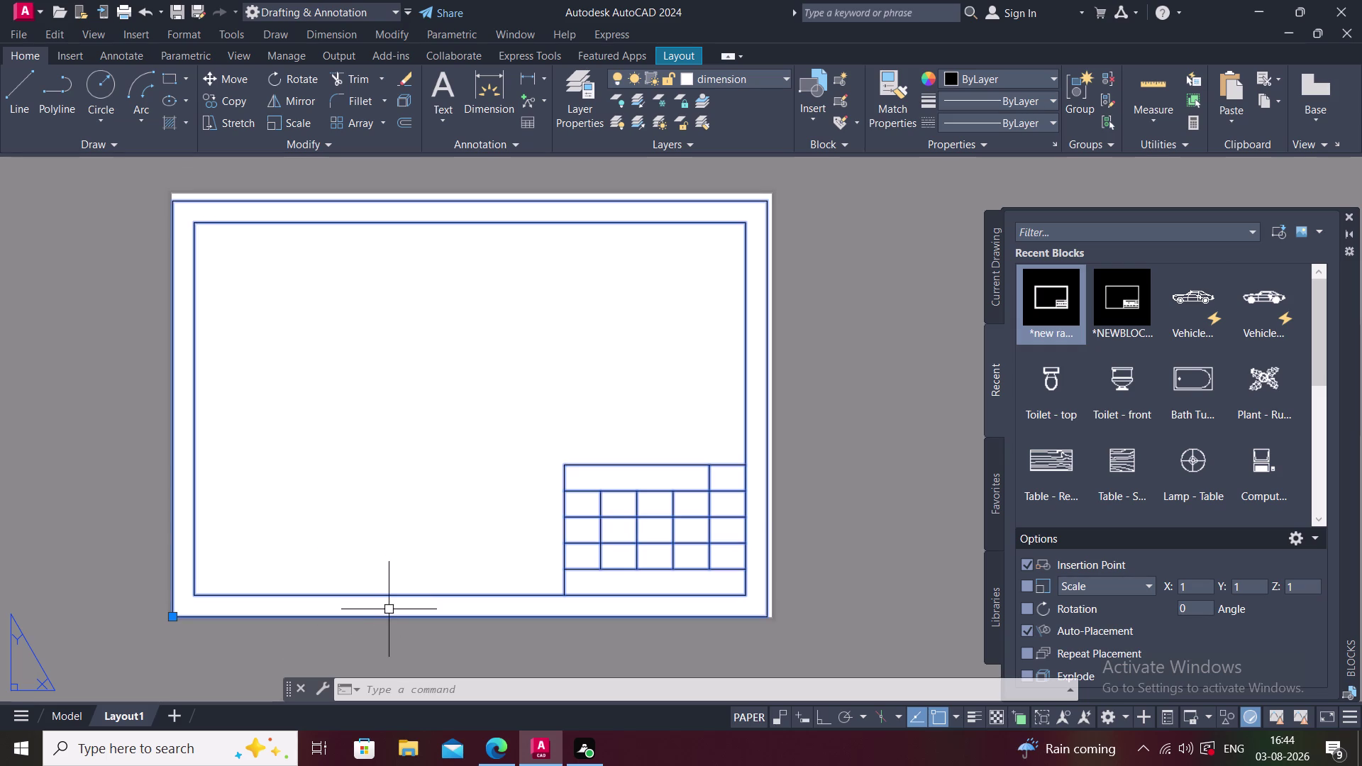
Begin moving the title block from its top-right corner, then cancel.
key(m)
key(space)
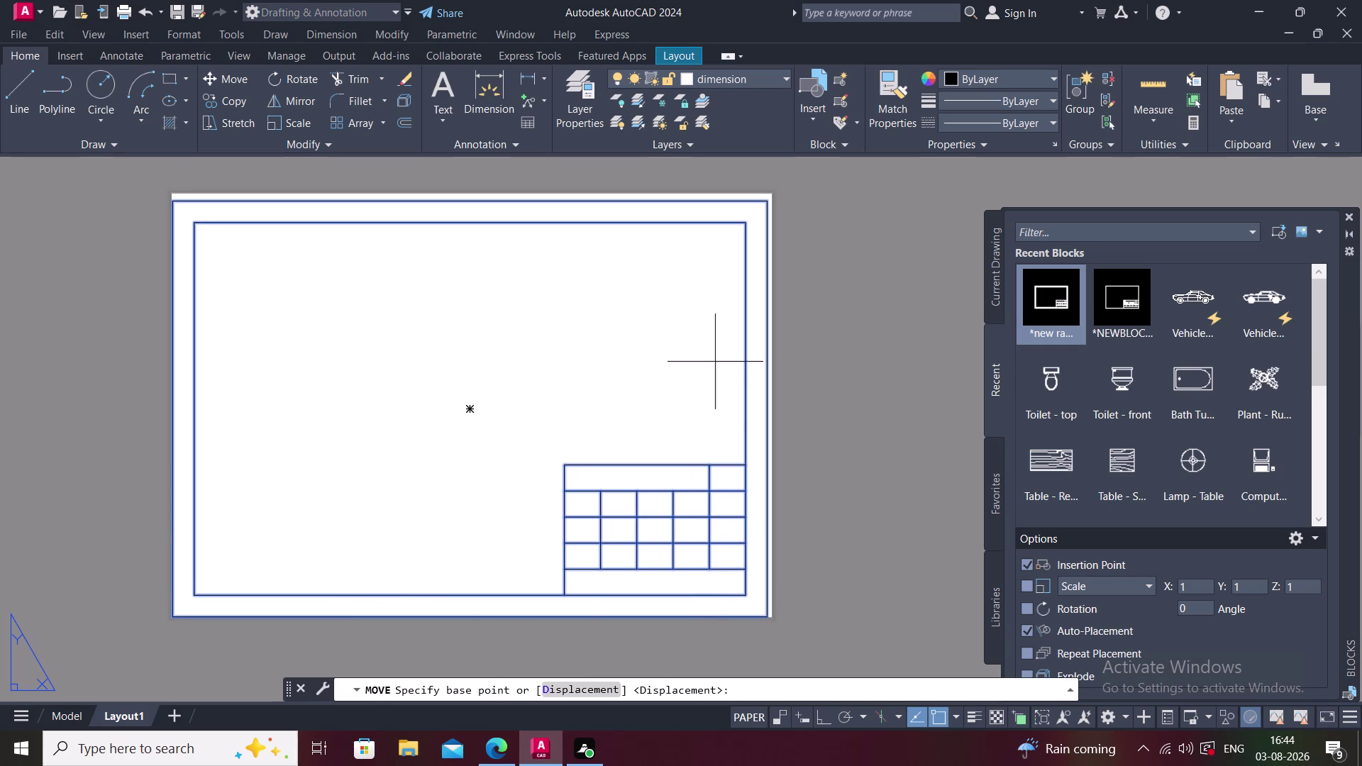
click(765, 204)
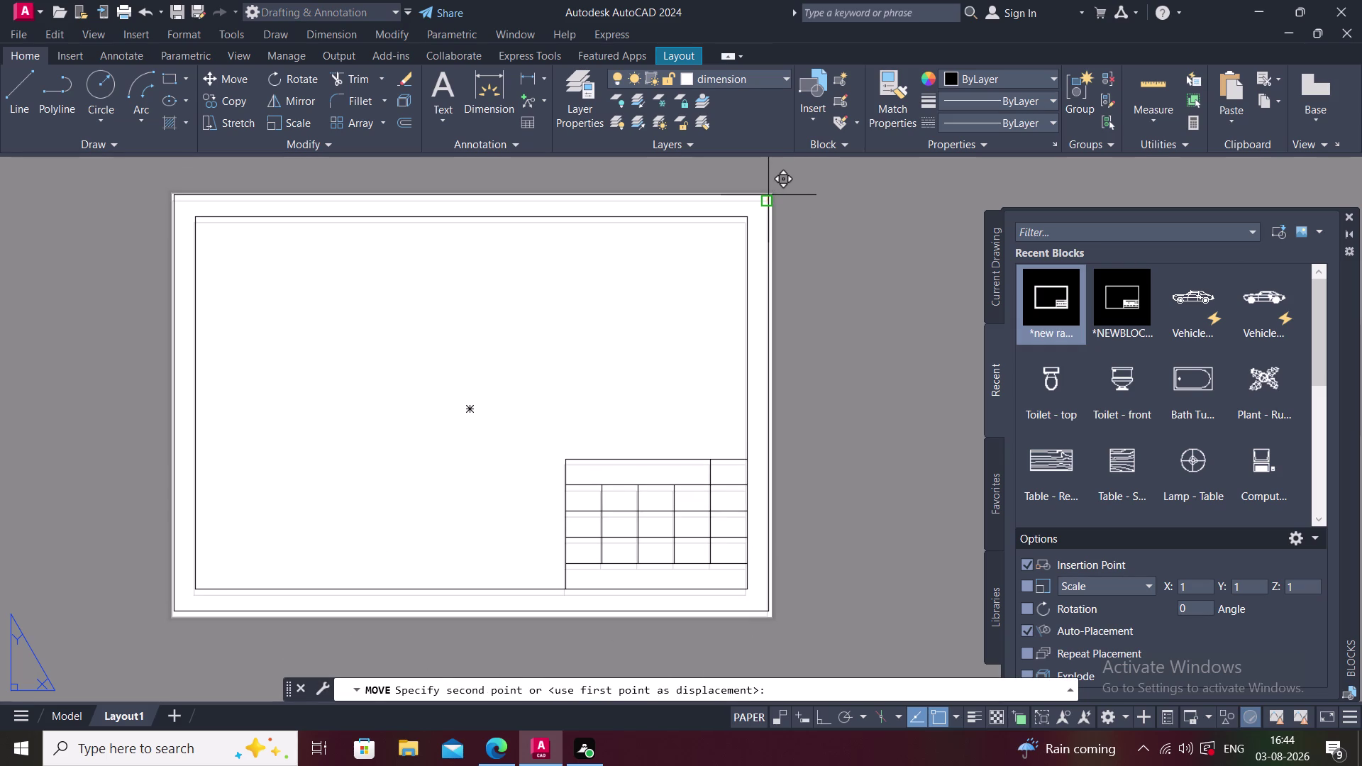
scroll(up, 3)
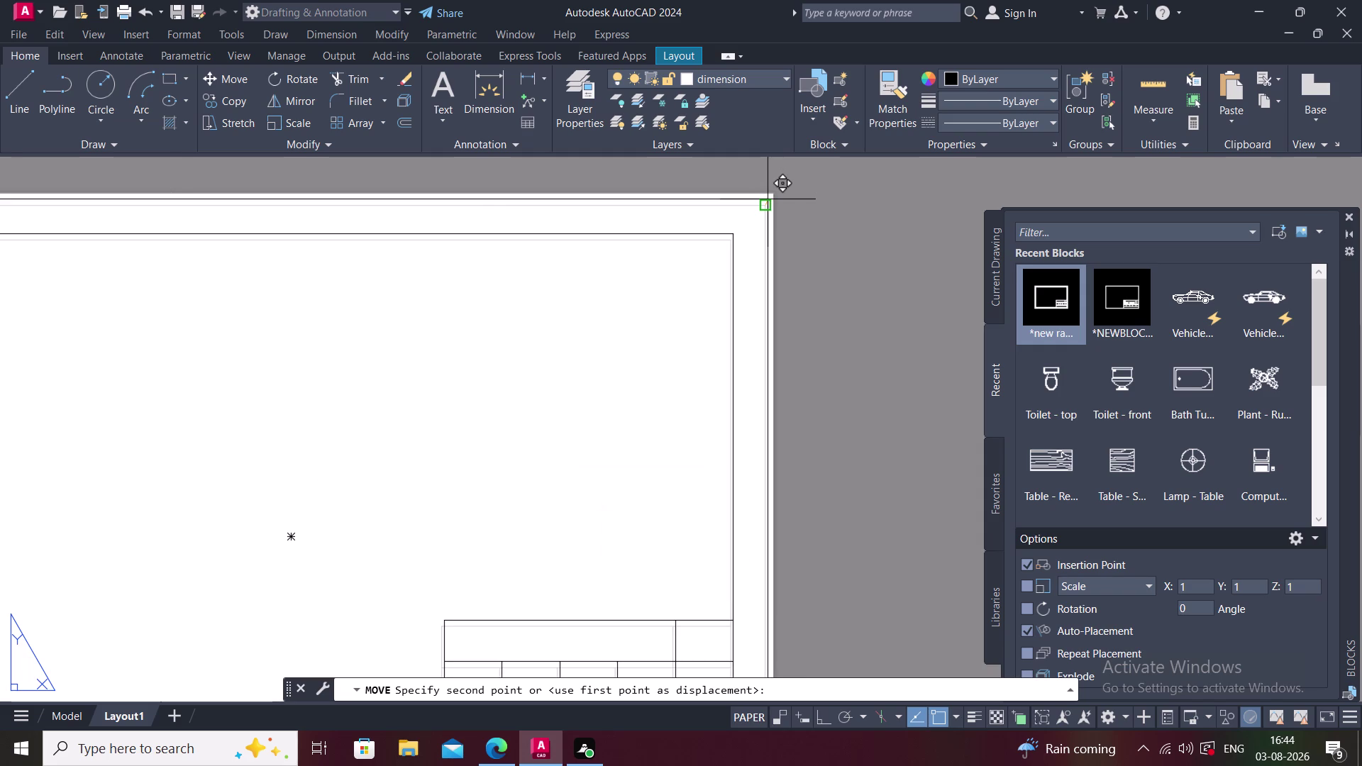
click(768, 198)
scroll(down, 3)
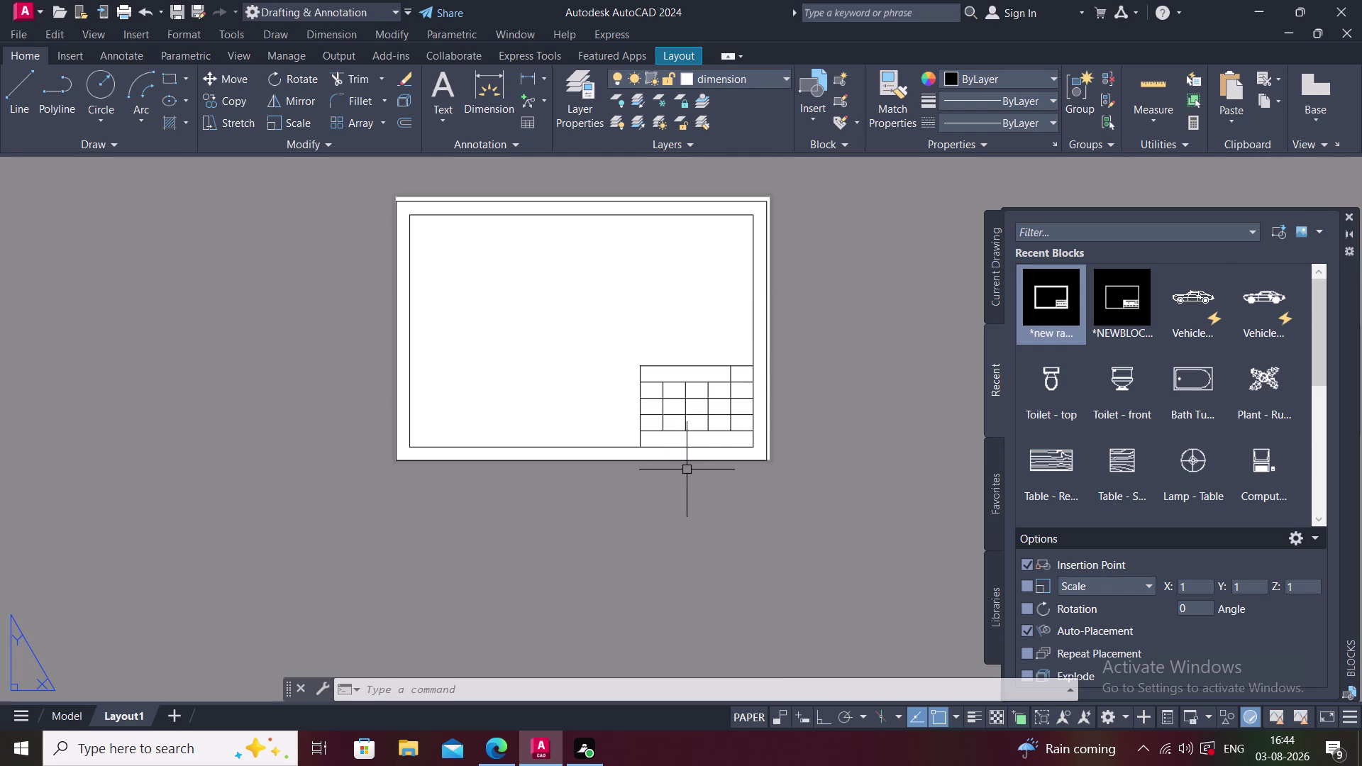
key(m)
key(space)
key(Escape)
middle_drag(768, 386, 726, 426)
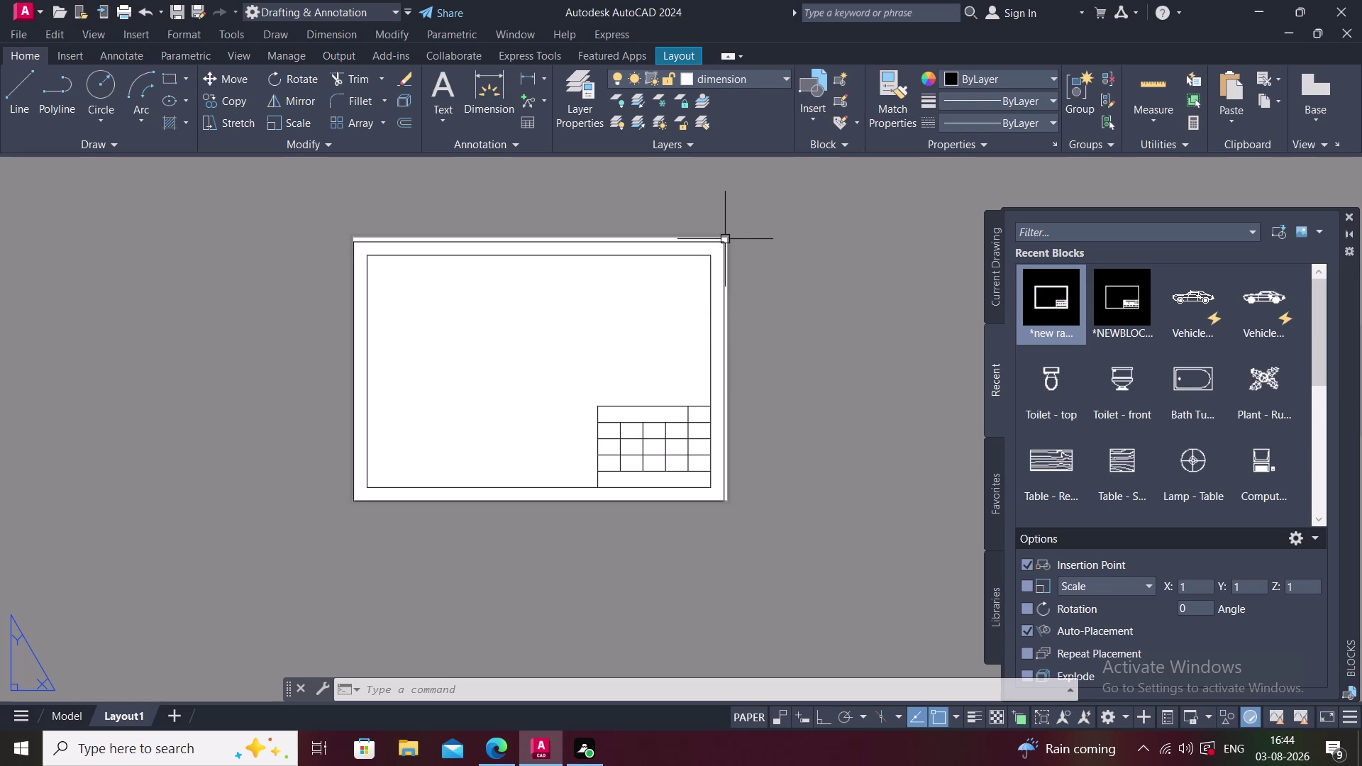
Move the title block sheet again from its top-right corner, panning toward the sheet corner.
click(724, 245)
text(M)
key(space)
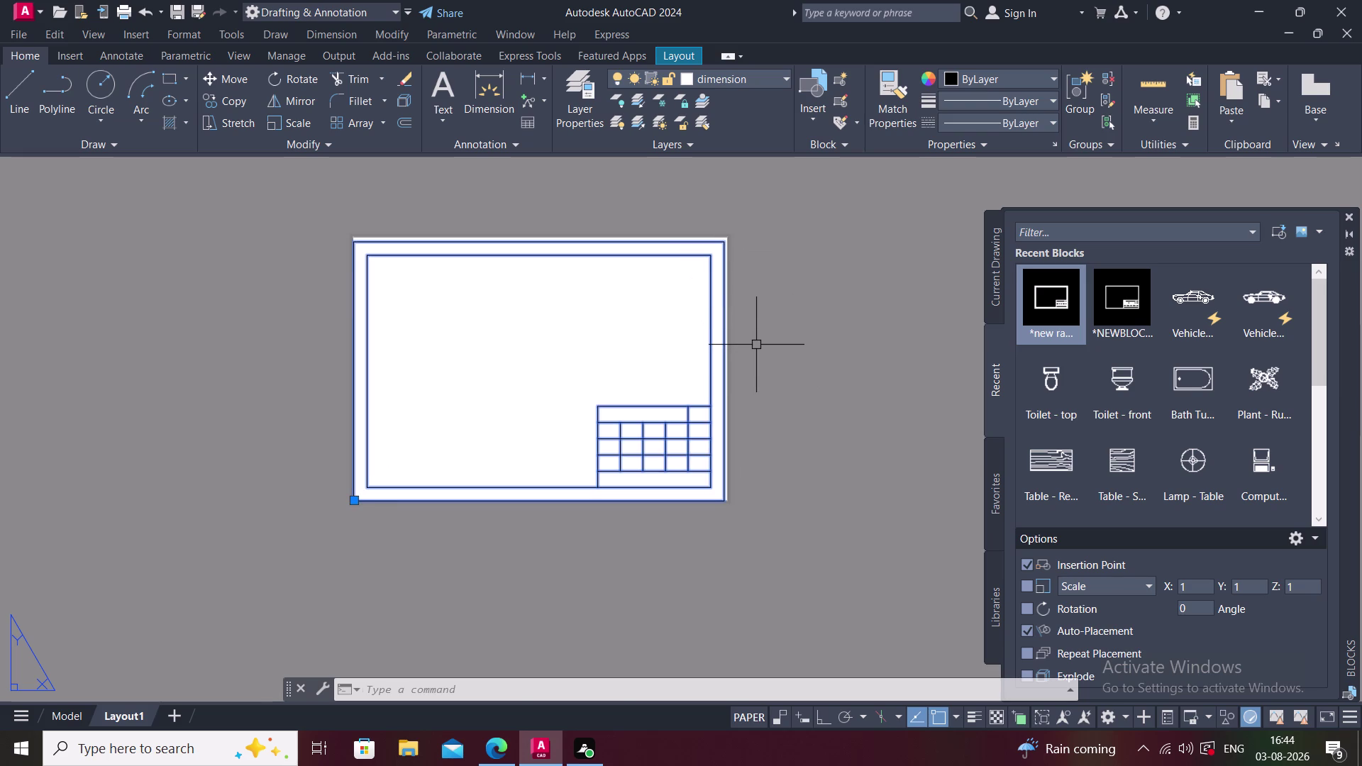
scroll(up, 3)
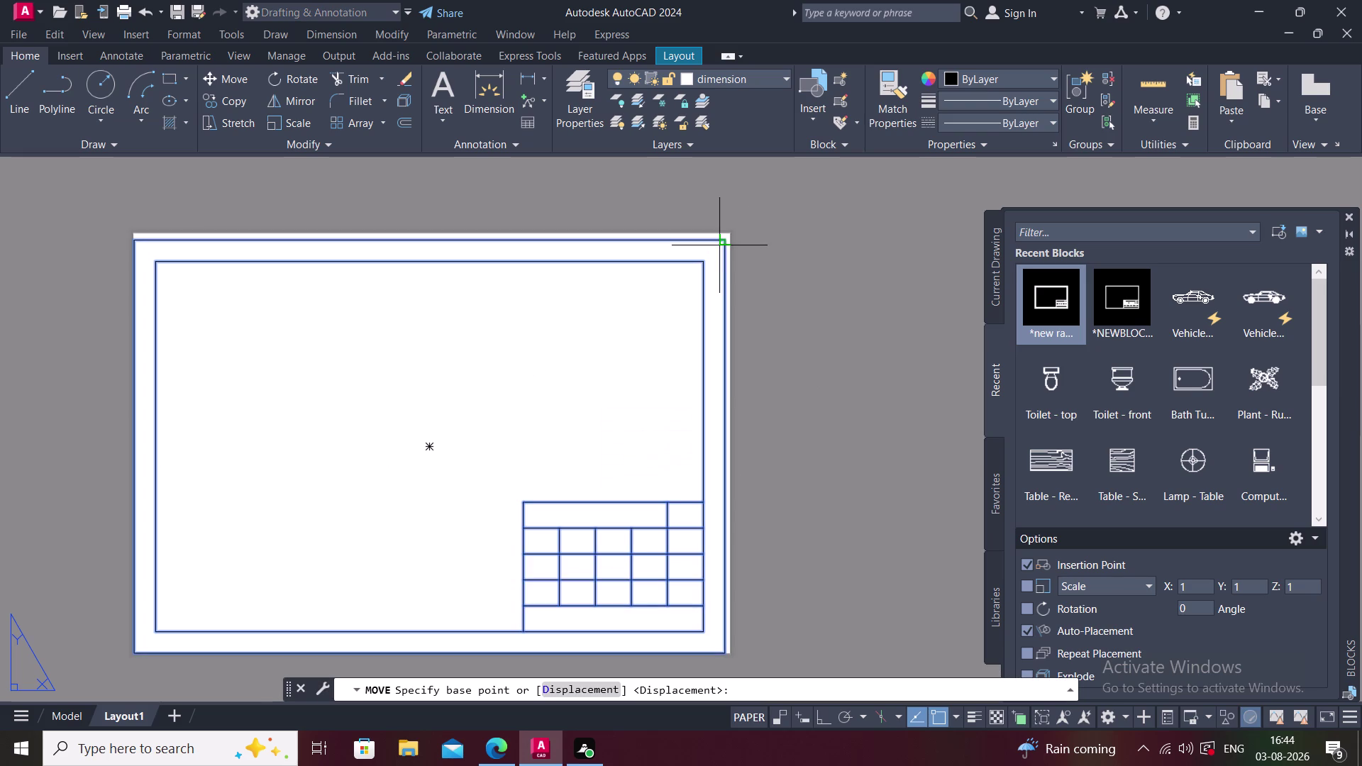
click(723, 243)
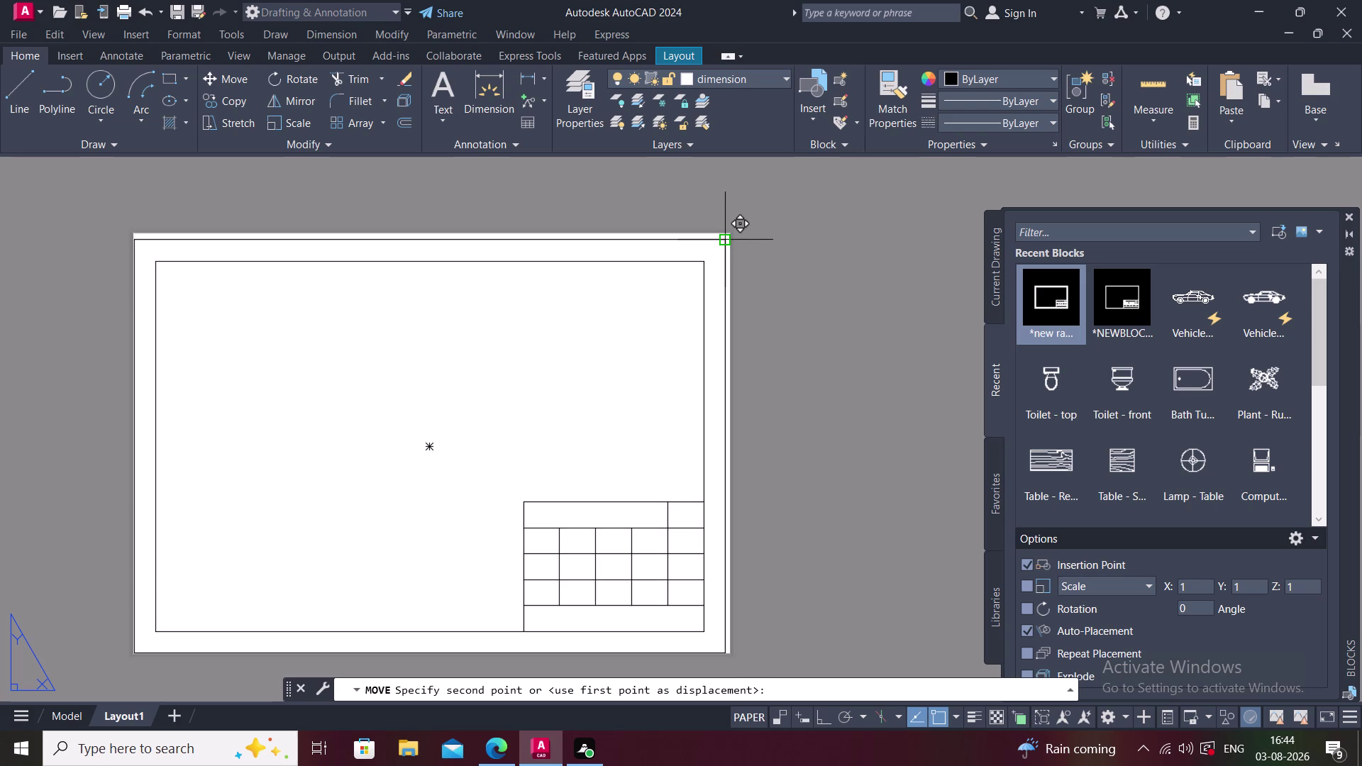
scroll(up, 3)
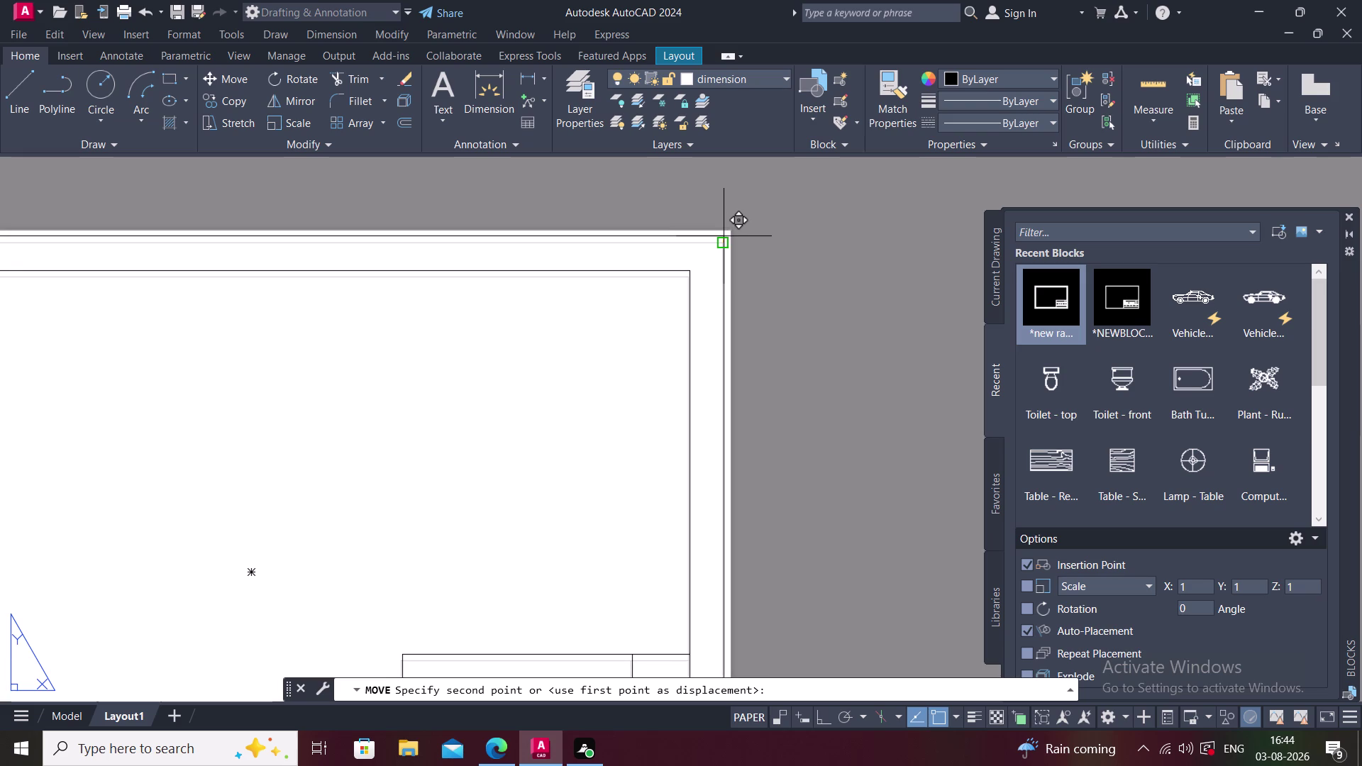
middle_drag(723, 237, 730, 225)
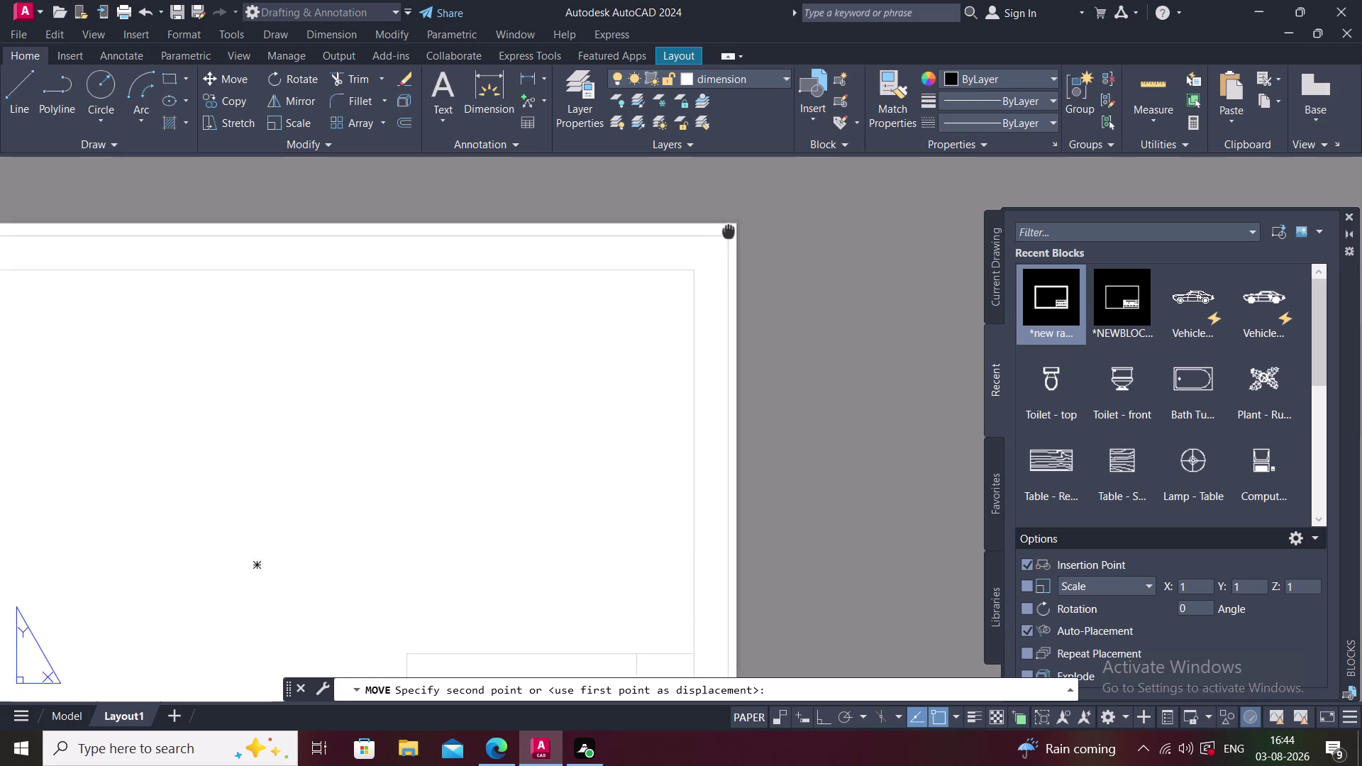
middle_drag(730, 226, 739, 205)
middle_drag(748, 207, 763, 178)
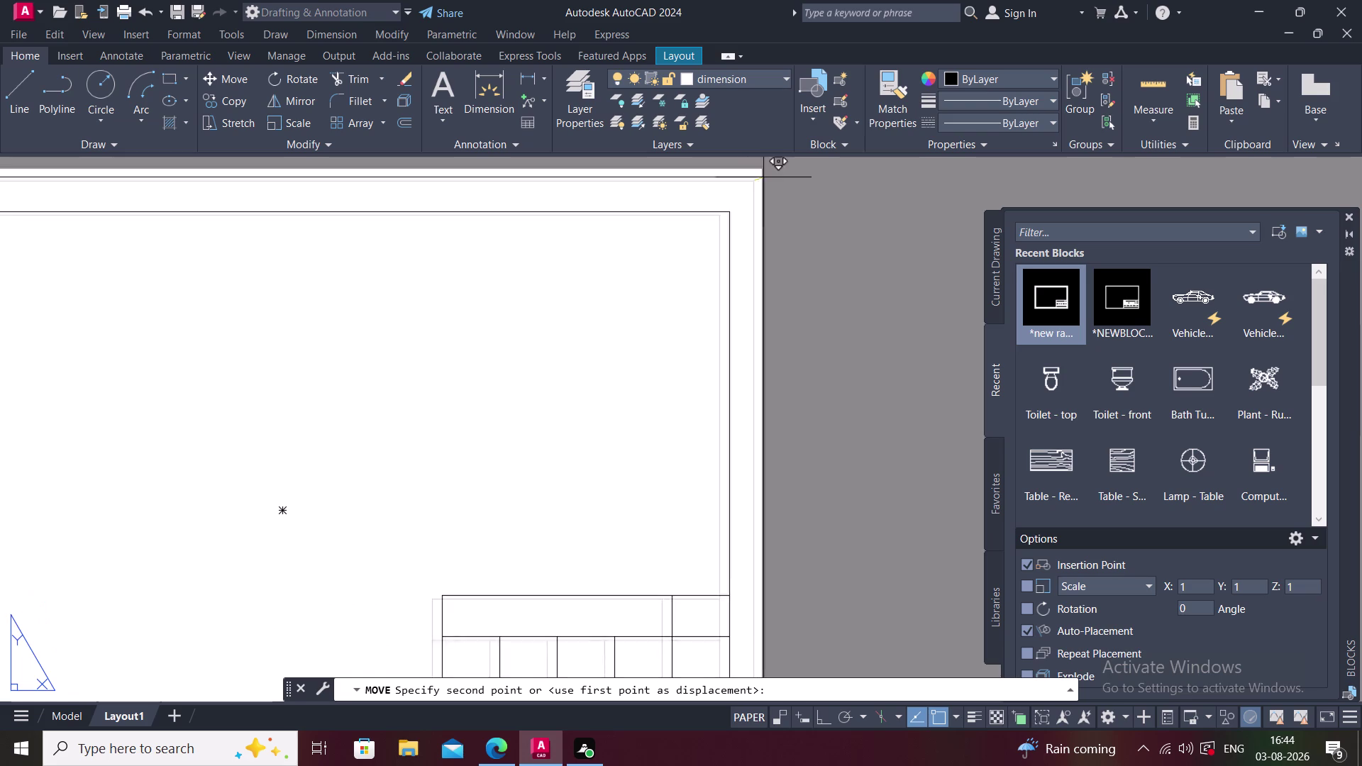
scroll(down, 3)
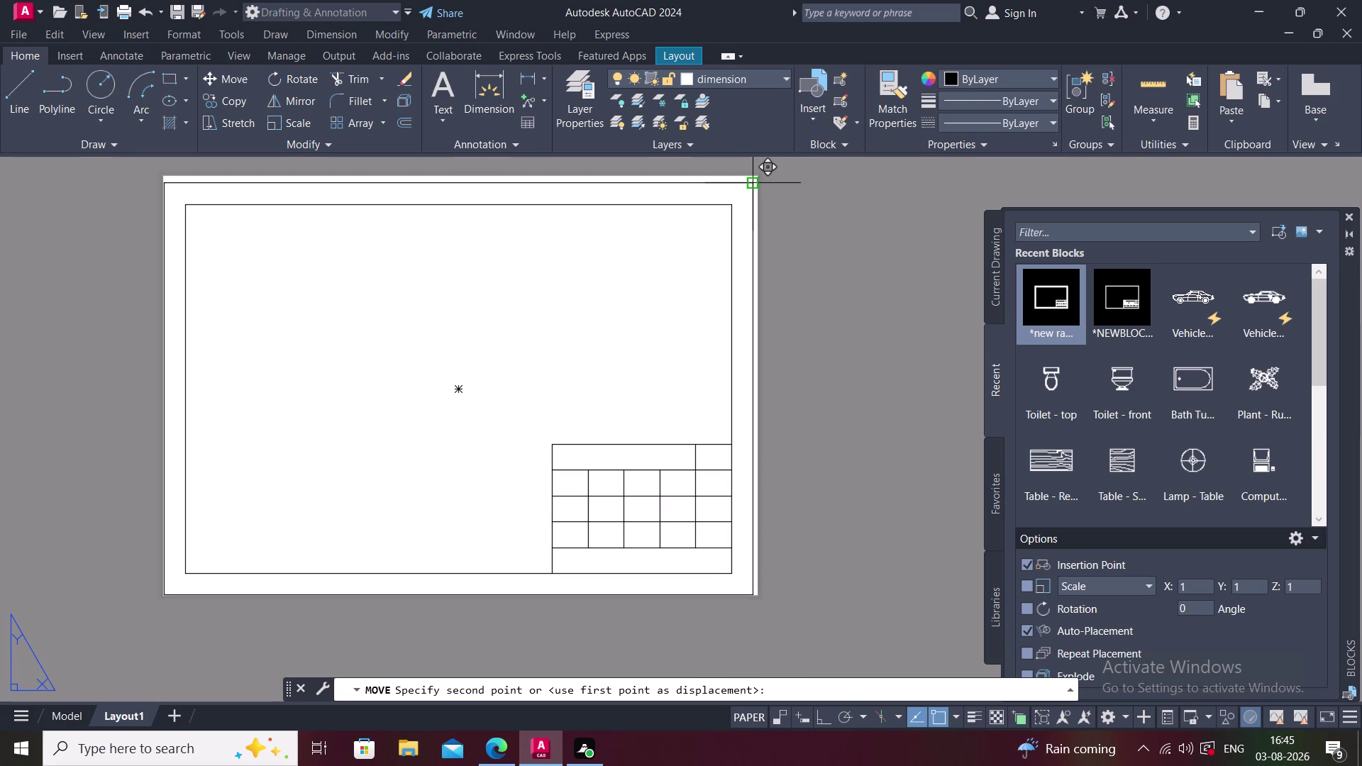
Settle the title block sheet aligned within the A3 sheet and close the Blocks palette.
scroll(up, 3)
middle_drag(752, 182, 775, 155)
scroll(down, 3)
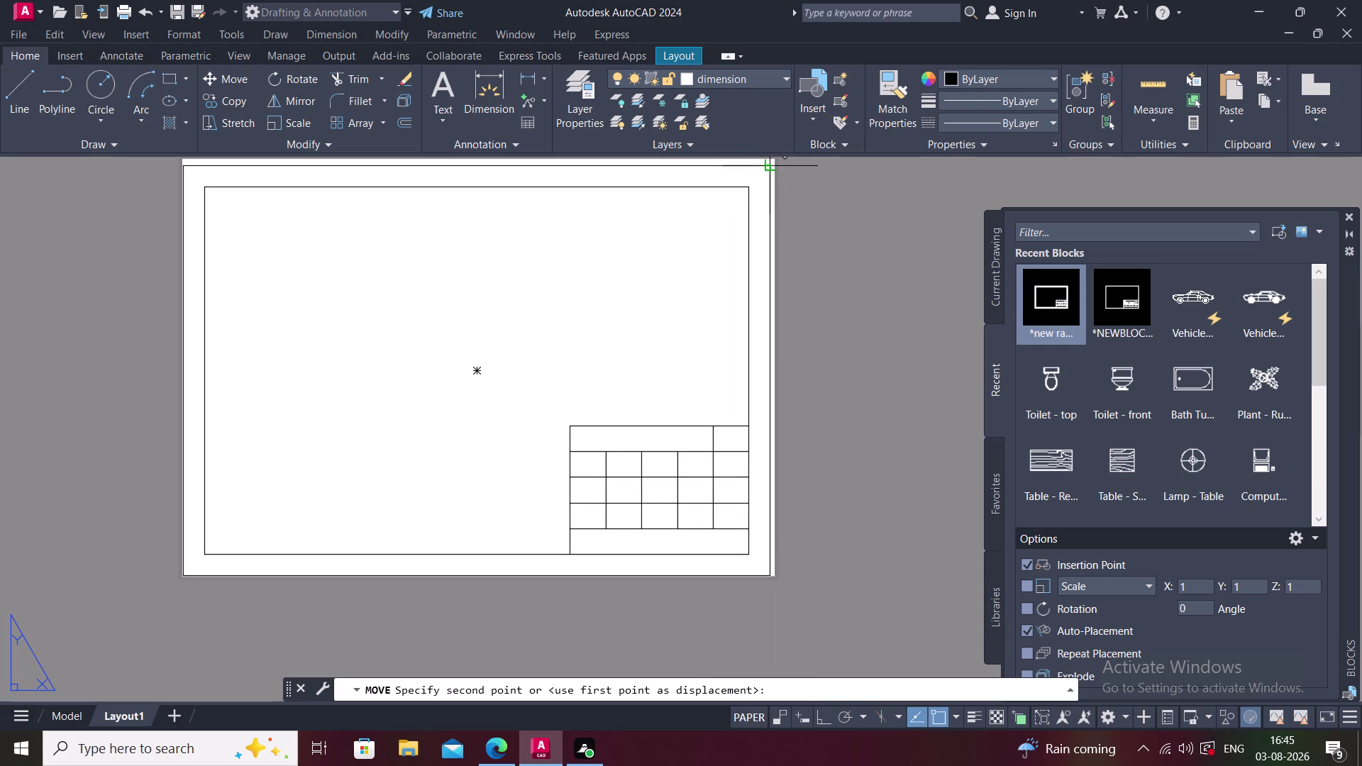
middle_drag(771, 168, 764, 197)
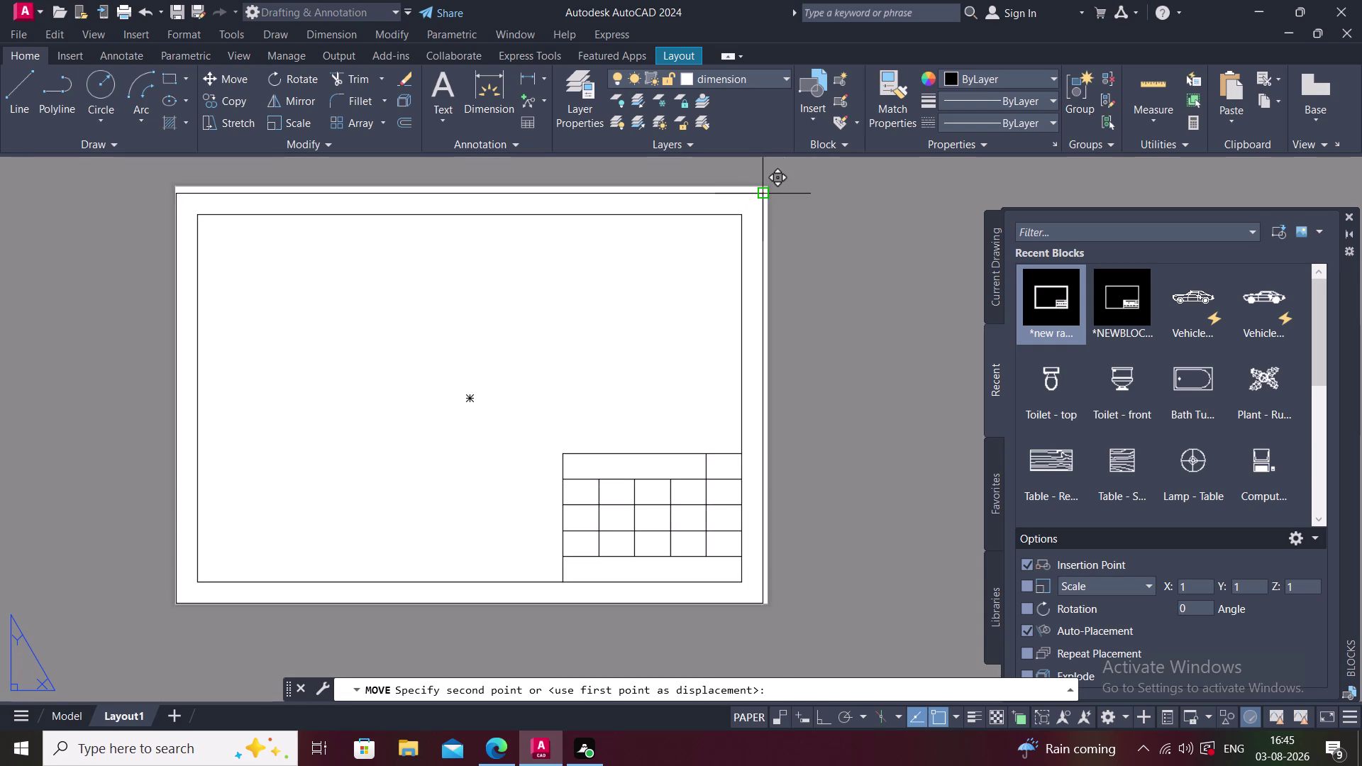
middle_drag(774, 183, 775, 203)
scroll(up, 3)
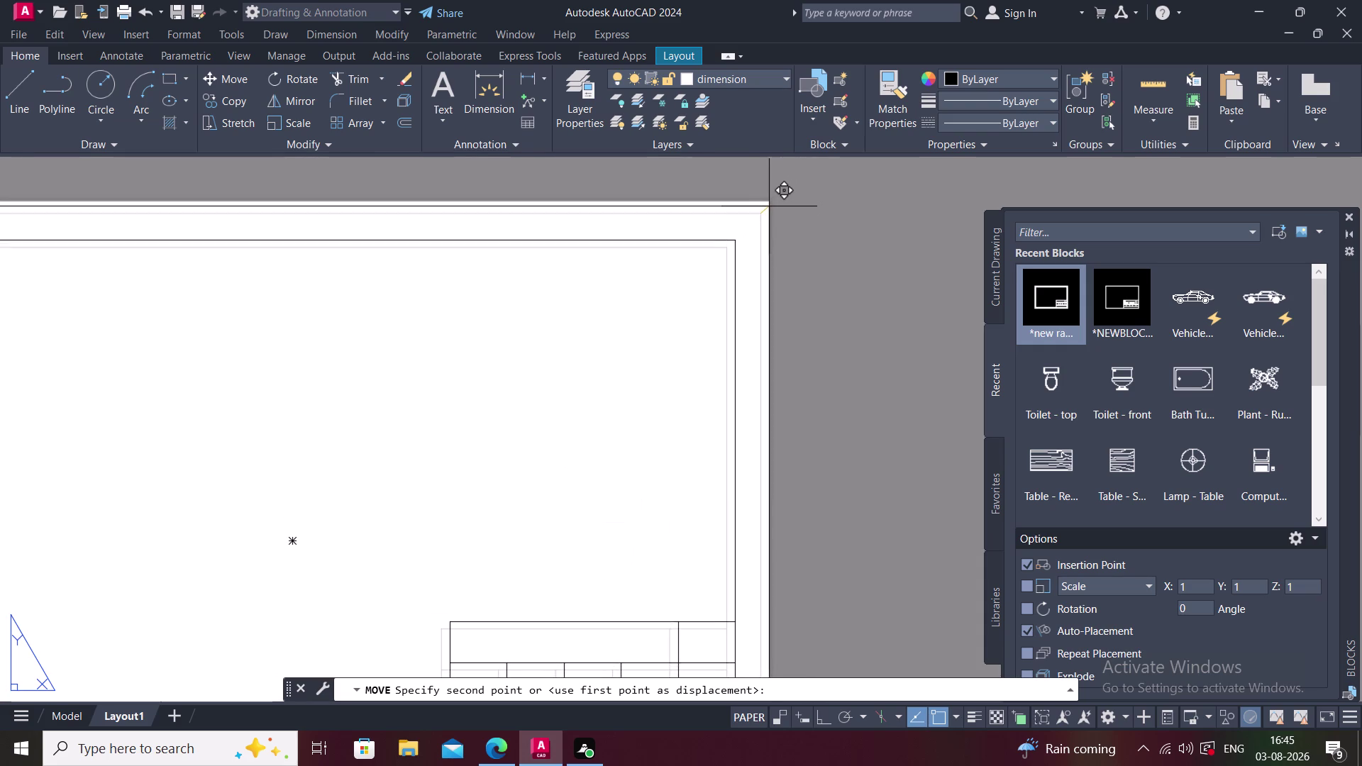
scroll(up, 3)
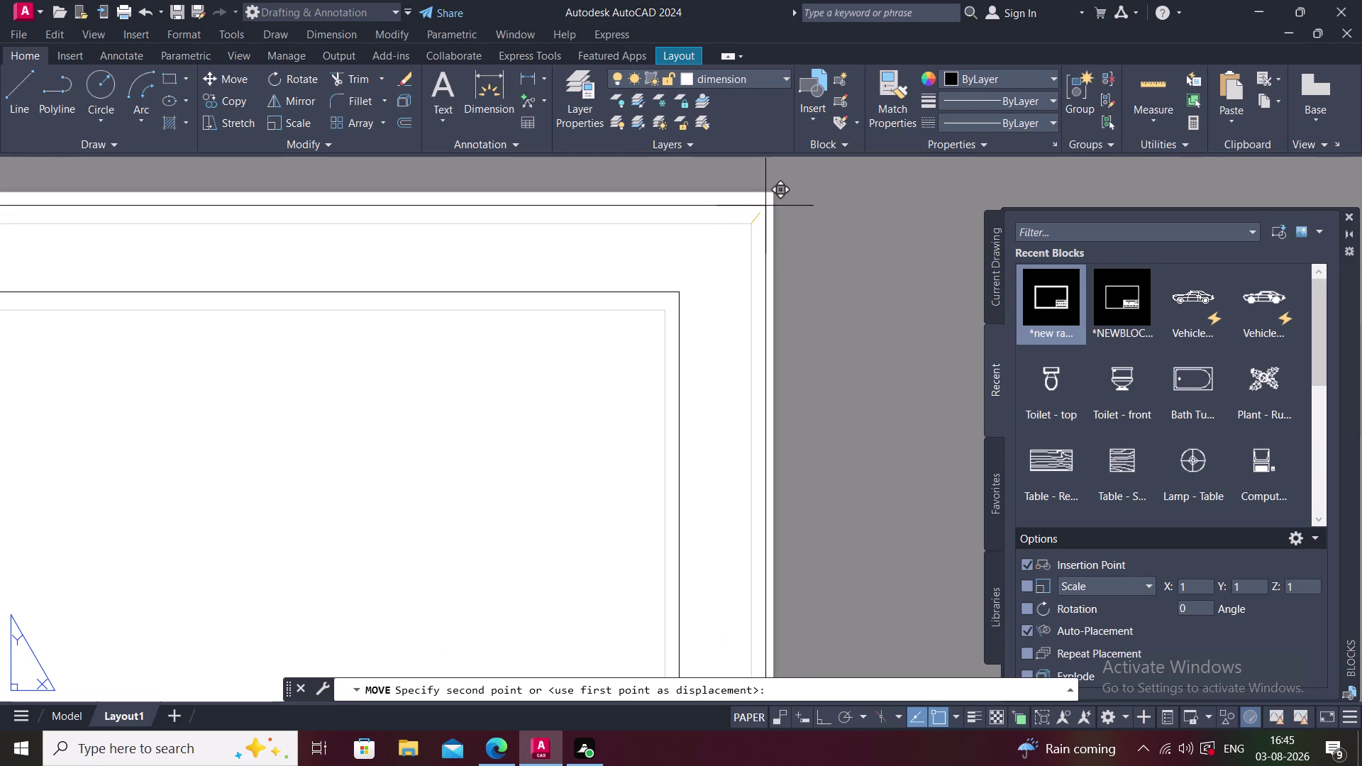
click(759, 211)
scroll(down, 3)
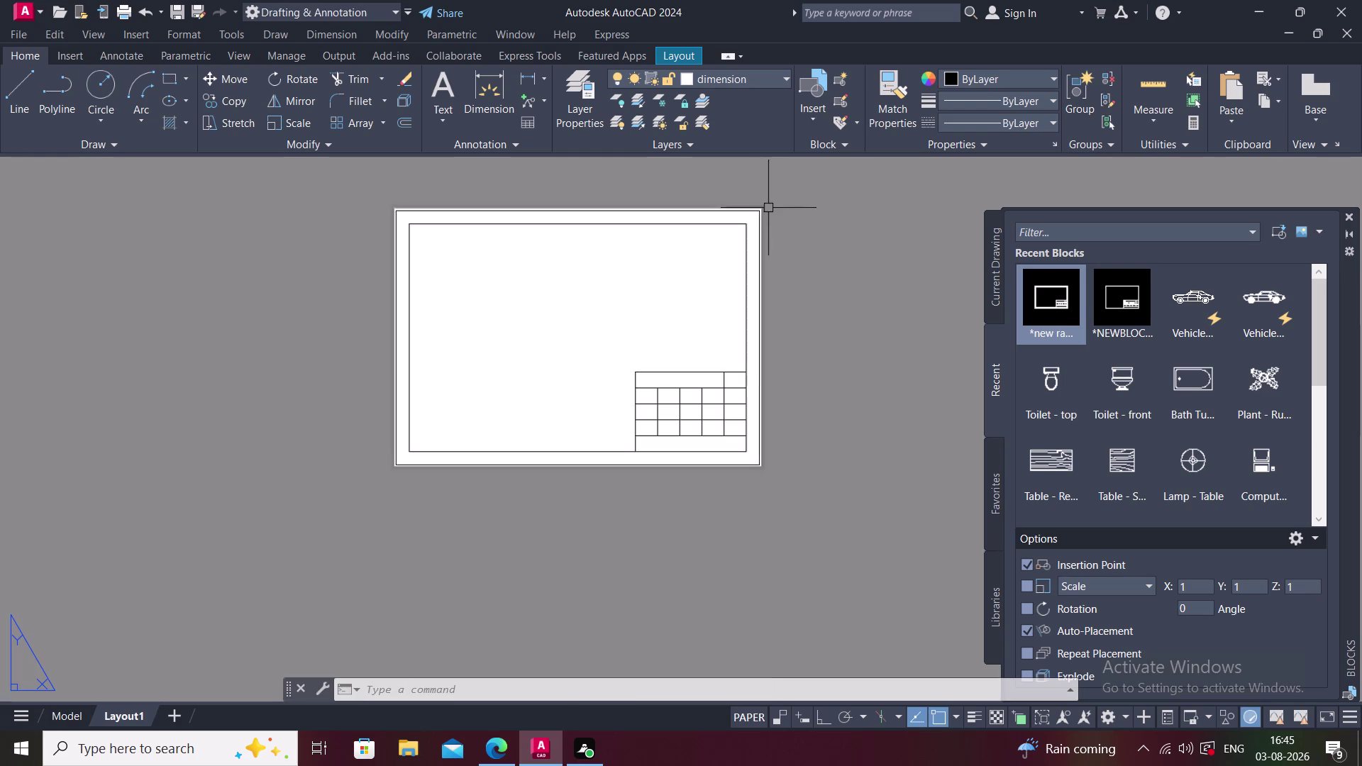
middle_drag(799, 279, 769, 288)
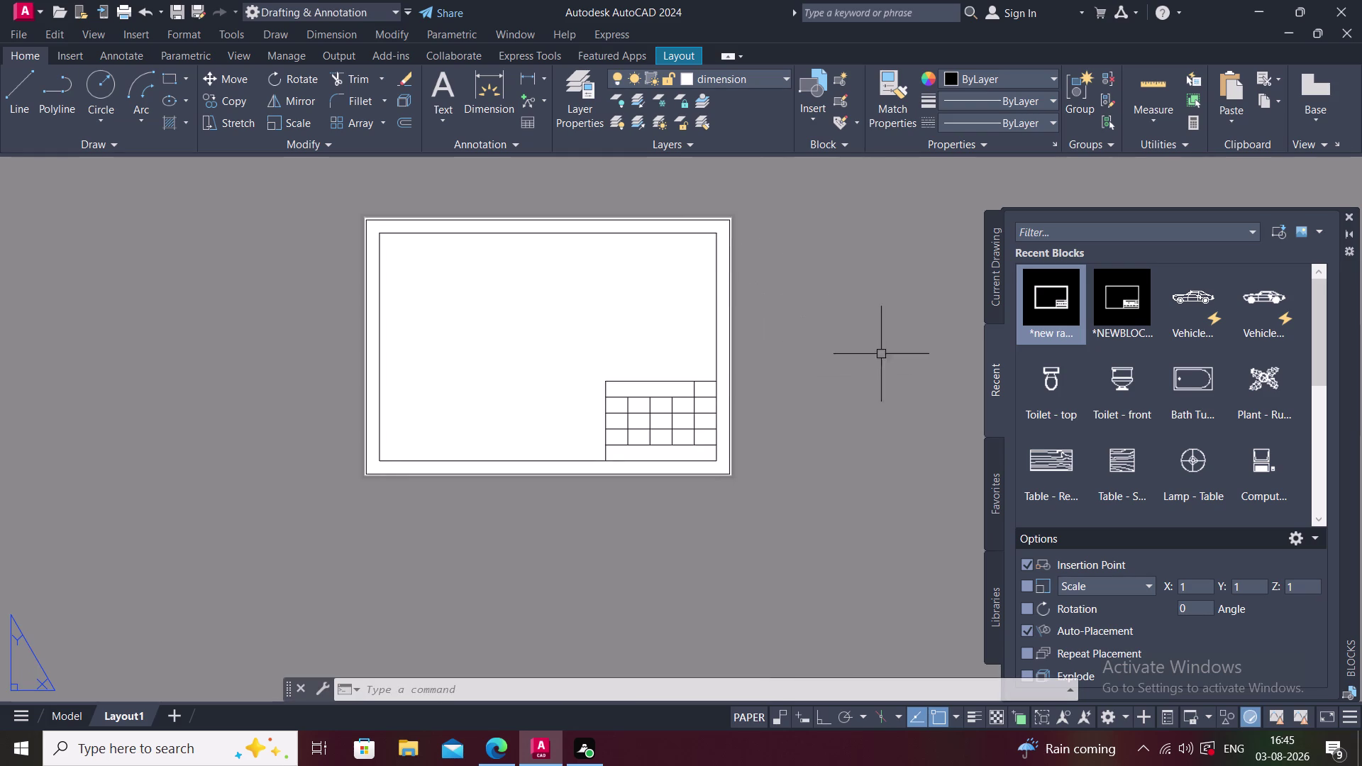
click(1349, 214)
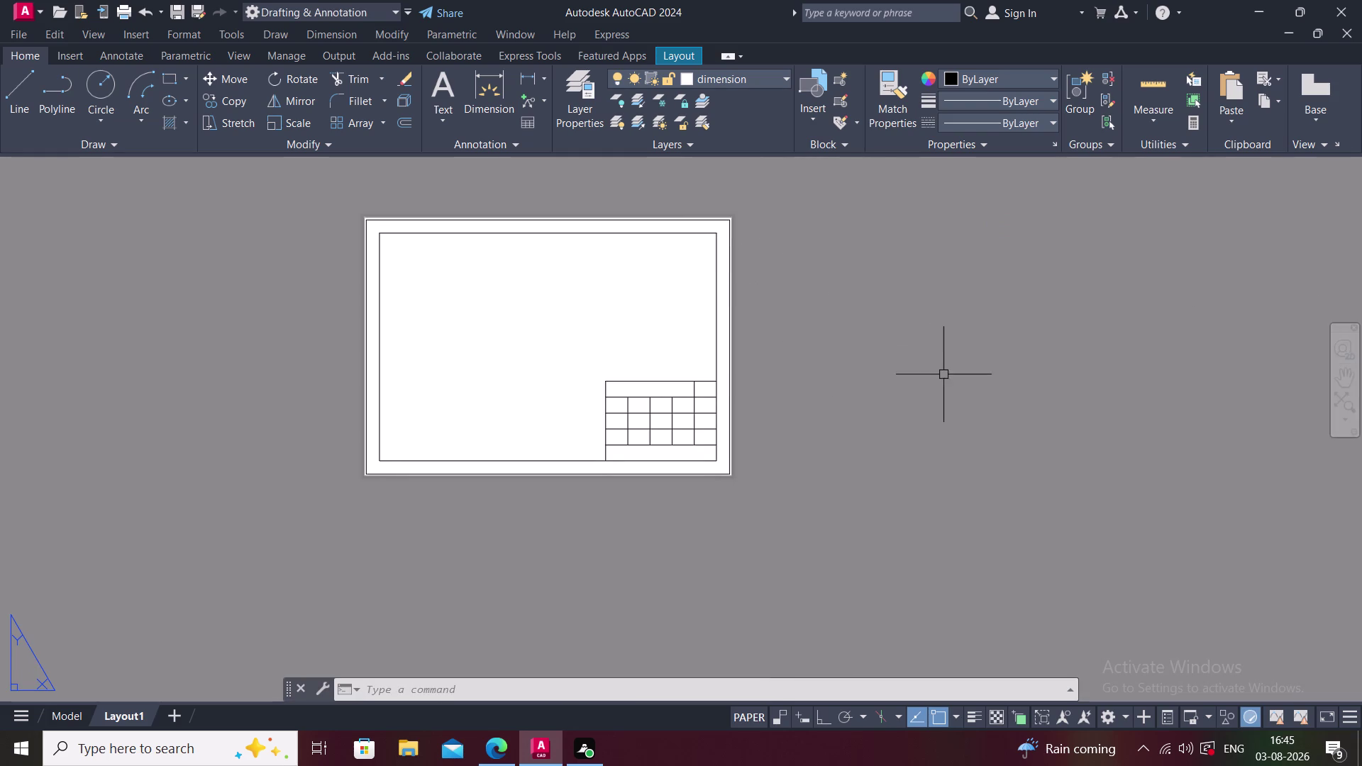
Begin a layout viewport with MV, then cancel the misplaced first corner.
middle_drag(938, 377, 962, 403)
key(m)
key(Escape)
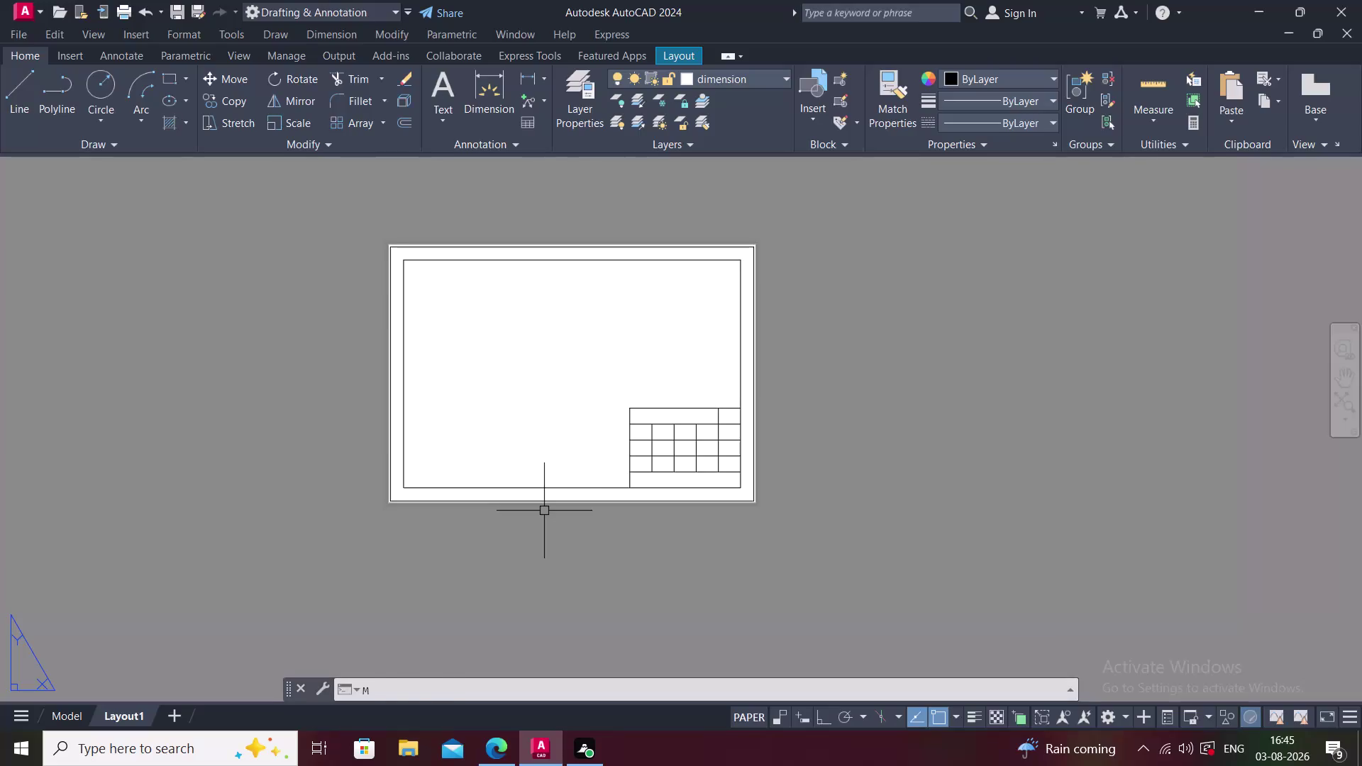
text(M)
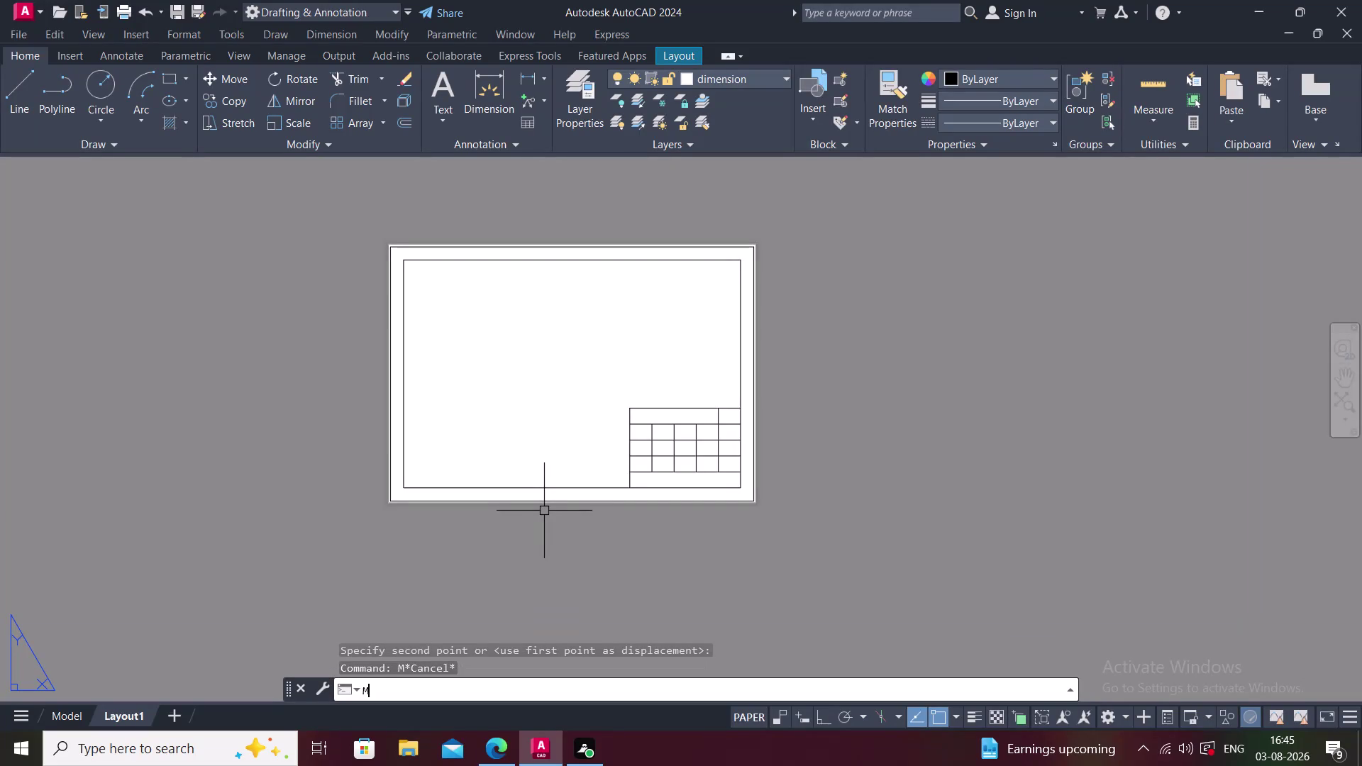
text(V)
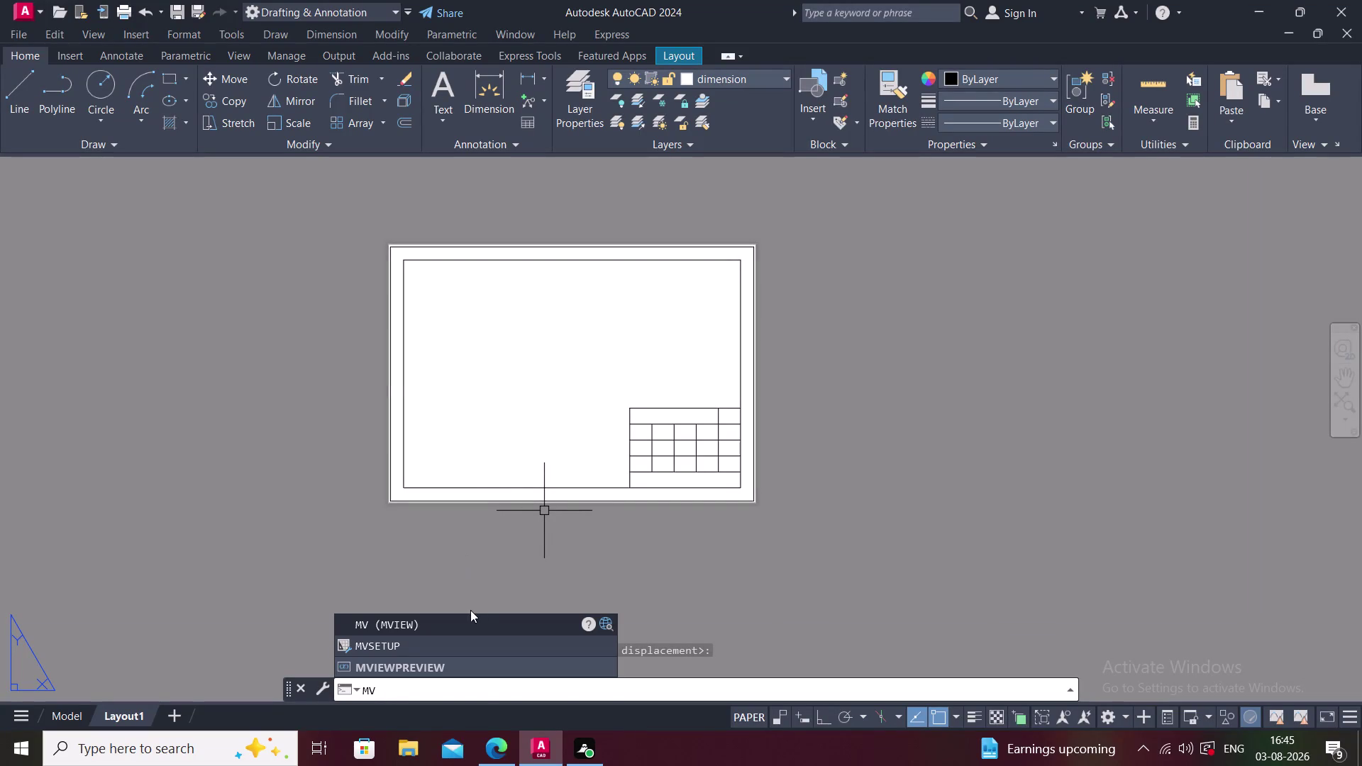
key(space)
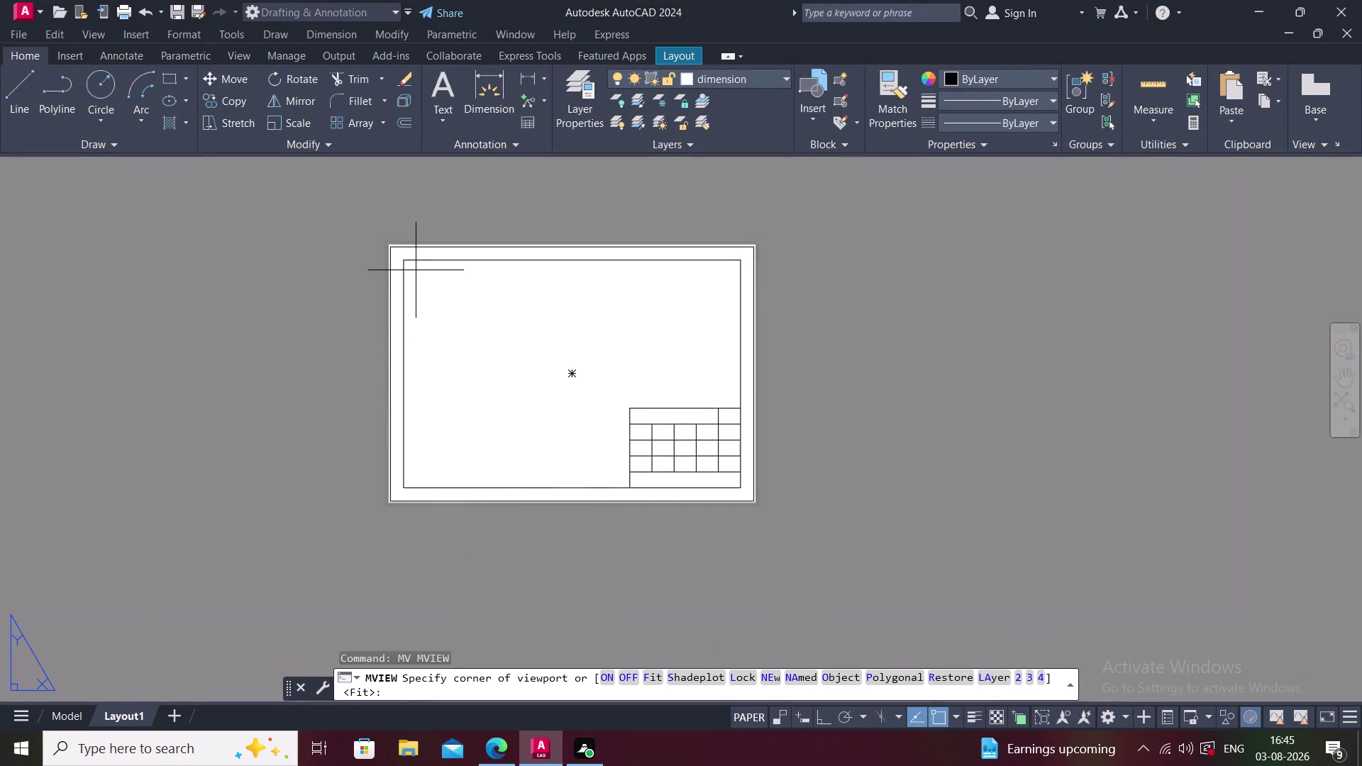
click(409, 270)
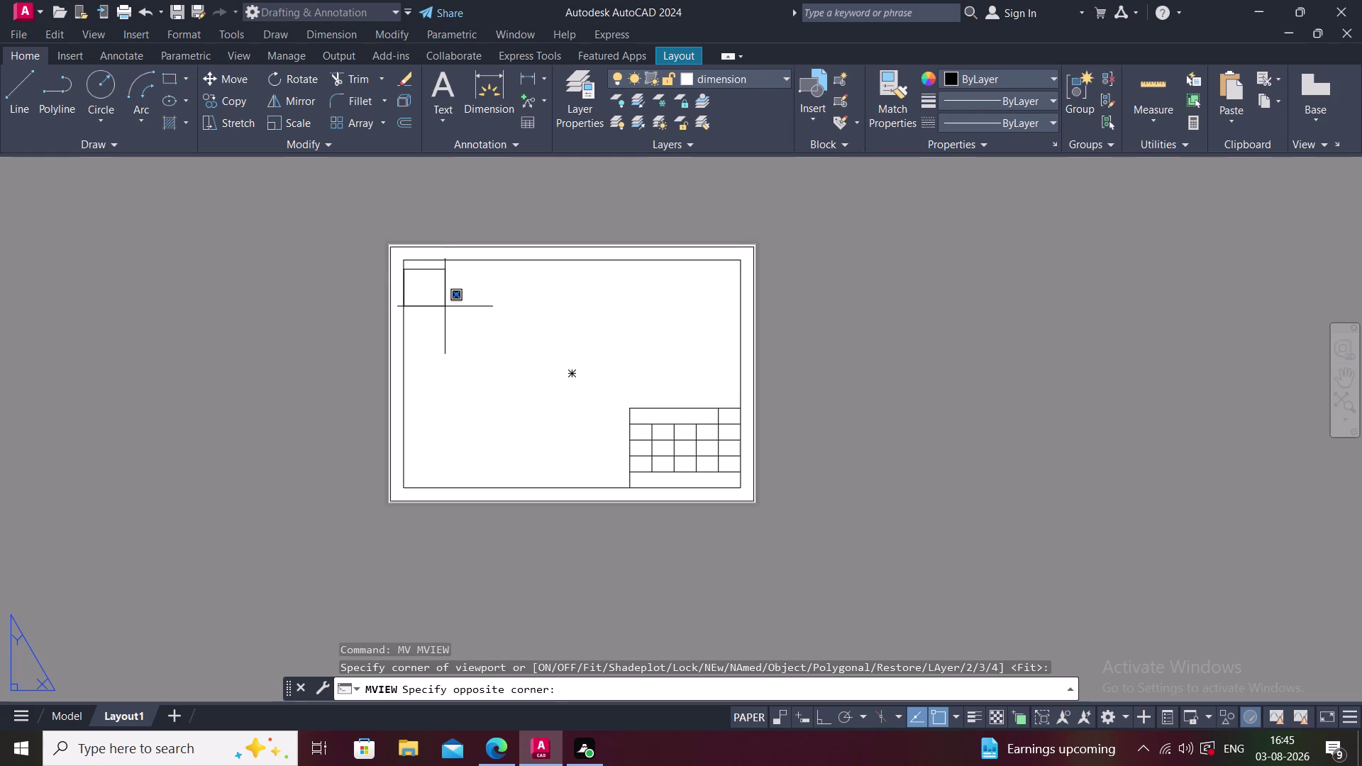
key(Escape)
Create the viewport from the drawing area's top-left to just above the title table.
key(m)
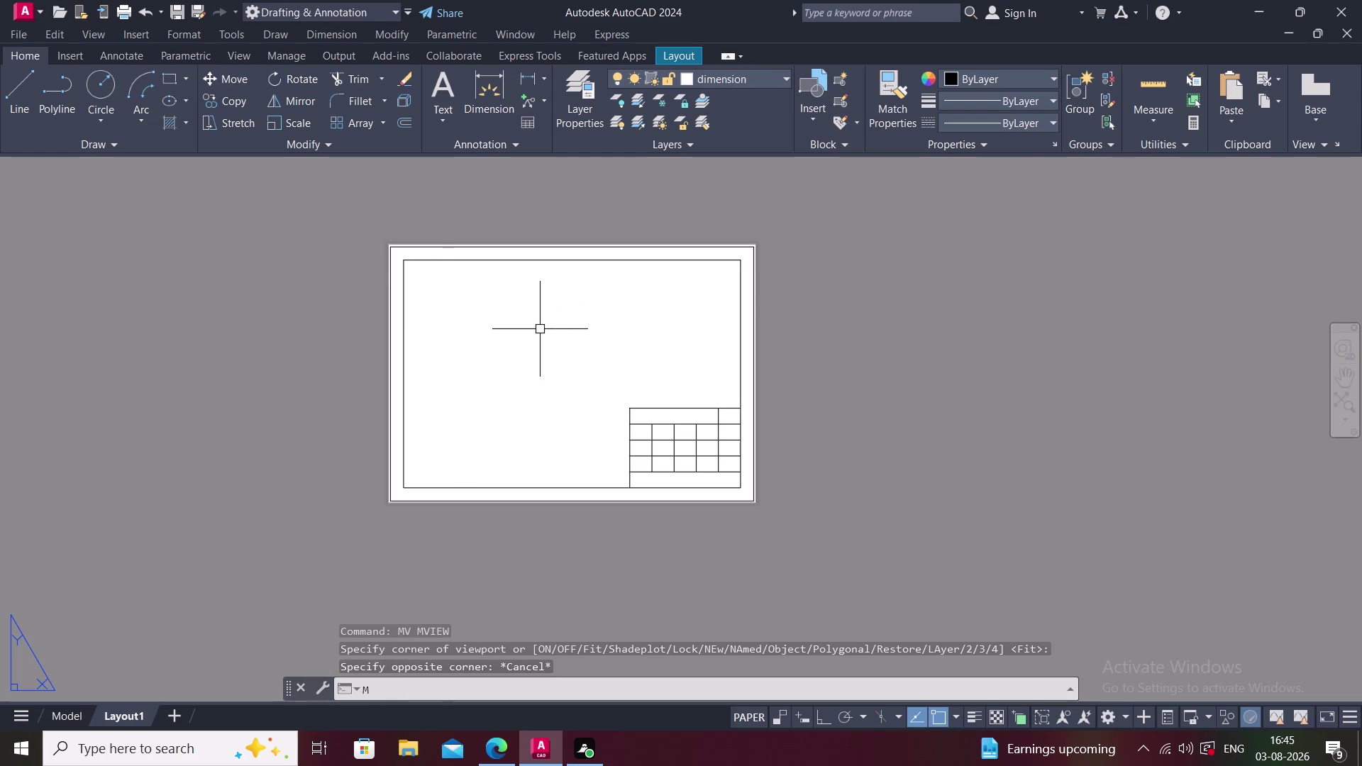
key(Escape)
text(MV)
key(space)
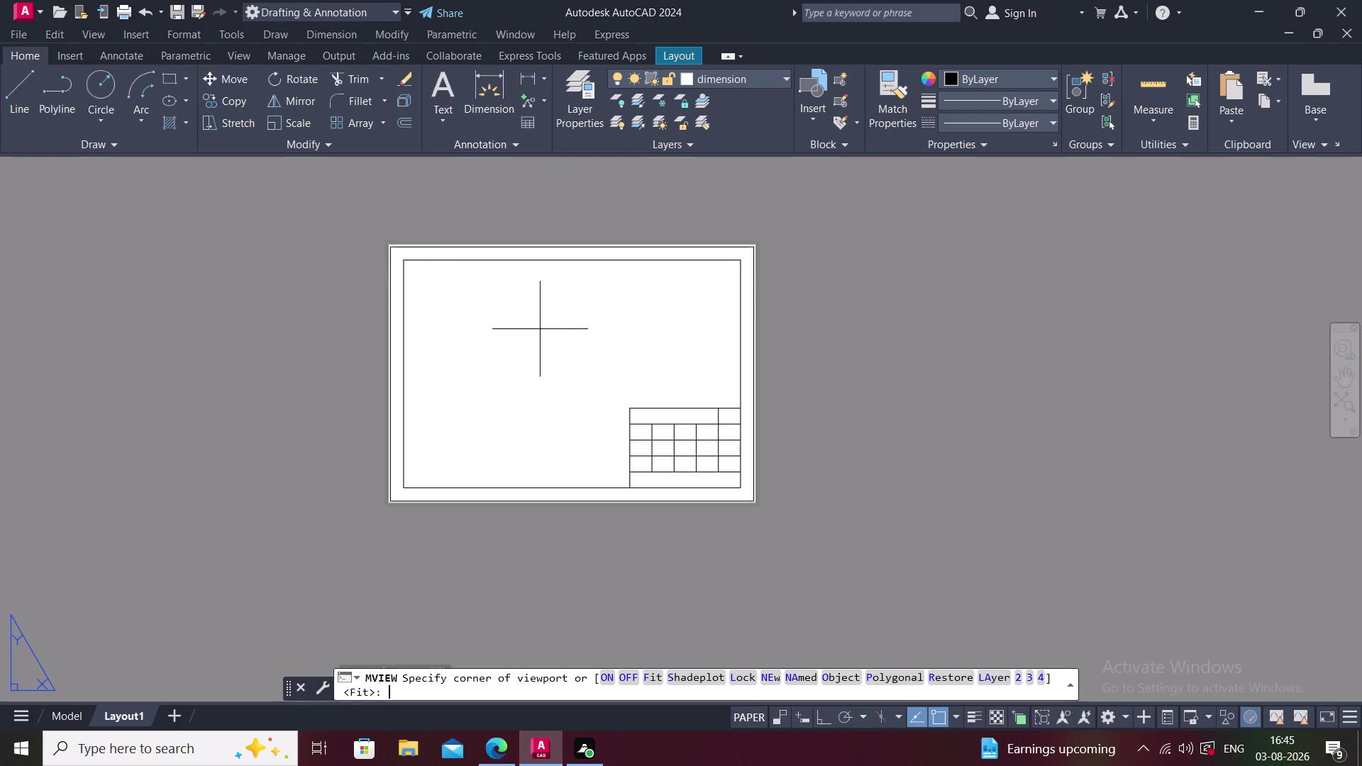
click(414, 273)
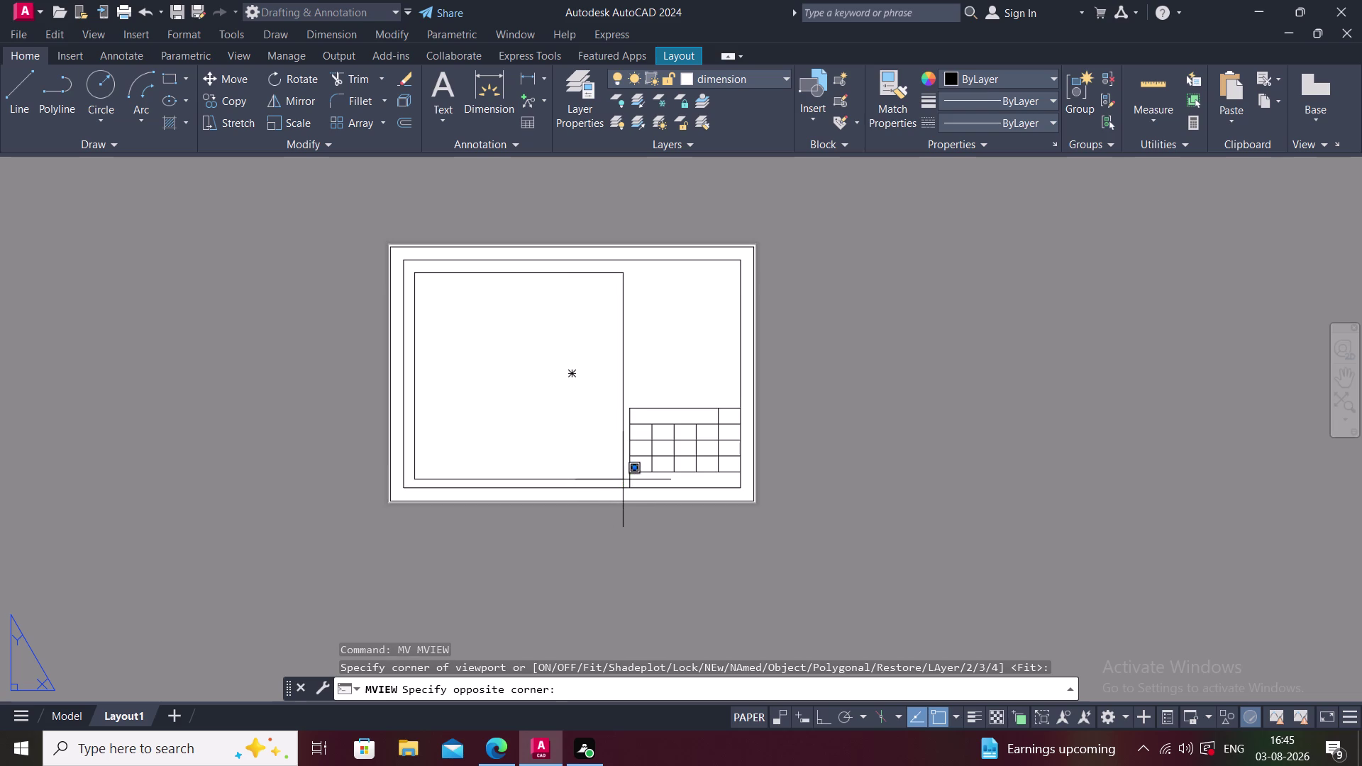
click(622, 479)
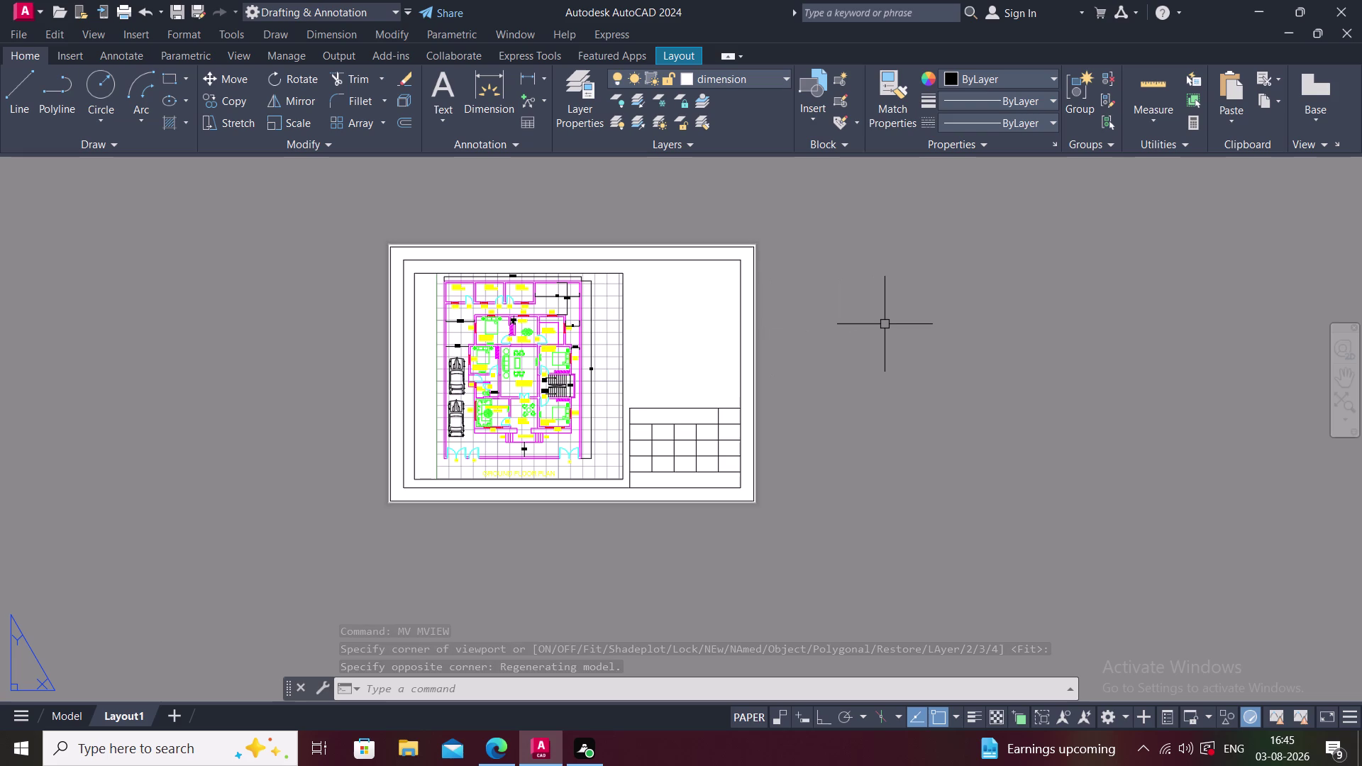
key(space)
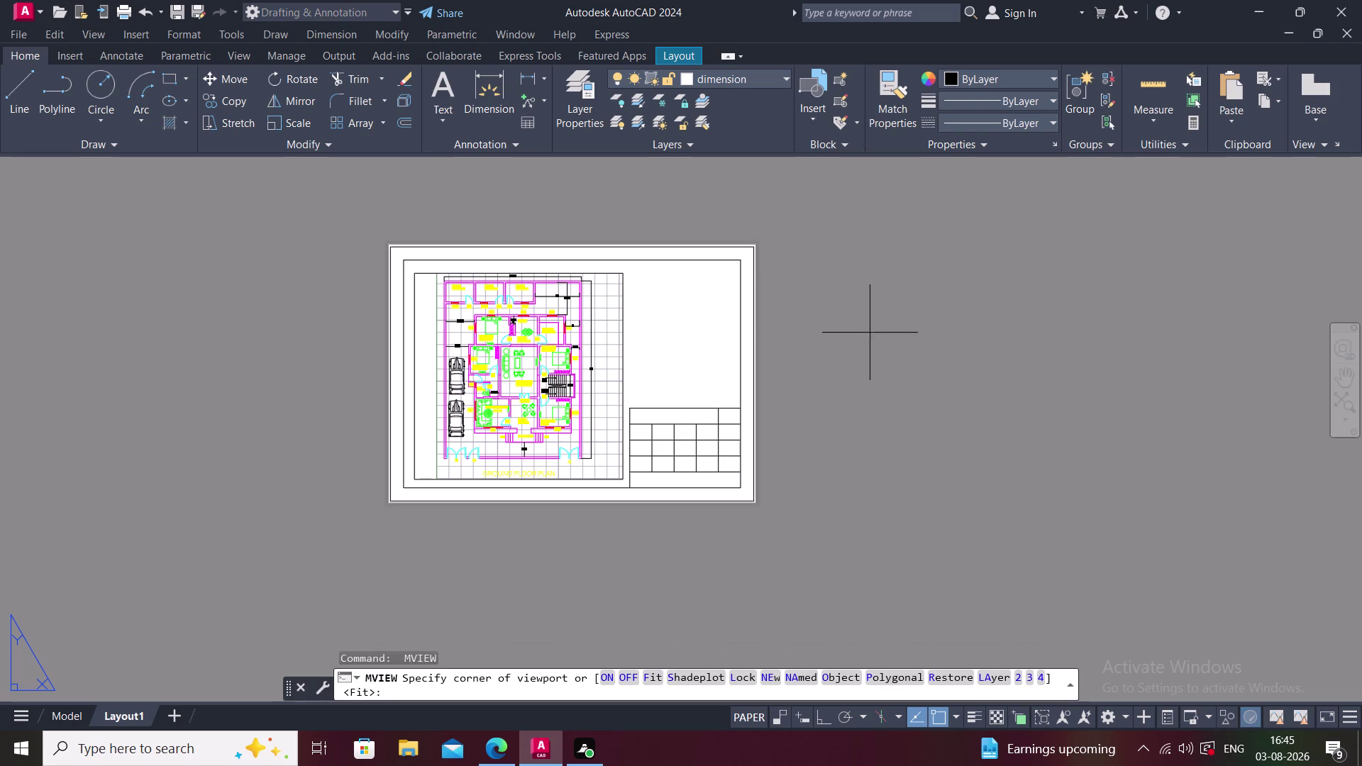
Cancel the repeated viewport command and make the floor-plan viewport active.
scroll(up, 3)
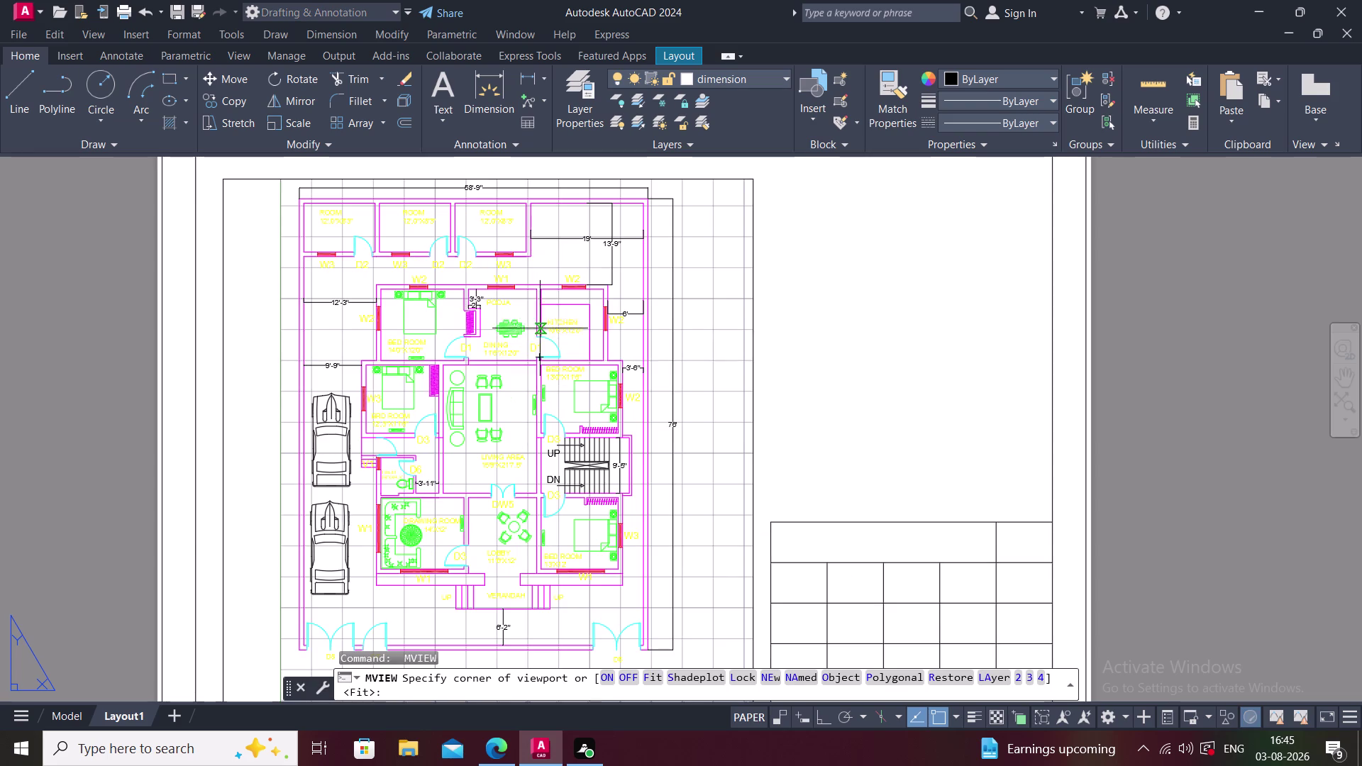
middle_drag(535, 317, 395, 106)
scroll(down, 3)
middle_drag(451, 224, 516, 309)
double_click(531, 344)
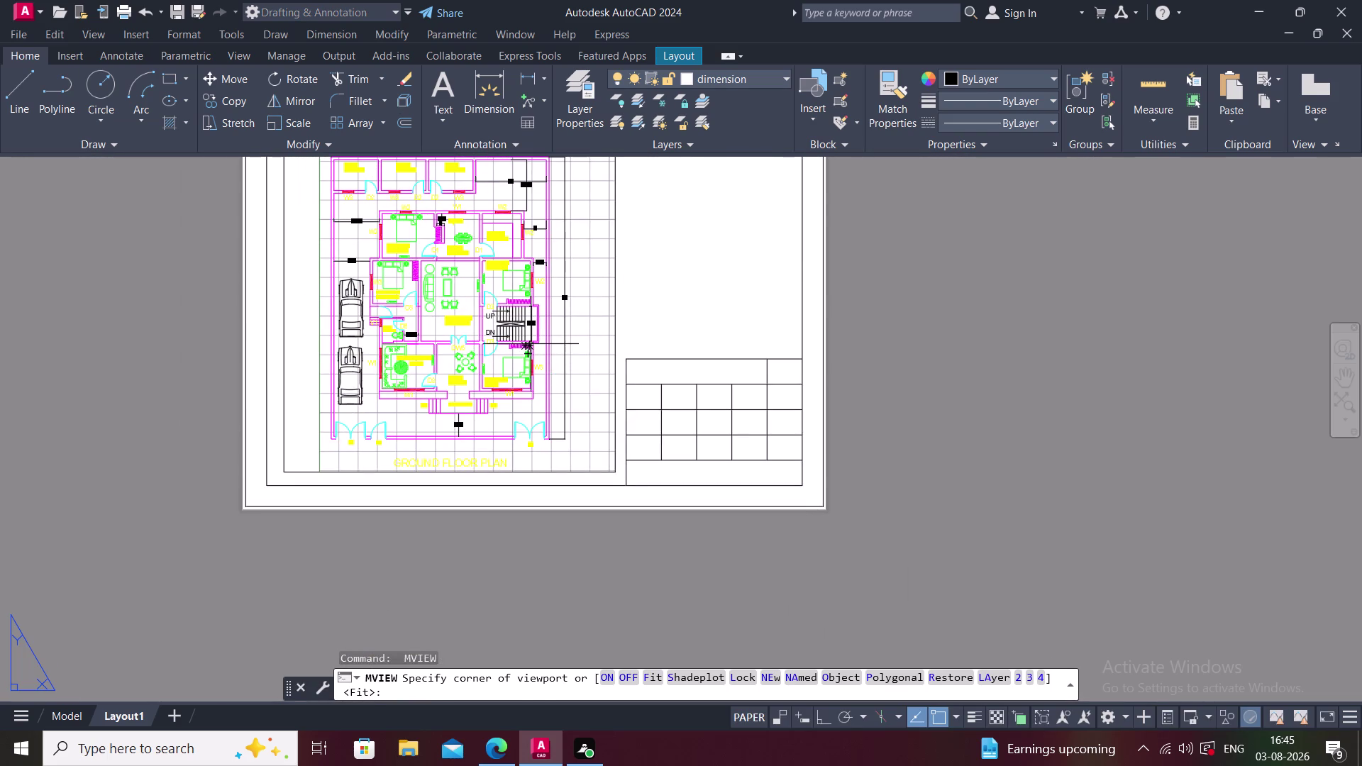
key(Escape)
double_click(600, 246)
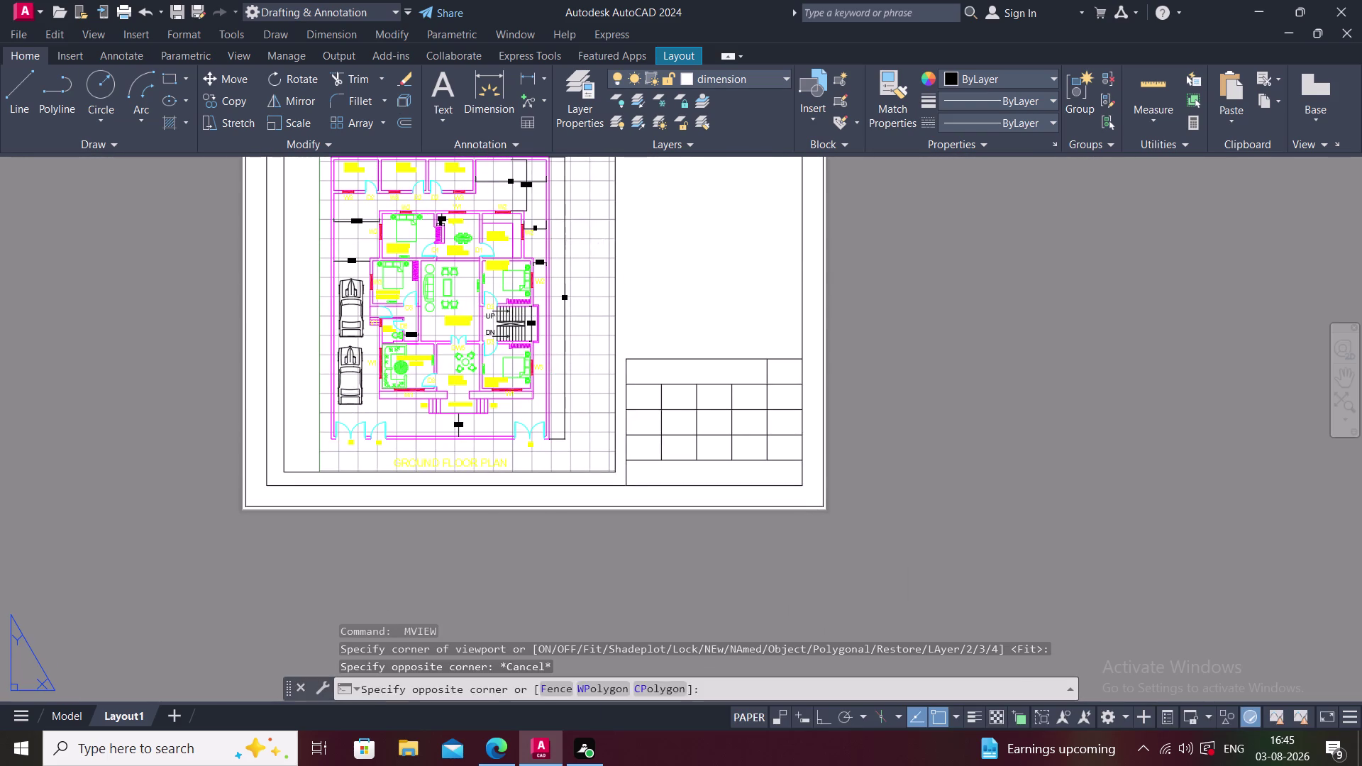
key(Escape)
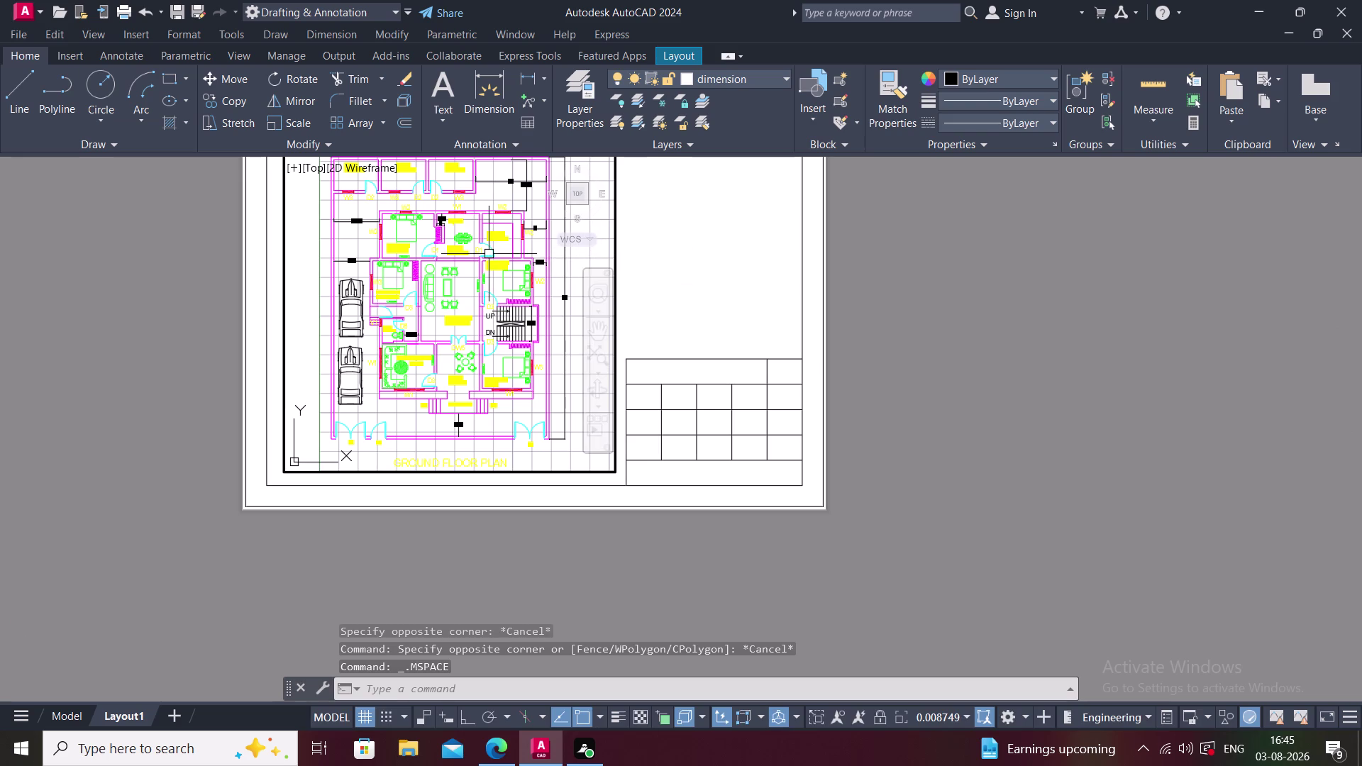
Pan the plan up to show its bottom edge and GROUND FLOOR PLAN caption, then return to paper space.
middle_drag(489, 254, 446, 306)
middle_drag(458, 284, 473, 224)
scroll(down, 3)
scroll(up, 3)
middle_drag(409, 348, 337, 447)
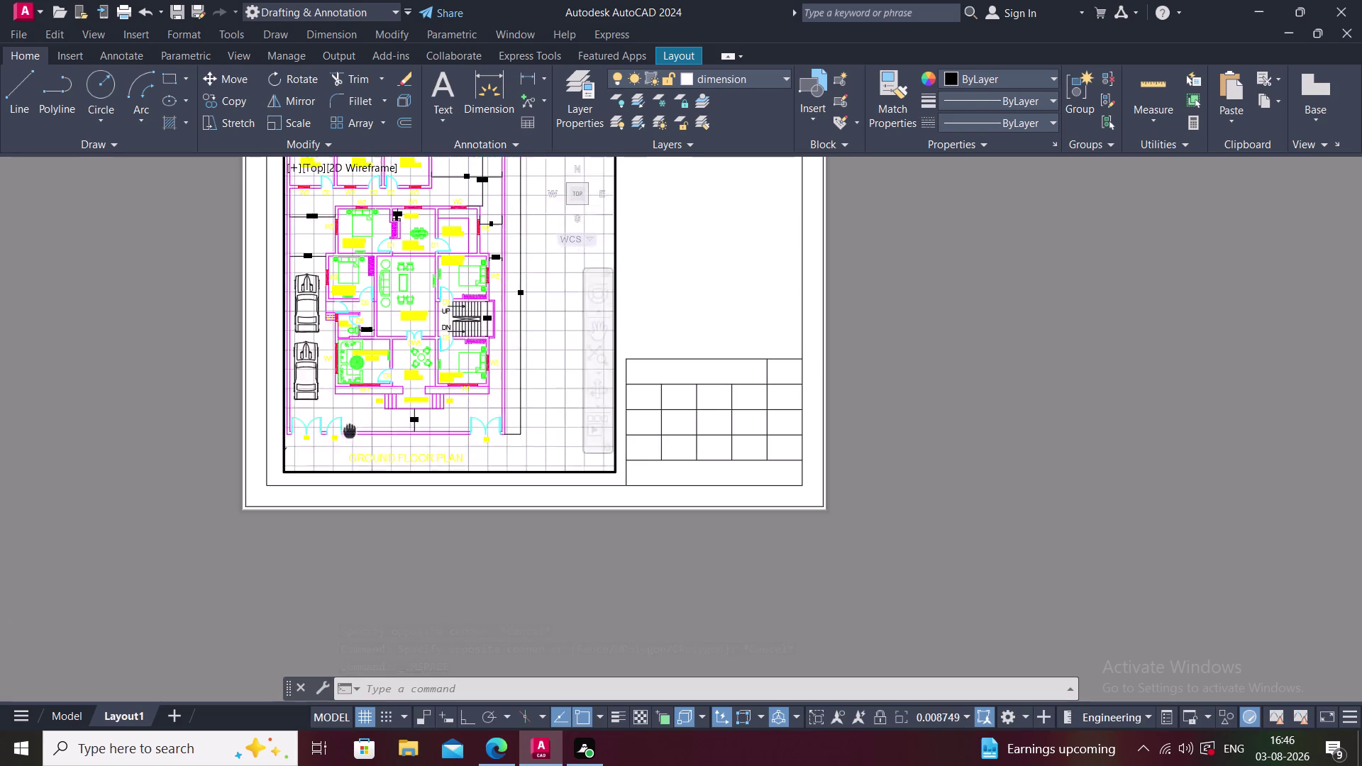
middle_drag(337, 447, 372, 438)
middle_drag(372, 438, 378, 421)
middle_drag(672, 300, 701, 388)
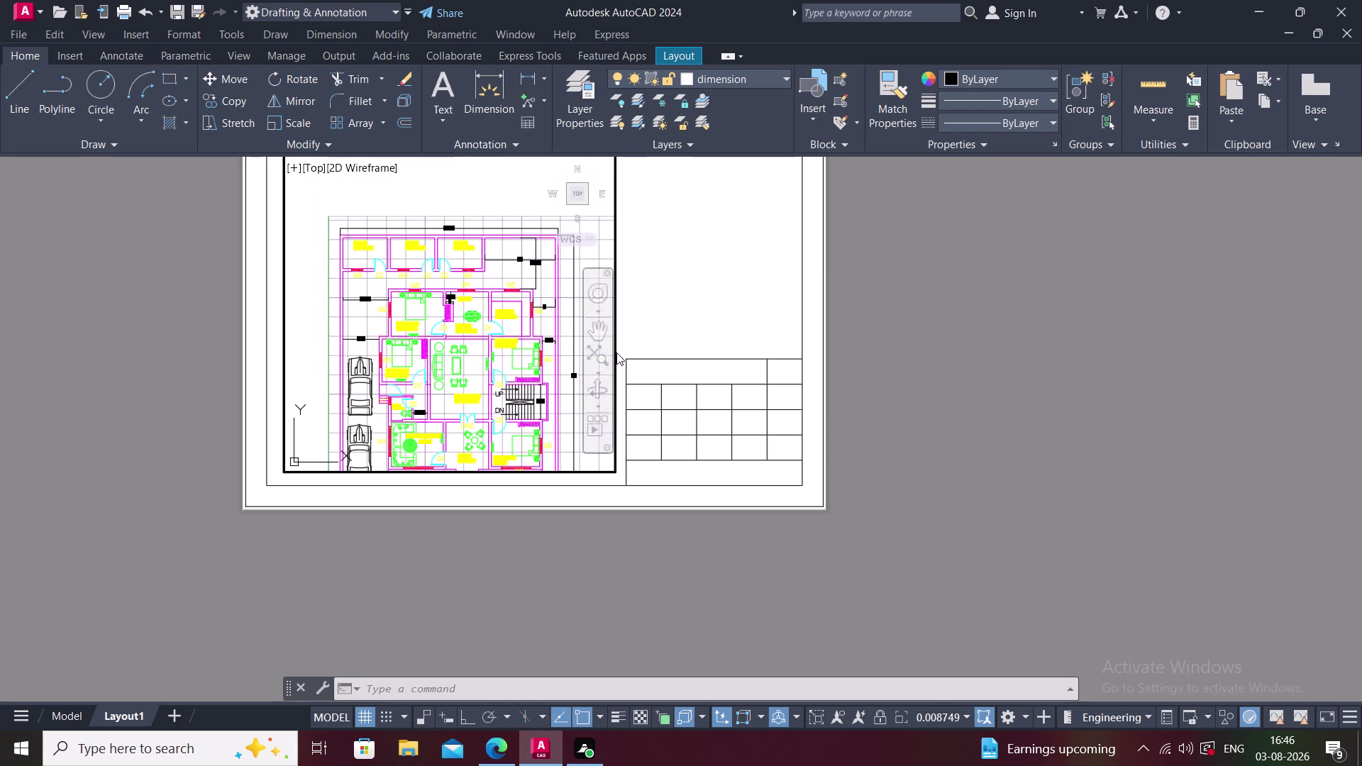
middle_drag(440, 326, 416, 234)
middle_drag(1002, 380, 1016, 496)
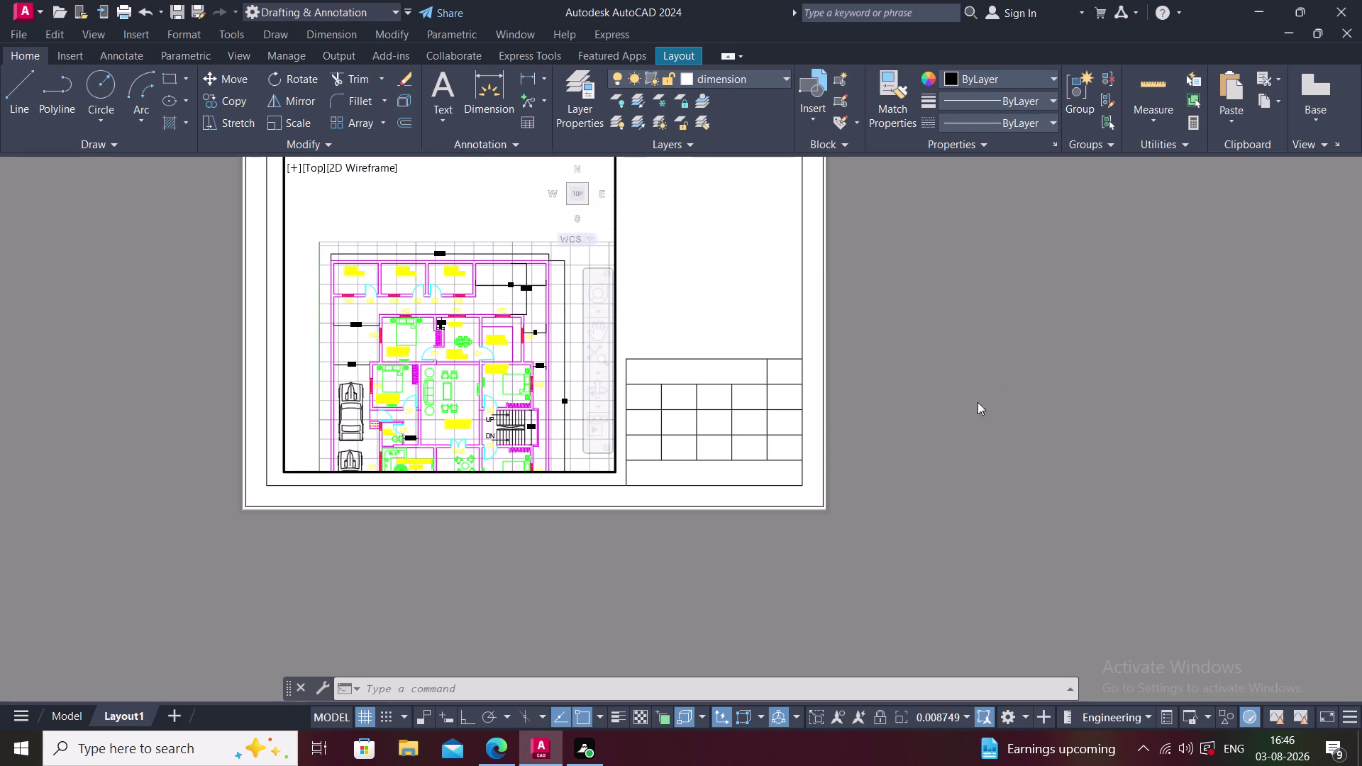
middle_drag(544, 333, 508, 205)
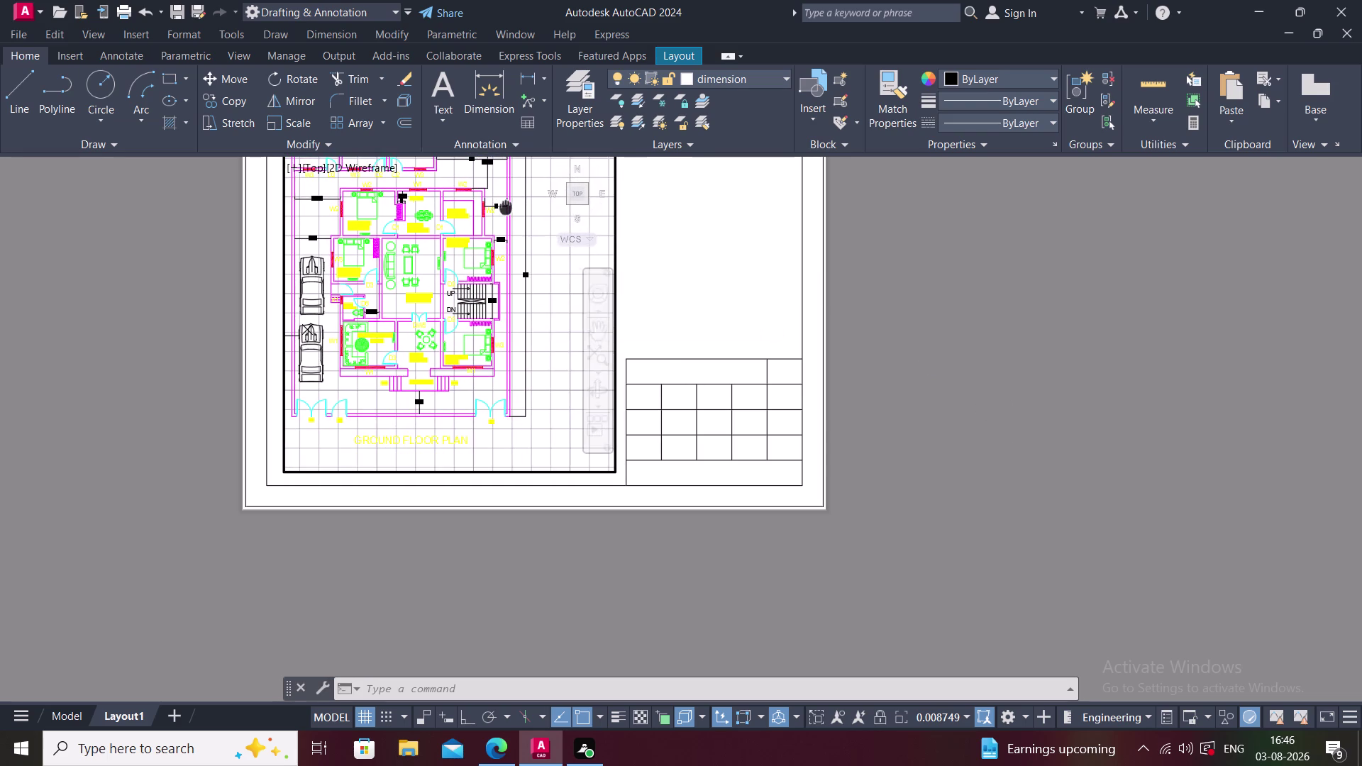
middle_drag(508, 204, 521, 219)
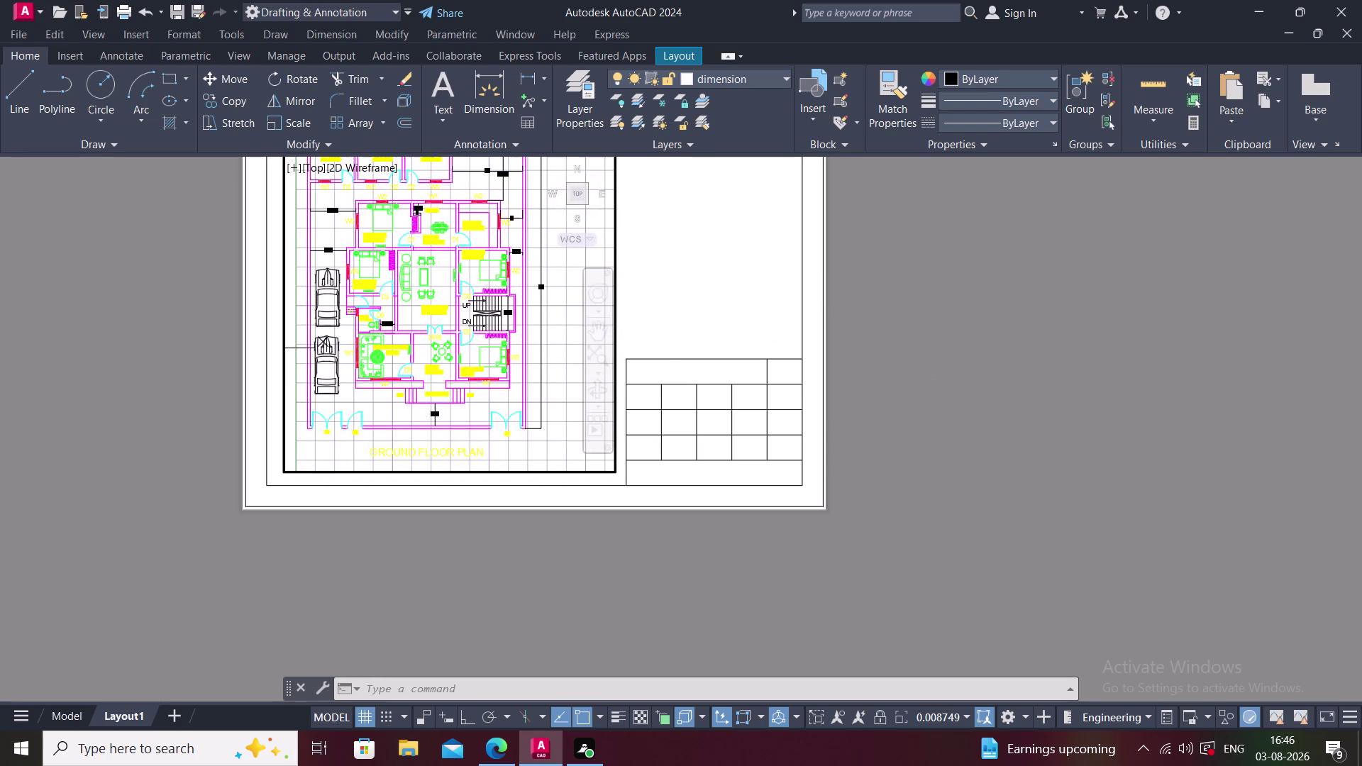
double_click(921, 306)
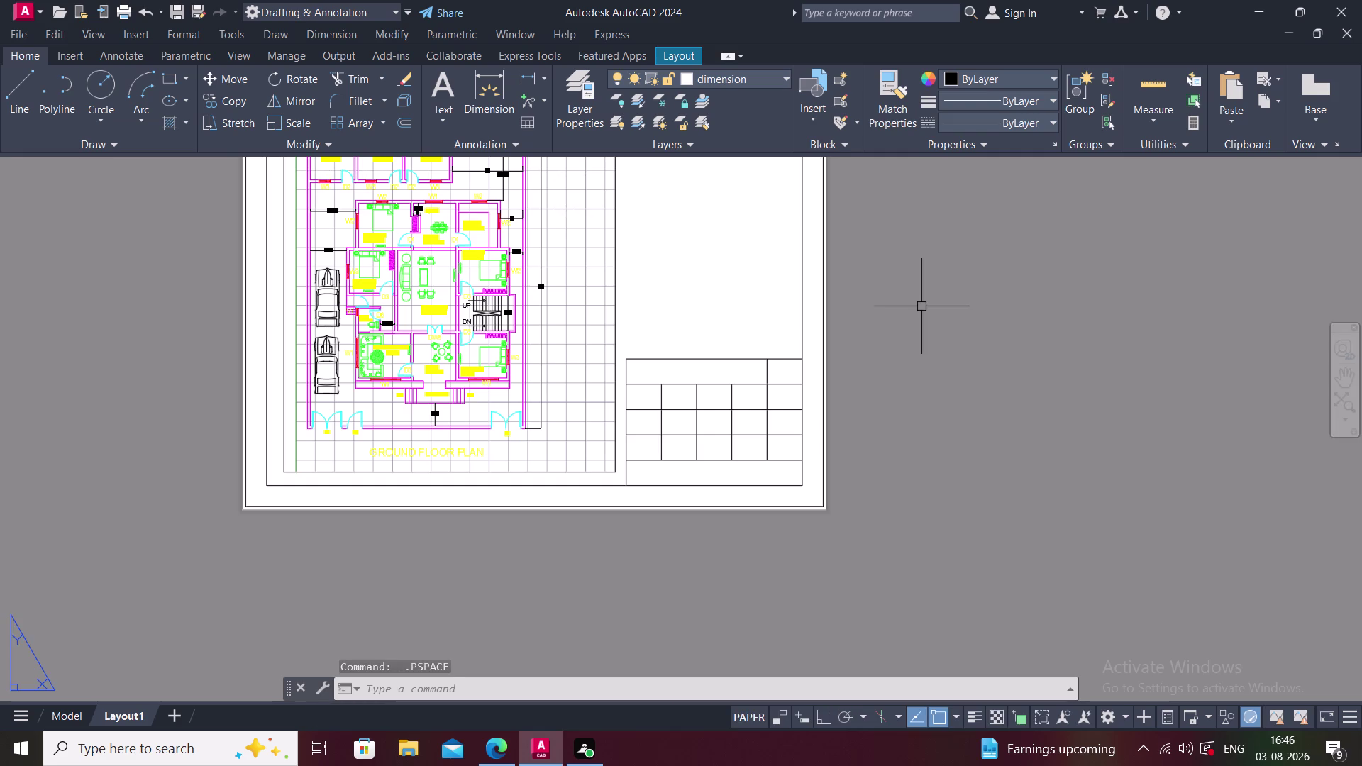
Recentre the floor plan inside the viewport and return to paper space.
middle_drag(921, 306, 929, 384)
click(419, 346)
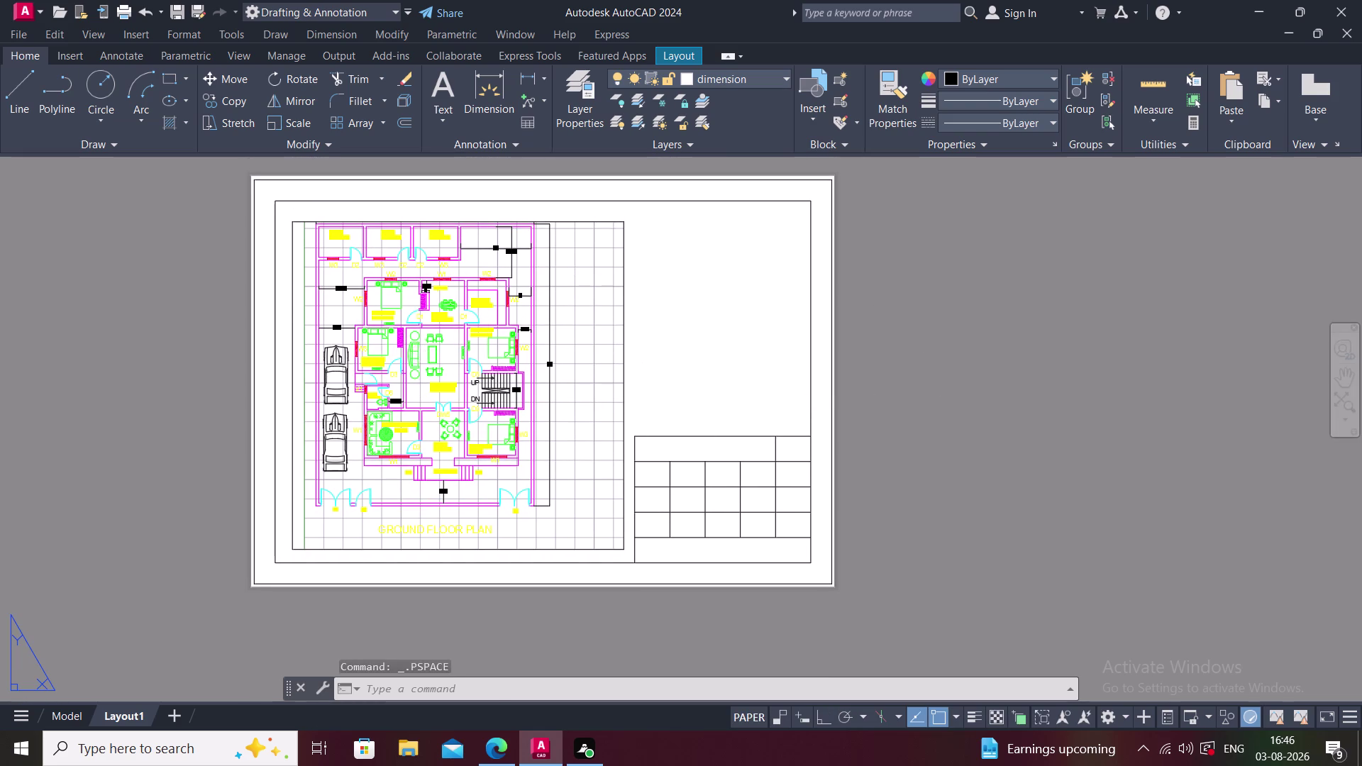
key(Escape)
double_click(573, 298)
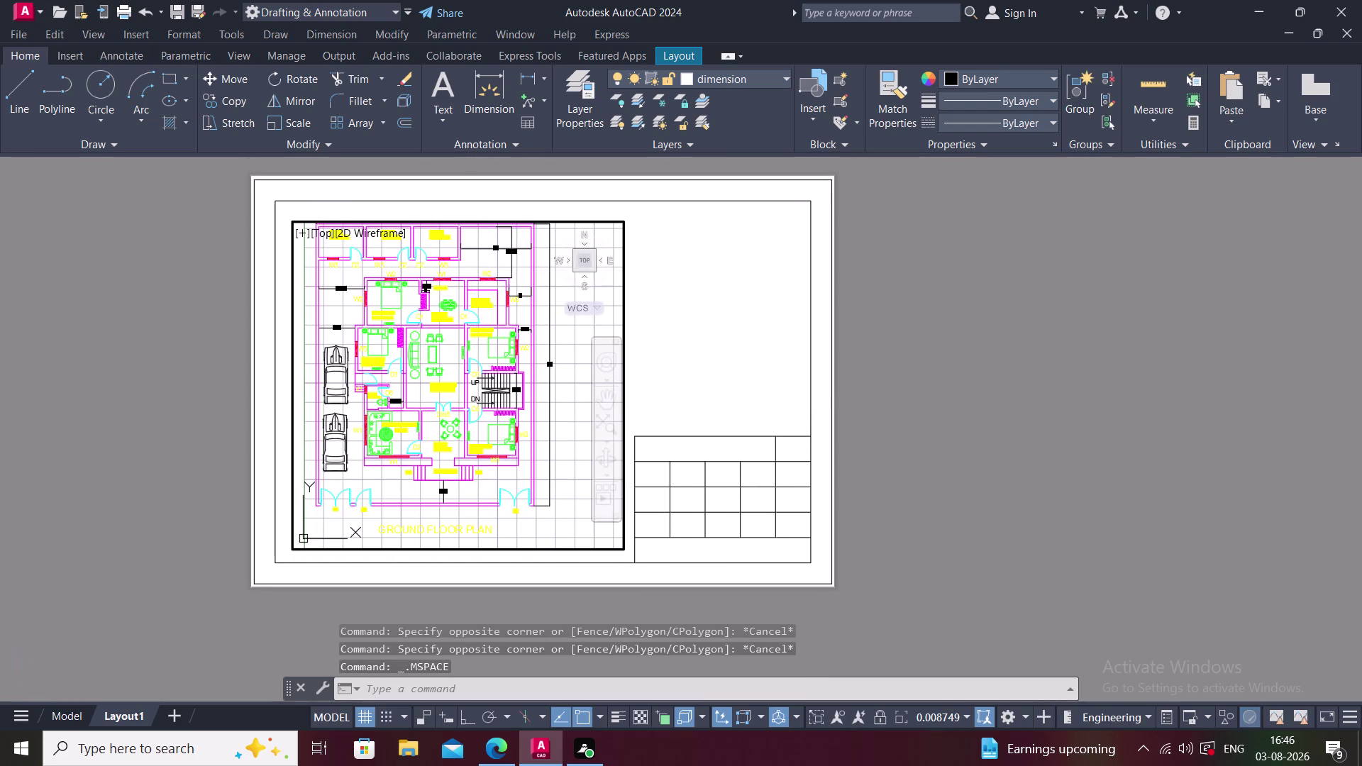
drag(501, 306, 496, 334)
key(Escape)
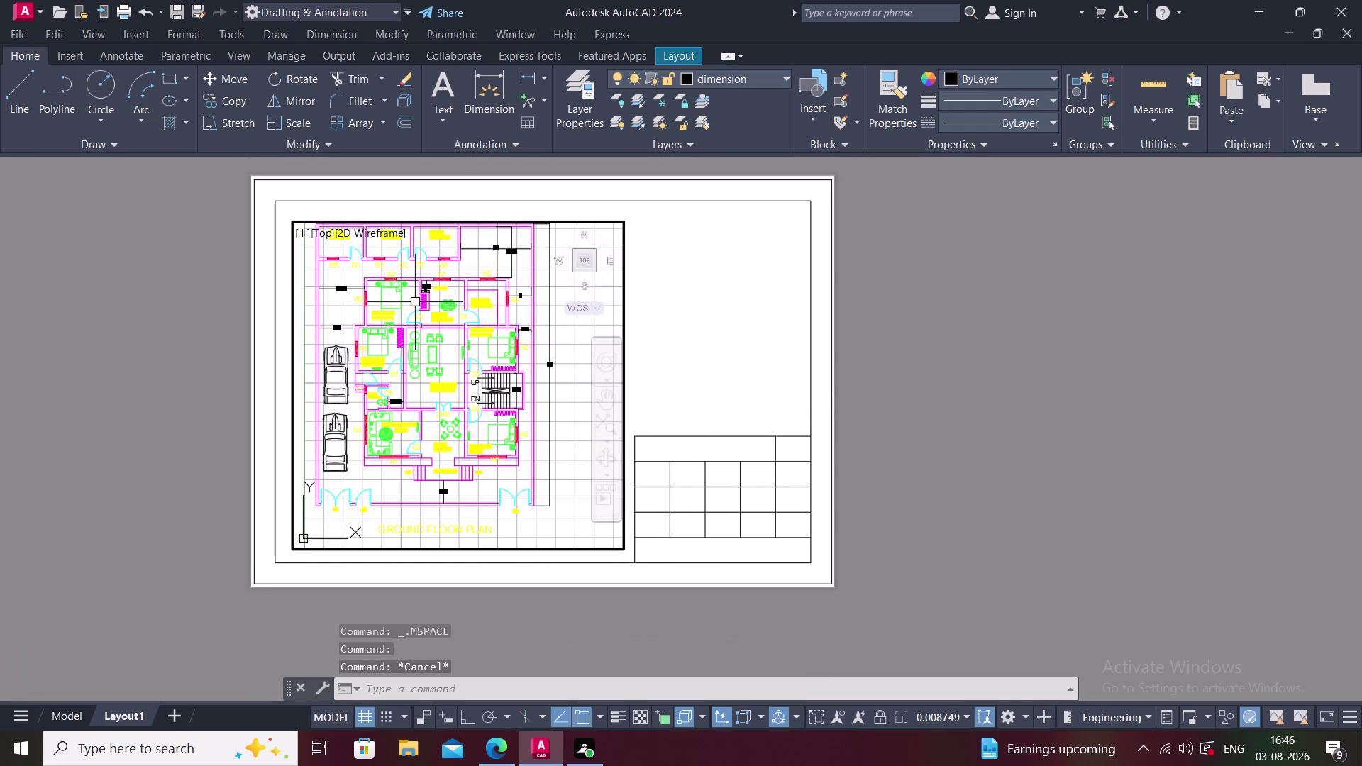
middle_click(560, 349)
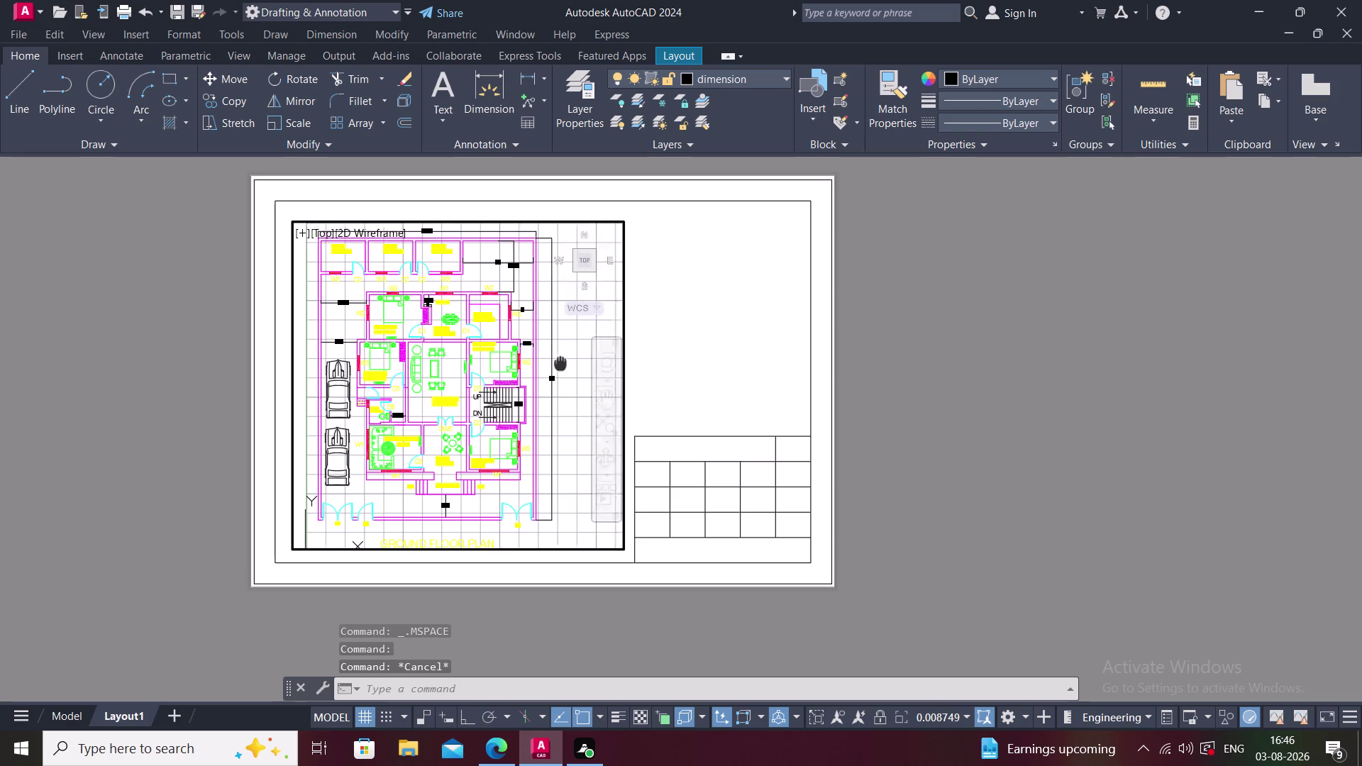
scroll(down, 3)
scroll(up, 3)
middle_click(559, 353)
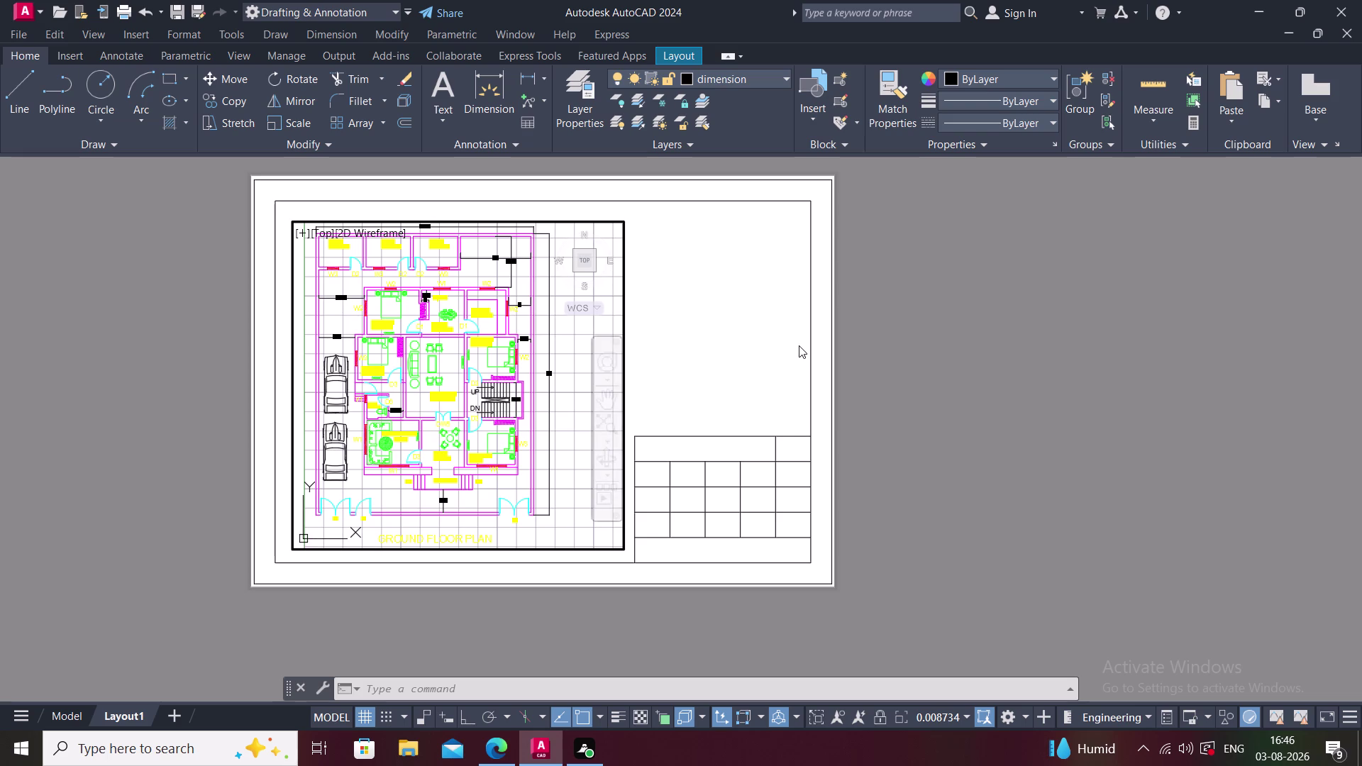
double_click(945, 332)
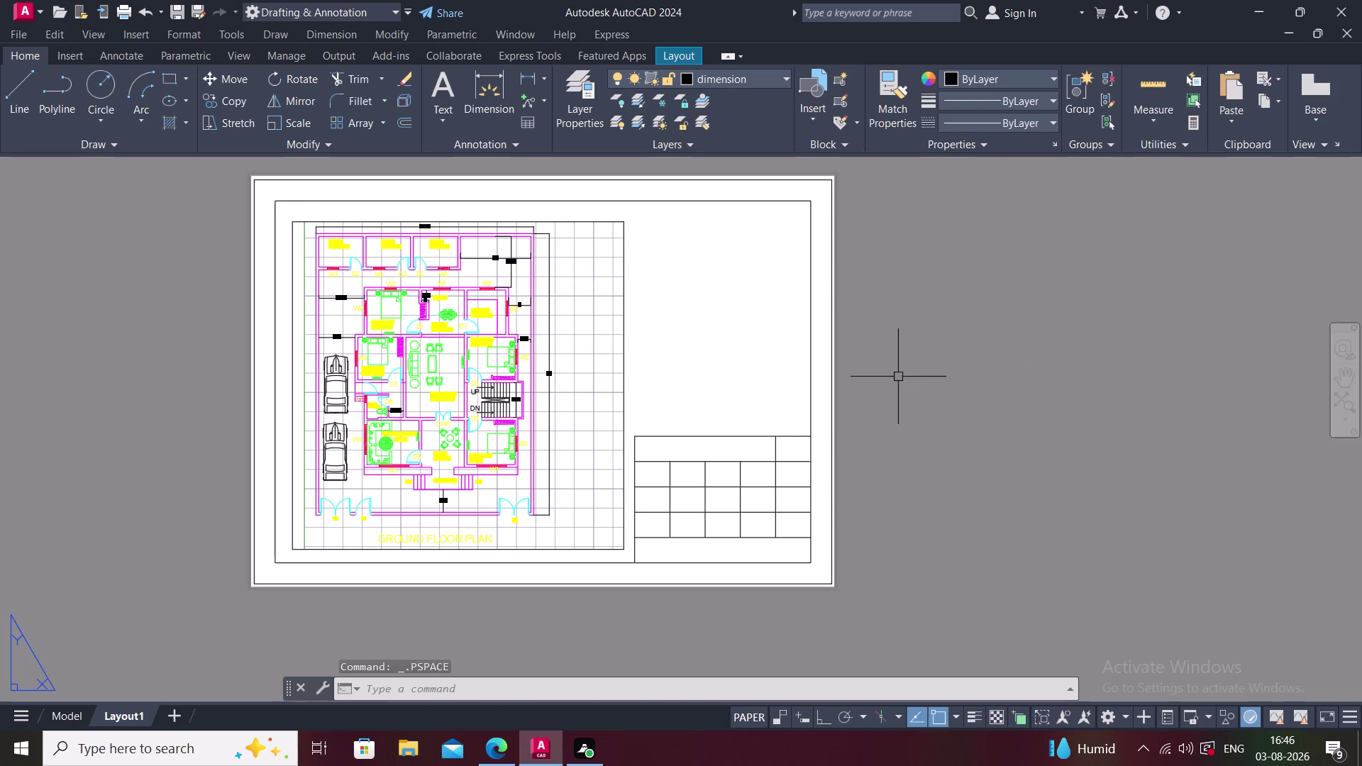
Delete the old sheet border and its title block from Layout1.
scroll(up, 3)
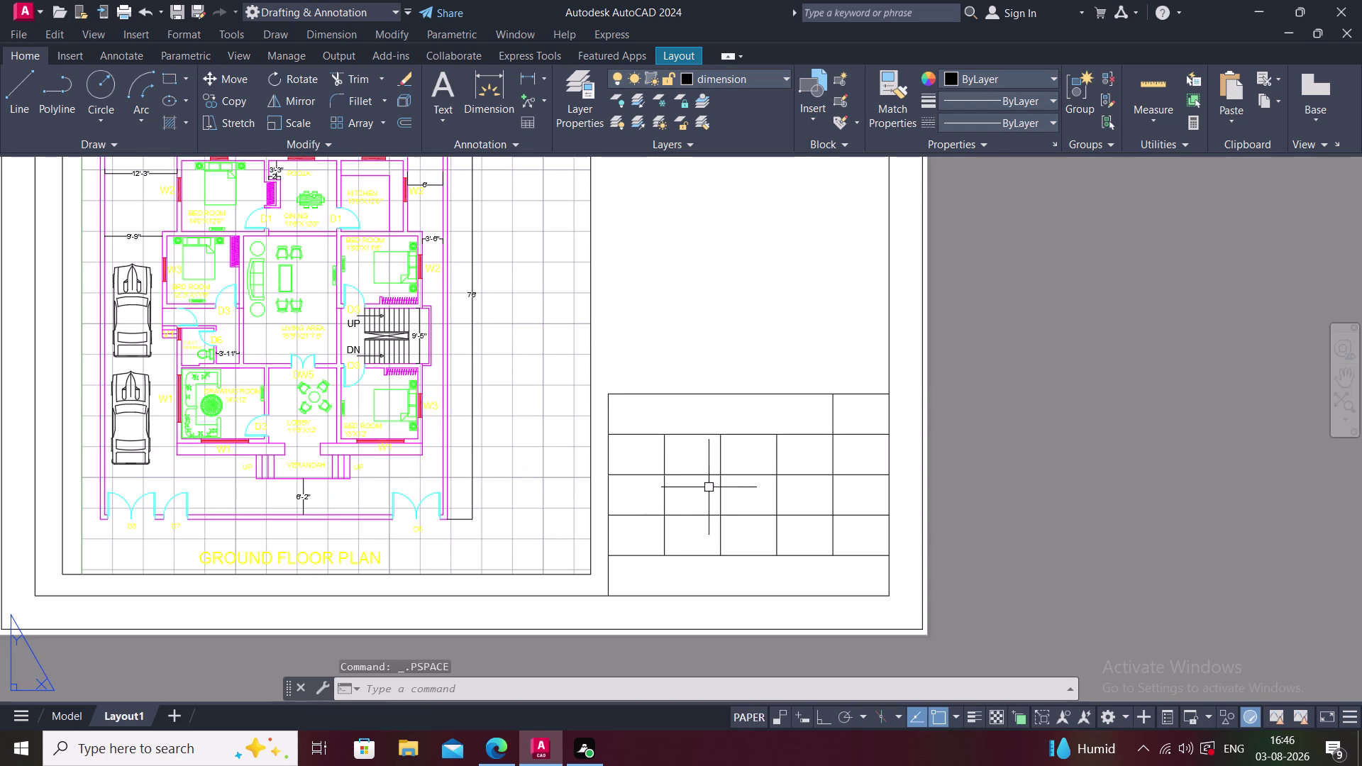
middle_drag(650, 474, 644, 498)
scroll(up, 3)
middle_drag(639, 476, 615, 486)
scroll(down, 3)
scroll(down, 3)
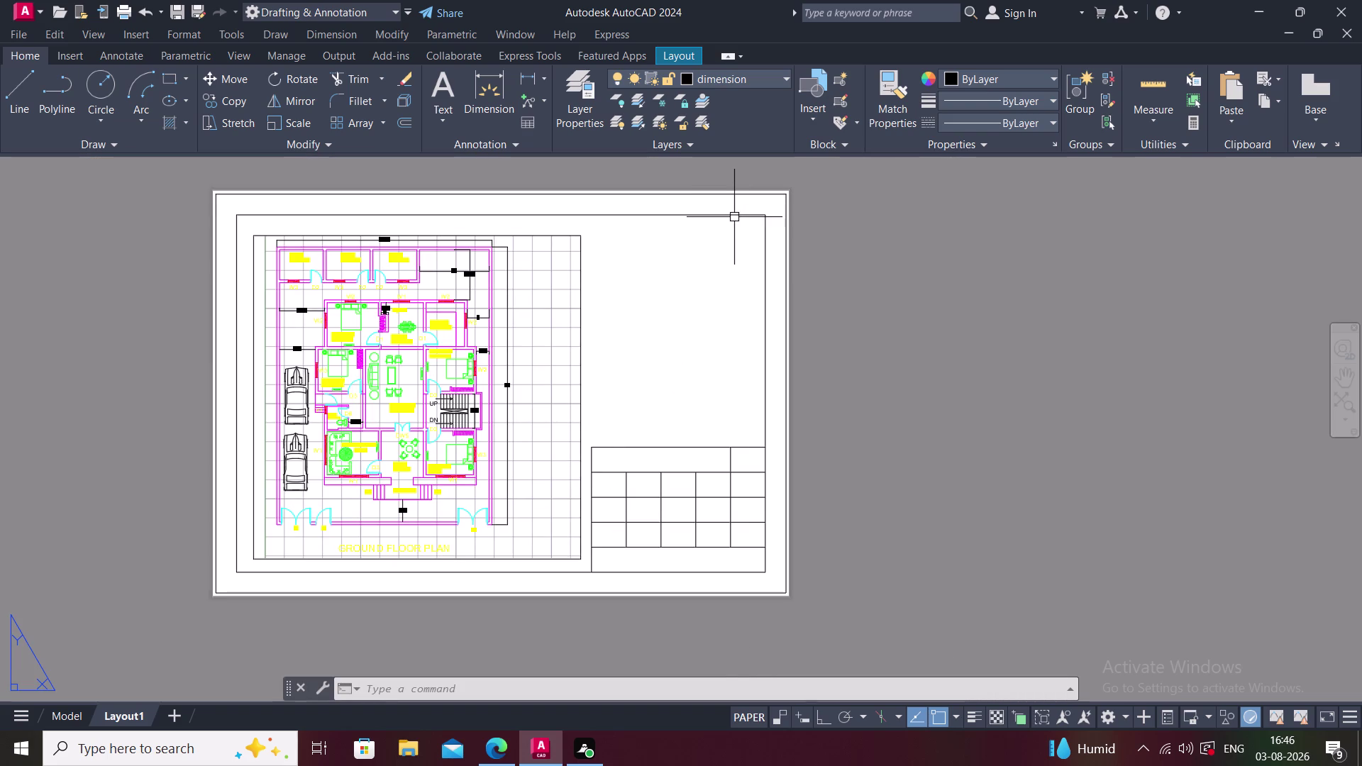
click(734, 217)
key(Delete)
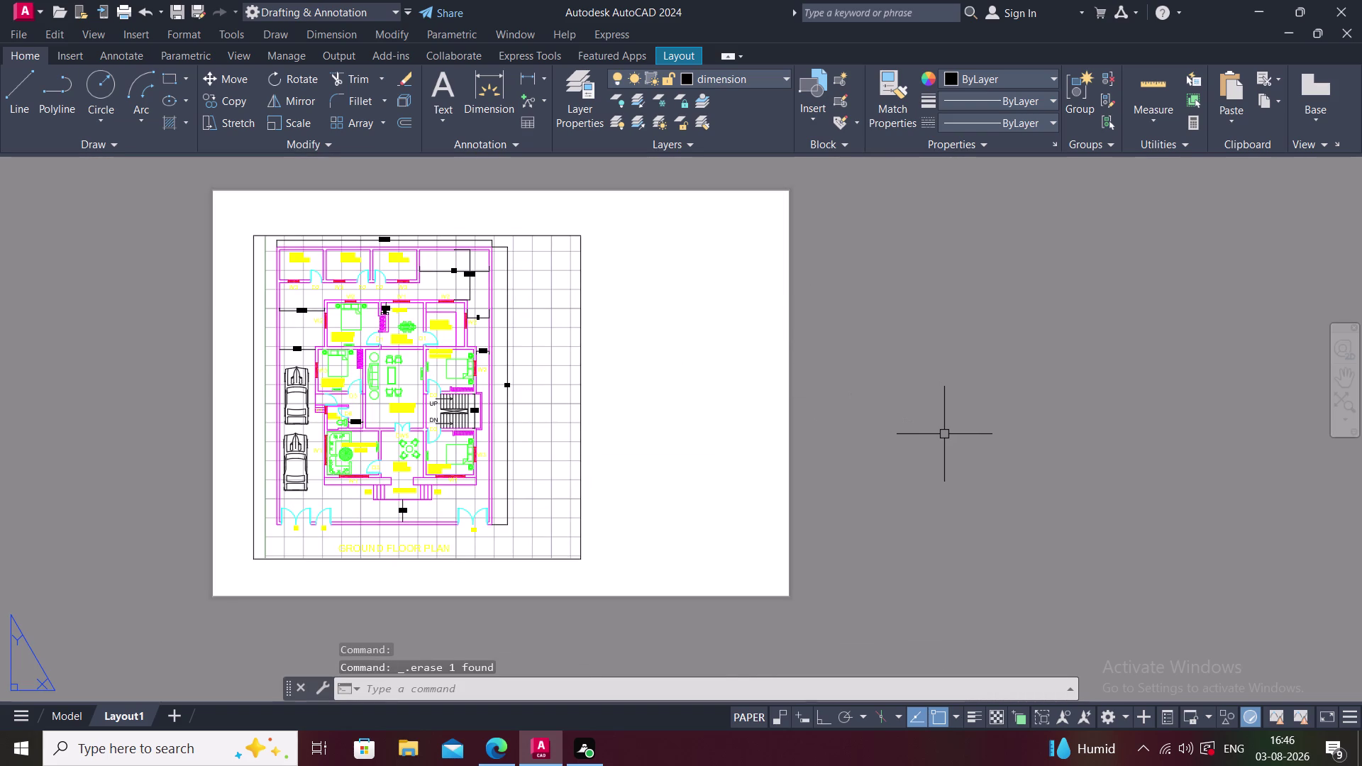
Insert the NEWBLOCK title block border onto the layout.
key(i)
key(Return)
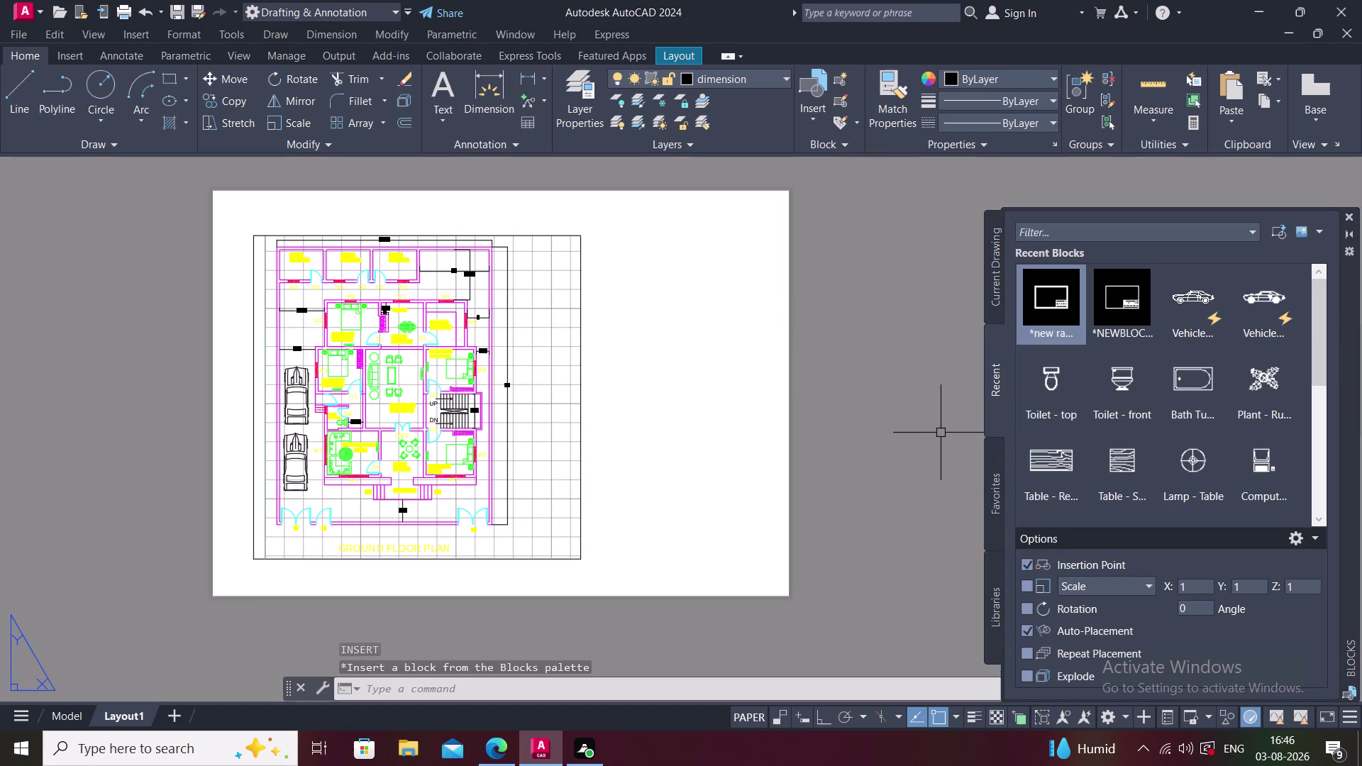
drag(1123, 324, 860, 423)
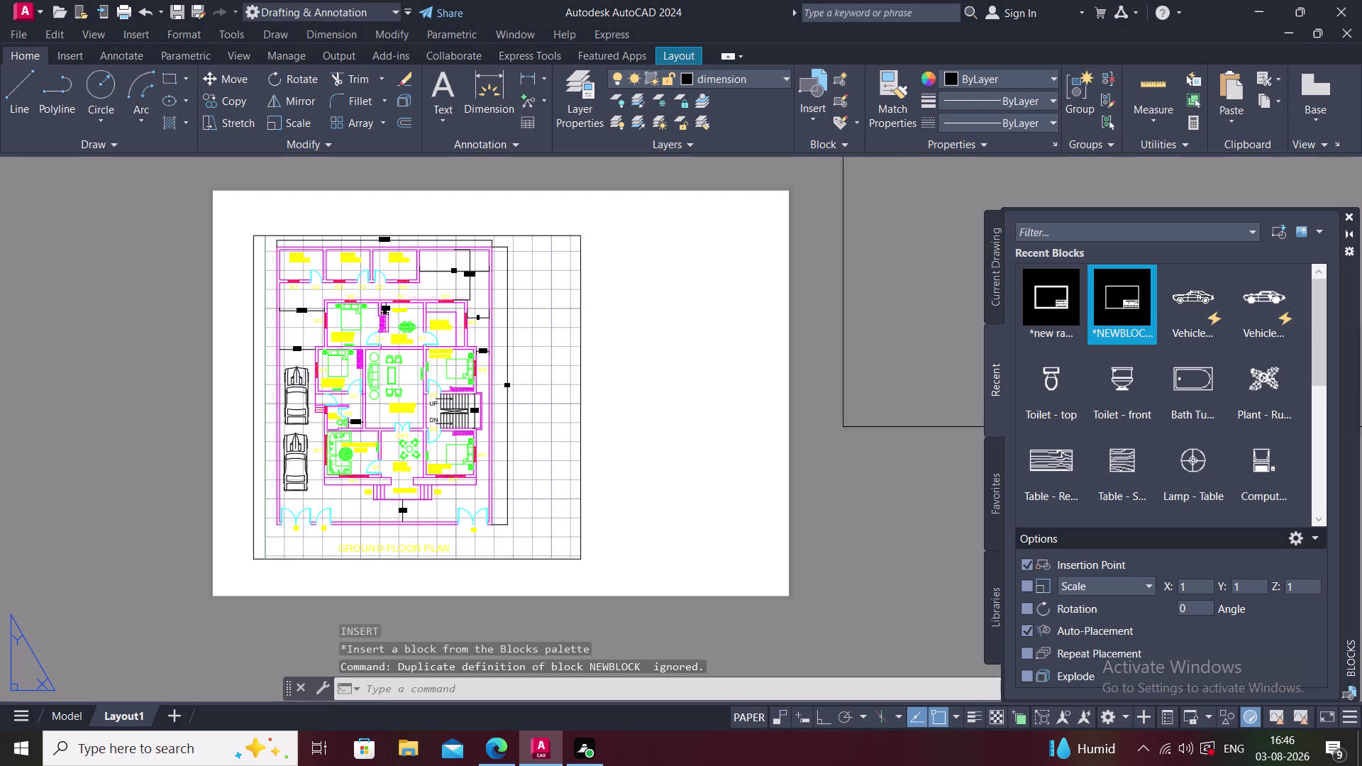
drag(861, 423, 229, 601)
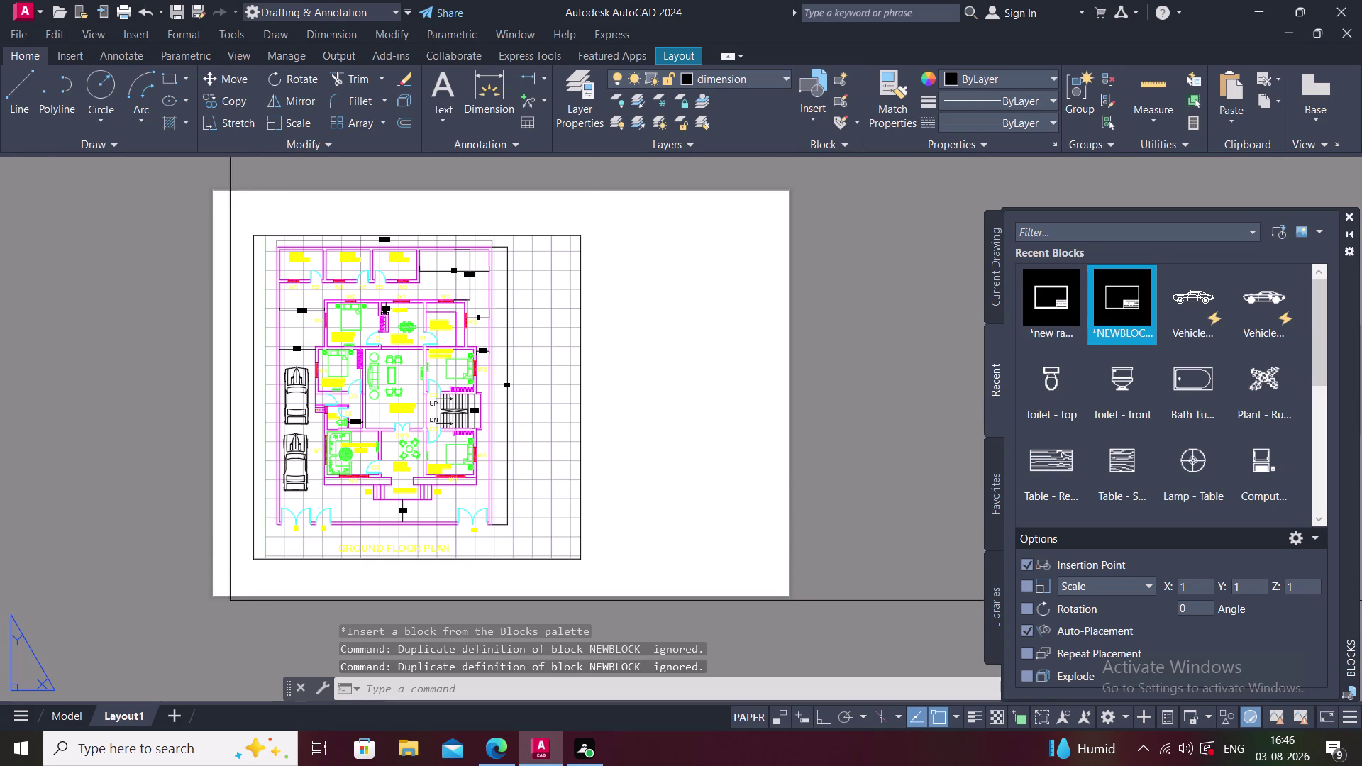
drag(229, 600, 212, 597)
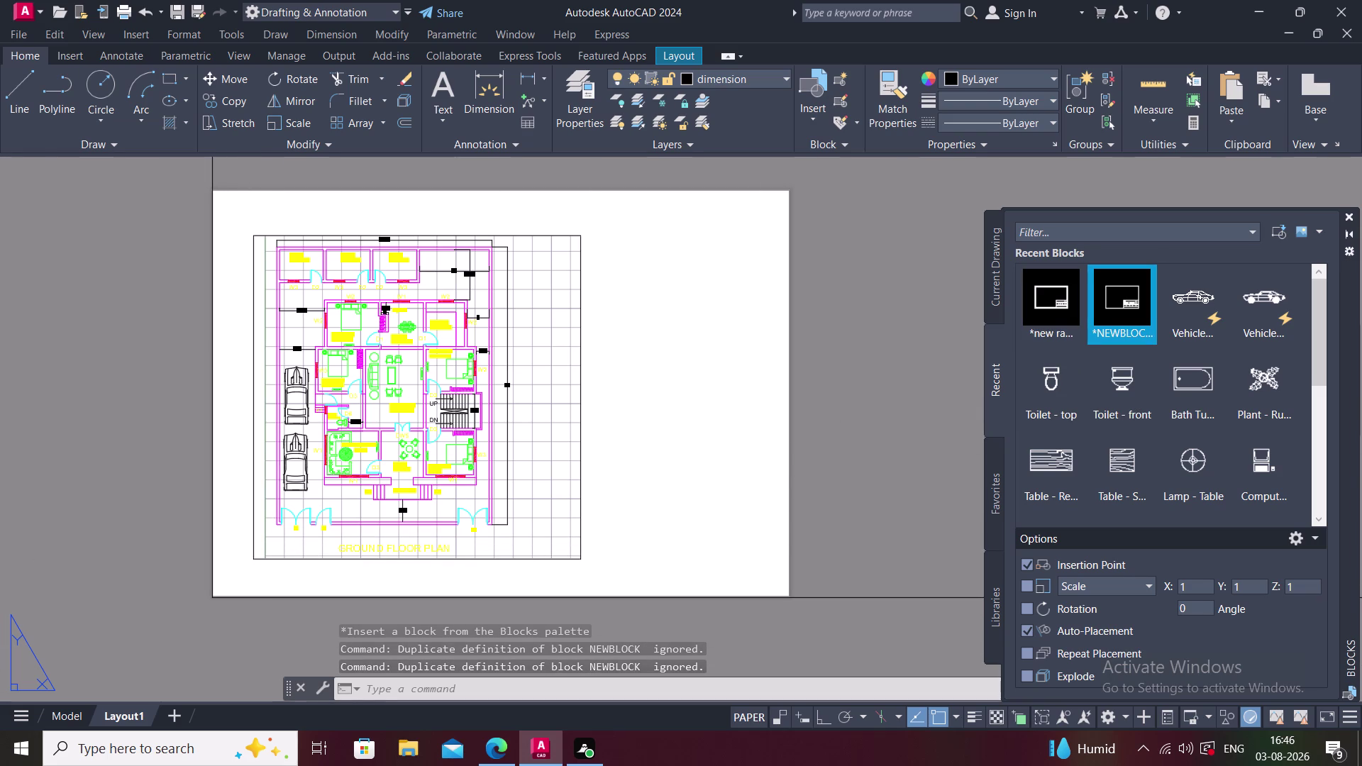
drag(212, 598, 210, 595)
scroll(down, 3)
scroll(down, 3)
scroll(down, 3)
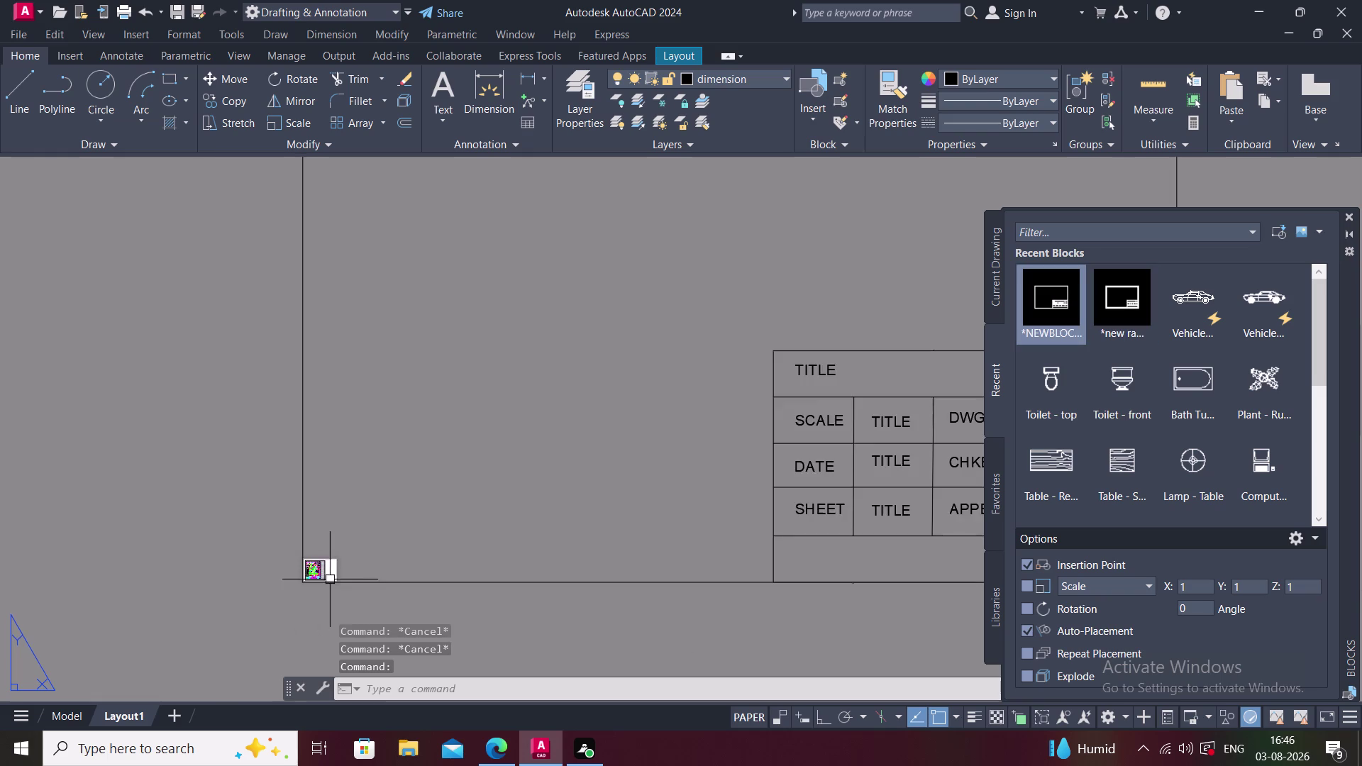
scroll(down, 3)
Start scaling the new border by reference, based at its lower-left corner.
click(581, 552)
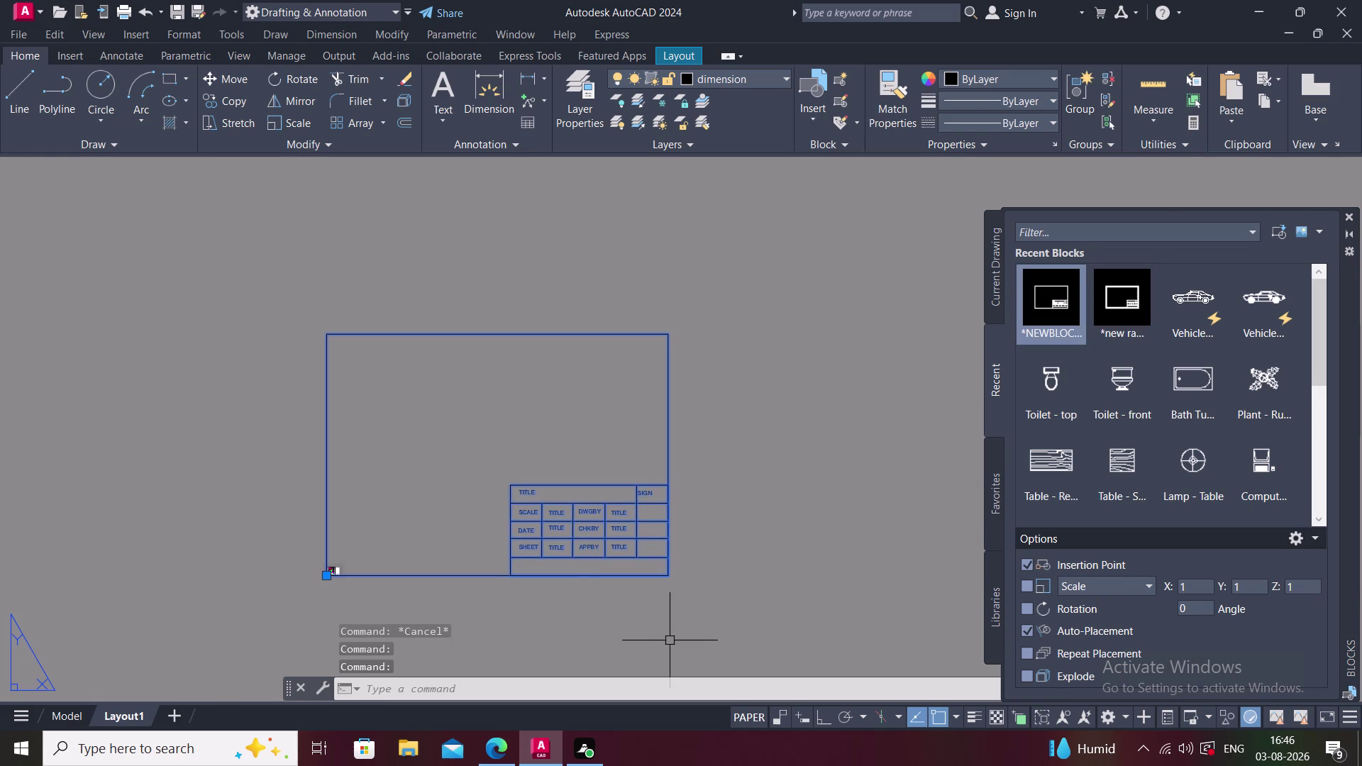
text(SC)
key(space)
scroll(up, 3)
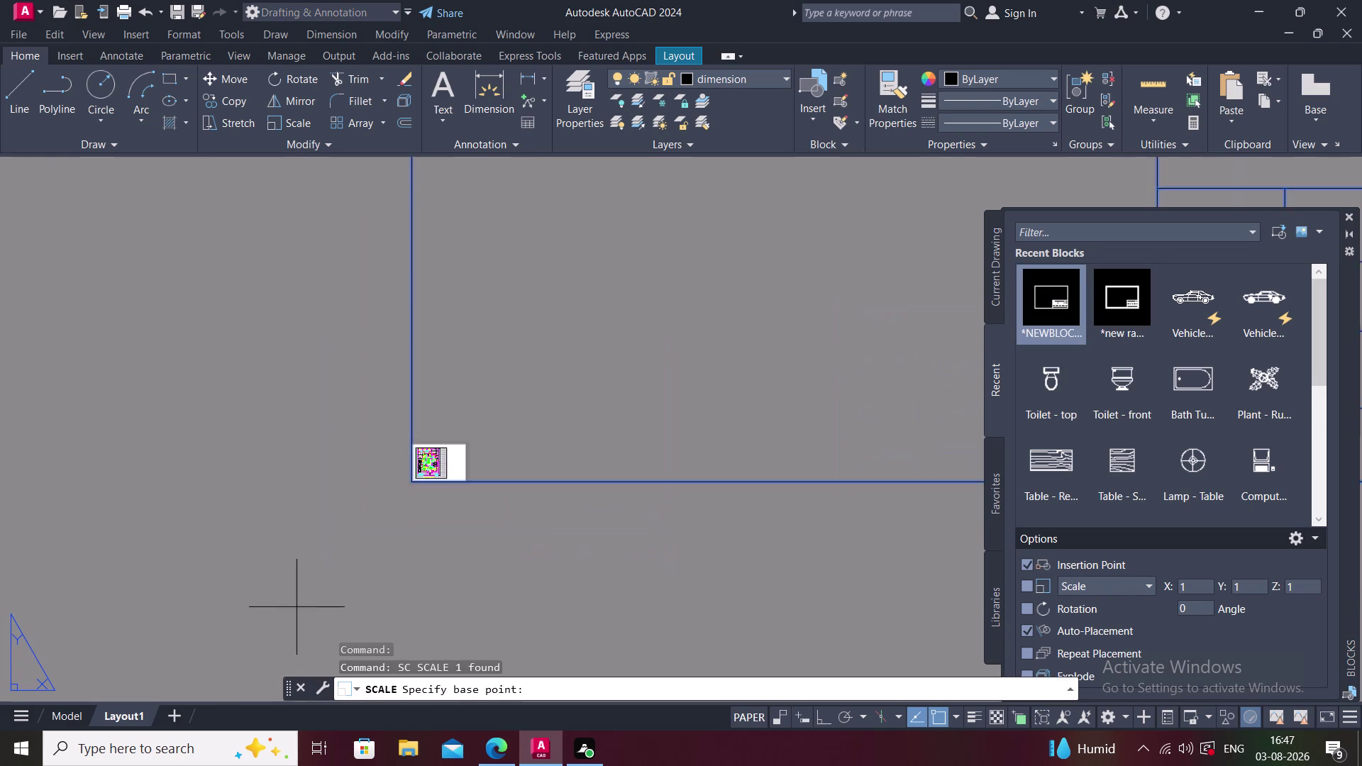
scroll(up, 3)
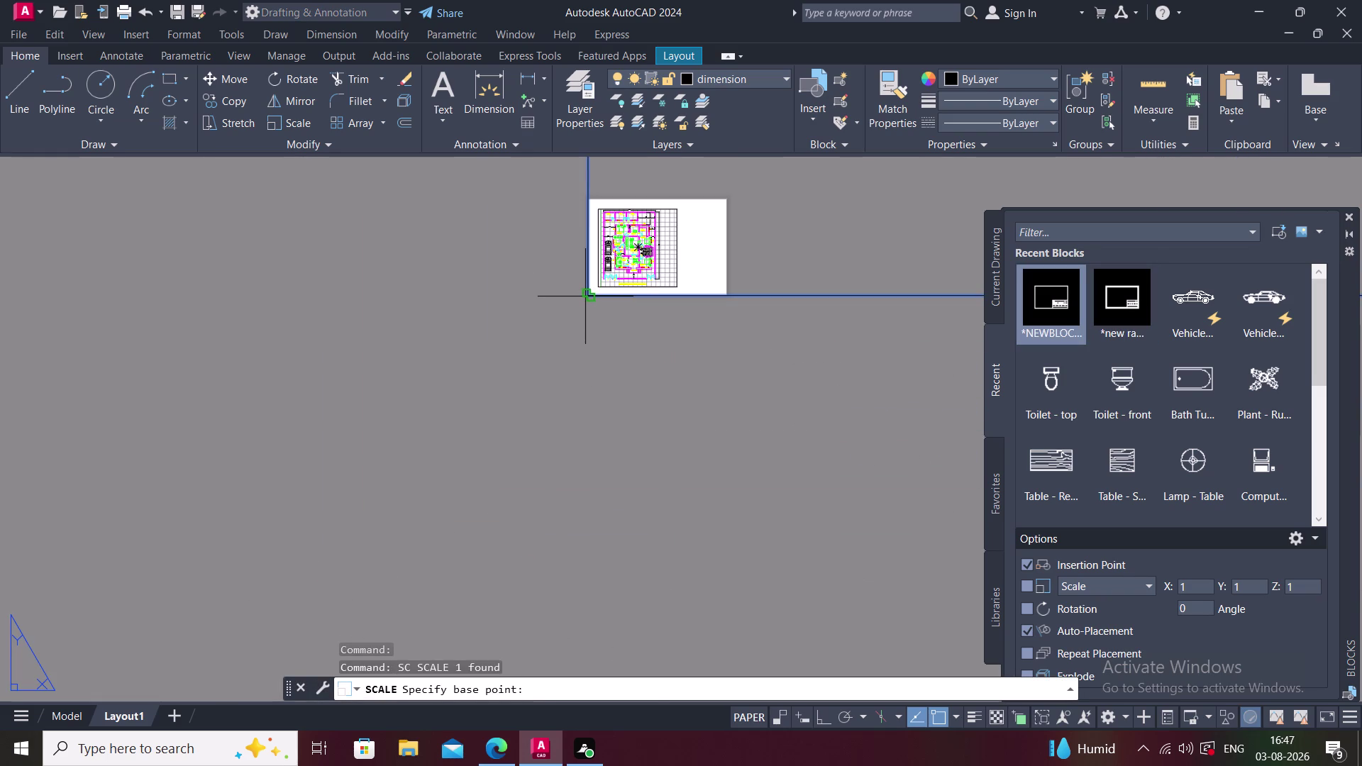
click(585, 296)
scroll(down, 3)
scroll(down, 3)
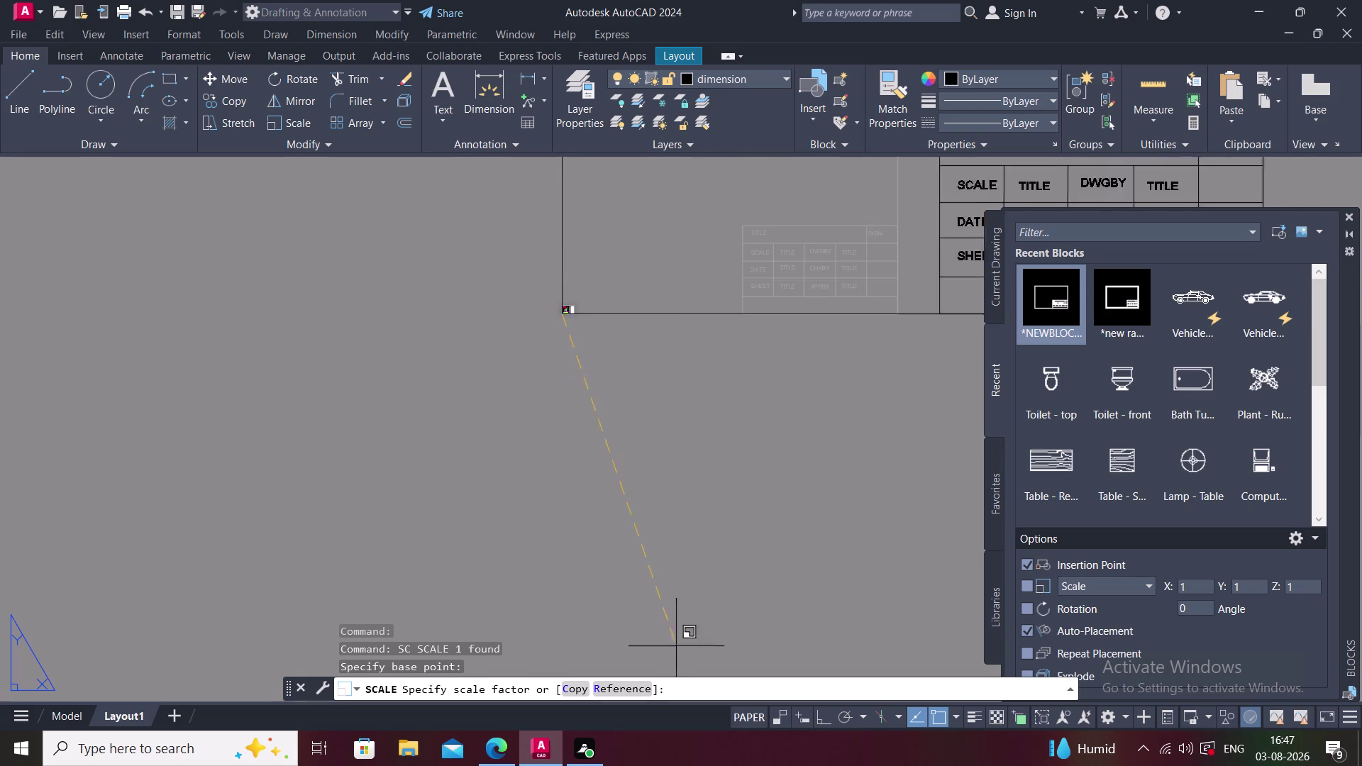
click(632, 695)
Pick the border's width as the reference length and scale it to 1'-4".
middle_drag(568, 526, 472, 554)
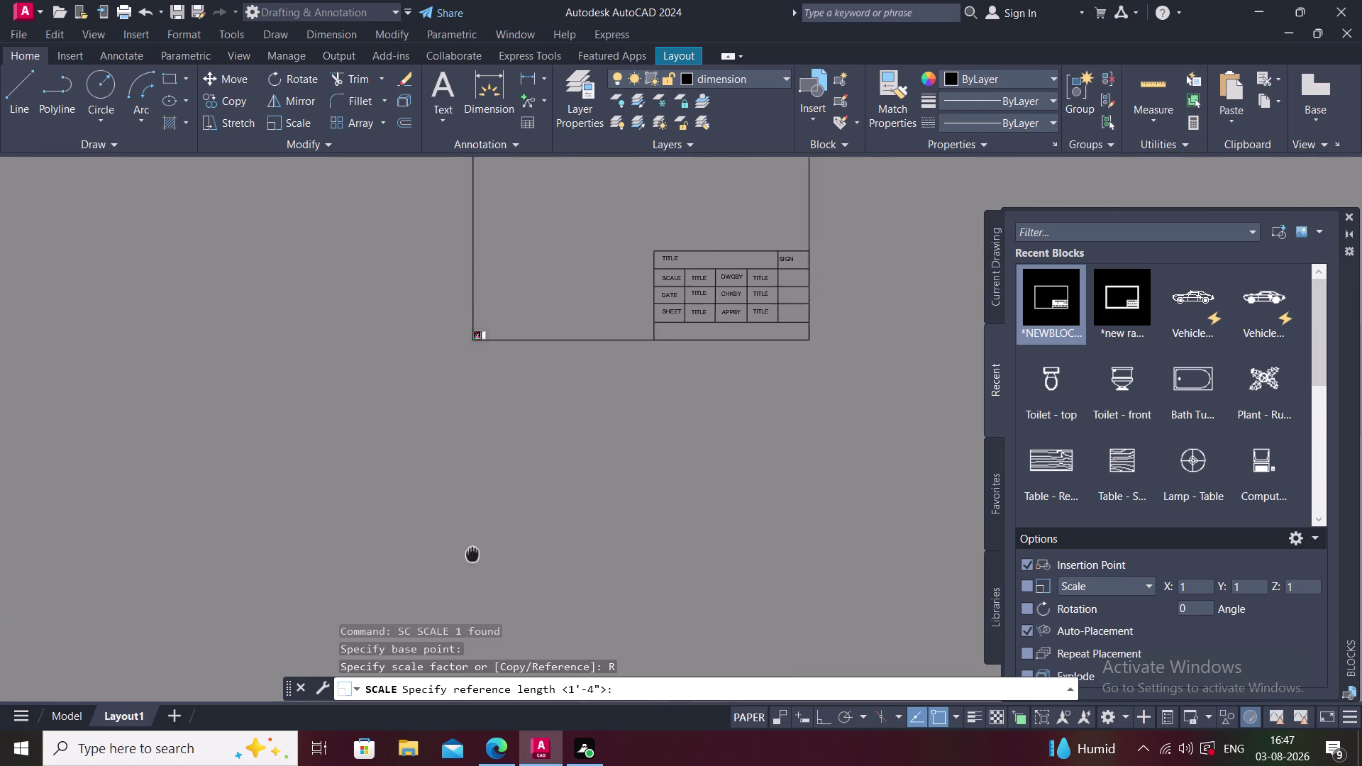
scroll(up, 3)
scroll(up, 3)
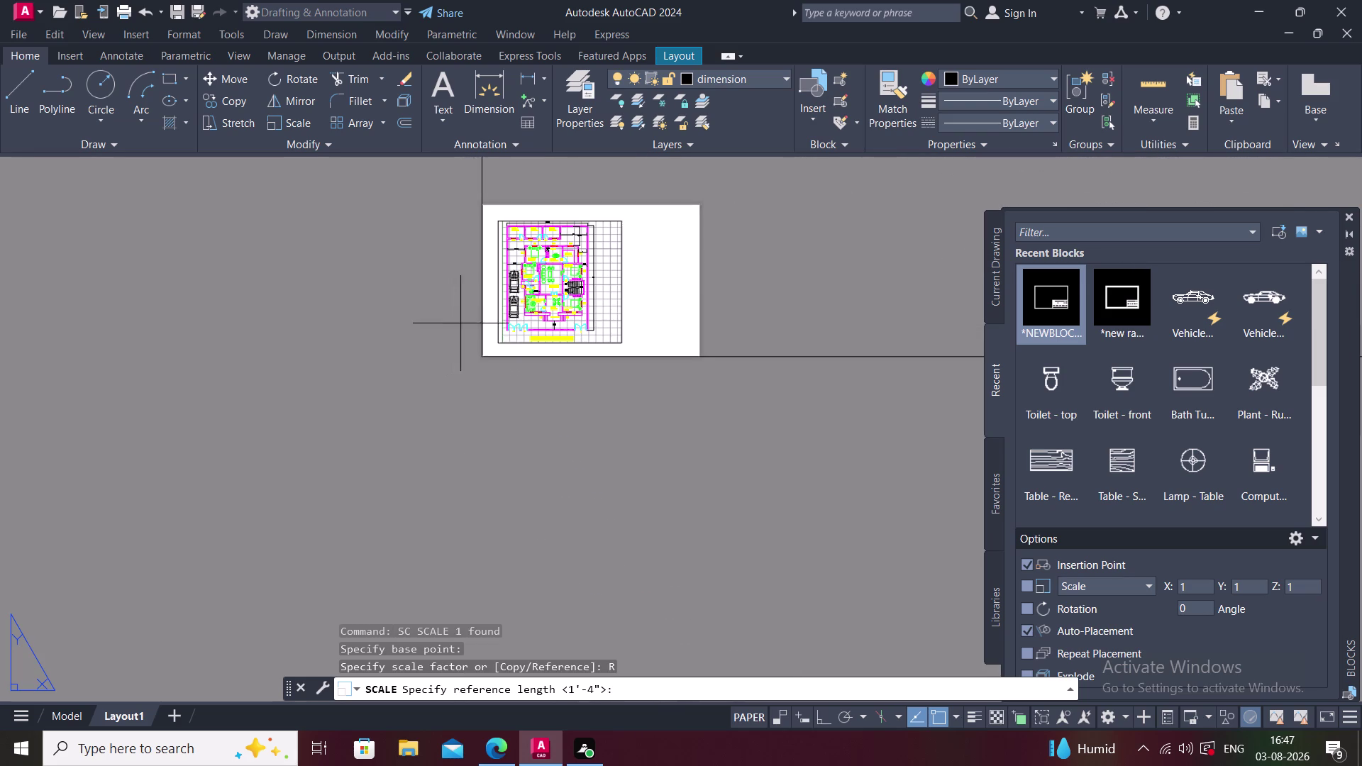
click(480, 356)
scroll(down, 3)
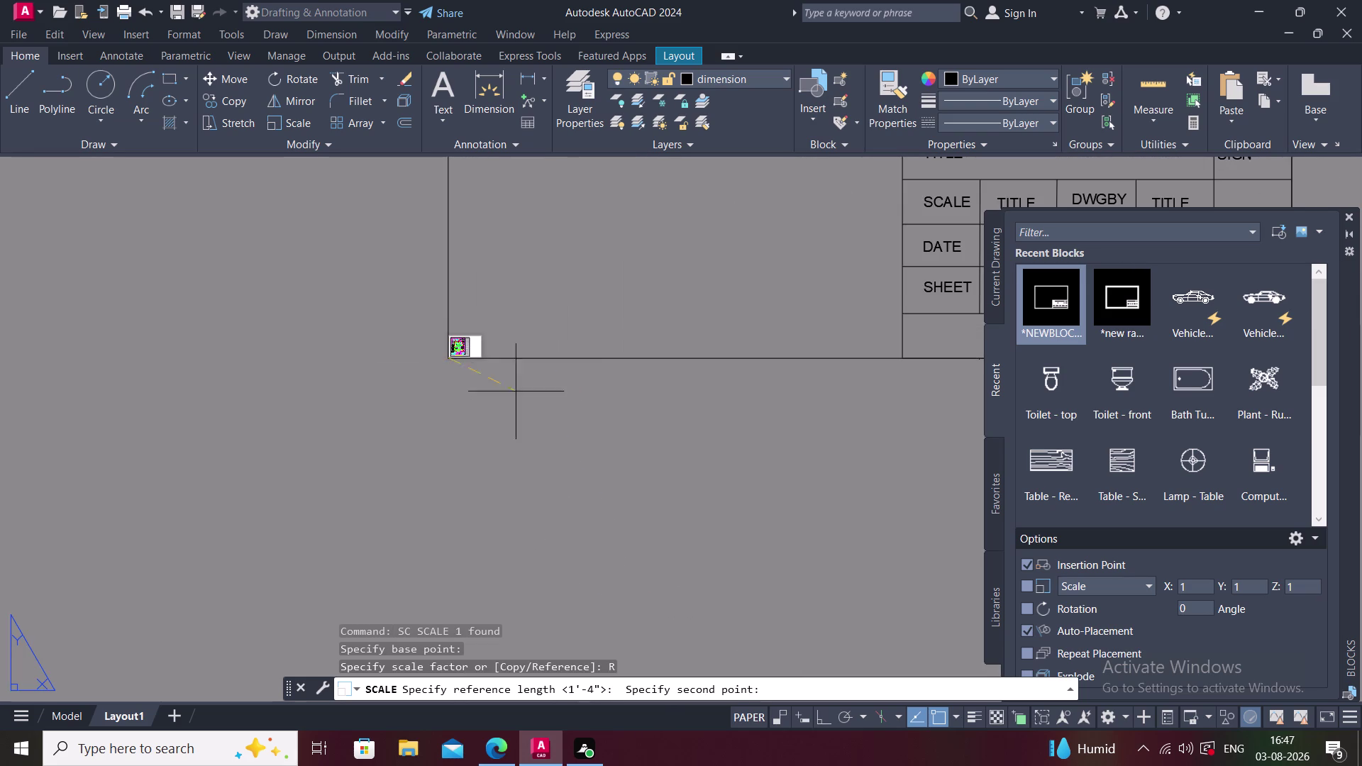
middle_drag(560, 397, 320, 401)
scroll(down, 3)
scroll(up, 3)
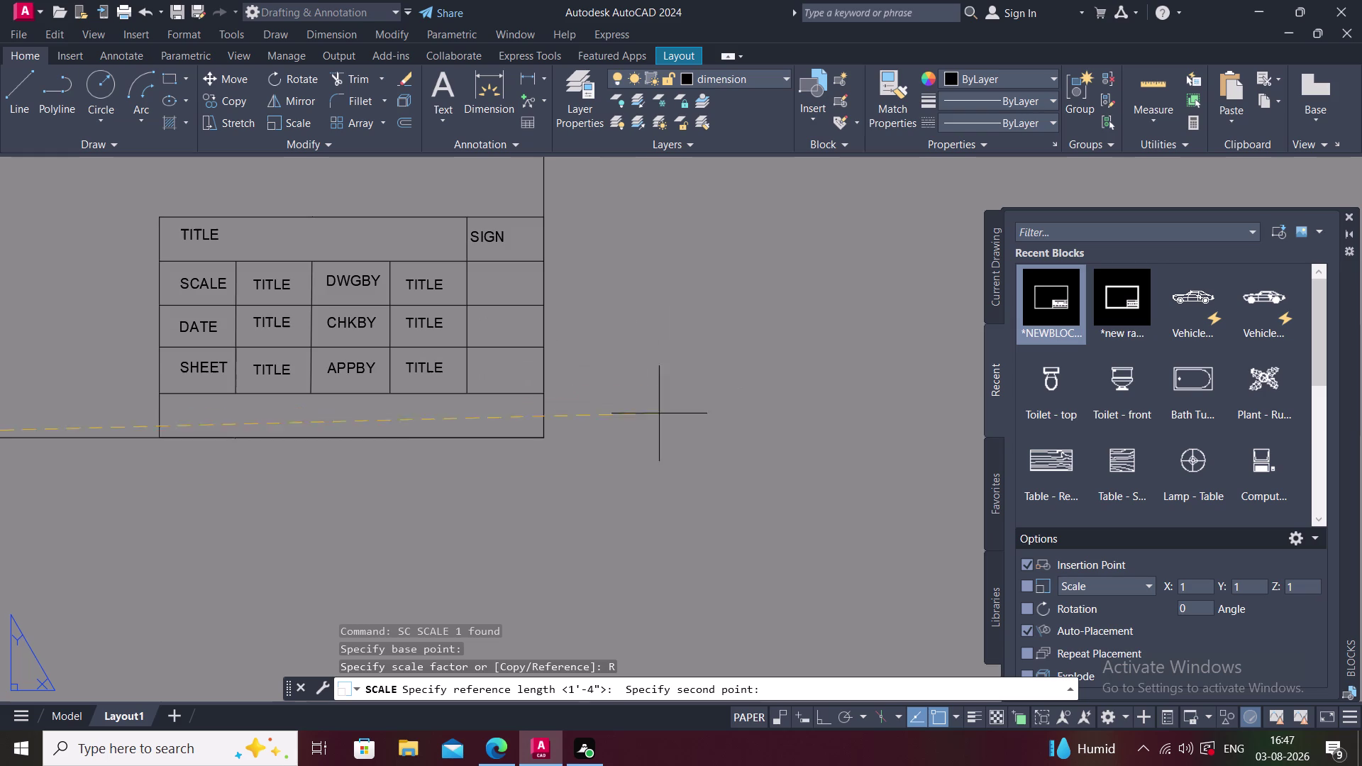
click(548, 435)
scroll(down, 3)
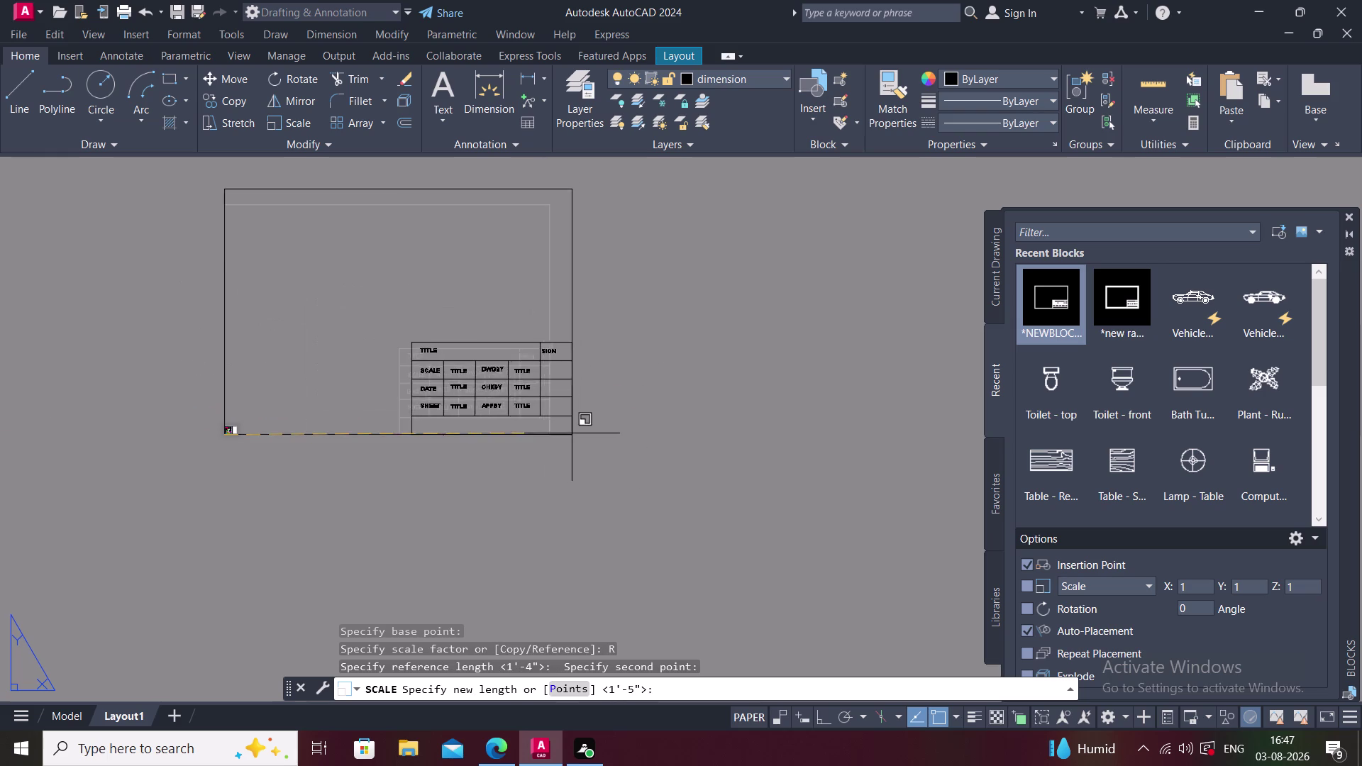
text(1')
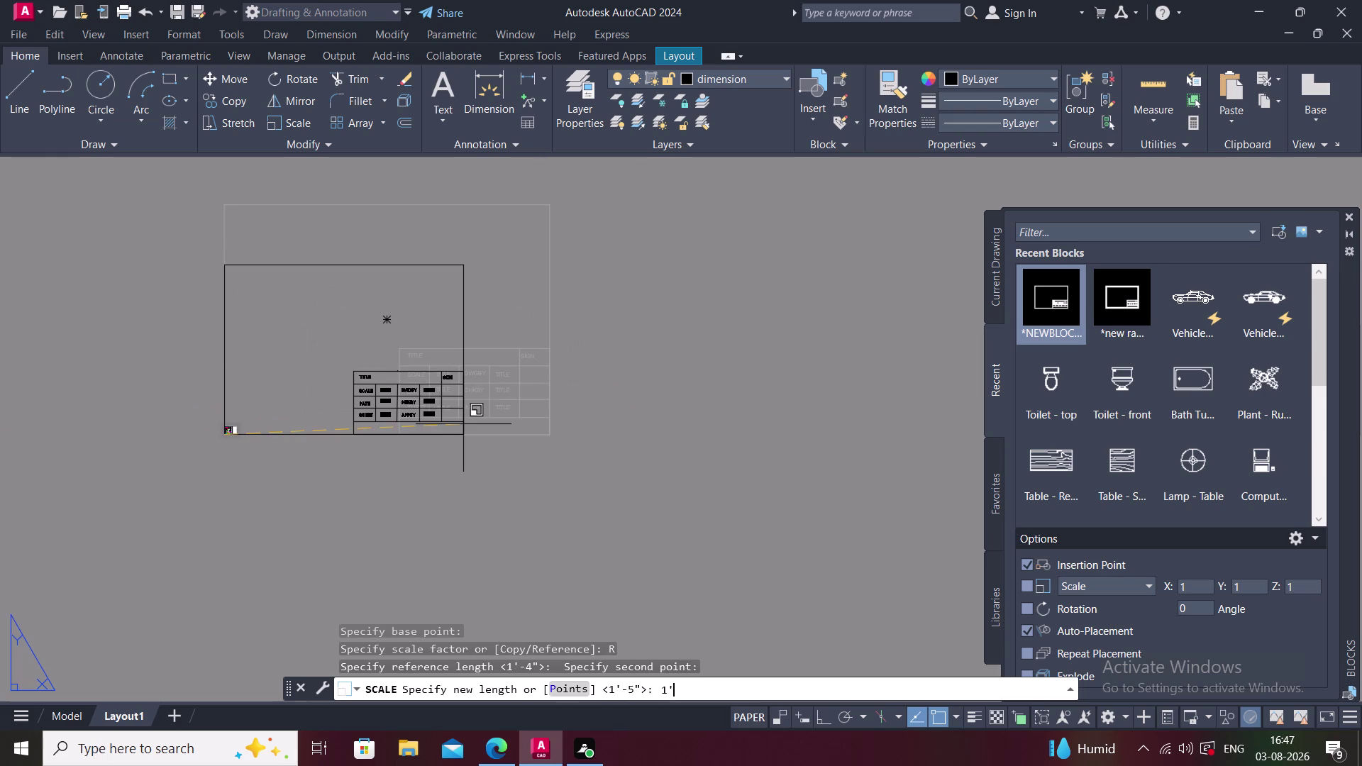
text(4")
key(Return)
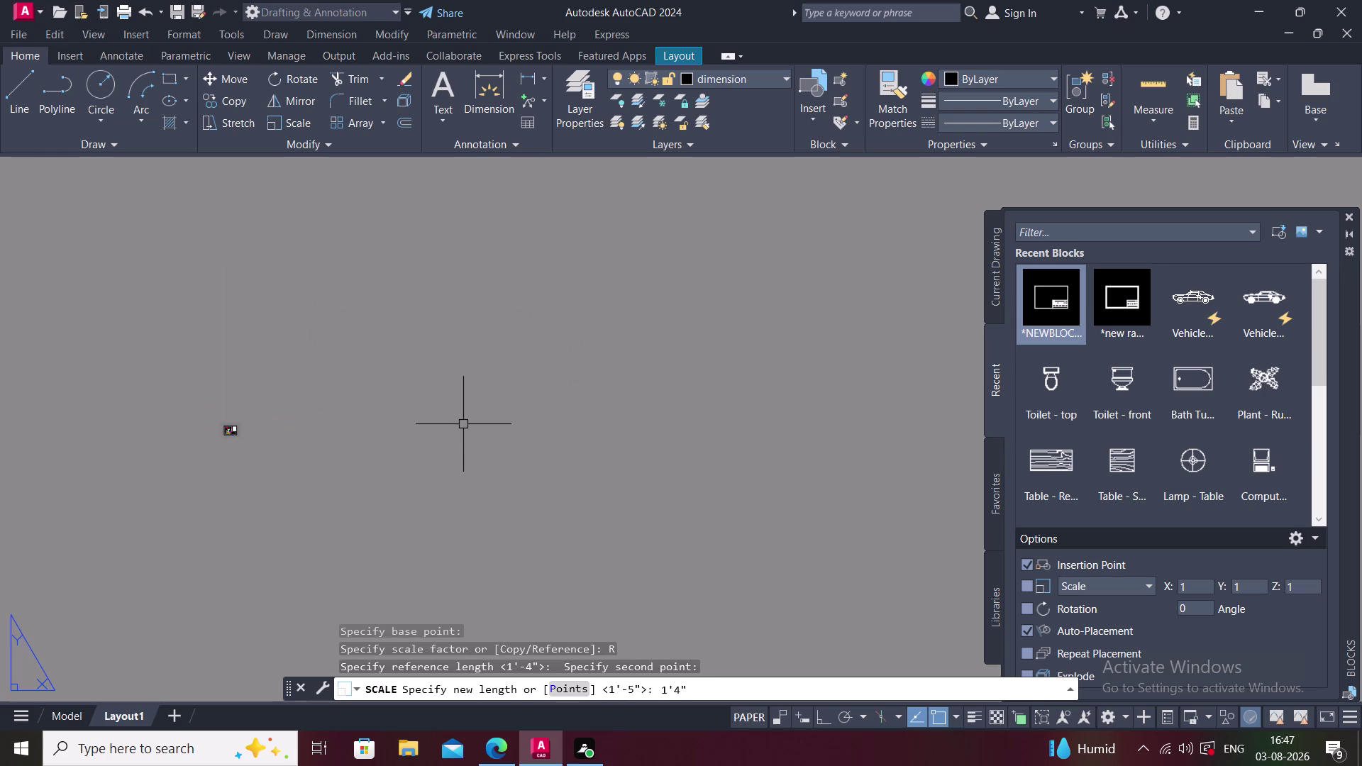
scroll(up, 3)
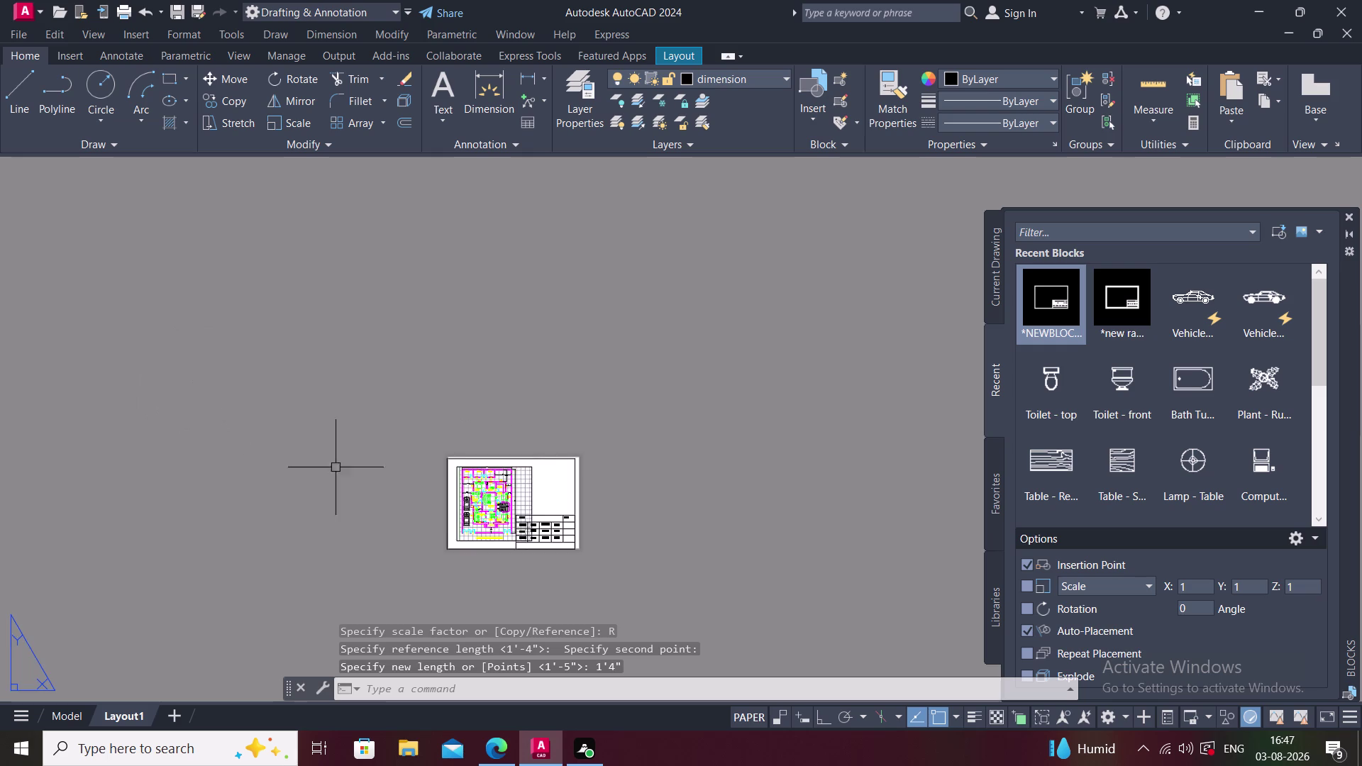
middle_drag(503, 518, 501, 486)
scroll(up, 3)
key(Escape)
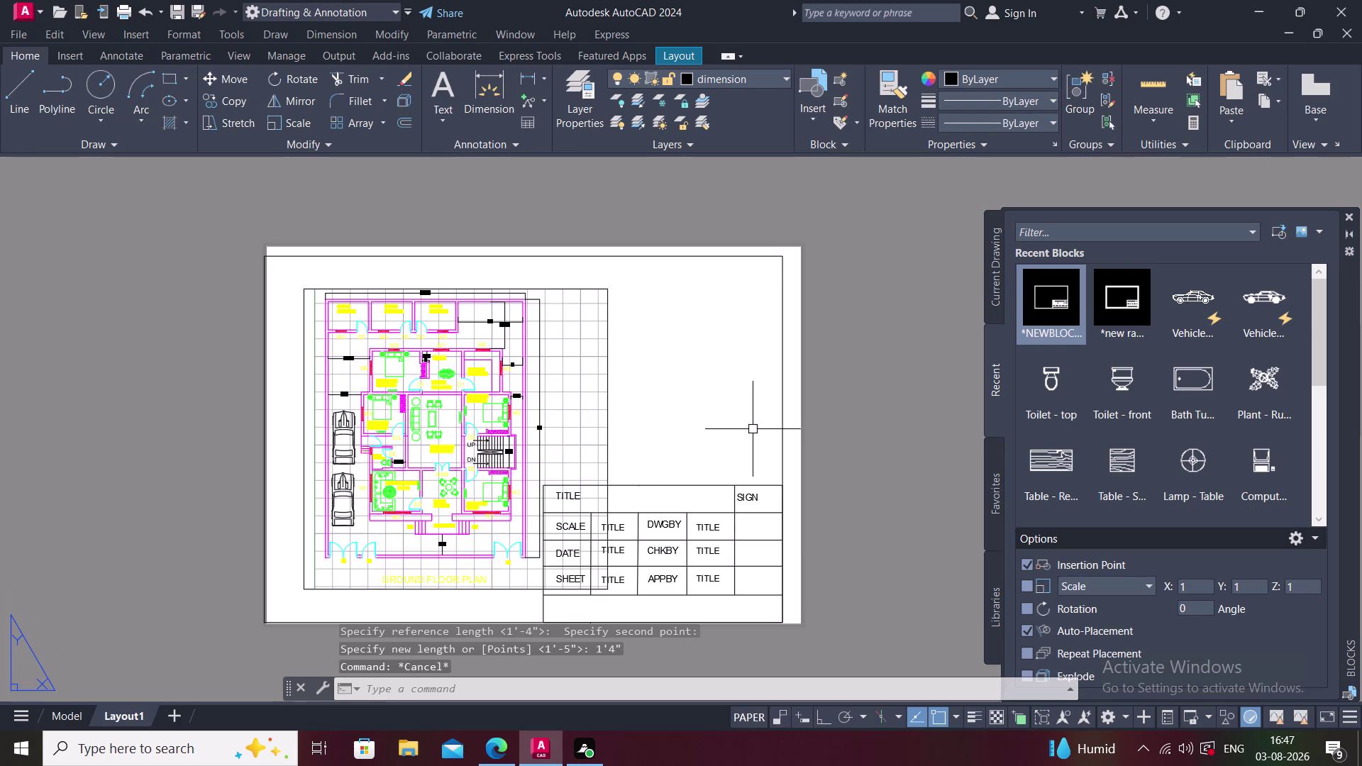
click(784, 398)
Move the title block onto the sheet border's bottom-right corner.
text(M)
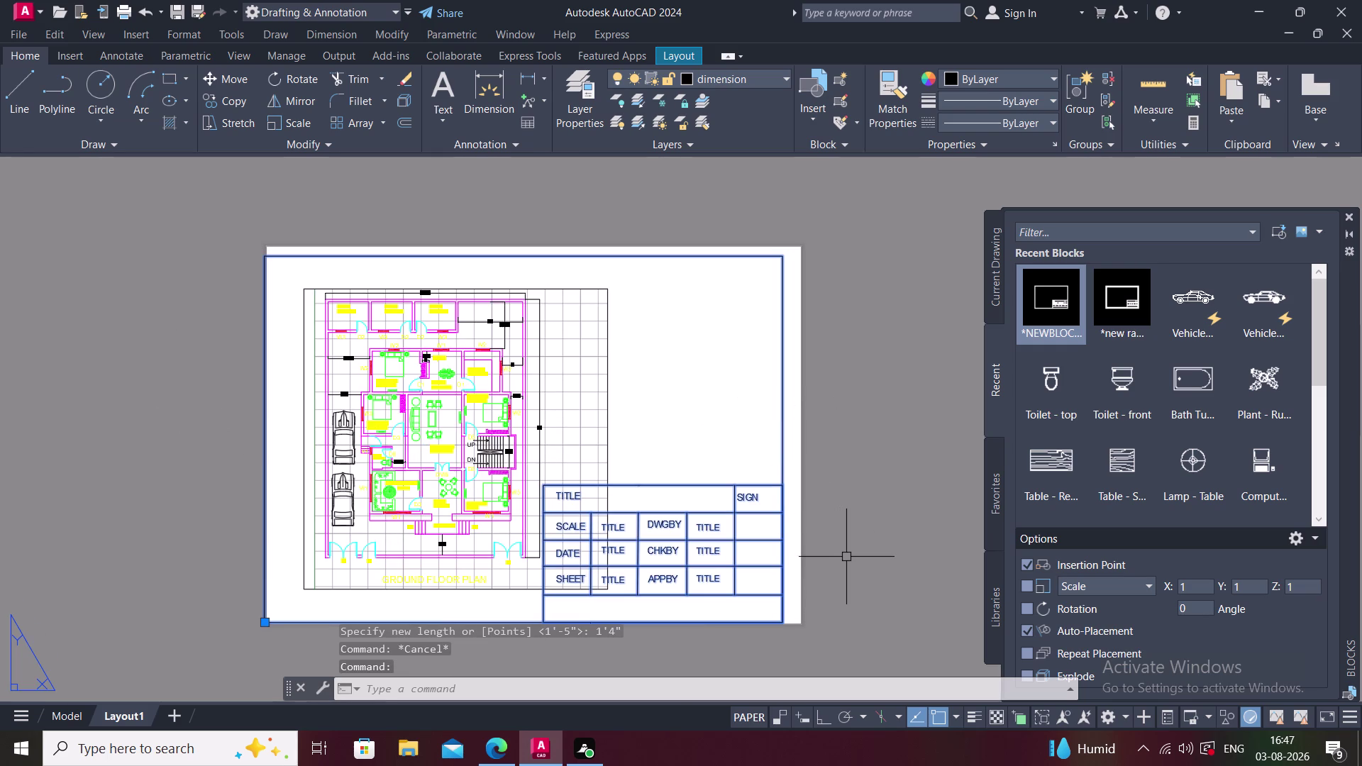
key(space)
click(786, 622)
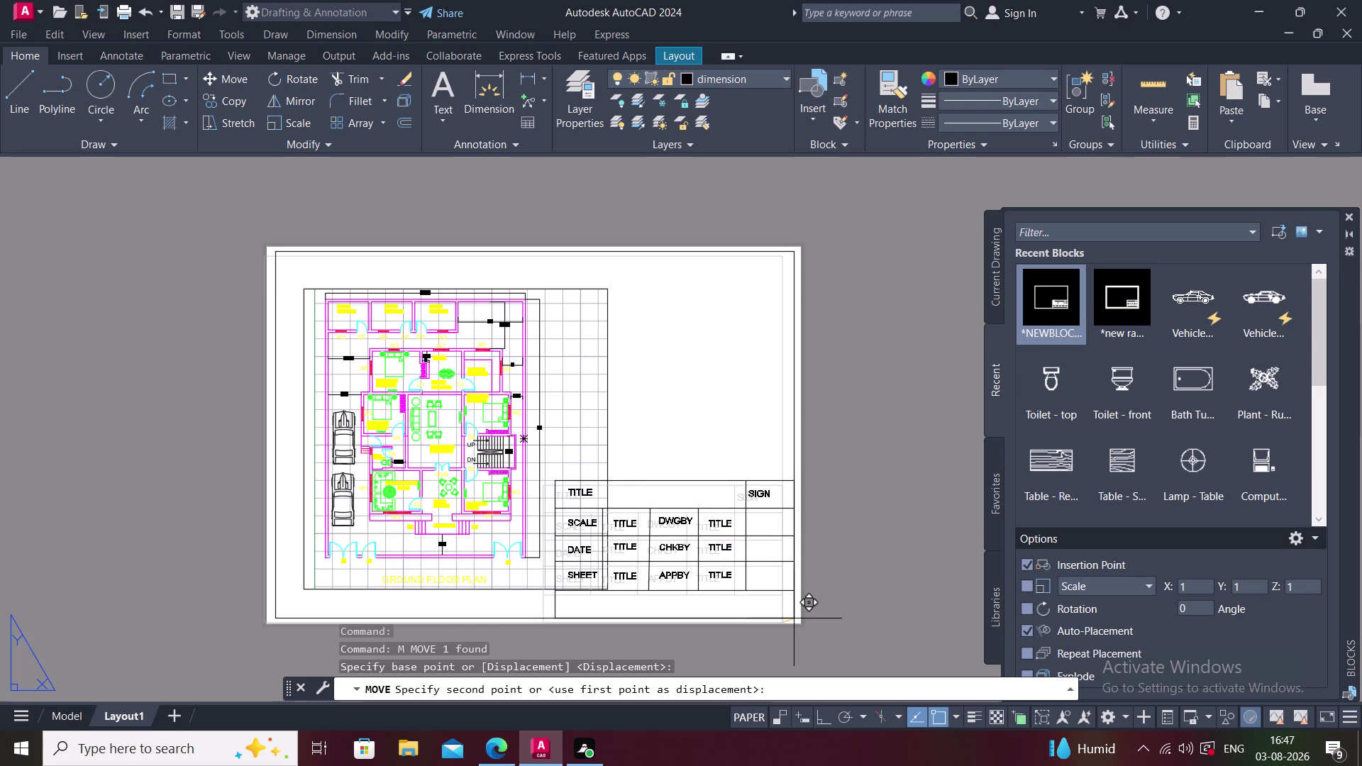
click(793, 619)
key(Escape)
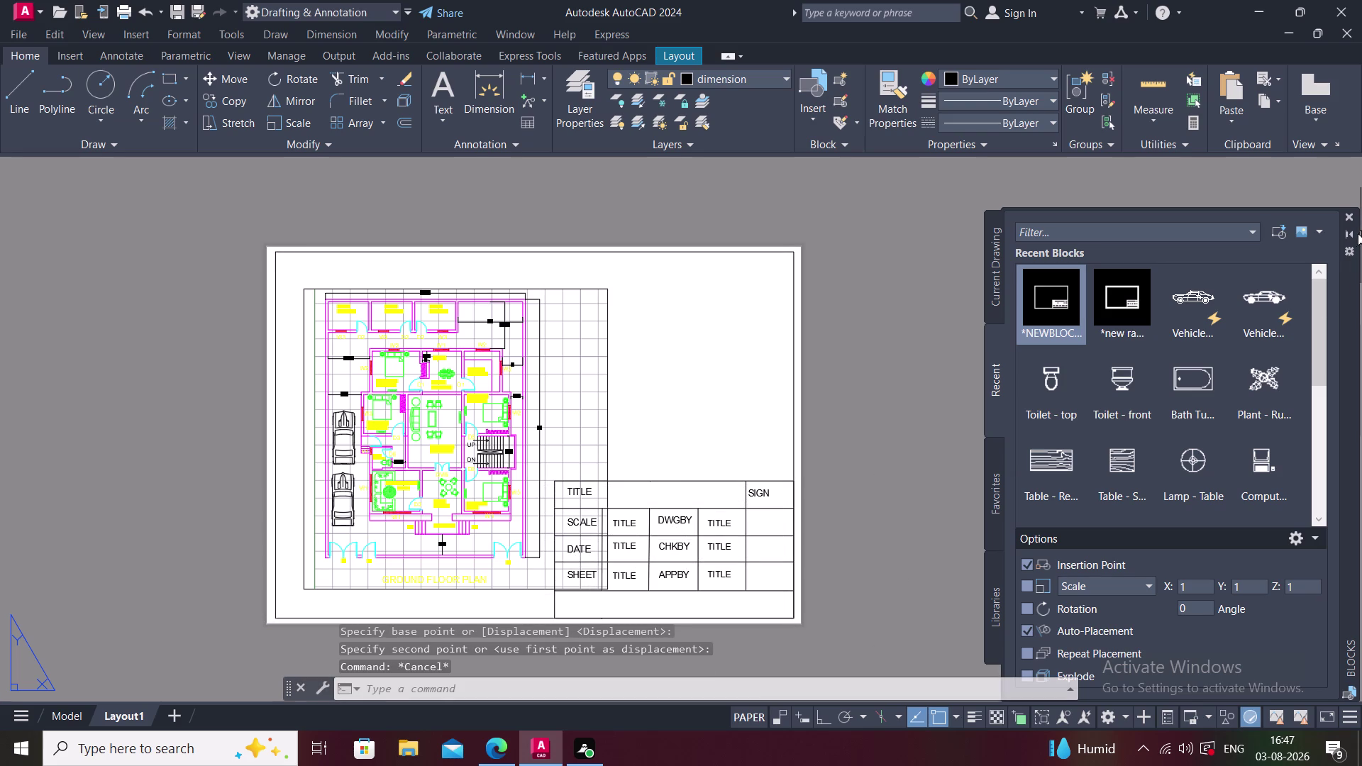
Select the title block and start rescaling it, then cancel the scale.
click(1349, 215)
middle_drag(1048, 350, 1112, 299)
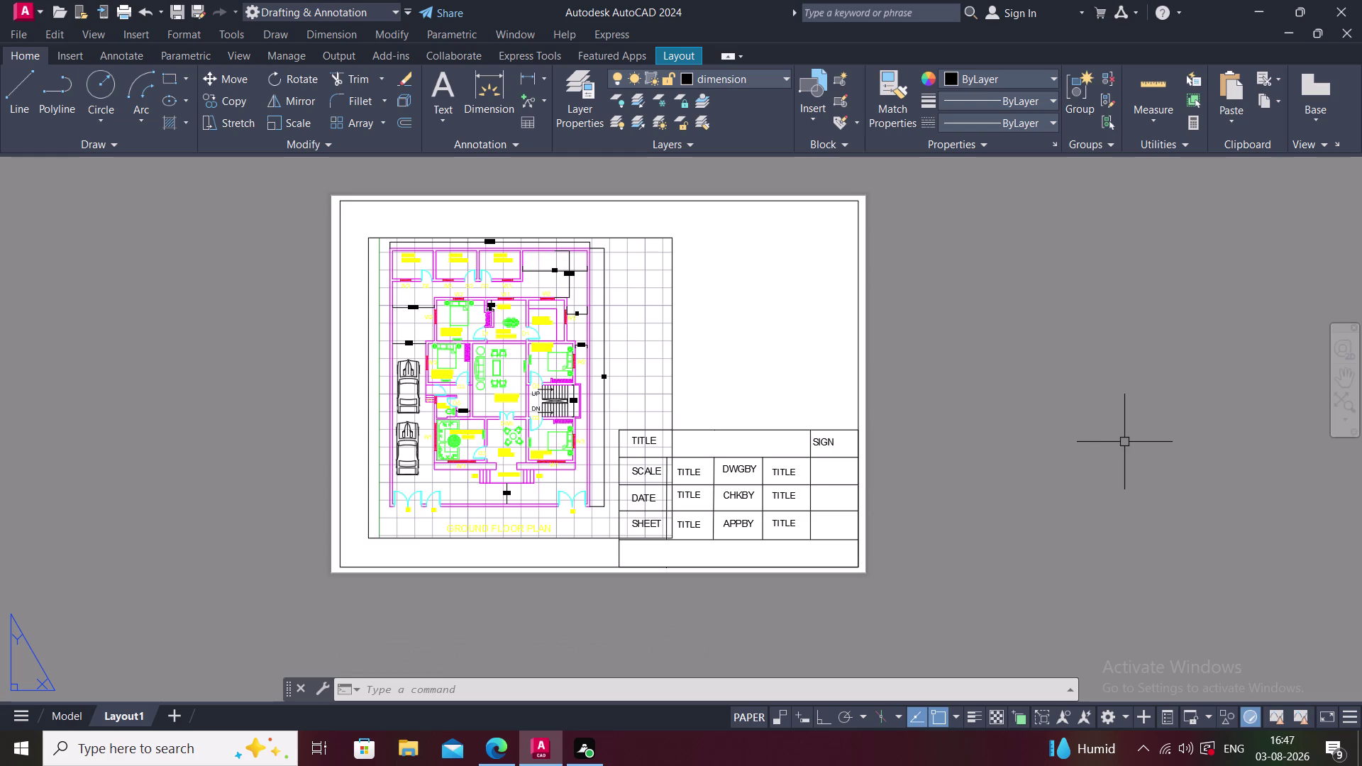
scroll(up, 3)
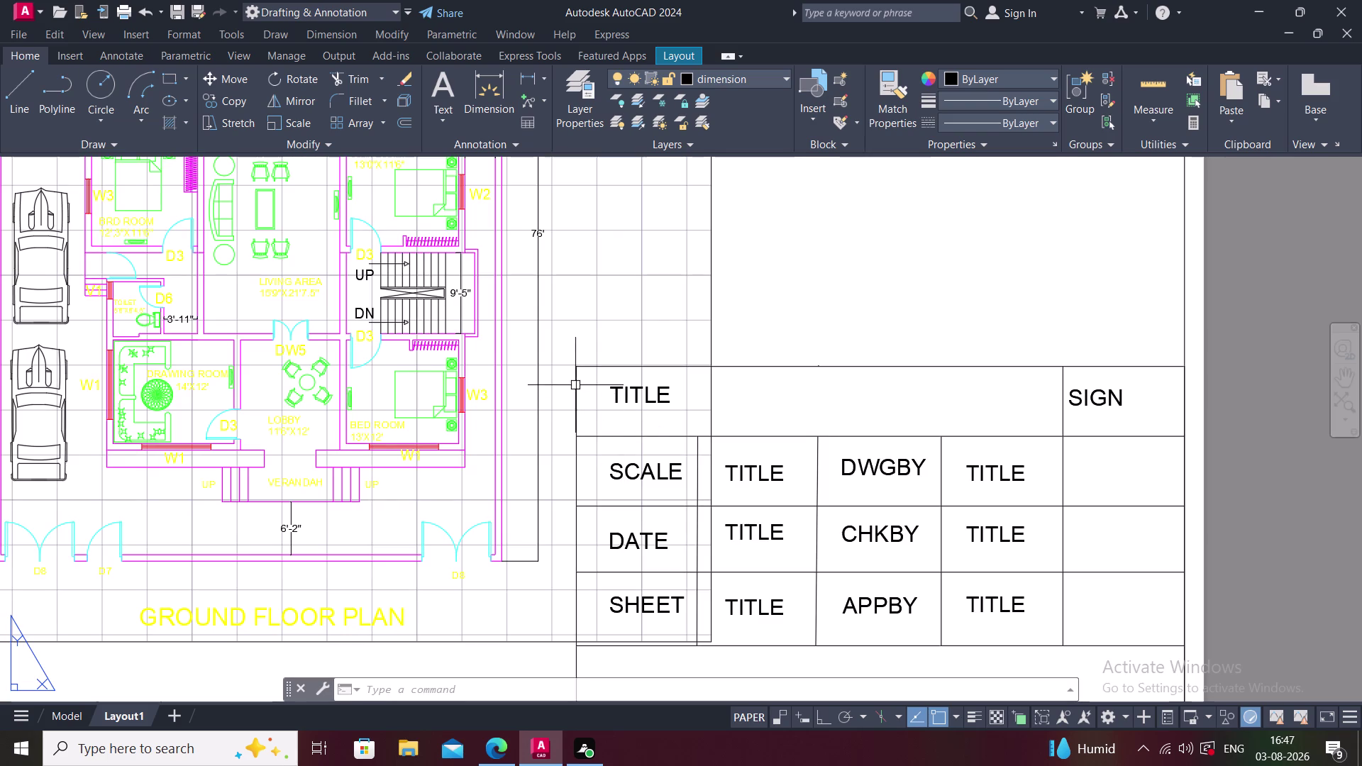
click(576, 385)
scroll(down, 3)
scroll(down, 3)
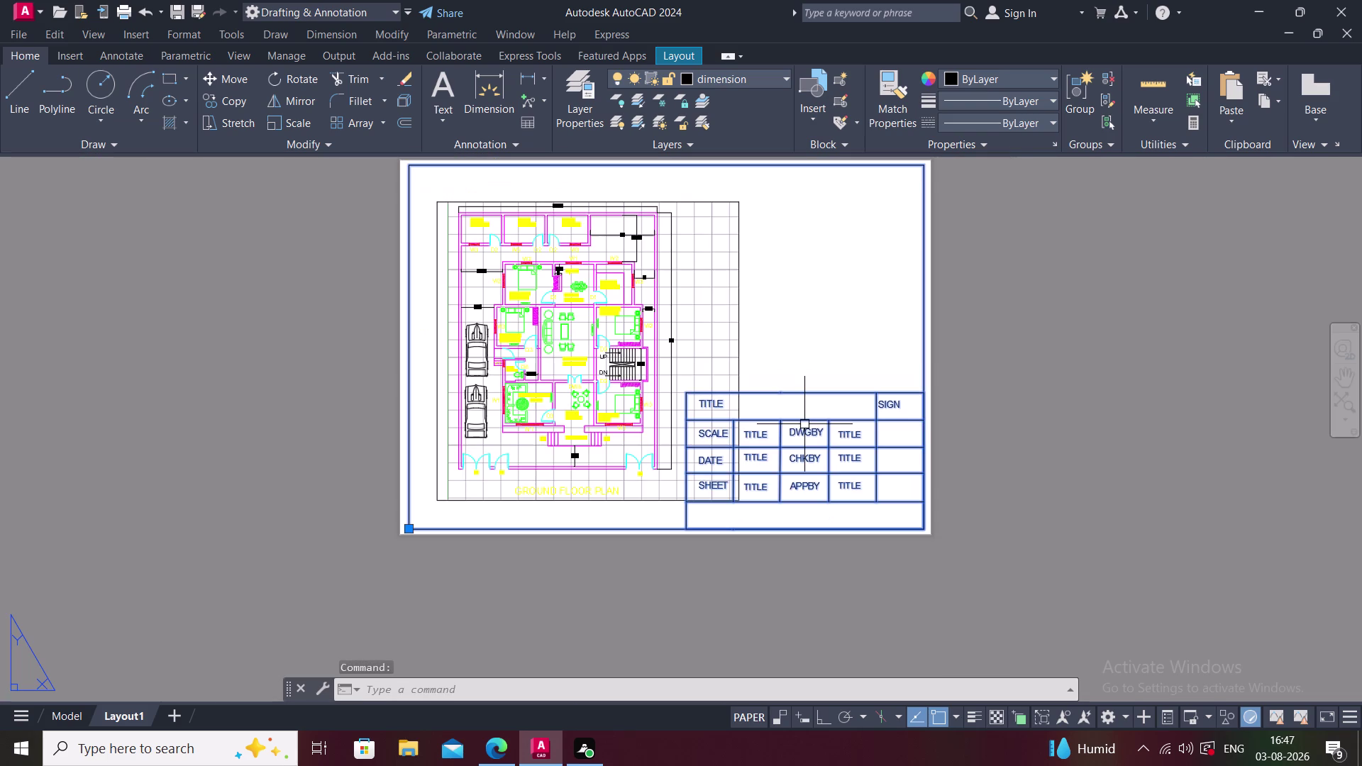
text(SC)
key(space)
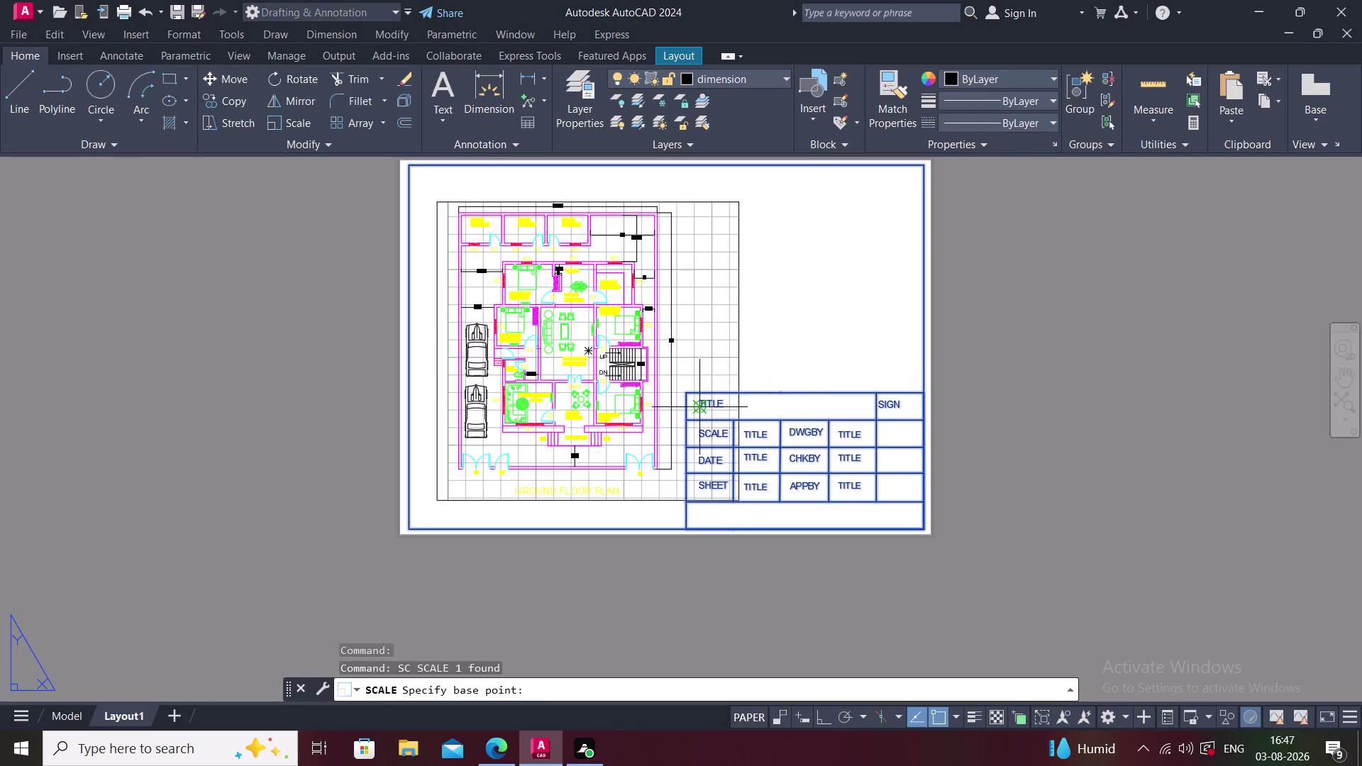
click(685, 392)
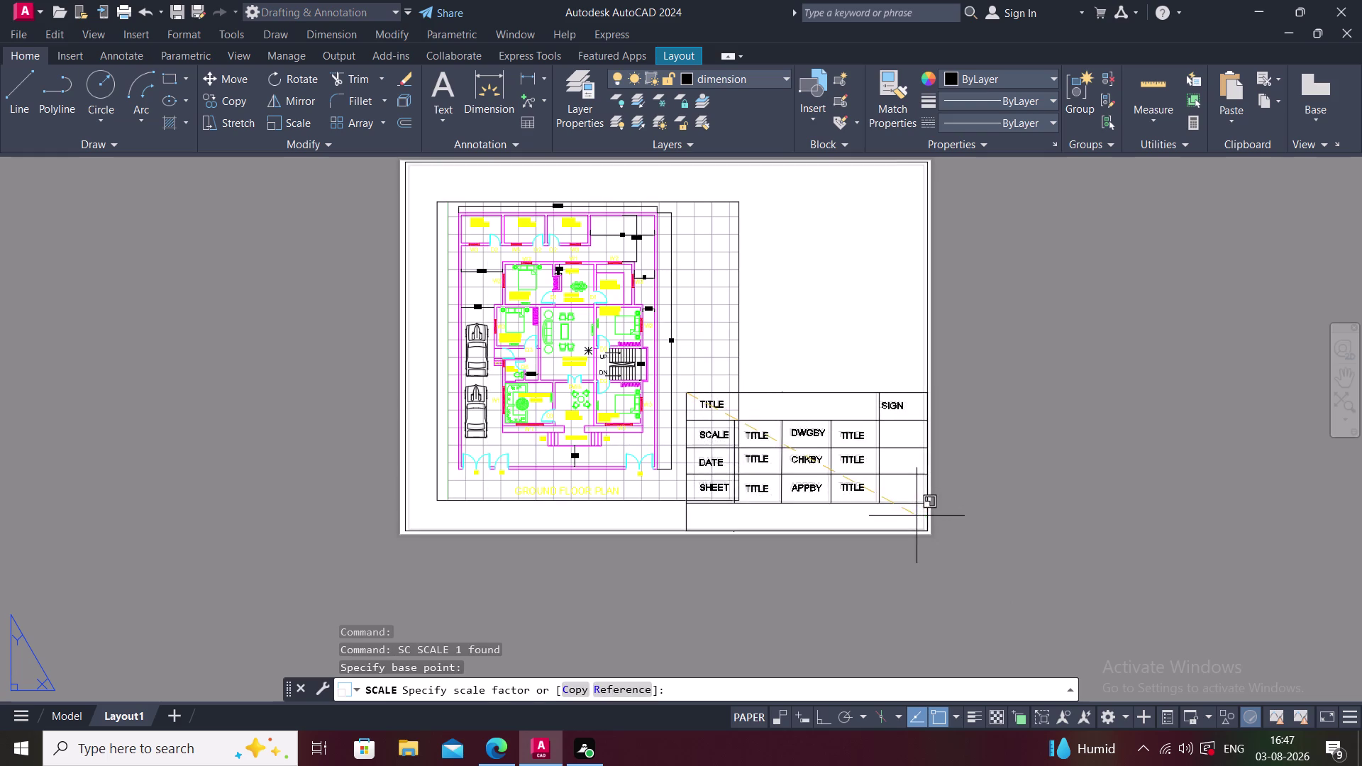
key(Escape)
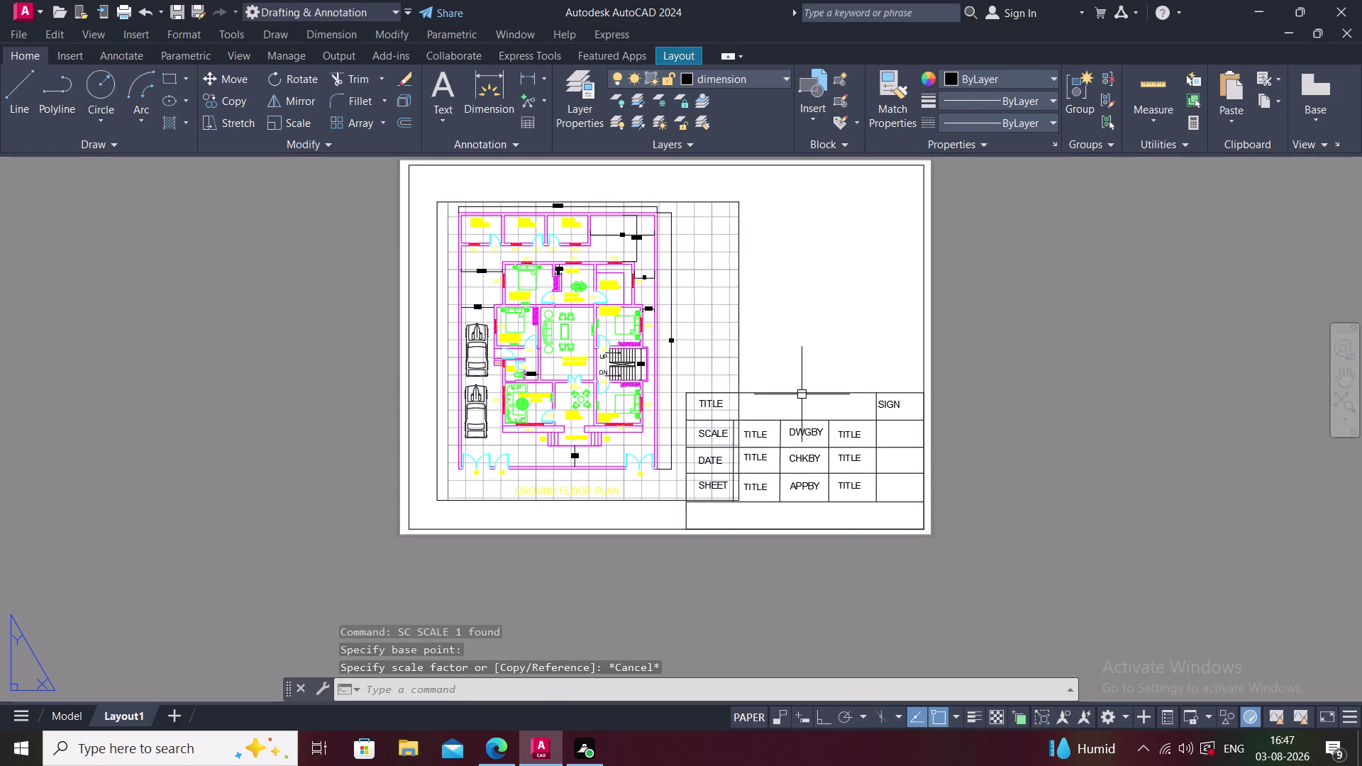
Check the title block attributes without changes, then select the floor-plan viewport.
double_click(801, 394)
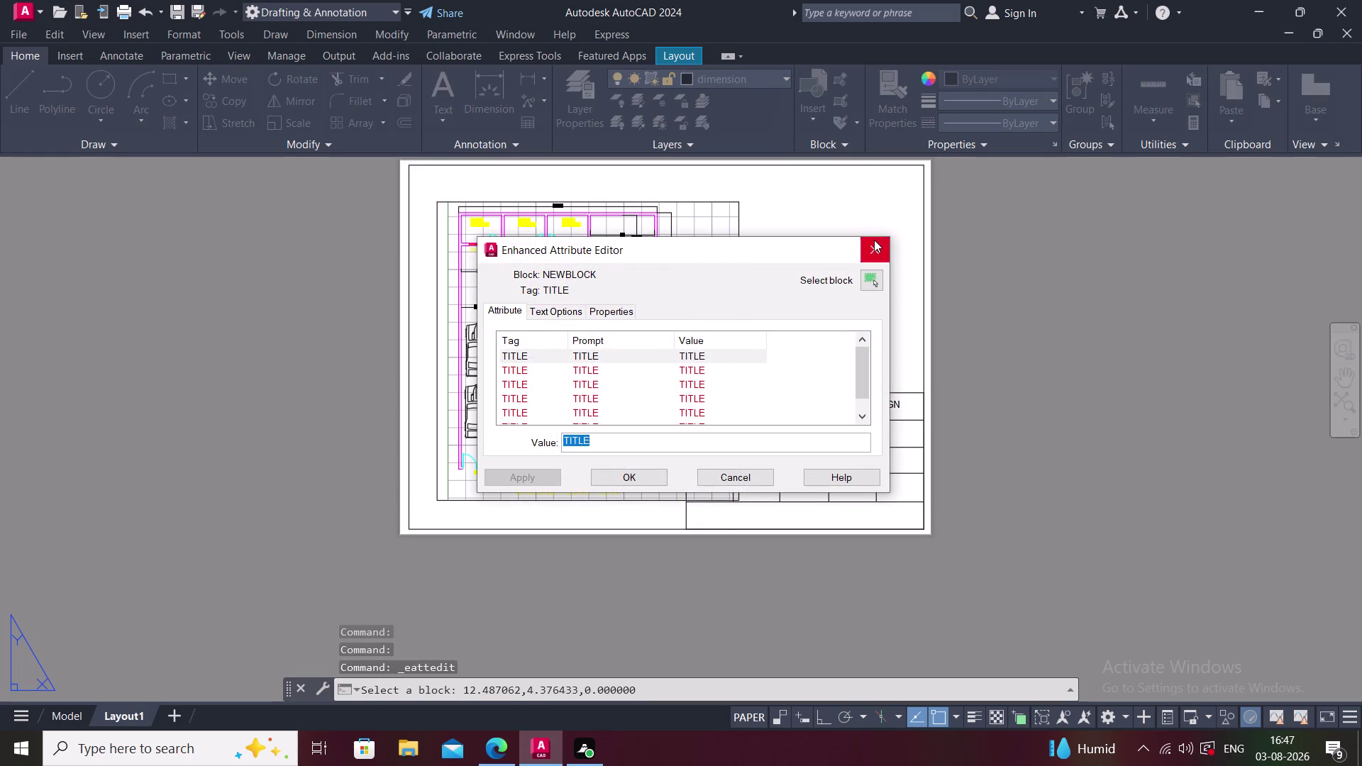
click(874, 239)
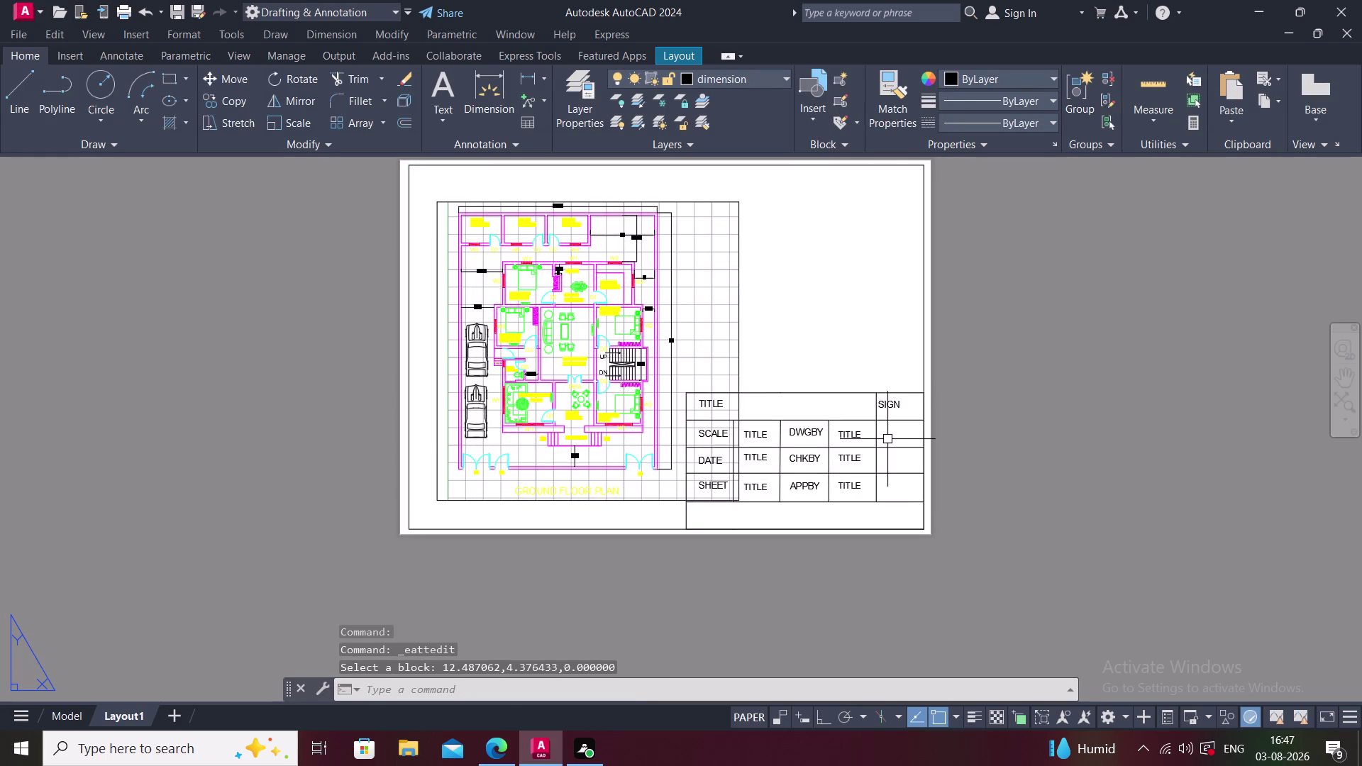
click(439, 207)
Delete the old floor-plan viewport from the sheet.
key(Delete)
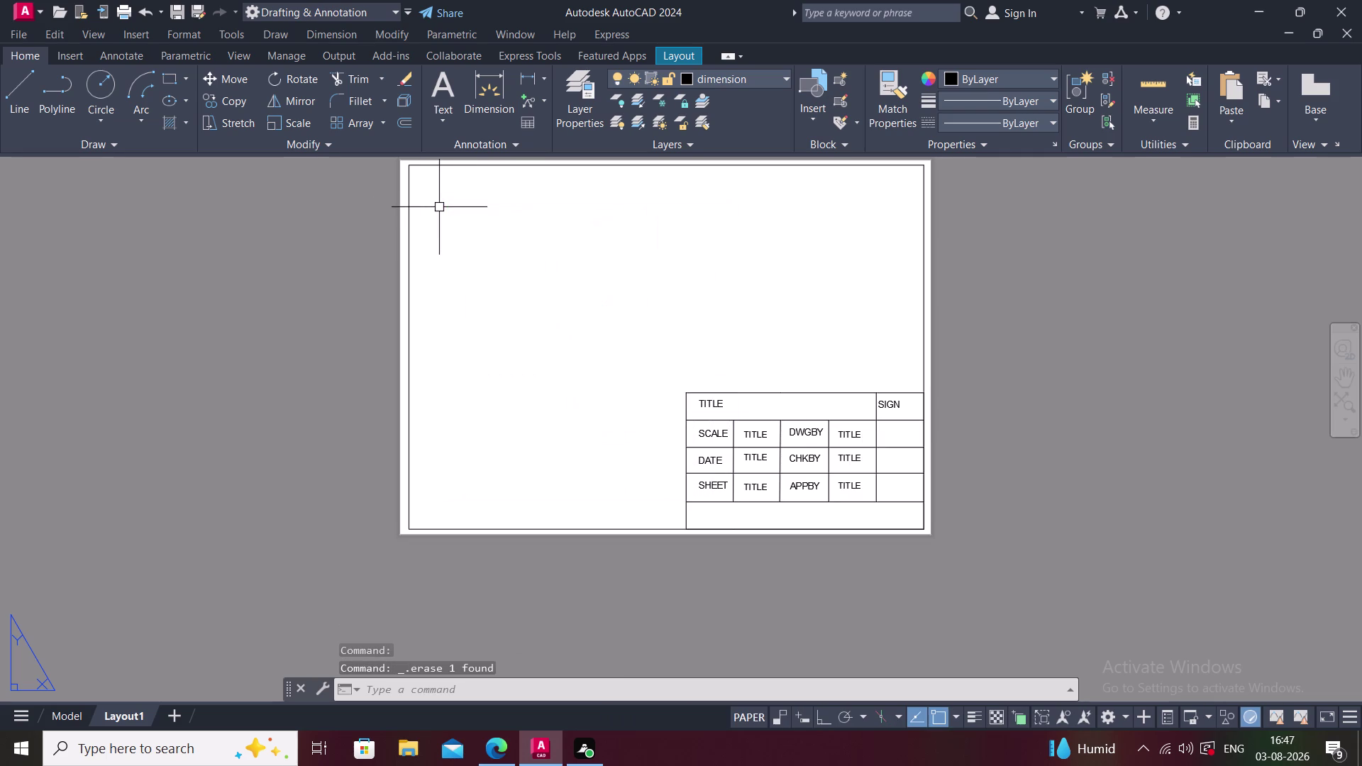
middle_drag(659, 393, 660, 421)
scroll(down, 3)
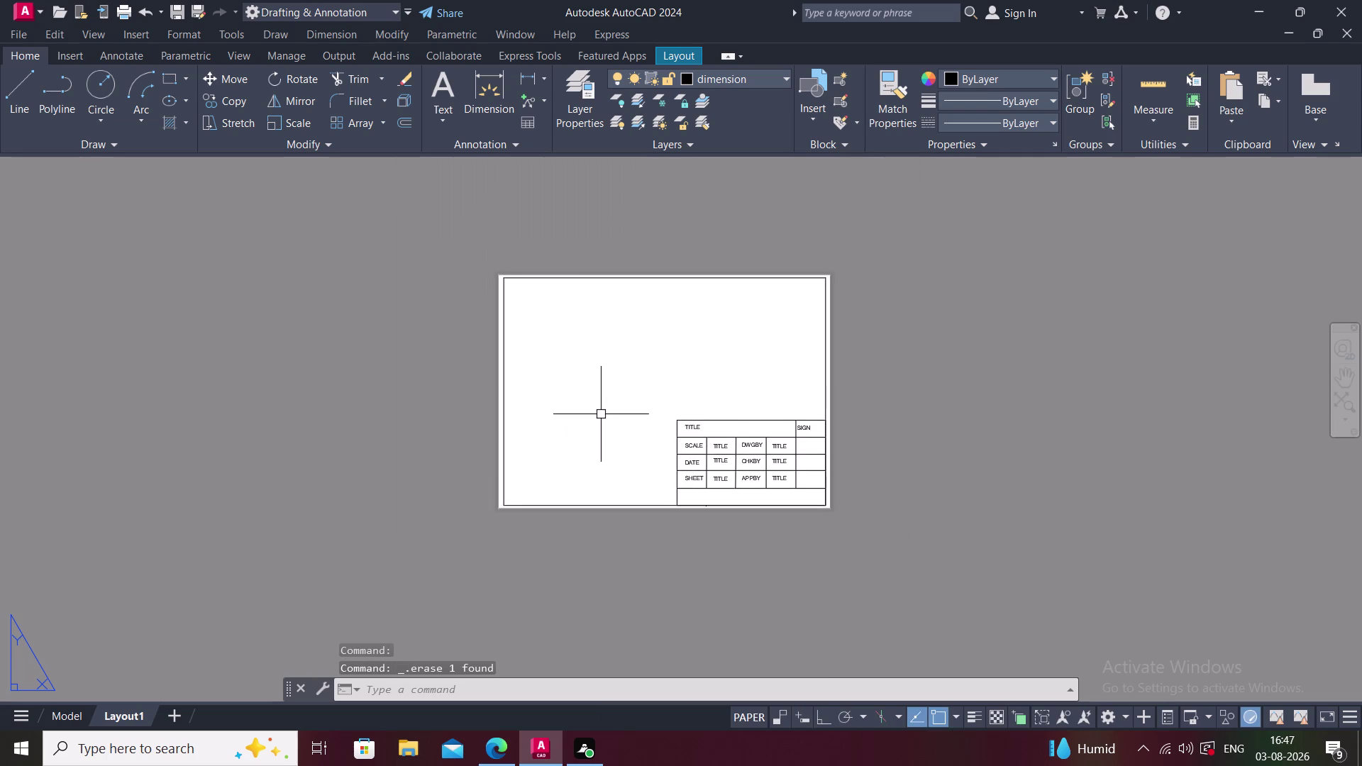
key(Escape)
Create a new viewport from the border's top-left to the title block's left edge.
text(M)
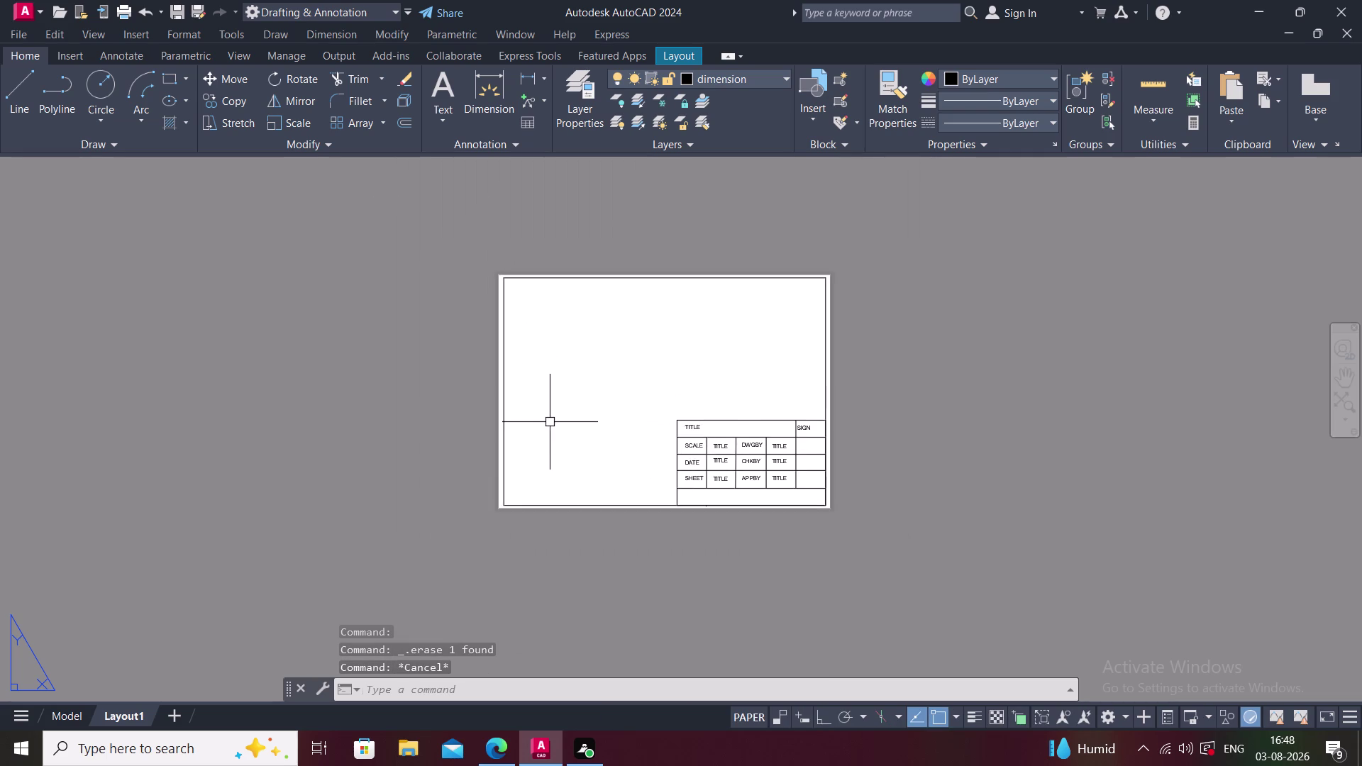
text(V)
key(space)
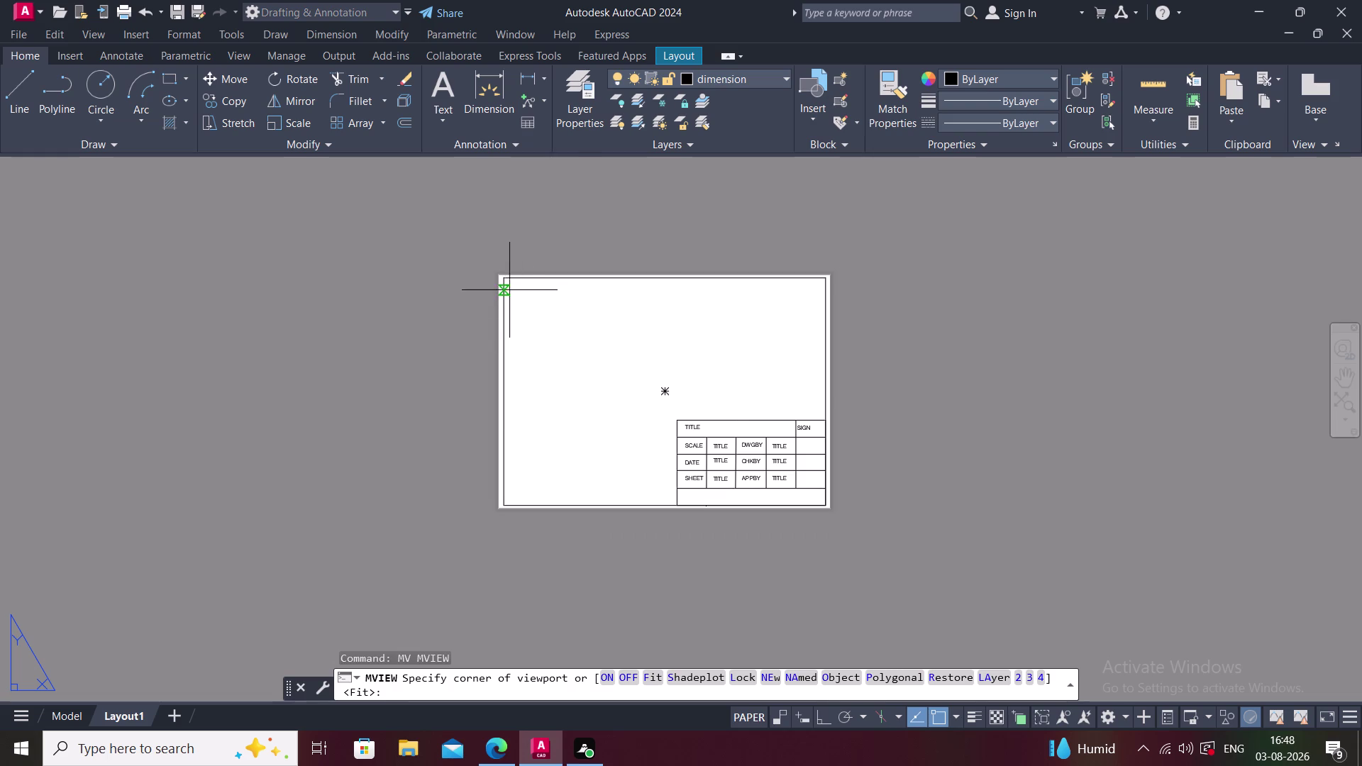
scroll(up, 3)
click(503, 280)
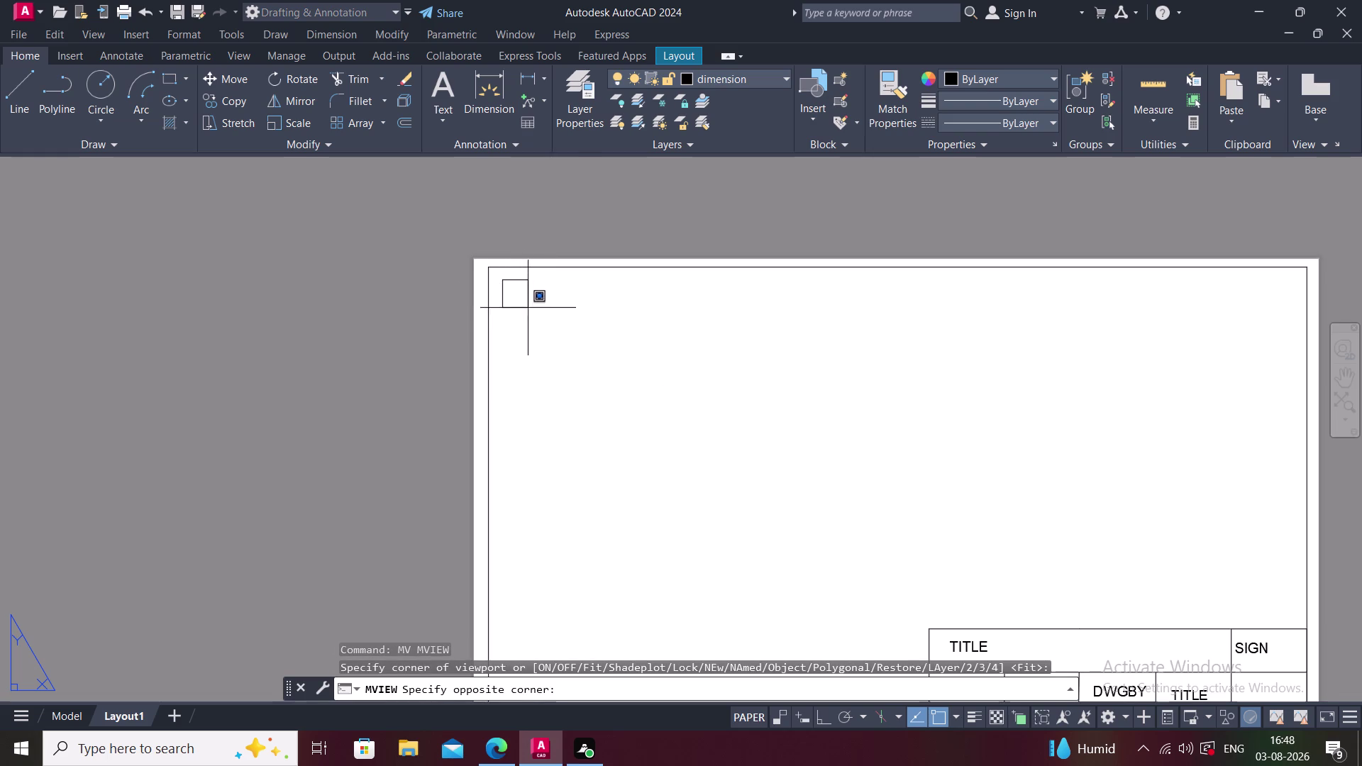
scroll(down, 3)
scroll(up, 3)
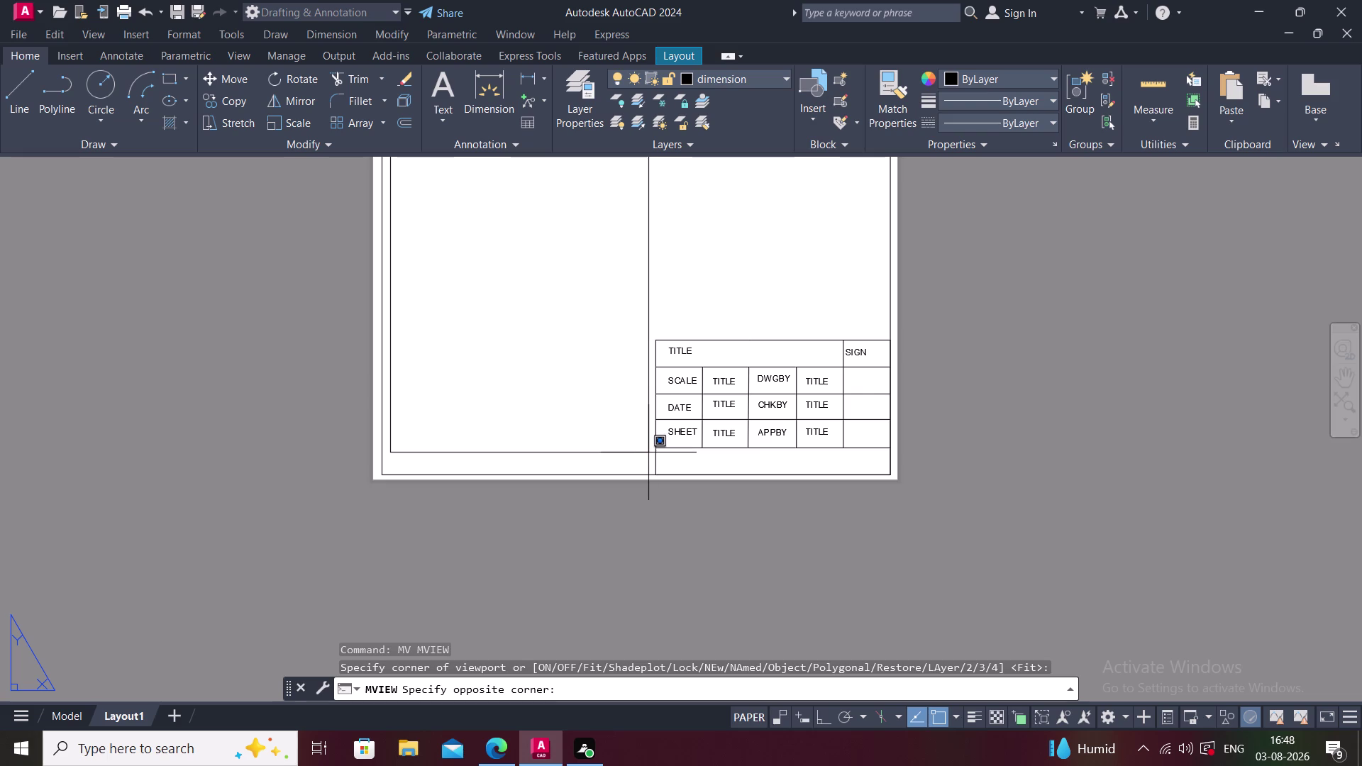
scroll(up, 3)
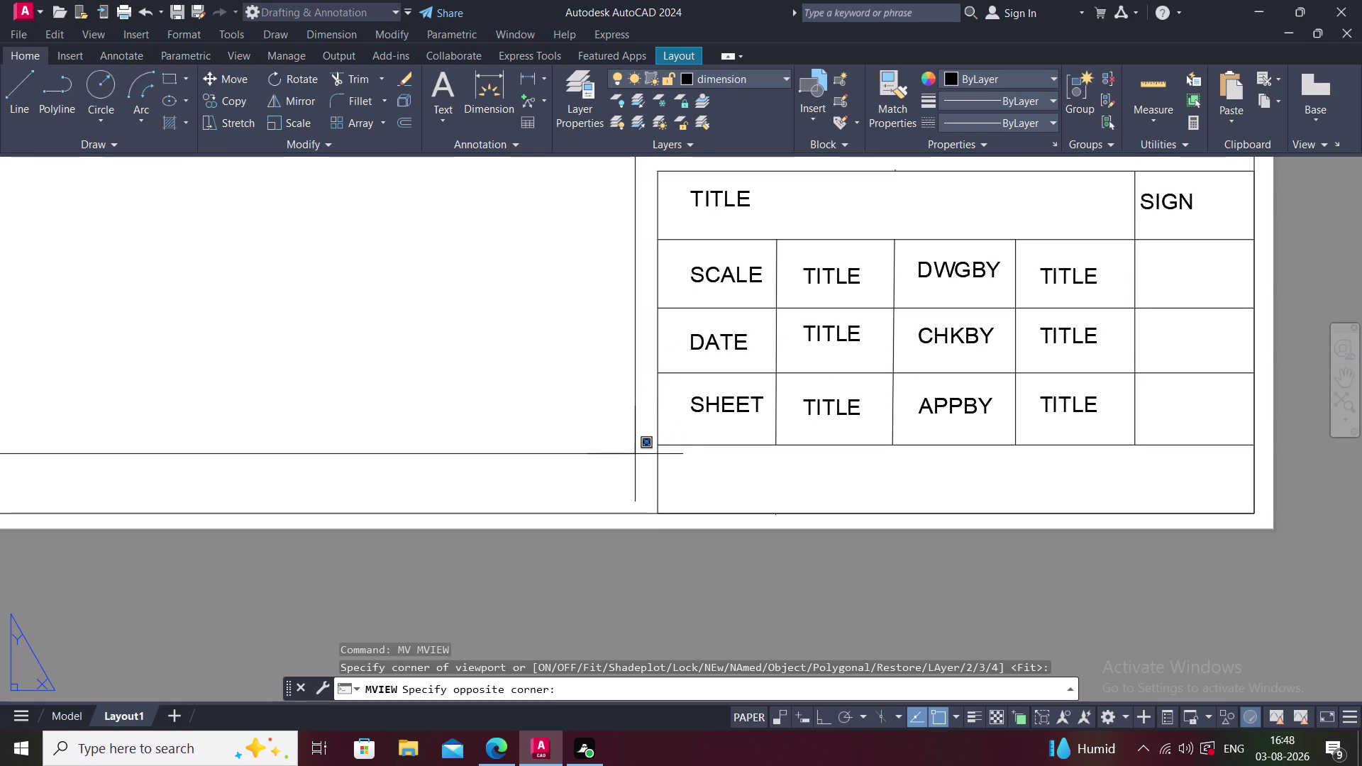
click(644, 455)
scroll(down, 3)
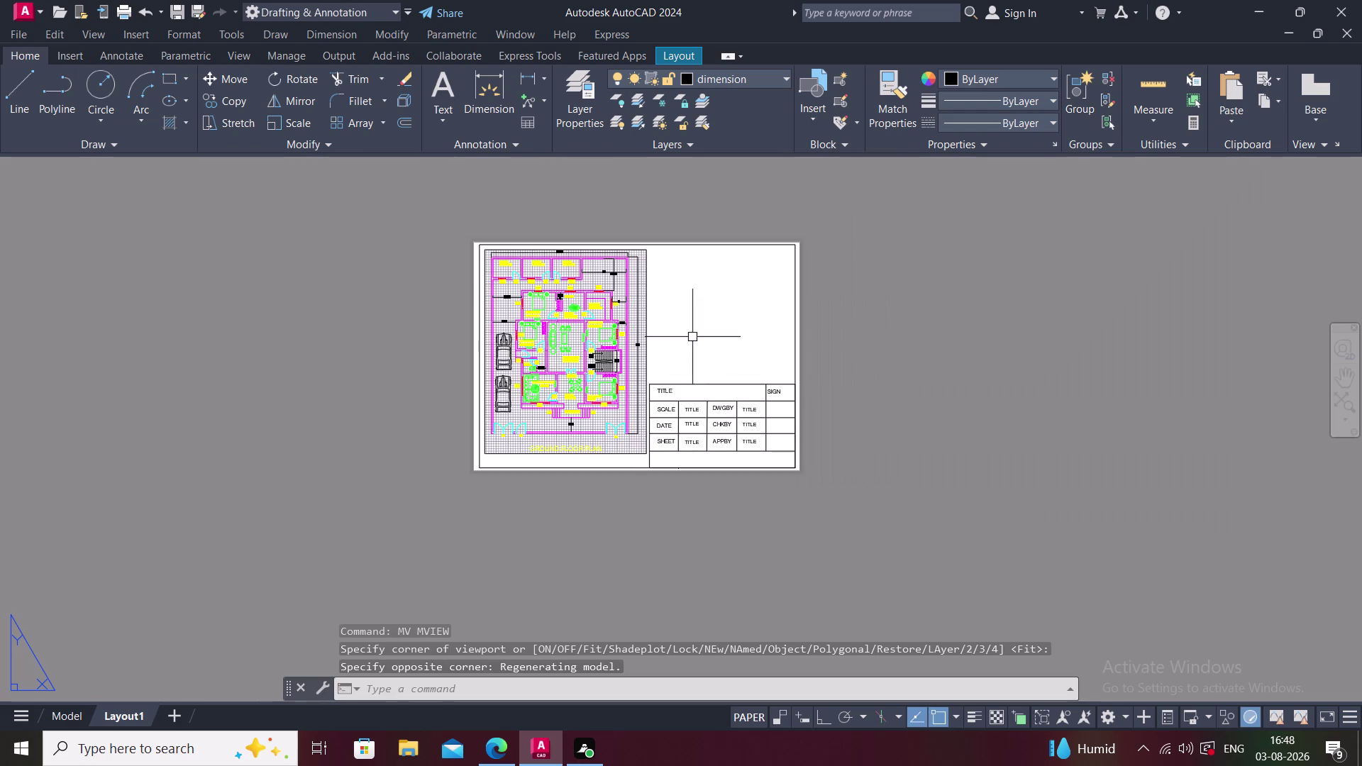
Cancel the repeated viewport command and double-click the title block area.
key(space)
double_click(875, 322)
double_click(875, 322)
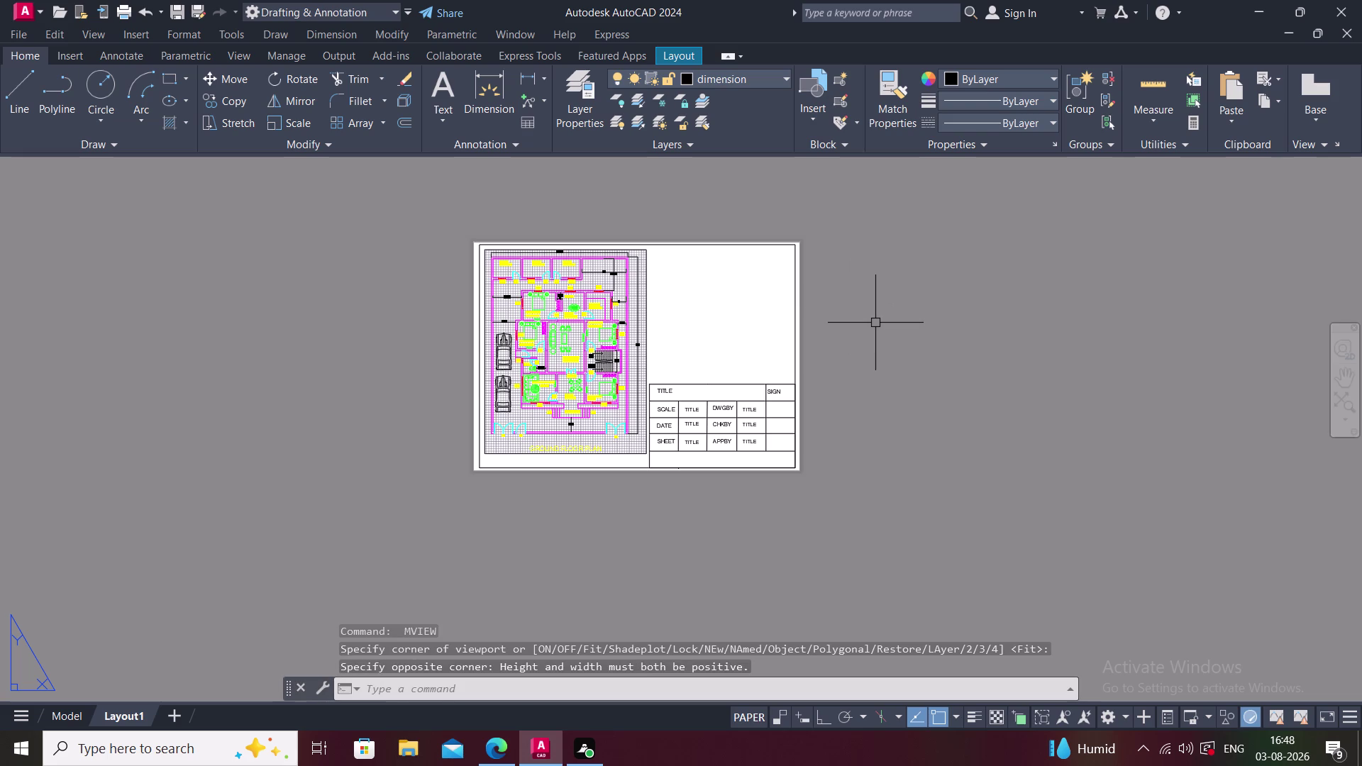
key(Escape)
key(Escape)
double_click(888, 323)
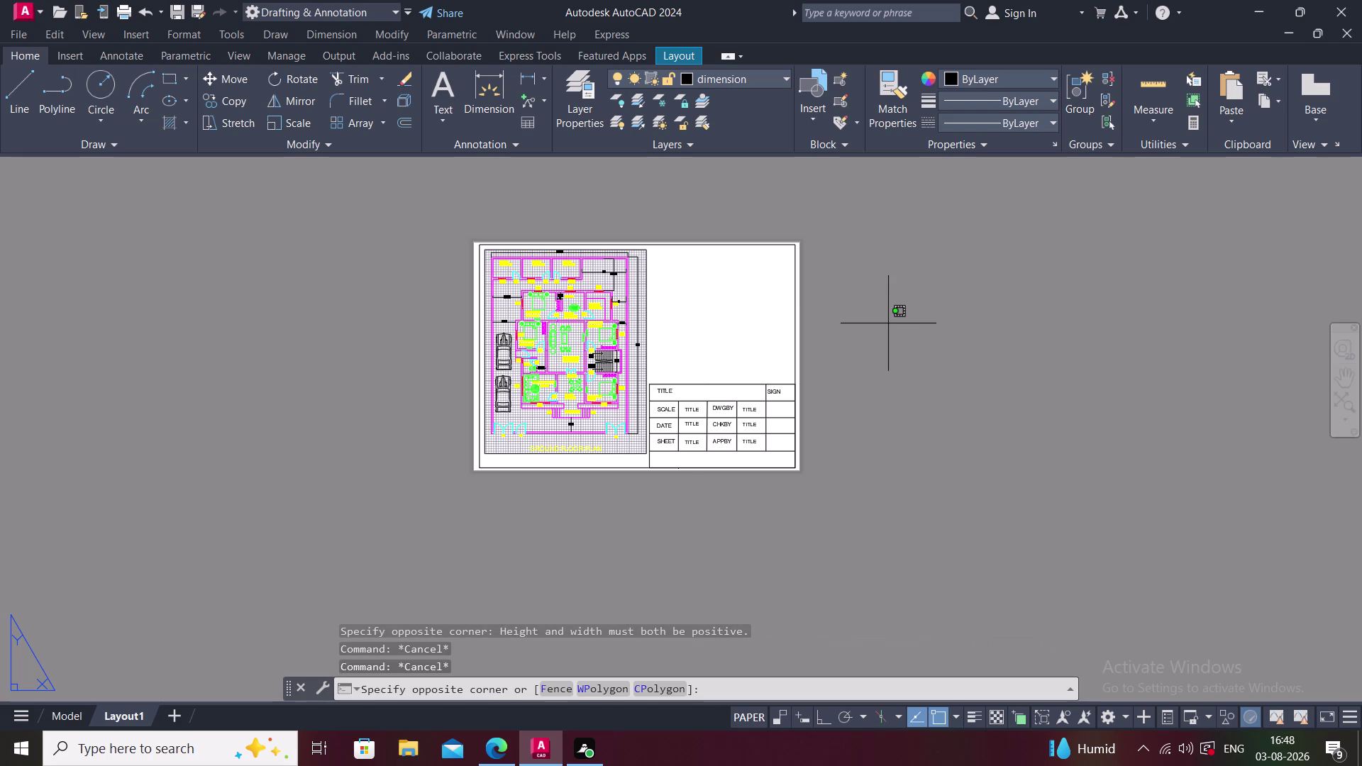
scroll(up, 3)
click(888, 323)
Recenter the layout sheet and activate the floor plan viewport.
scroll(up, 3)
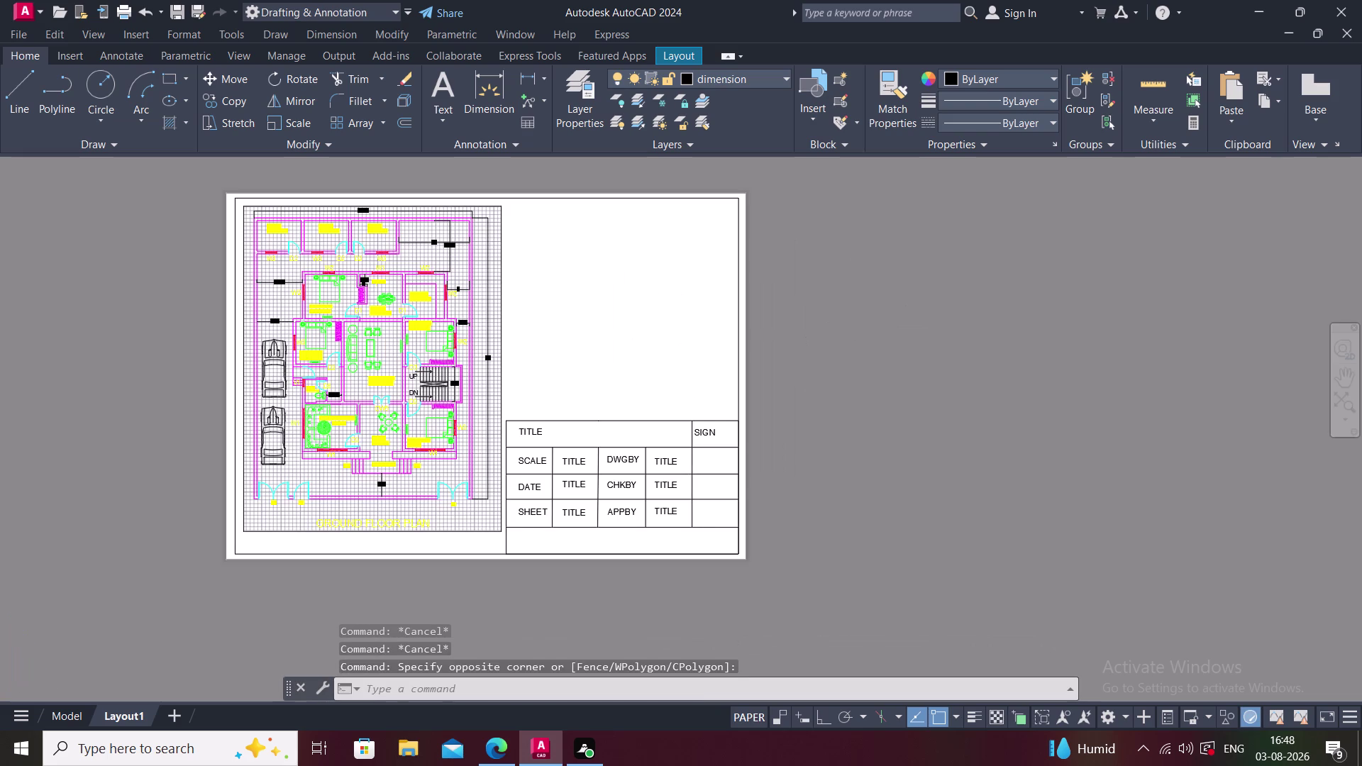
key(Escape)
scroll(down, 3)
middle_drag(666, 330, 675, 367)
scroll(up, 3)
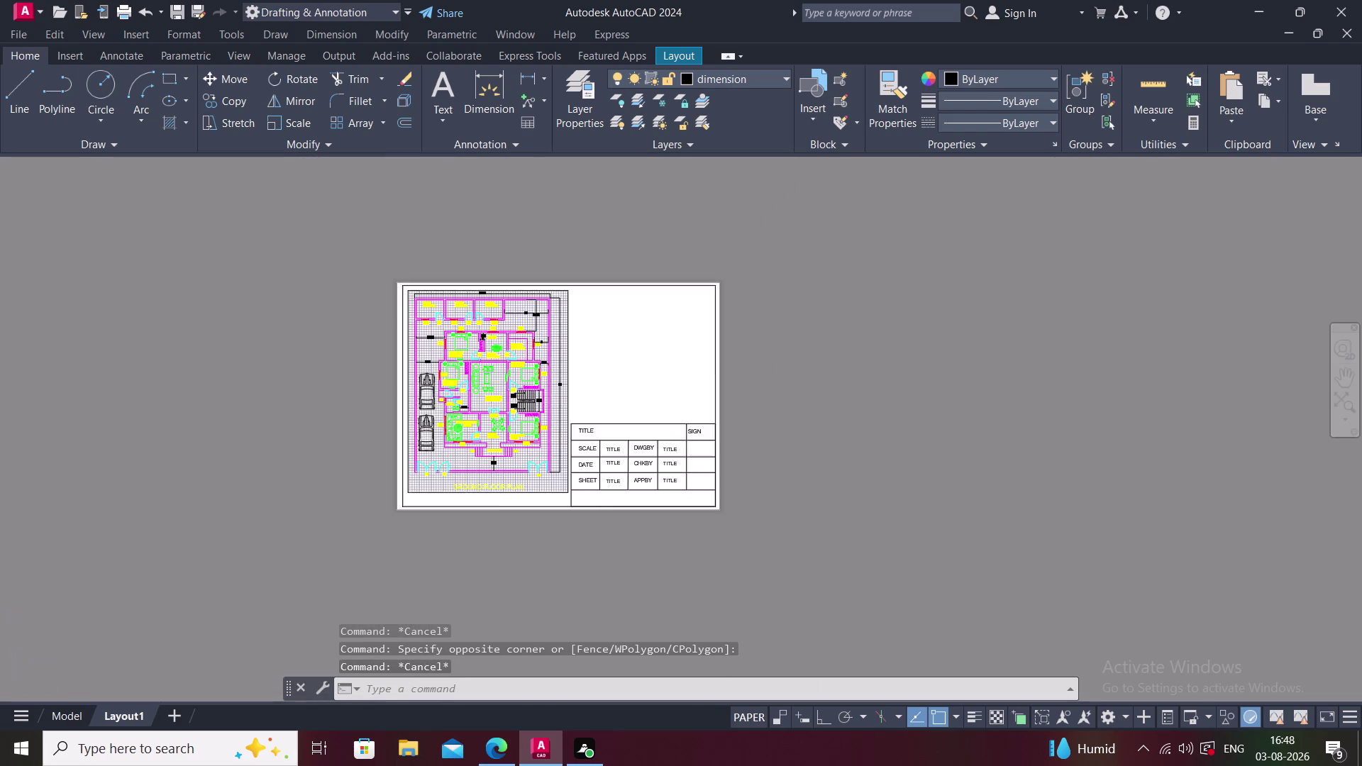
double_click(890, 347)
scroll(down, 3)
scroll(up, 3)
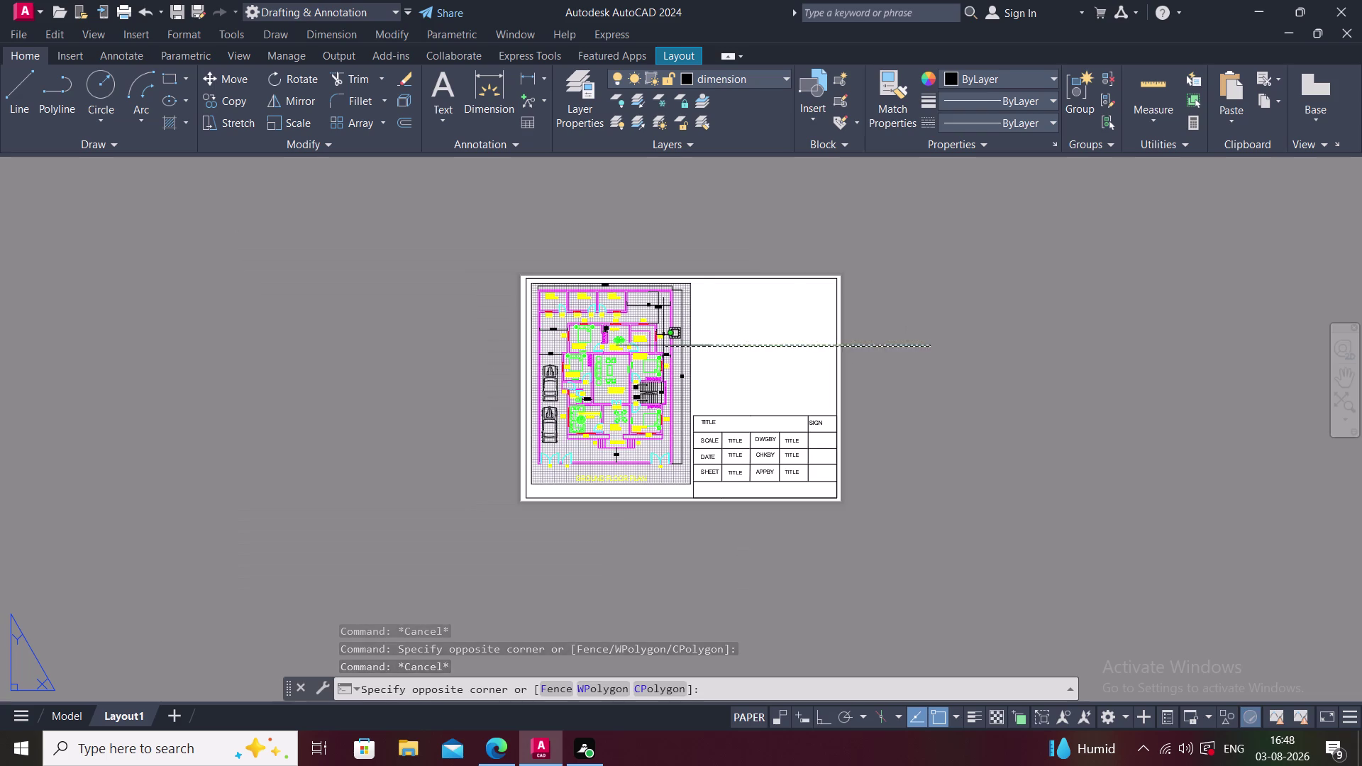
key(Escape)
scroll(up, 3)
double_click(677, 343)
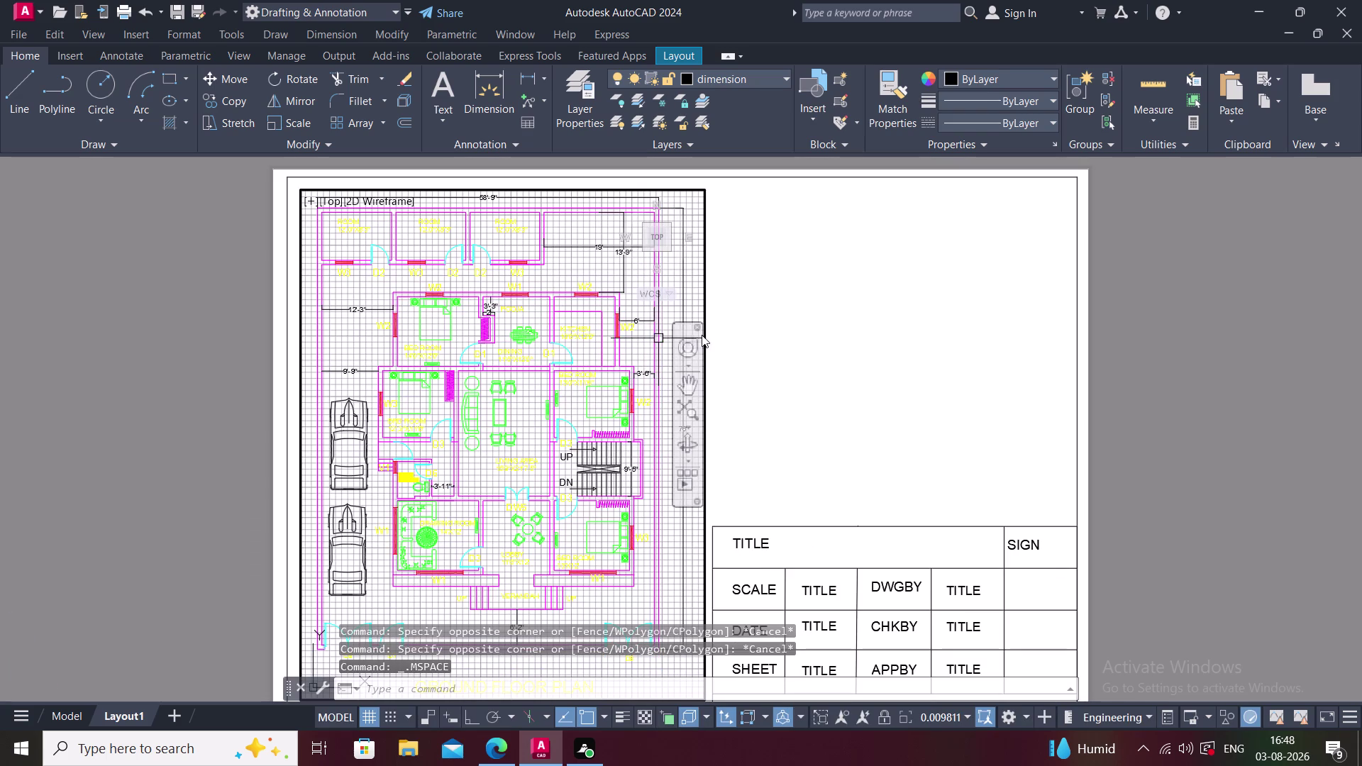
Pan and zoom the ground floor plan toward the viewport centre.
middle_drag(763, 331, 749, 236)
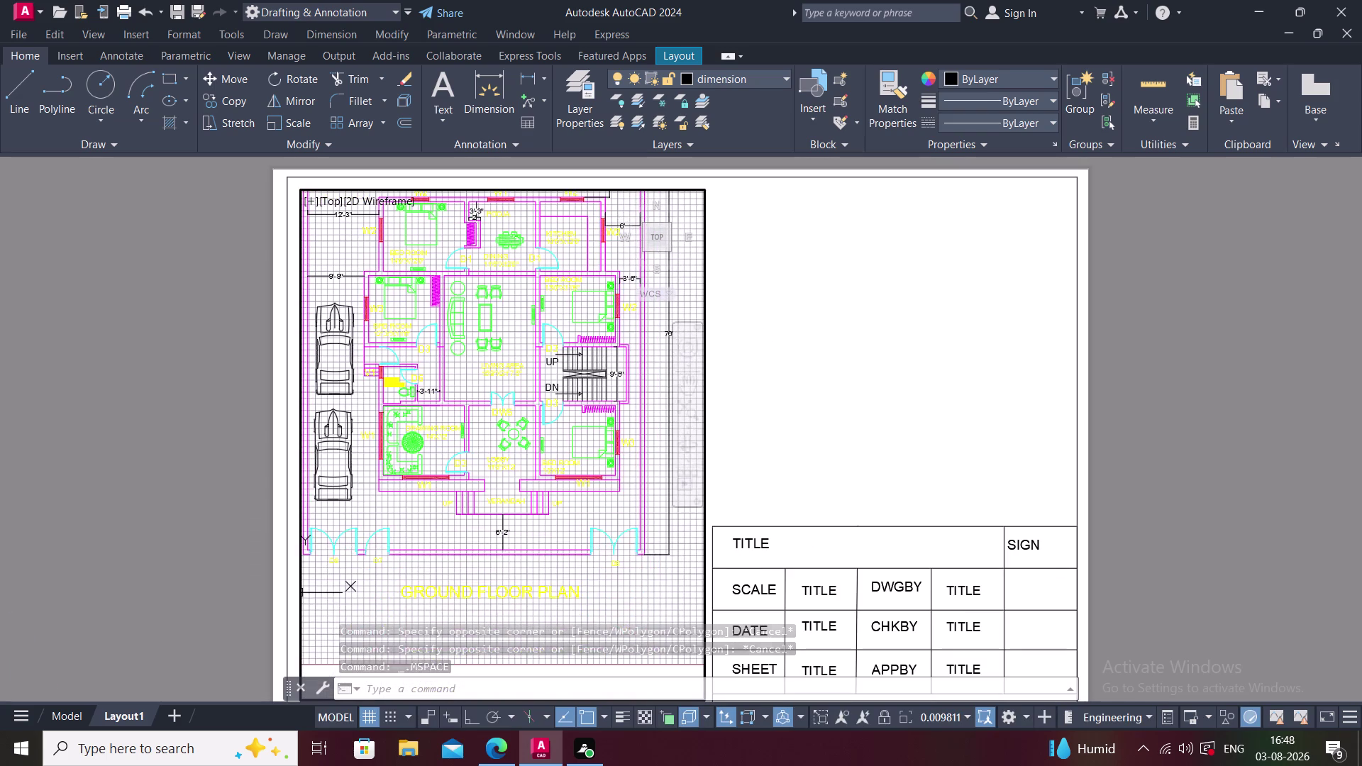
middle_drag(748, 236, 772, 398)
scroll(down, 3)
middle_drag(768, 380, 764, 283)
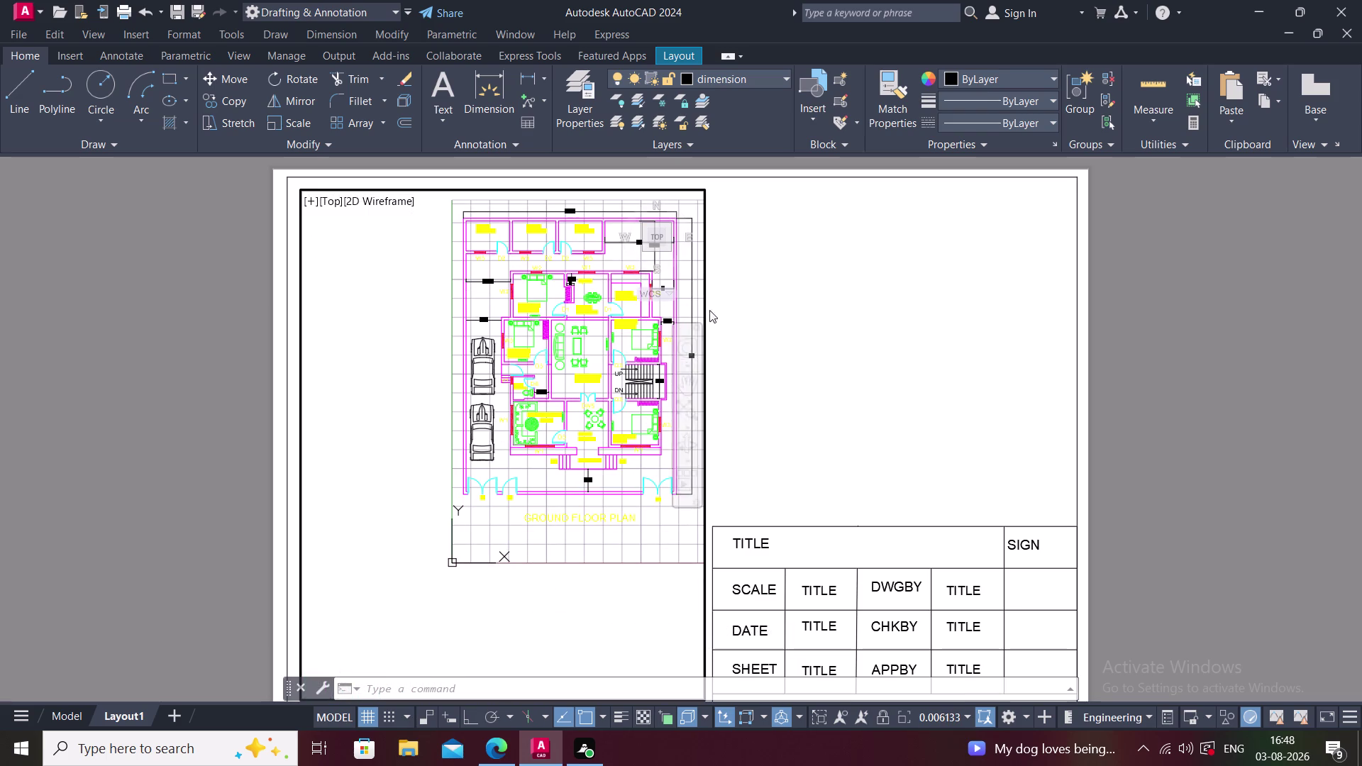
middle_drag(628, 350, 618, 348)
scroll(down, 3)
middle_drag(573, 388, 449, 452)
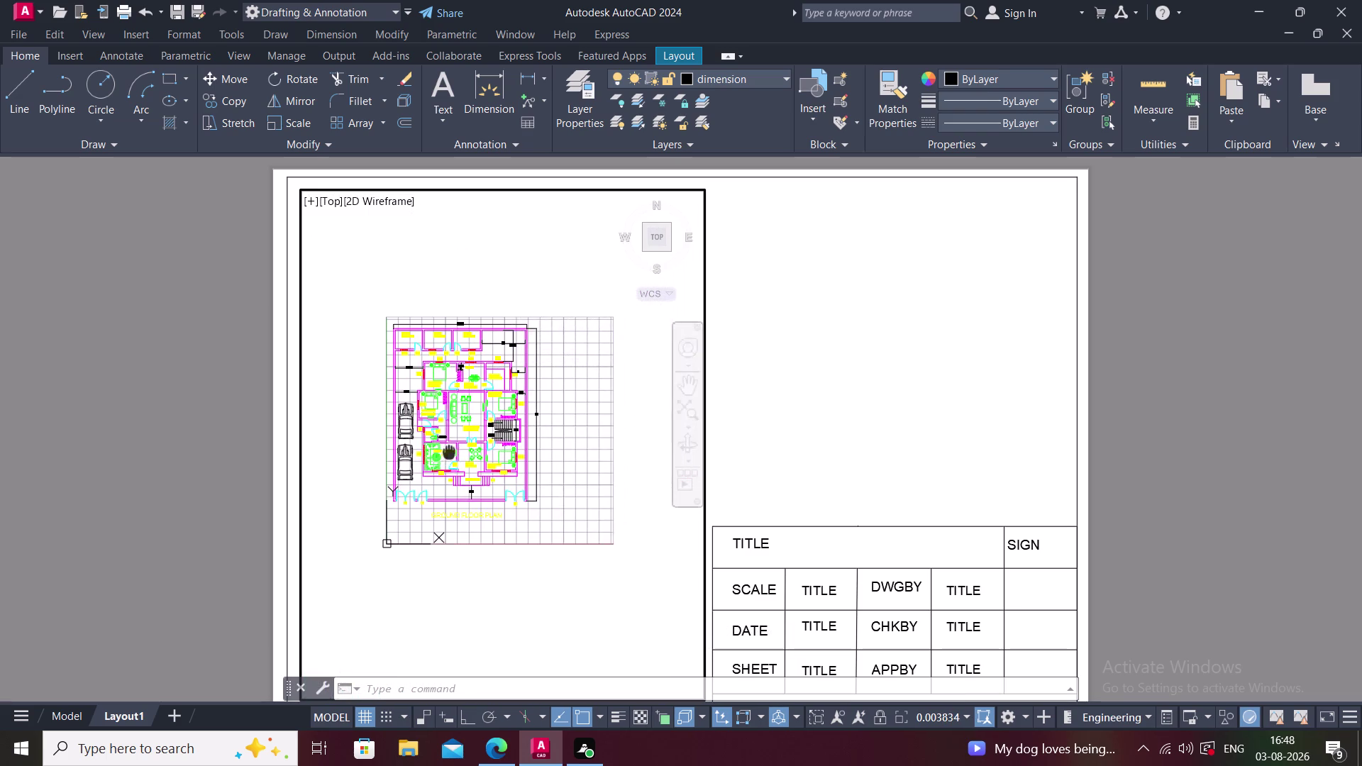
middle_drag(449, 451, 440, 456)
Fine-tune the plan's size and position so it fits the viewport frame.
scroll(up, 3)
scroll(up, 3)
middle_drag(448, 454, 462, 518)
scroll(down, 3)
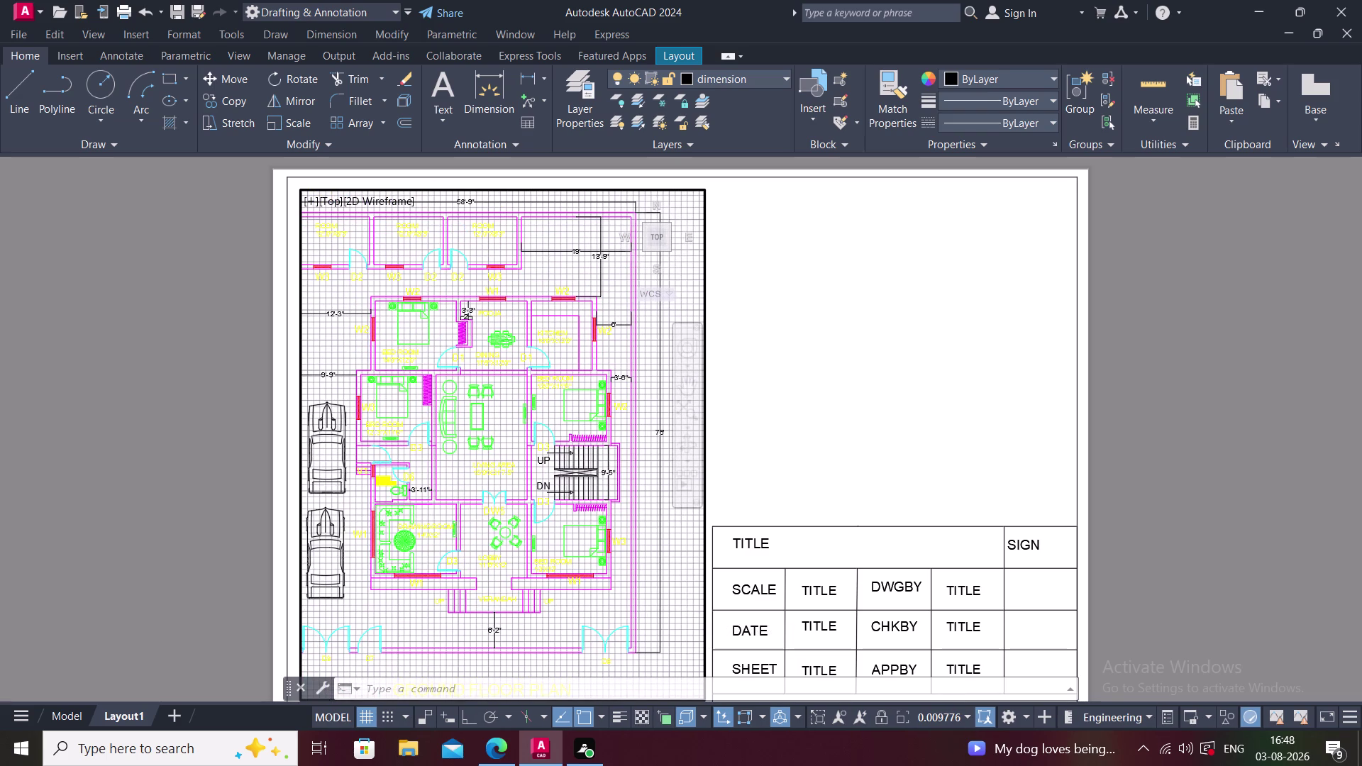
scroll(up, 3)
middle_drag(462, 517, 484, 488)
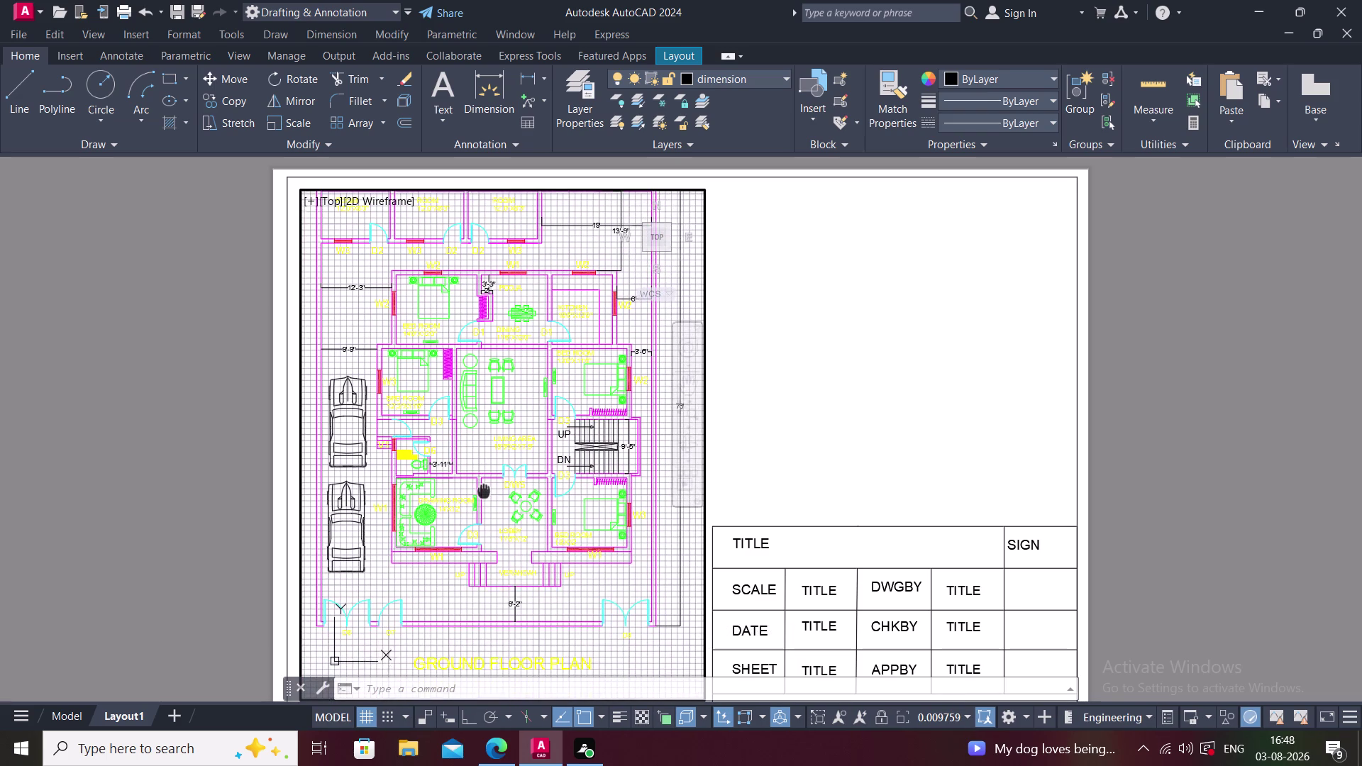
middle_drag(484, 488, 483, 499)
scroll(down, 3)
scroll(up, 3)
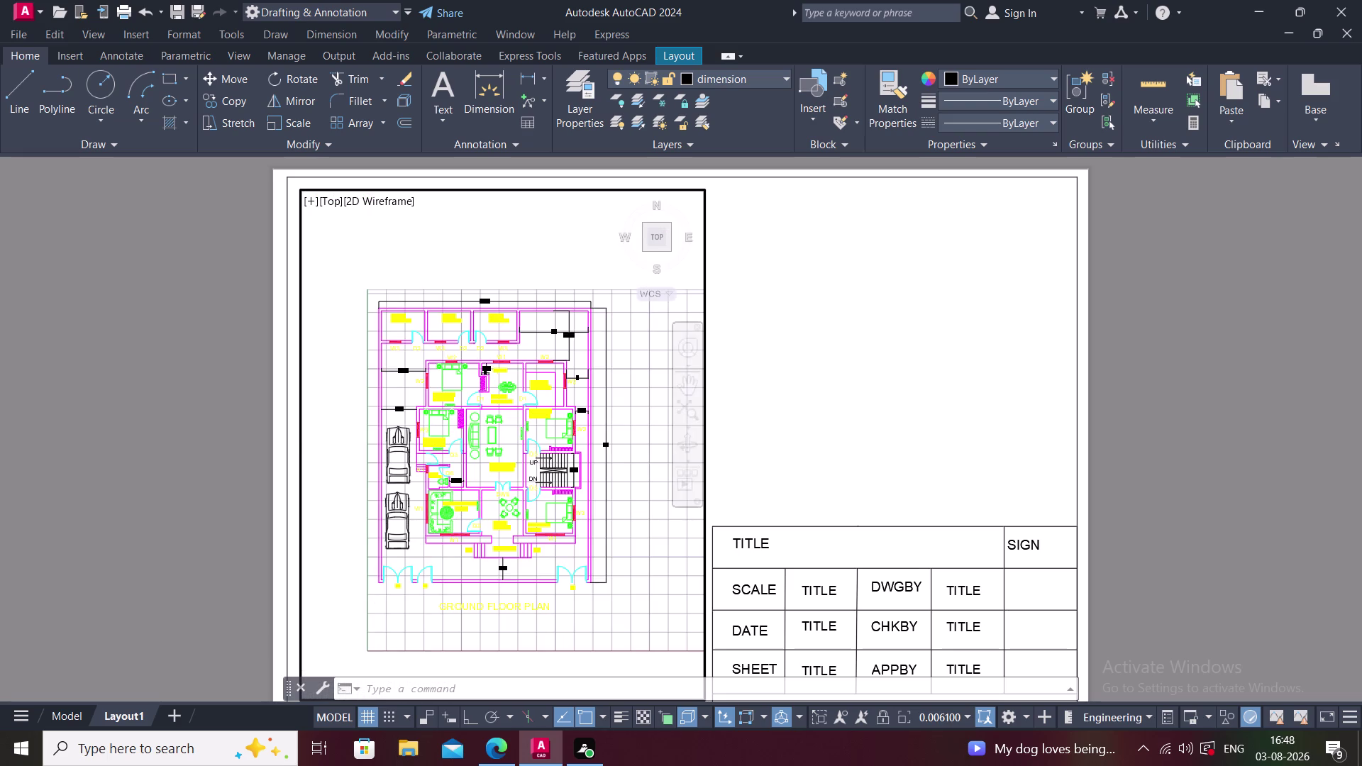
middle_drag(483, 499, 483, 510)
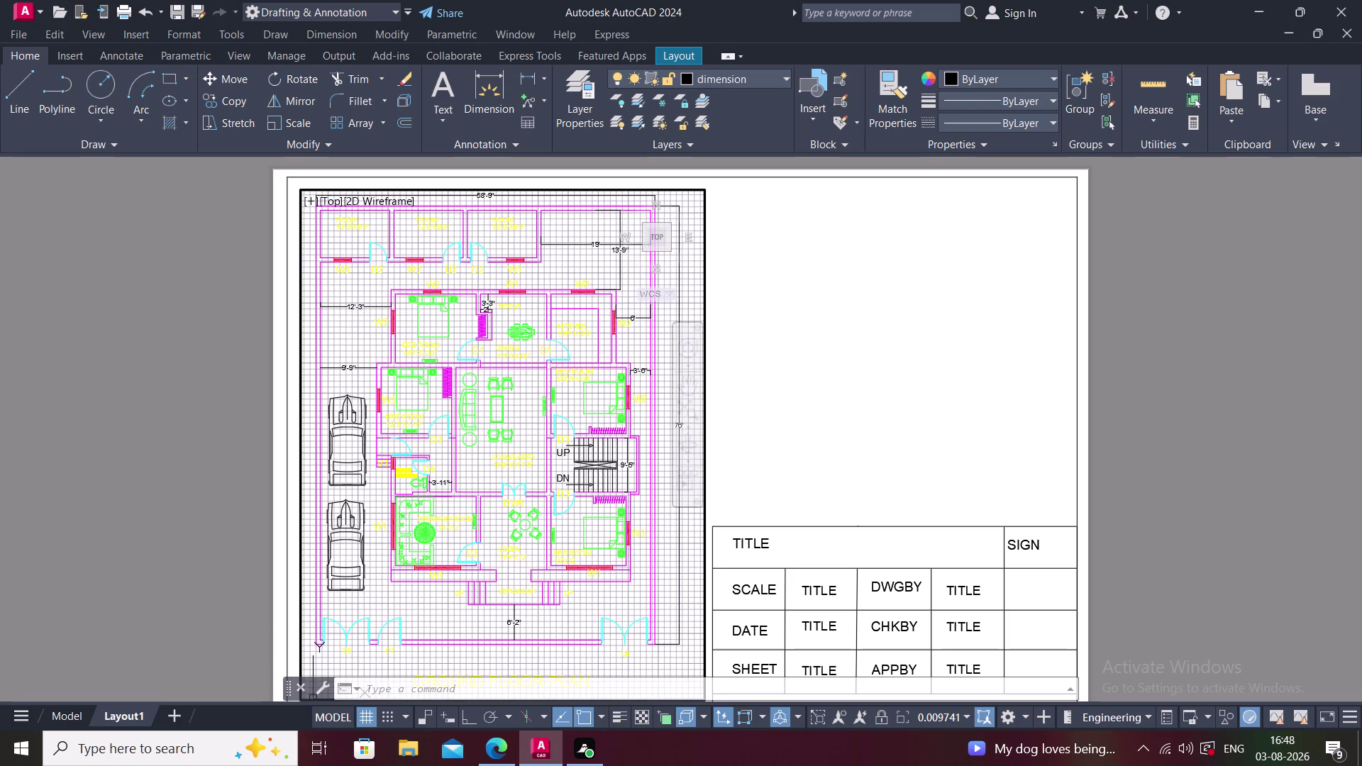
Return to paper space and bring the whole layout sheet into view.
double_click(1155, 359)
middle_drag(883, 394, 899, 369)
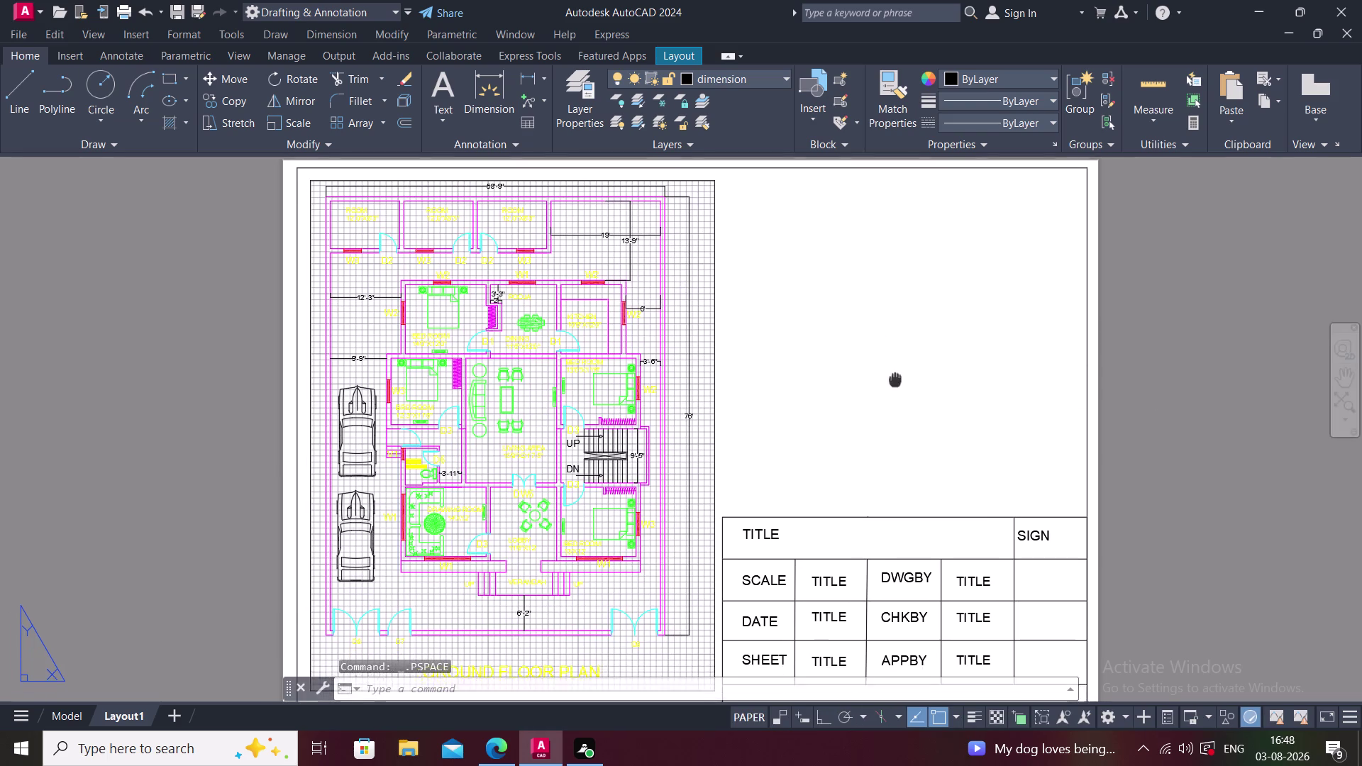
middle_drag(753, 370, 767, 319)
scroll(down, 3)
scroll(up, 3)
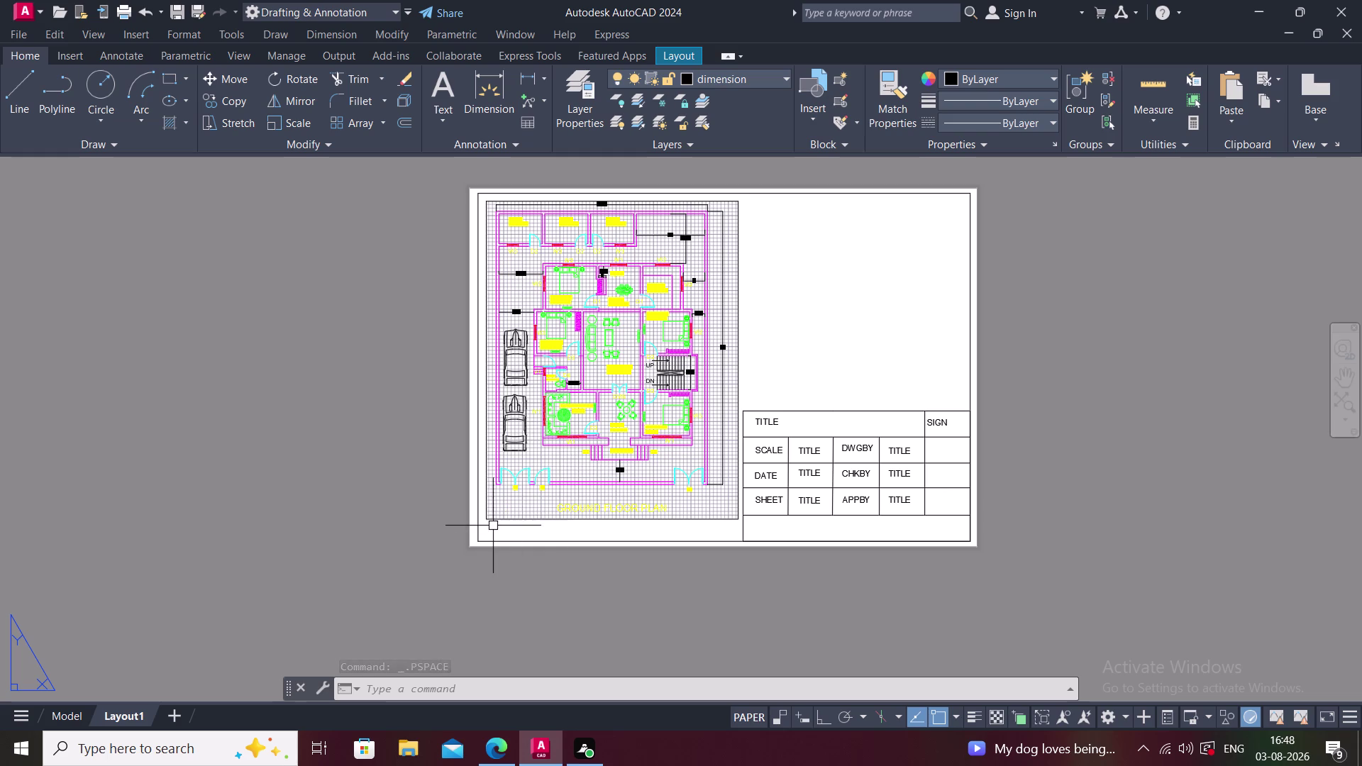
Try stretching the viewport's lower-left corner downward, then cancel the stretch.
click(493, 521)
drag(484, 519, 483, 519)
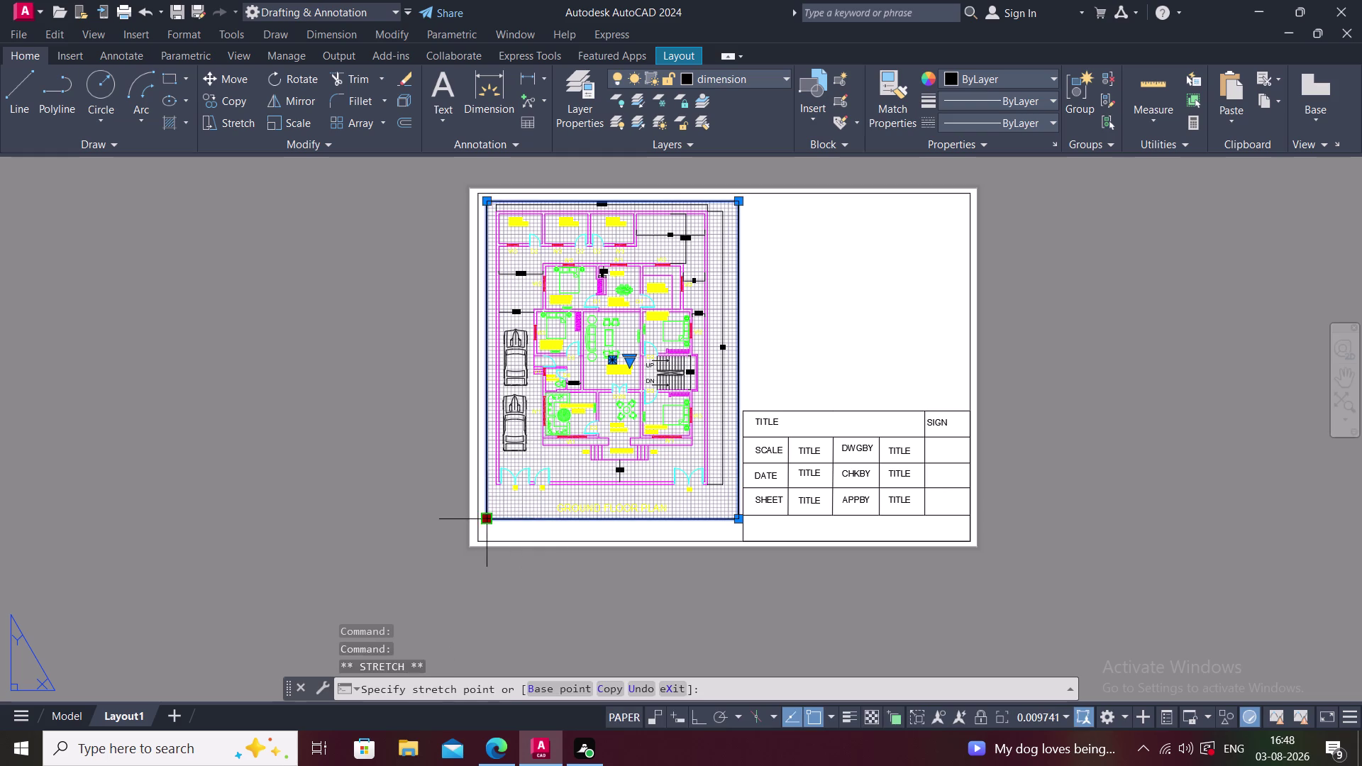
drag(484, 519, 483, 533)
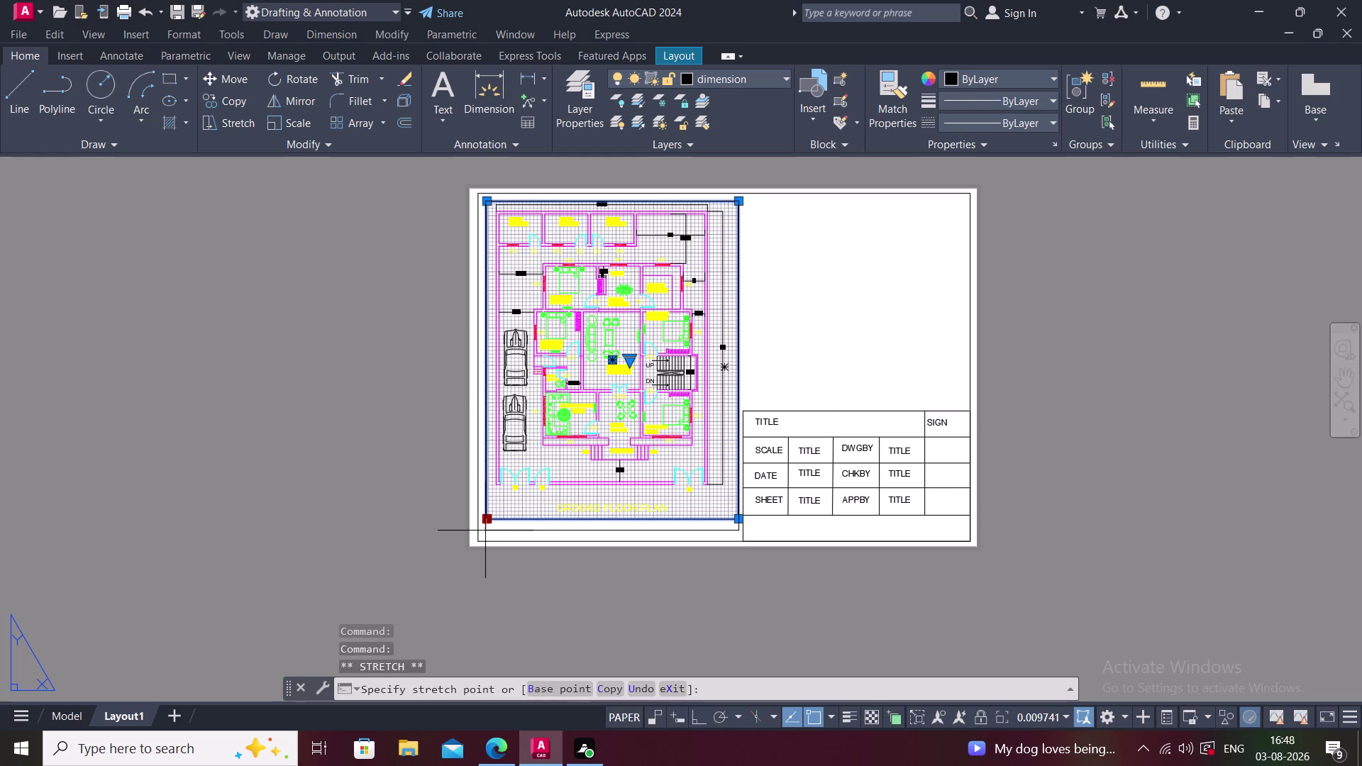
click(485, 530)
key(Escape)
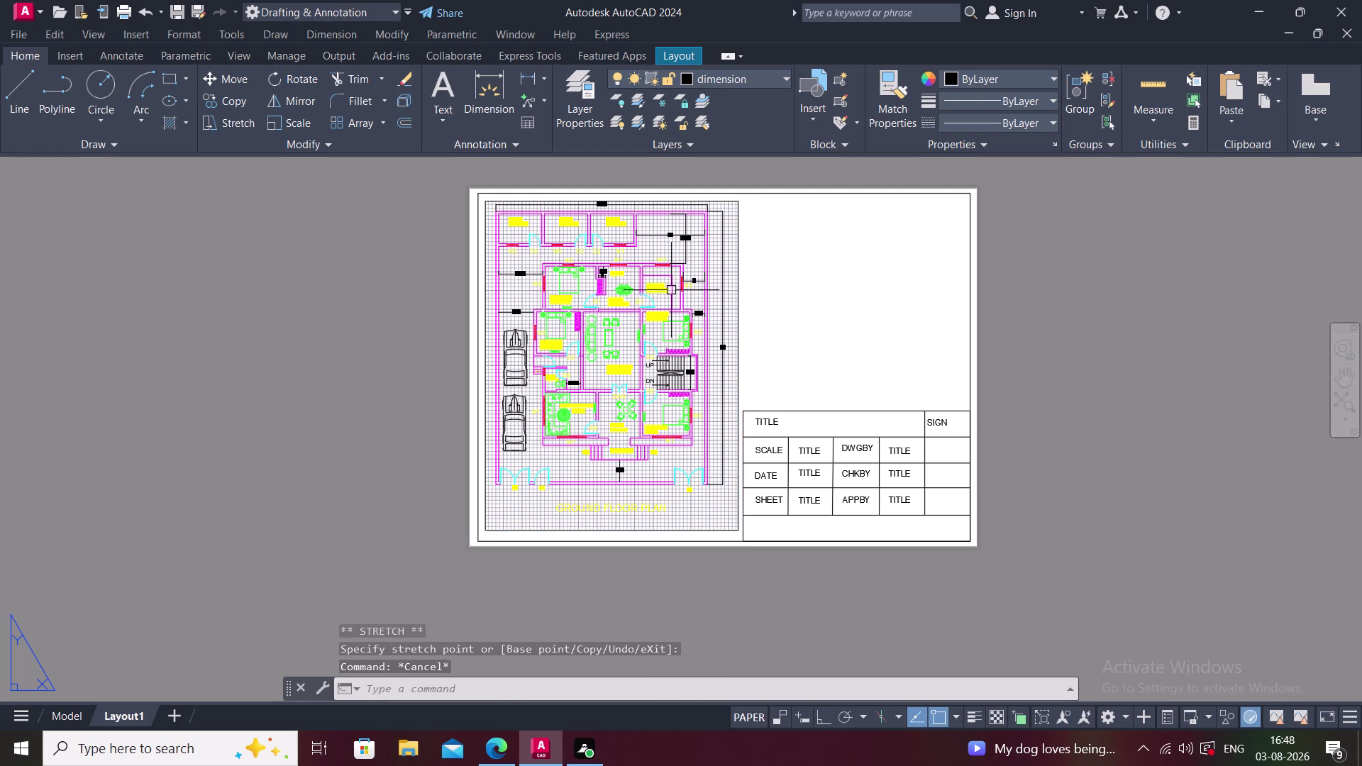
Pan the plan inside the viewport to show its GROUND FLOOR PLAN label, then exit to paper.
click(645, 290)
drag(644, 290, 625, 333)
drag(608, 309, 601, 348)
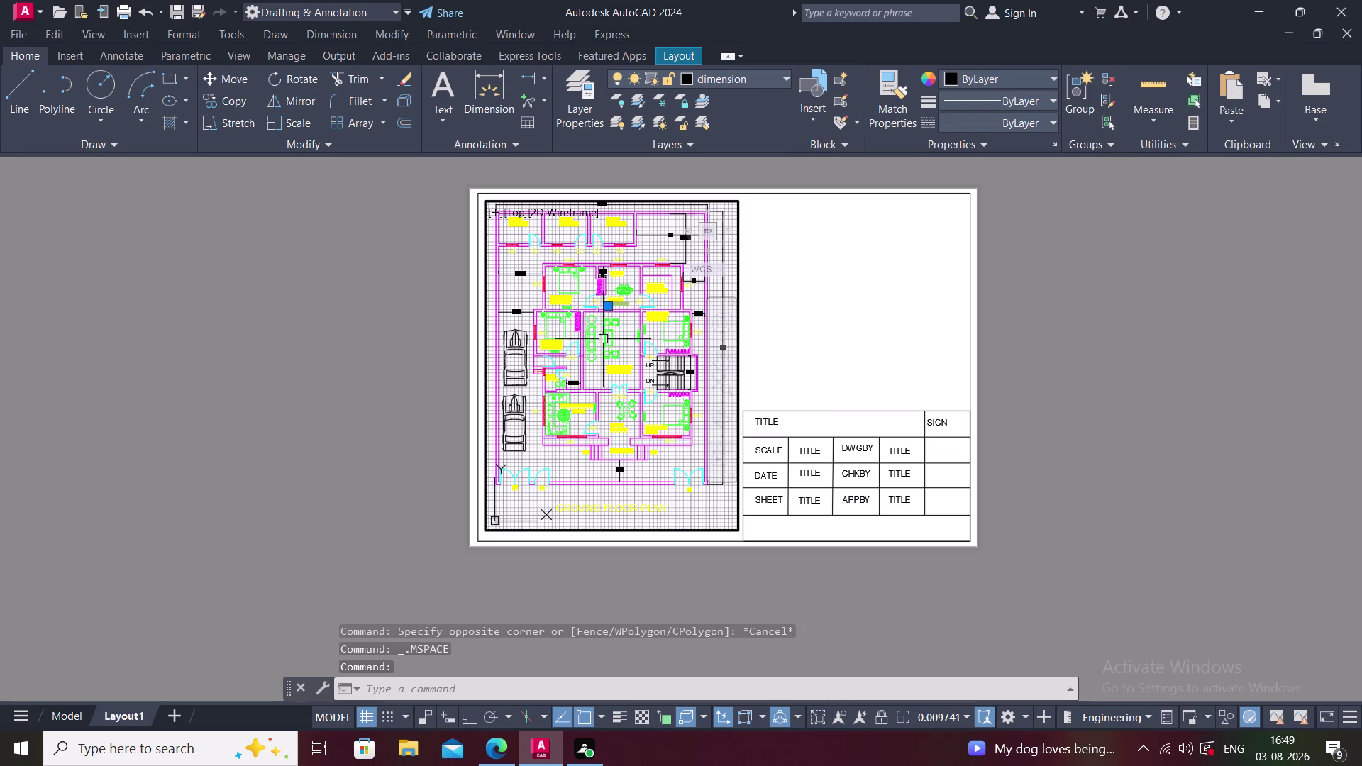
drag(601, 349, 600, 351)
key(Escape)
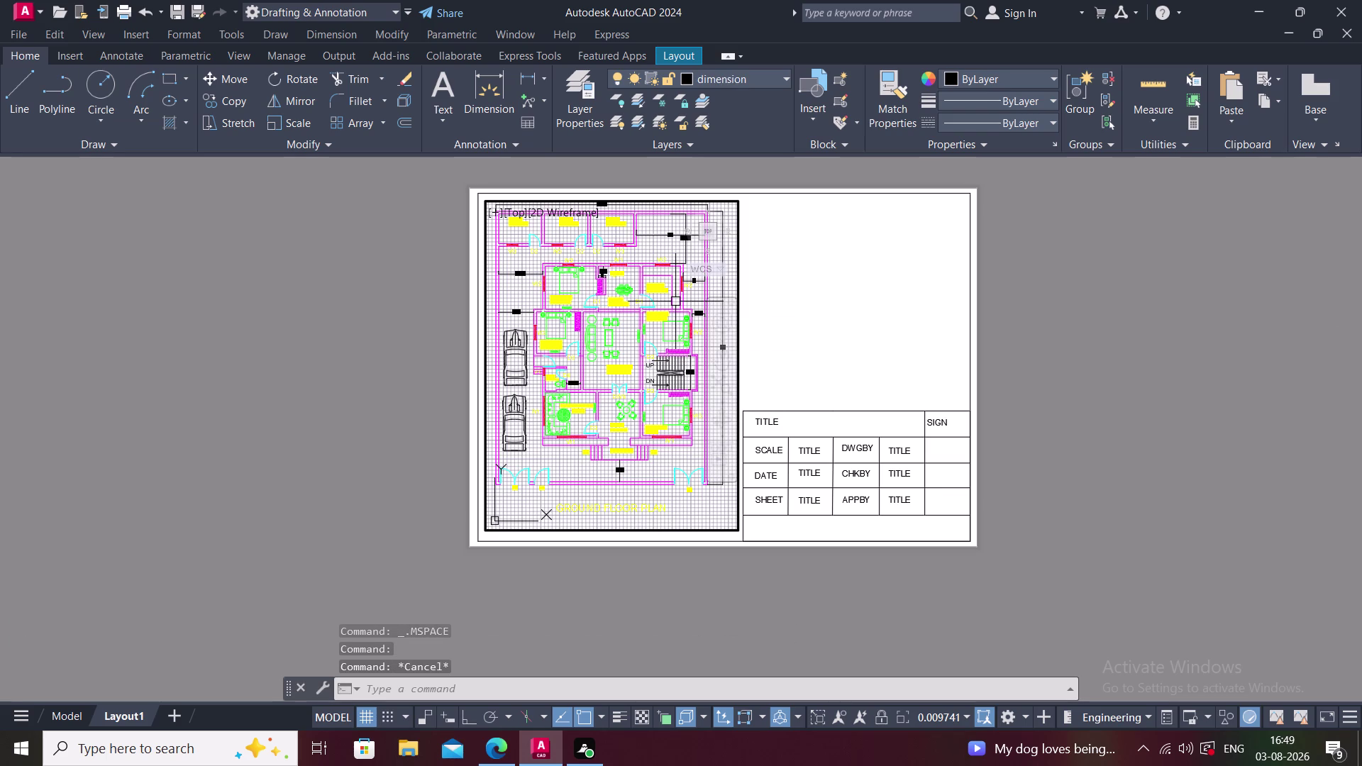
middle_drag(675, 301, 676, 323)
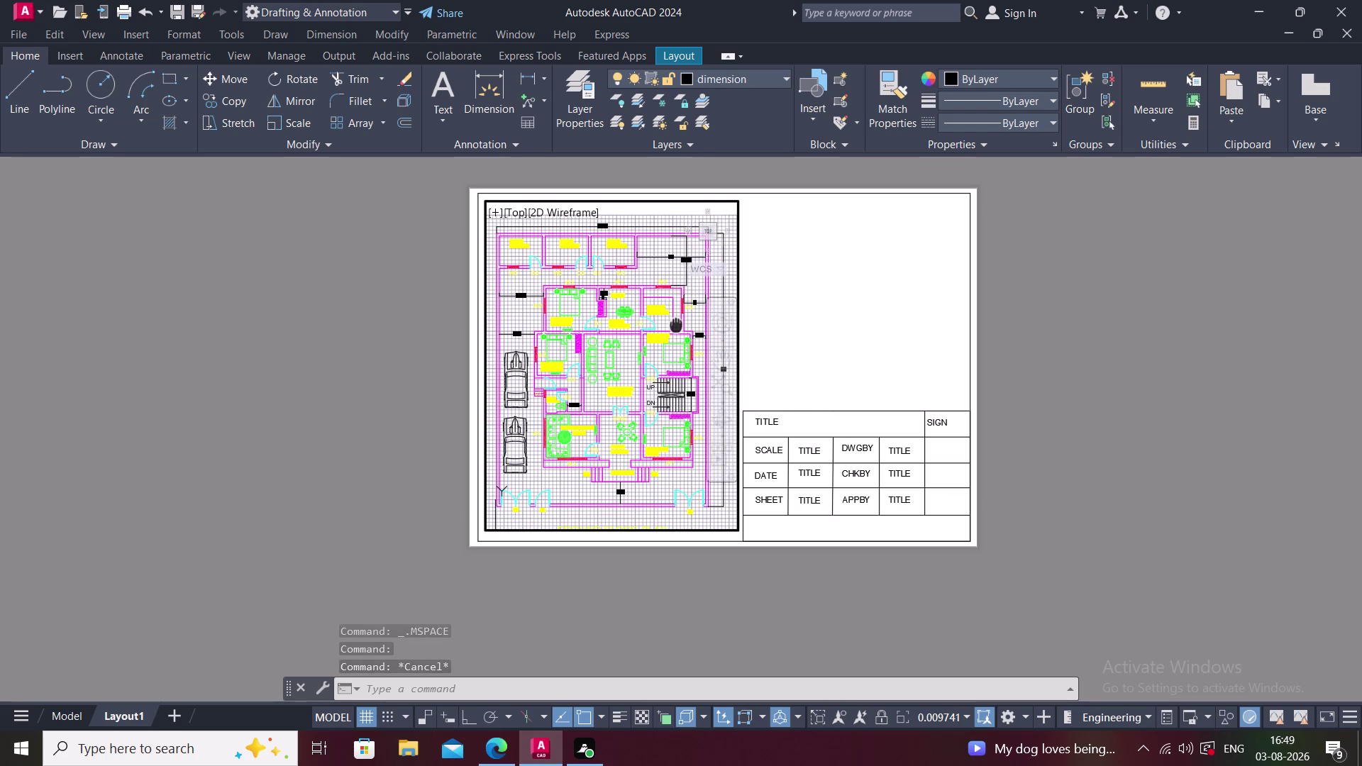
middle_drag(676, 324, 673, 312)
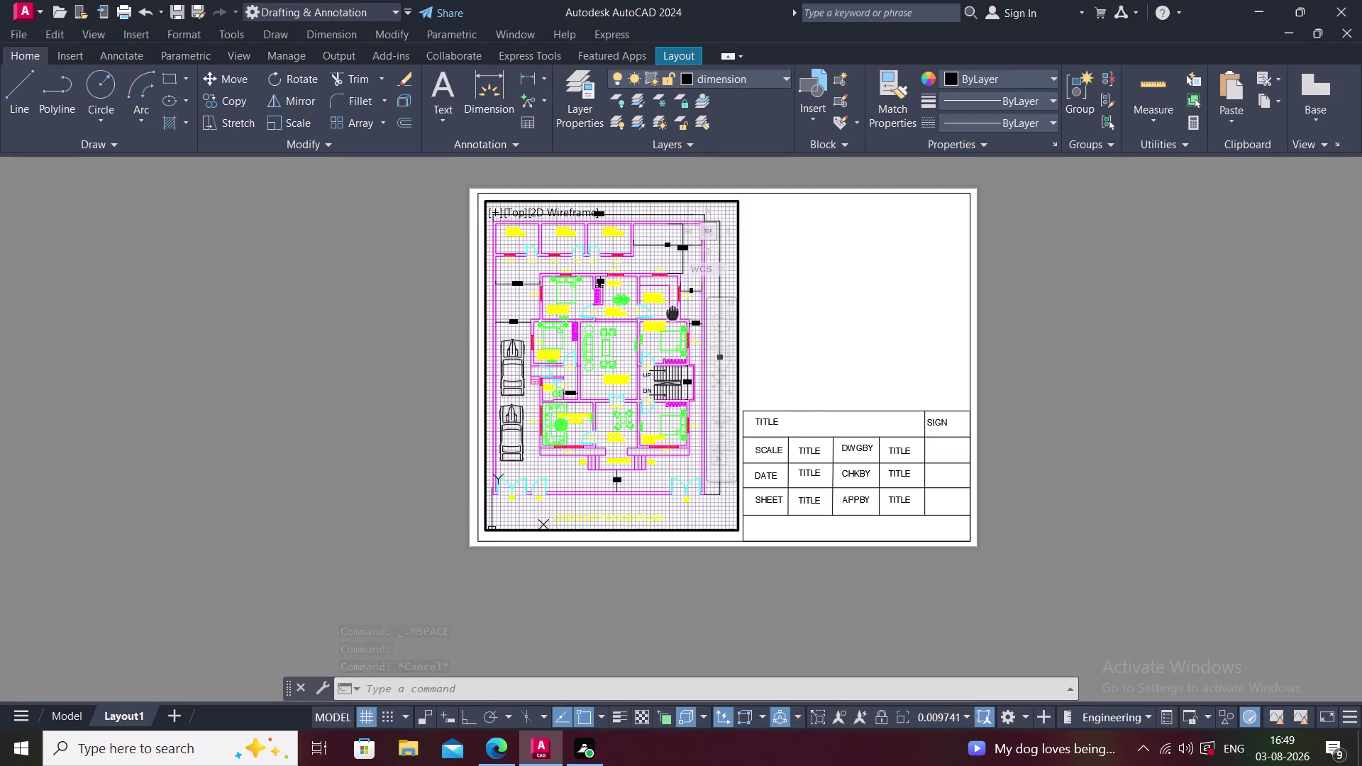
middle_drag(673, 311, 675, 311)
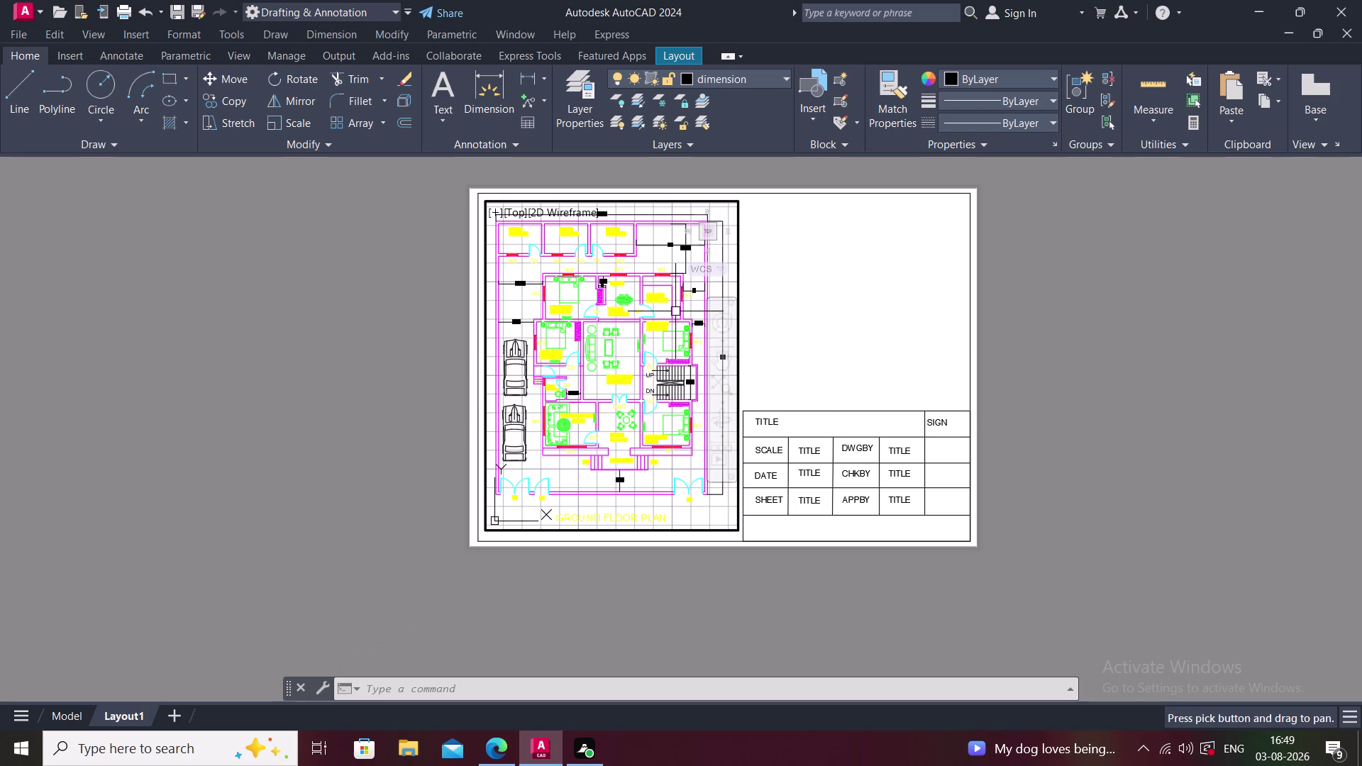
double_click(1082, 326)
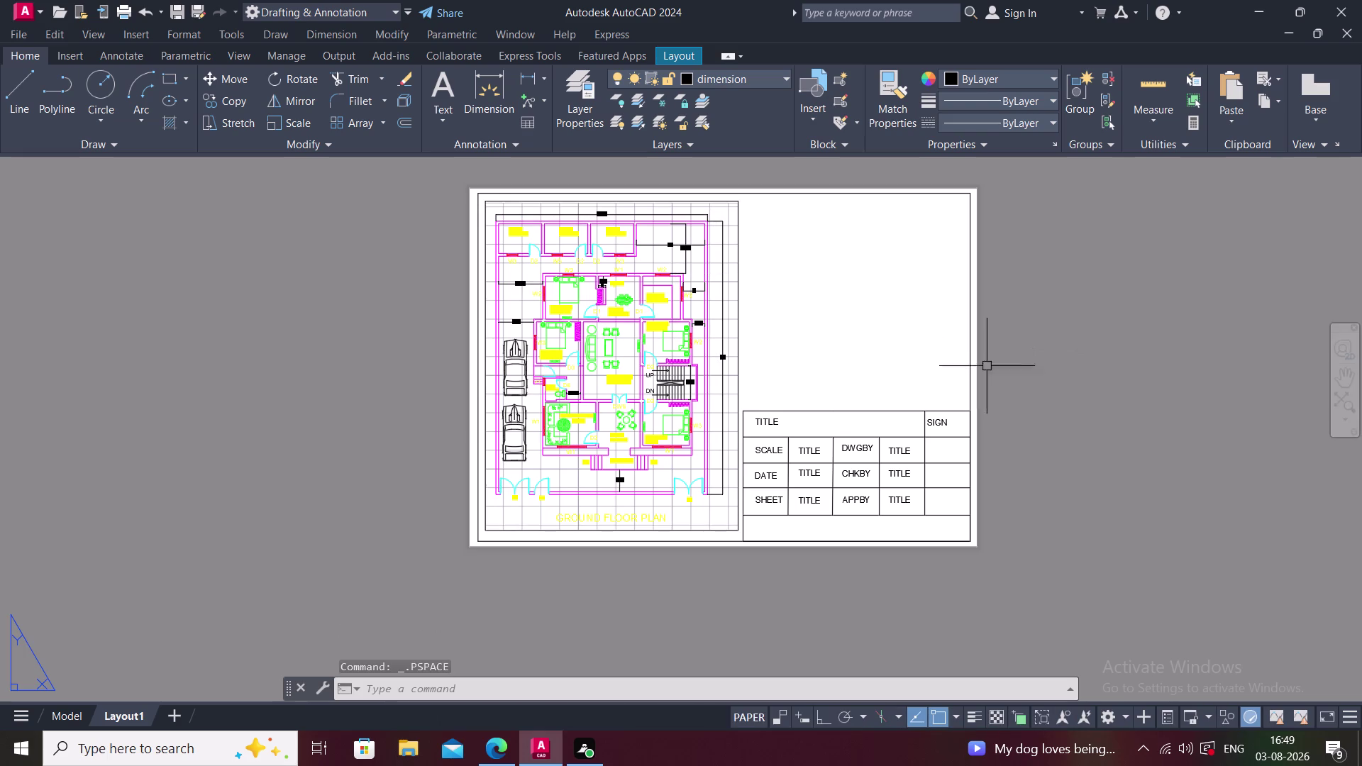
Zoom in on the title block and open its Enhanced Attribute Editor.
middle_click(746, 378)
scroll(up, 3)
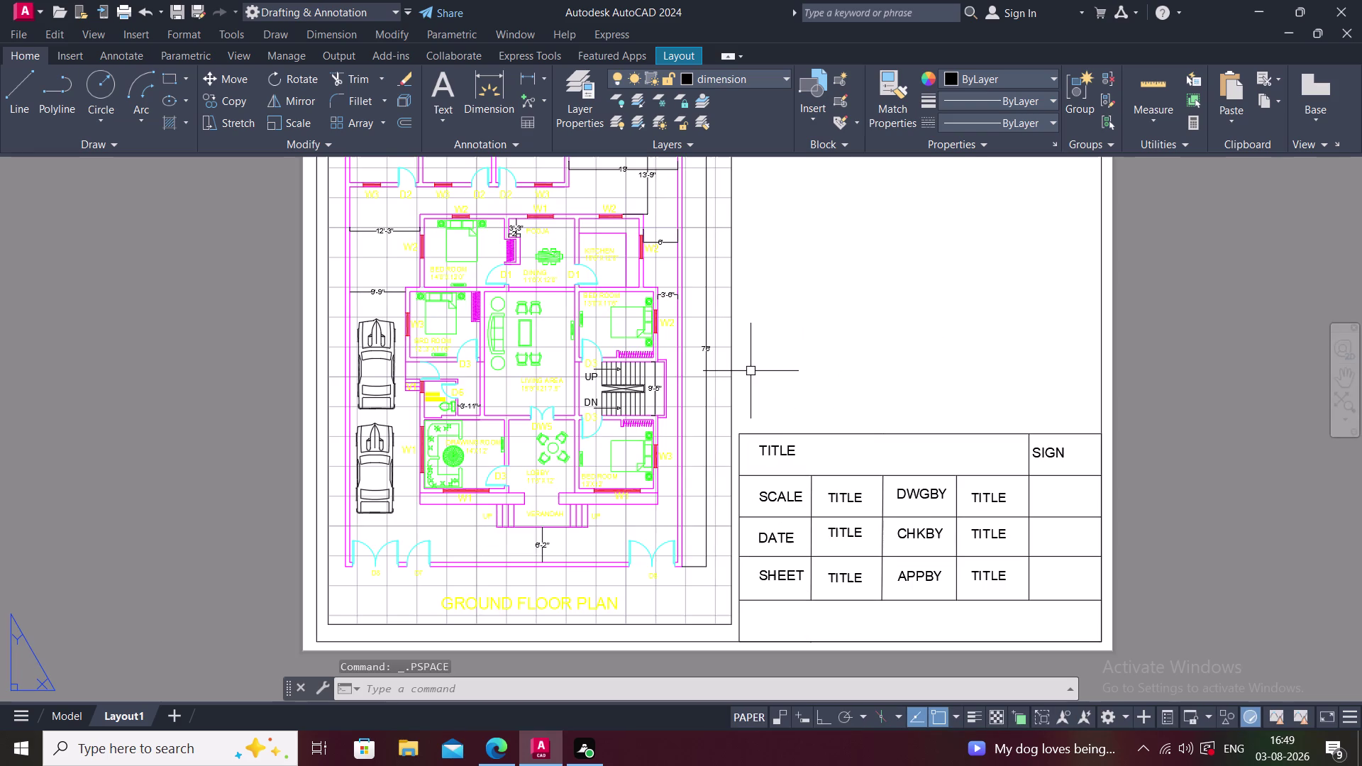
middle_drag(752, 371, 731, 393)
scroll(down, 3)
middle_drag(786, 395, 786, 411)
scroll(up, 3)
click(778, 452)
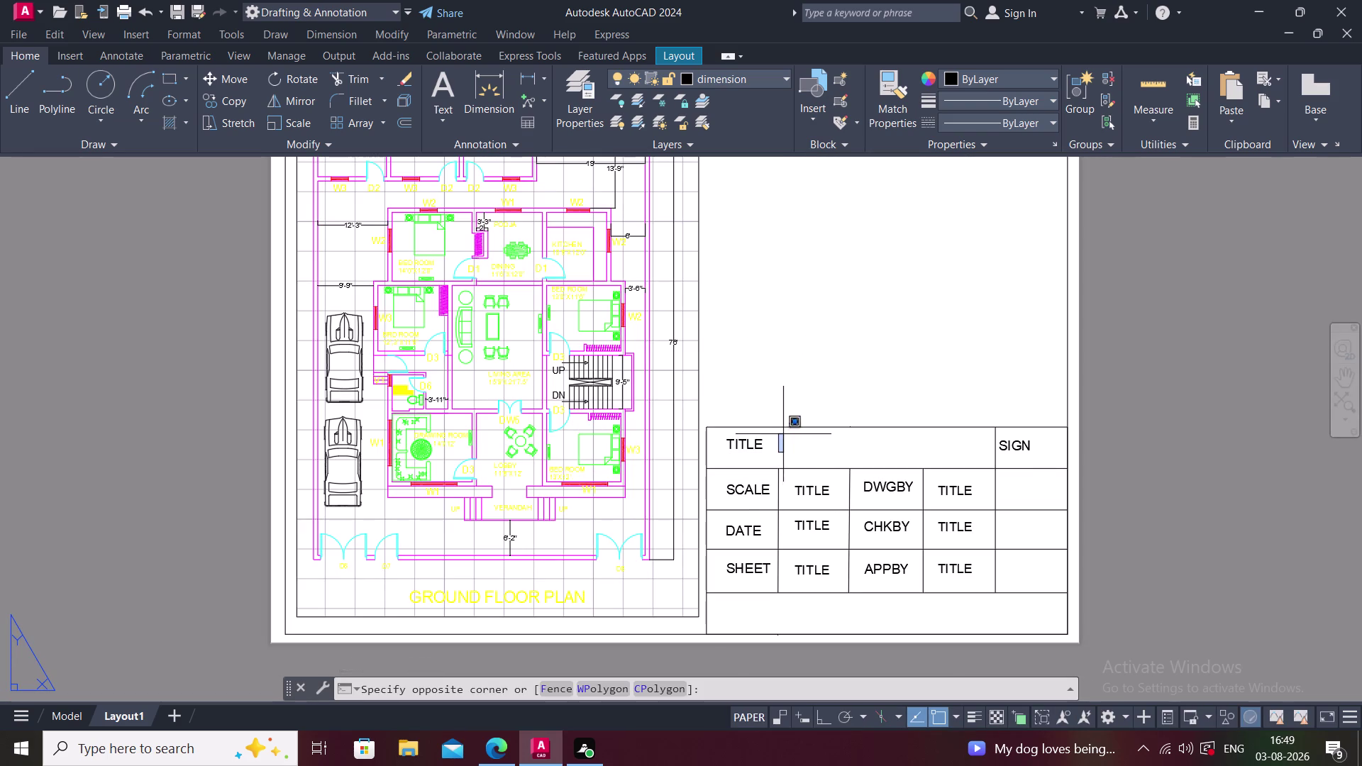
click(783, 434)
double_click(756, 439)
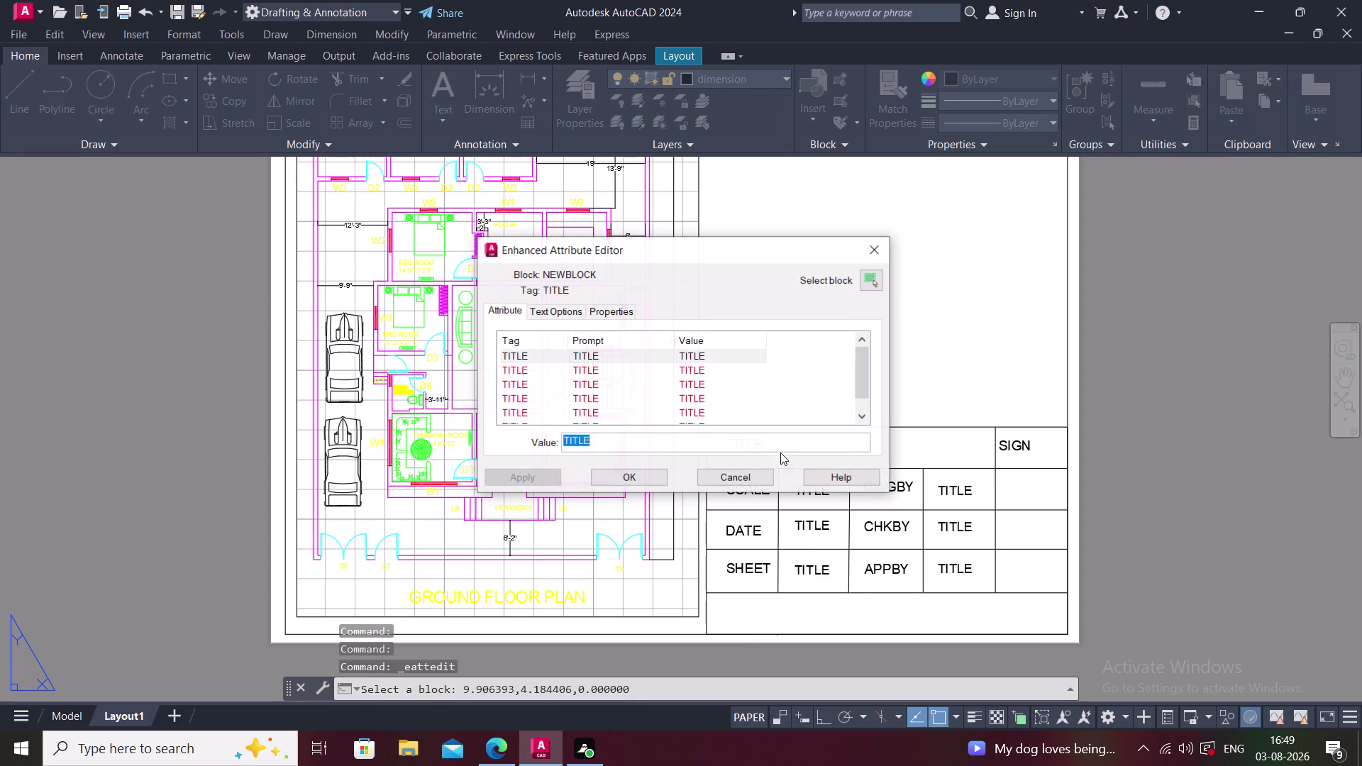
Replace the TITLE value with RESIDENTIAL PLAN GROUND FLOOR and confirm.
double_click(605, 447)
key(BackSpace)
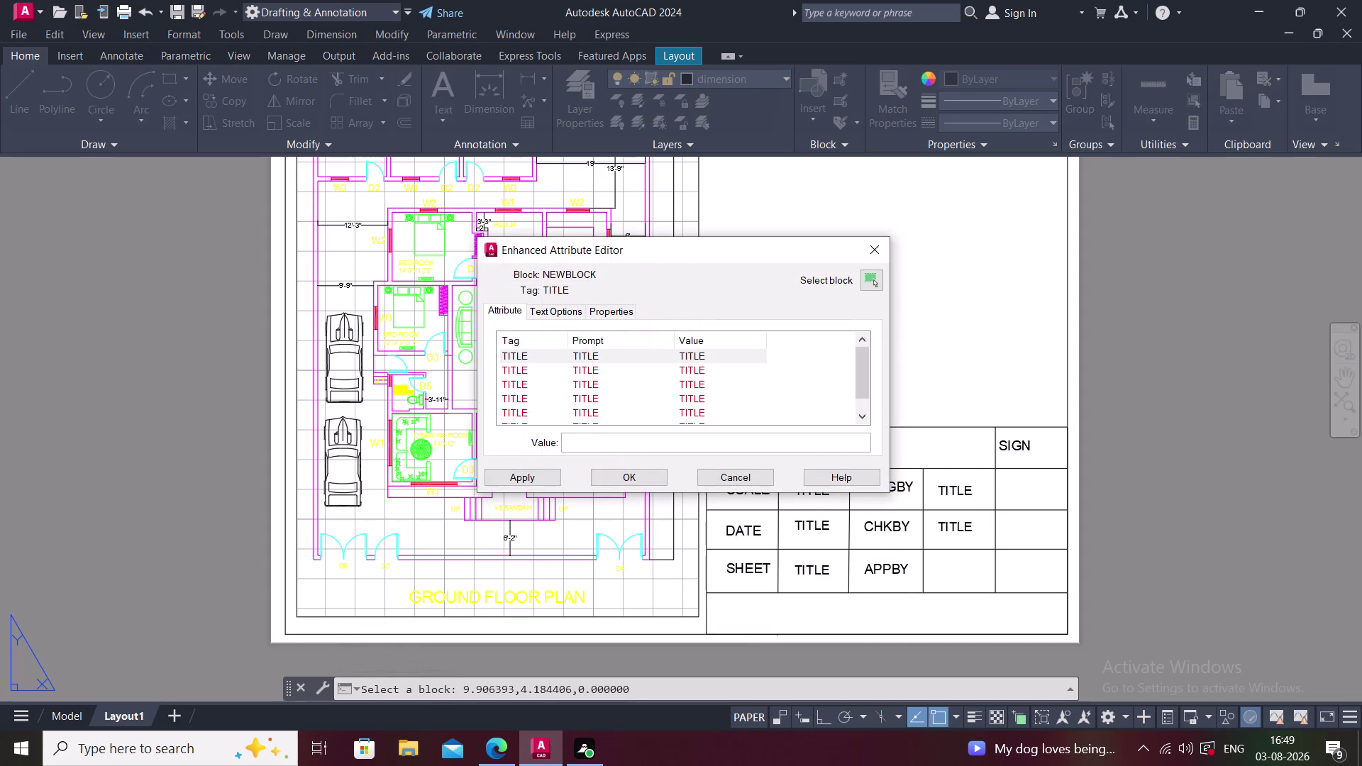
text(RE)
text(SI)
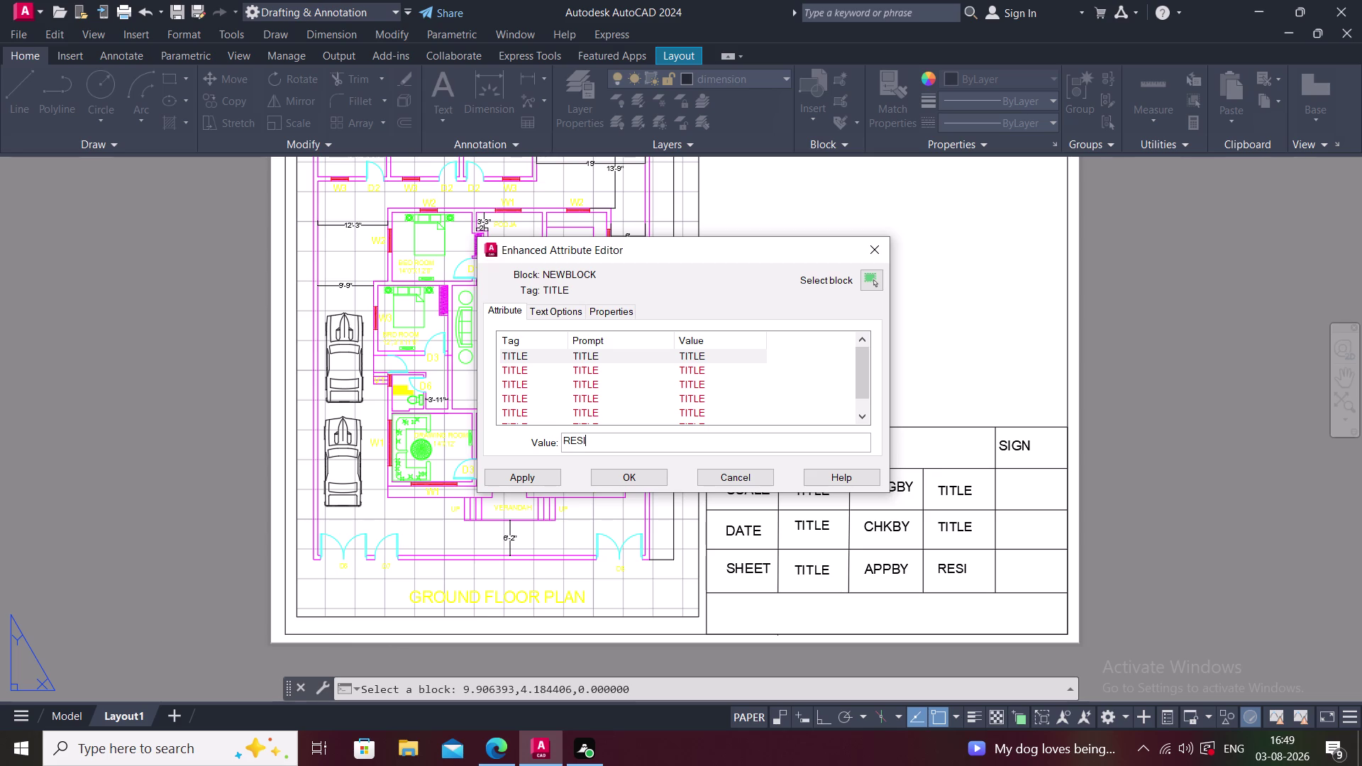
text(DENTI)
text(AK)
key(BackSpace)
key(l)
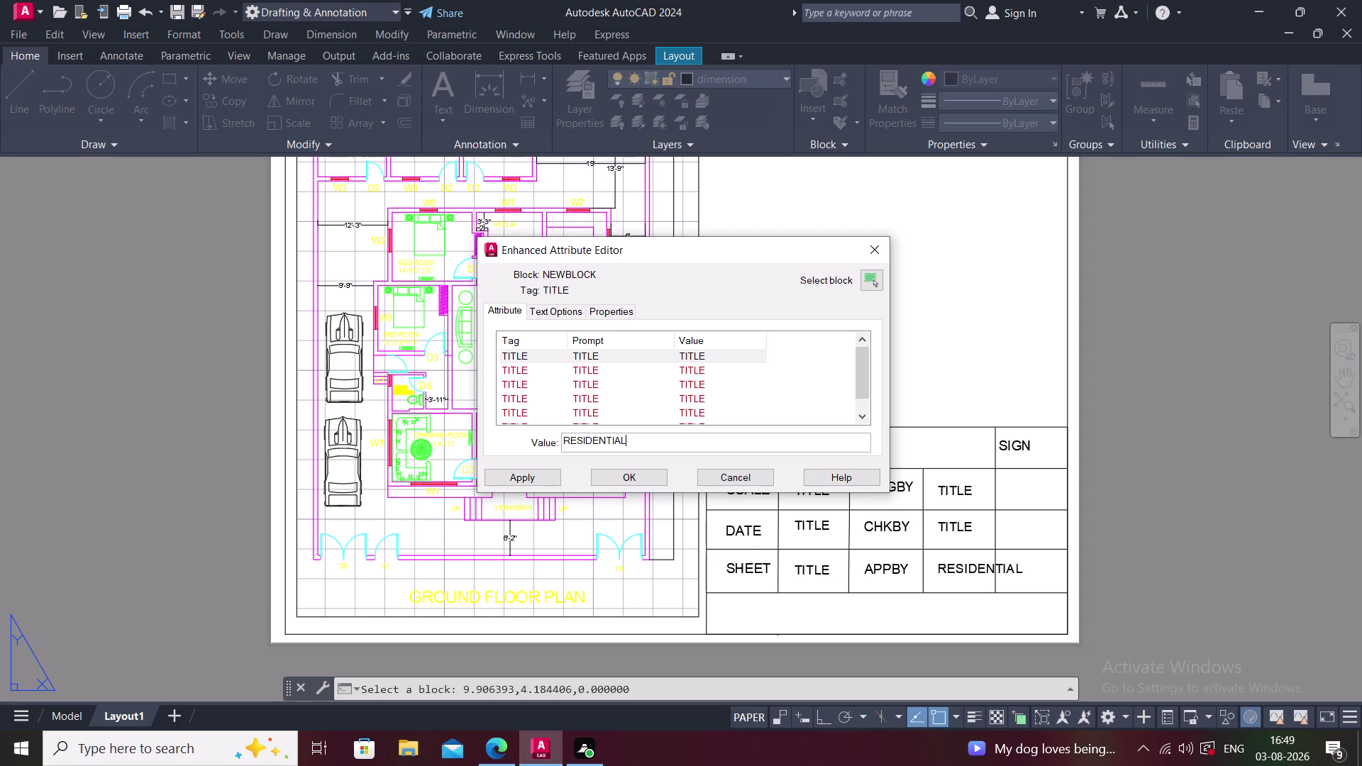
key(space)
text(P)
text(LAM)
key(BackSpace)
text(N)
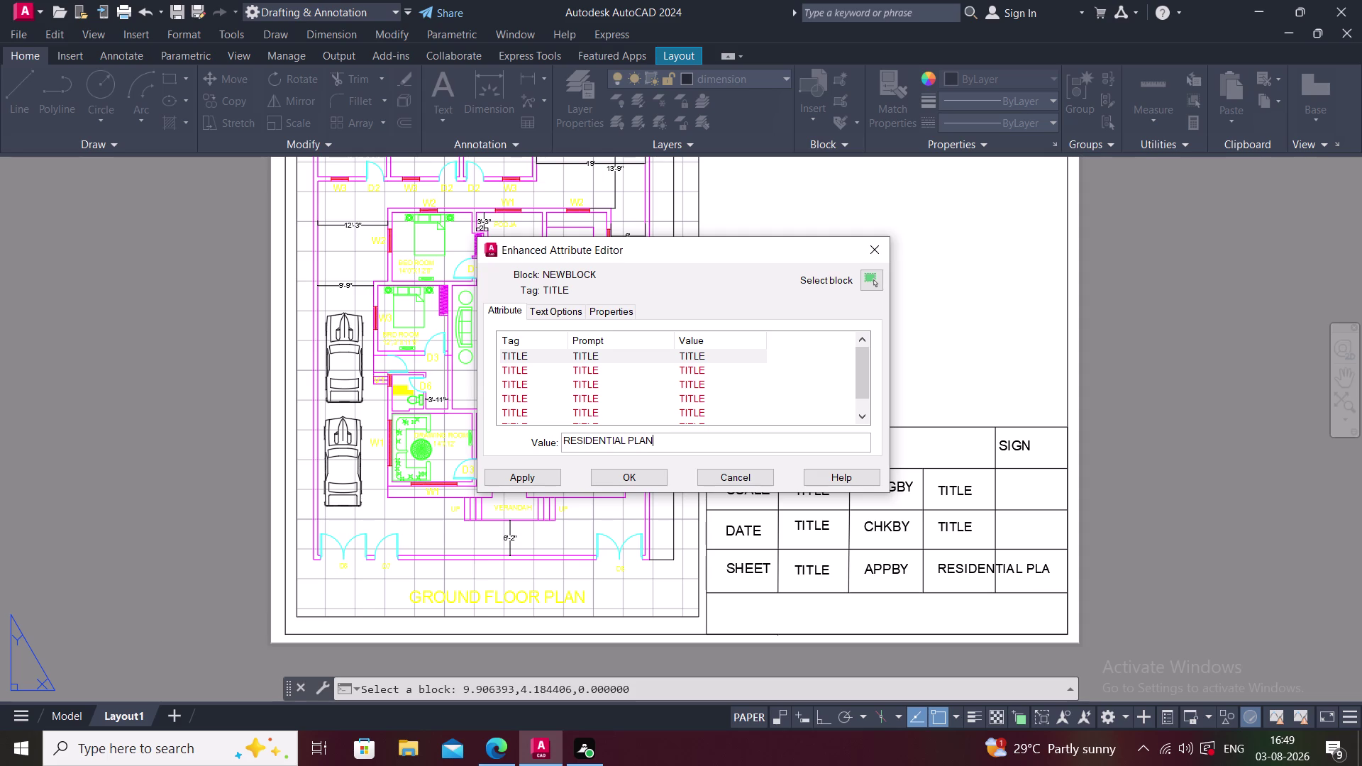
key(space)
text(GRO)
text(UND FL)
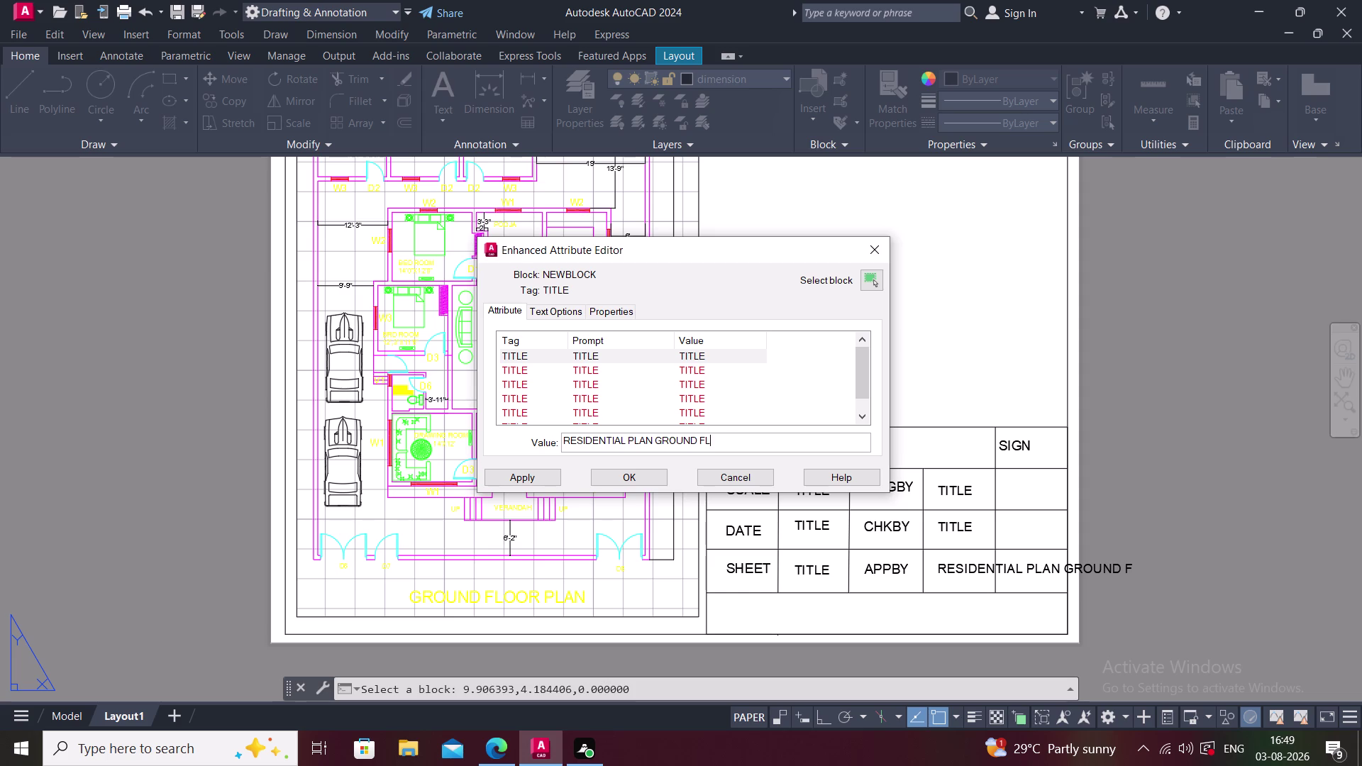
text(OOR)
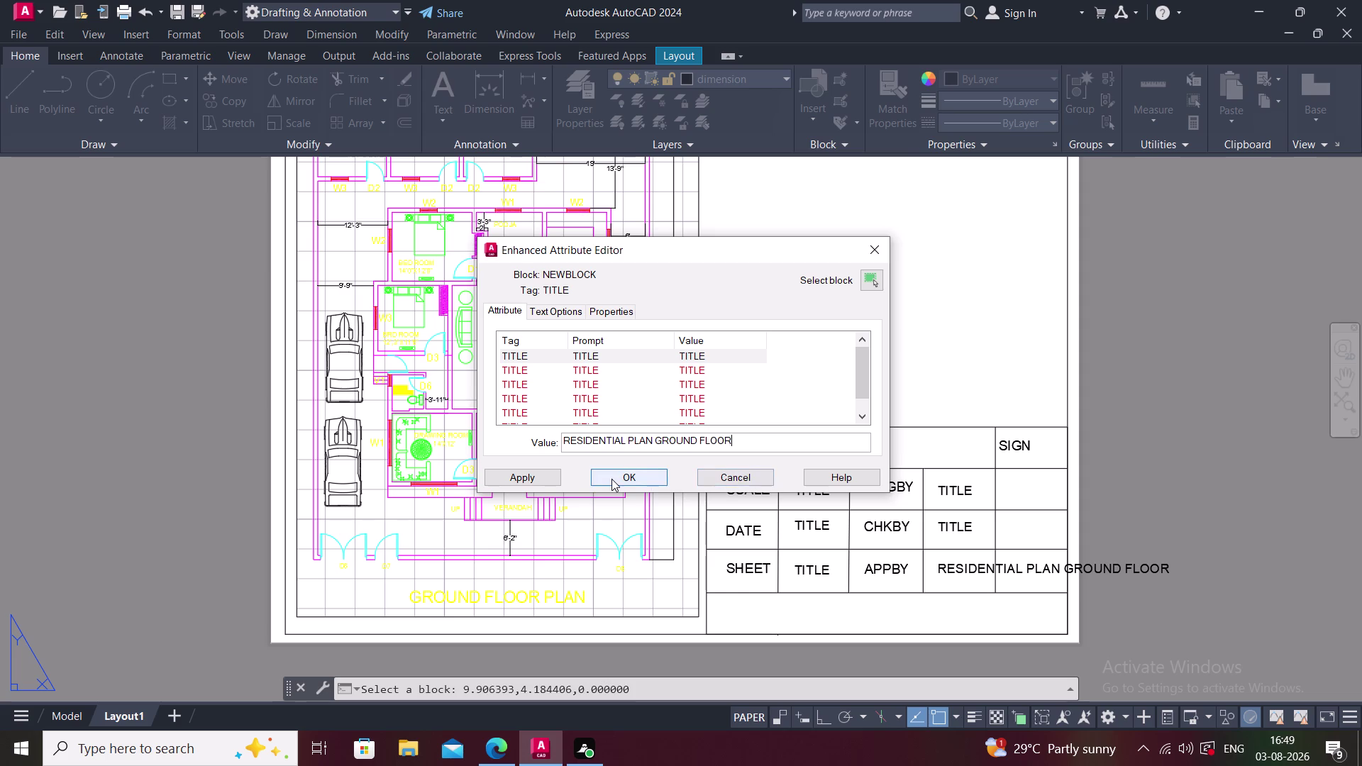
click(612, 478)
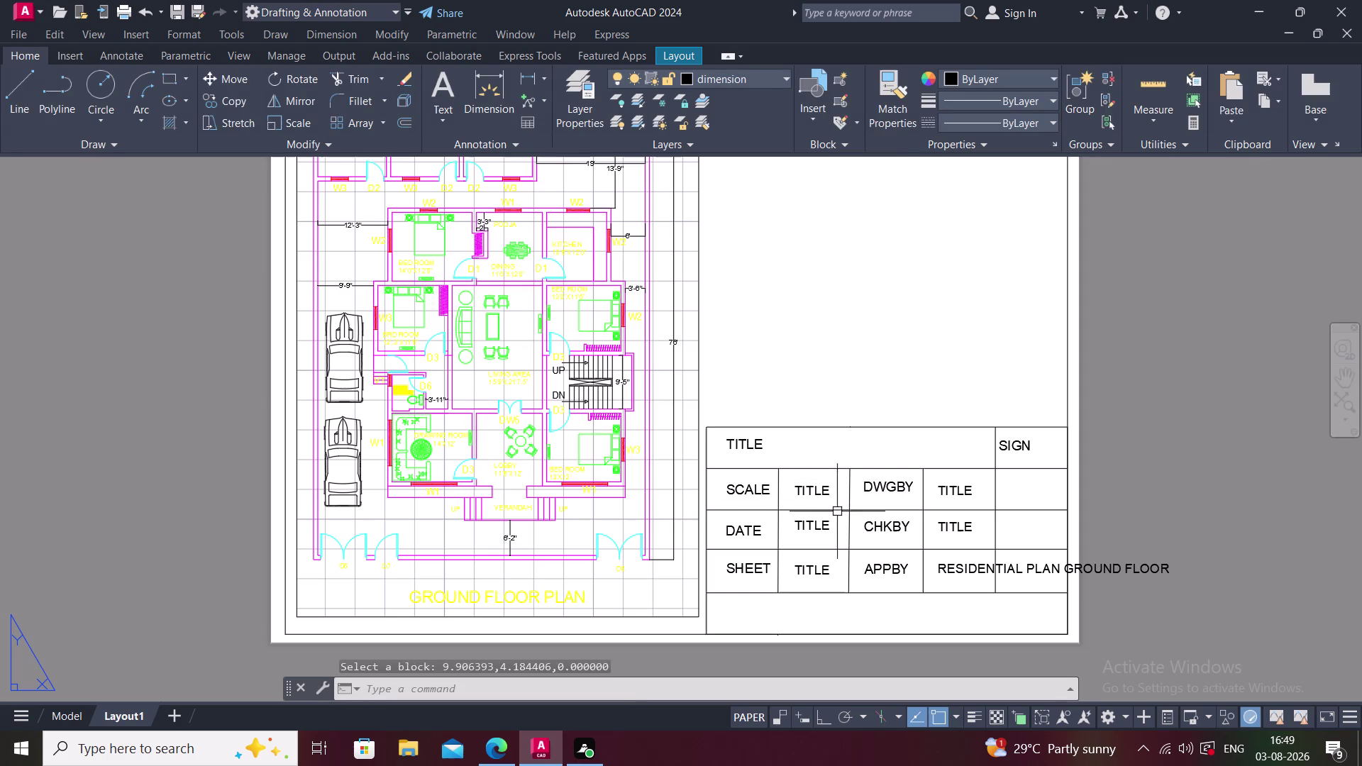
Undo the attribute edit with Ctrl+Z so the field reads TITLE again.
middle_drag(1110, 609, 1041, 596)
click(883, 555)
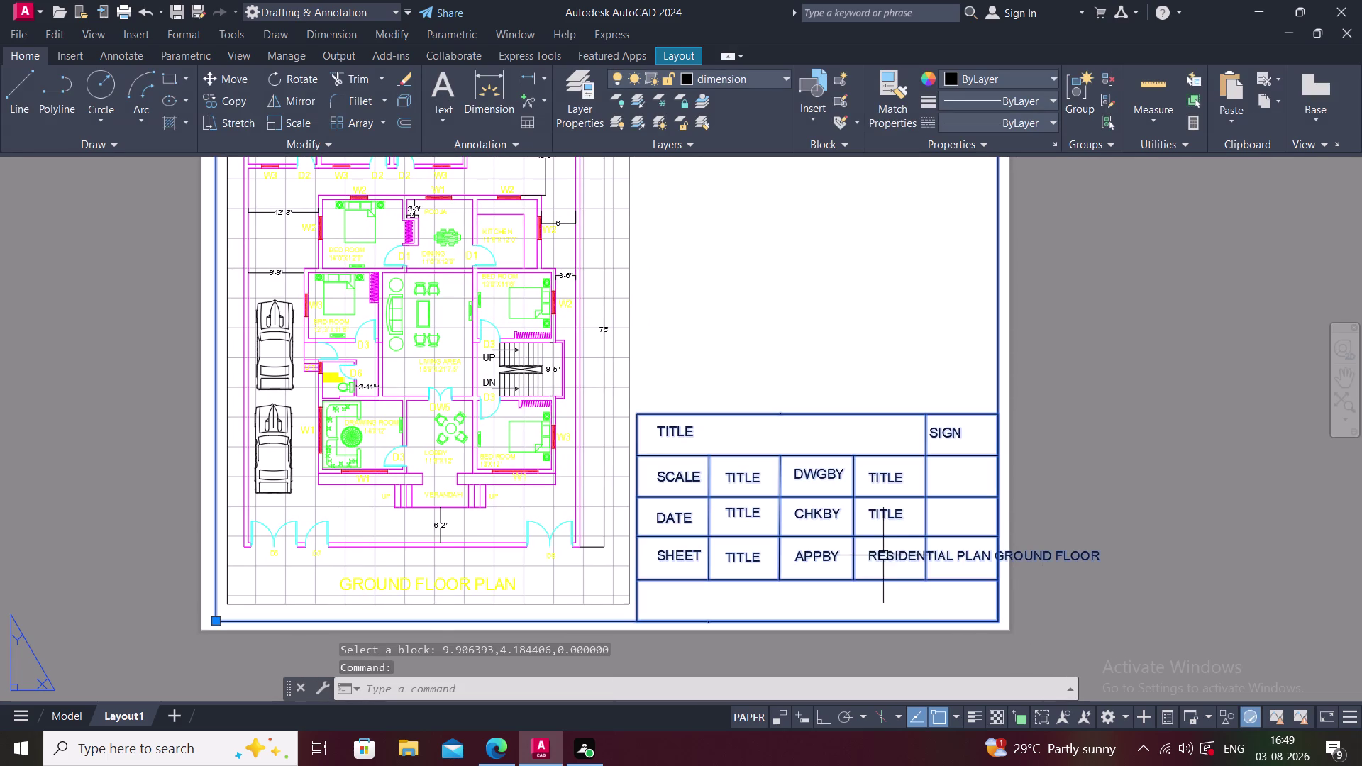
key(Escape)
key(ctrl+z)
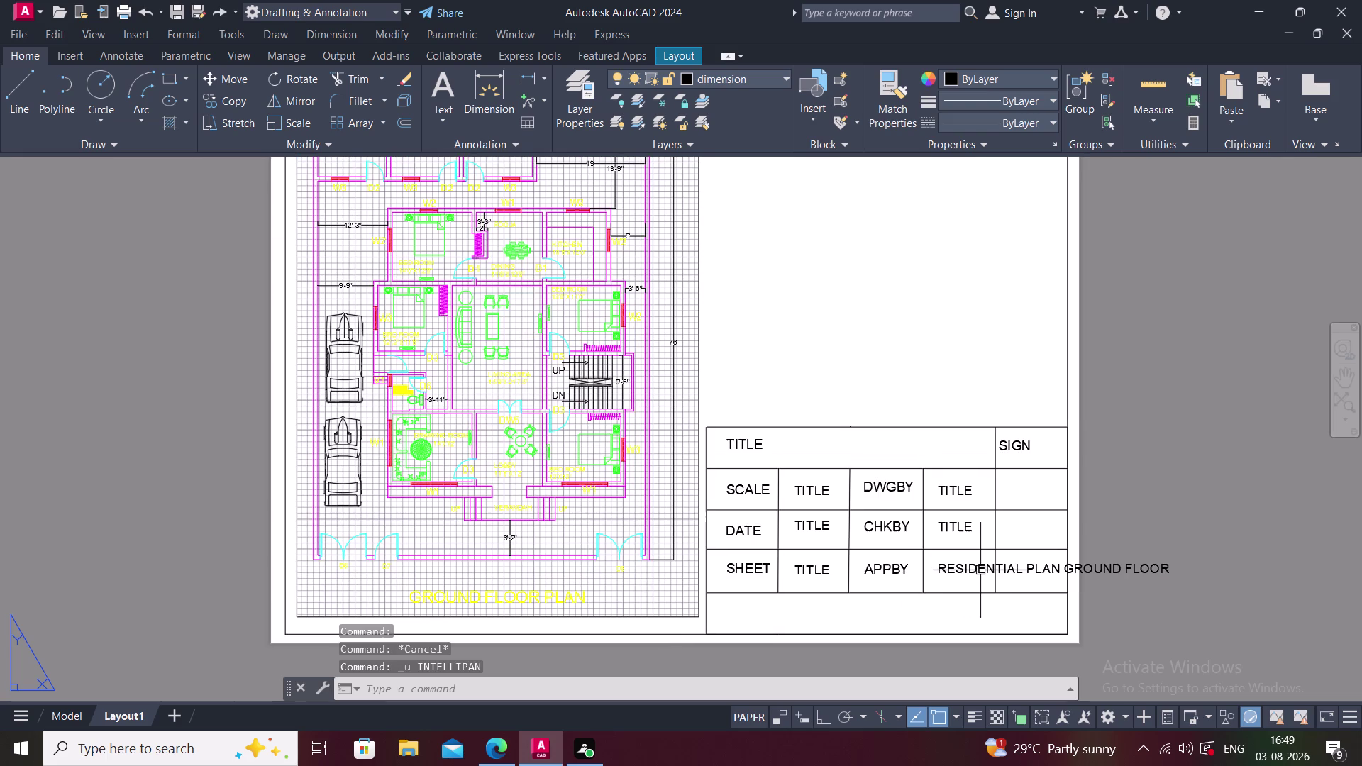
key(ctrl+z)
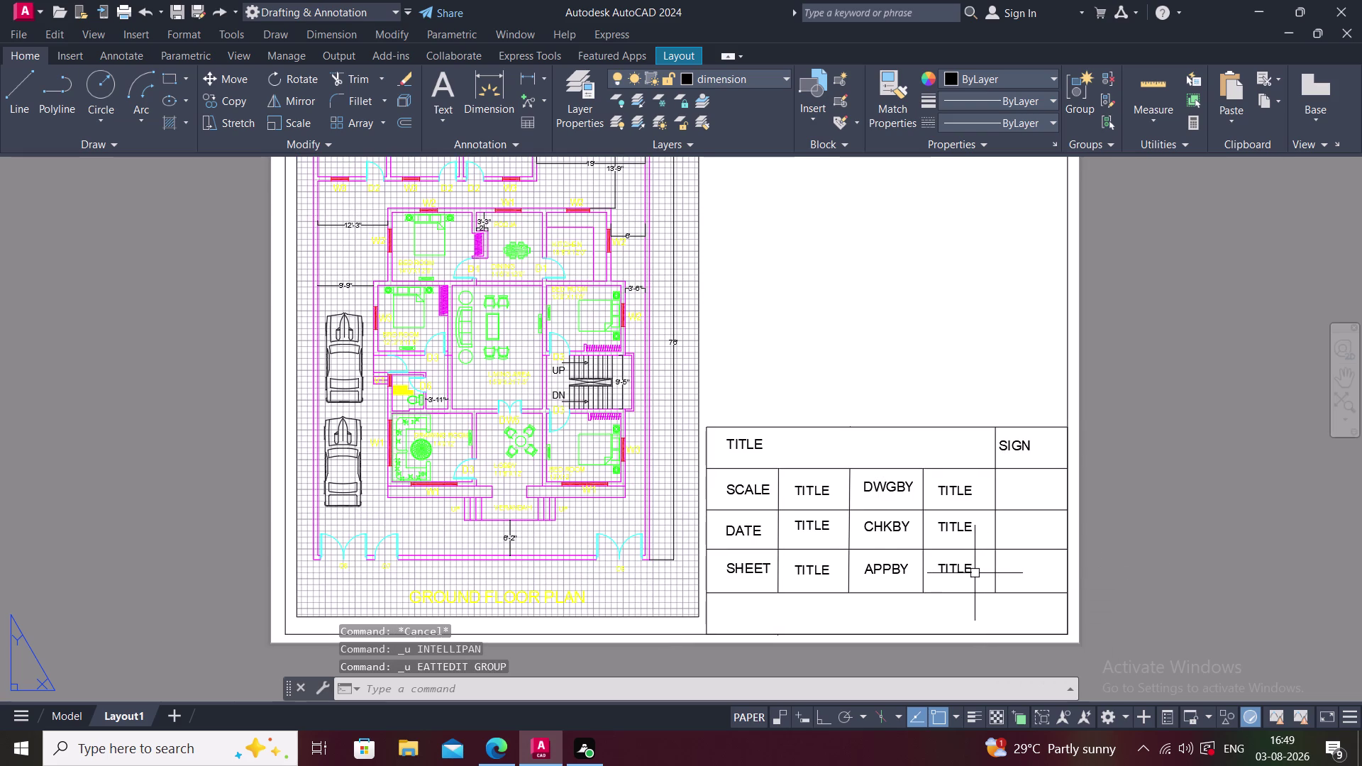
Reopen the title block's attribute editor and cancel it without changes.
click(744, 452)
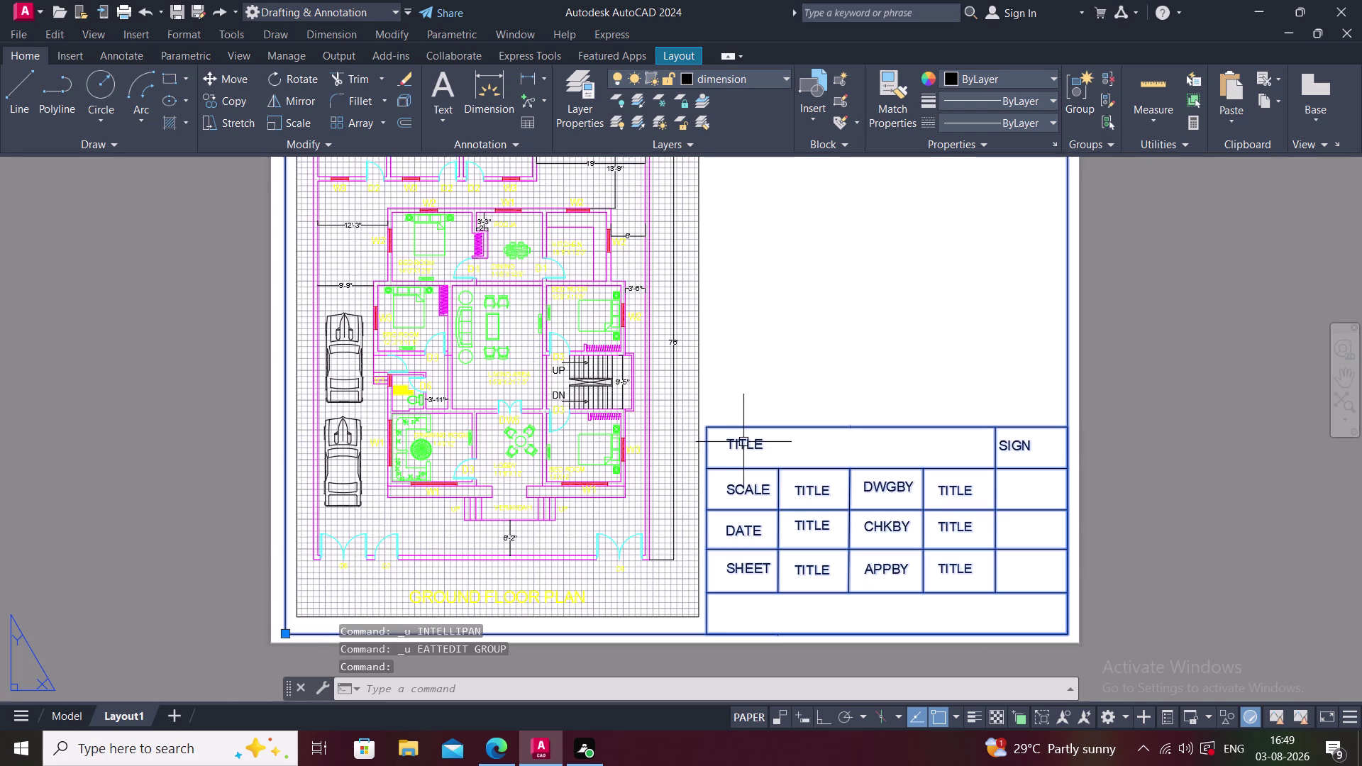
double_click(743, 442)
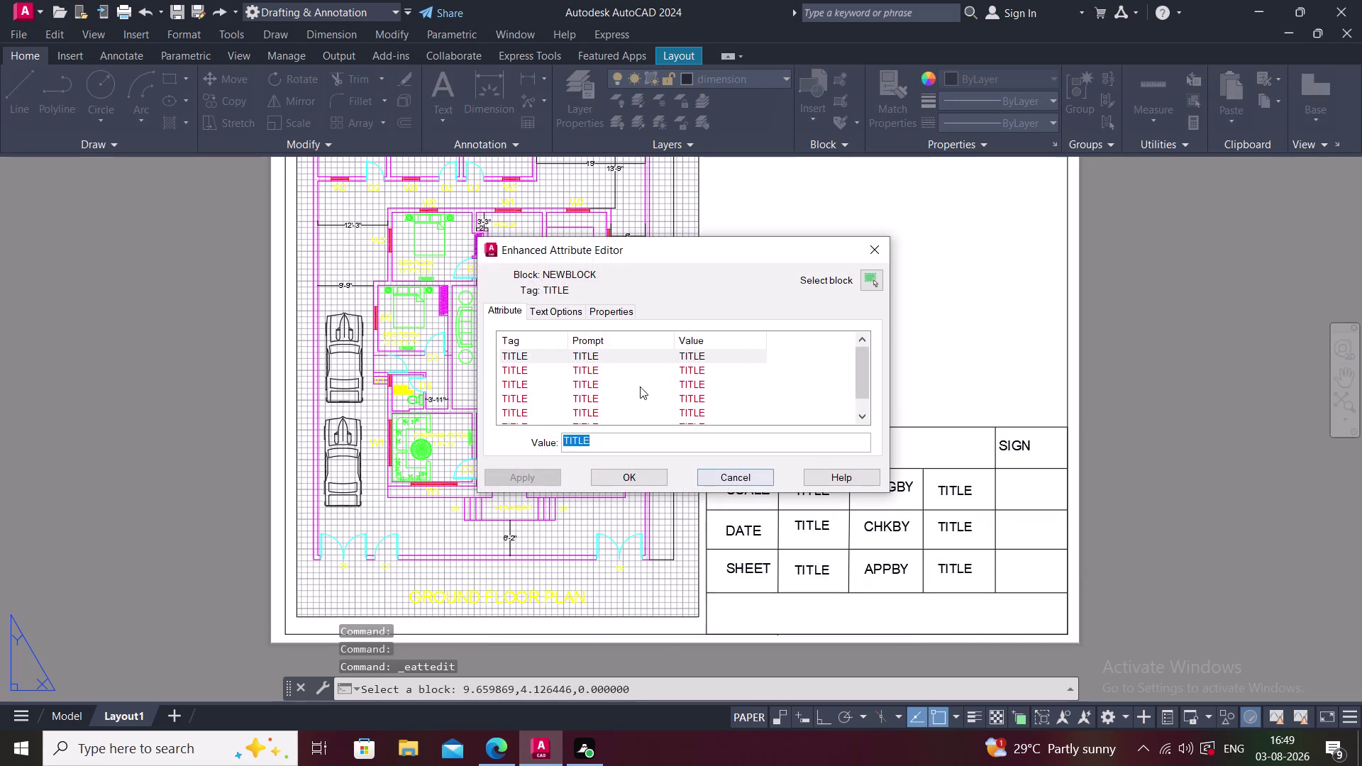
scroll(down, 3)
scroll(up, 3)
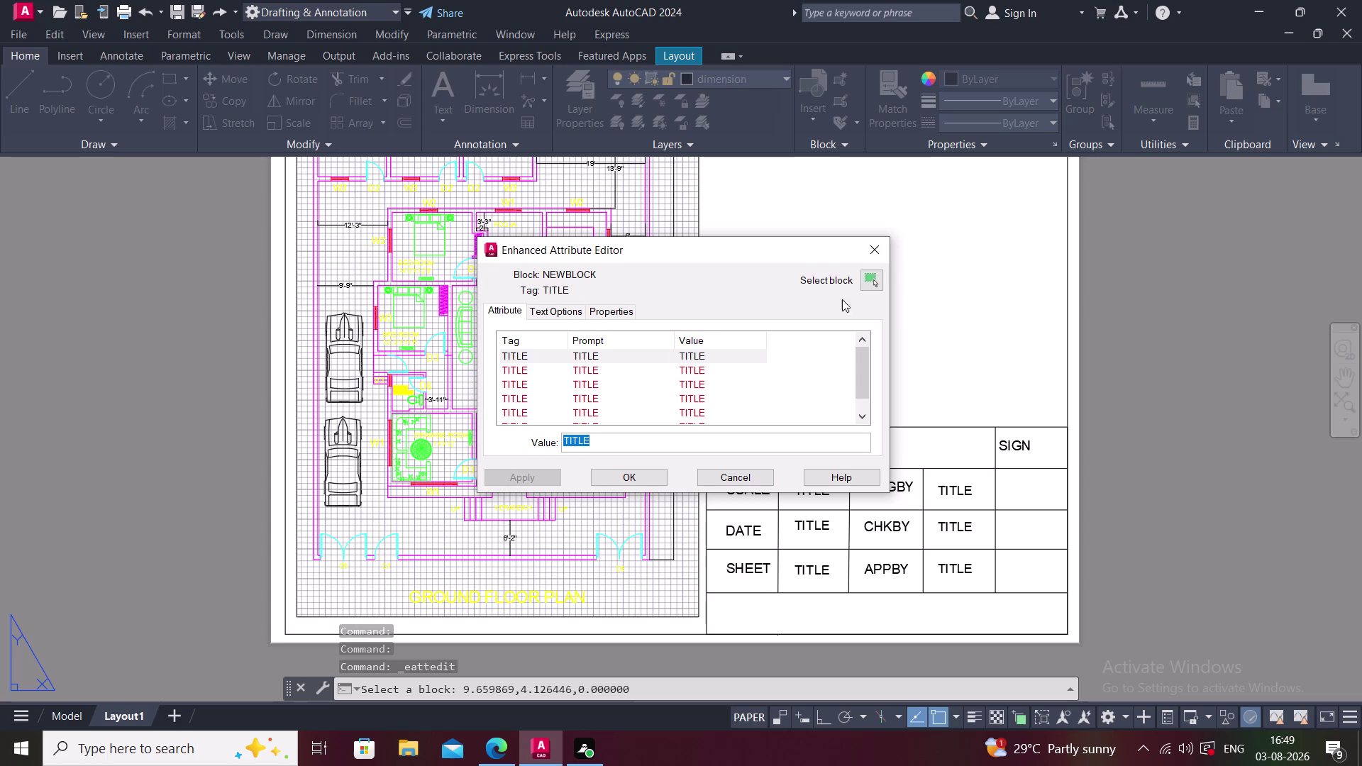
click(877, 242)
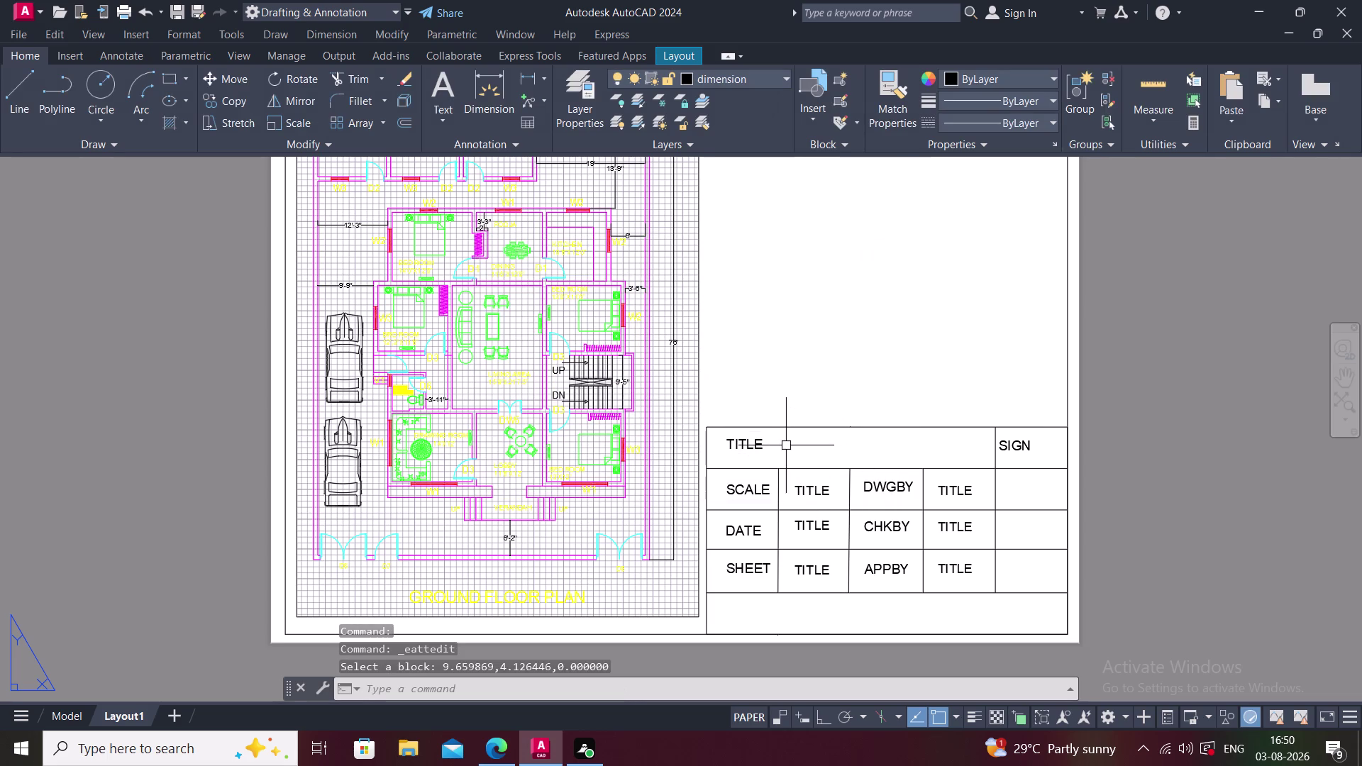
middle_drag(799, 600, 799, 562)
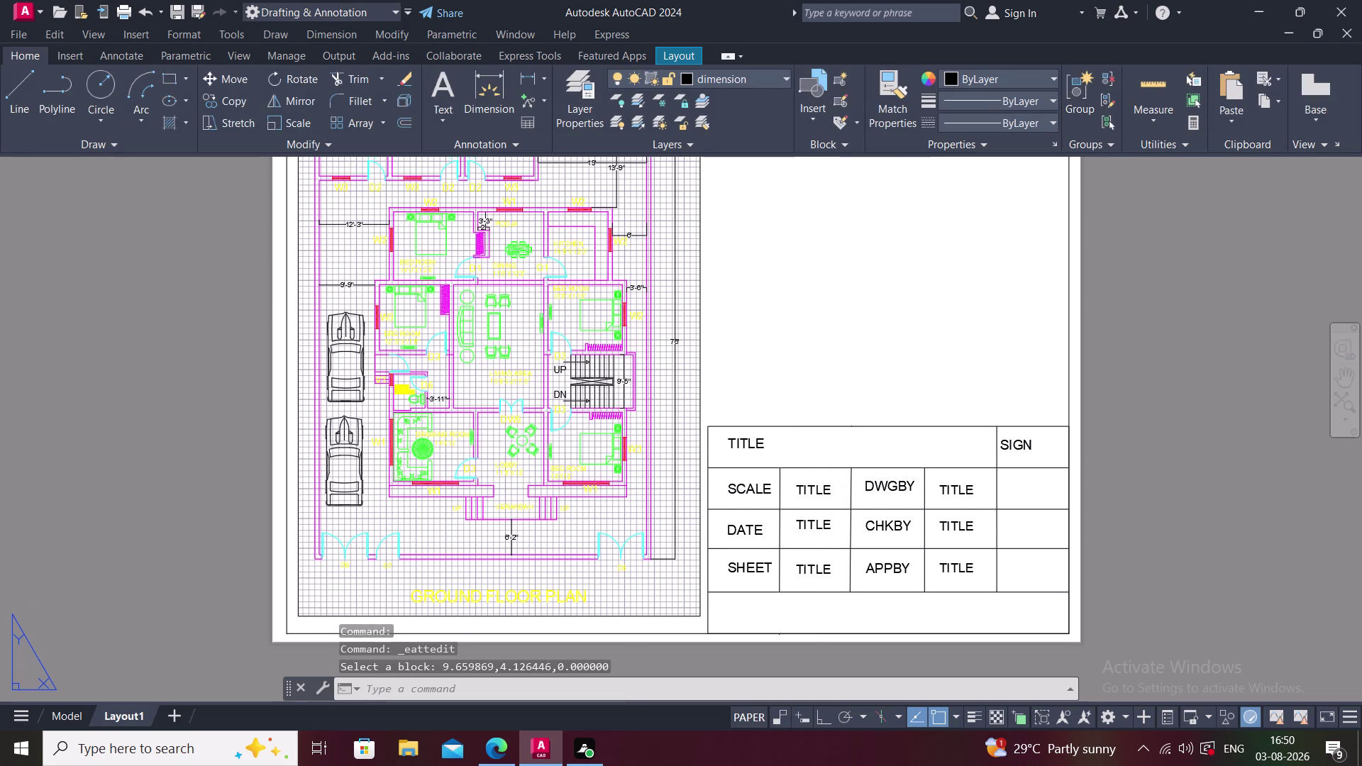
middle_drag(800, 562, 800, 551)
Start single-line TEXT in the title block's bottom row, setting height and horizontal angle.
click(753, 562)
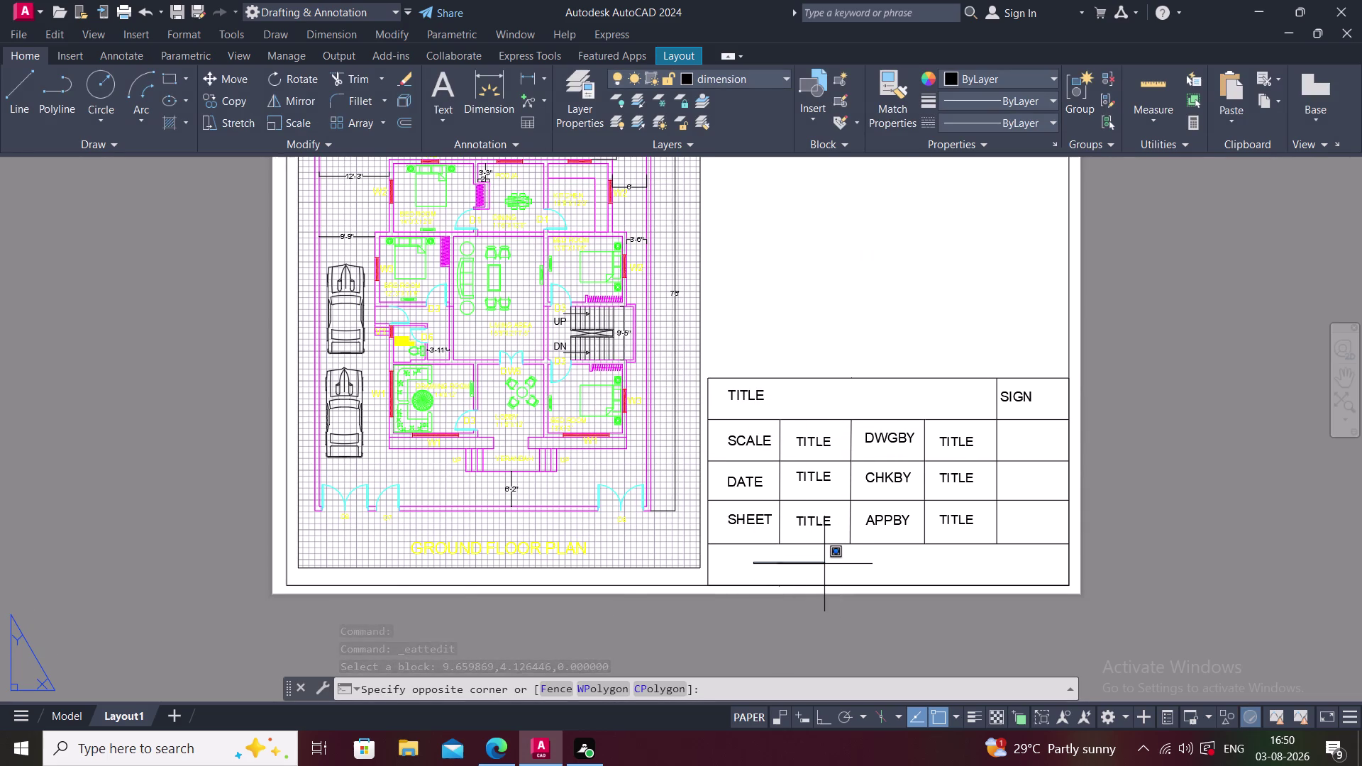
key(Escape)
text(TR)
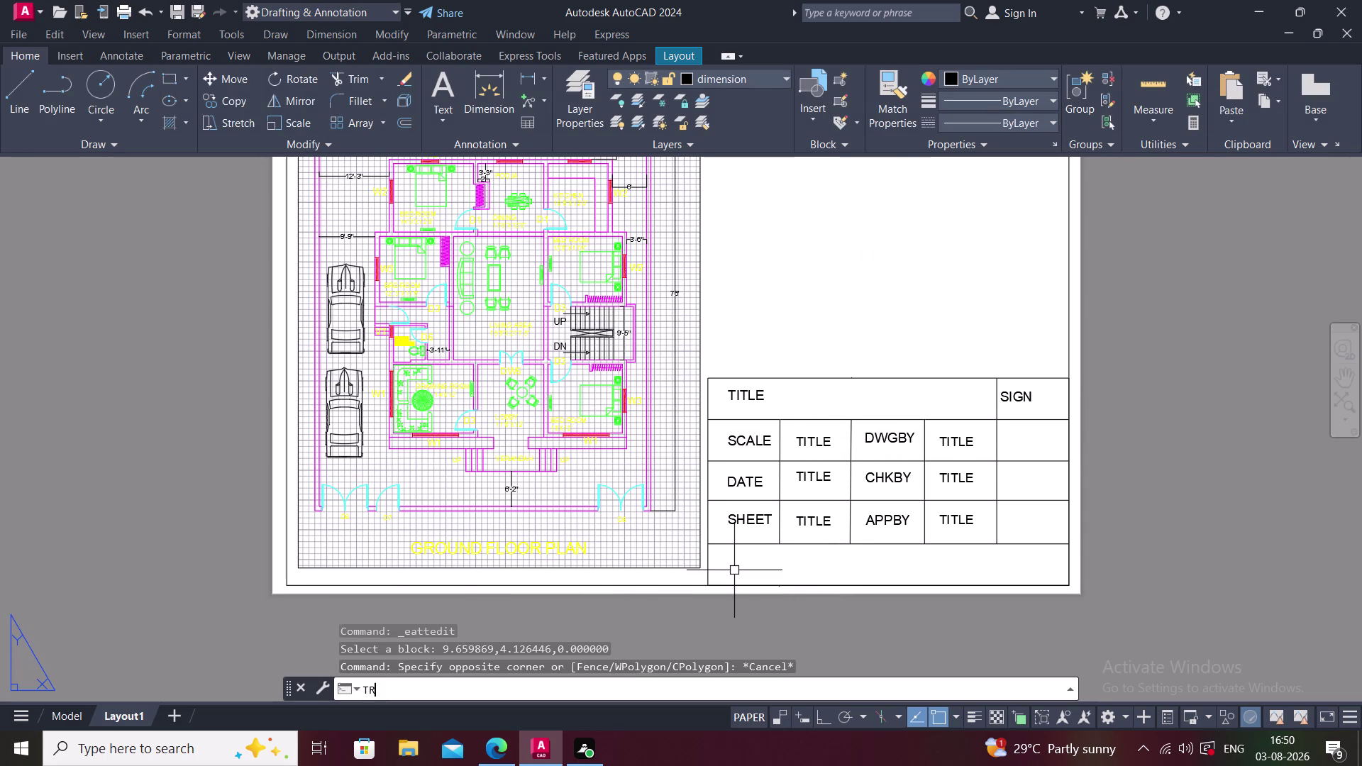
key(BackSpace)
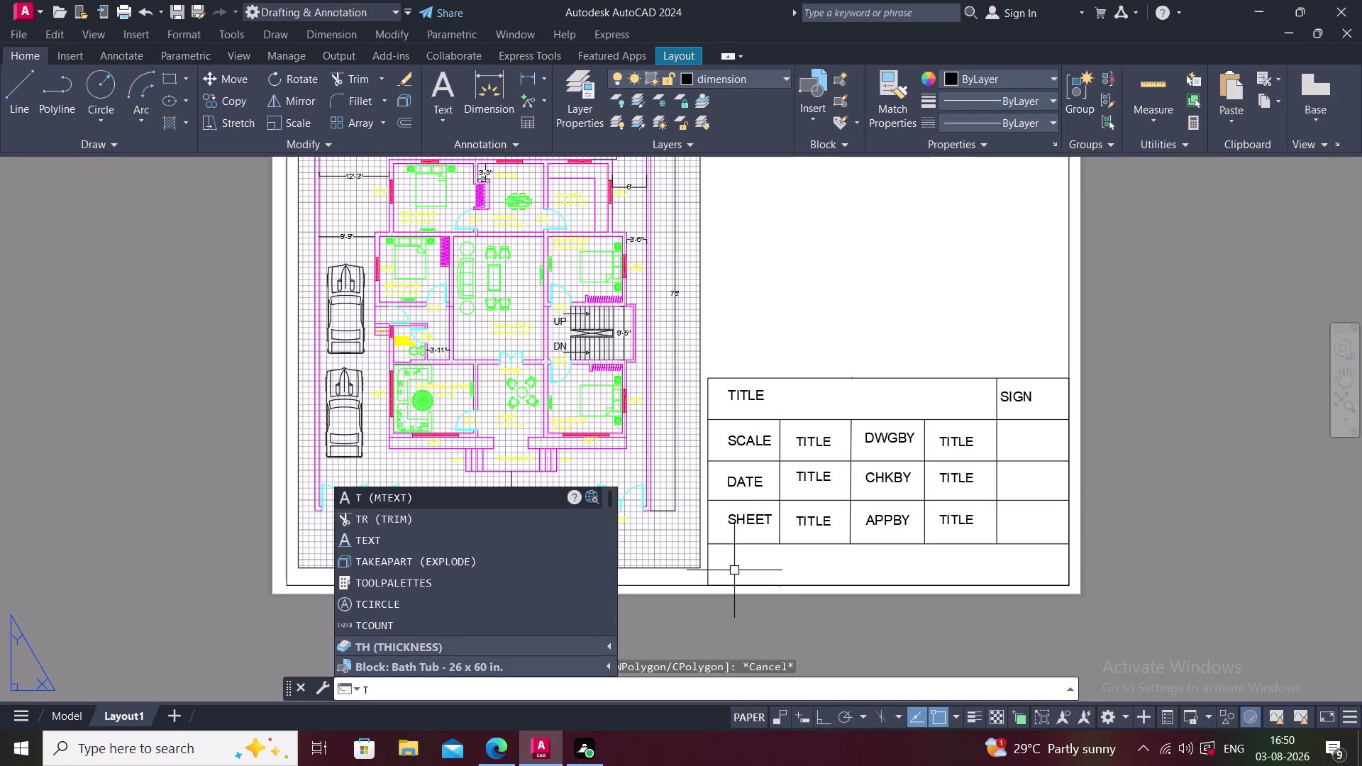
text(EXT)
key(space)
scroll(up, 3)
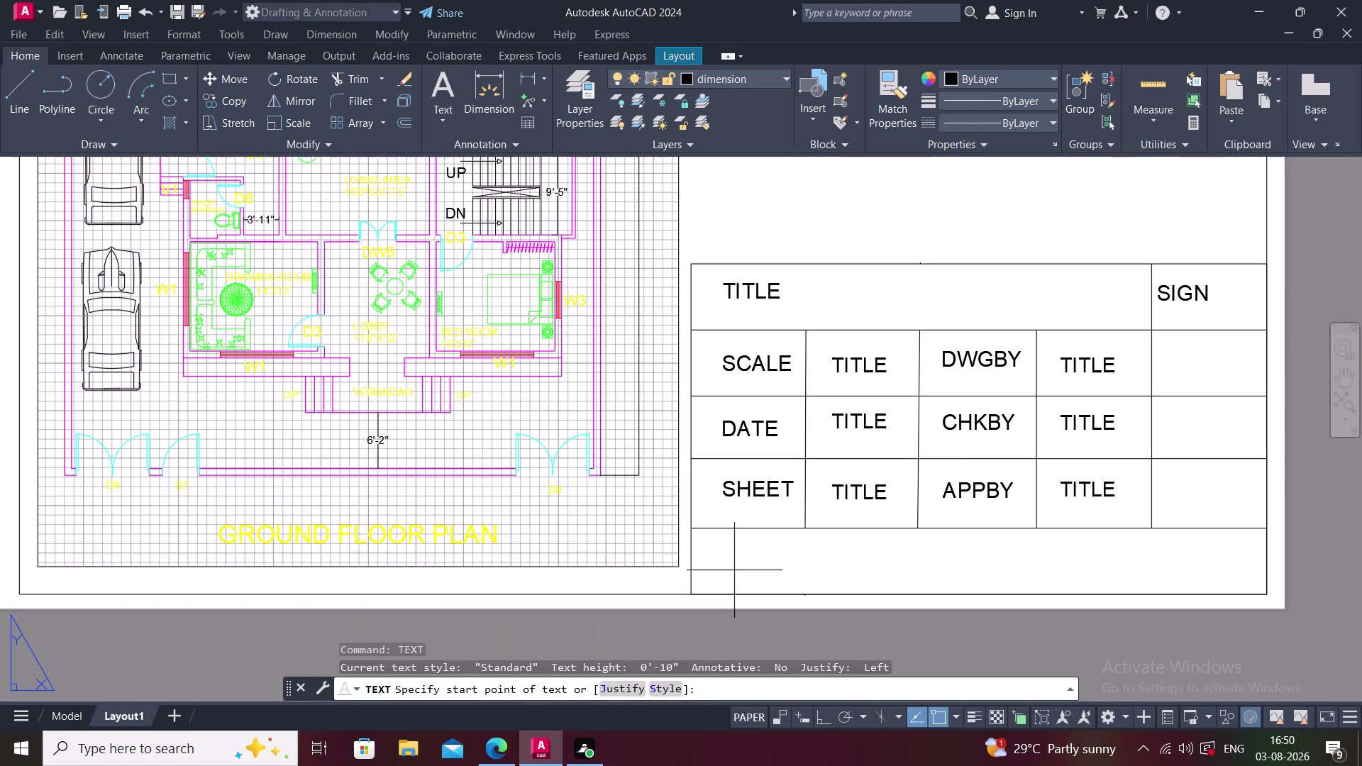
click(718, 549)
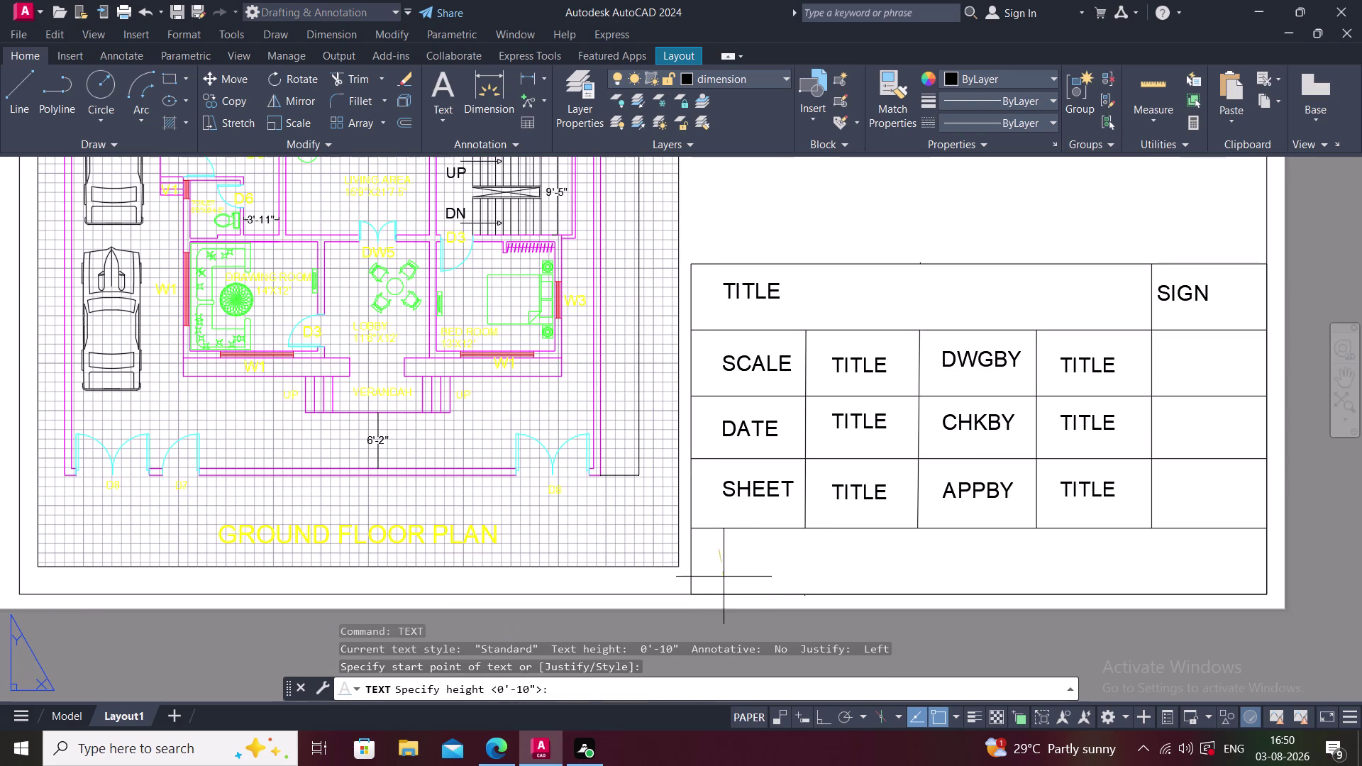
key(F8)
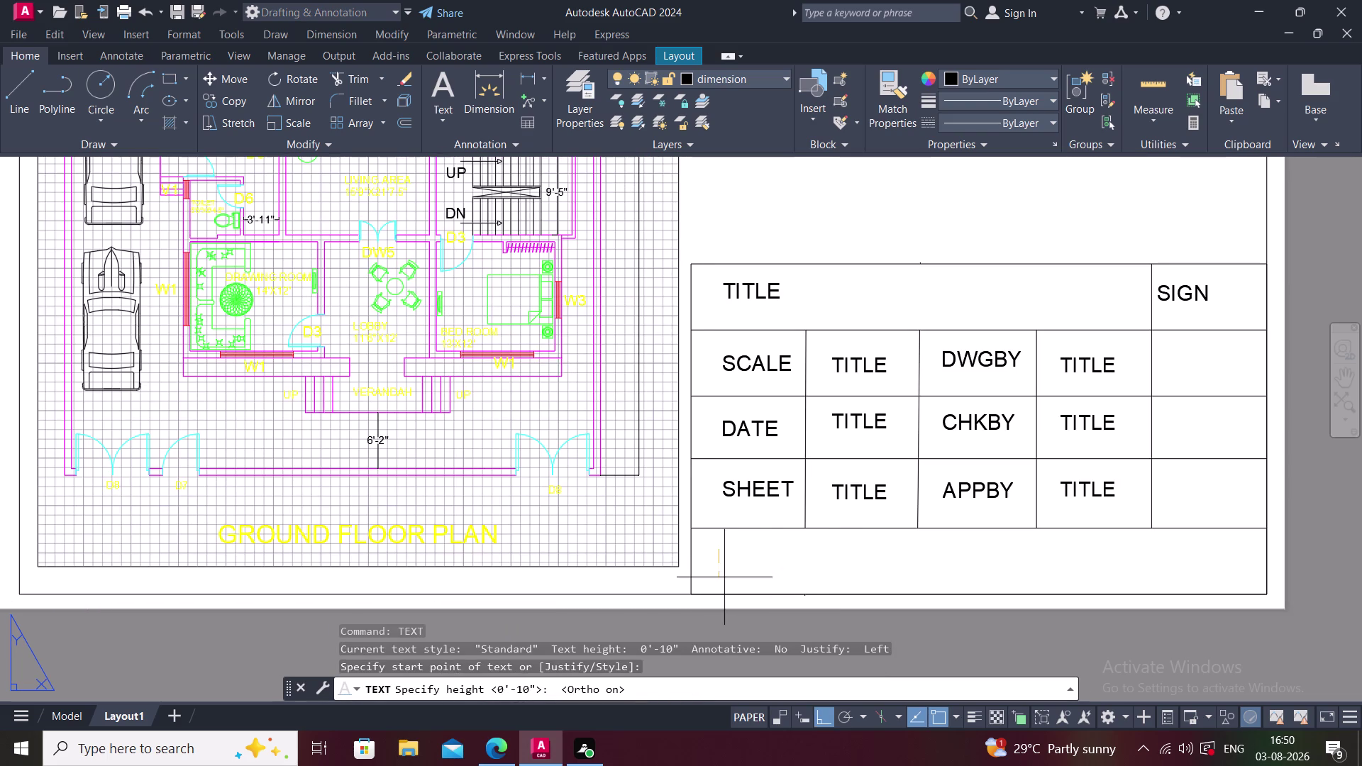
click(725, 573)
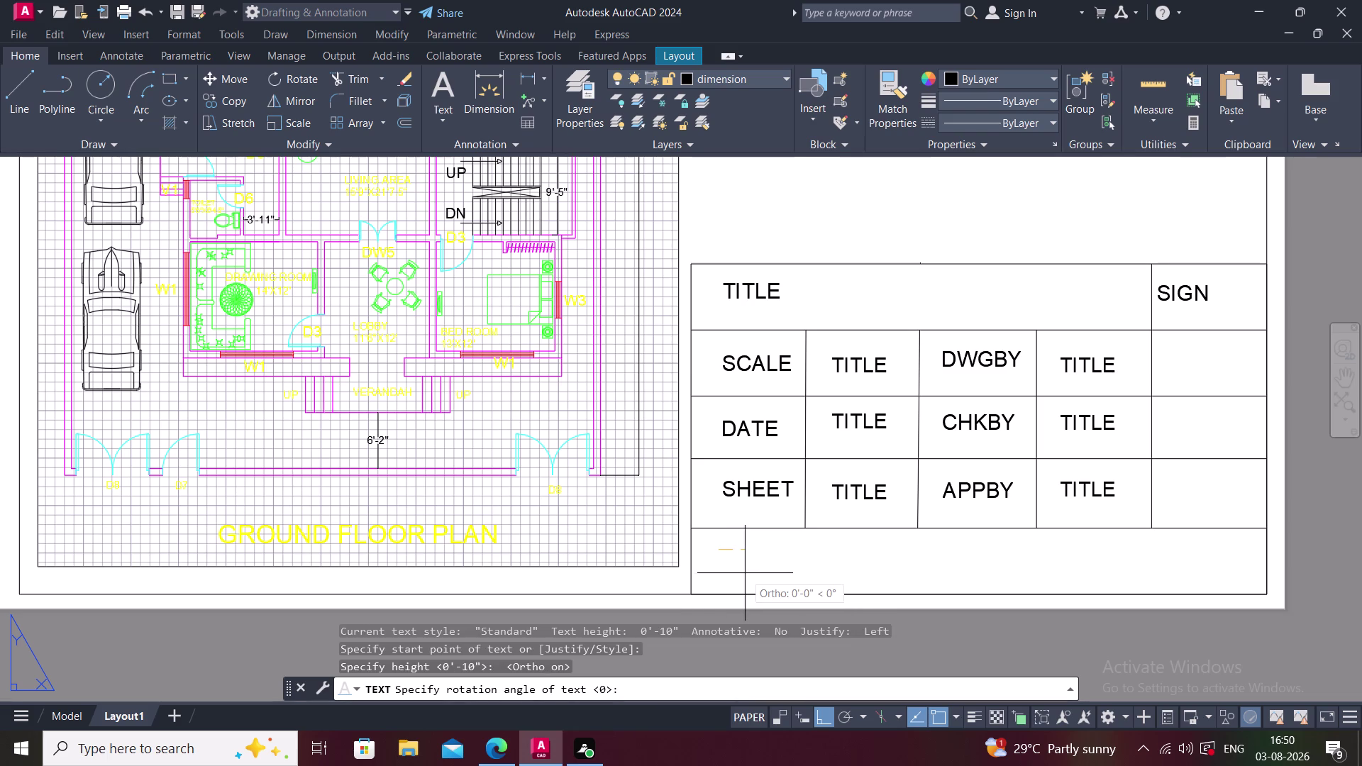
click(746, 574)
Enter the text 'PROJECT NAME: RESIDENTIAL PLAN GROUND FLOOR' and finish the command.
text(R)
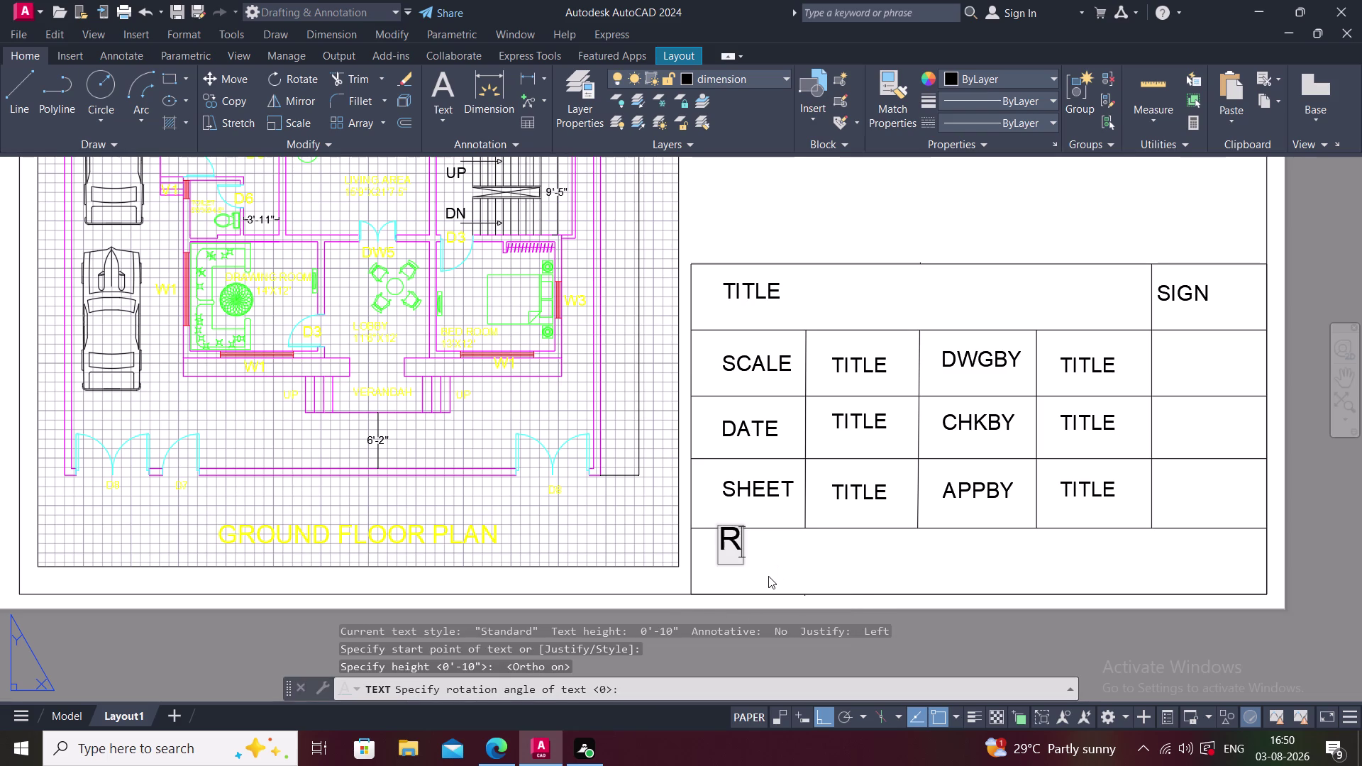
text(E)
key(BackSpace)
key(BackSpace)
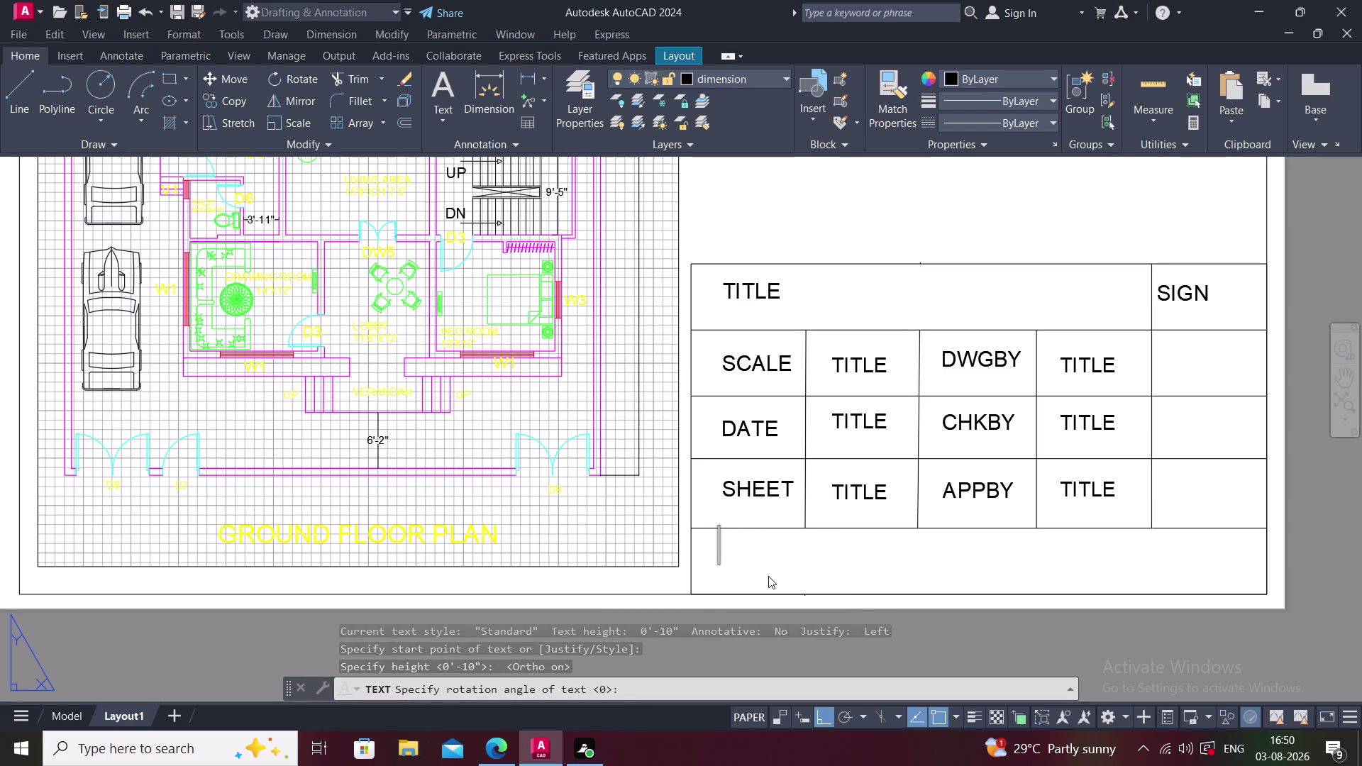
text(PT)
key(BackSpace)
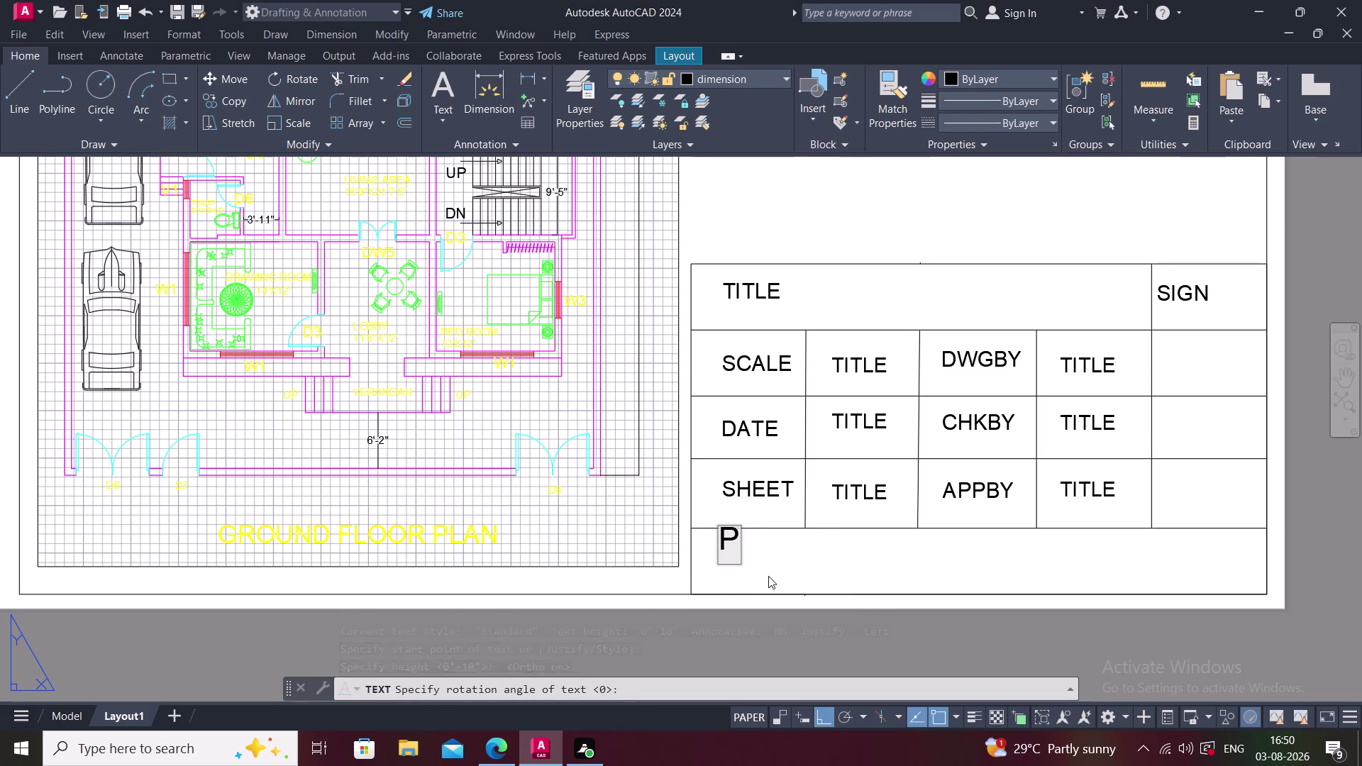
text(ROJECT)
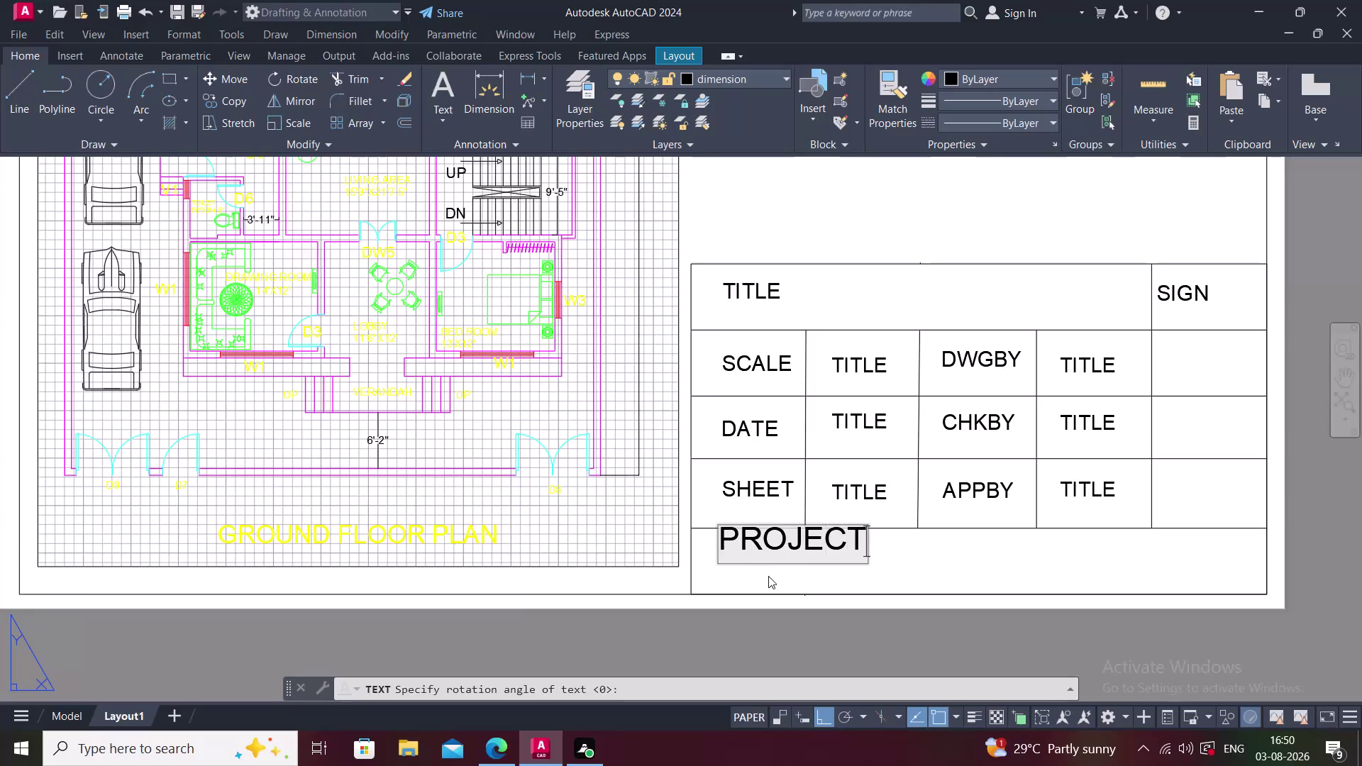
key(space)
text(N)
text(A)
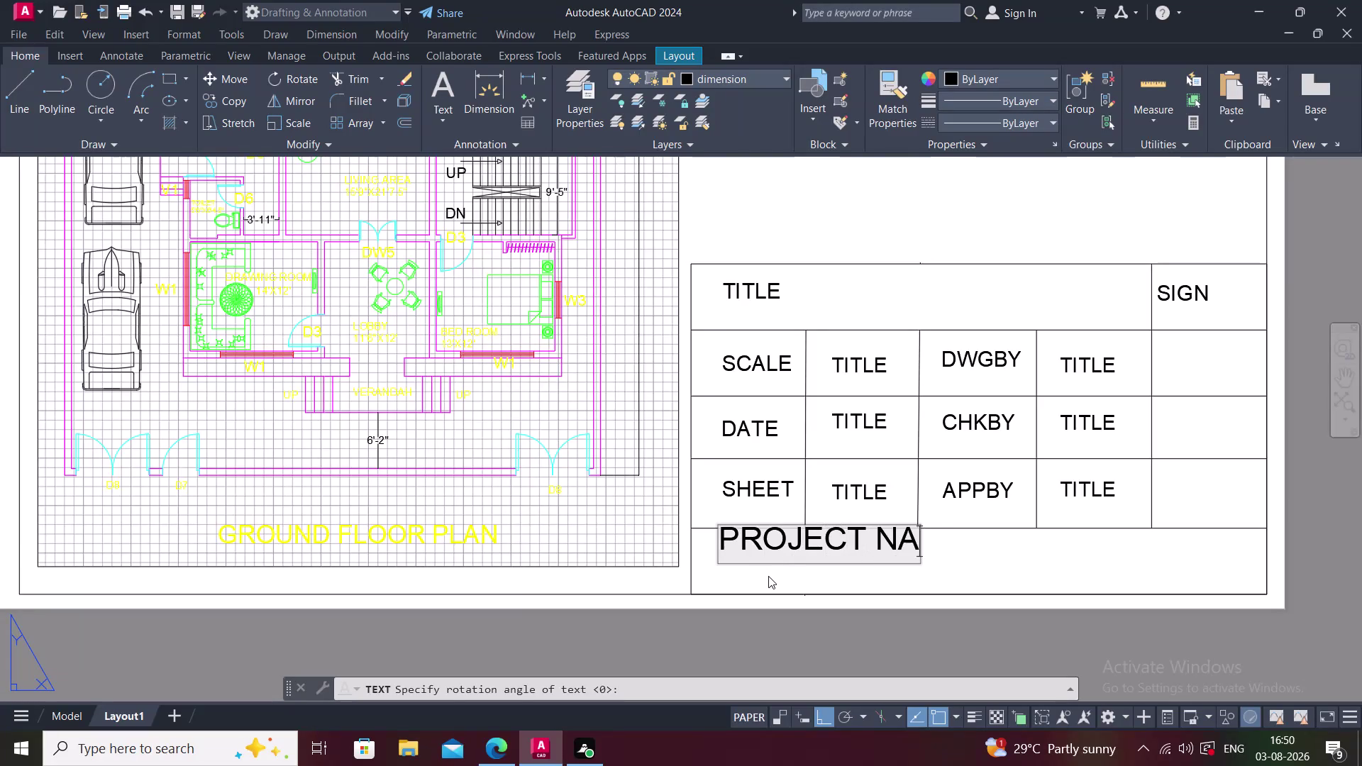
text(MW)
key(BackSpace)
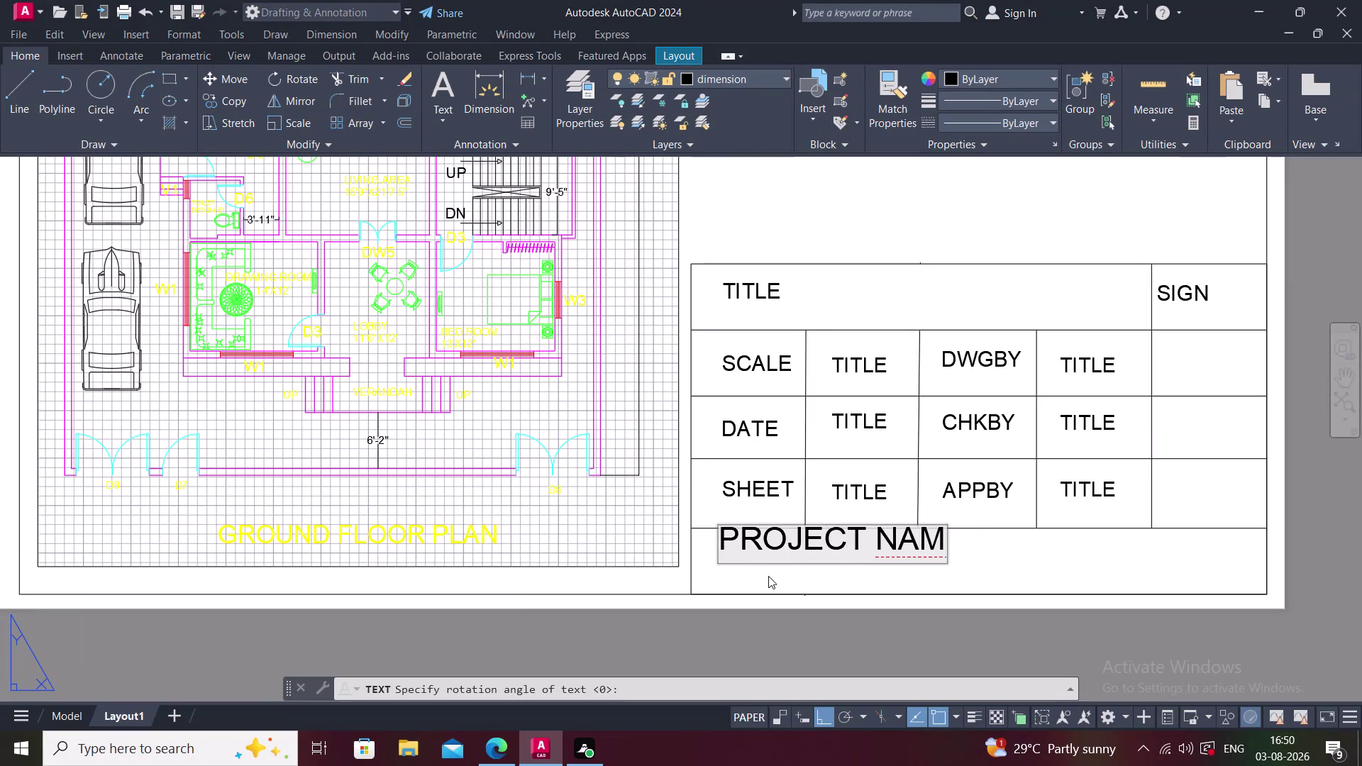
key(e)
key(shift+colon)
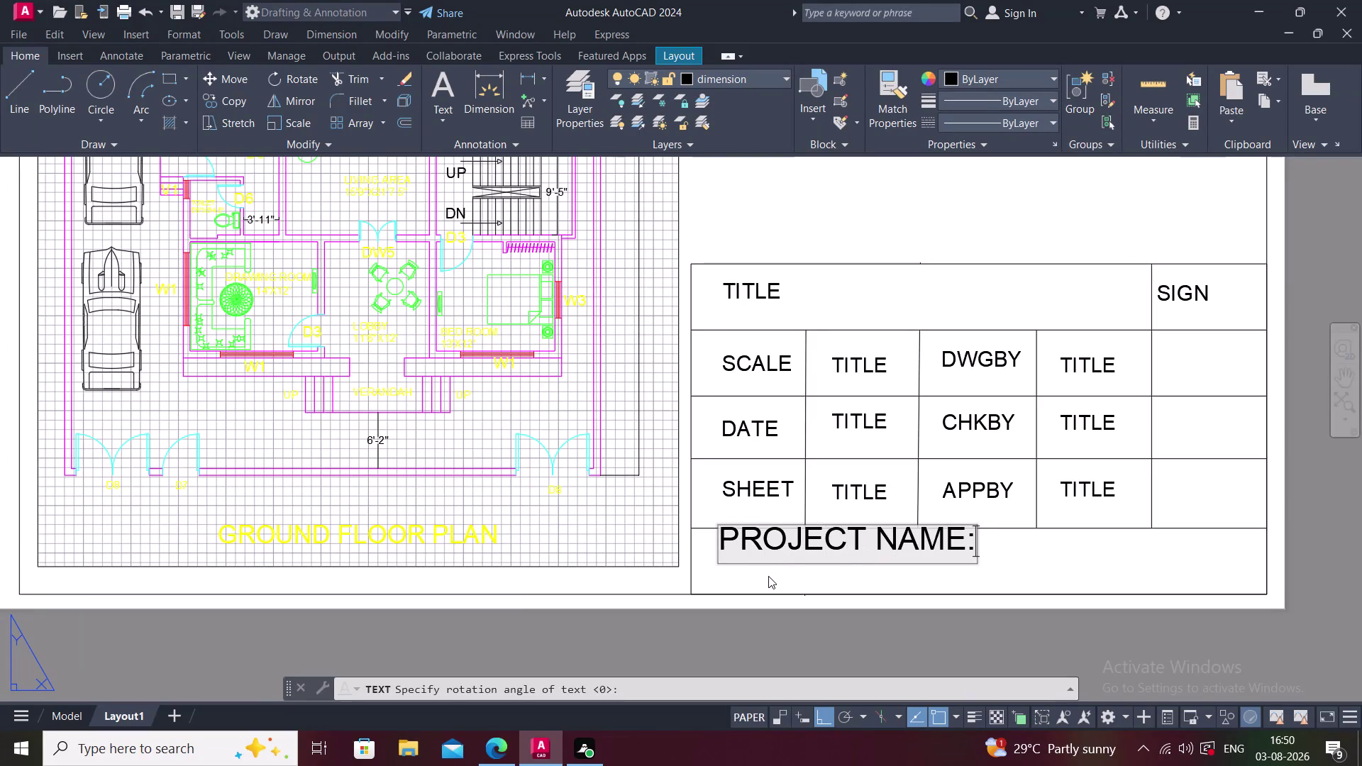
key(space)
text(R)
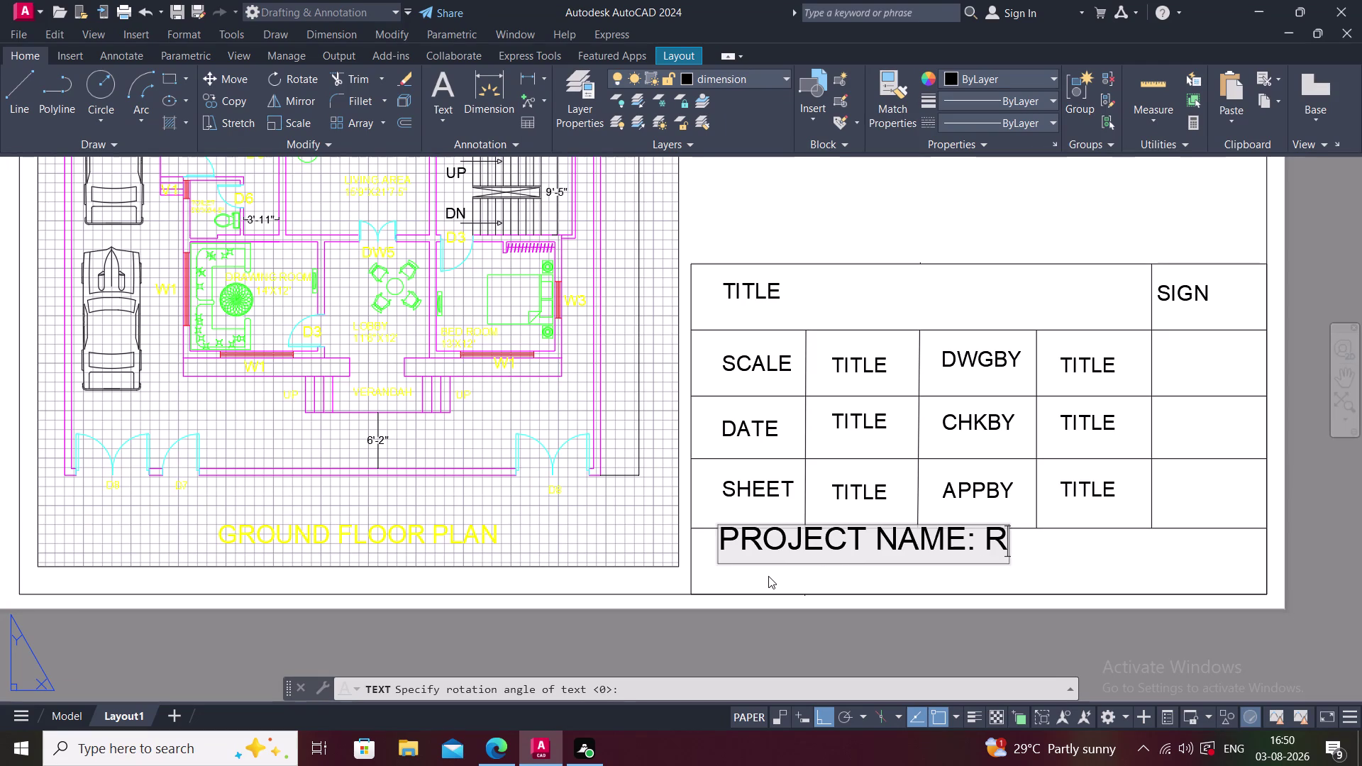
text(ES)
key(i)
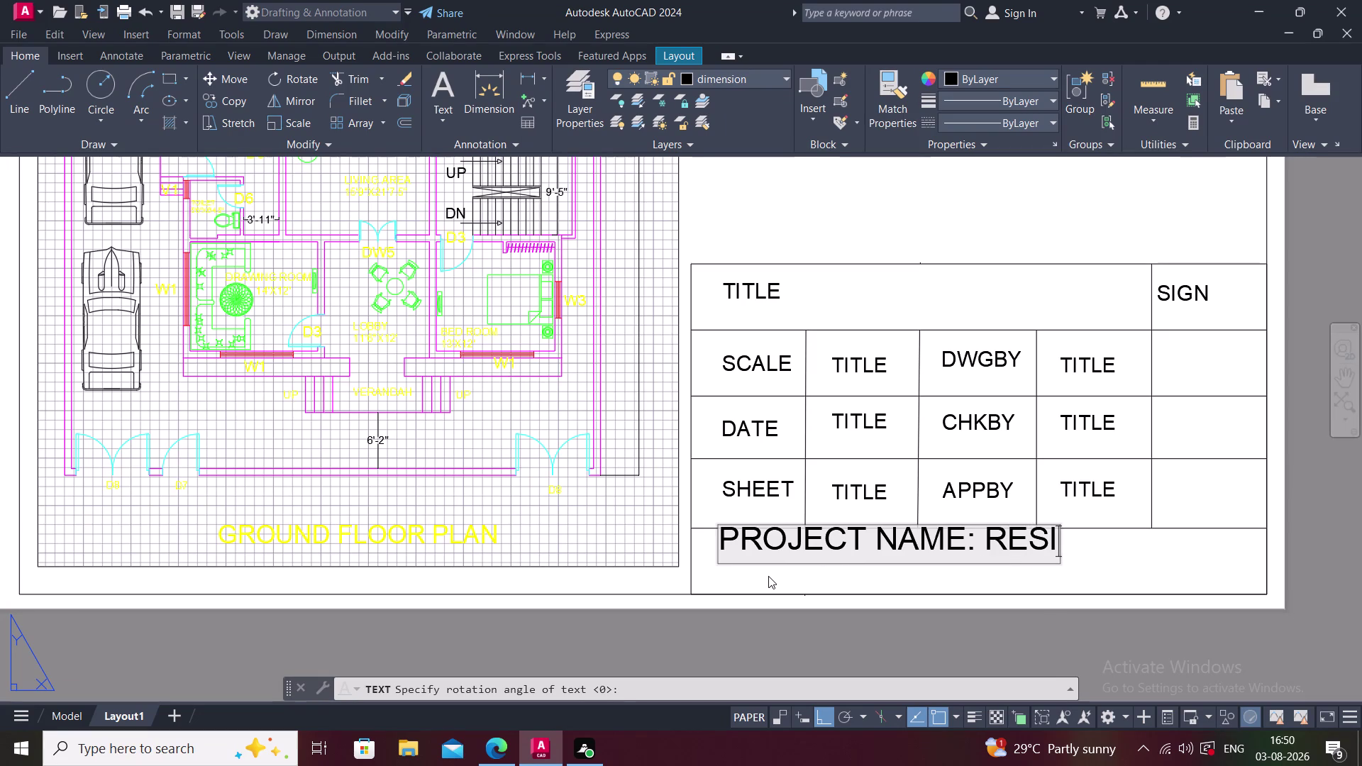
text(DENT)
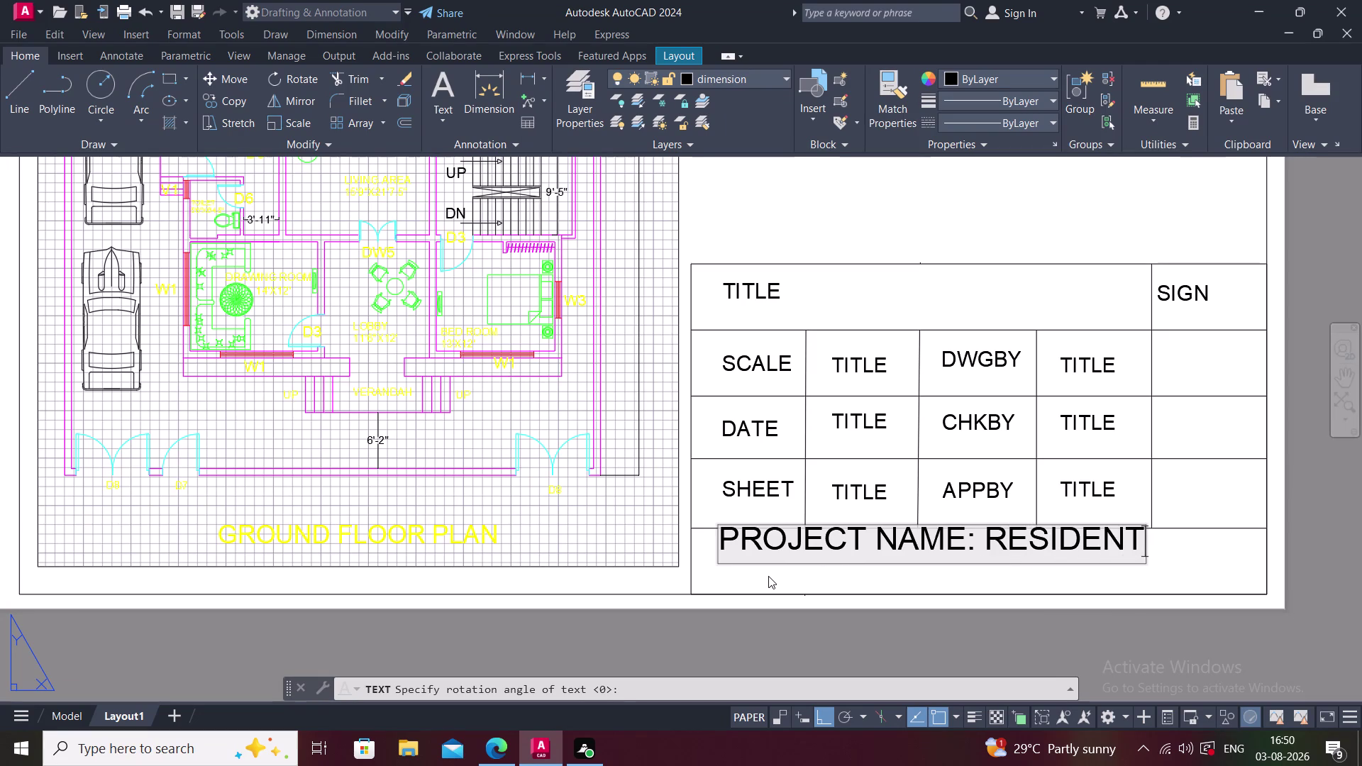
text(IAL)
key(space)
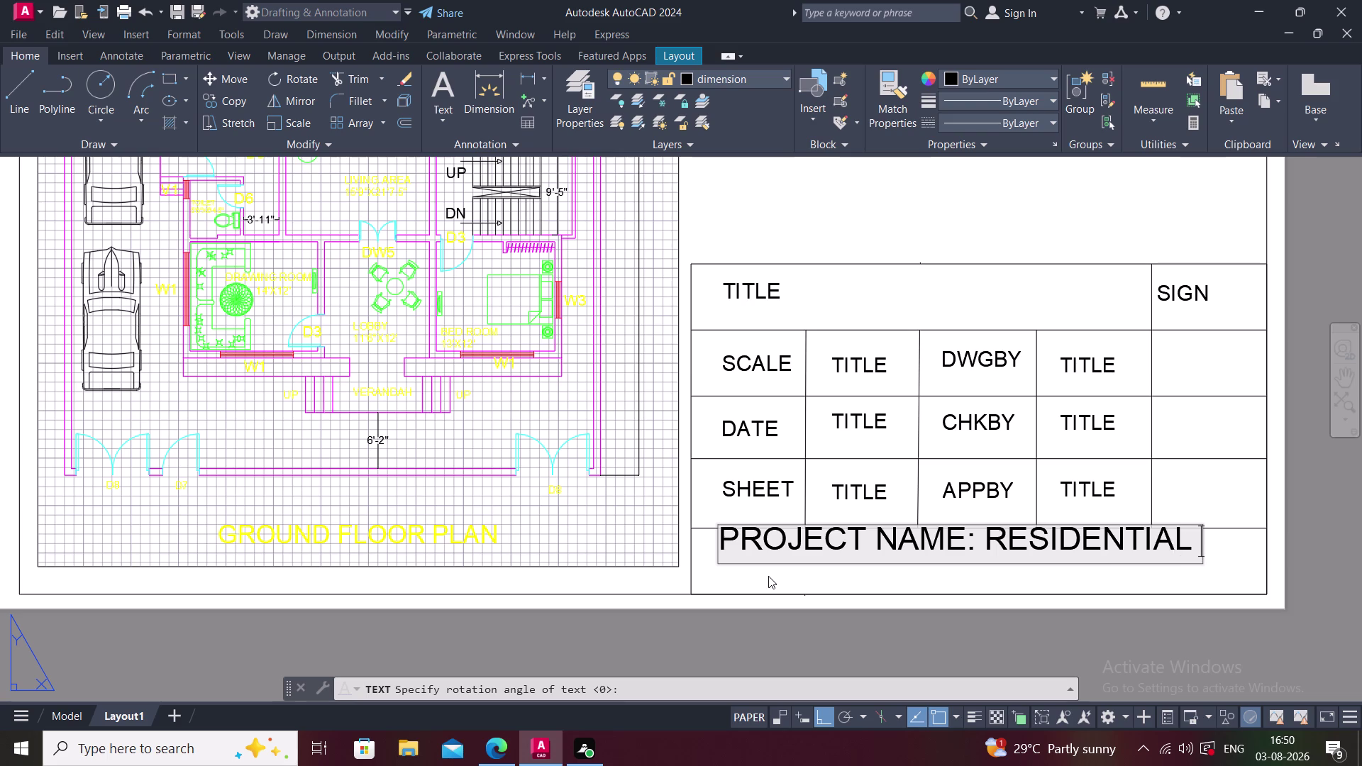
text(PLAN)
key(space)
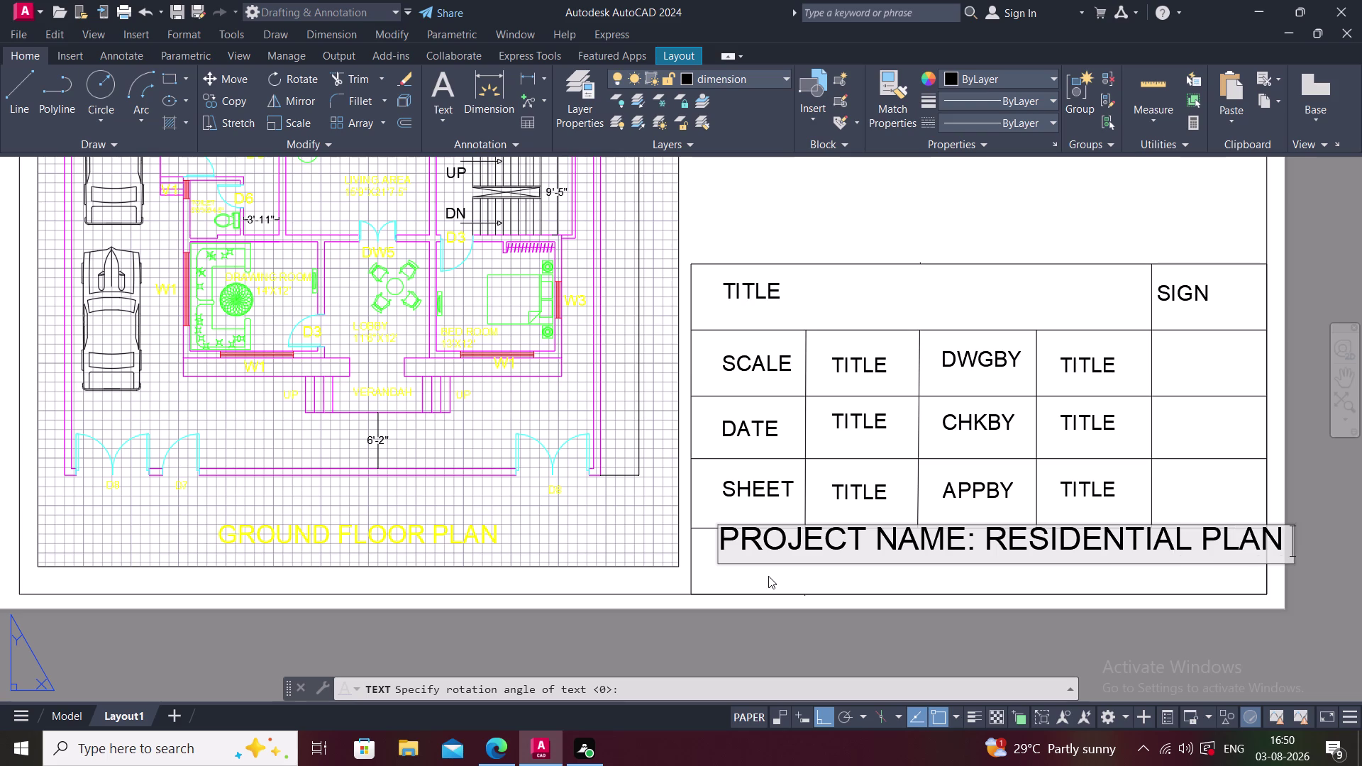
text(GROUN)
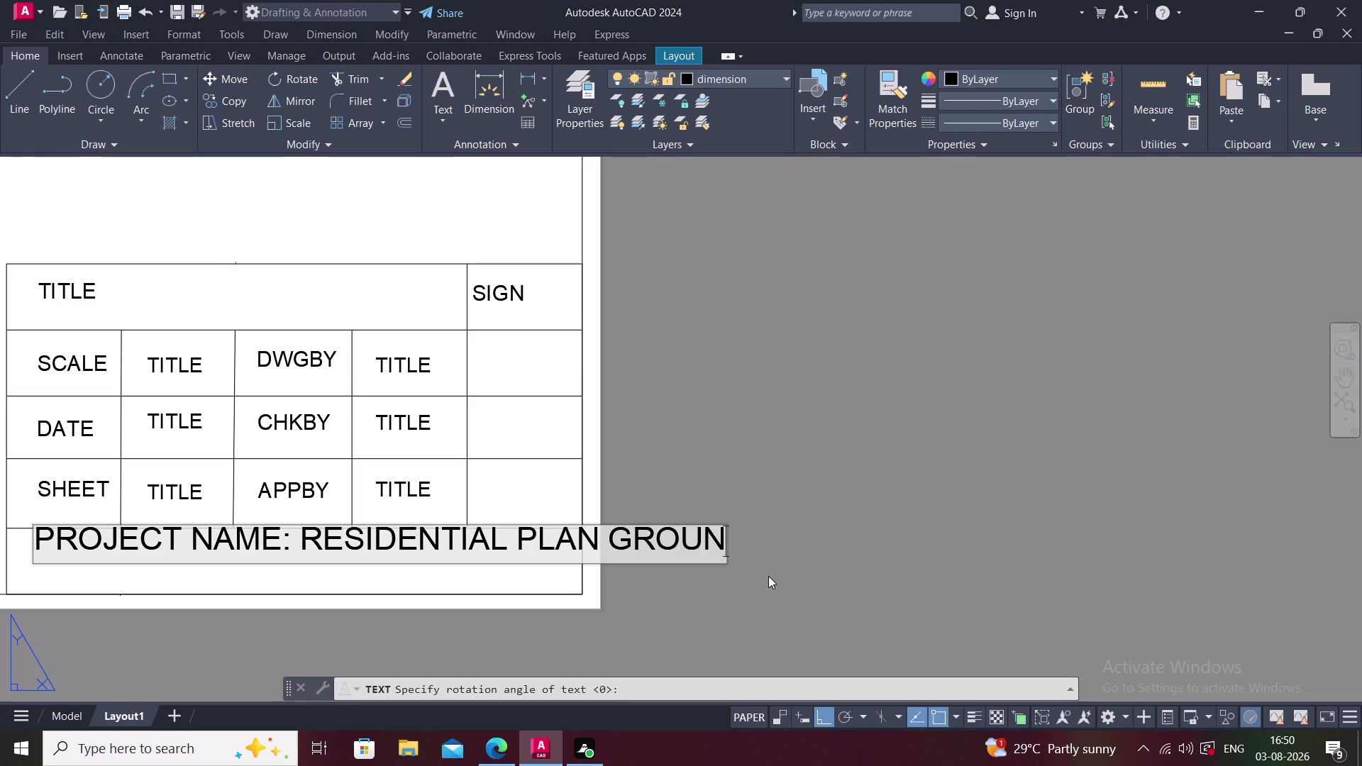
text(D)
key(space)
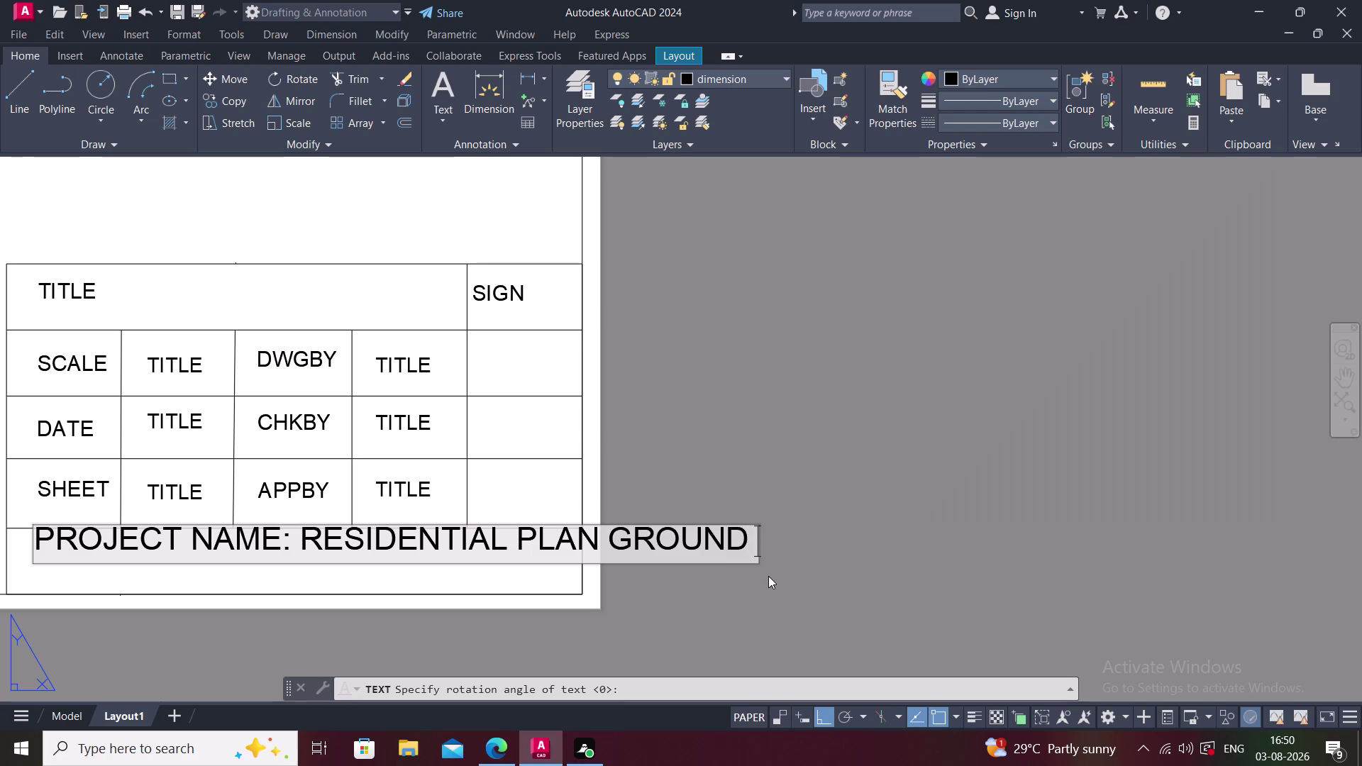
text(FLOOR)
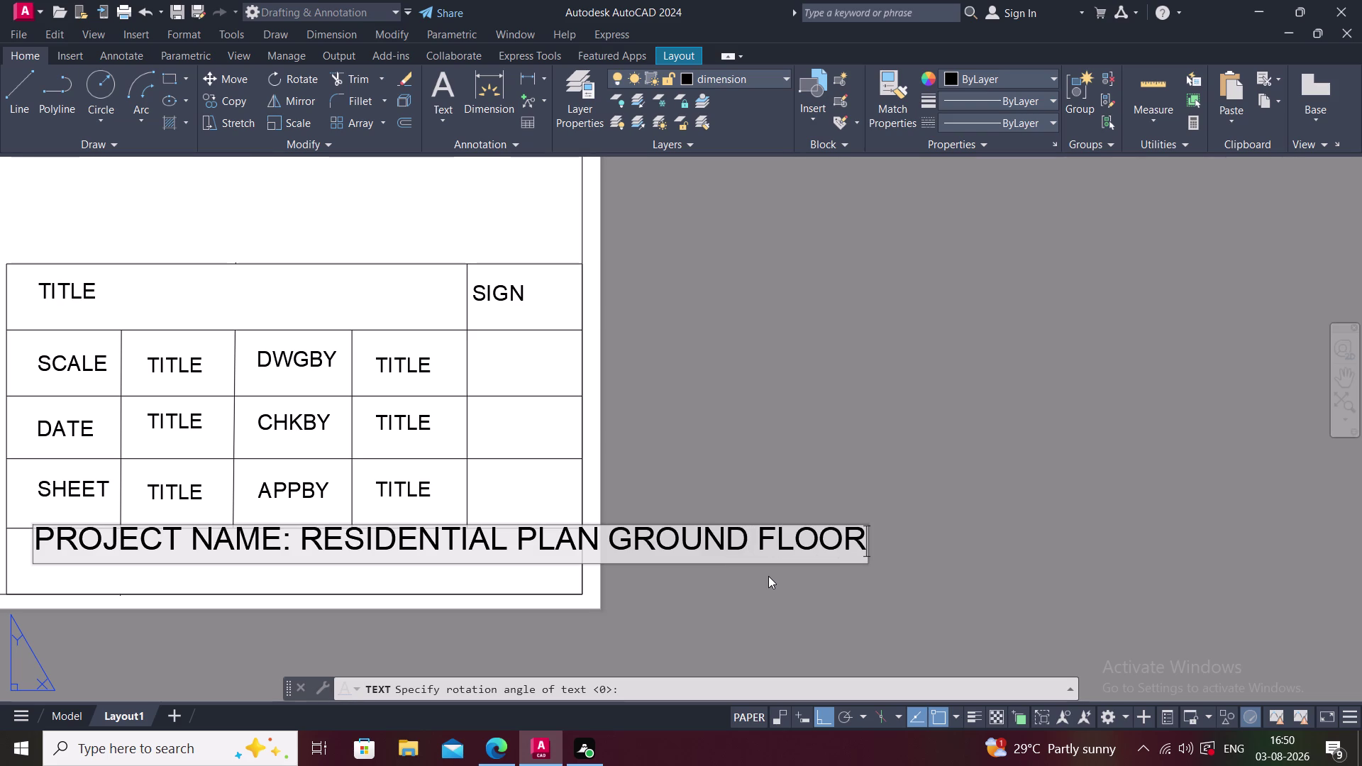
click(768, 576)
middle_drag(778, 583, 817, 597)
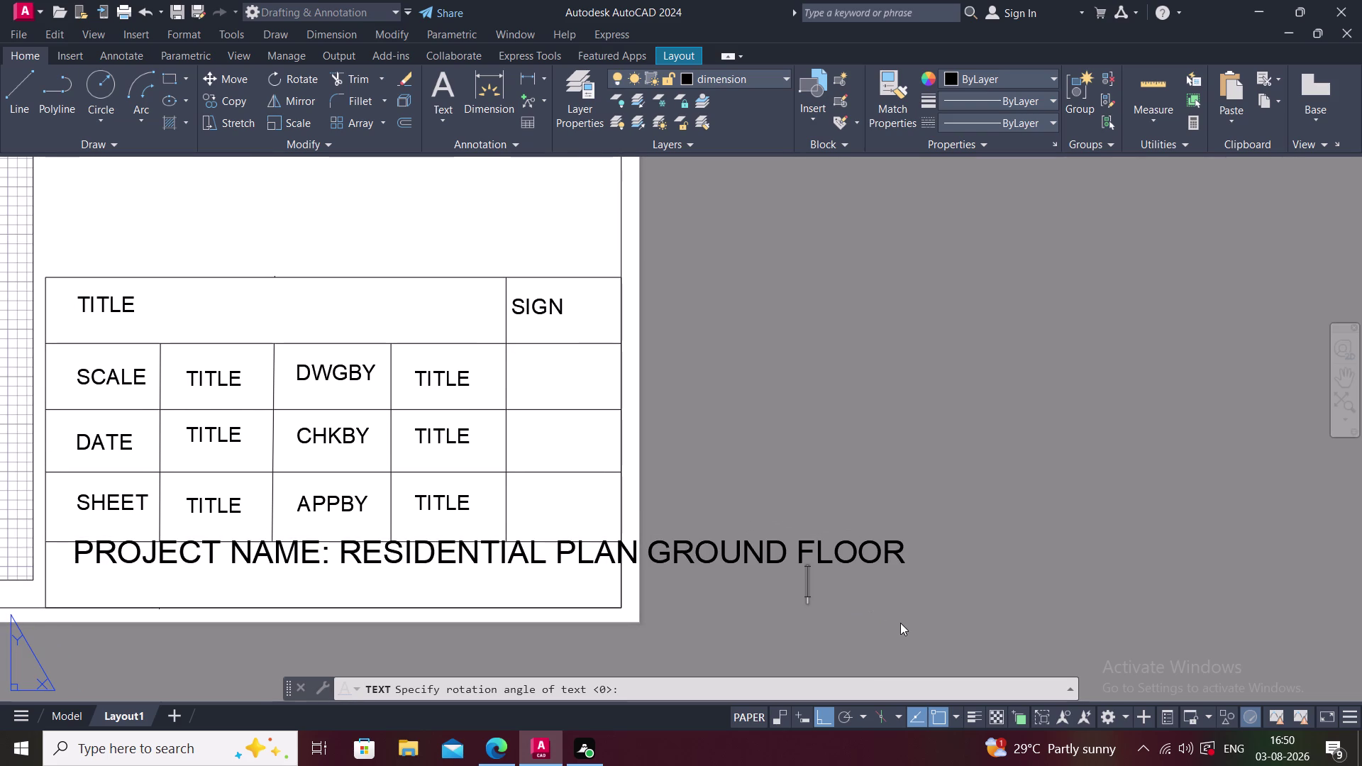
key(Escape)
click(807, 551)
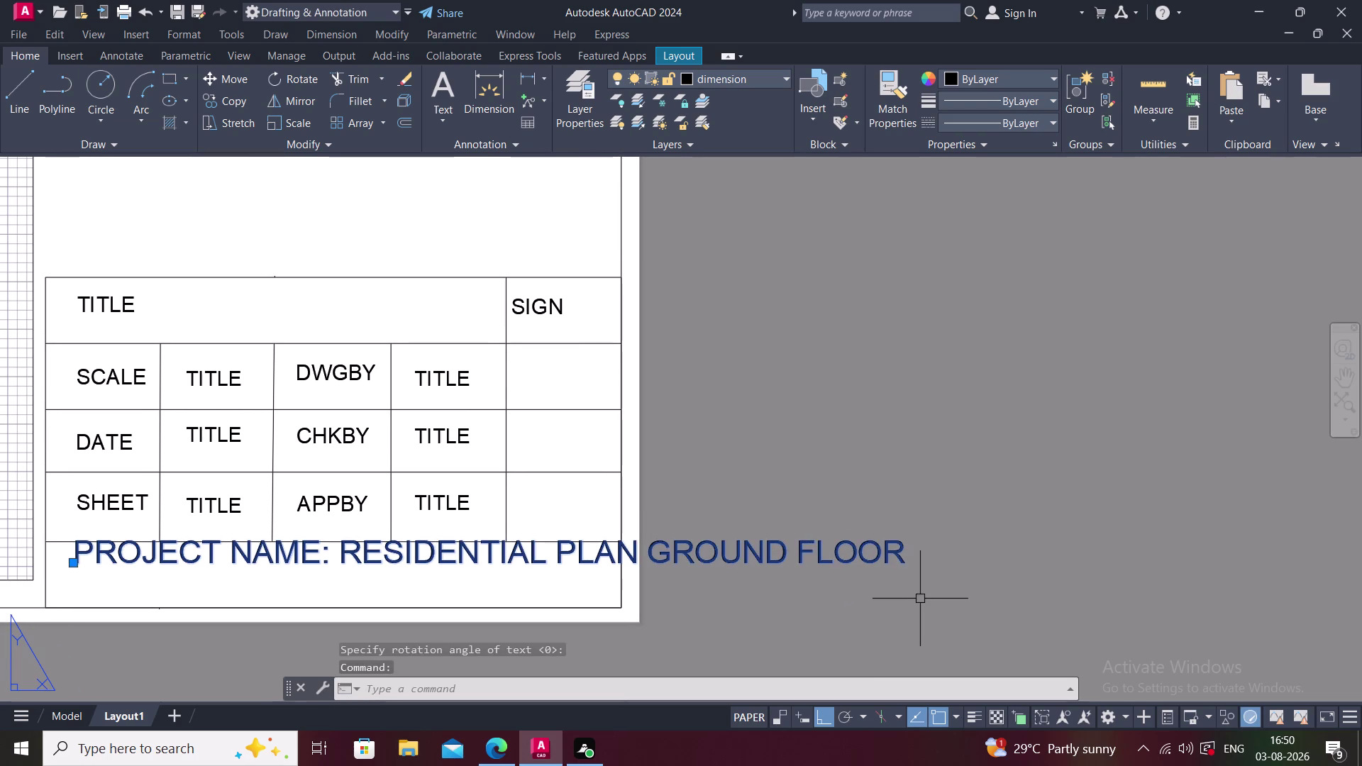
Scale down the PROJECT NAME: RESIDENTIAL PLAN GROUND FLOOR text to fit its title block row.
text(SC)
key(space)
middle_drag(765, 605, 1234, 543)
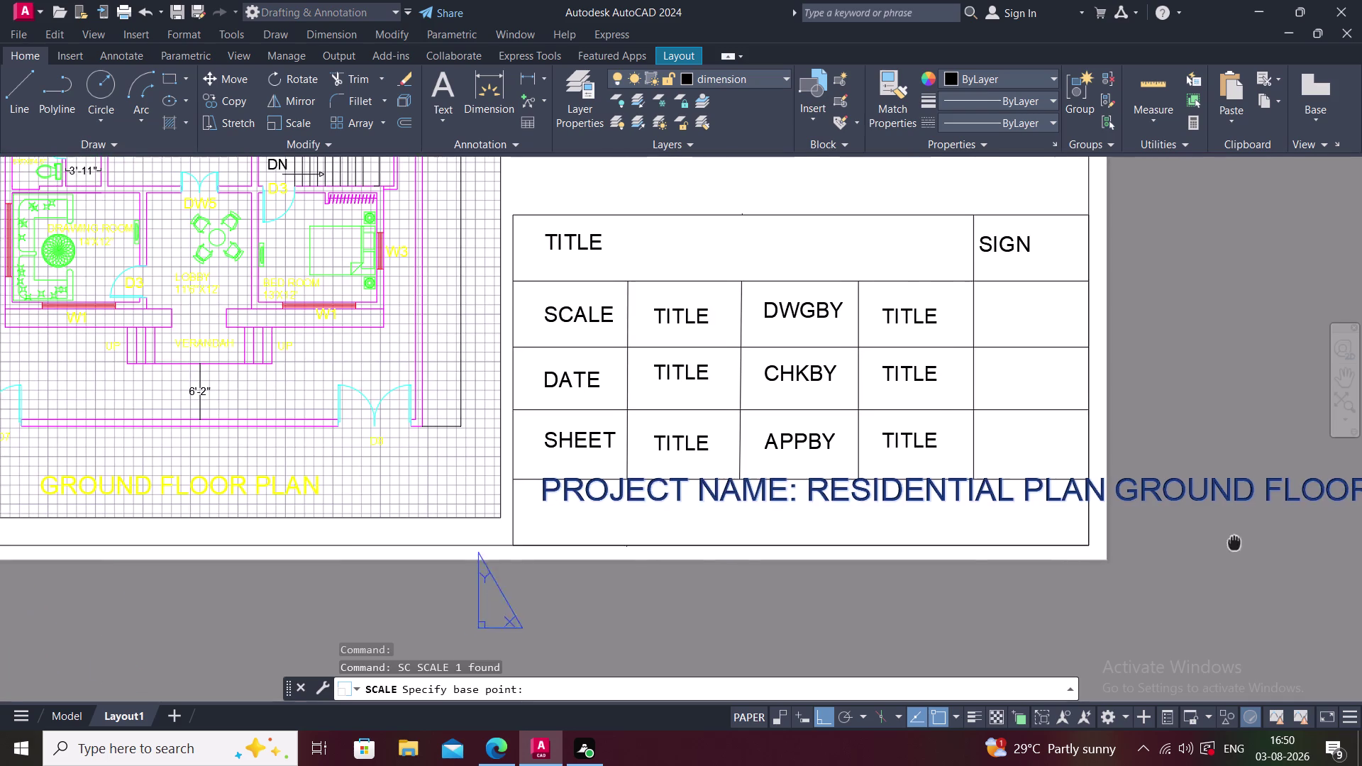
click(544, 500)
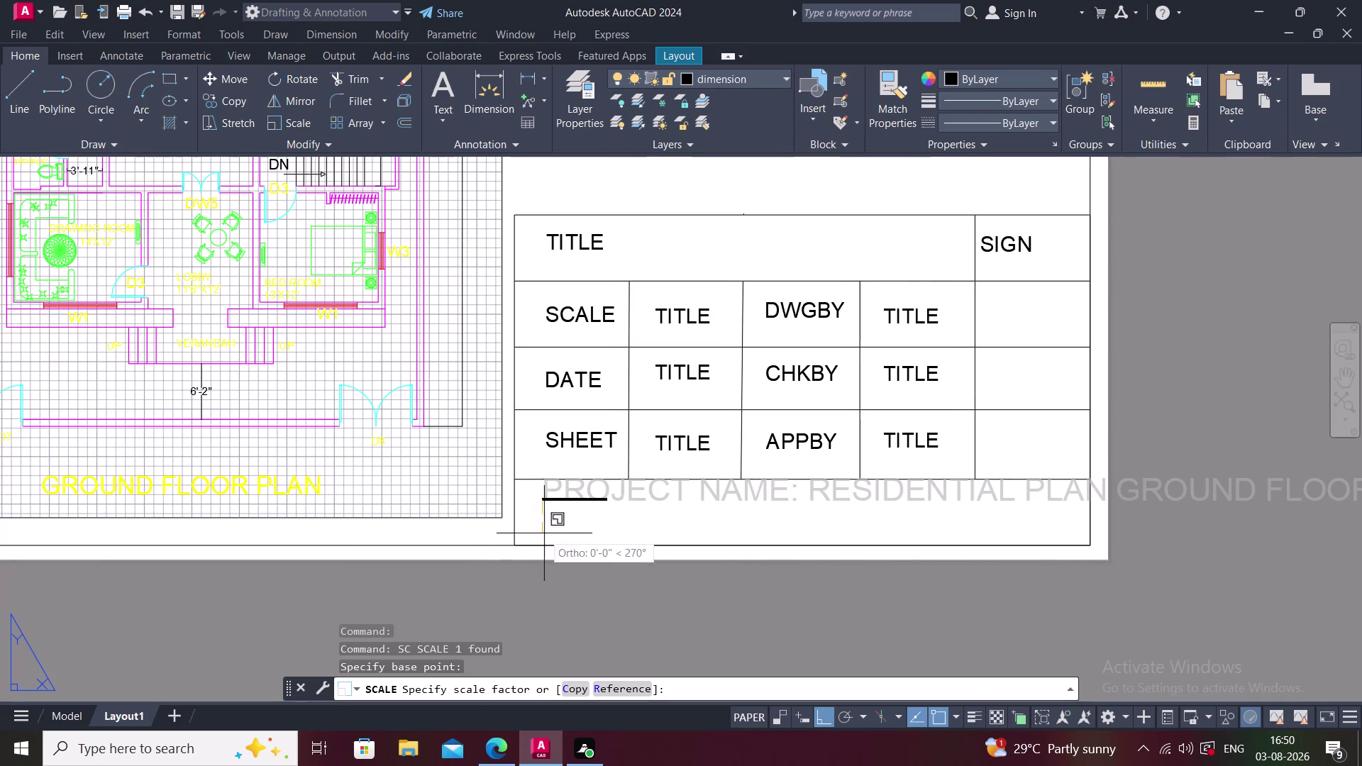
click(809, 582)
key(Escape)
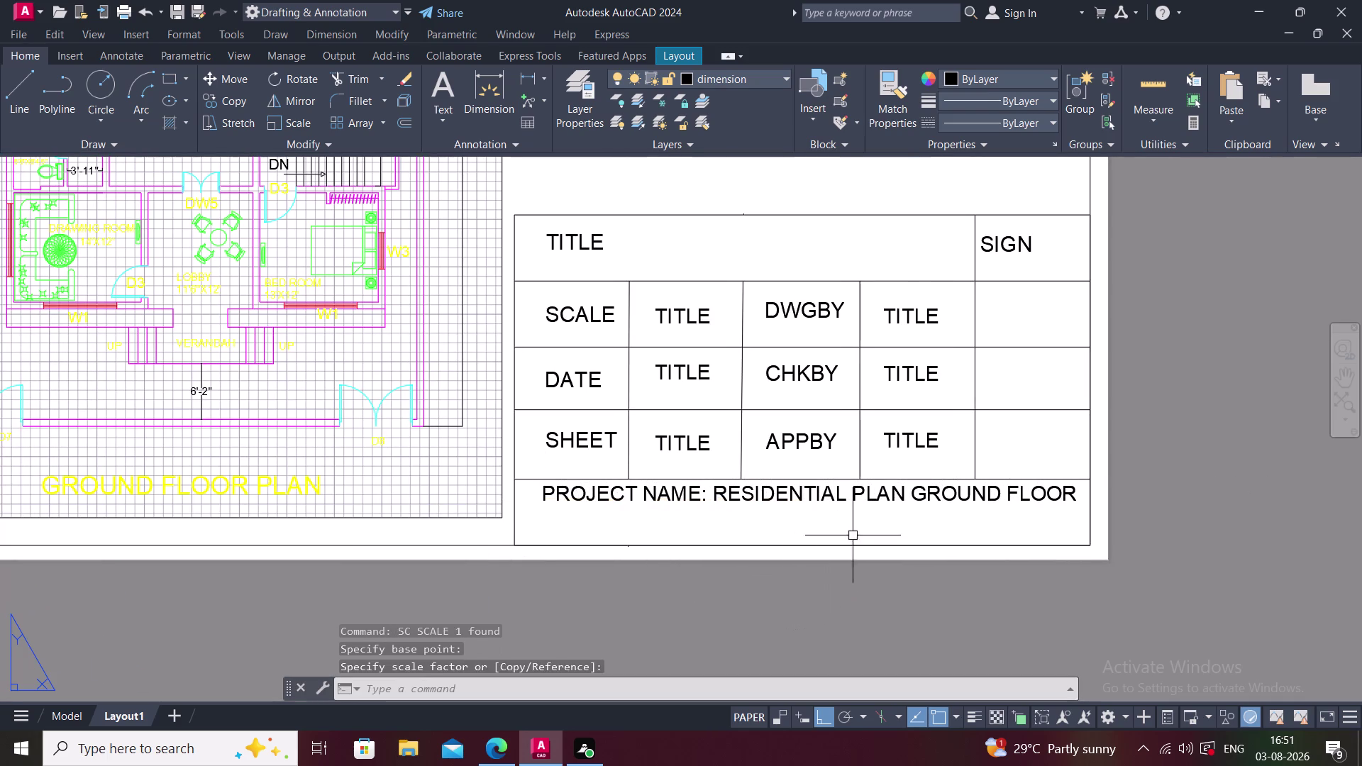
Move the project name text so it sits centred in the title block's bottom row.
click(778, 498)
text(M)
key(space)
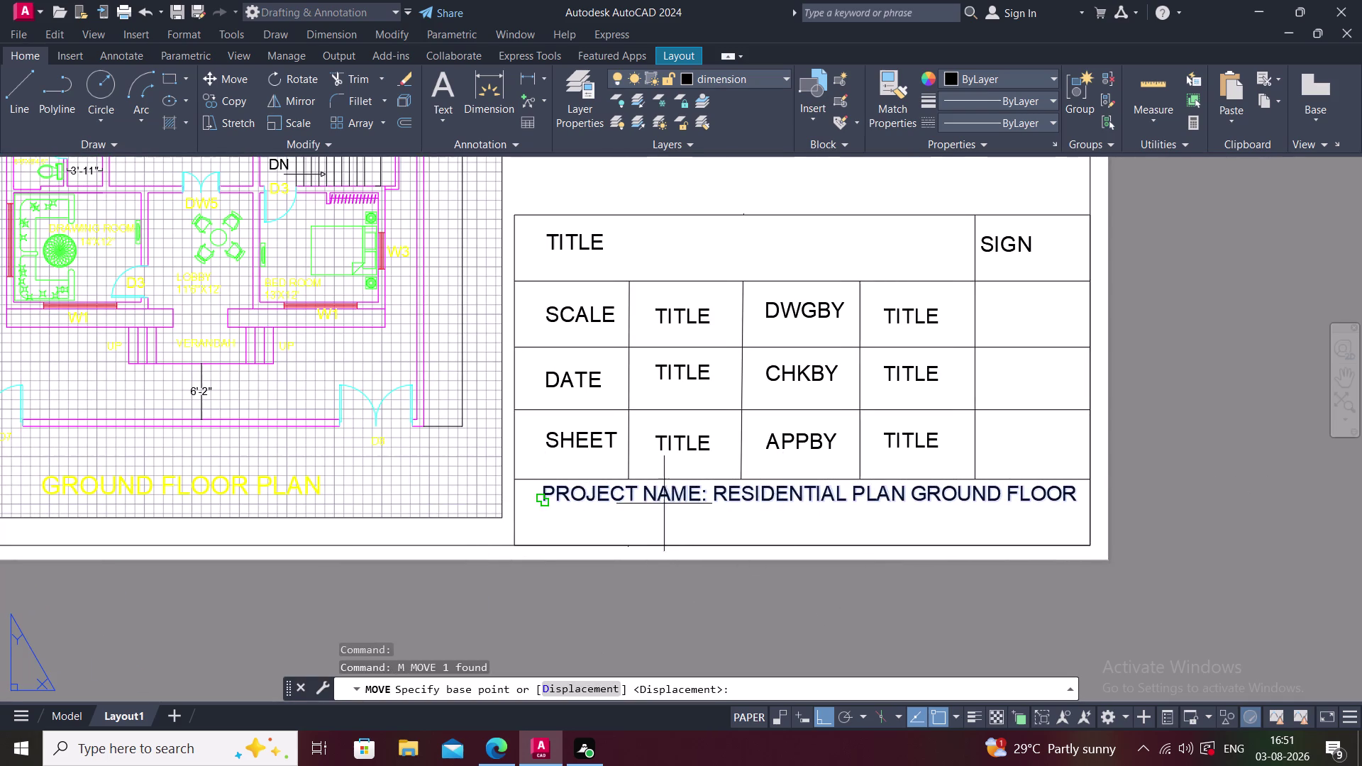
click(663, 503)
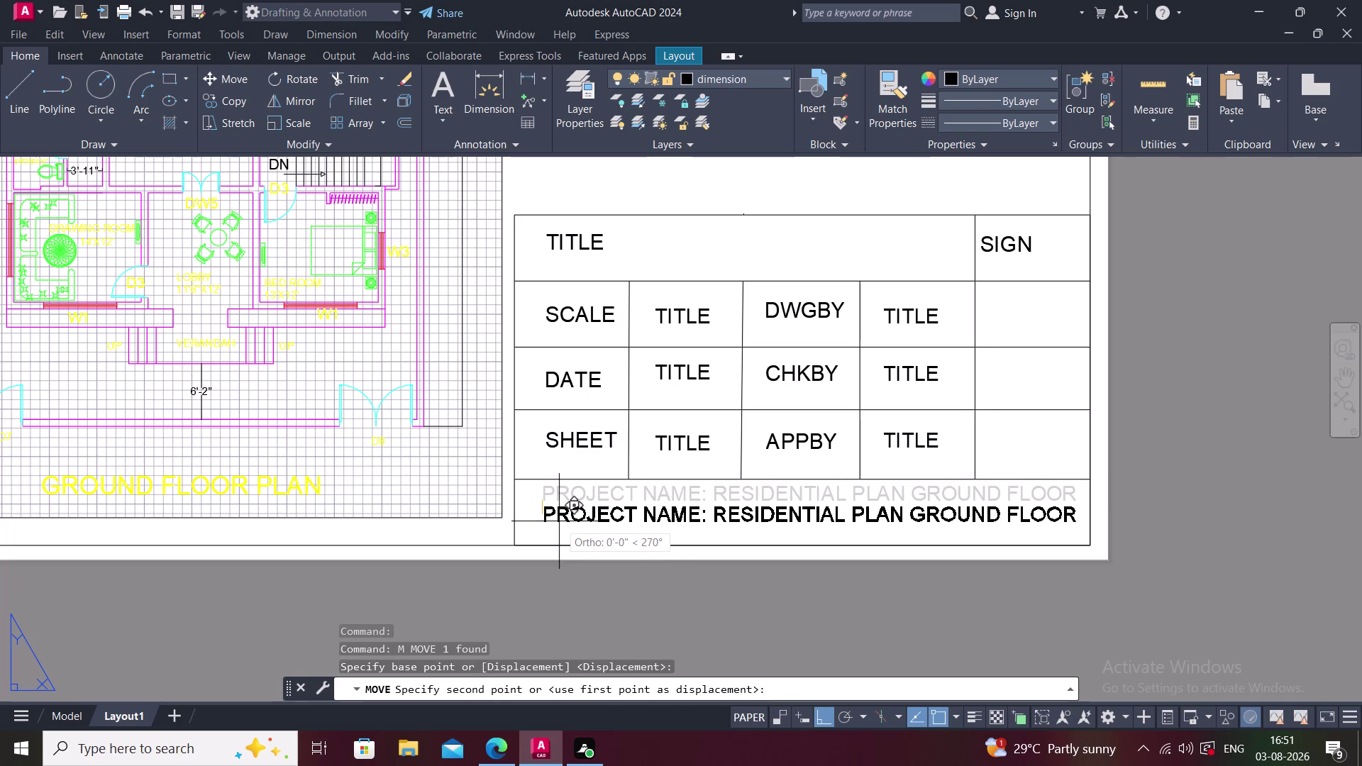
key(F8)
scroll(up, 3)
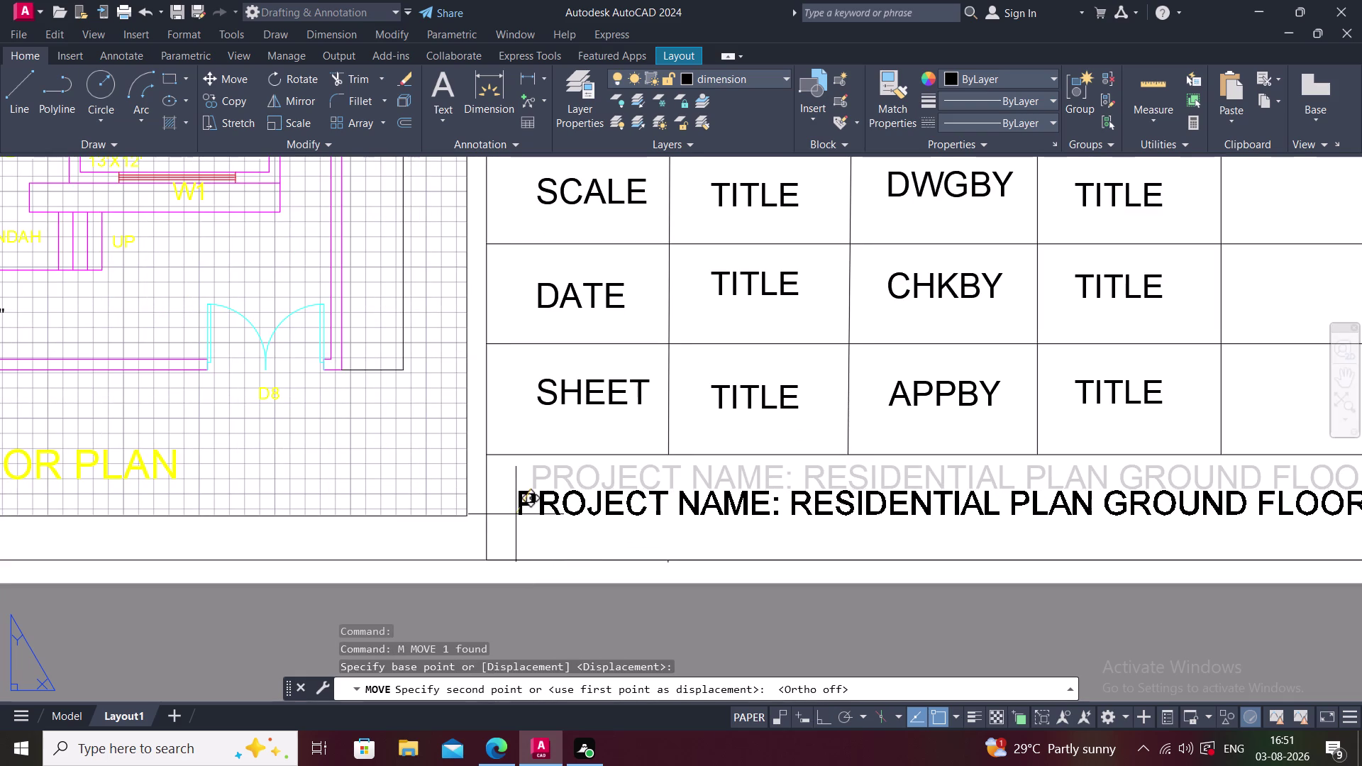
click(517, 514)
scroll(down, 3)
key(Escape)
Zoom out and pan until the entire Layout1 sheet is visible.
middle_click(791, 545)
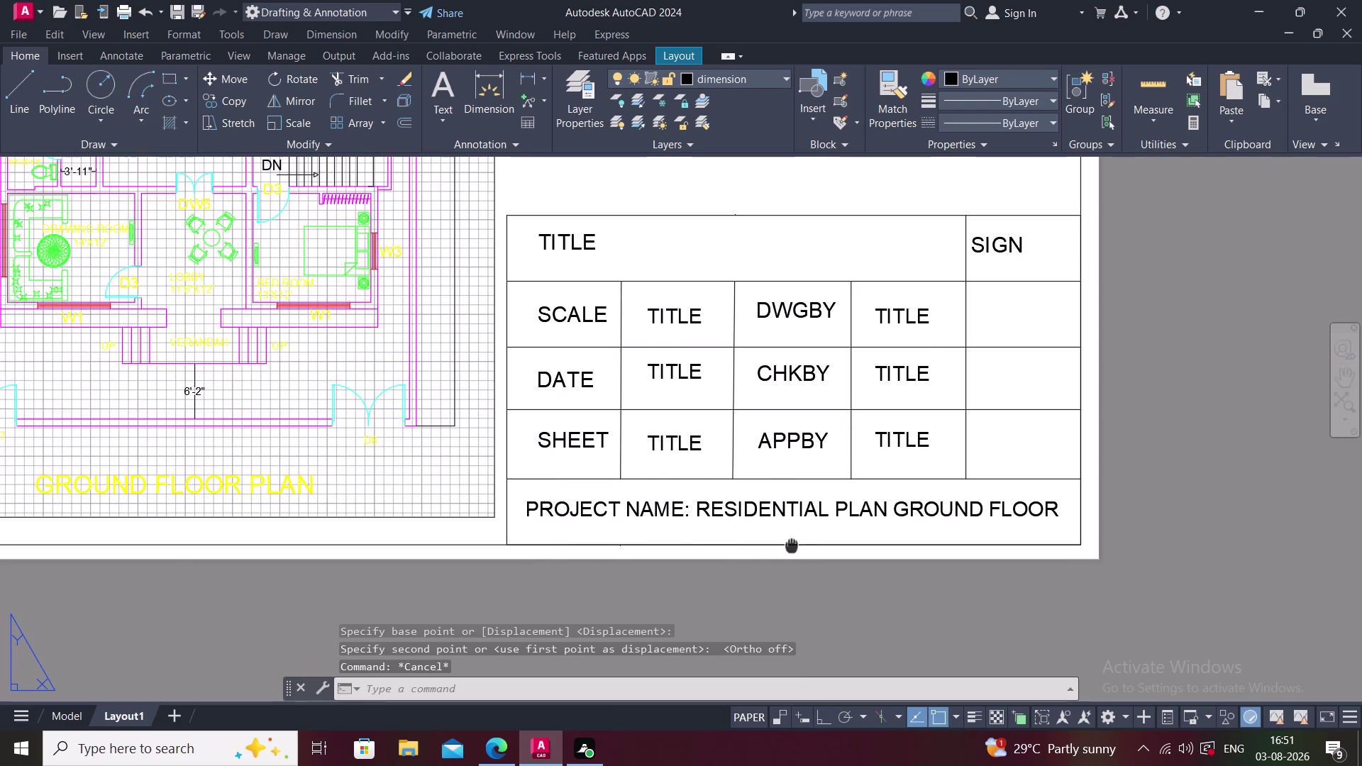
scroll(down, 3)
middle_drag(759, 561, 783, 515)
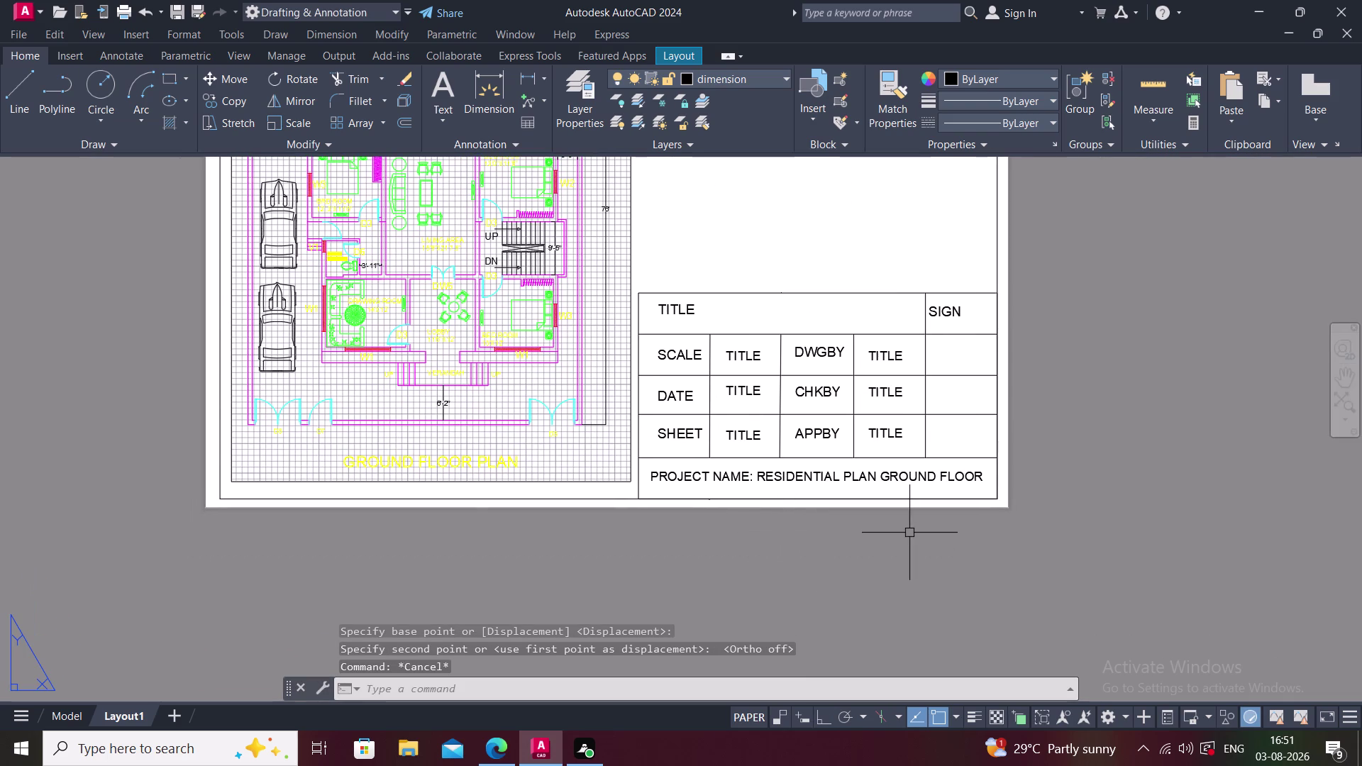
scroll(down, 3)
middle_drag(817, 524, 817, 598)
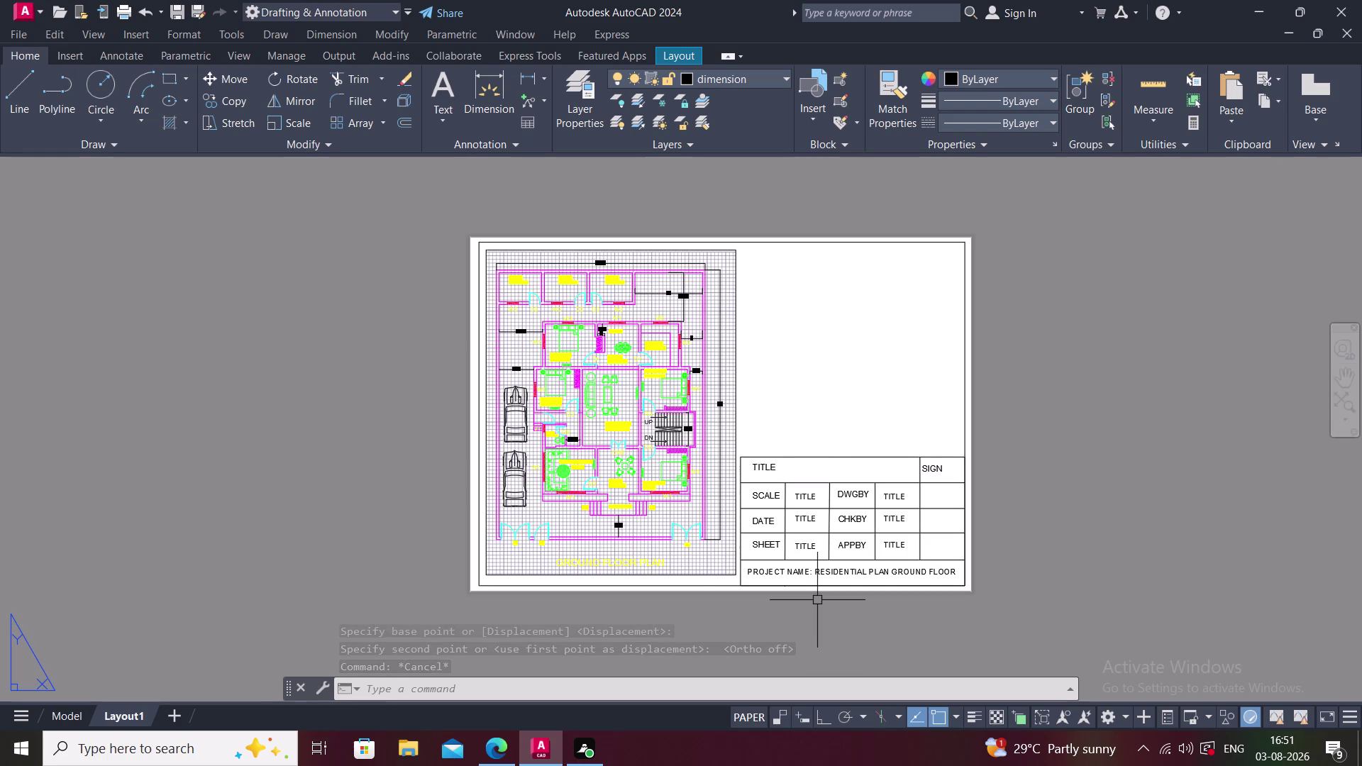
key(p)
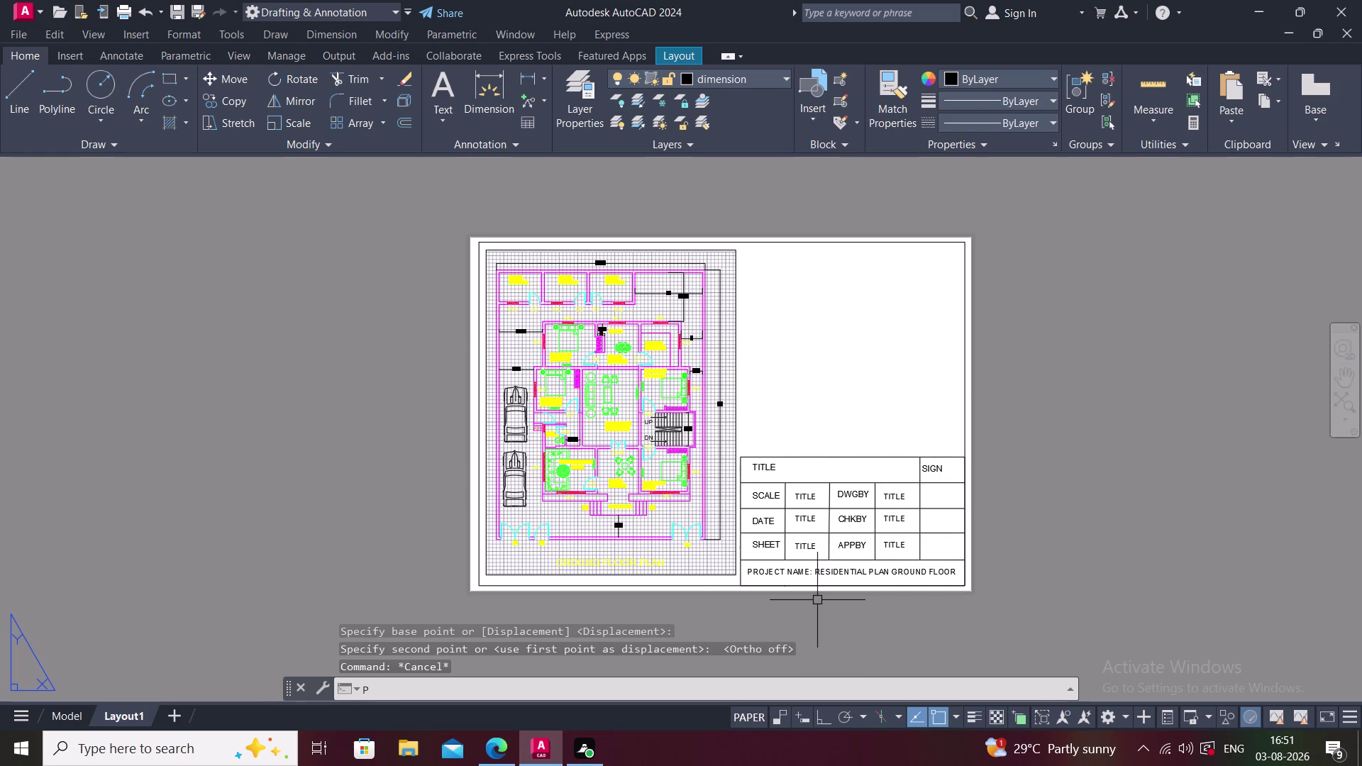
key(space)
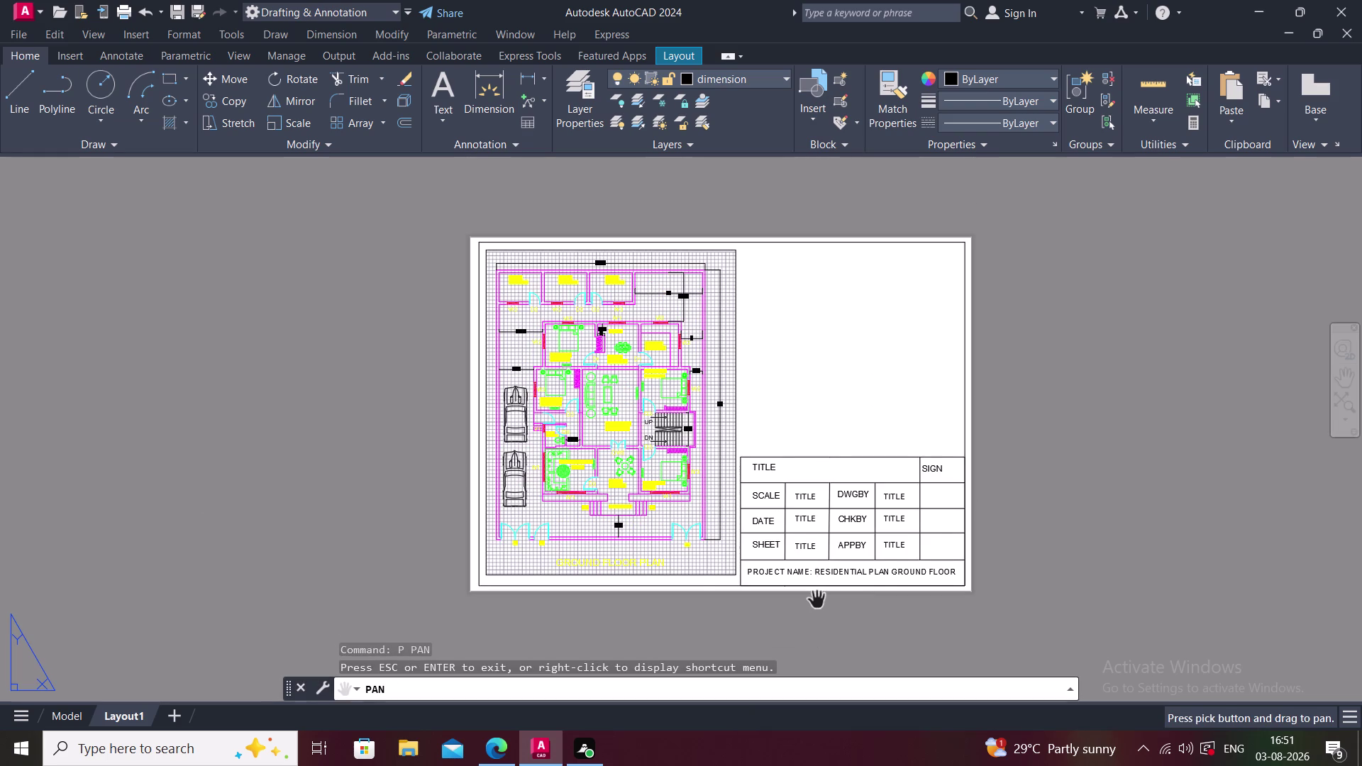
key(Escape)
key(Escape)
key(p)
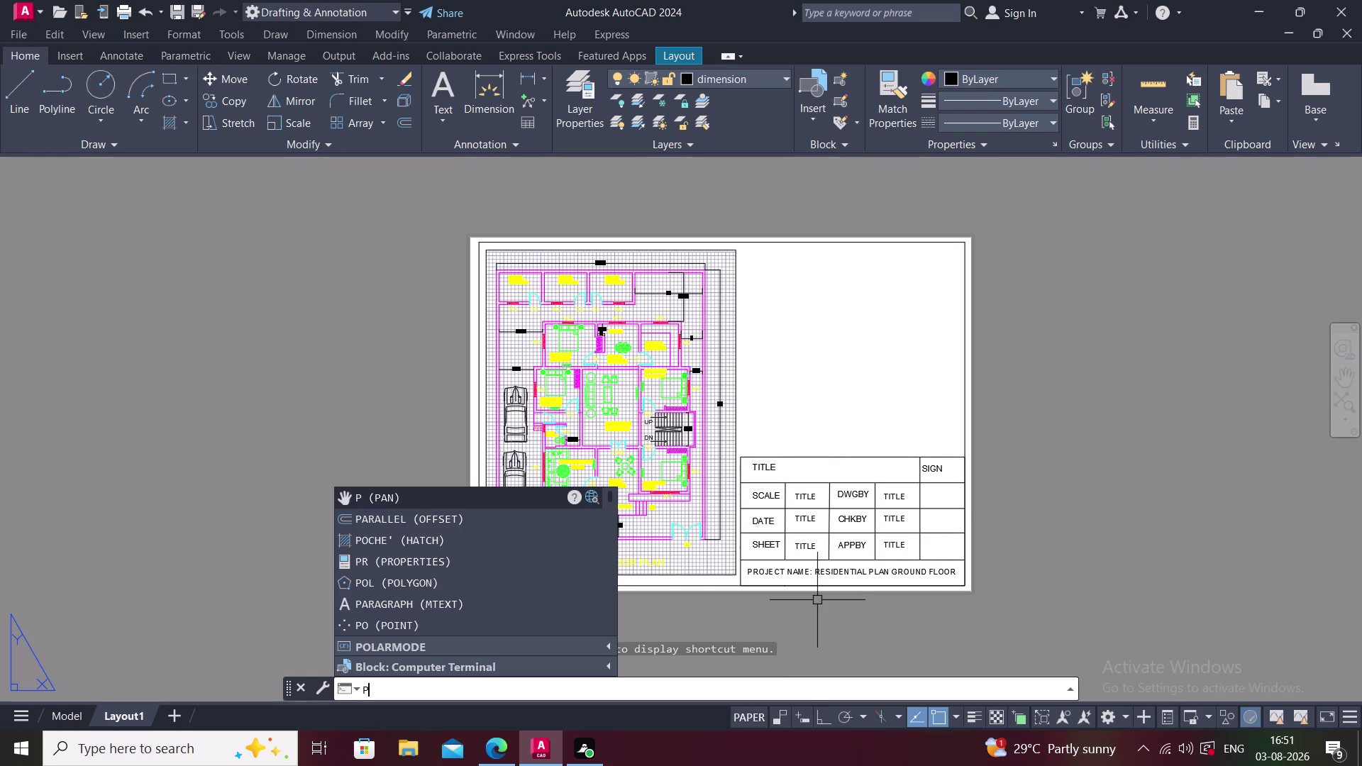
text(RINT)
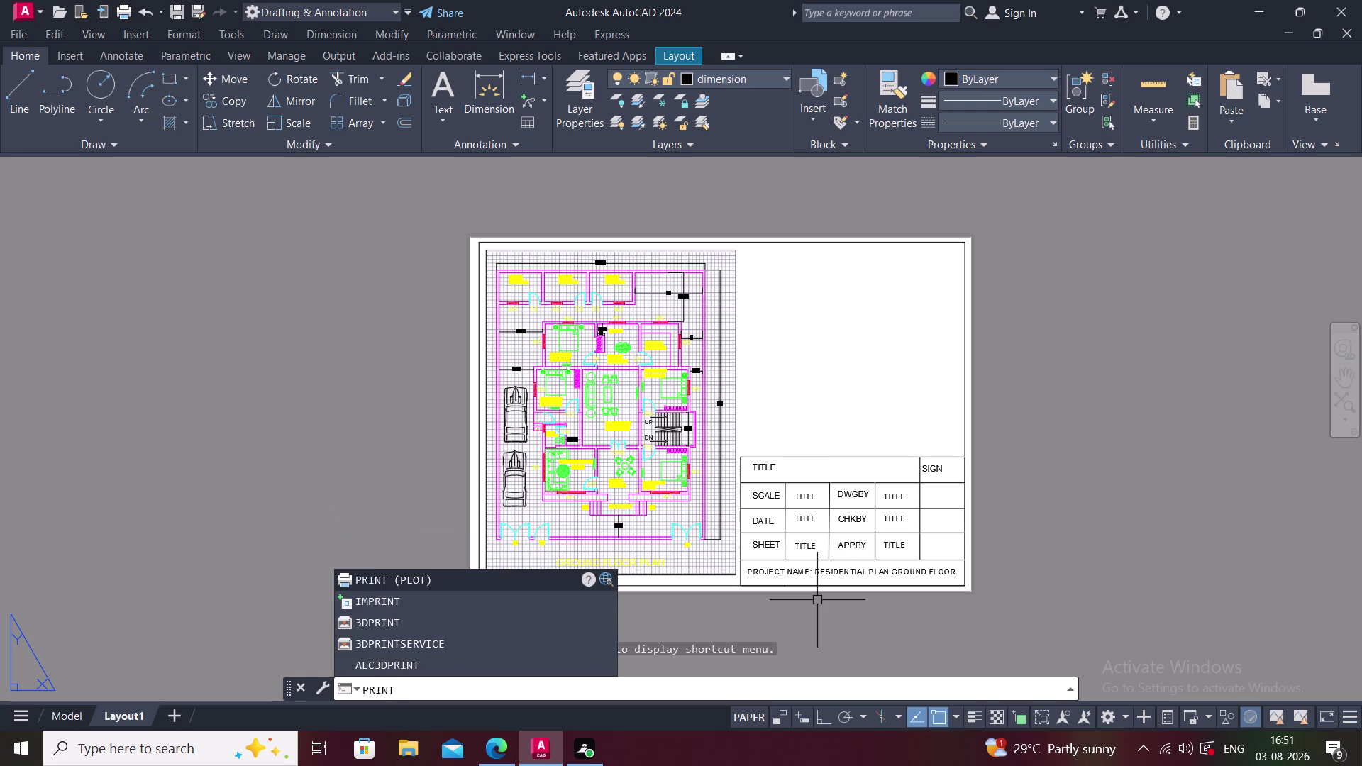
key(space)
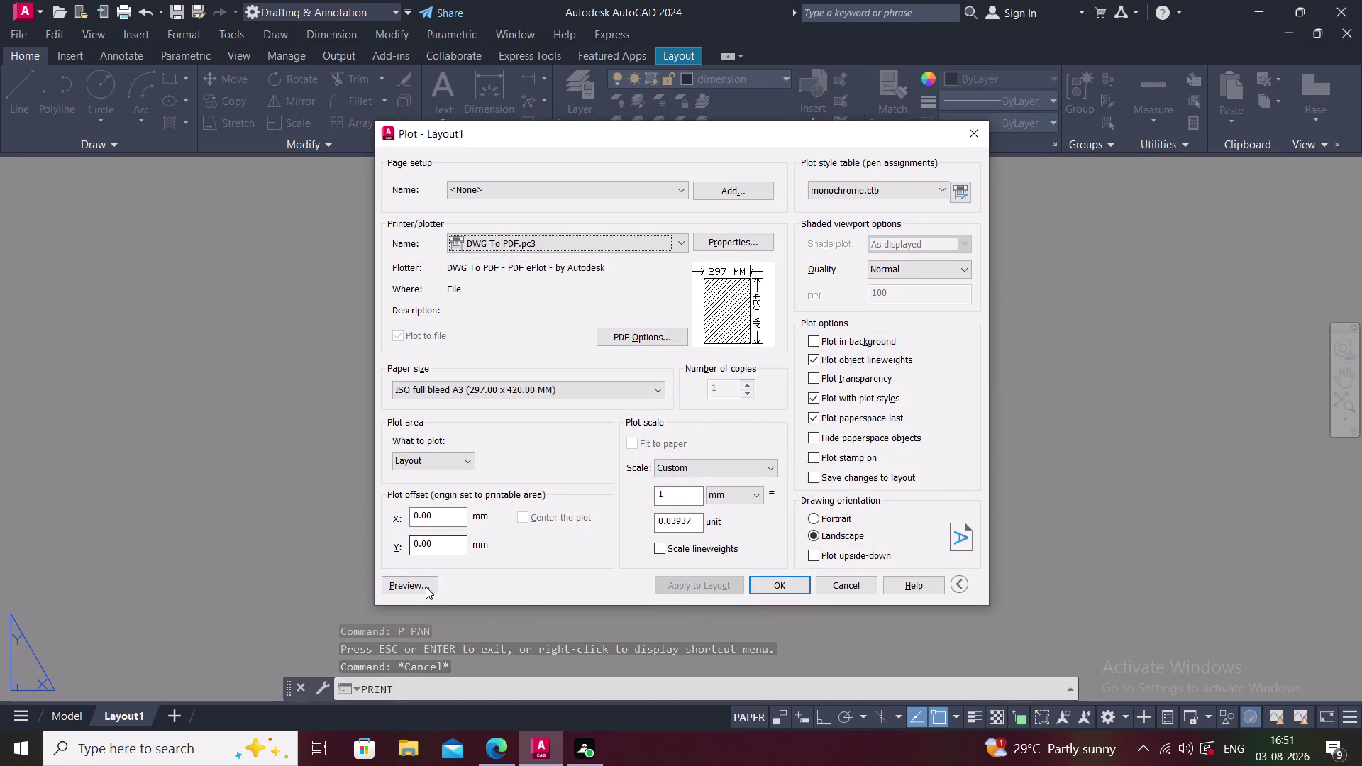
click(410, 581)
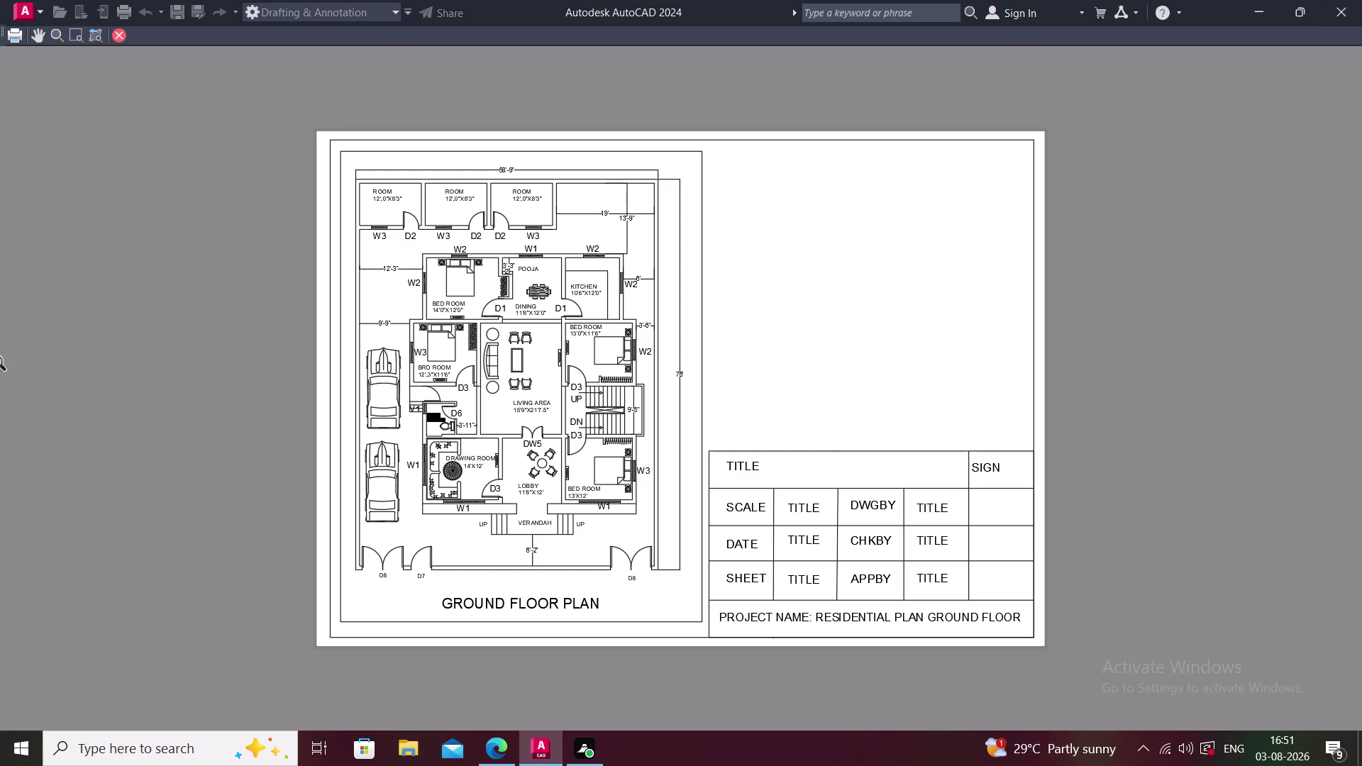
click(119, 35)
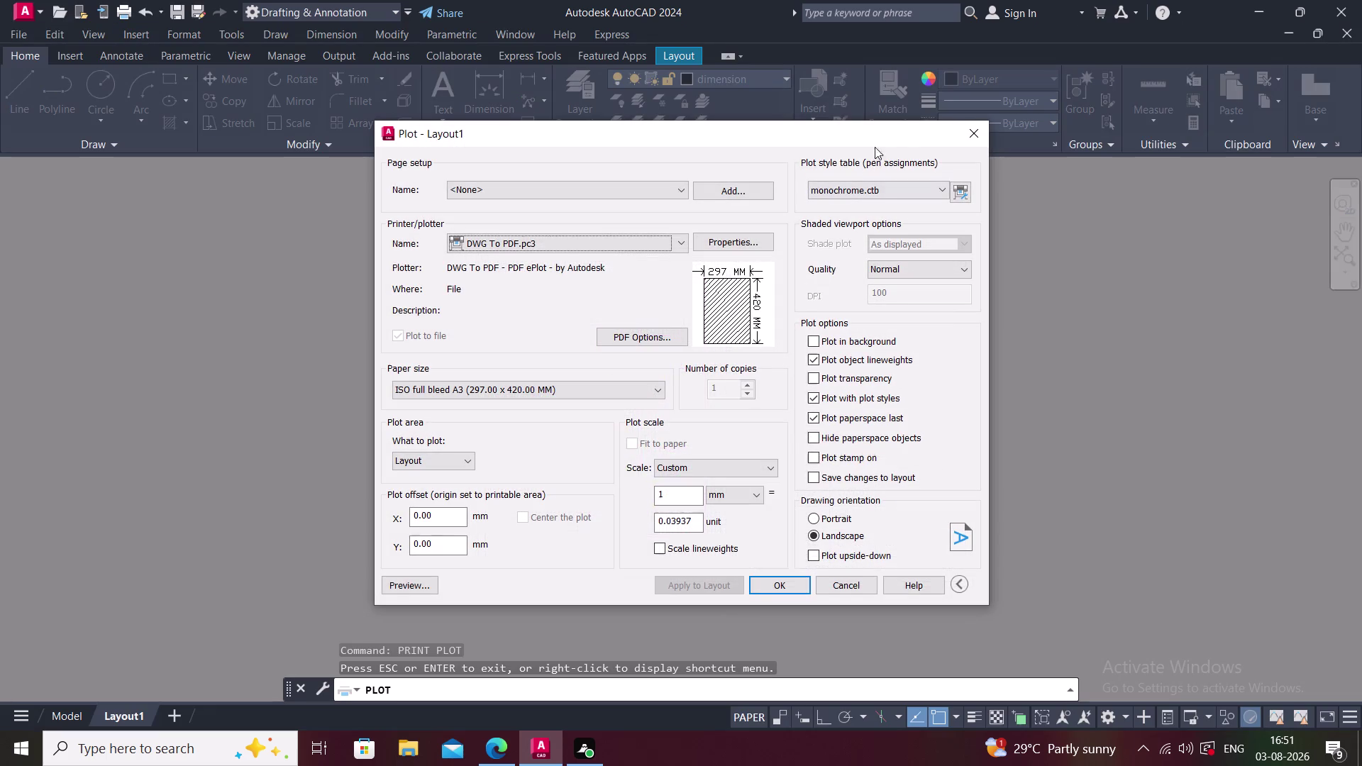
click(971, 126)
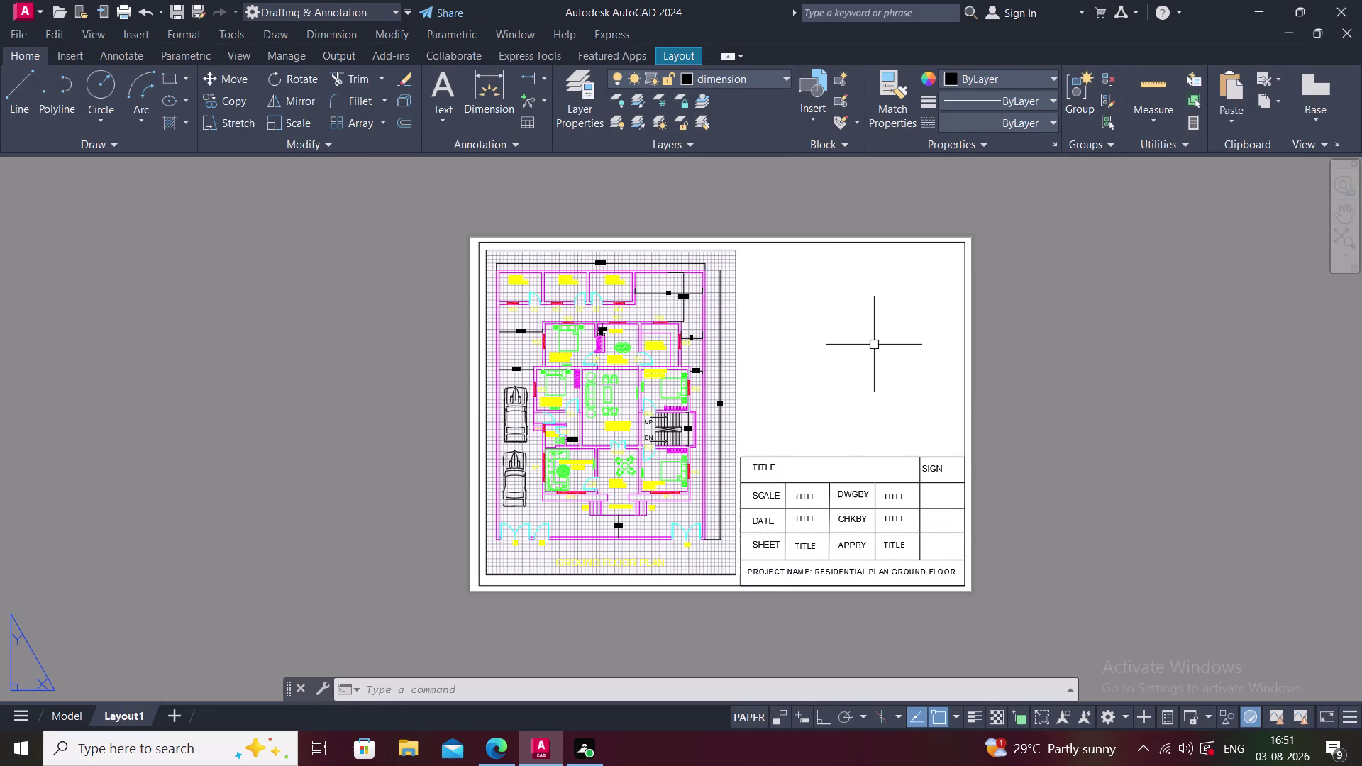
Save the drawing as Ram project ip.dwg.
key(s)
key(ctrl+s)
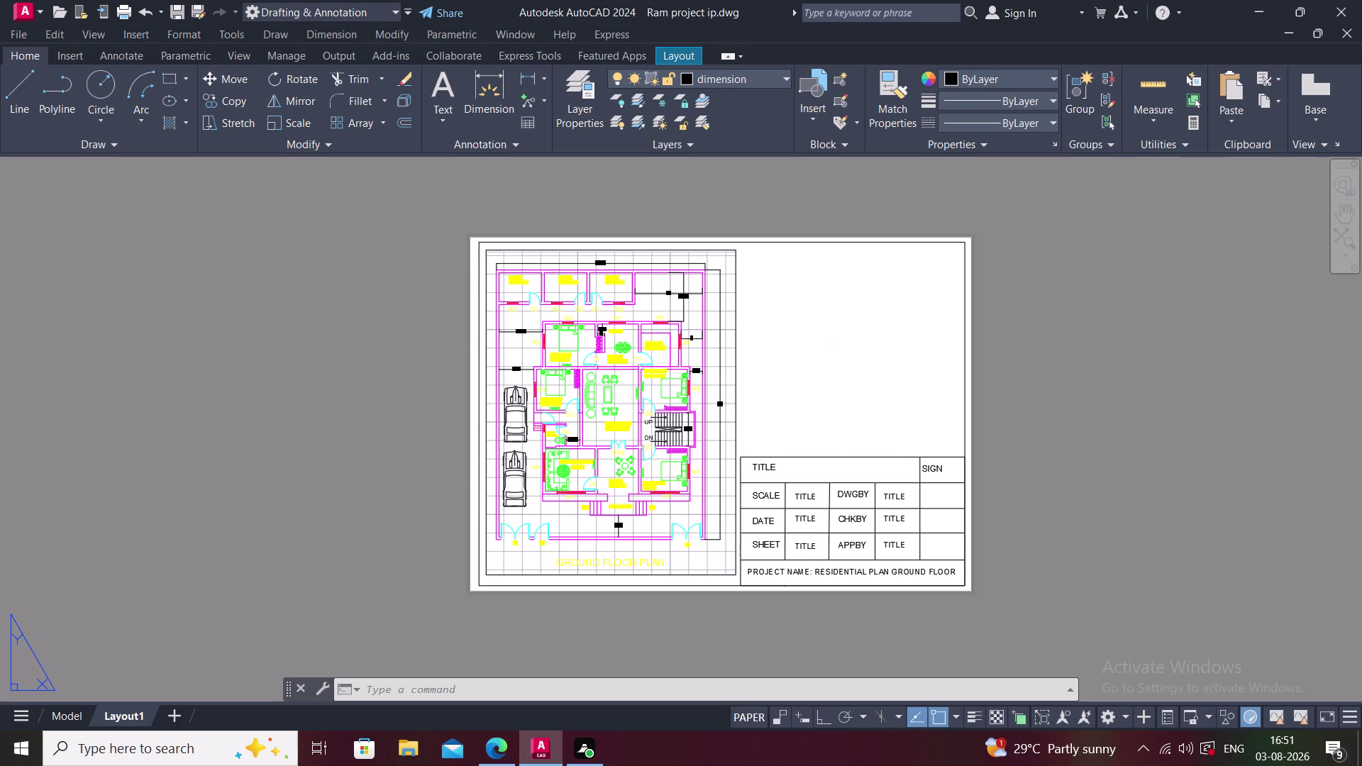
key(ctrl+s)
key(ctrl+s)
key(ctrl+s)
key(ctrl+s)
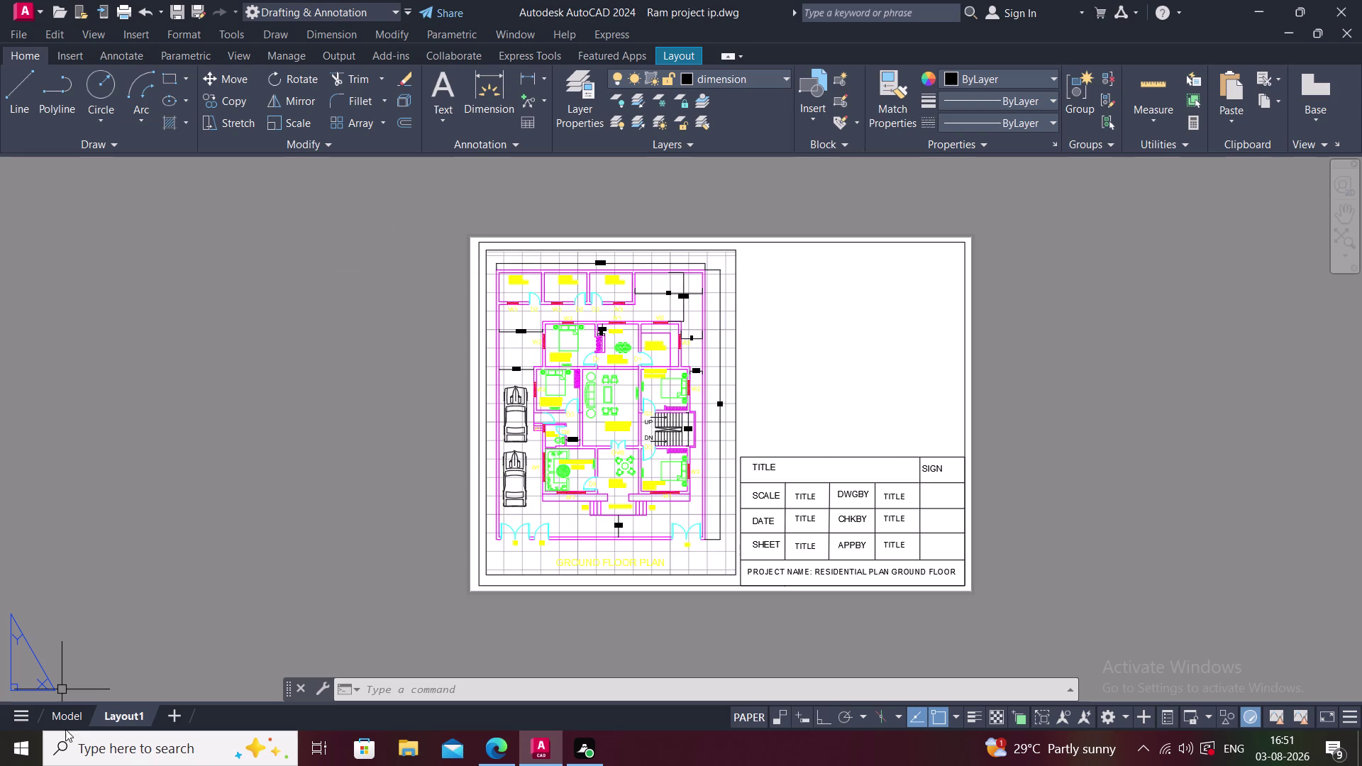
Check the plan in the Model tab, return to Layout1, and undo twice.
click(66, 724)
click(111, 722)
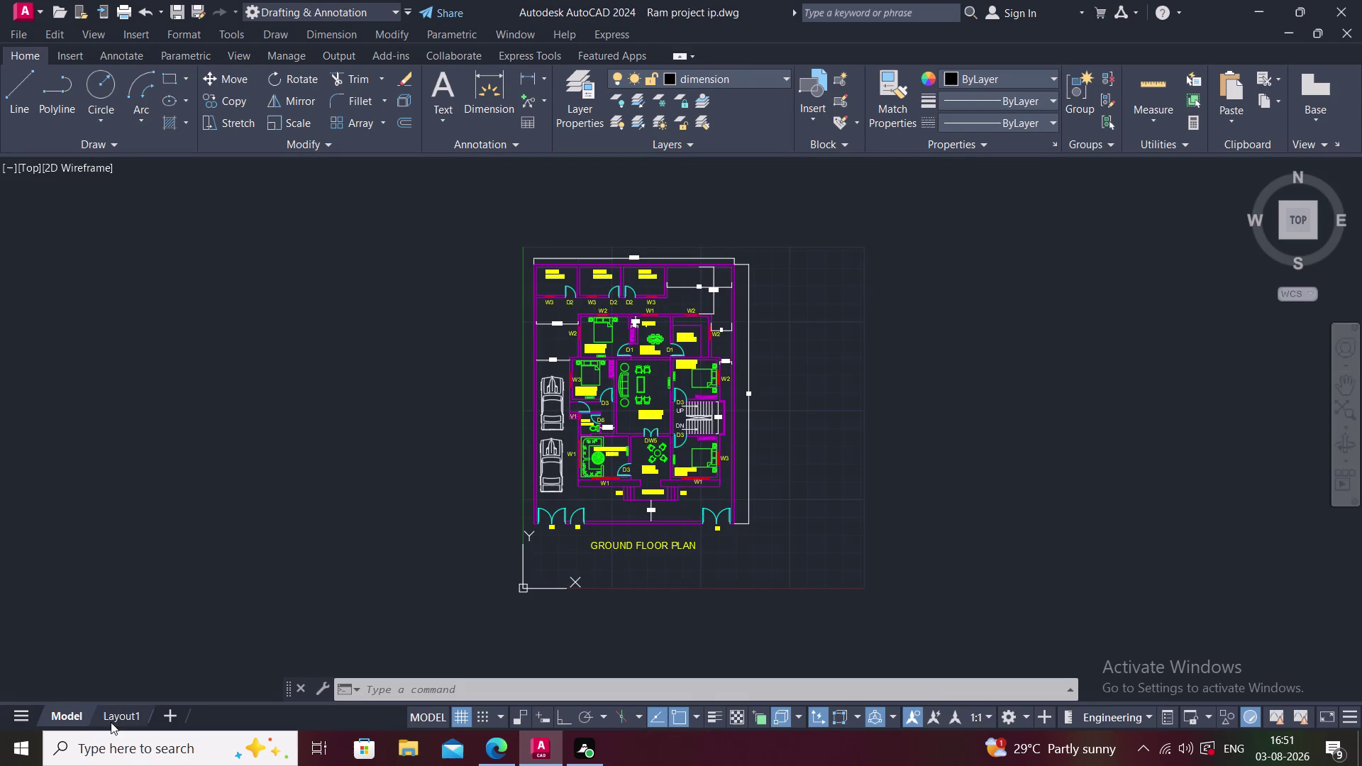
click(72, 716)
key(ctrl+z)
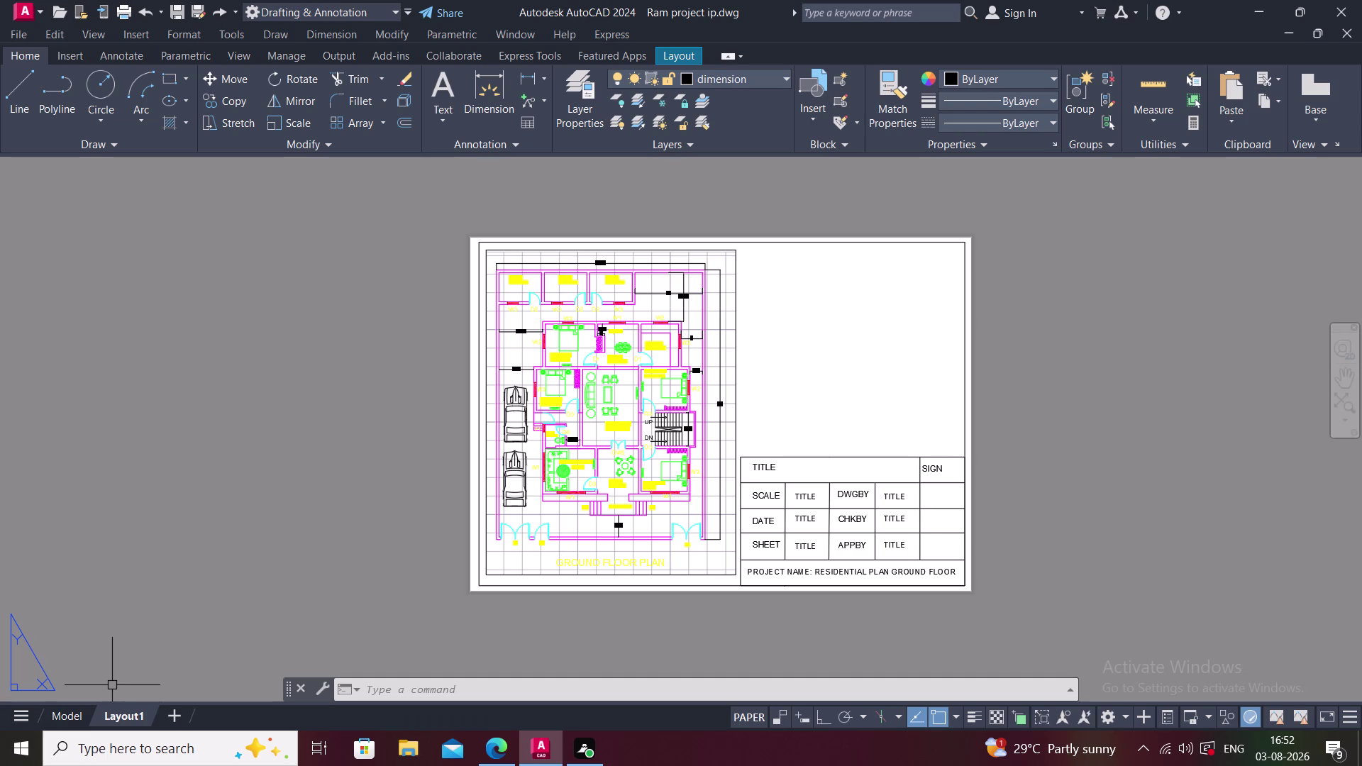
key(ctrl+z)
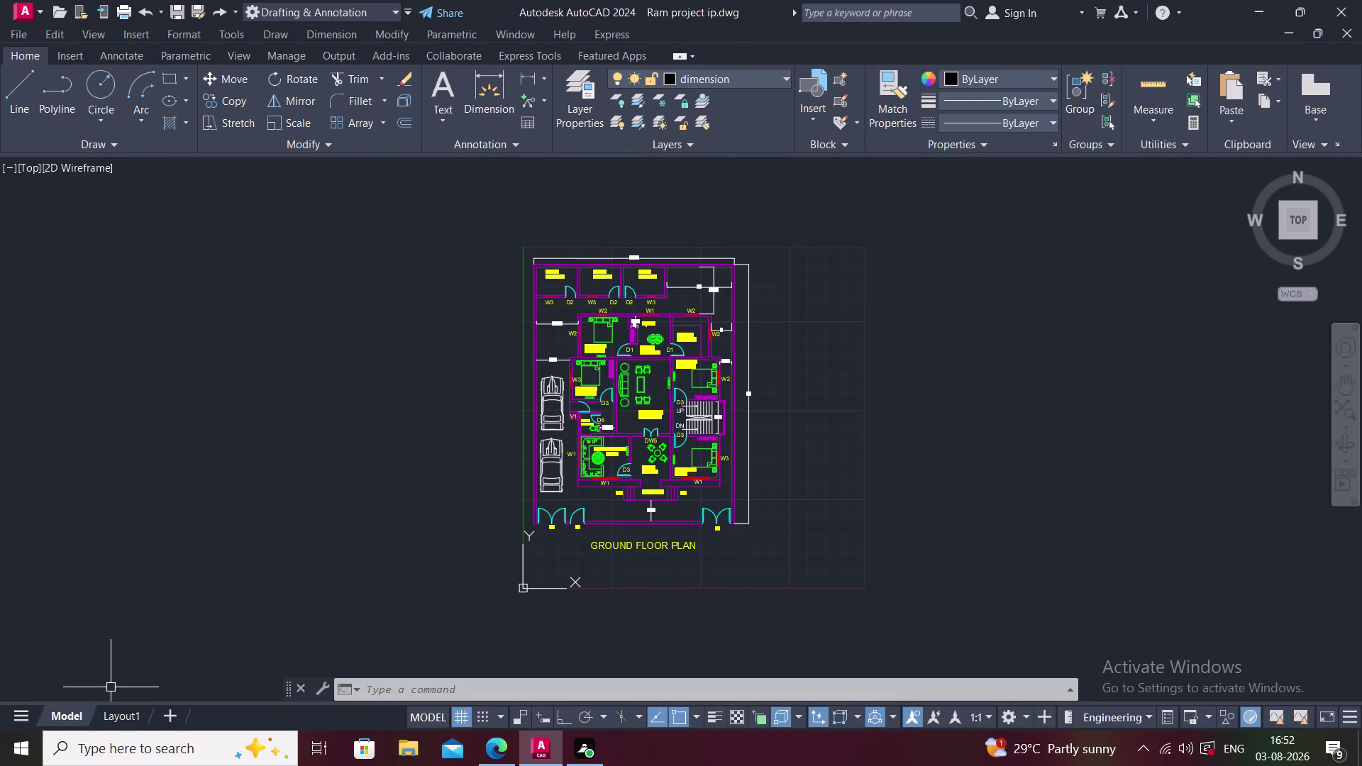
Save the drawing again and go back to the Layout1 sheet.
key(ctrl+s)
key(ctrl+s)
key(ctrl+s)
key(ctrl+s)
key(ctrl+s)
key(ctrl+s)
click(119, 719)
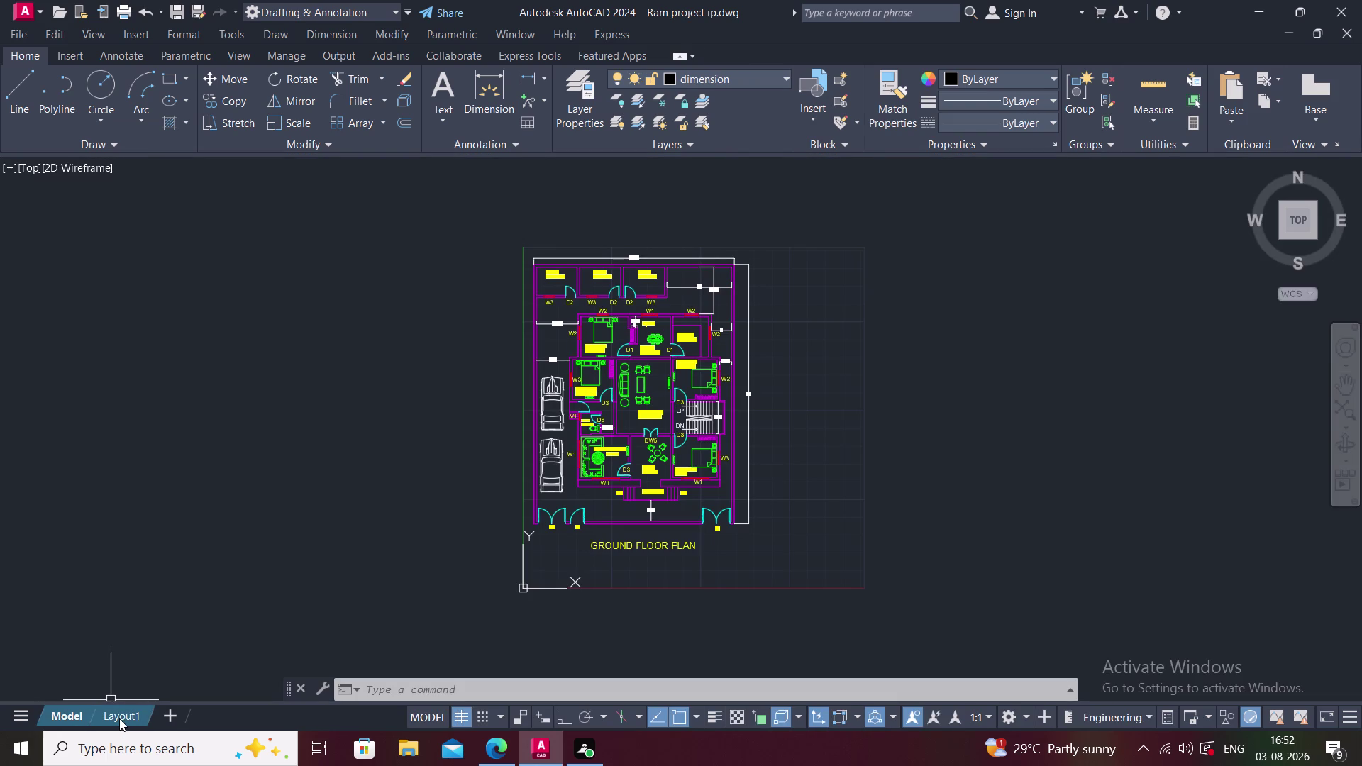
click(128, 714)
Save once more, glance at the model plan, and end on Layout1.
key(ctrl+s)
key(ctrl+s)
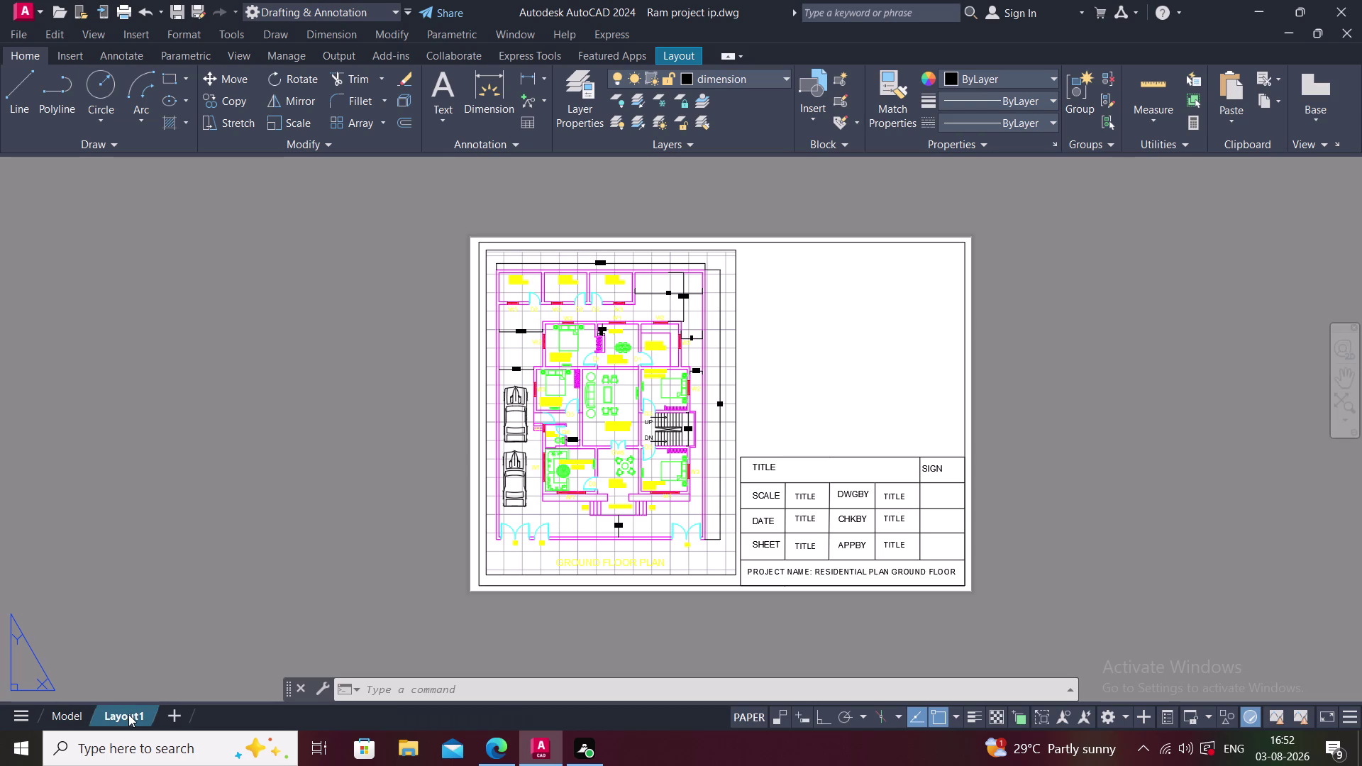
key(ctrl+s)
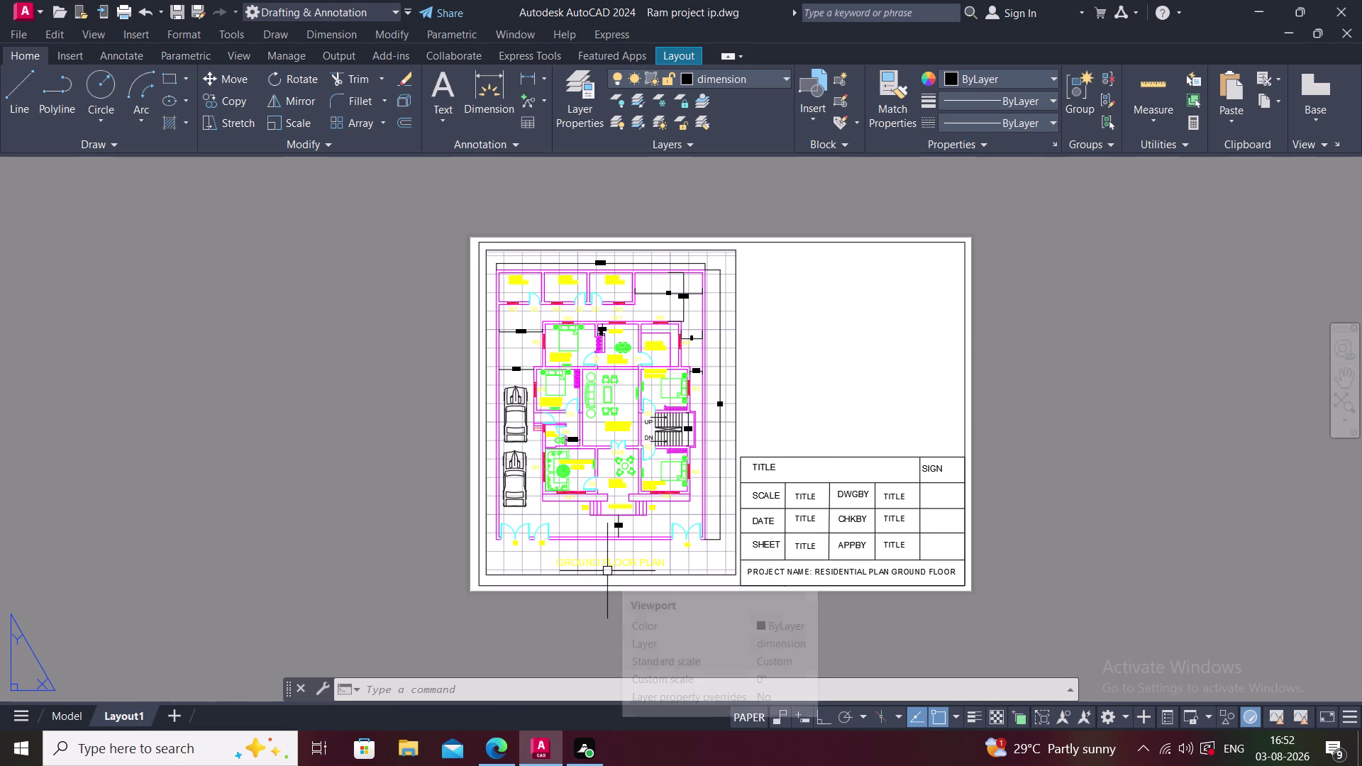
click(61, 724)
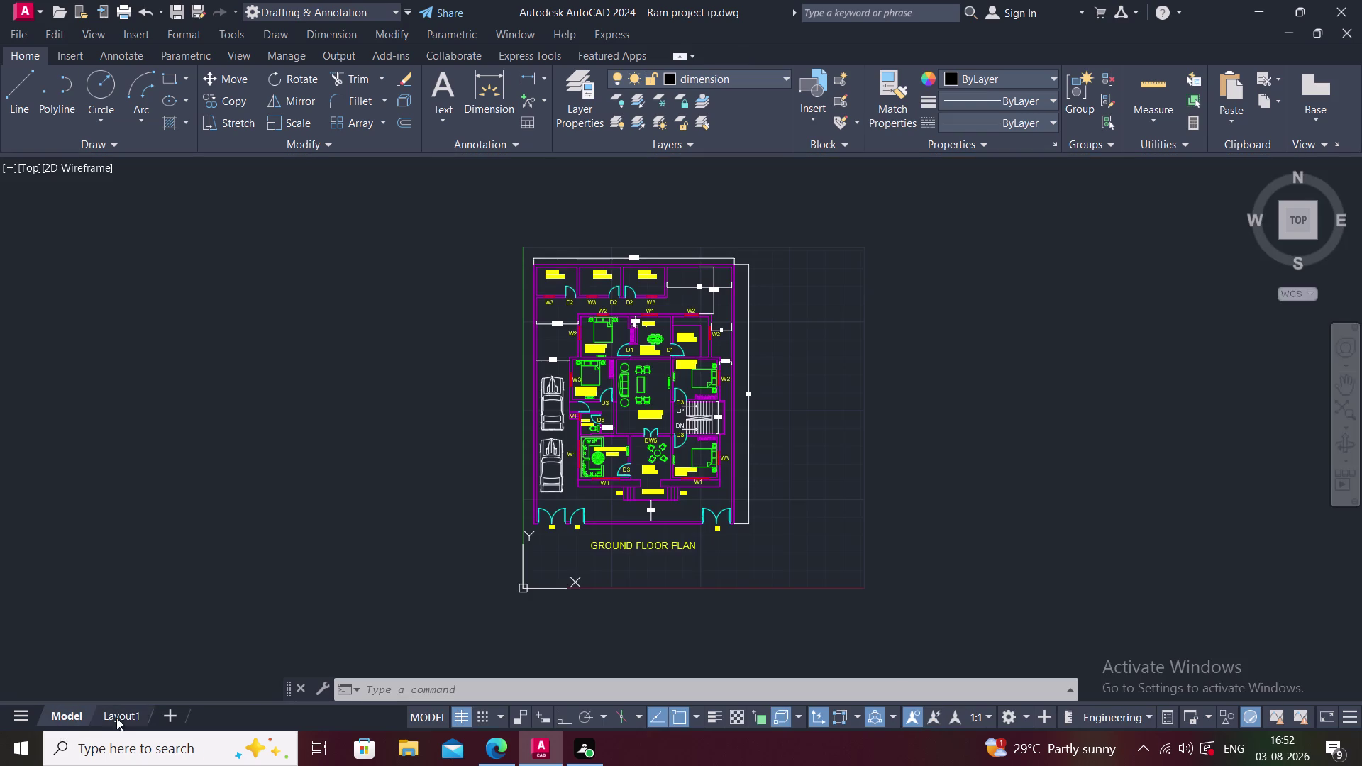
click(119, 715)
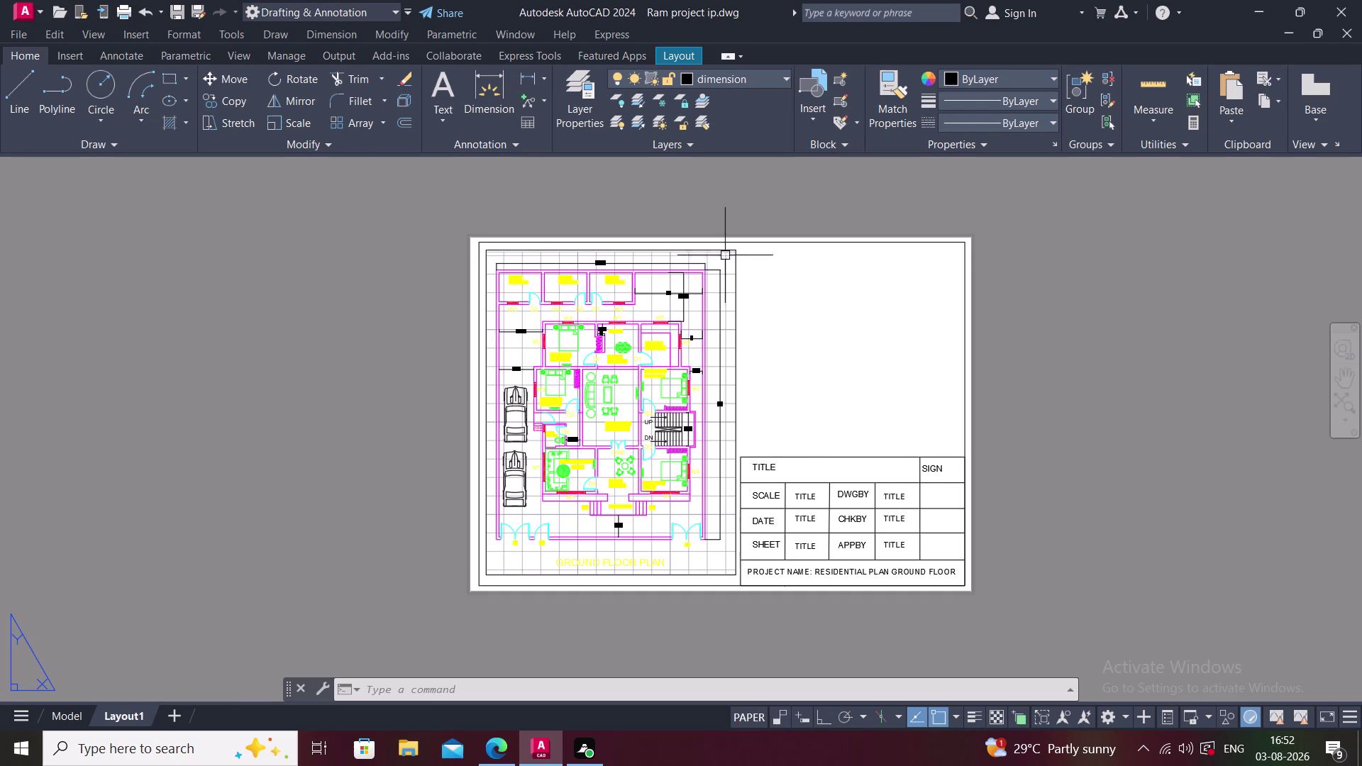
key(p)
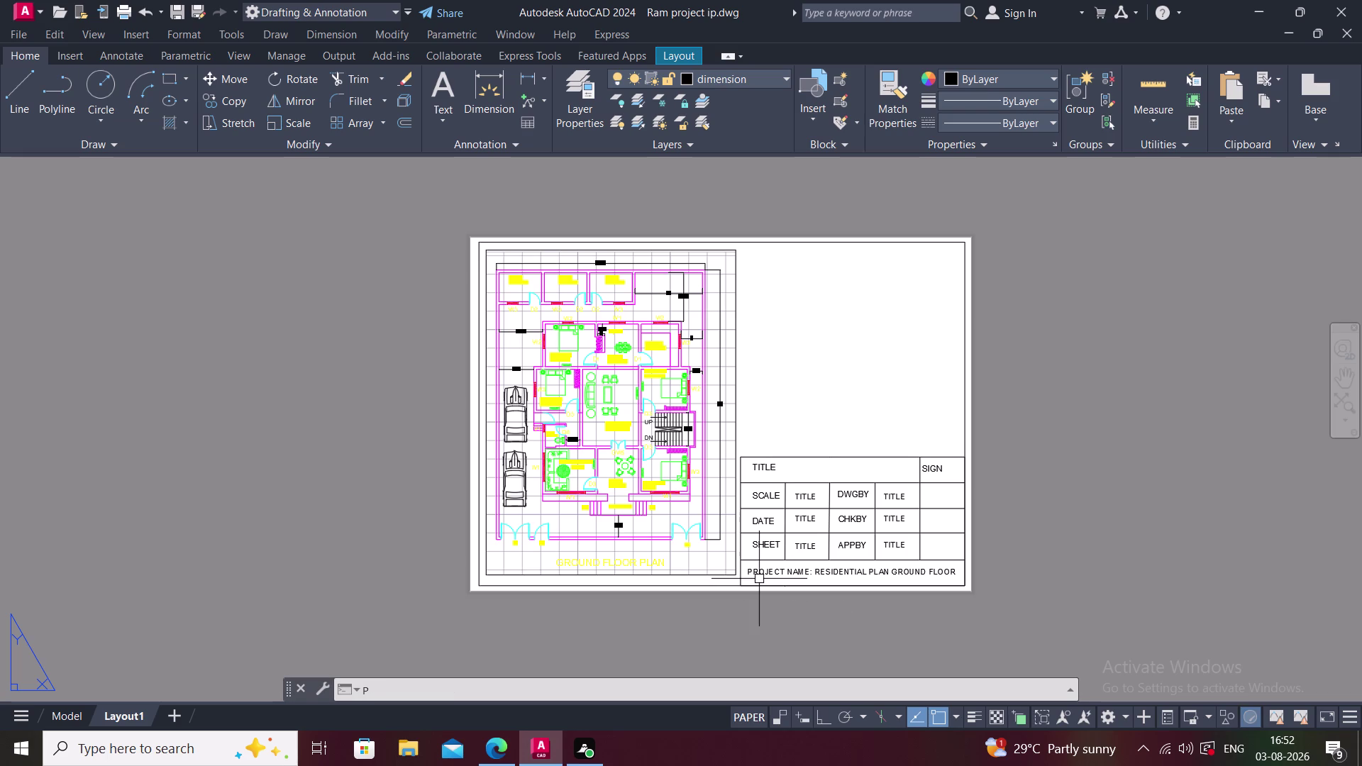
text(RI)
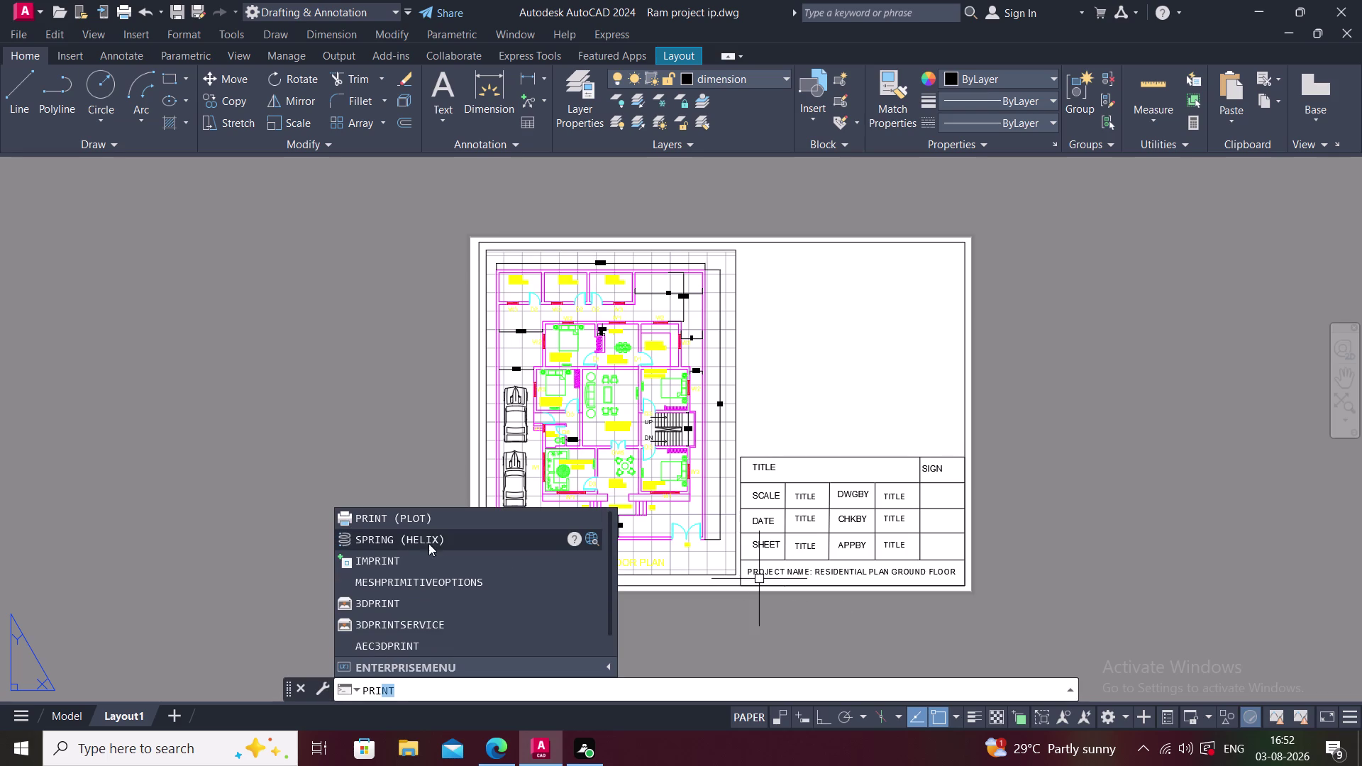
click(429, 517)
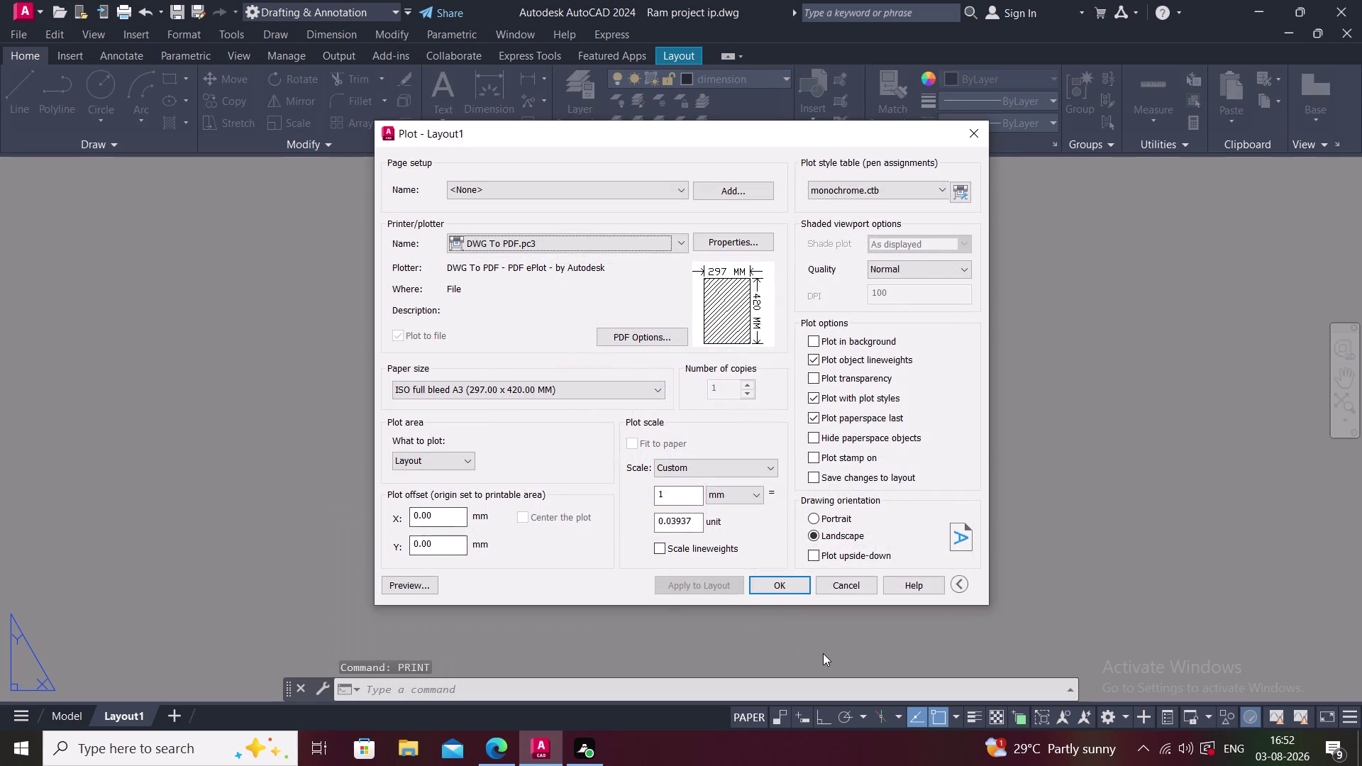
click(384, 585)
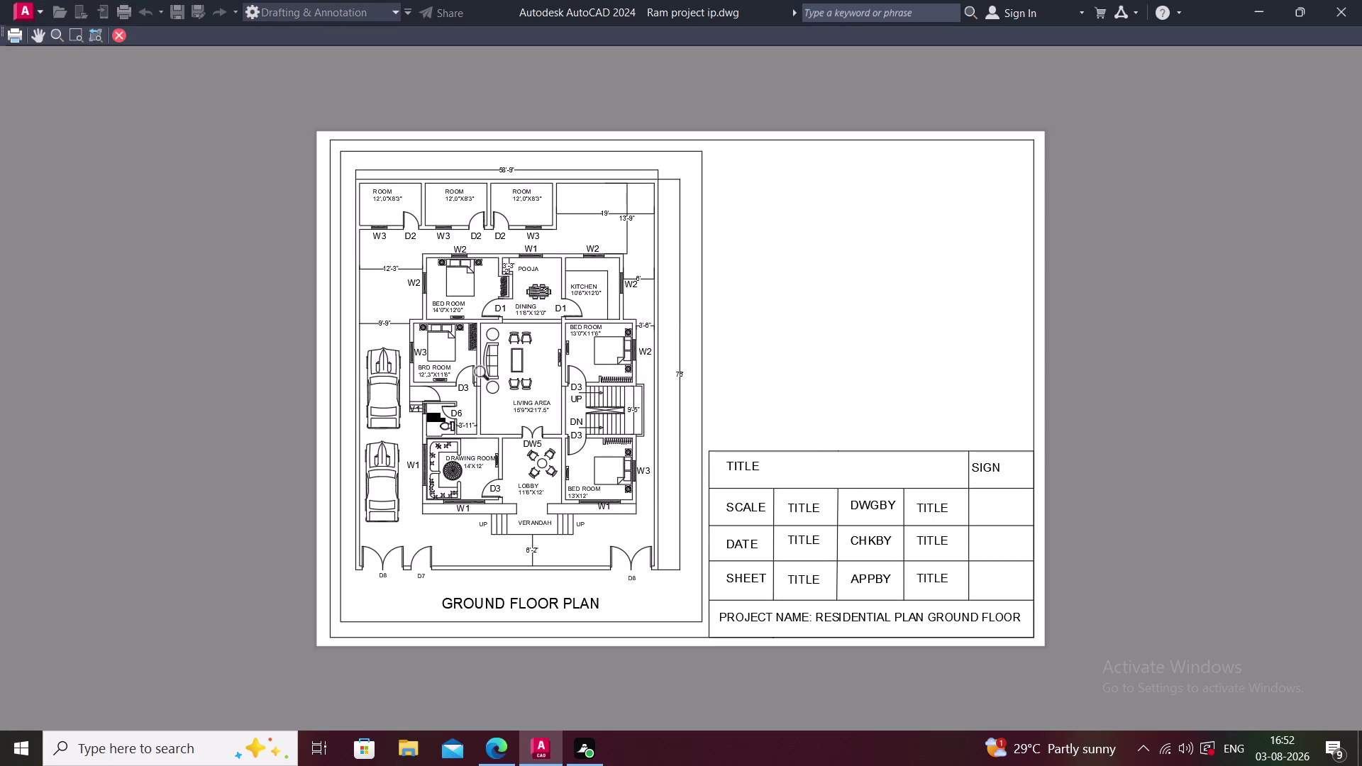
click(116, 32)
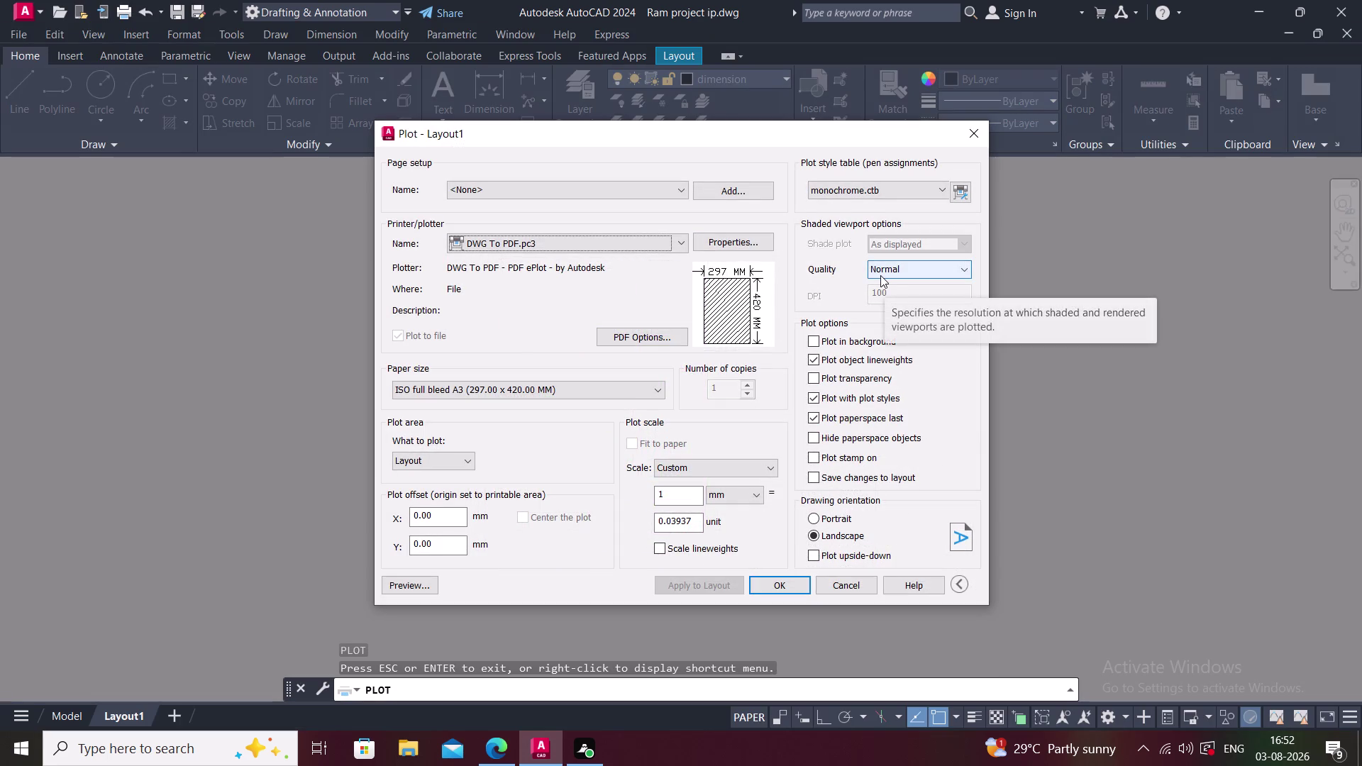
click(538, 187)
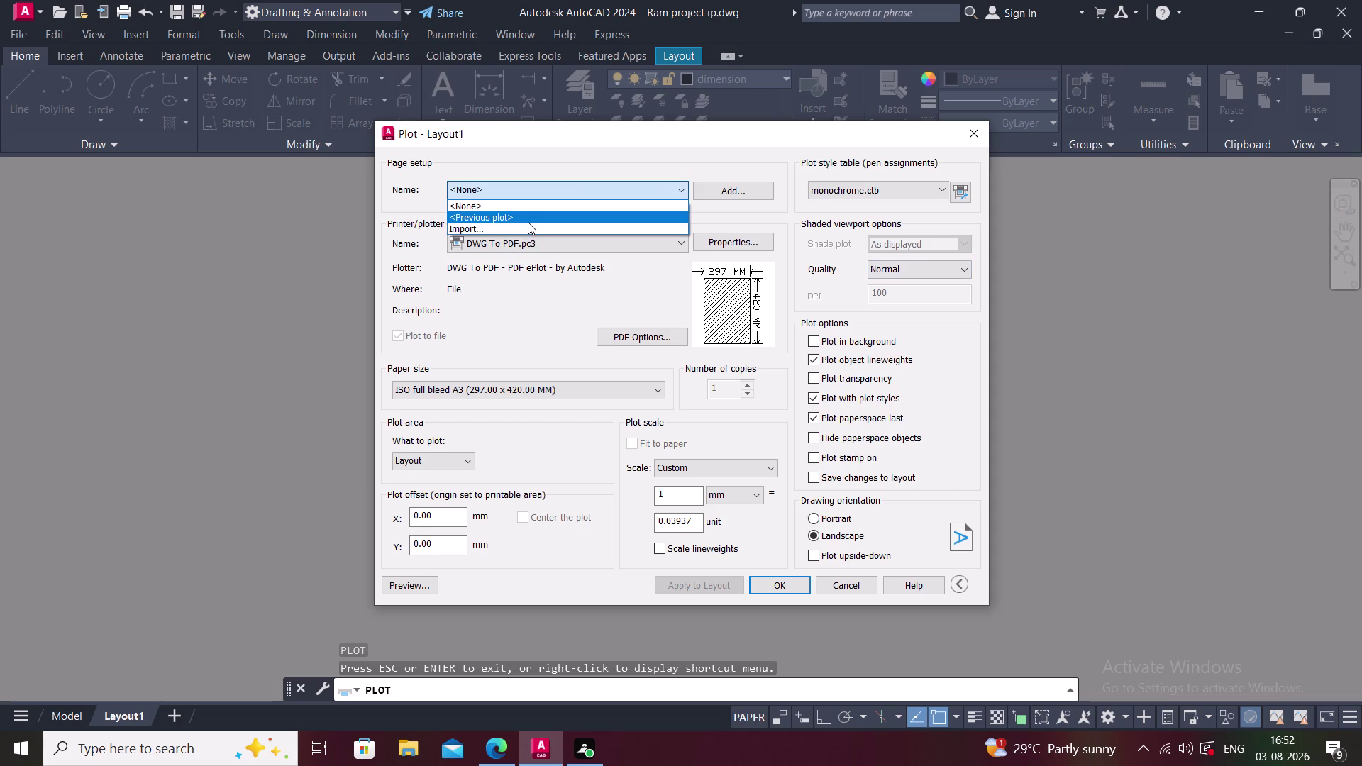
click(963, 134)
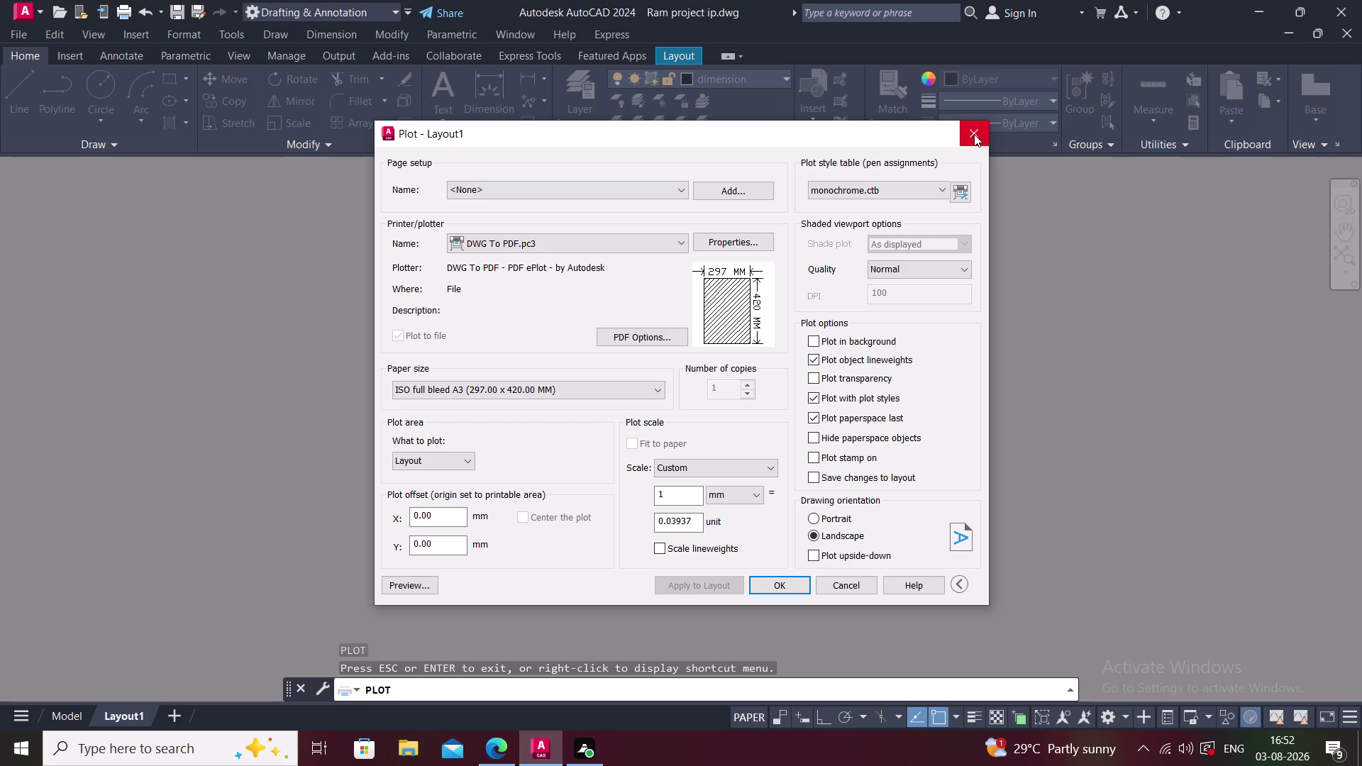
click(790, 587)
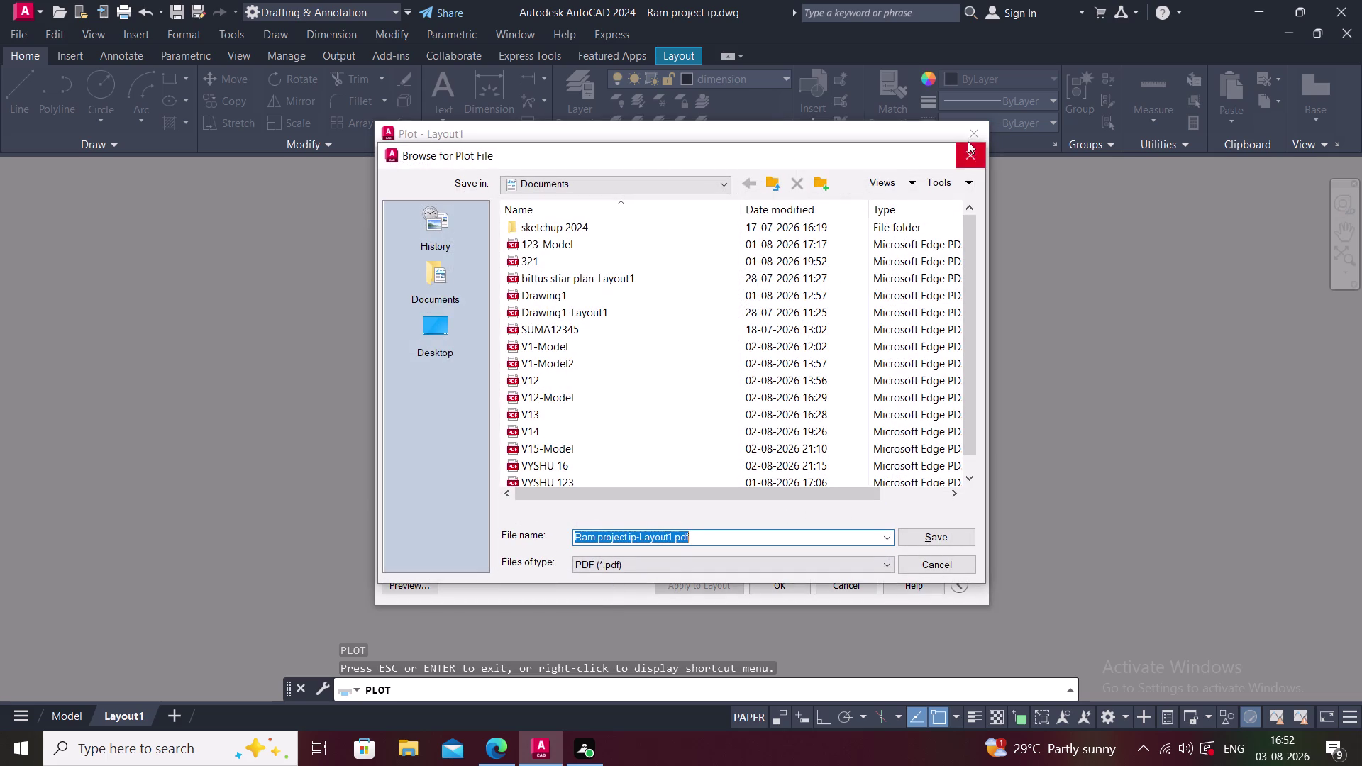
click(967, 141)
click(972, 151)
click(974, 139)
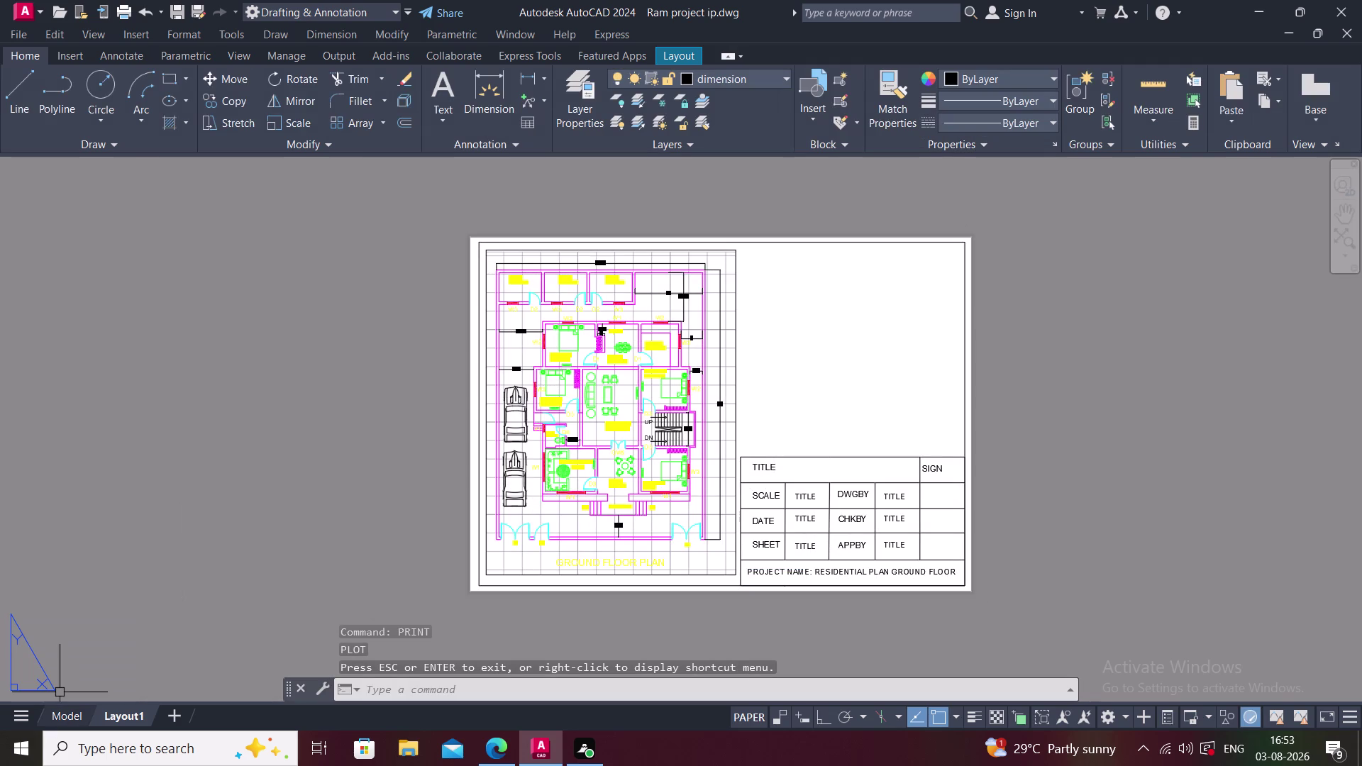
Cancel the stray command entry and reopen Layout1's plot settings with Ctrl+P.
key(f)
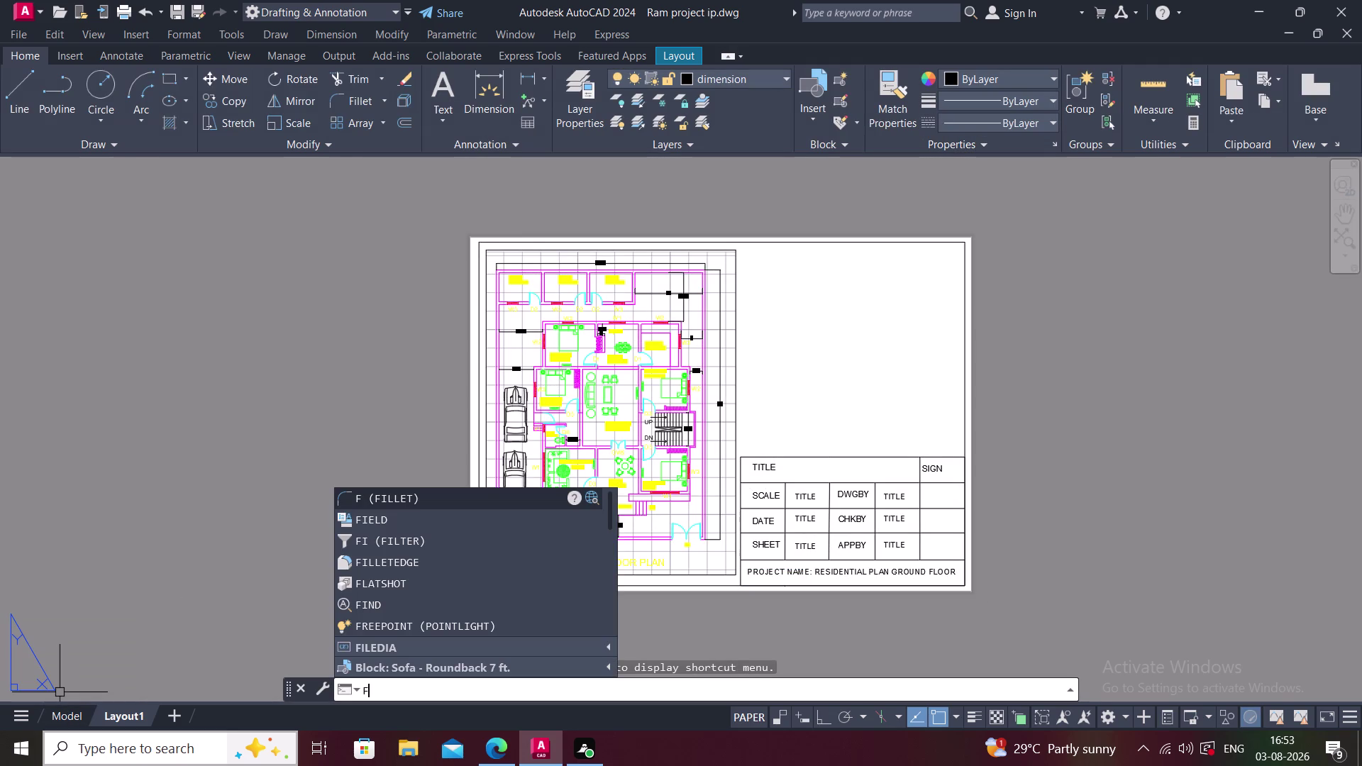
key(BackSpace)
key(Escape)
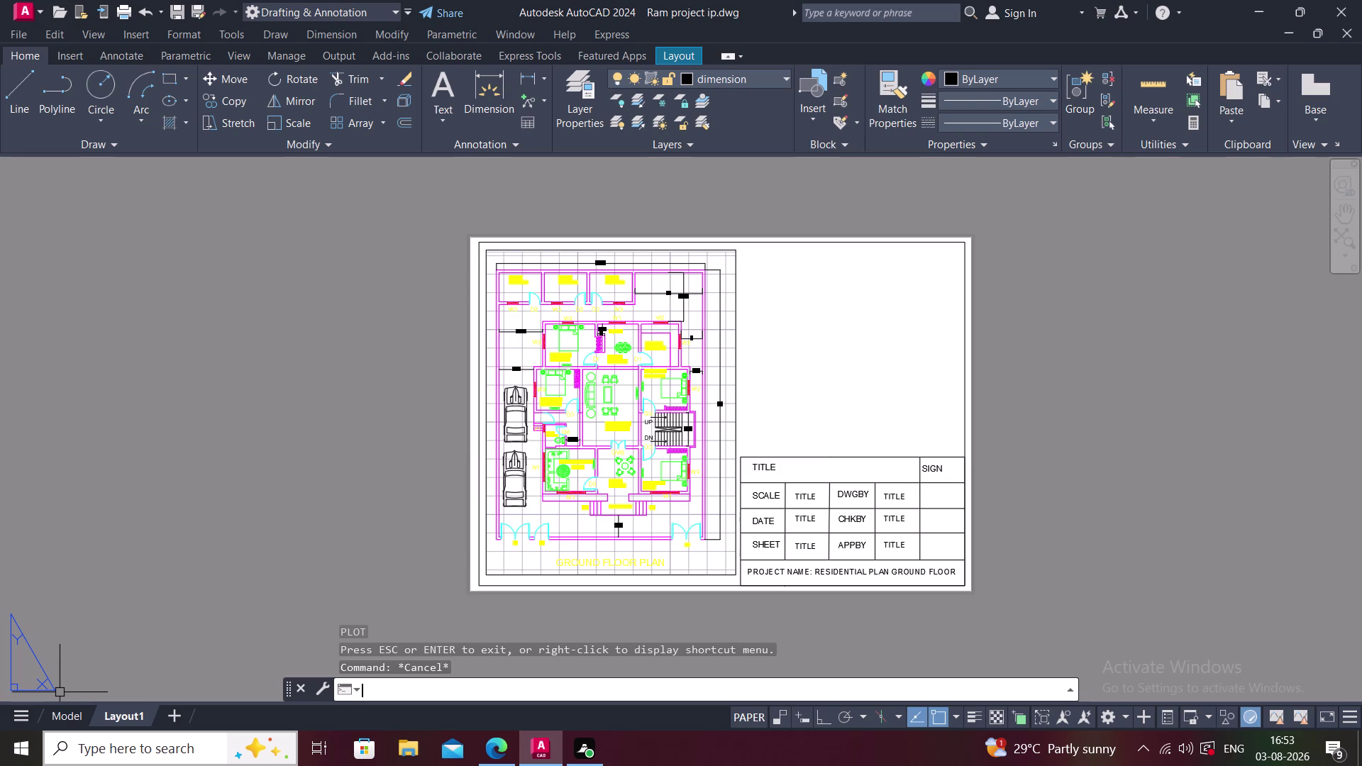
key(Print)
key(Print)
key(Print)
key(Print)
key(ctrl+p)
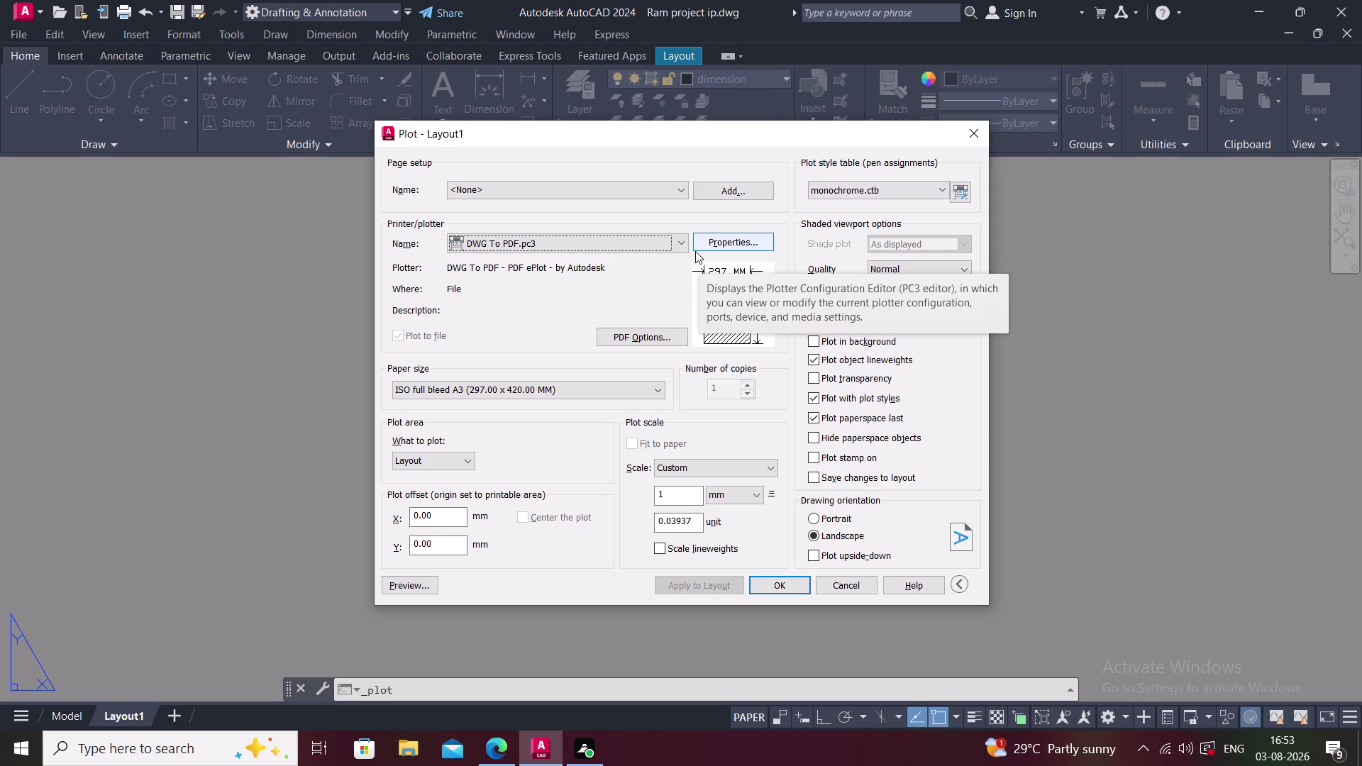
Plot Layout1 in portrait through AutoCAD PDF (High Quality Print) and save to the Desktop.
click(566, 194)
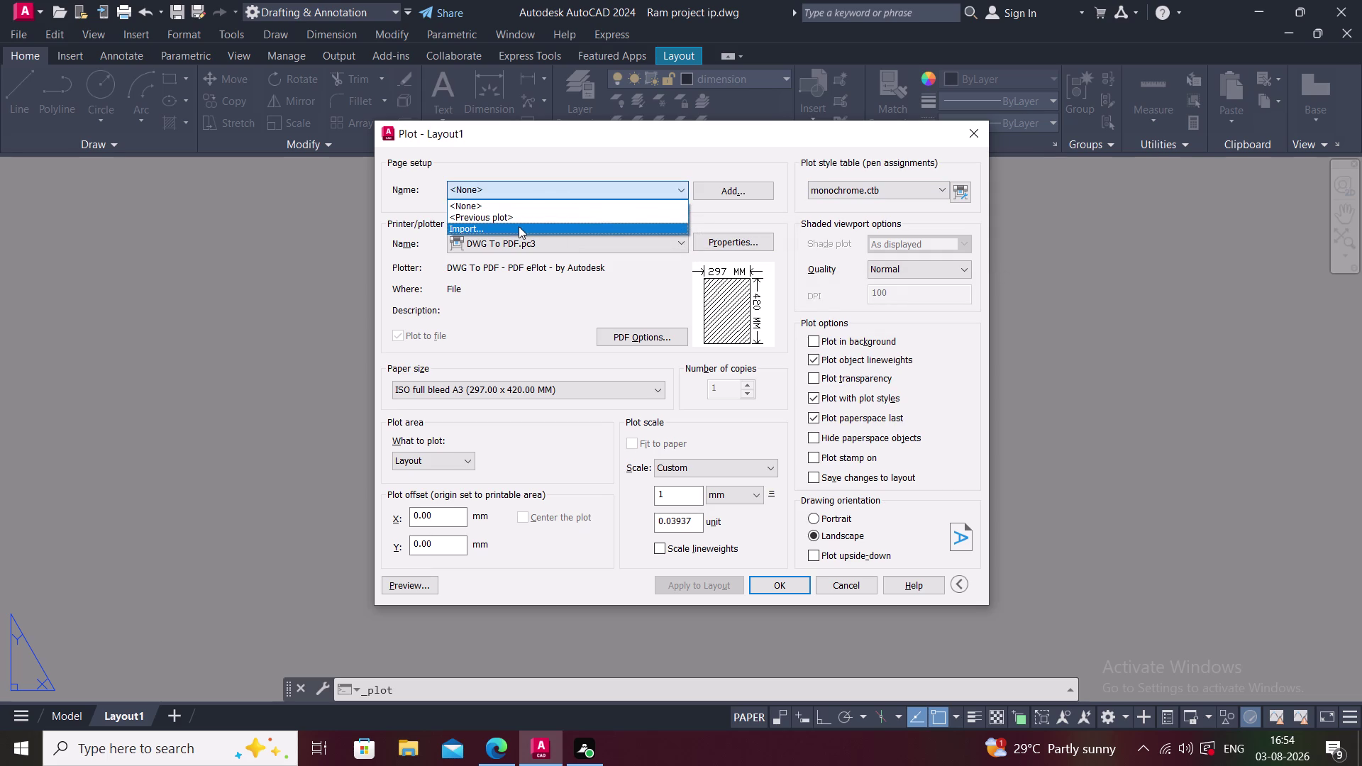
click(539, 254)
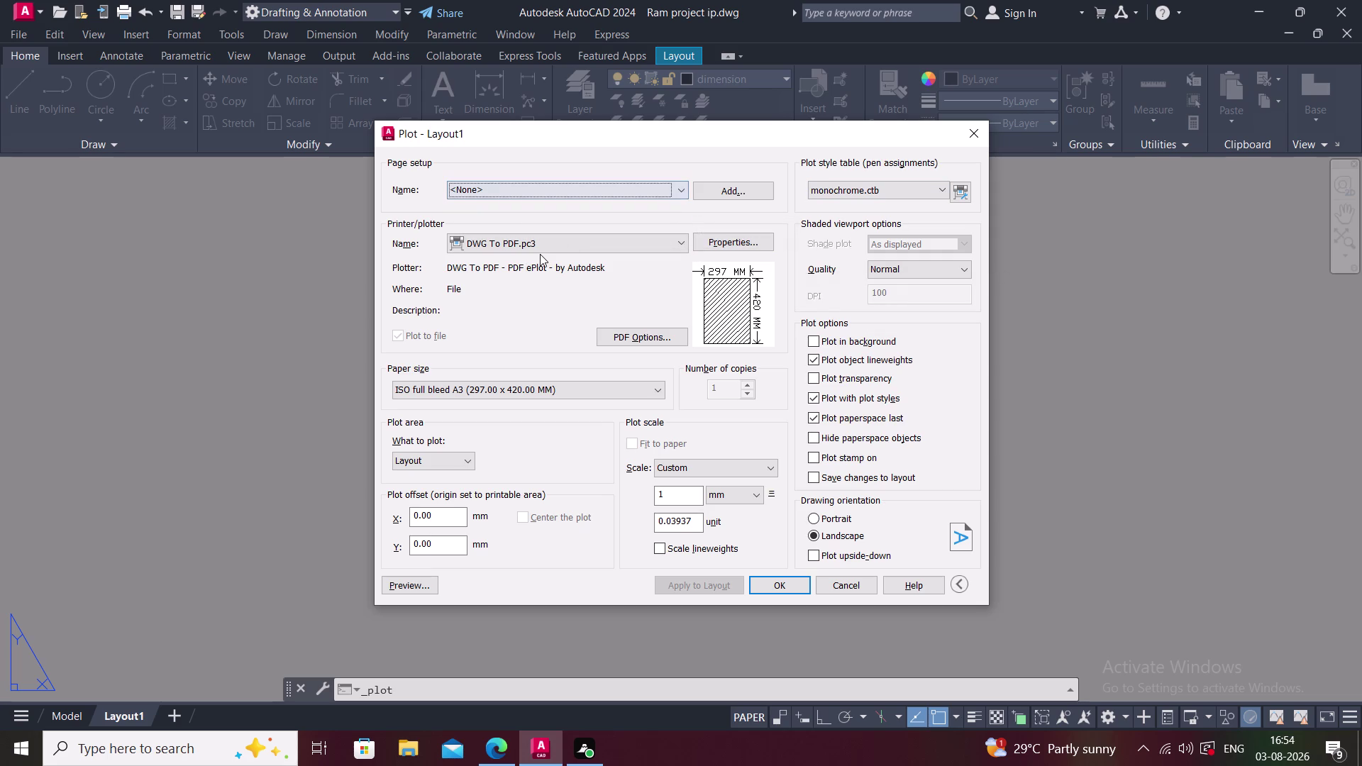
click(543, 247)
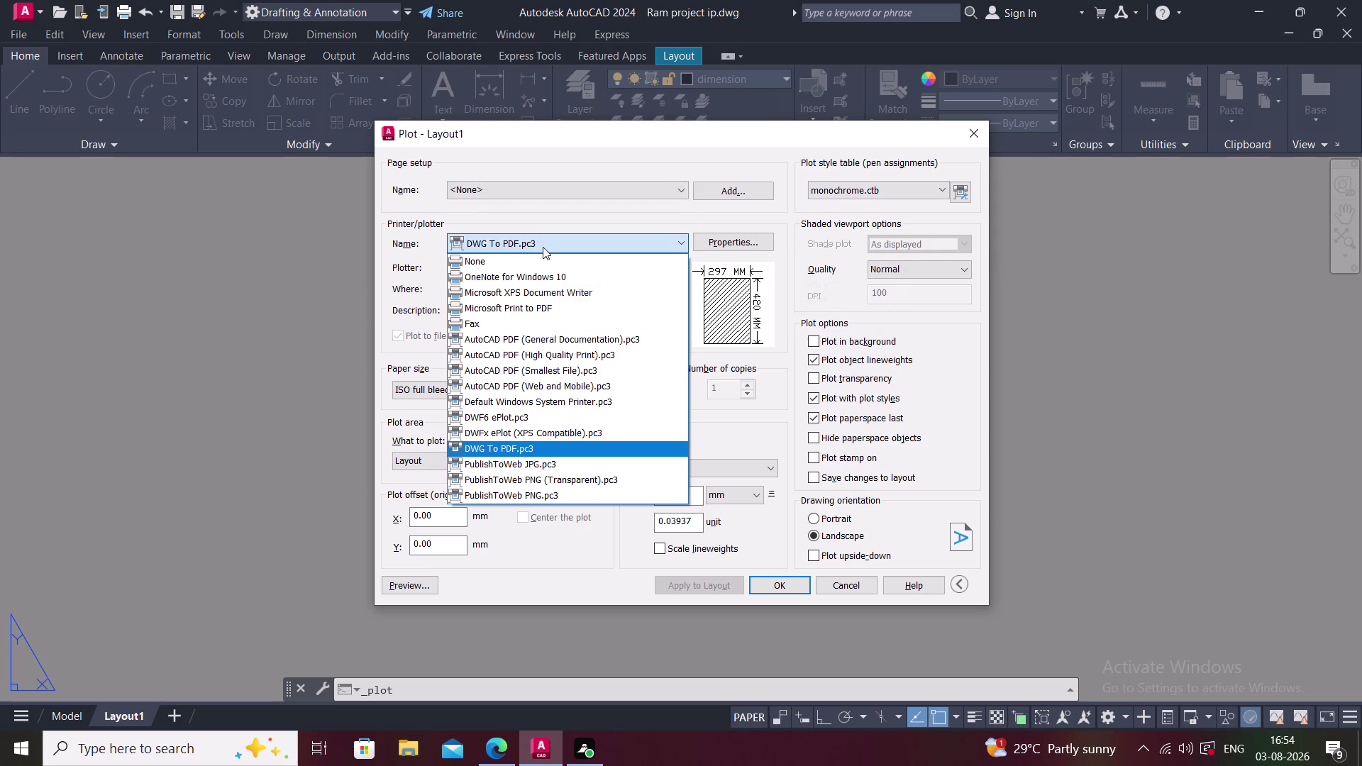
click(554, 349)
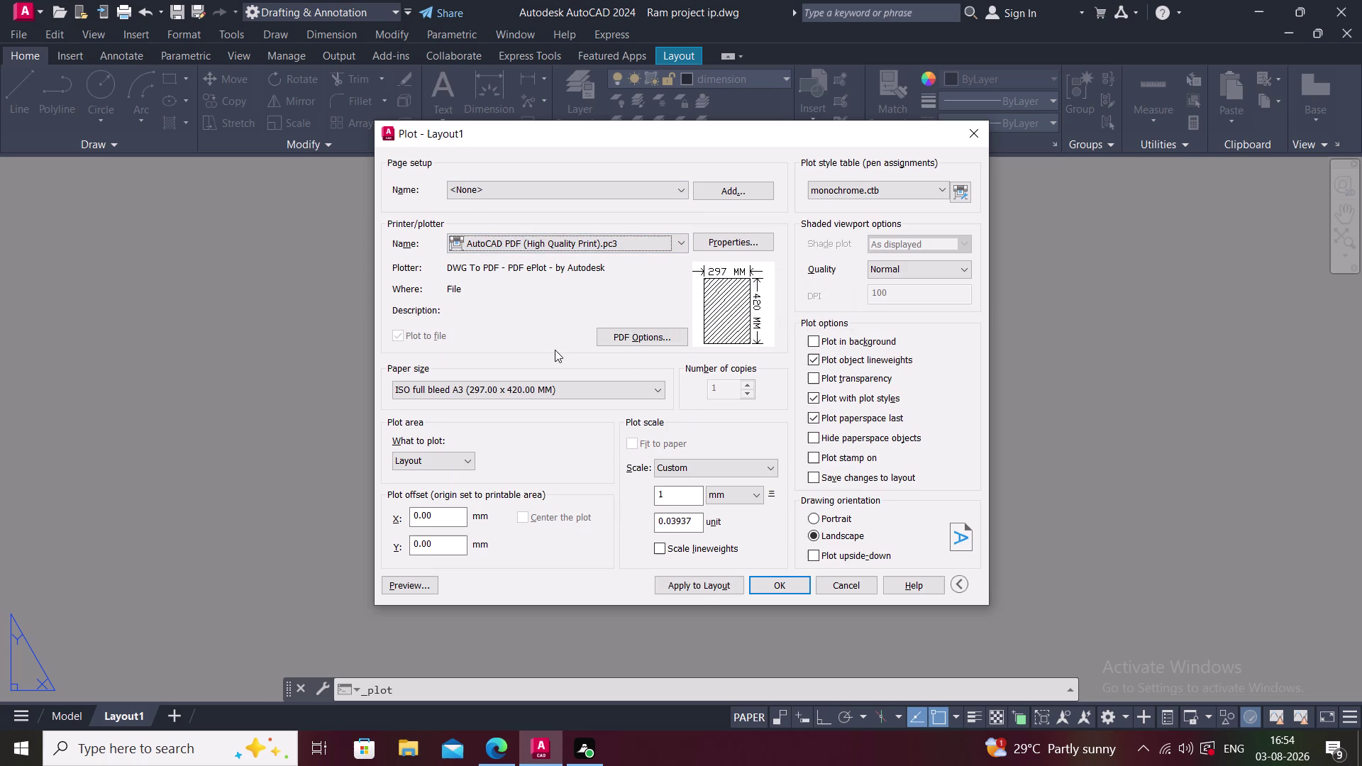
click(810, 516)
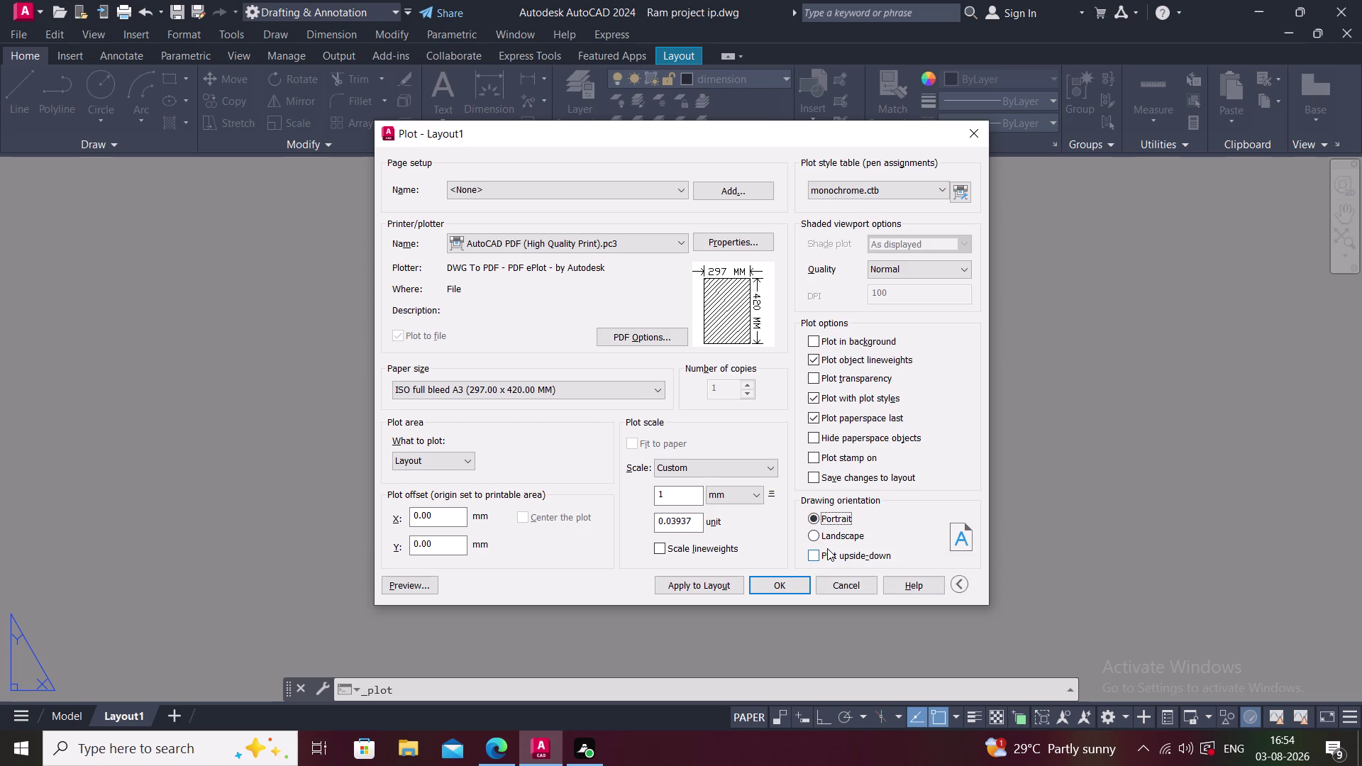
click(784, 580)
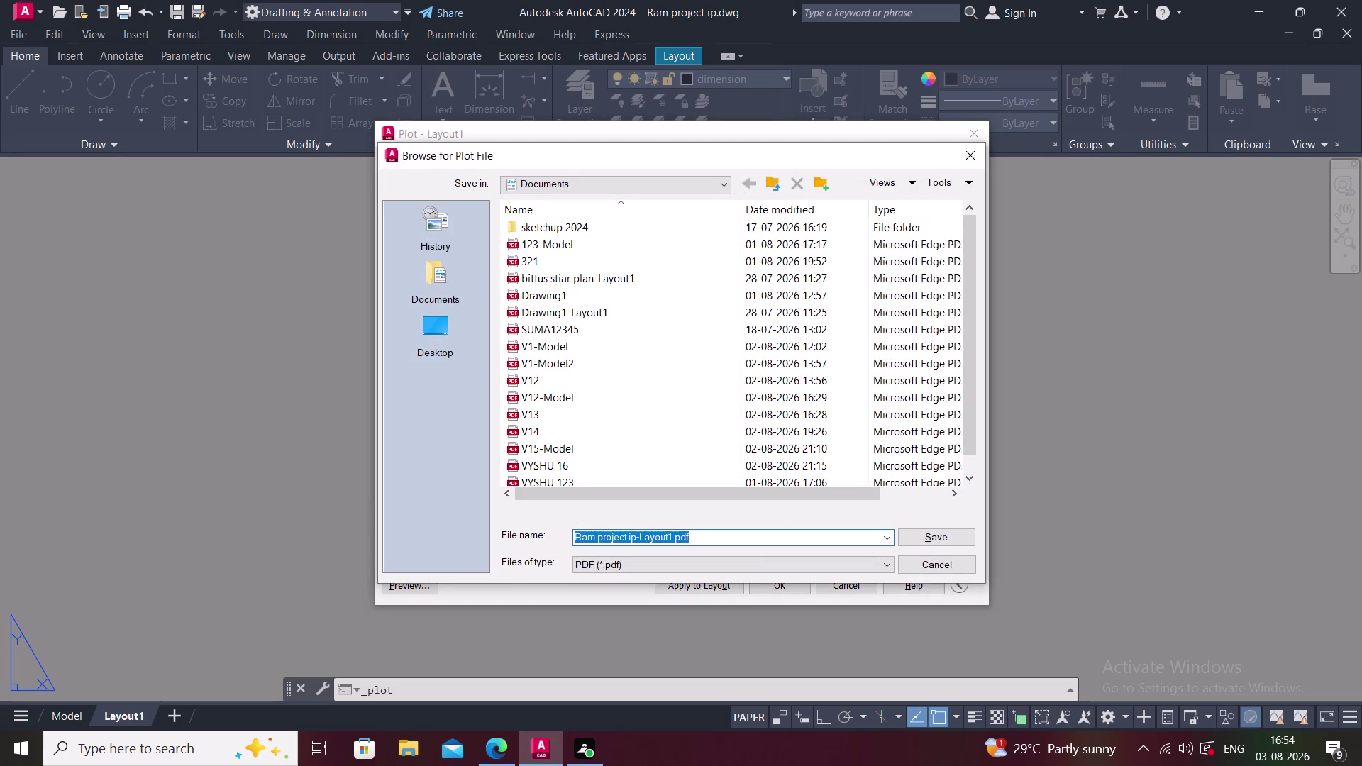
click(440, 344)
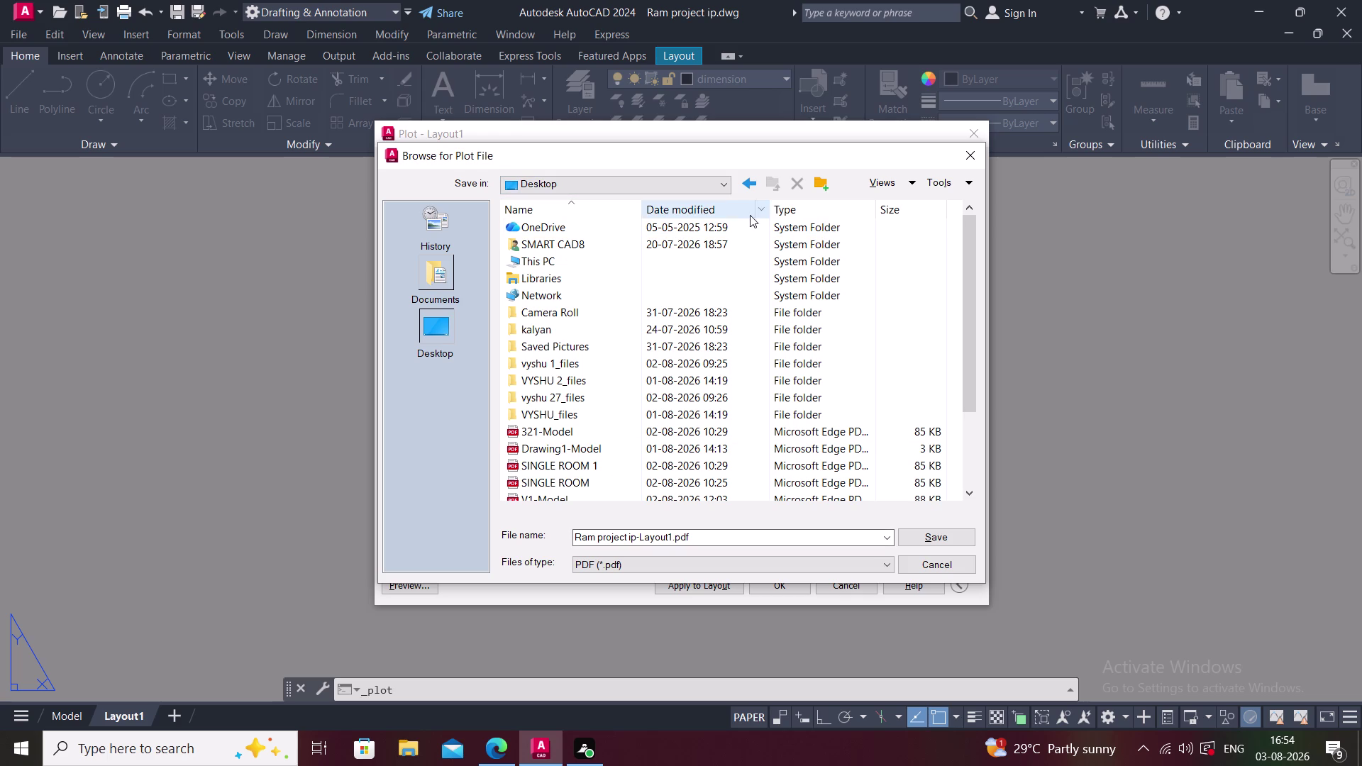
Create a new folder named Ram projects on the Desktop.
click(822, 189)
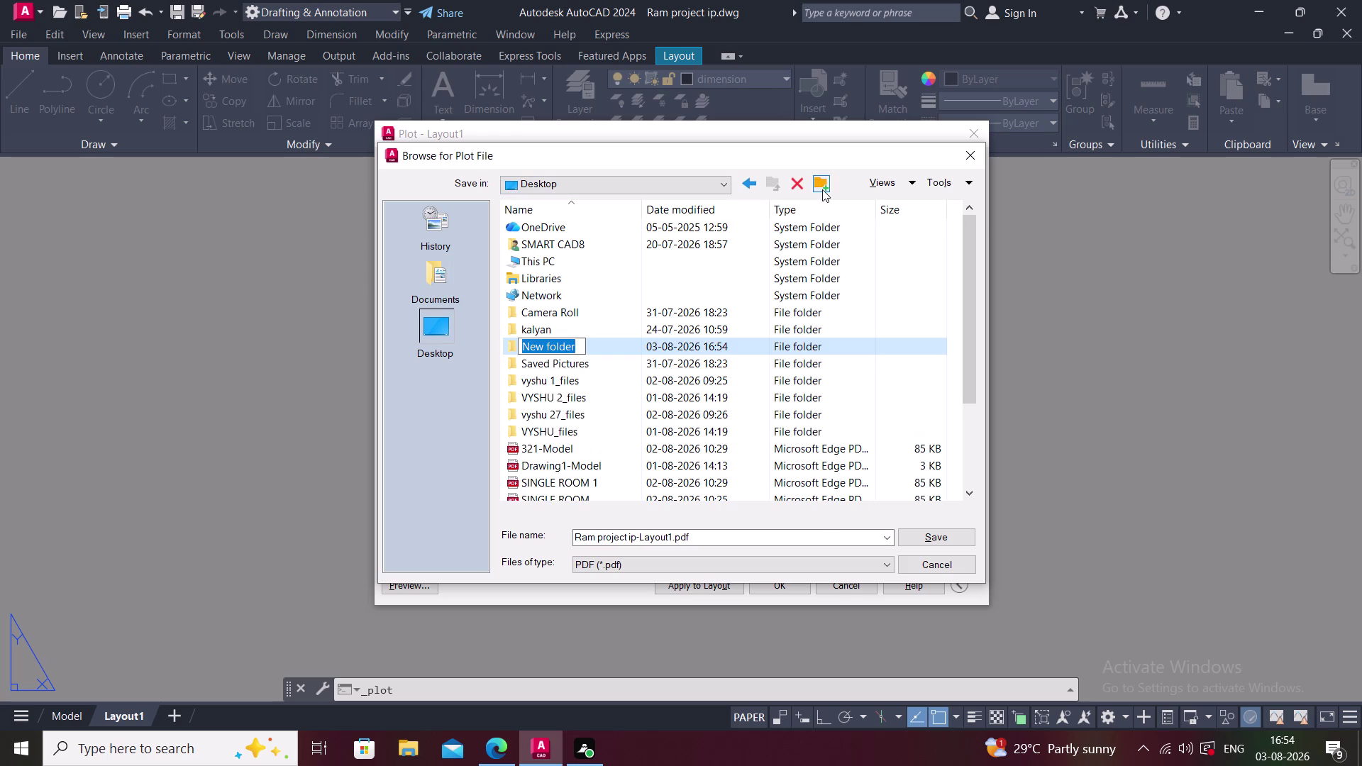
text(R)
text(A)
key(BackSpace)
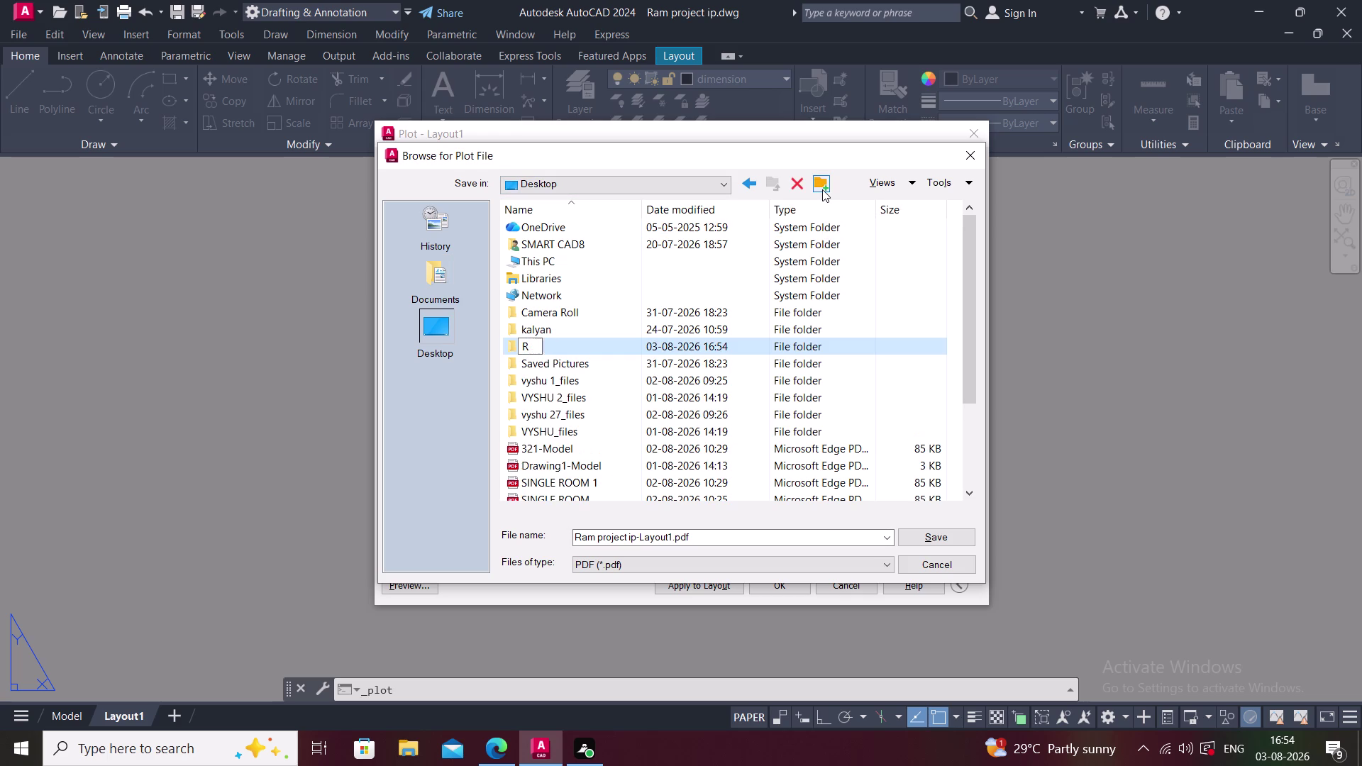
text(am)
key(space)
key(p)
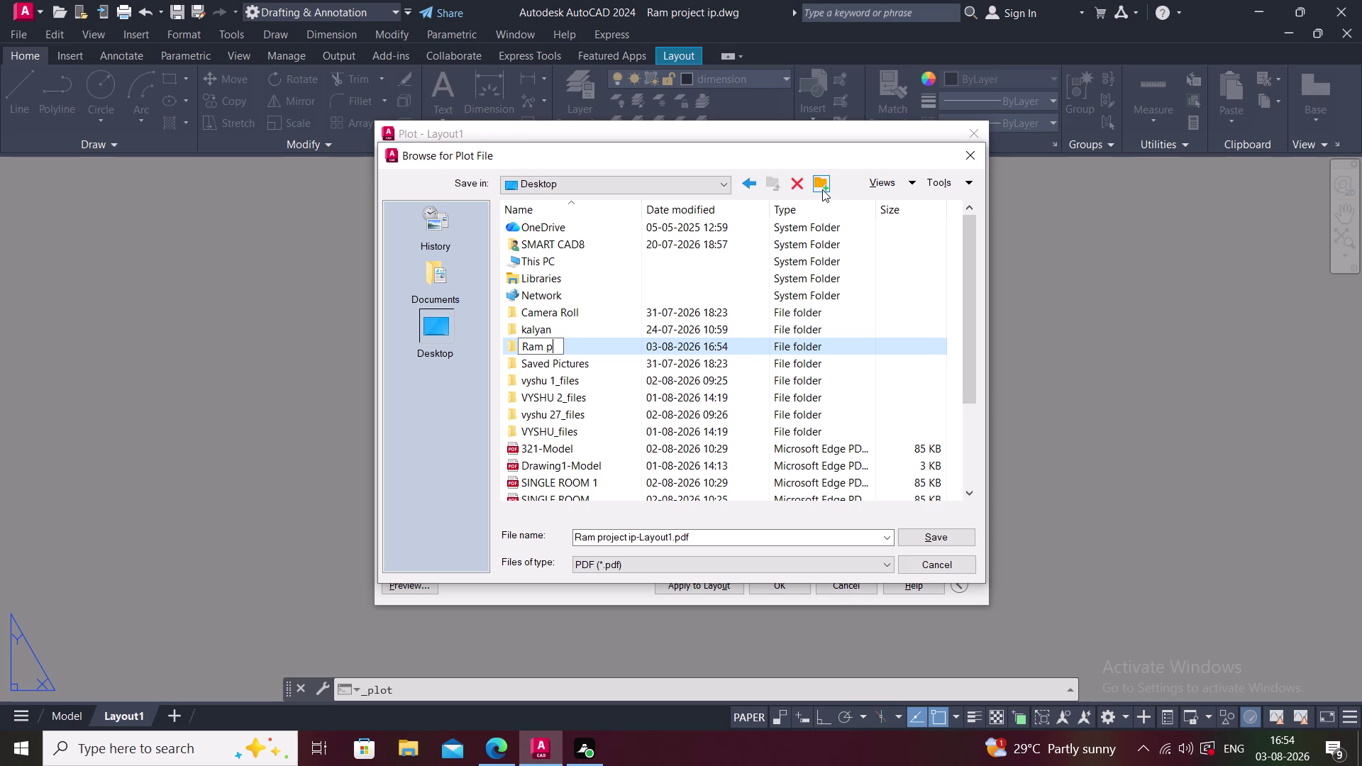
key(r)
text(ojec)
text(ts)
key(space)
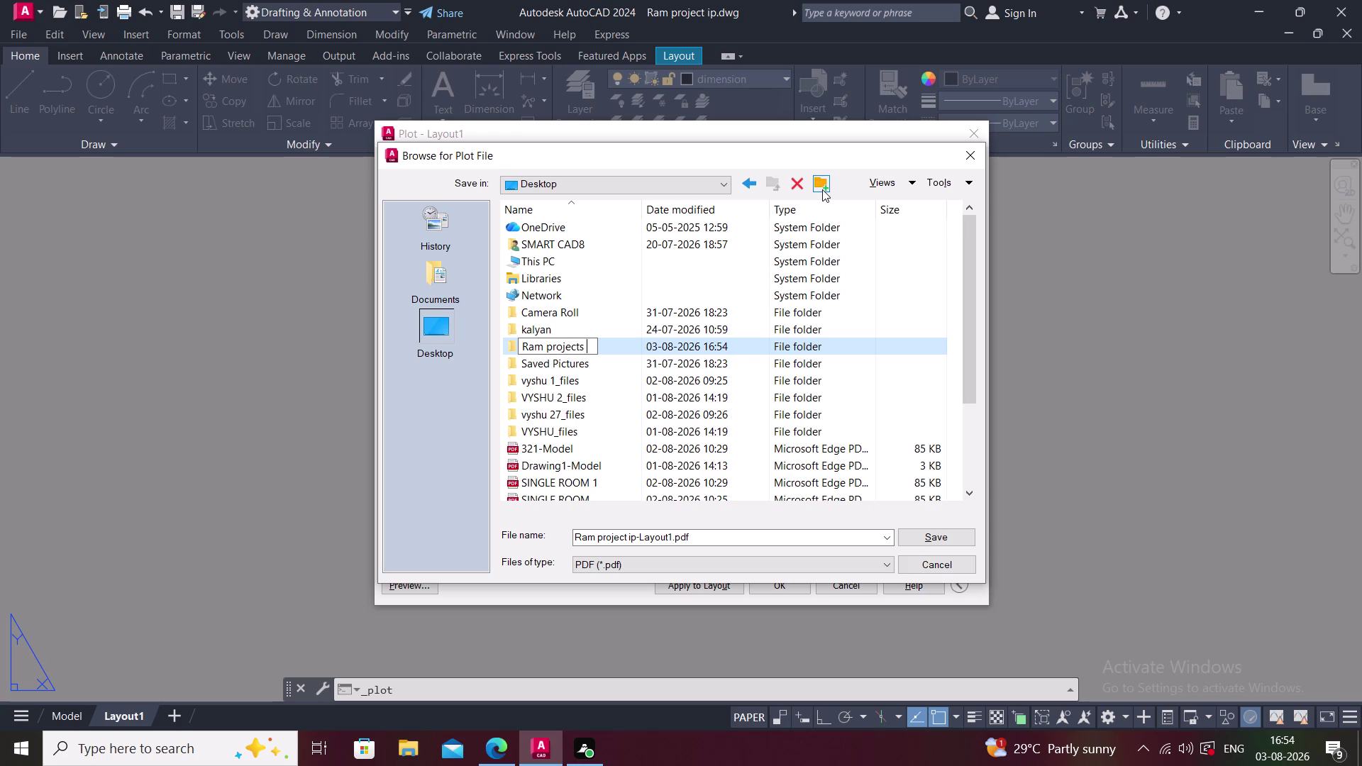
Open the Ram projects folder and clear the suggested file name.
double_click(628, 342)
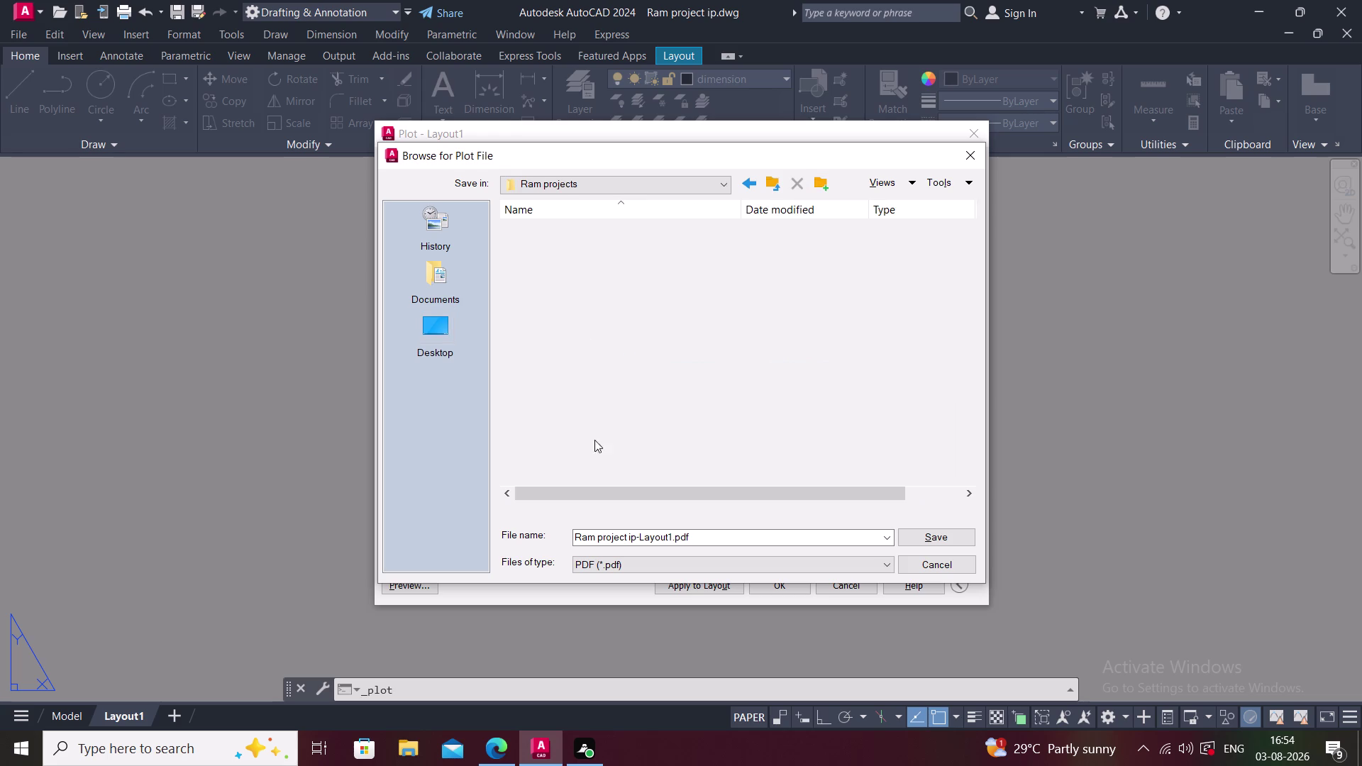
click(699, 539)
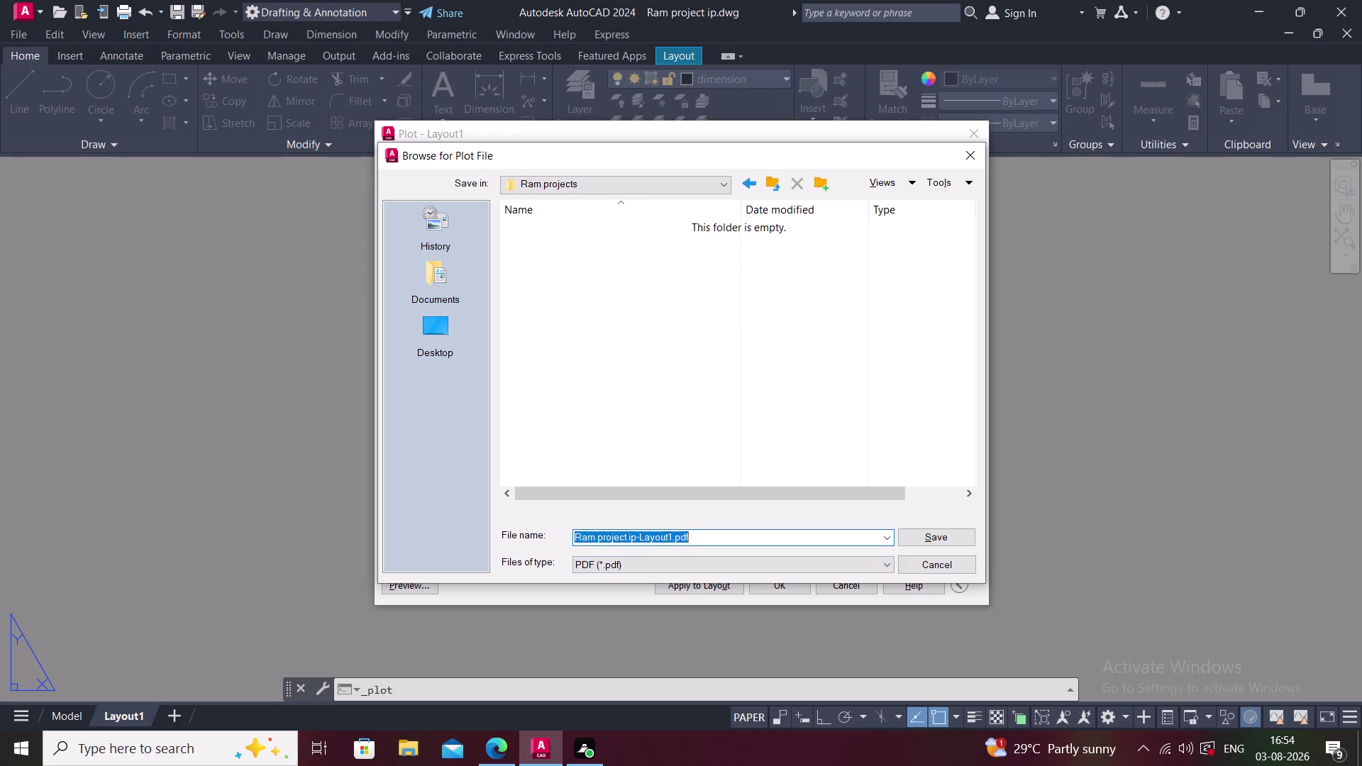
click(699, 538)
click(699, 538)
double_click(698, 538)
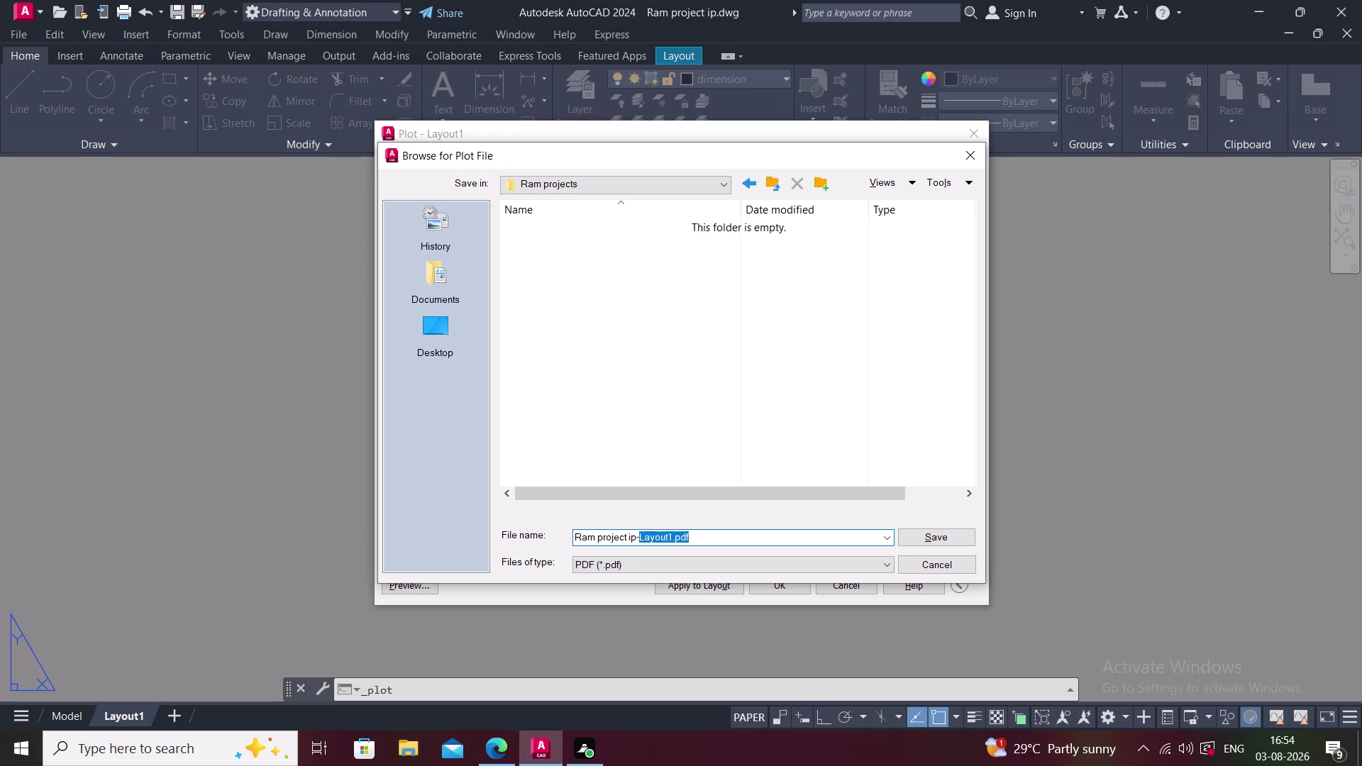
click(699, 538)
triple_click(695, 535)
click(694, 534)
key(BackSpace)
key(BackSpace)
key(BackSpace)
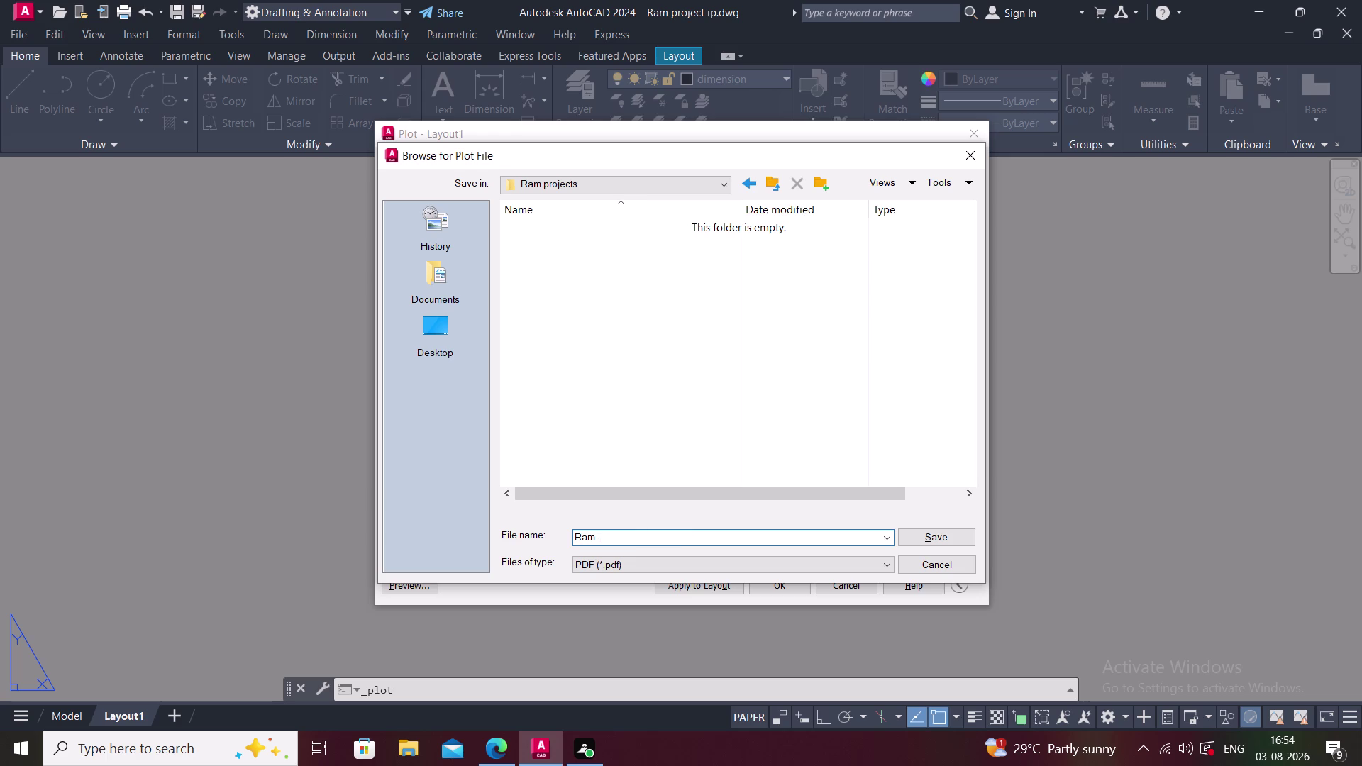
key(BackSpace)
key(BackSpace)
key(BackSpace)
key(BackSpace)
Enter the file name 'residentail plan for ip'.
text(gr)
key(BackSpace)
key(BackSpace)
text(res)
text(identa)
text(il pla)
text(n)
key(space)
text(for)
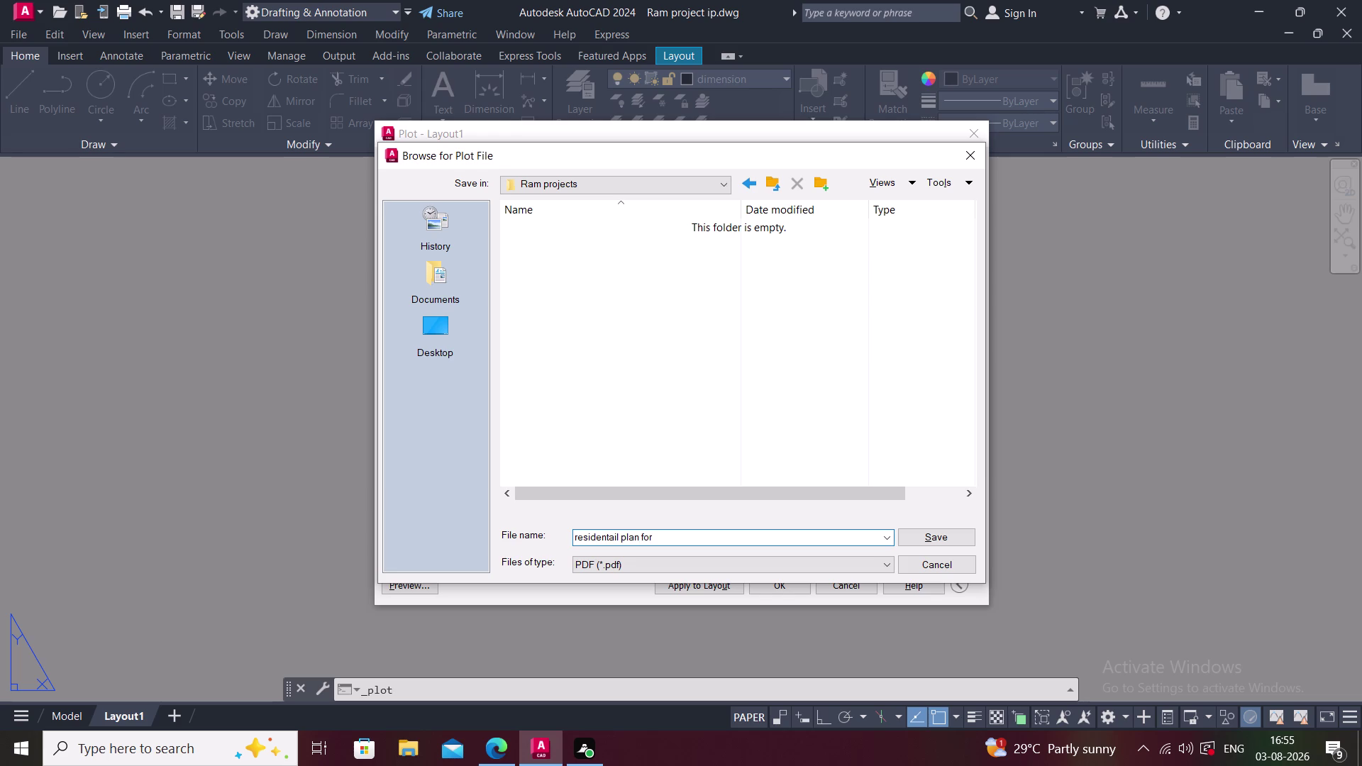
key(space)
text(i)
text(p)
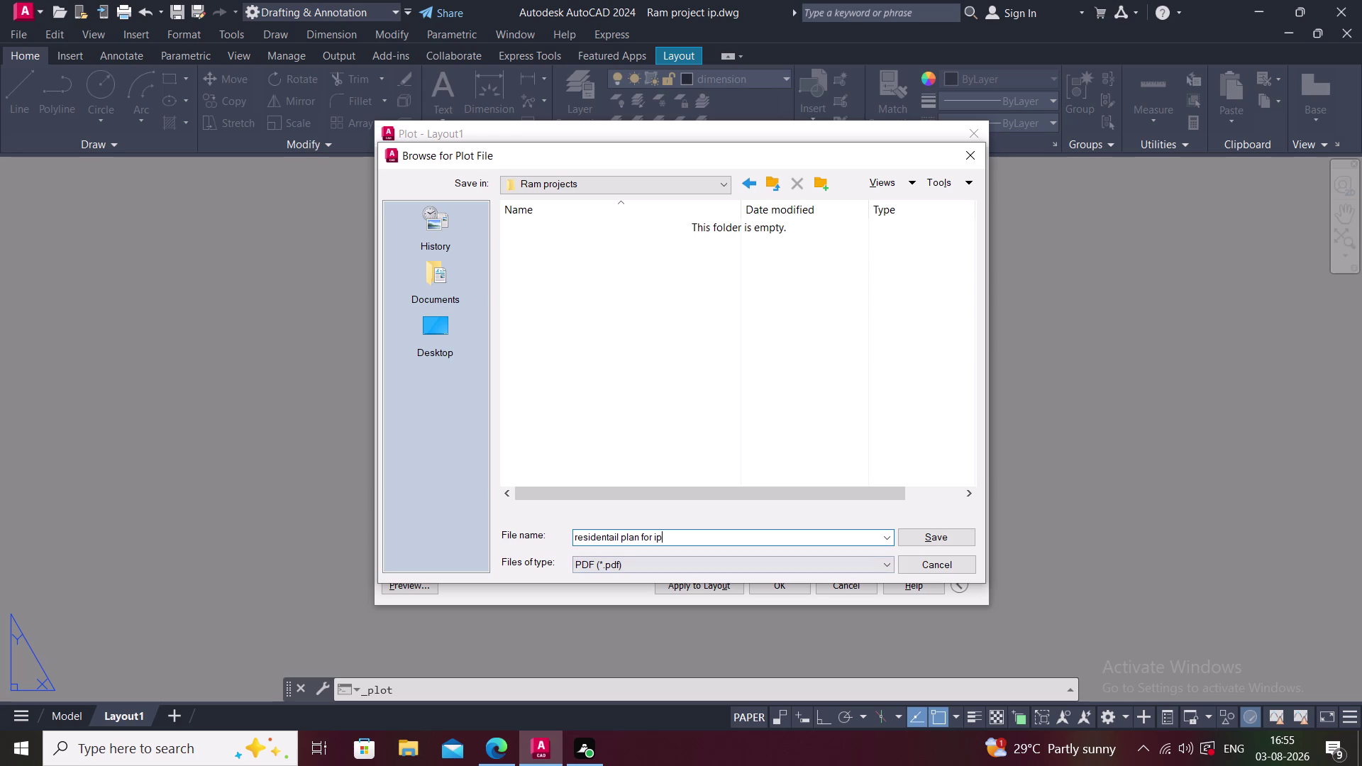
Capitalize it to 'Residentail plan for ip' and save the PDF into Ram projects.
click(578, 537)
key(BackSpace)
key(shift+r)
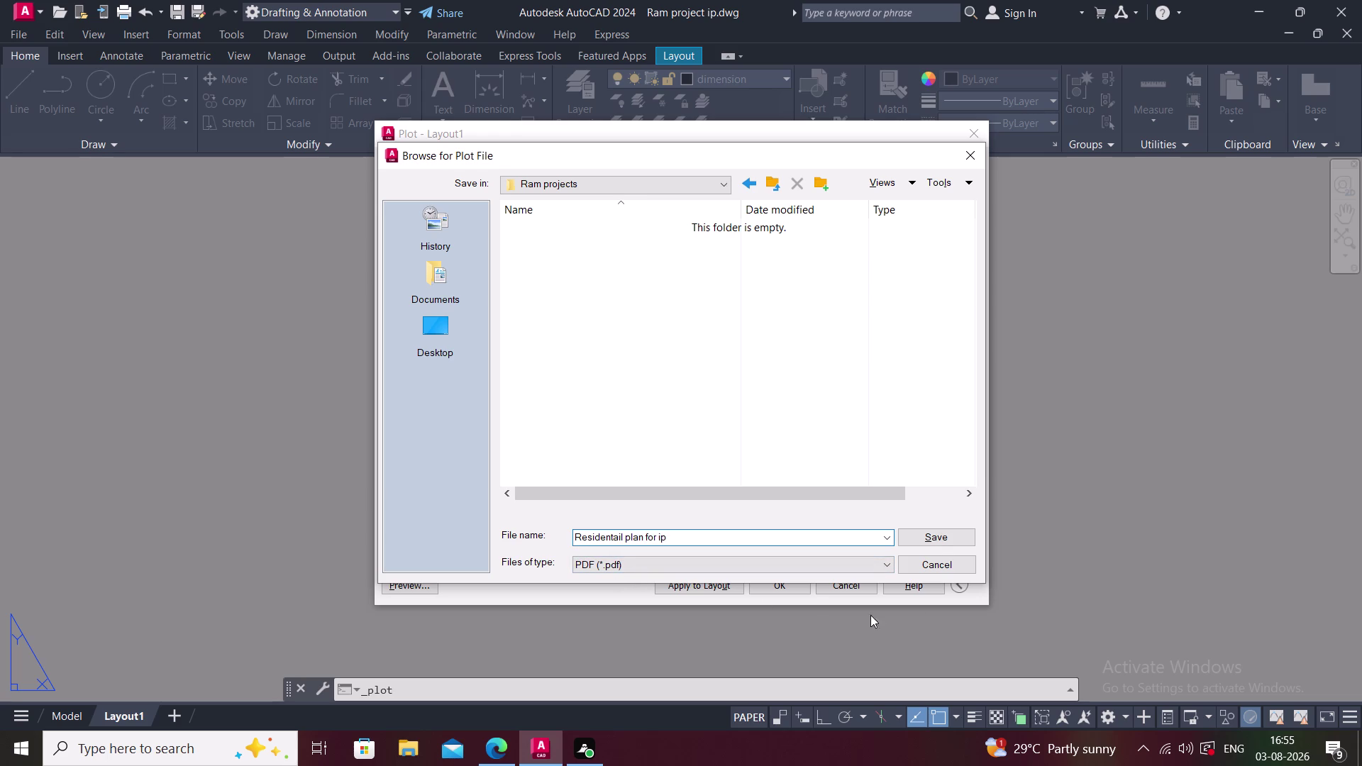
click(937, 536)
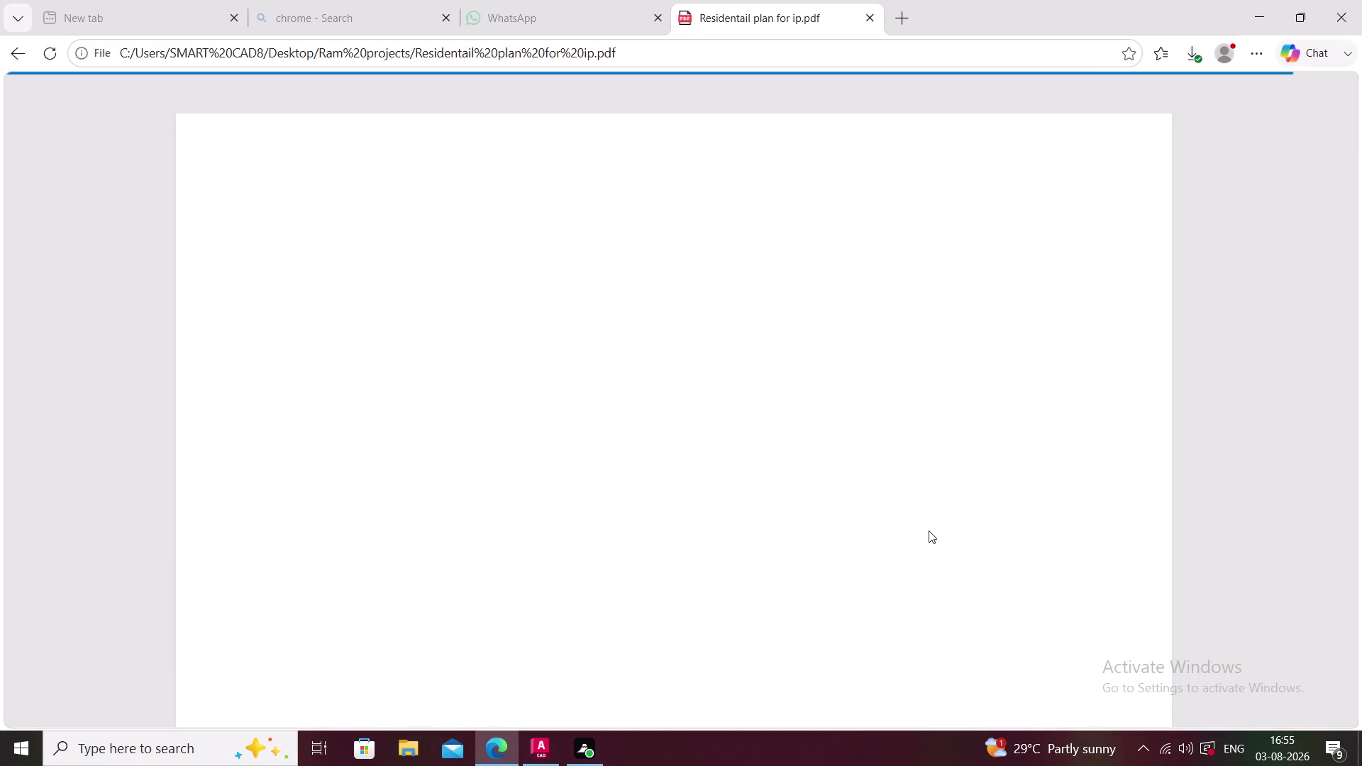
Scroll through the Residentail plan for ip PDF in Edge to review the plan and title block.
scroll(down, 3)
scroll(down, 3)
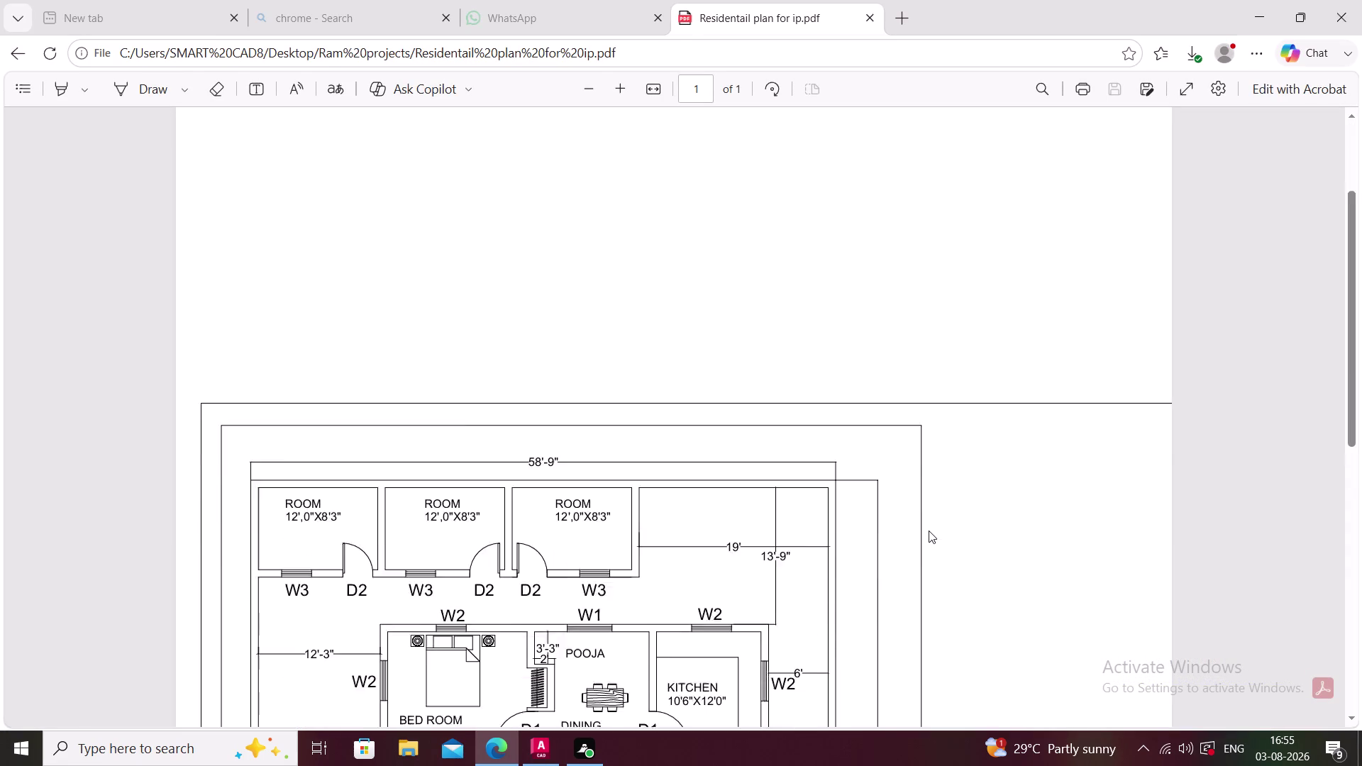
scroll(down, 3)
scroll(down, 3)
scroll(down, 3)
scroll(down, 3)
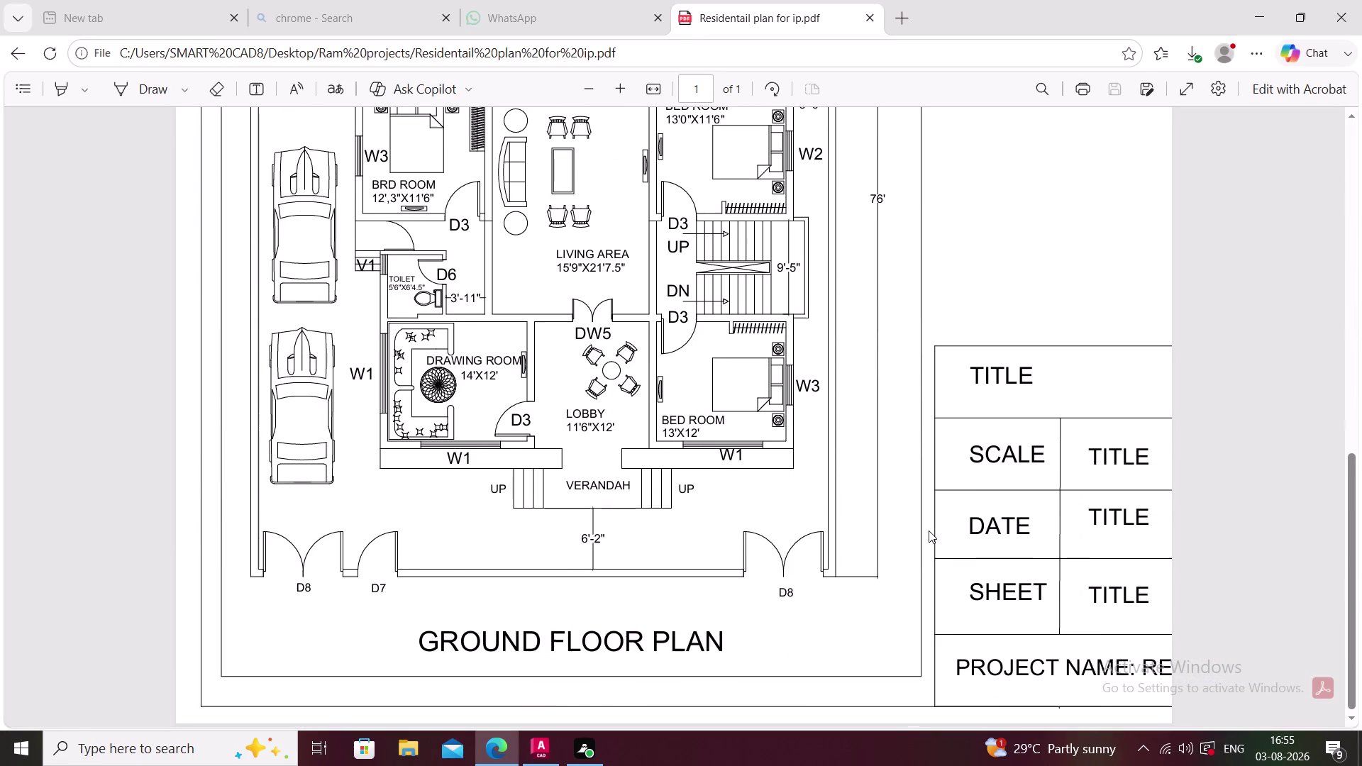
scroll(down, 3)
scroll(up, 3)
scroll(up, 3)
scroll(up, 3)
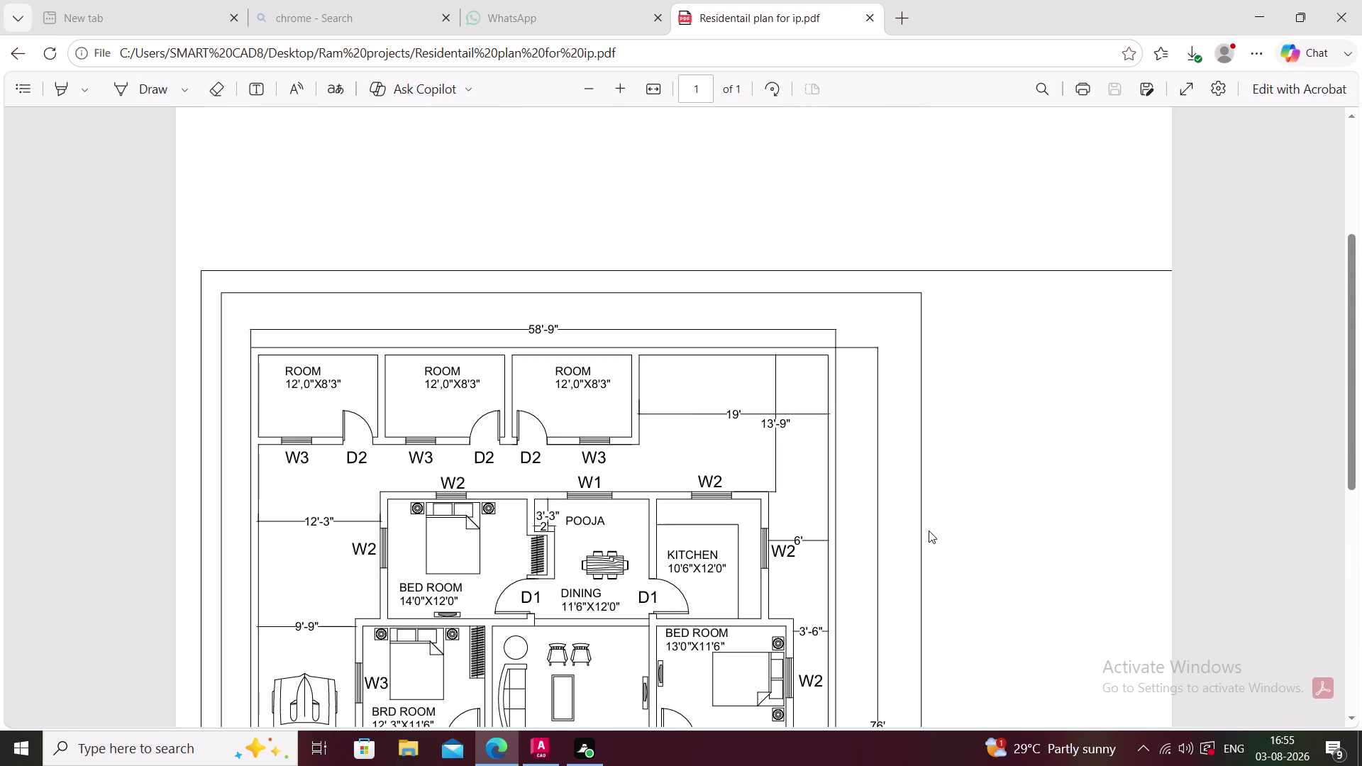
scroll(up, 3)
scroll(down, 3)
scroll(down, 3)
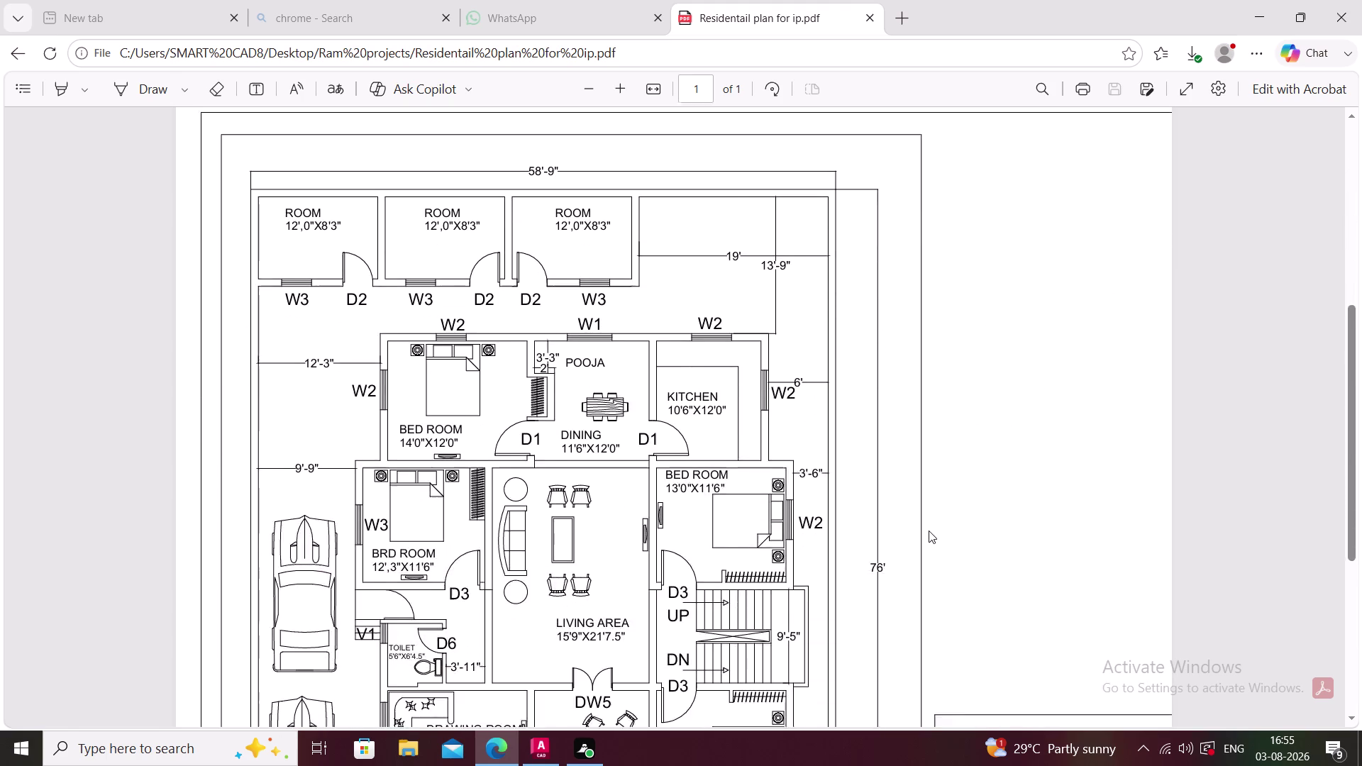
scroll(down, 3)
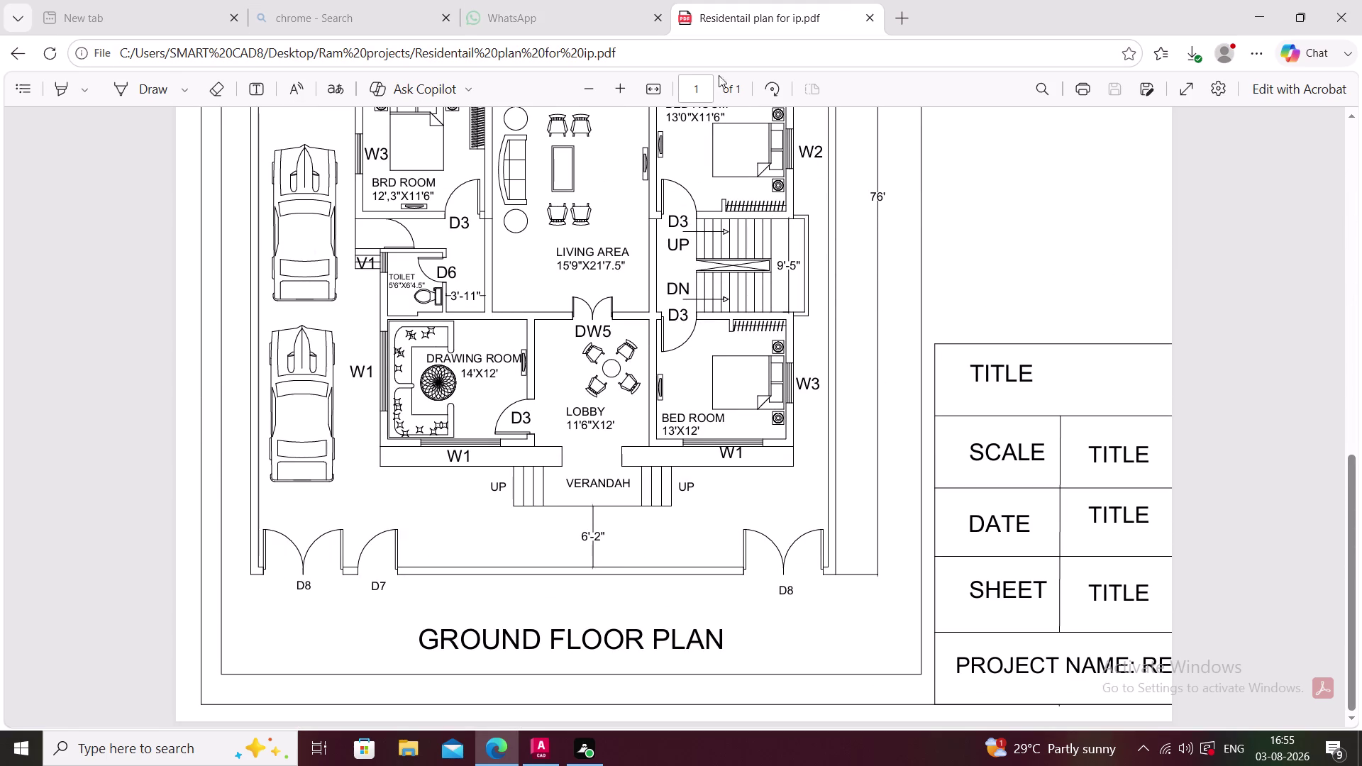
click(767, 16)
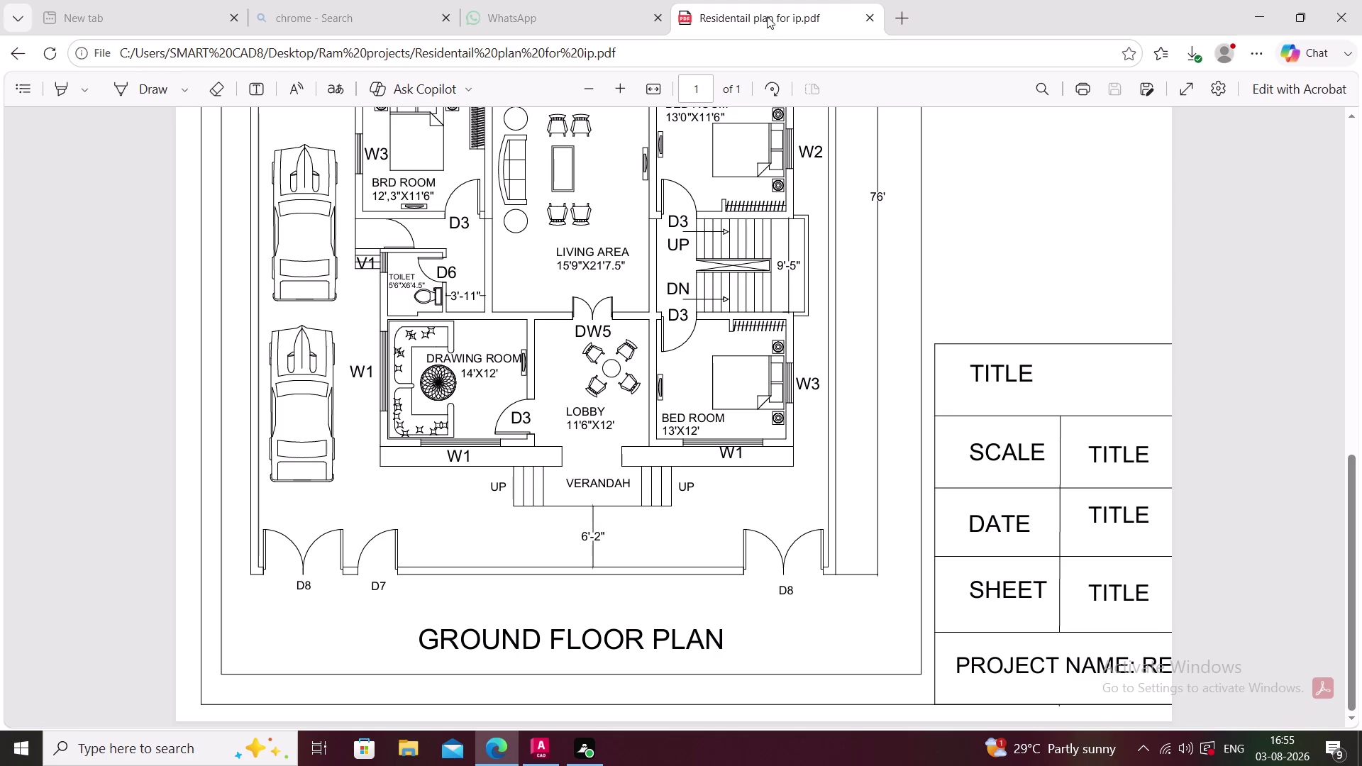